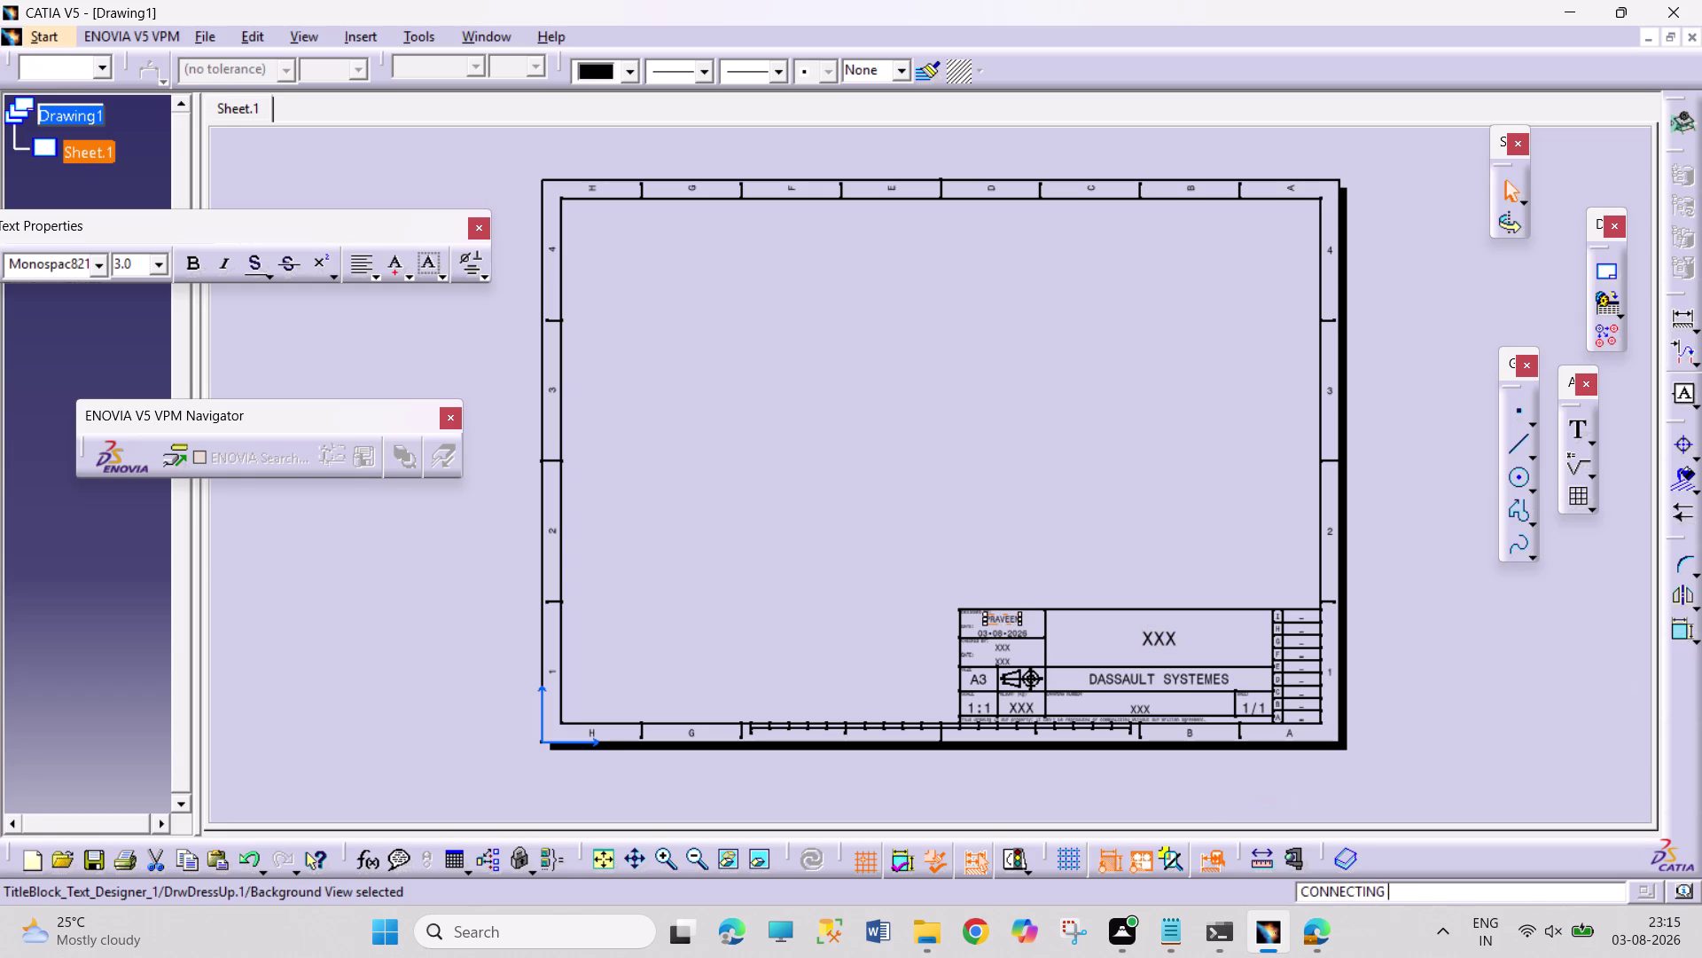
Replace the title block's XXX placeholder with the title 'CONNECTING ROD'.
text(ROD)
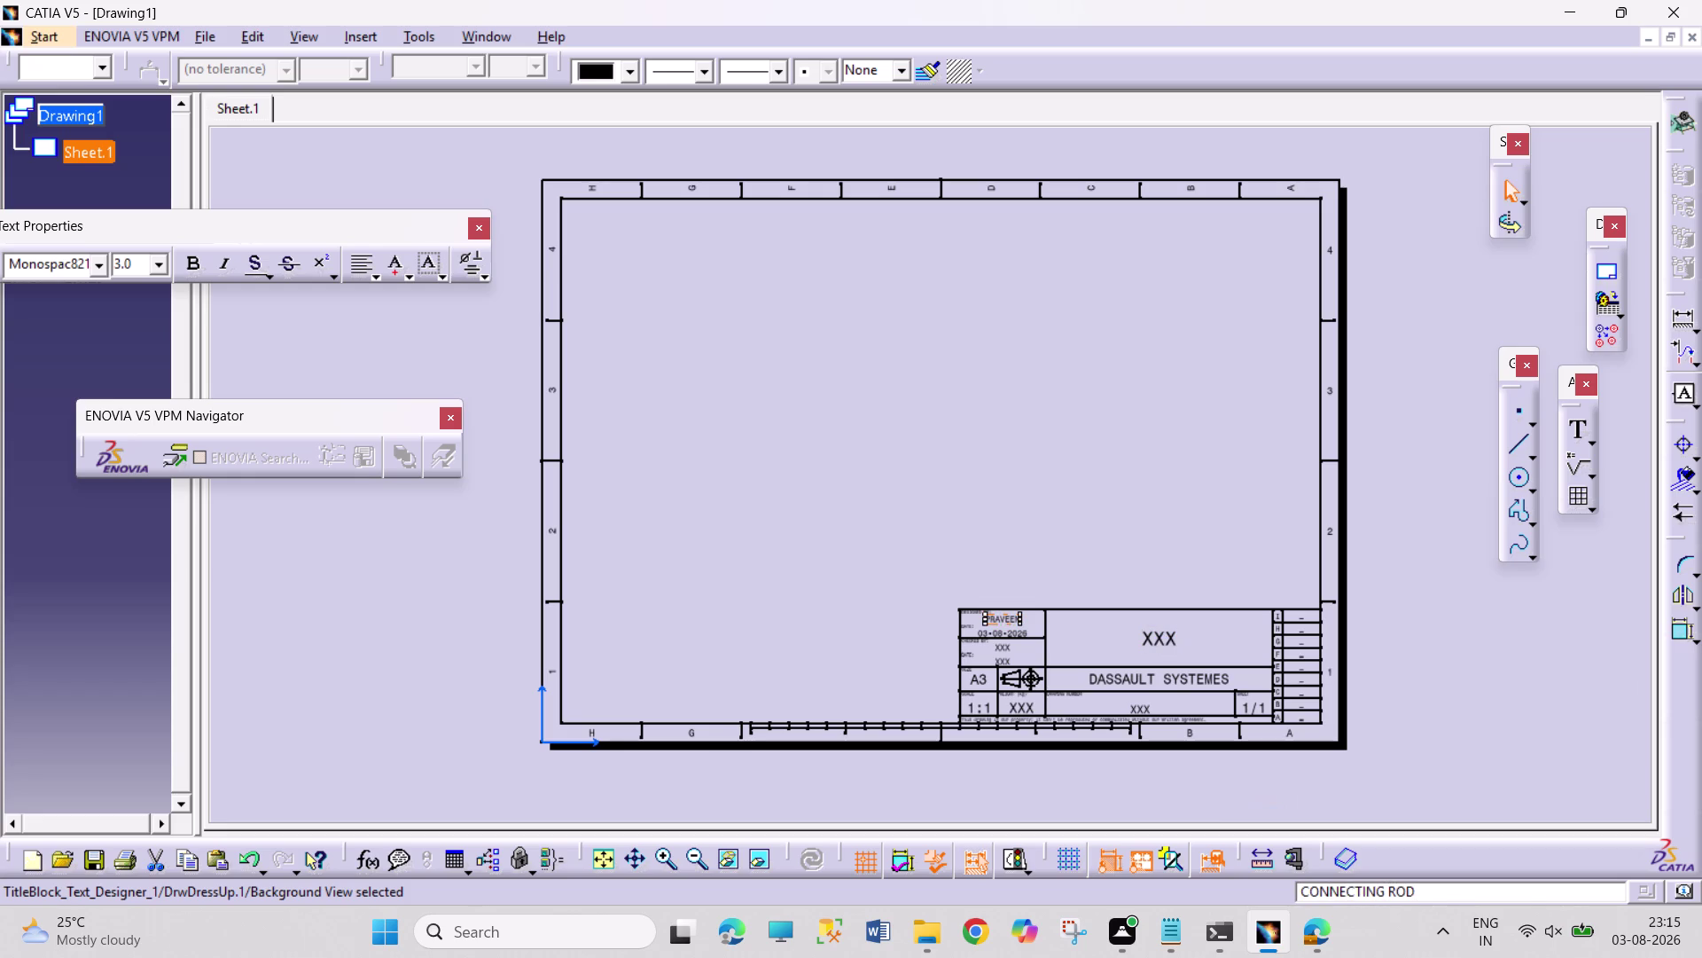
double_click(1159, 636)
key(c)
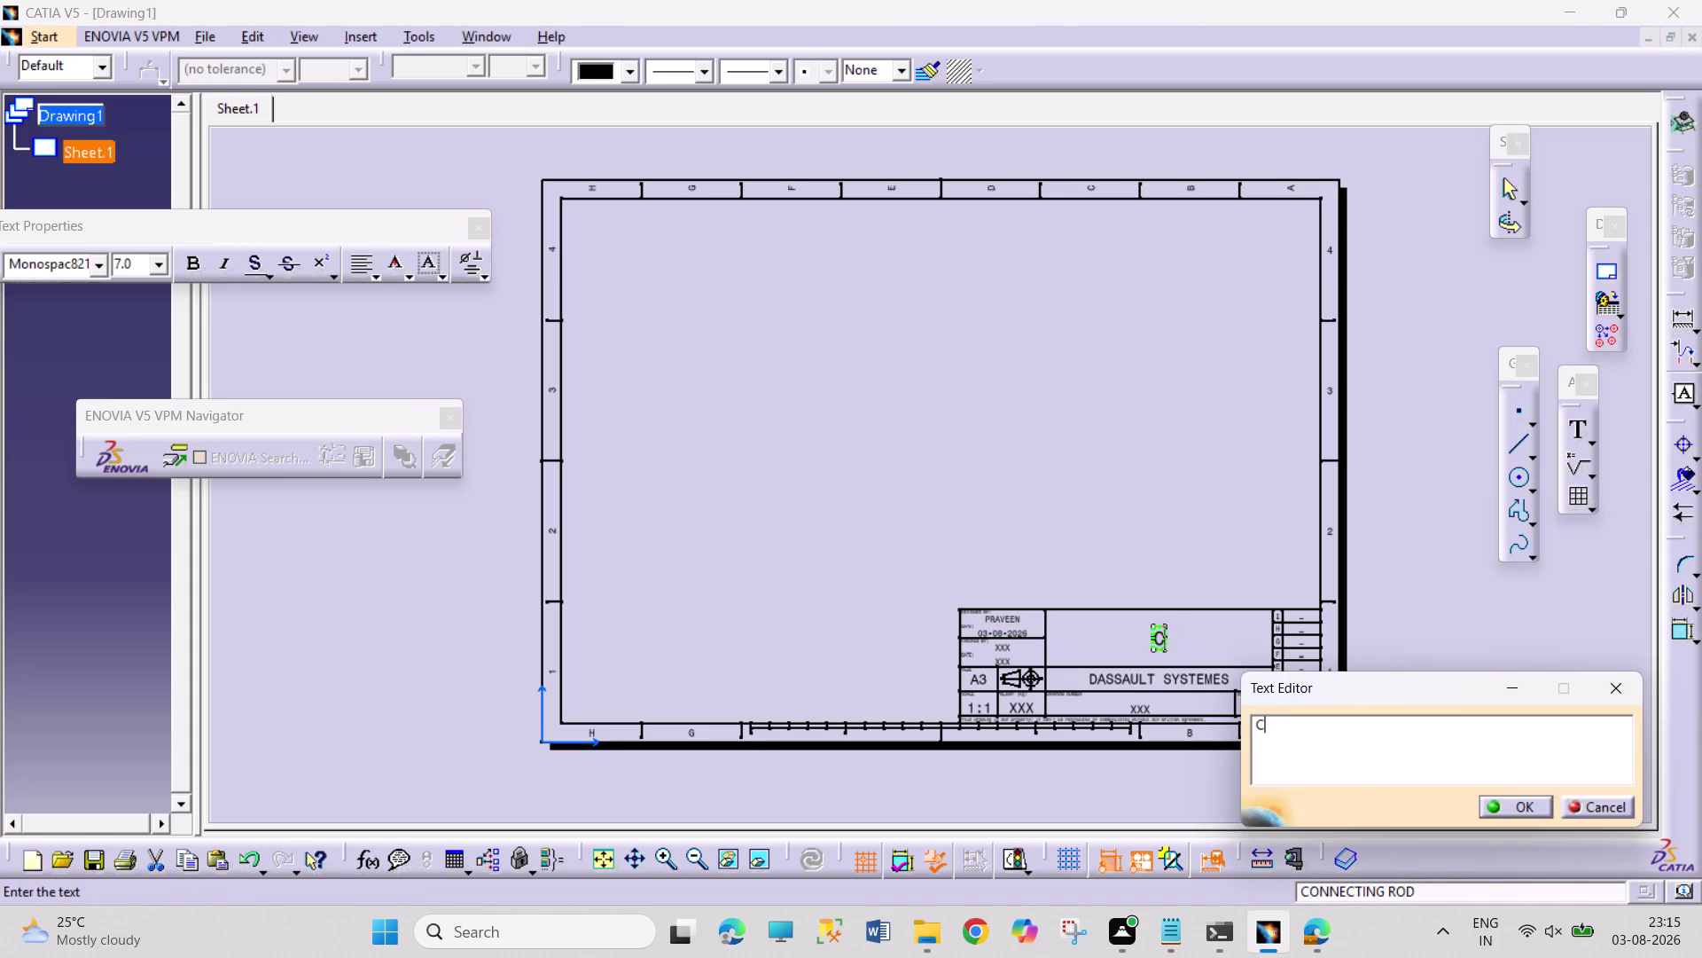
text(ONNECT)
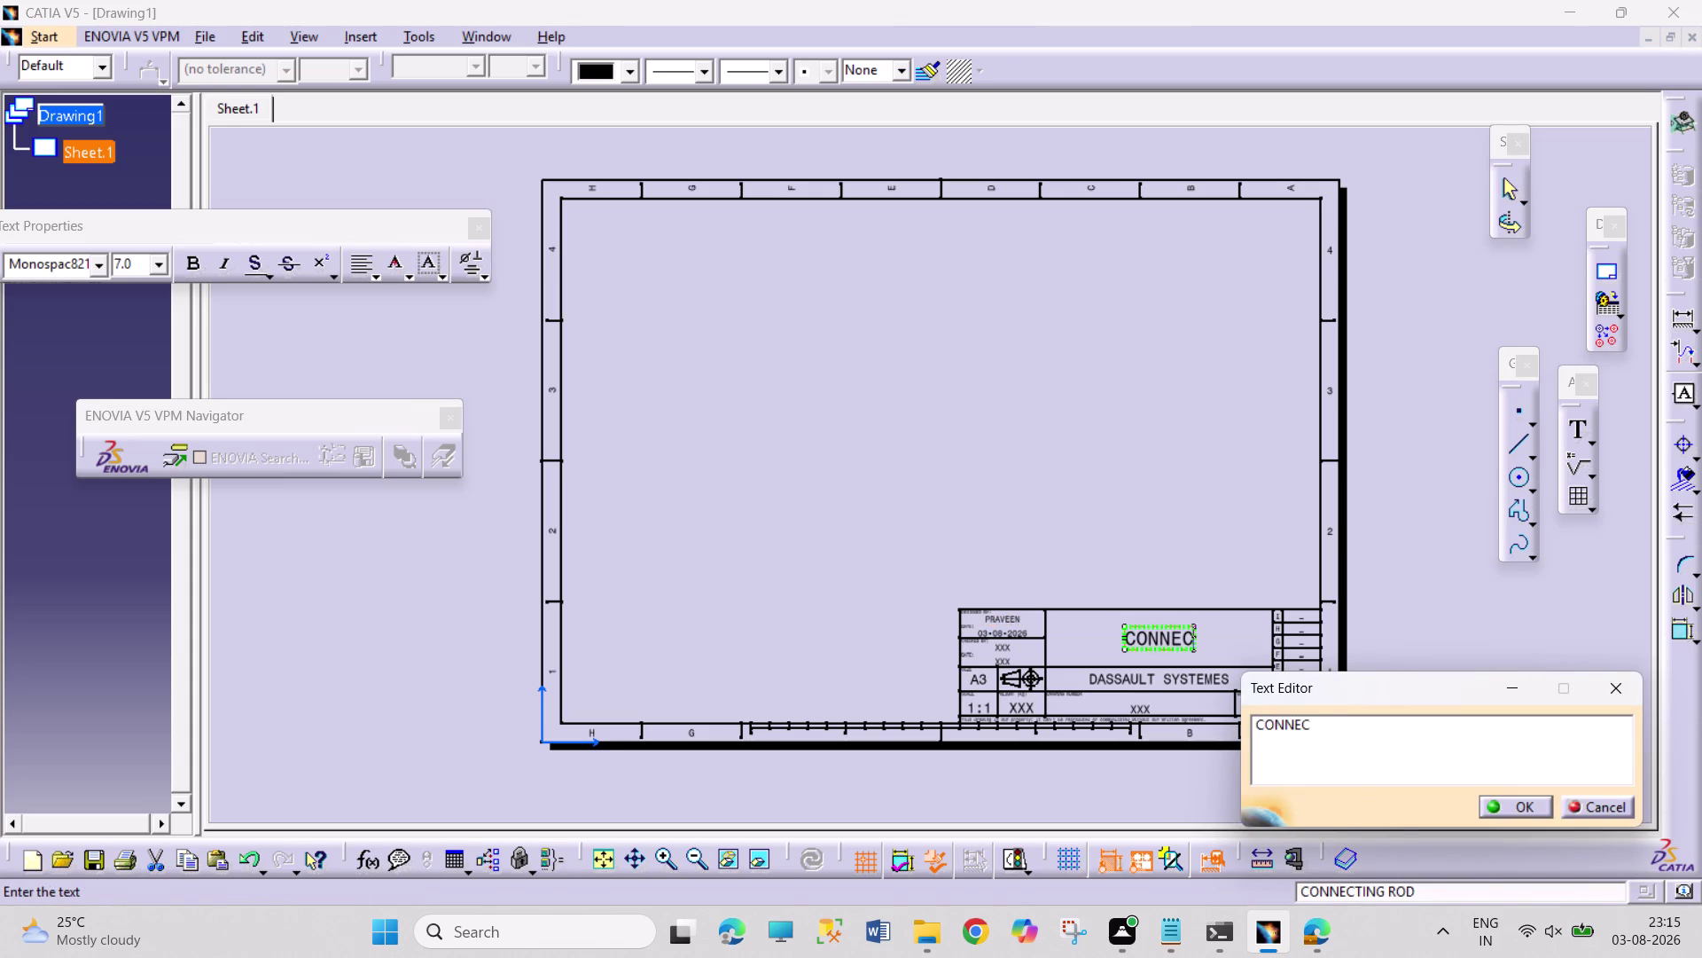
text(ING RO)
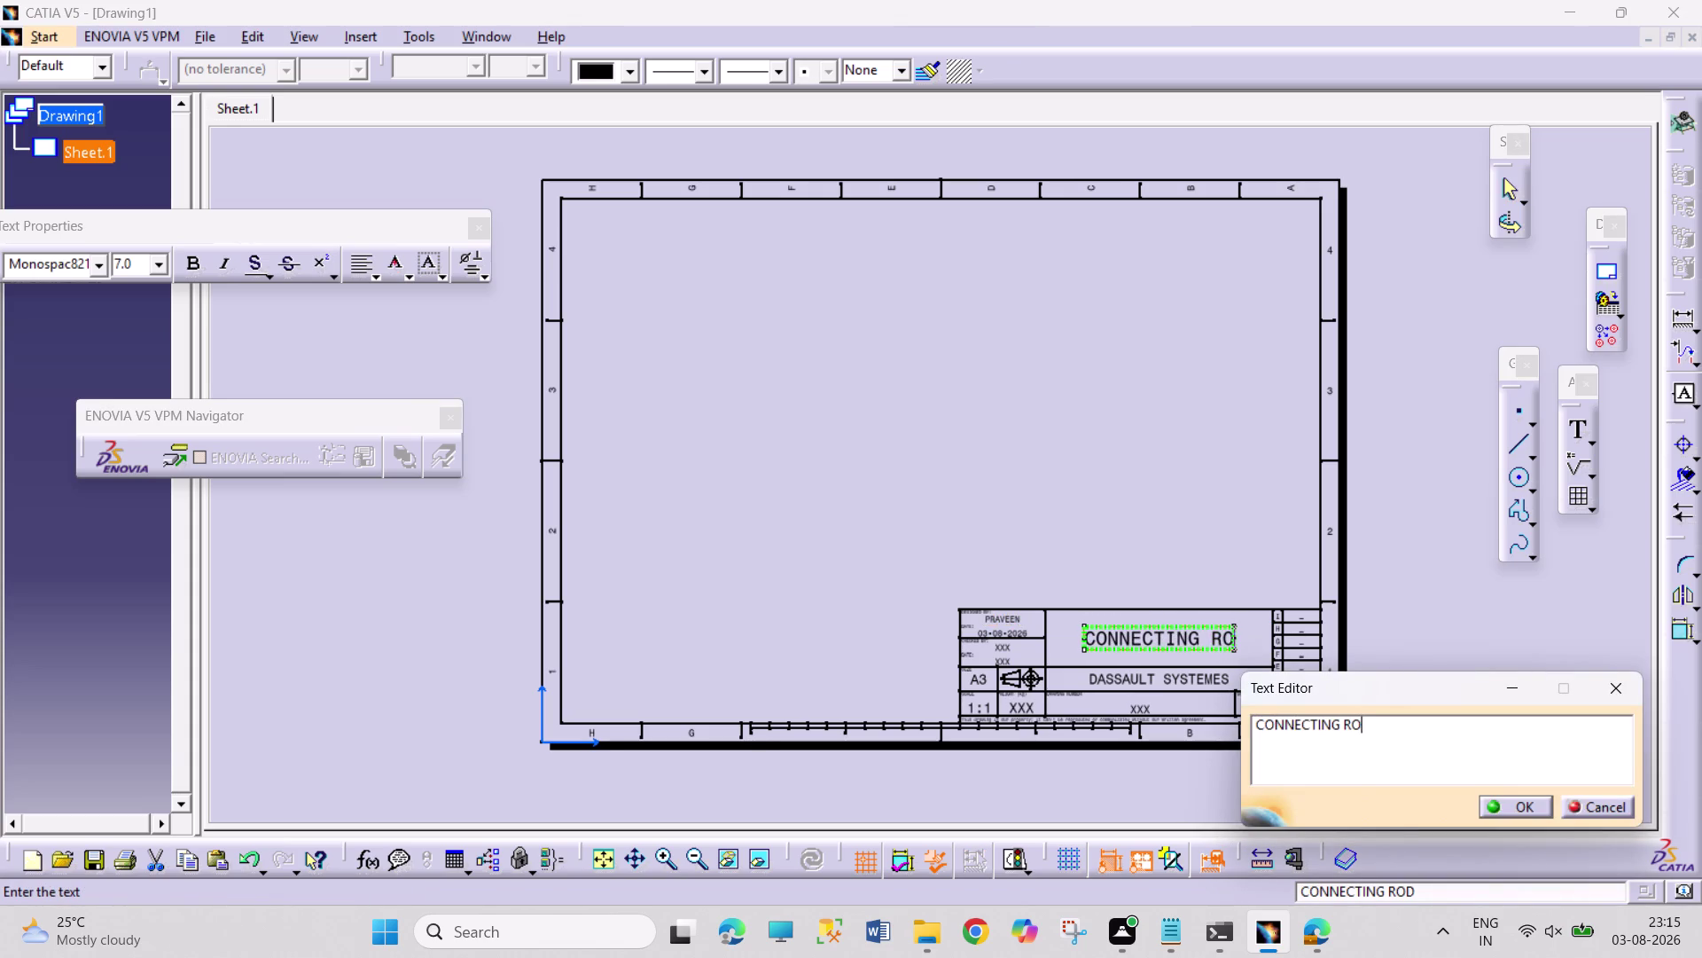
text(D)
key(Return)
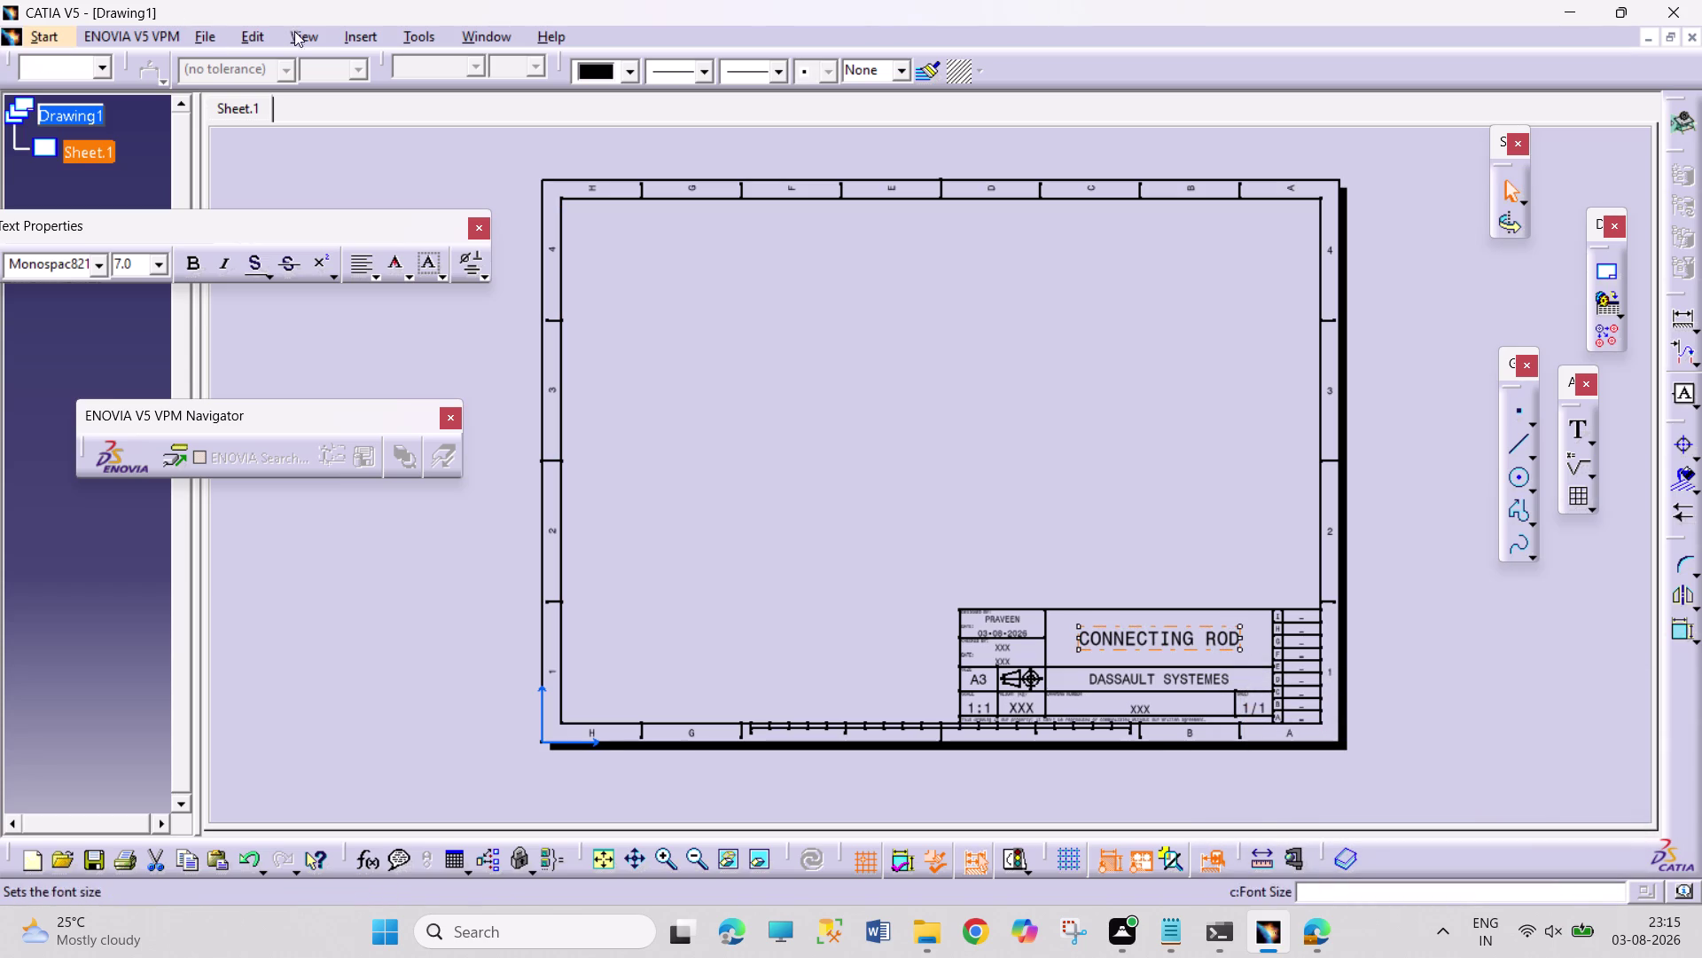
click(338, 38)
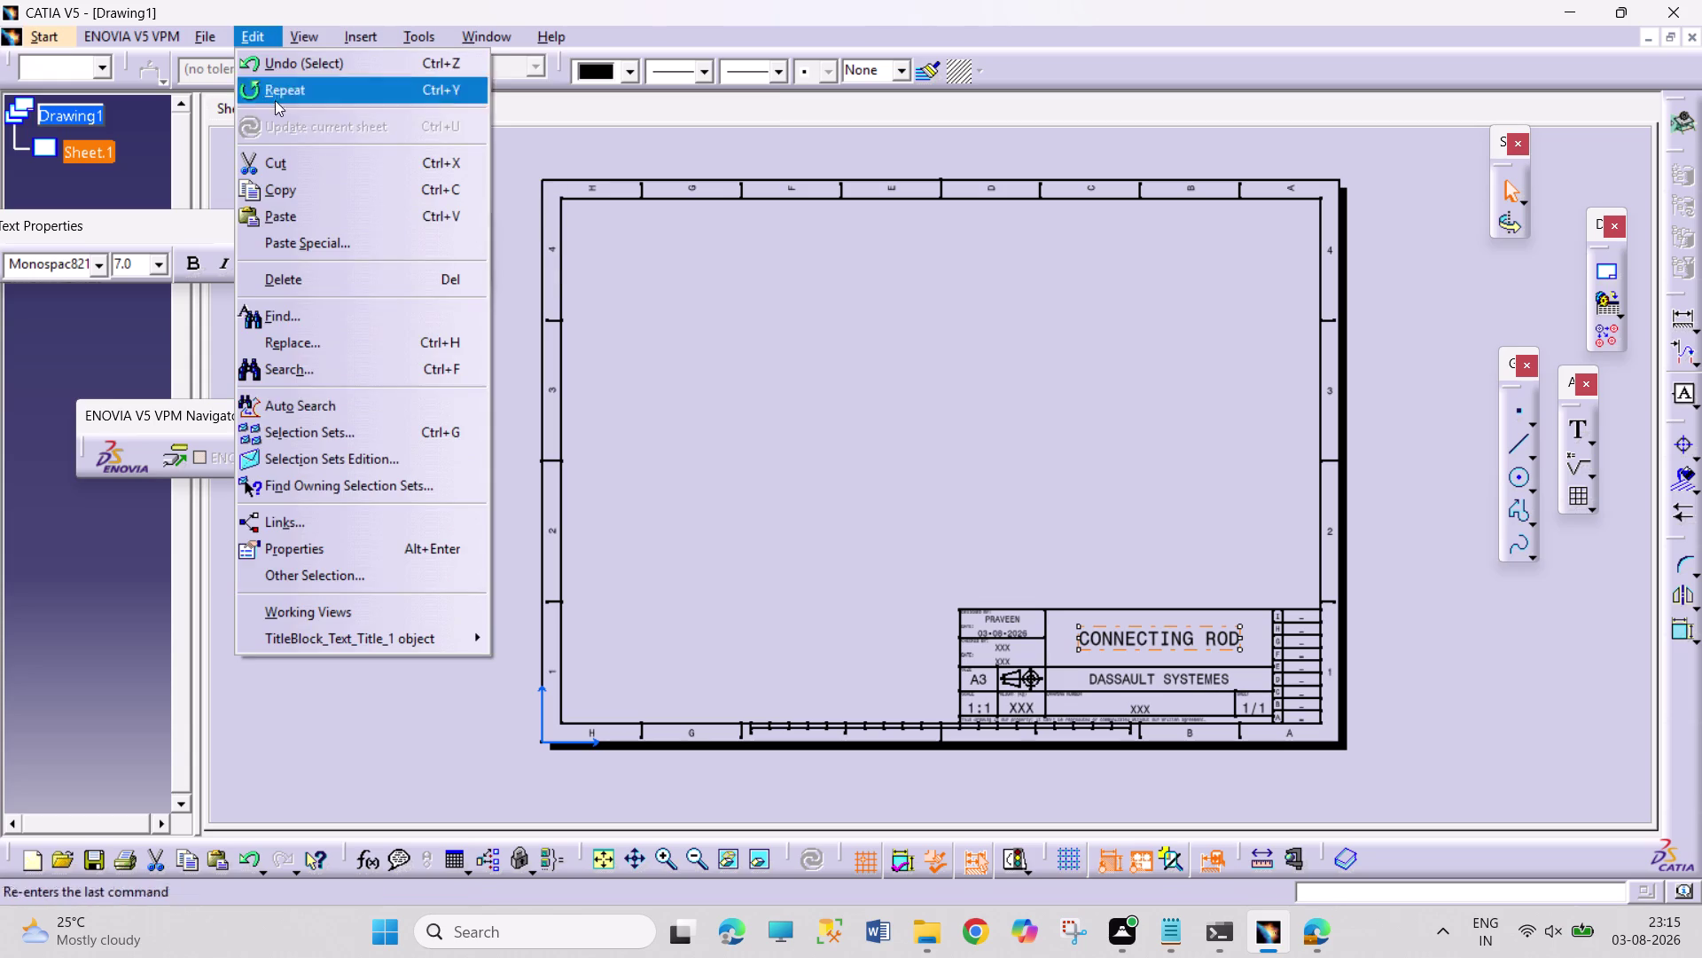
Return to the working views and move the Dimensions and Dress-up toolbars off the sheet.
click(346, 611)
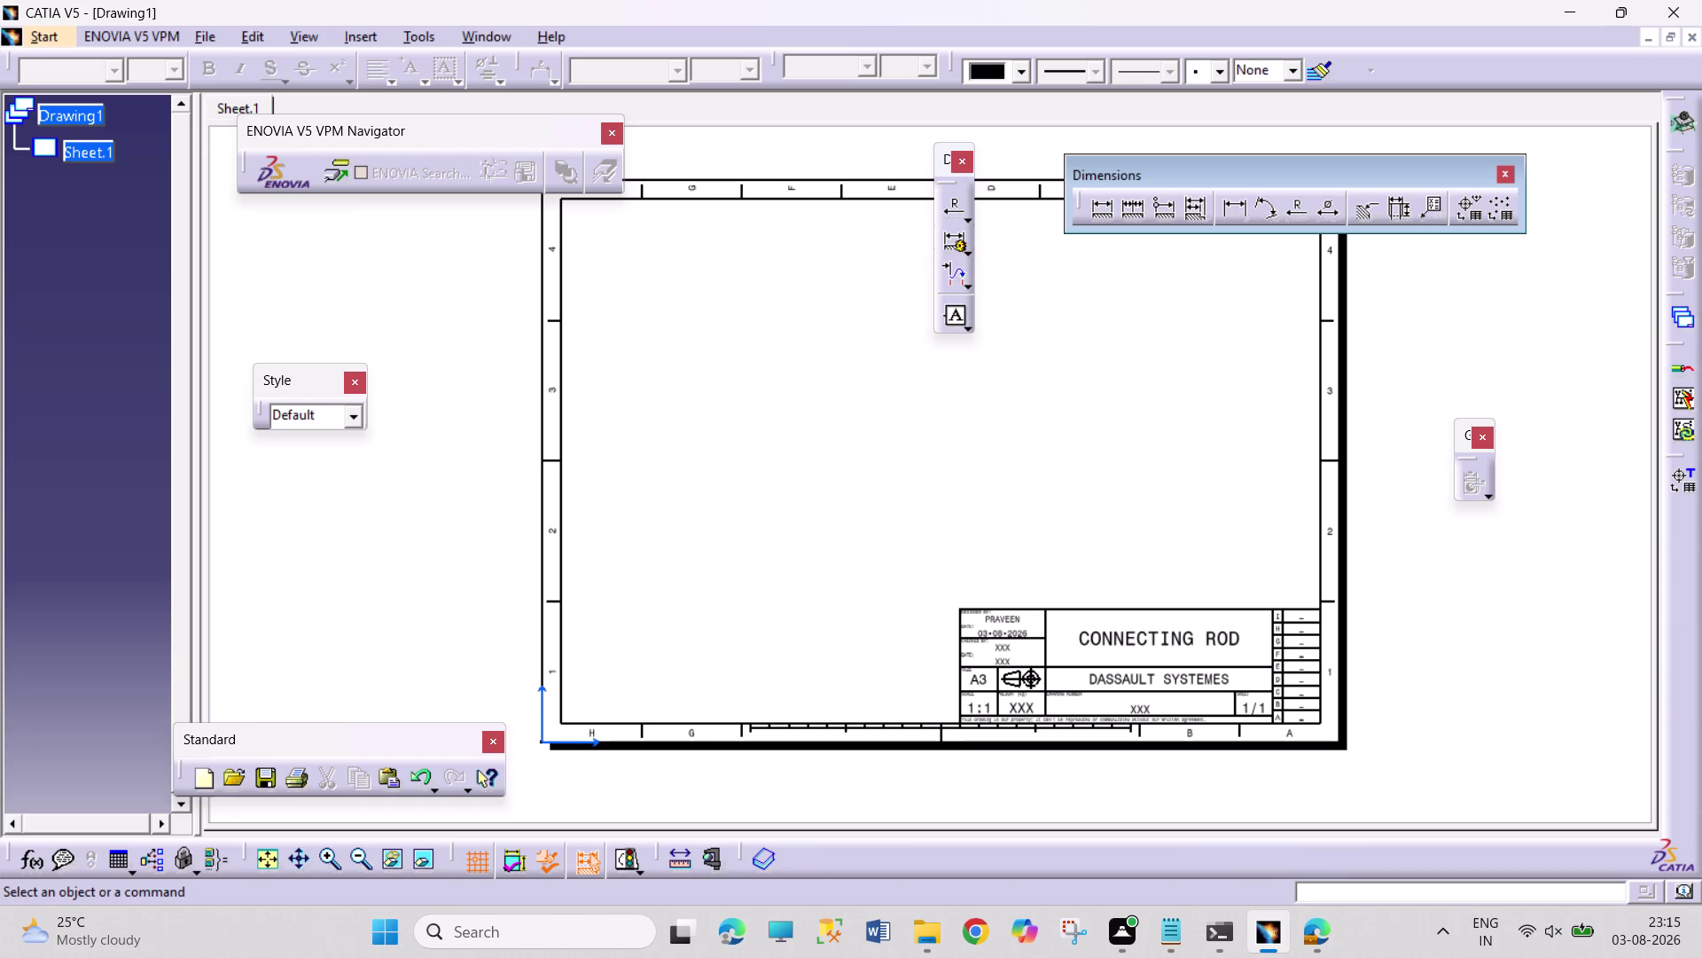
drag(944, 181, 1471, 221)
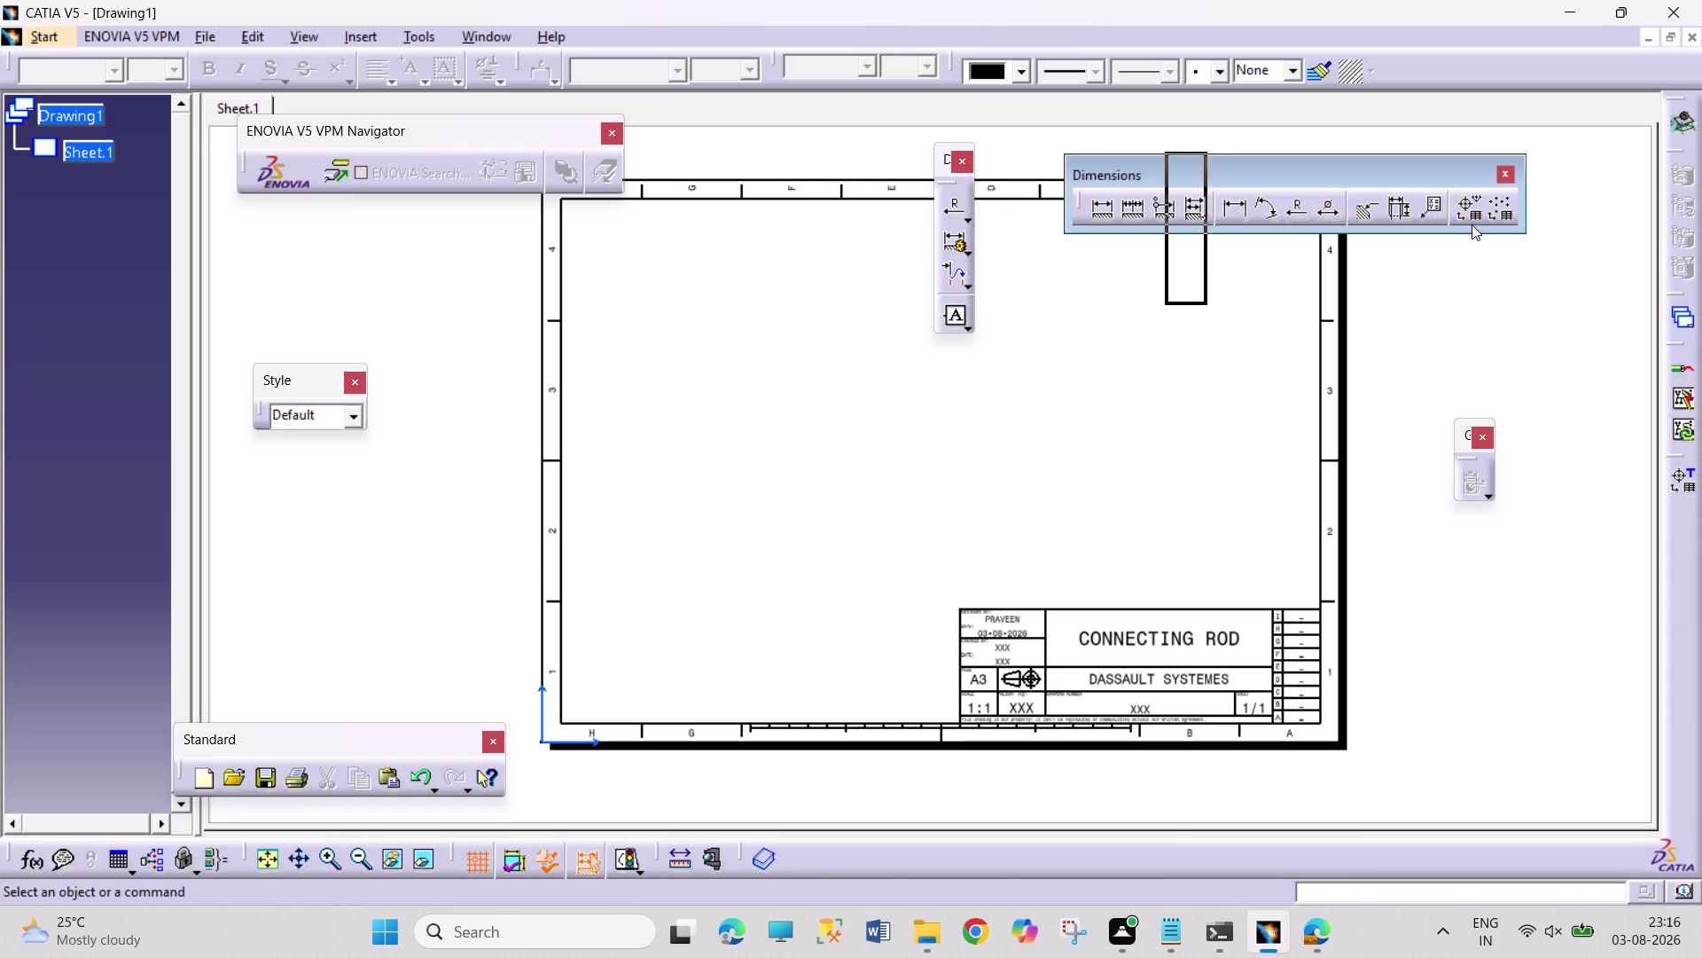
drag(1471, 222, 1417, 333)
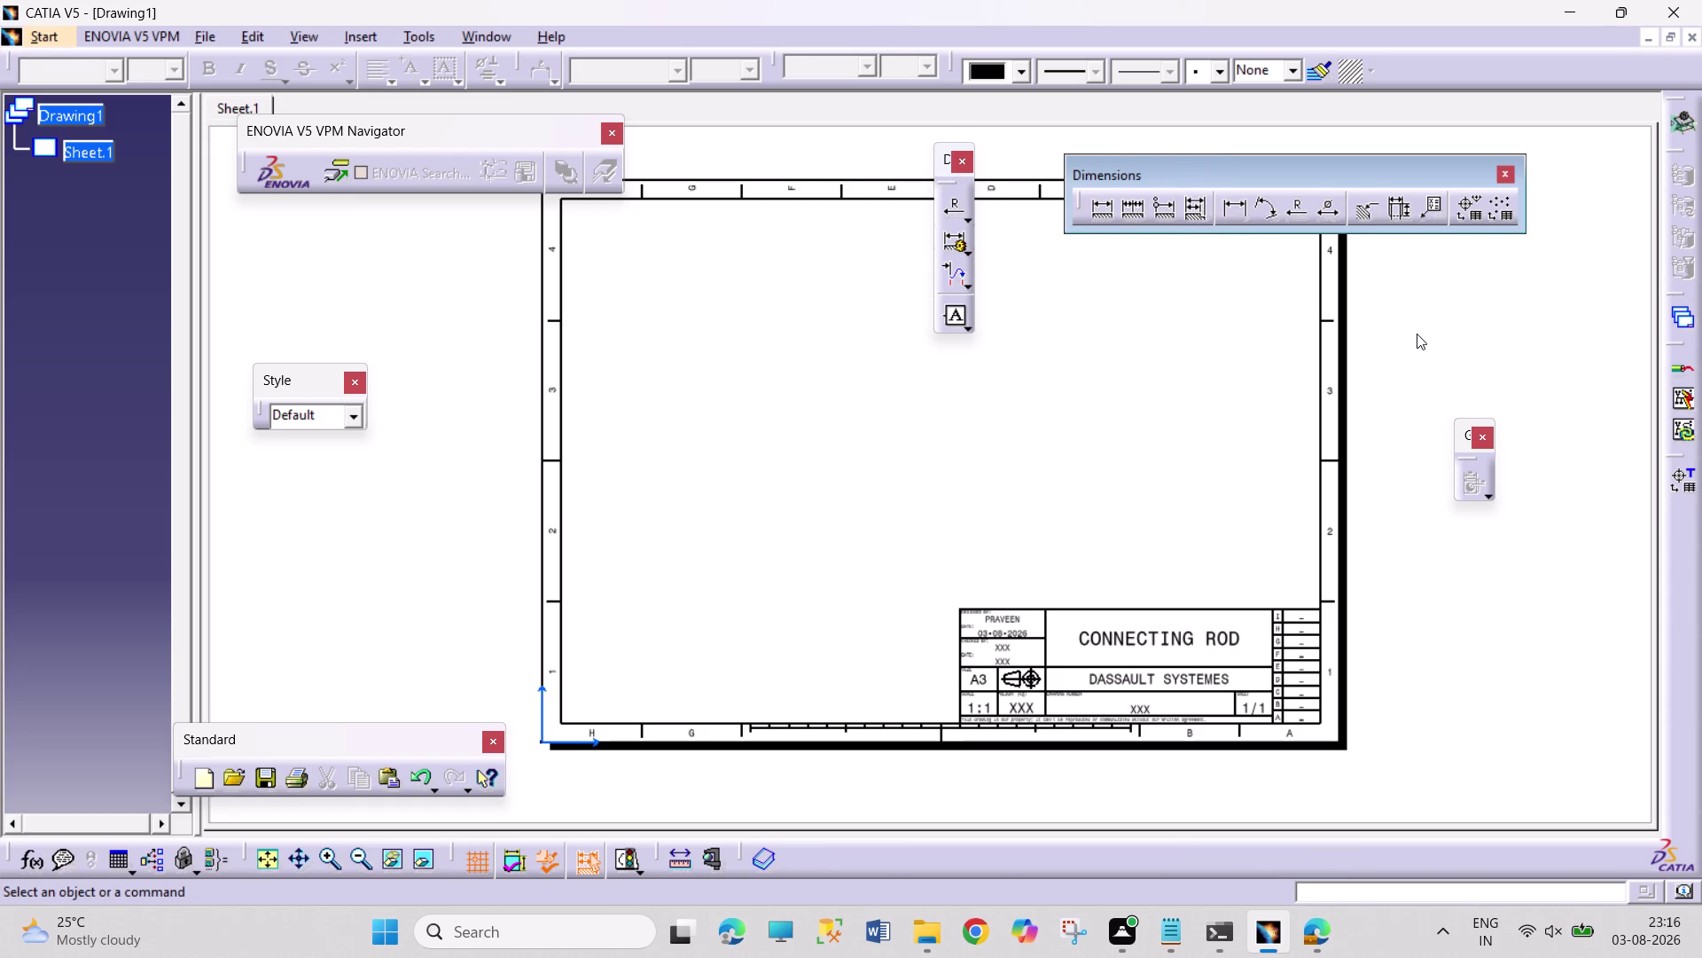
drag(1172, 164, 1172, 135)
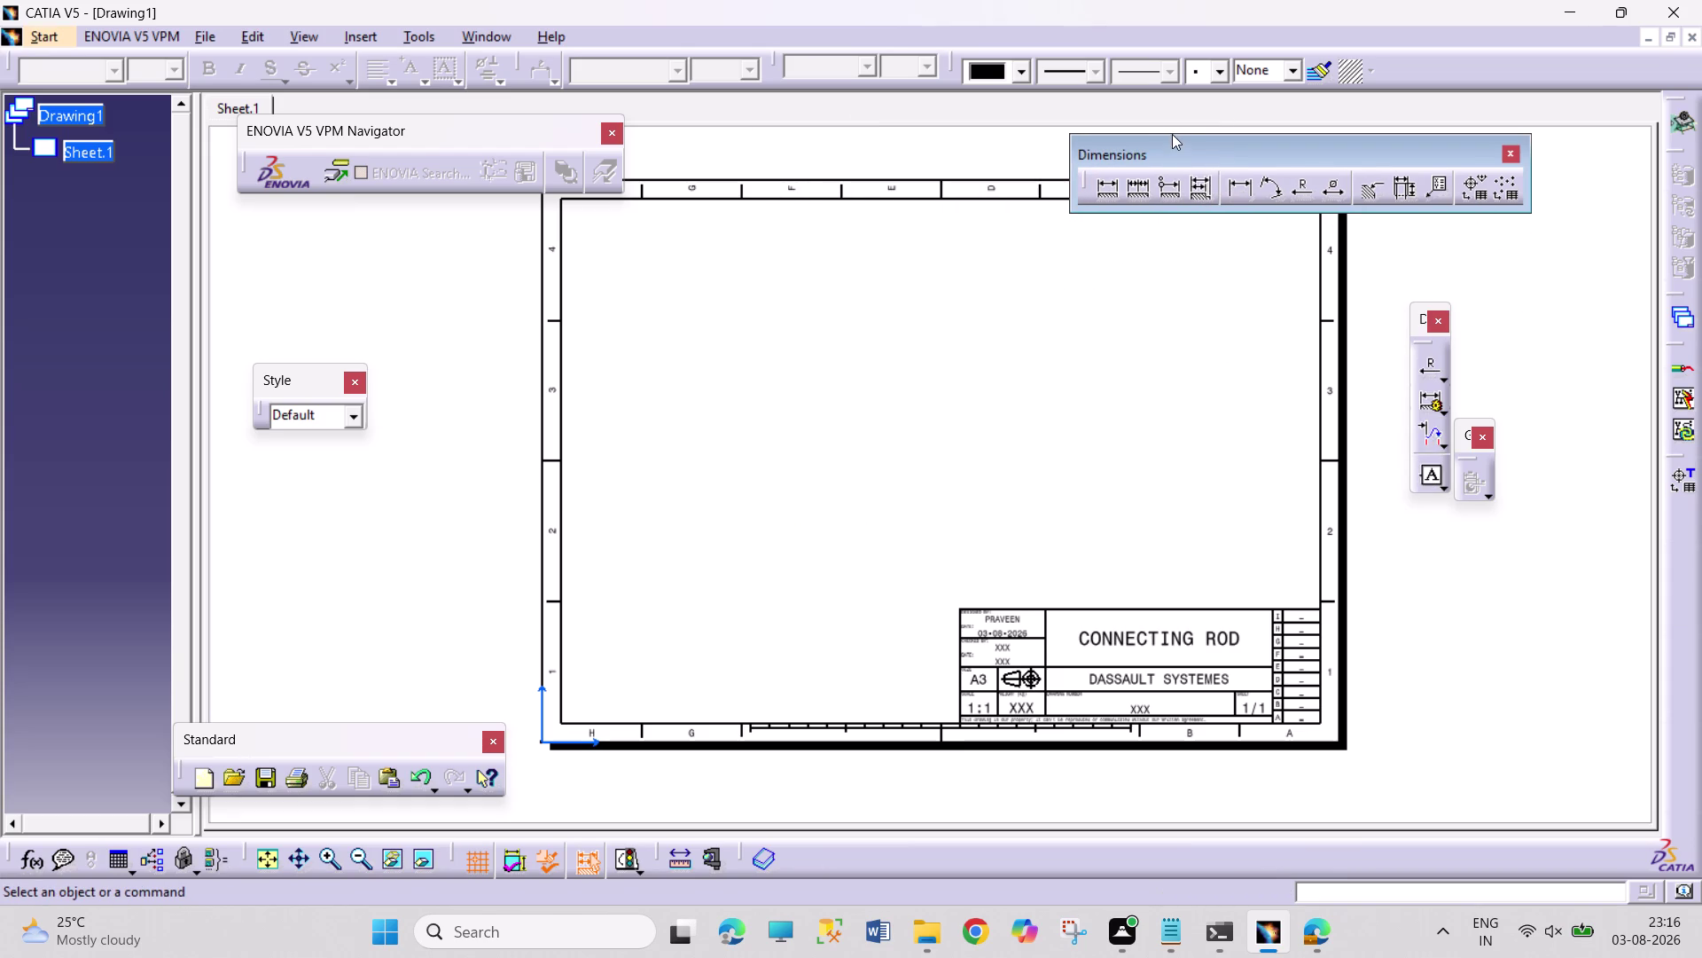
drag(1176, 140, 1175, 108)
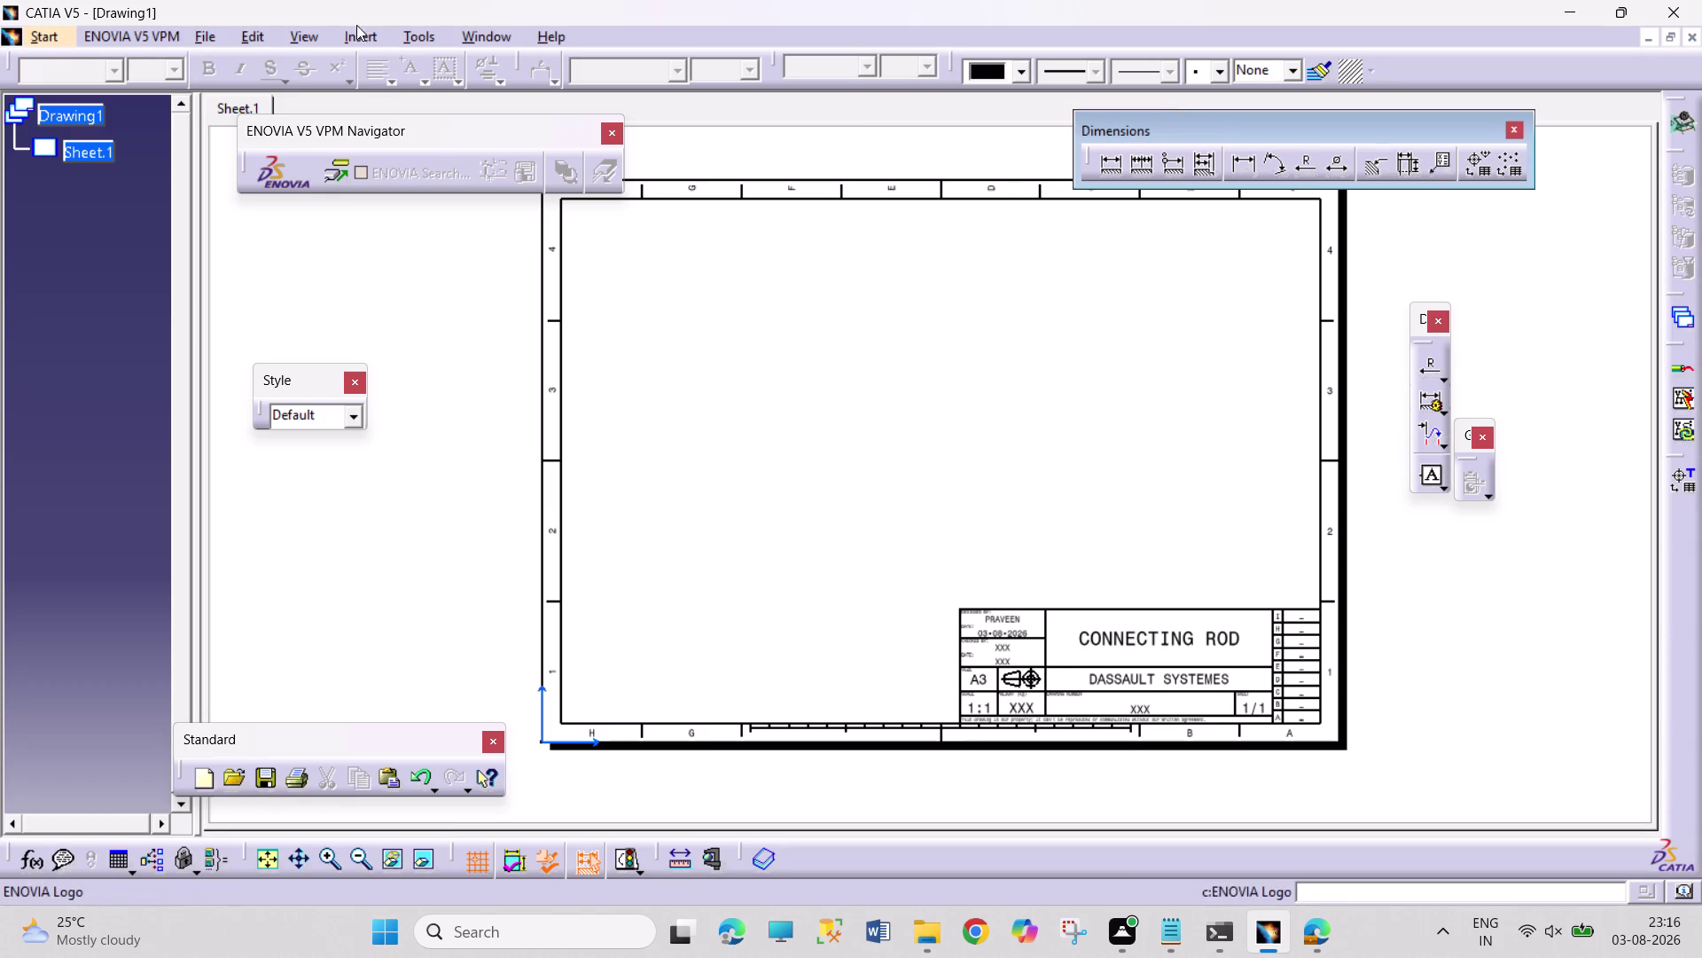
Create a 1:1 front view from the connecting rod part's face and place it on the sheet.
click(373, 27)
click(410, 102)
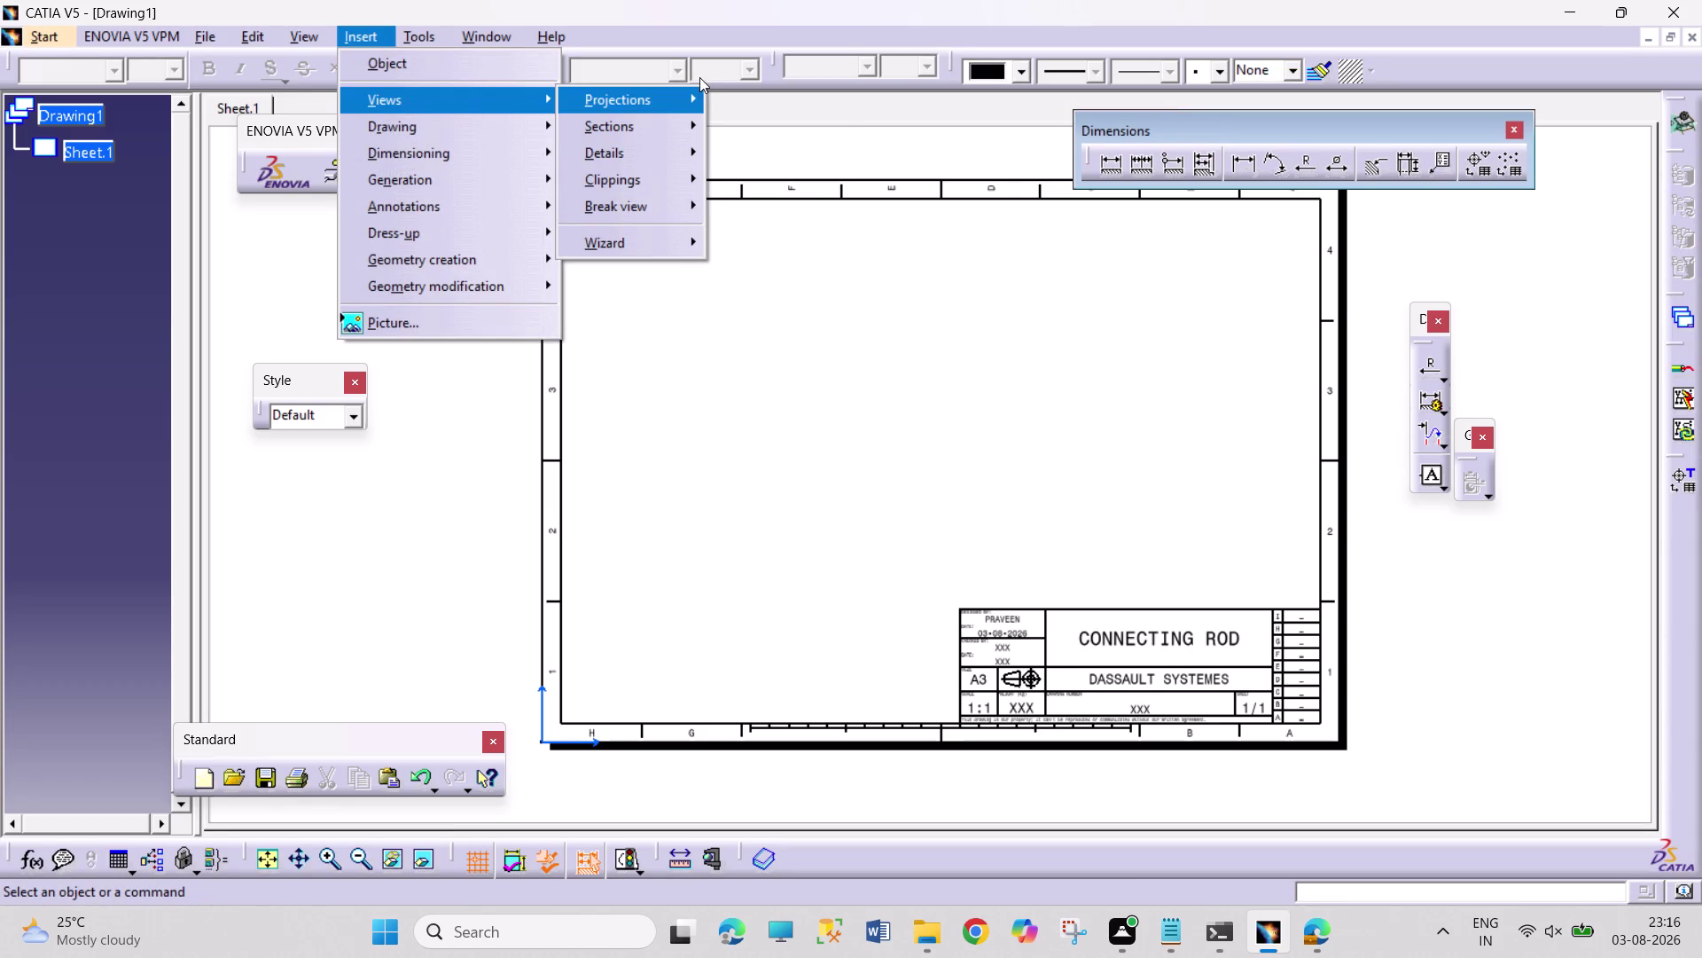
click(641, 101)
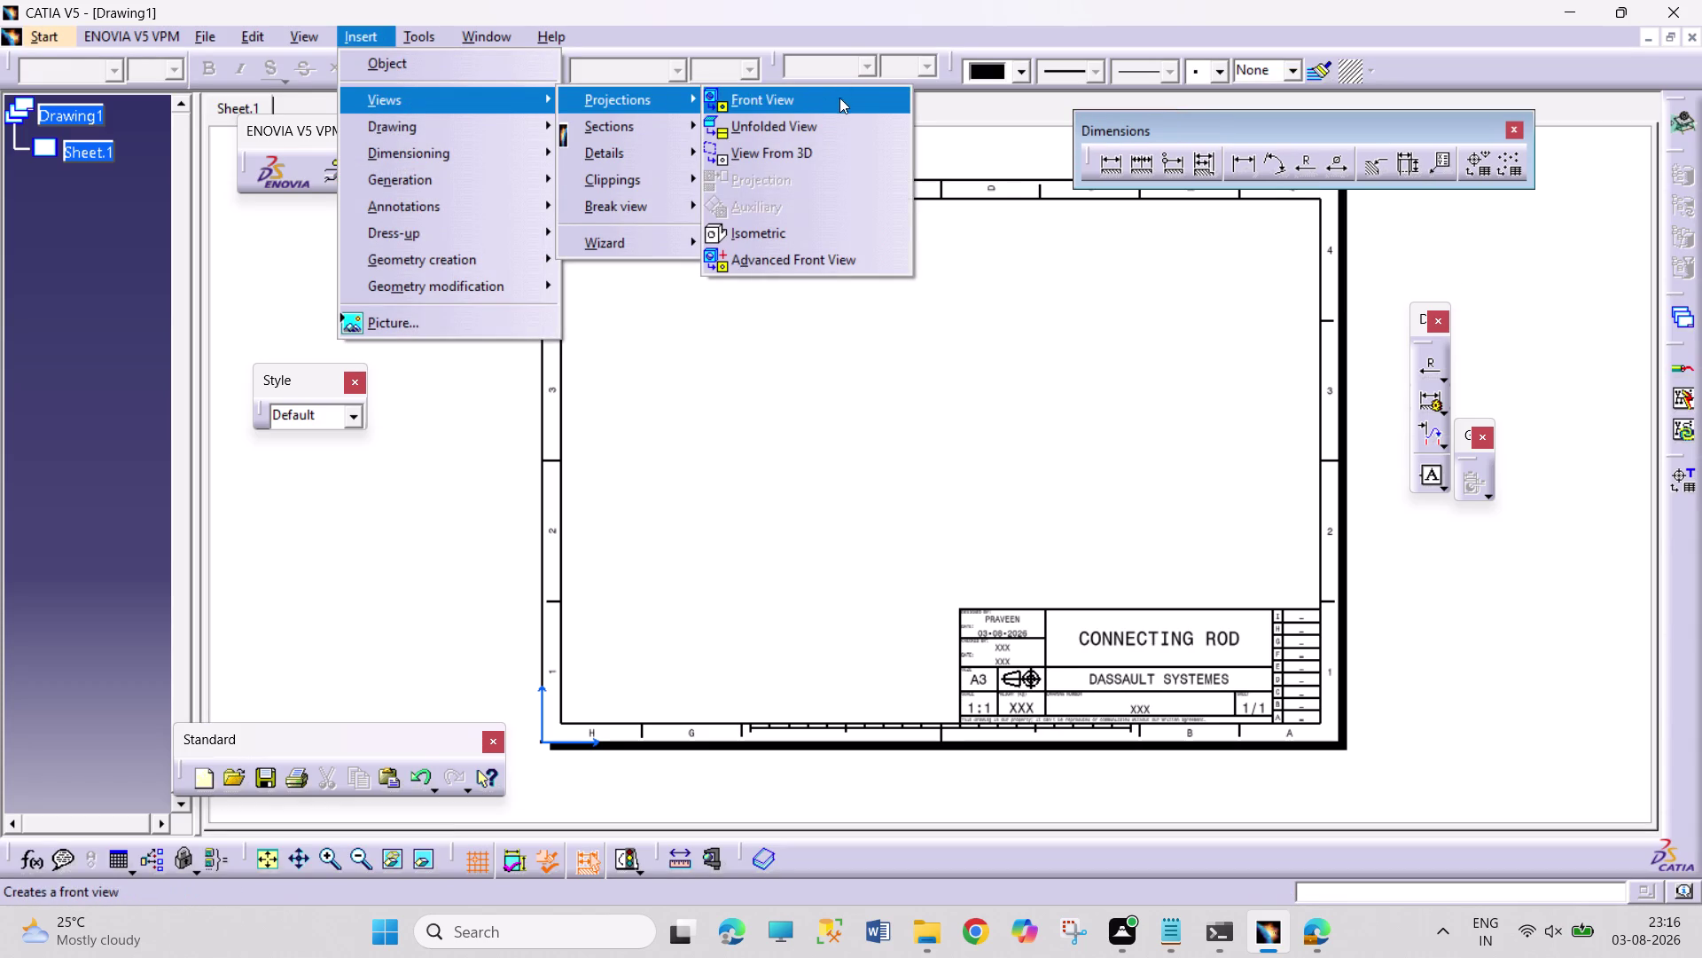
click(834, 99)
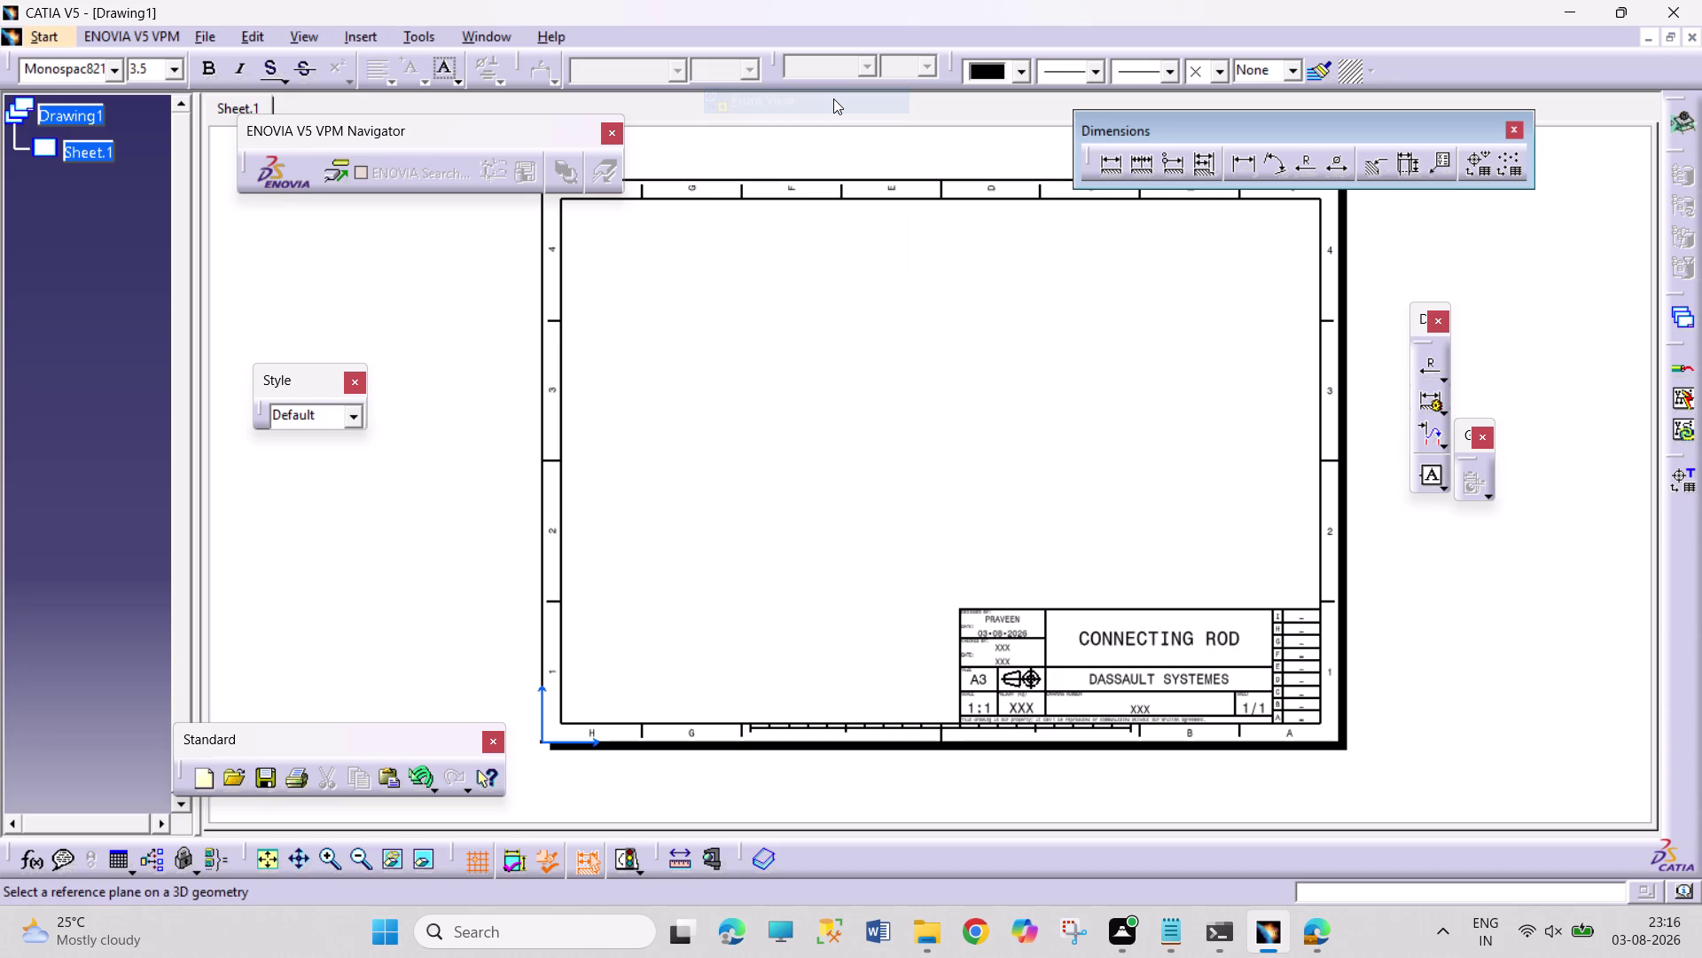
click(487, 28)
click(543, 176)
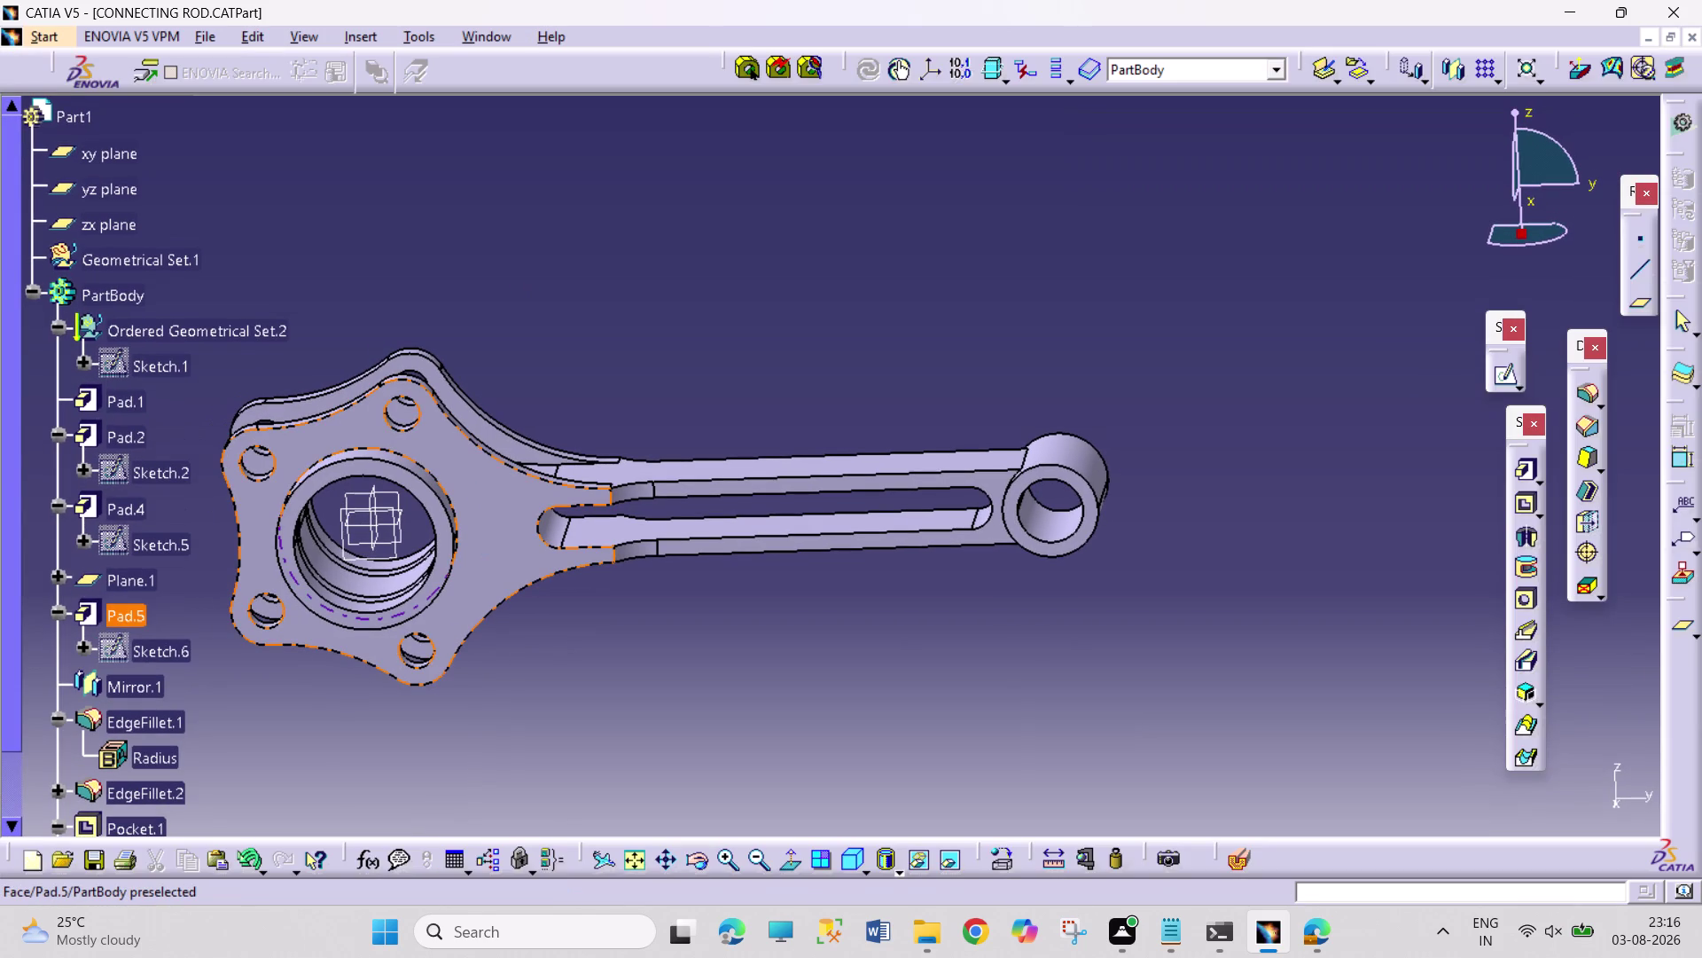
click(492, 535)
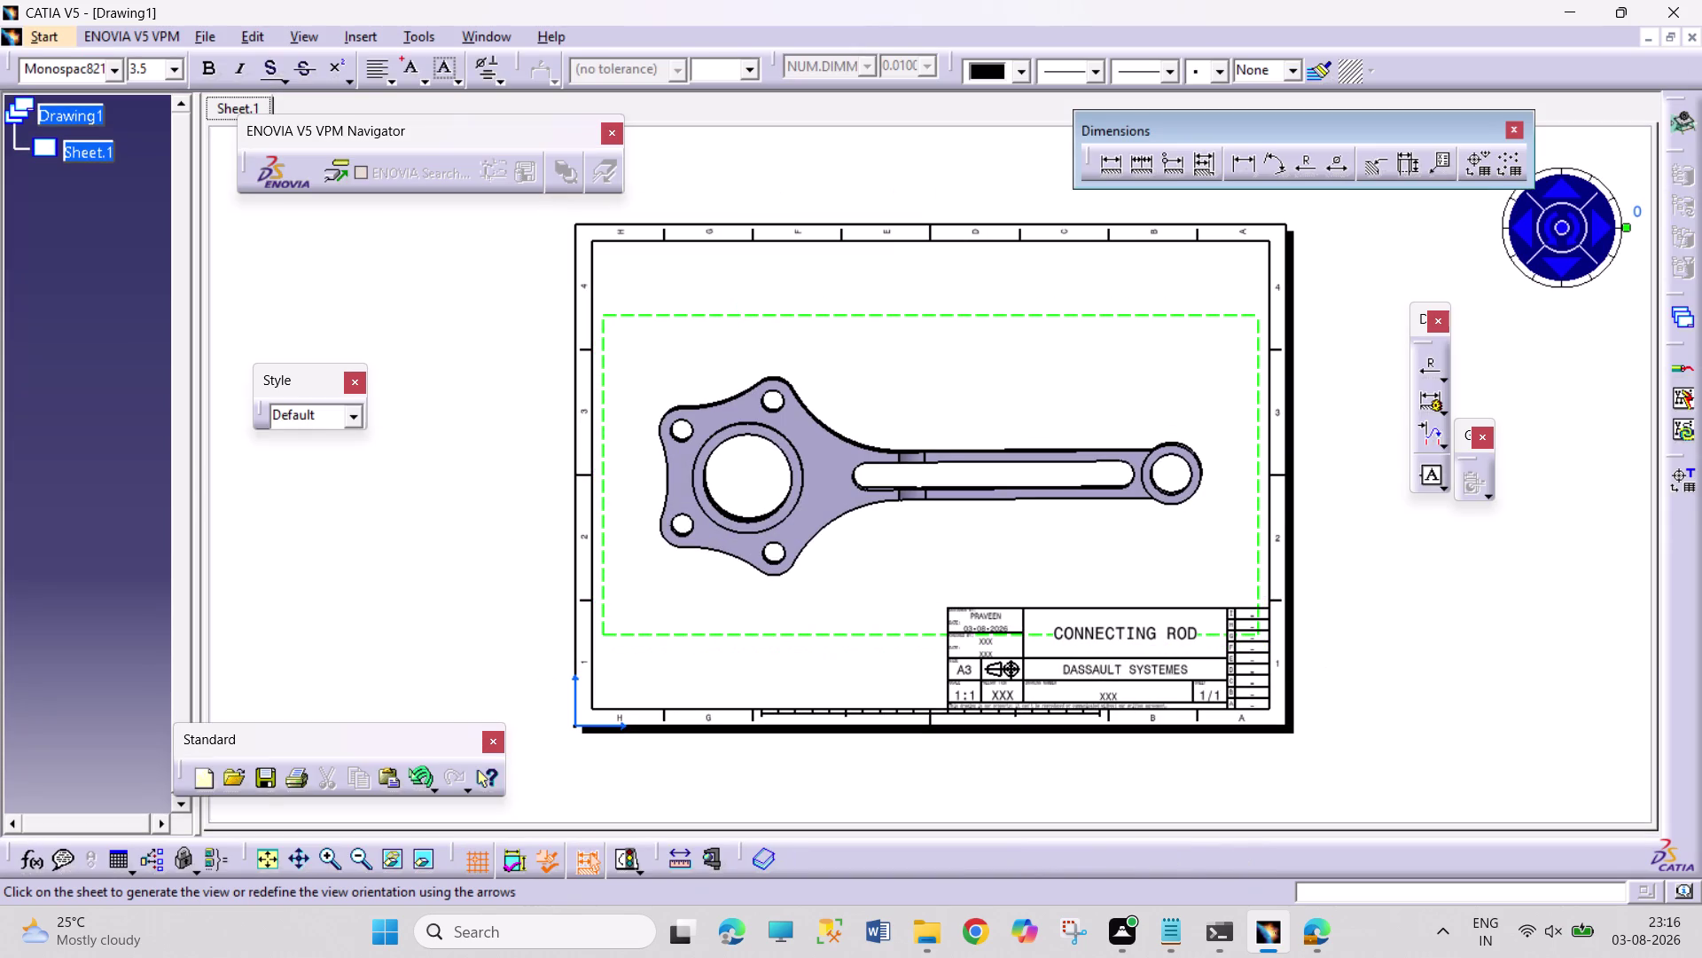
click(738, 318)
double_click(738, 318)
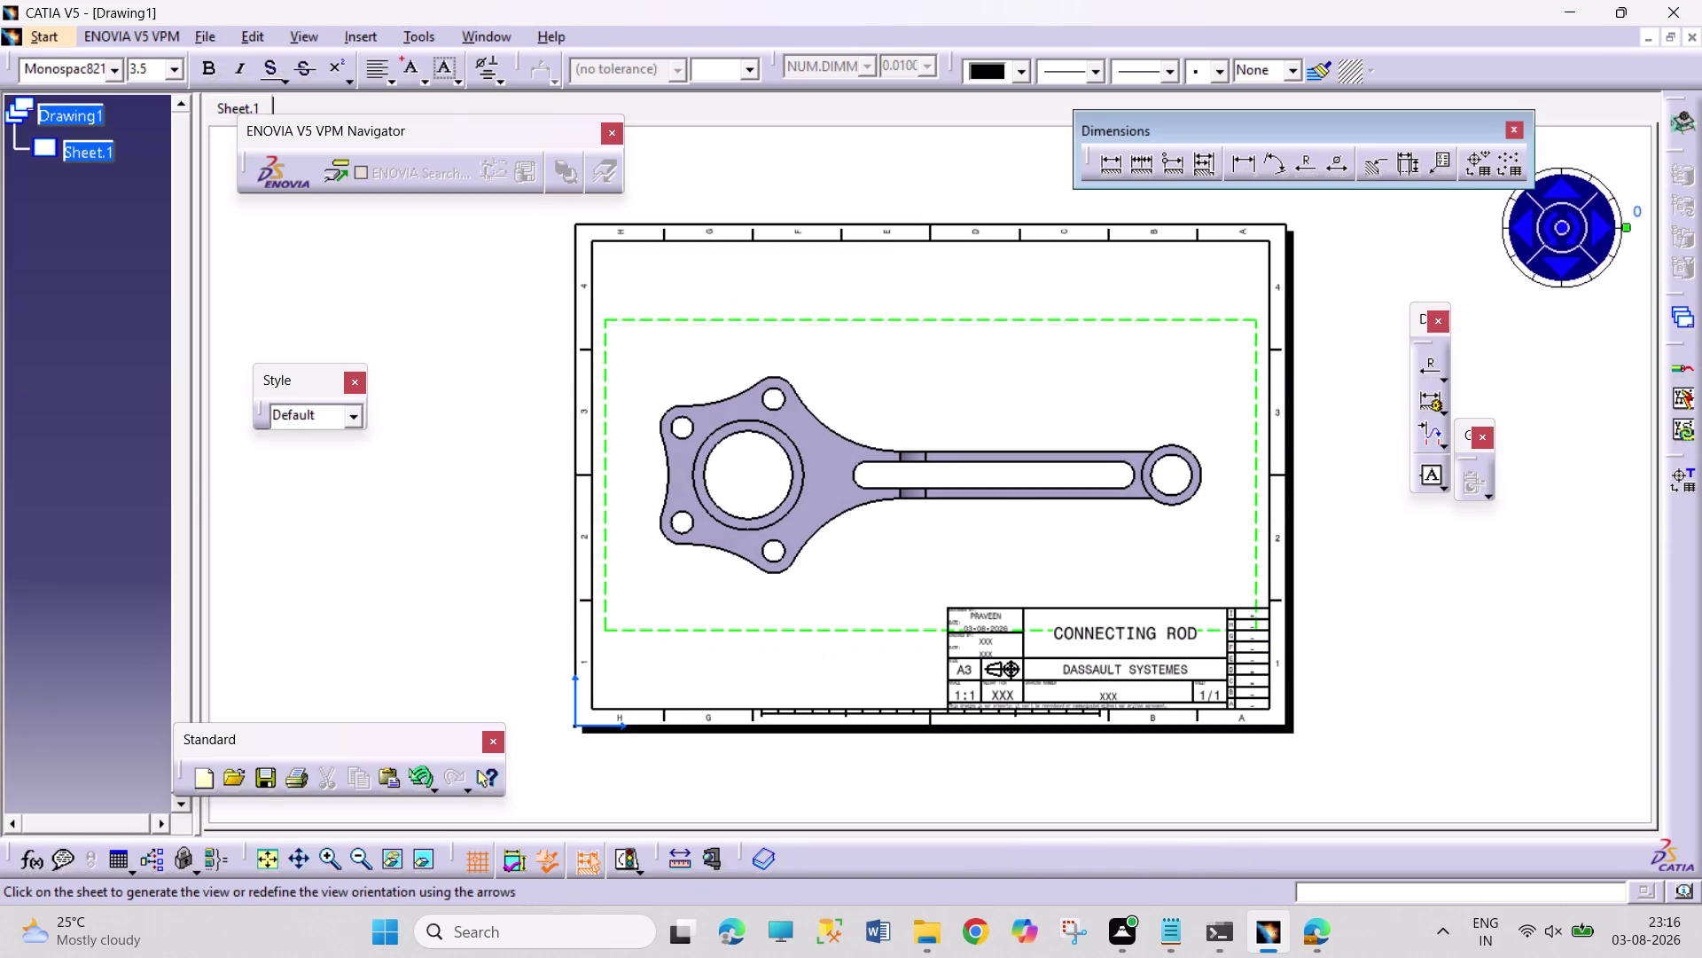
double_click(1381, 503)
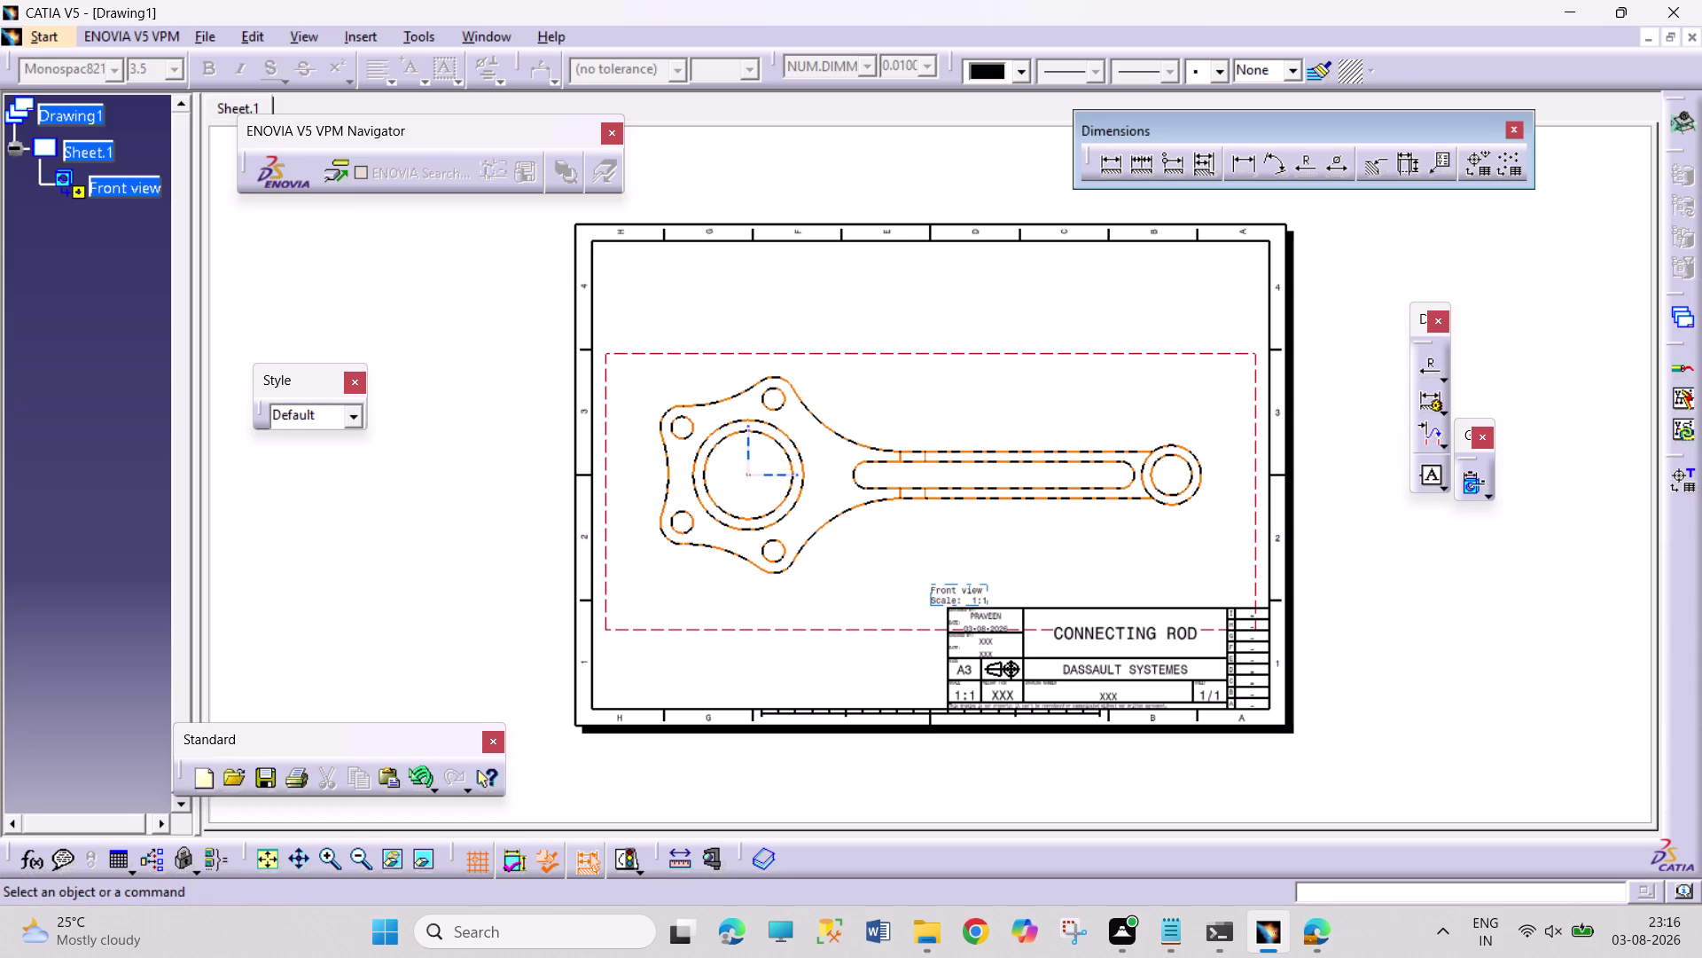
drag(1251, 577, 1223, 446)
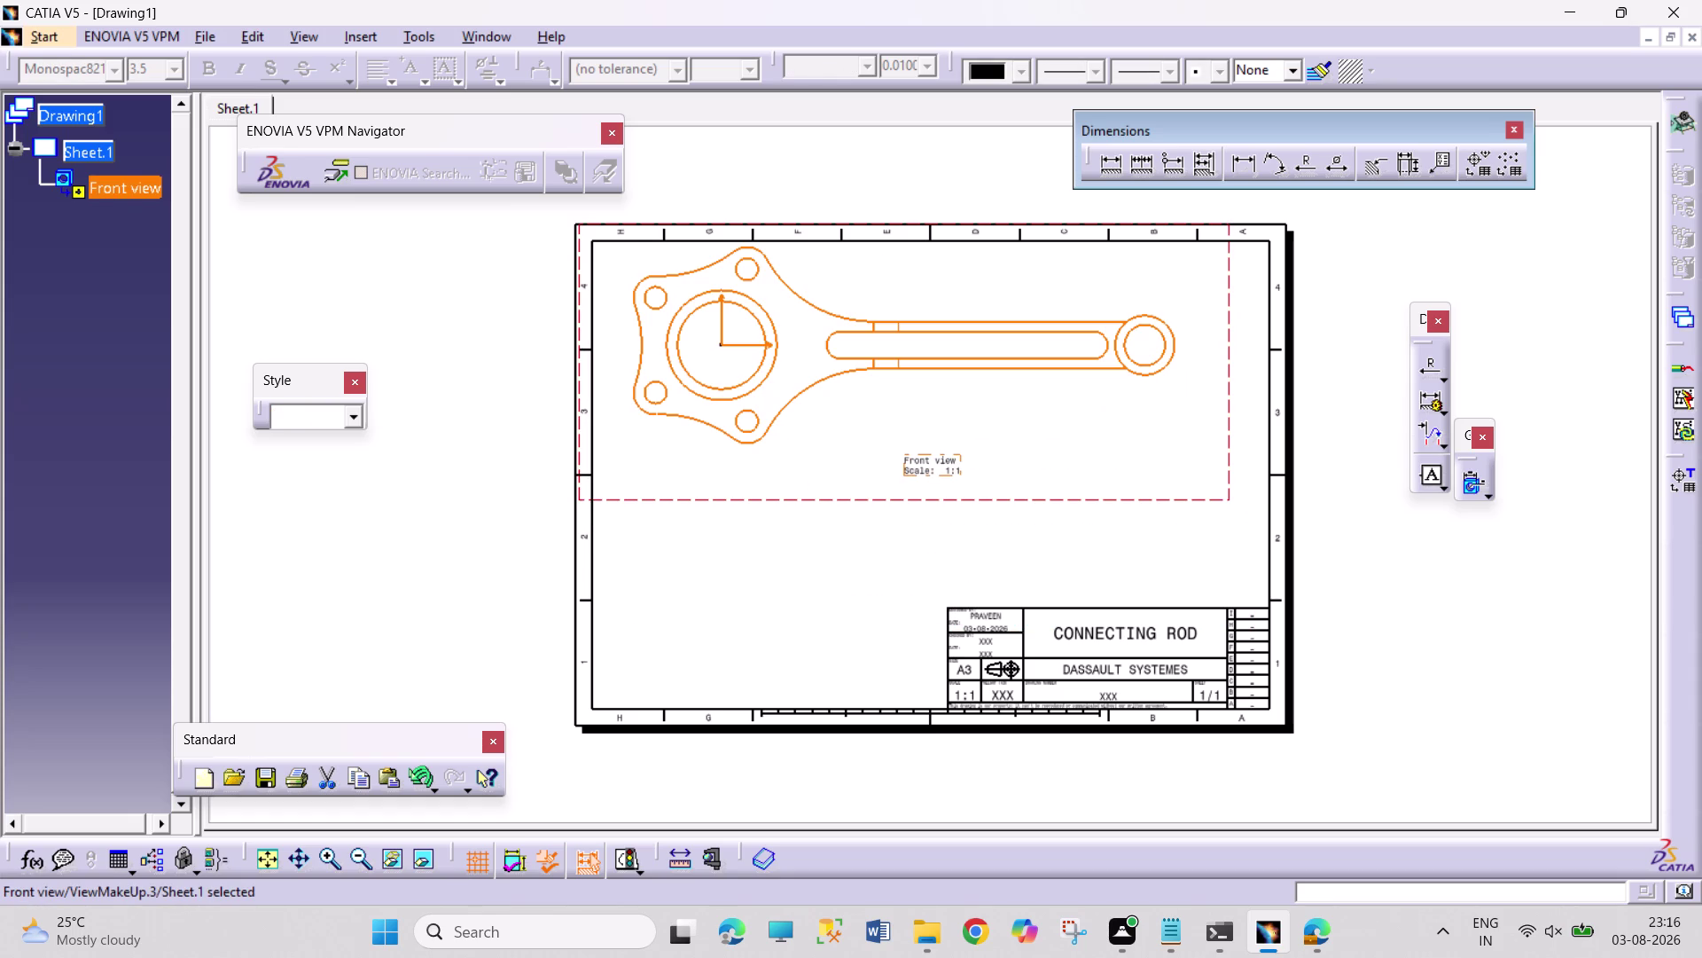
Inspect the rod outline's properties and close them unchanged.
right_click(870, 424)
right_click(846, 364)
right_click(657, 433)
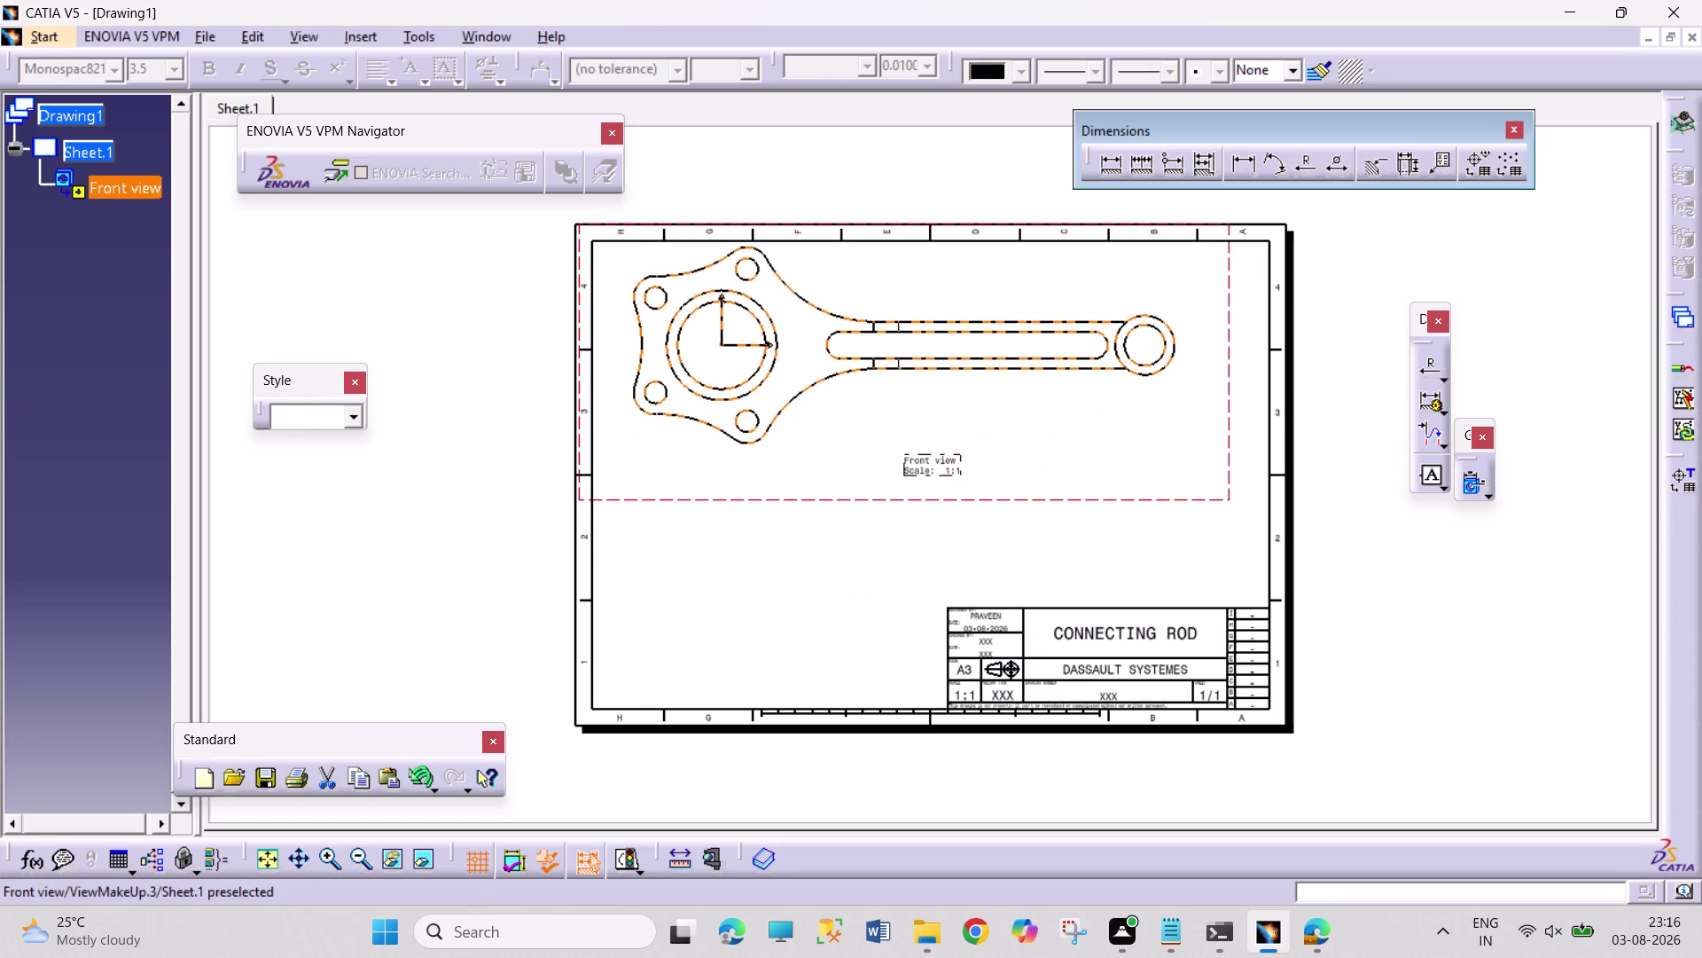
key(Escape)
key(Escape)
key(Escape)
right_click(747, 437)
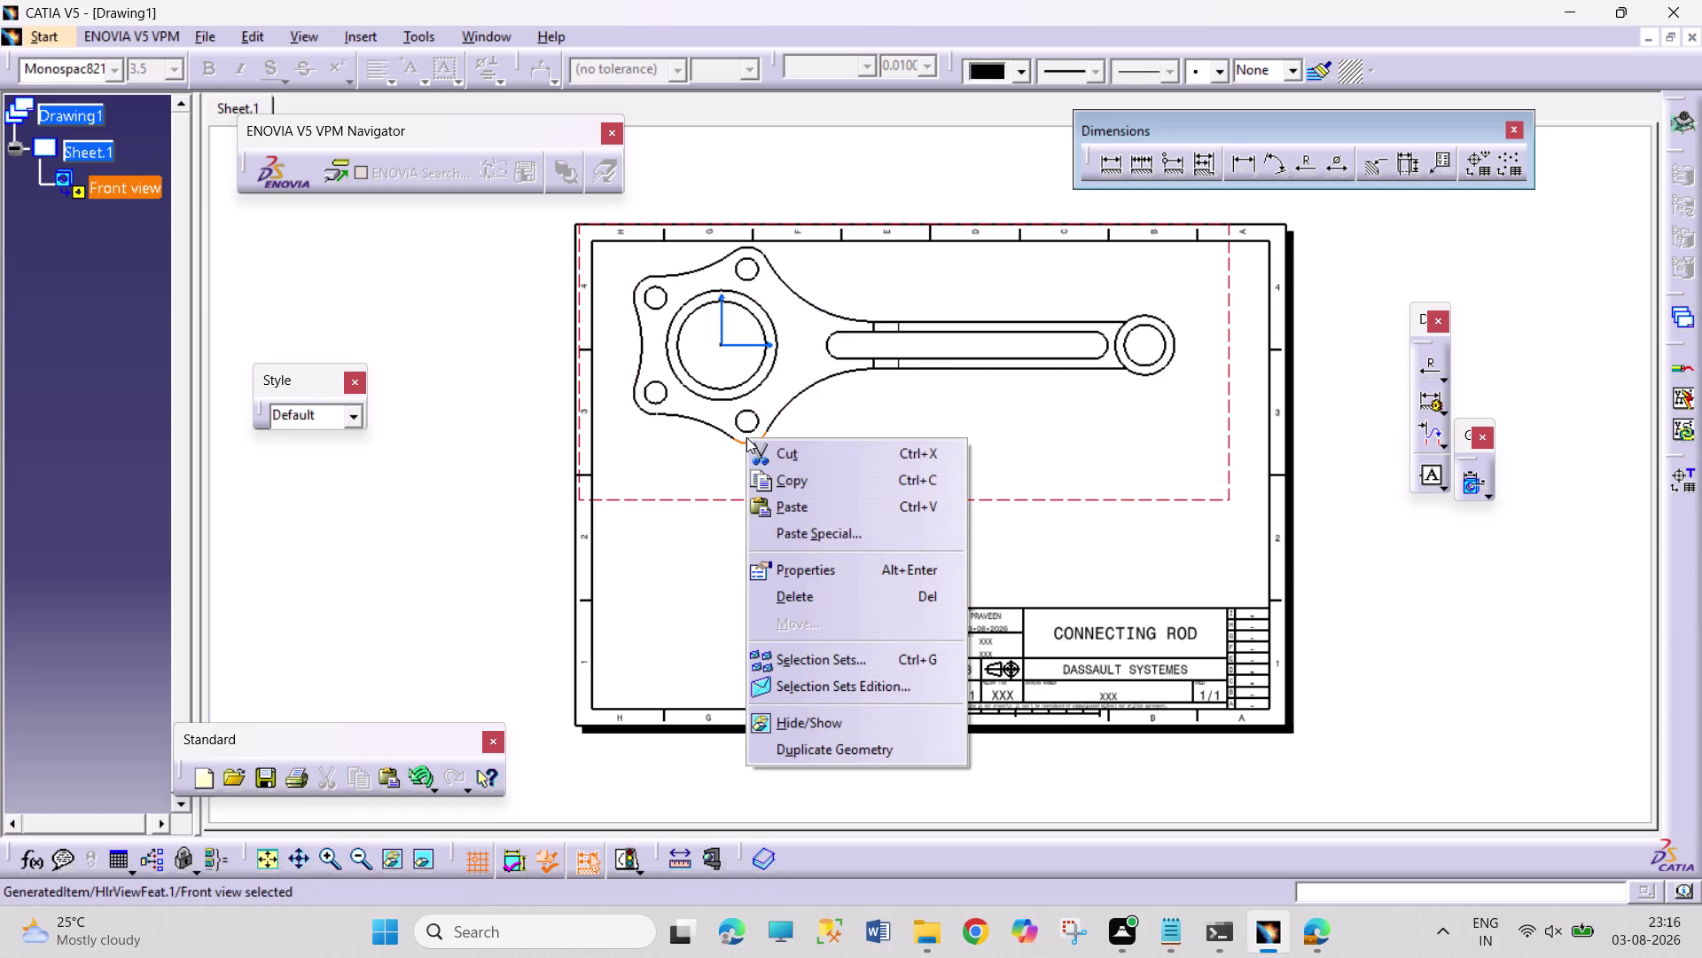
click(823, 572)
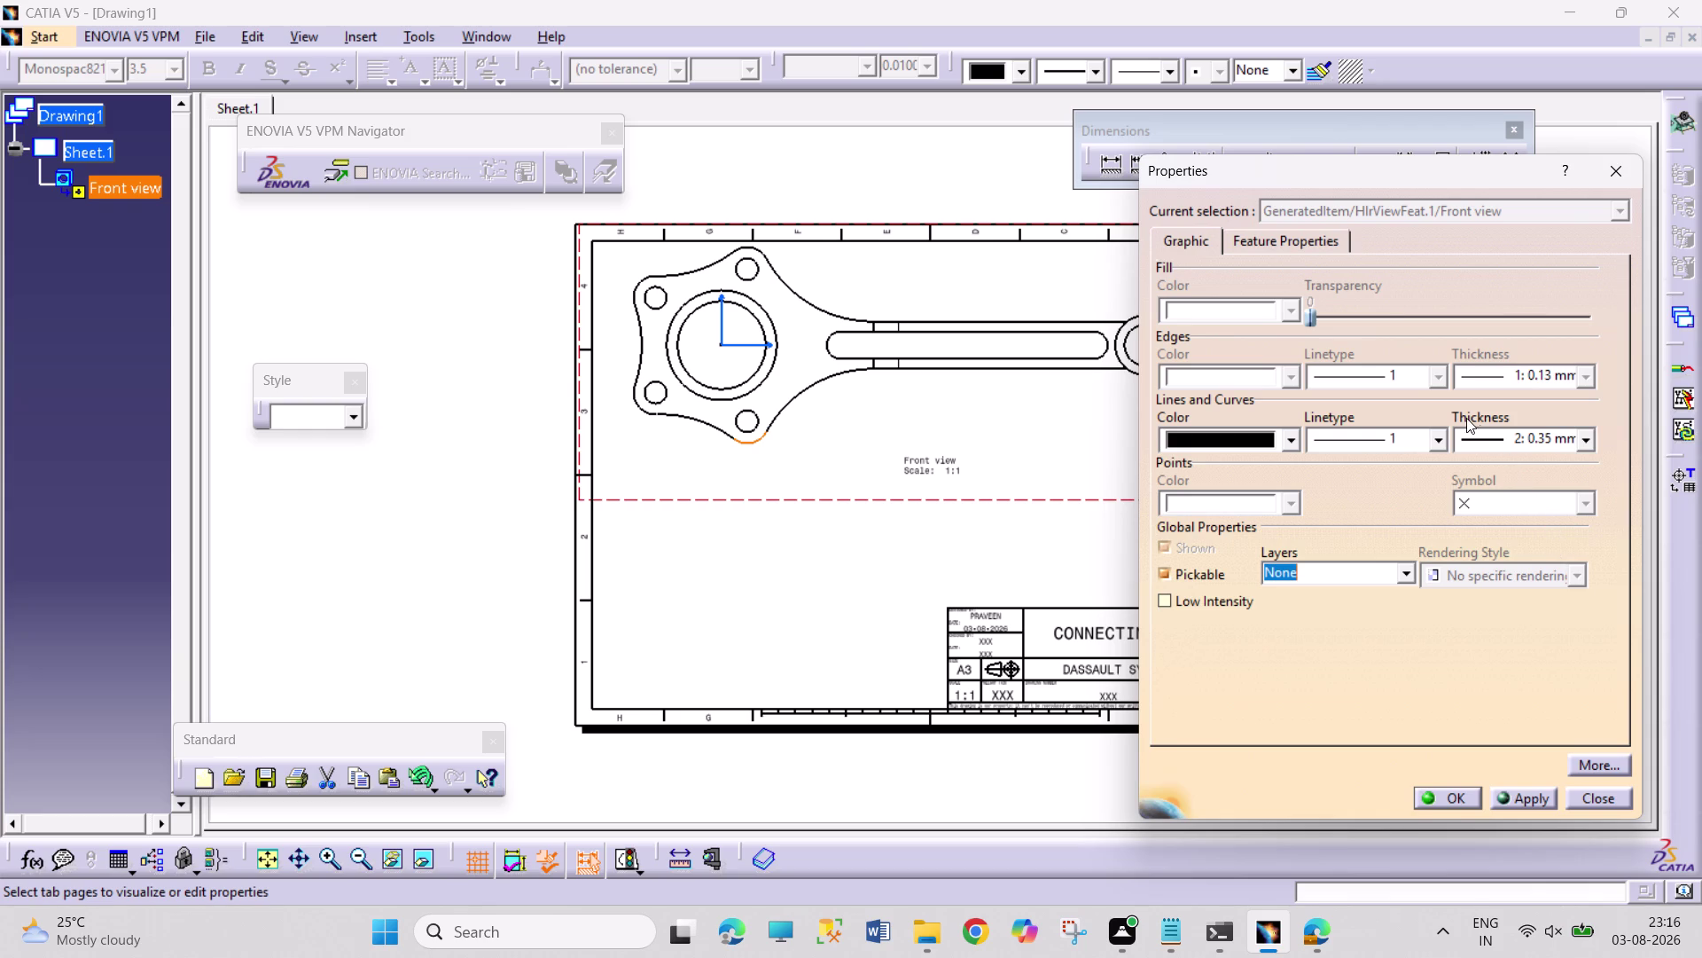
click(1598, 177)
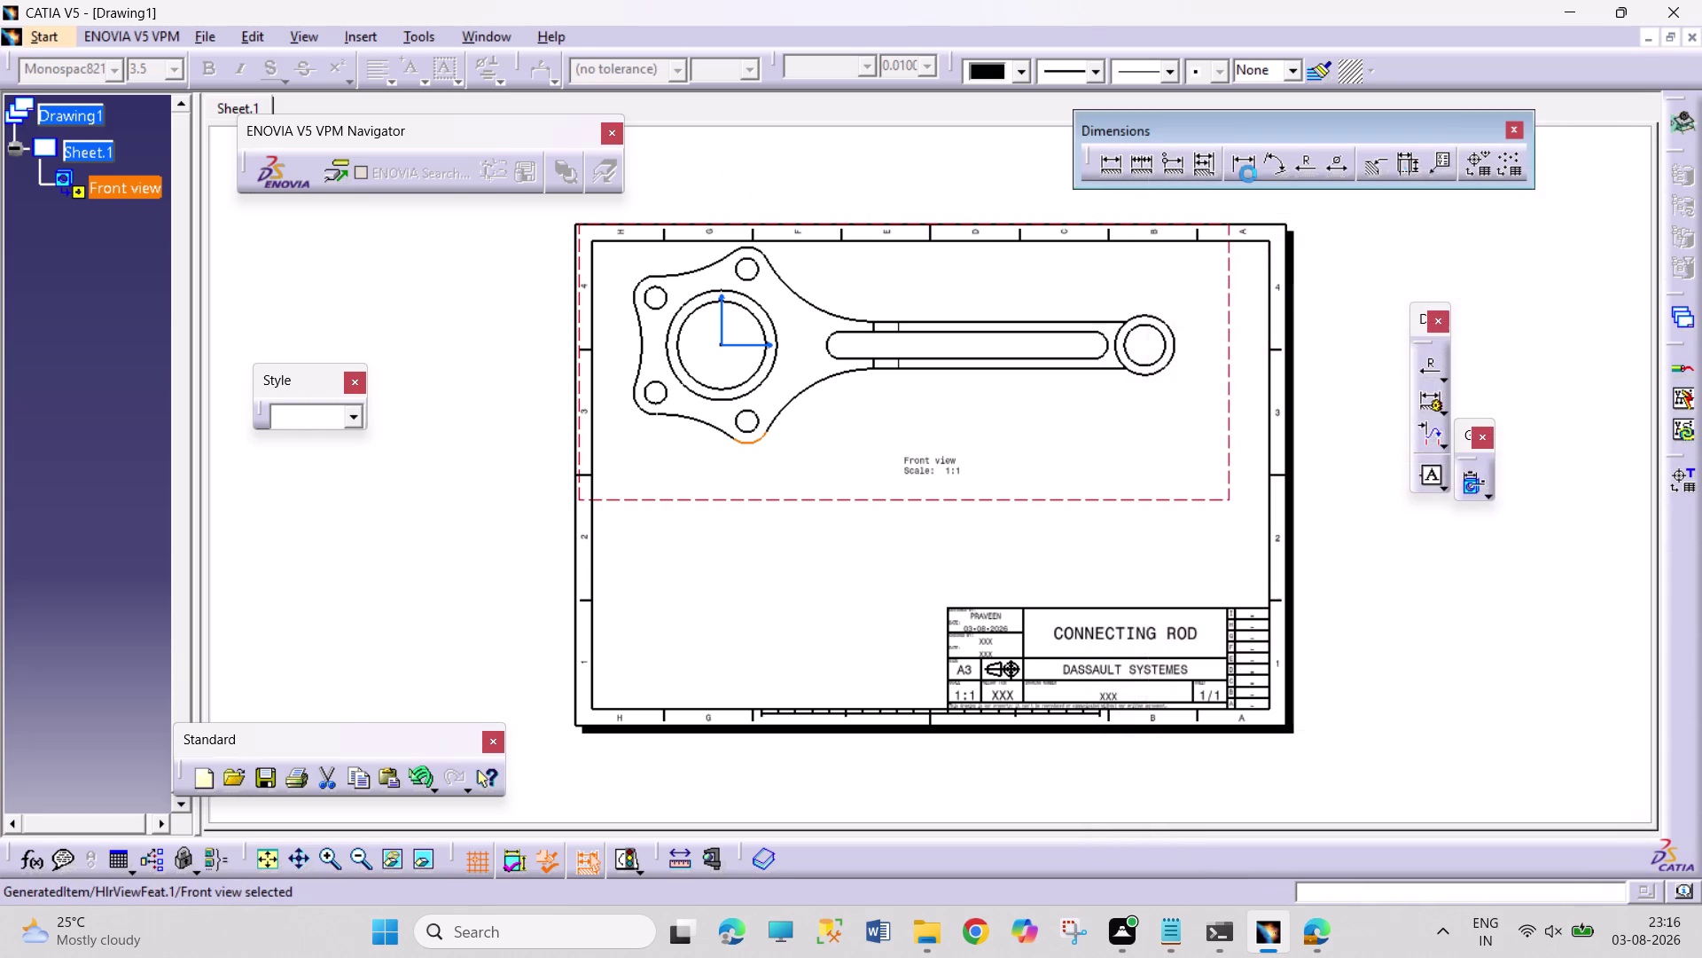
Review the Front view's properties and close them without changes.
right_click(111, 196)
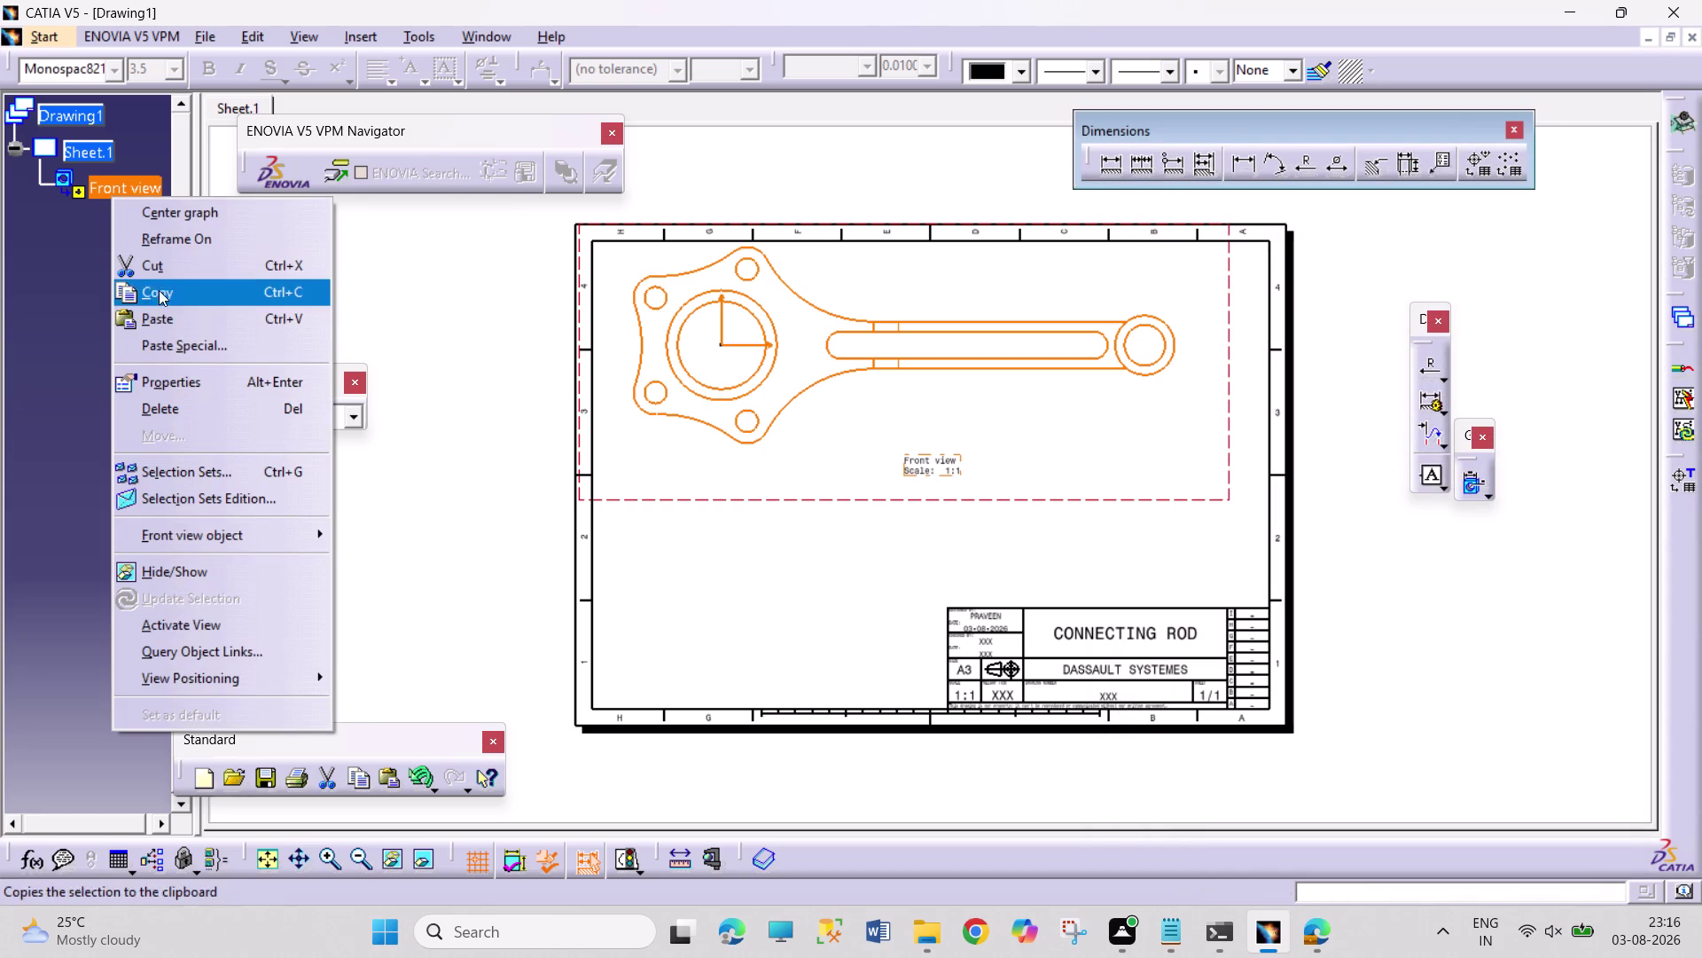
click(190, 381)
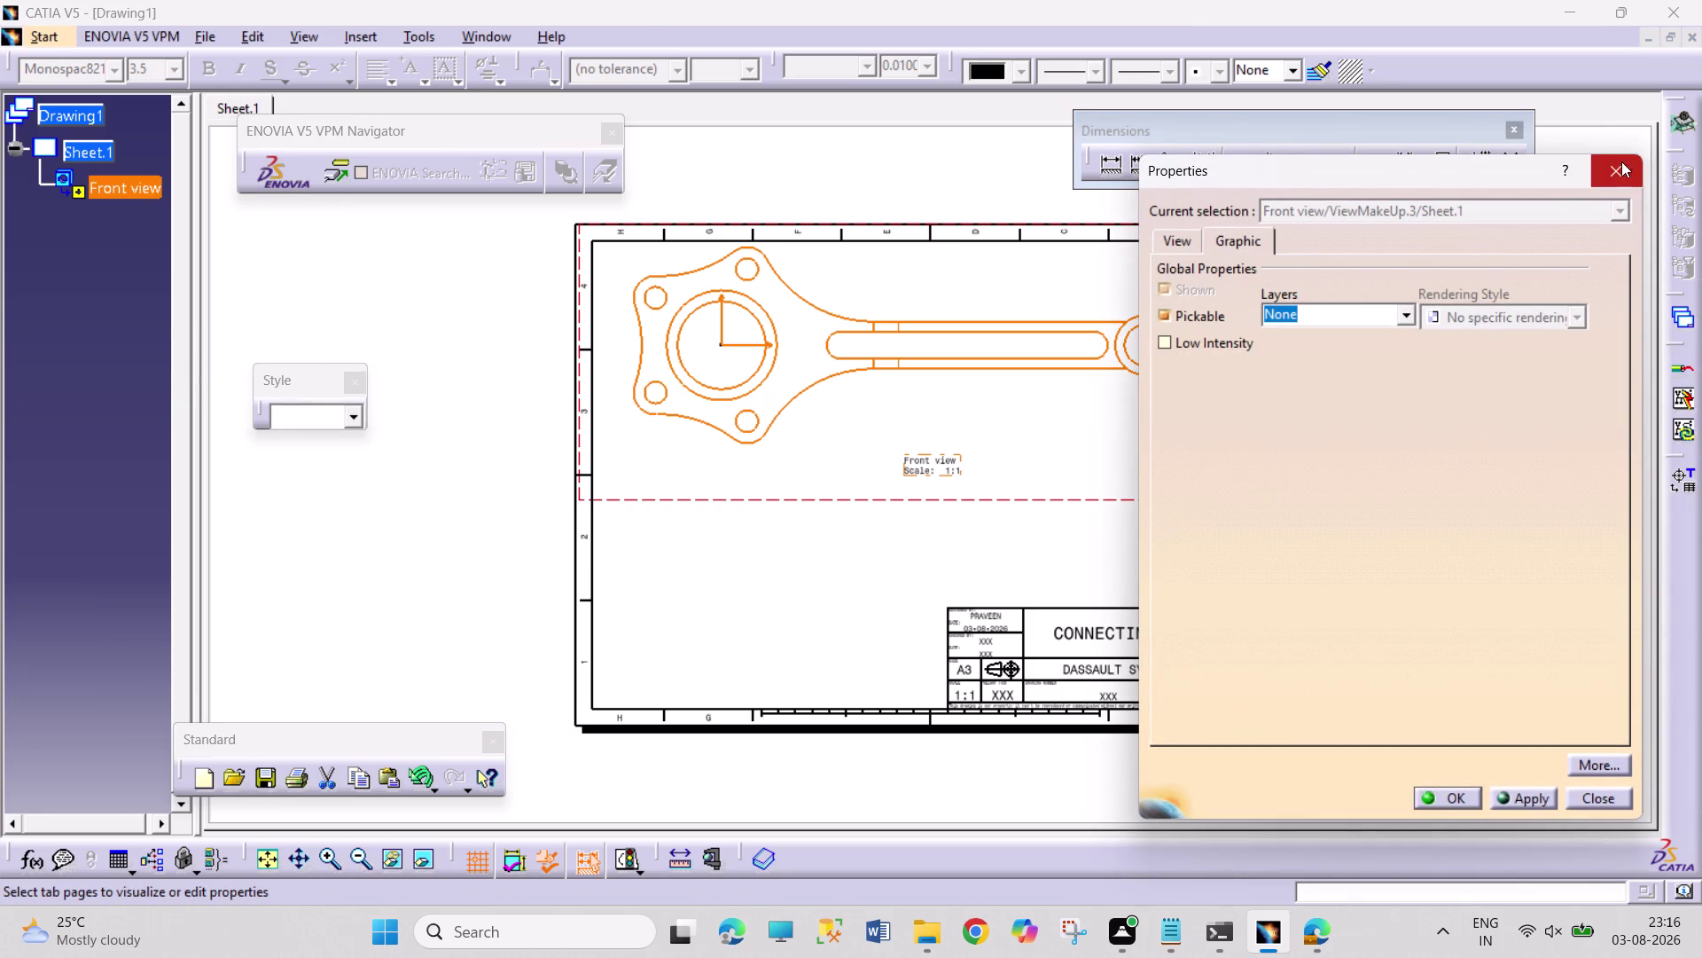
click(1622, 161)
click(87, 314)
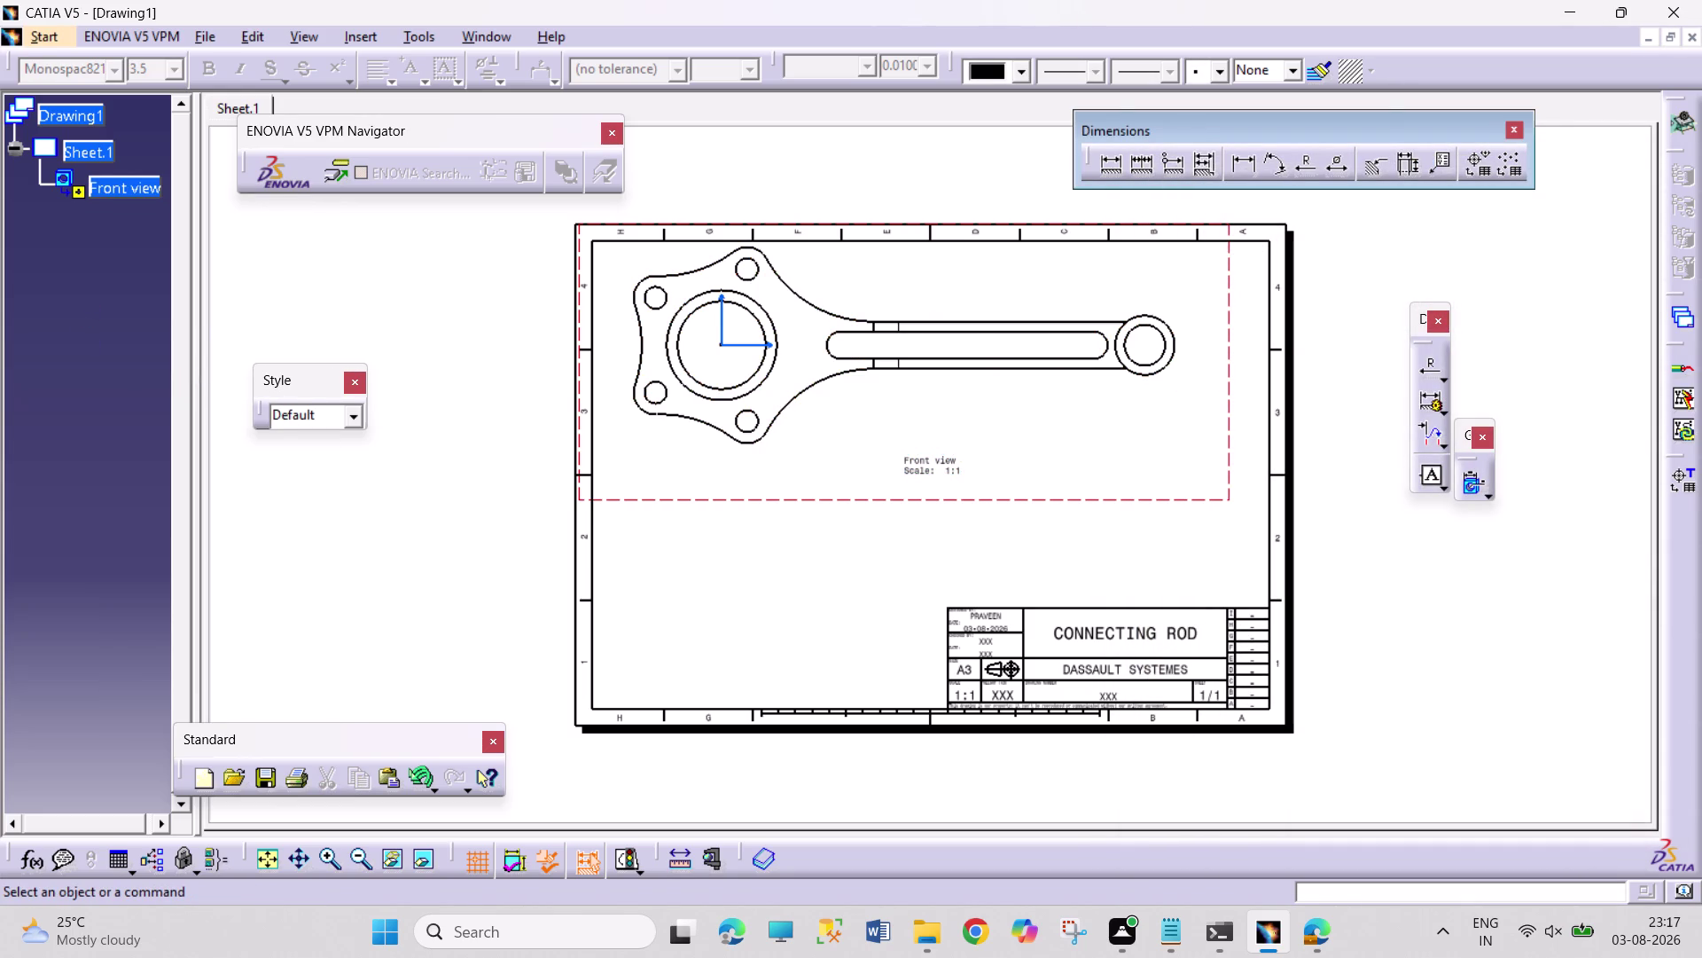
Shift the front view slightly right and select the rod's small end circle.
drag(1230, 500, 1243, 516)
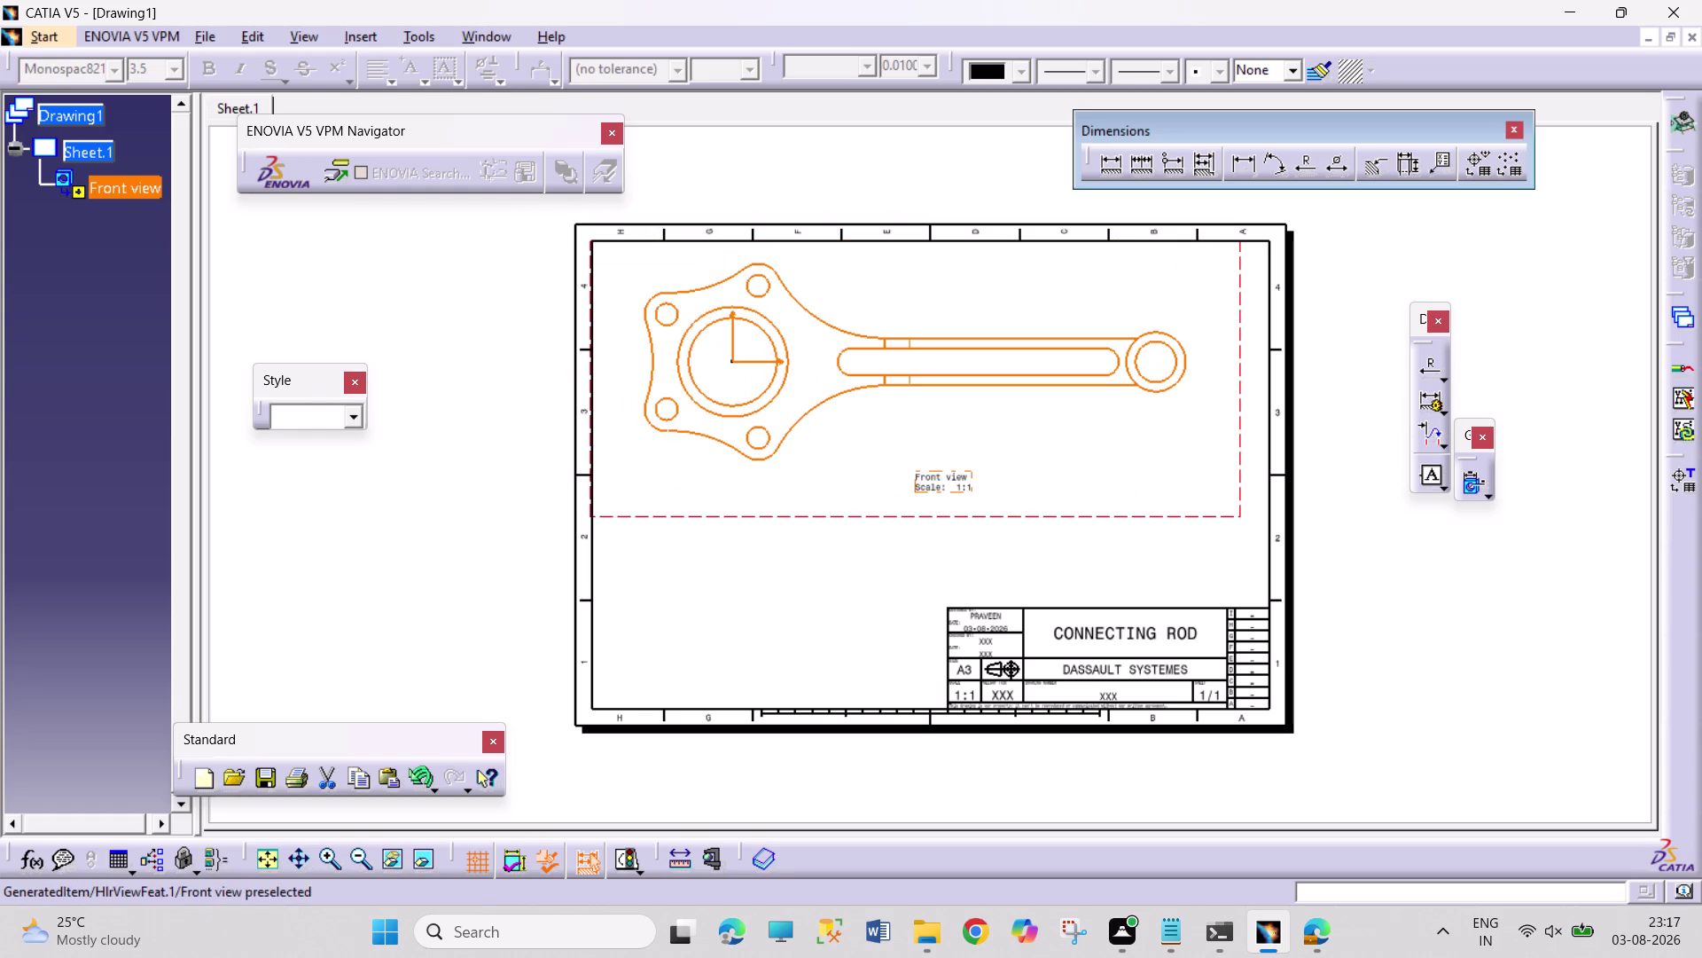
double_click(1144, 365)
double_click(1144, 365)
double_click(1131, 365)
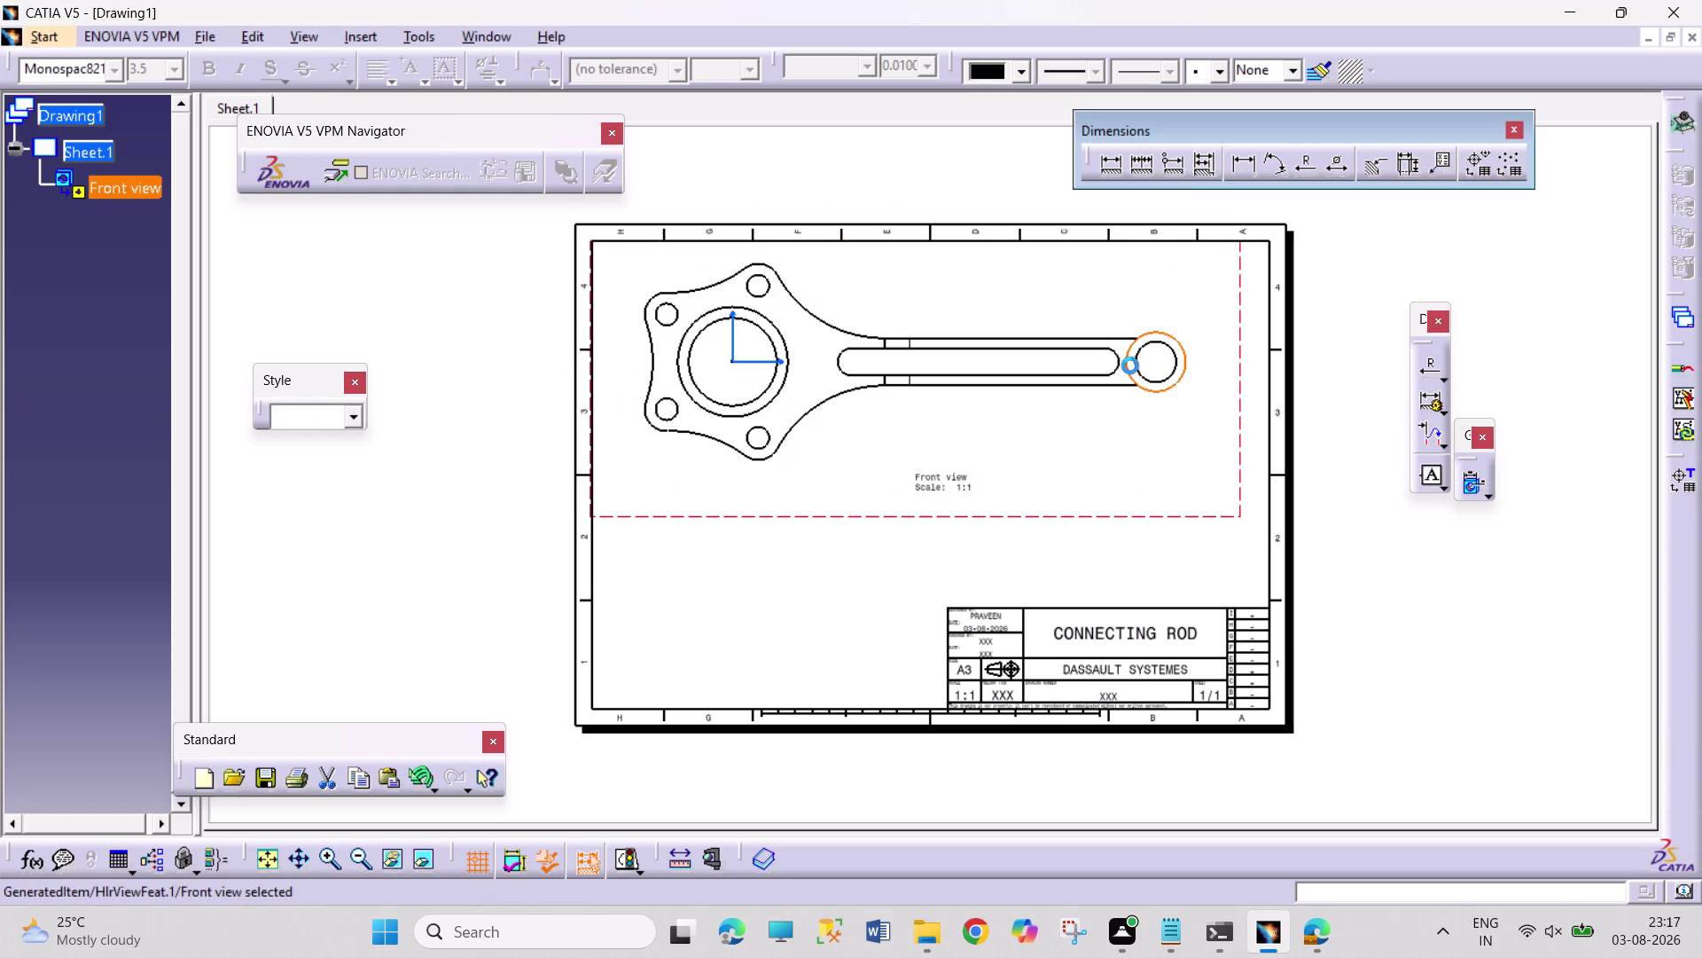
click(1370, 462)
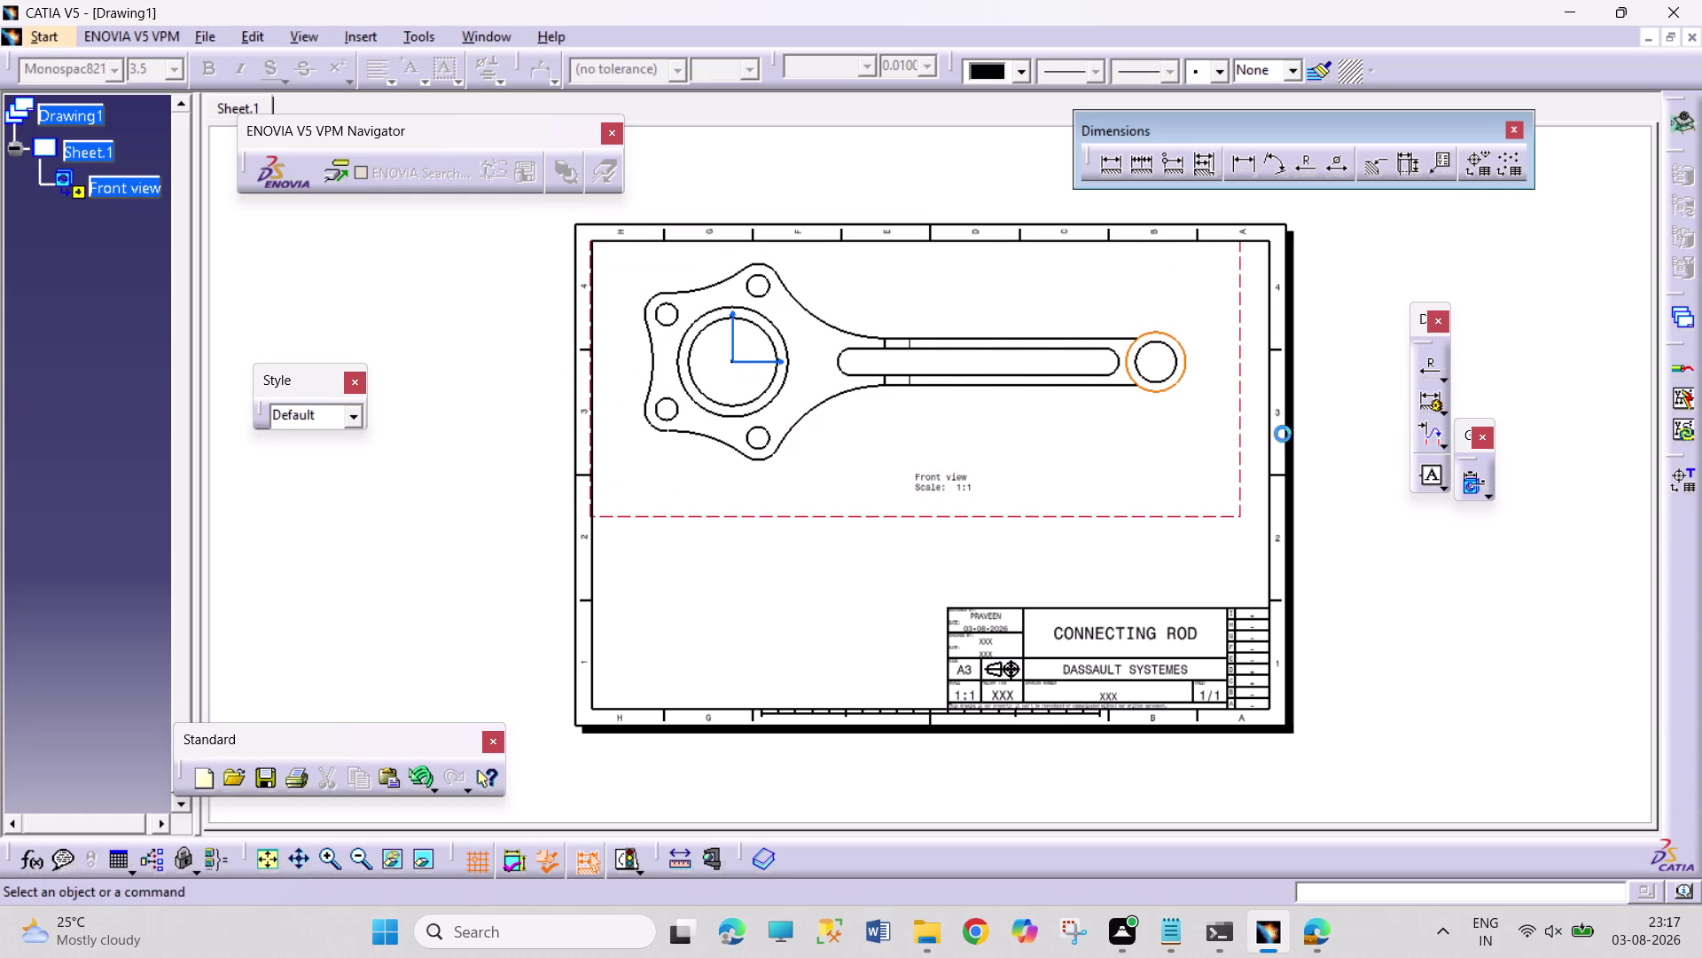
right_click(1238, 425)
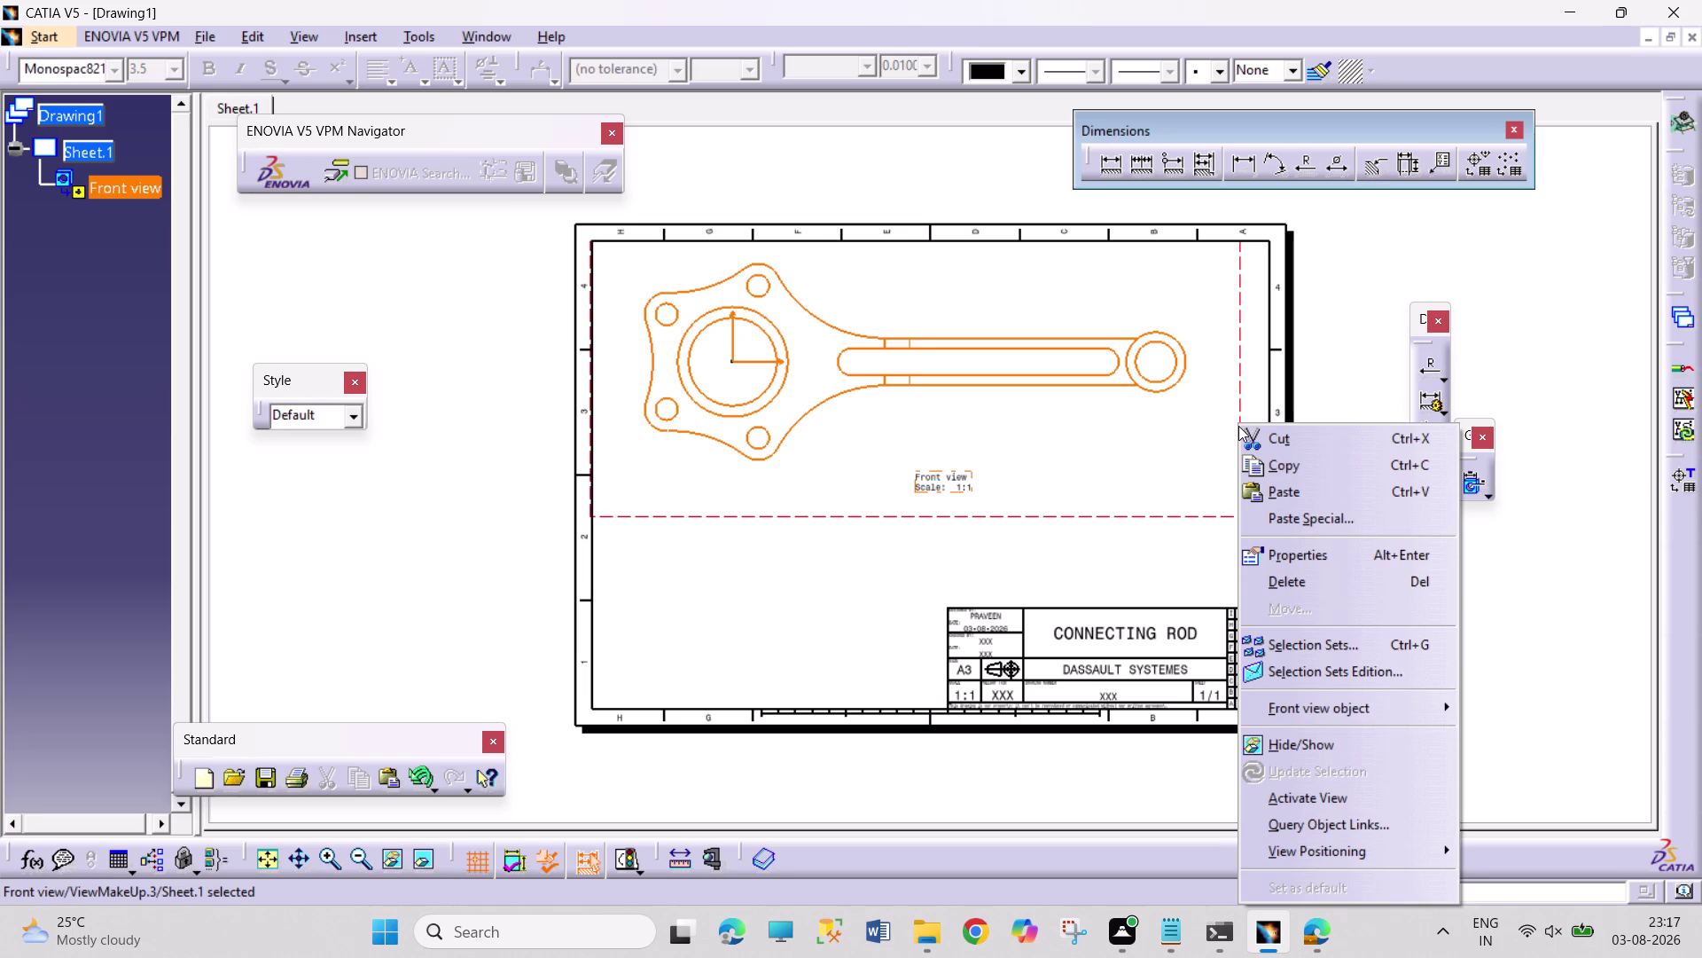
Change the front view's scale from 1:1 to 1:2 in its properties.
click(1306, 542)
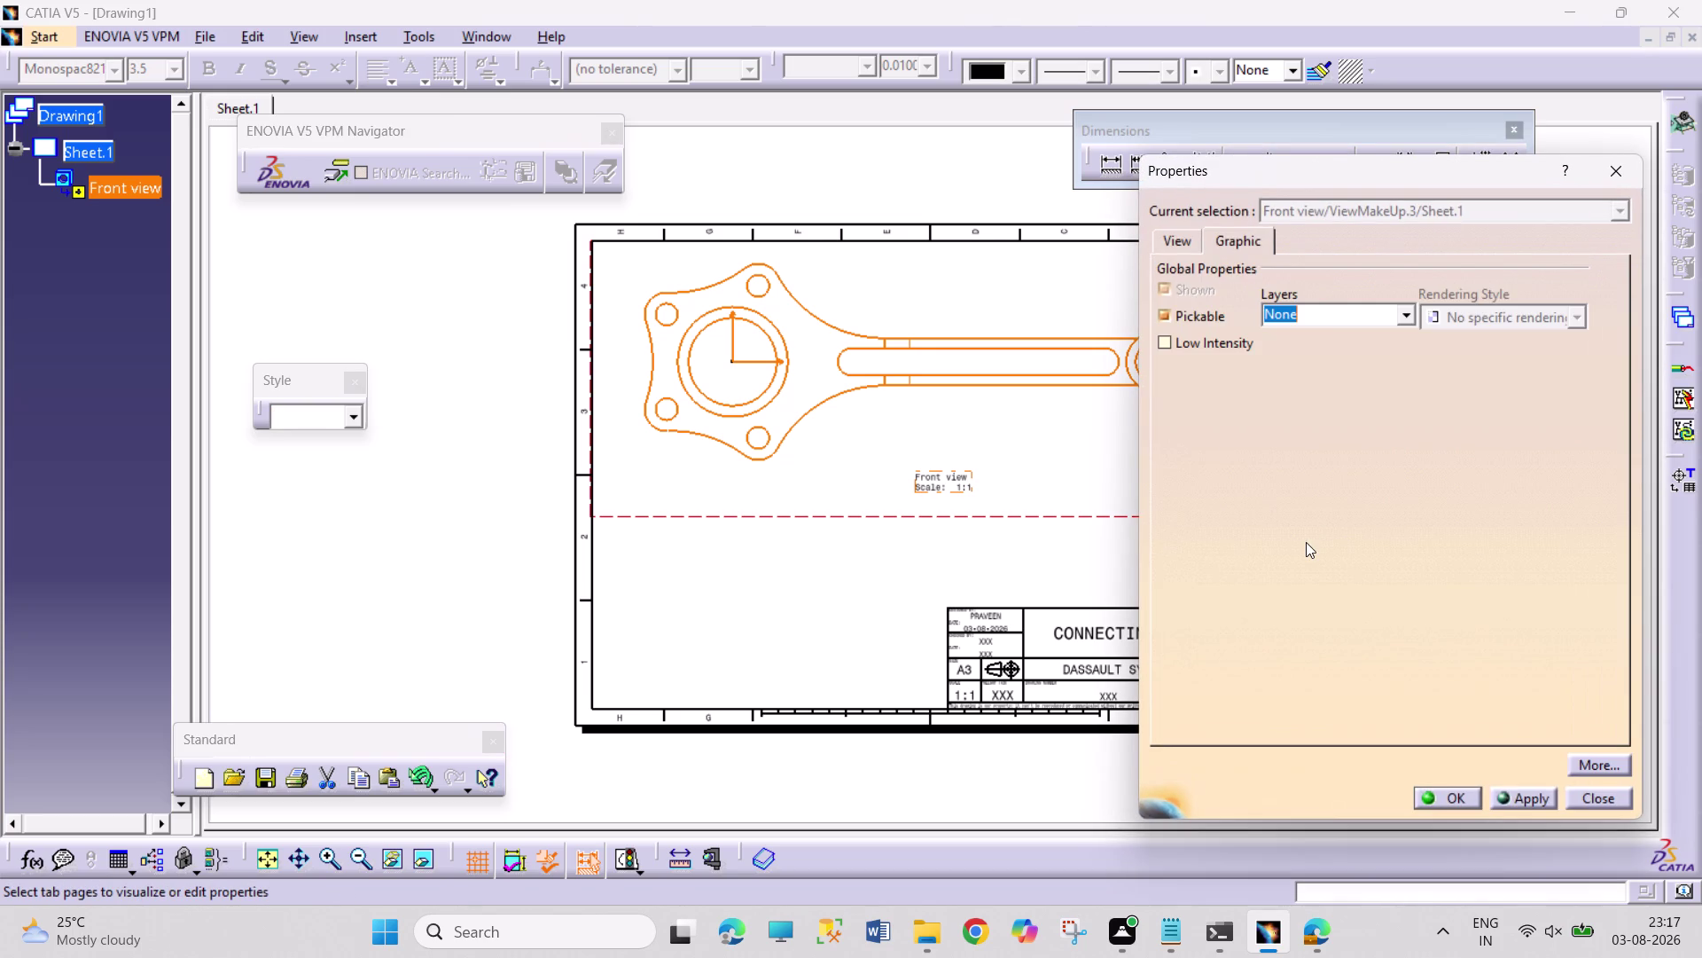
click(1242, 242)
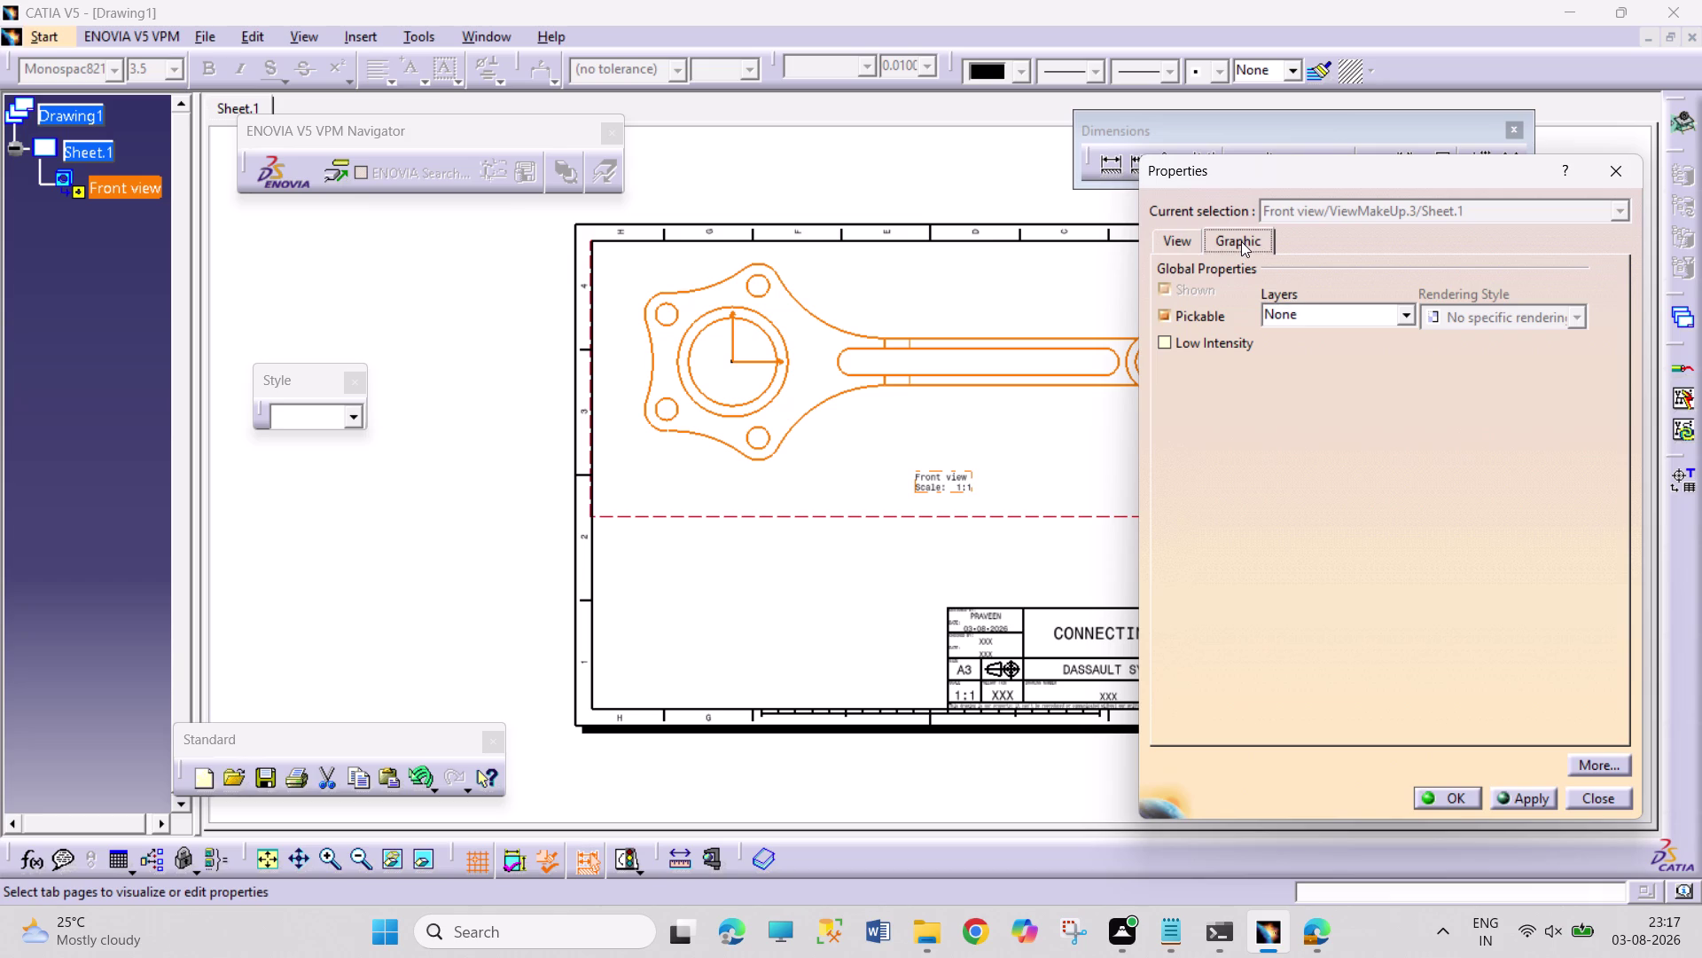
click(1184, 243)
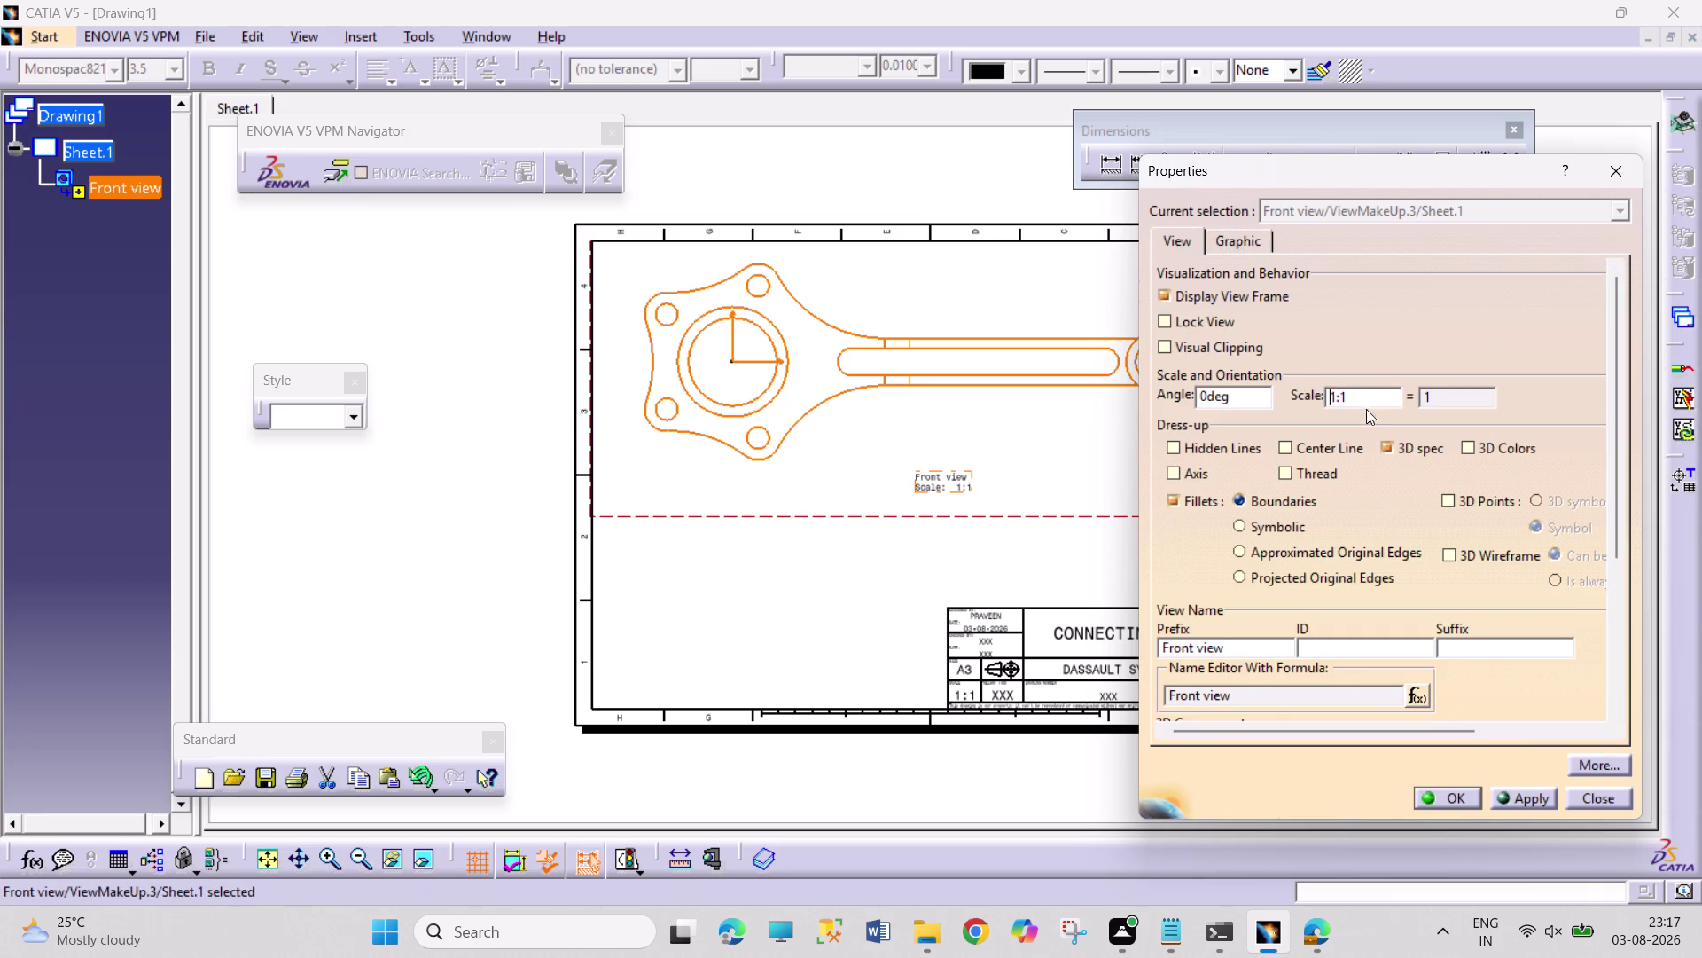
click(1363, 397)
key(BackSpace)
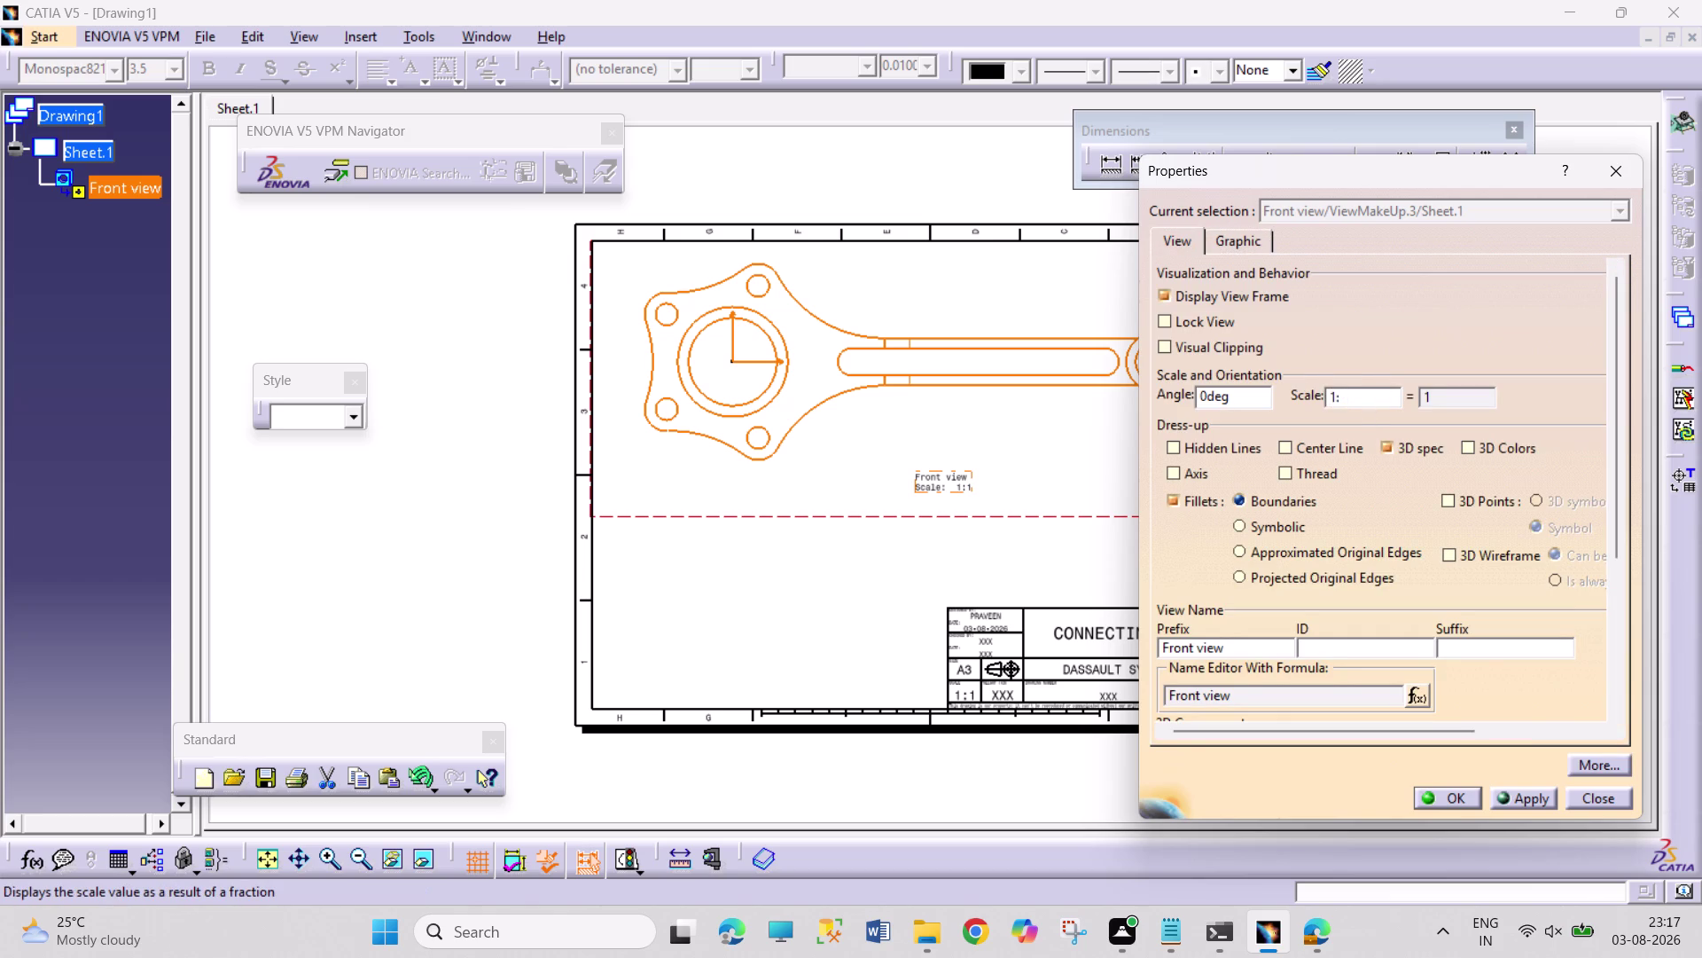
key(2)
key(Return)
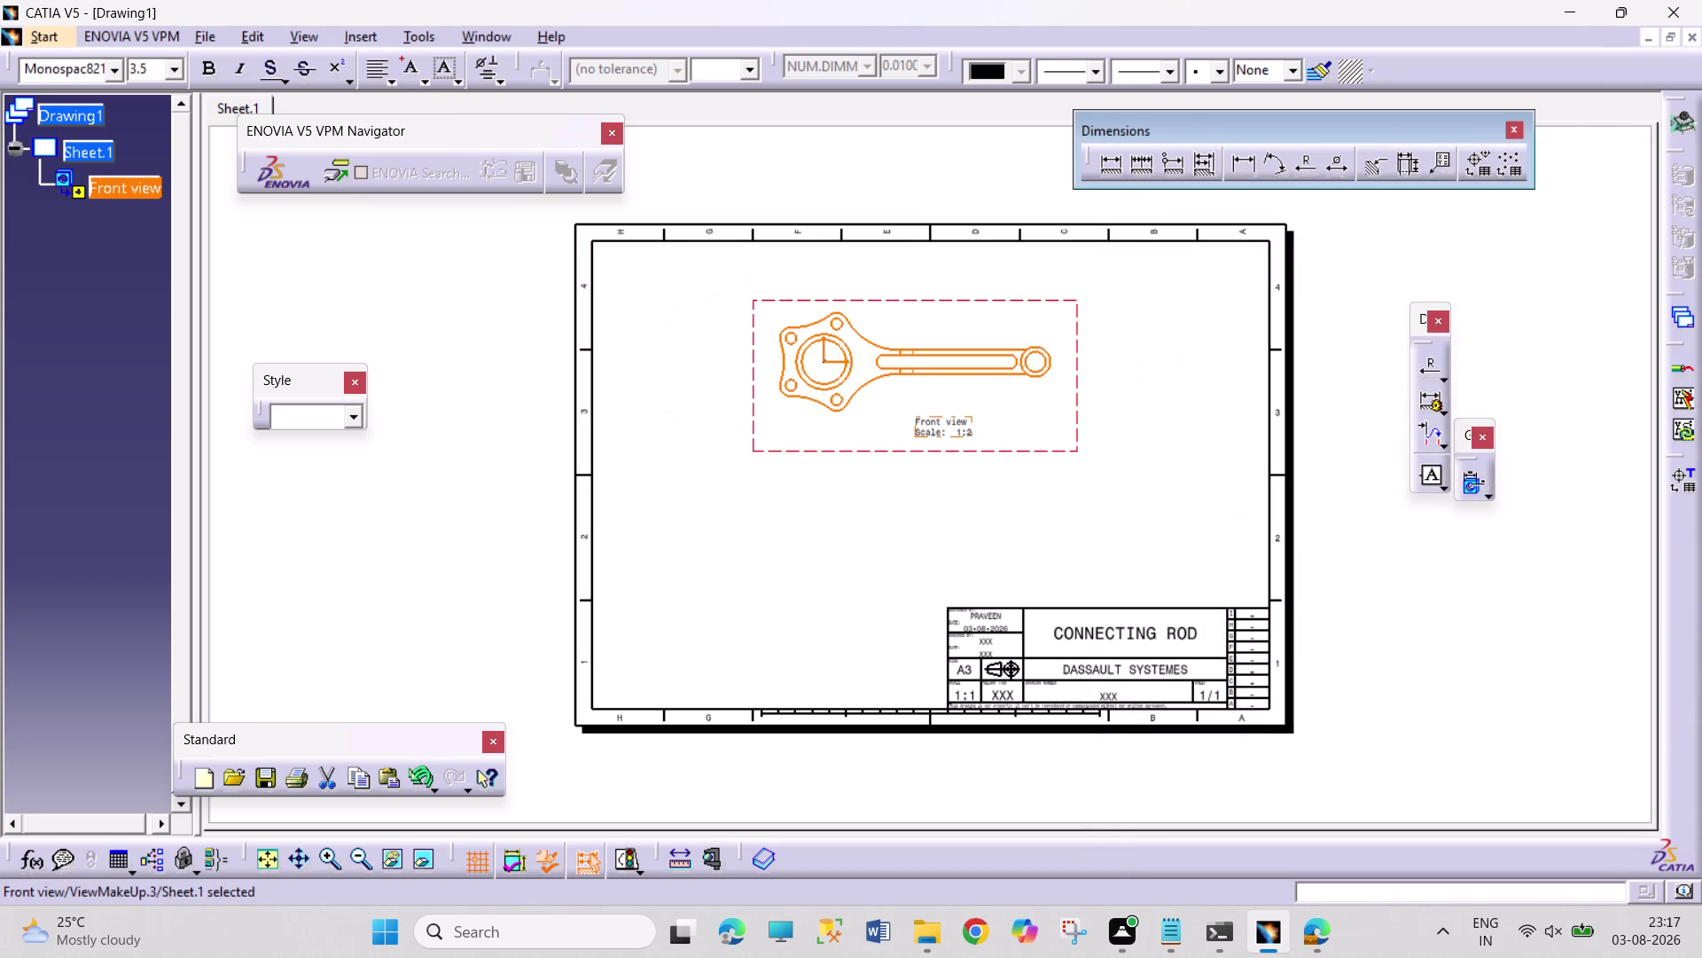
Move the 1:2 front view into the sheet's upper-left area.
drag(1075, 444, 1016, 424)
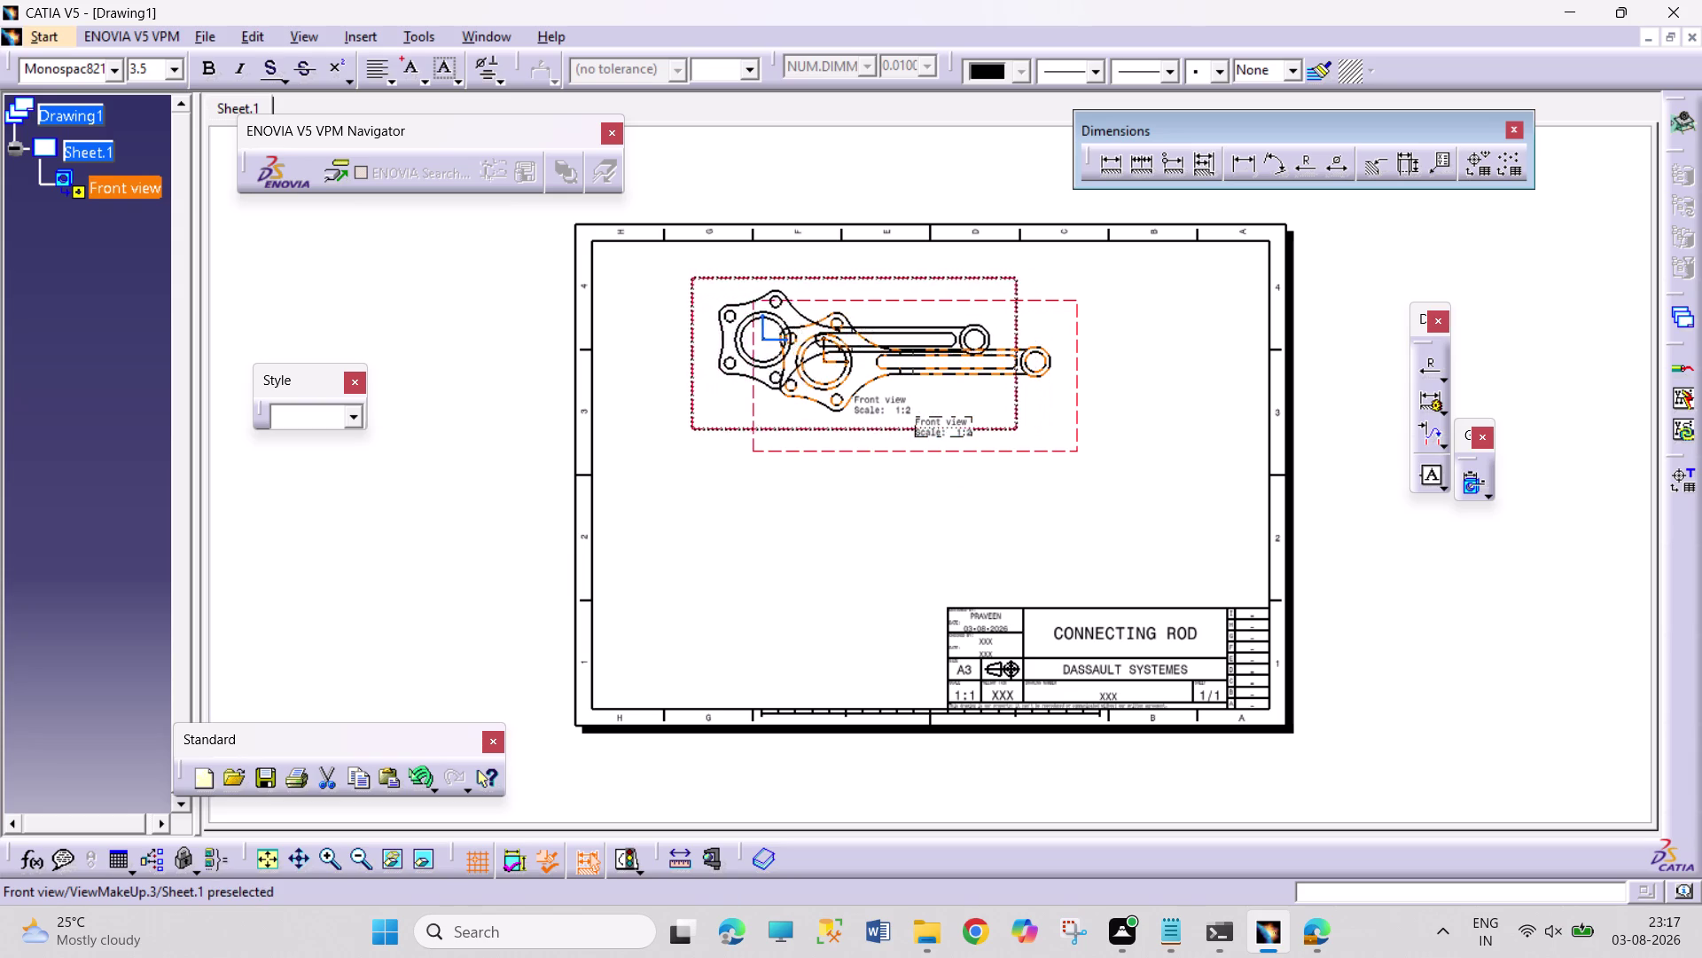
drag(1016, 424, 998, 429)
click(1378, 559)
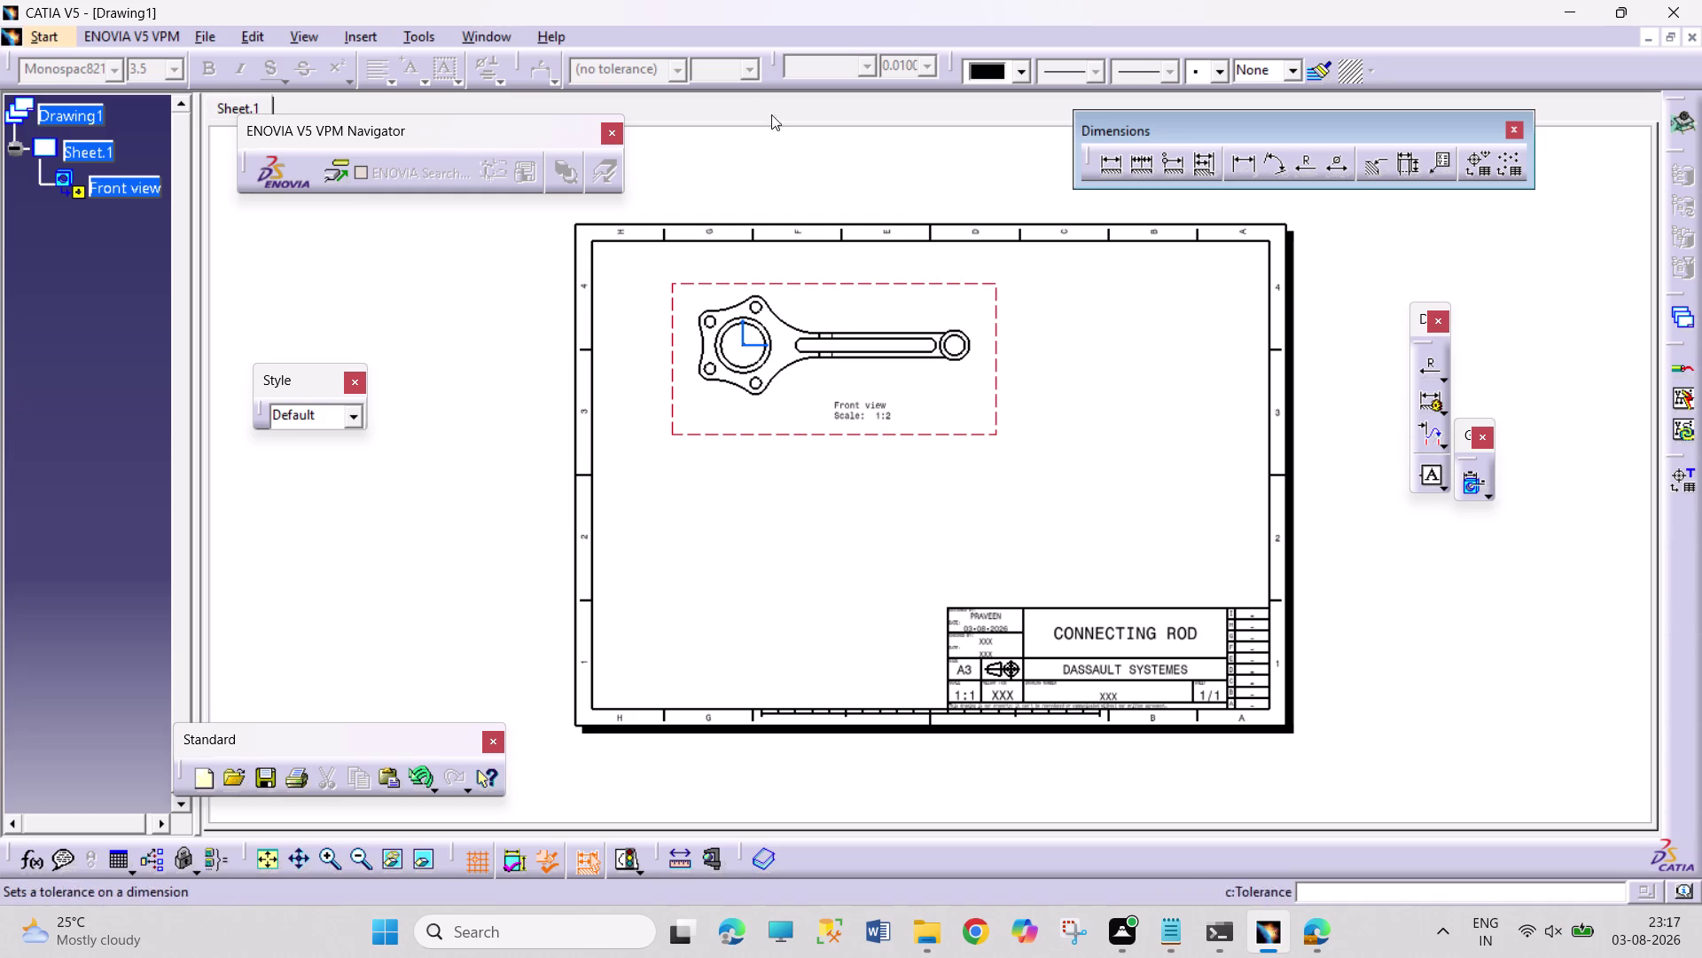
middle_drag(838, 275, 891, 176)
middle_drag(876, 221, 886, 234)
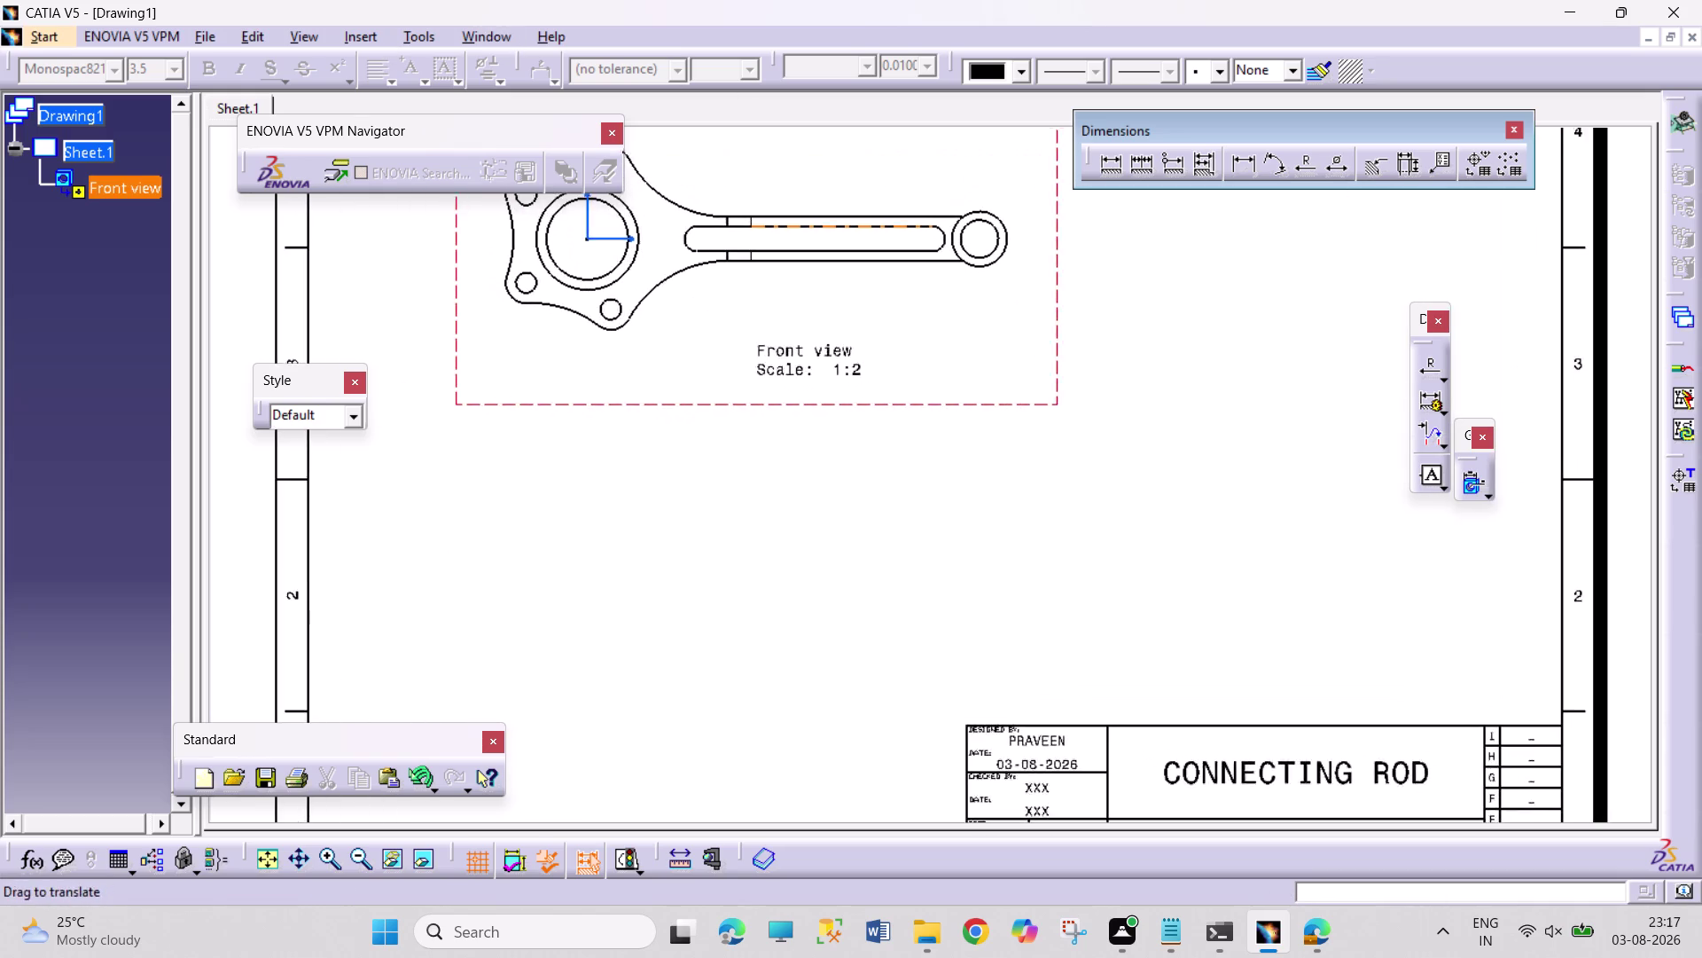
middle_drag(885, 234, 984, 412)
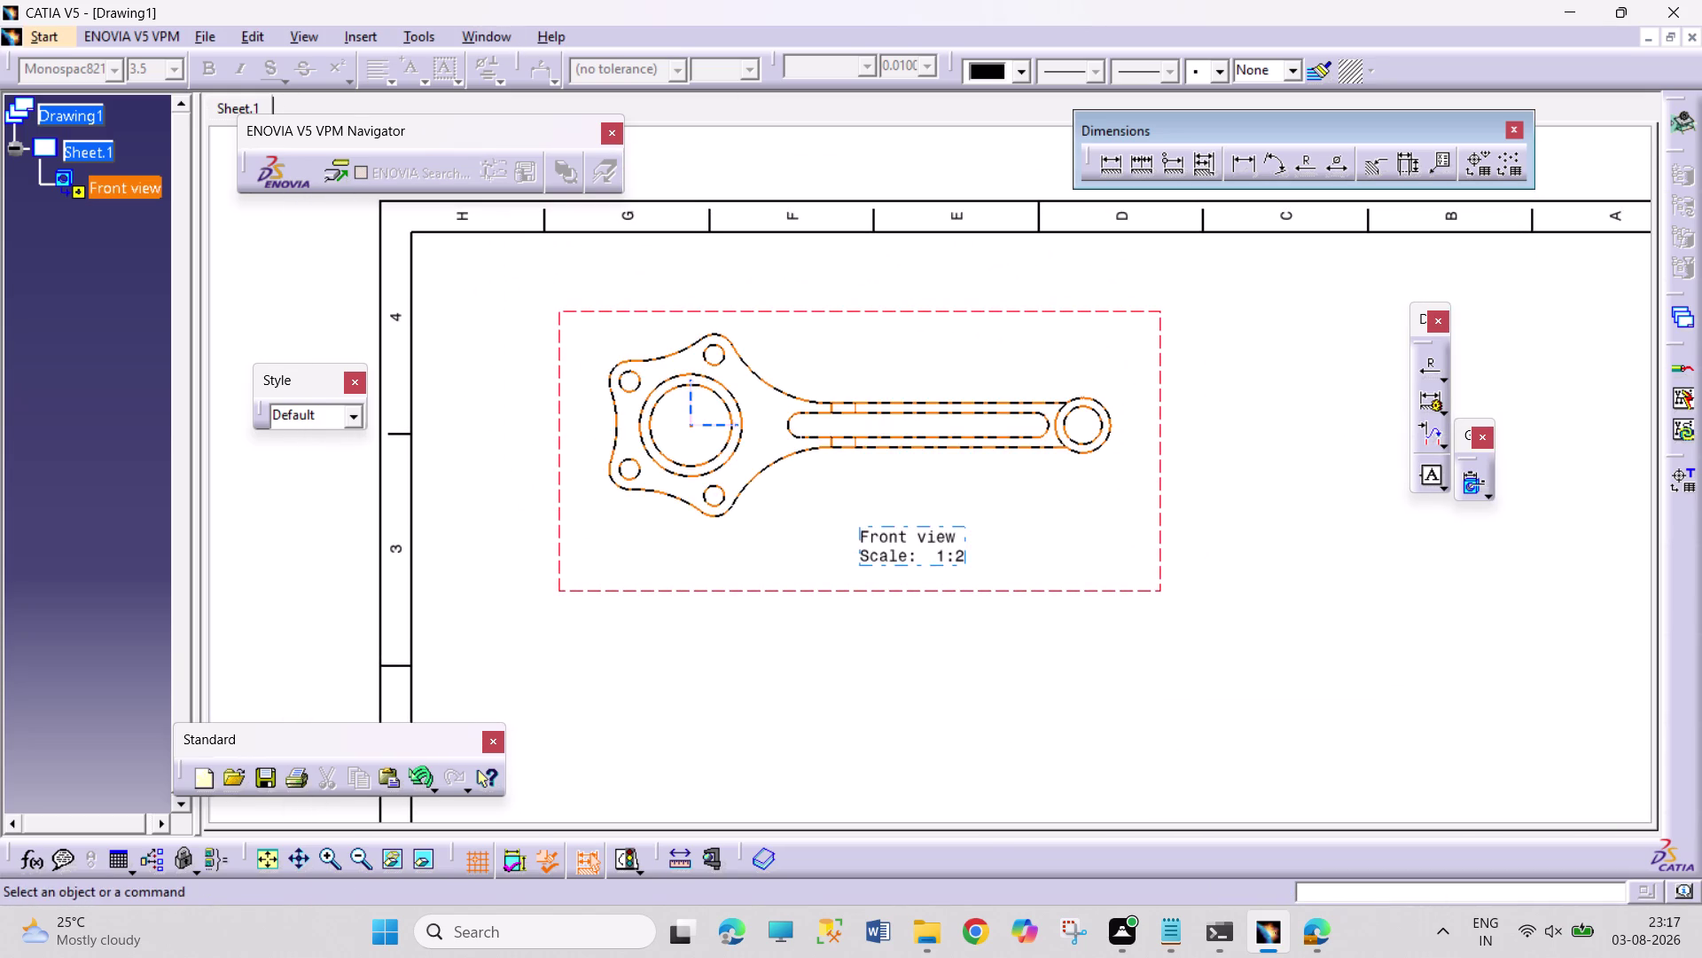
click(1250, 169)
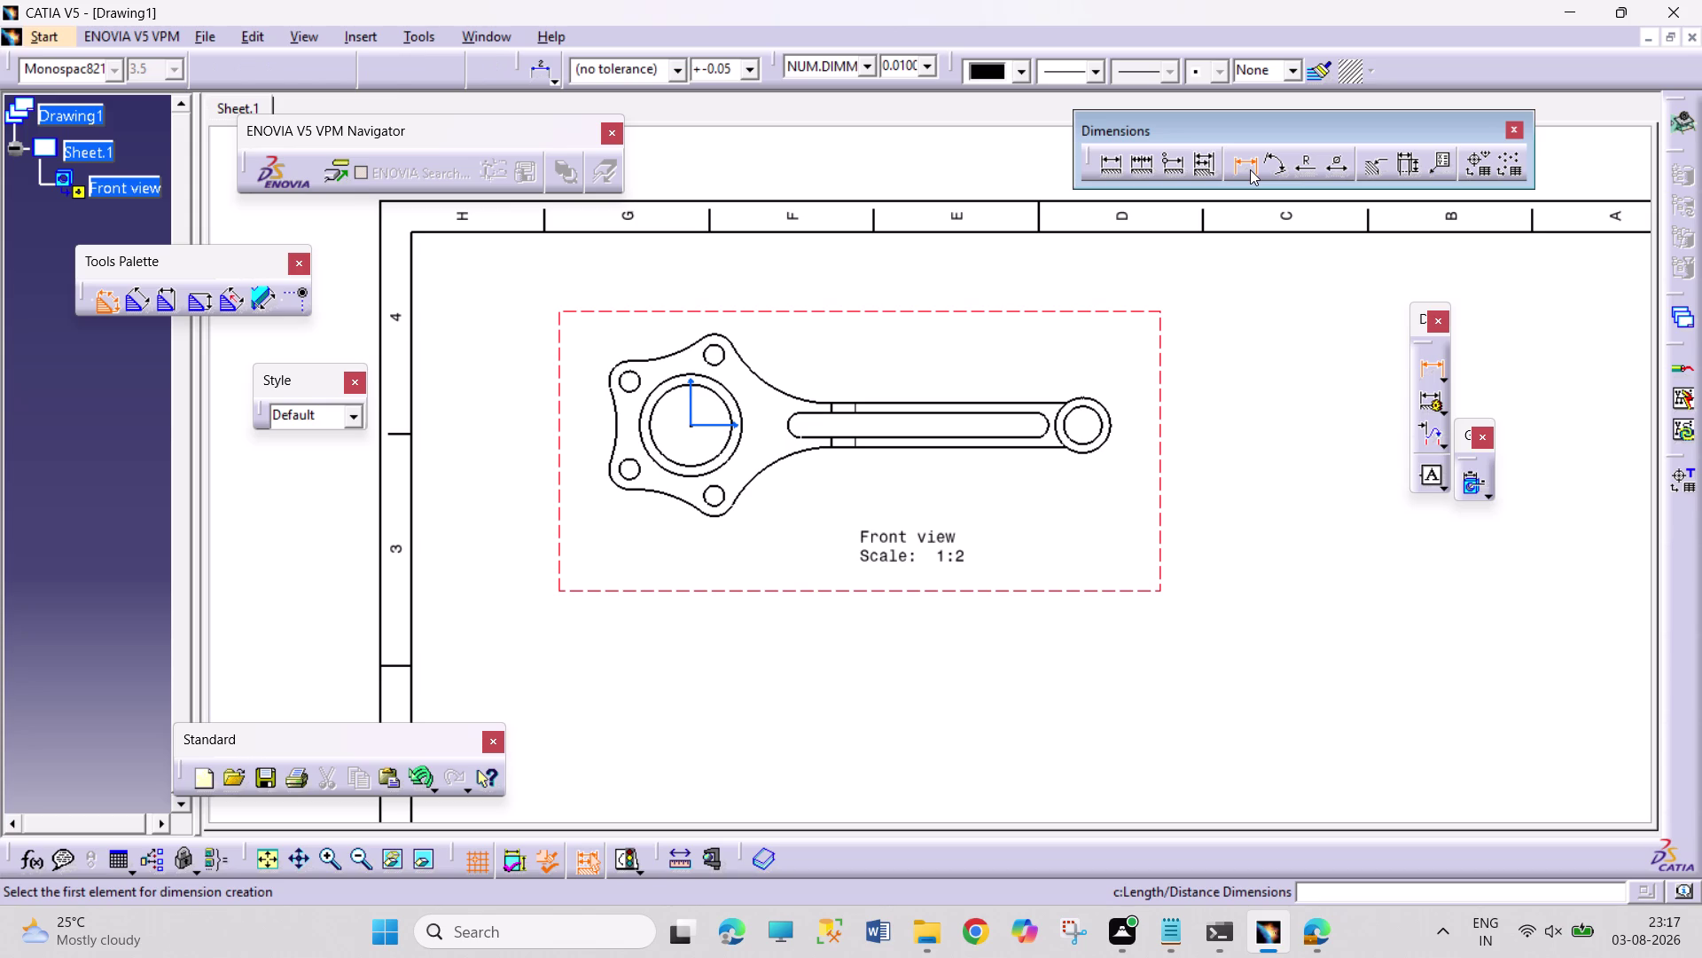
click(787, 426)
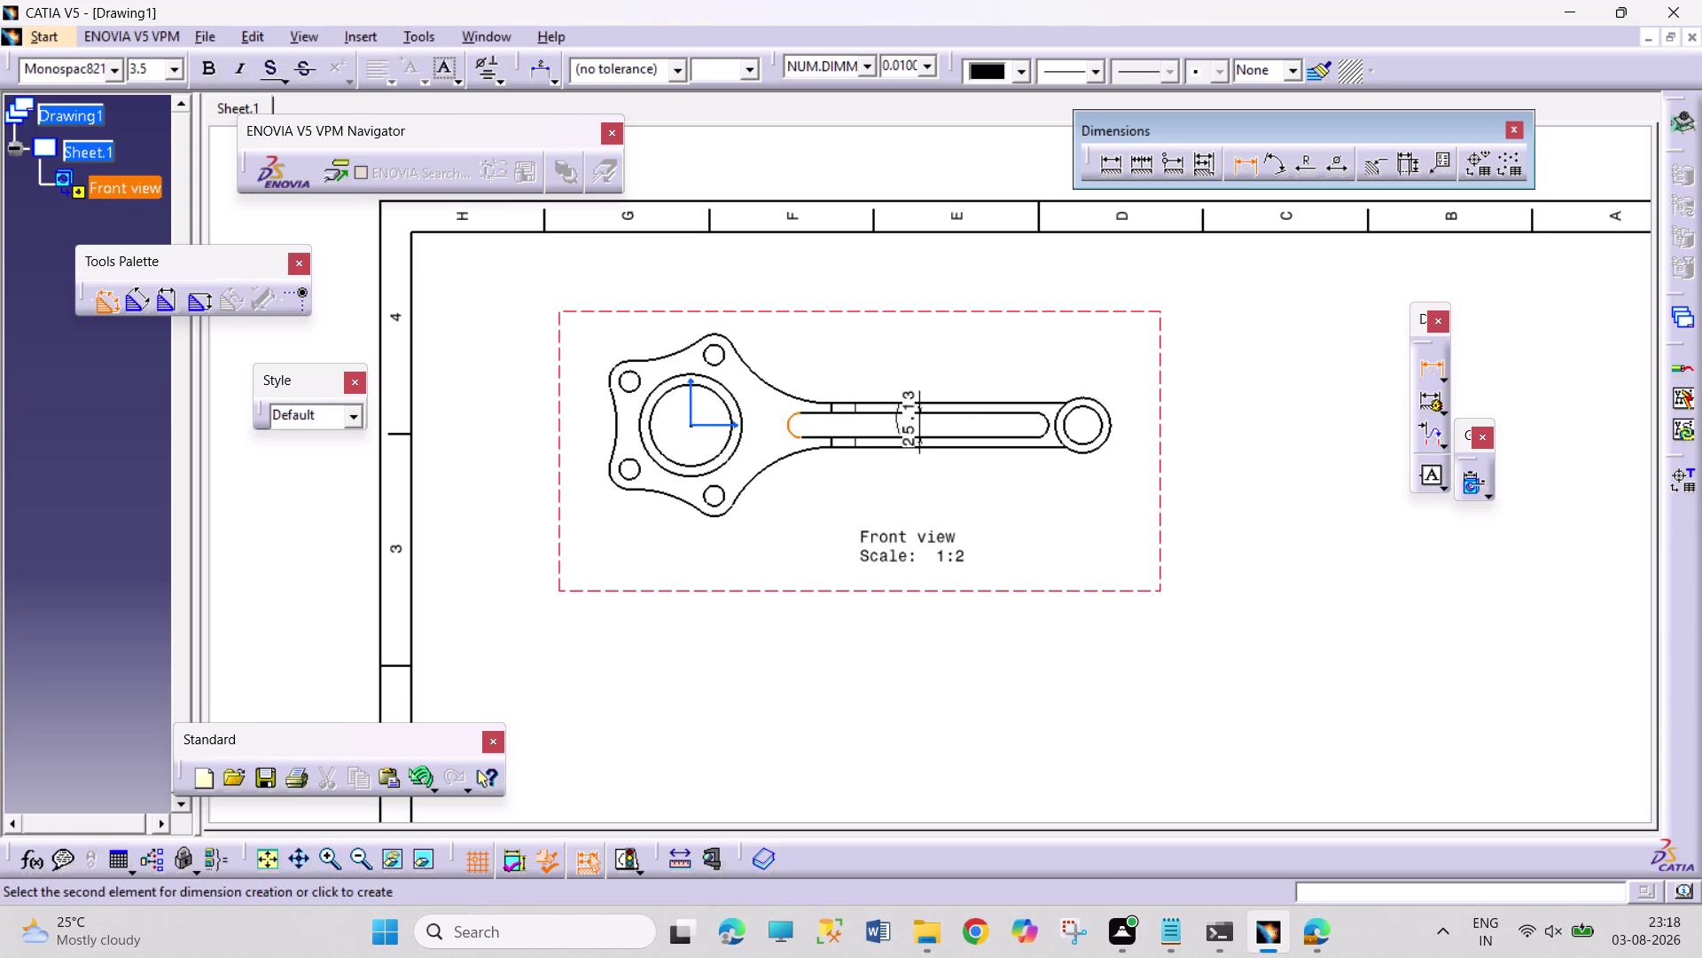
key(Escape)
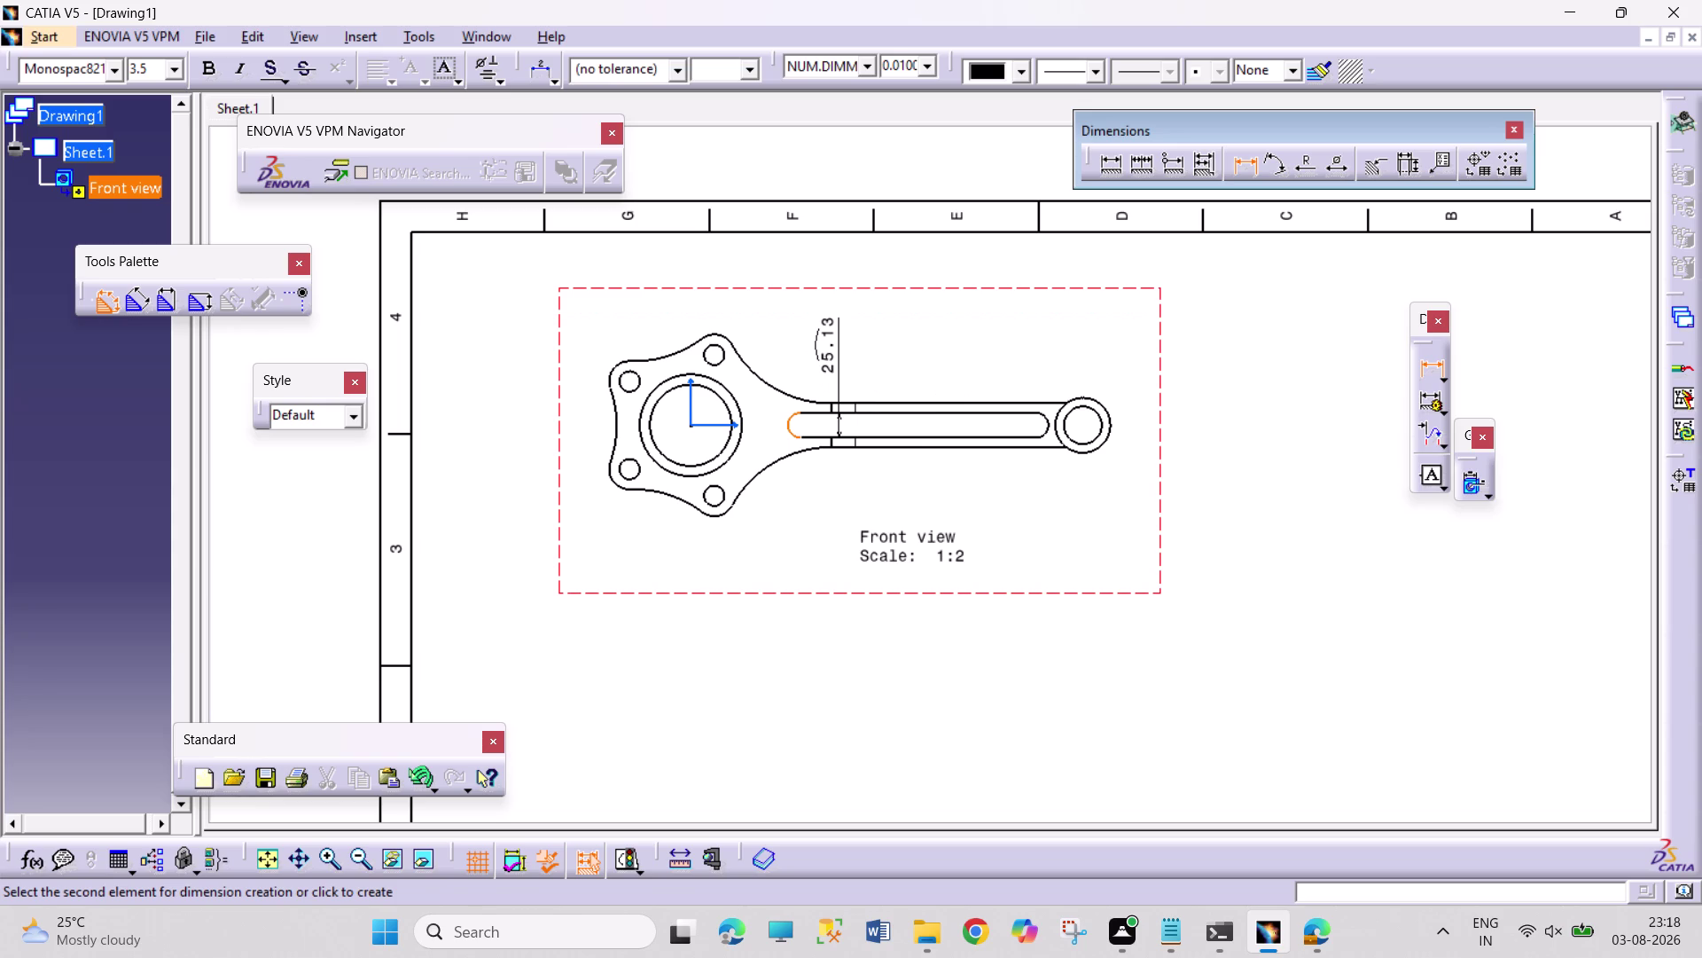
key(Escape)
key(Escape)
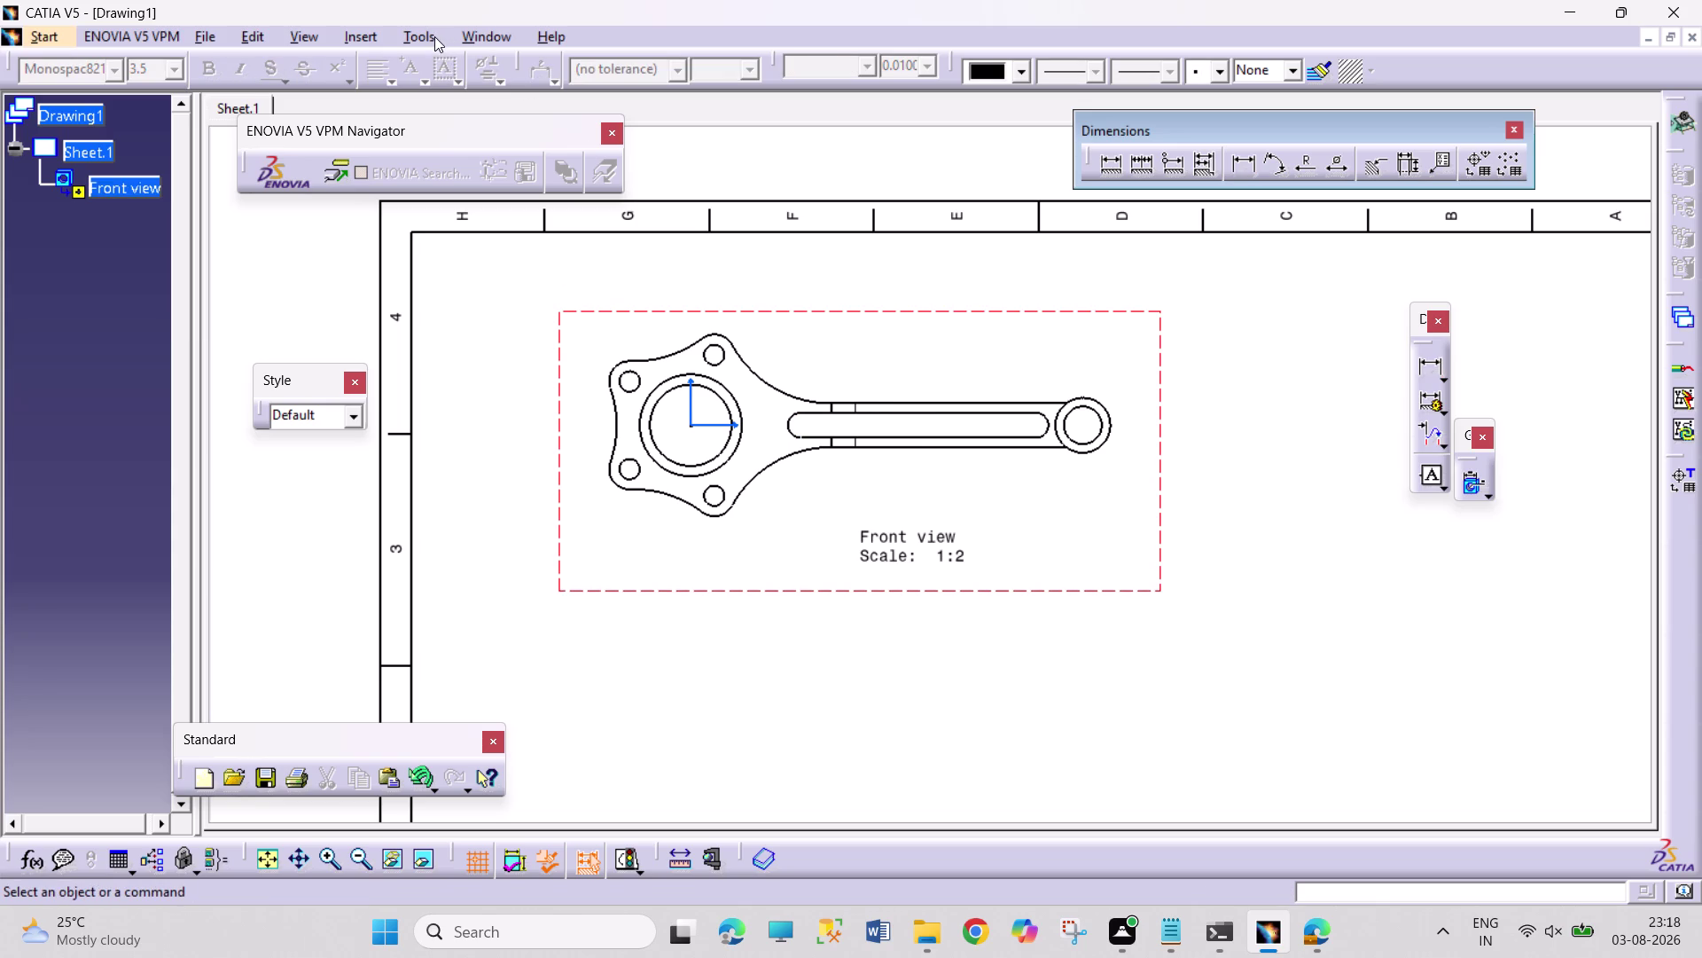
click(434, 36)
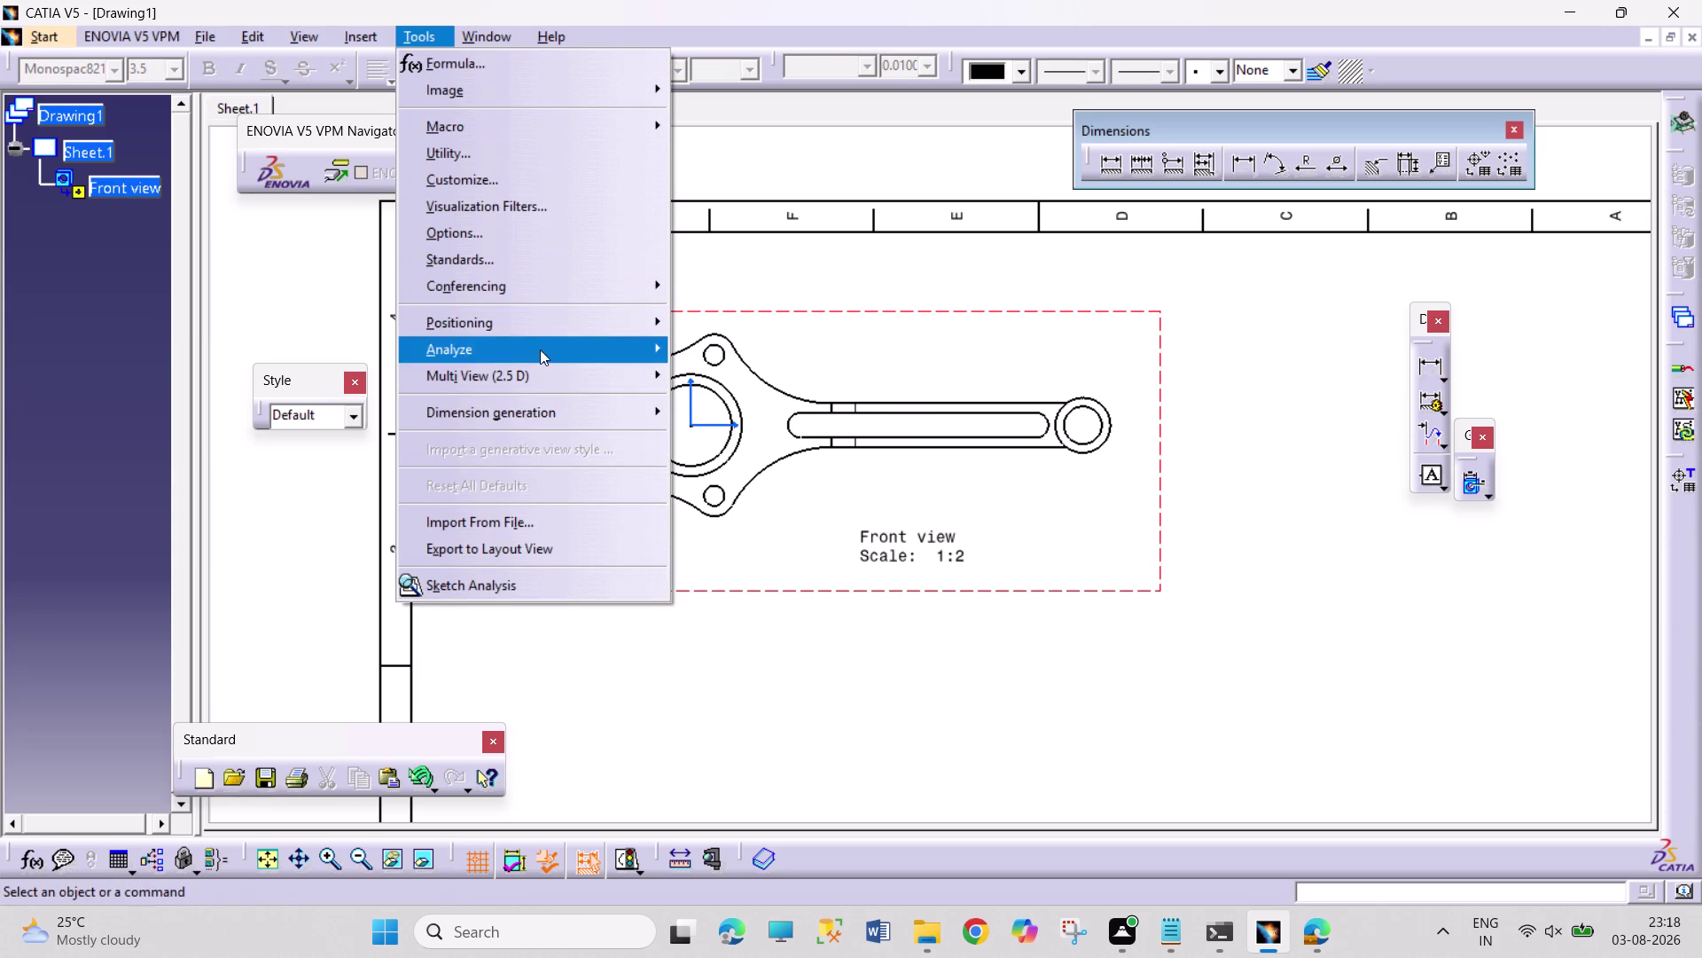
Generate the 3D part's dimensions, including R72, Φ13 and Φ24, and accept the analysis.
click(365, 33)
click(364, 33)
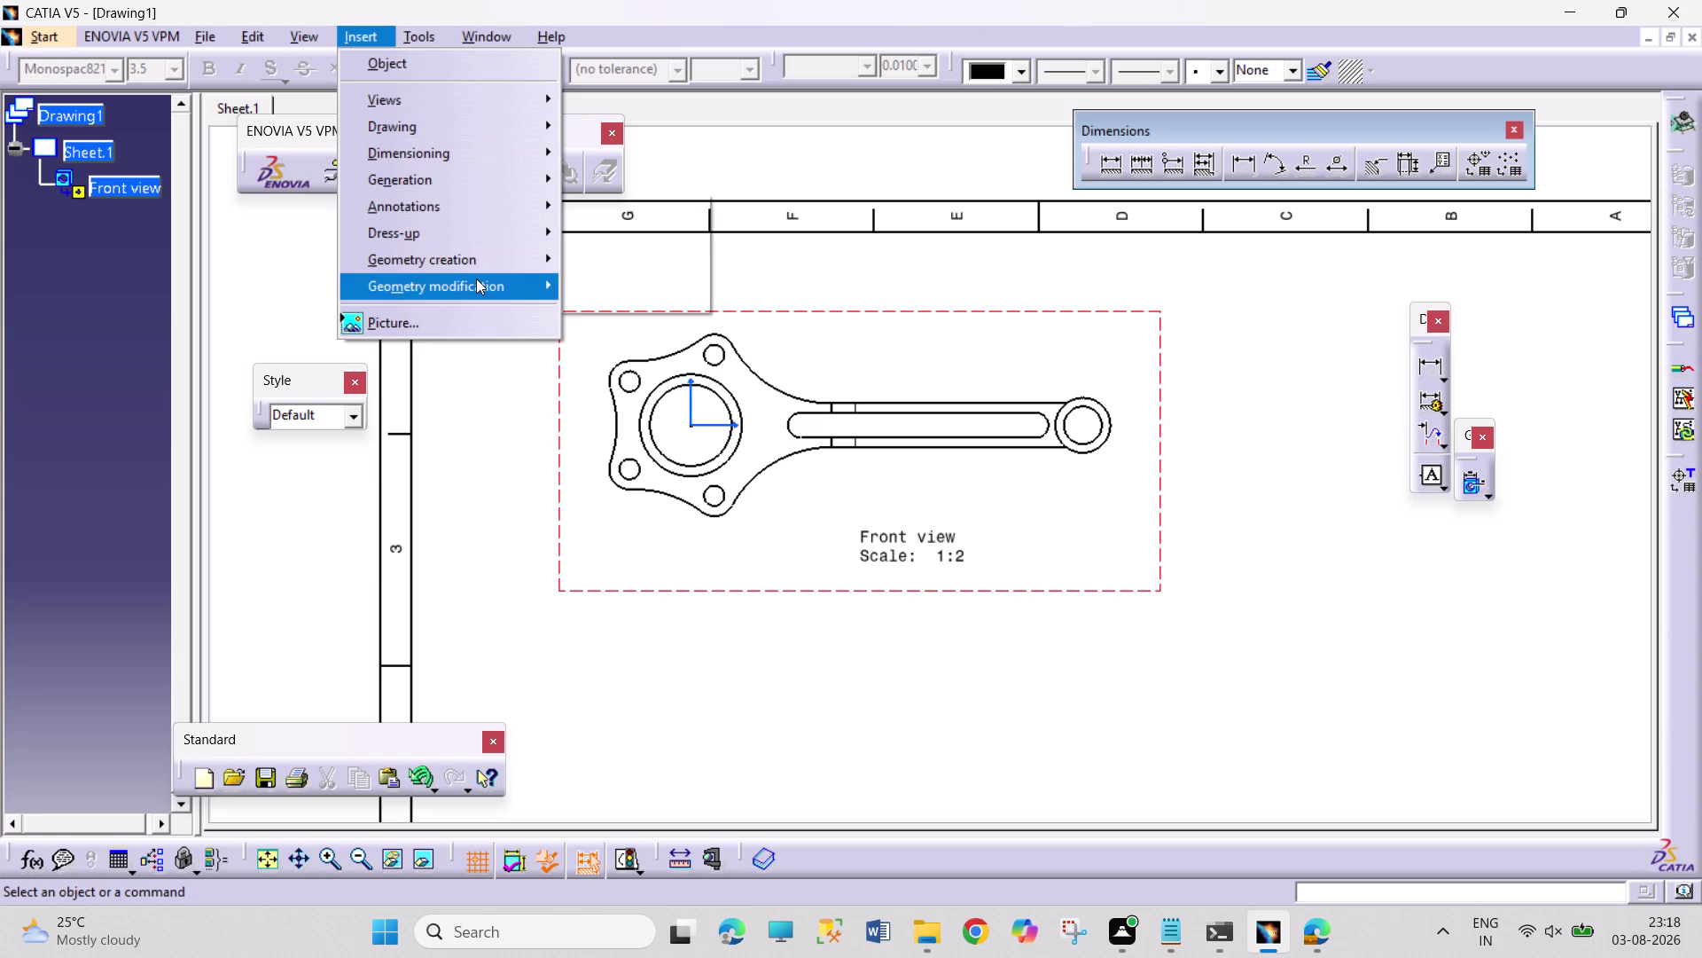
click(476, 183)
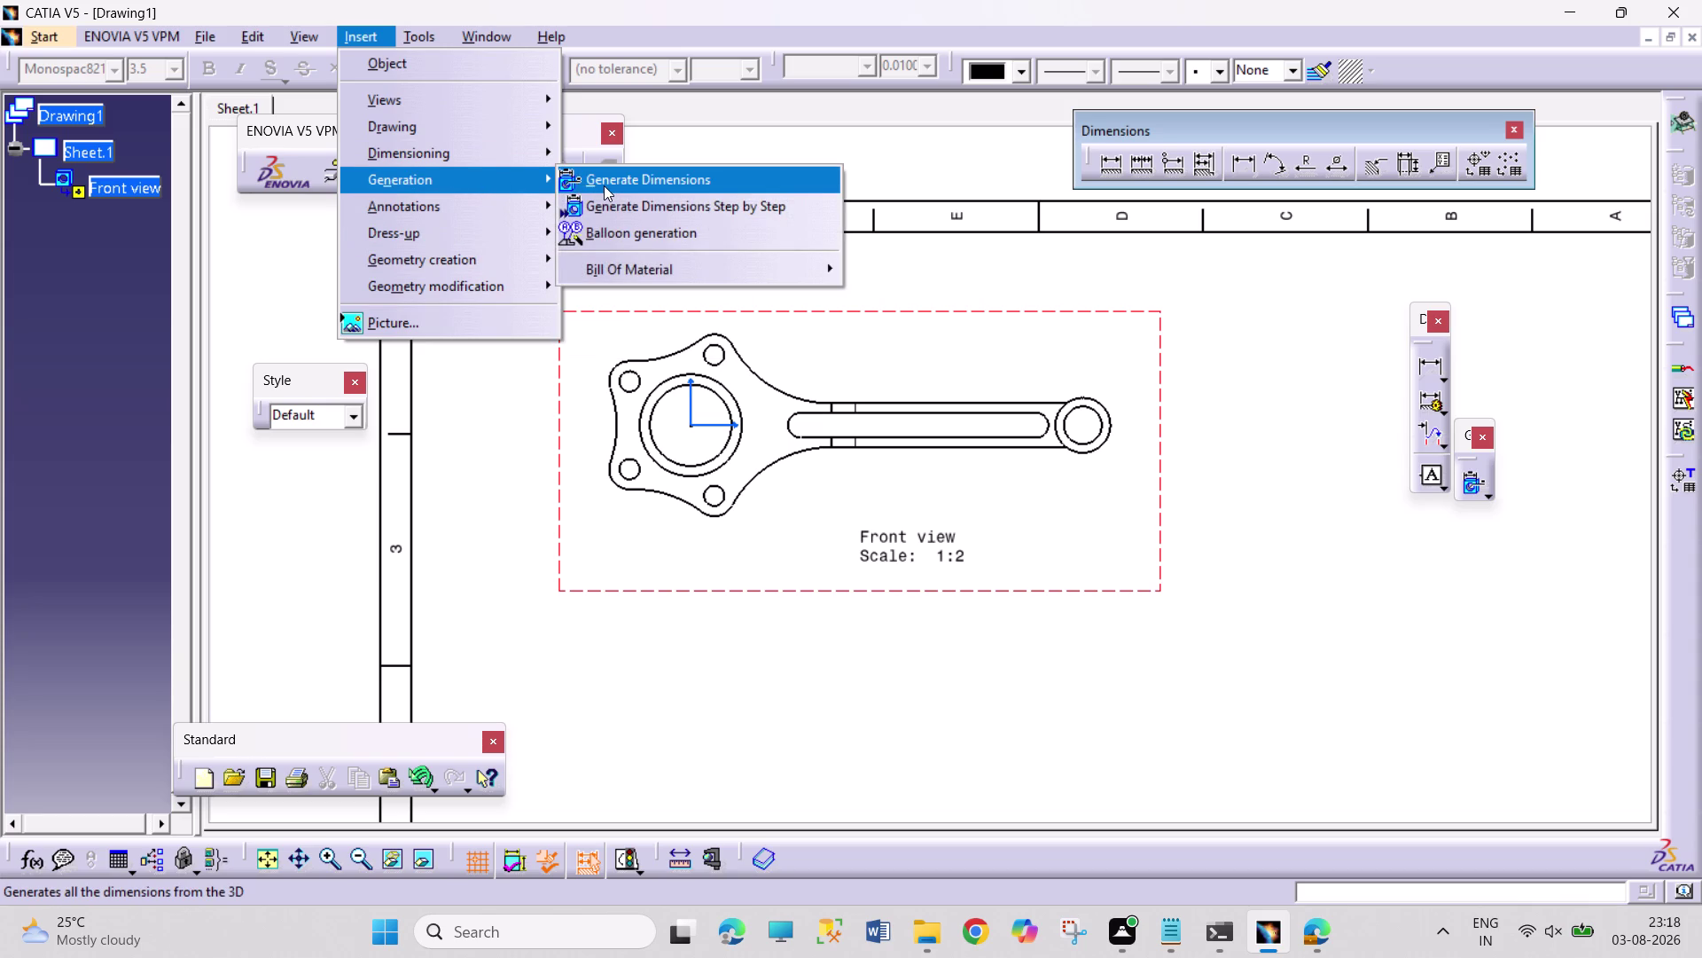
click(604, 185)
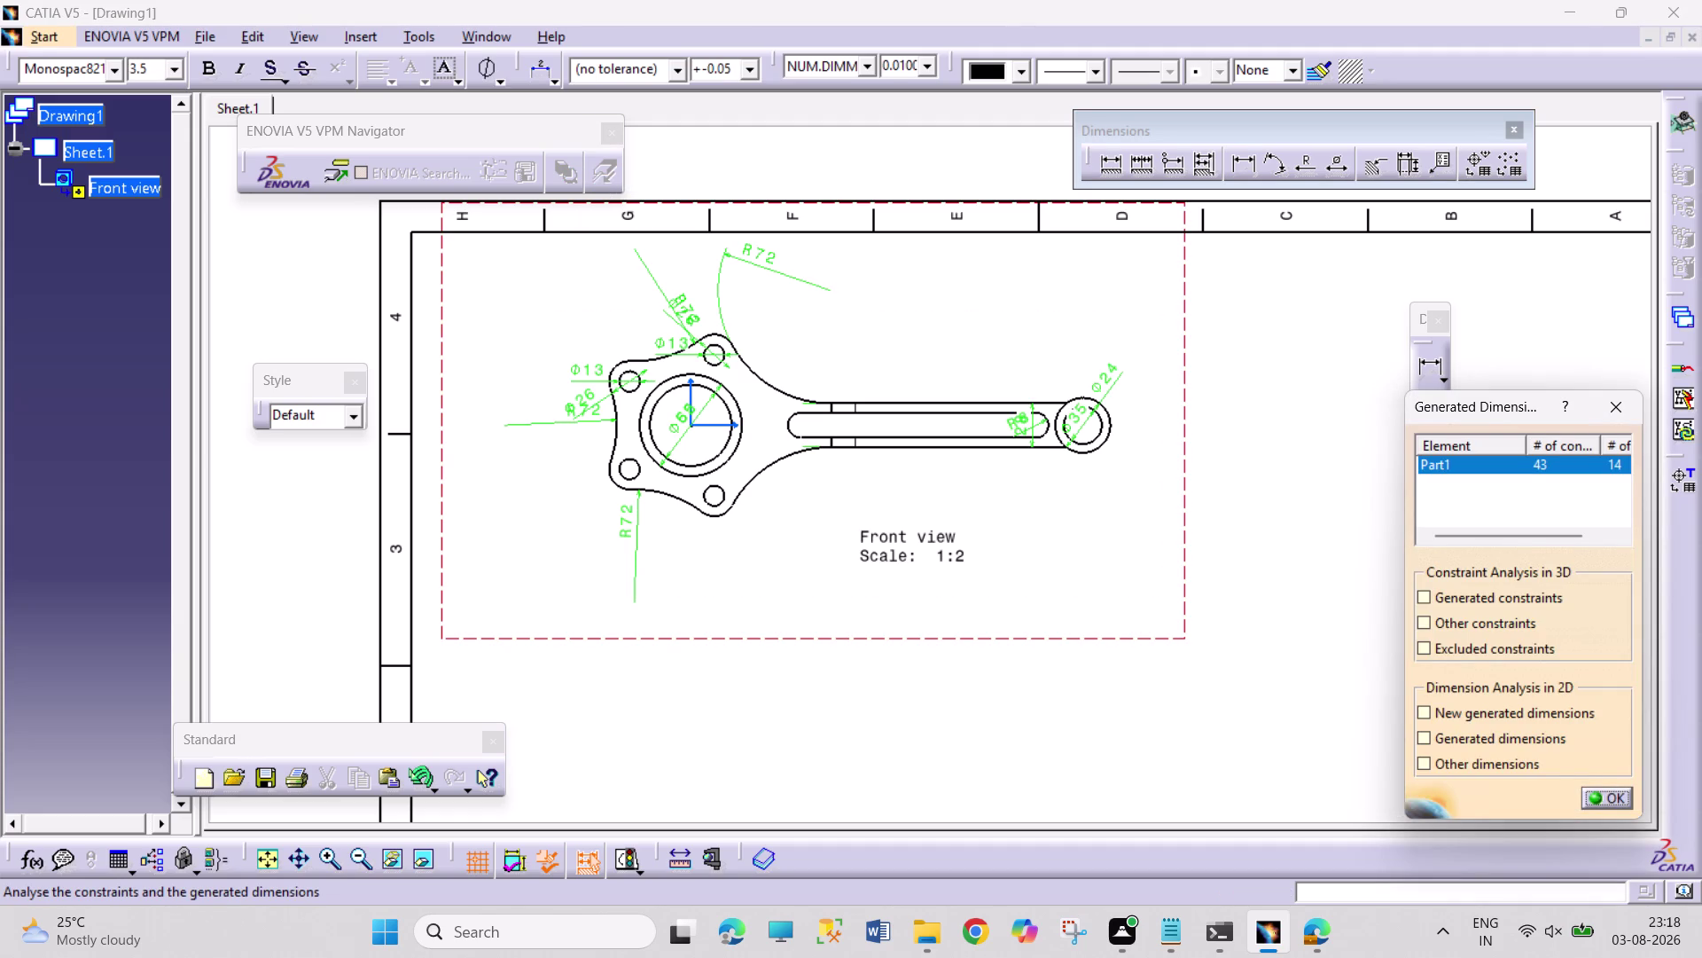
middle_drag(1249, 533, 807, 388)
middle_drag(865, 549, 1145, 470)
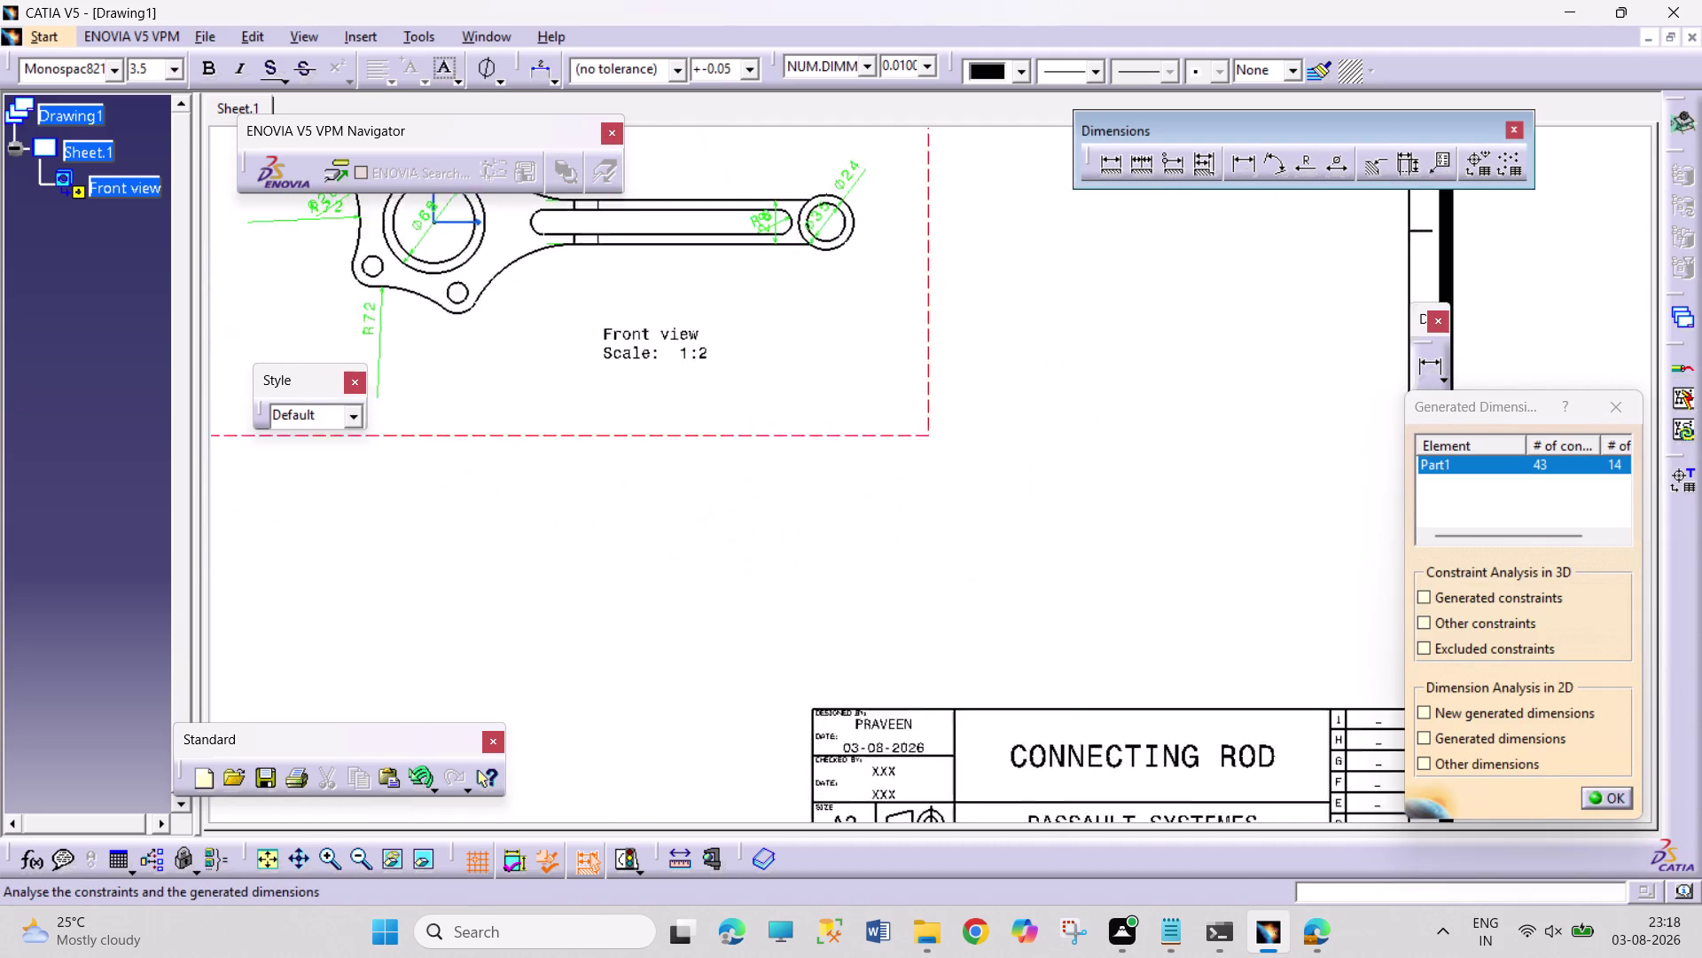
middle_drag(1146, 470, 1171, 467)
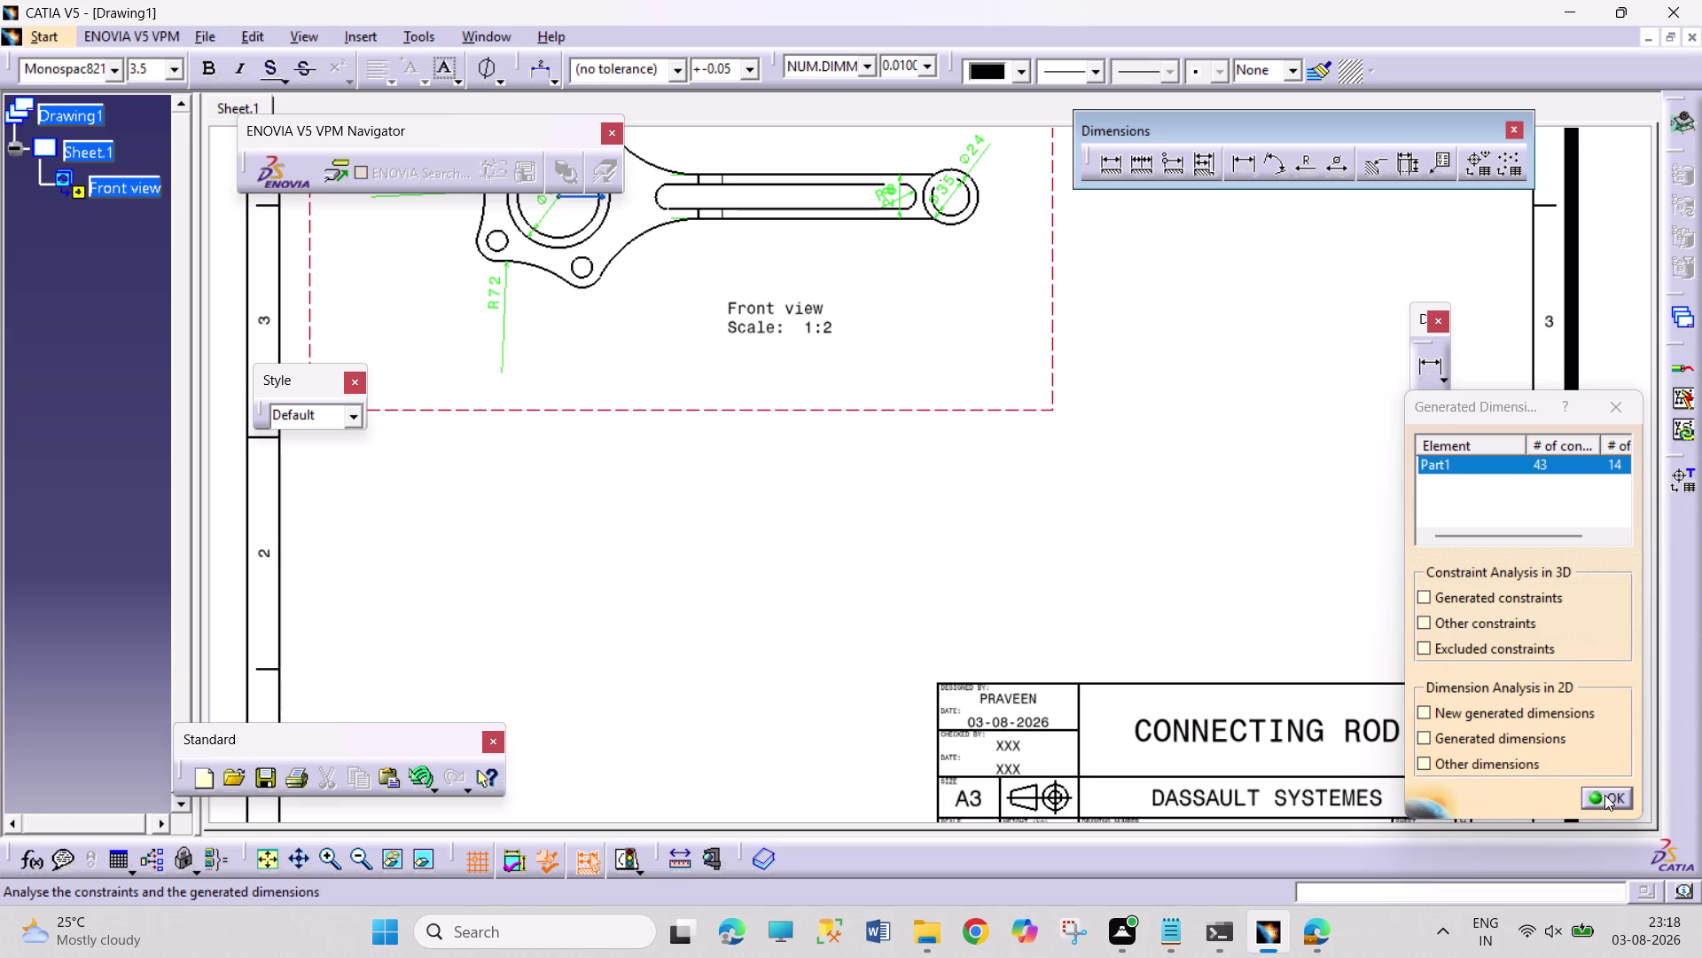
click(1605, 794)
Move the R8 and Ø35 dimensions at the rod's small end clear of the outline.
middle_drag(945, 476, 1116, 712)
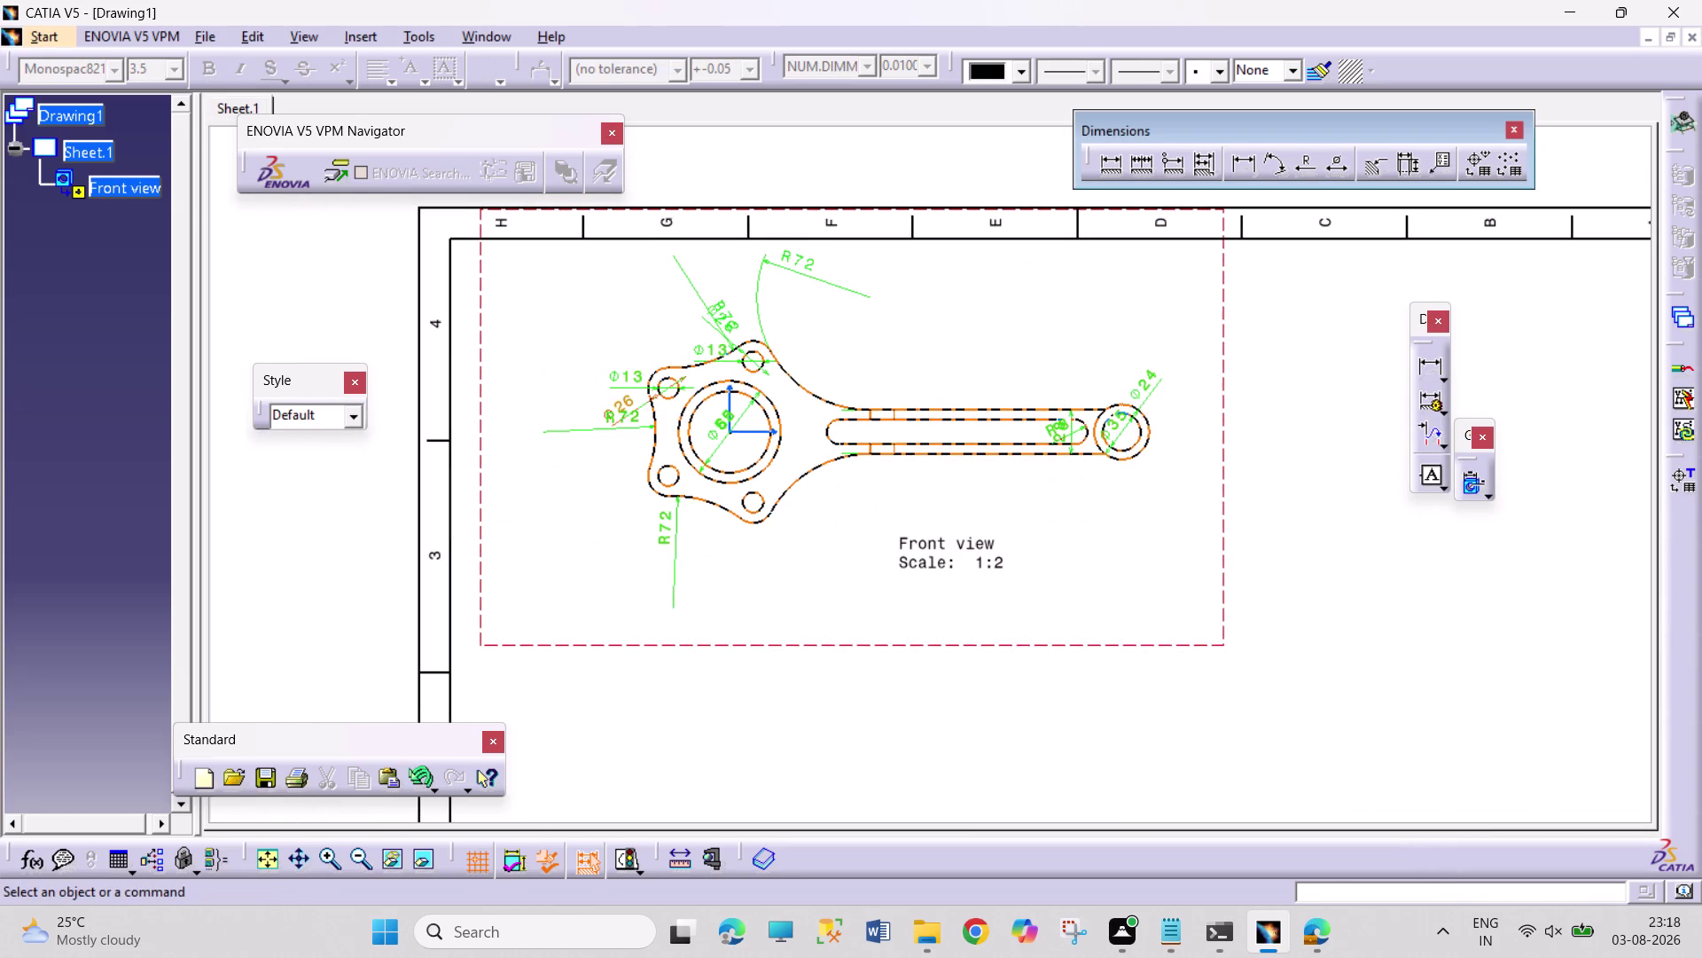
middle_drag(1138, 497, 1171, 313)
middle_drag(1282, 474, 921, 575)
drag(972, 419, 914, 354)
click(1037, 573)
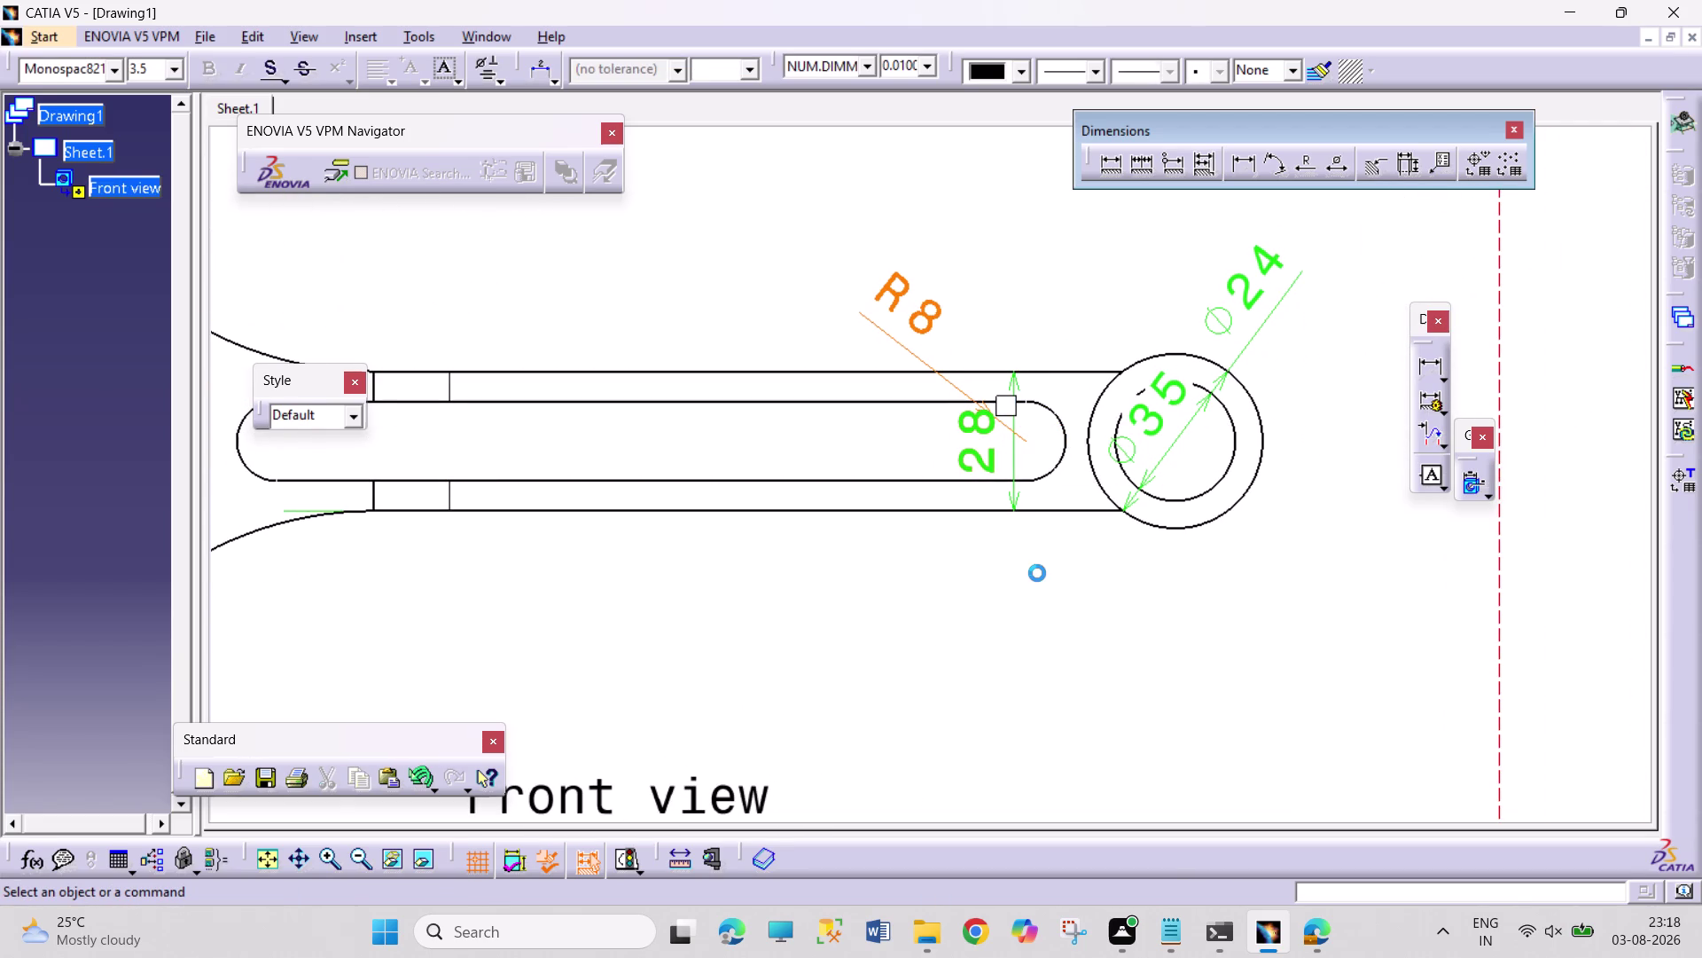
drag(1155, 413, 1230, 396)
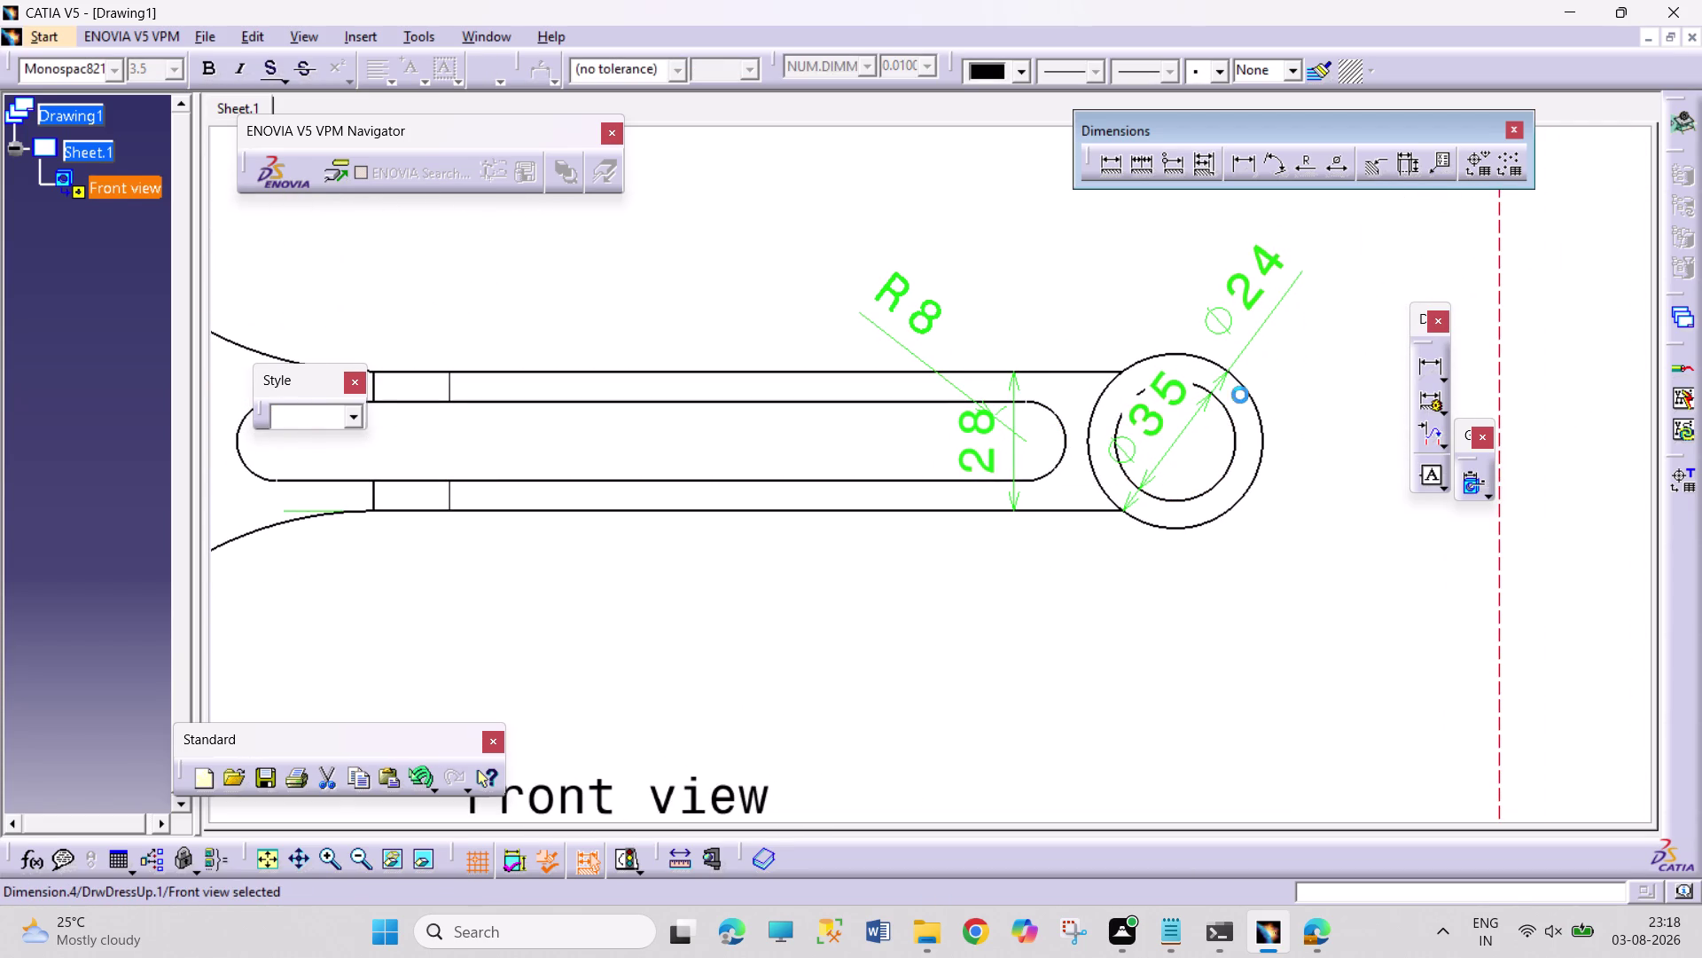
drag(1230, 396, 1336, 381)
click(1233, 614)
Move the Ø65 and Ø52 dimensions outside the large bore ring and check Ø52's value.
middle_drag(980, 633, 1510, 710)
middle_drag(966, 693, 1195, 605)
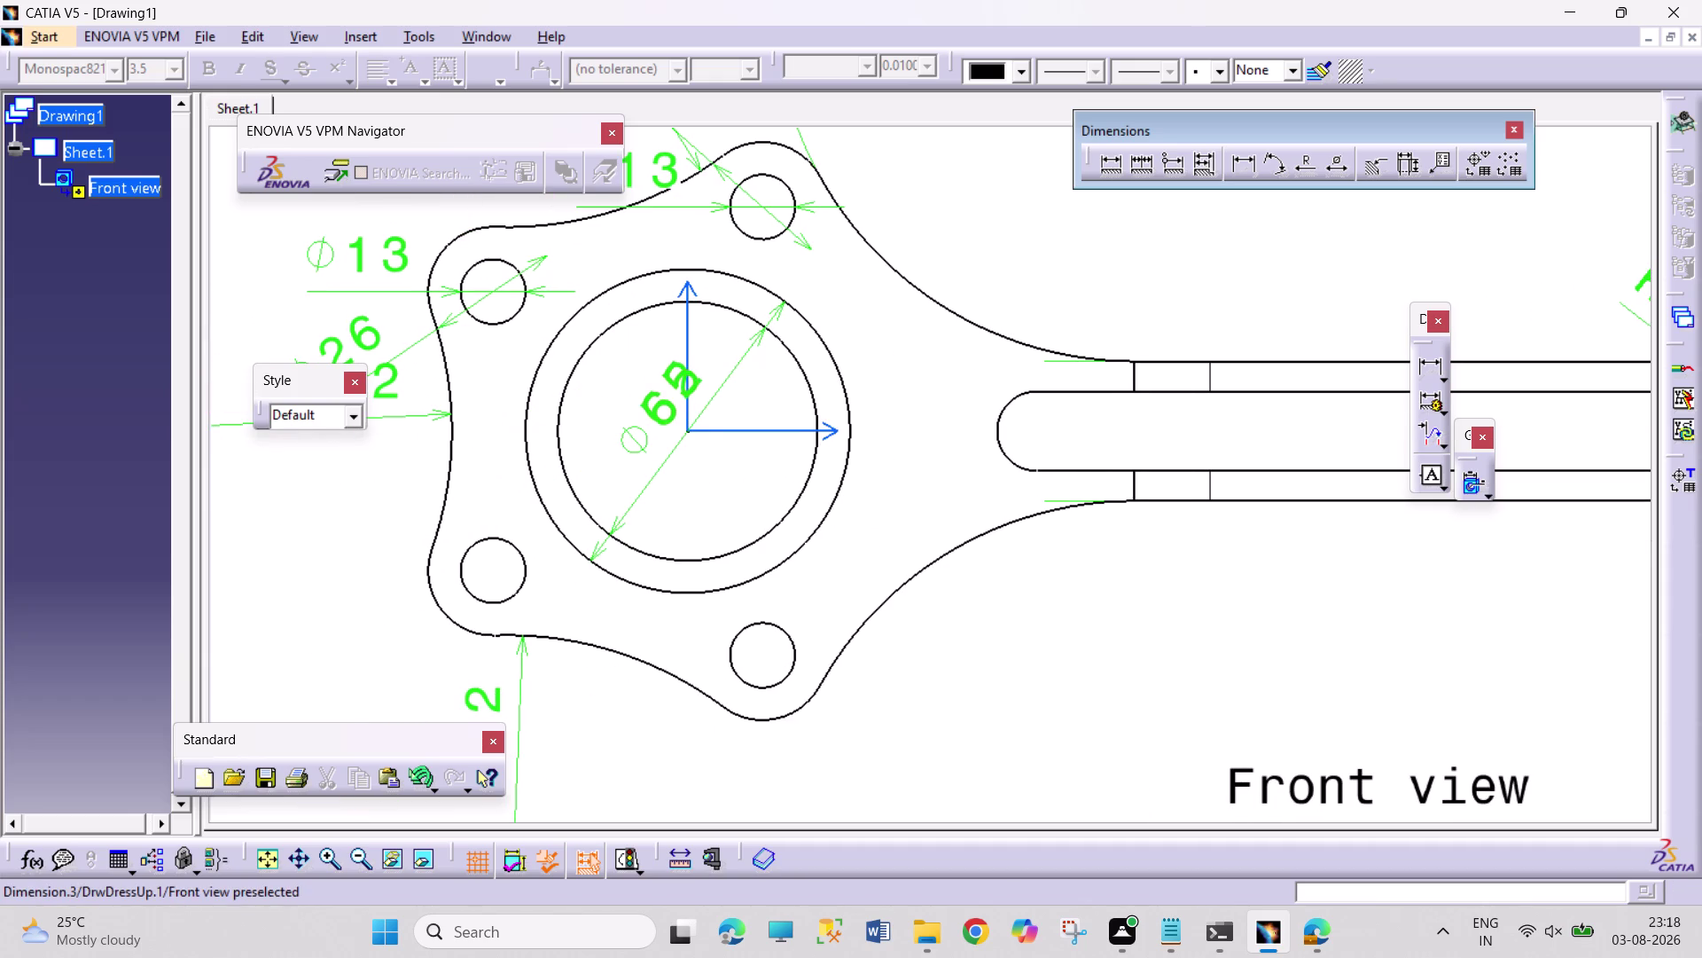
drag(654, 402, 981, 232)
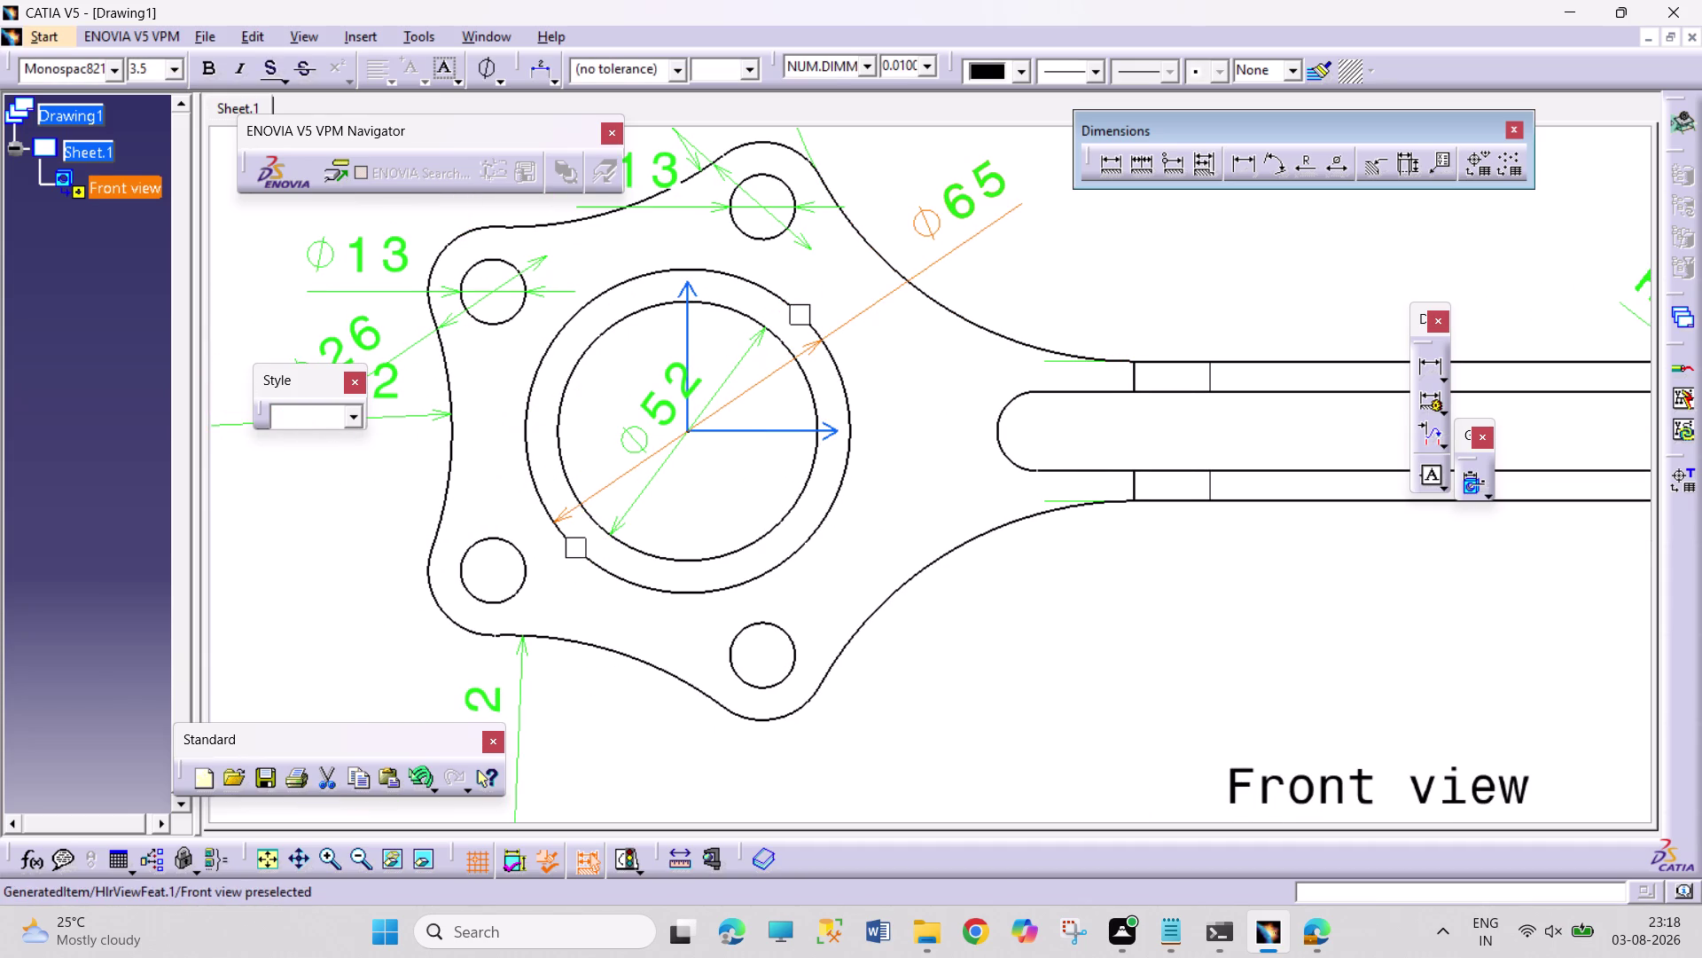
drag(661, 396, 1124, 248)
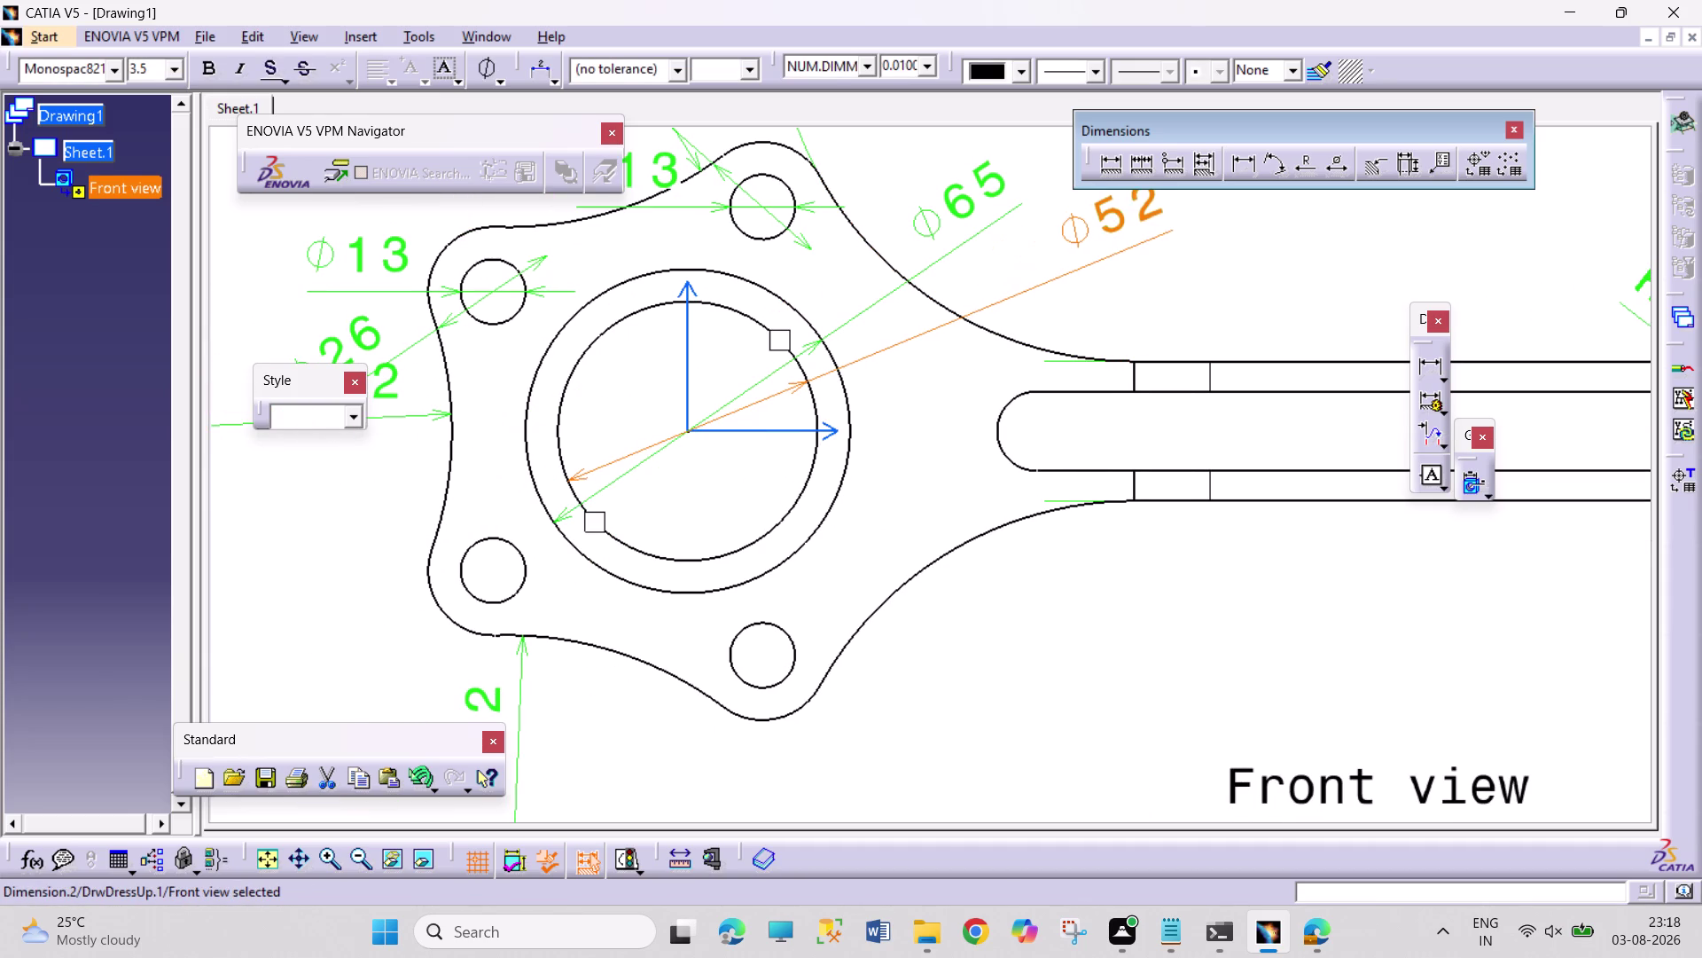
click(1158, 685)
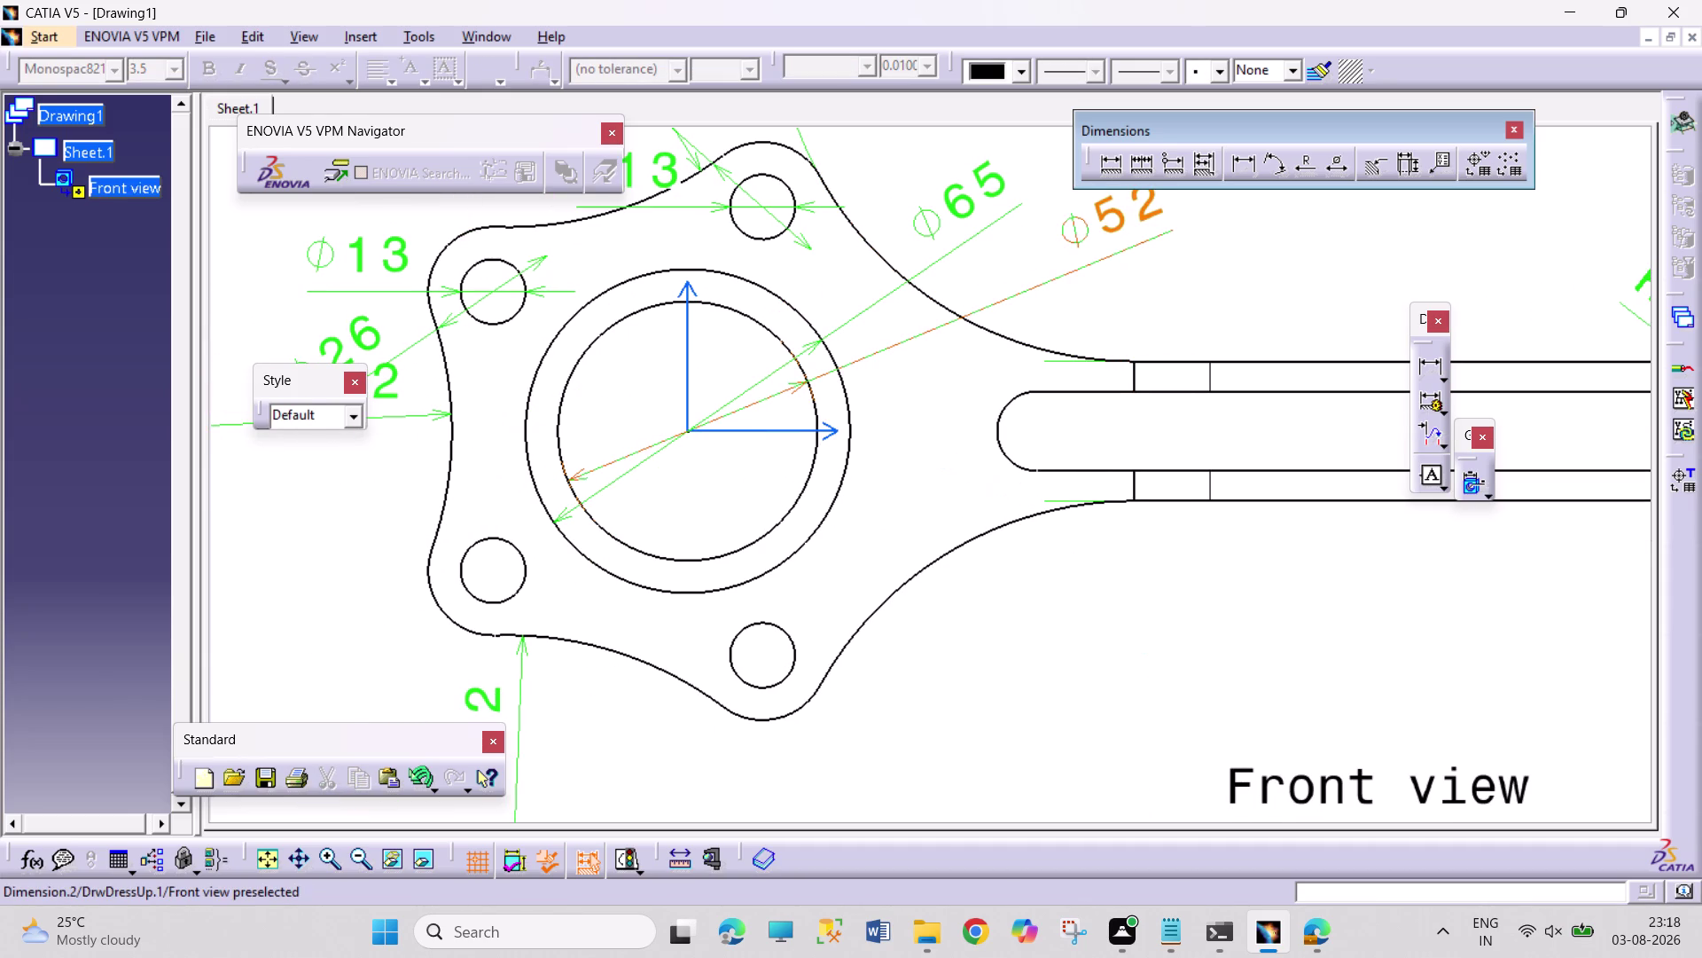
double_click(1127, 230)
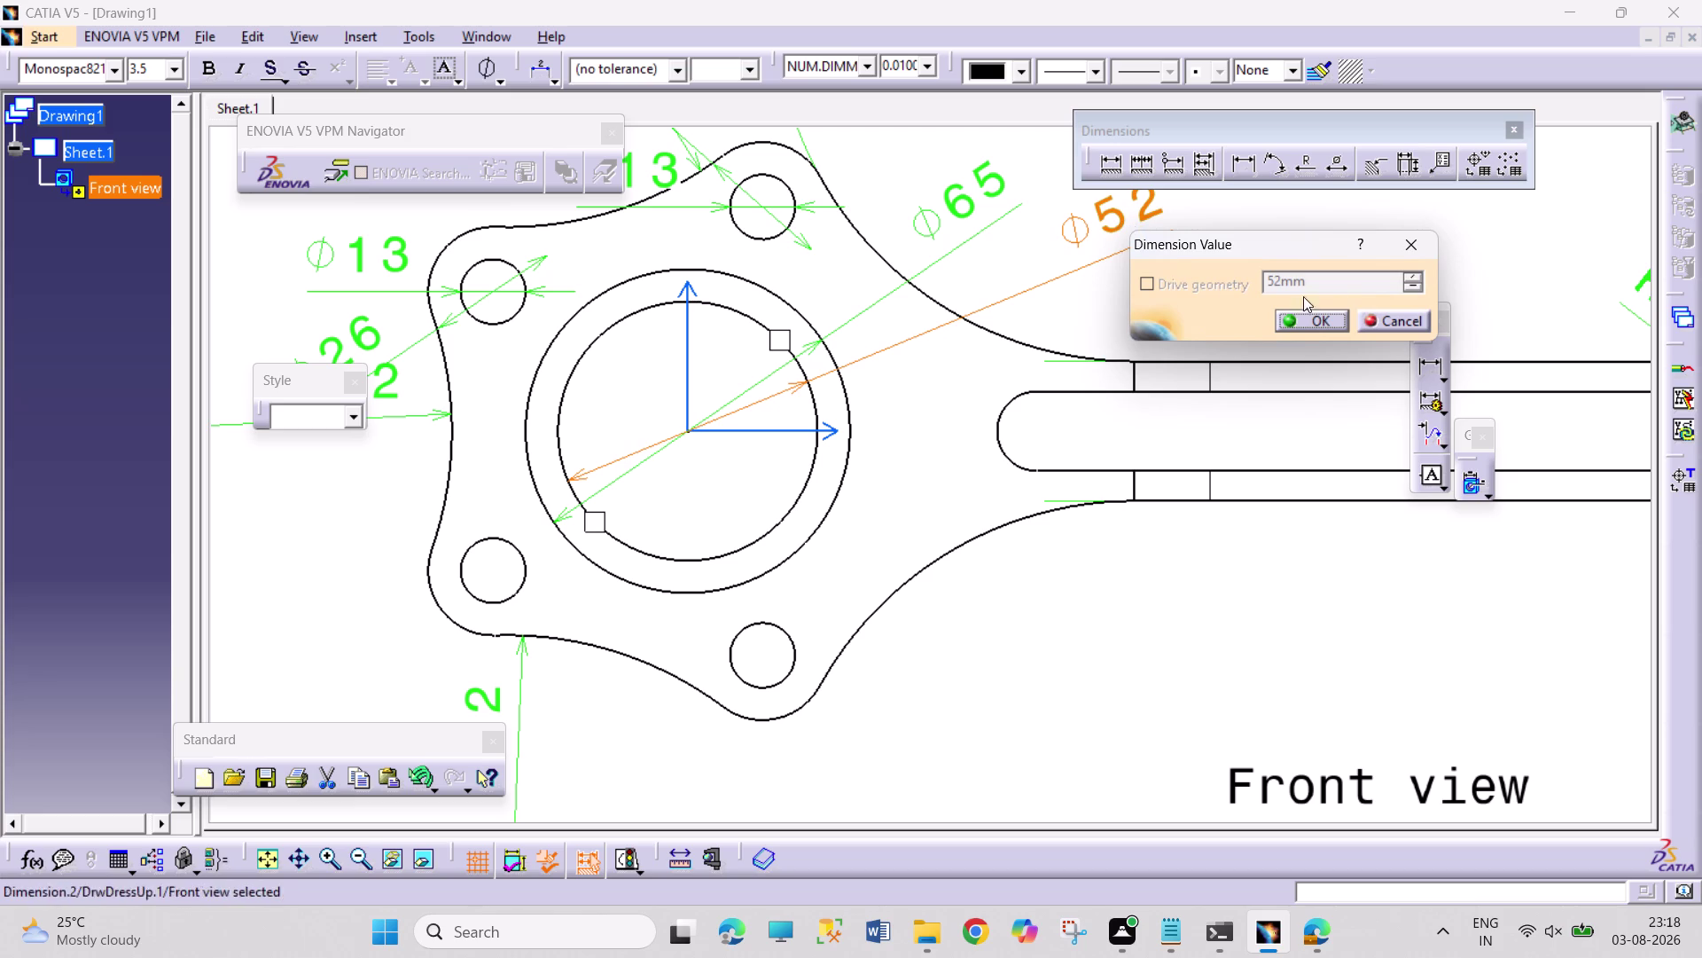
click(1400, 251)
Reposition the two R72 dimensions above the outline near the top boss.
middle_drag(830, 361, 958, 660)
drag(1005, 187, 998, 348)
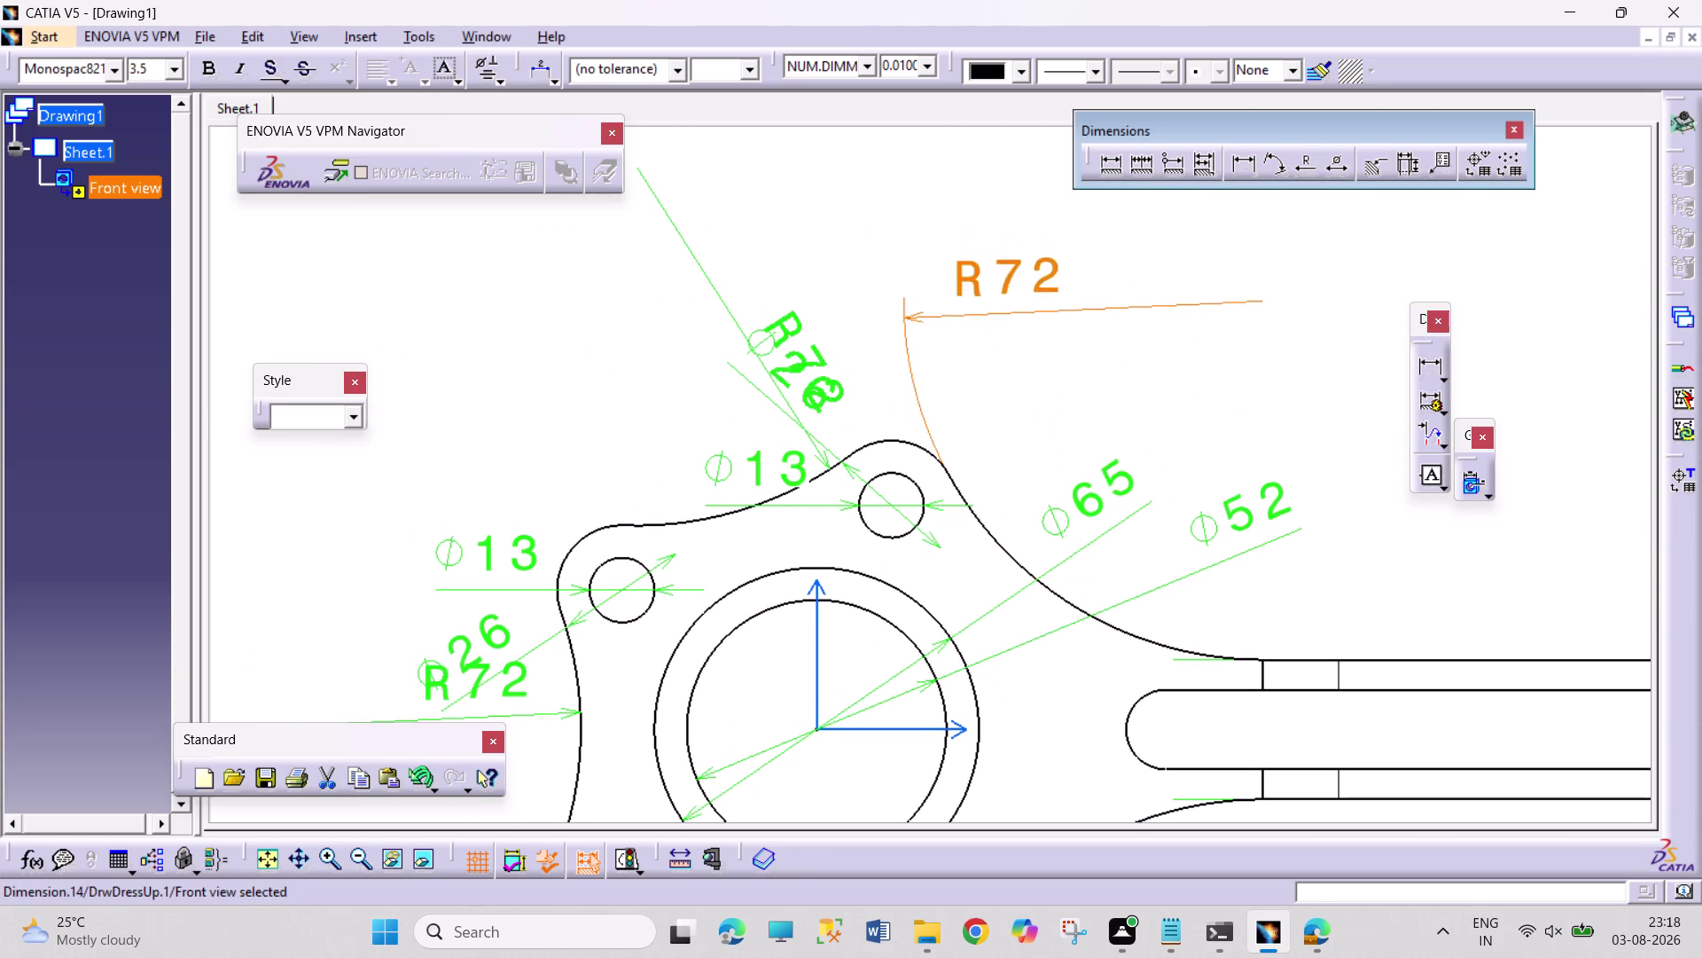
drag(998, 348, 1051, 484)
drag(785, 315, 892, 378)
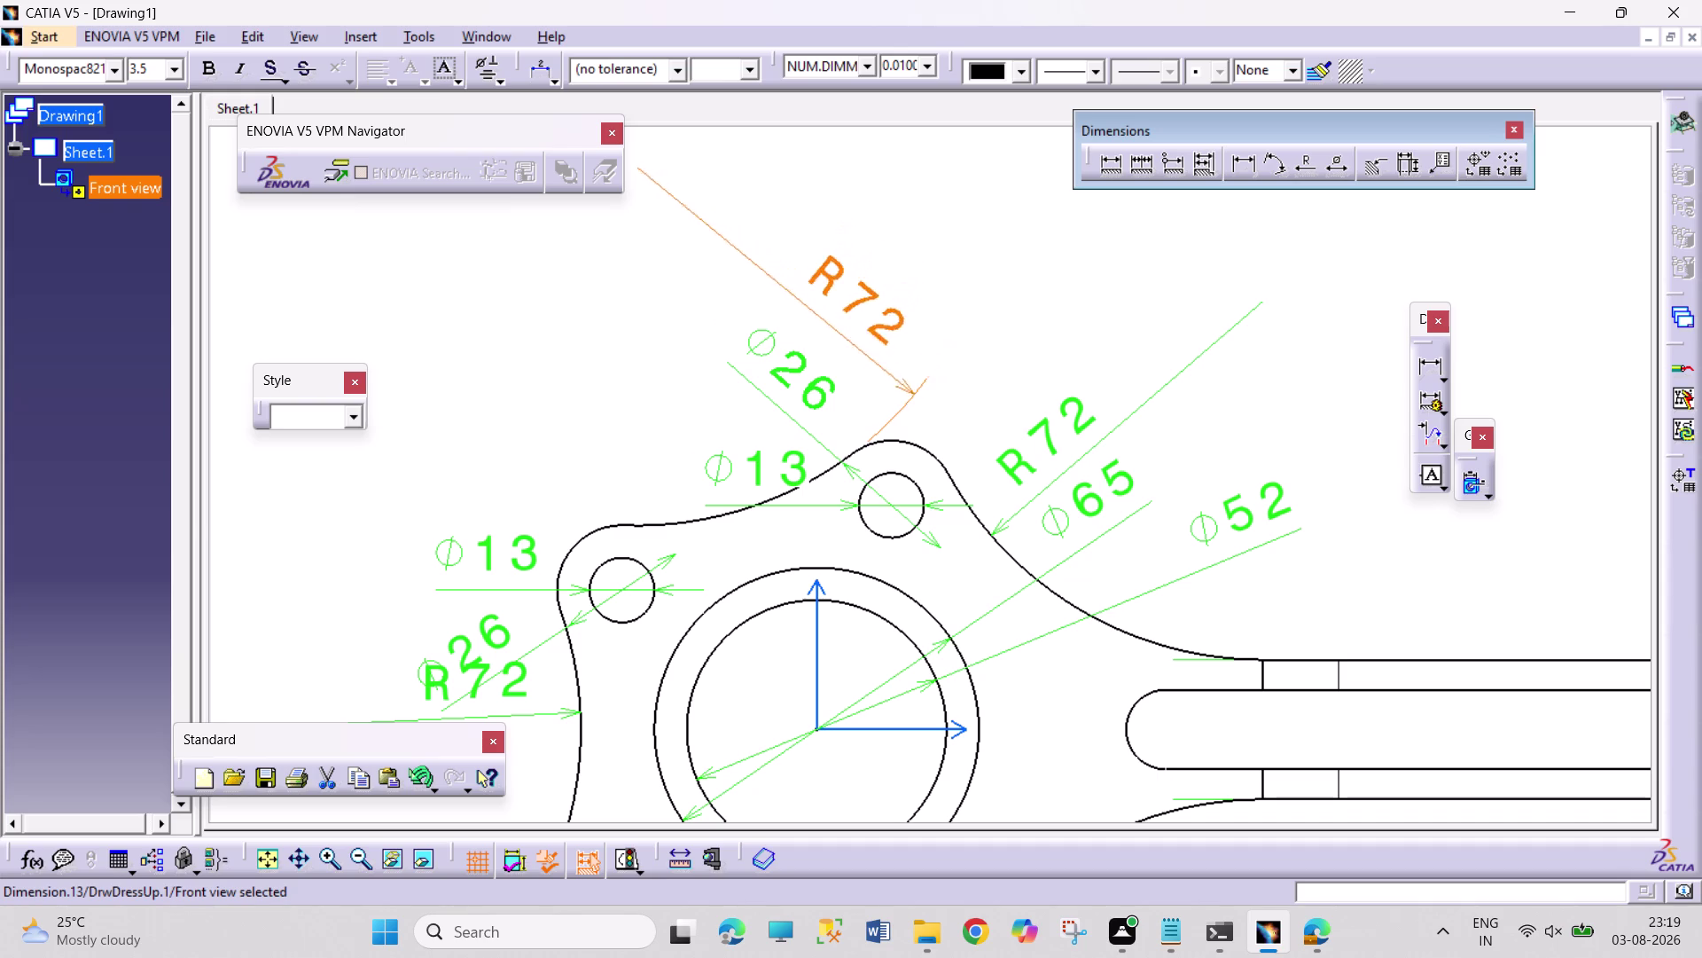
drag(892, 379, 683, 483)
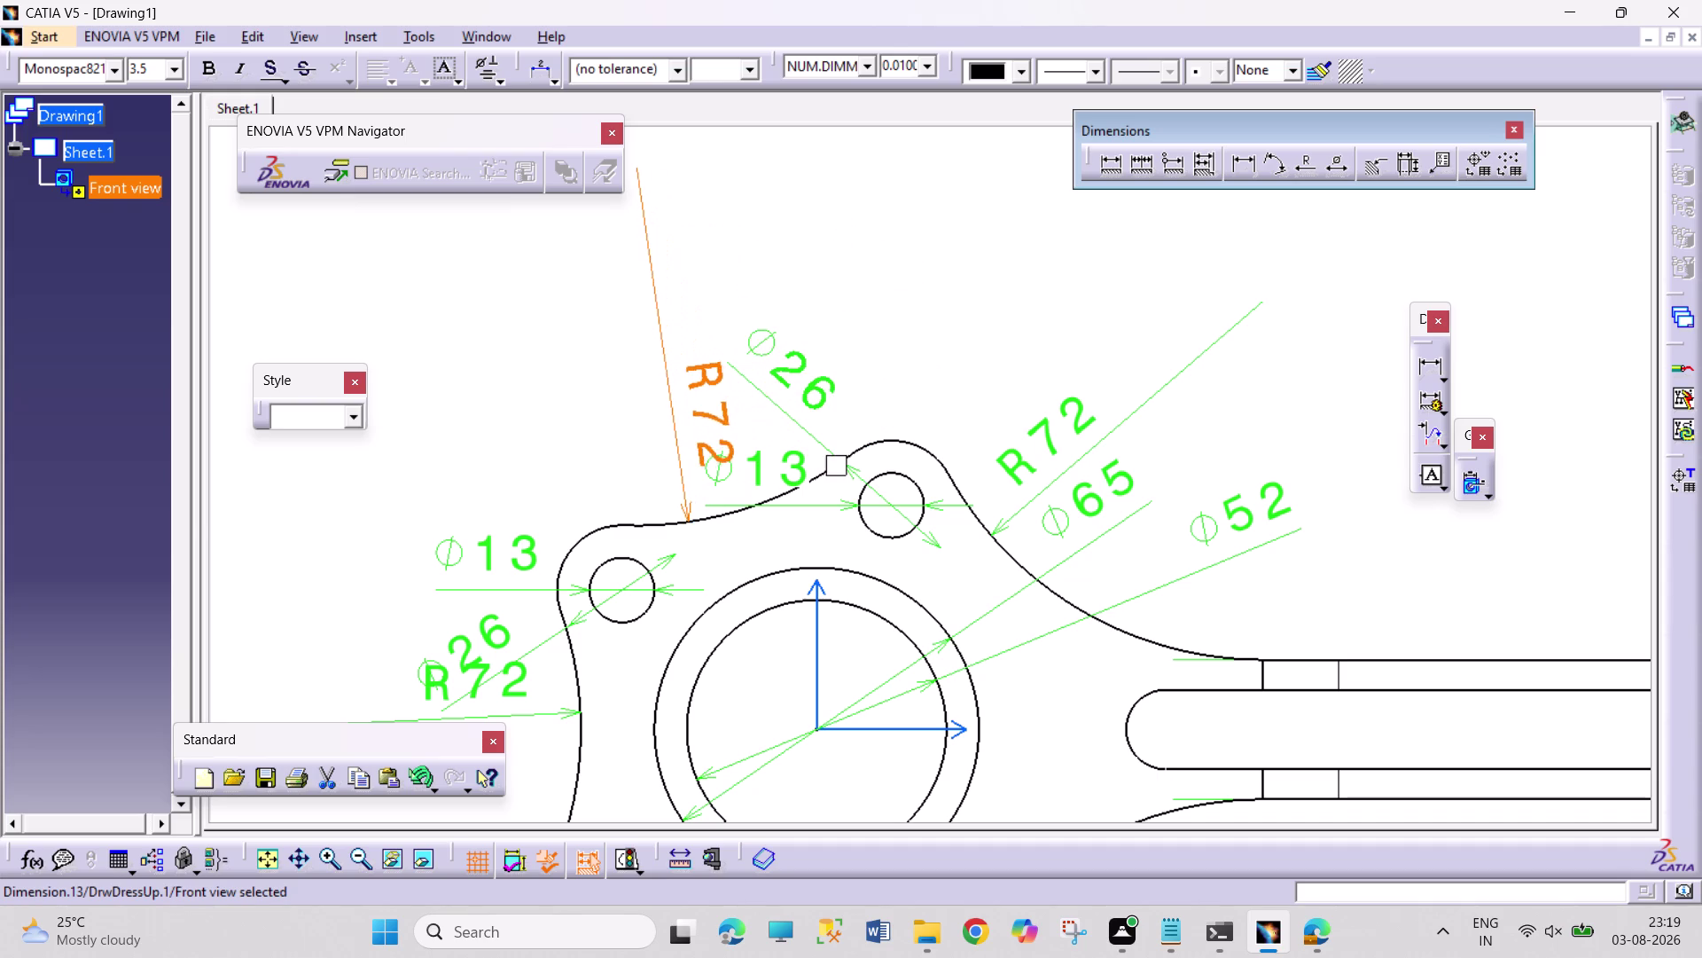
Delete one R72 and the duplicate Ø13, moving the remaining Ø13 above its hole.
right_click(693, 419)
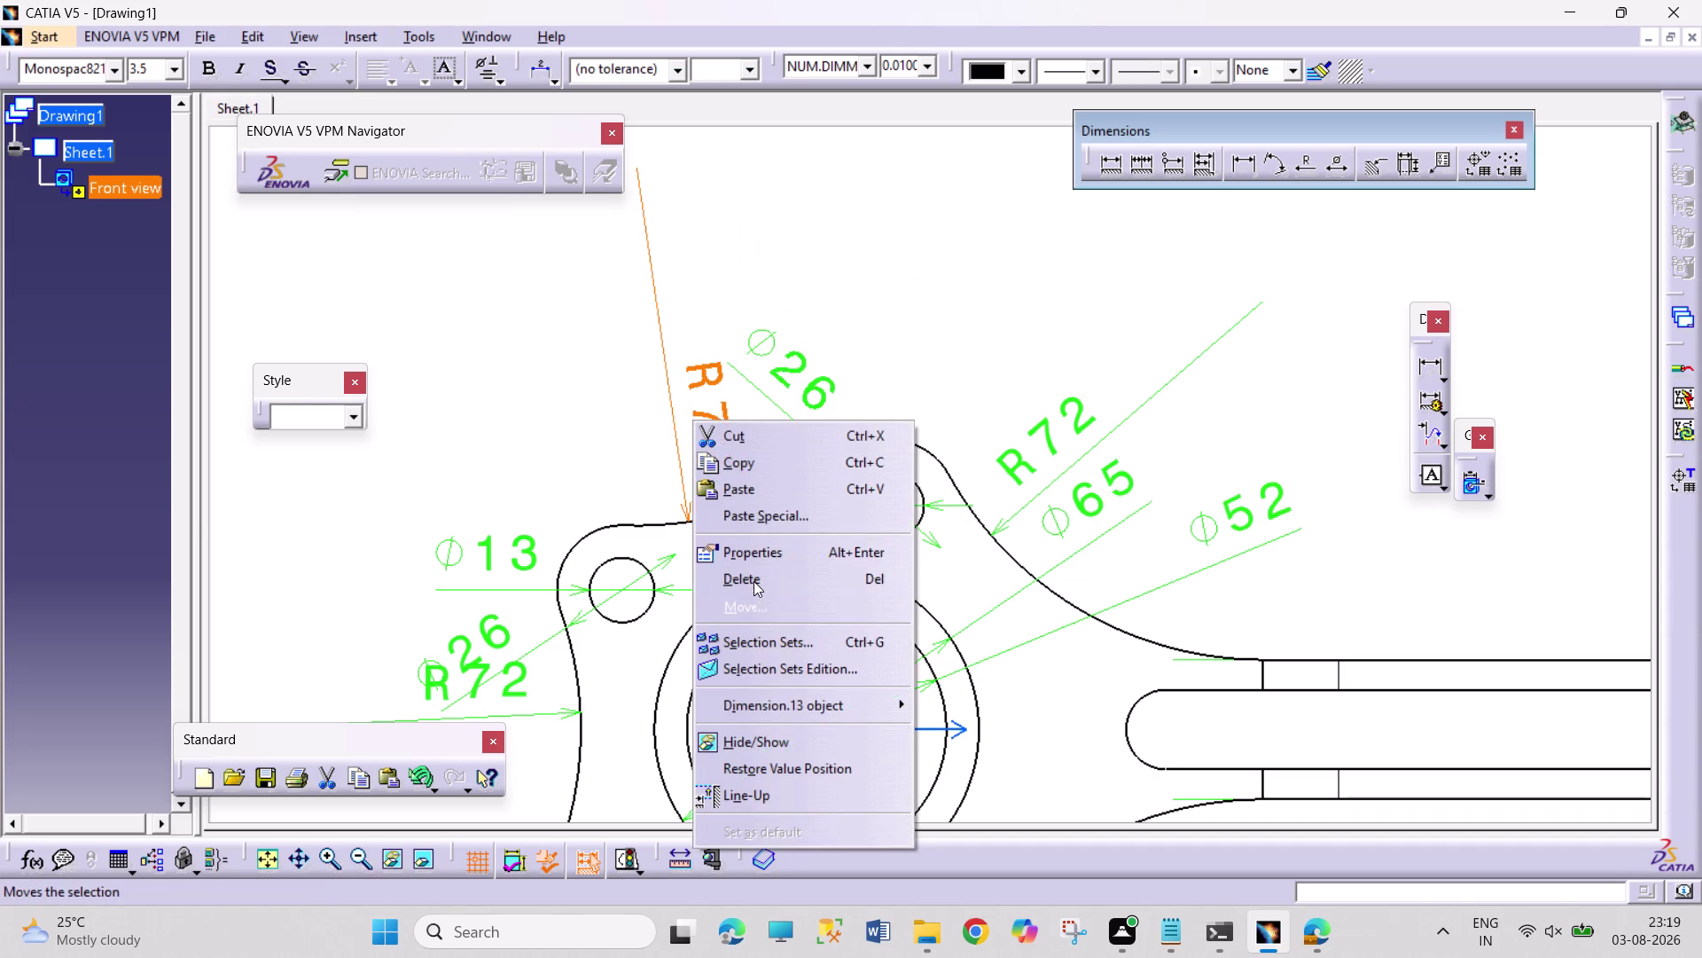
click(753, 580)
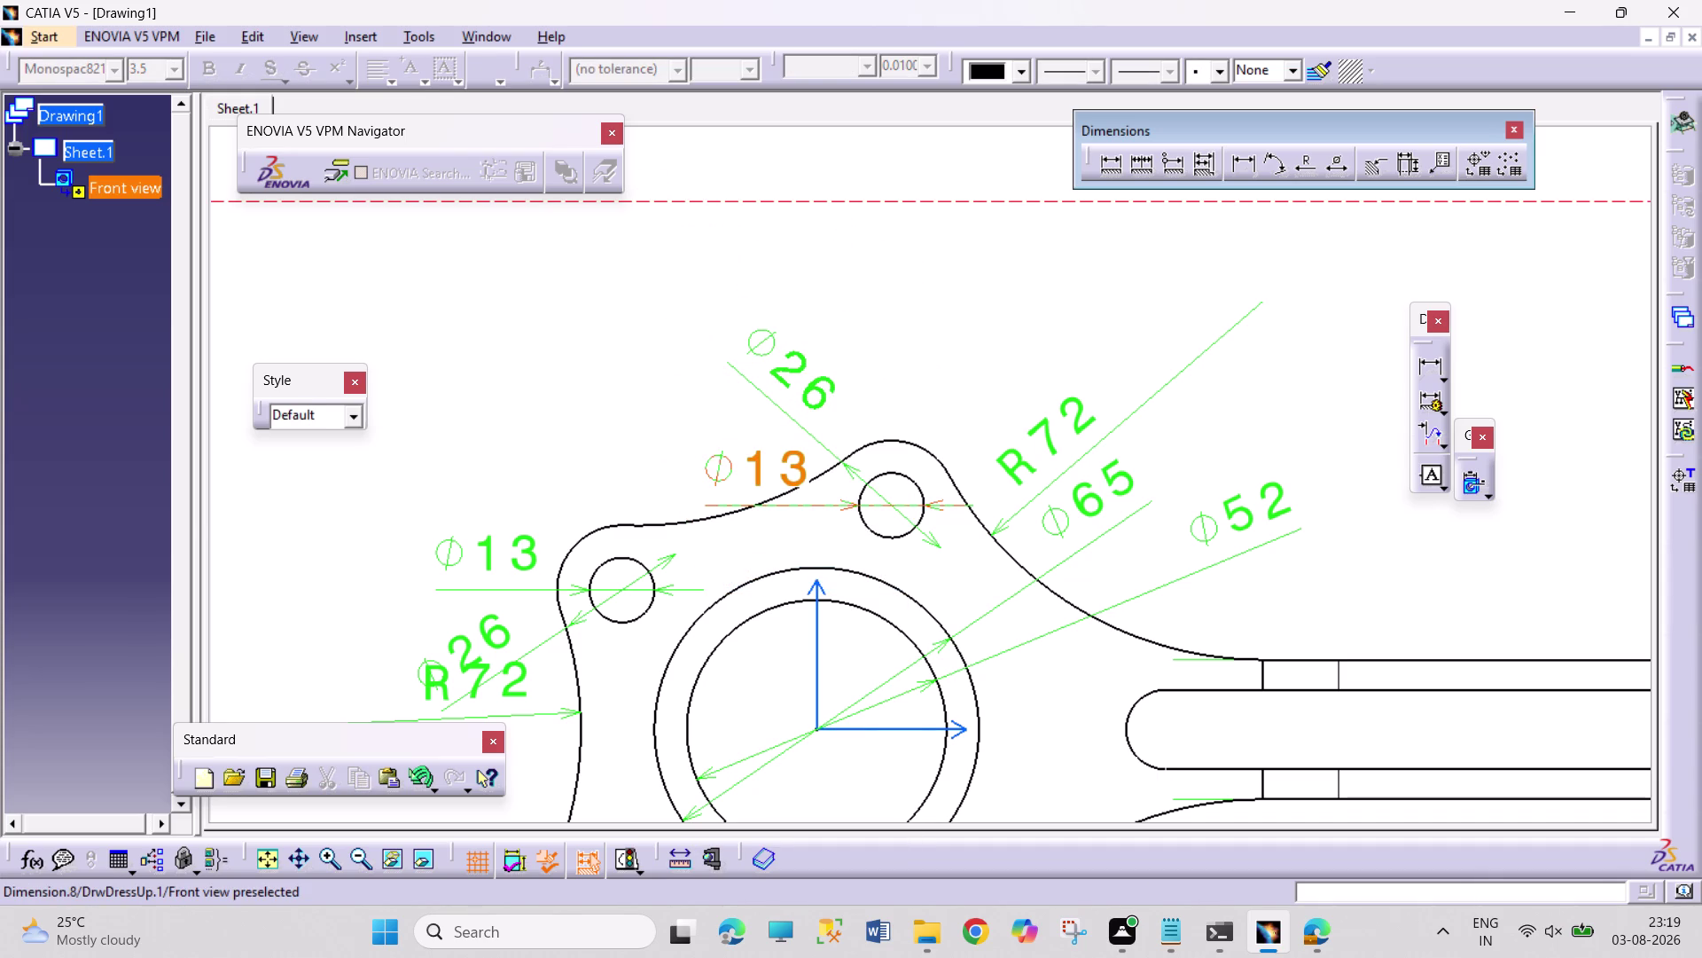
drag(772, 482, 906, 346)
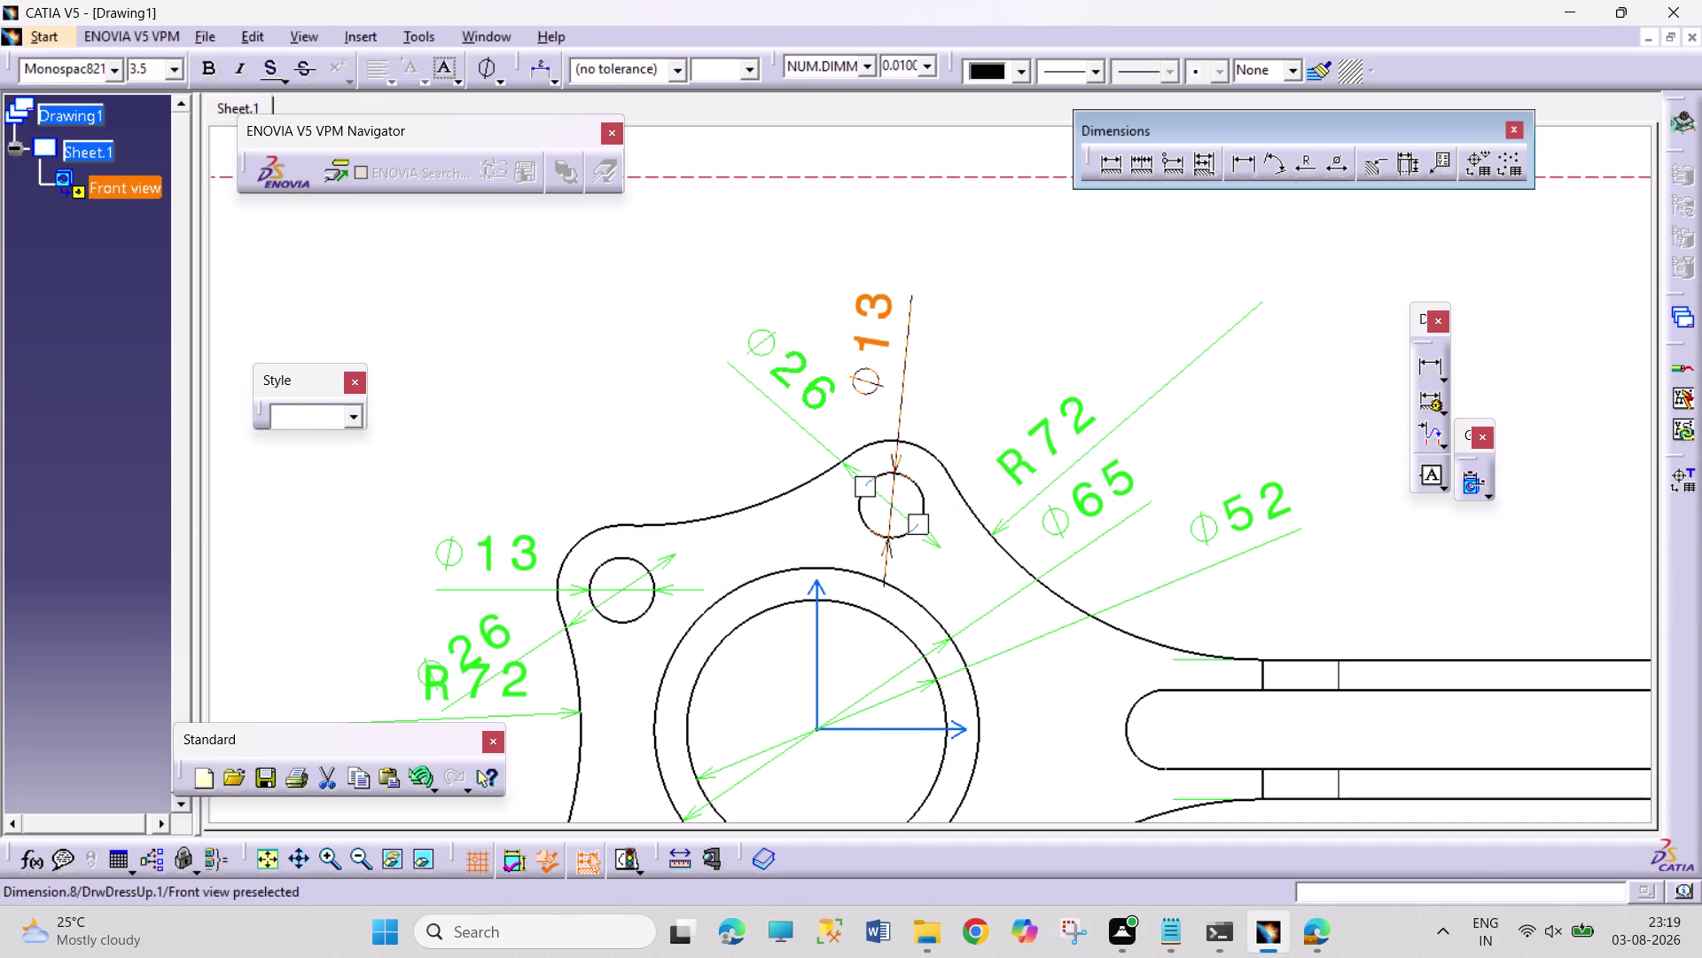
drag(794, 383, 763, 319)
middle_drag(683, 505, 794, 325)
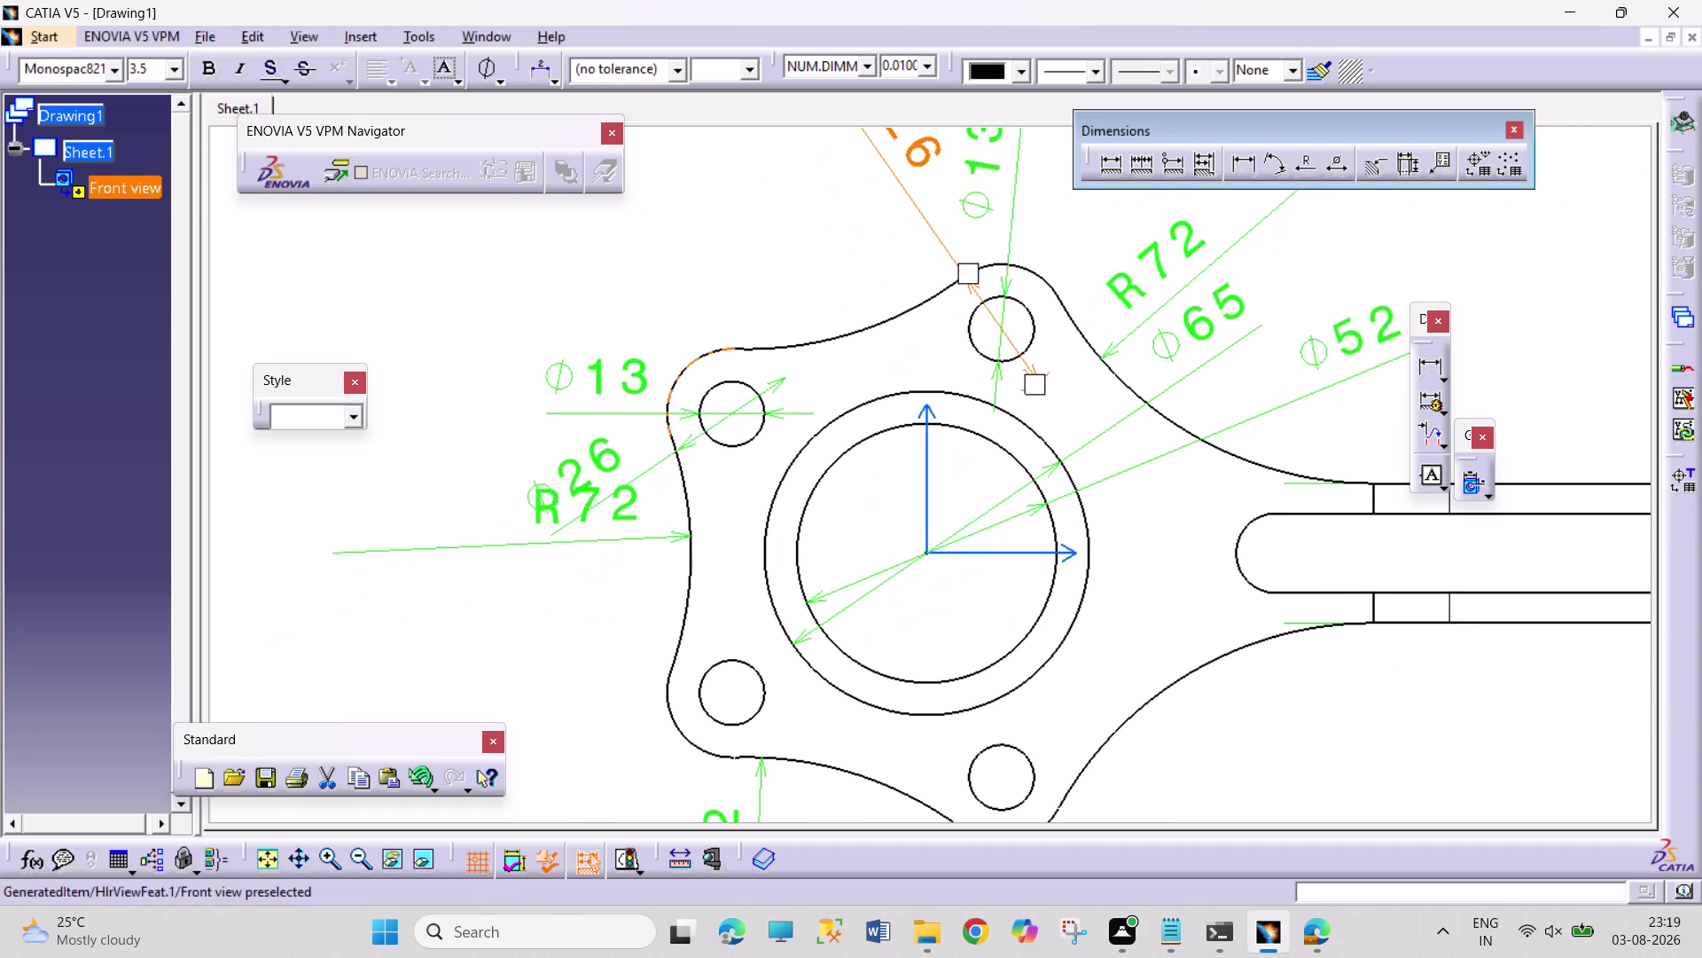
right_click(641, 372)
click(694, 533)
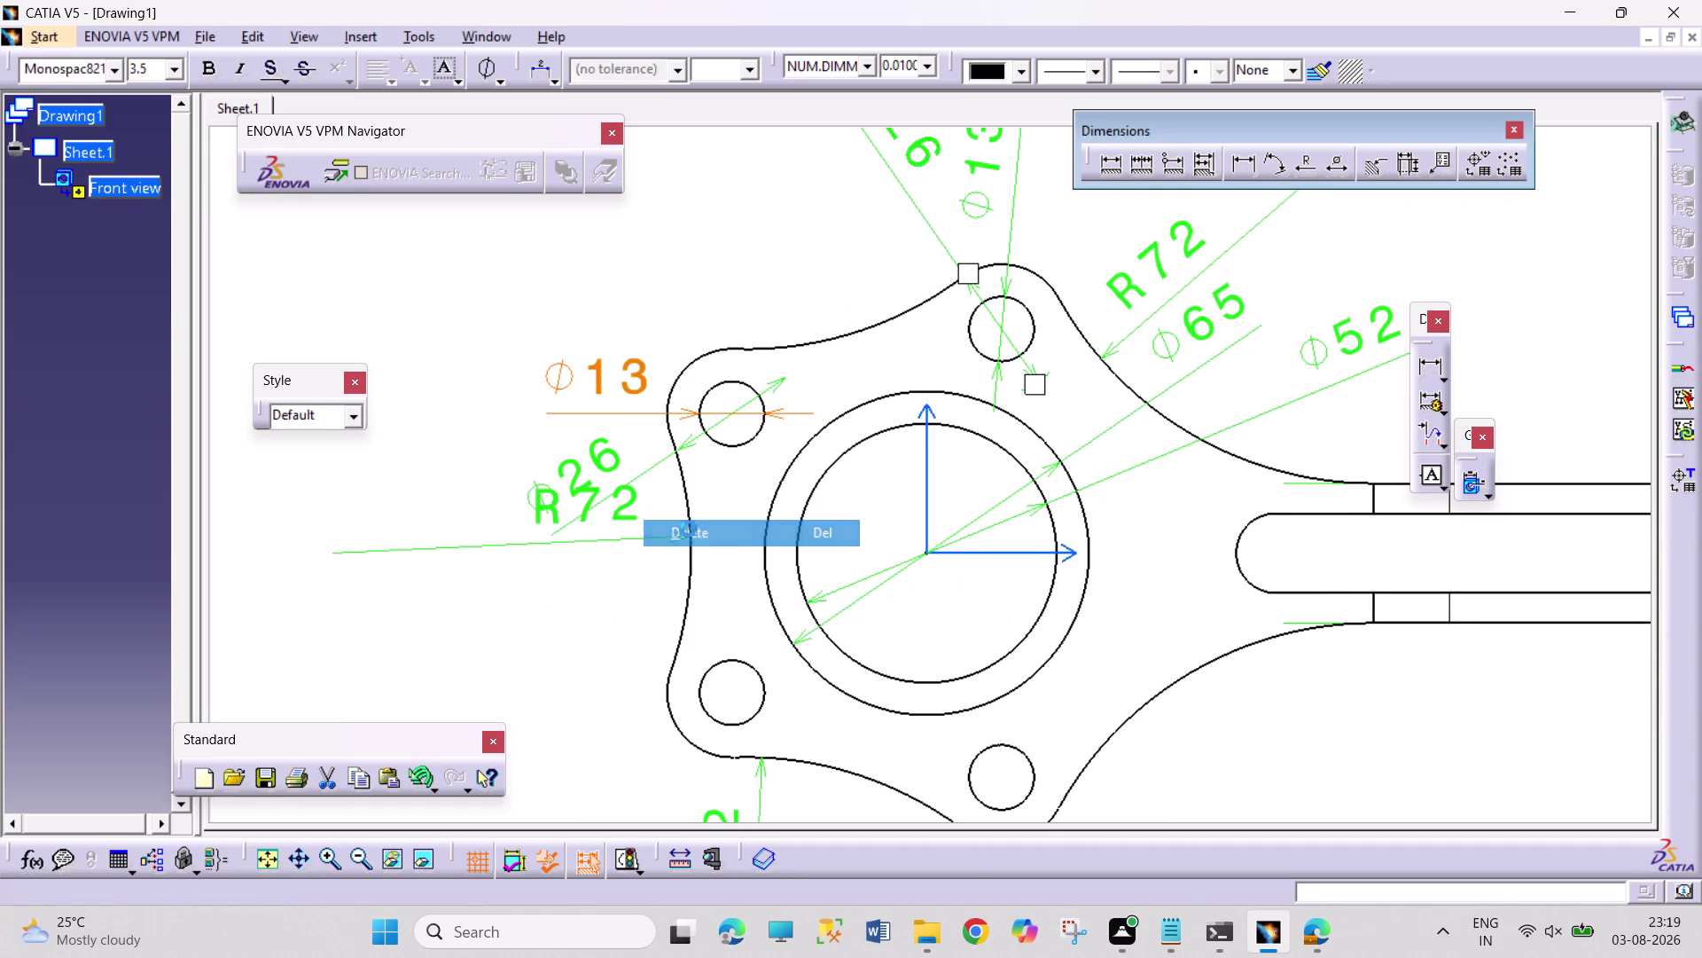
Delete the extra R72, Ø26 and lower R72 dimensions, then reframe the front view.
right_click(612, 522)
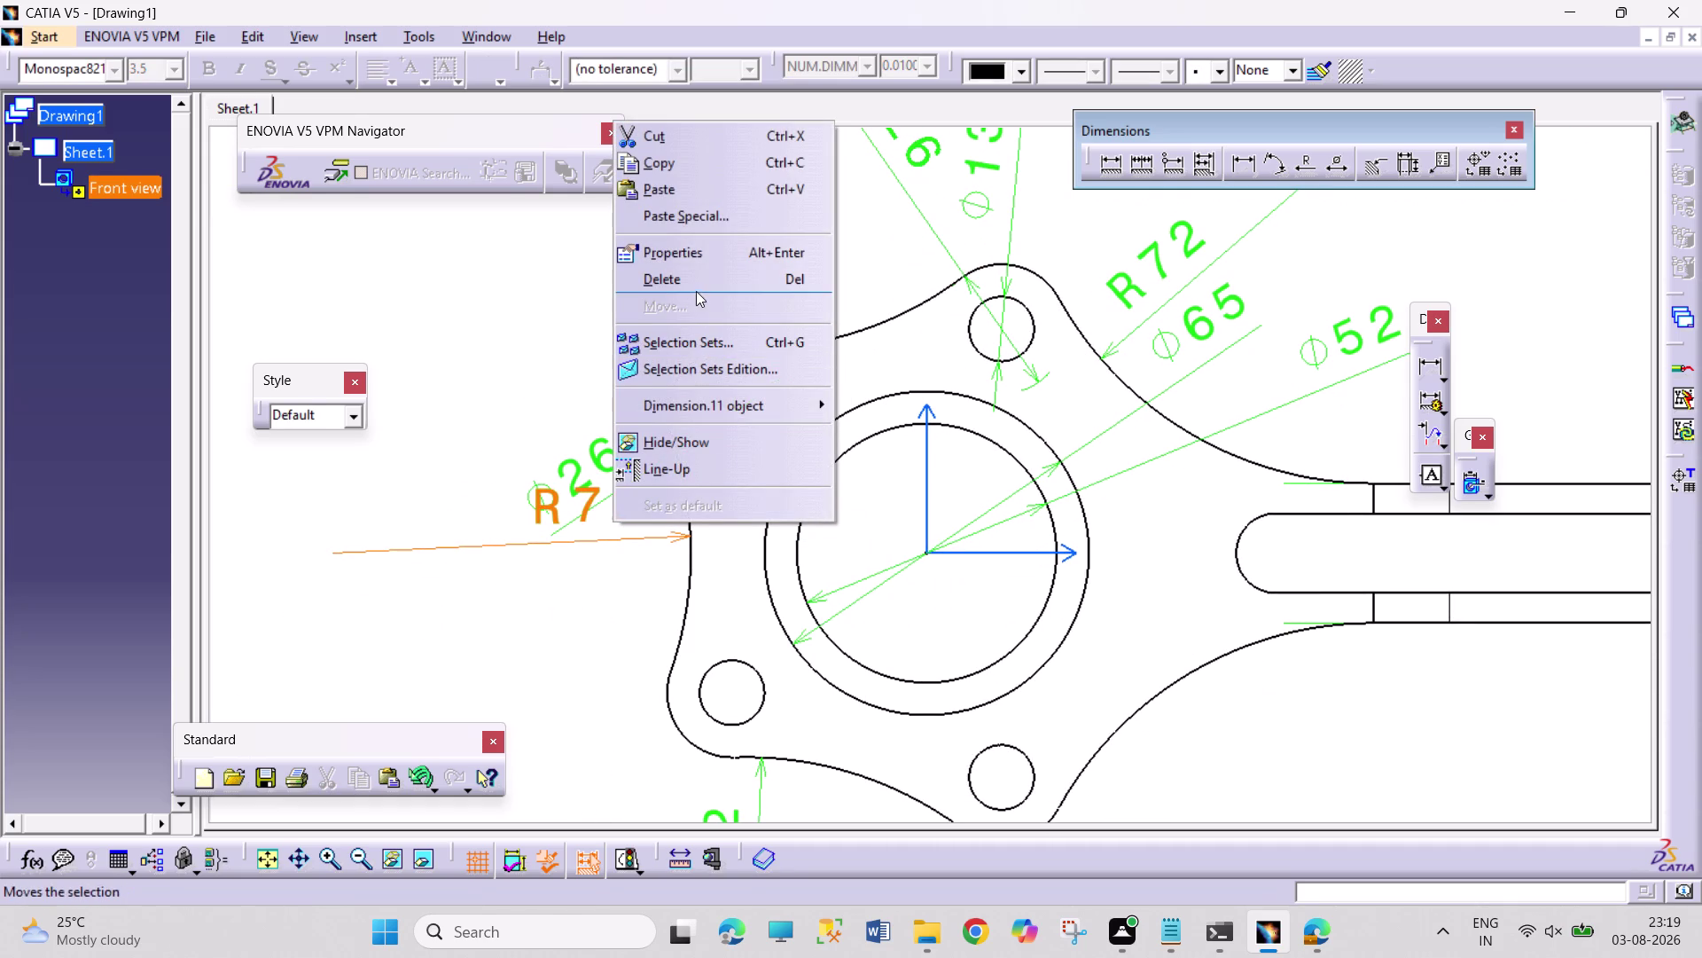
click(695, 290)
right_click(593, 461)
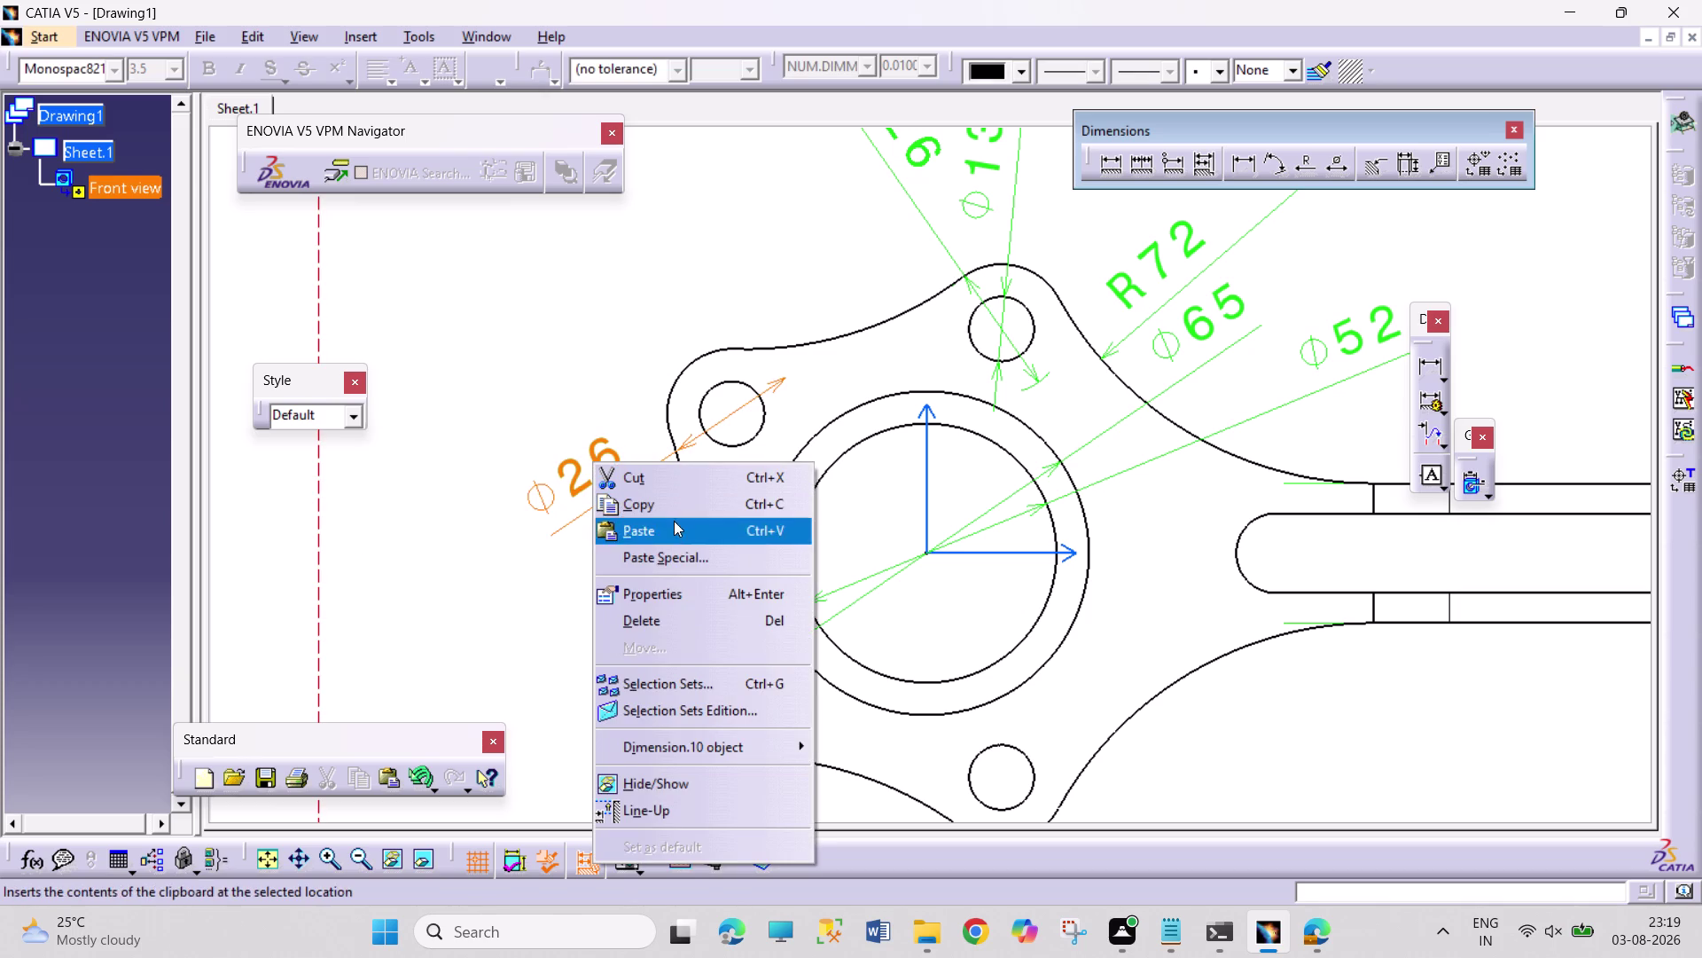
click(678, 609)
middle_drag(710, 688, 693, 585)
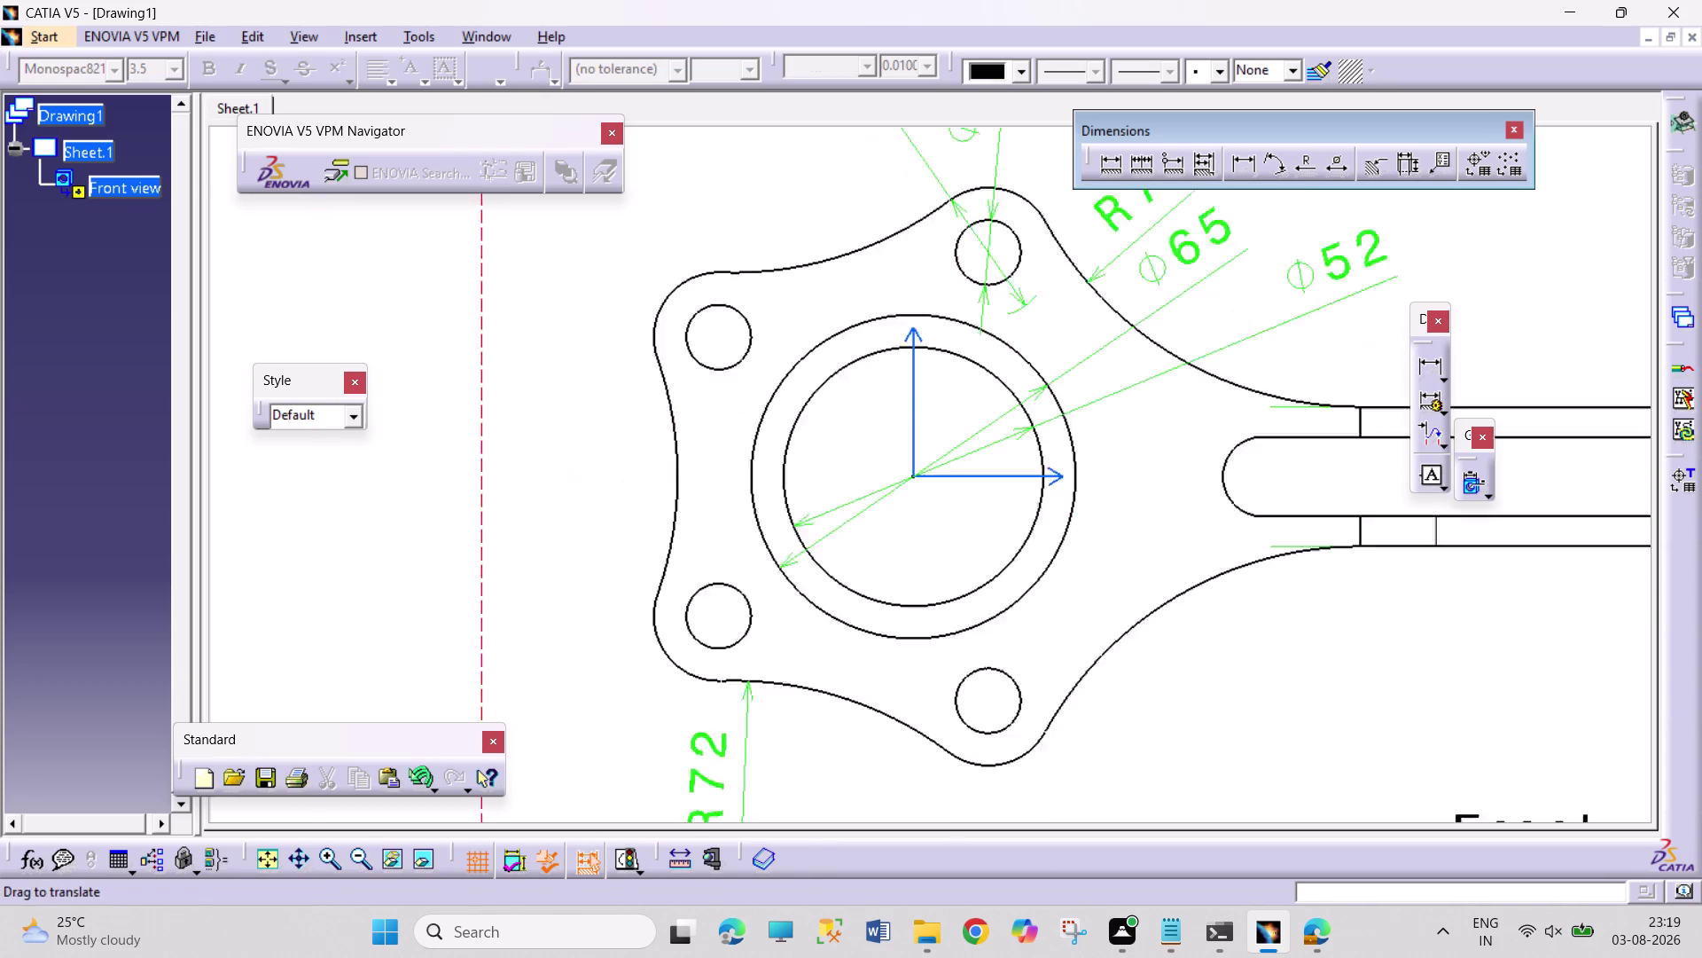
middle_drag(693, 585, 677, 367)
right_click(693, 560)
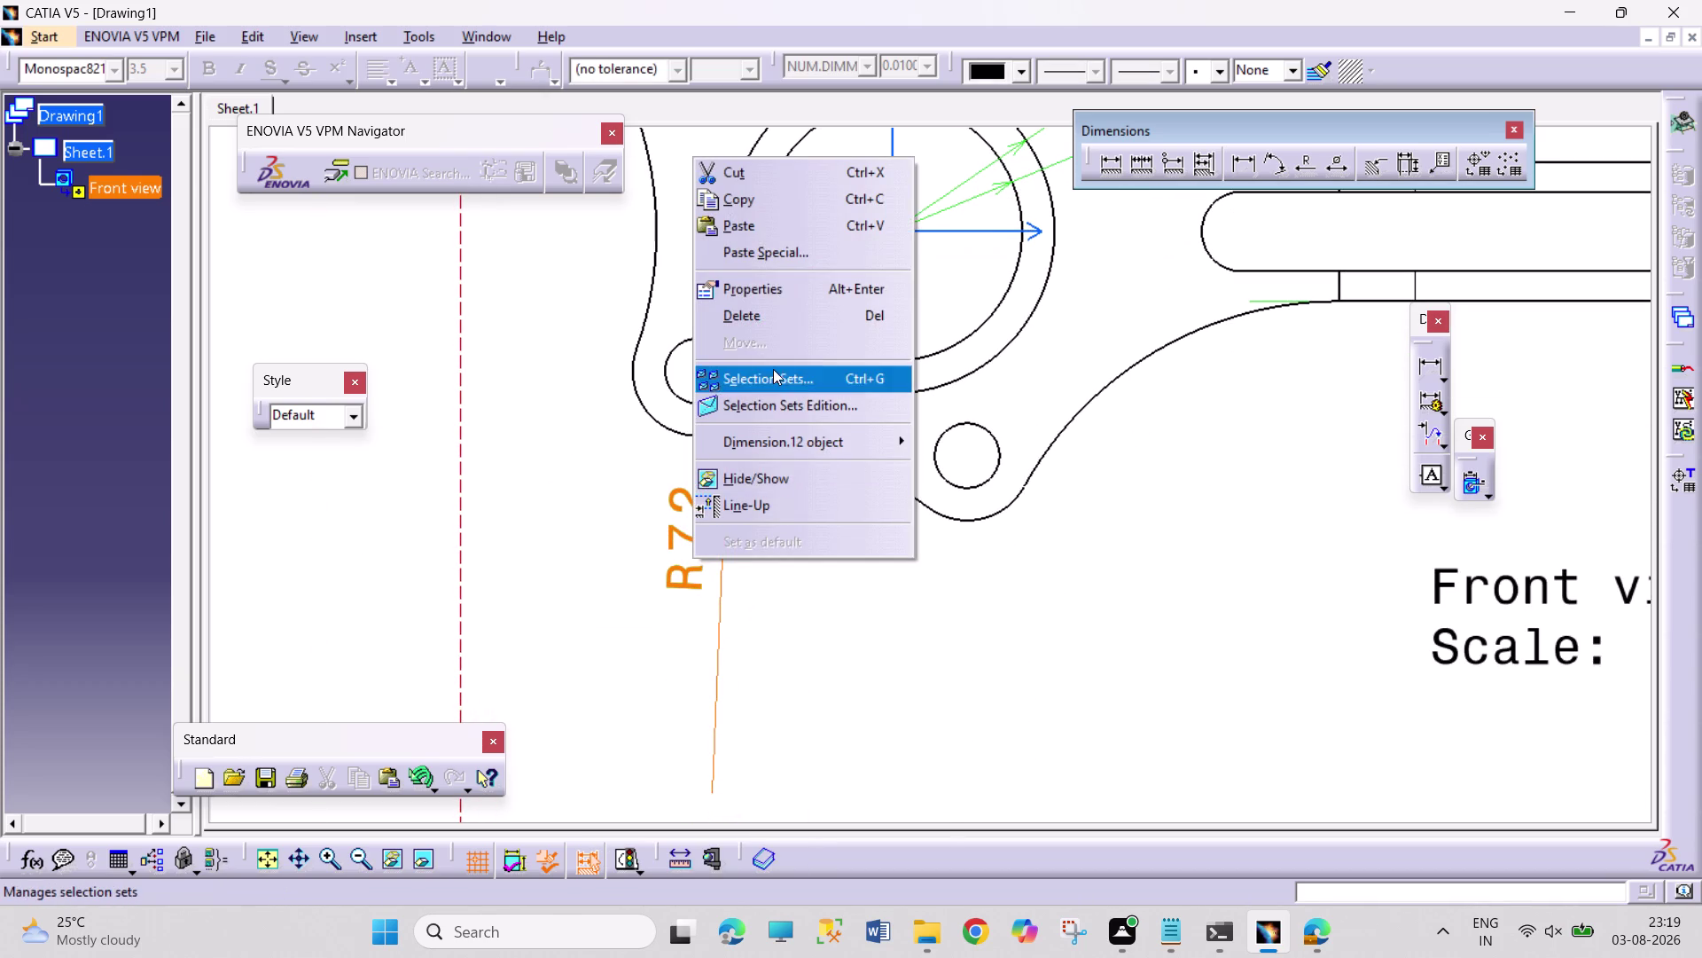
click(780, 310)
middle_drag(943, 377, 822, 573)
middle_drag(1282, 516, 1274, 451)
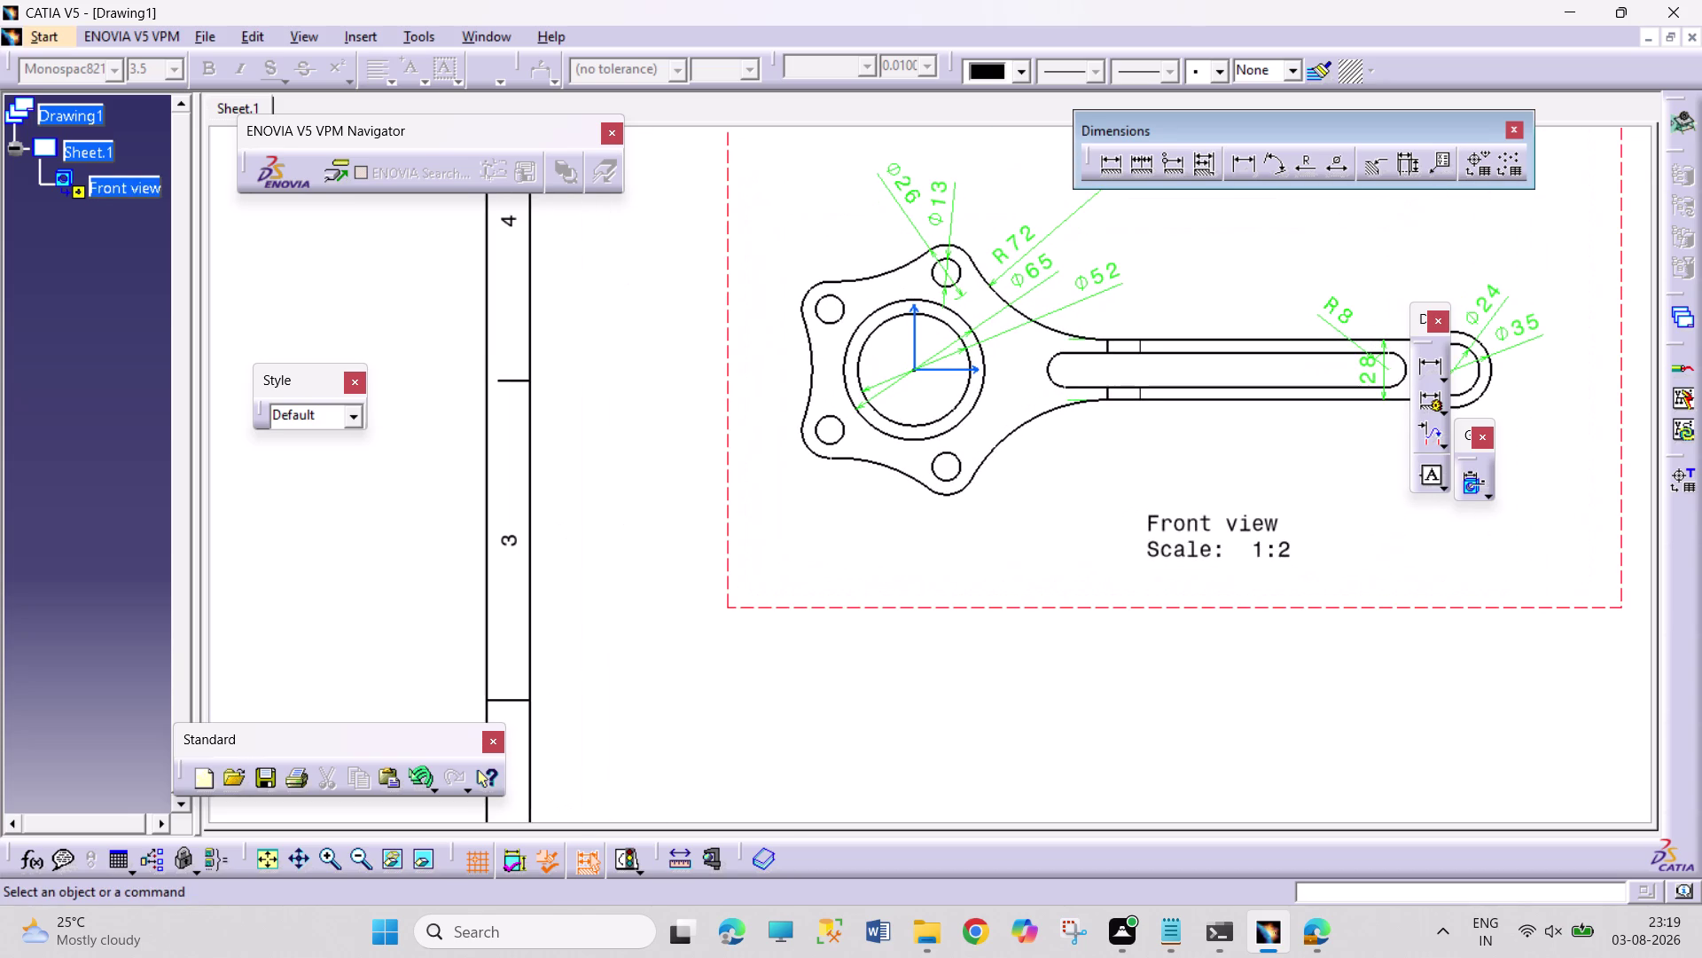
middle_drag(1251, 491, 916, 567)
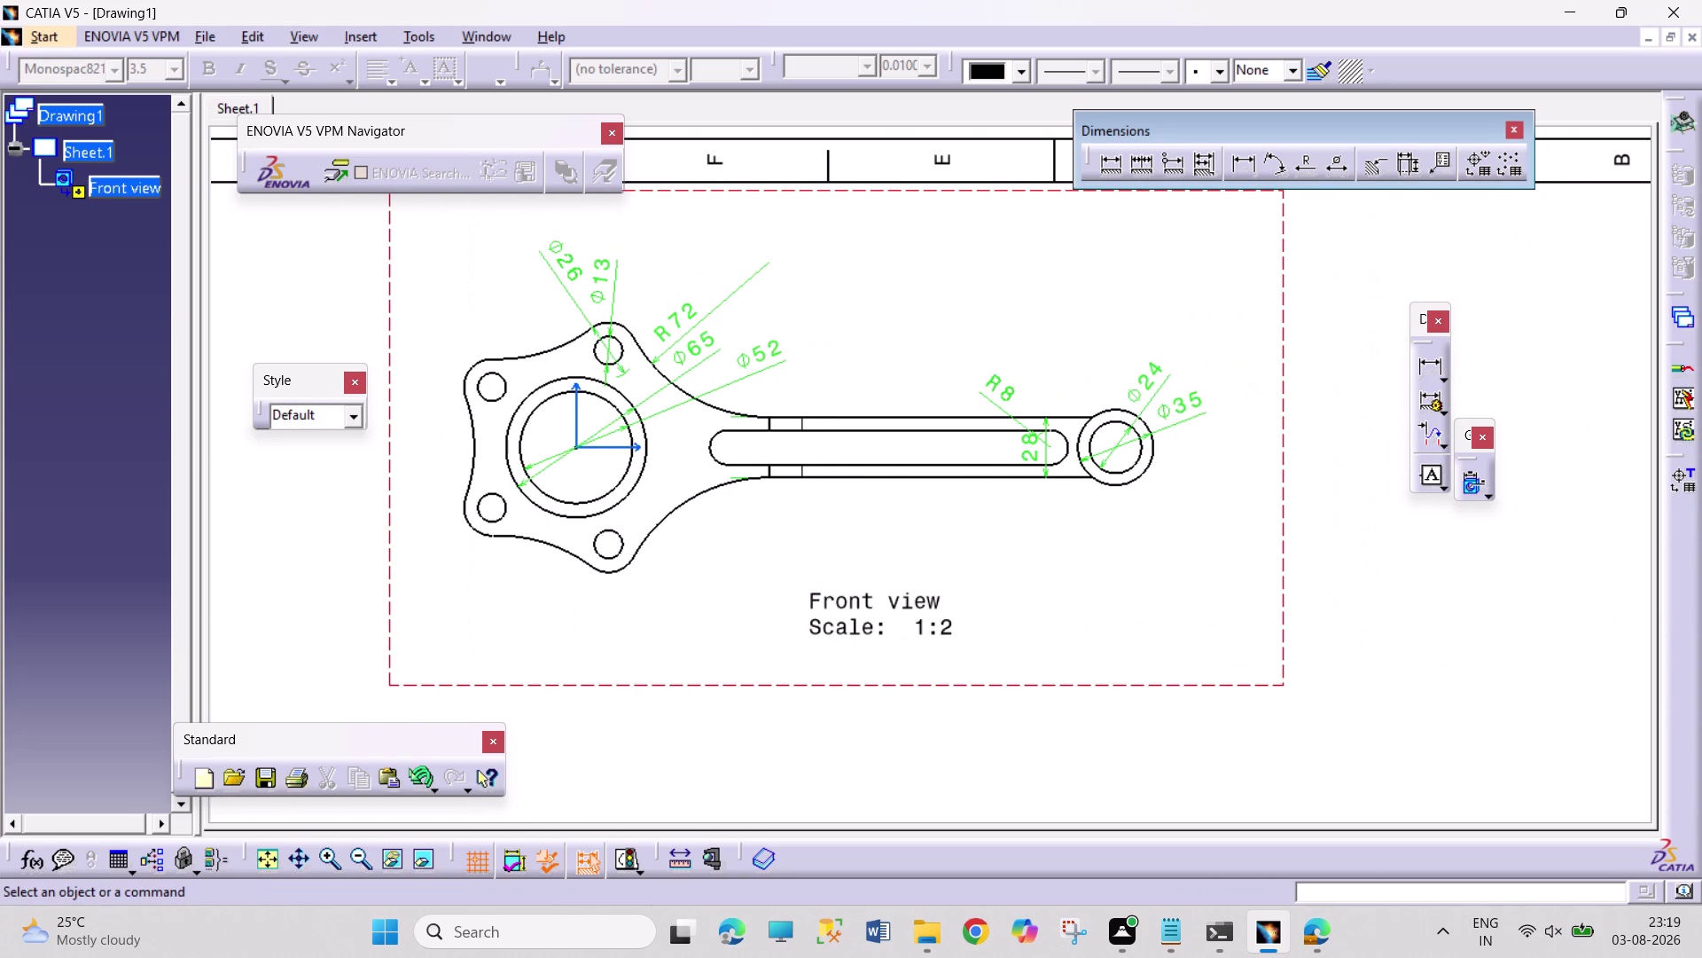
middle_drag(781, 590, 795, 557)
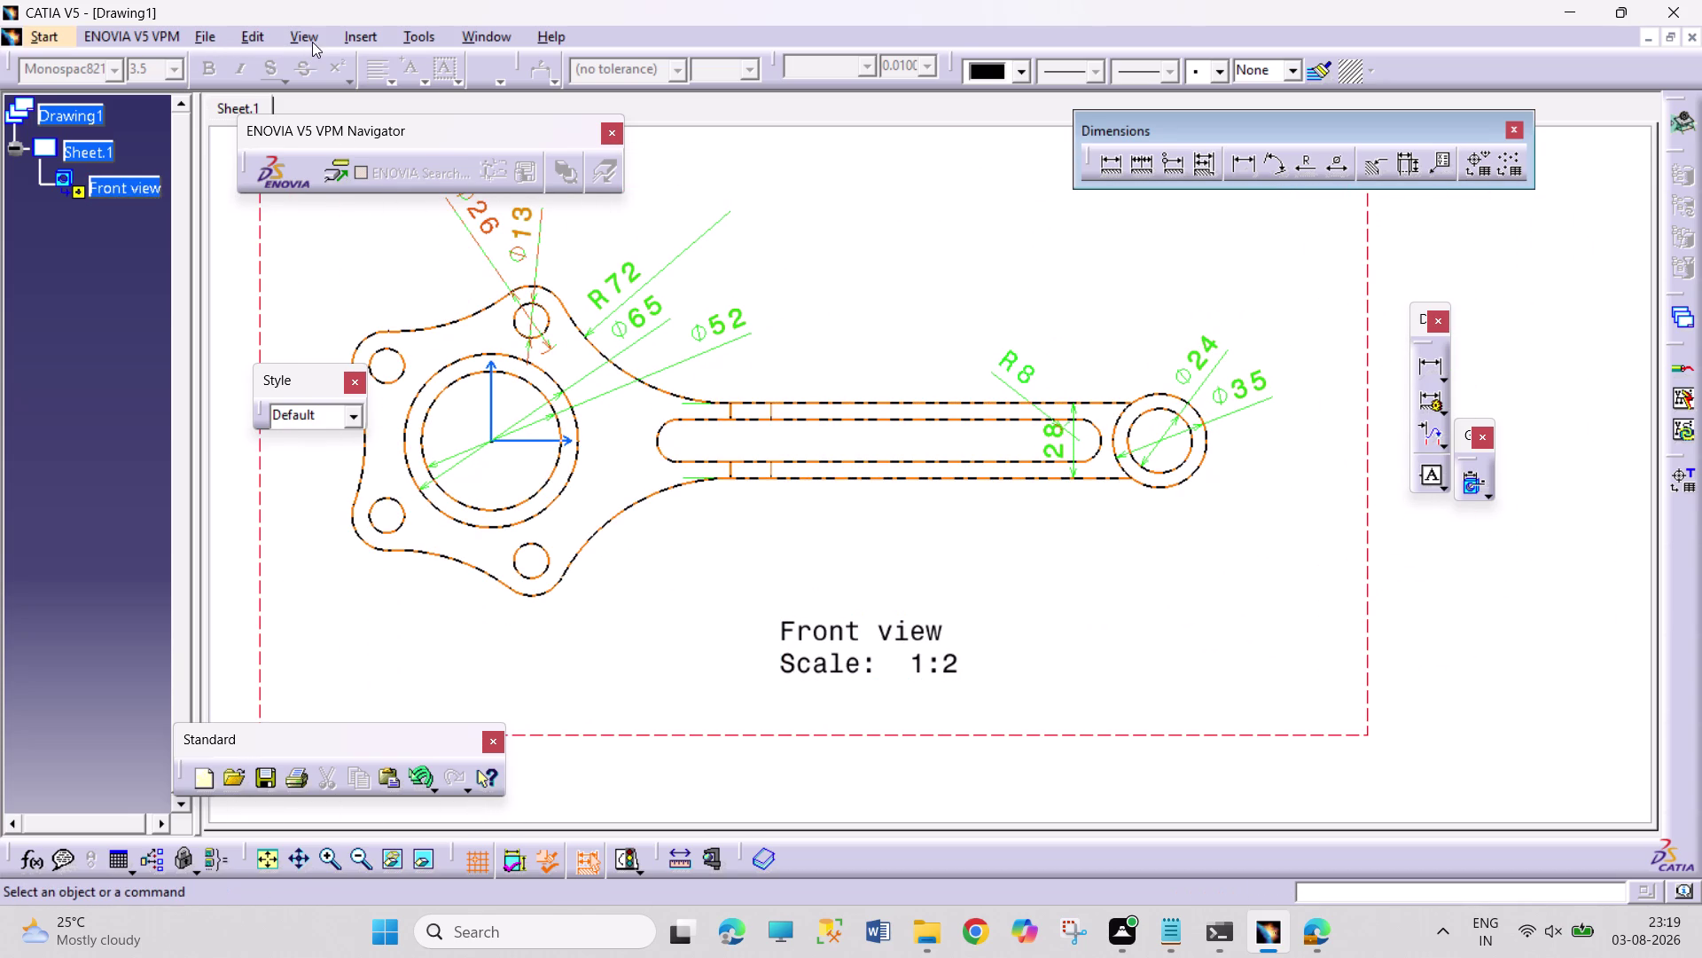
Project a top view and place it below the front view.
click(358, 36)
click(388, 94)
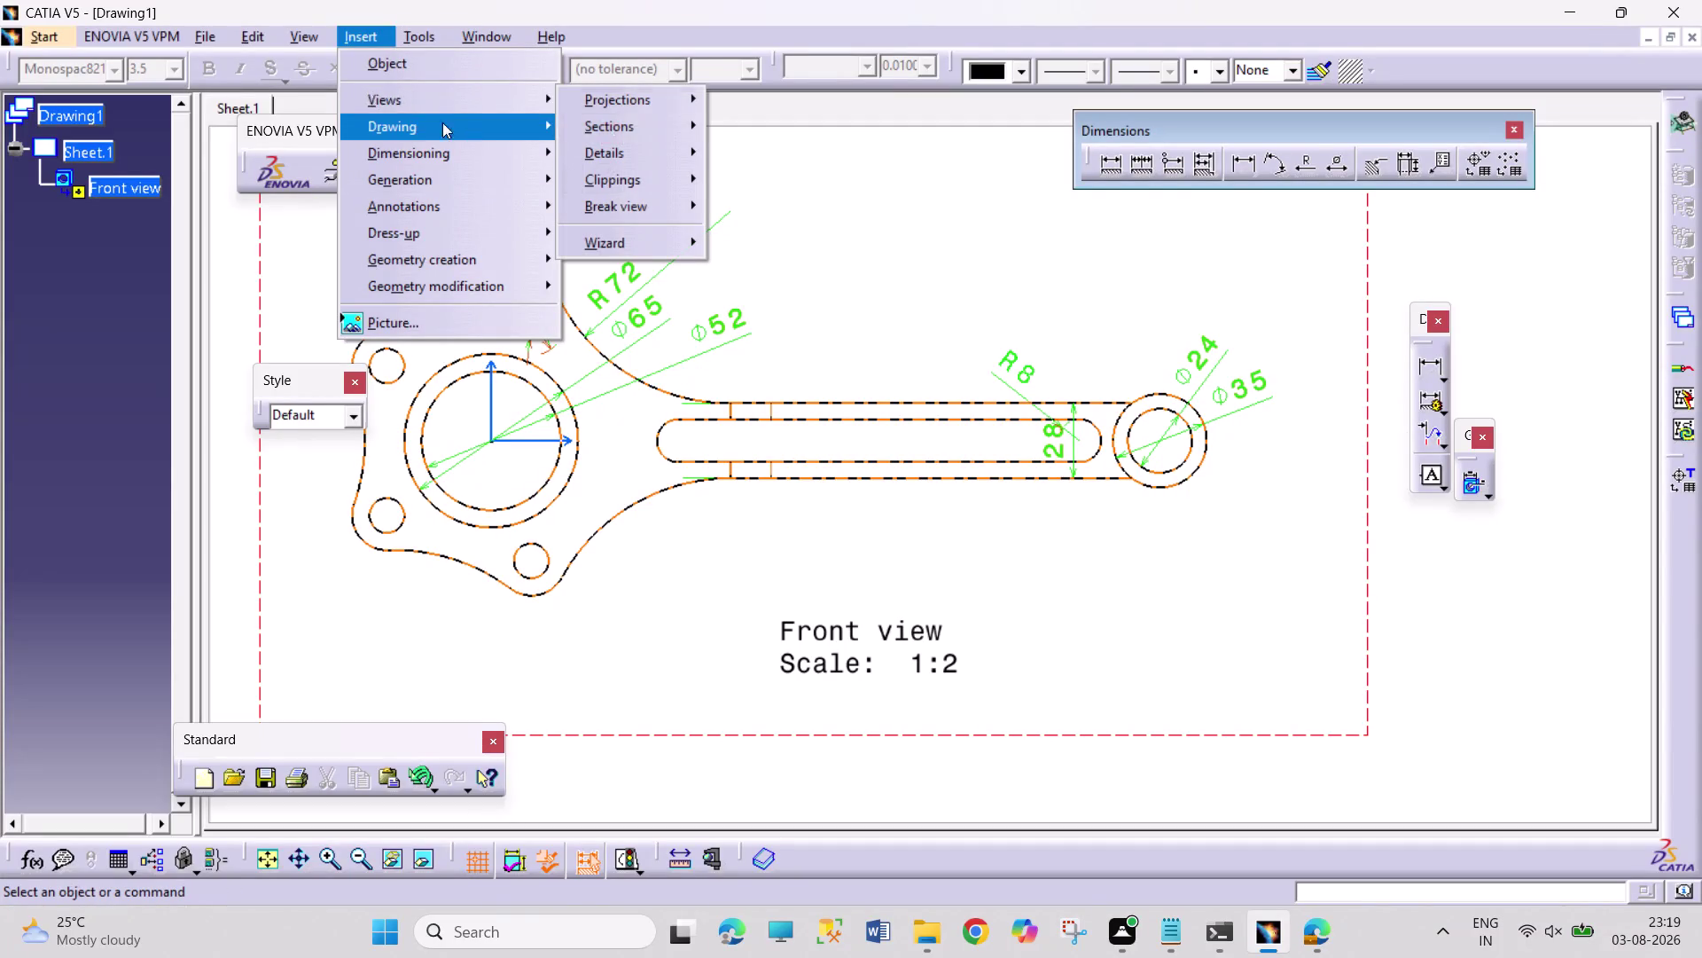
click(633, 100)
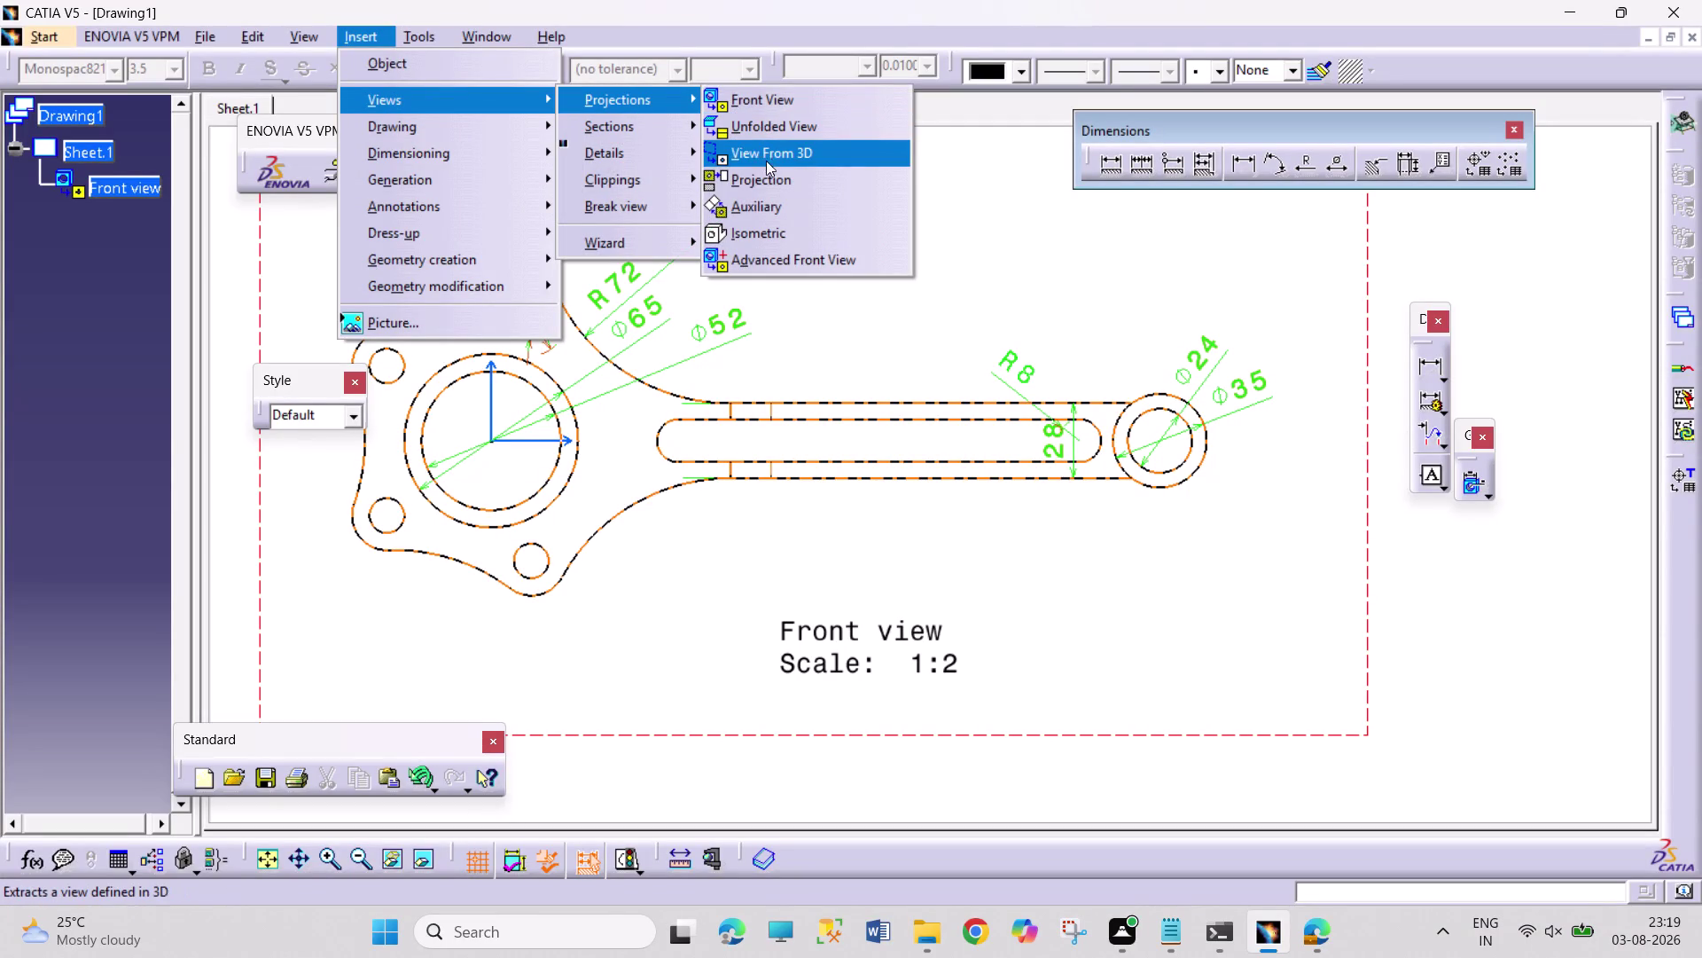
click(769, 175)
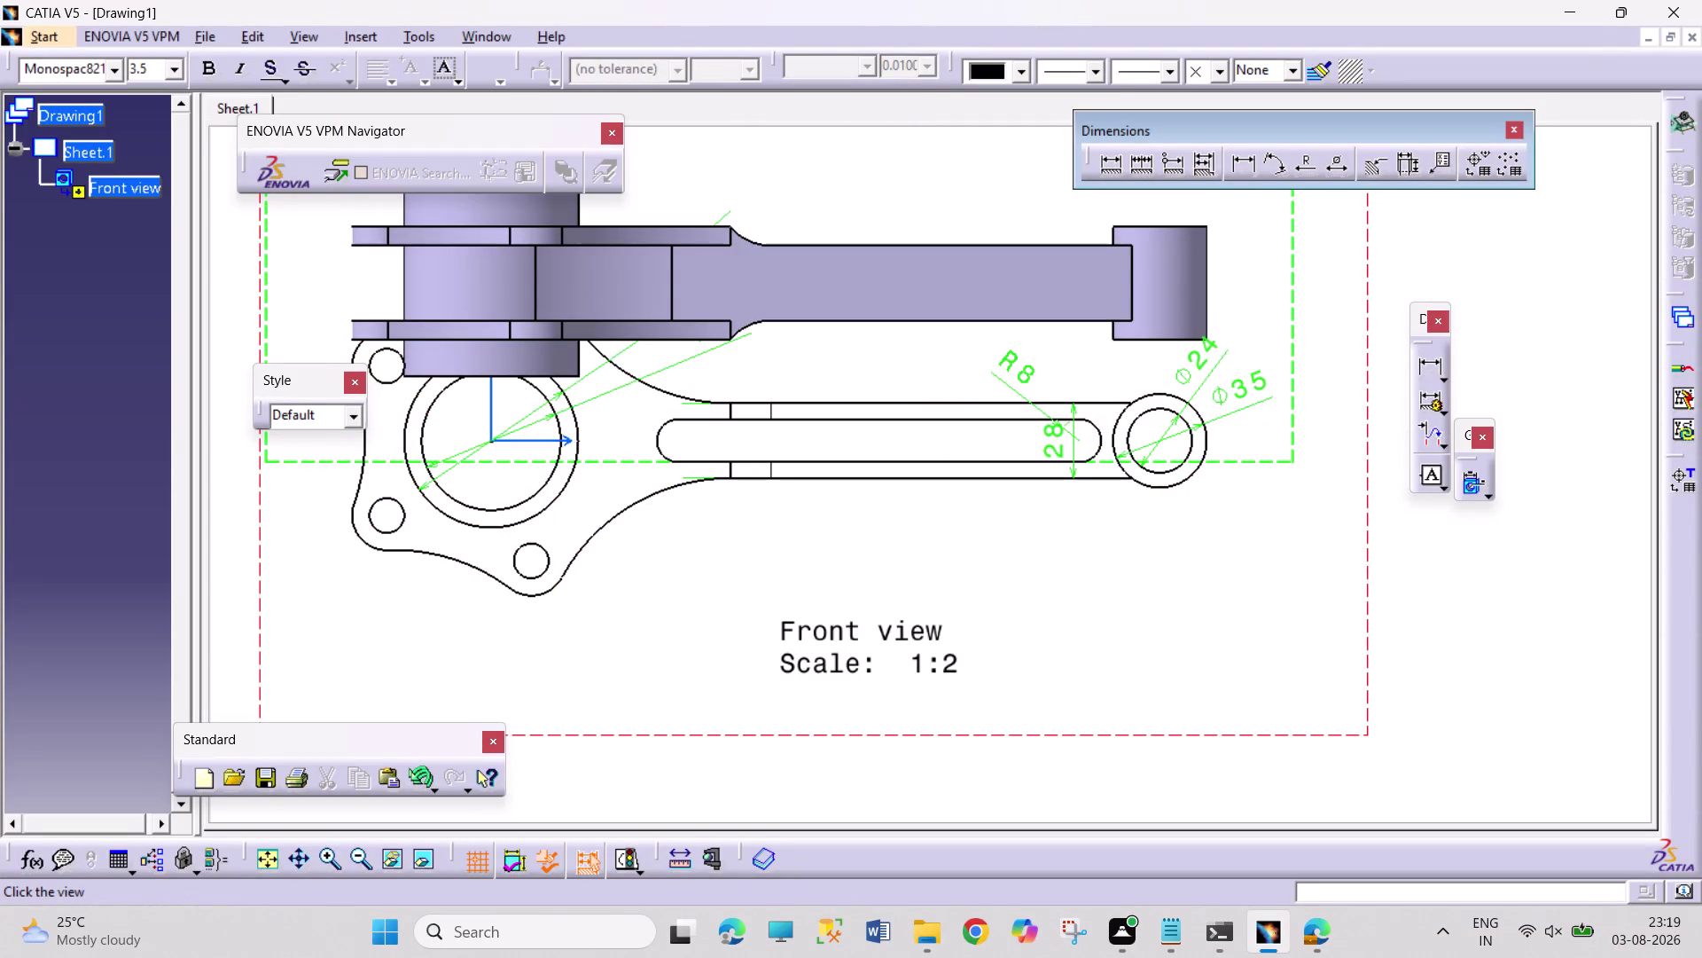
middle_drag(891, 342, 888, 418)
middle_drag(889, 419, 888, 492)
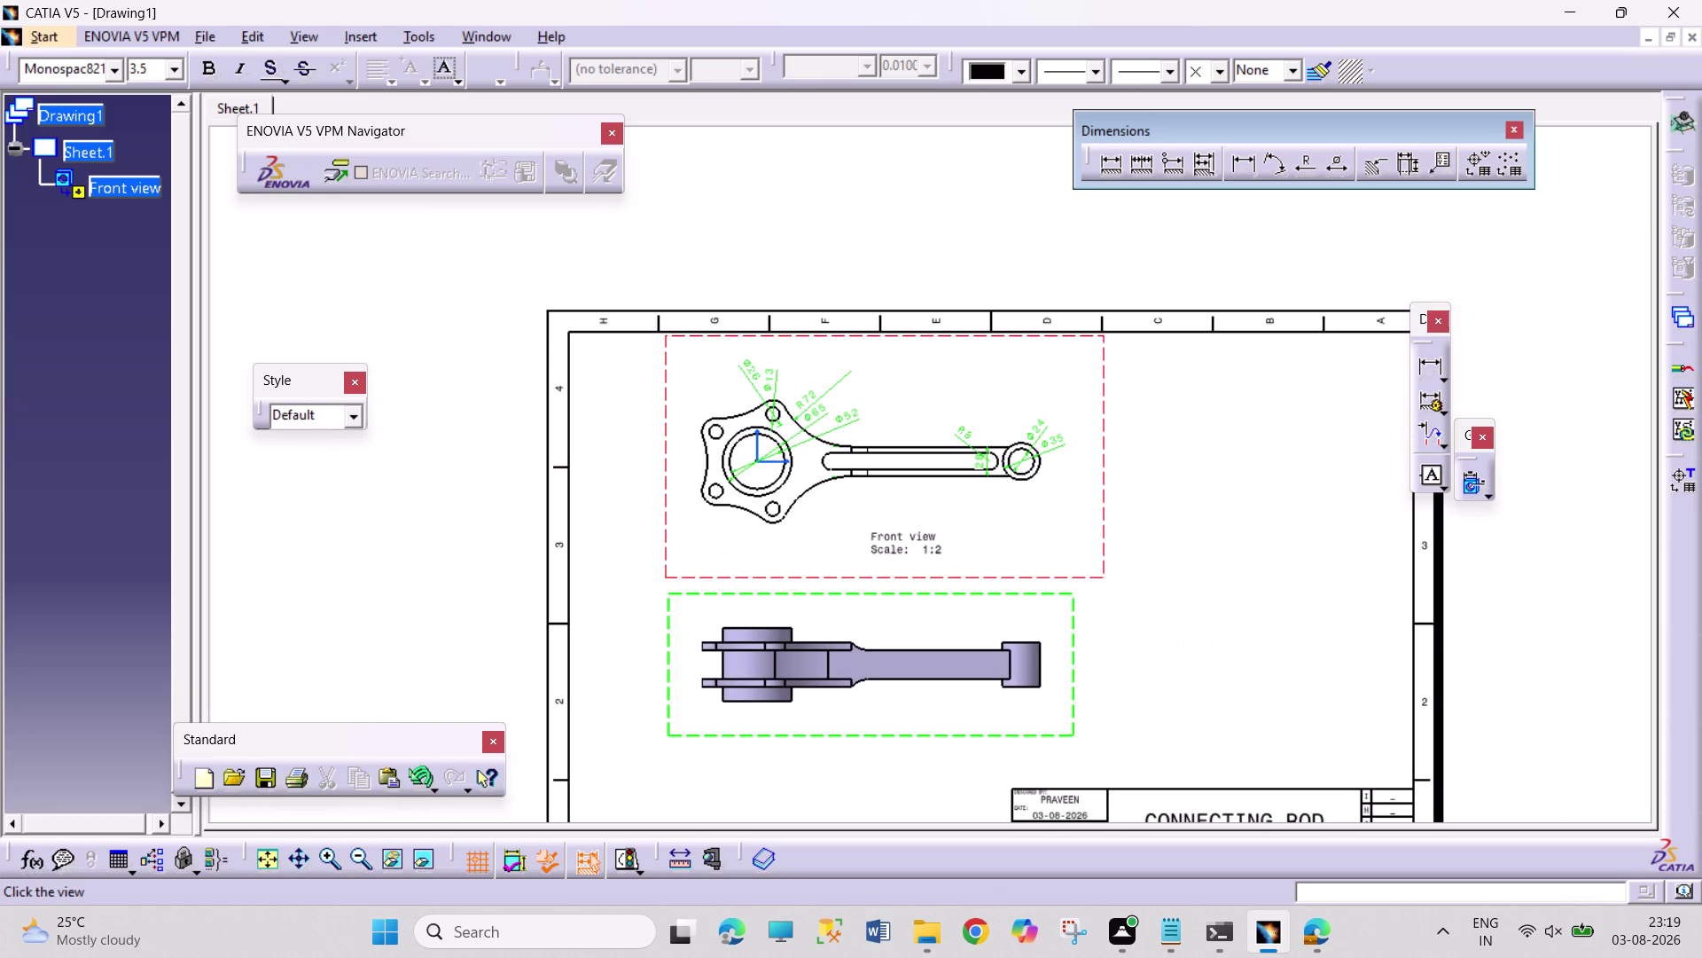
click(890, 678)
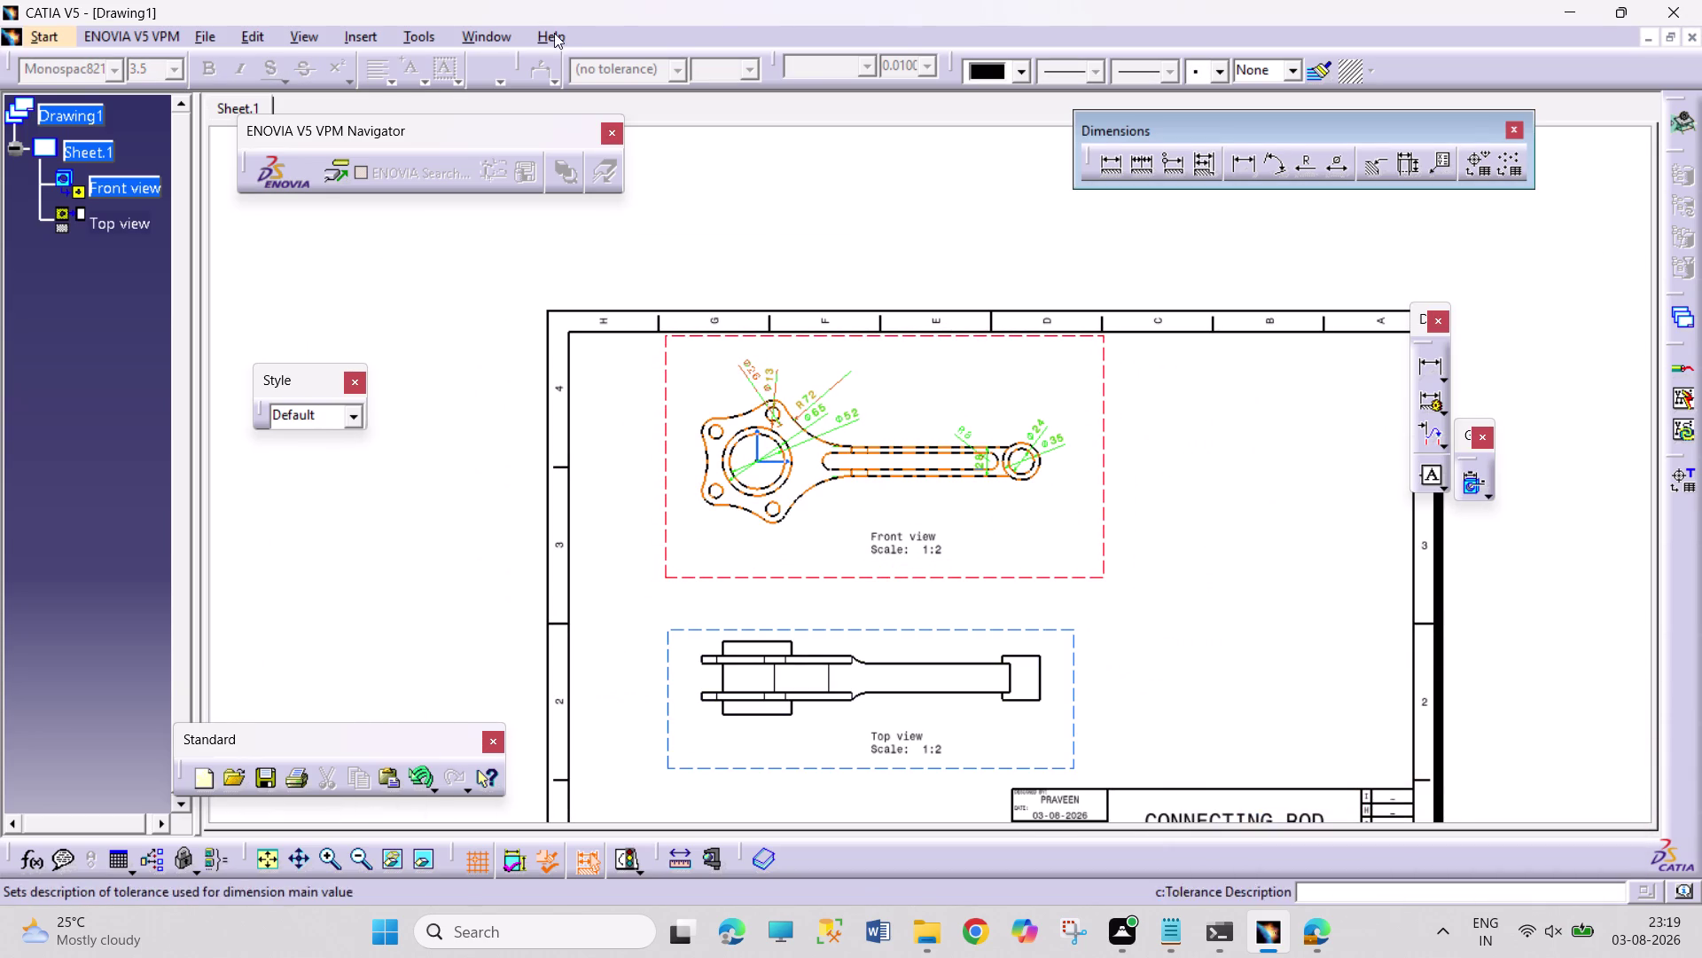
Project a 1:2 left view and place it to the right of the front view.
click(415, 37)
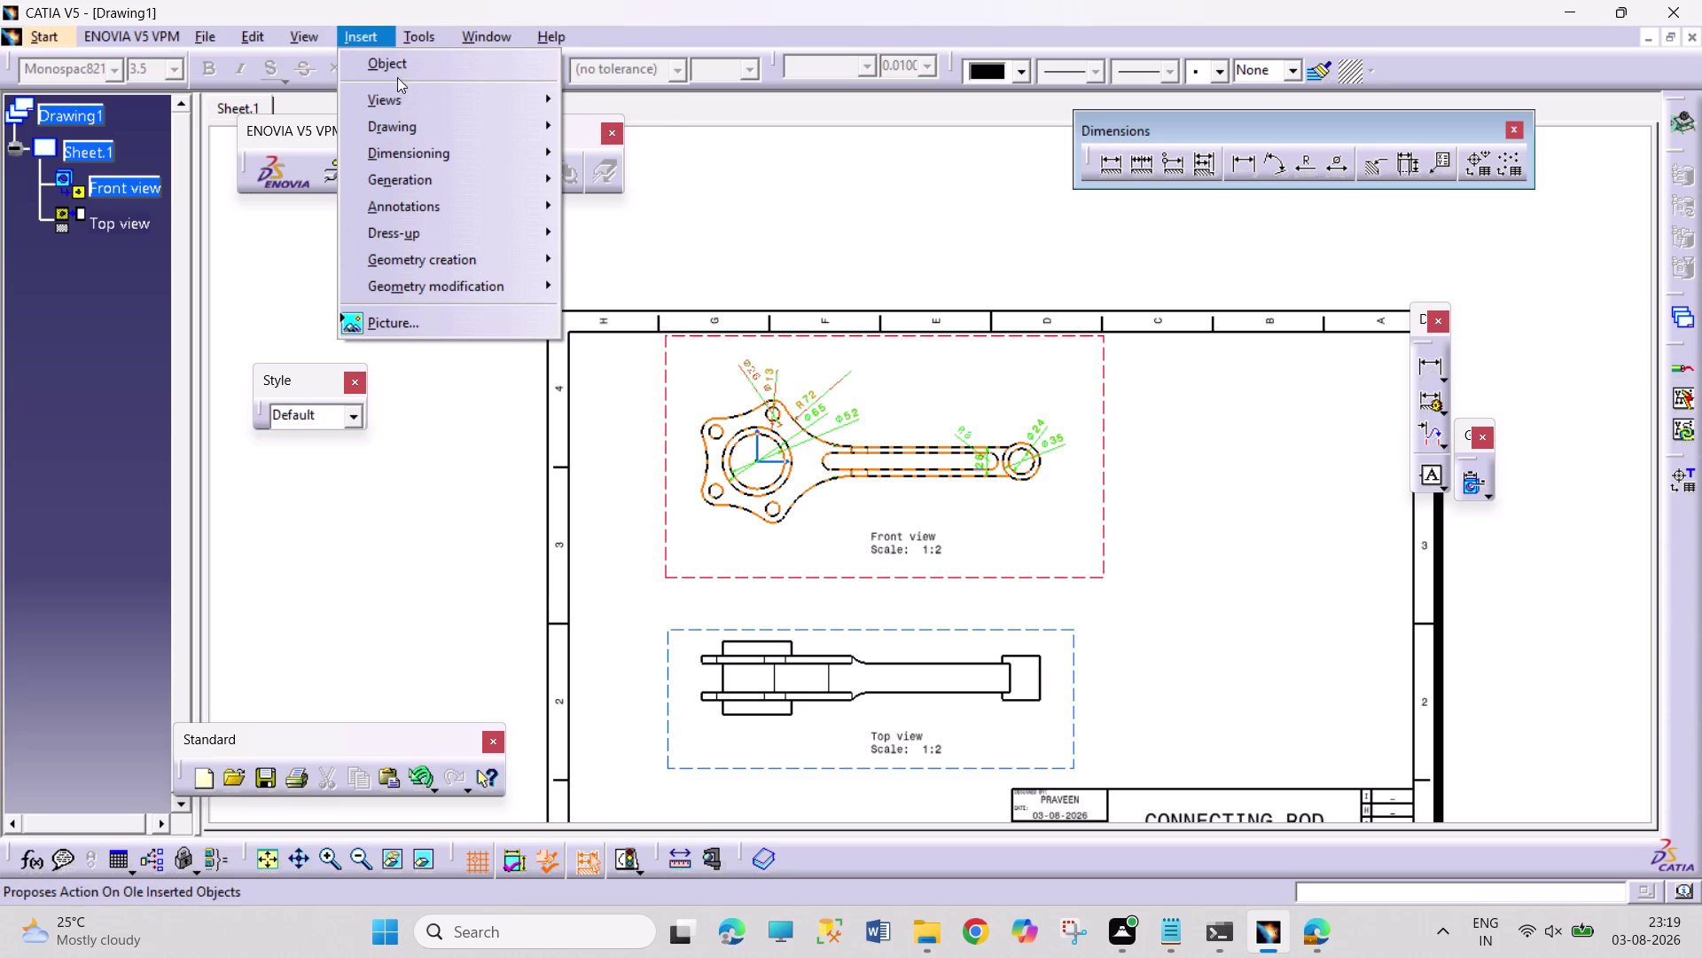
click(415, 121)
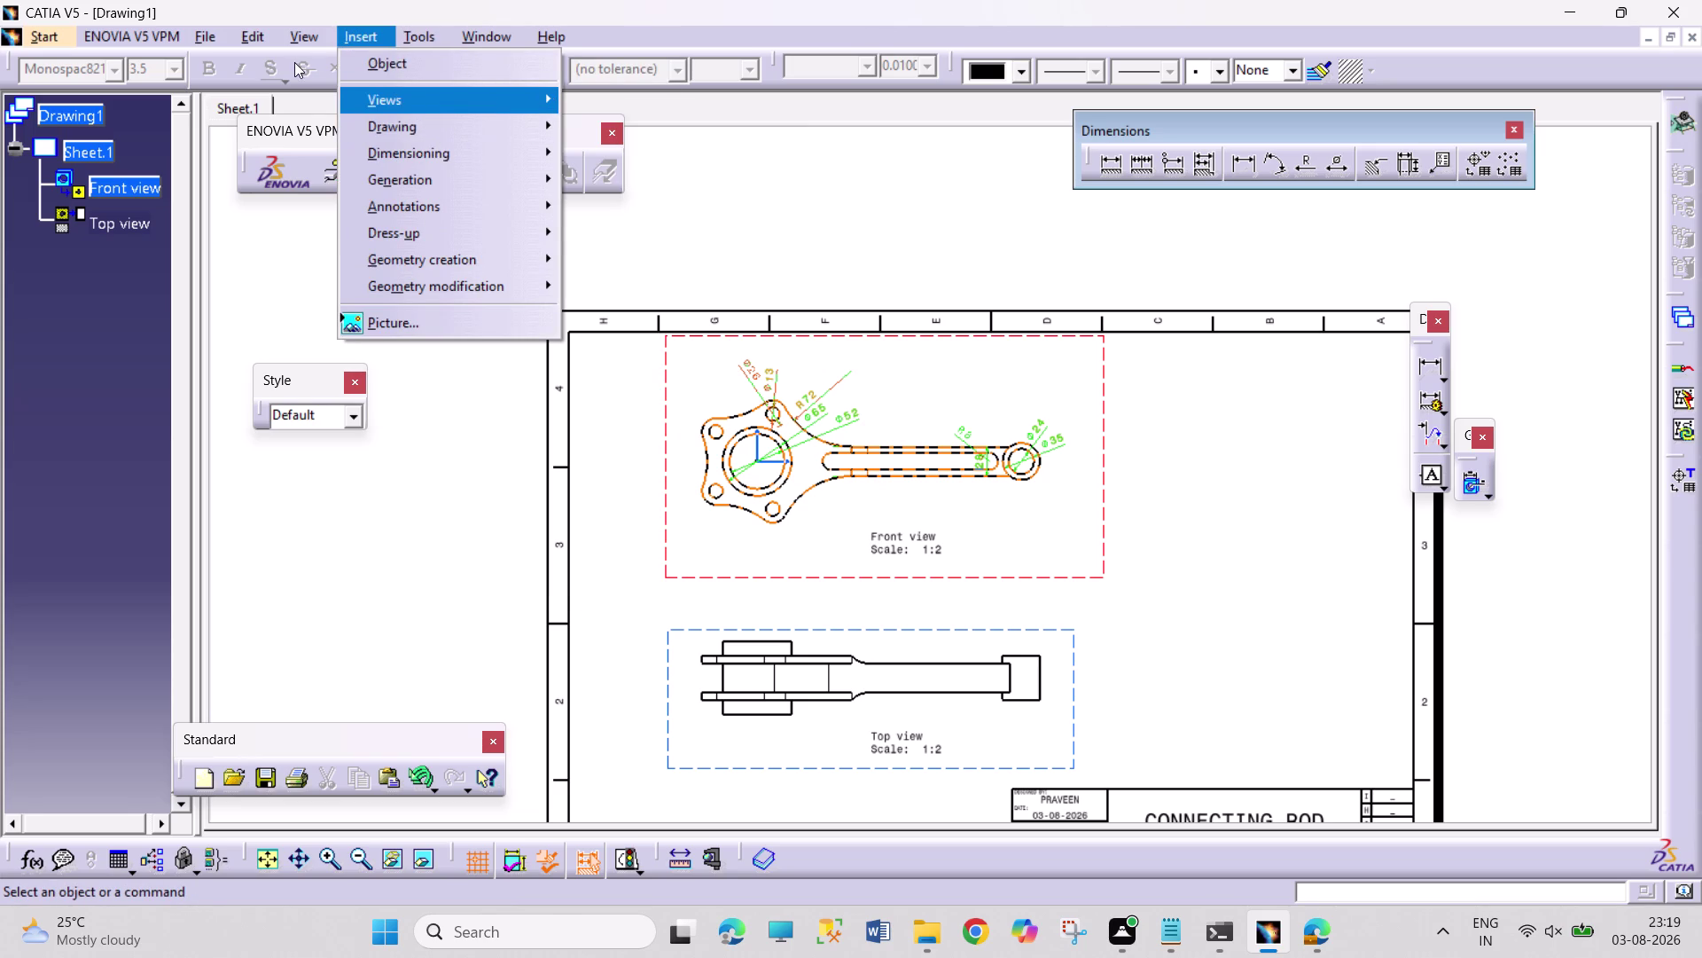
click(398, 91)
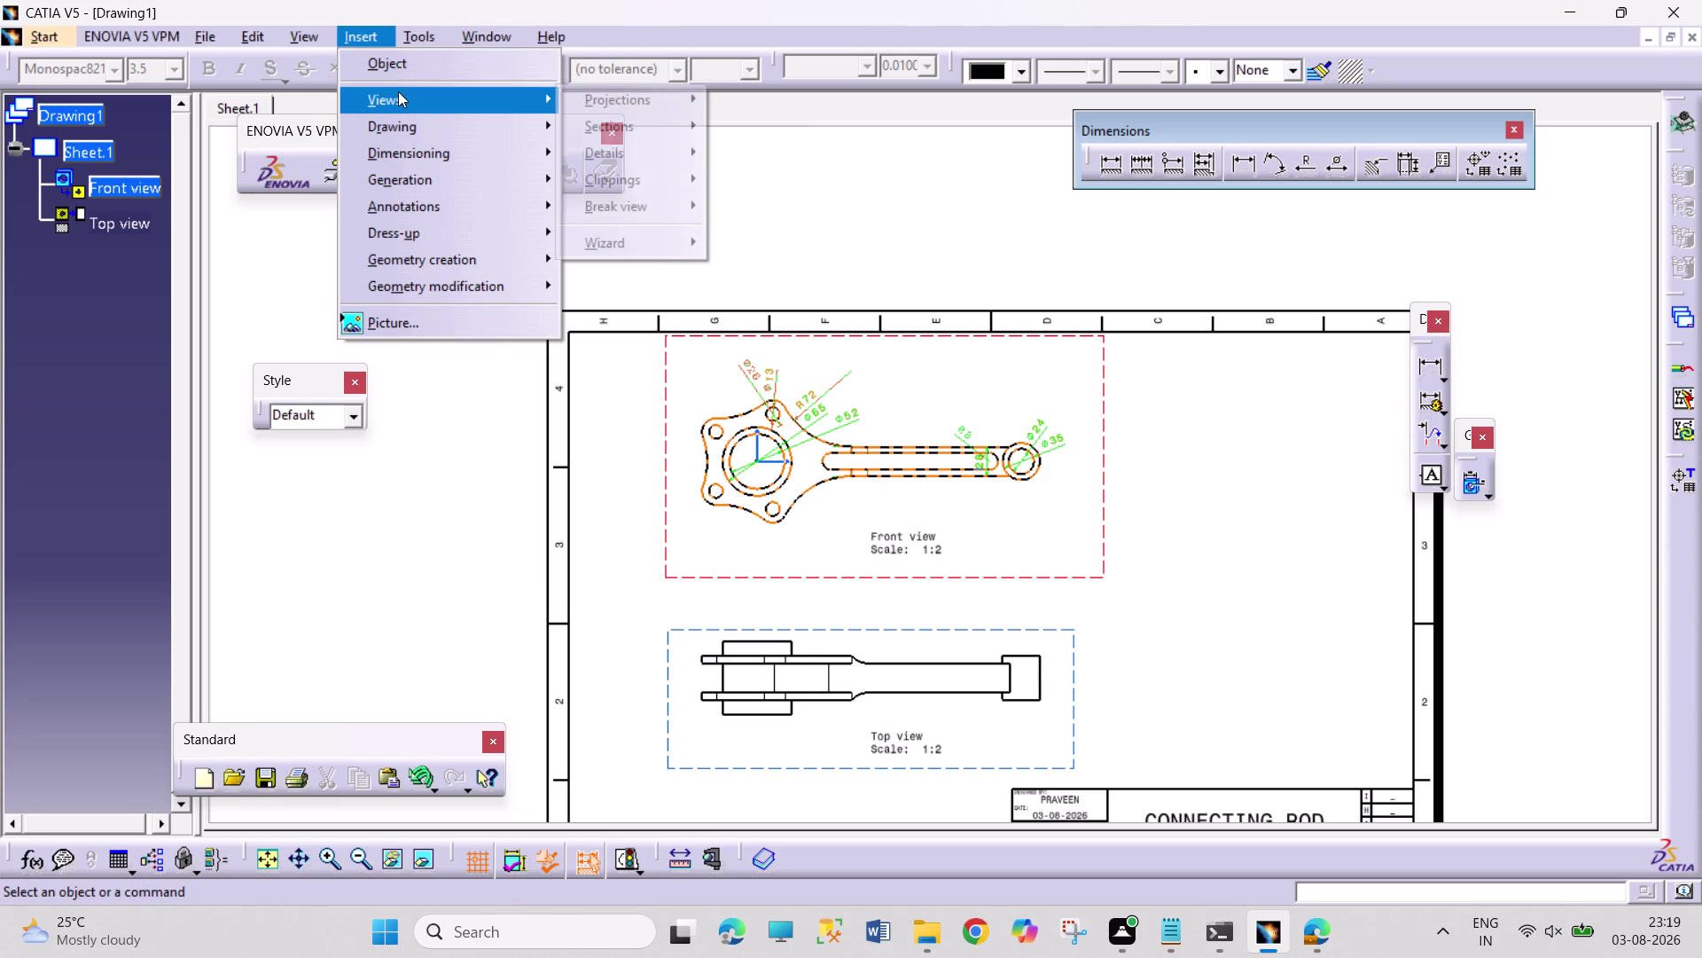
click(585, 92)
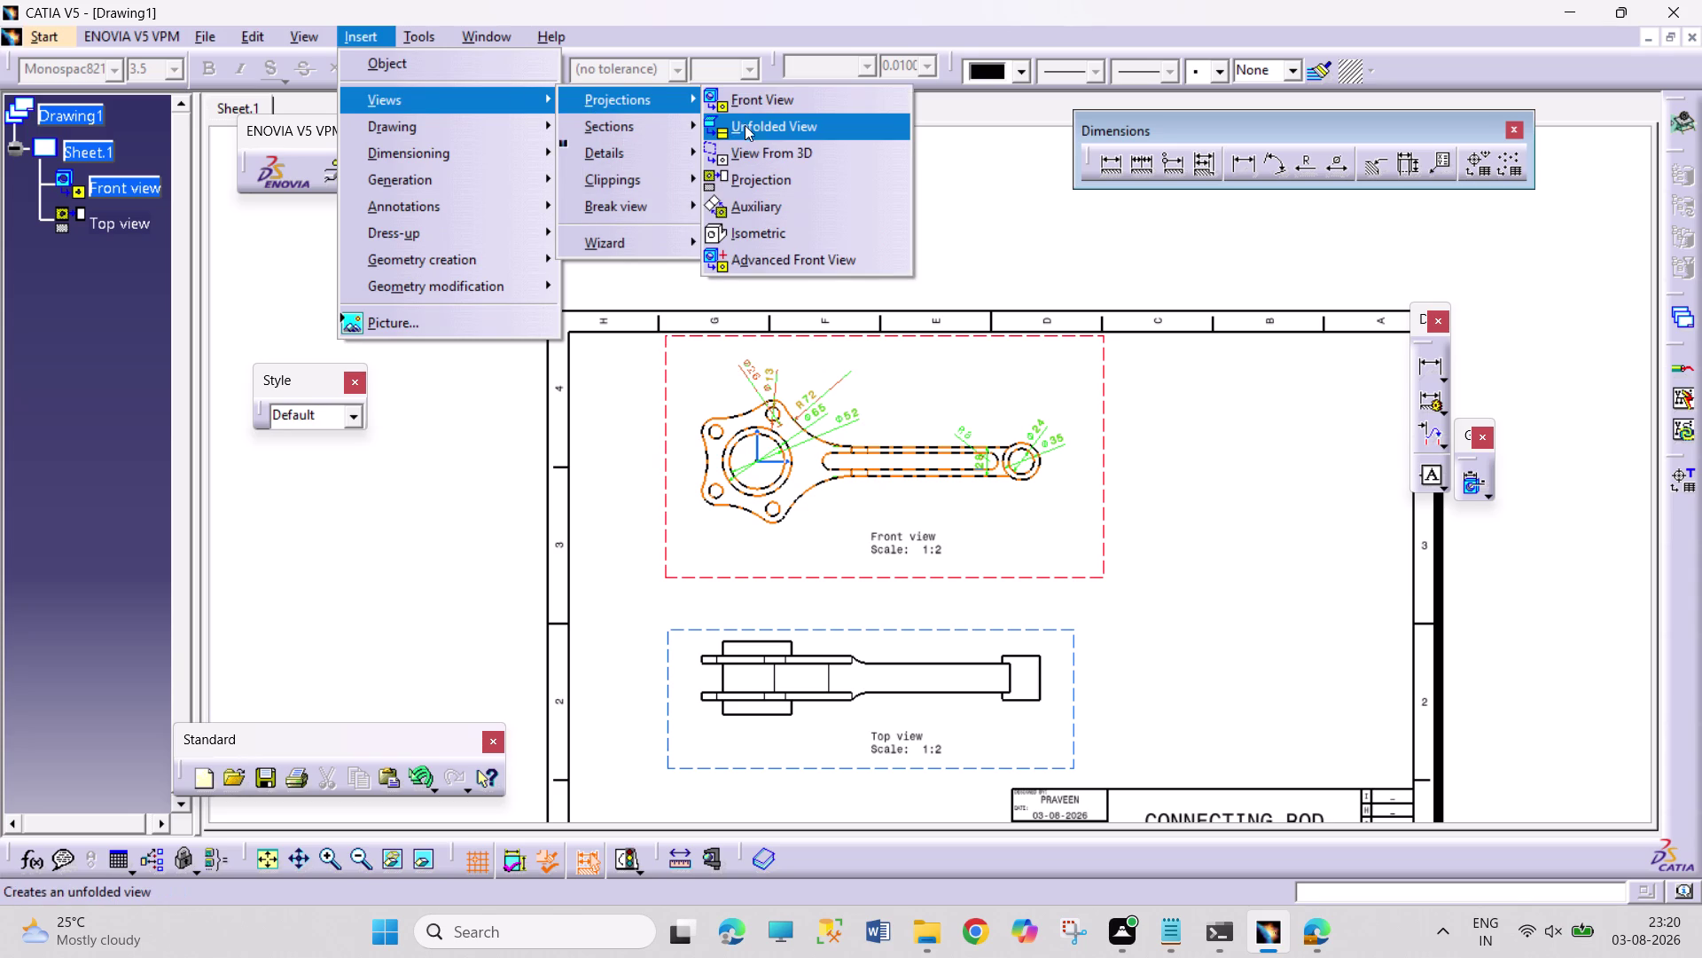
click(770, 177)
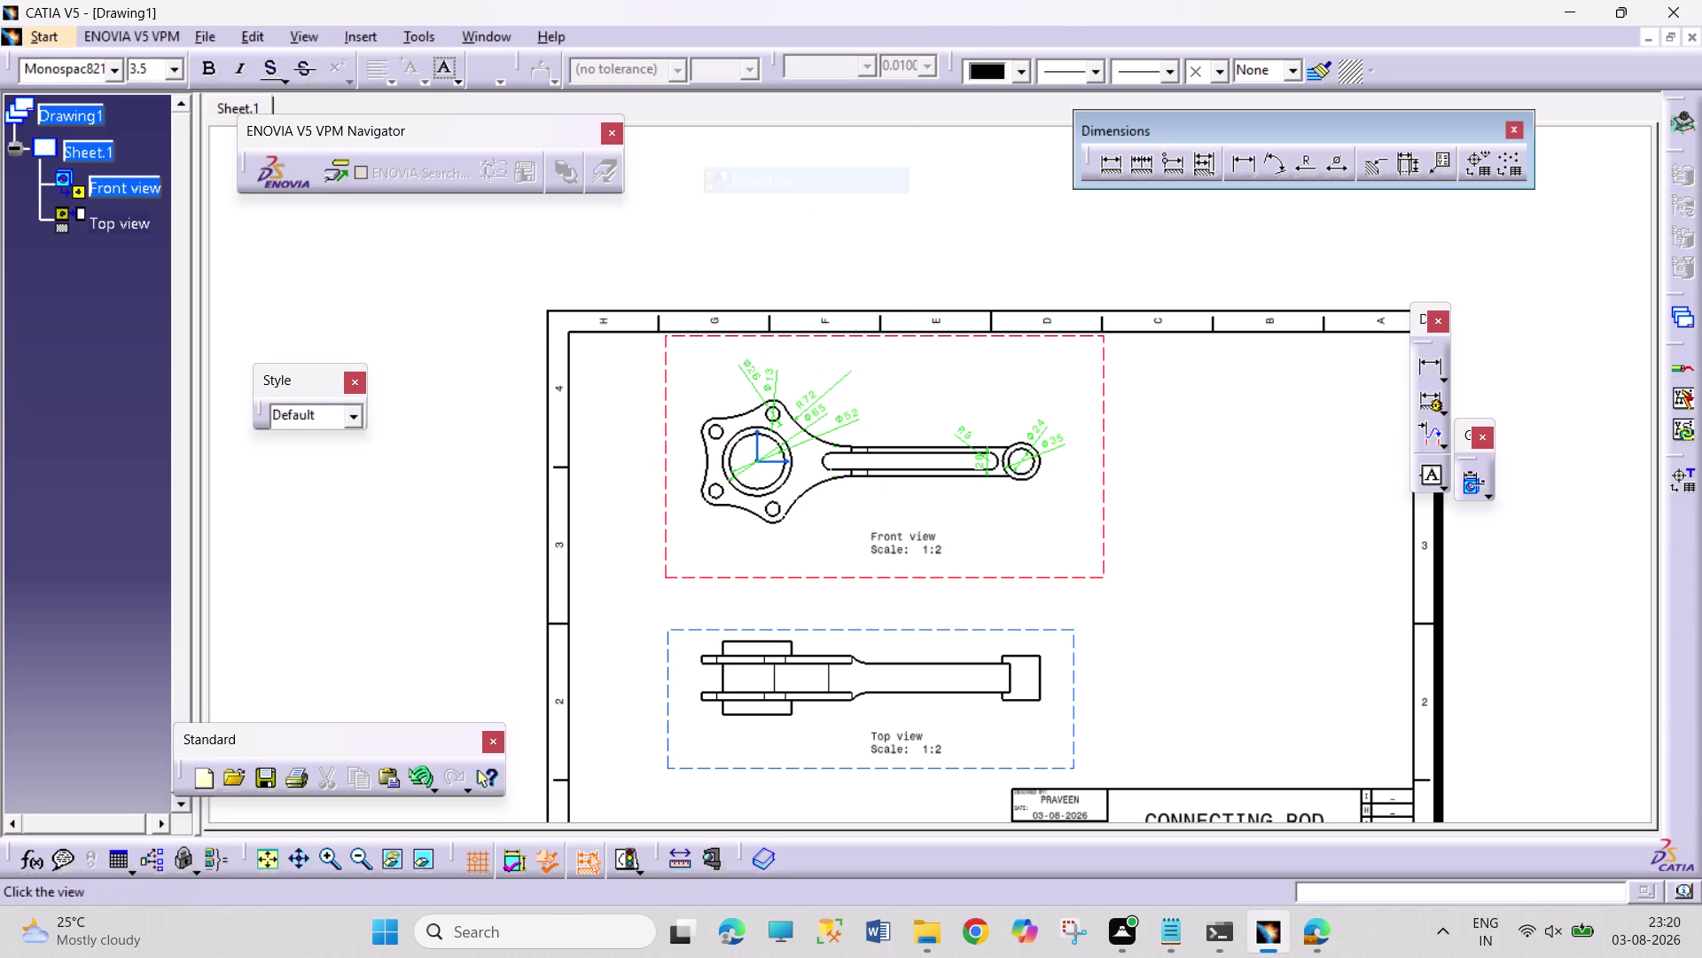
click(1220, 449)
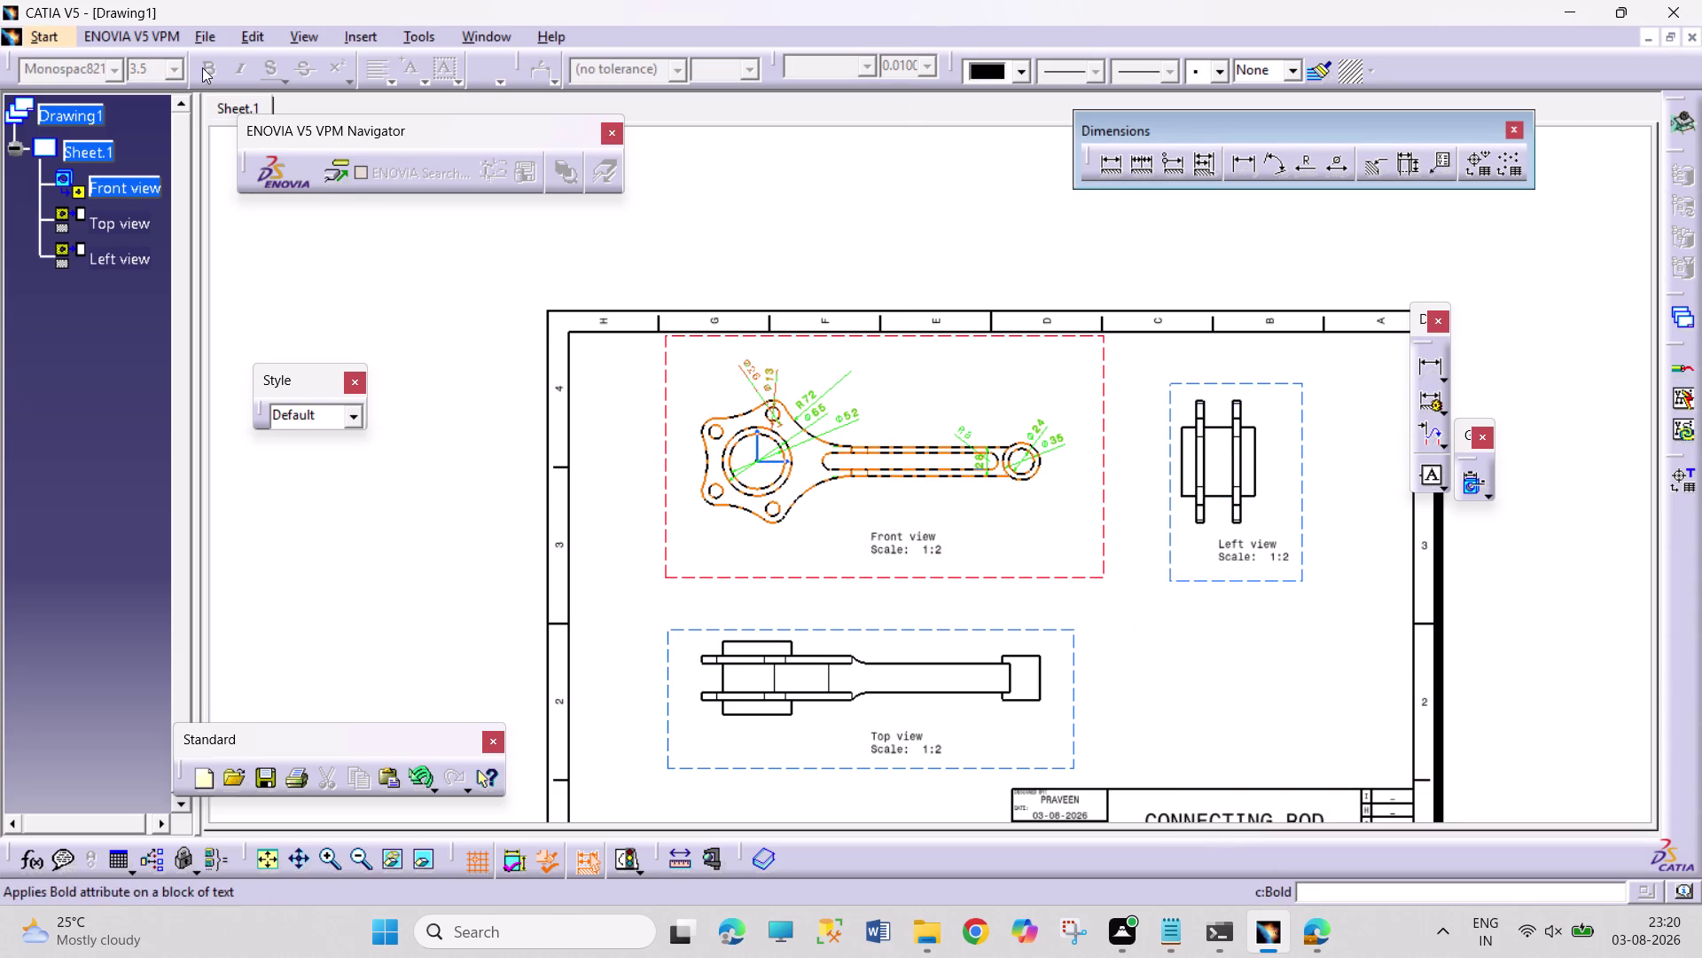
drag(680, 574, 667, 576)
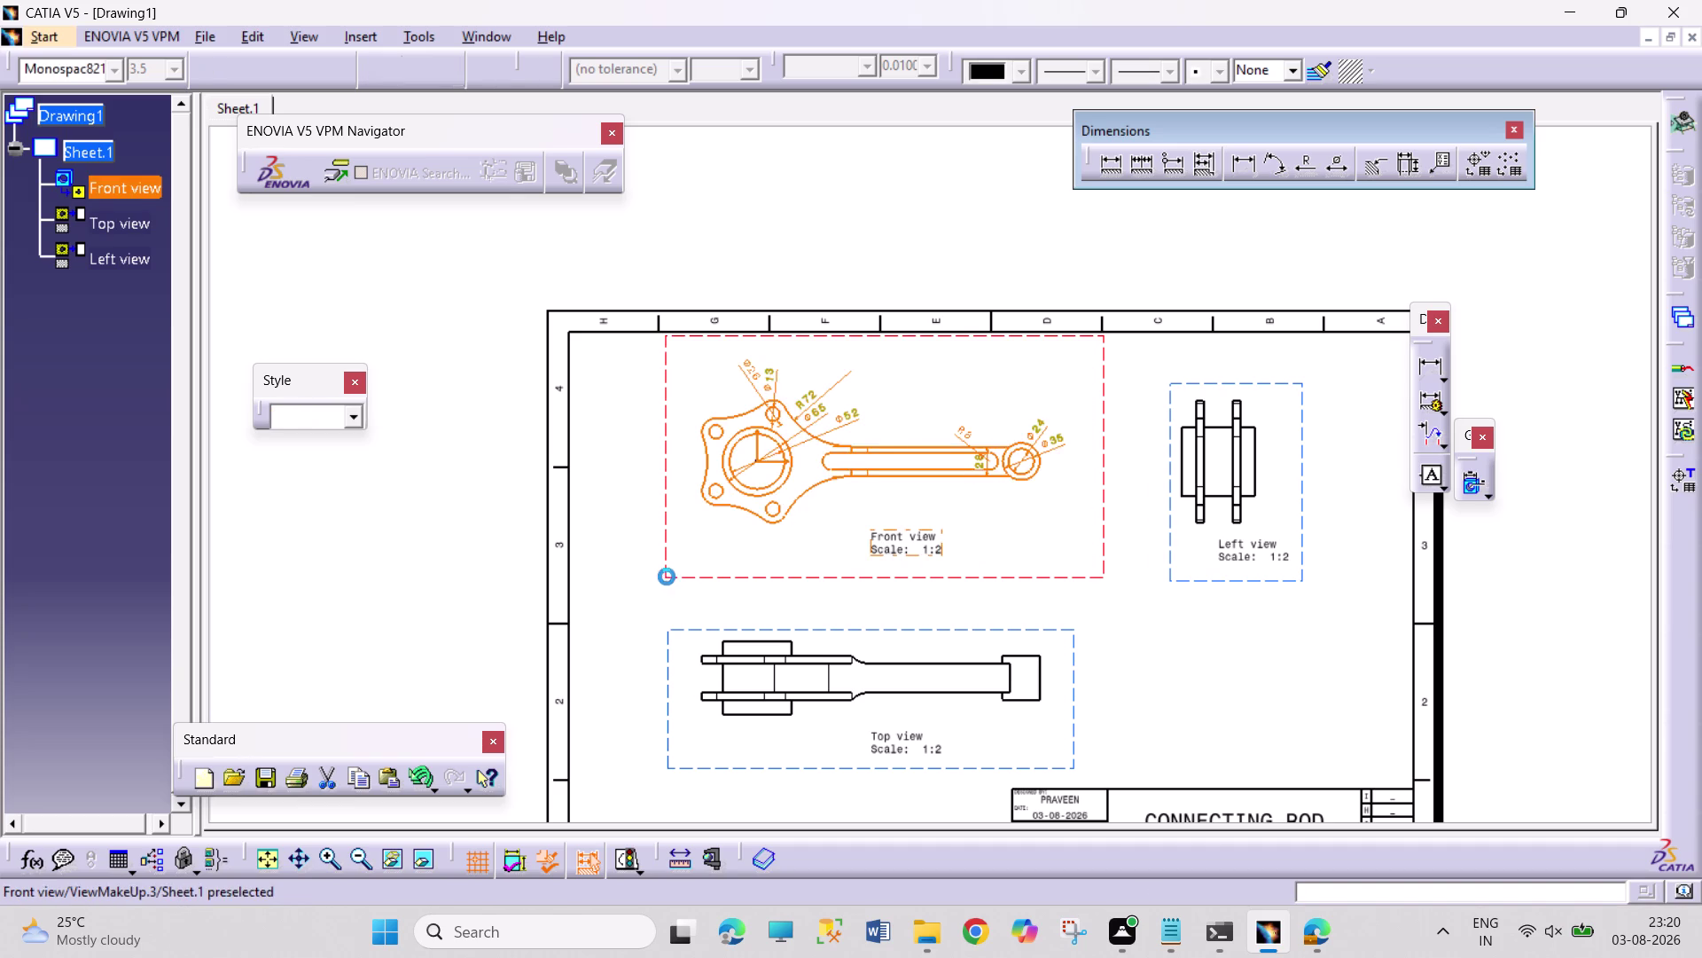
Move the front view leftward so its aligned top and left views follow.
drag(668, 576, 620, 579)
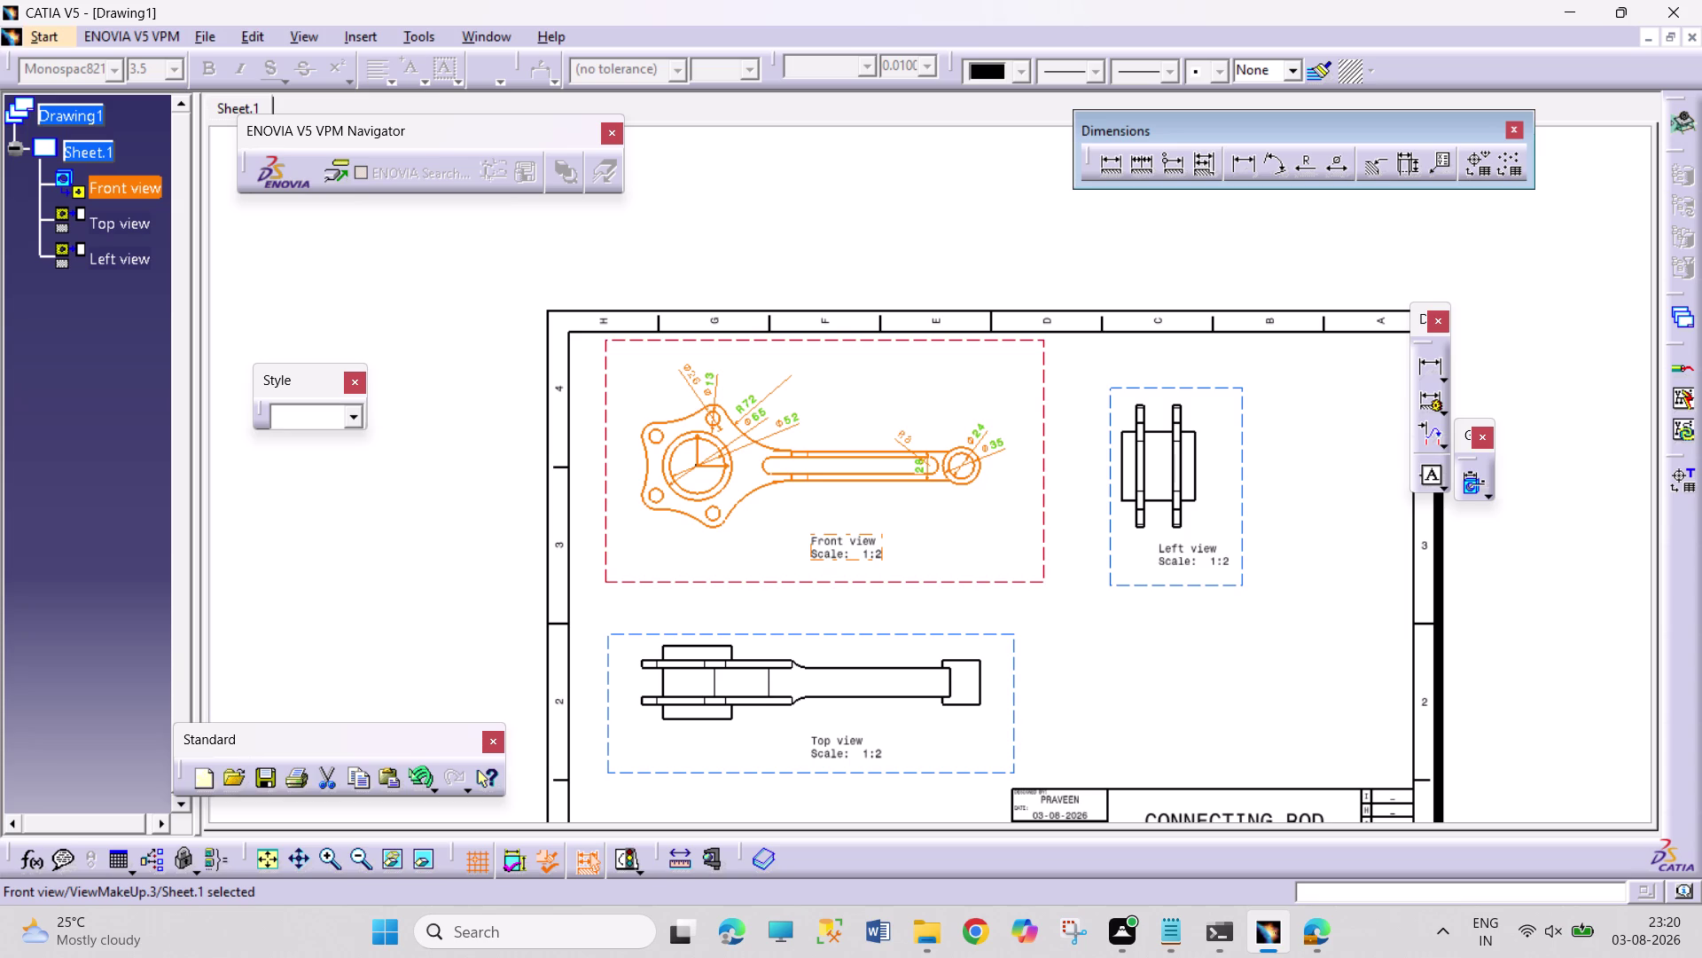
key(Escape)
key(Escape)
key(Escape)
key(Escape)
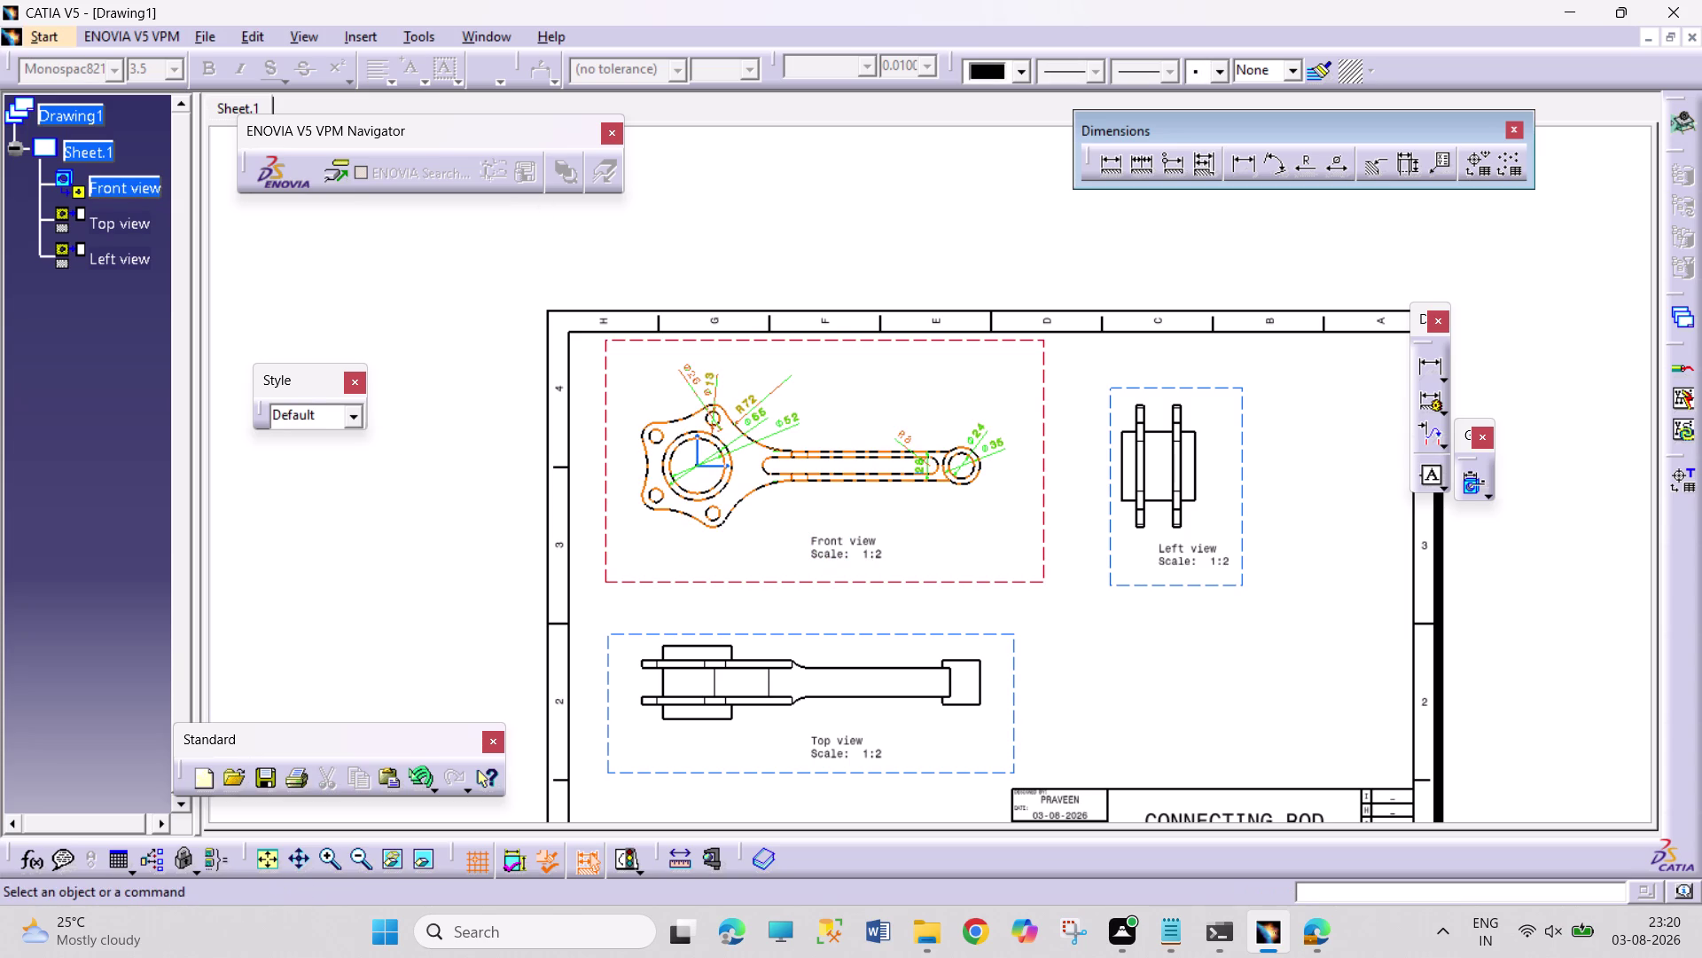
click(1235, 170)
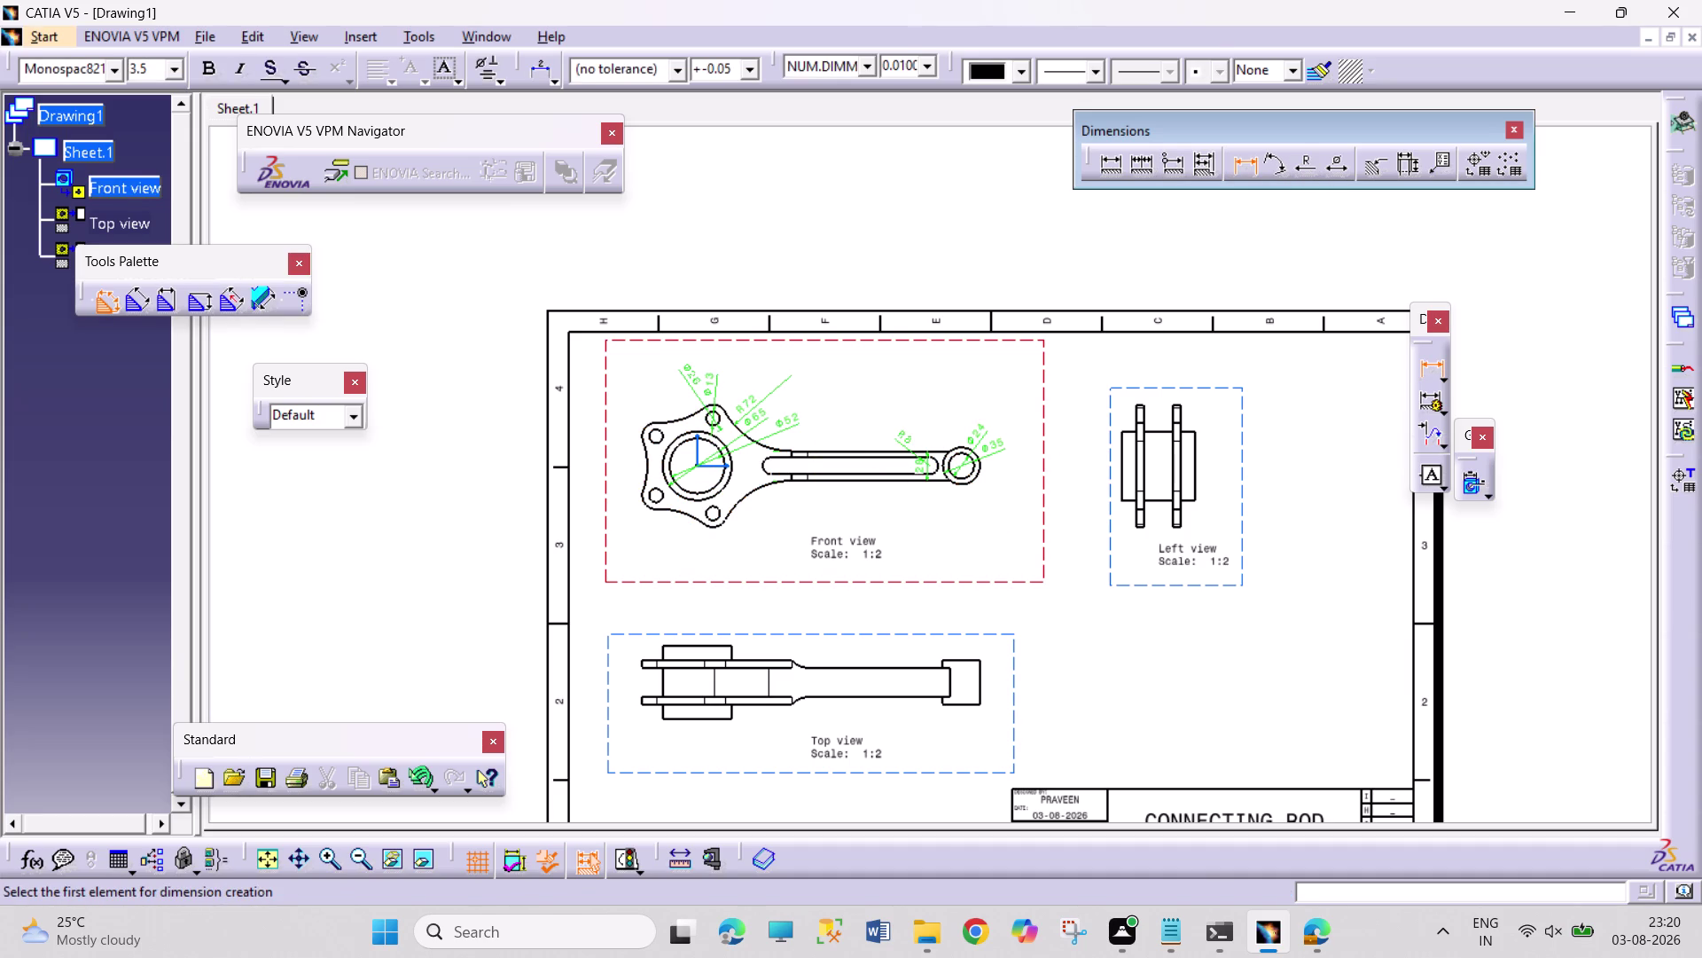
Discard the unwanted 134.84 length dimension and leave dimension creation.
click(866, 451)
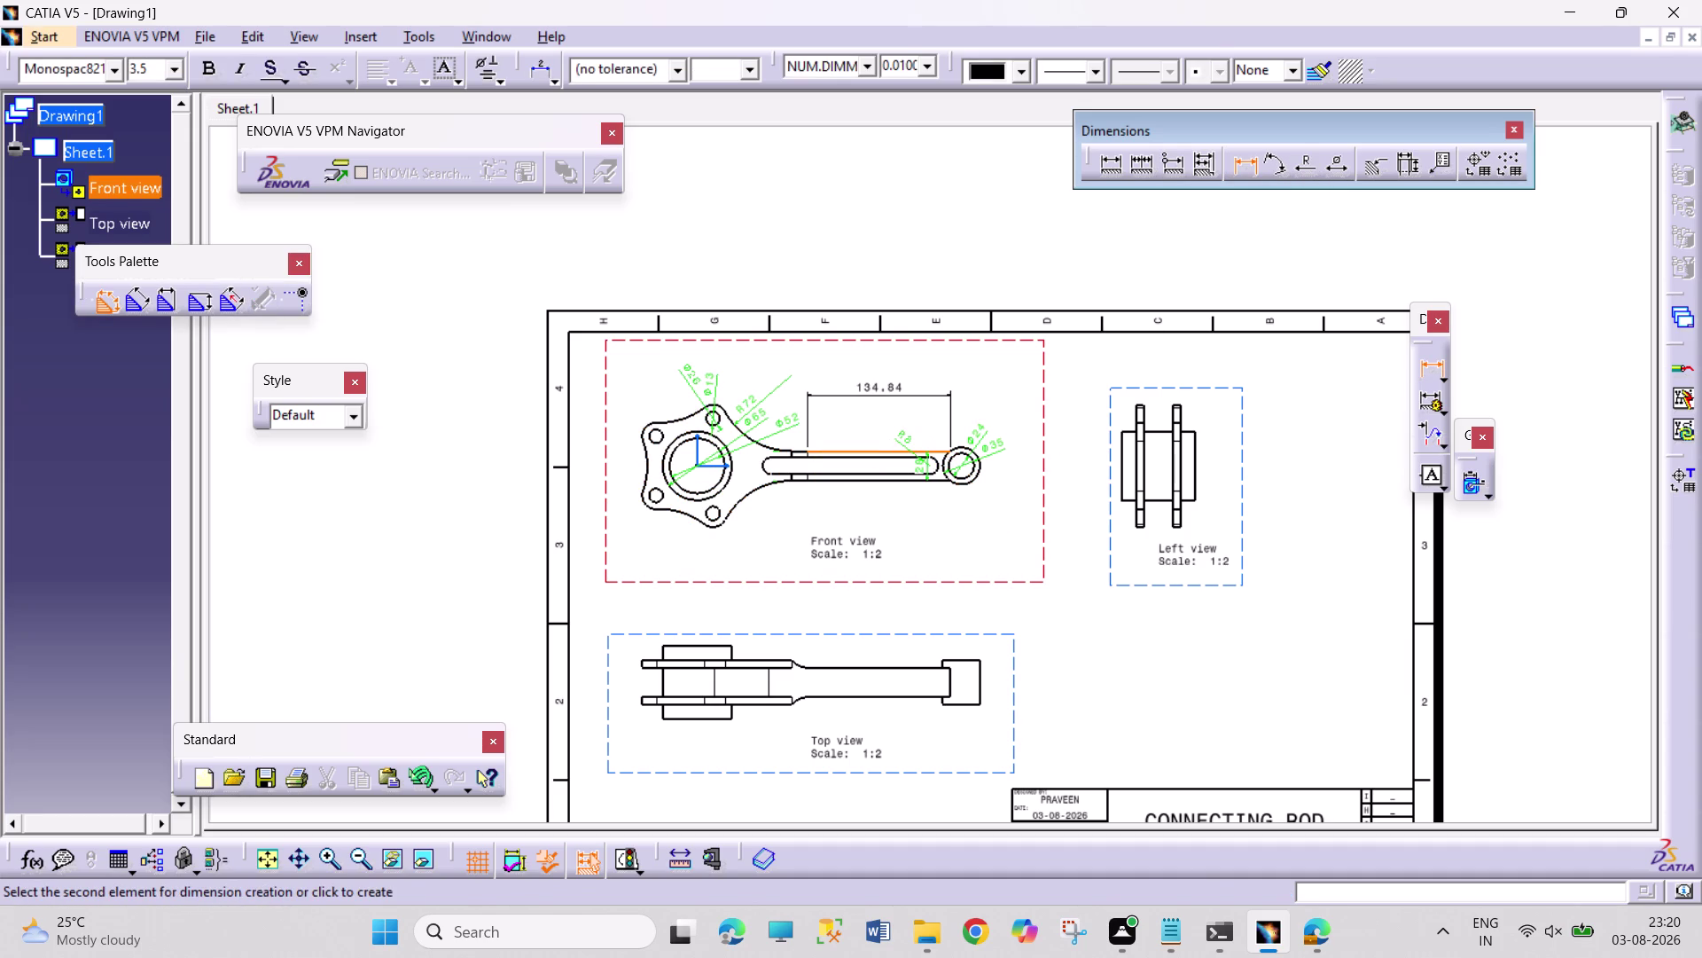
key(Escape)
key(Escape)
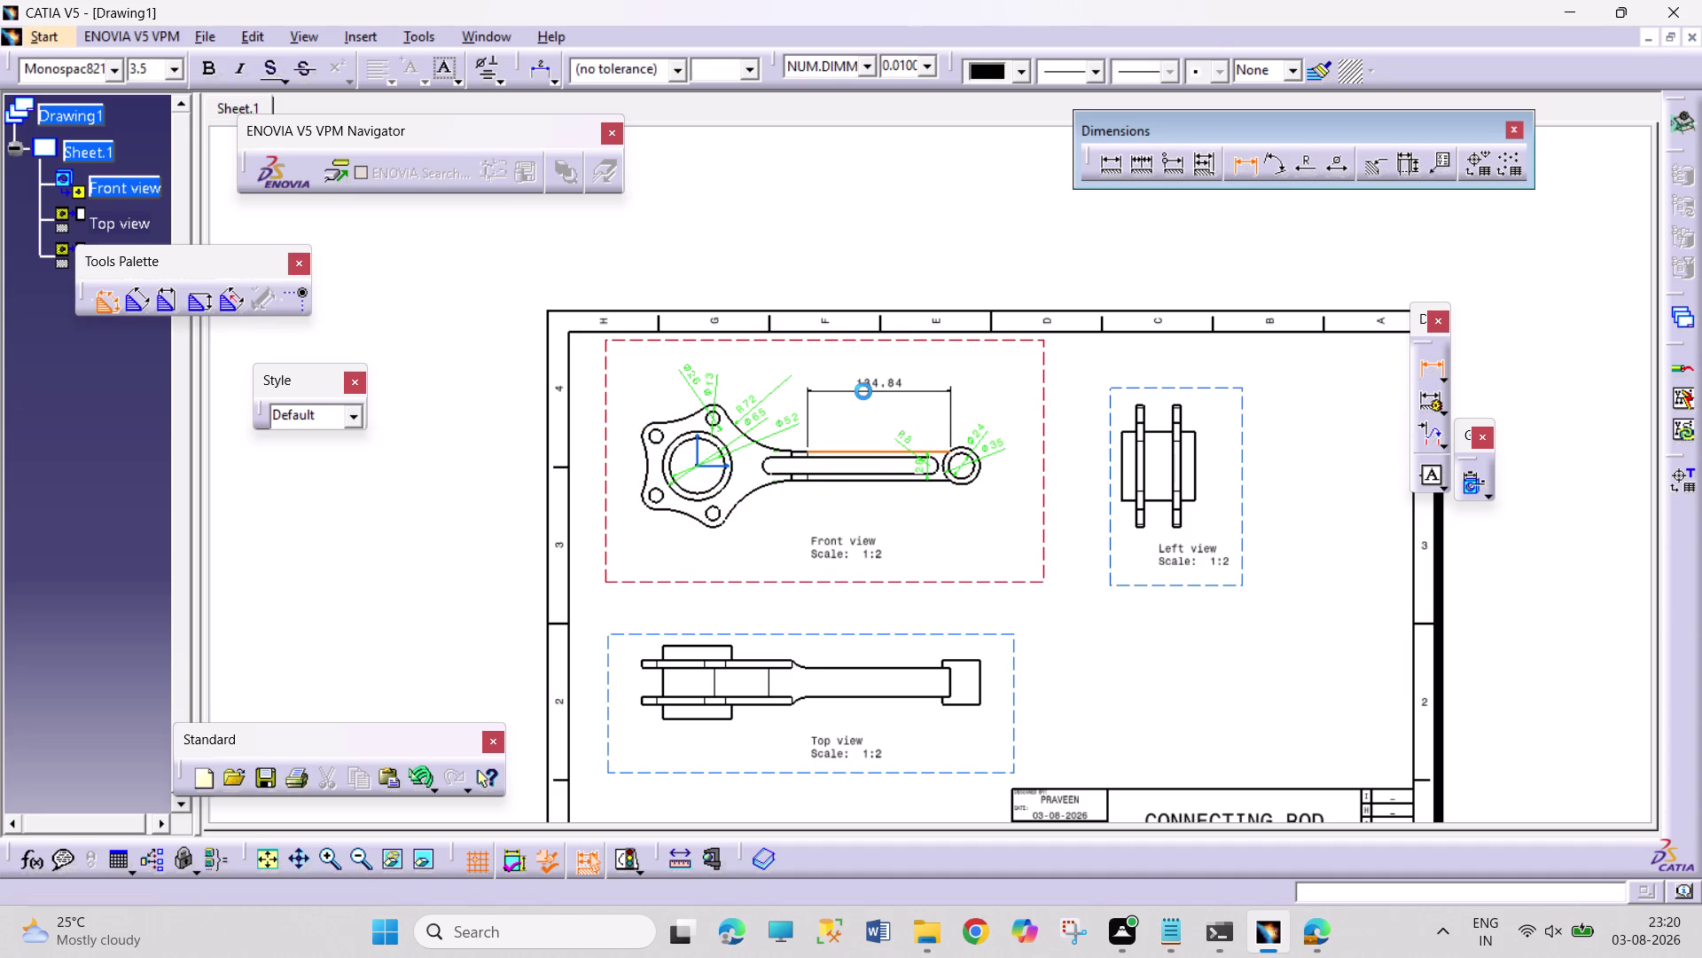
key(Escape)
key(Escape)
Move the 28 dimension up above the rod near its right end and deselect it.
drag(924, 470, 928, 454)
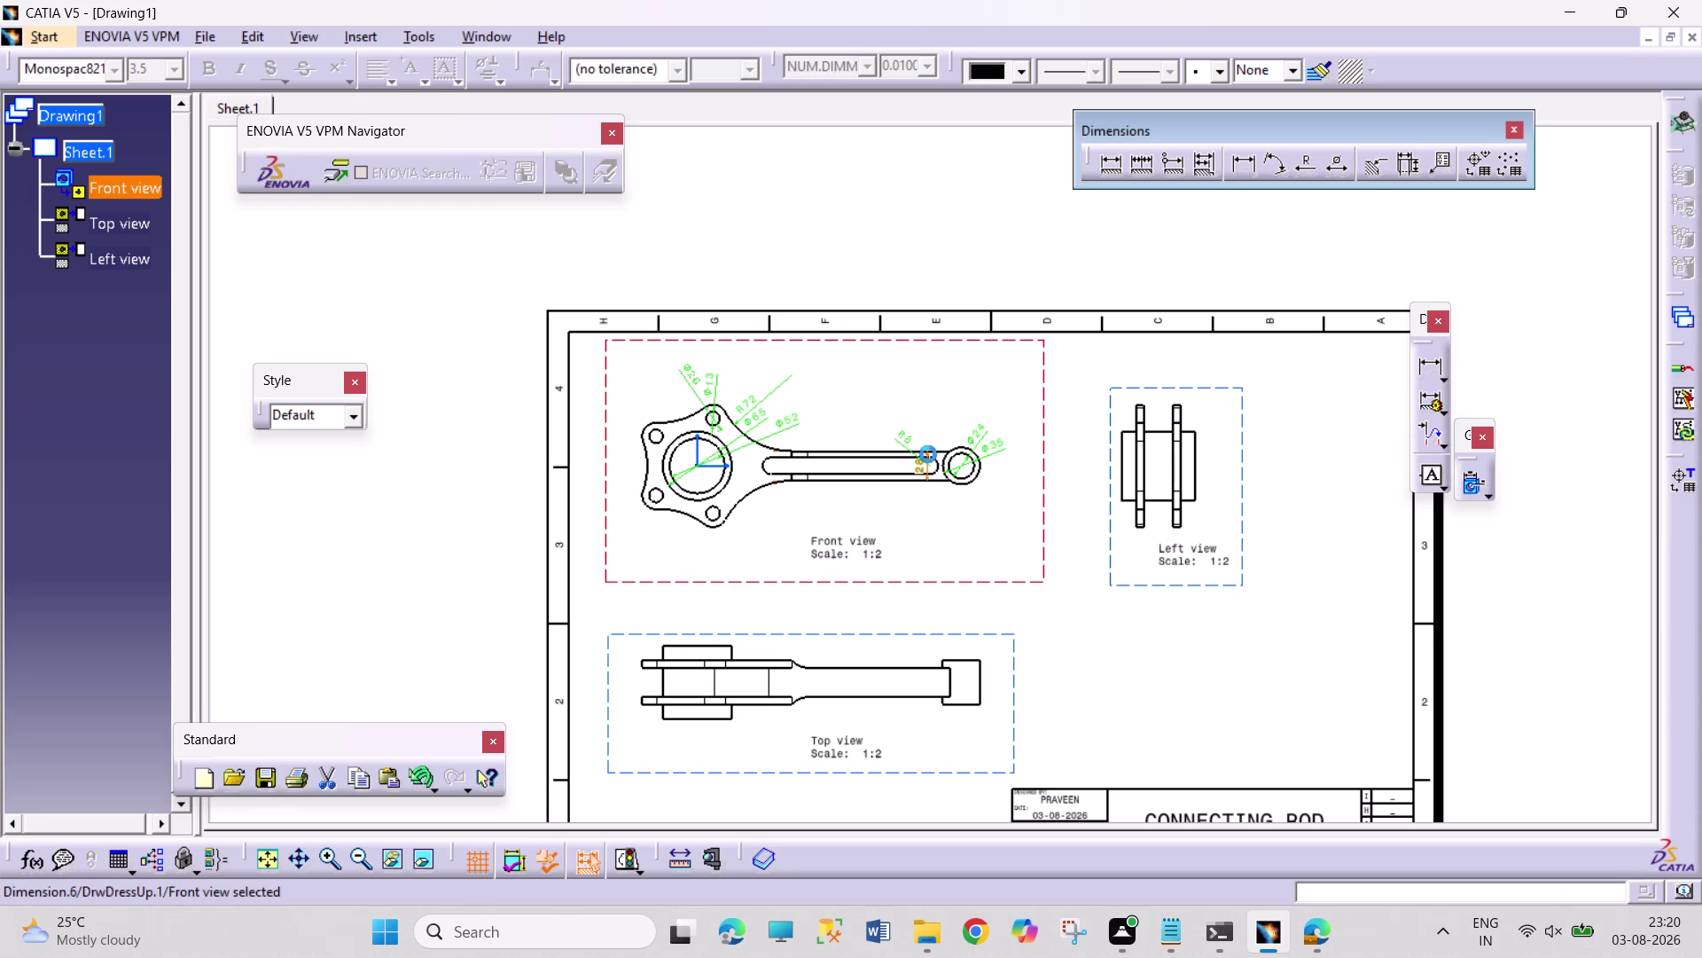
drag(928, 454, 938, 389)
click(1007, 565)
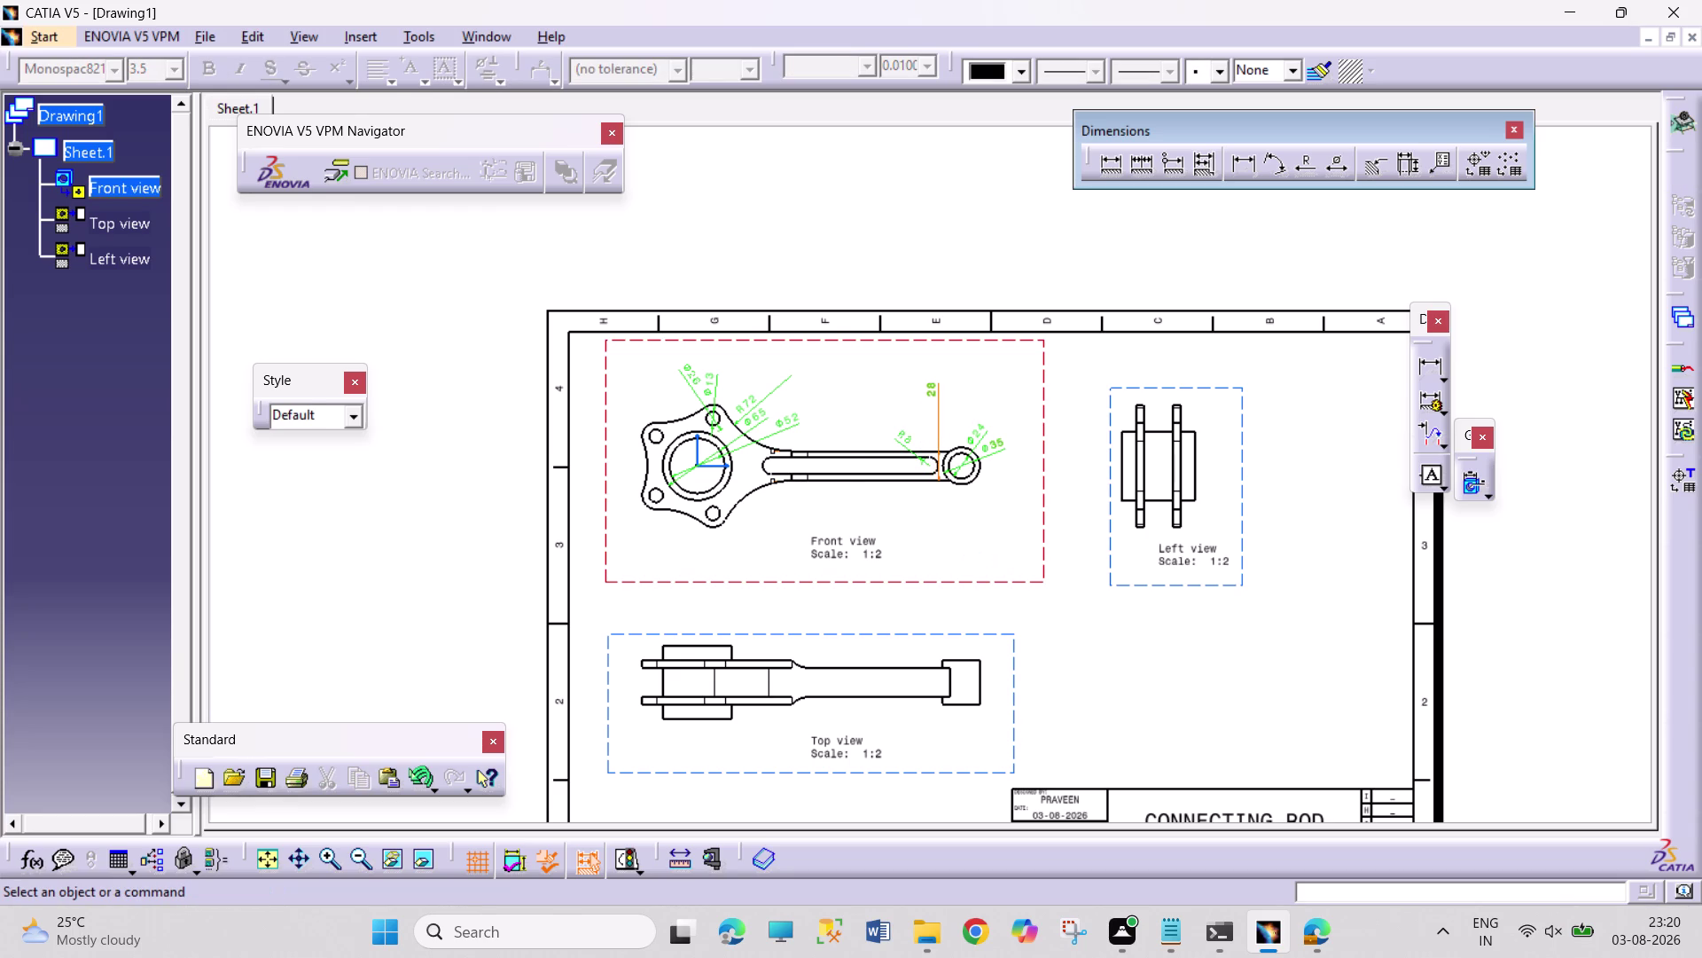
click(1102, 634)
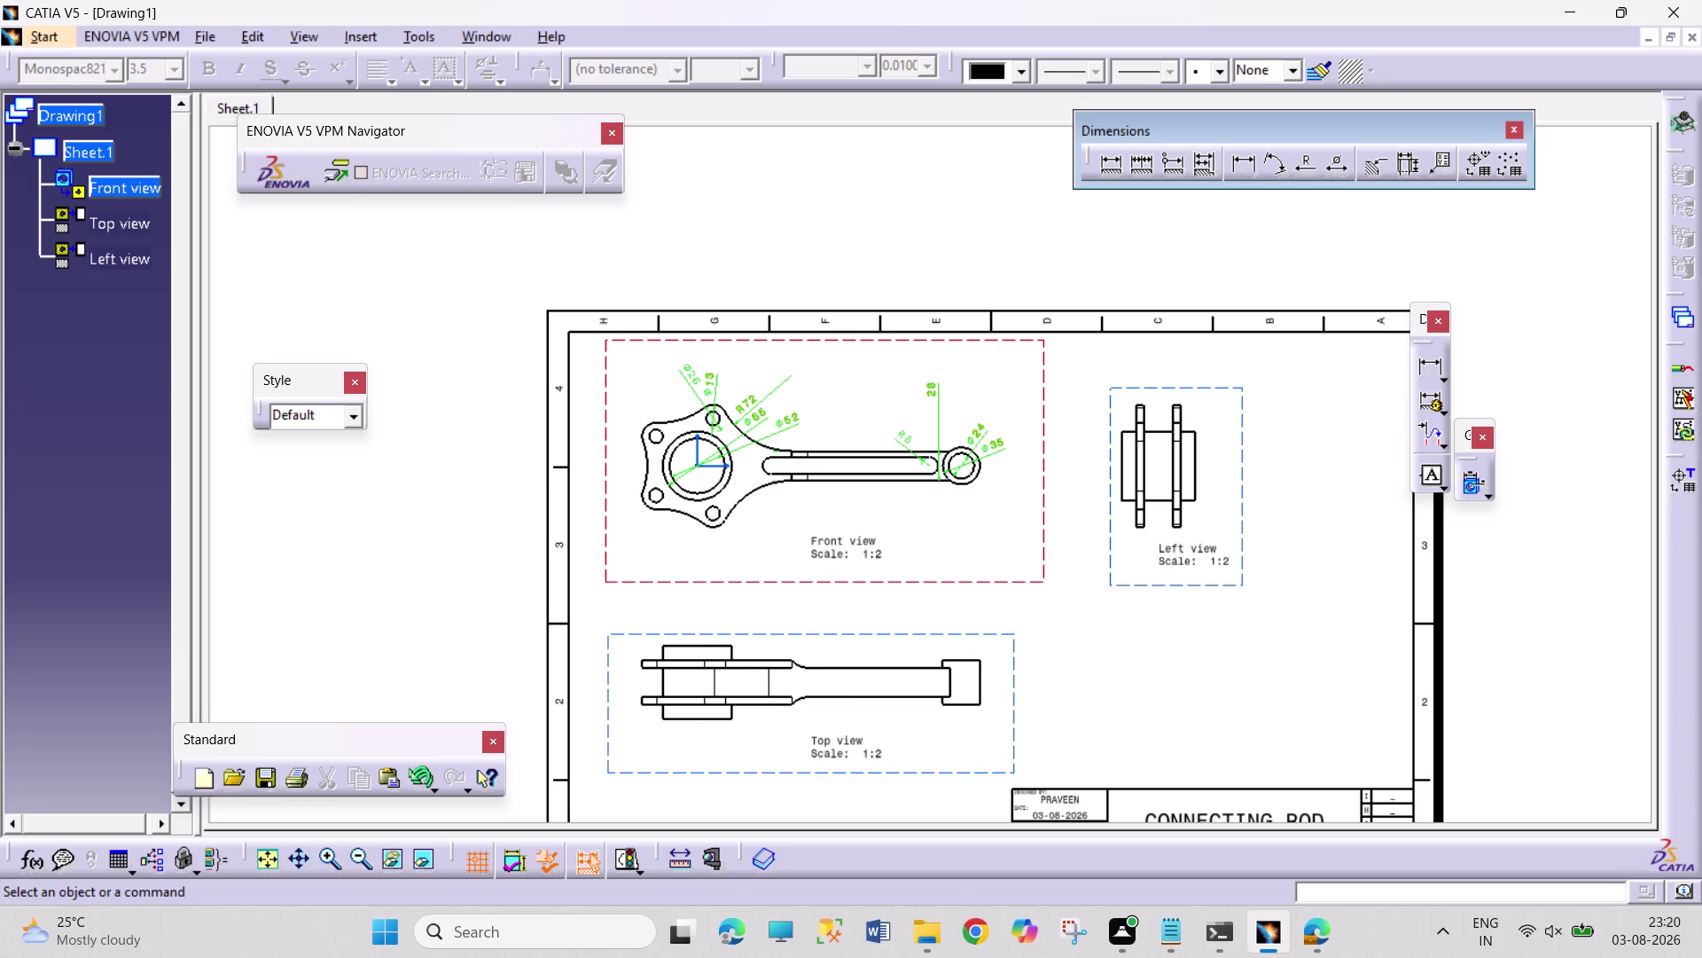
click(357, 42)
click(403, 94)
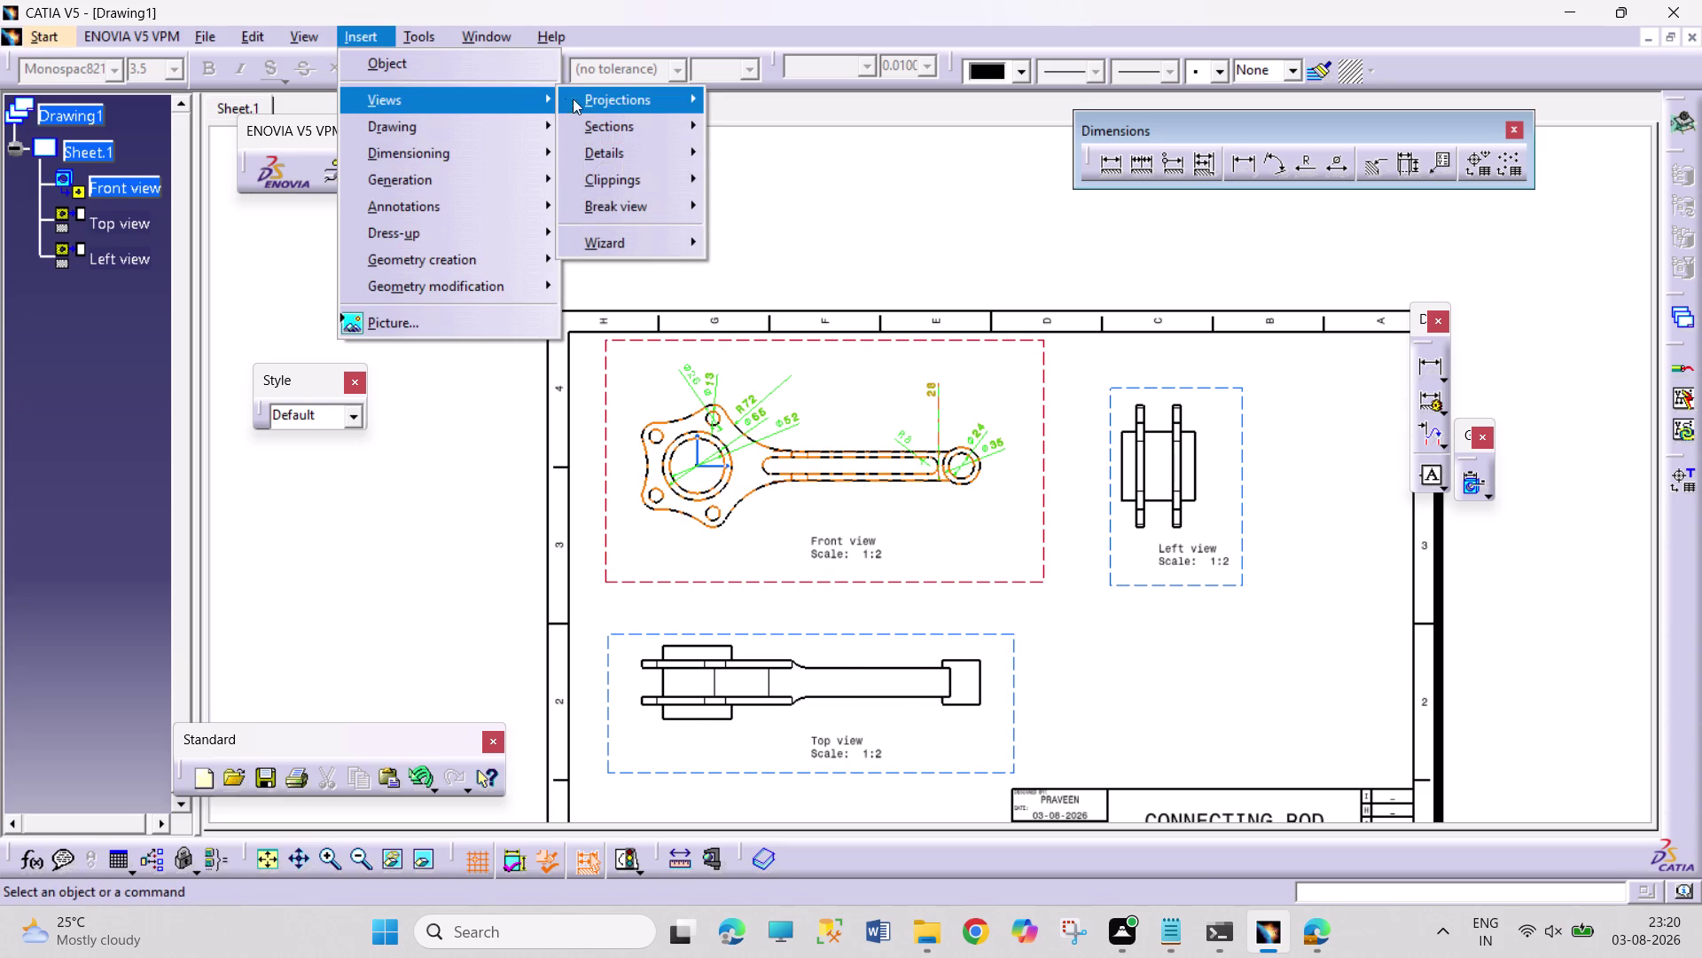
Start an Offset Section View and draw a stepped profile bending down across the top view.
click(629, 135)
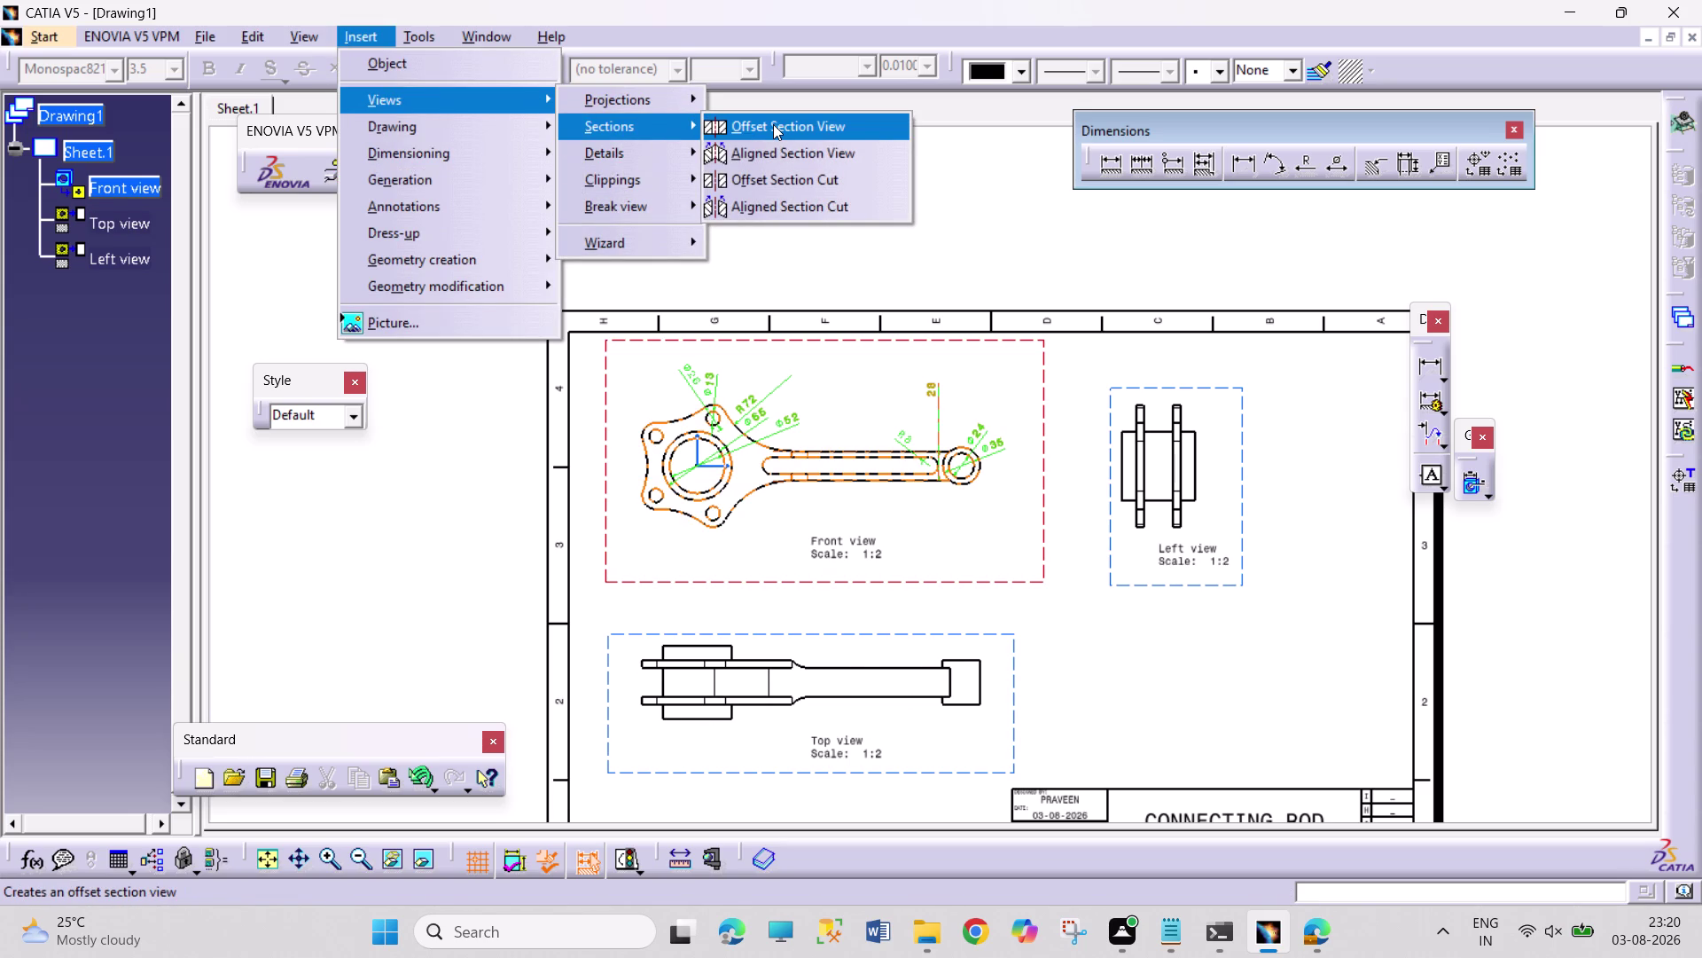
click(773, 124)
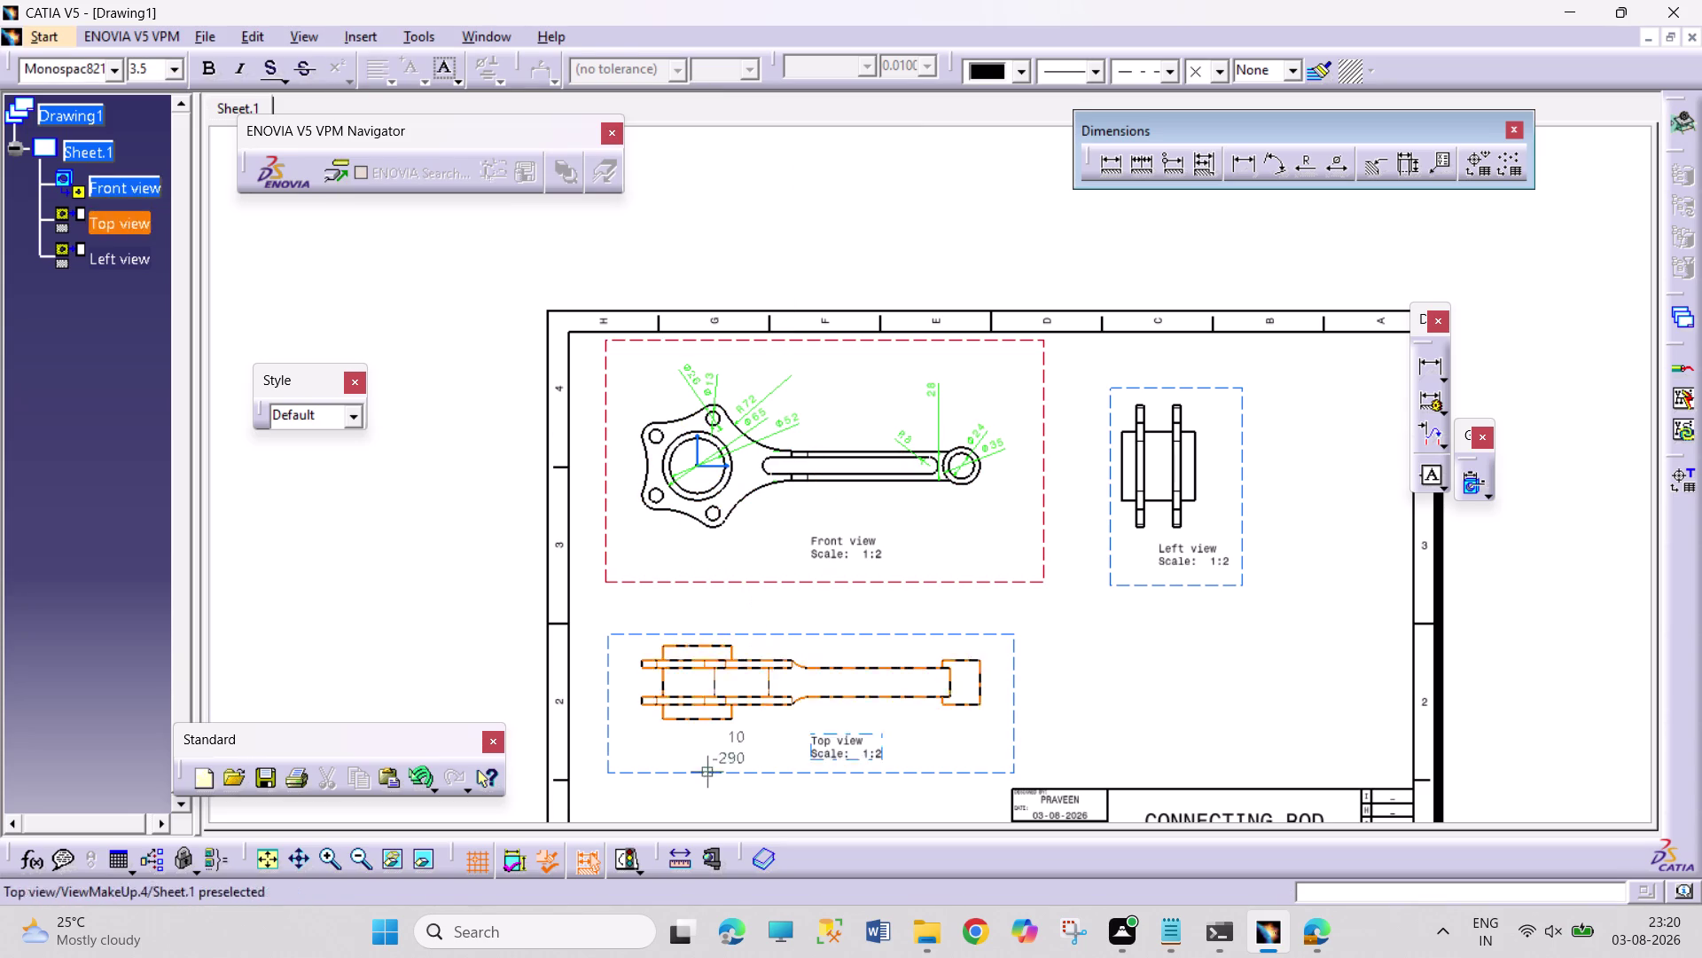
middle_drag(709, 778, 732, 585)
middle_drag(729, 664, 834, 153)
middle_drag(765, 401, 1007, 251)
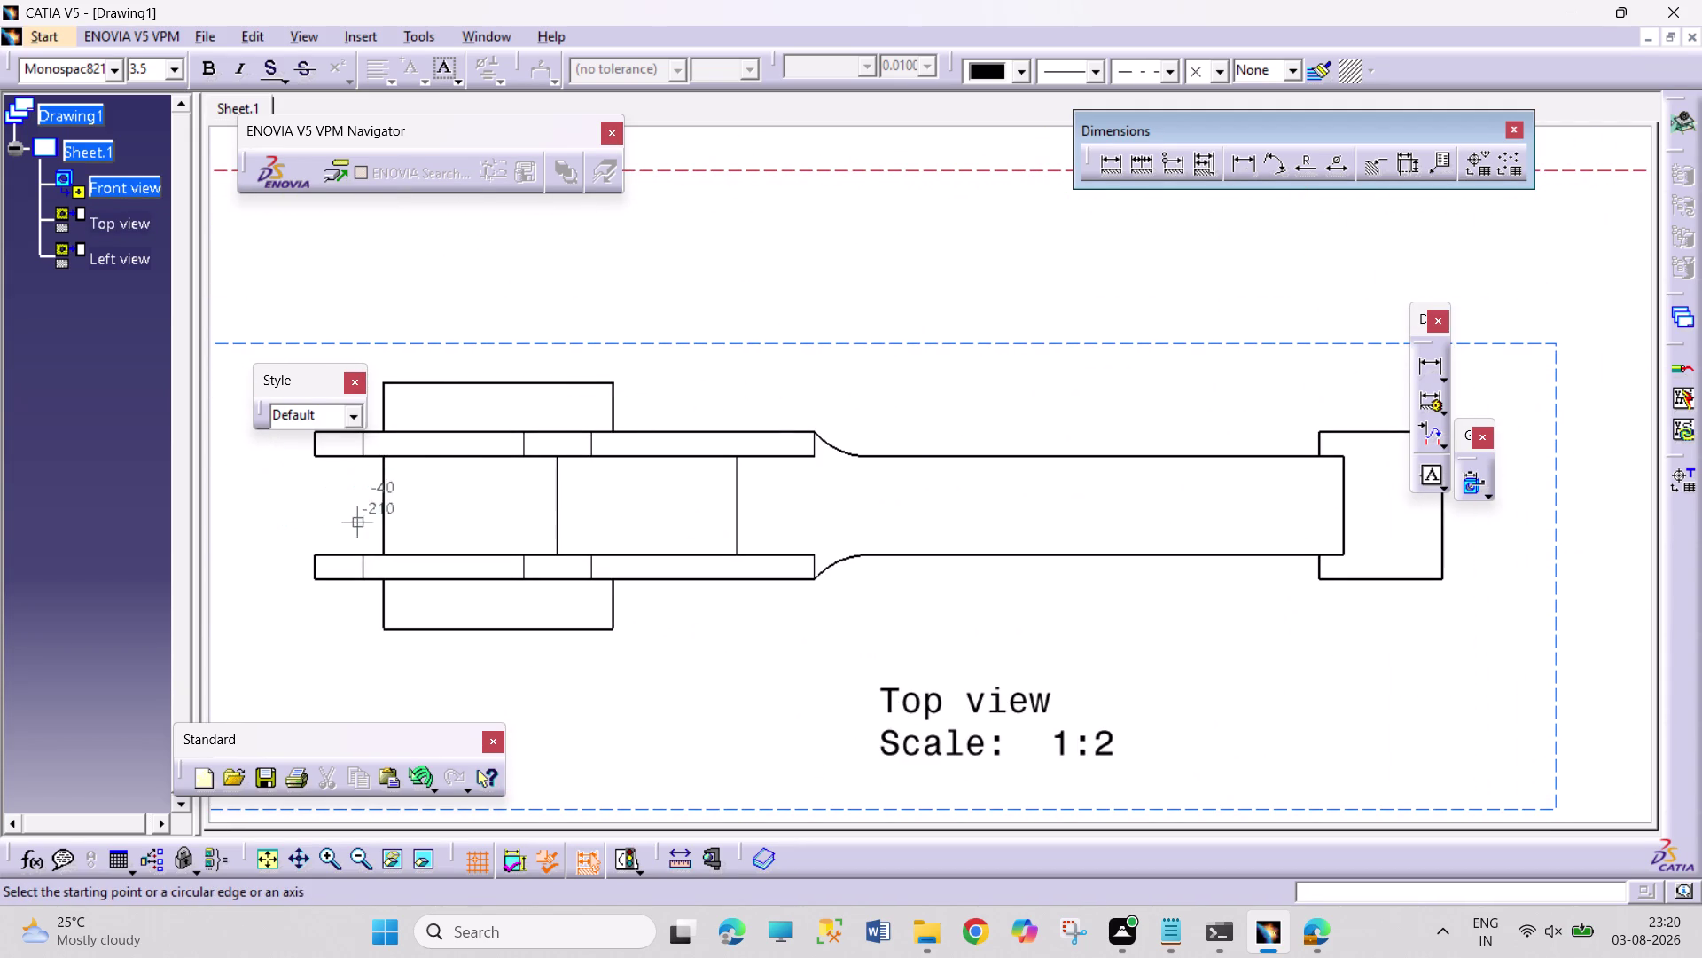
click(244, 504)
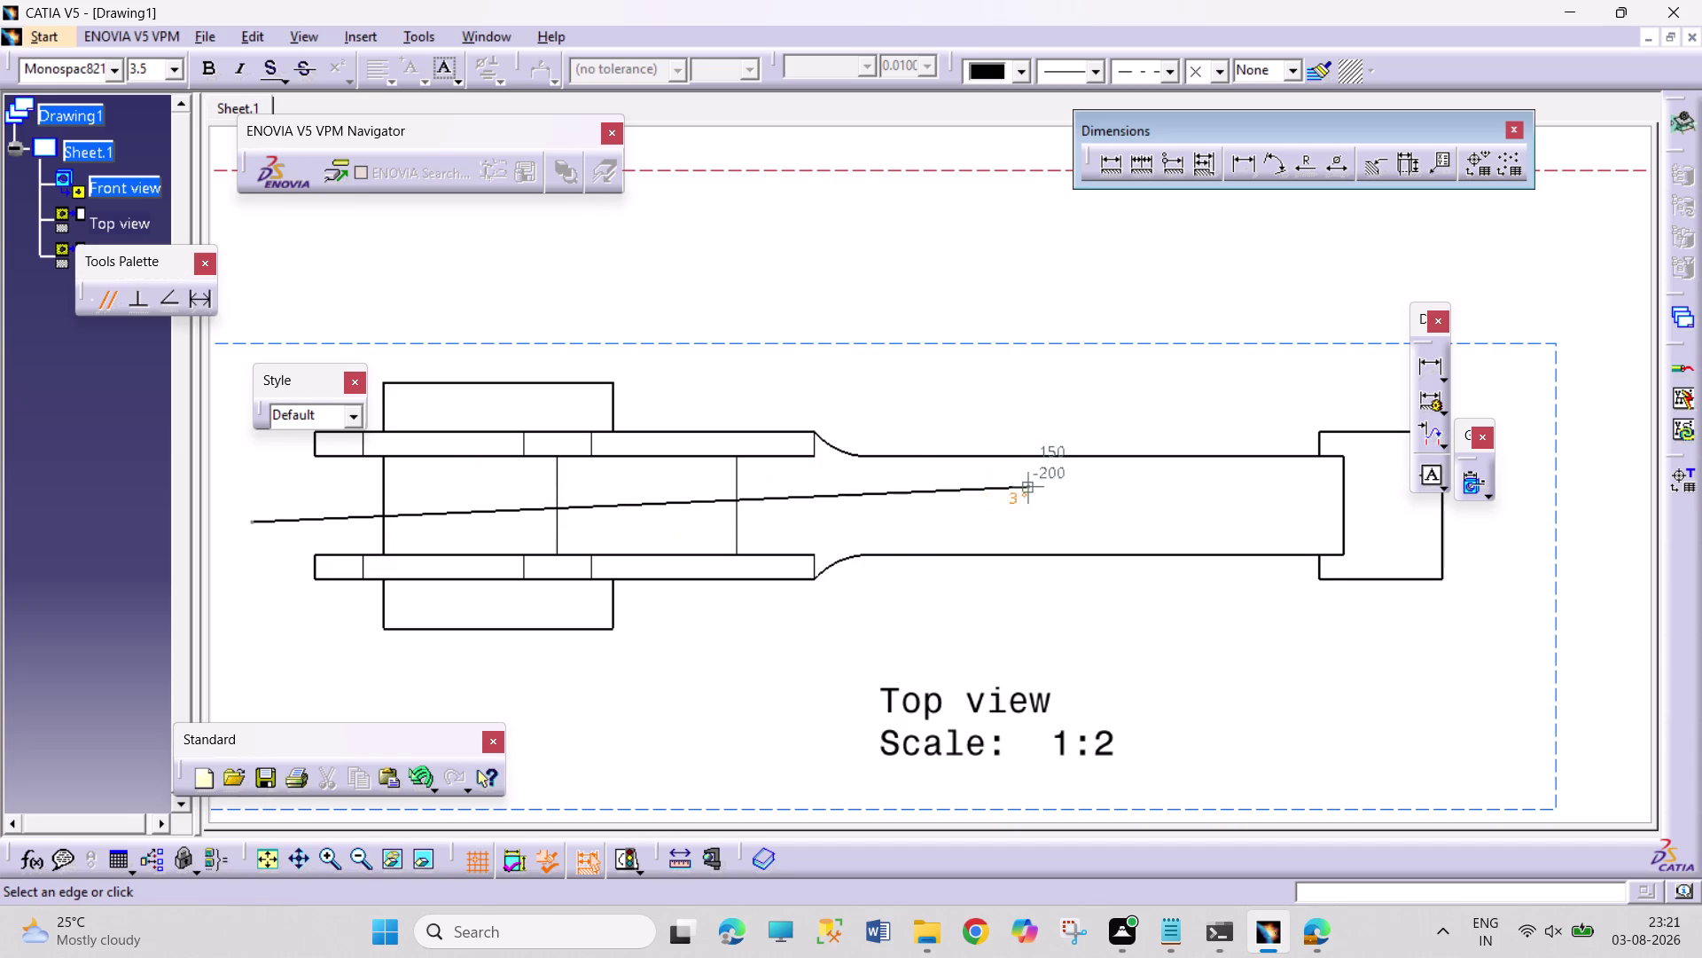
click(1039, 513)
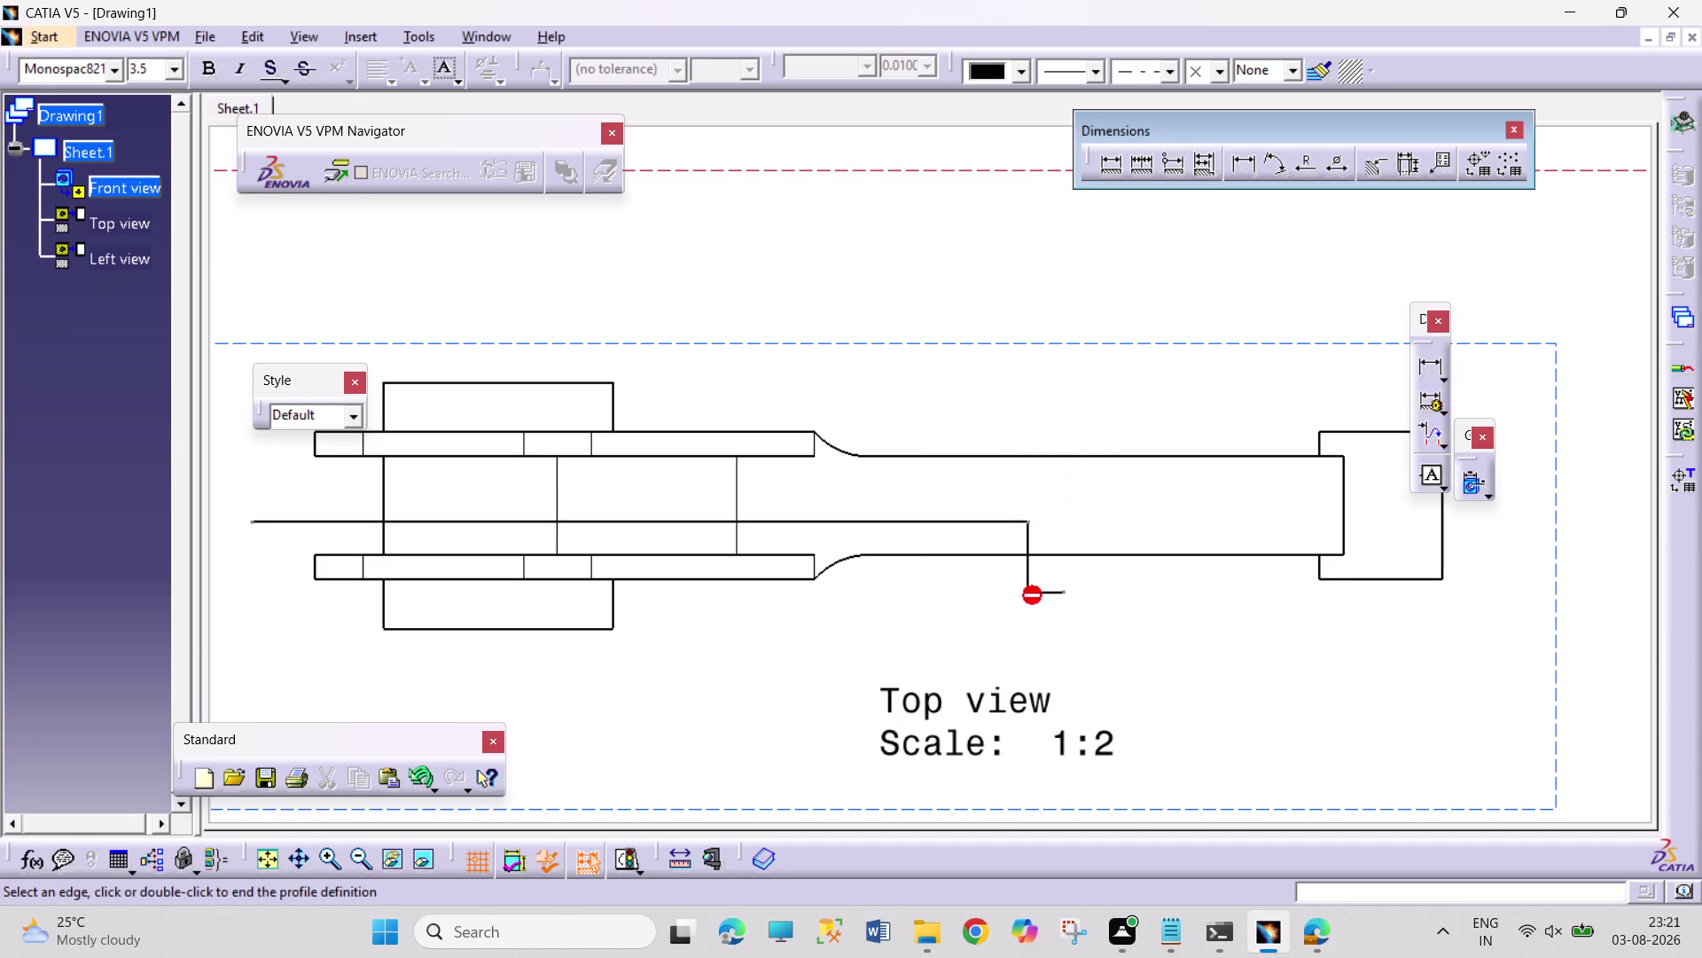
click(1043, 607)
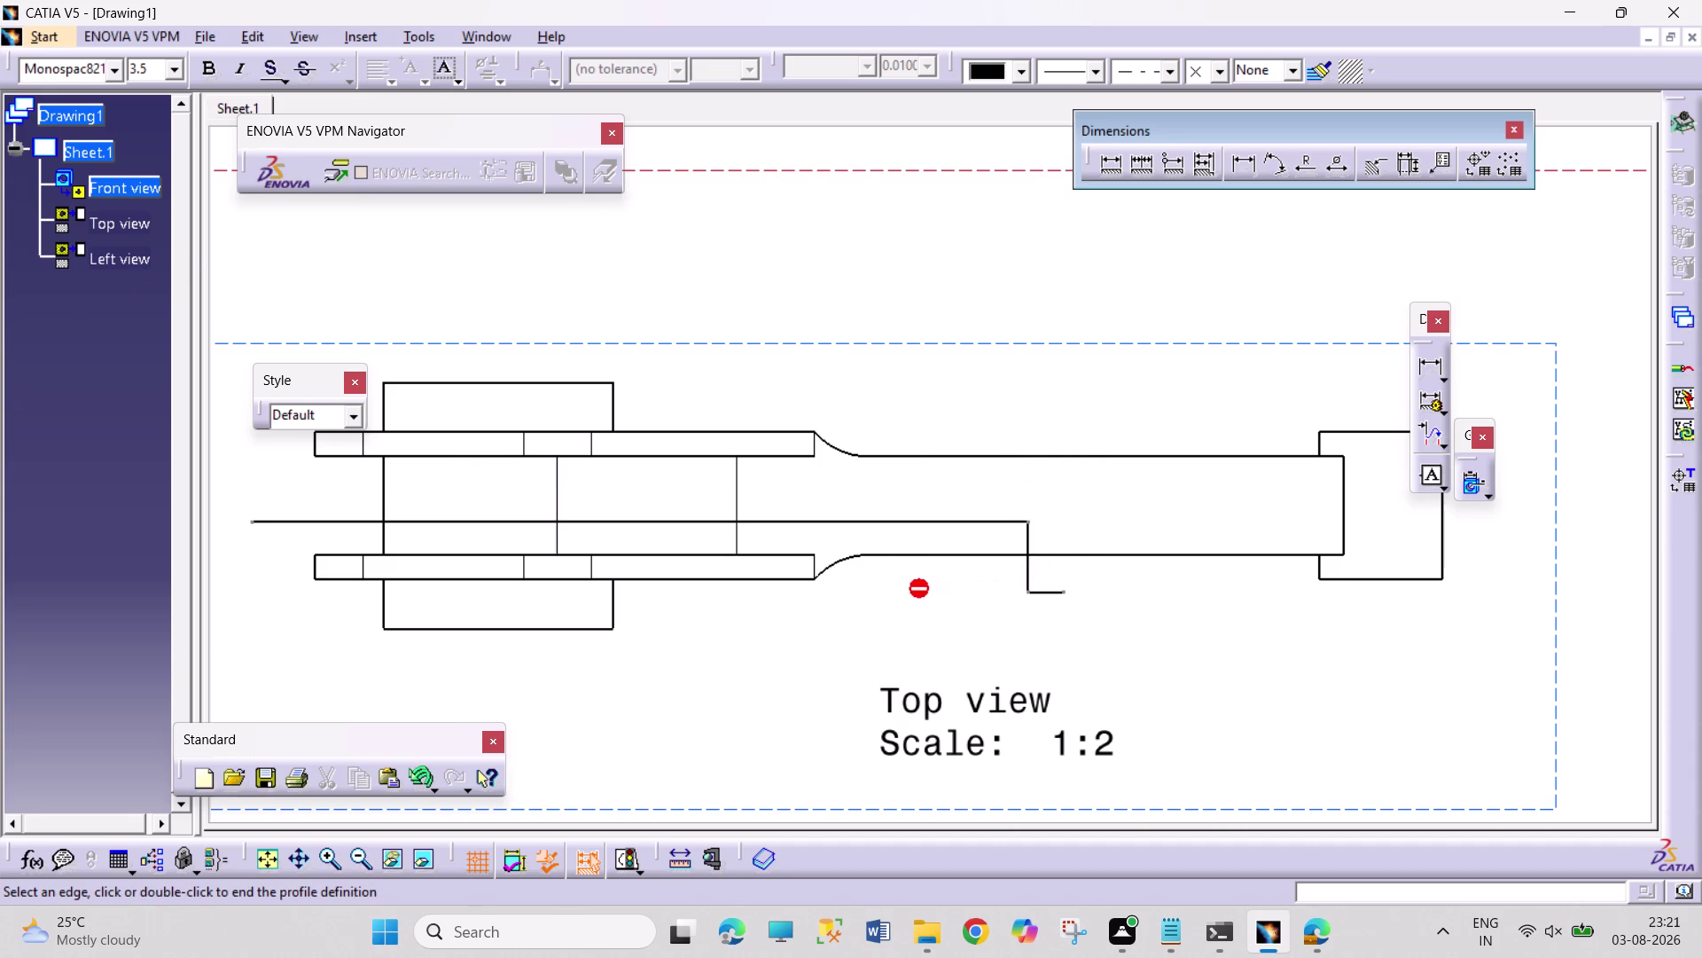
double_click(935, 598)
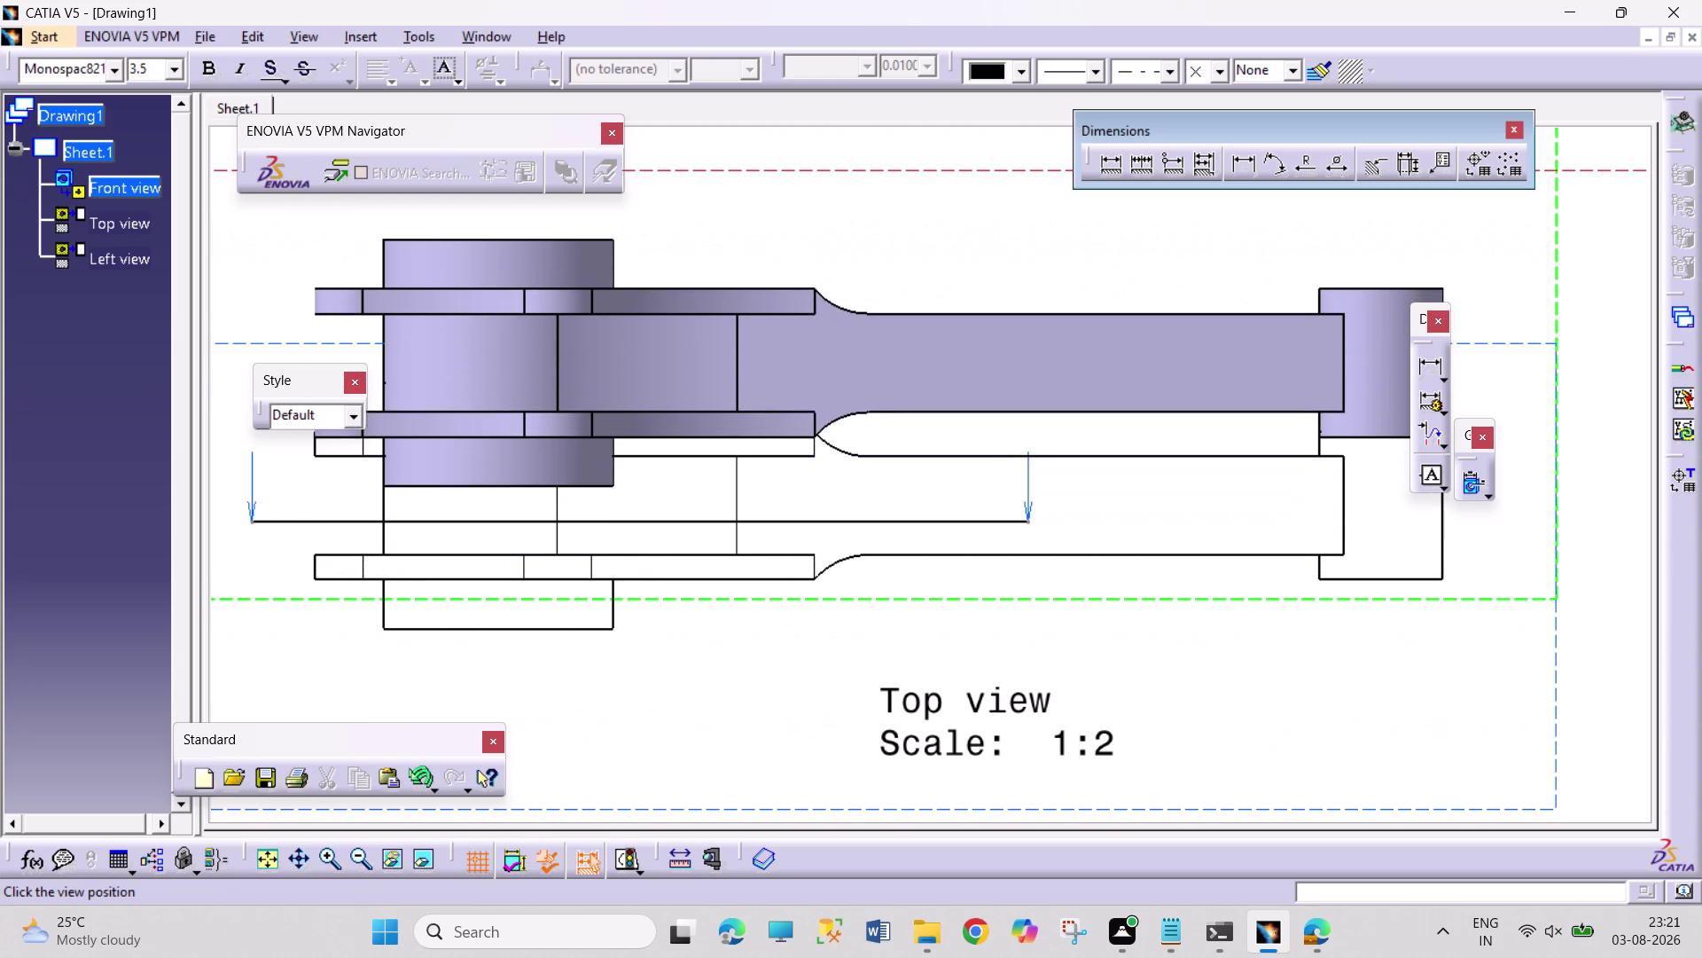
Try placing the section below, then above, the top view, dismissing each empty-section warning.
middle_drag(1027, 366, 968, 500)
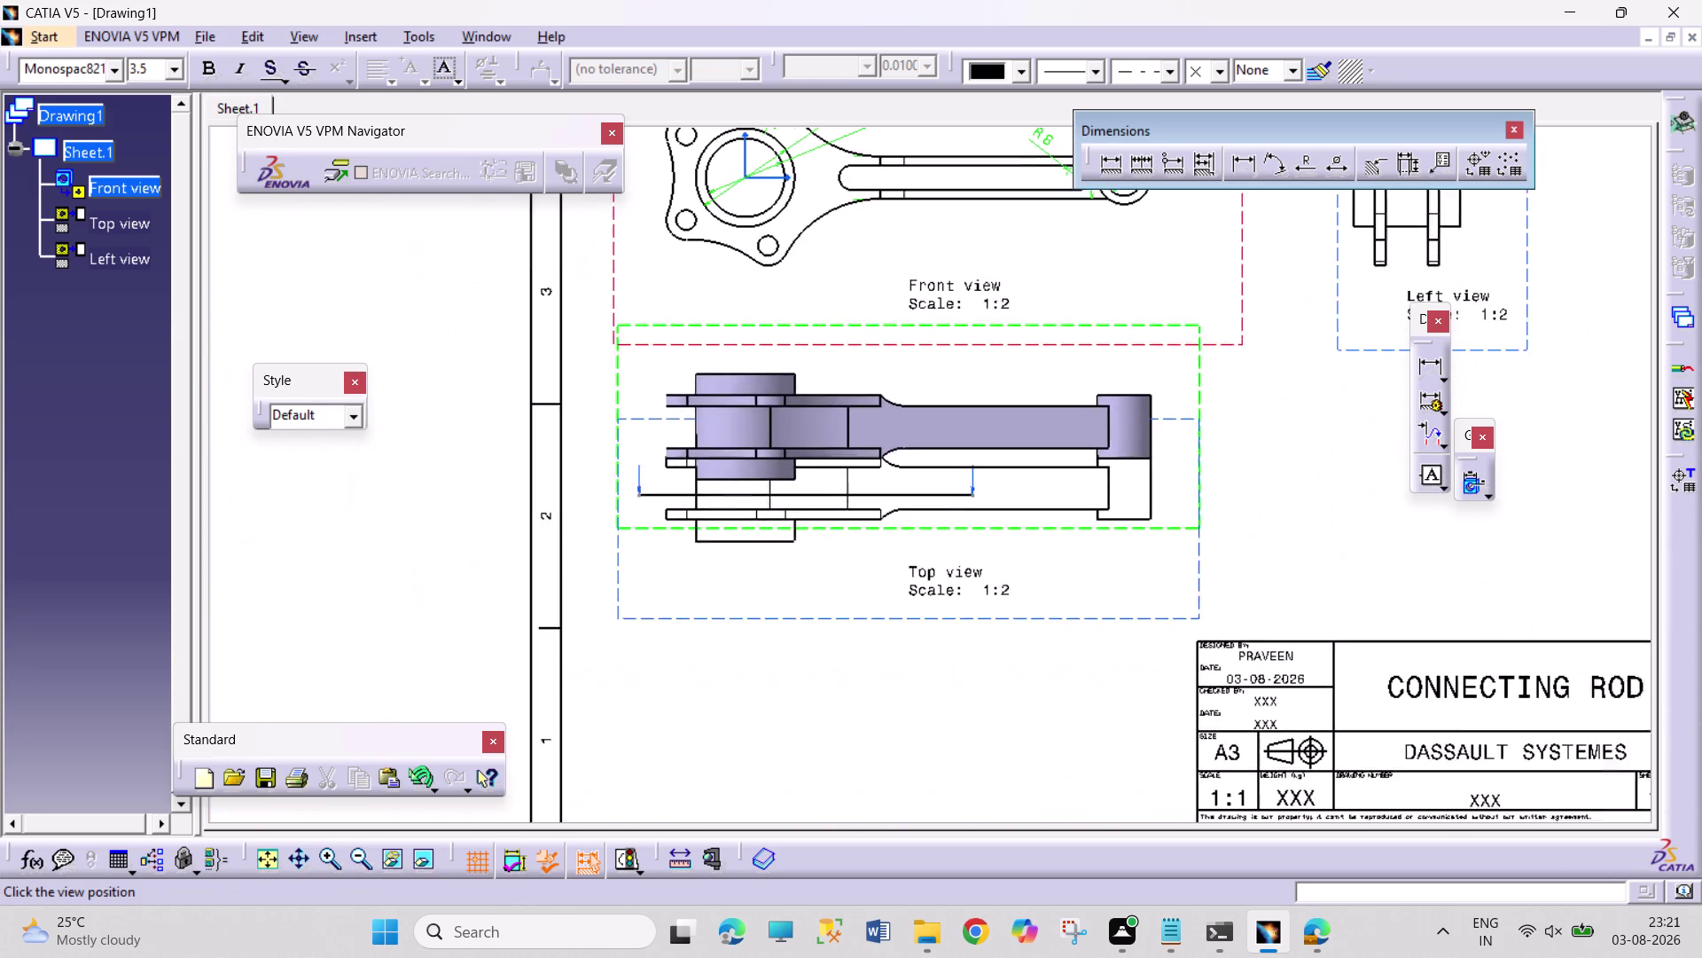
middle_drag(967, 500, 966, 502)
click(1009, 708)
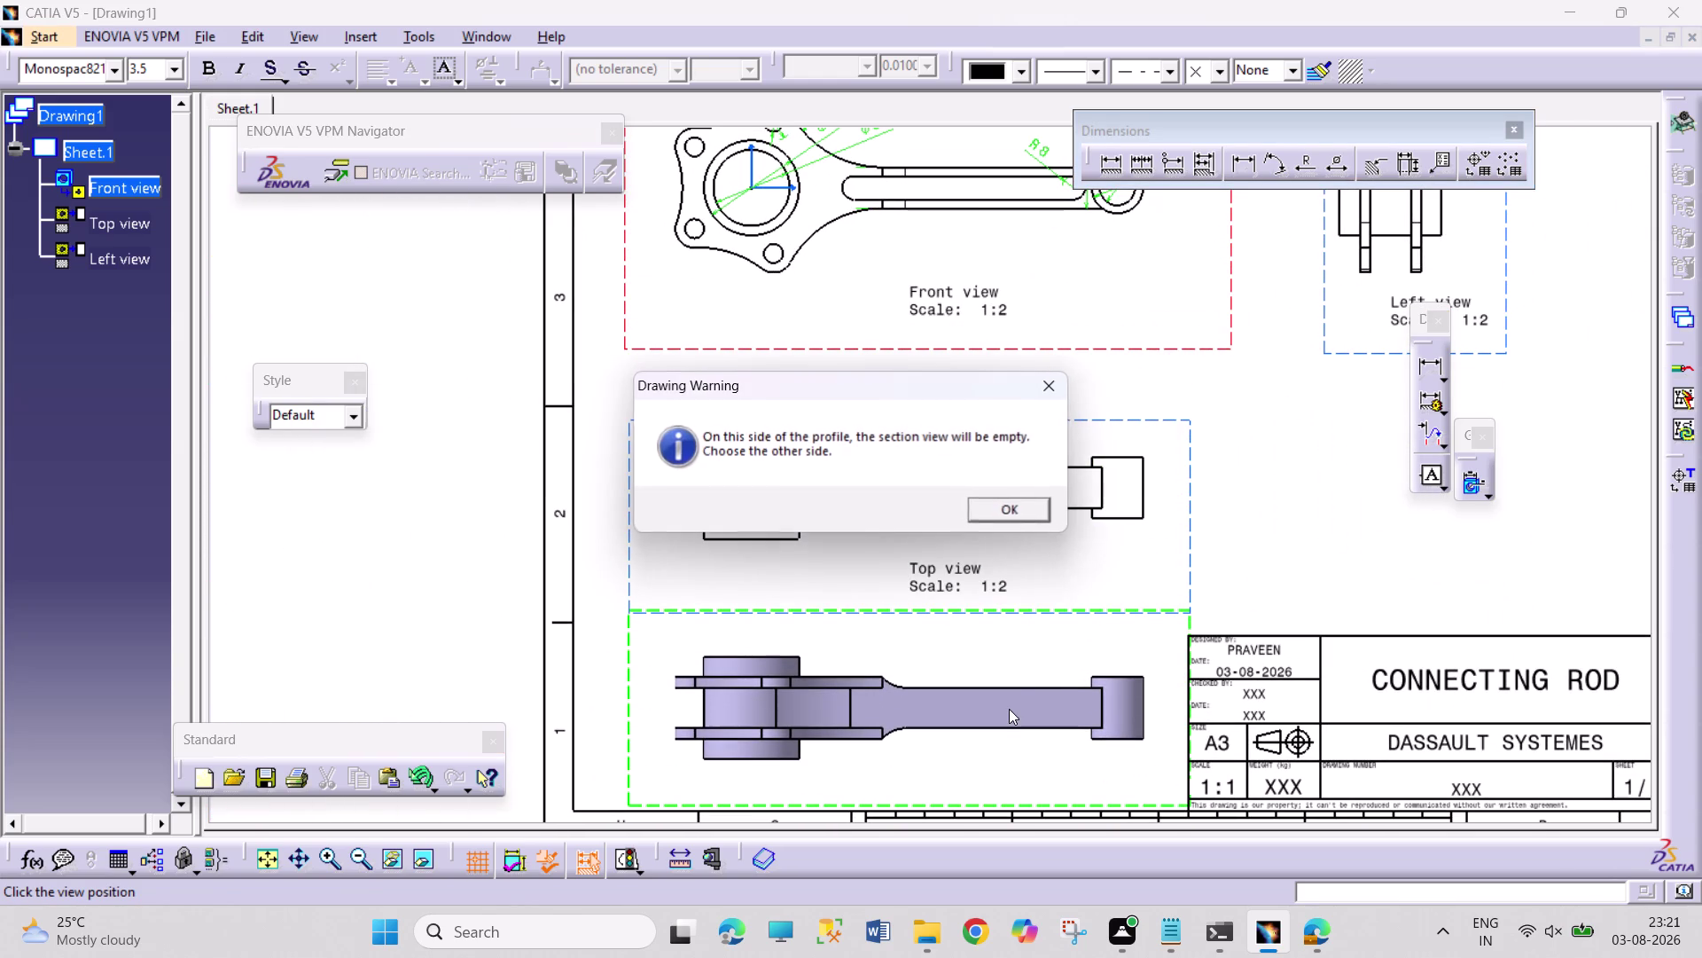
click(1037, 381)
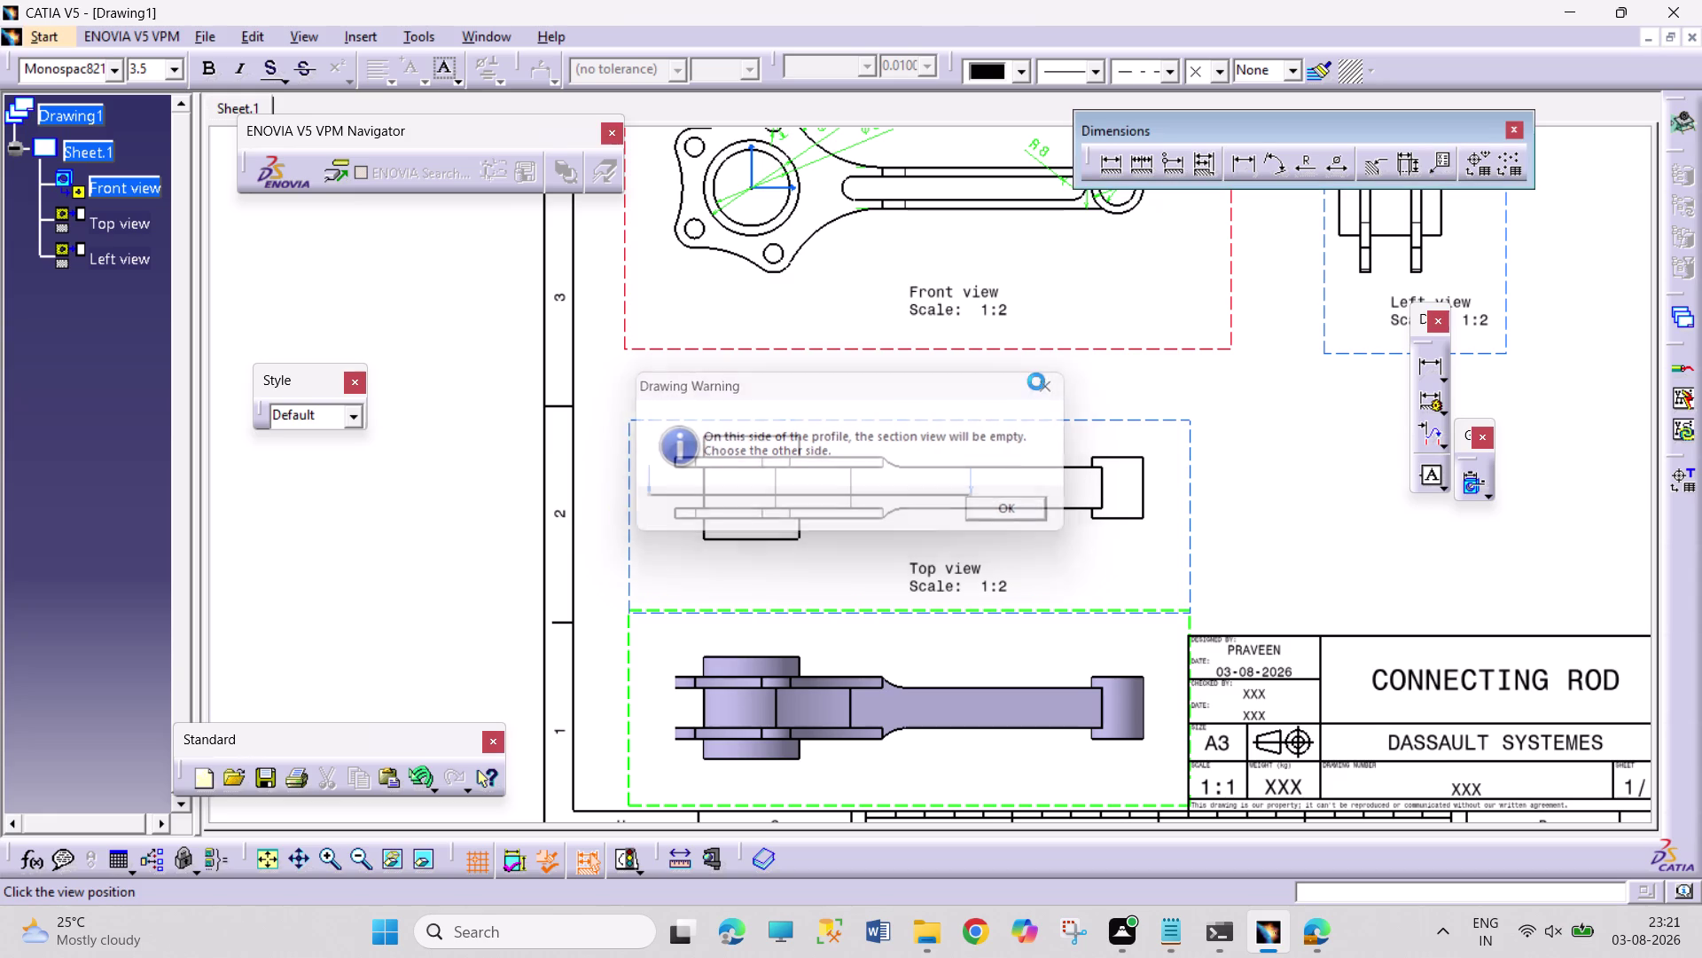
click(1034, 262)
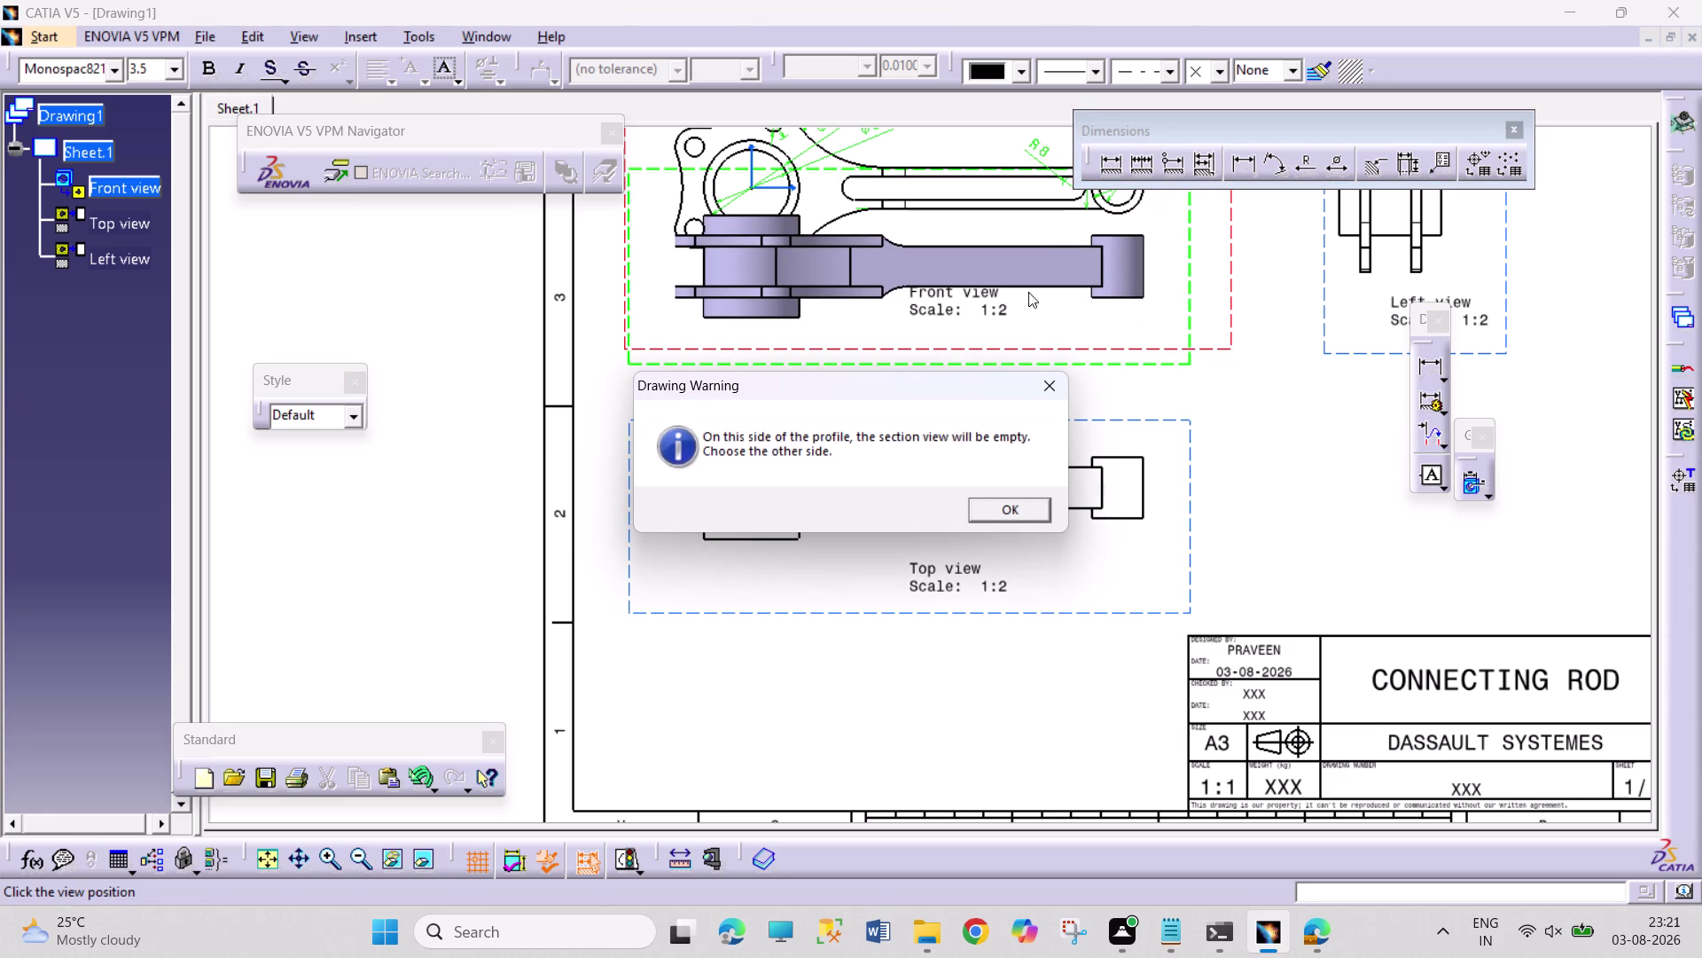
click(1050, 375)
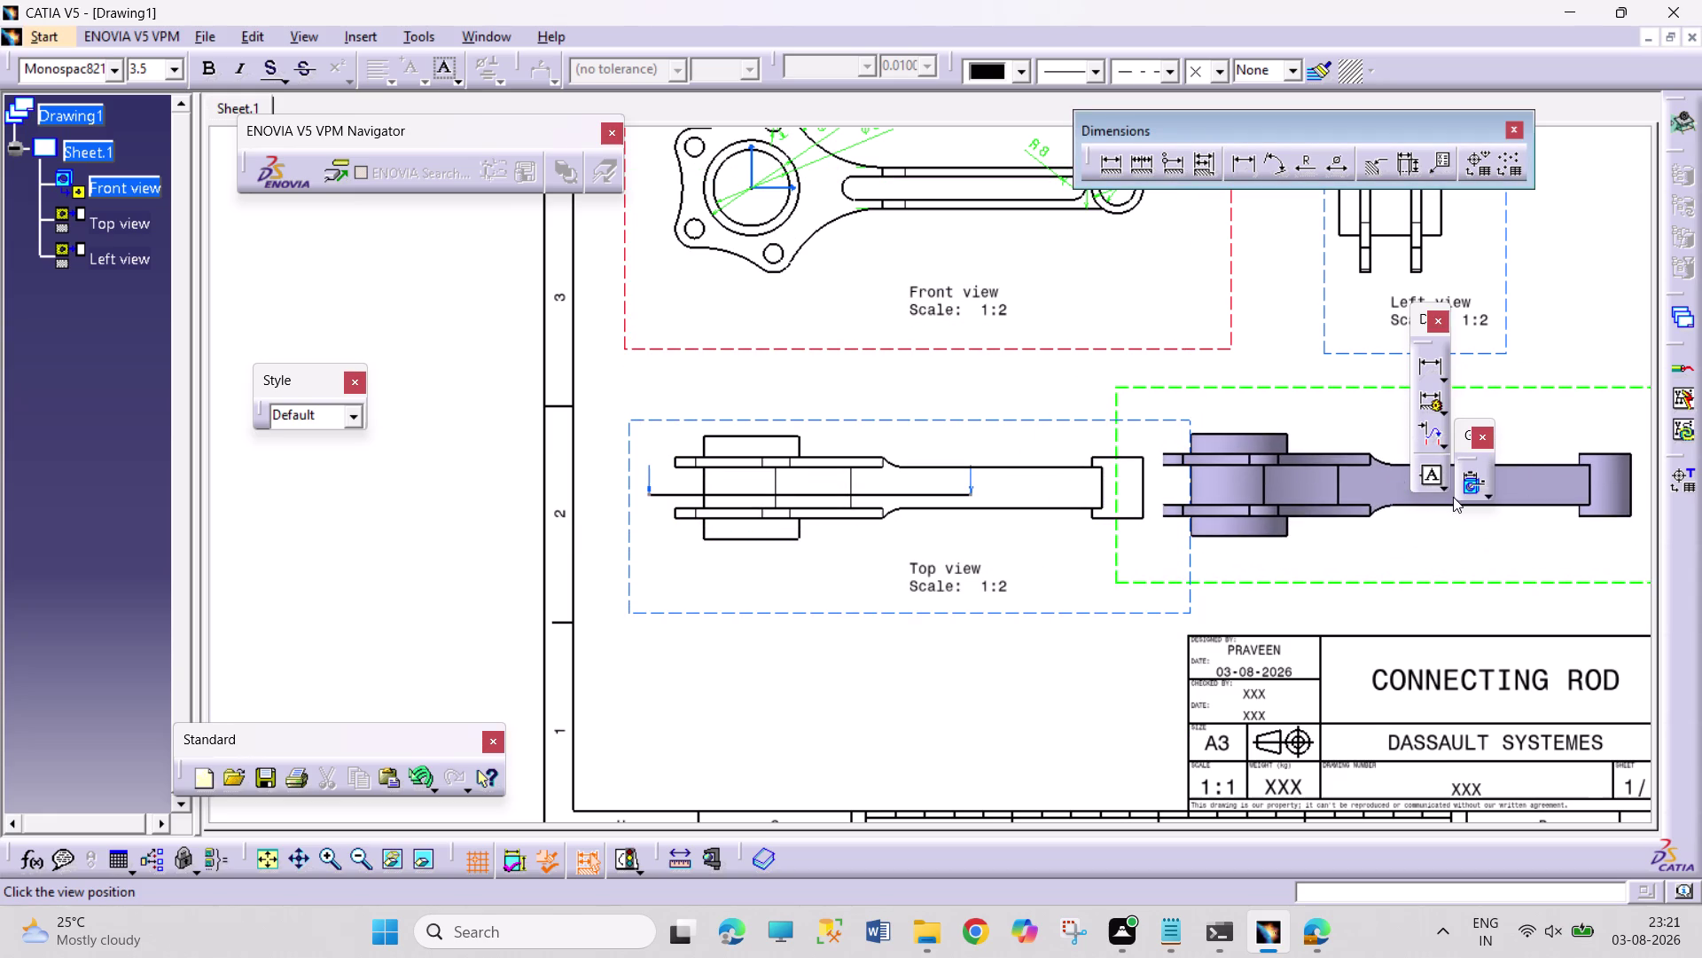
Try placements right and left of the top view, then cancel the section view.
click(1583, 513)
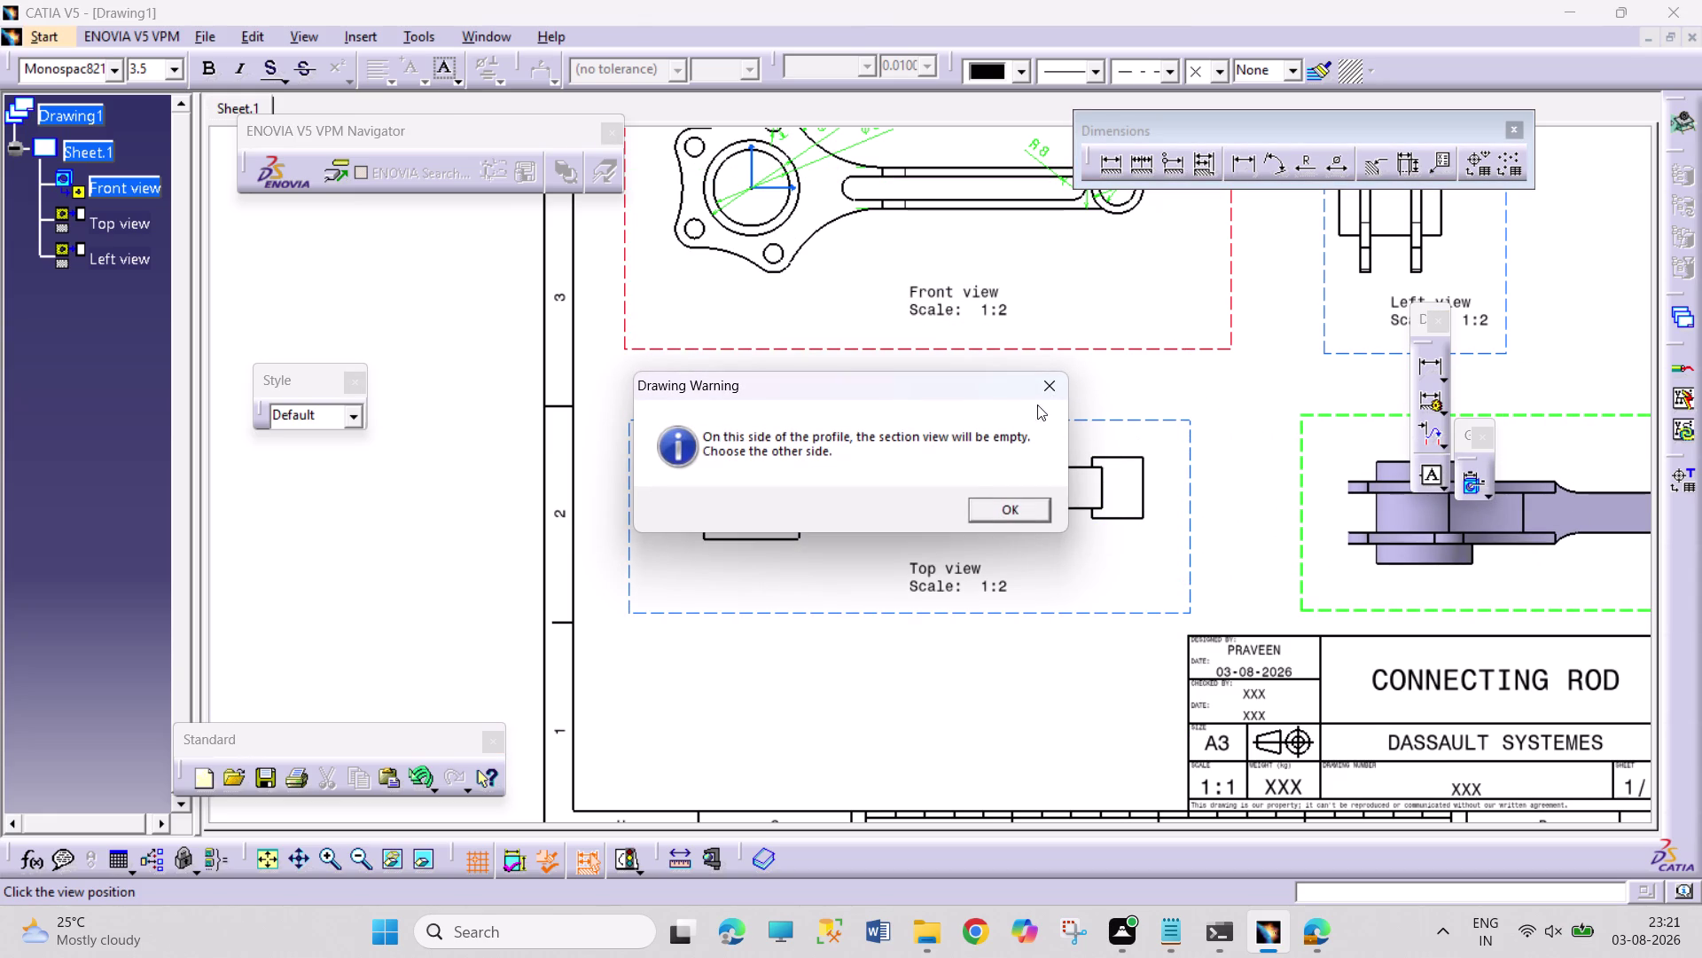
click(1044, 387)
click(407, 470)
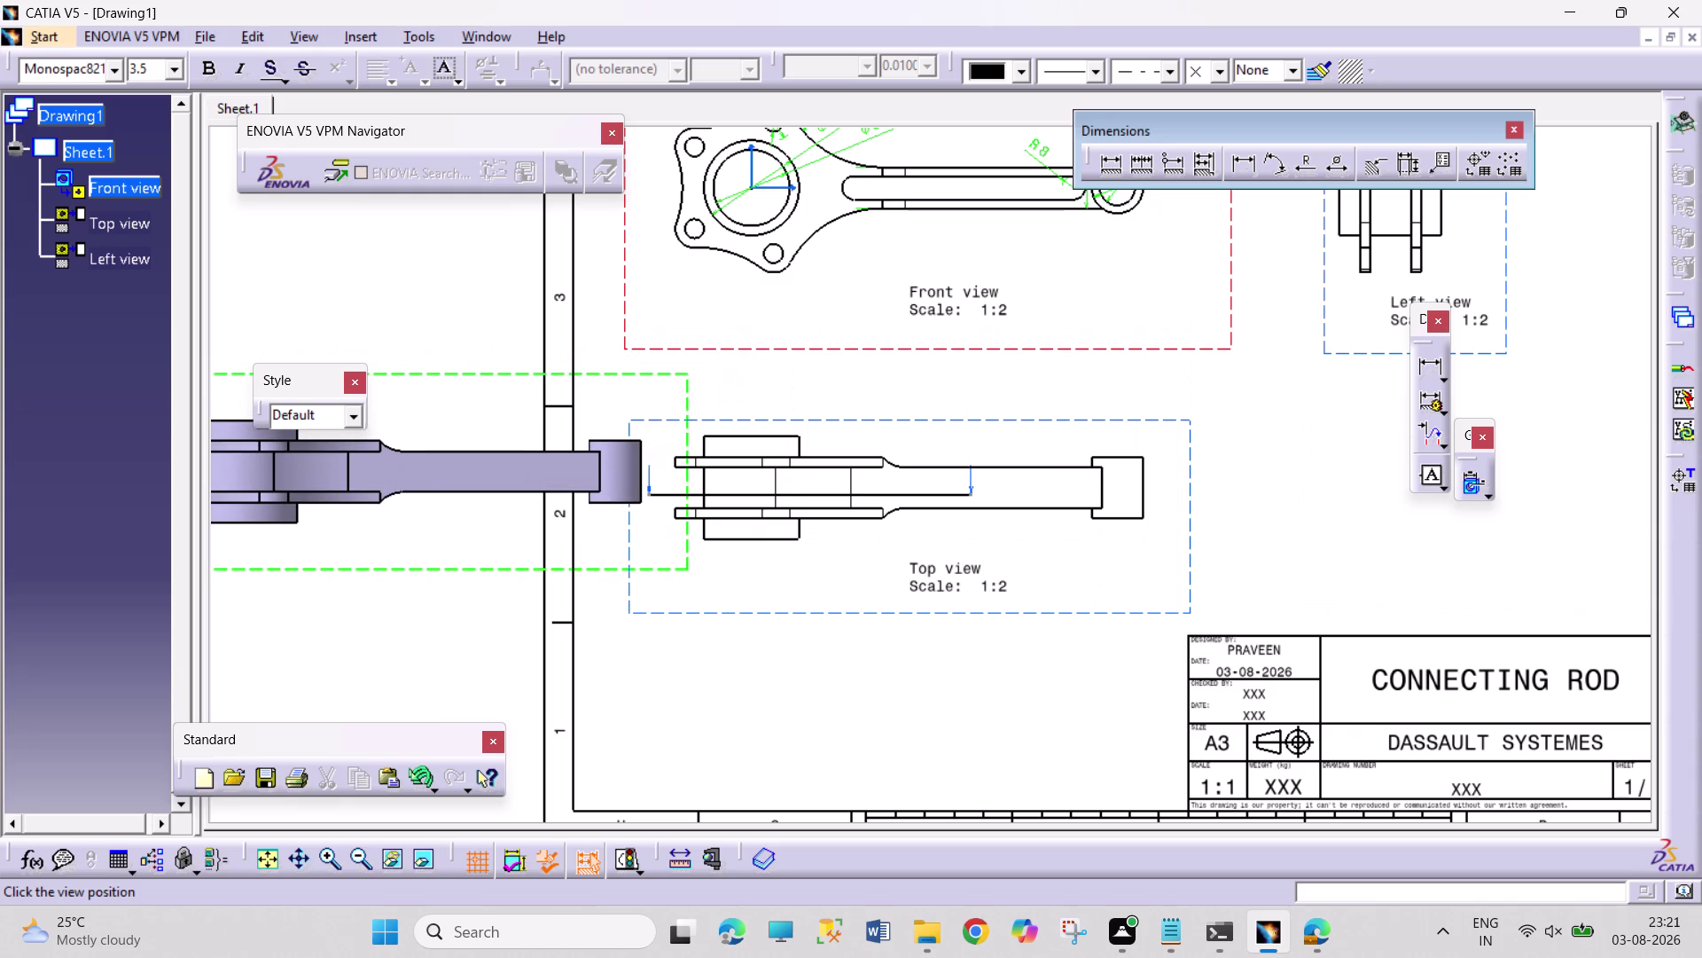
click(1043, 378)
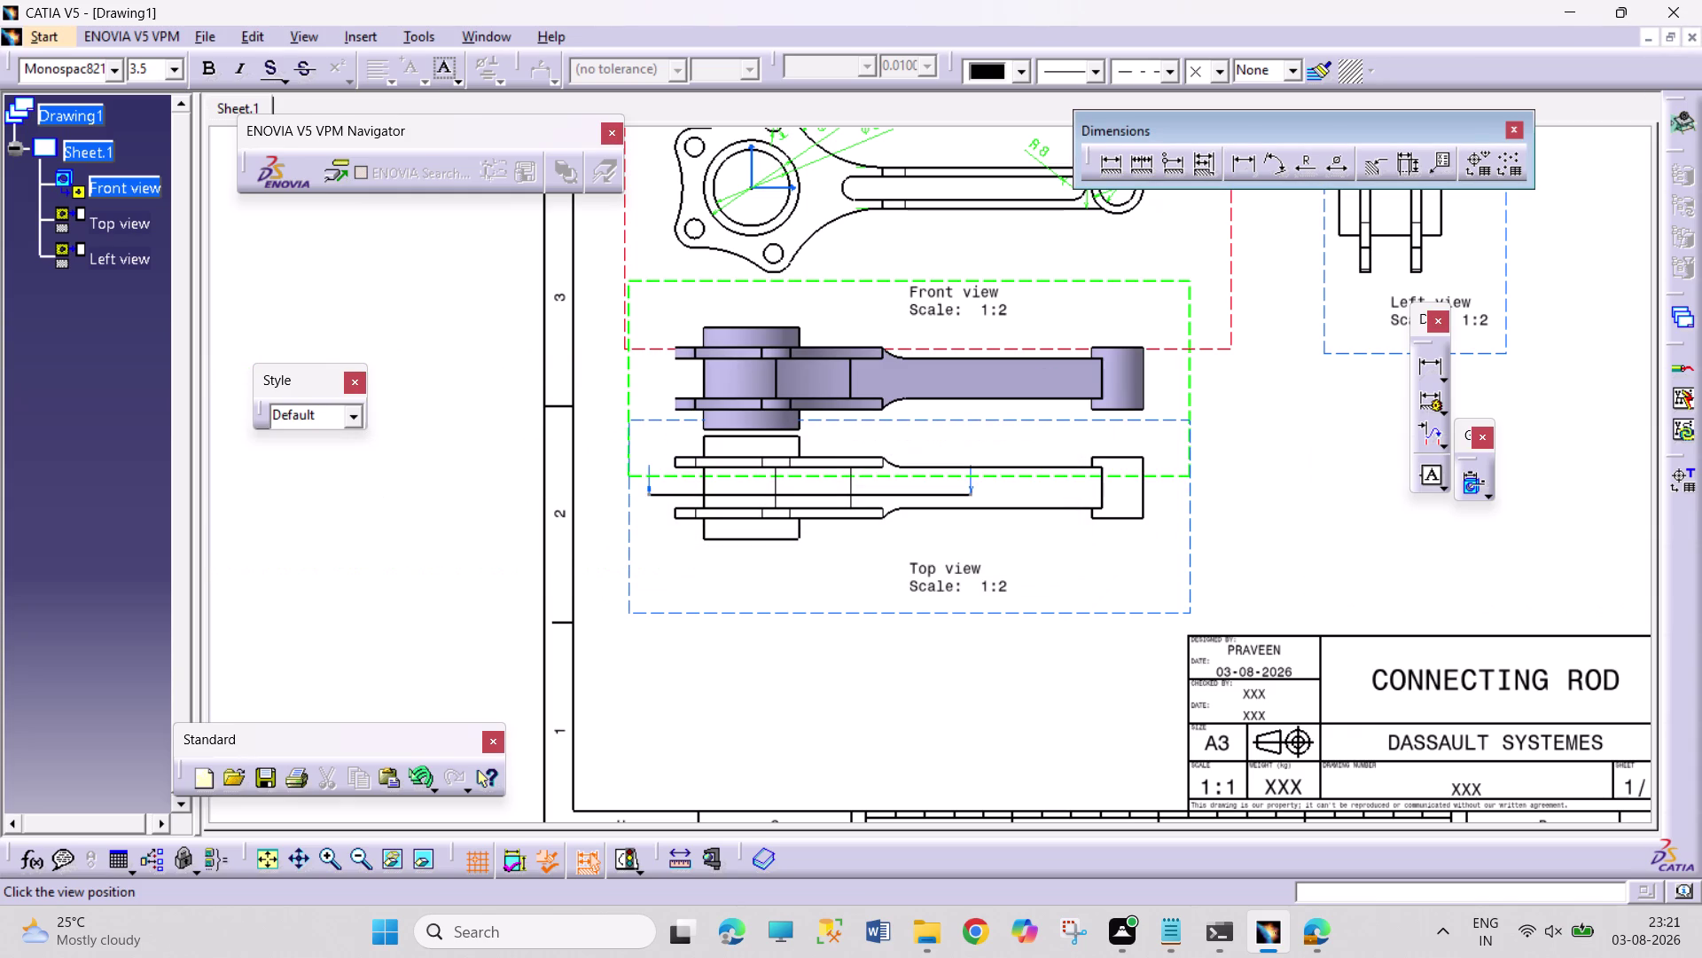
key(Escape)
key(Escape)
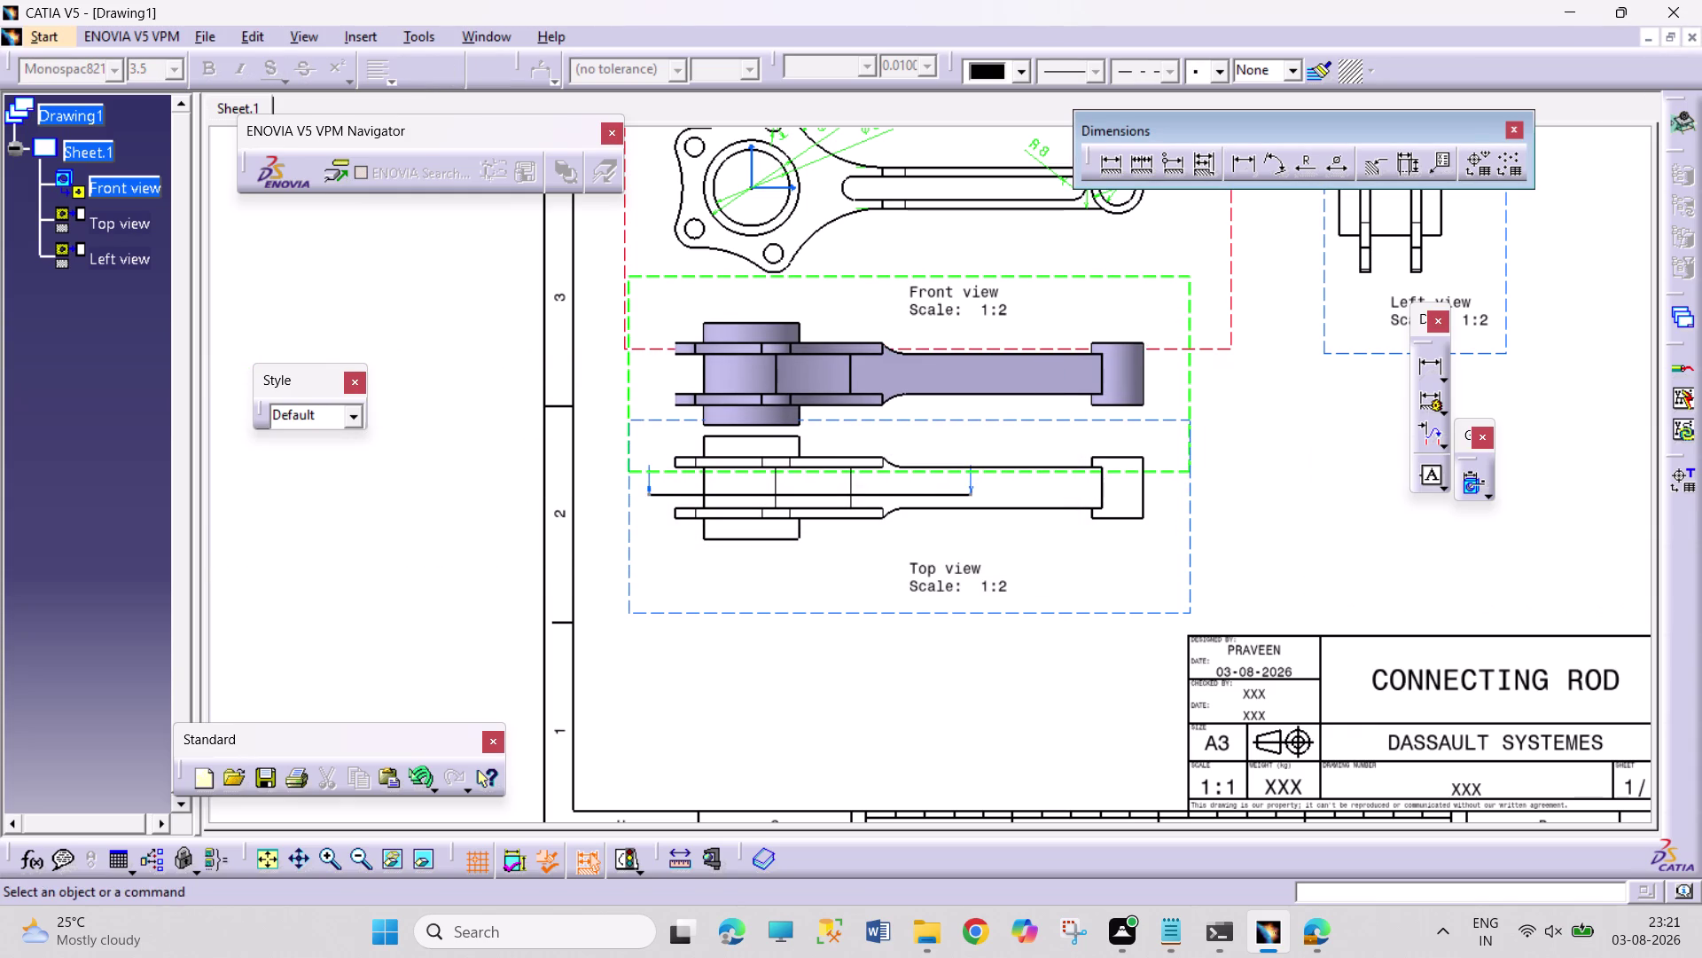
key(Escape)
click(428, 43)
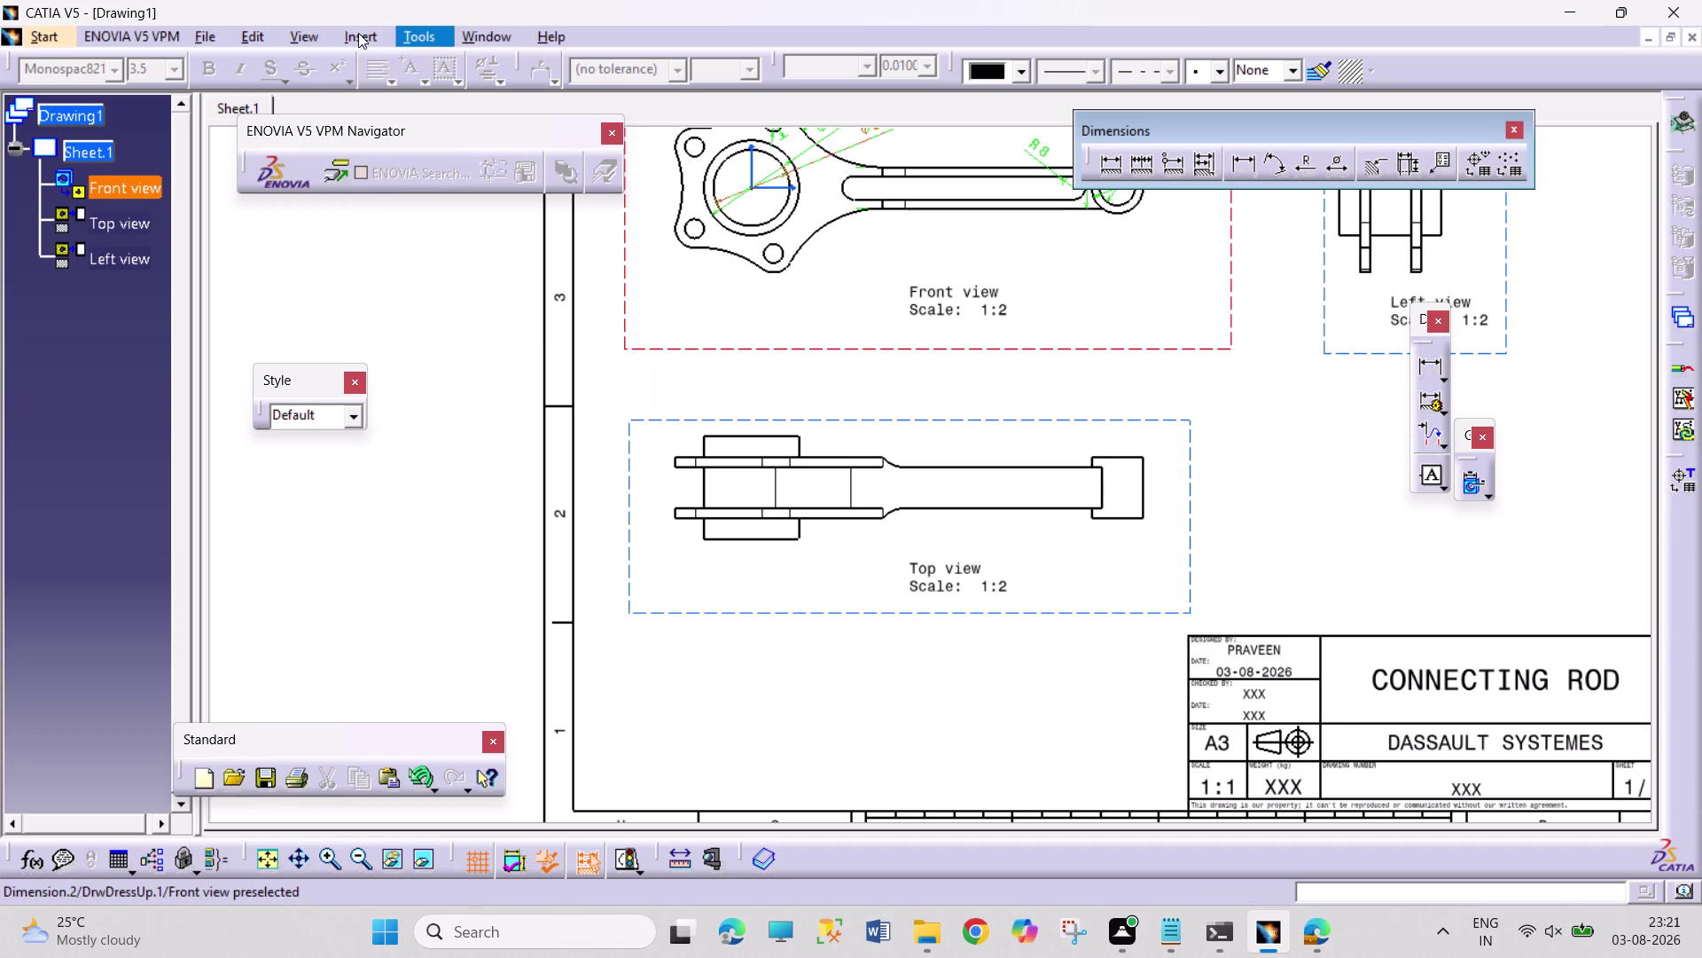
click(389, 96)
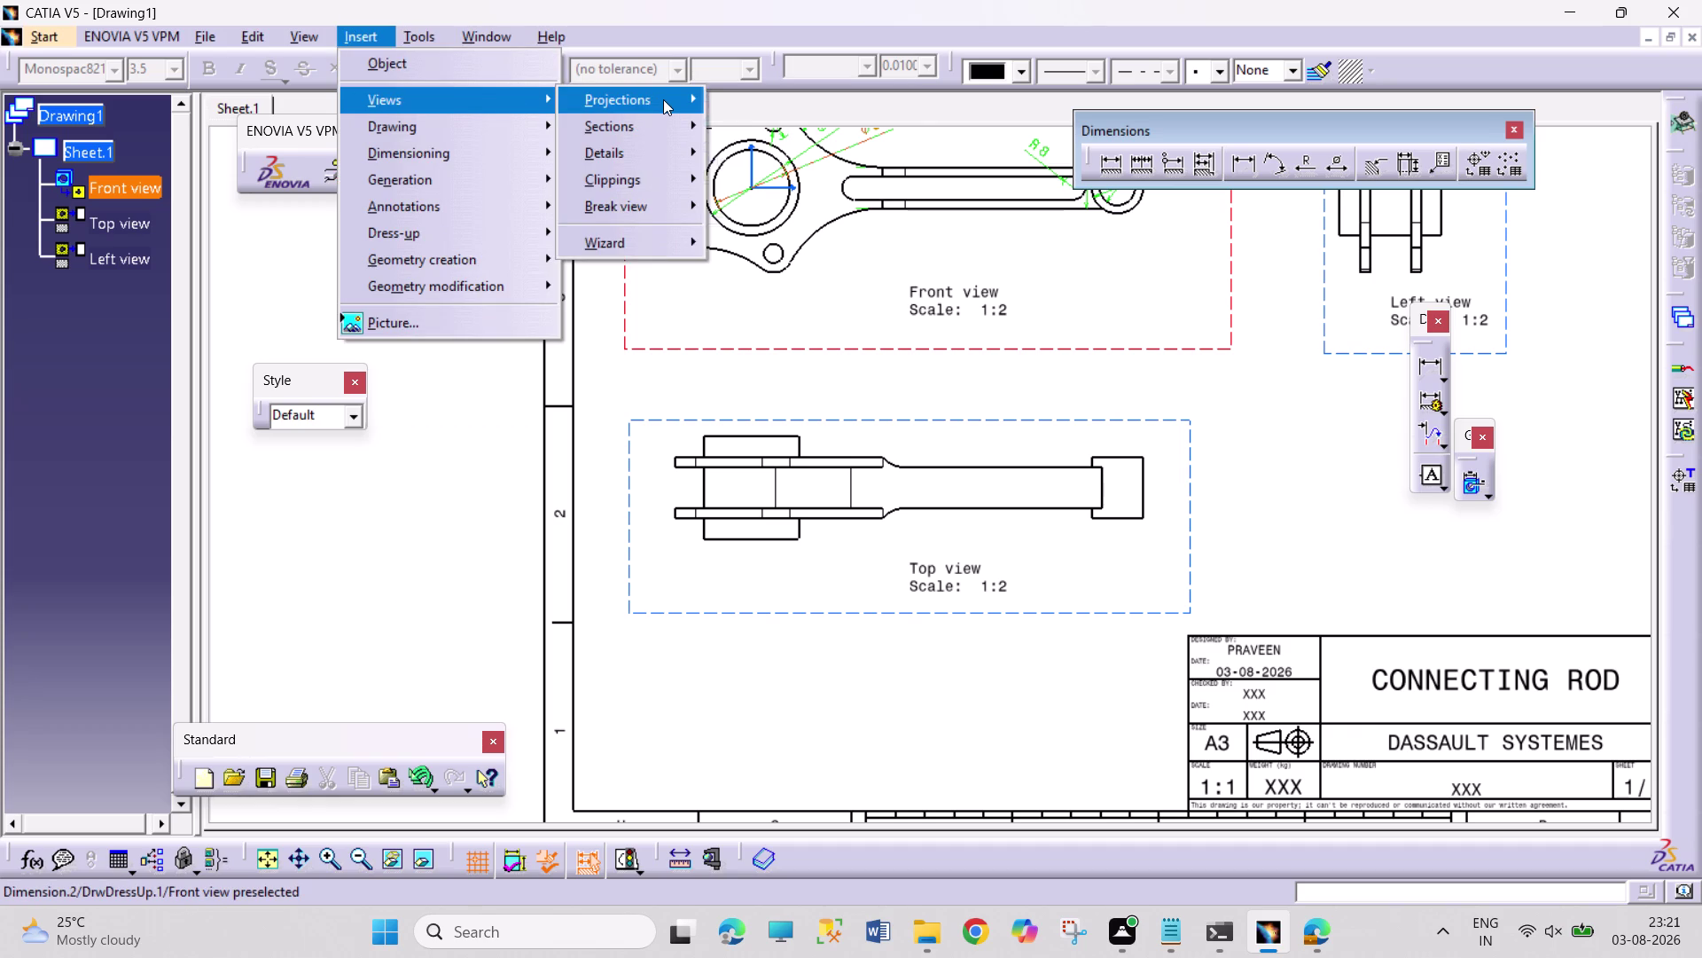
click(651, 126)
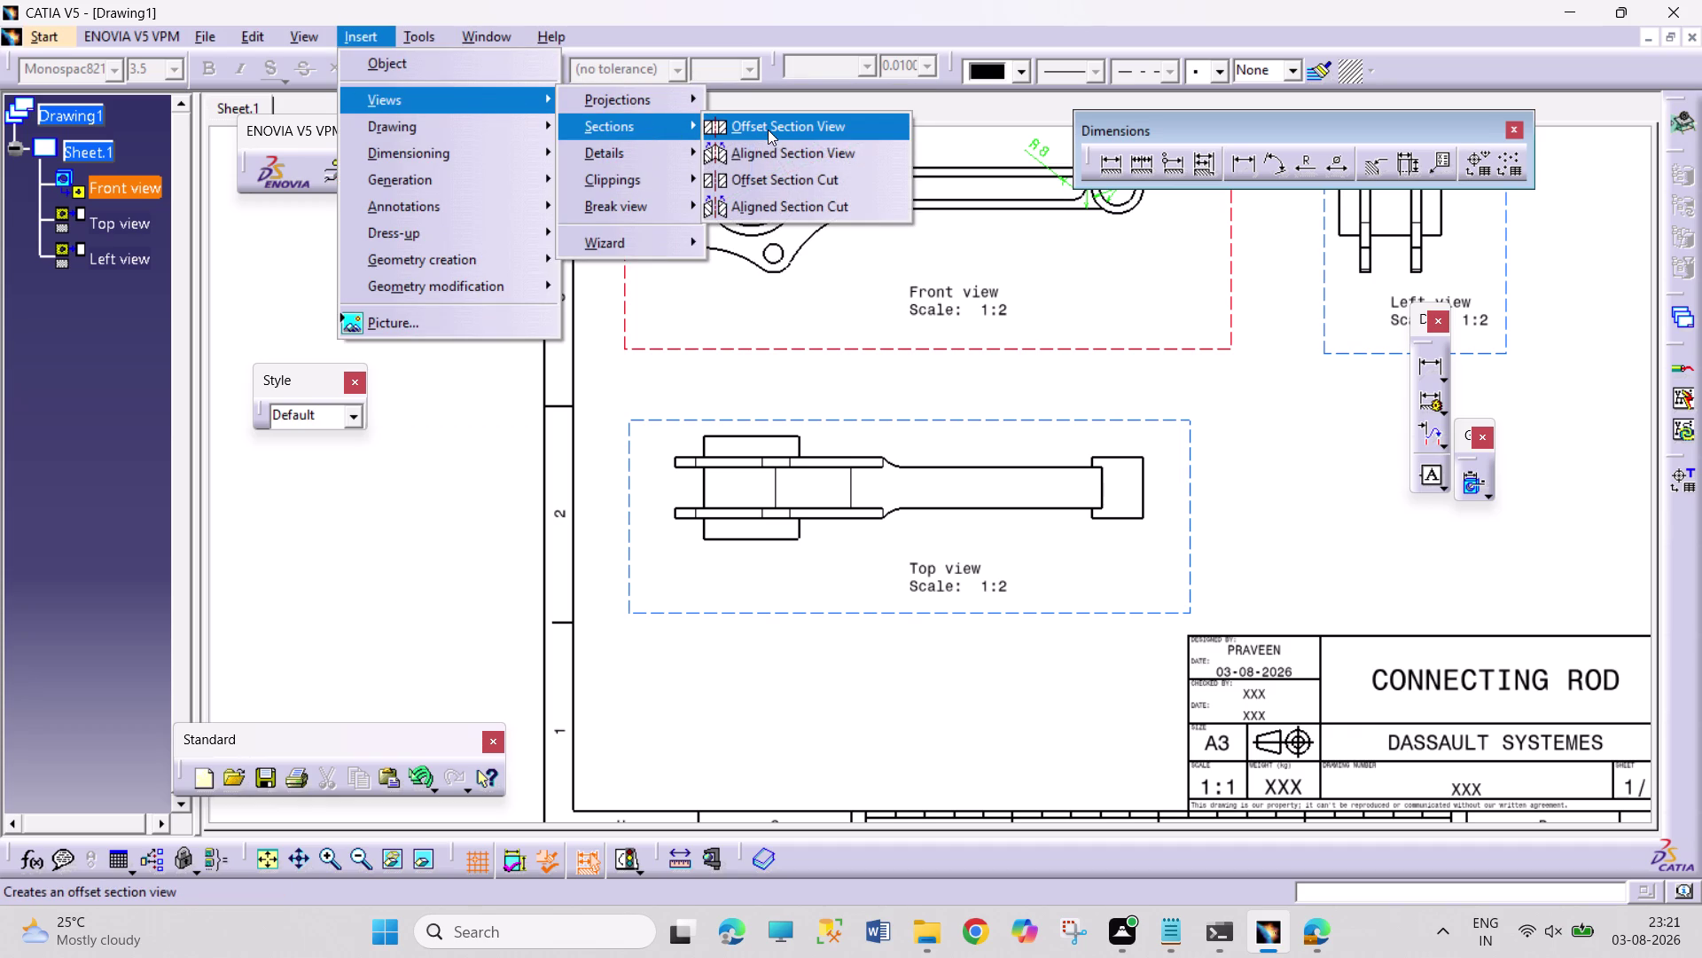
click(768, 129)
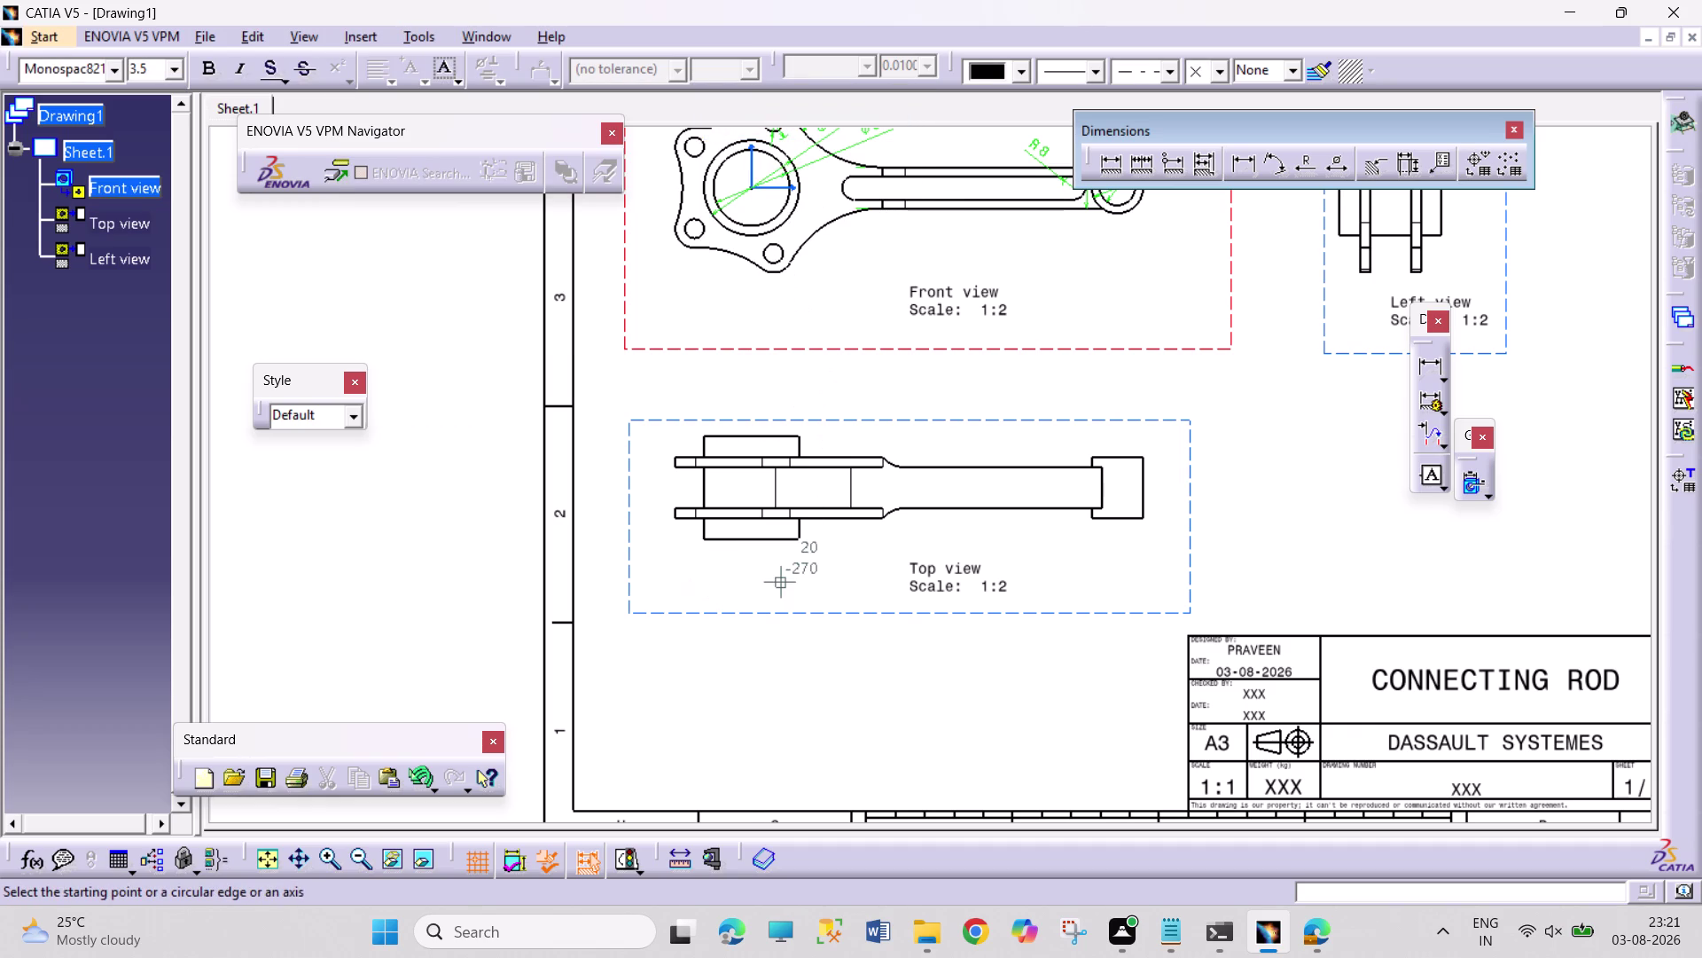
middle_drag(795, 585, 782, 506)
click(484, 498)
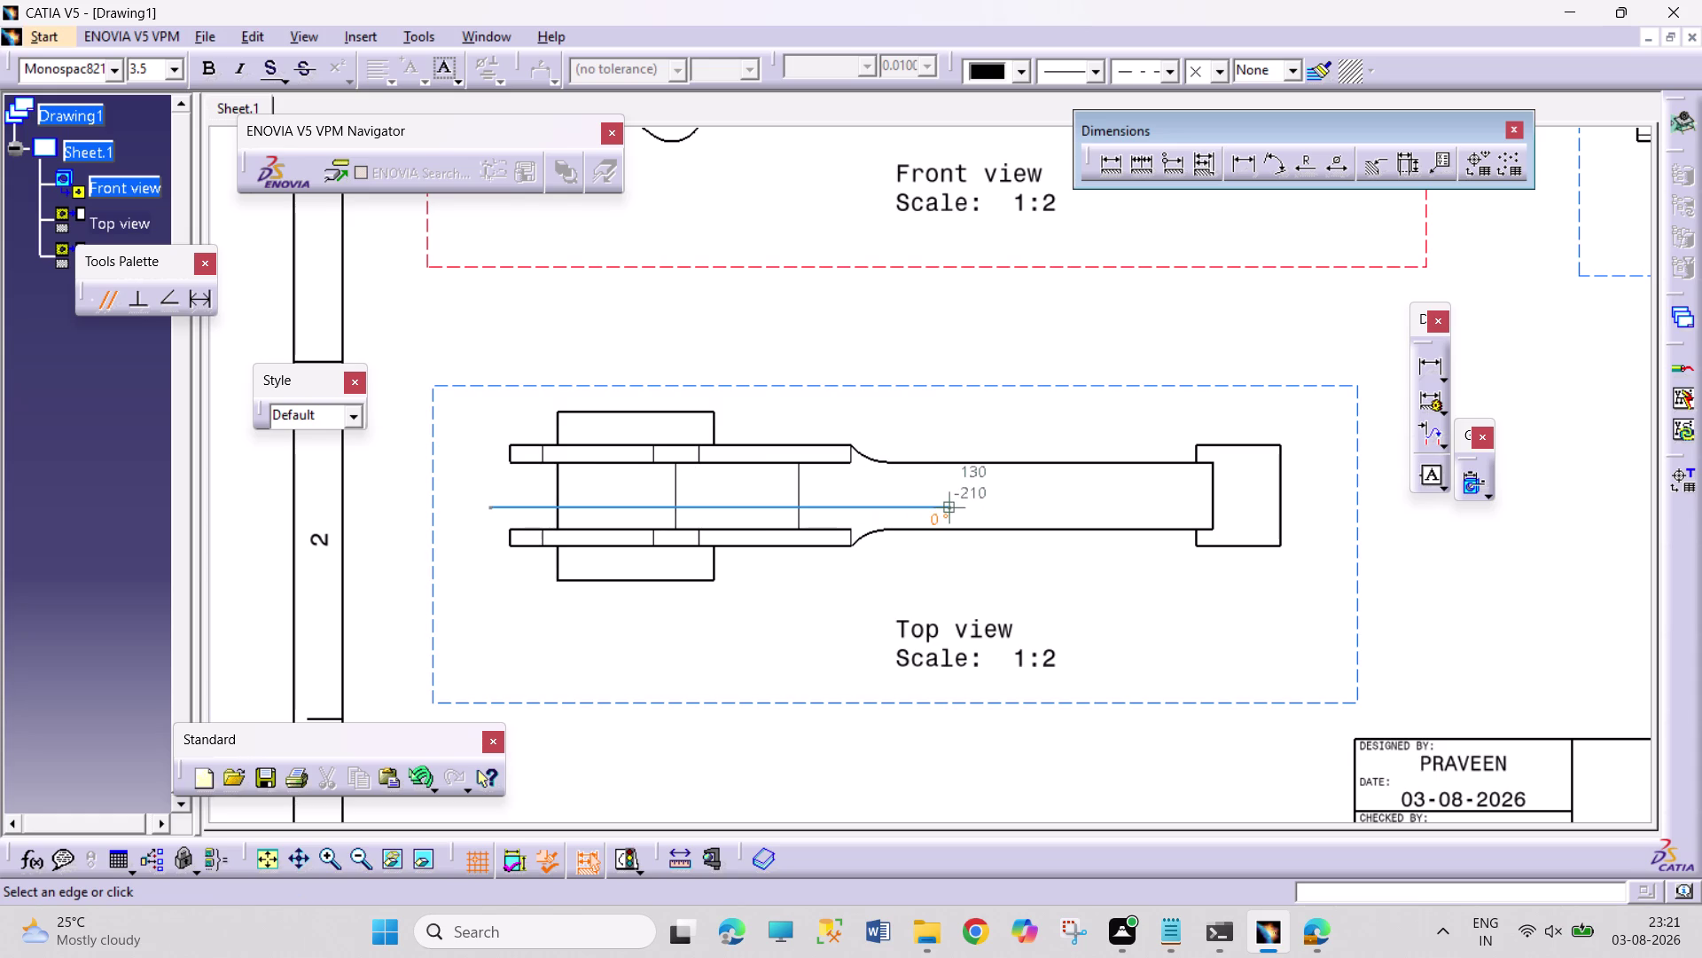
click(958, 512)
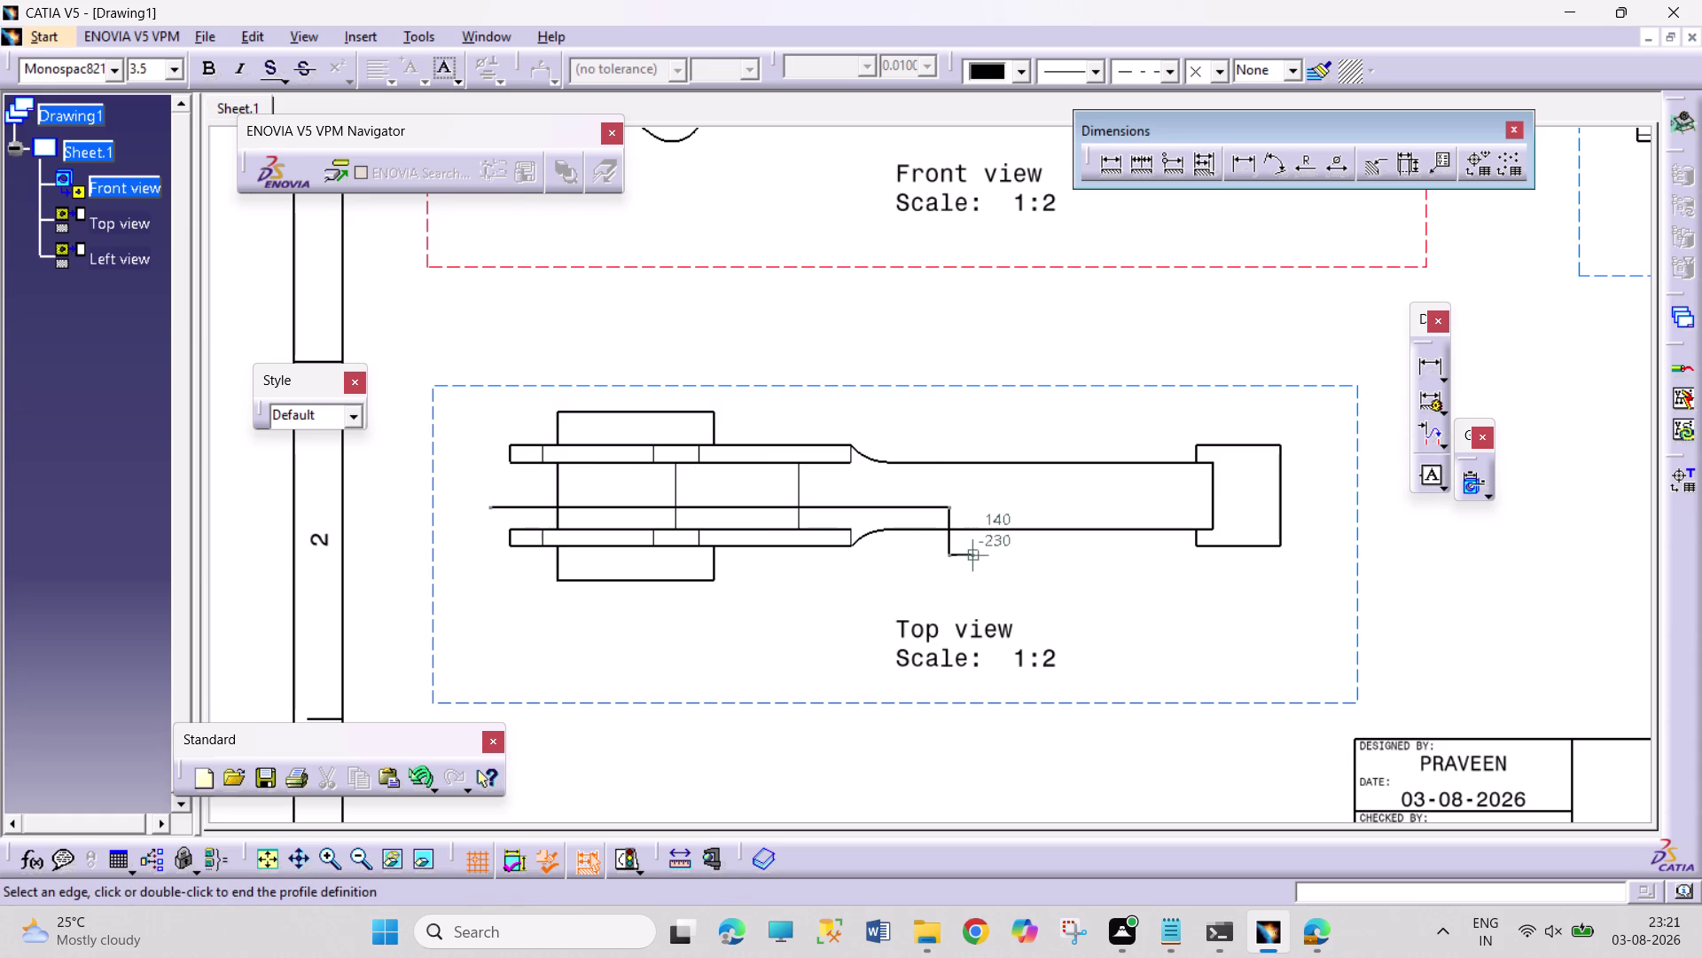
click(963, 569)
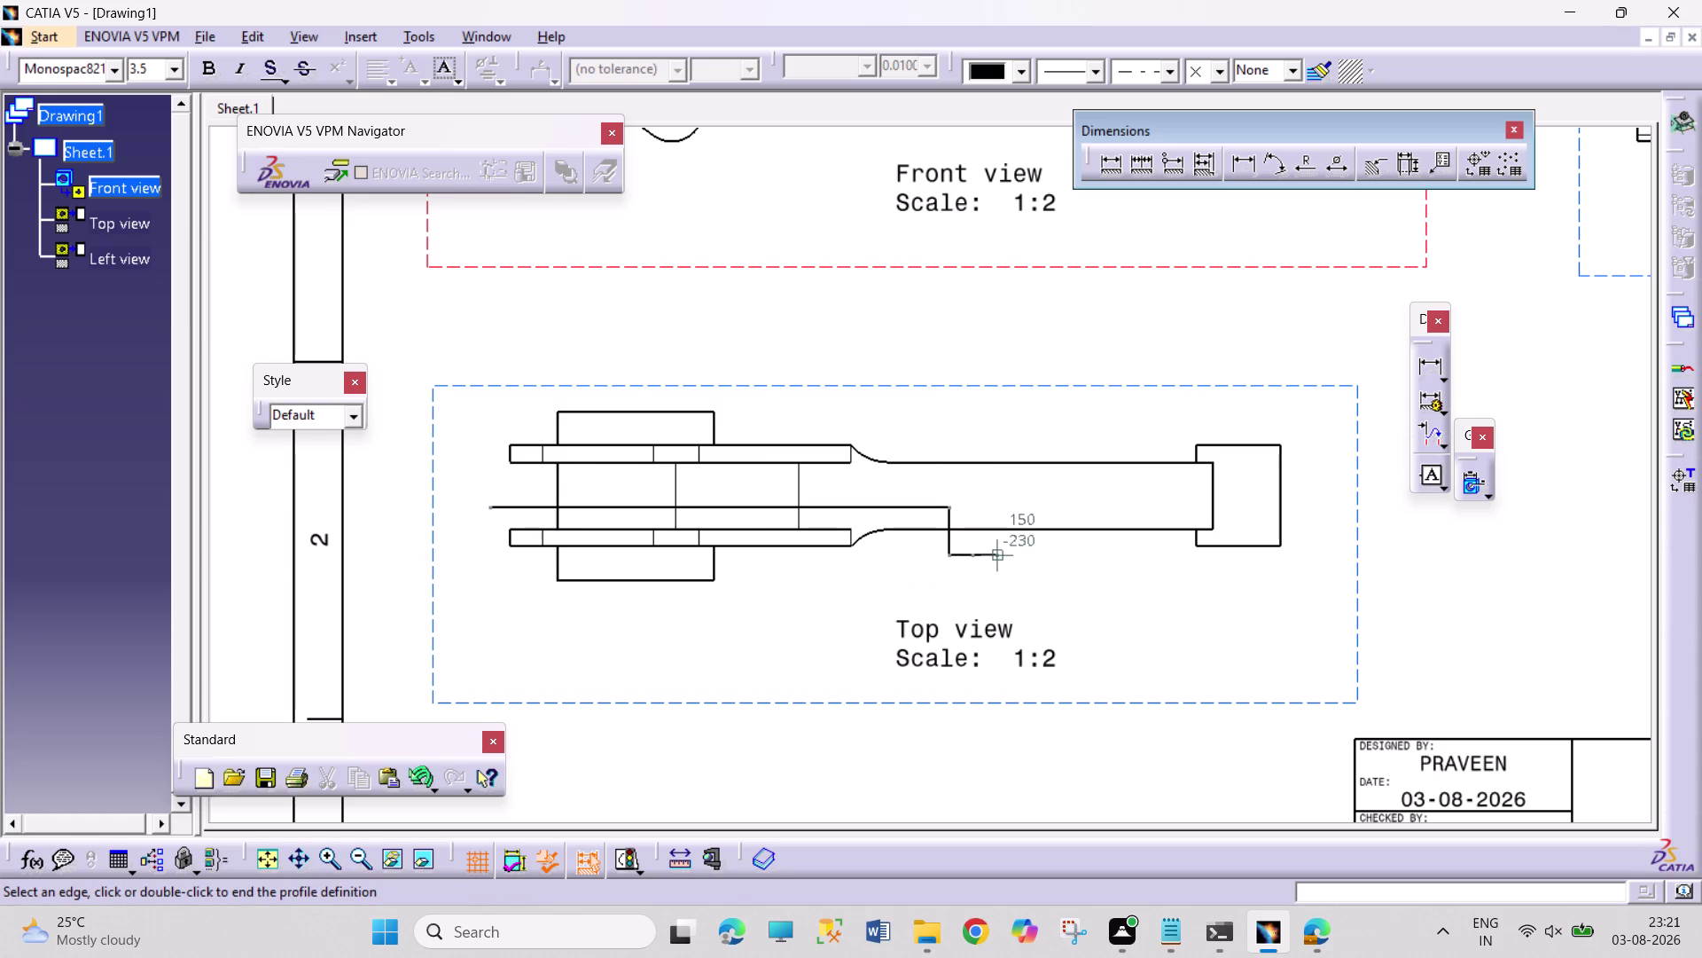
click(997, 551)
double_click(998, 552)
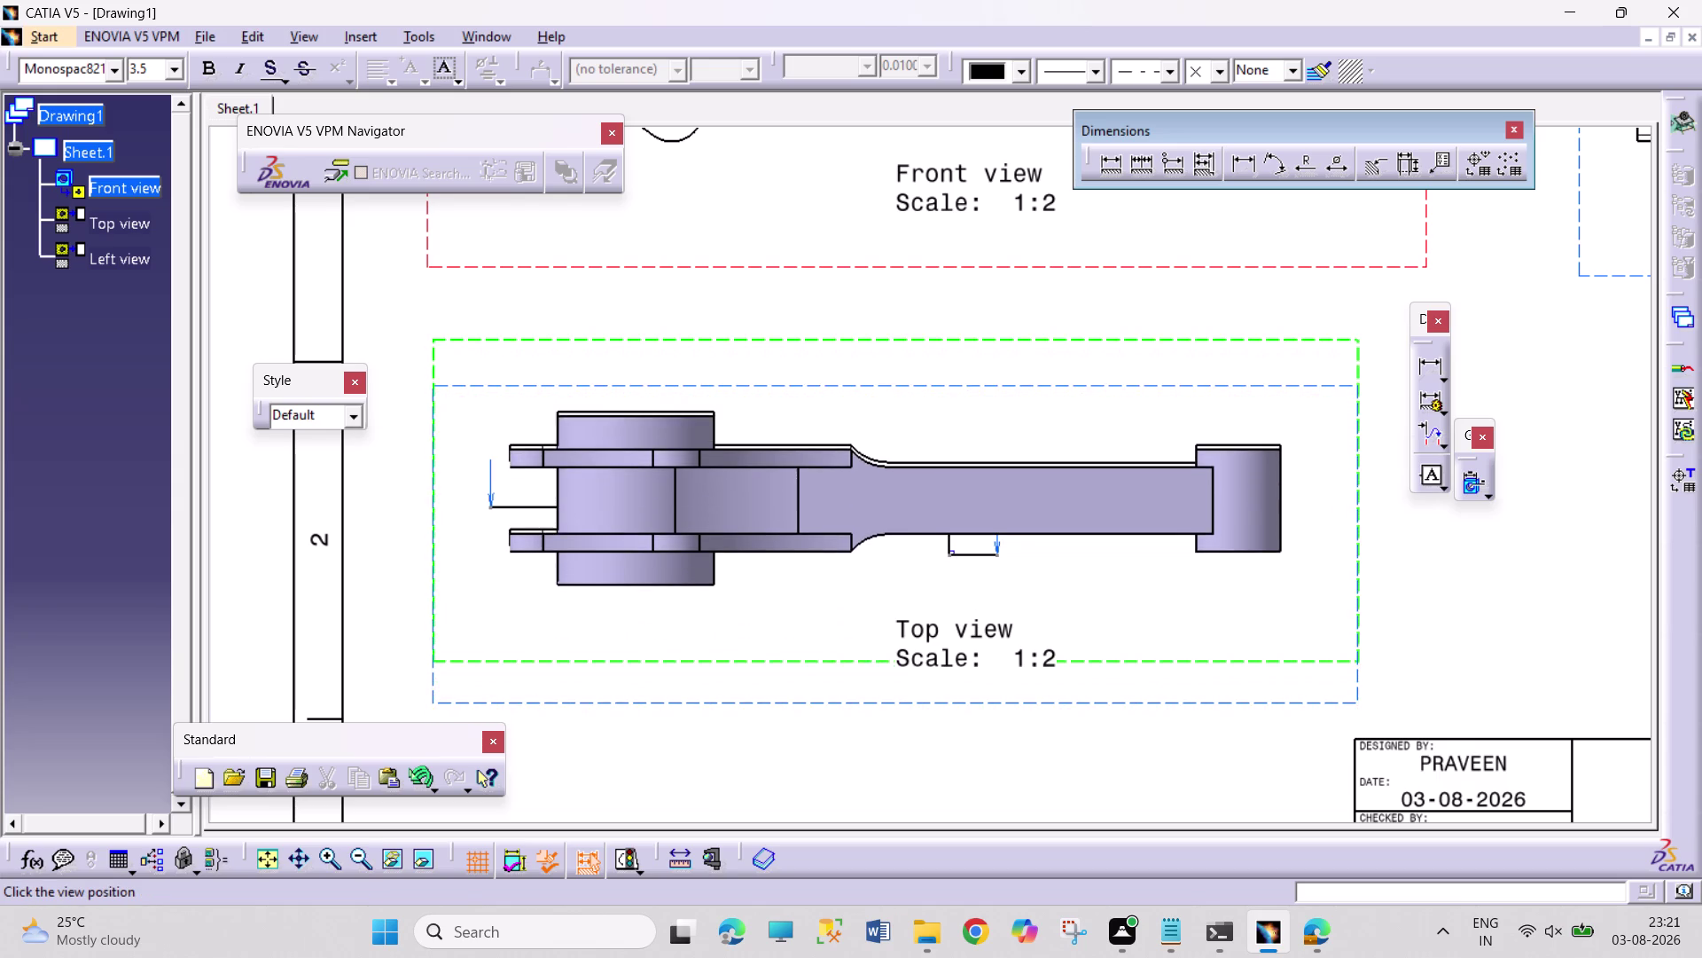
middle_drag(899, 498, 854, 630)
click(834, 637)
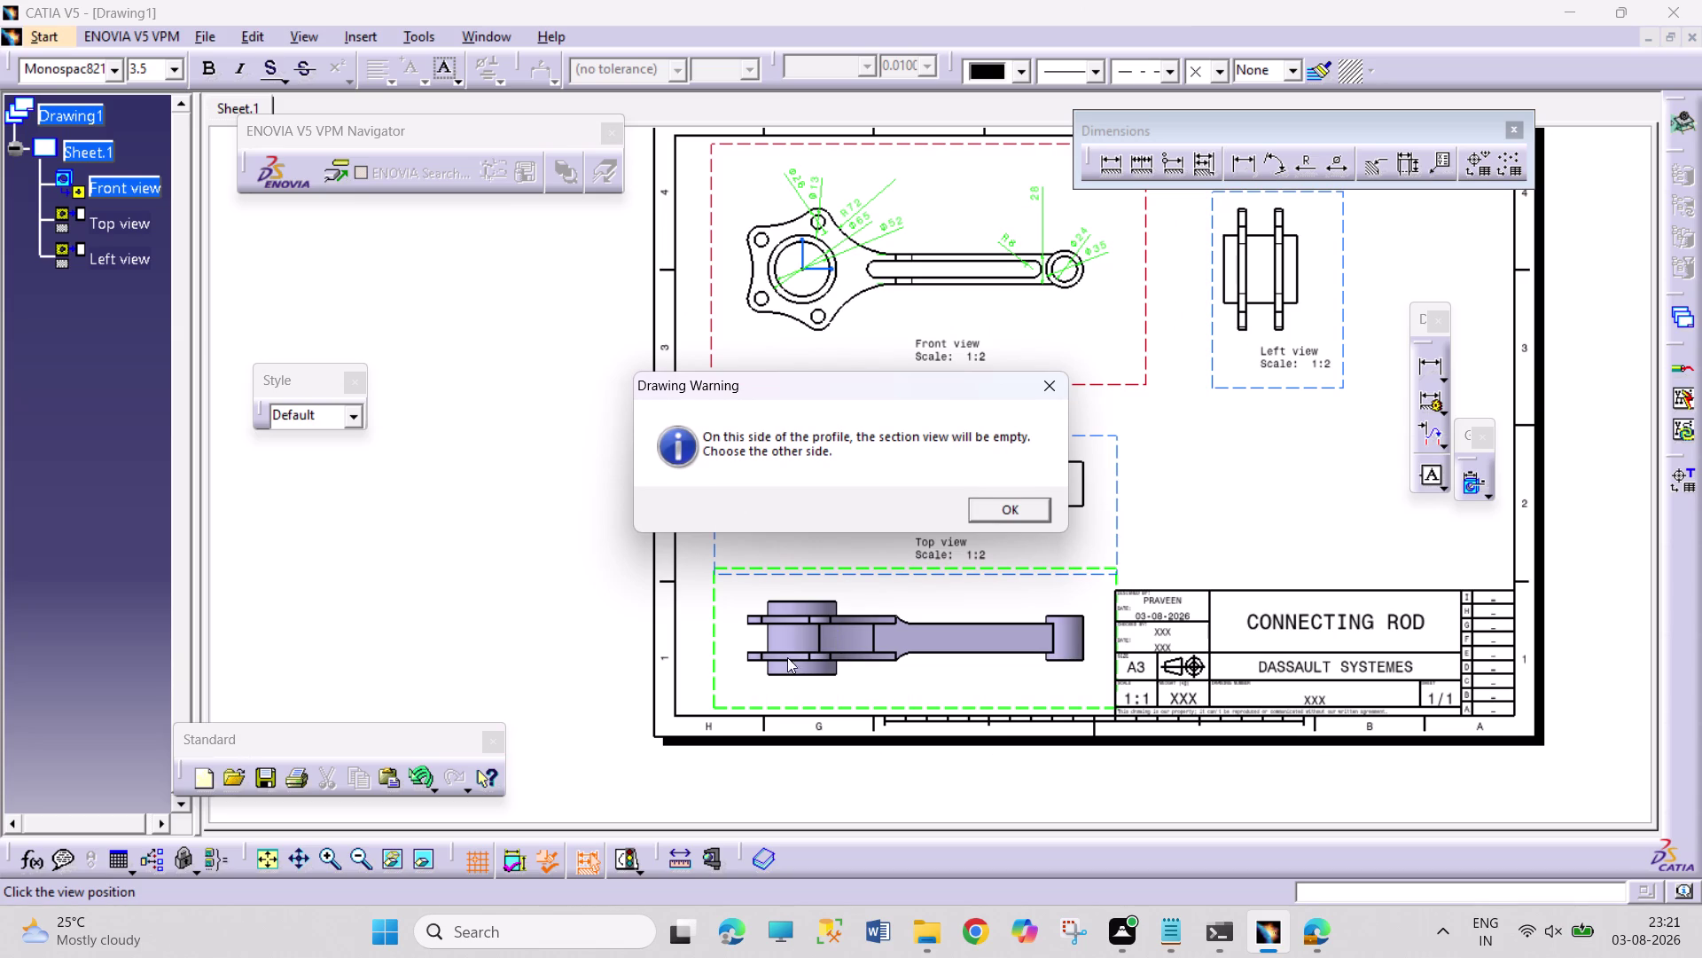
click(994, 509)
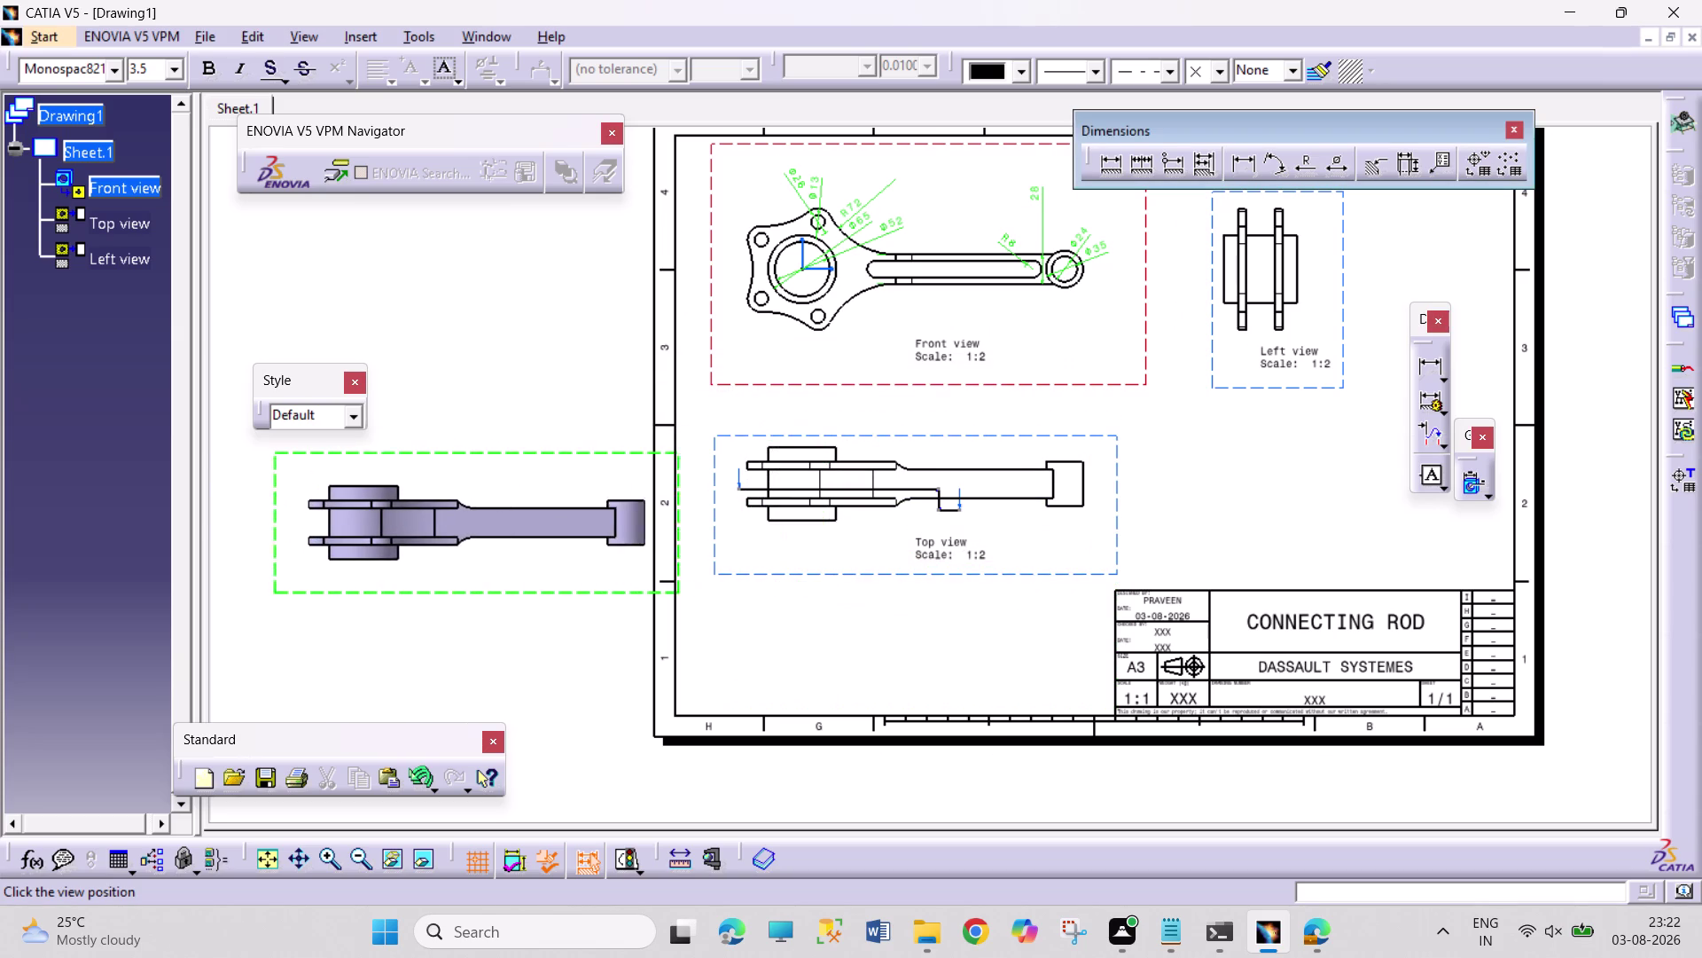
click(411, 521)
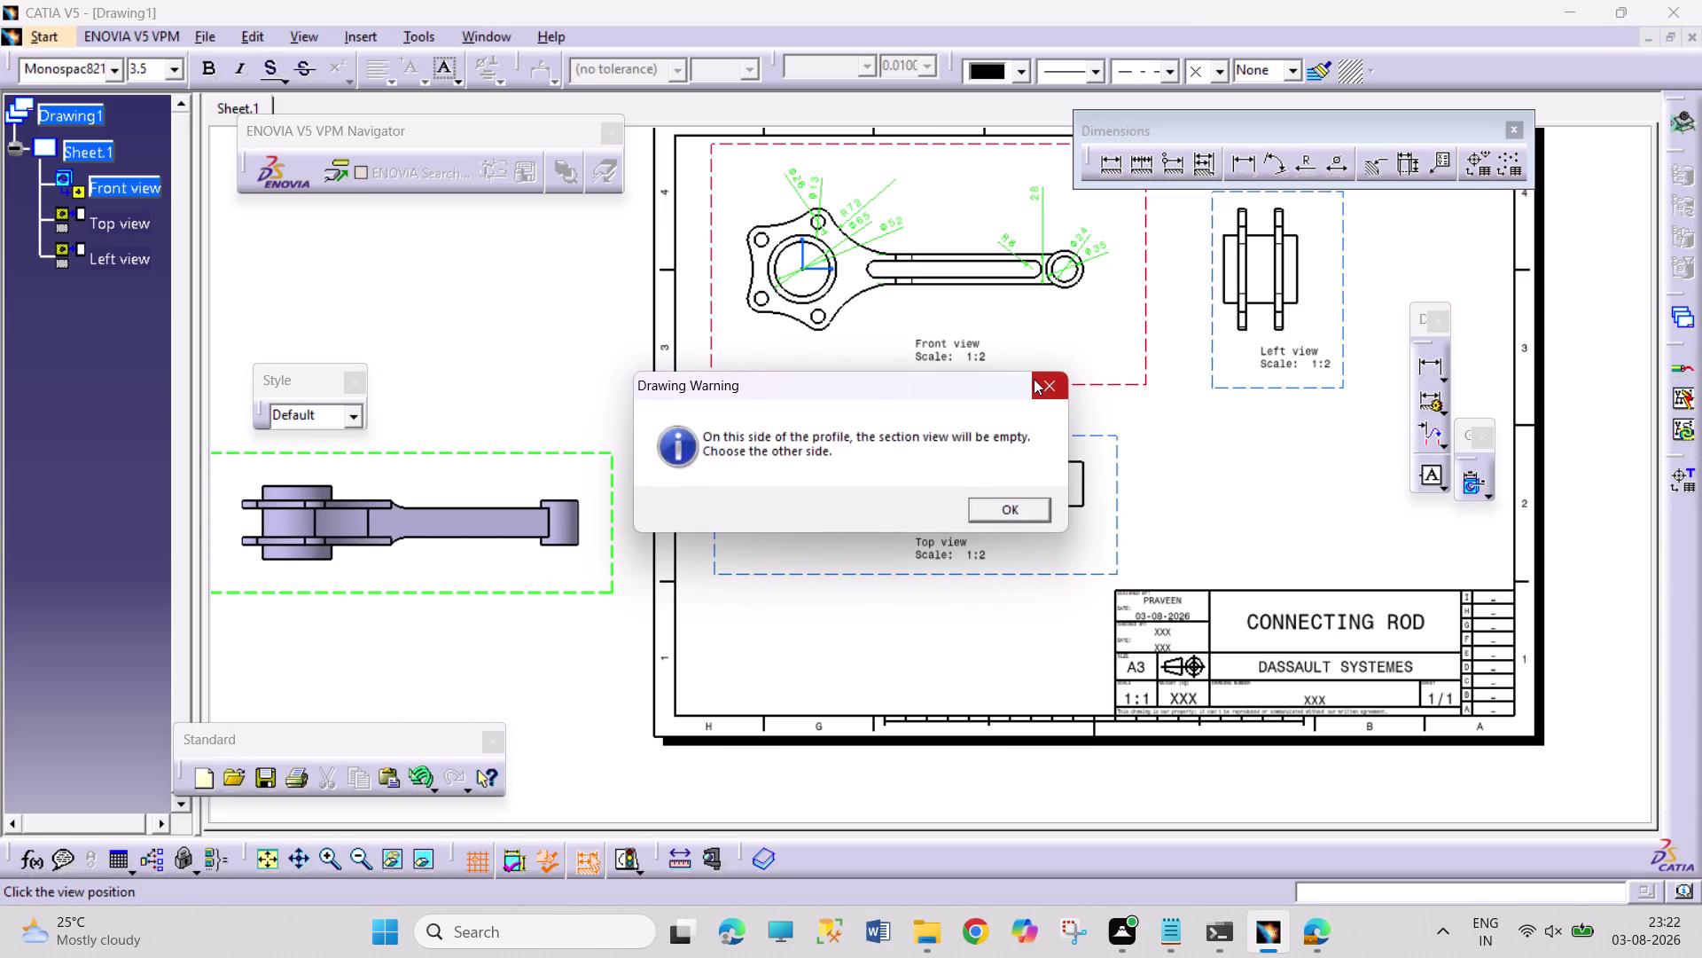
click(1039, 386)
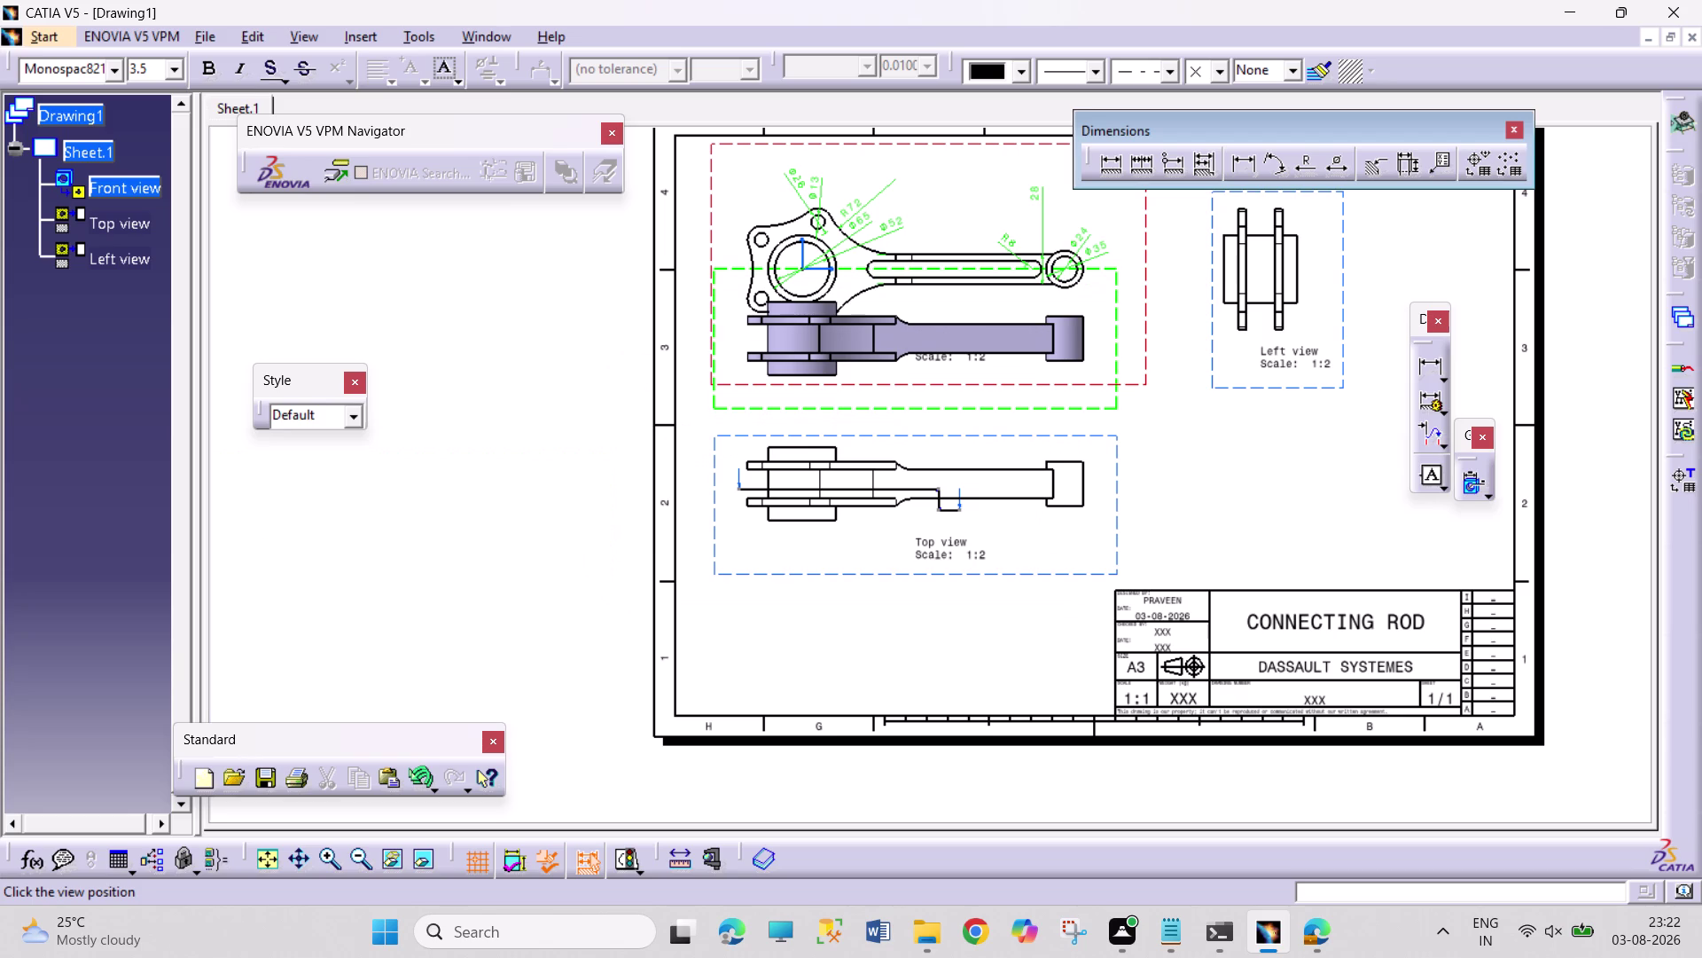
click(961, 328)
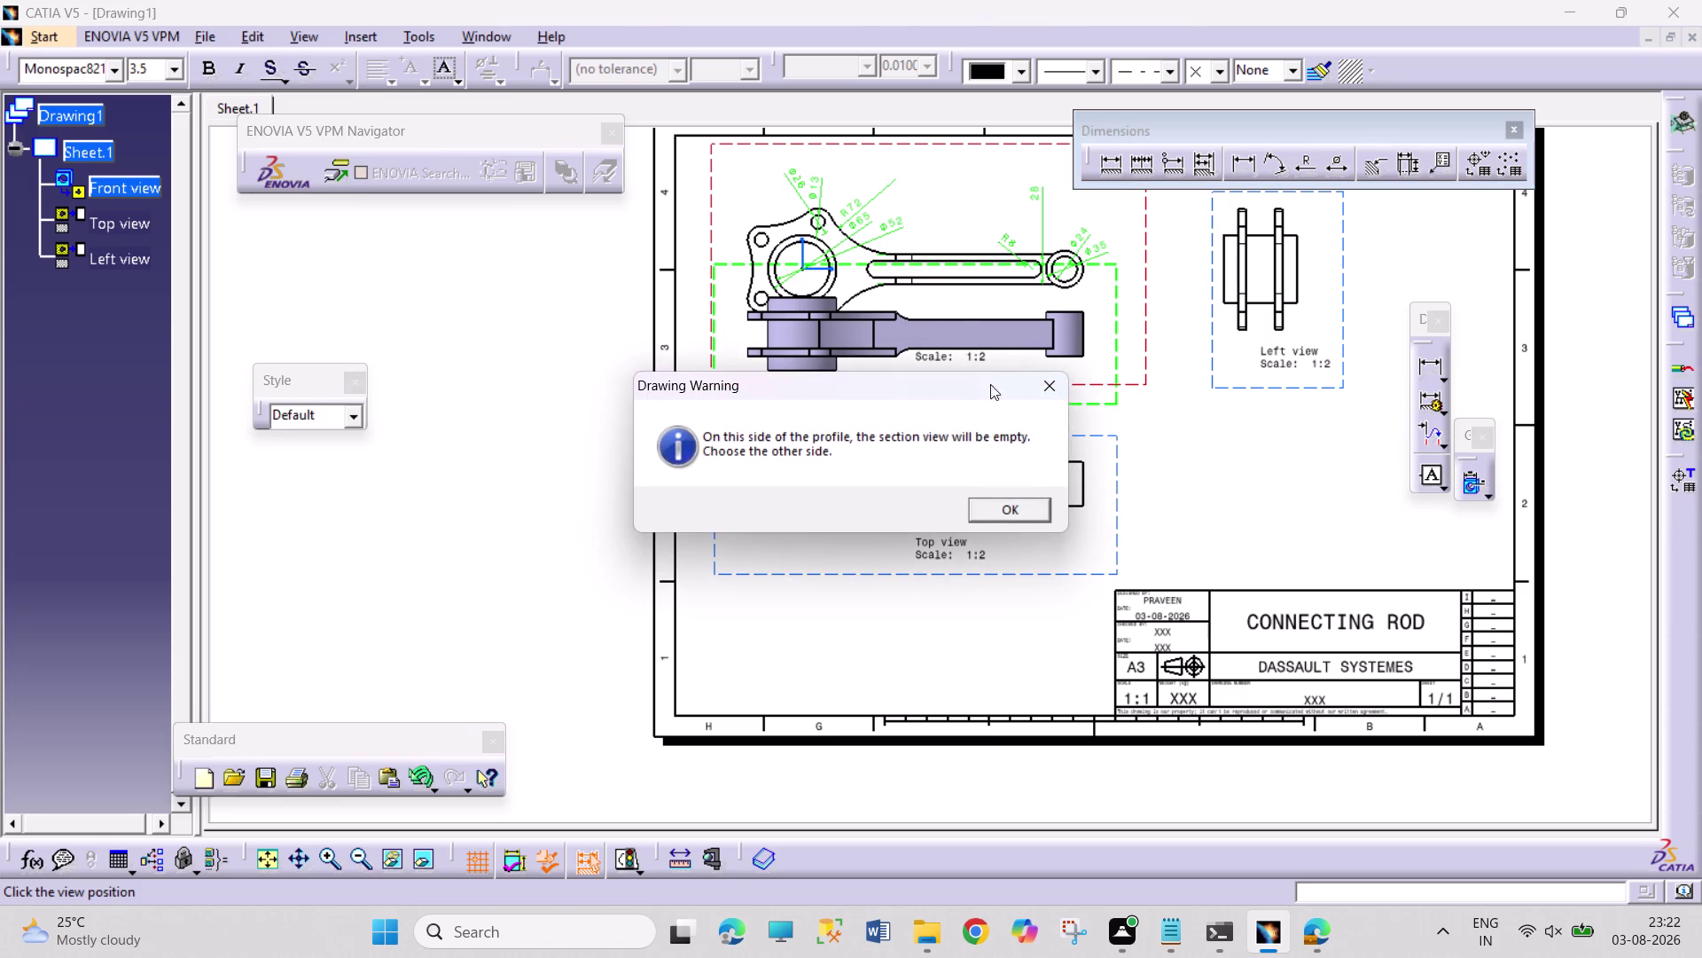
click(1039, 387)
click(1315, 480)
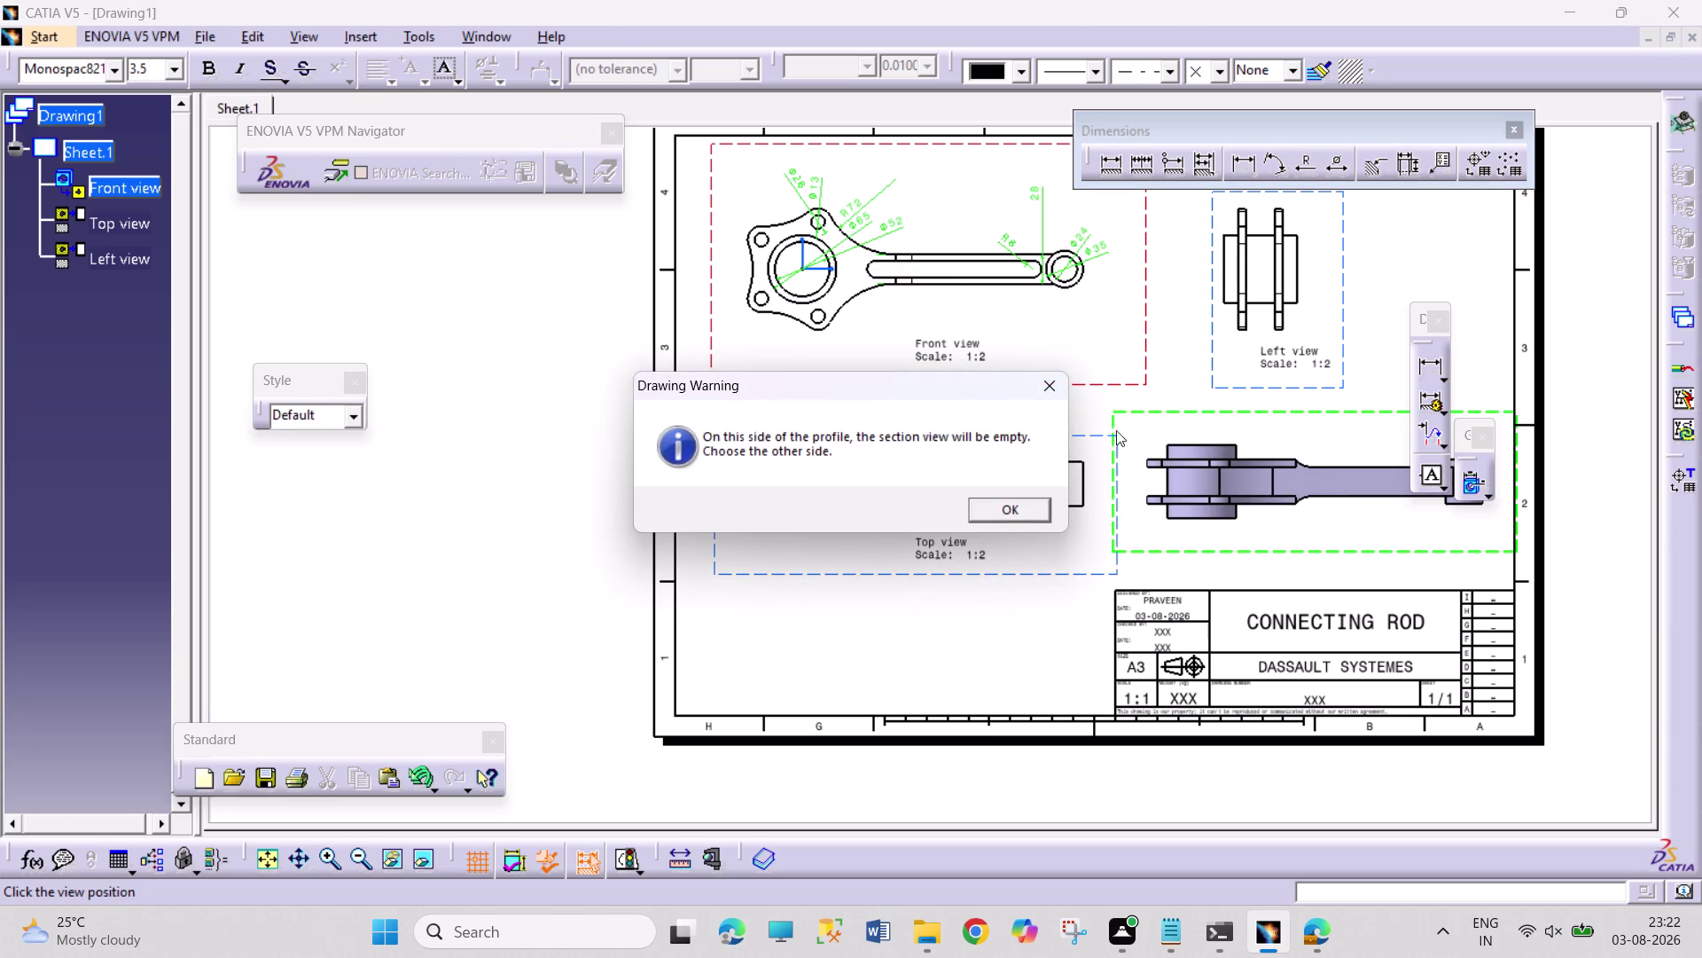
click(1051, 394)
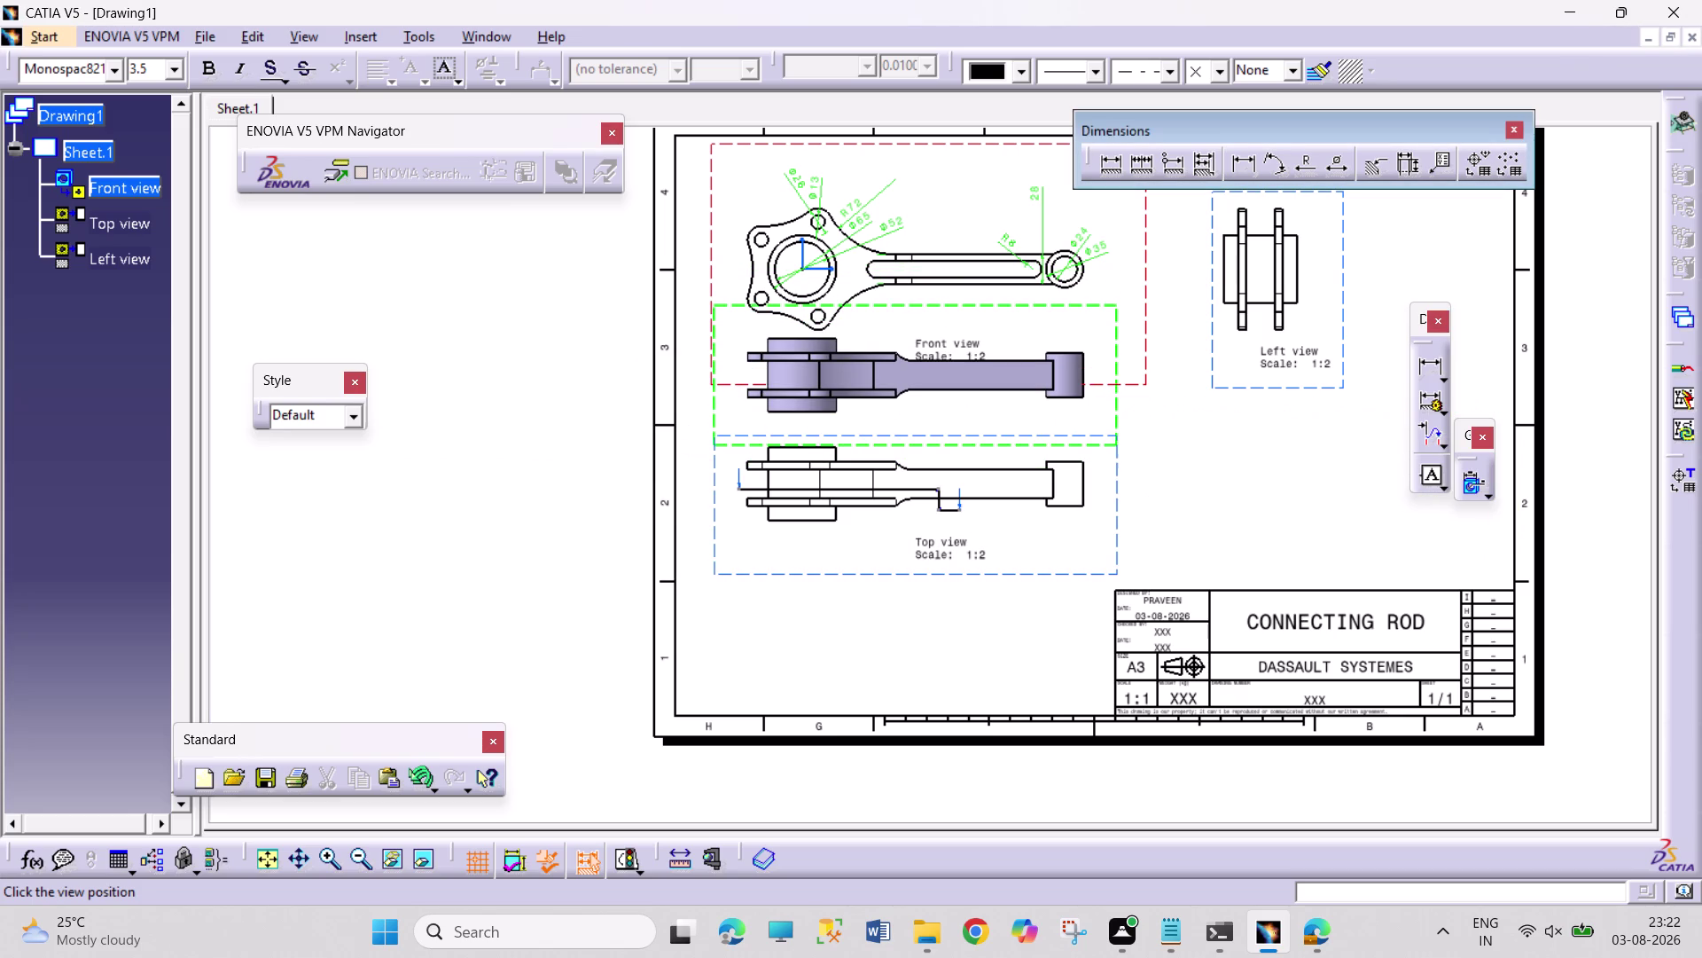
key(Escape)
key(Escape)
key(Escape)
key(Escape)
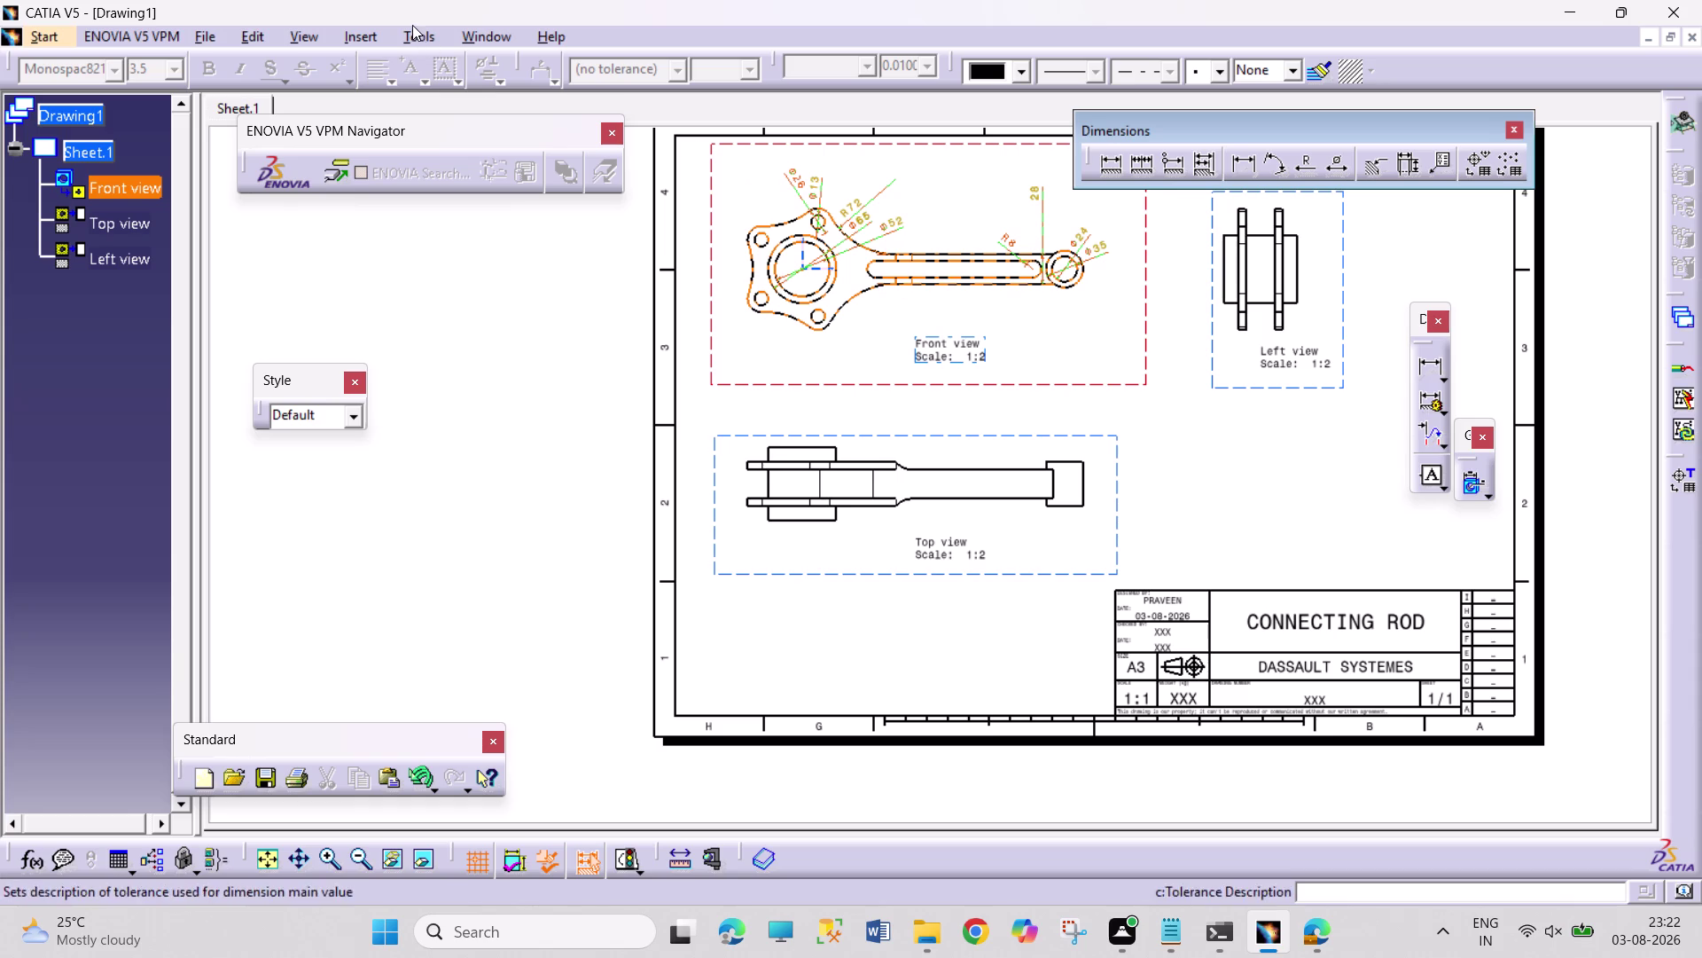
click(359, 37)
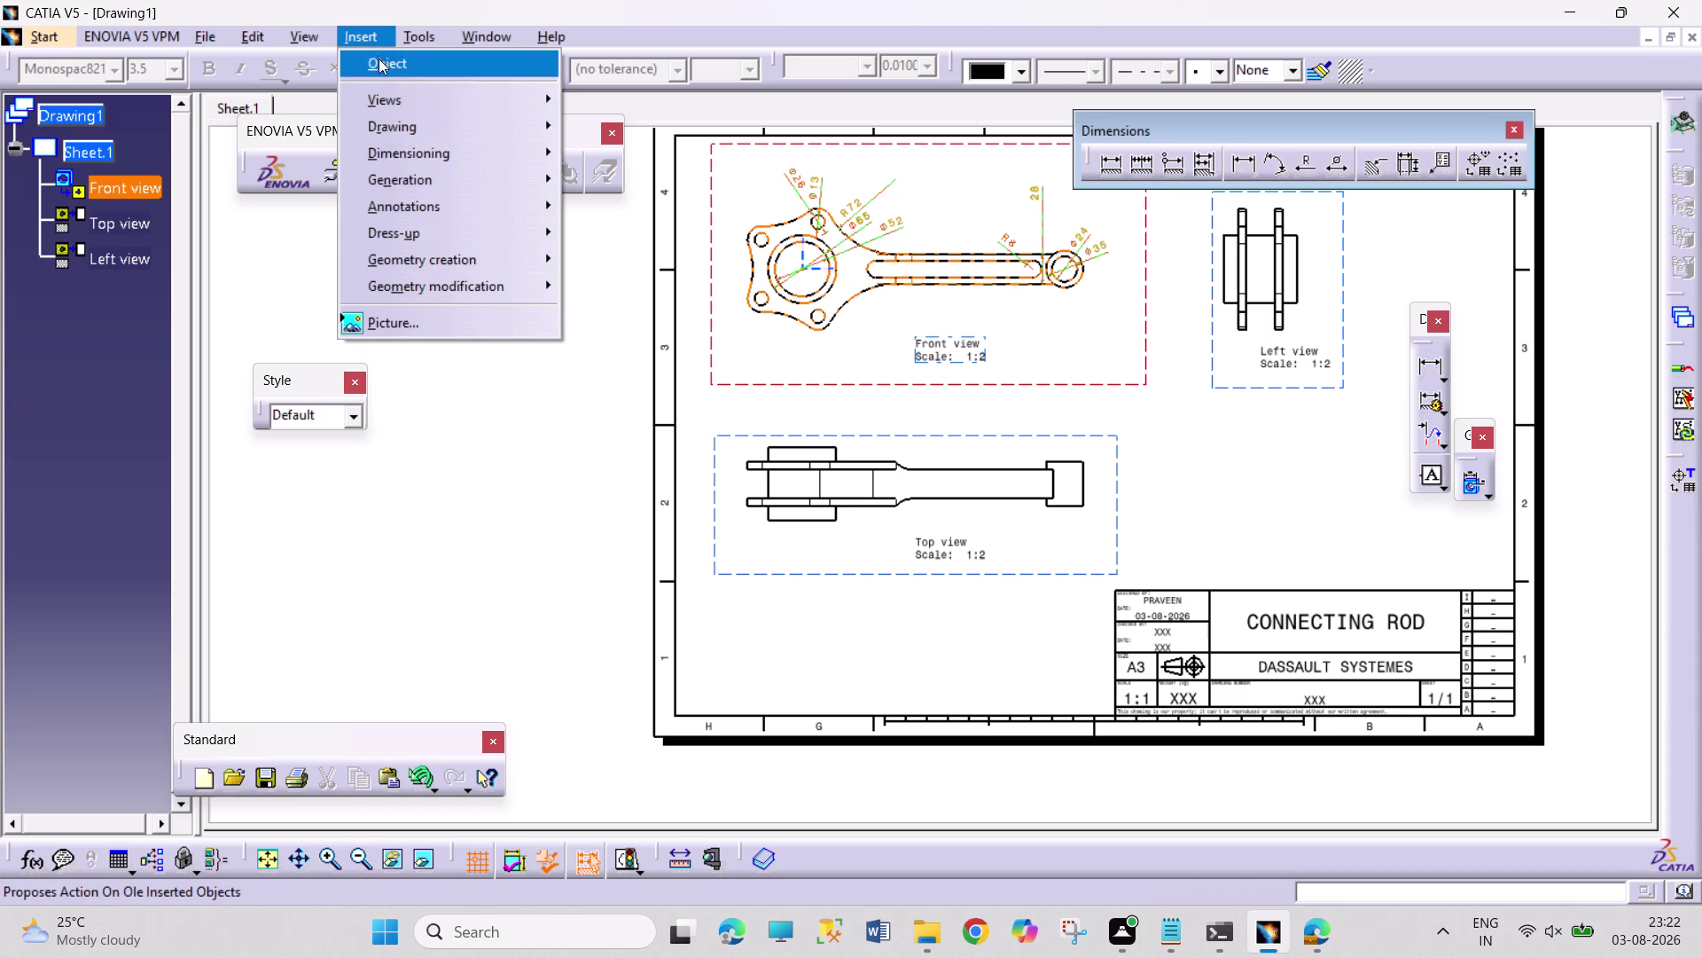
click(412, 104)
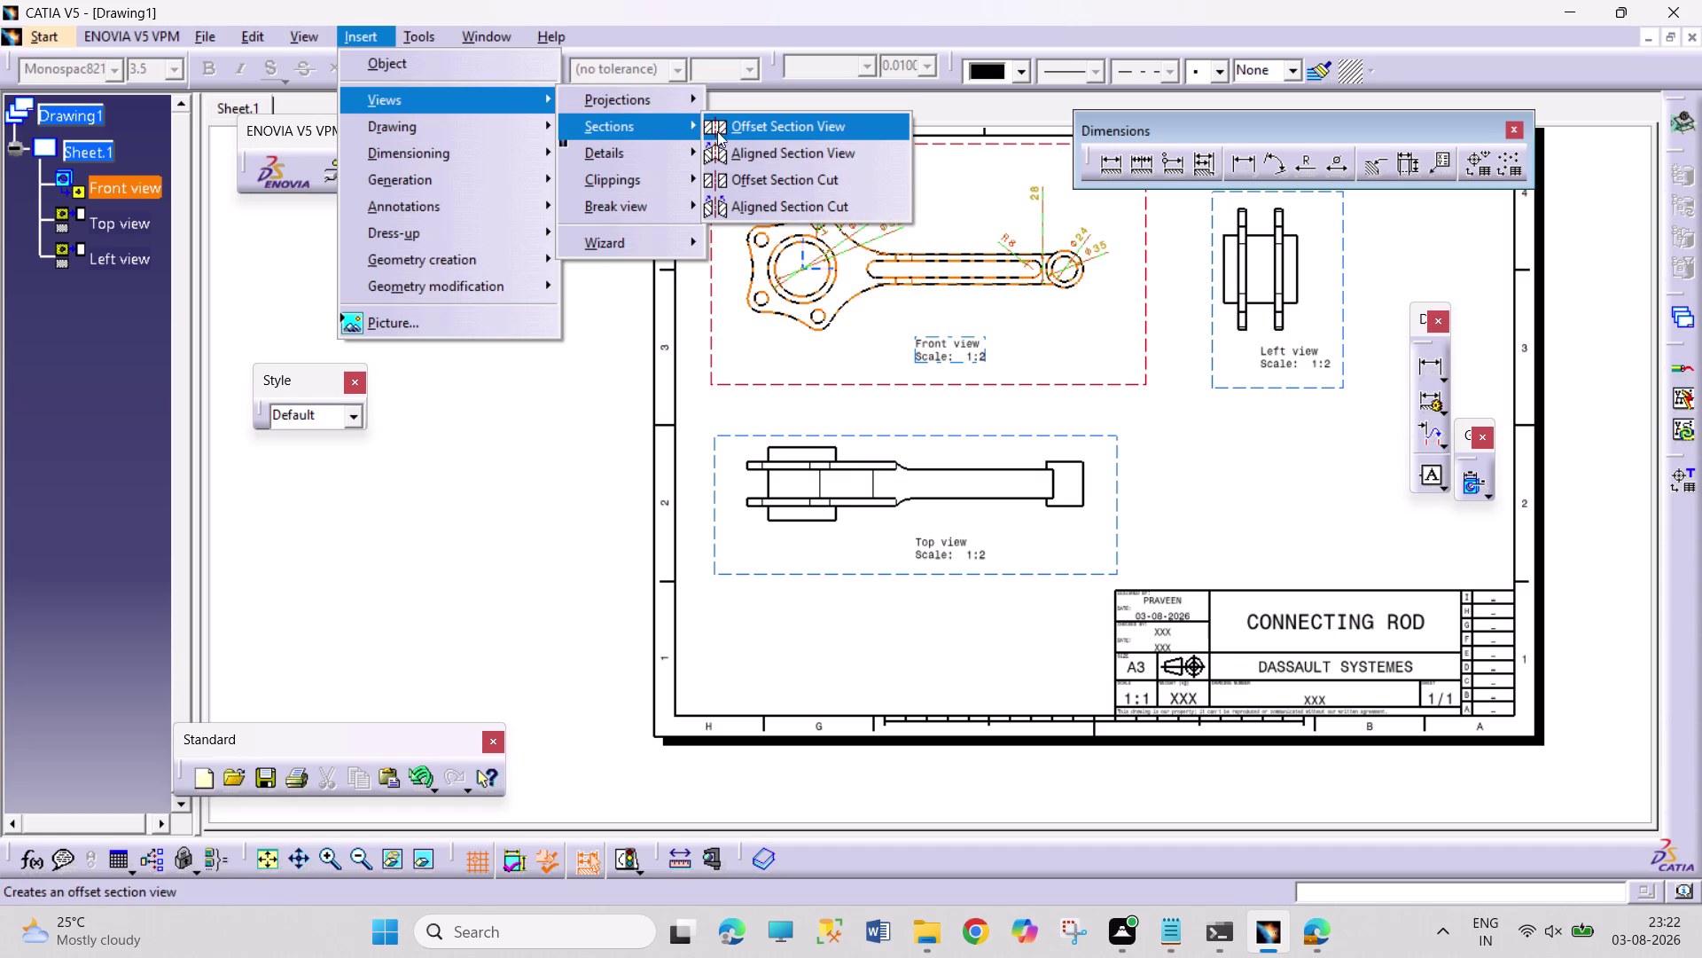
click(725, 131)
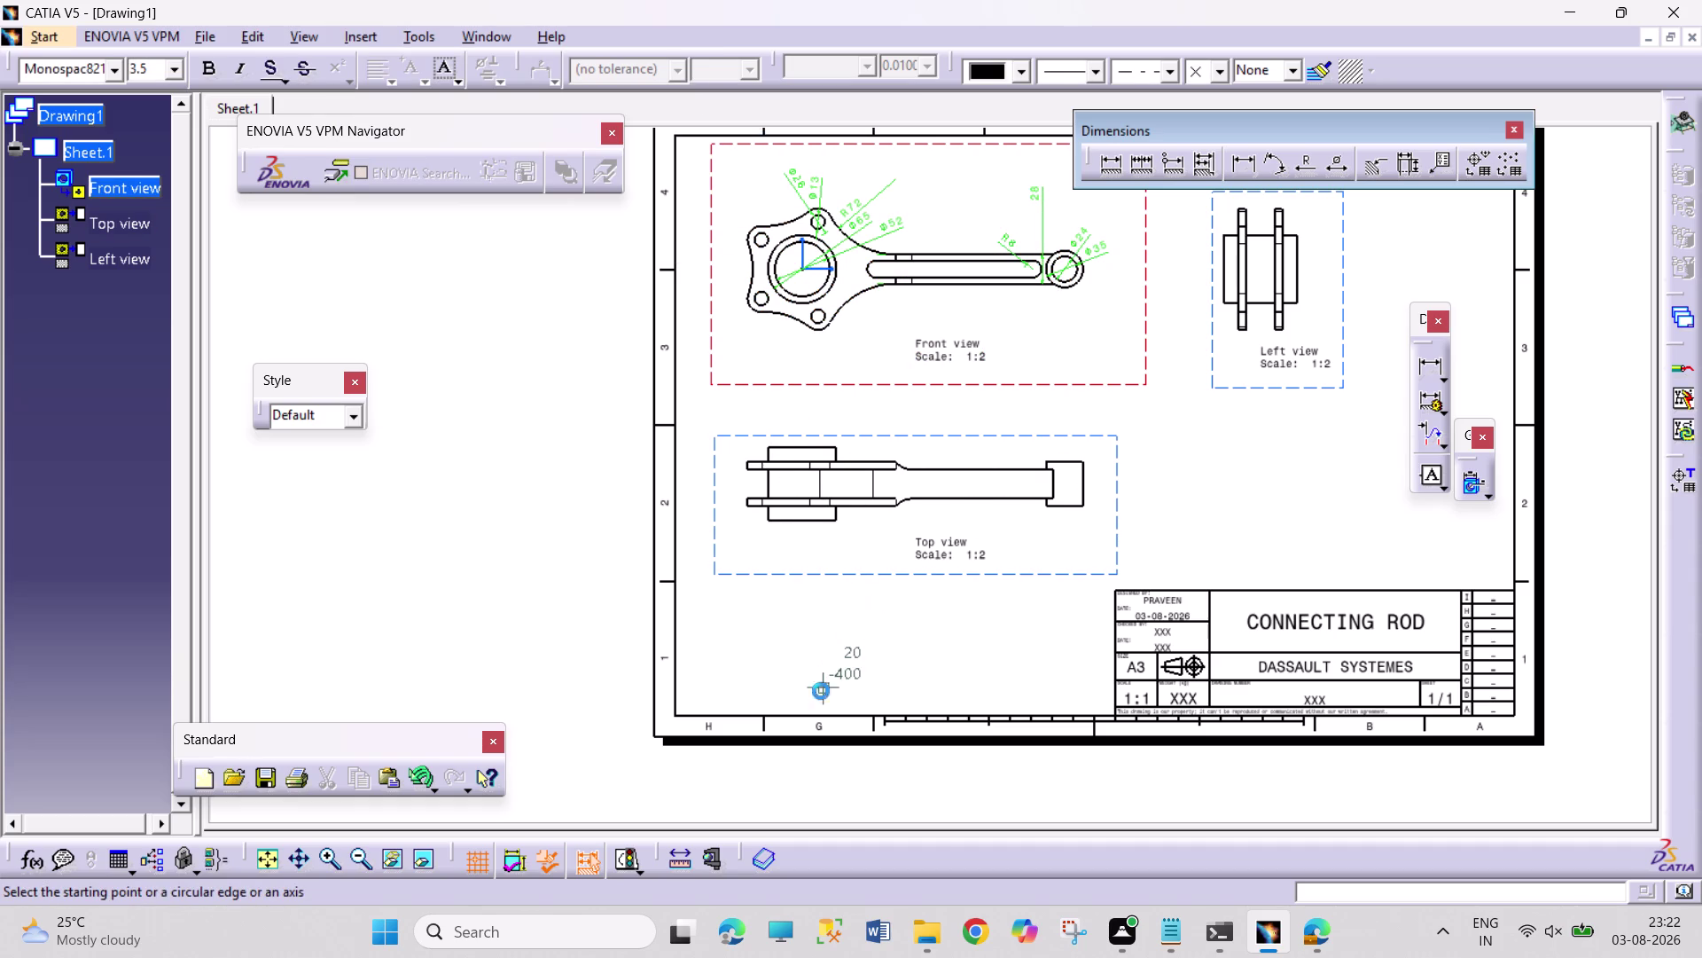
middle_drag(793, 665, 791, 598)
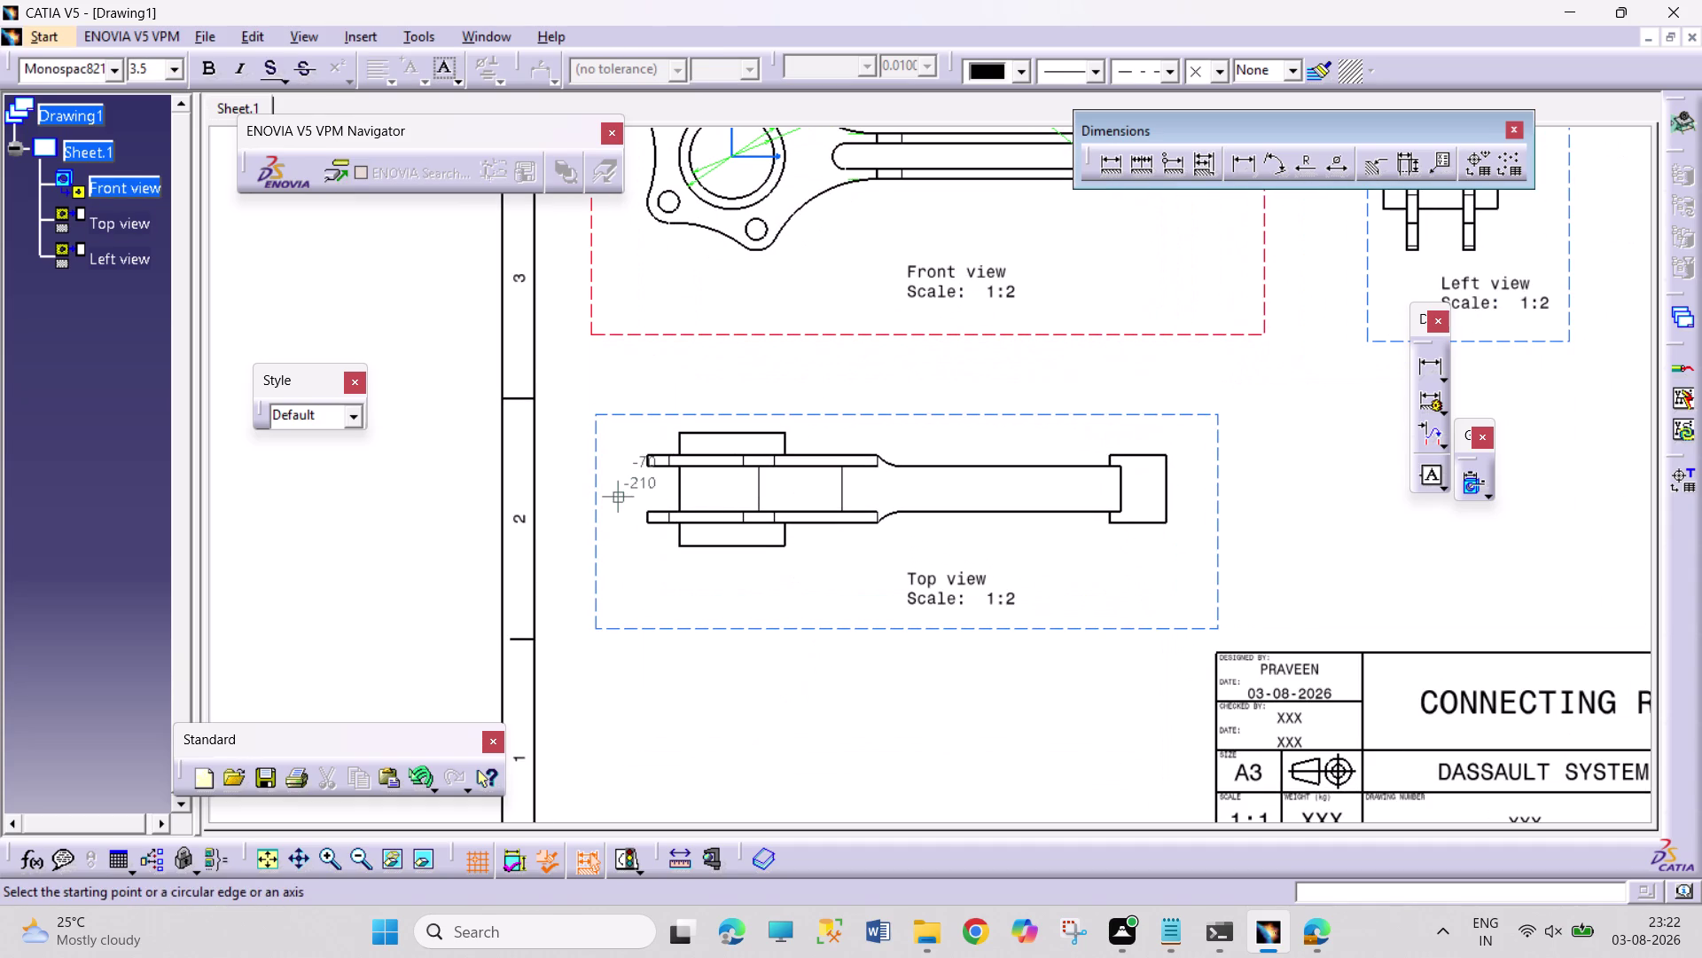
click(613, 491)
click(1219, 497)
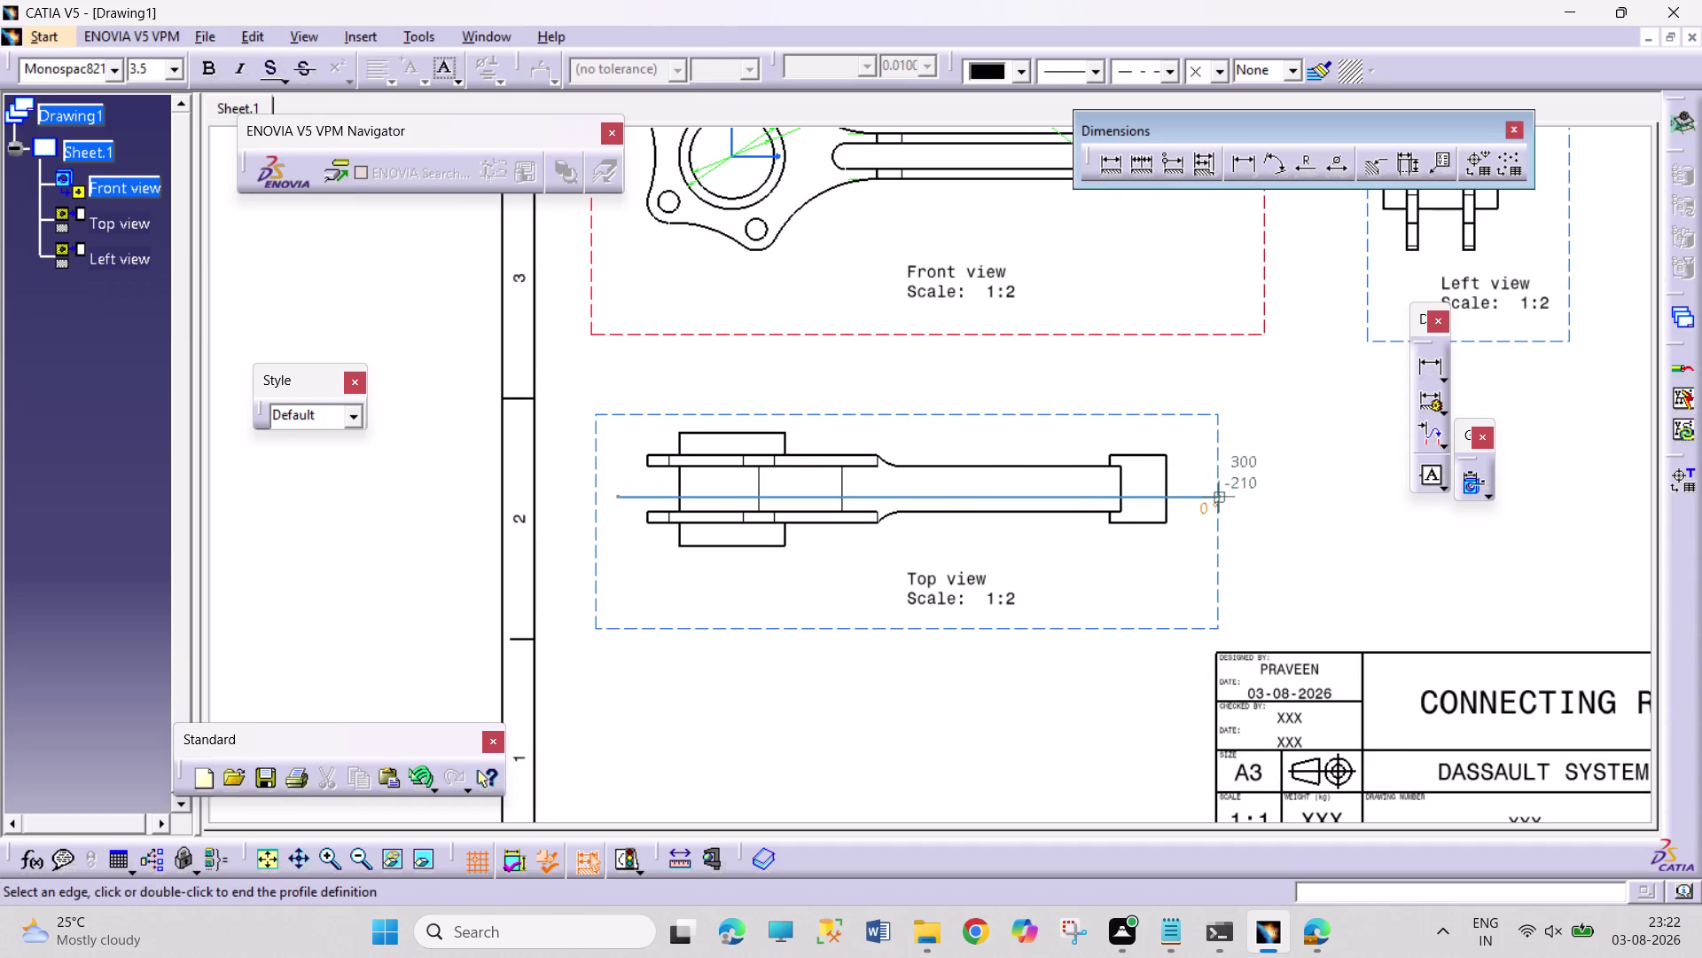
click(1227, 561)
double_click(1109, 565)
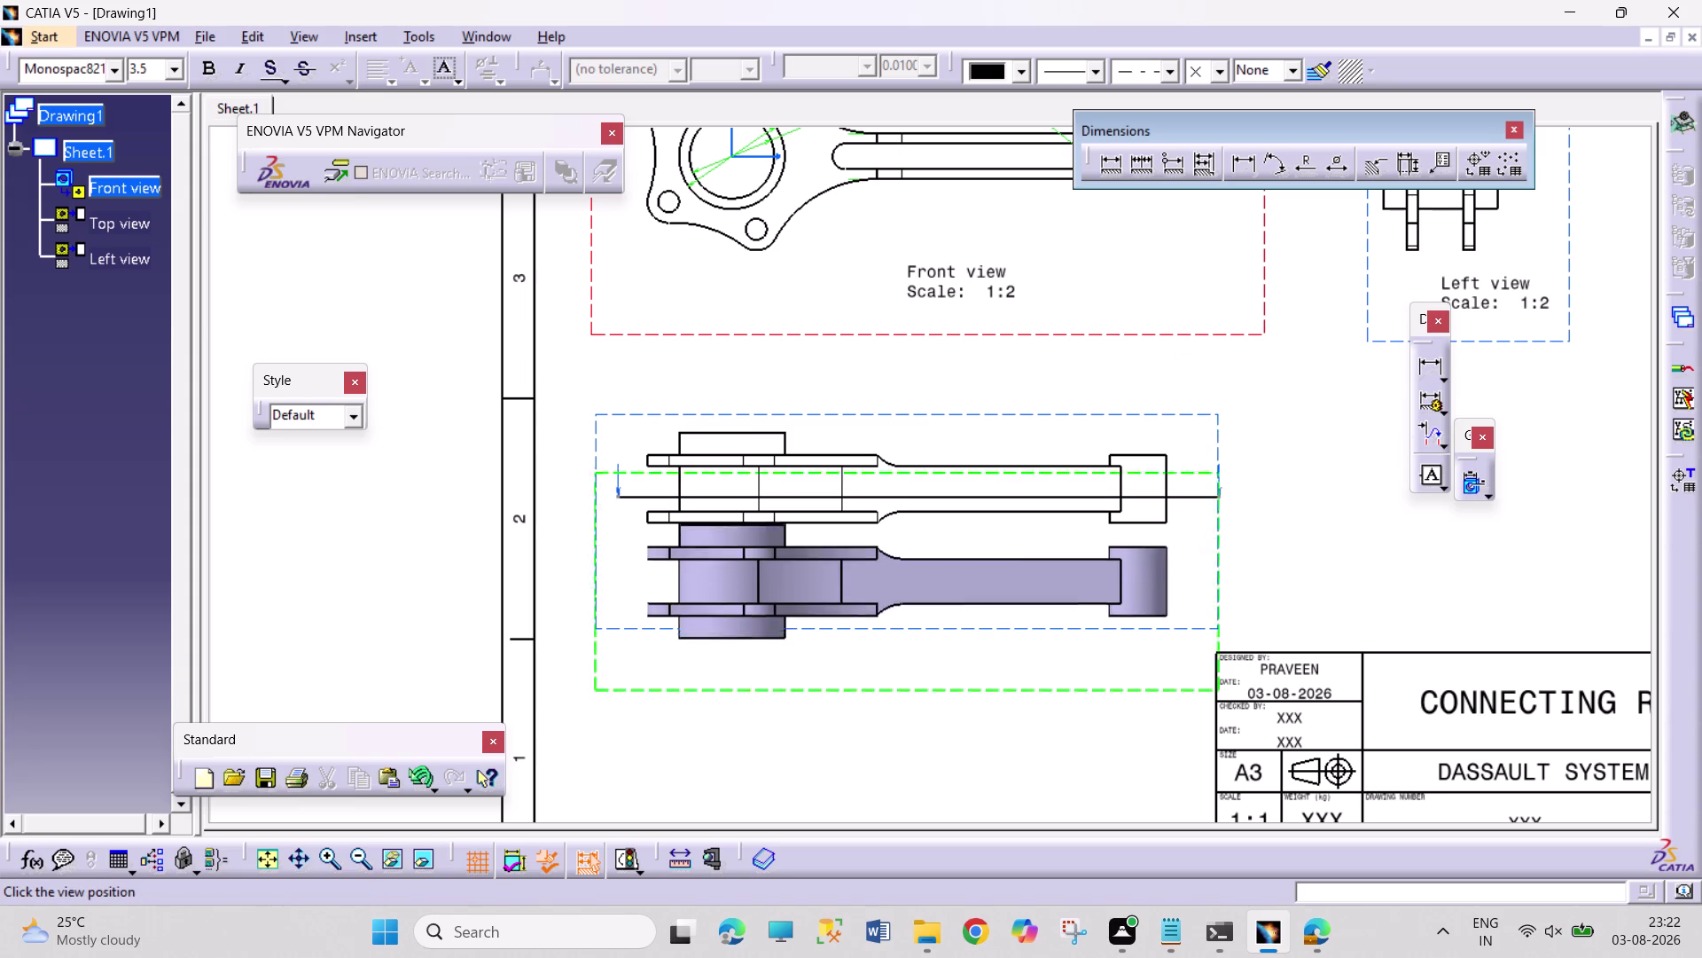
click(1096, 722)
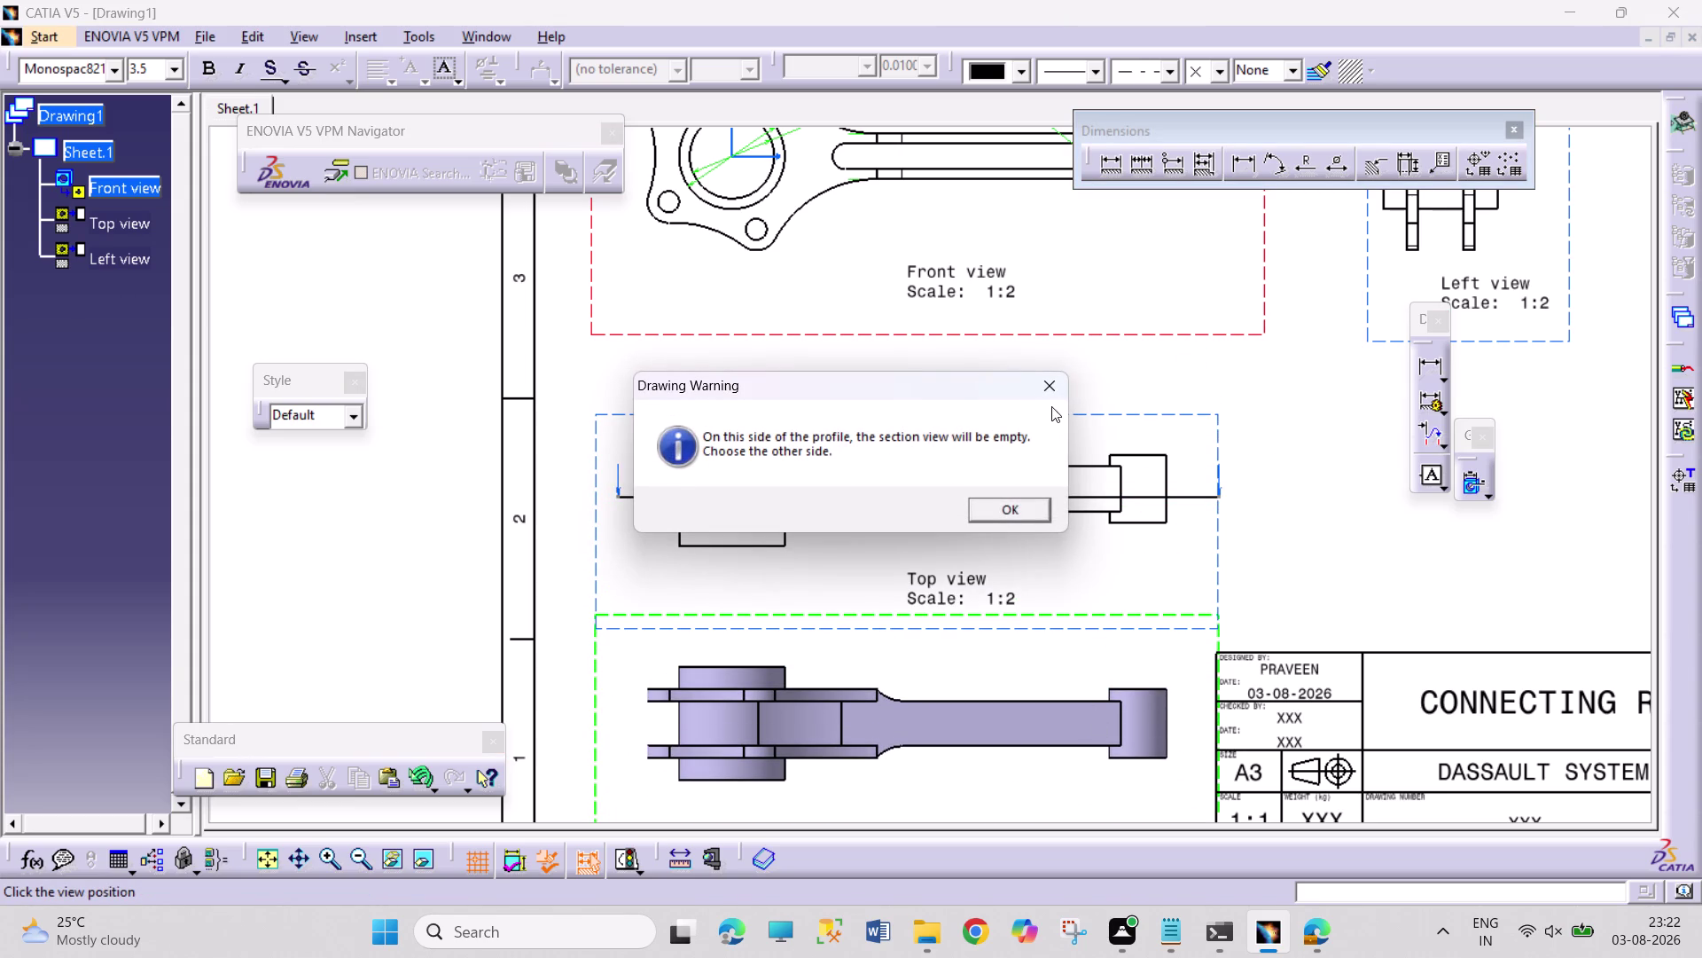
click(1052, 395)
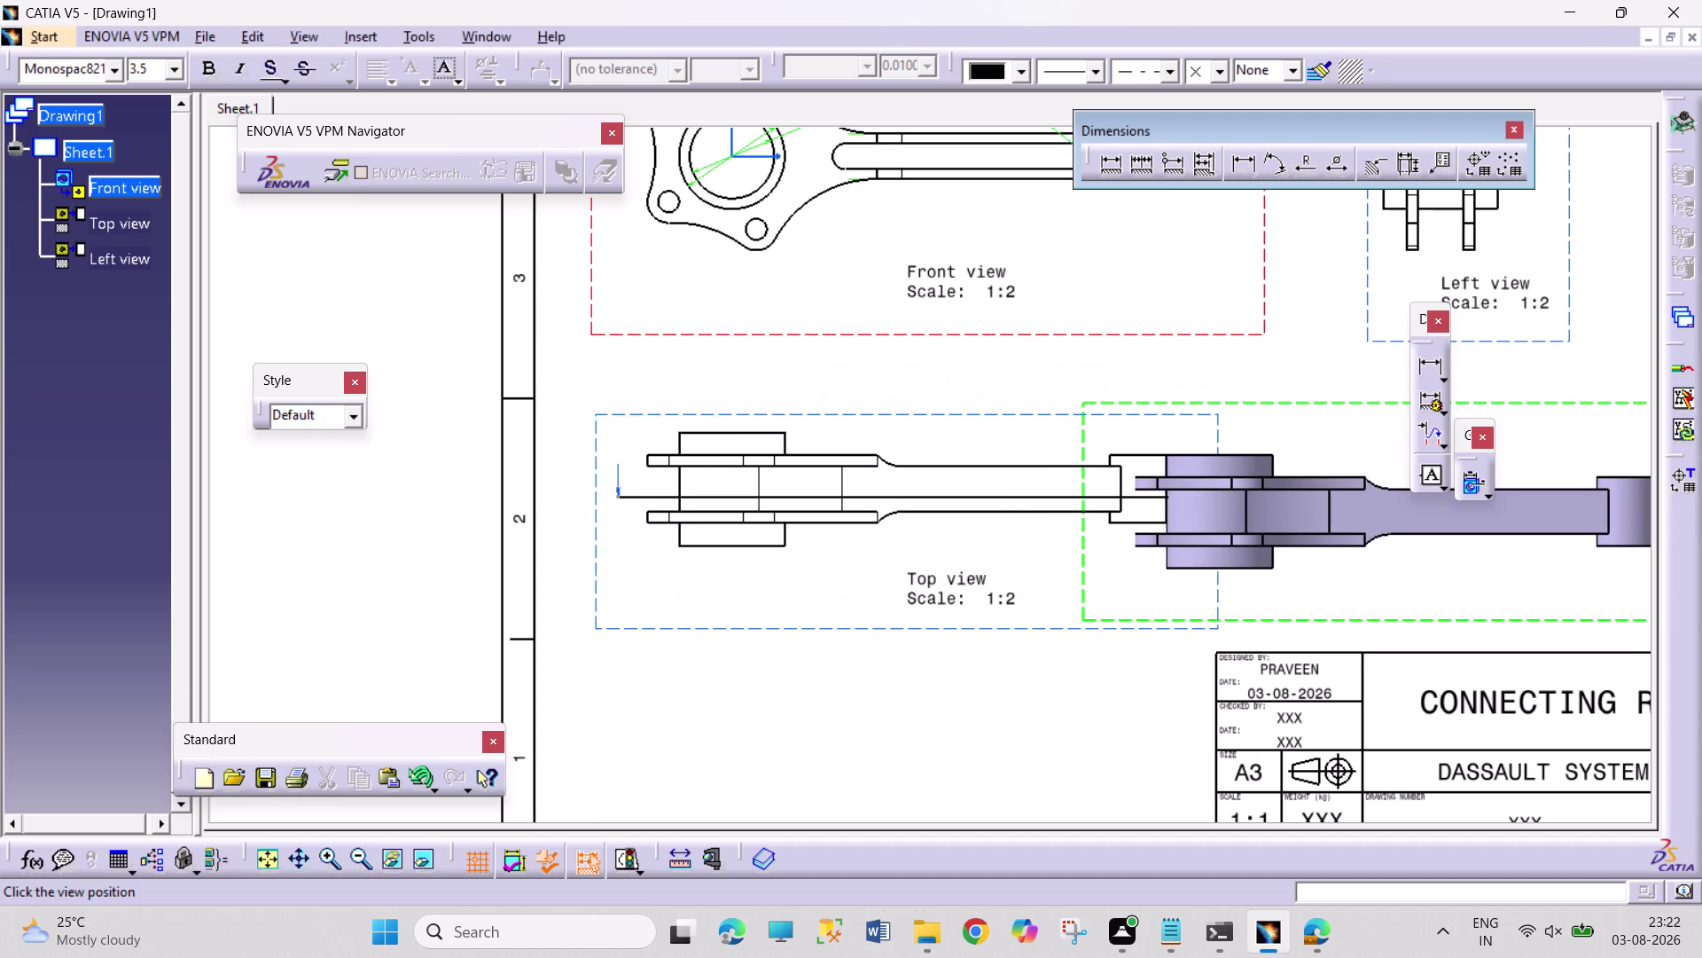
click(1397, 510)
click(1057, 393)
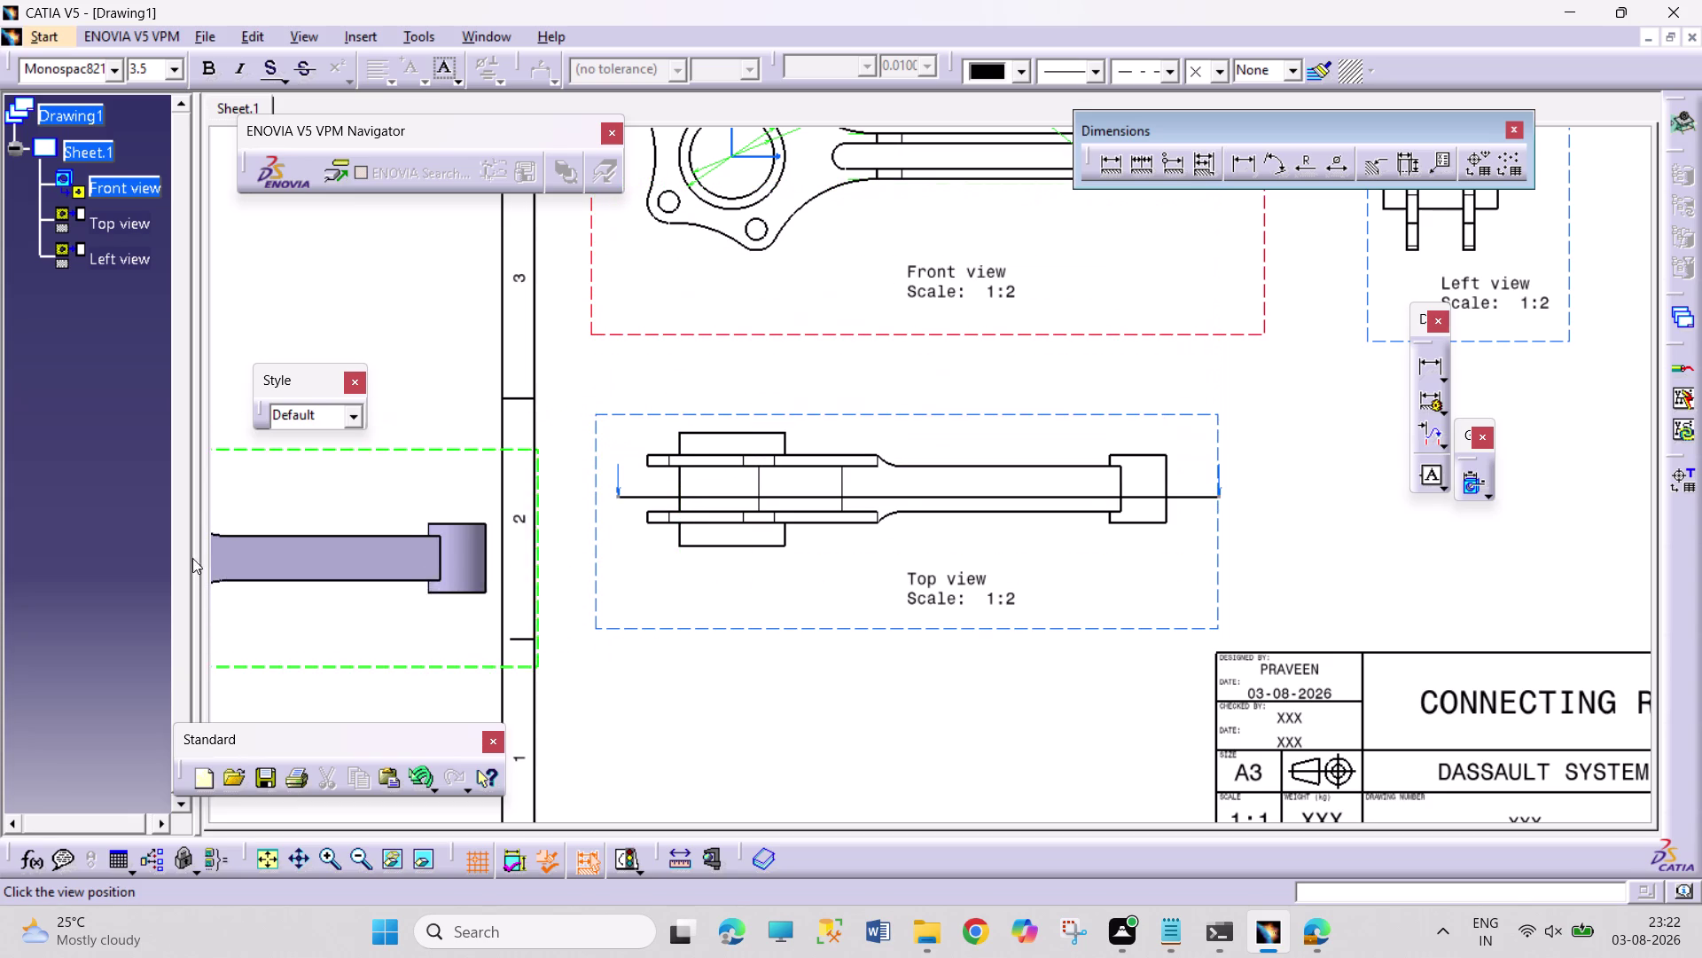
key(Escape)
key(Escape)
key(Escape)
key(Escape)
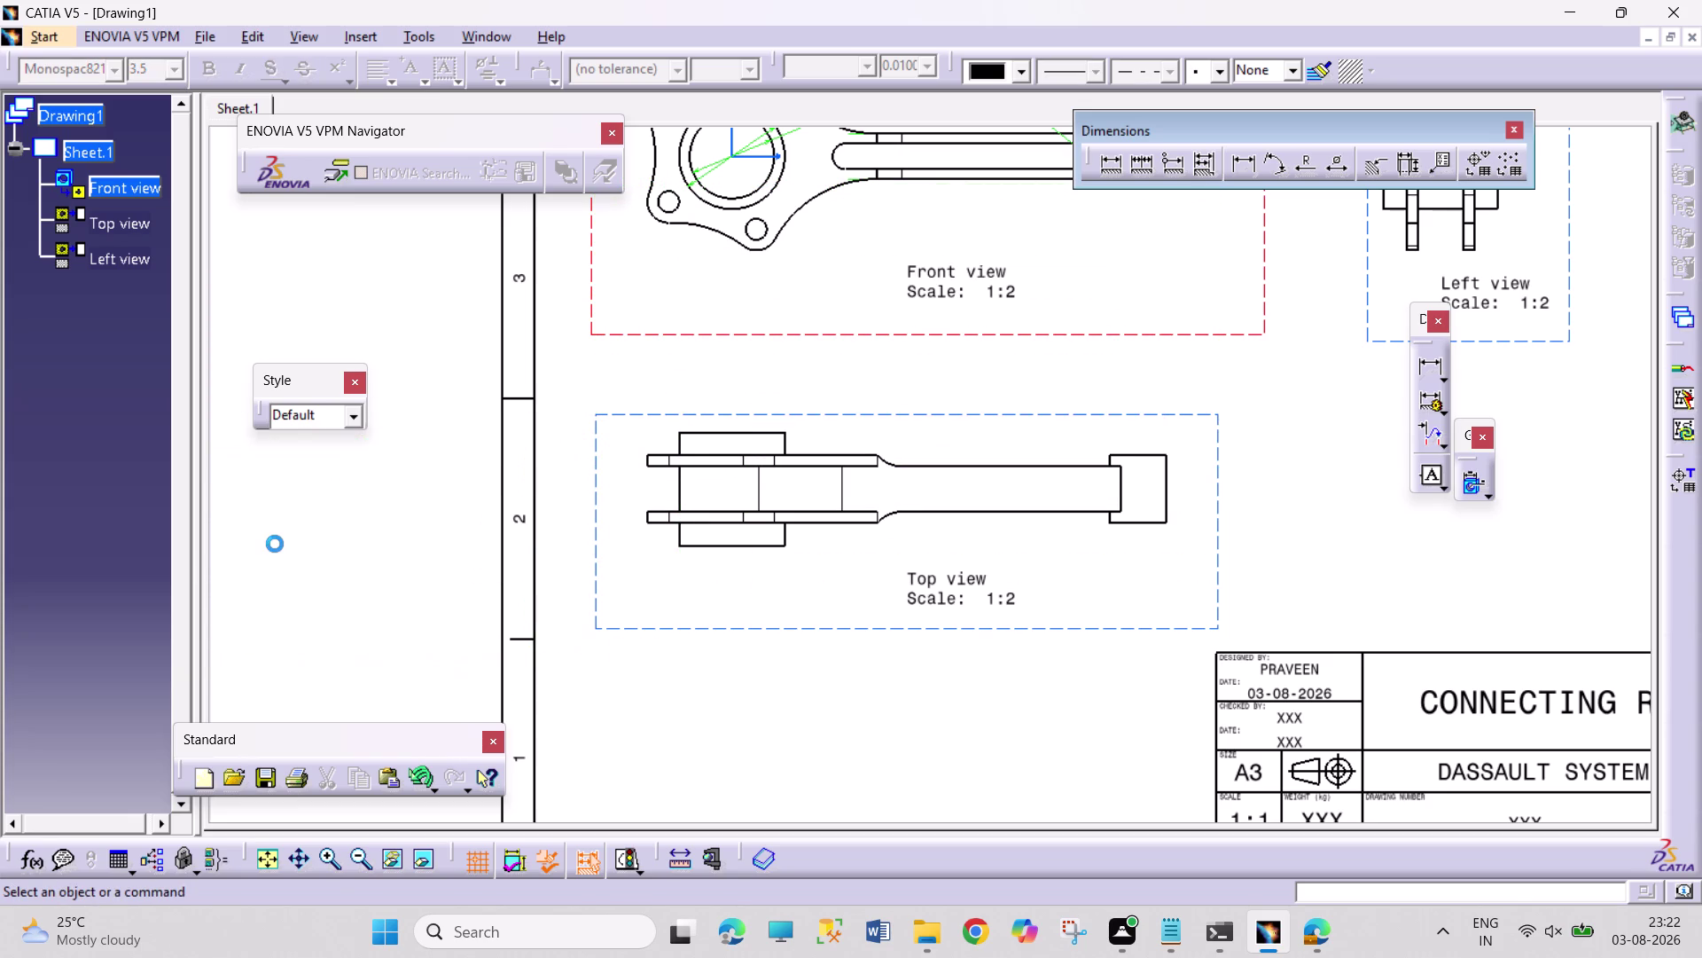
key(Escape)
click(411, 36)
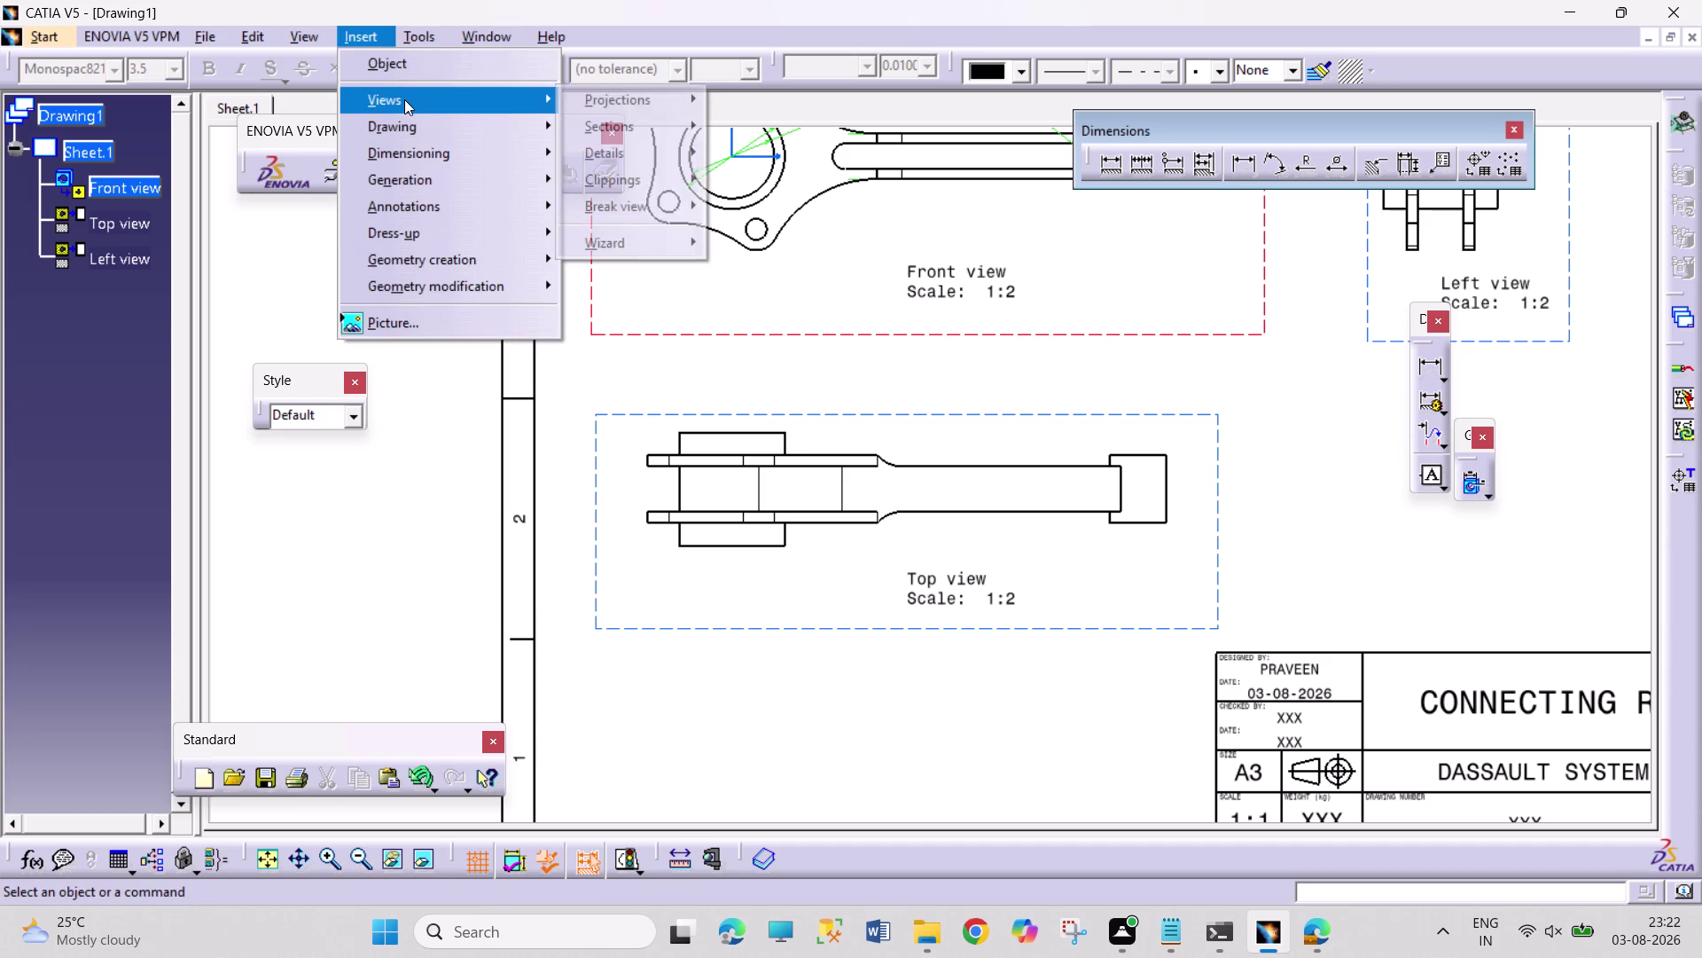
click(418, 103)
click(648, 125)
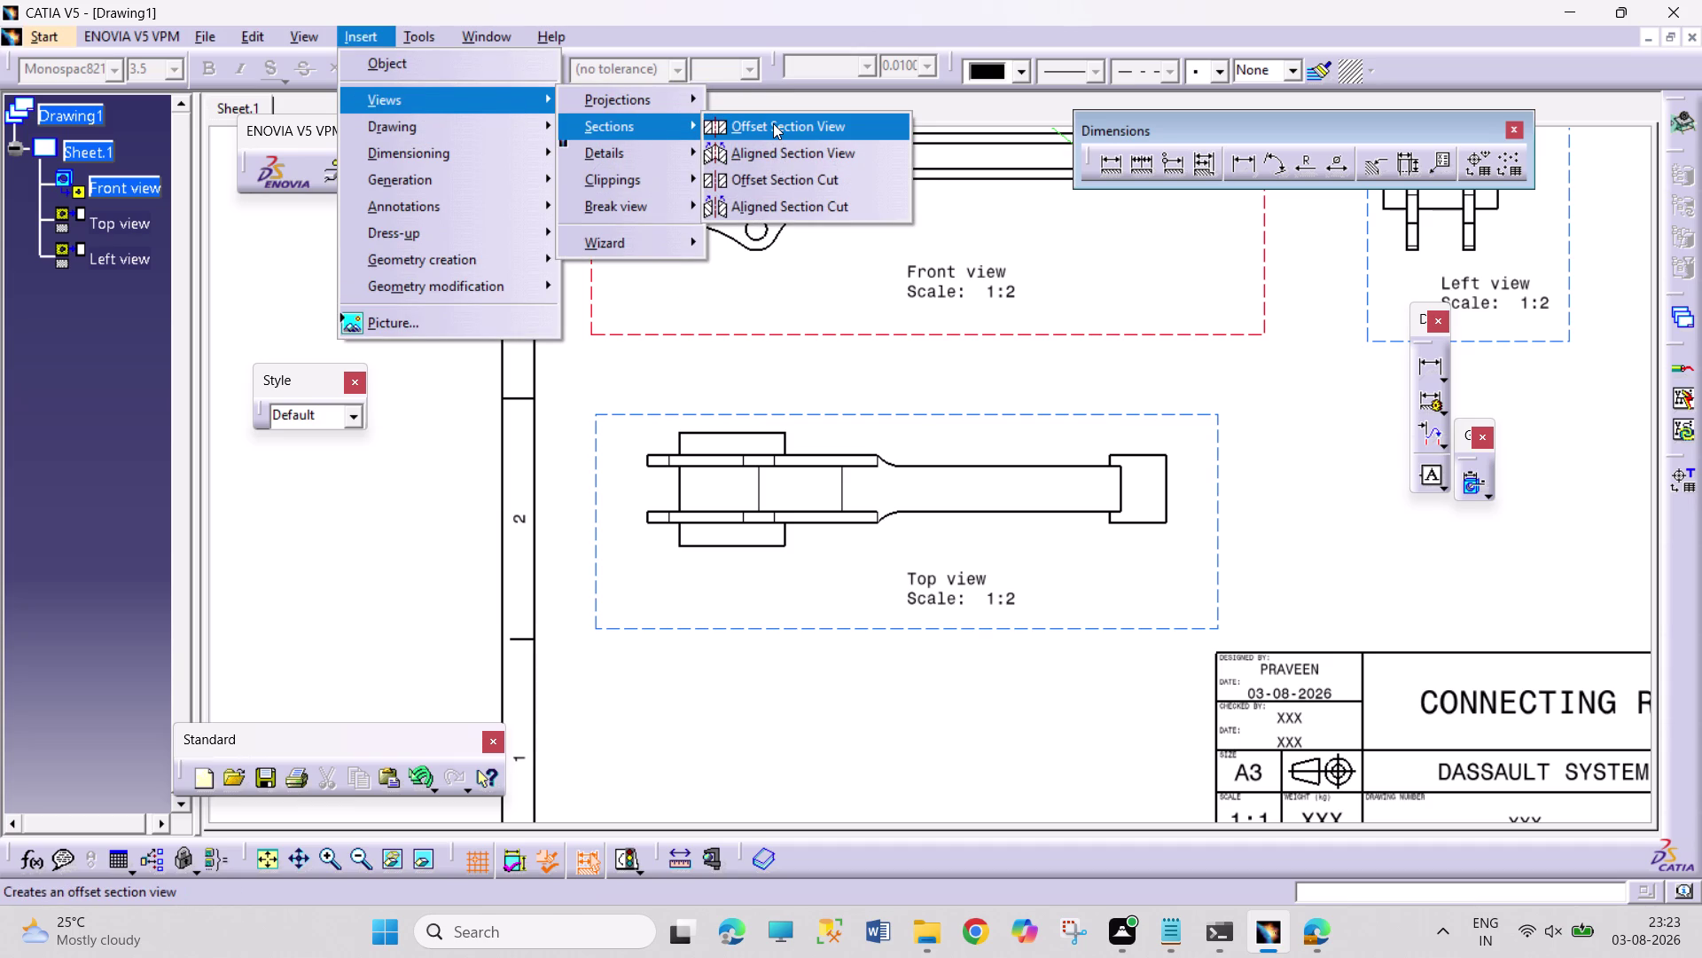
click(774, 124)
middle_drag(811, 581, 819, 488)
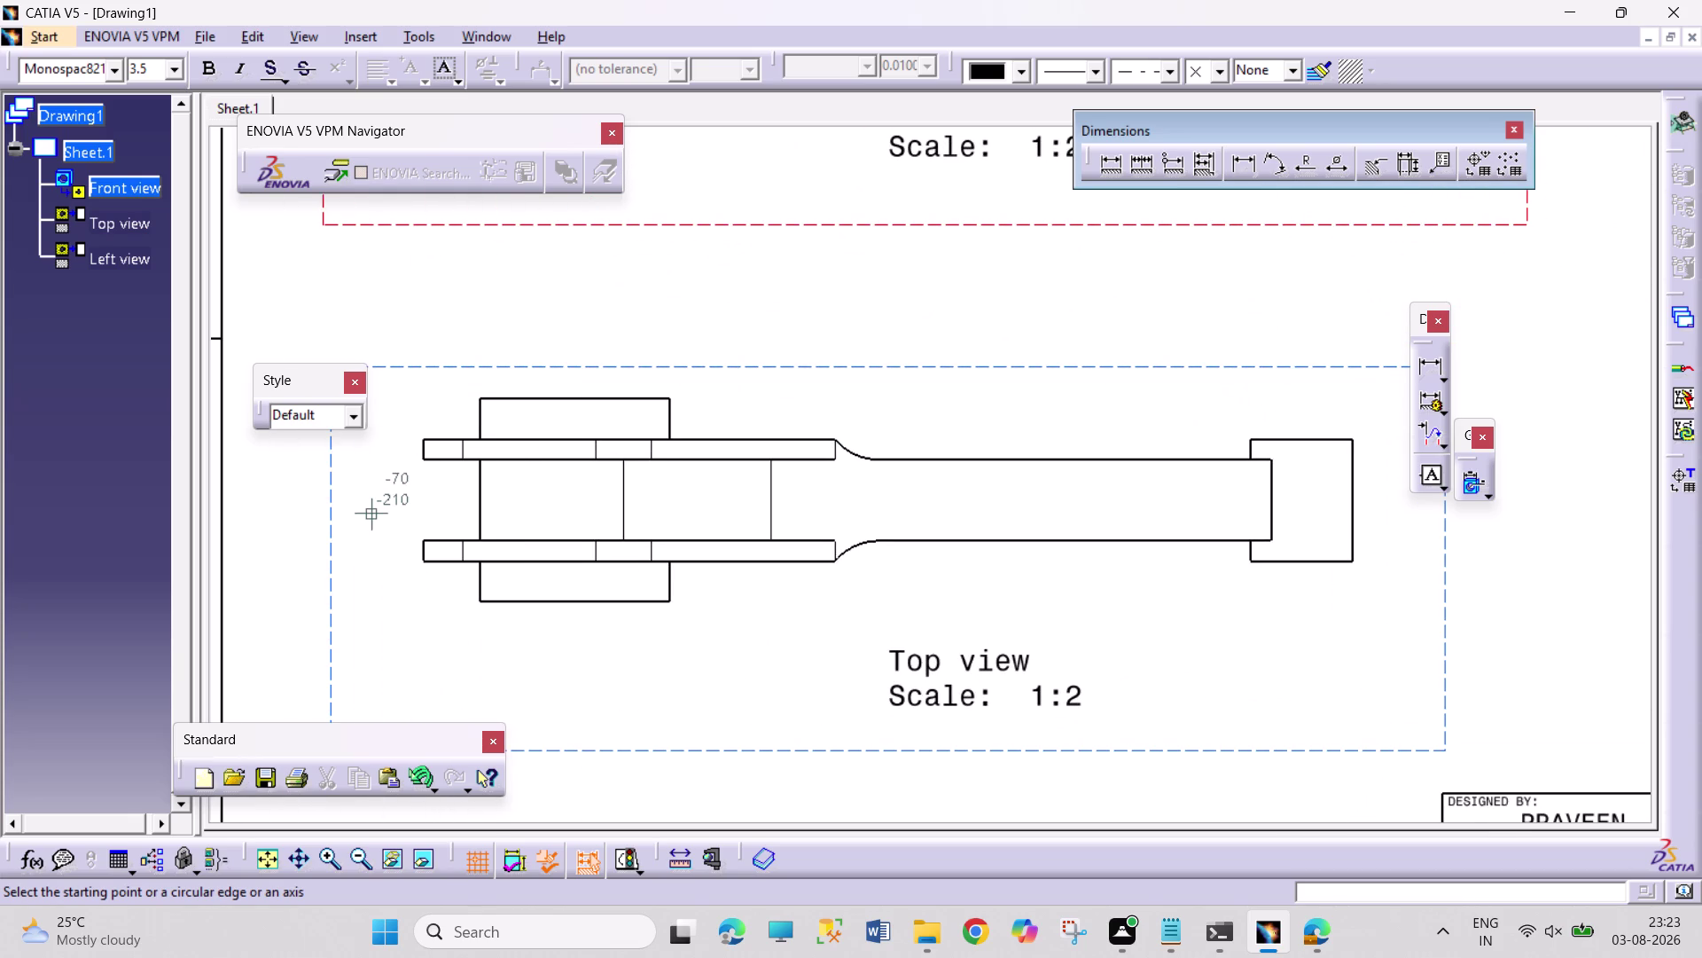
click(278, 505)
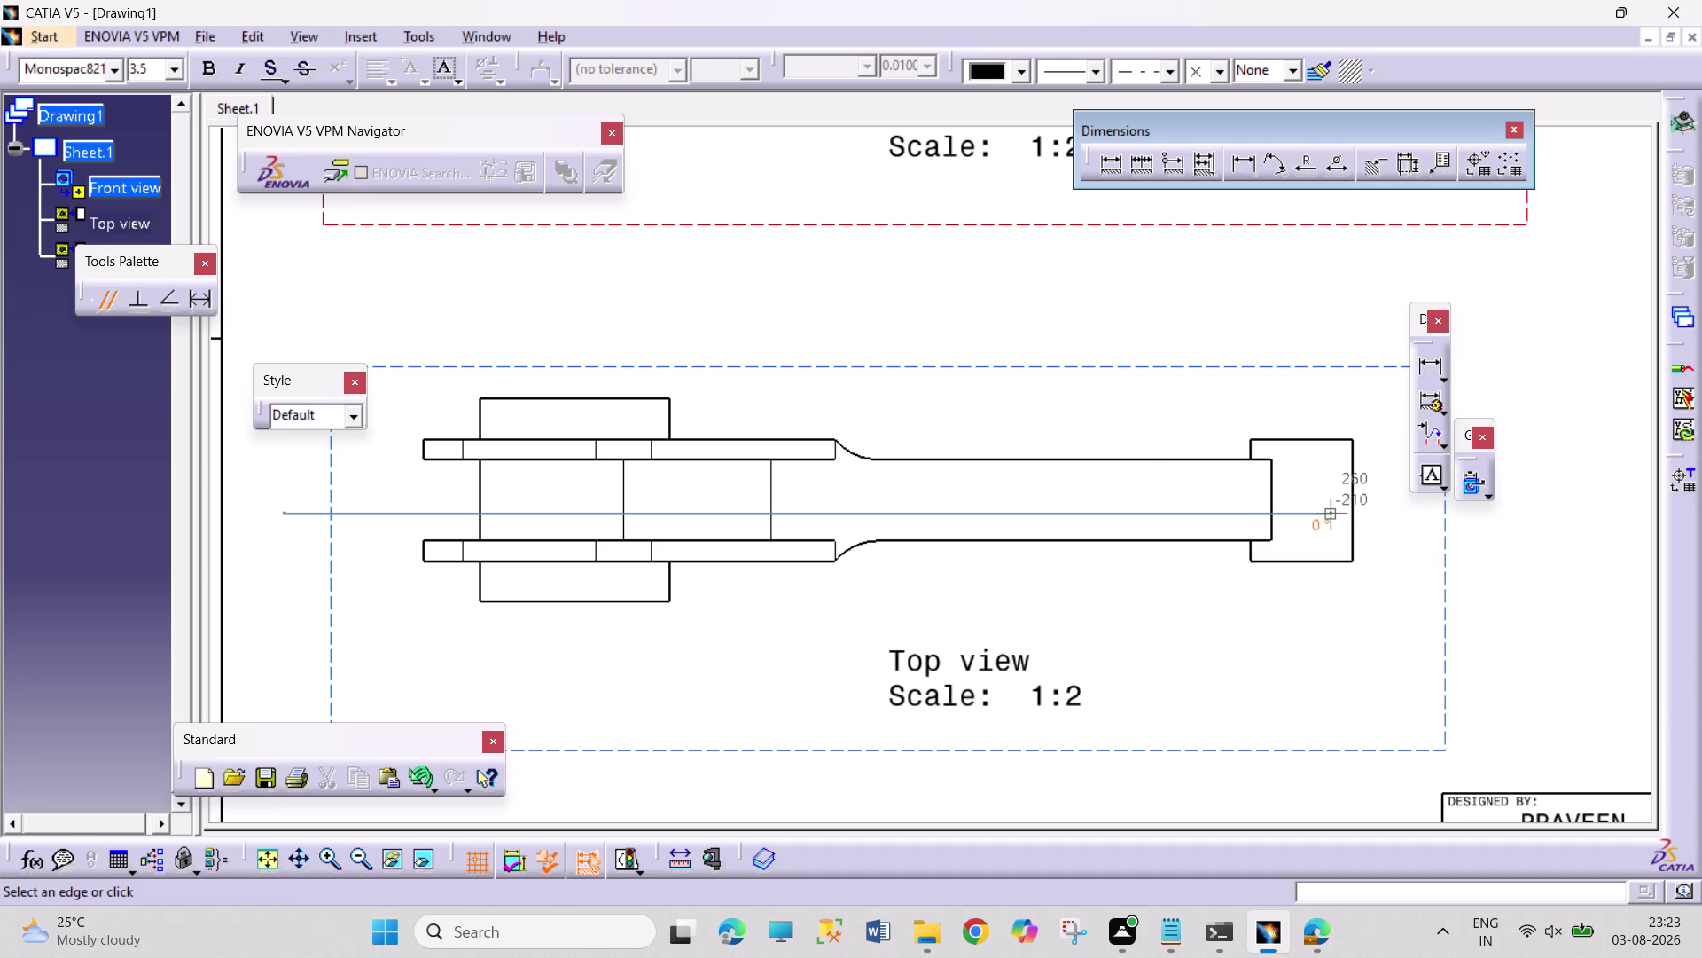
click(916, 506)
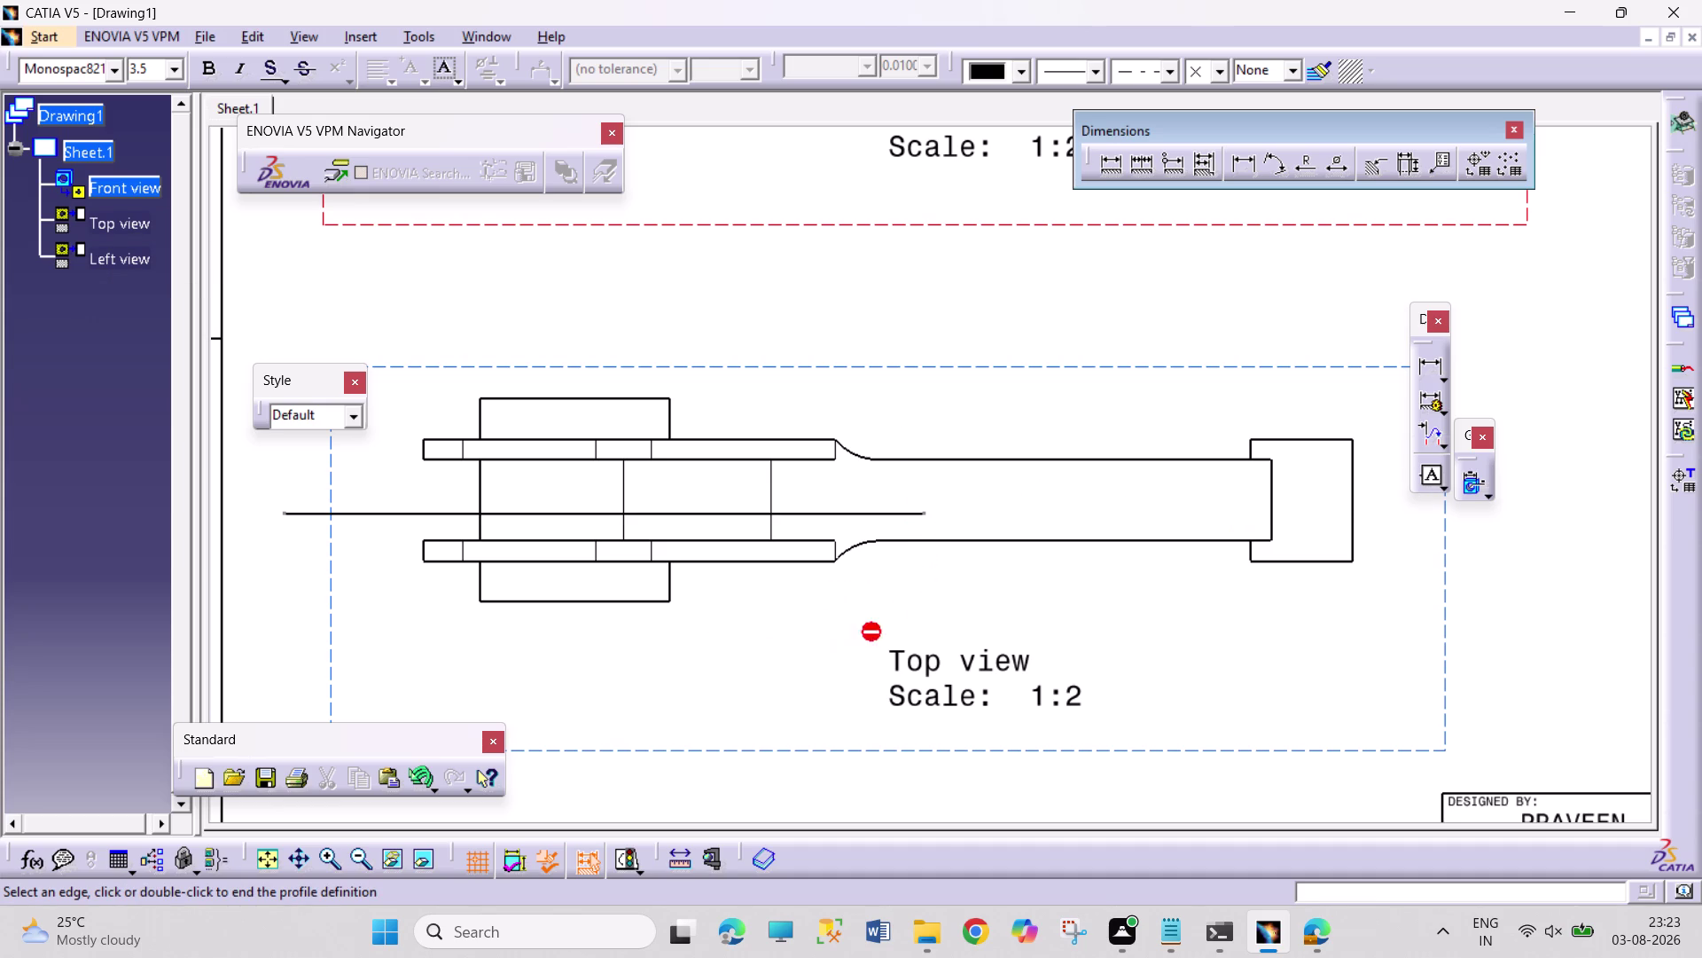
click(939, 585)
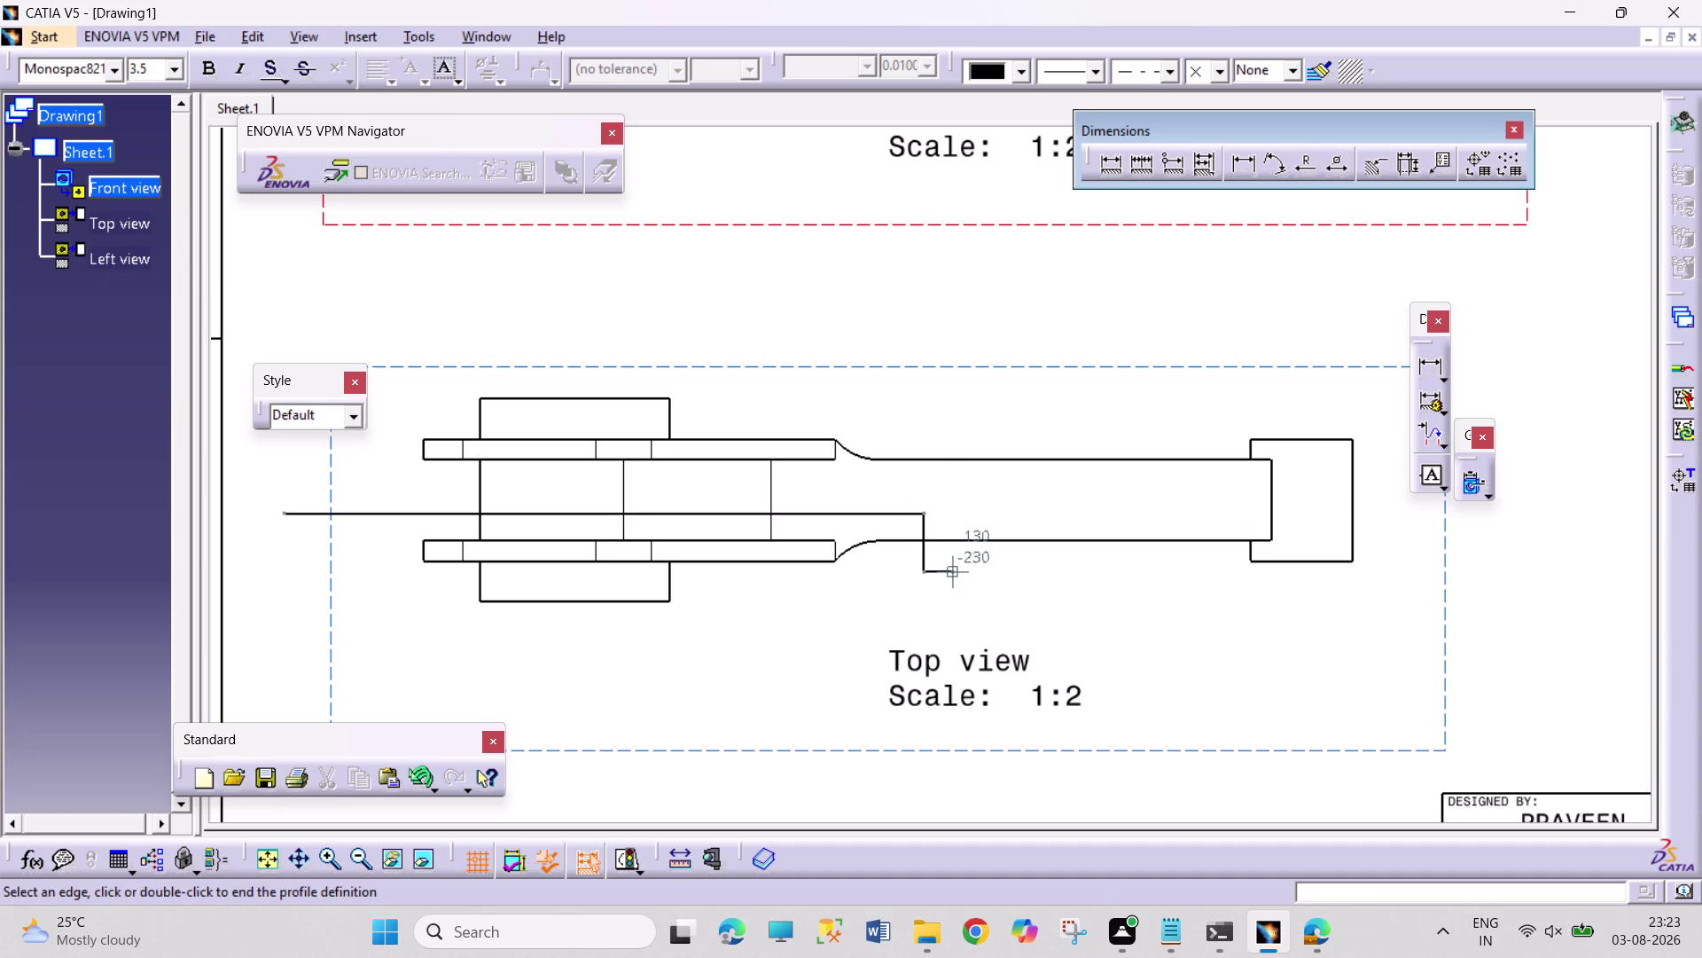
click(1032, 587)
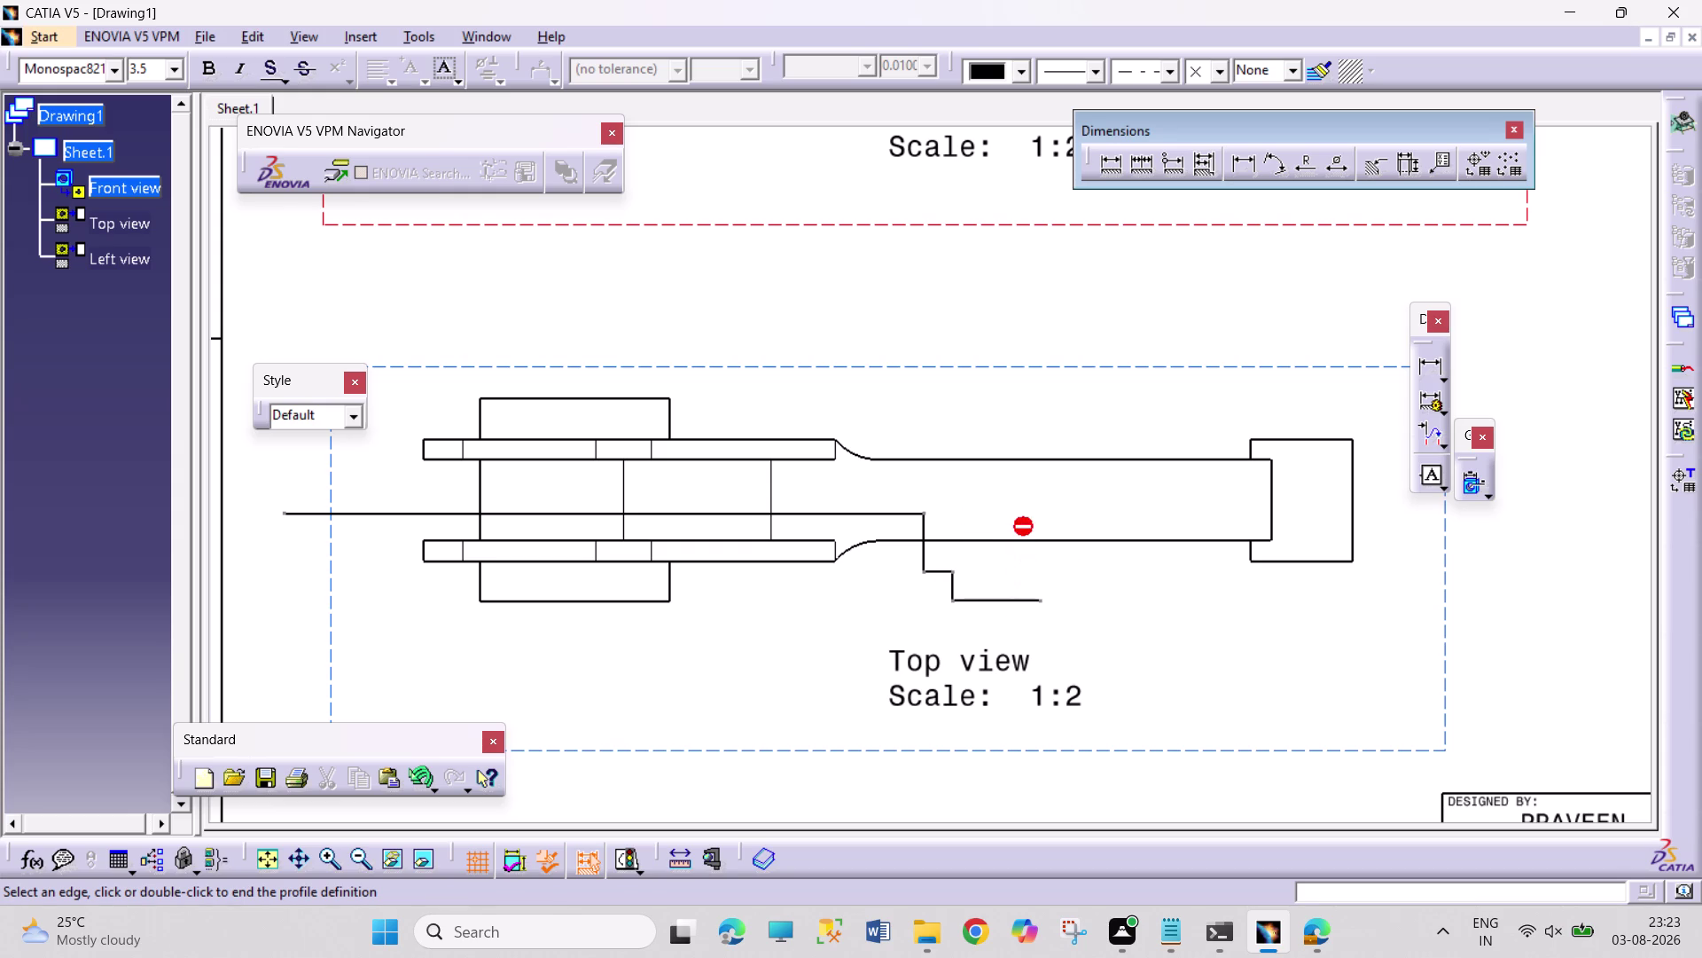
double_click(1033, 528)
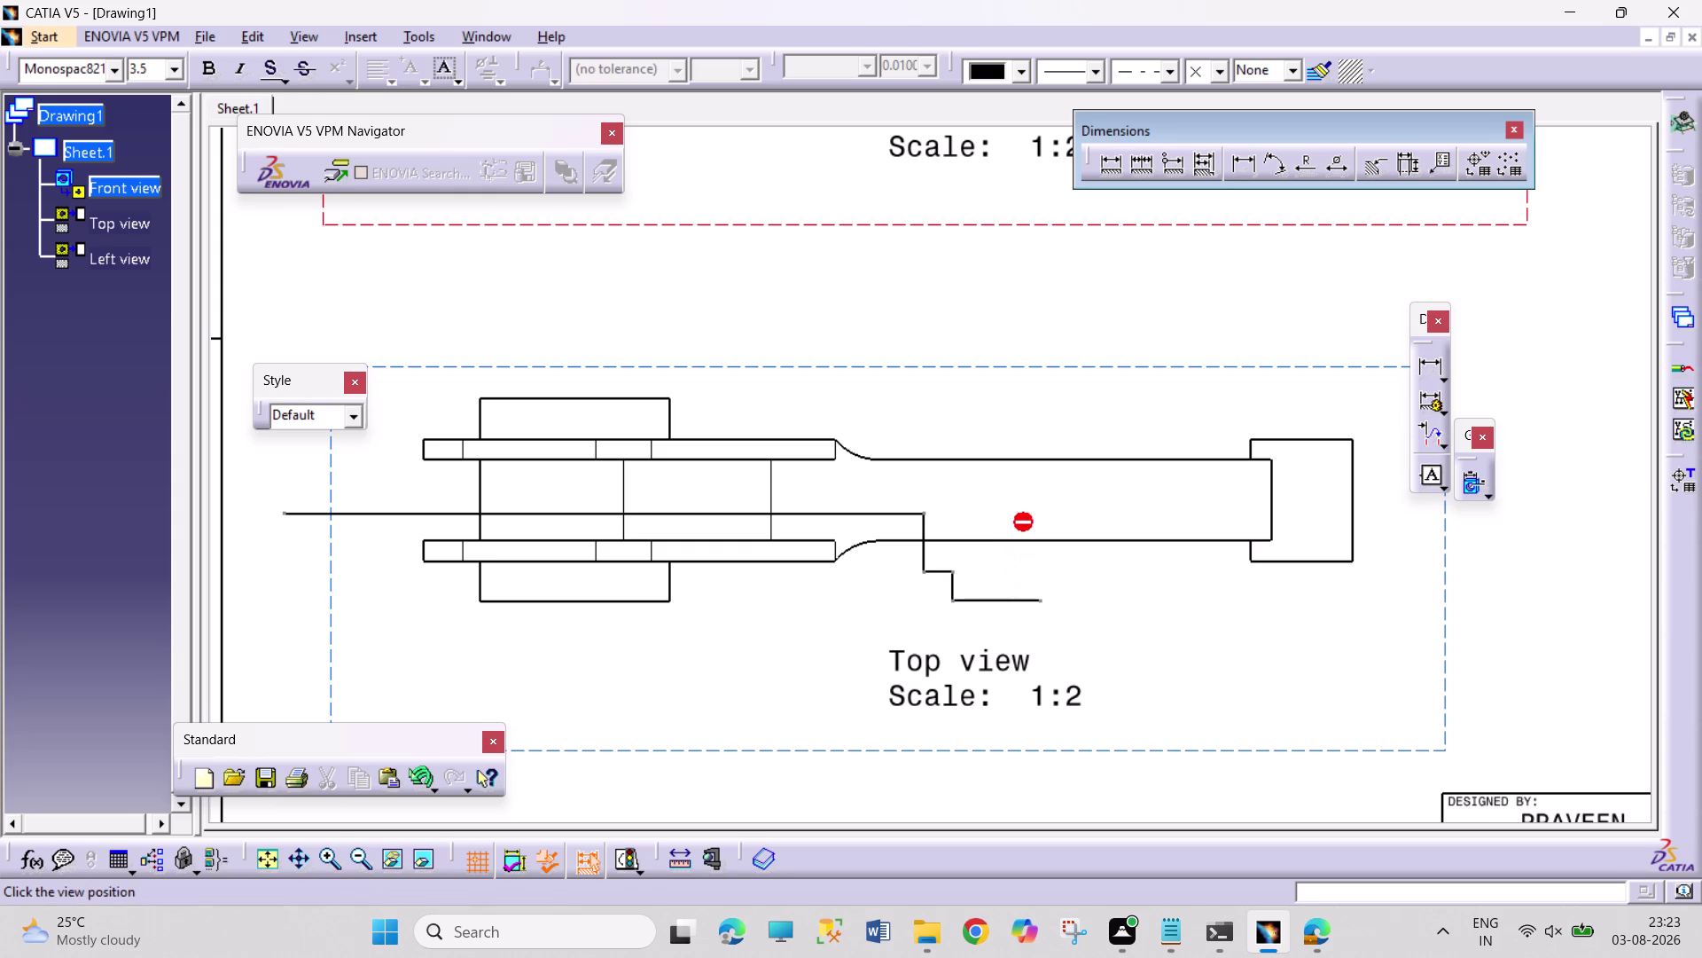
click(959, 324)
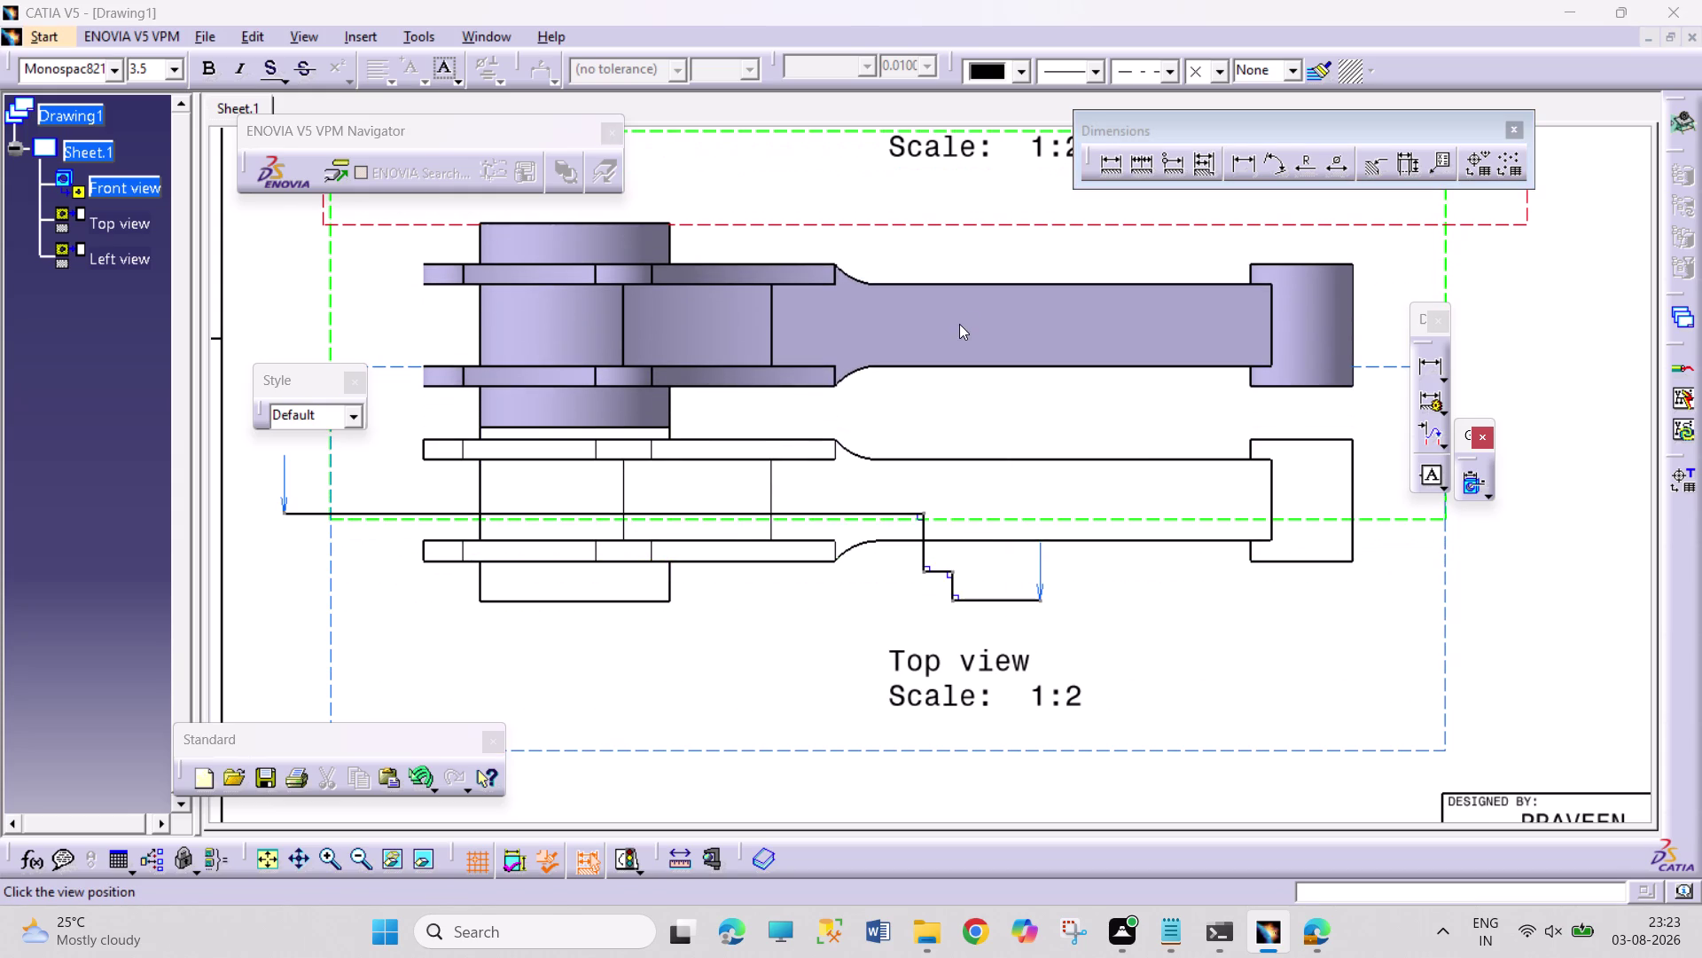
click(1060, 397)
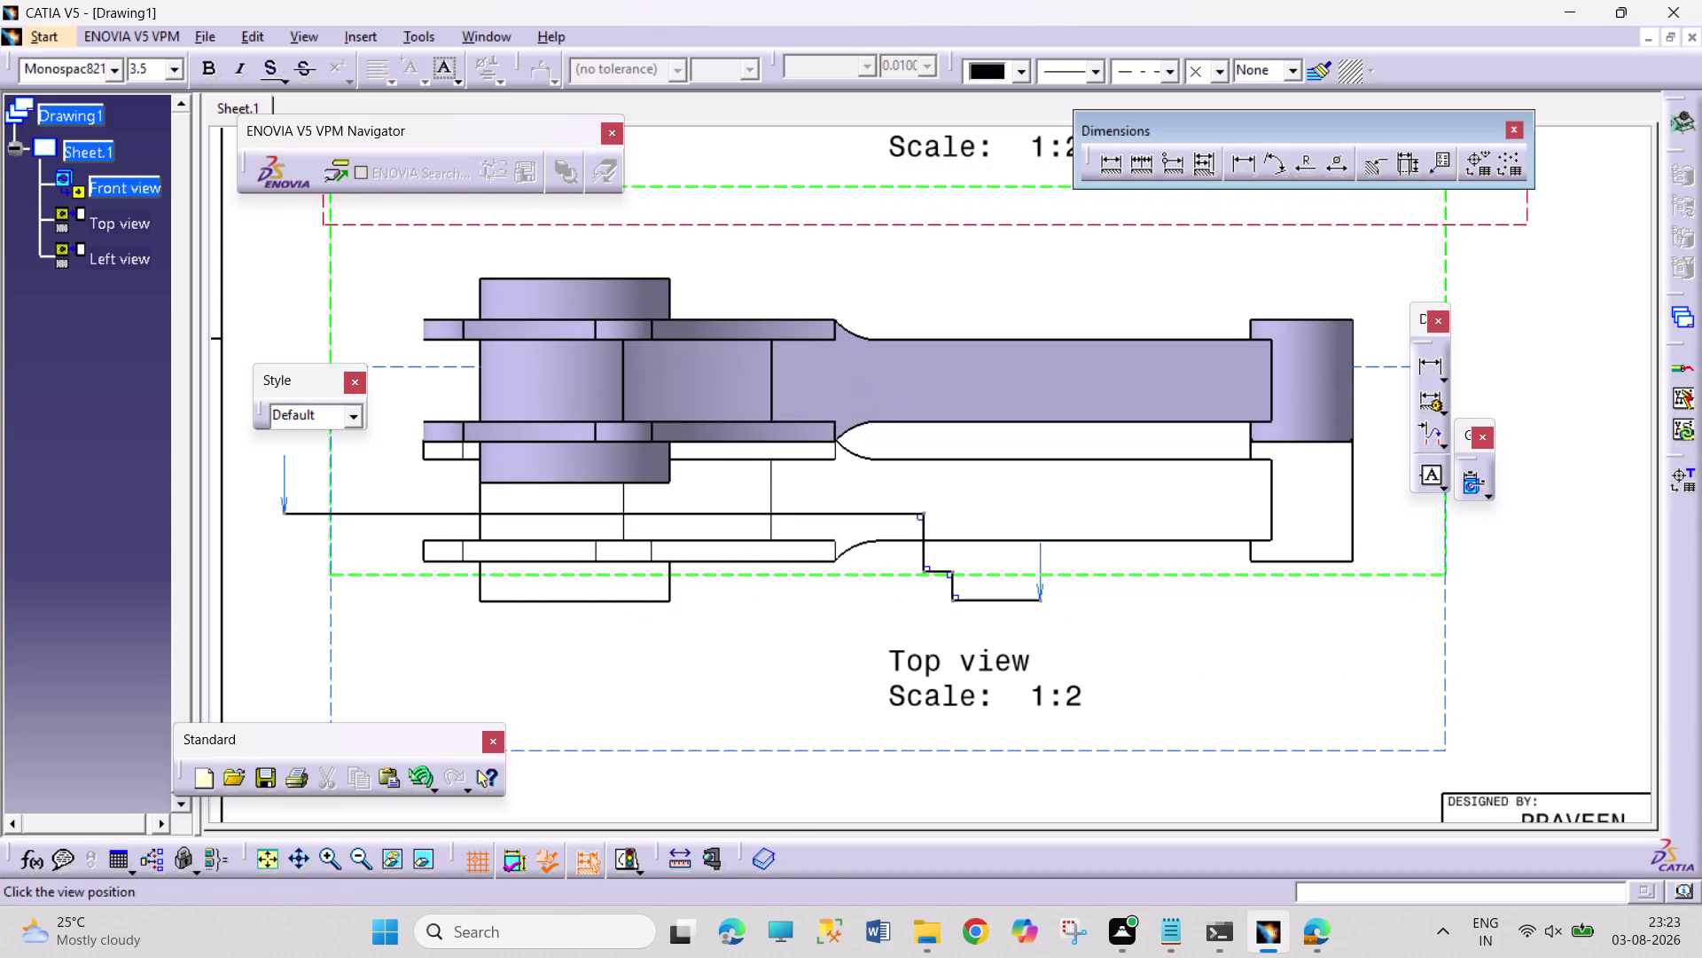
key(Escape)
key(Escape)
key(Escape)
key(Escape)
key(Escape)
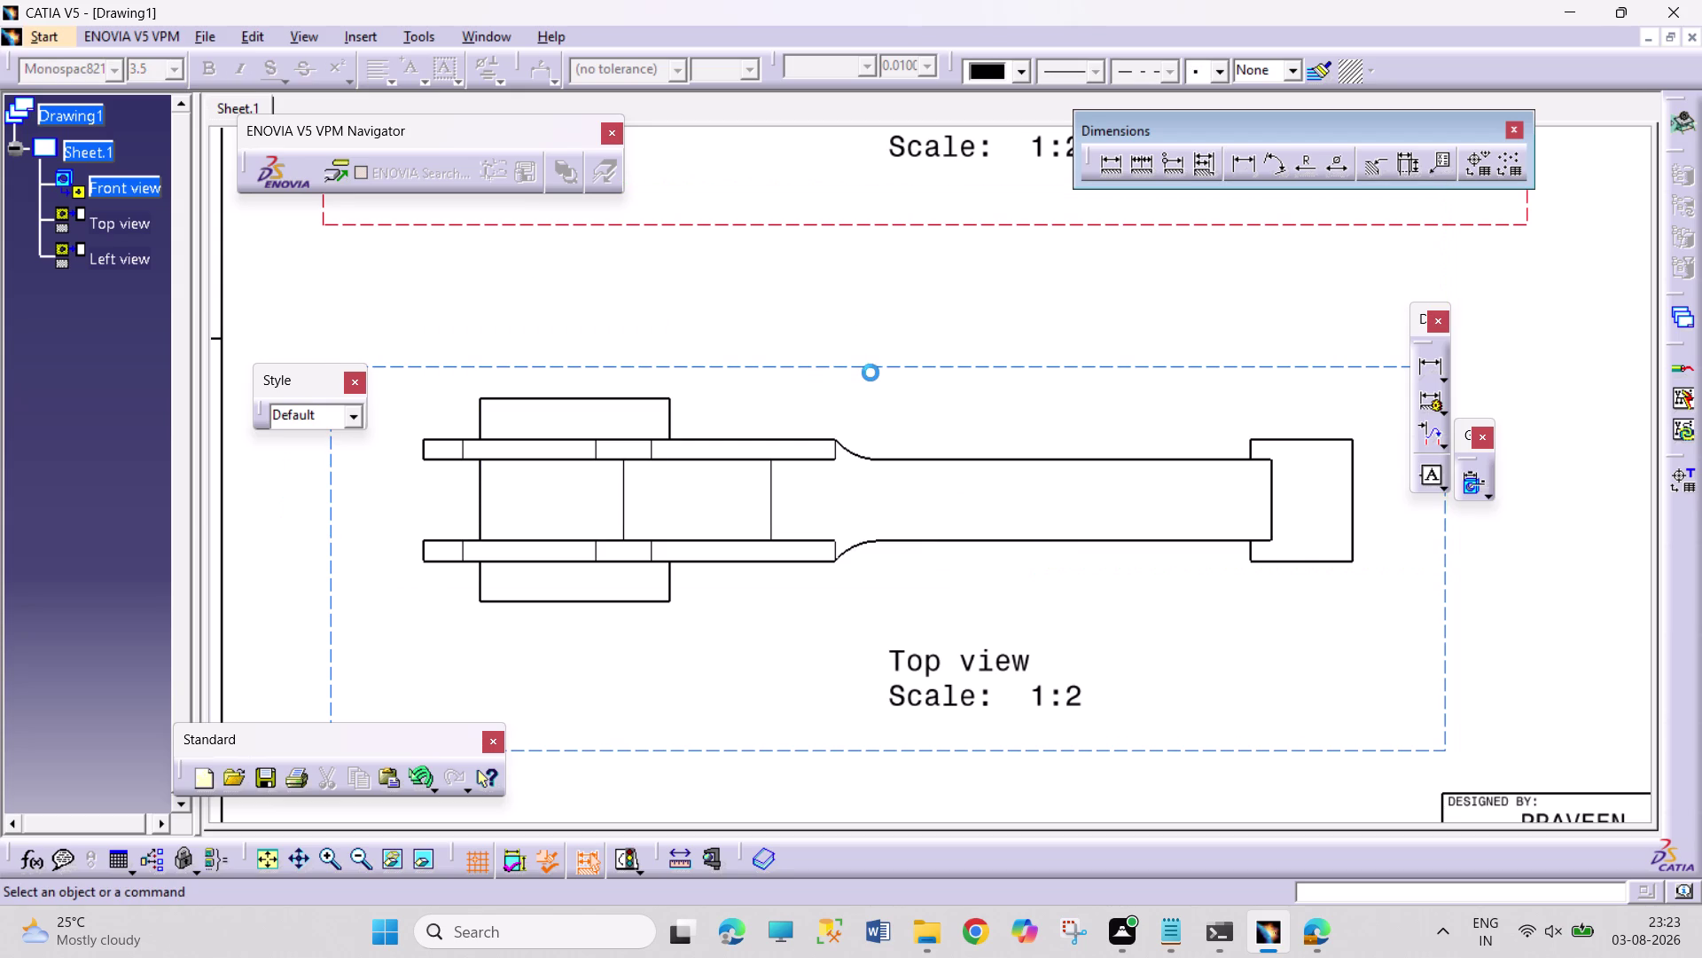
key(Escape)
key(Escape)
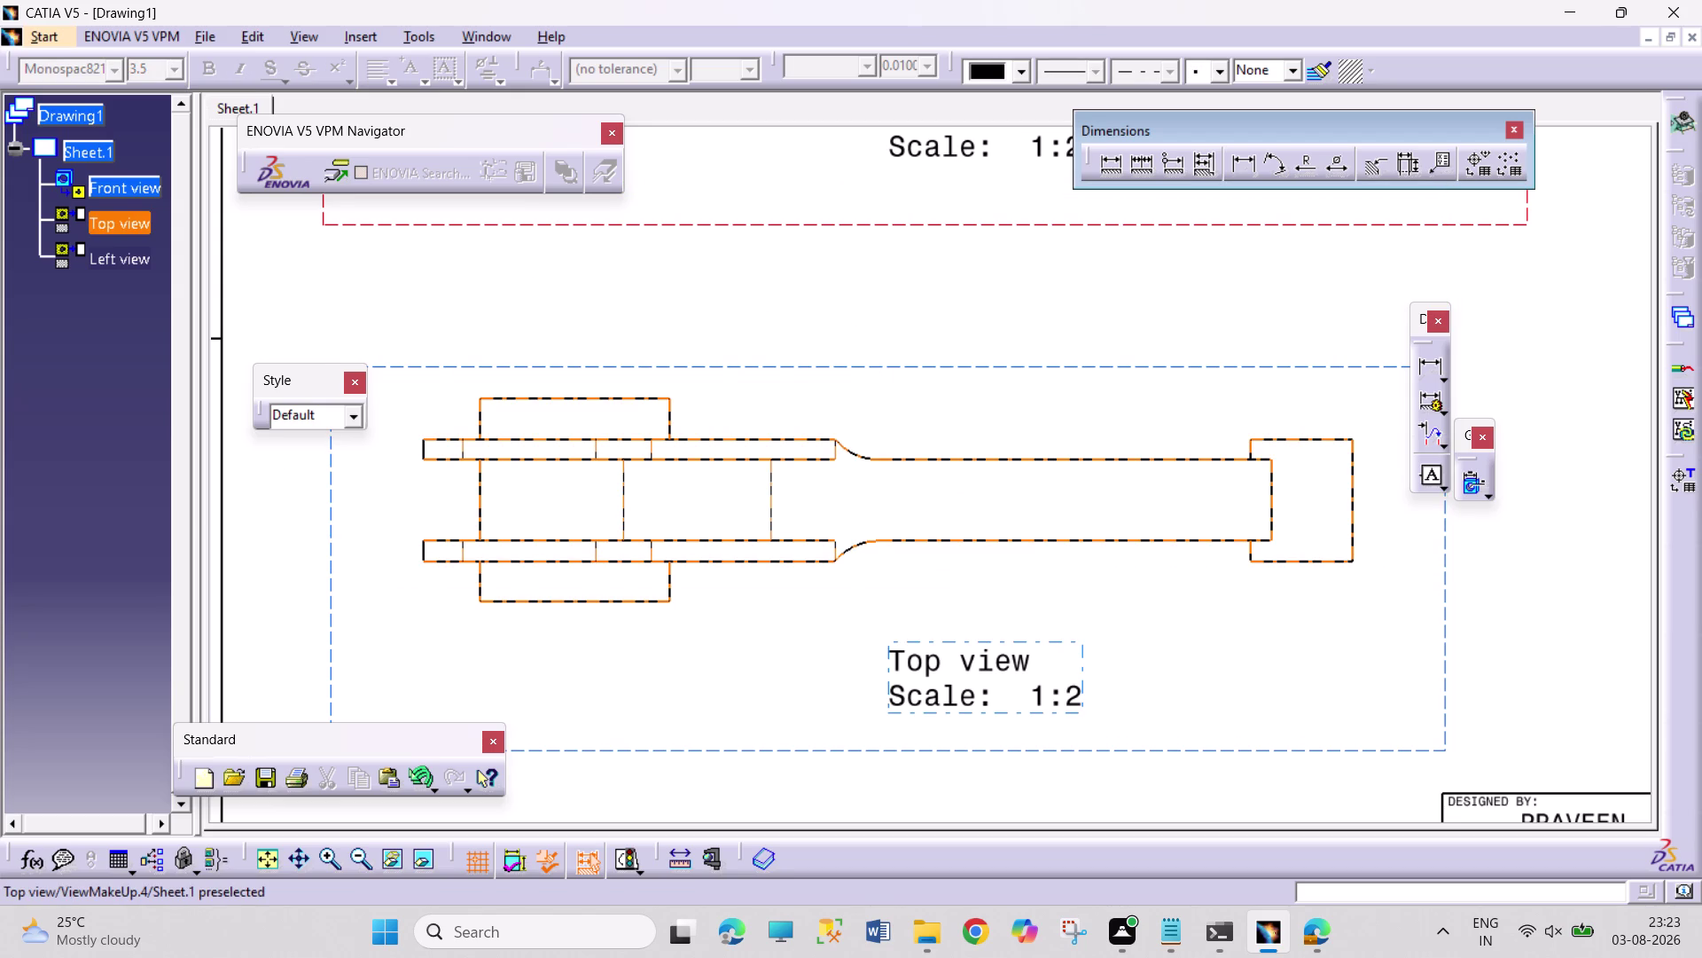
middle_drag(859, 294, 859, 342)
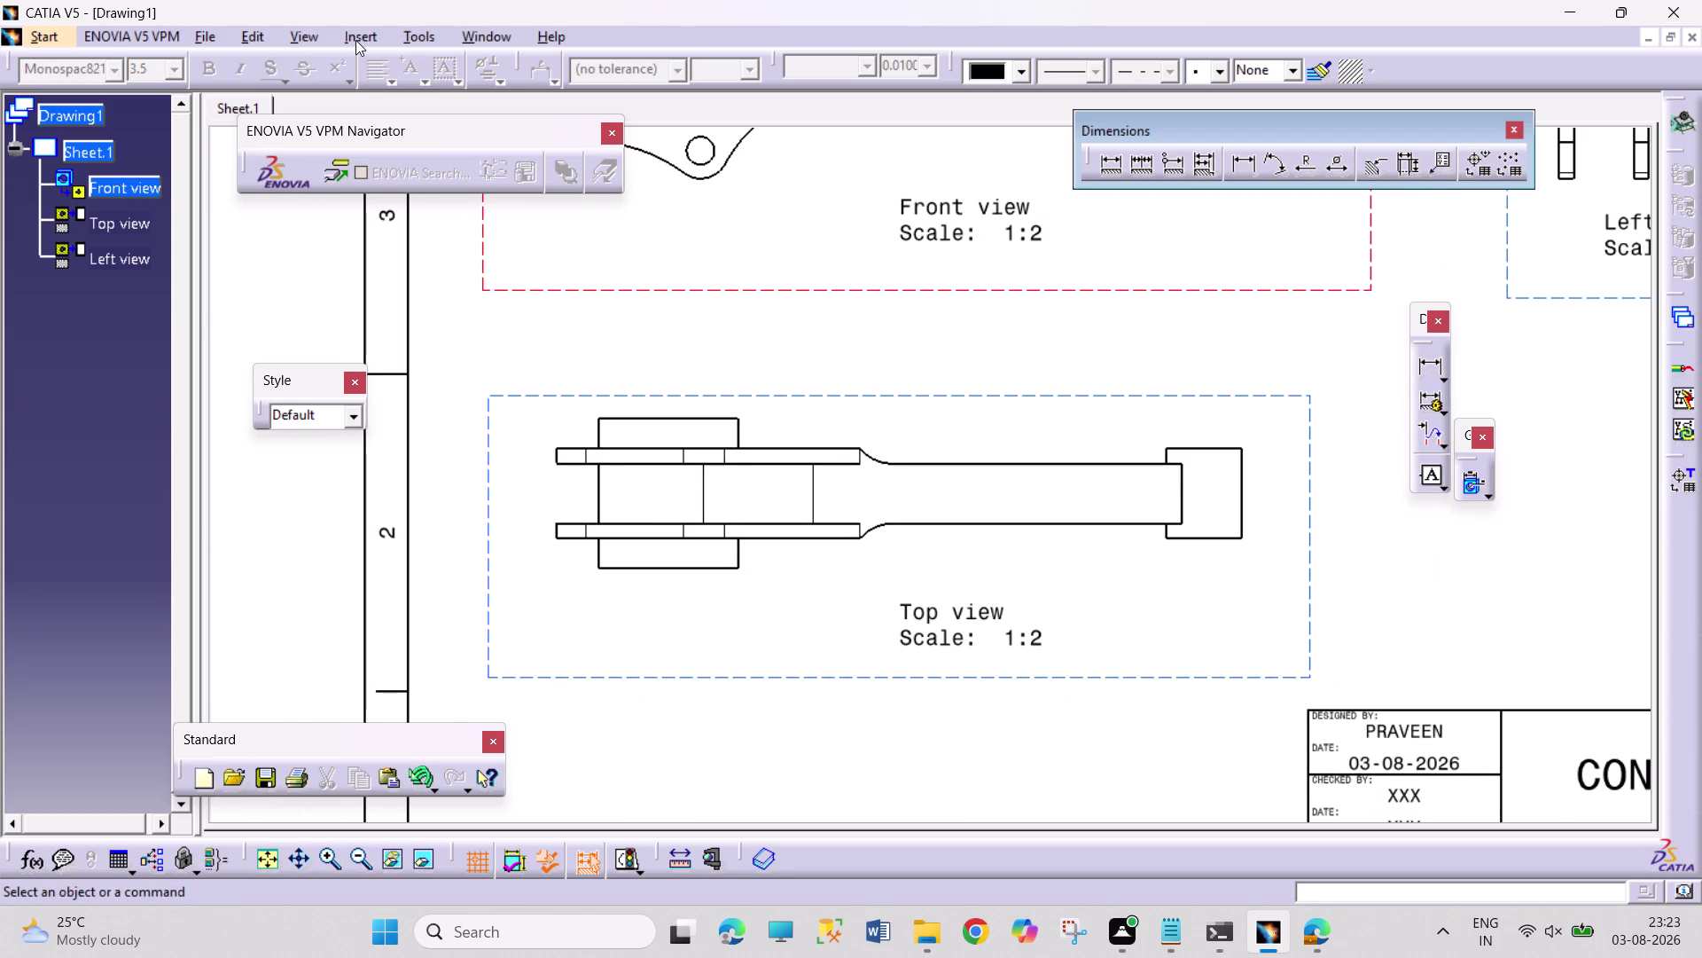
click(354, 34)
click(375, 101)
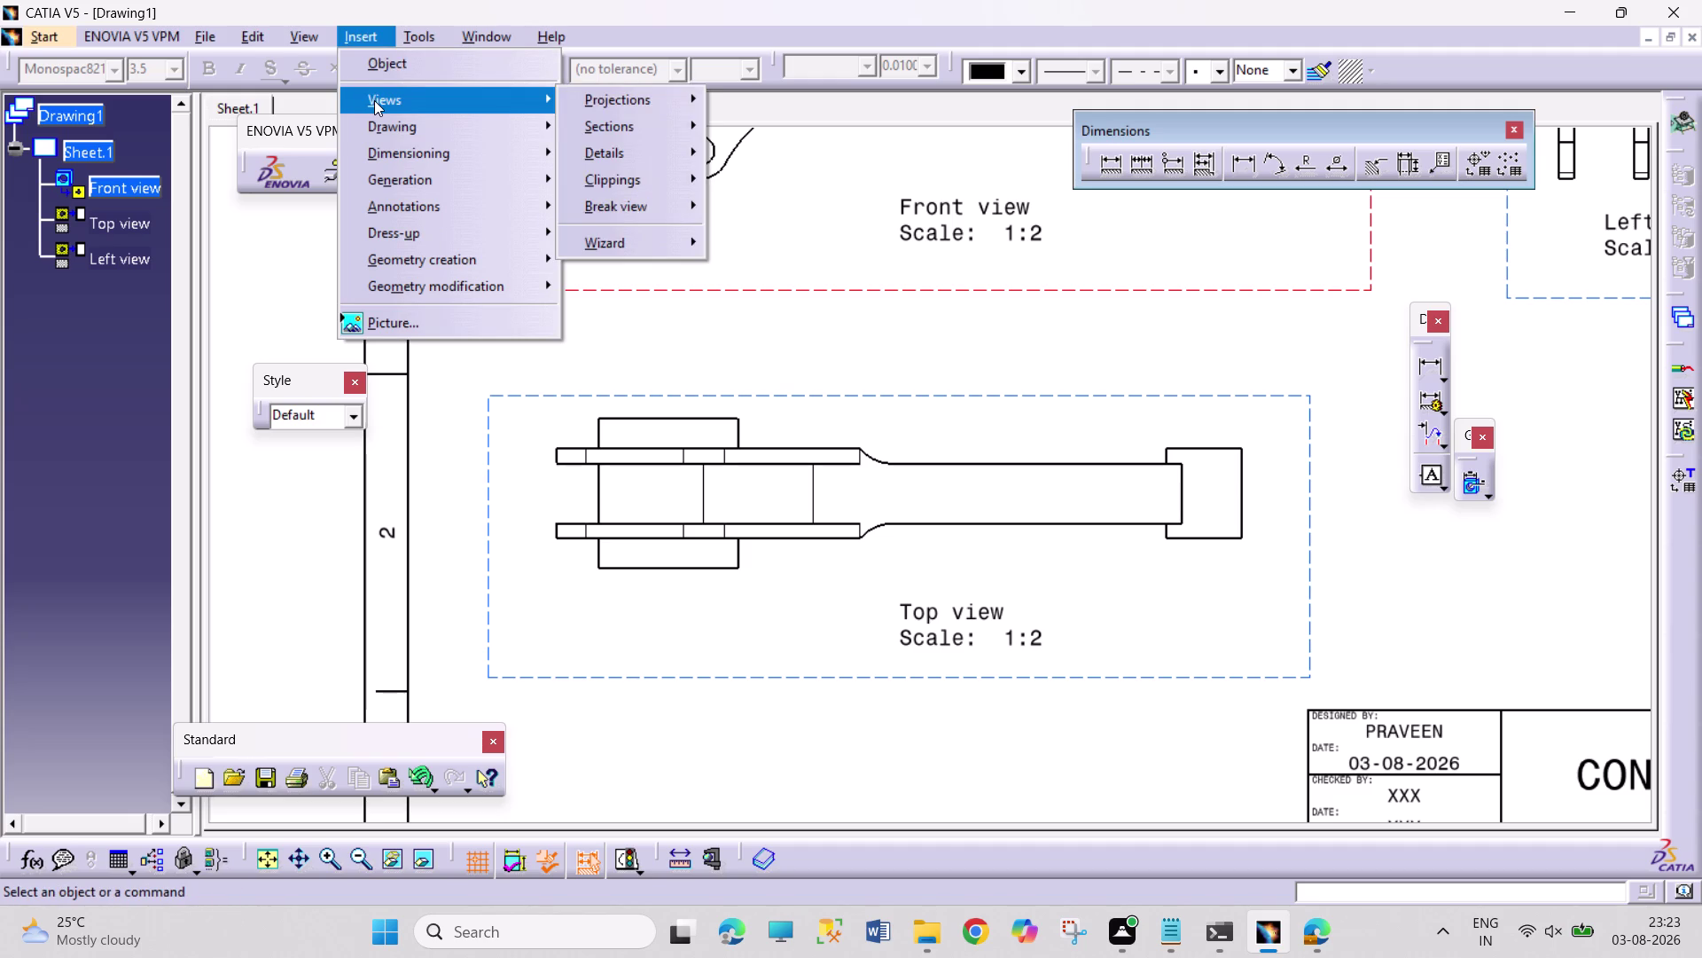
click(387, 116)
click(477, 105)
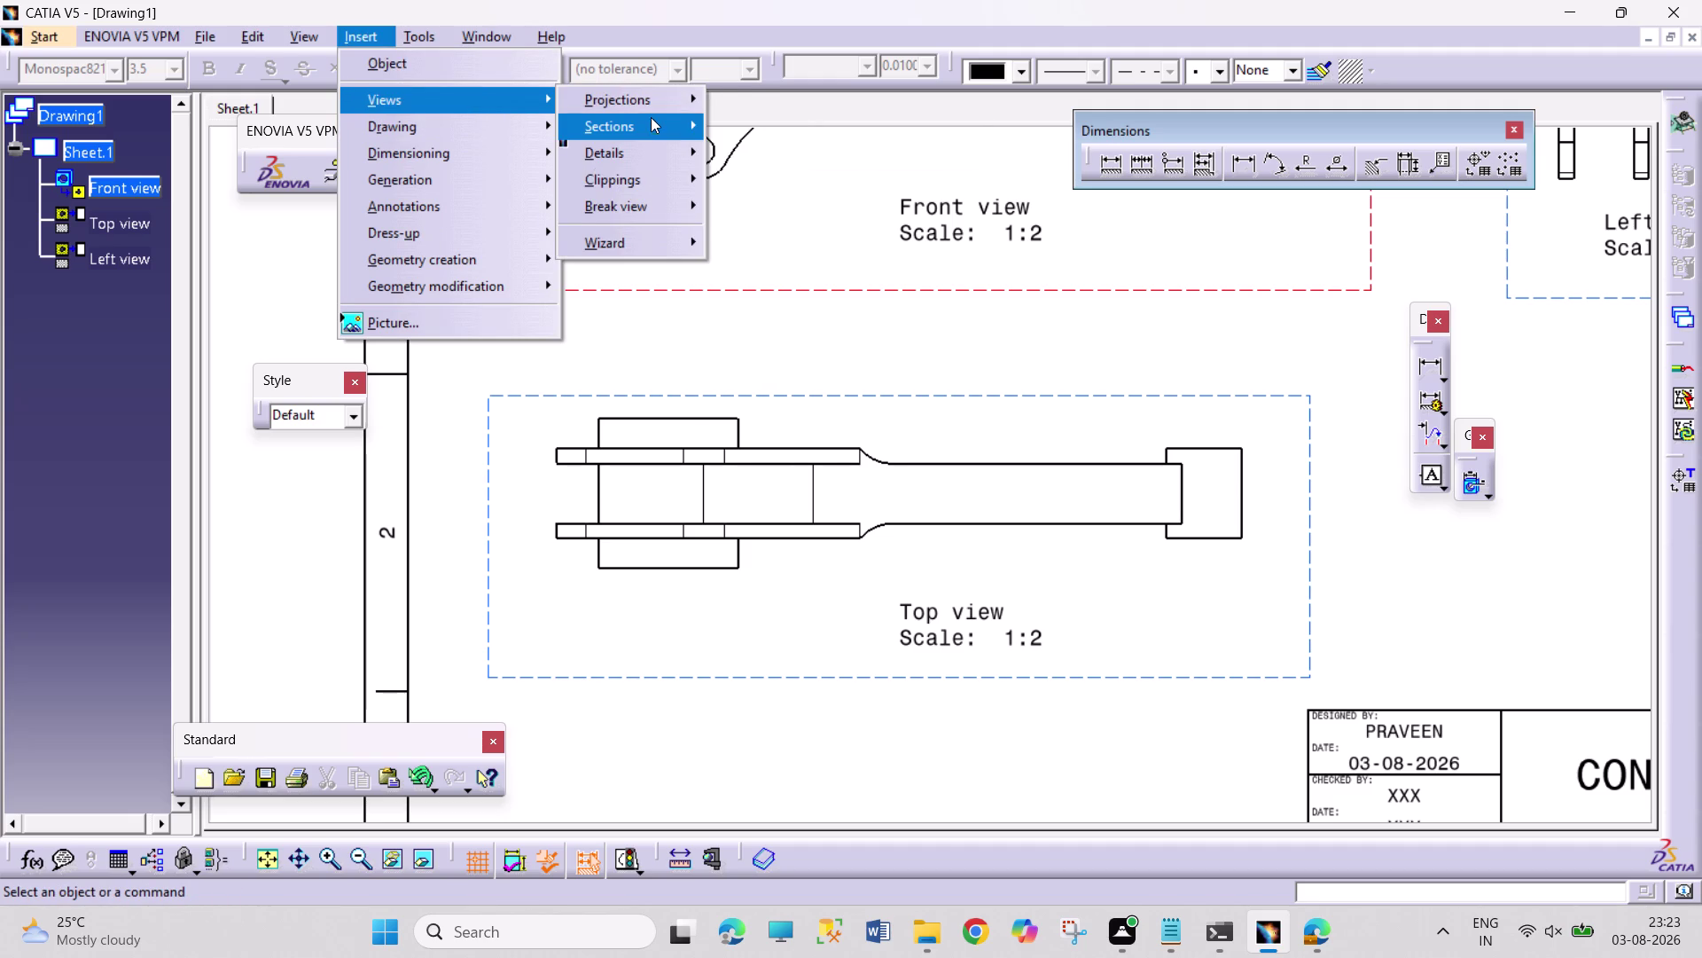
click(659, 124)
click(769, 135)
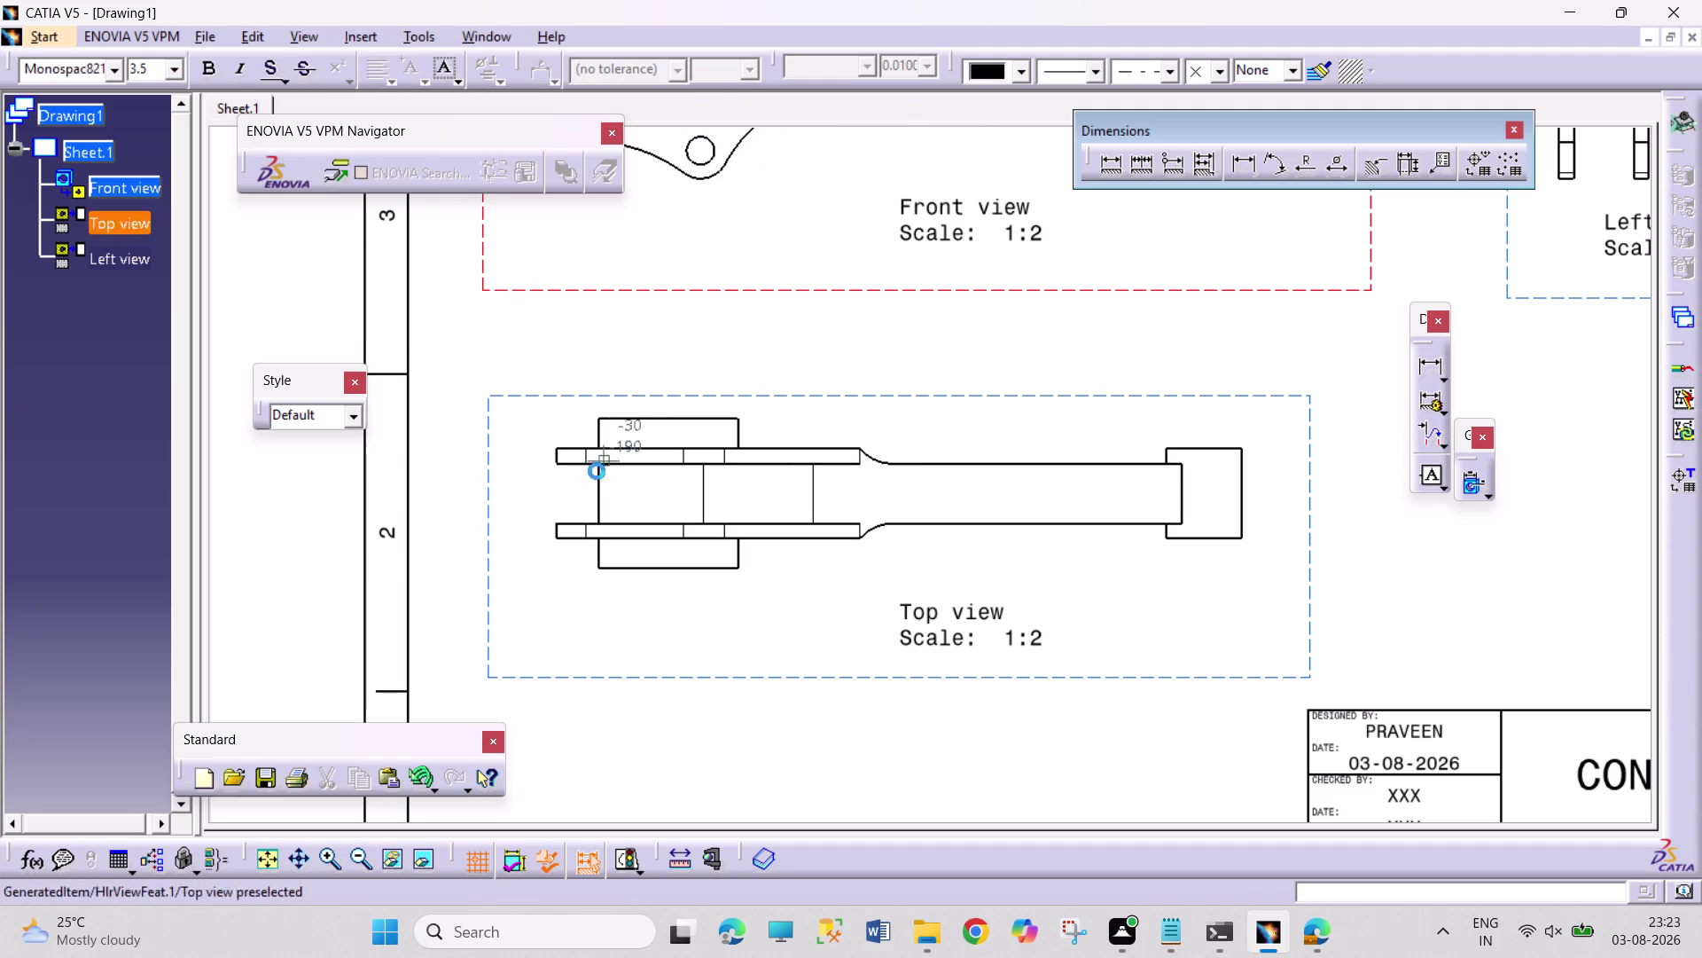
click(516, 495)
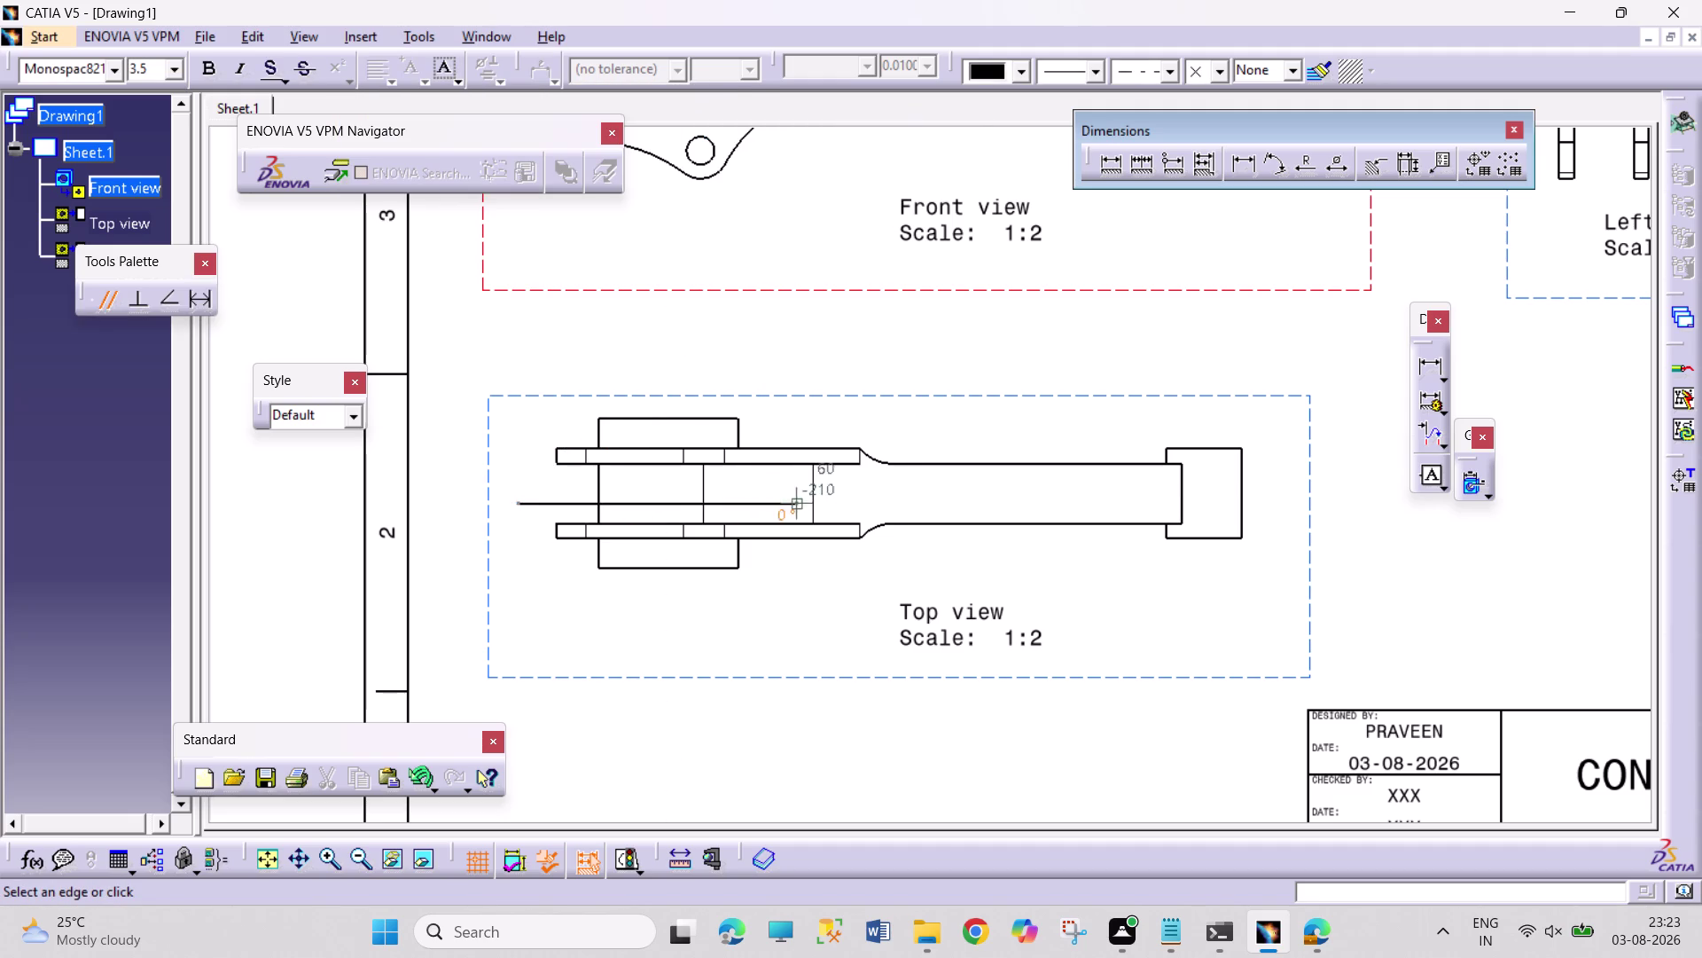
click(927, 507)
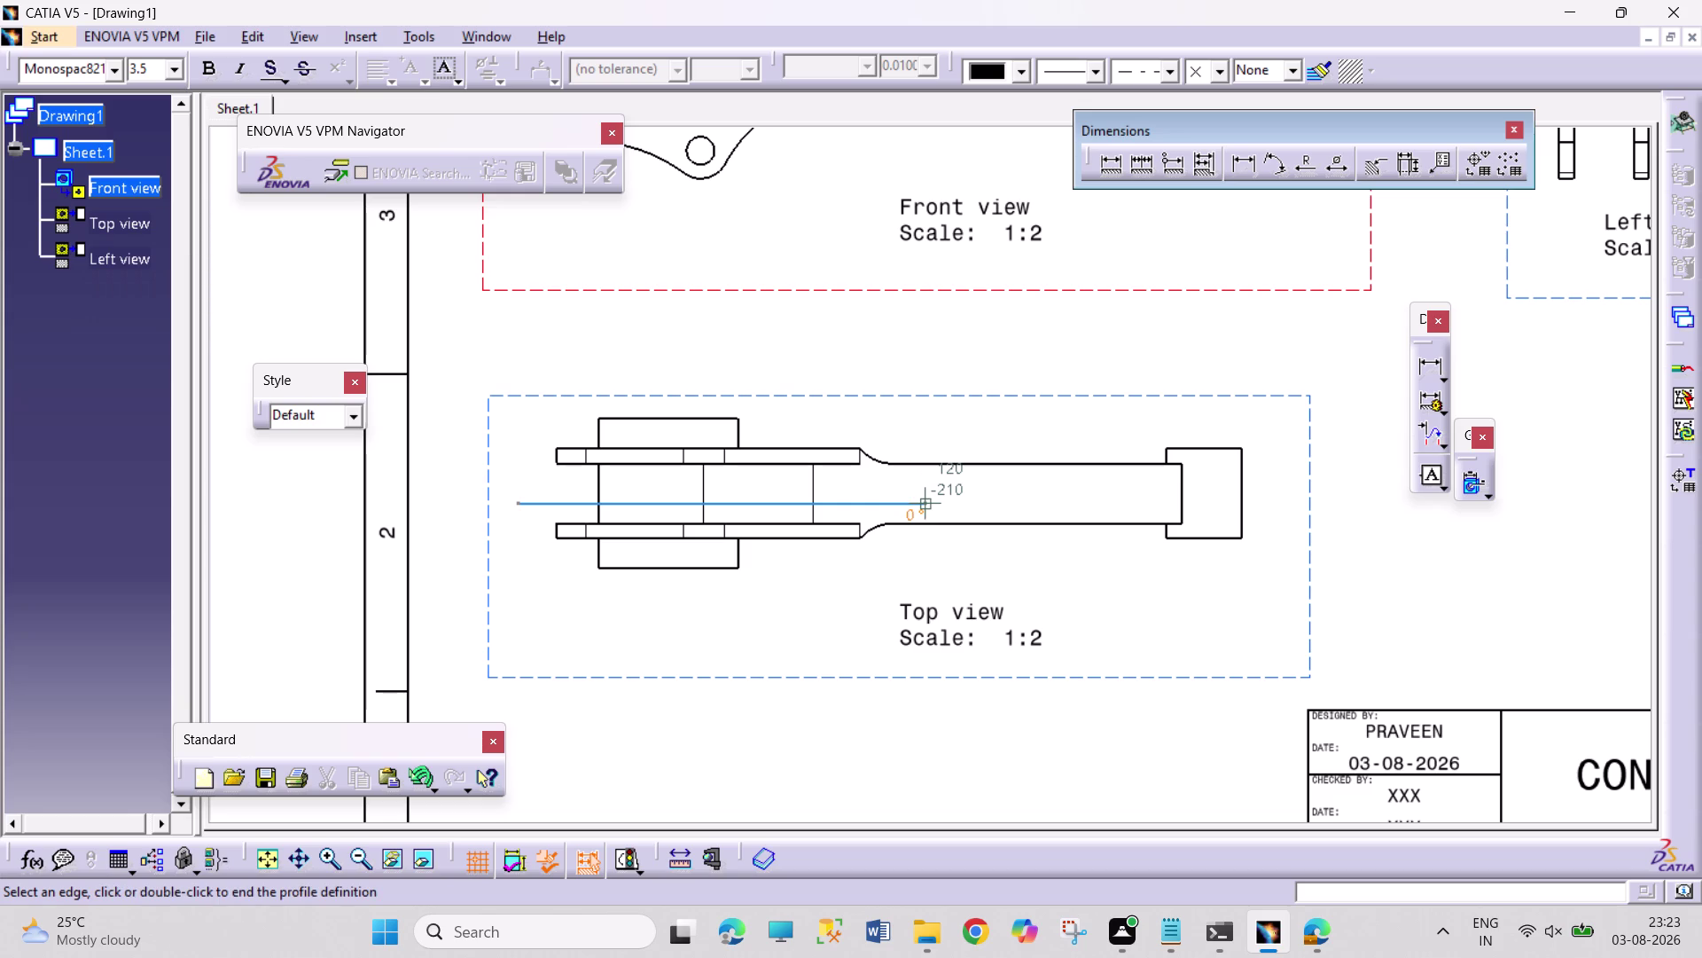
double_click(927, 508)
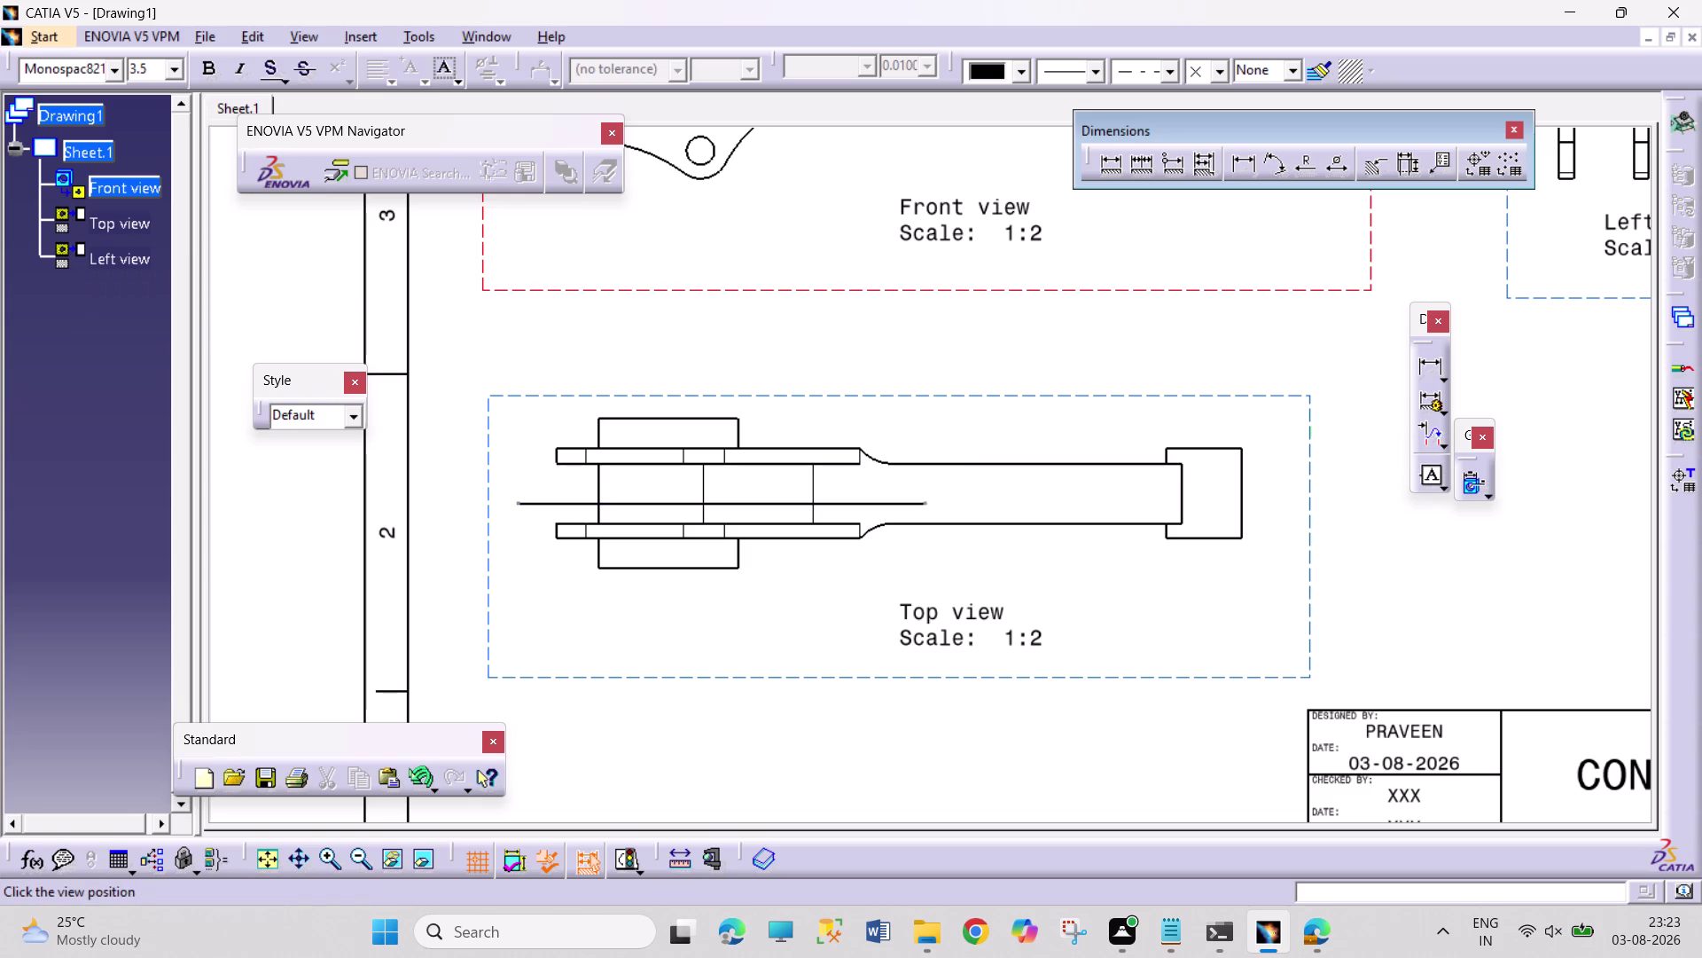
click(884, 363)
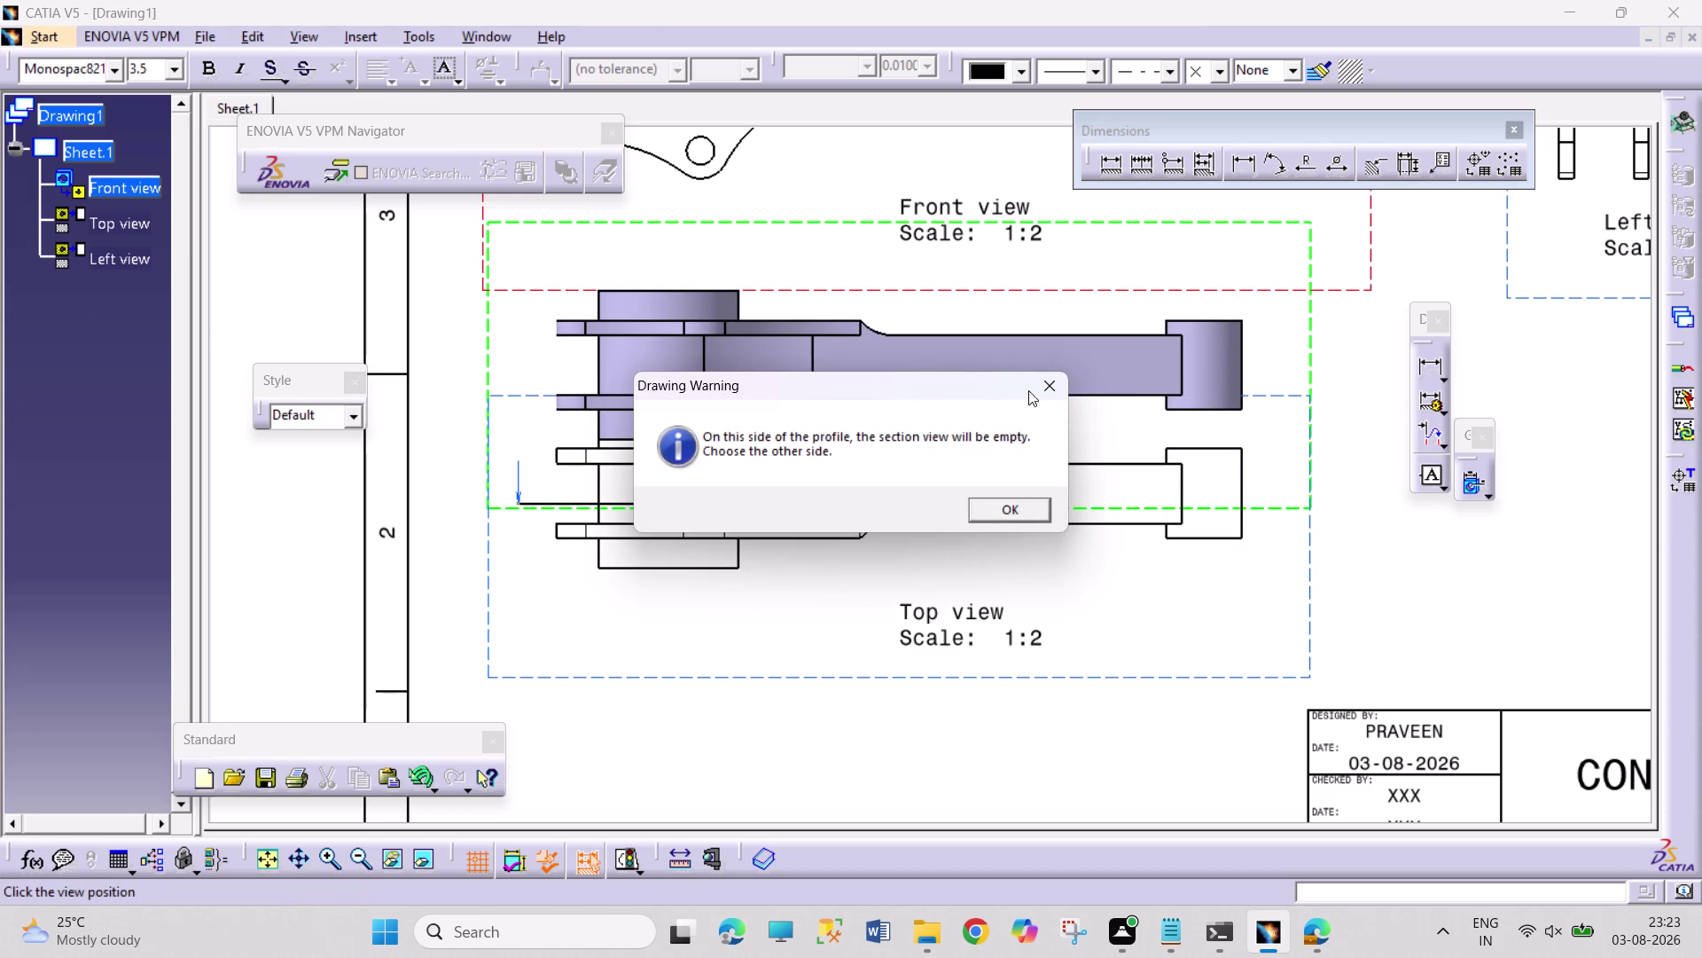
click(1035, 388)
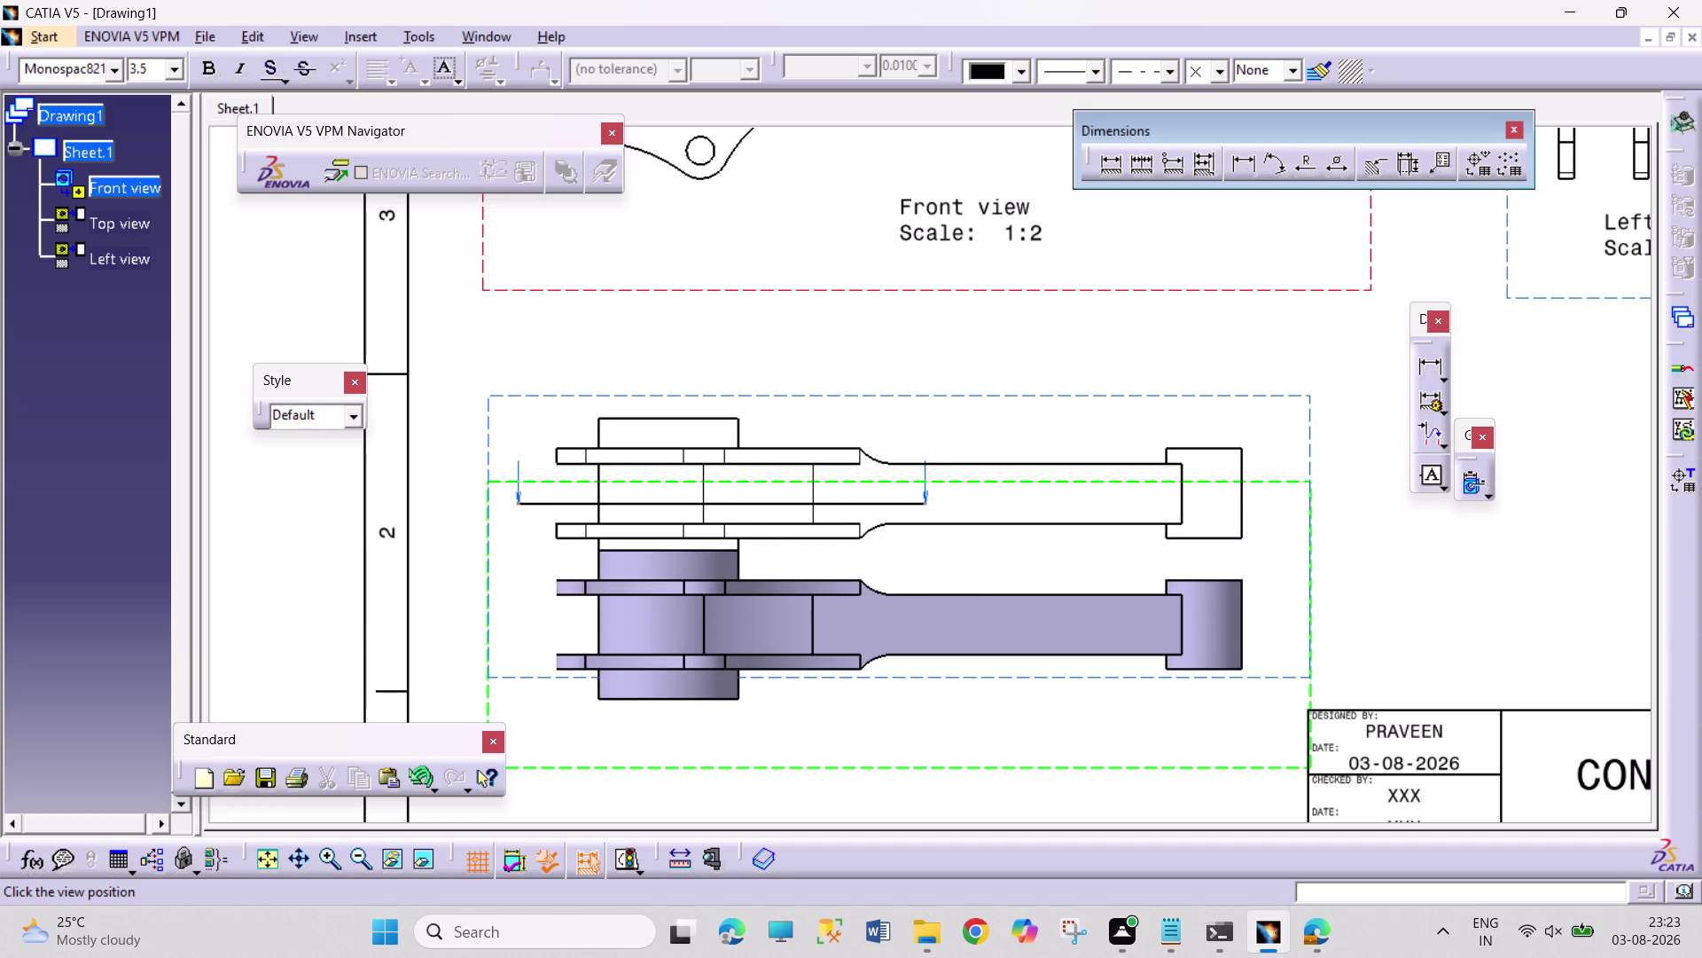
click(709, 747)
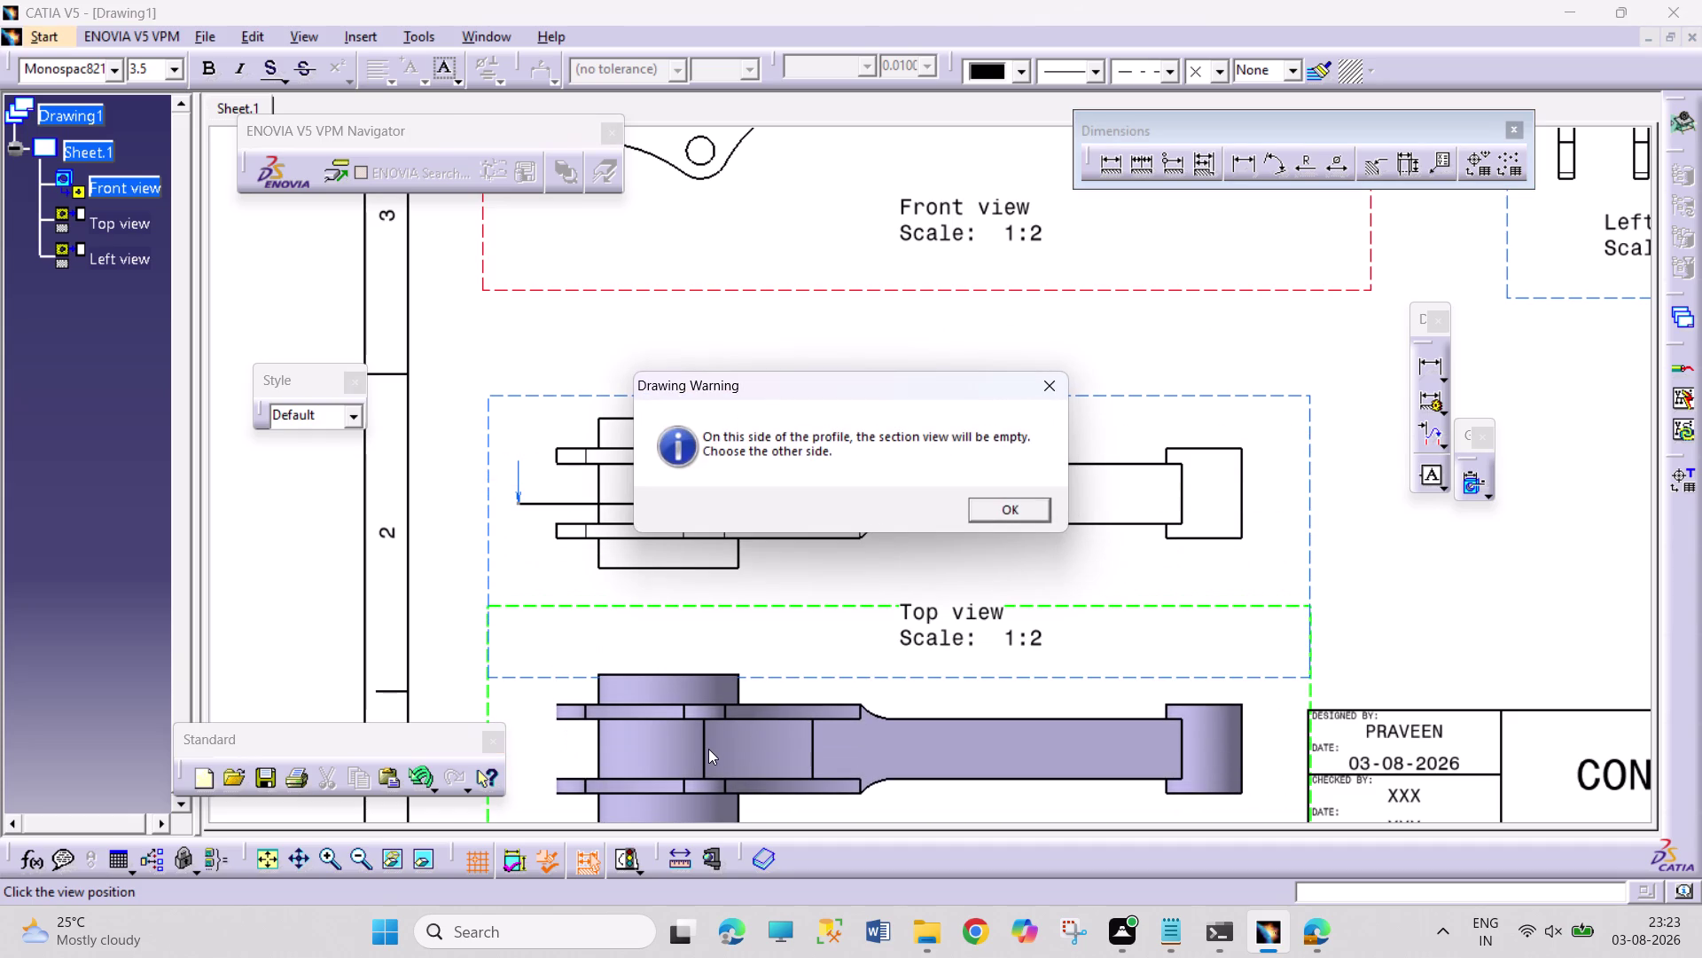
key(Return)
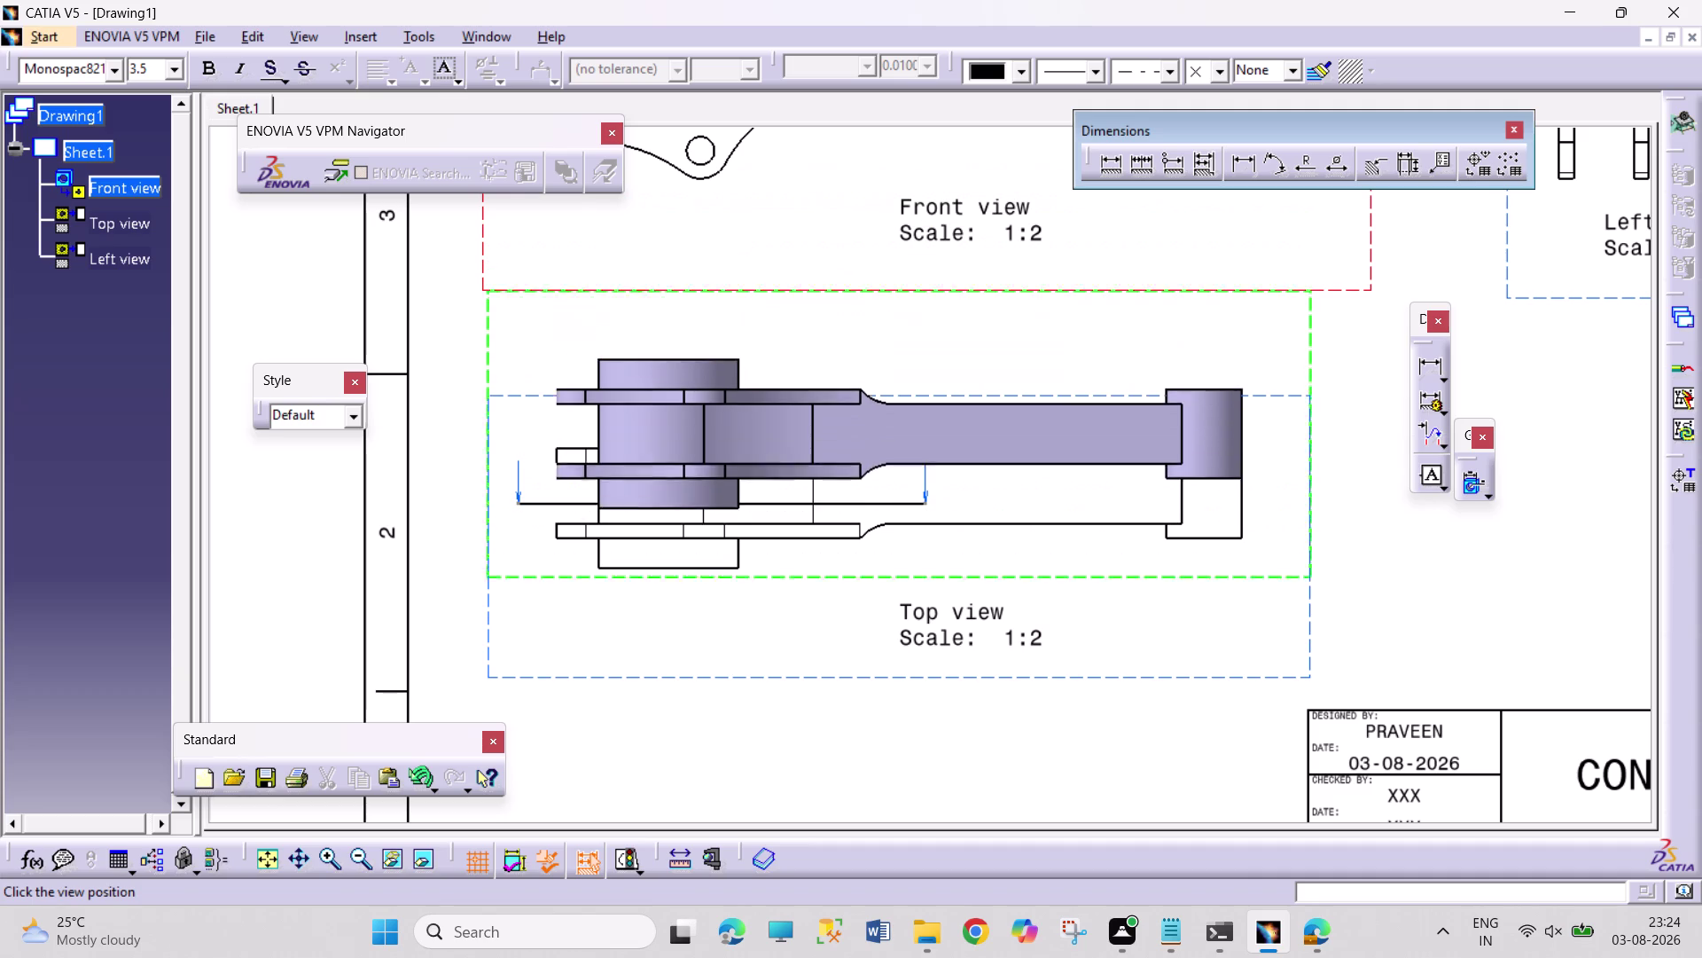
click(1630, 540)
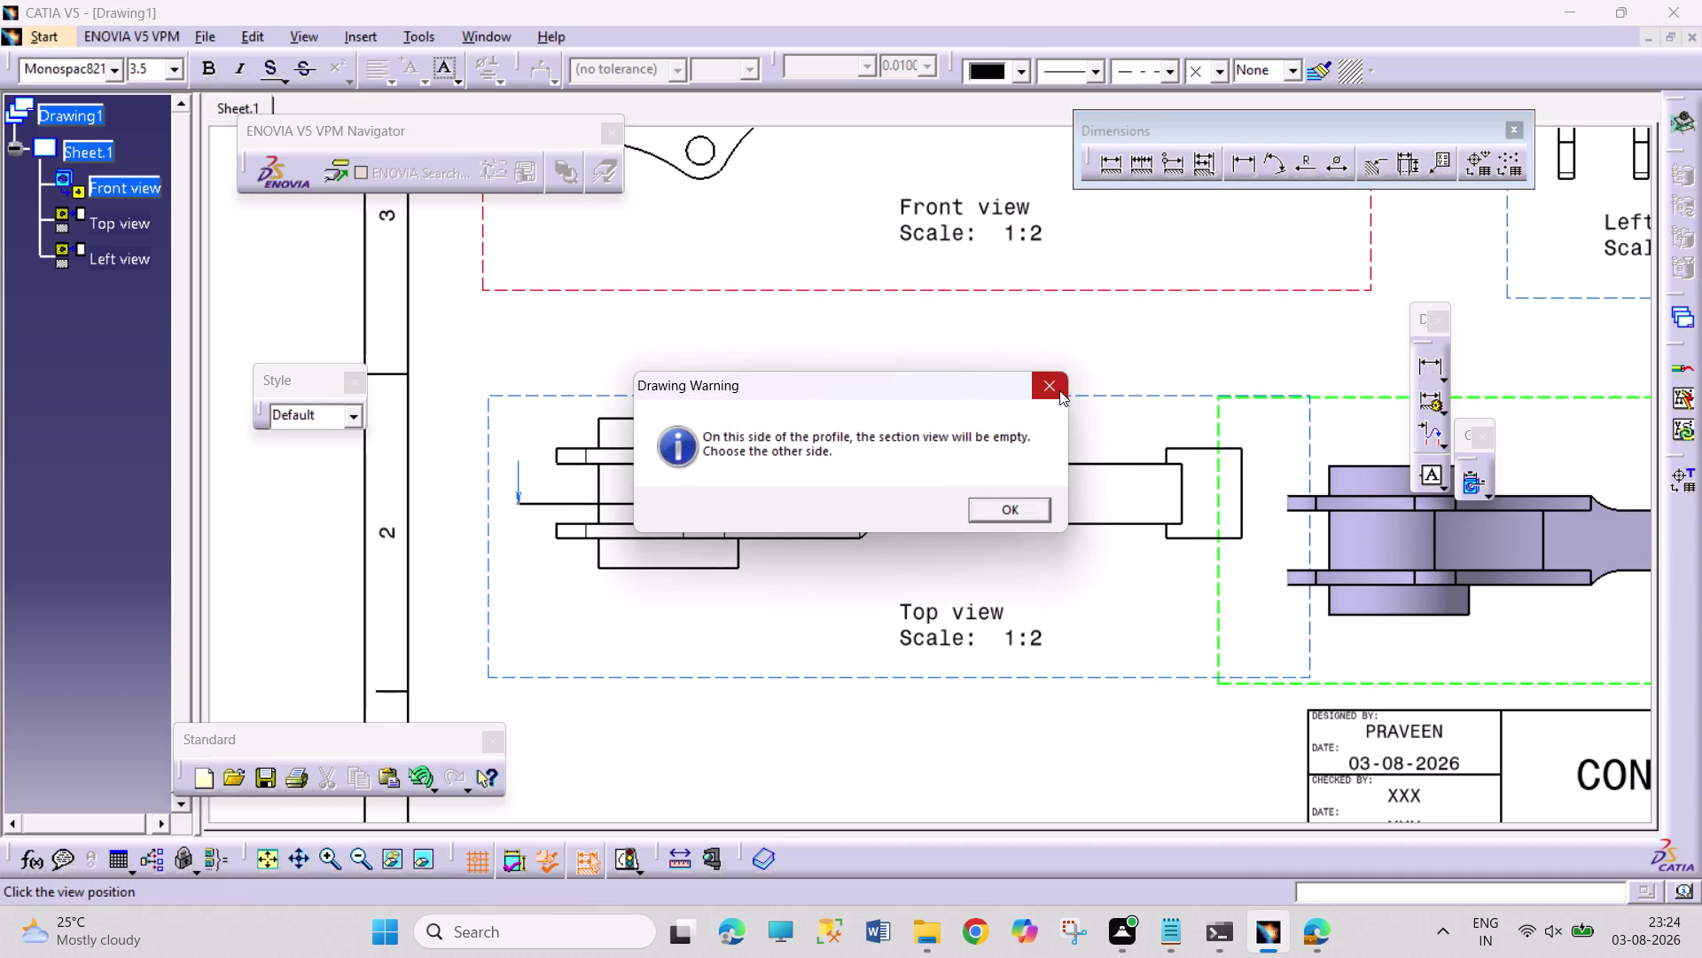
click(1059, 390)
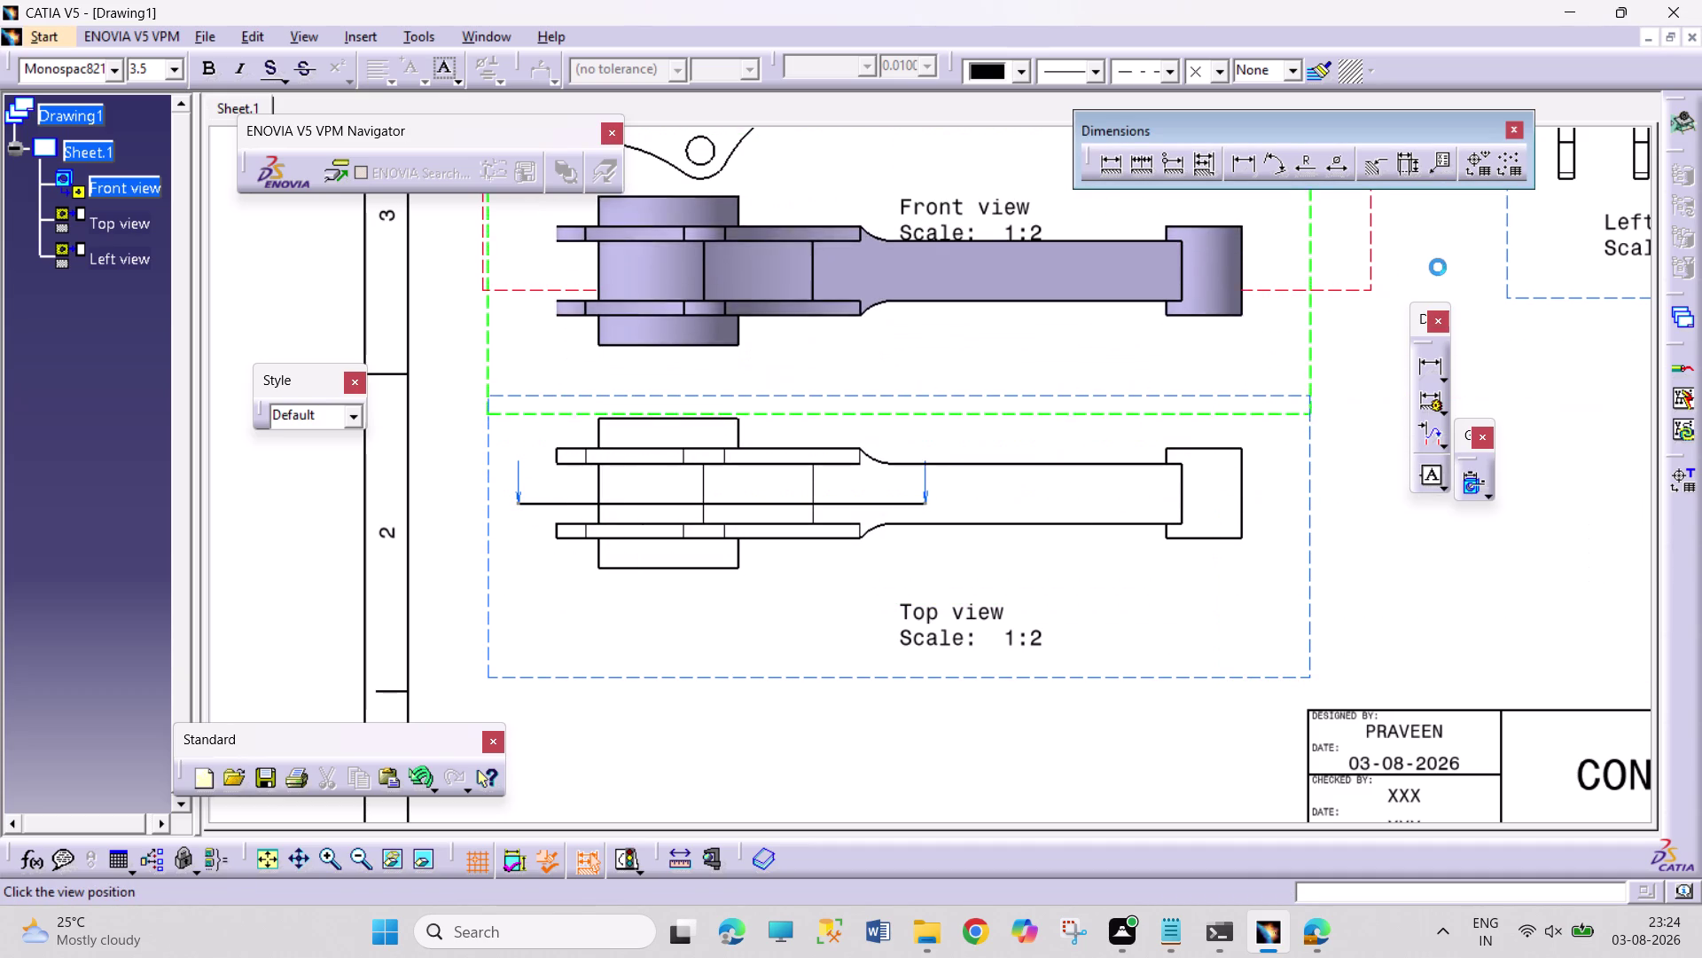
click(1548, 257)
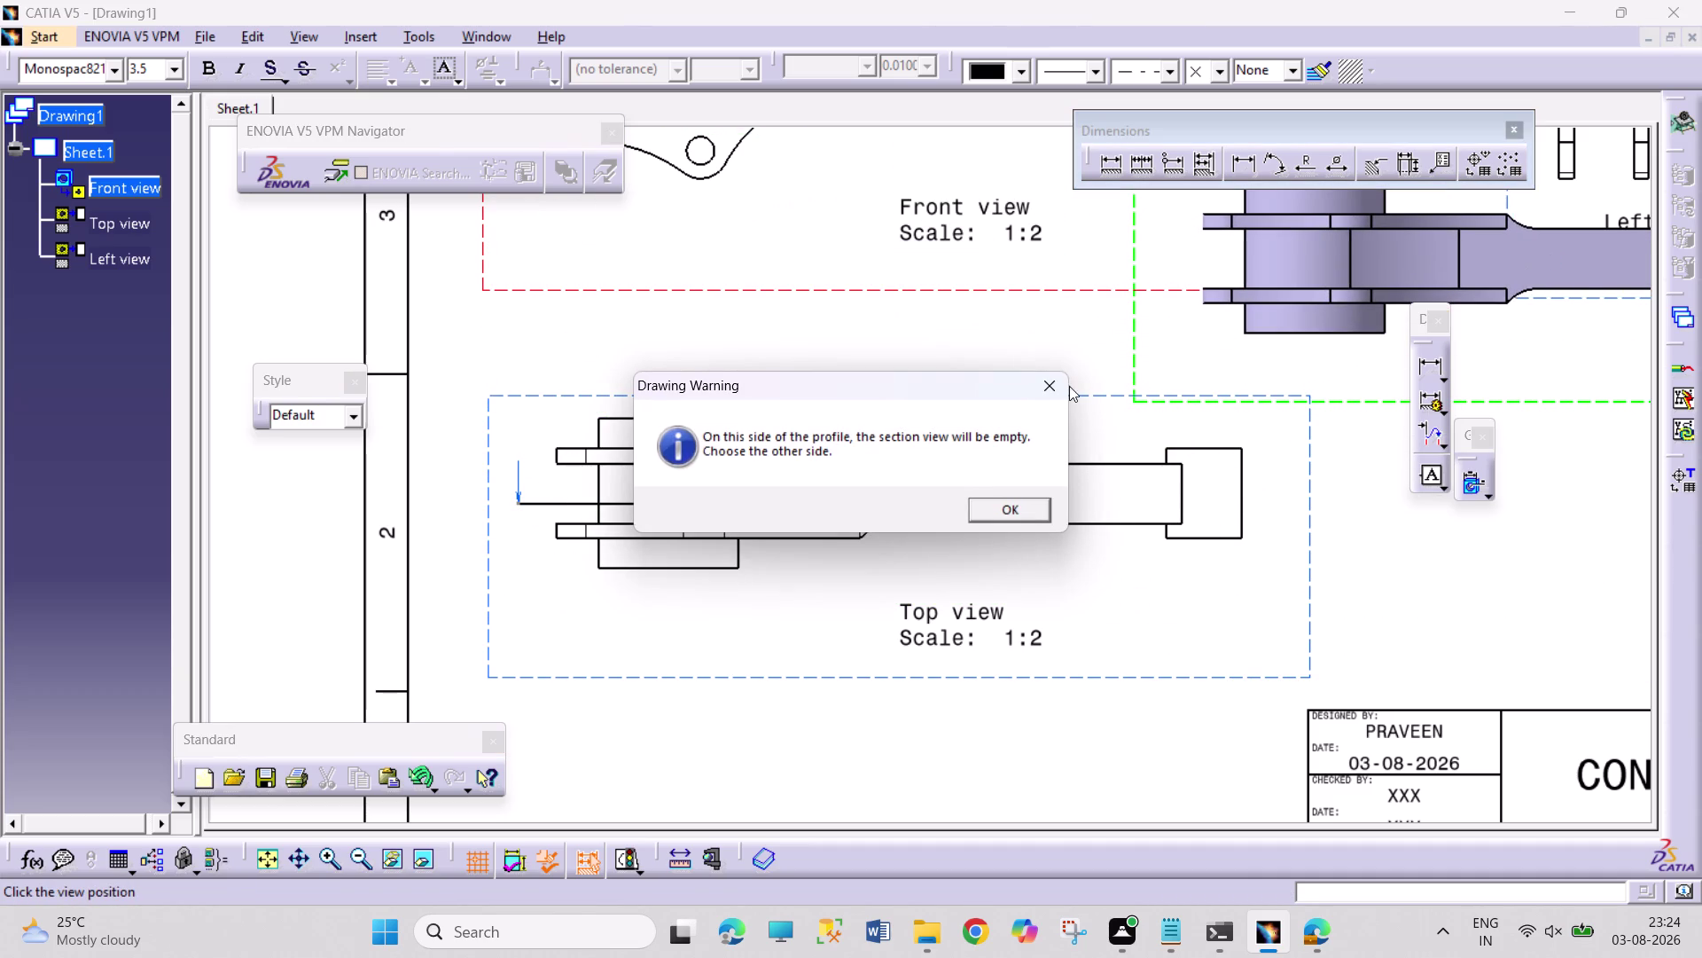
click(1066, 386)
click(927, 278)
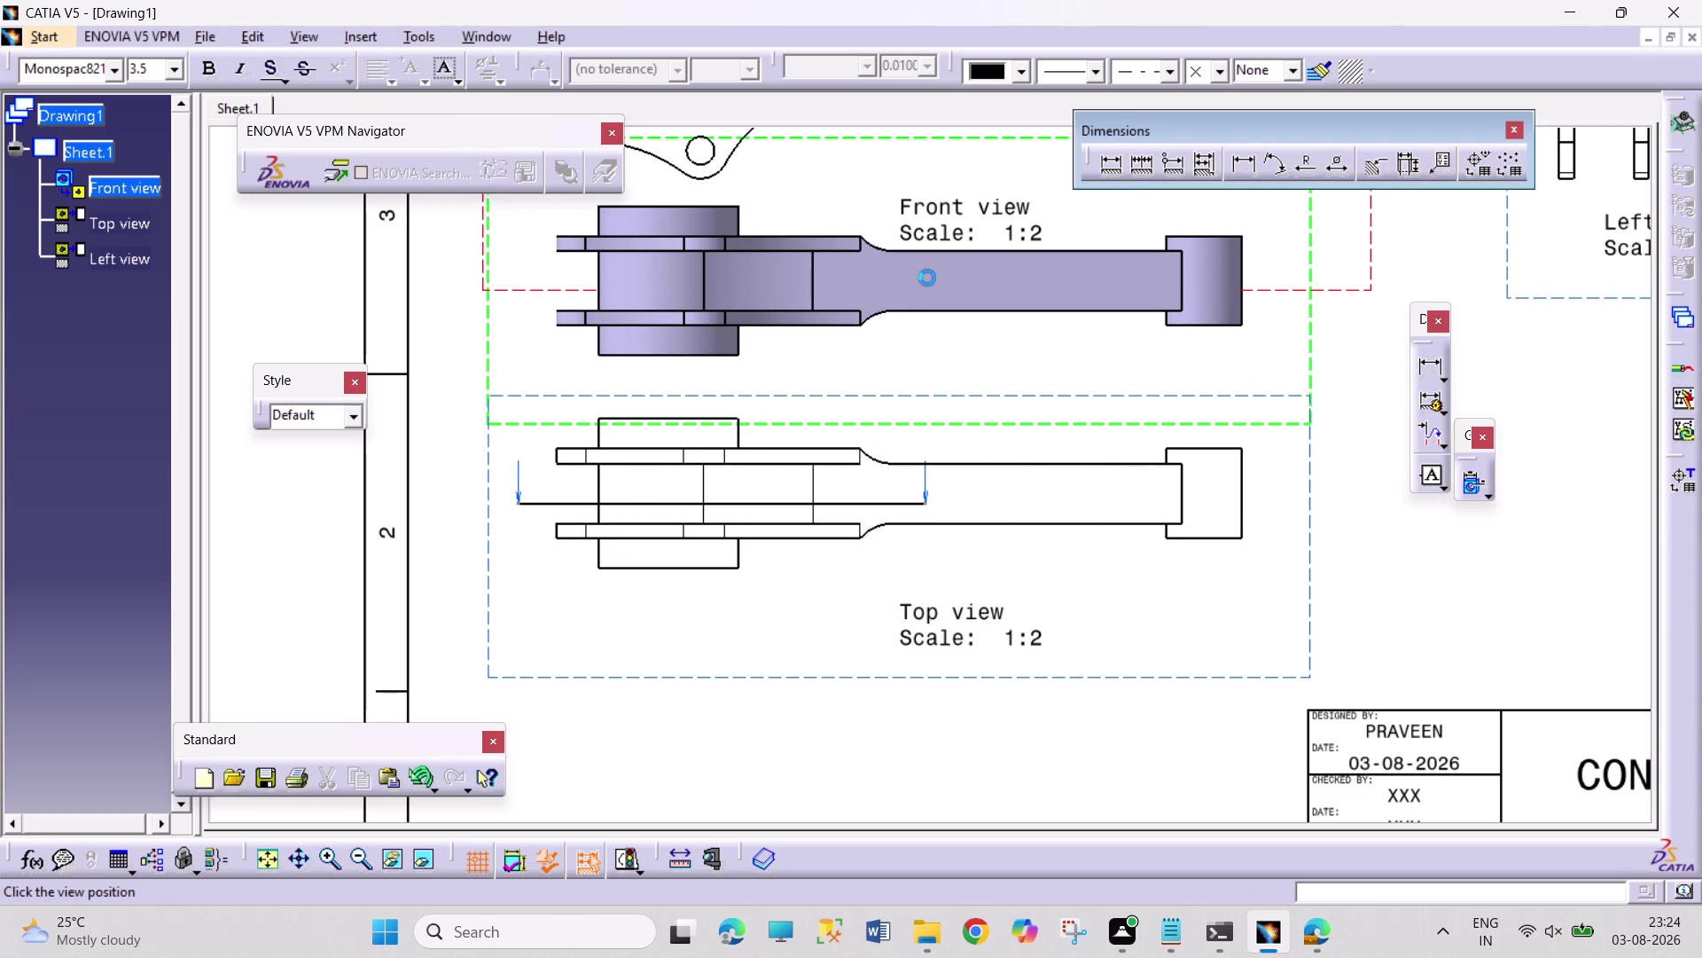
click(1042, 376)
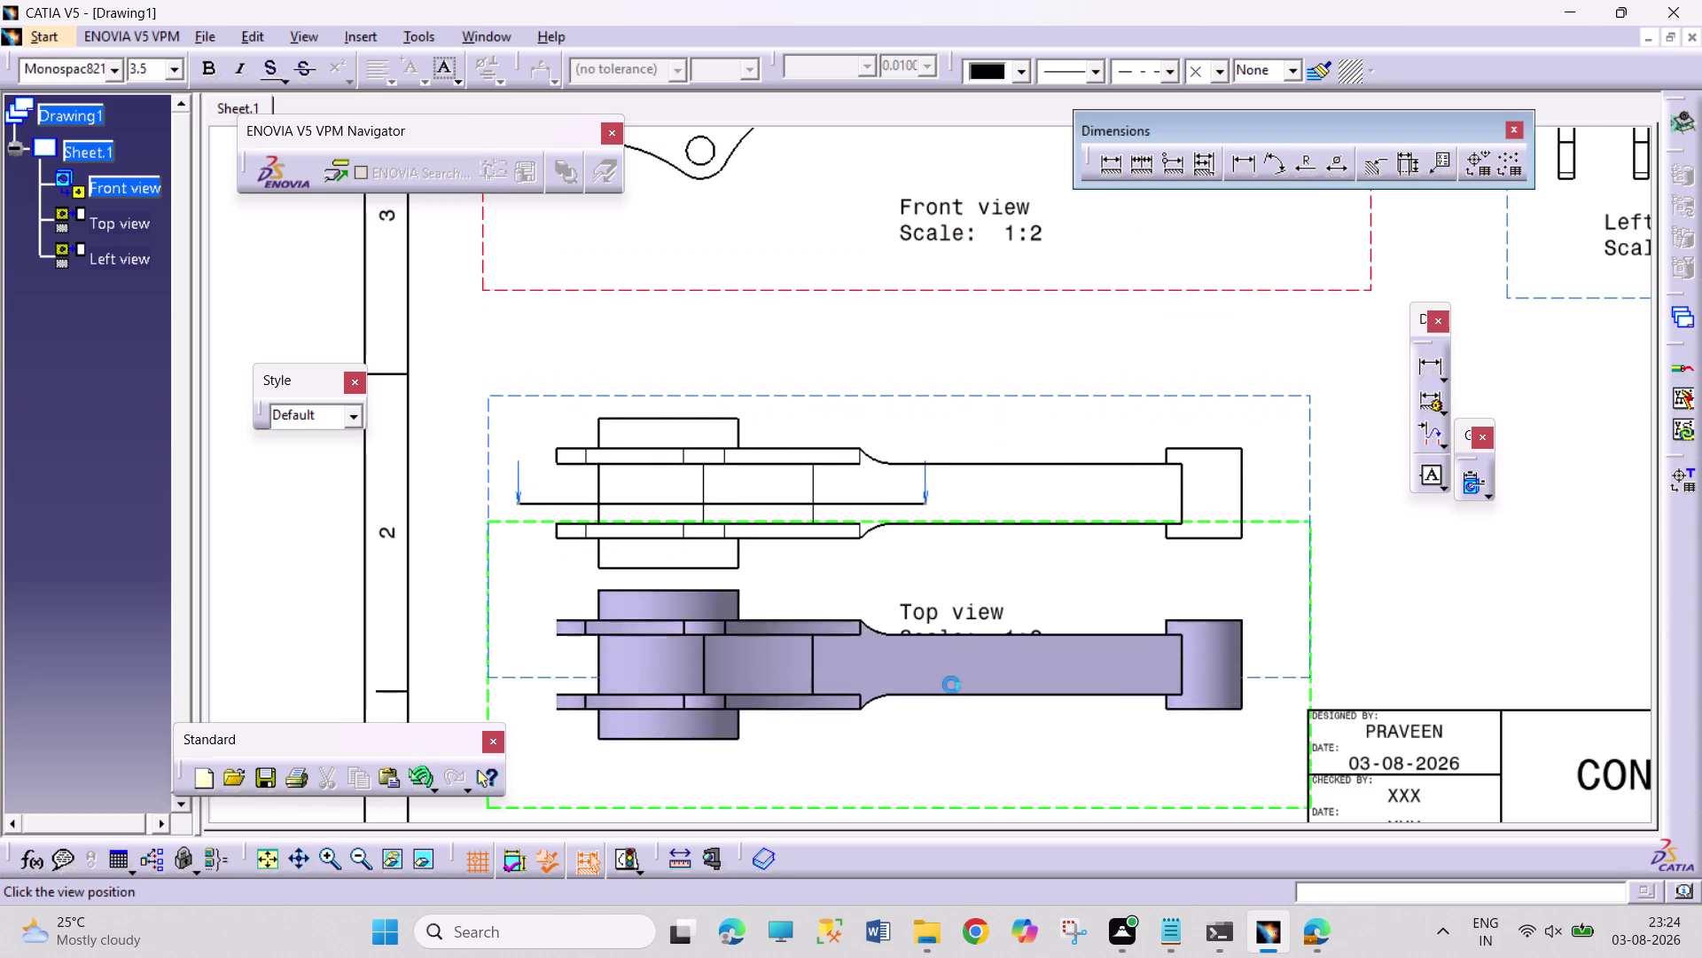
click(910, 789)
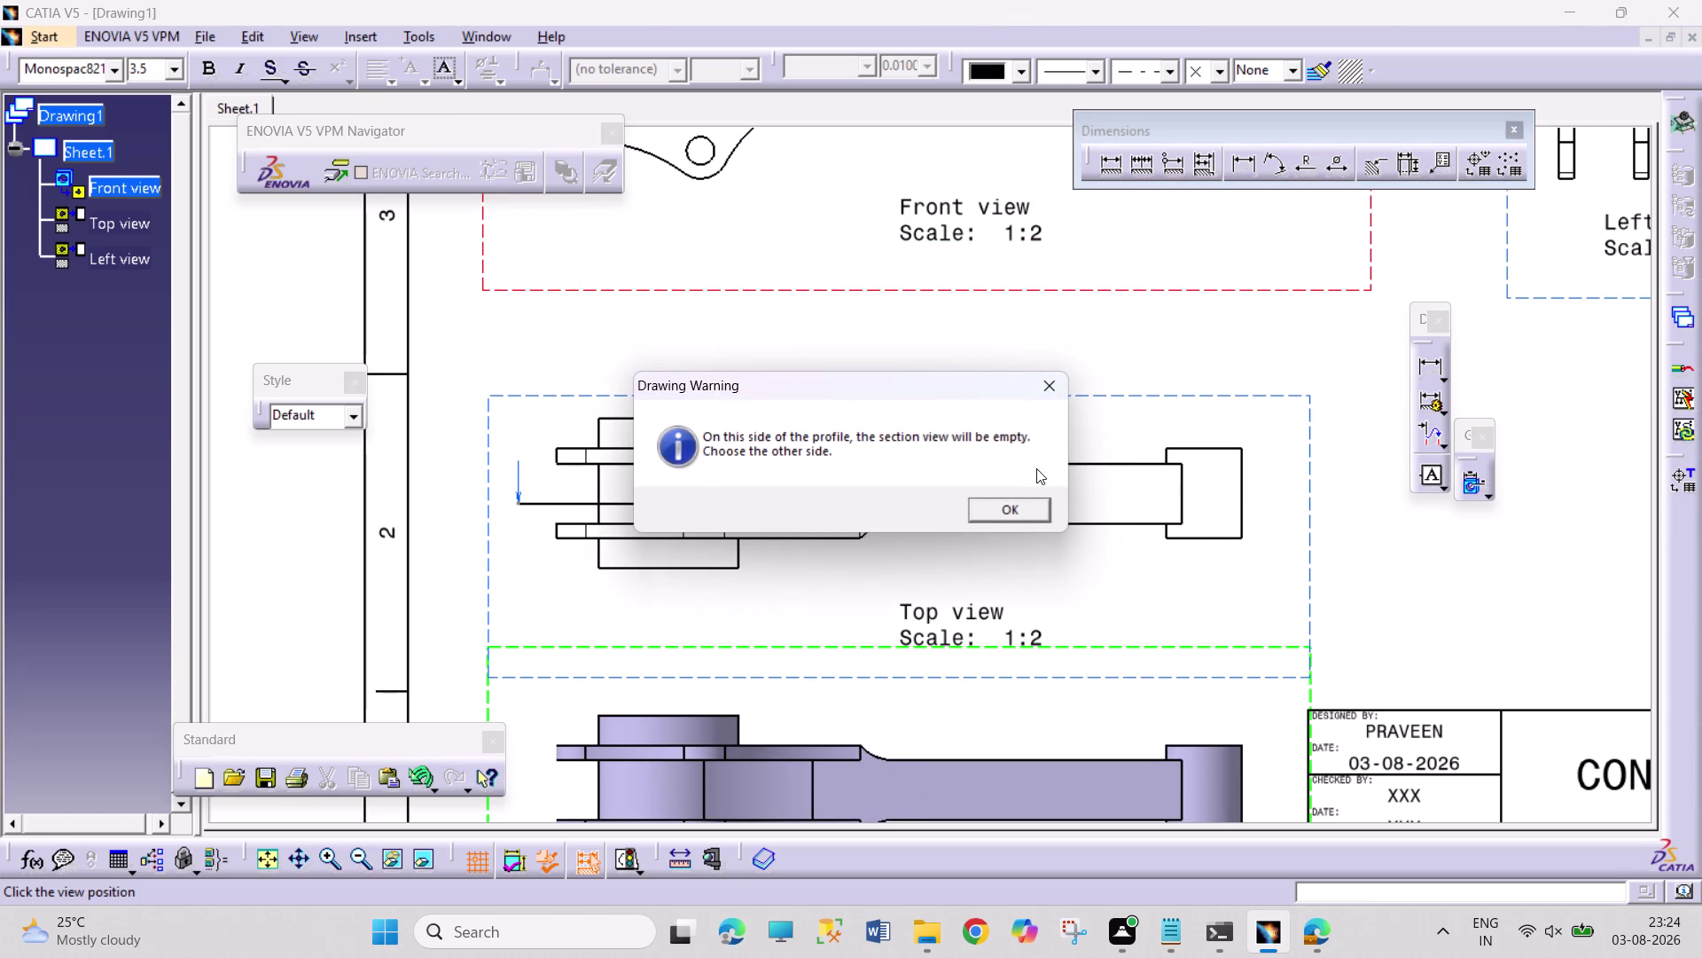
click(1047, 393)
key(Escape)
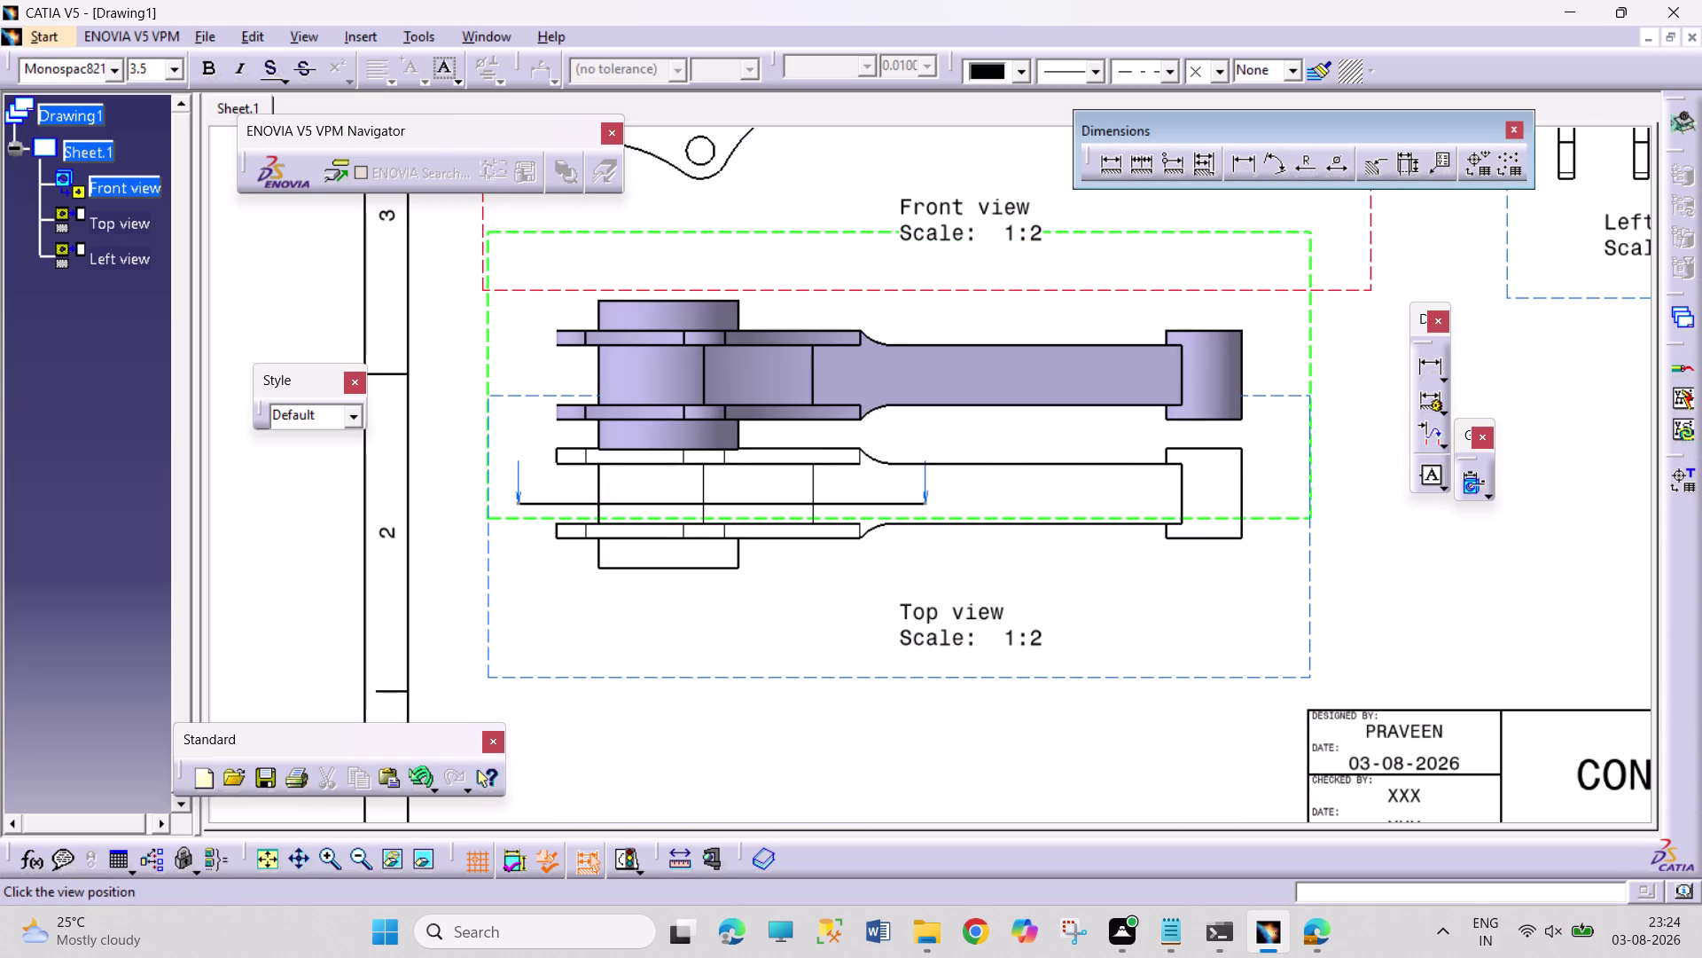
key(Escape)
key(Escape)
key(Escape)
key(Escape)
key(Escape)
key(Escape)
key(Escape)
key(Escape)
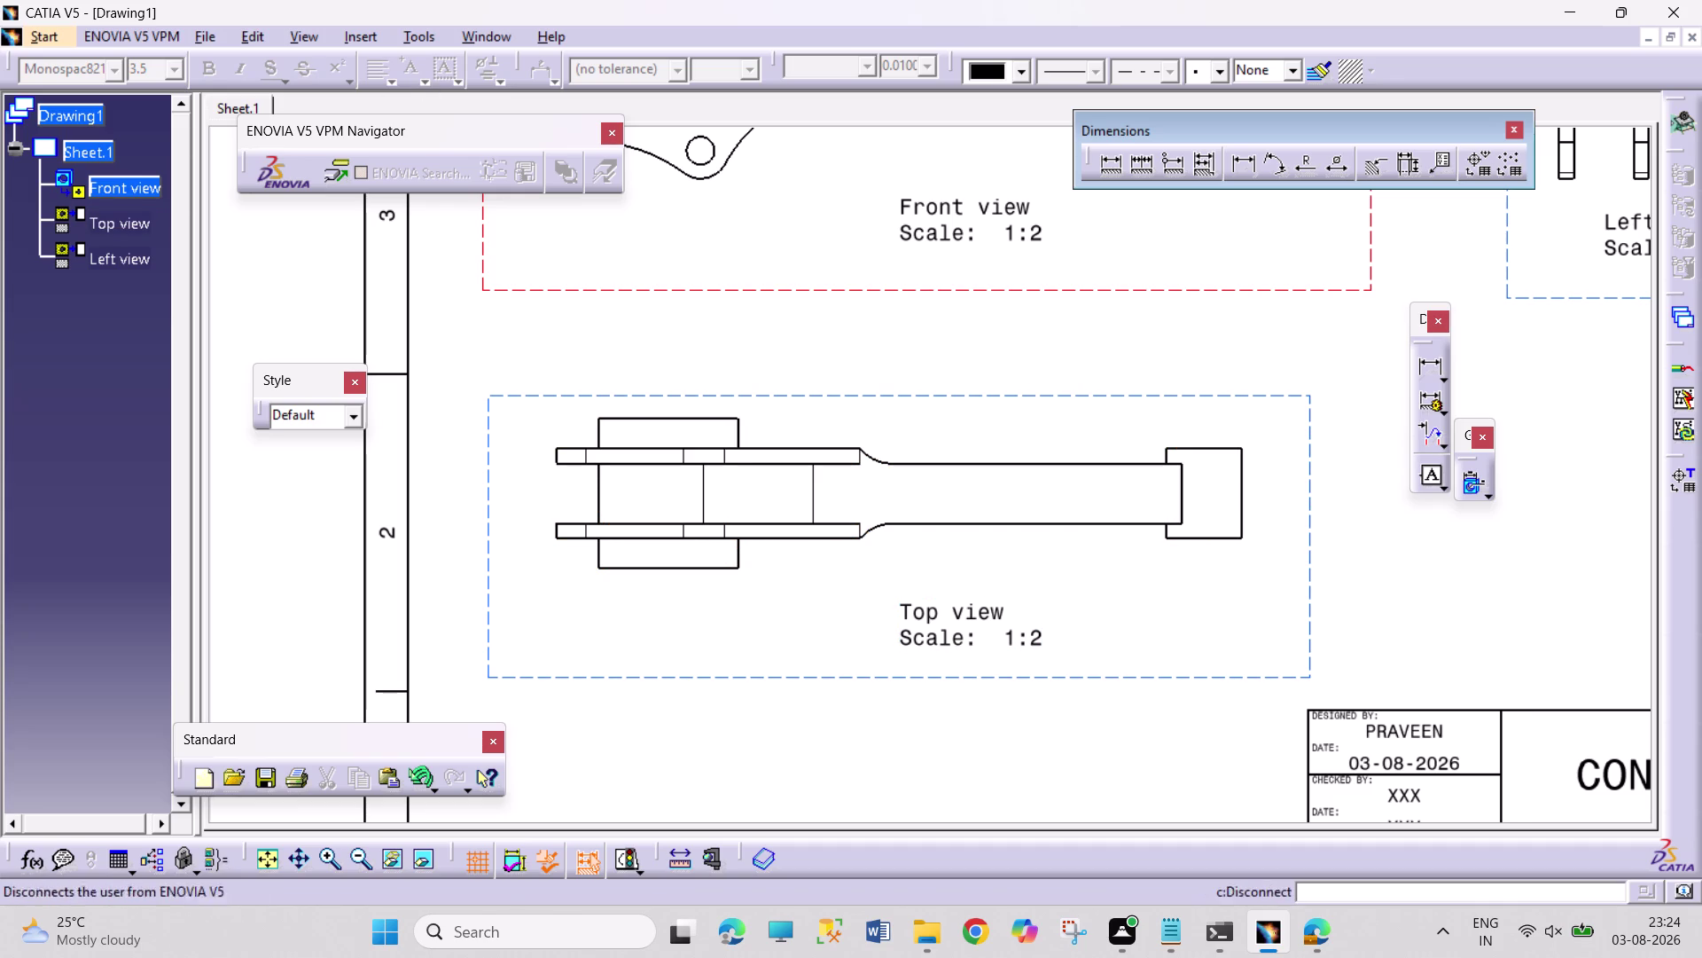
click(374, 34)
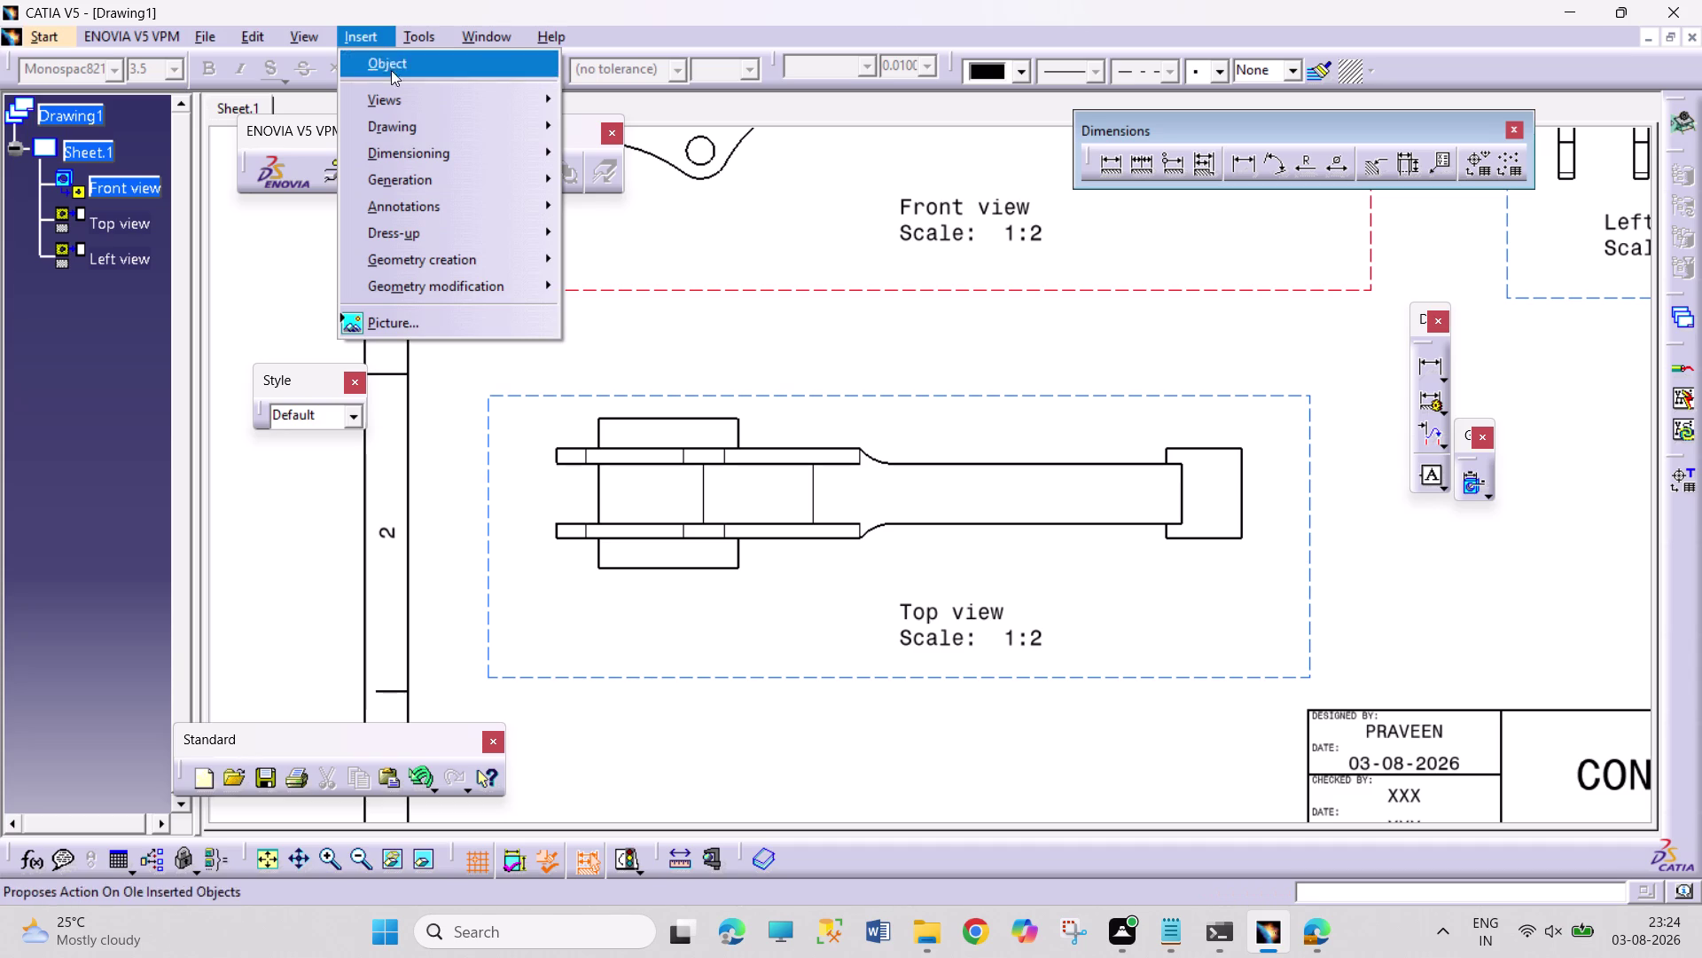
click(424, 127)
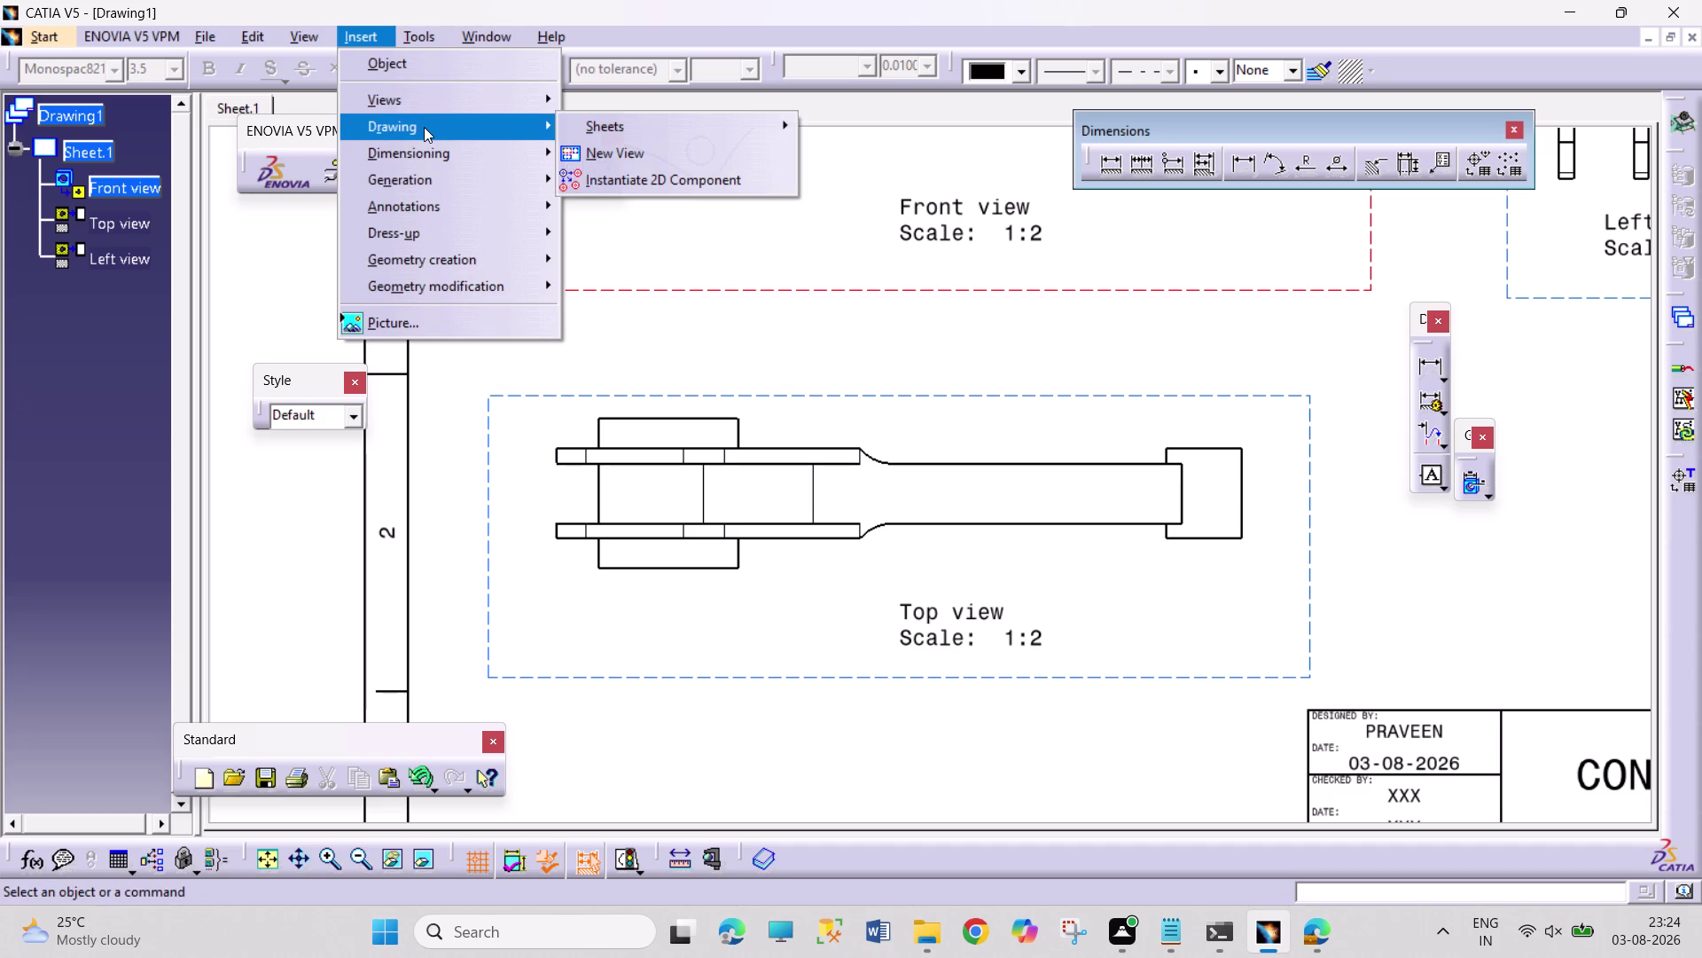
click(430, 121)
click(430, 105)
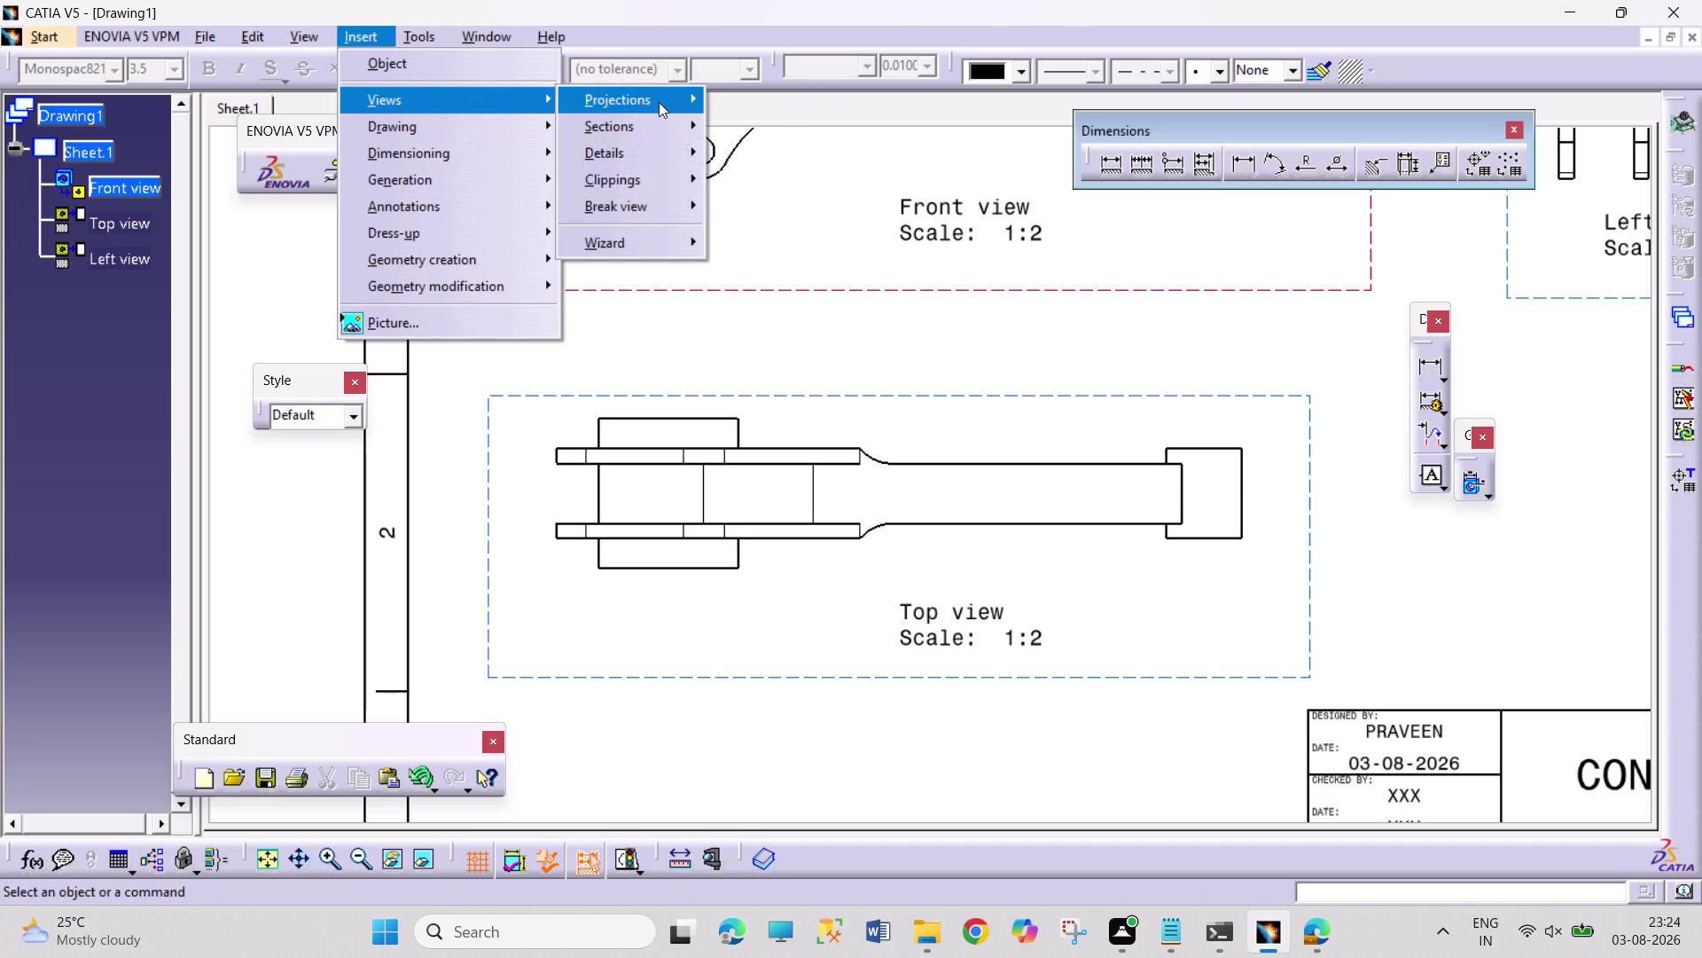
click(661, 122)
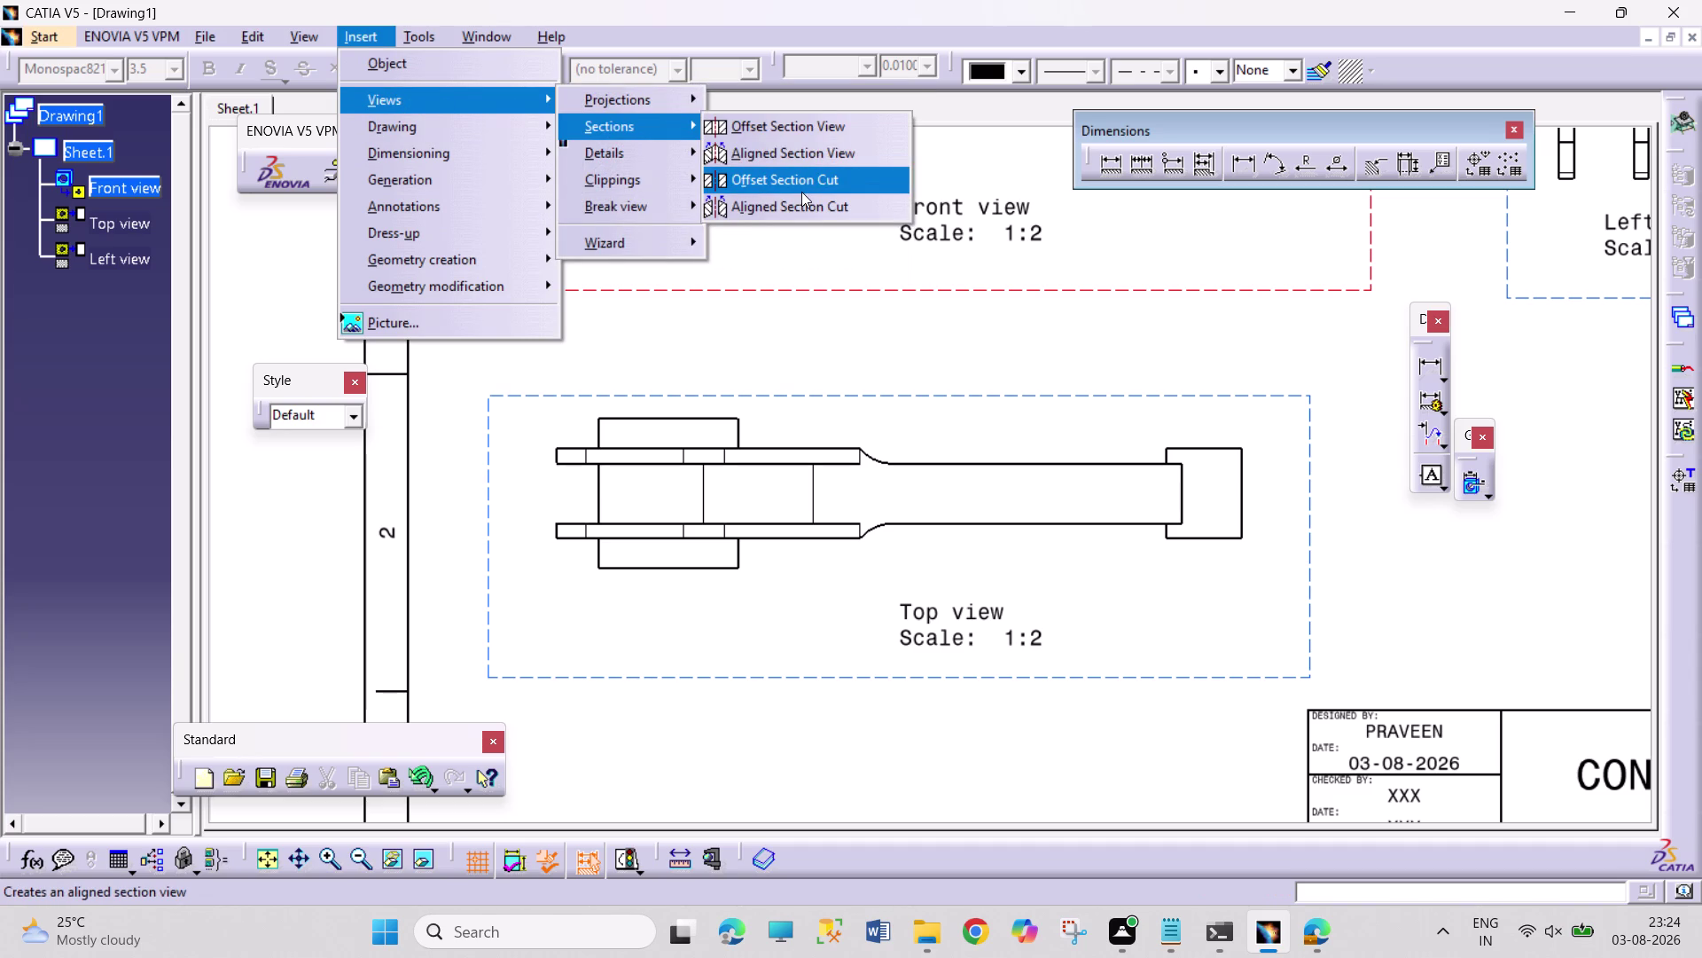
click(801, 192)
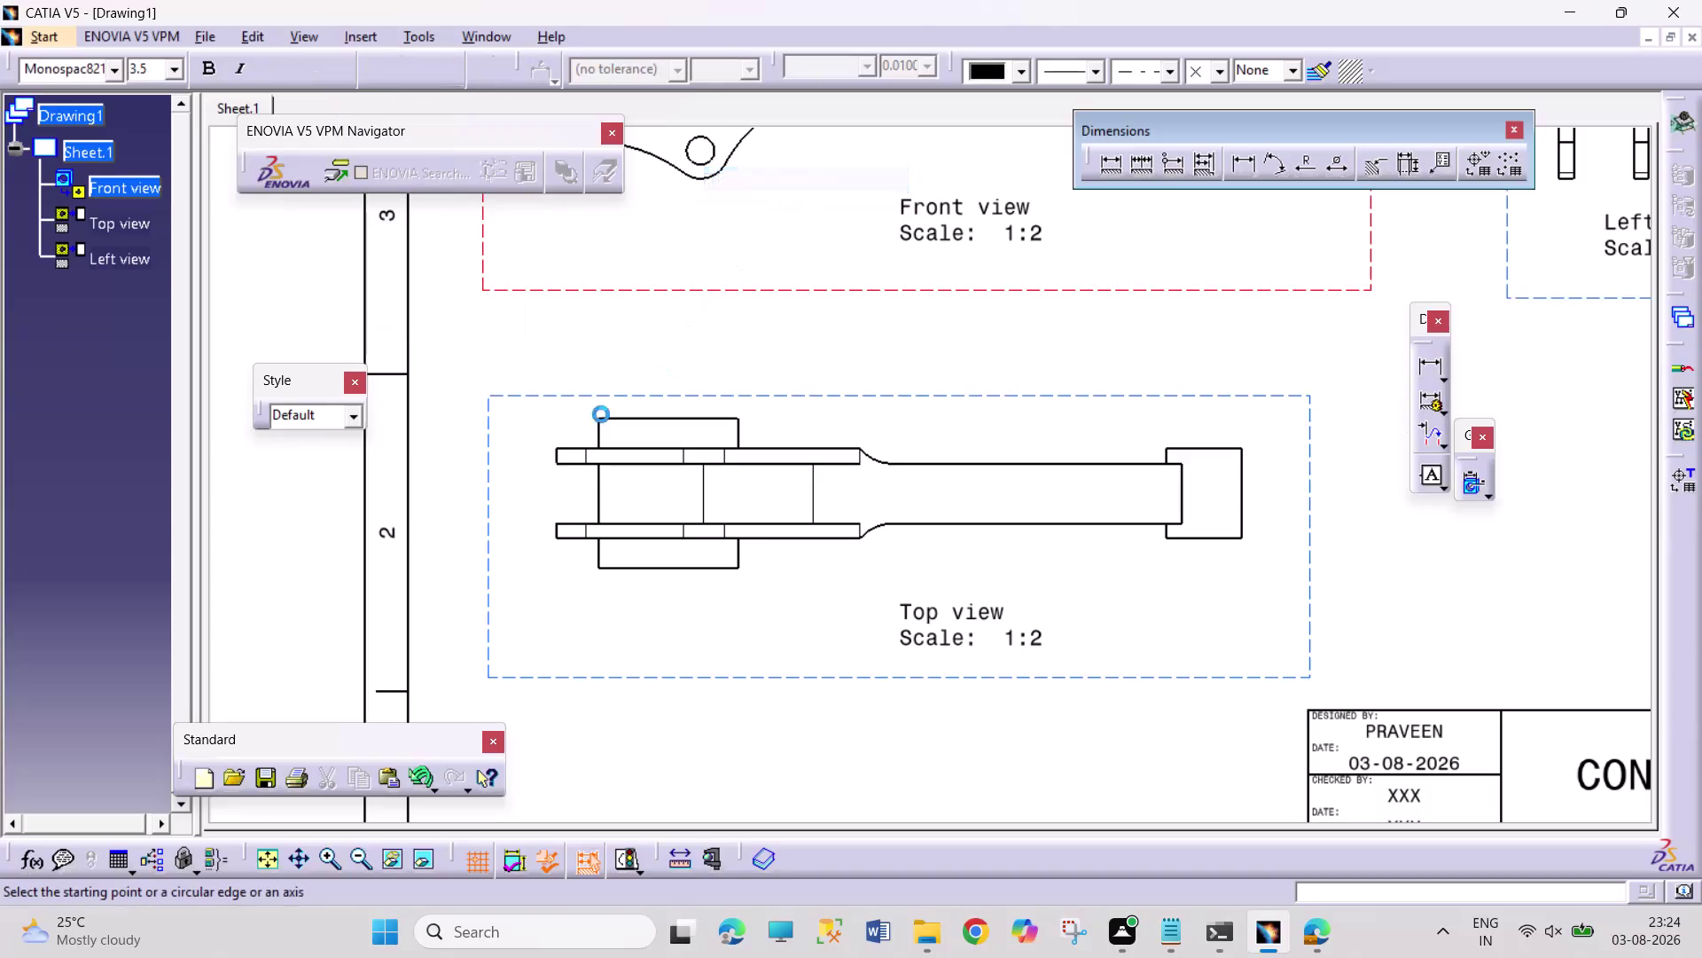
click(523, 492)
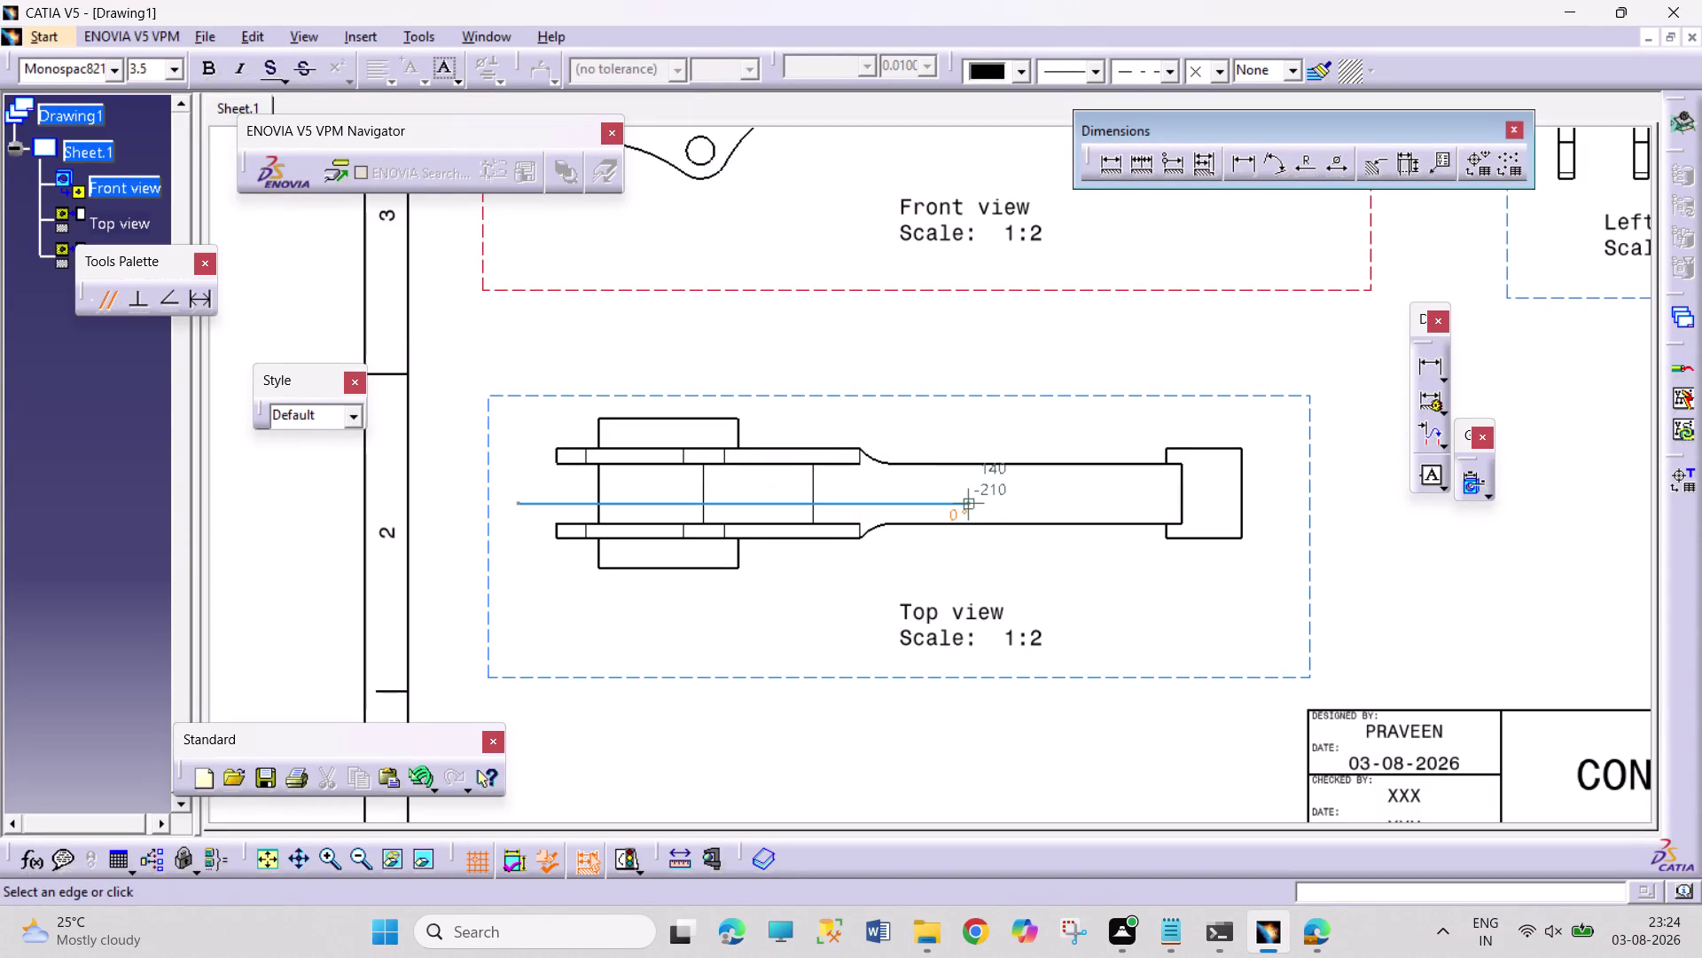
click(985, 505)
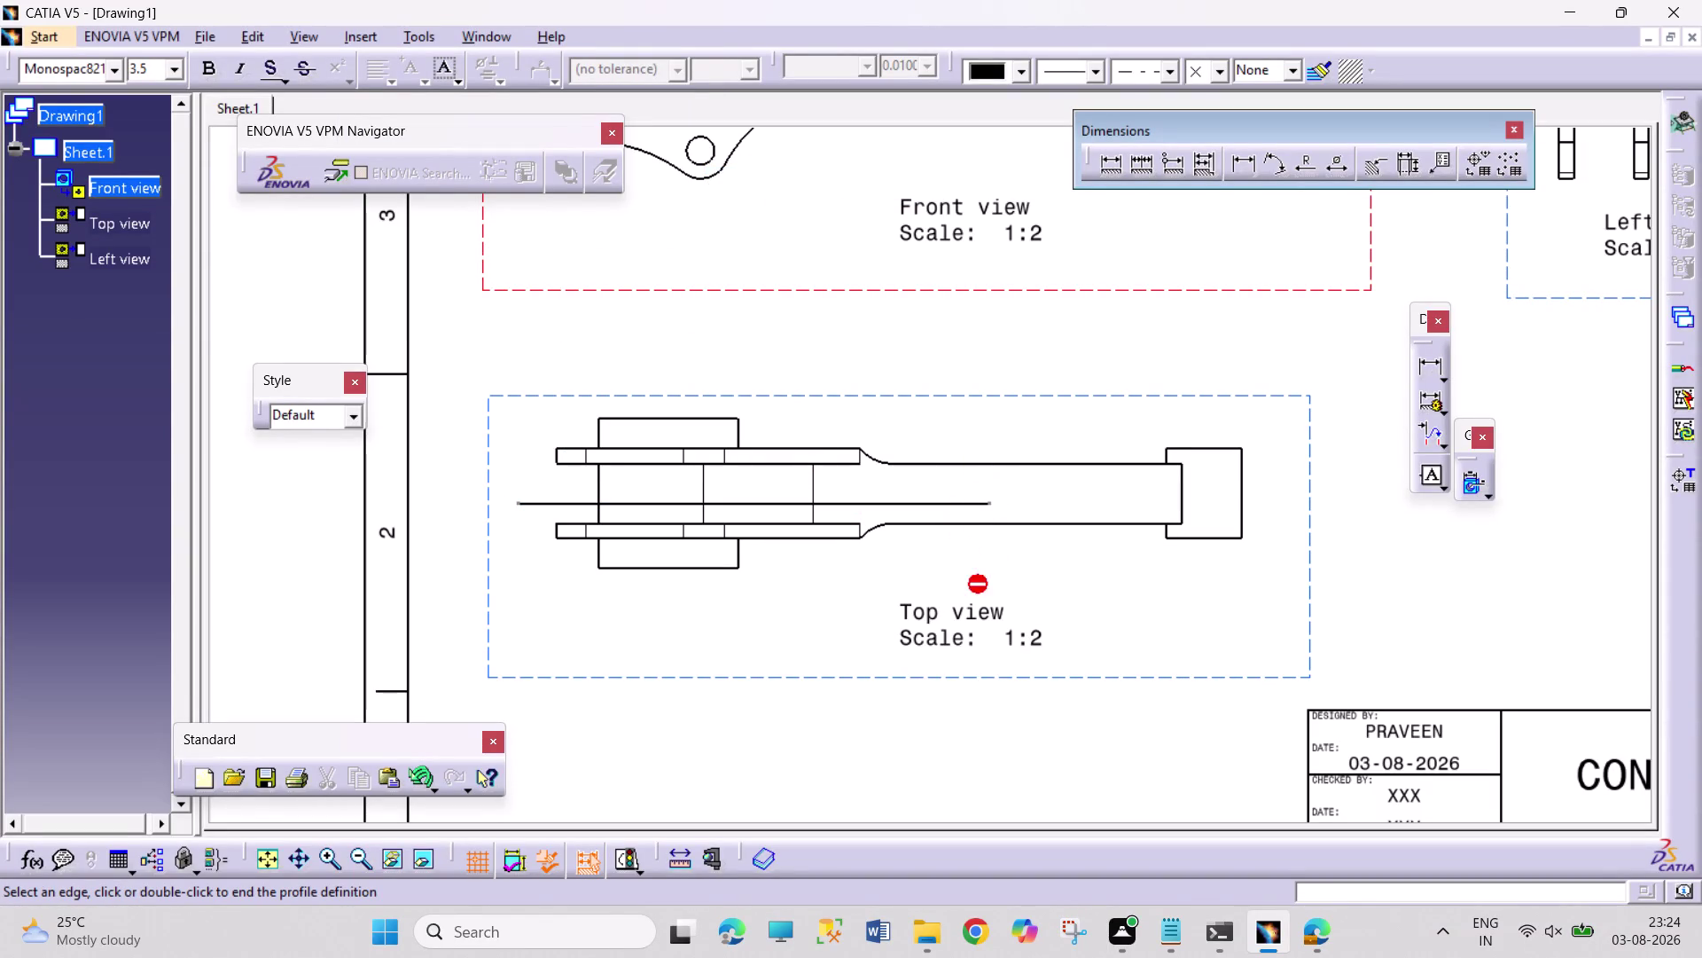
click(1011, 586)
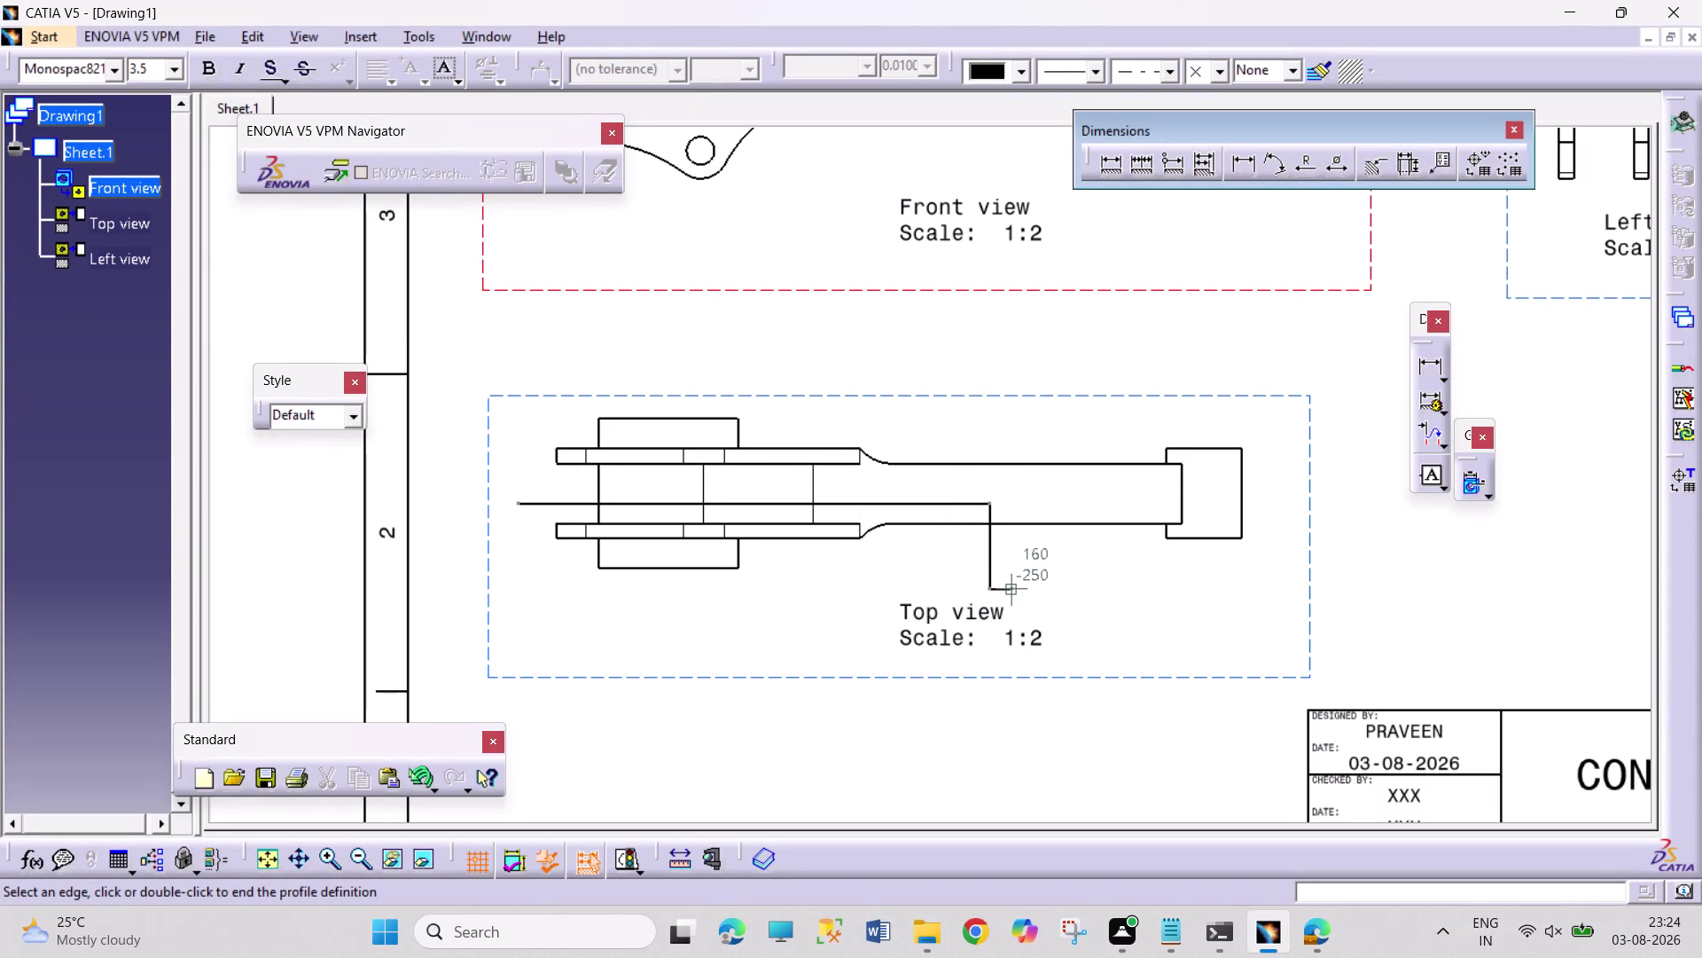
double_click(1011, 586)
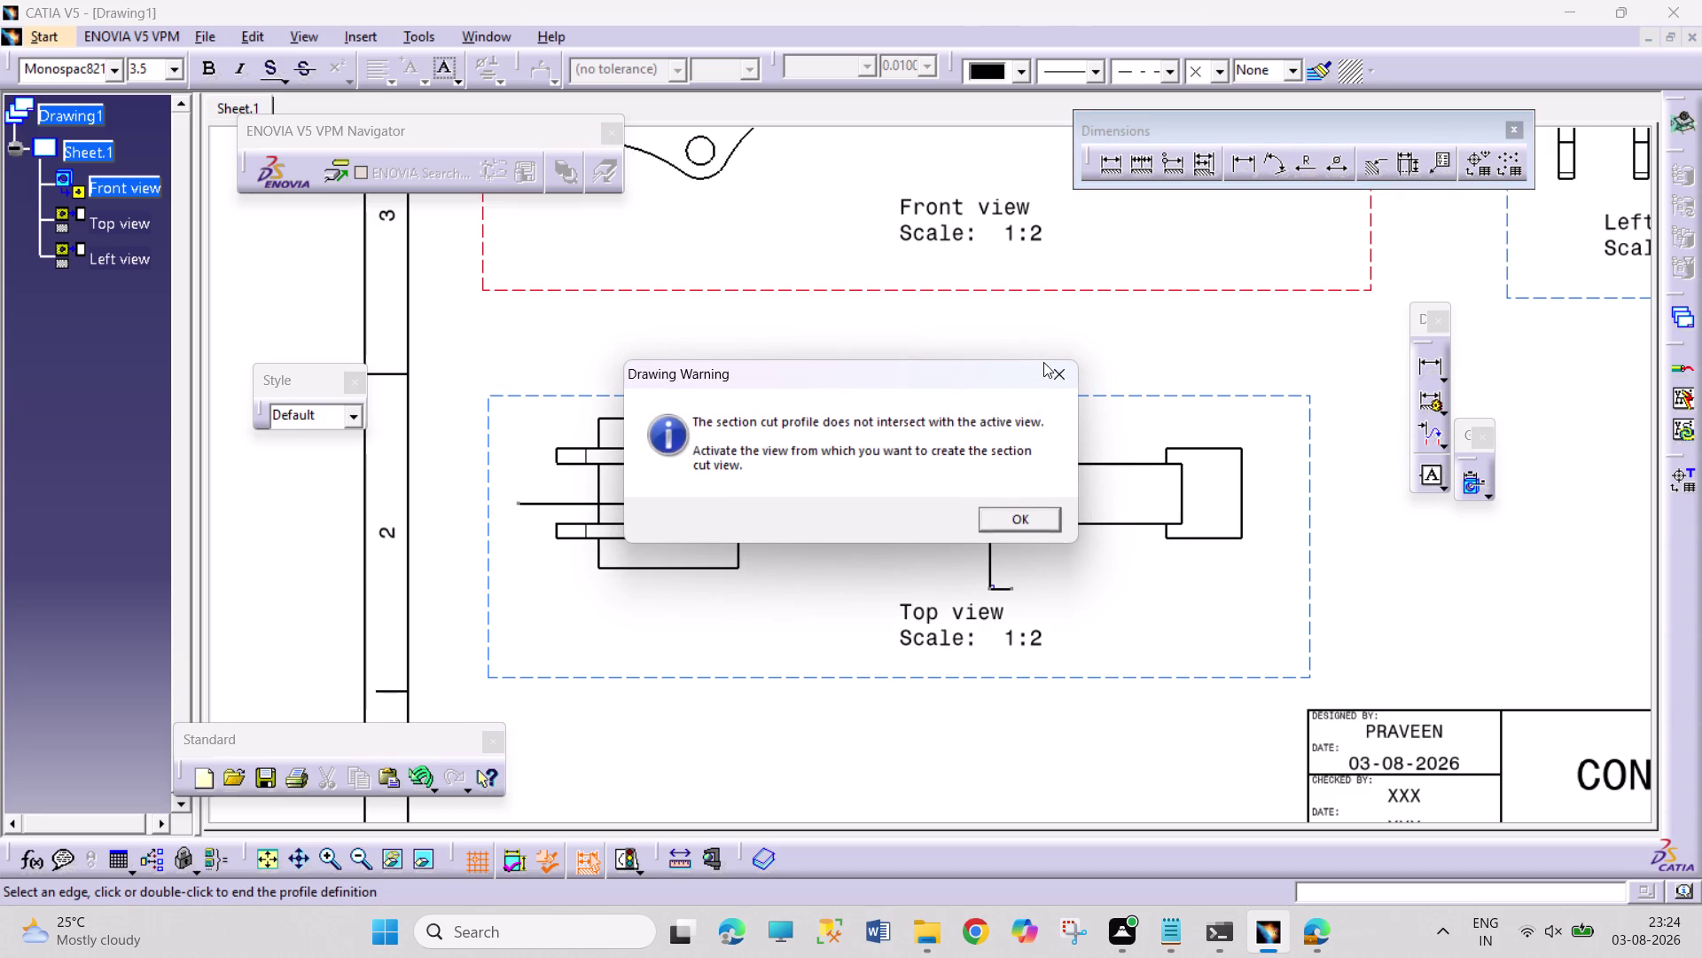
click(1054, 361)
key(Escape)
key(Escape)
key(Escape)
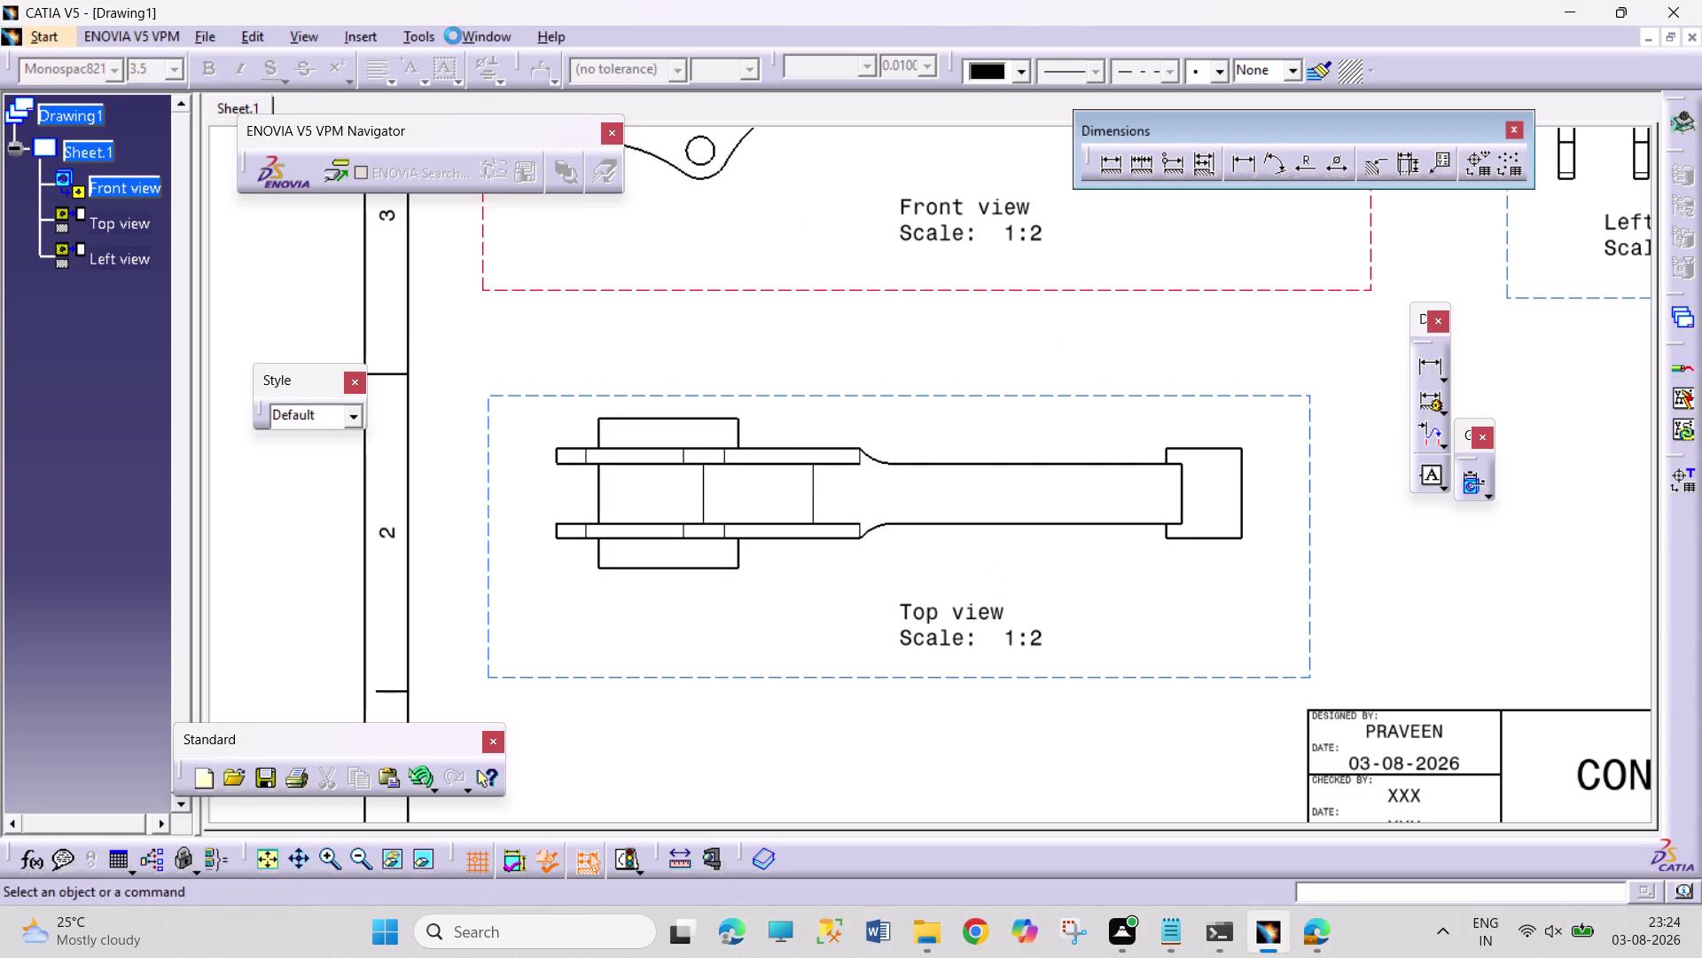
click(361, 33)
click(445, 102)
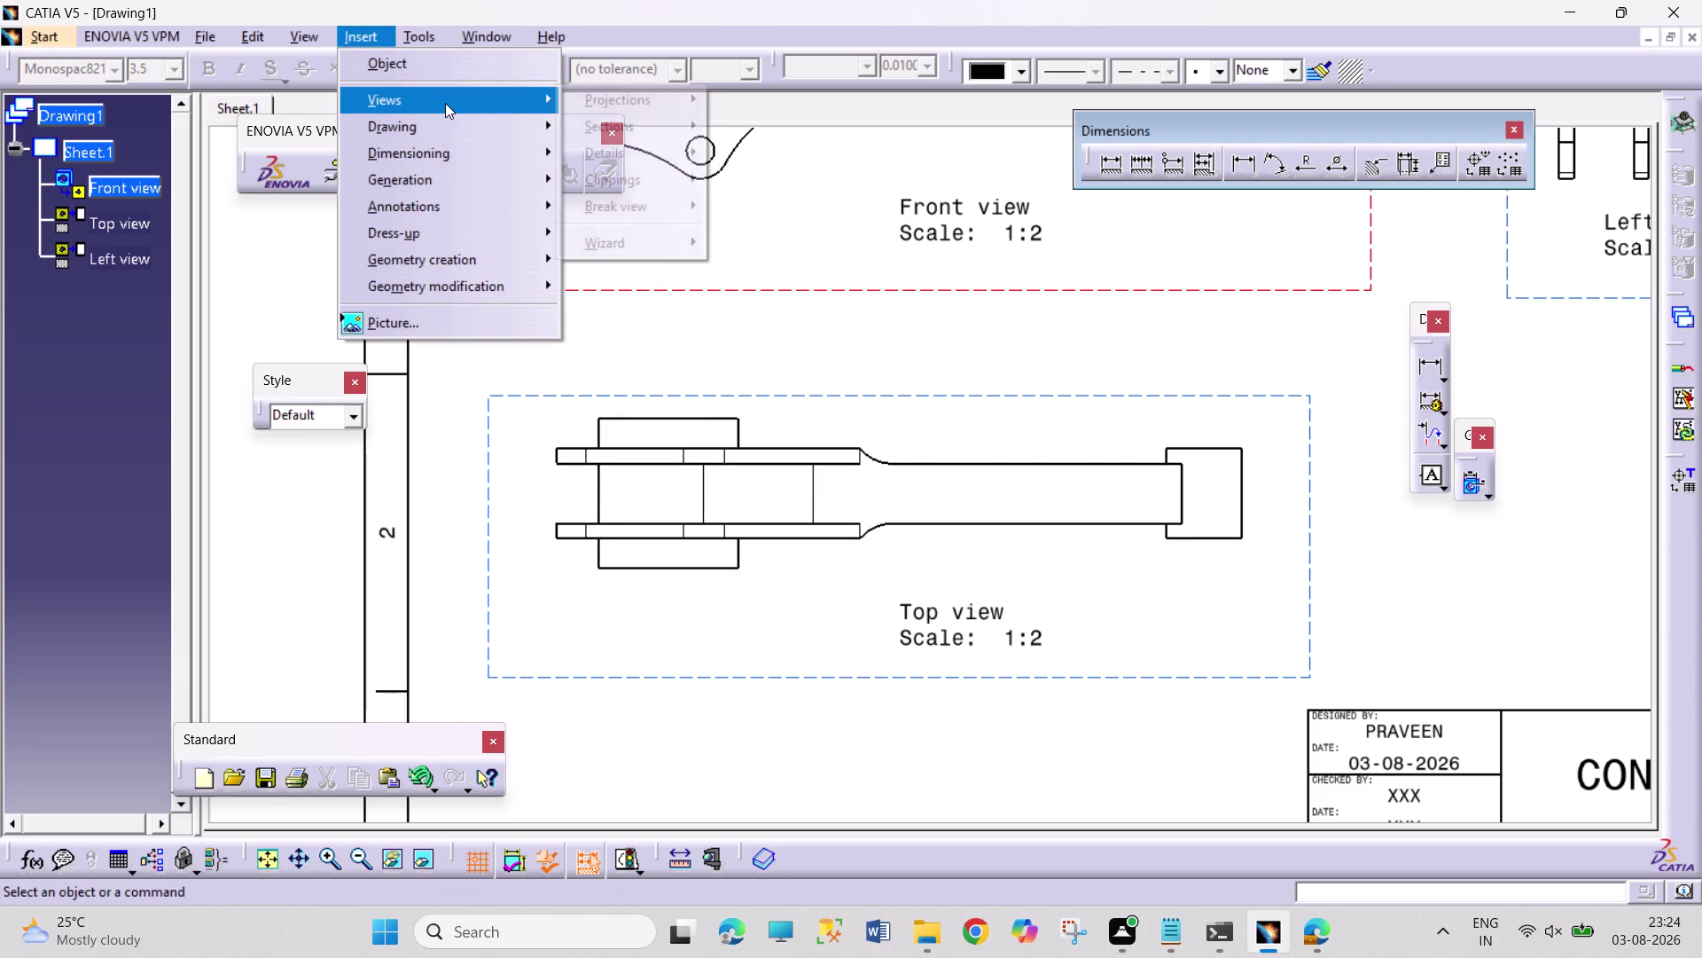
click(680, 116)
click(757, 125)
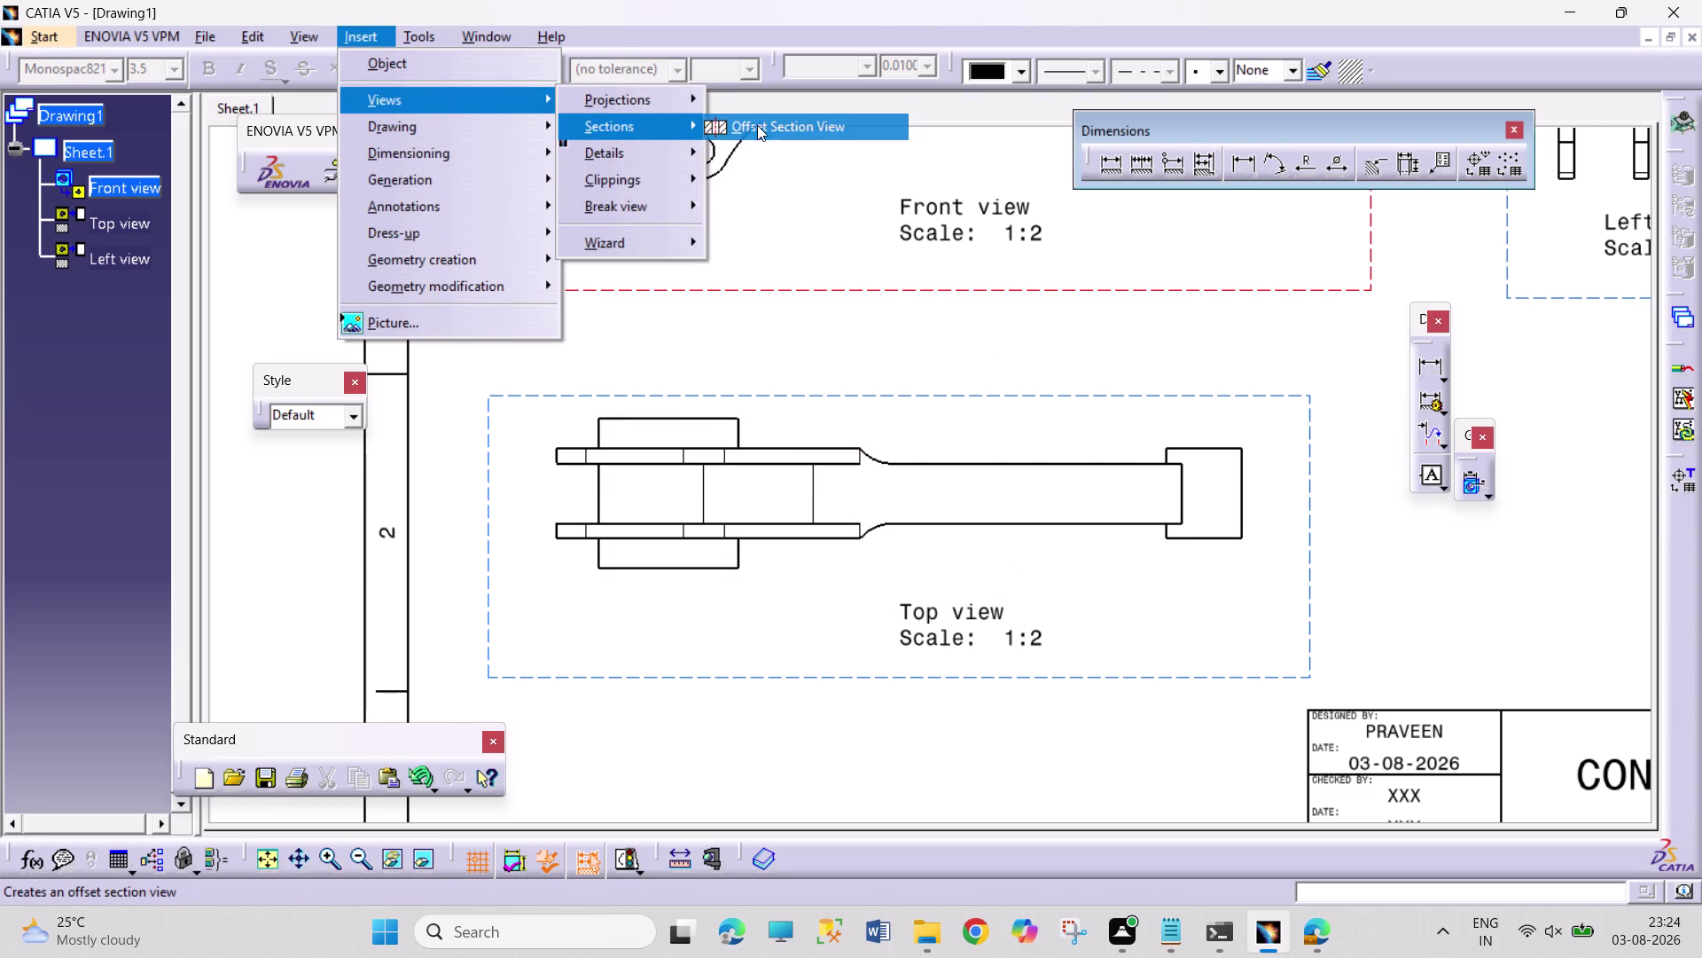
click(496, 487)
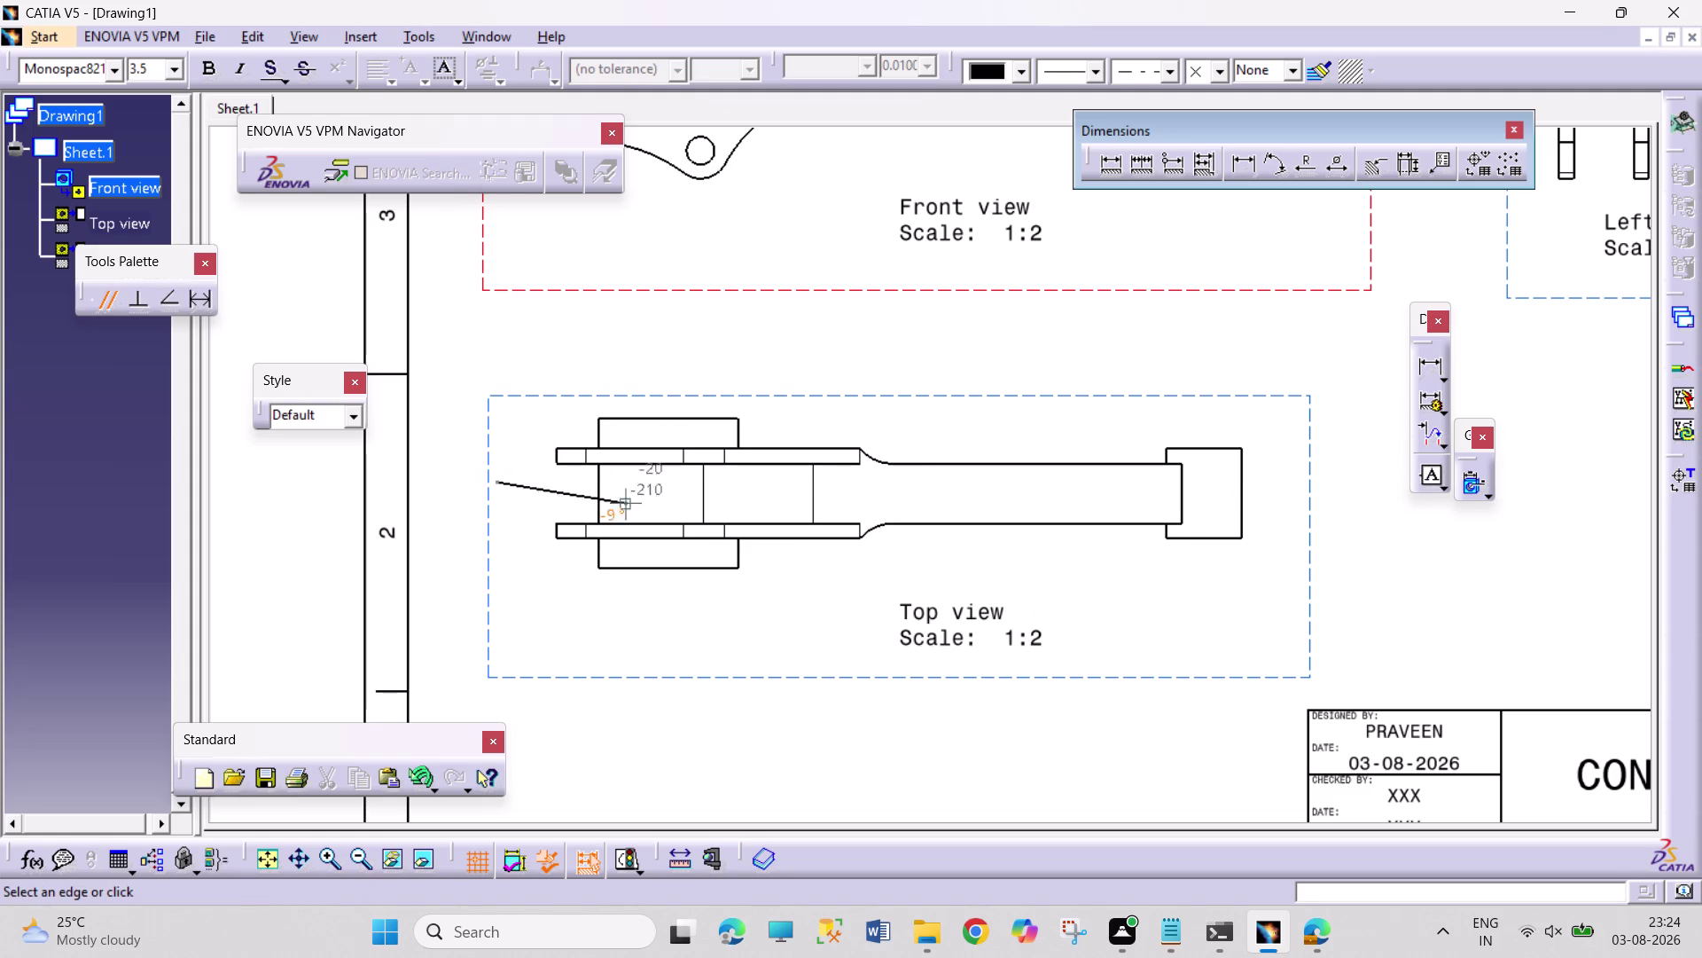
click(983, 481)
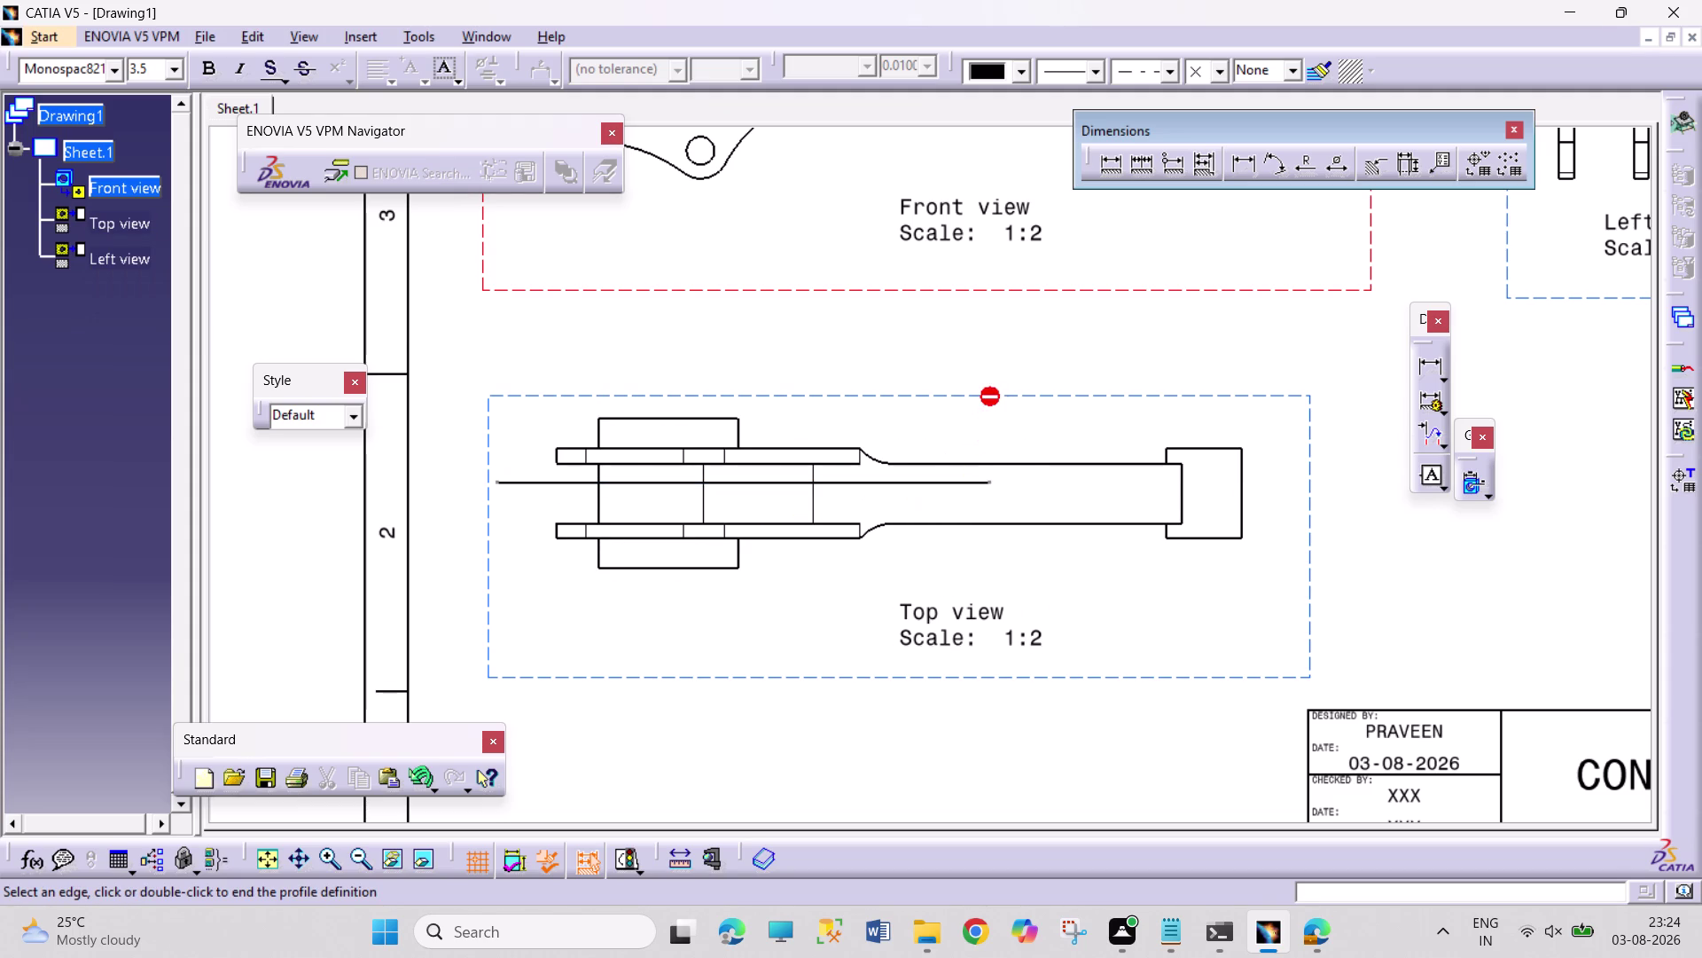
triple_click(1000, 399)
click(1000, 399)
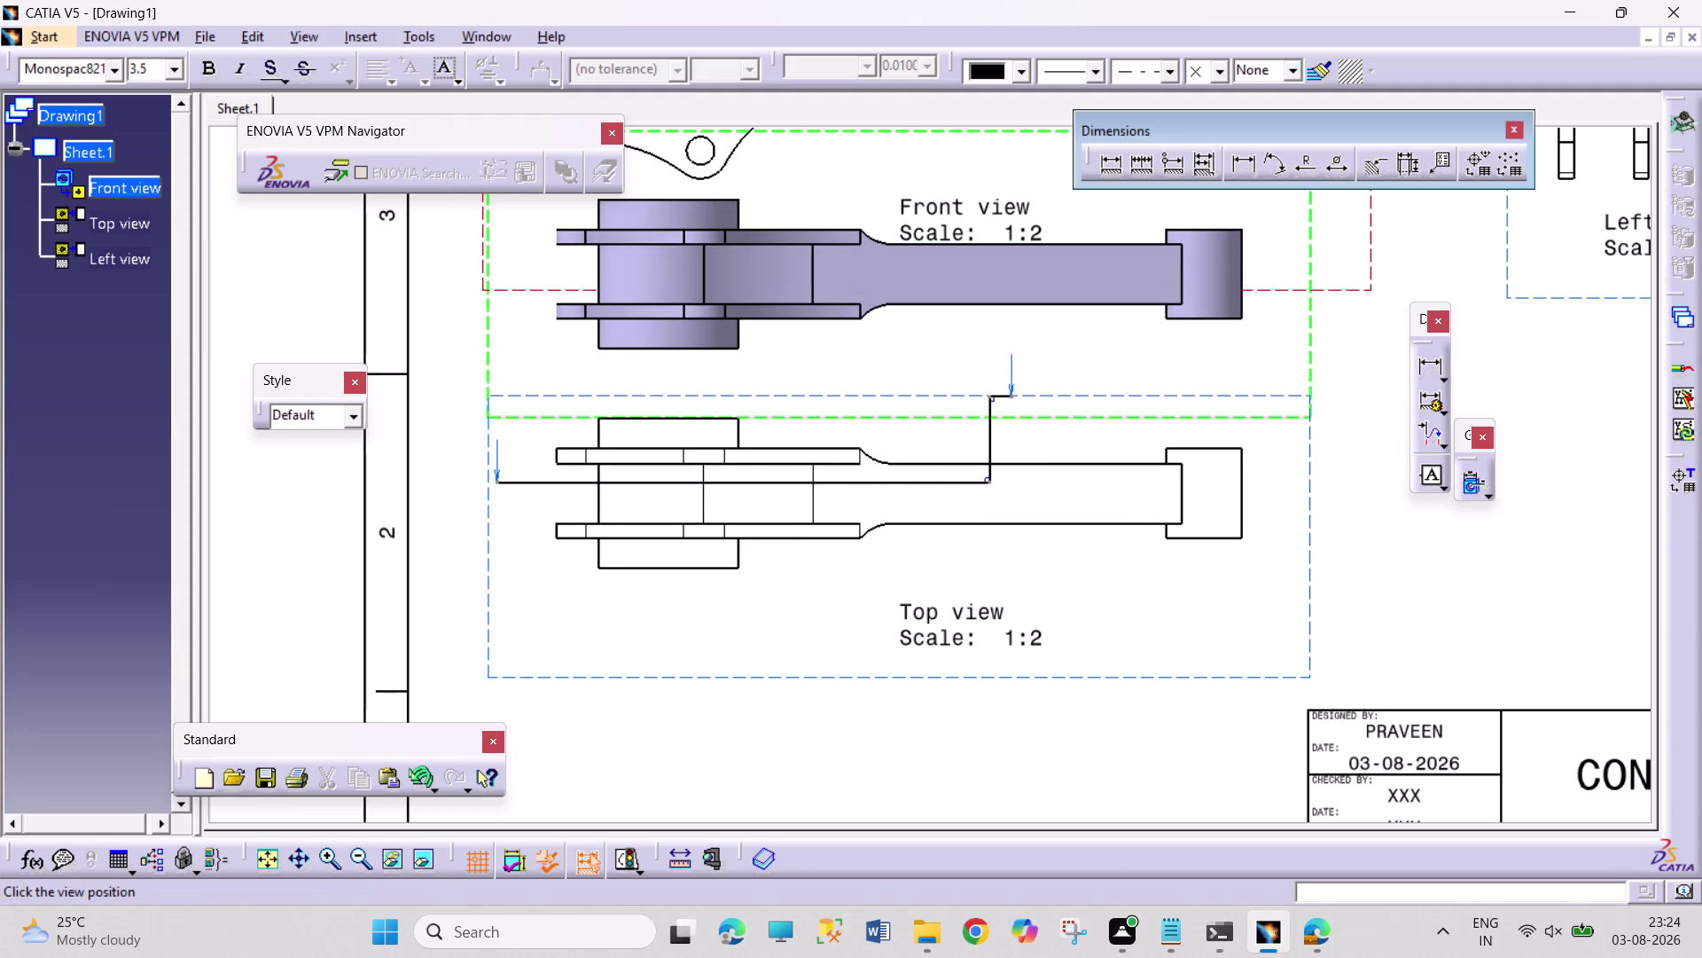
click(966, 273)
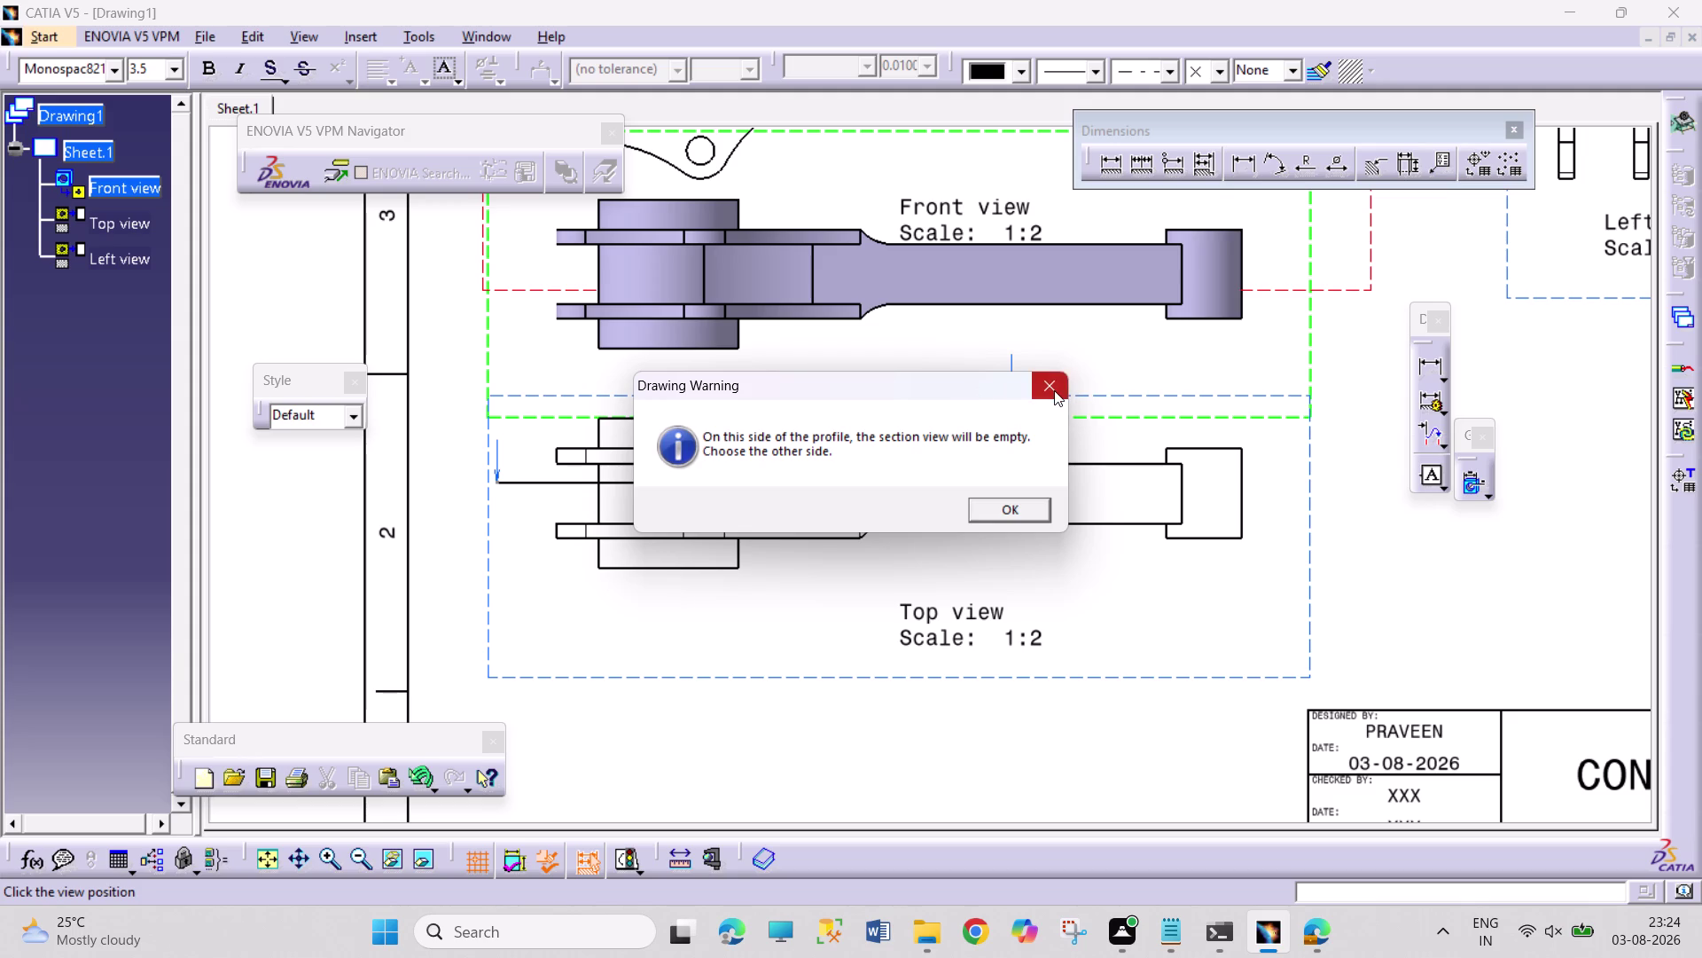
click(1054, 390)
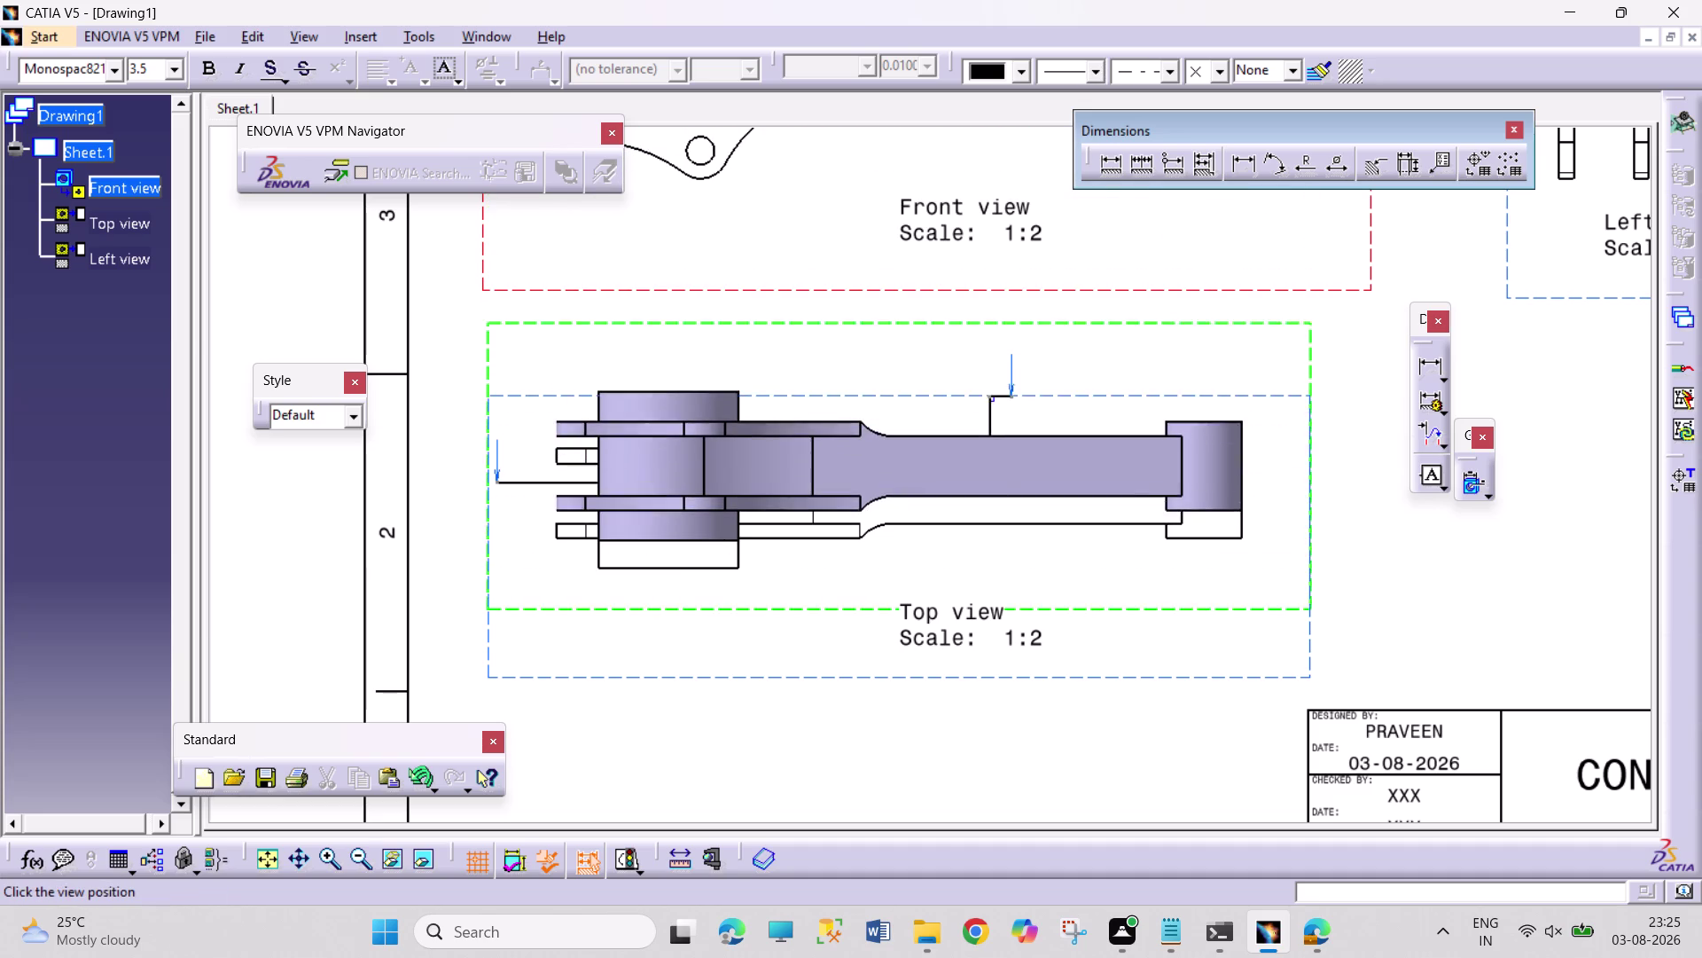
right_click(1179, 352)
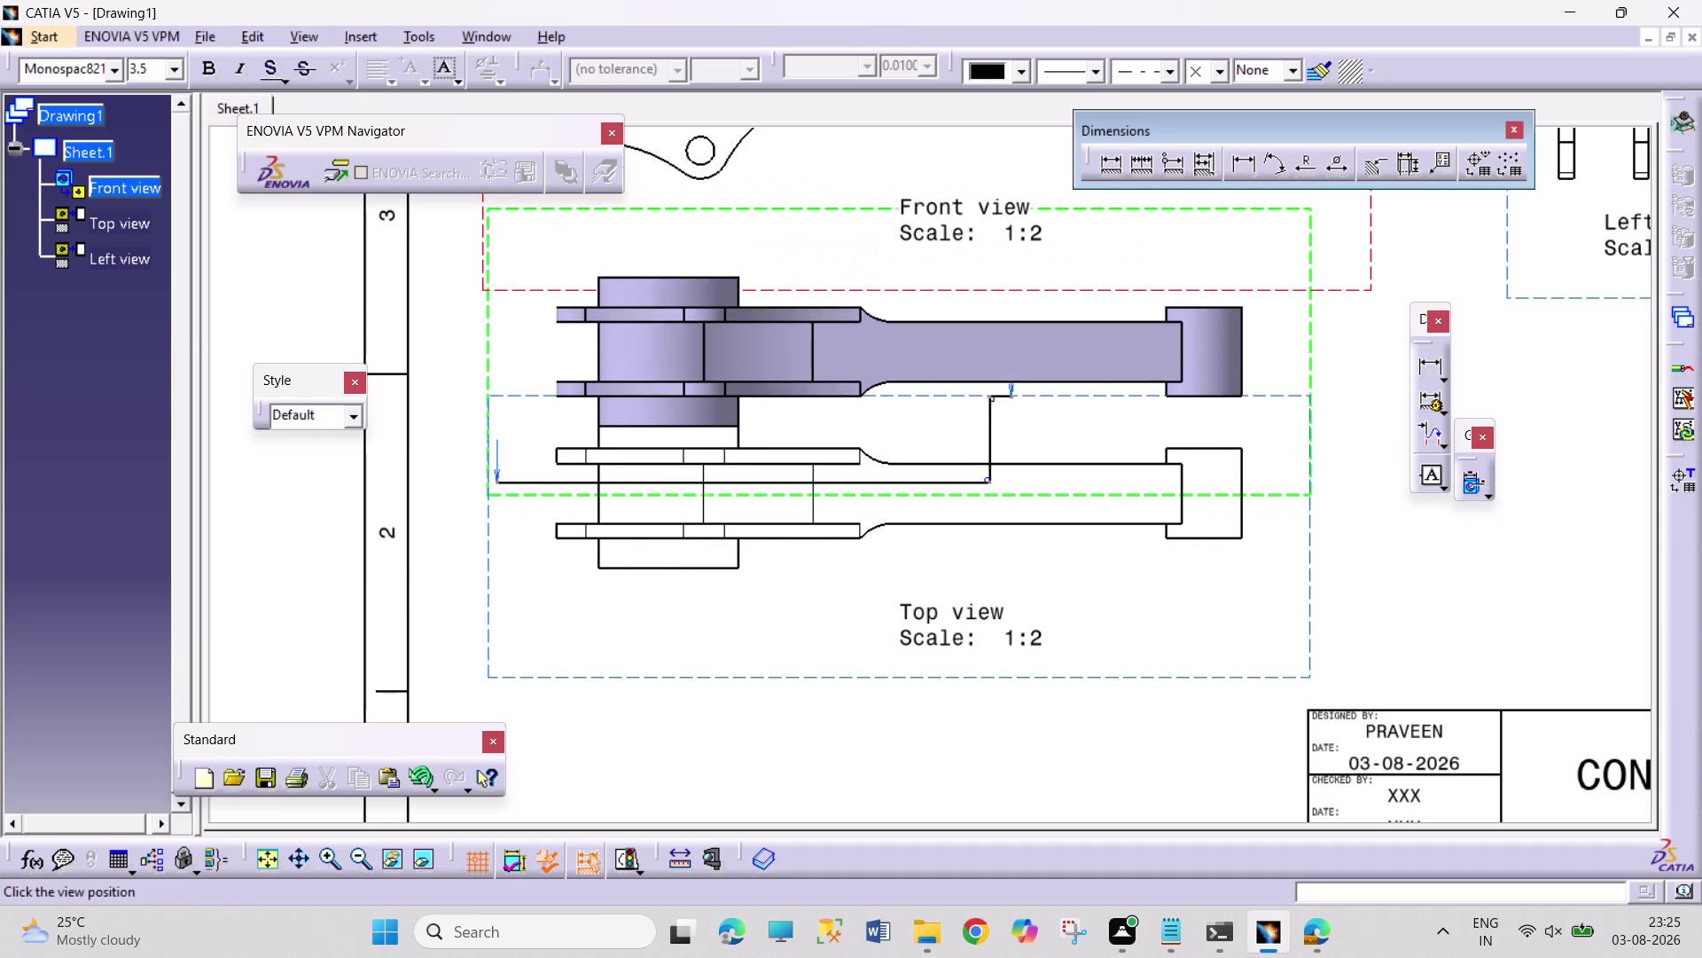
right_click(1245, 341)
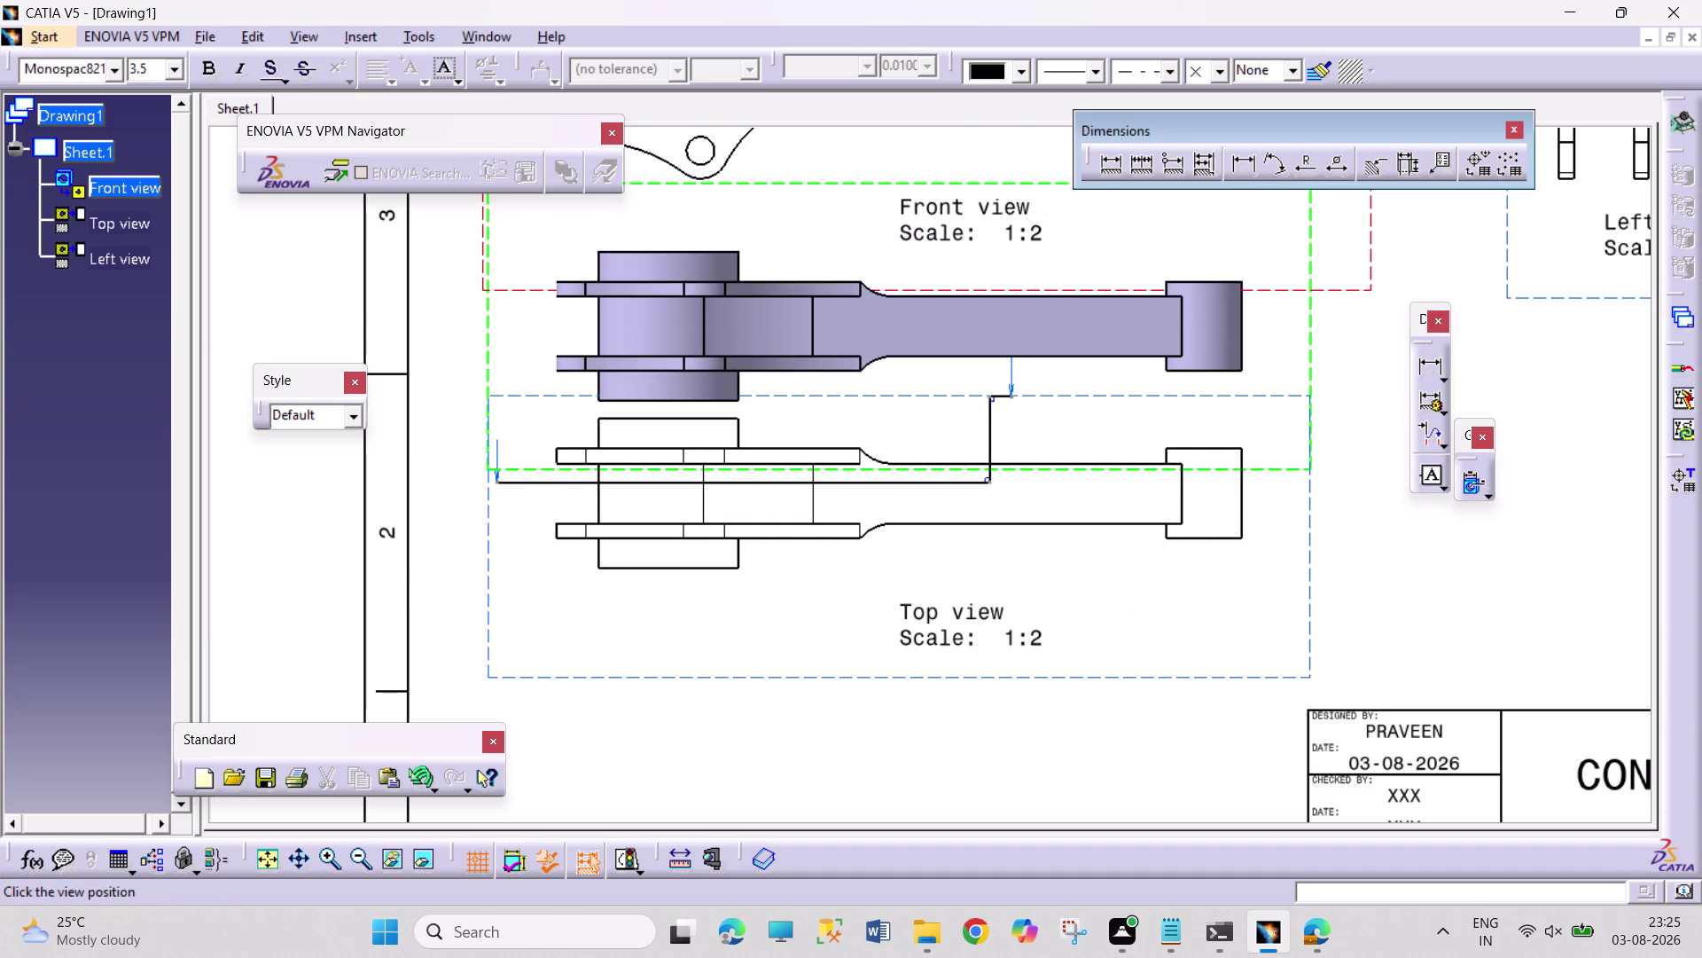
click(351, 384)
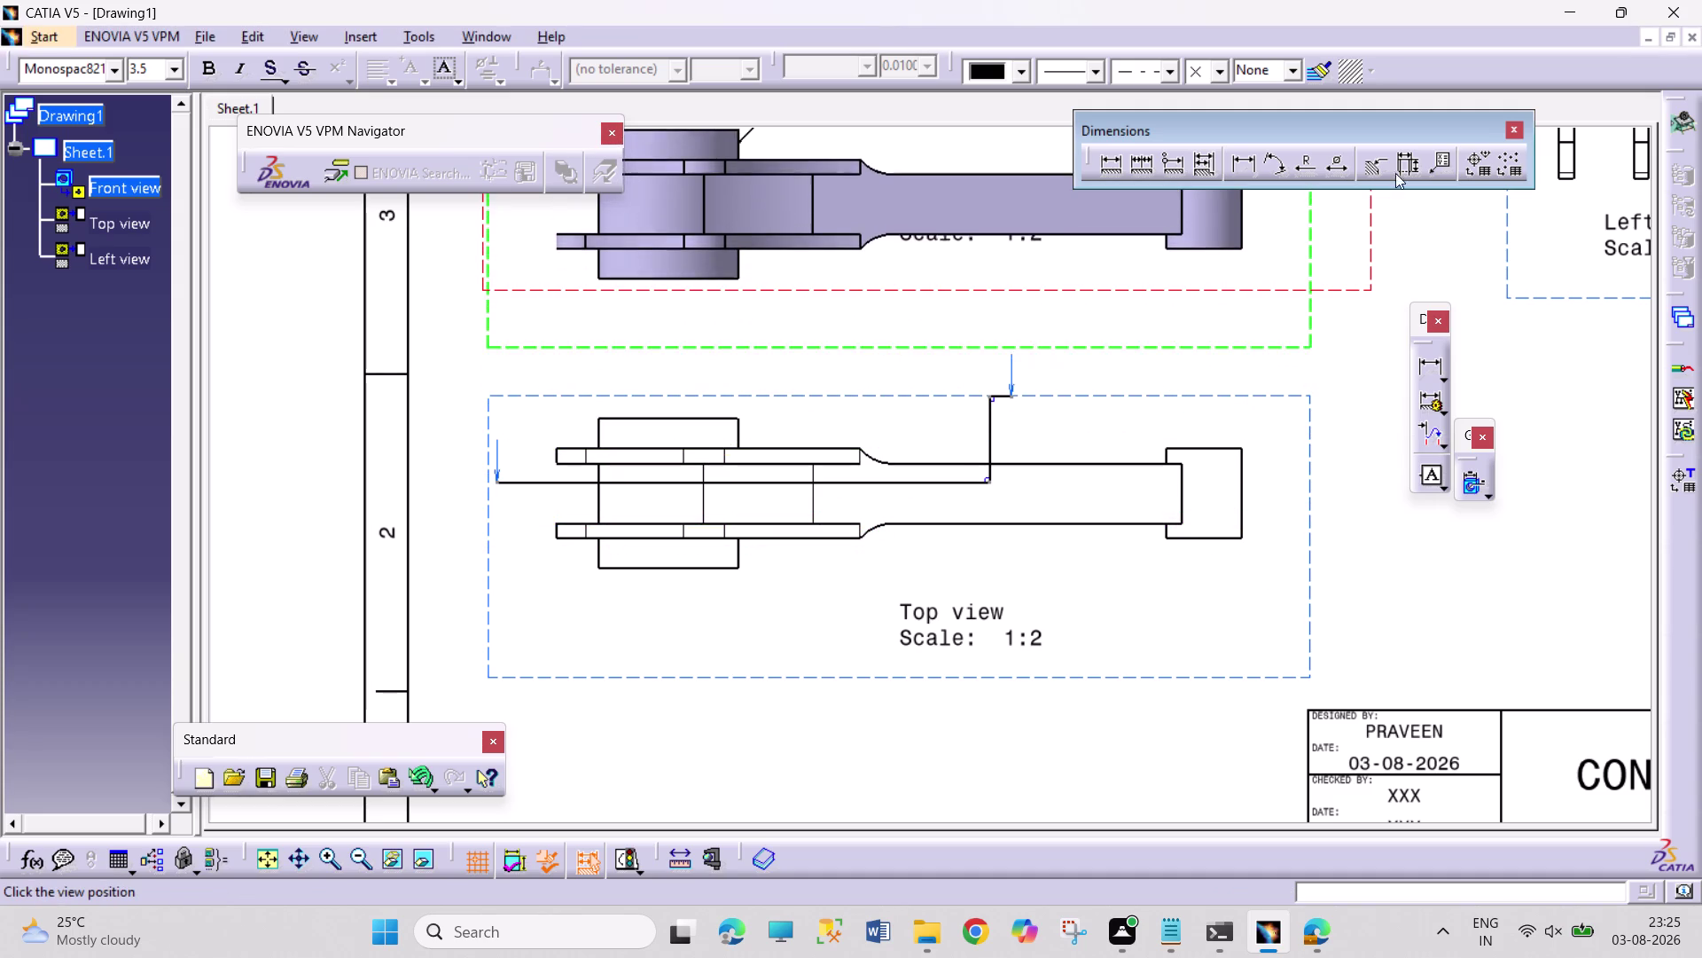
right_click(1509, 509)
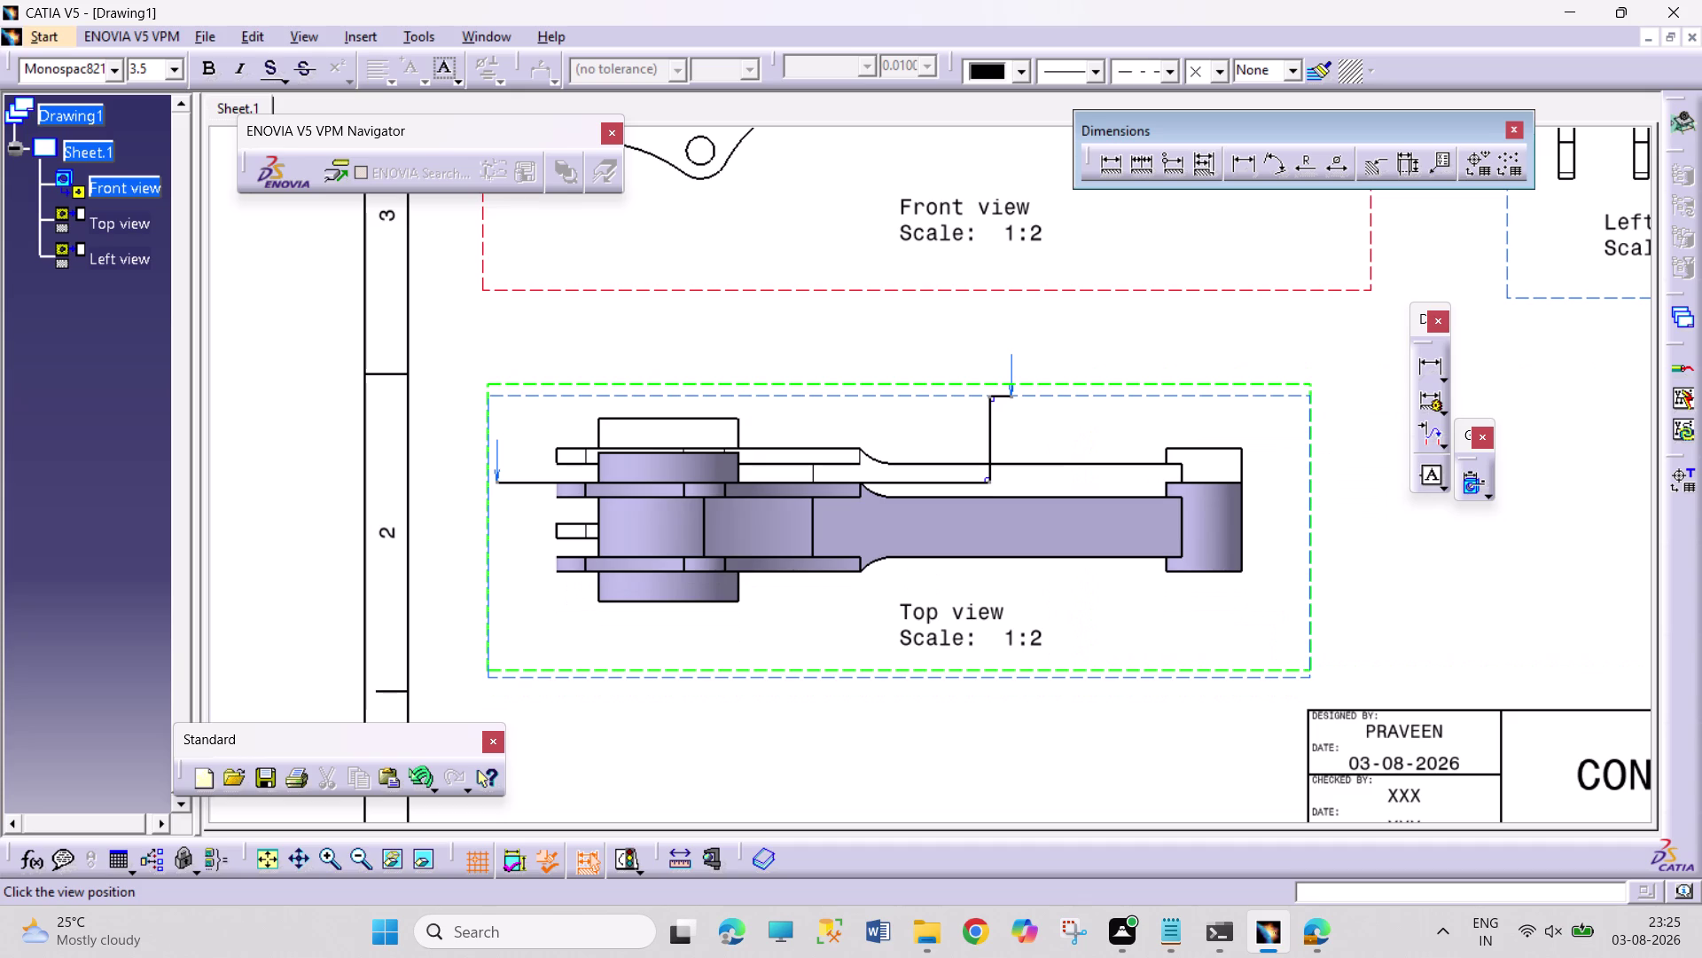
double_click(1213, 357)
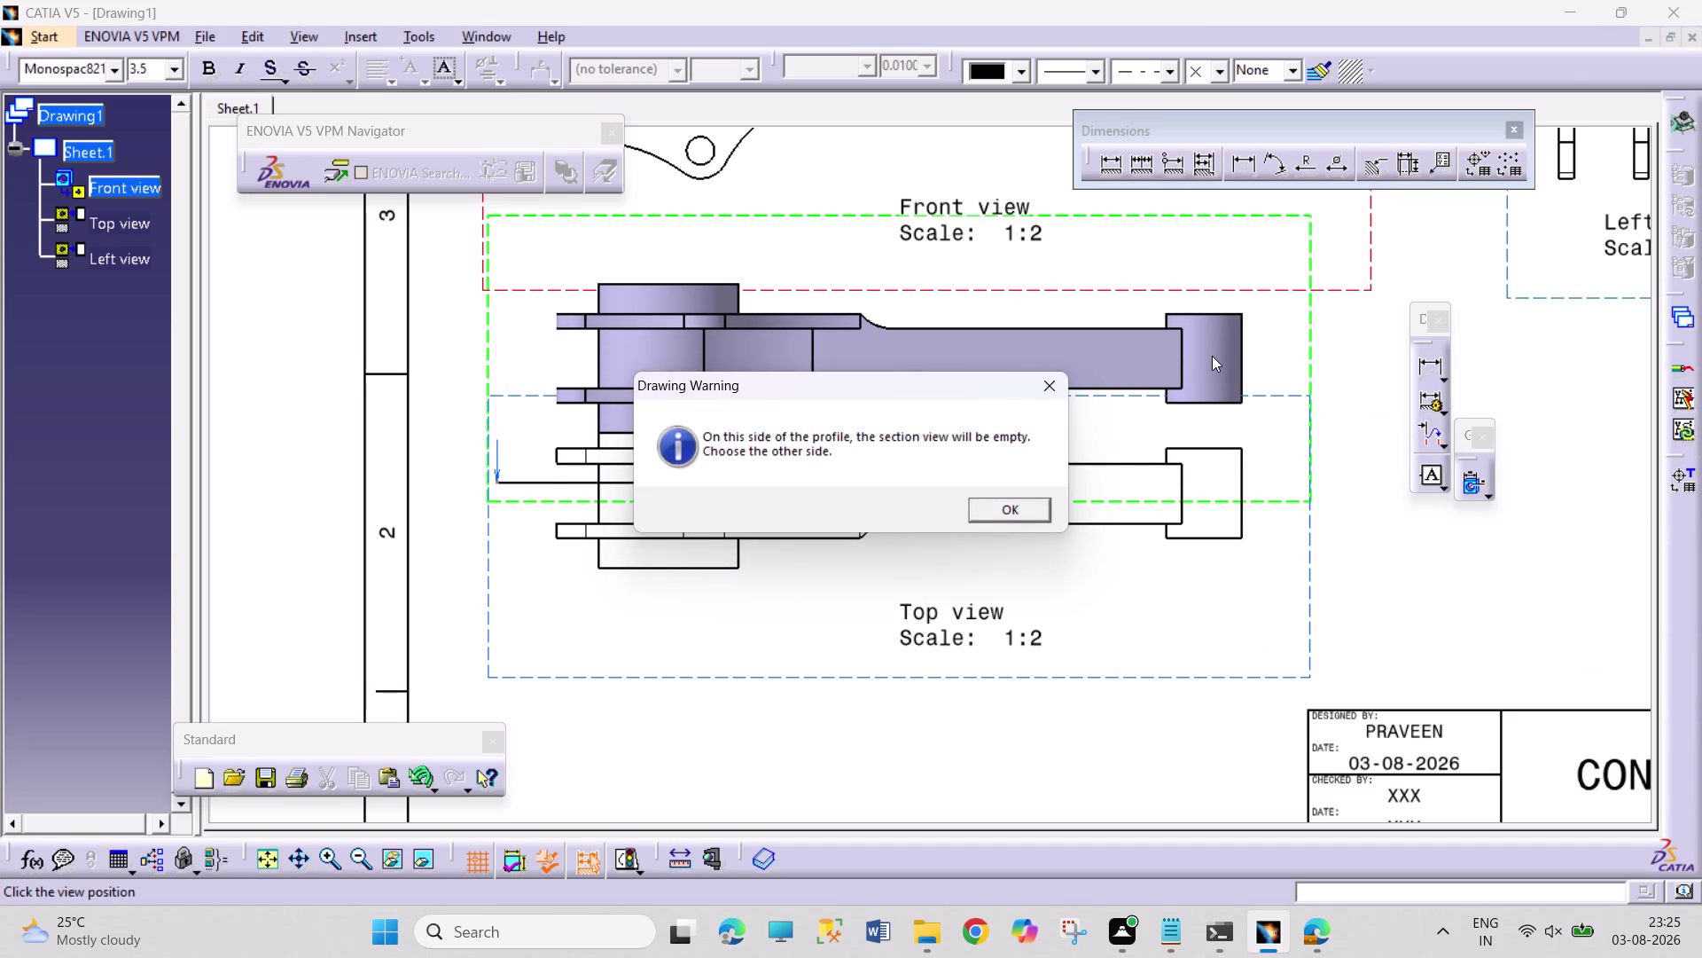
click(1026, 507)
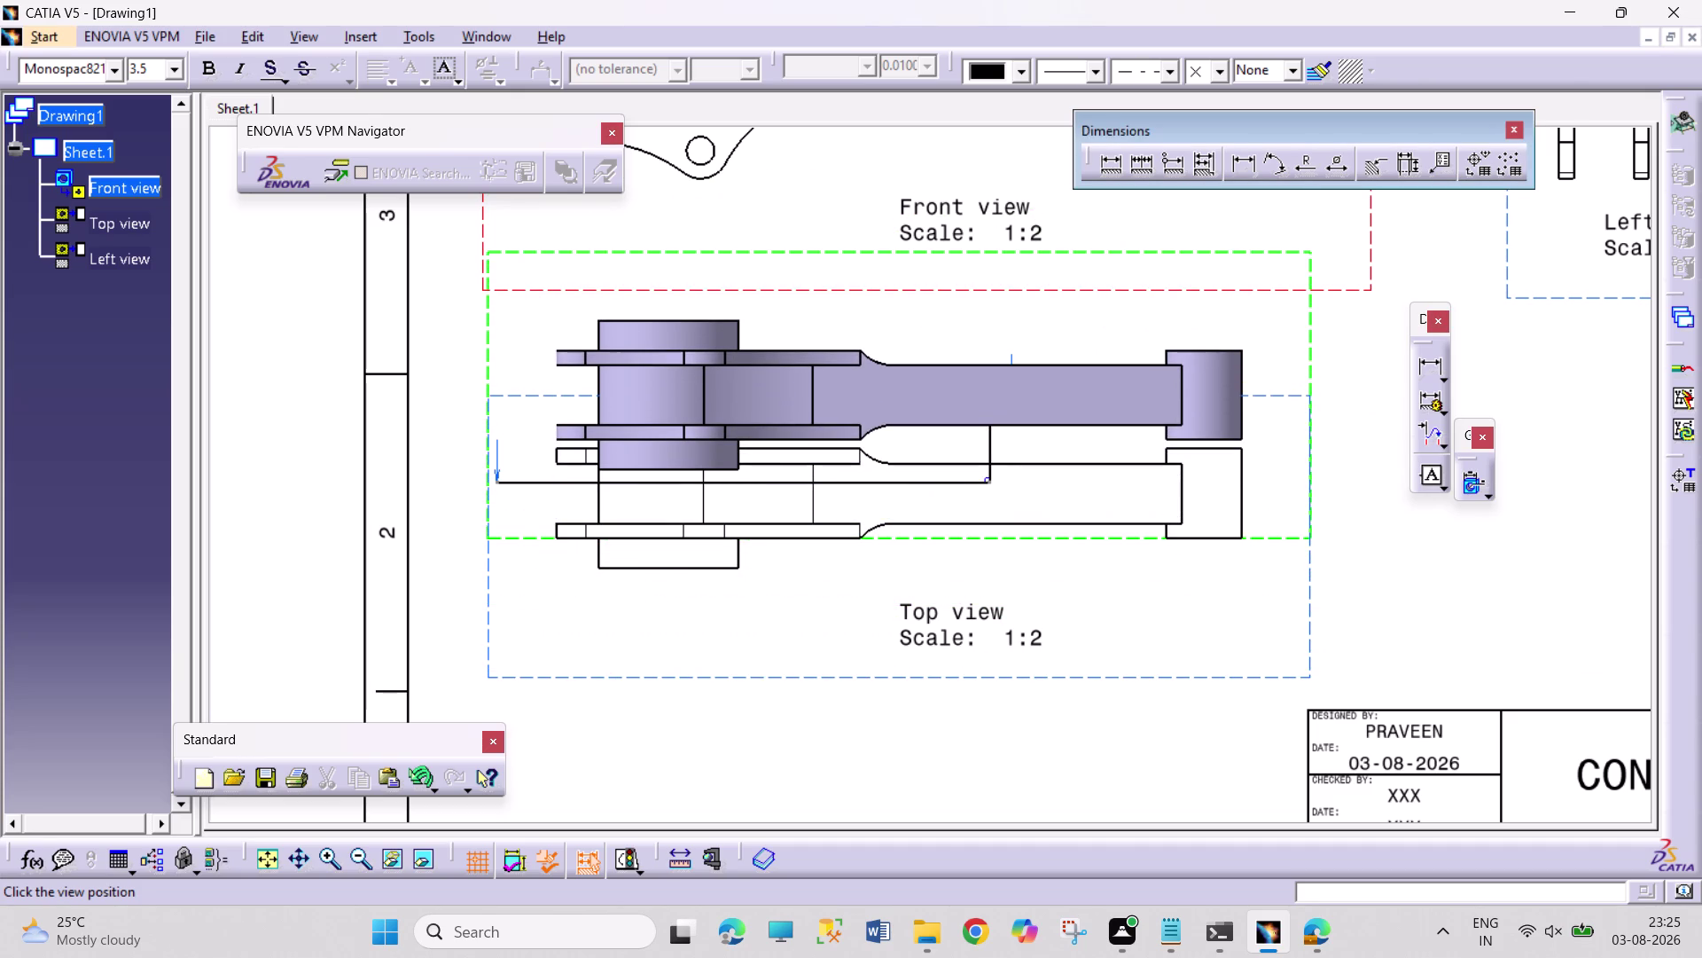
key(Escape)
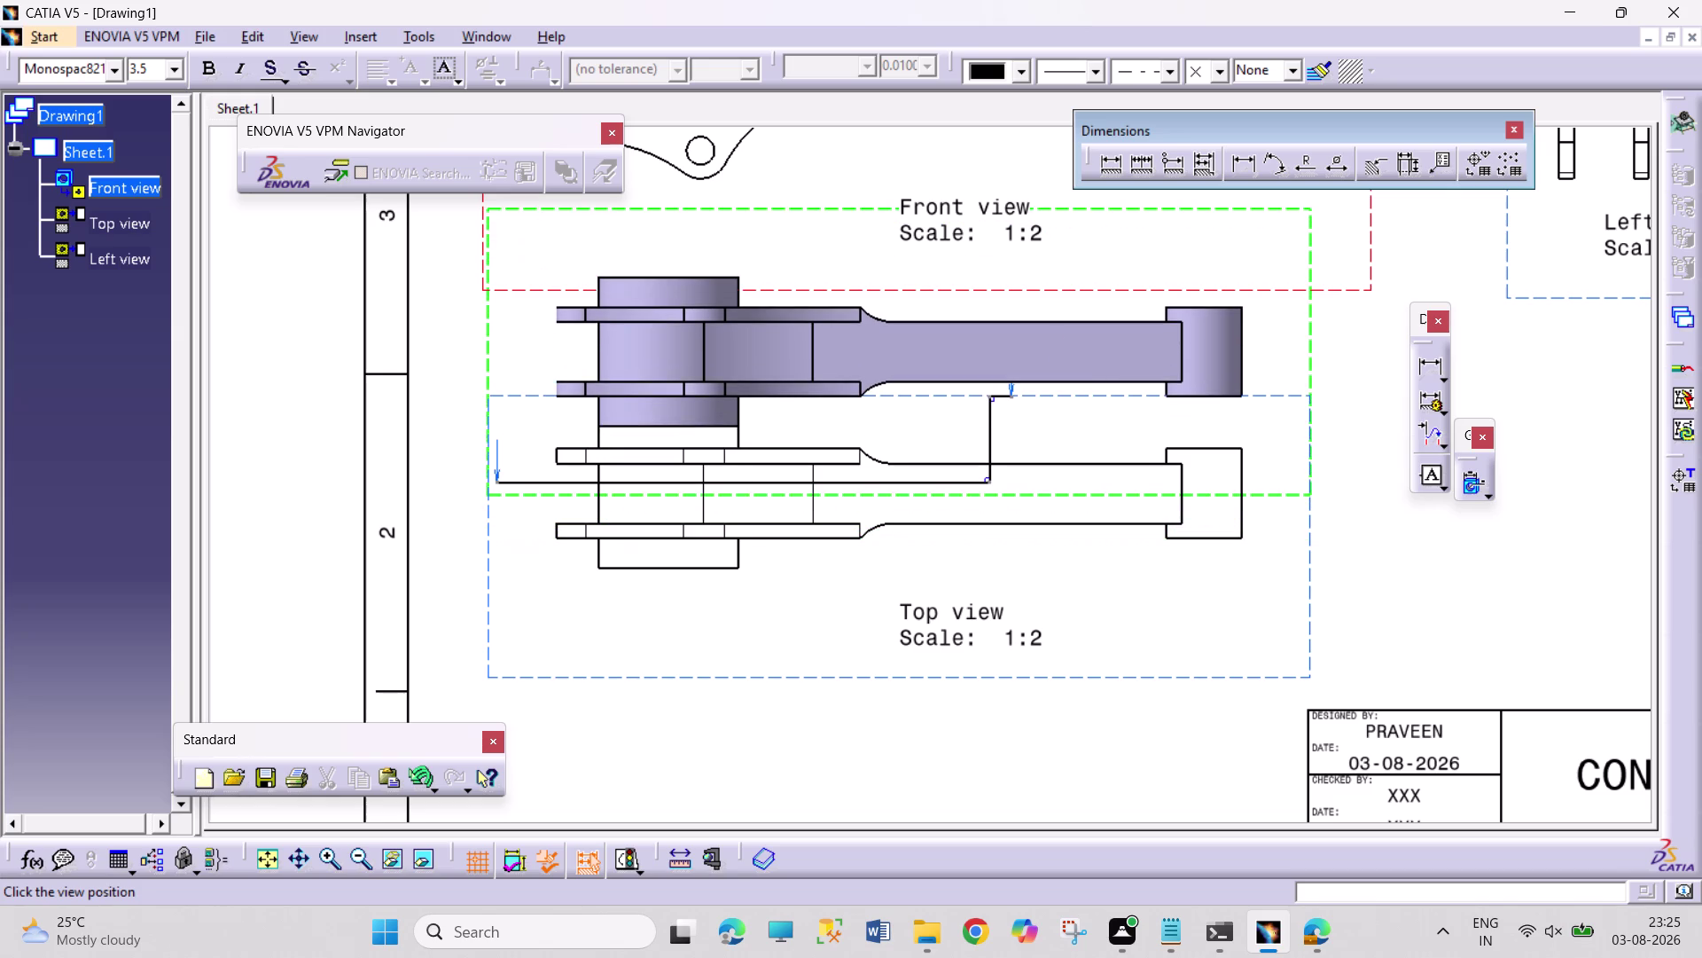
key(Escape)
key(Escape)
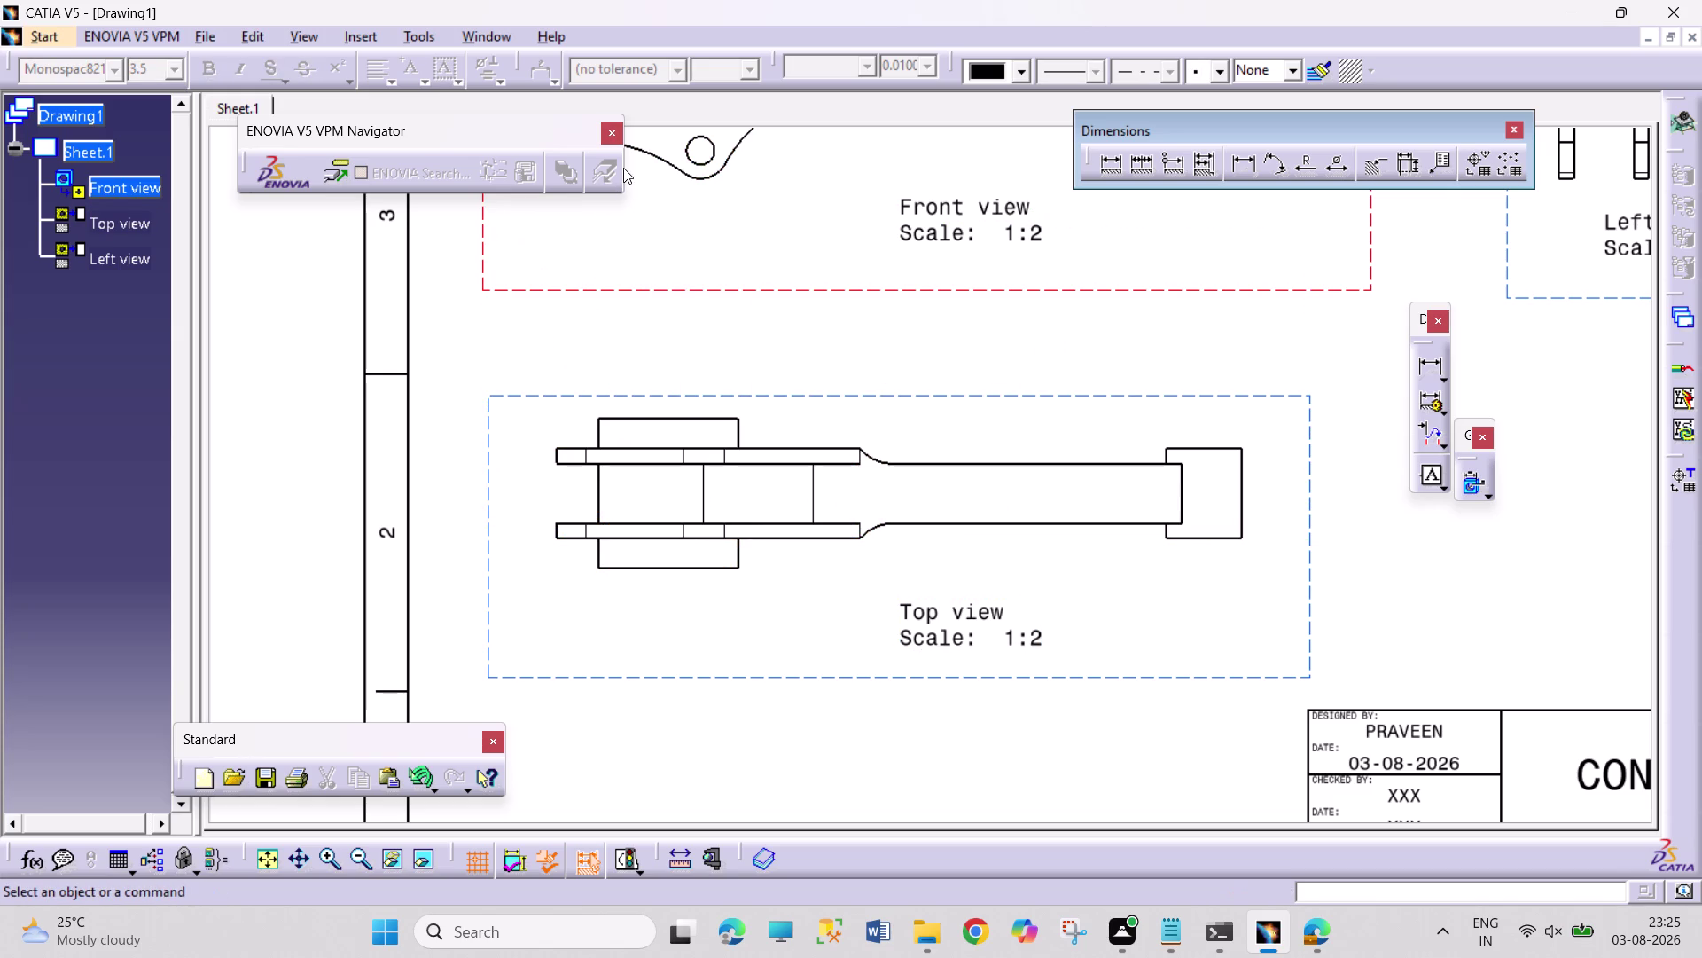
click(374, 41)
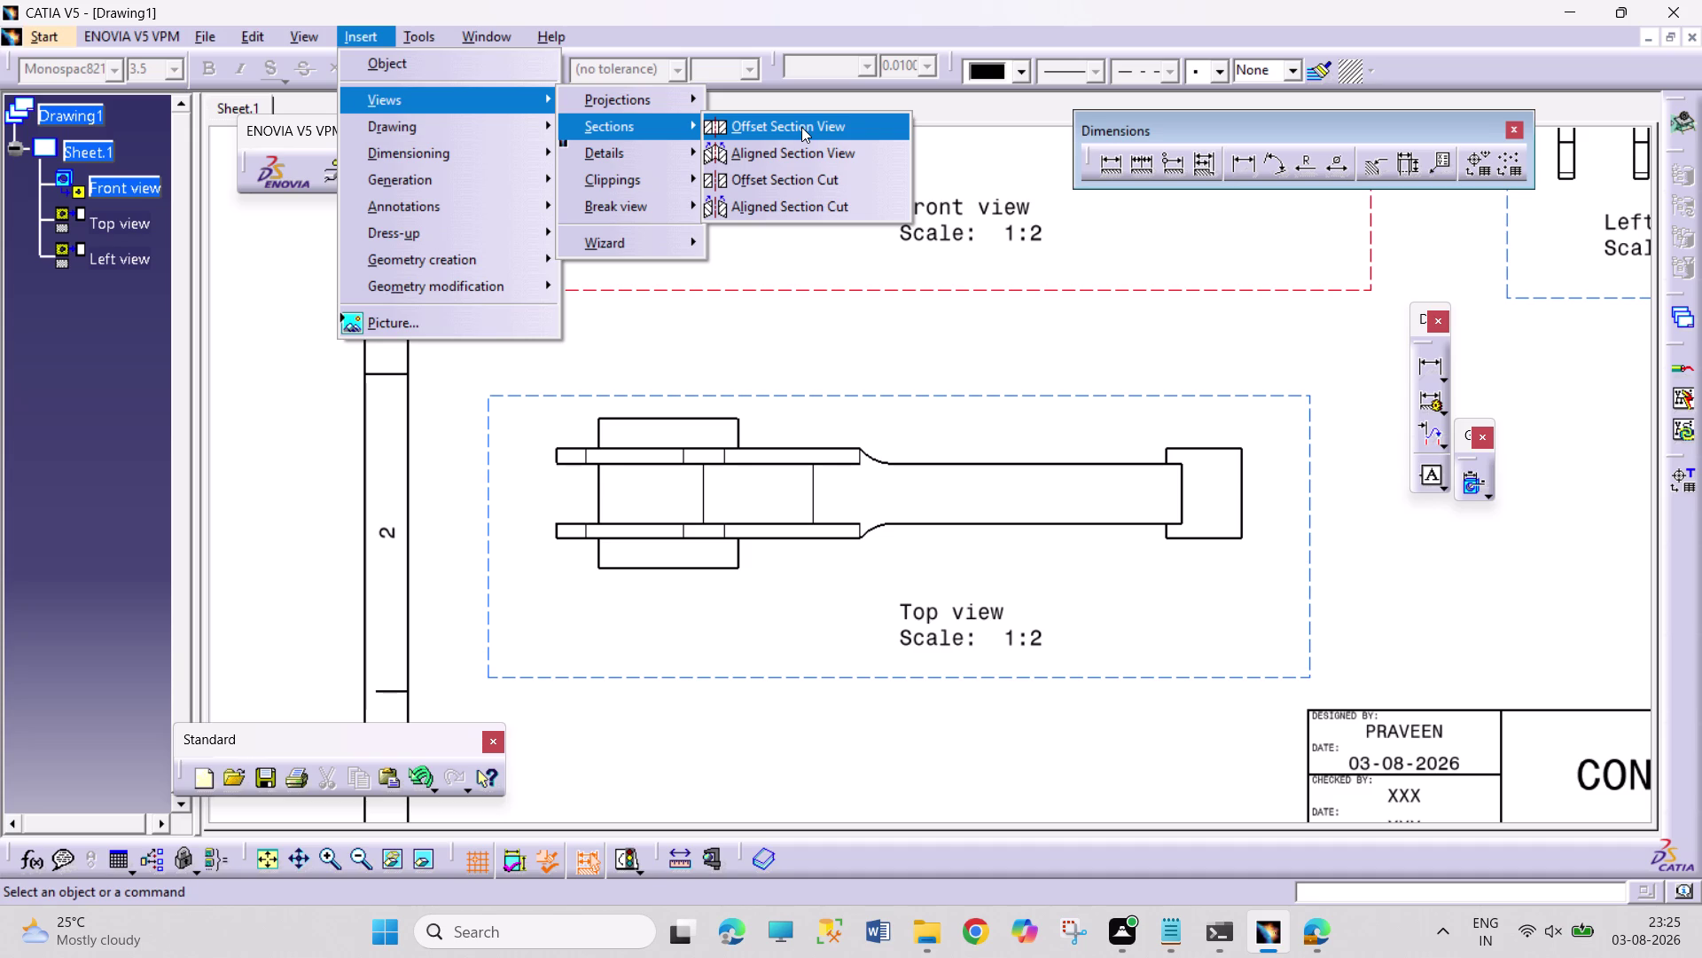
click(802, 127)
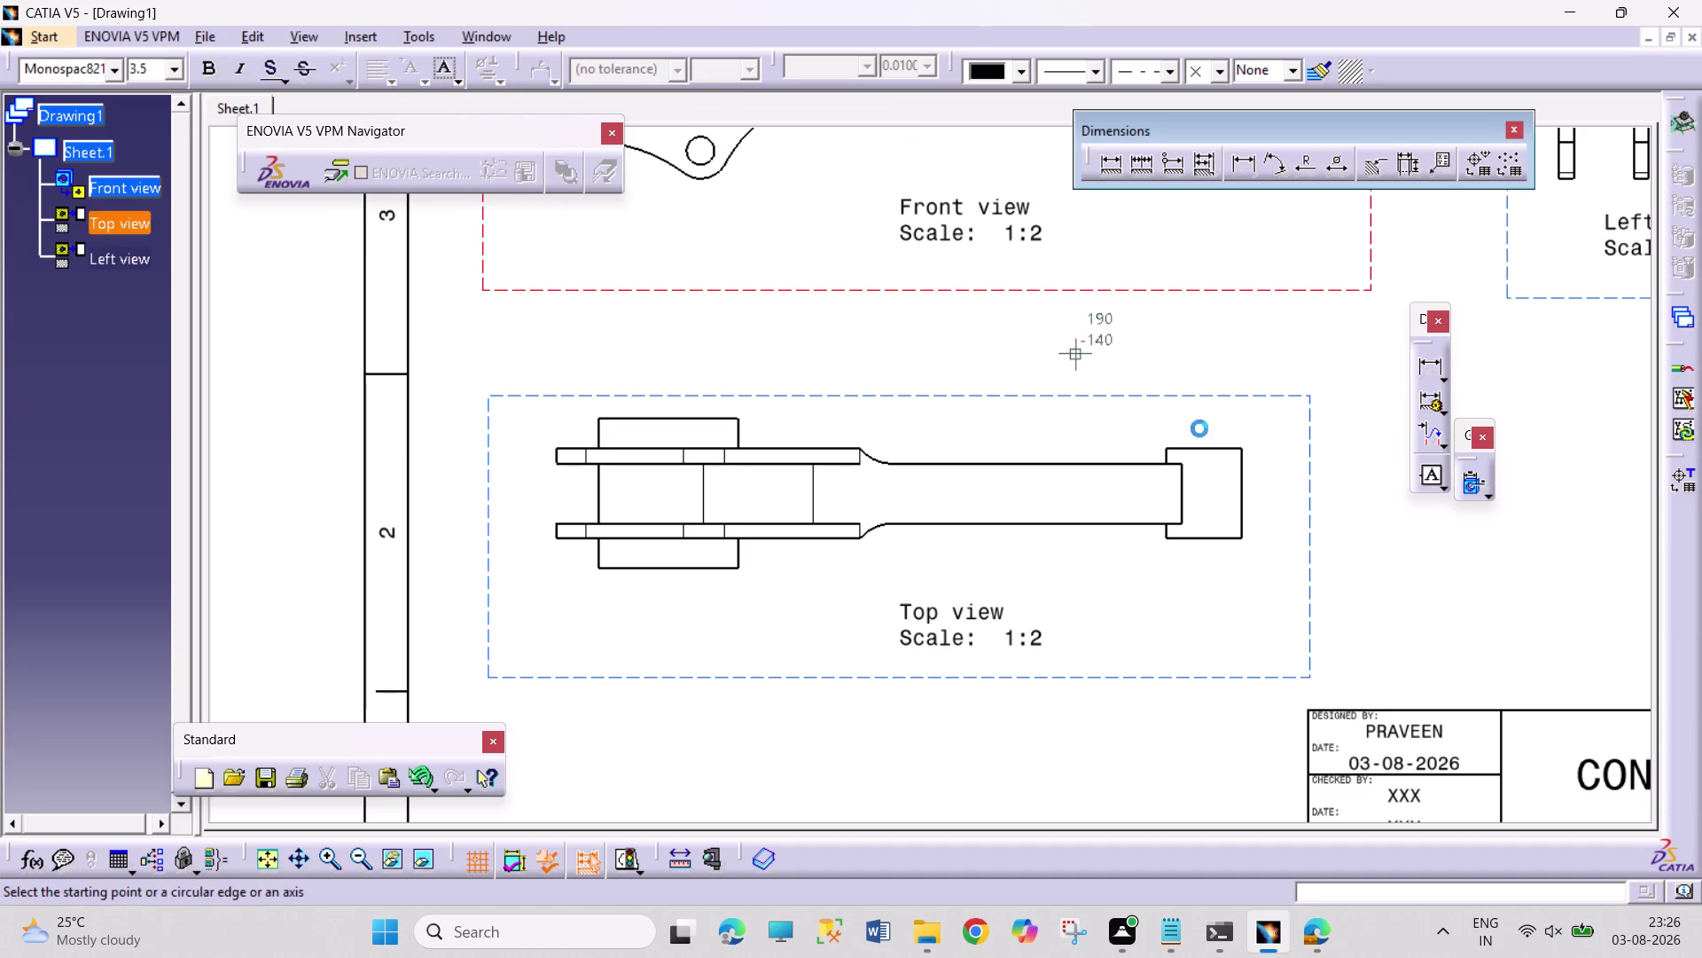
scroll(up, 3)
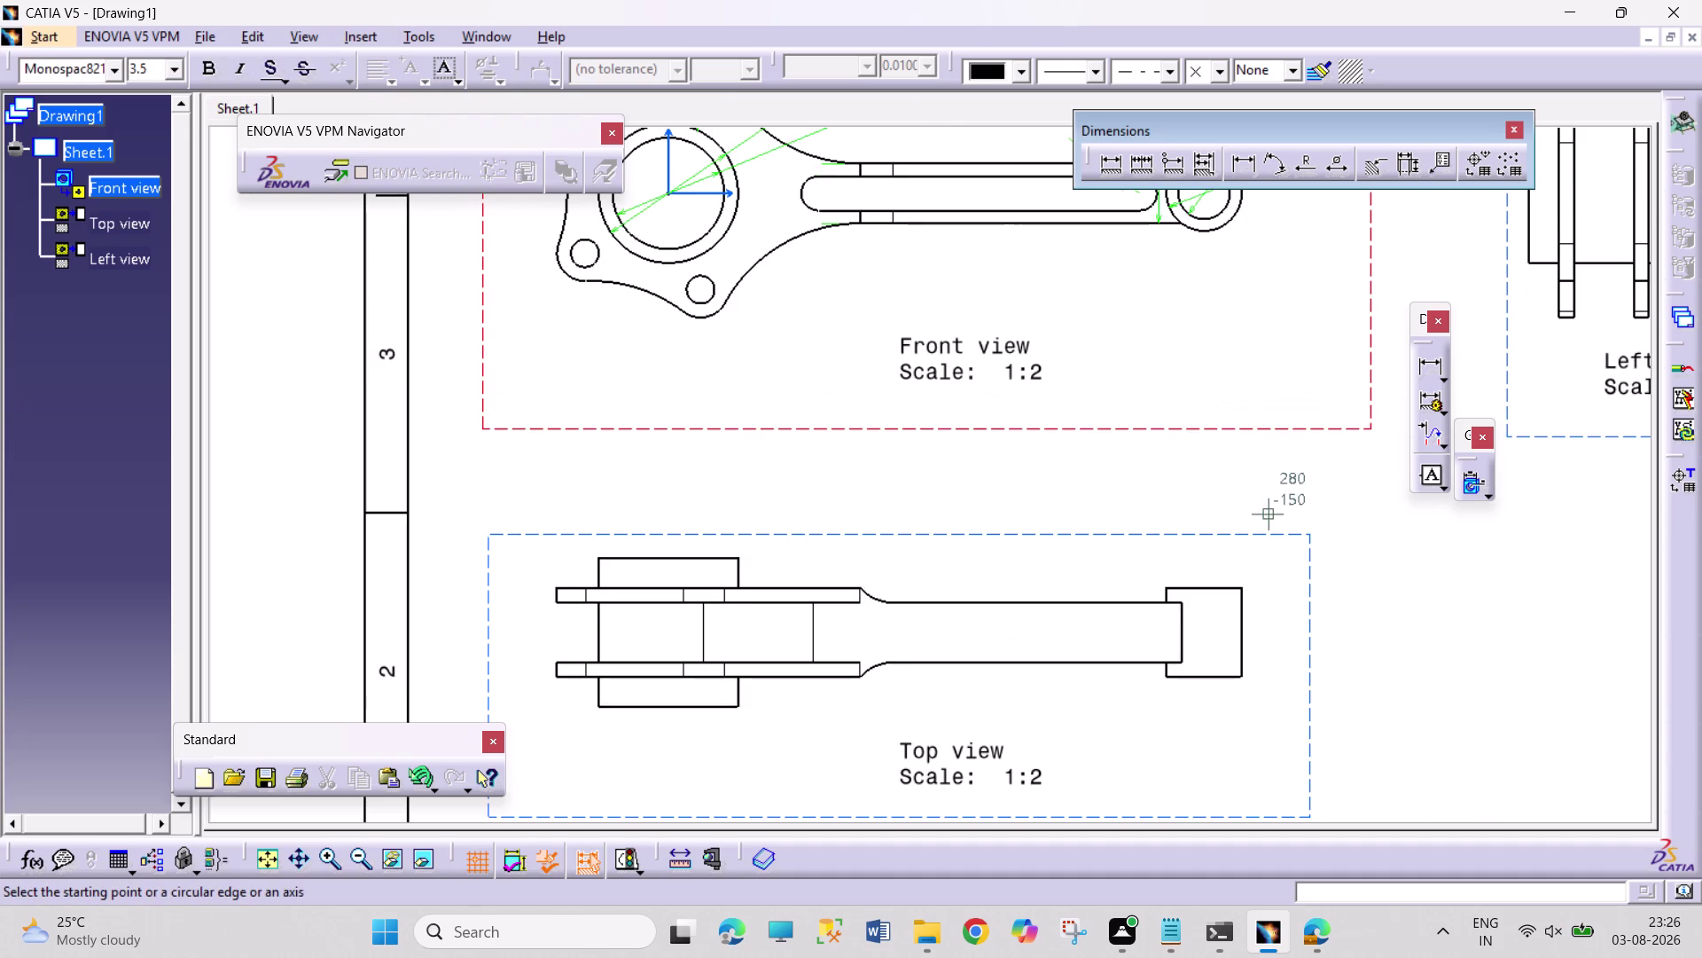
scroll(down, 3)
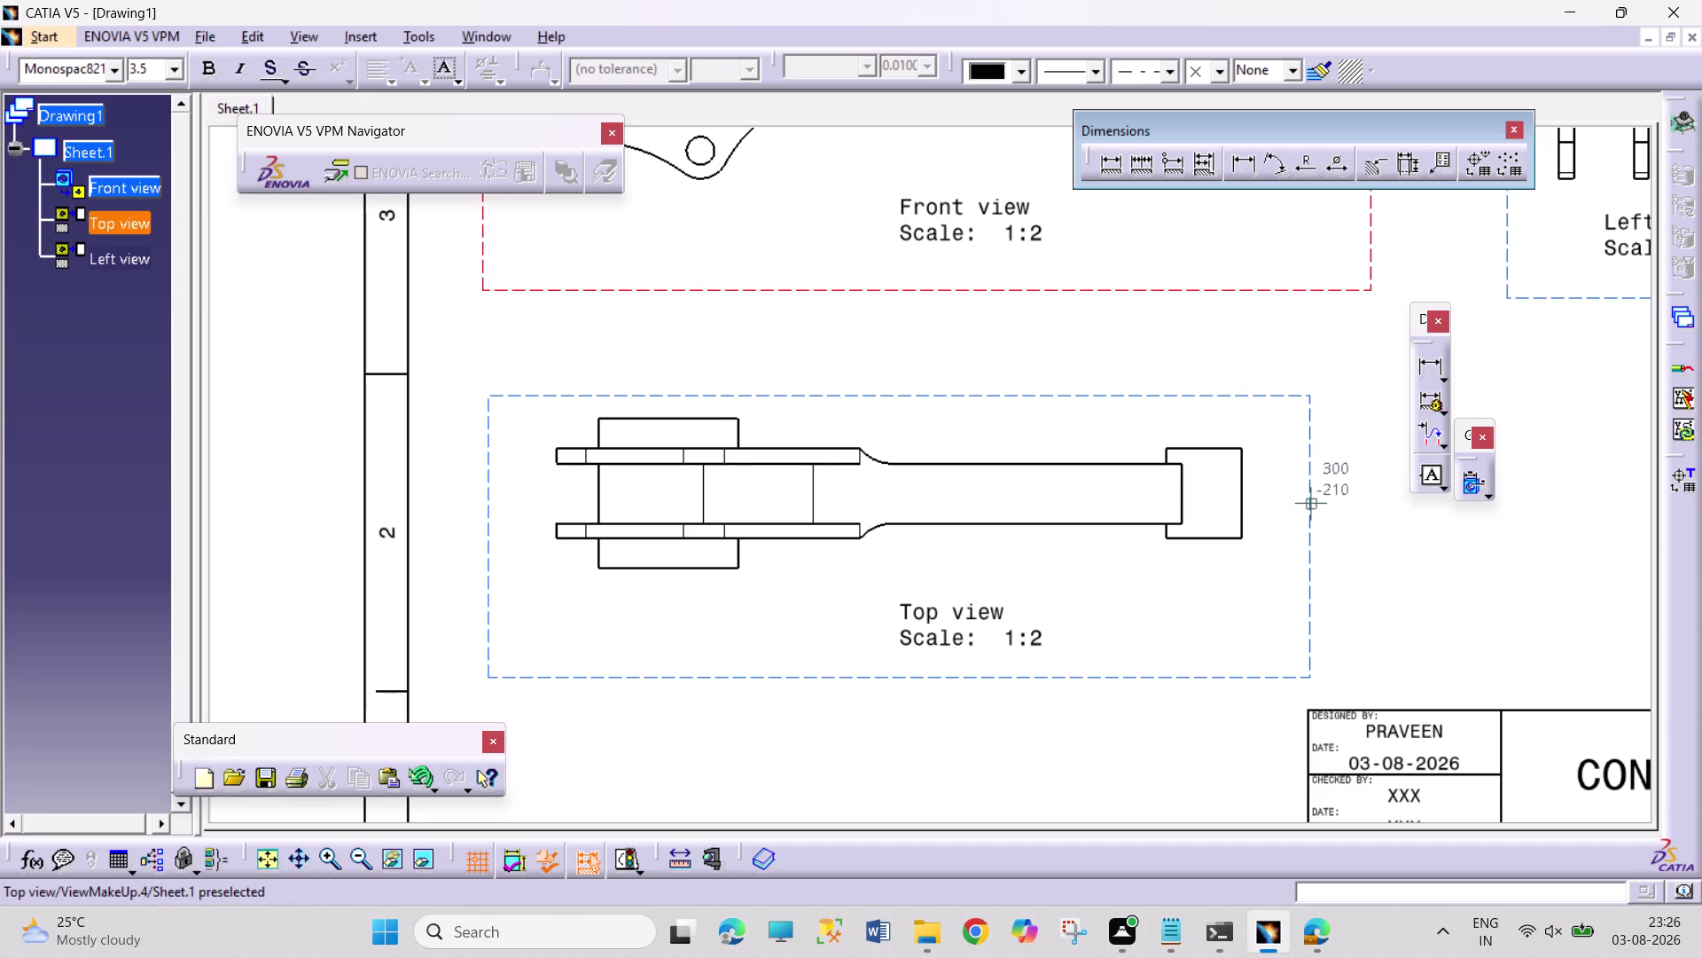
click(1306, 495)
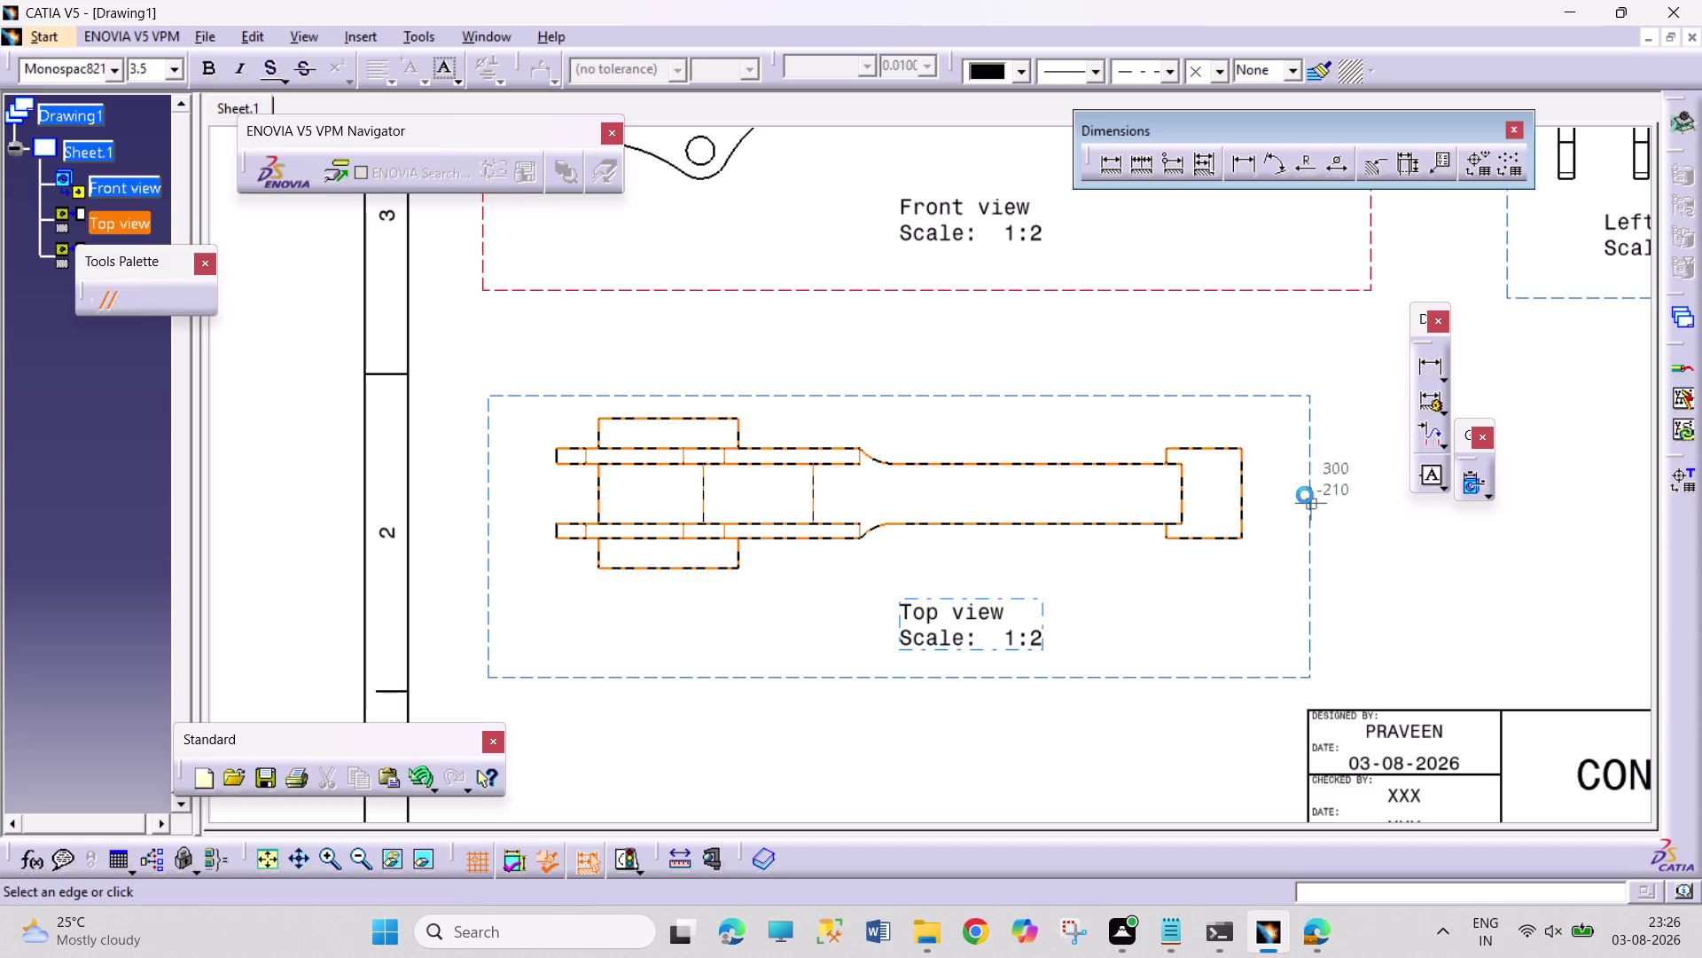
click(485, 503)
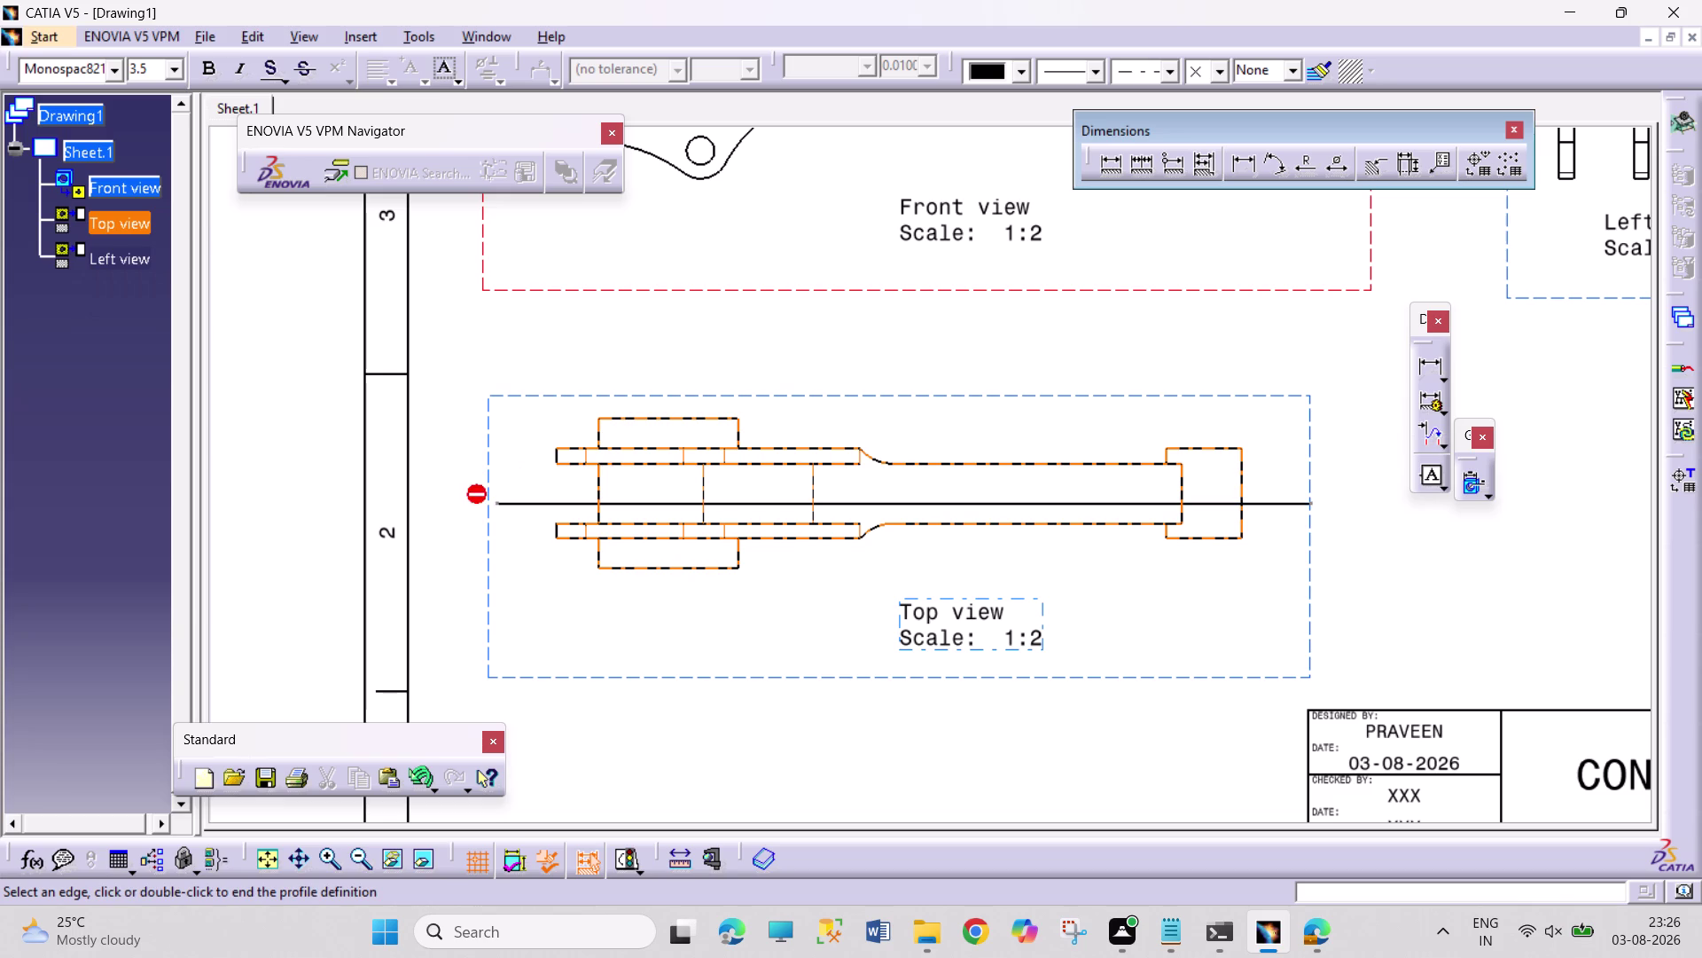
click(494, 396)
click(1311, 398)
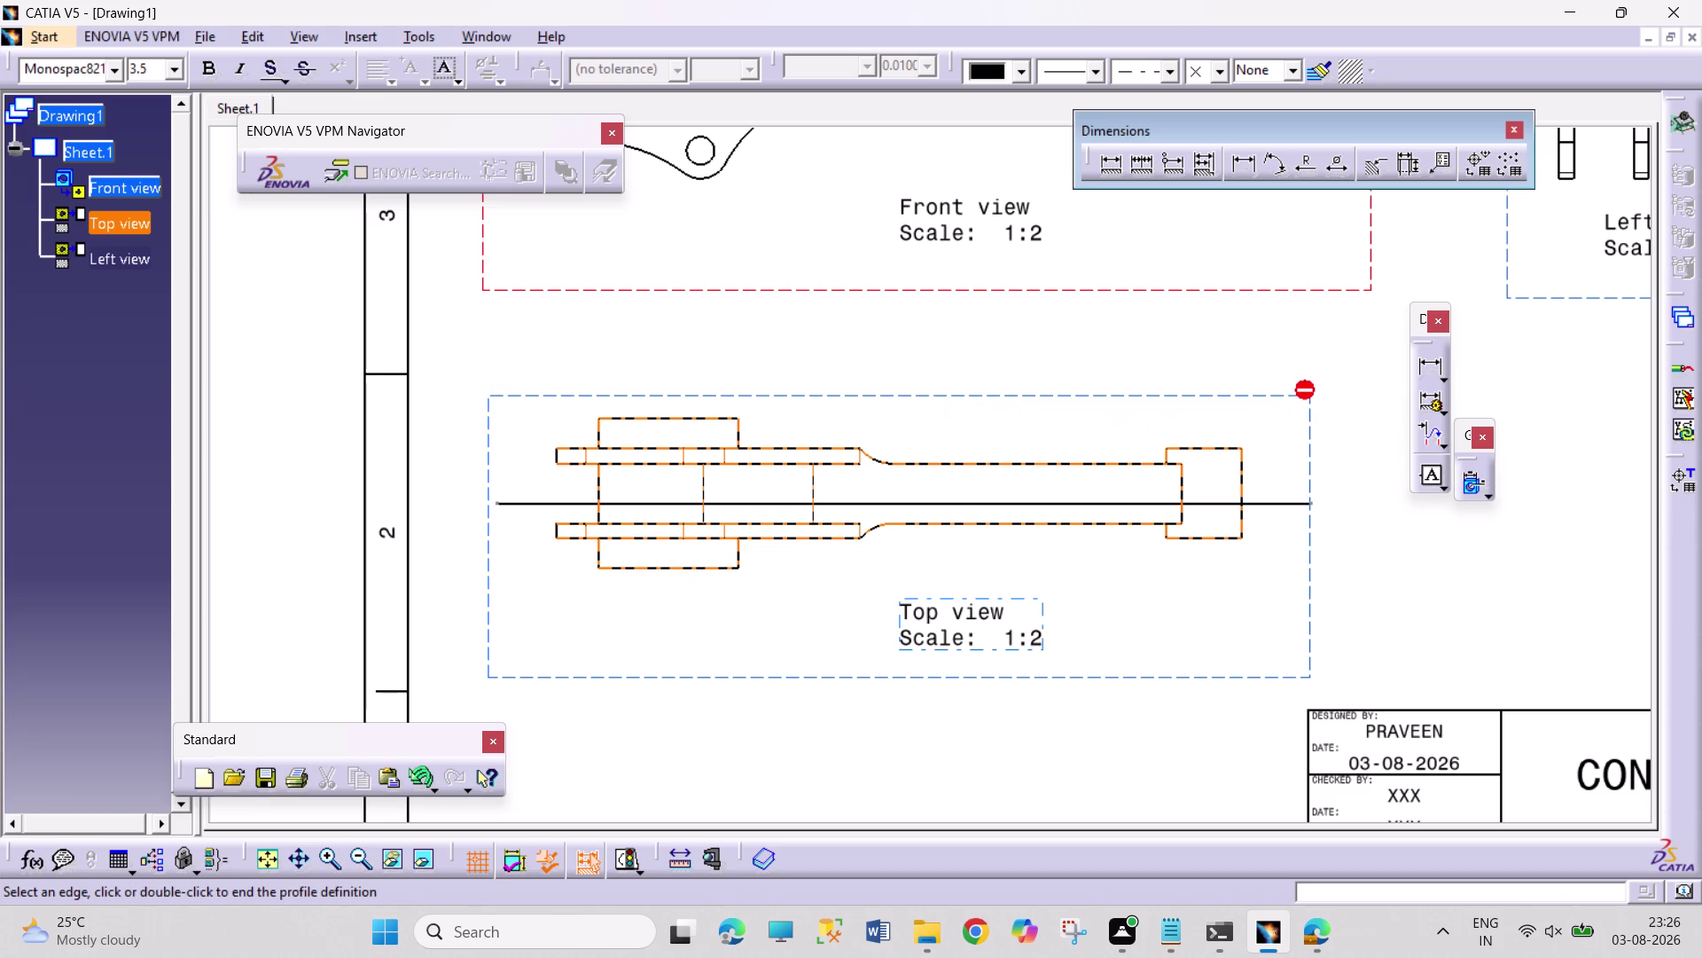
double_click(1312, 398)
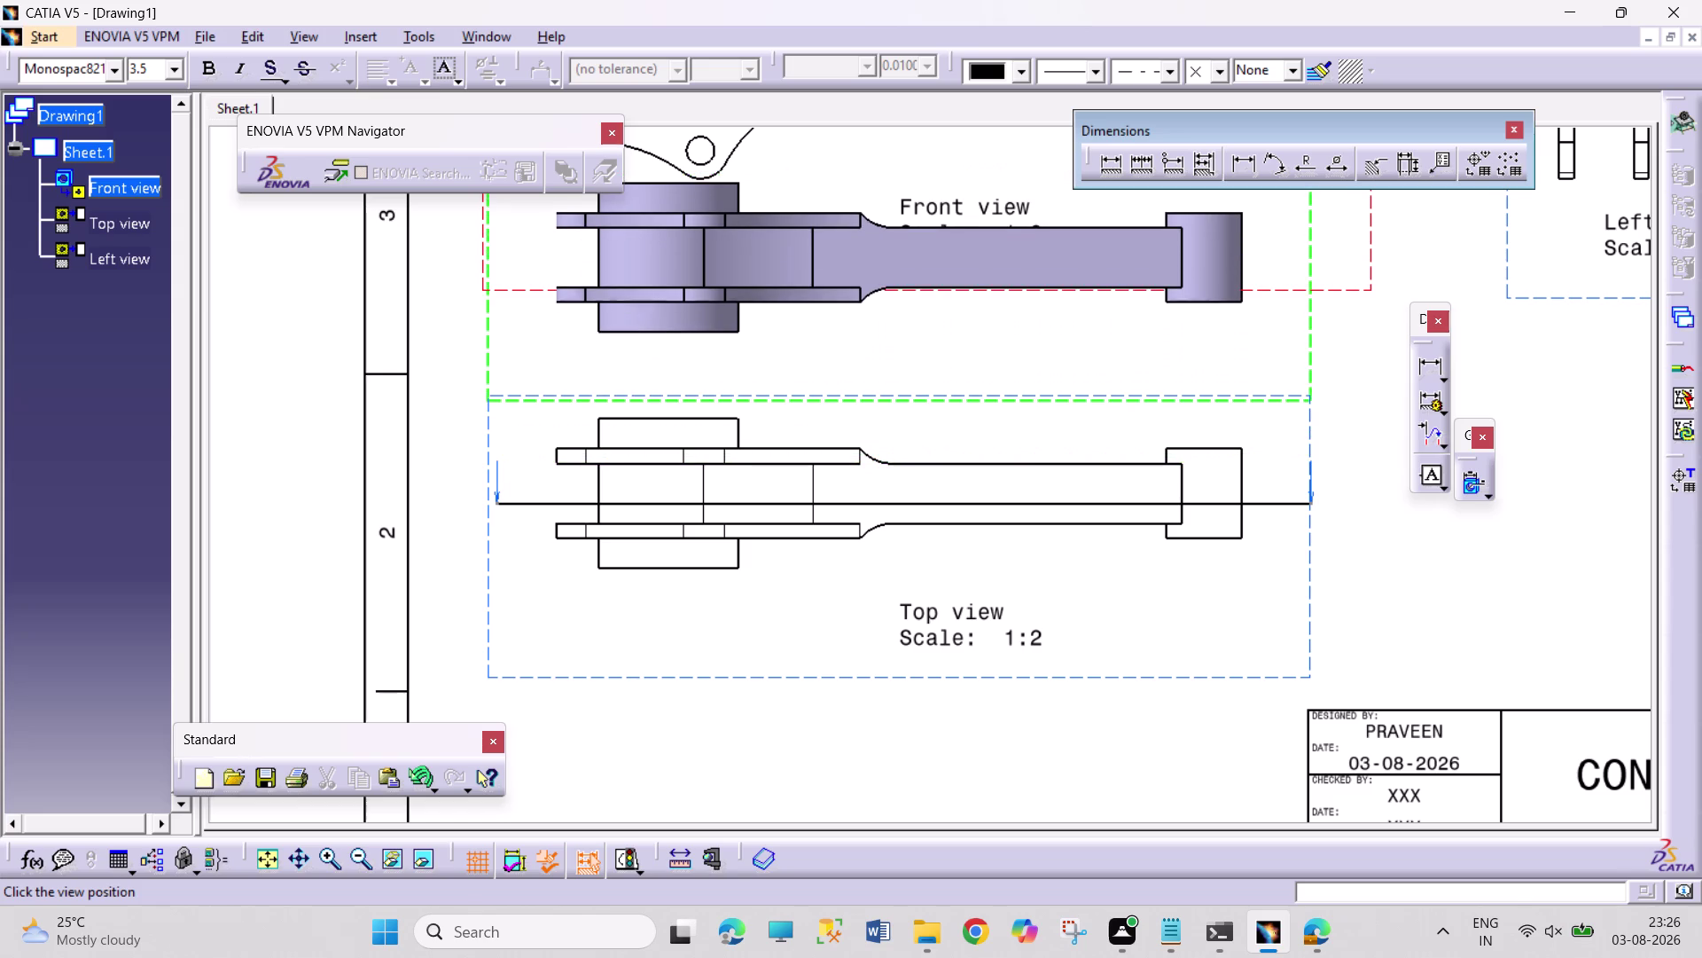
click(889, 247)
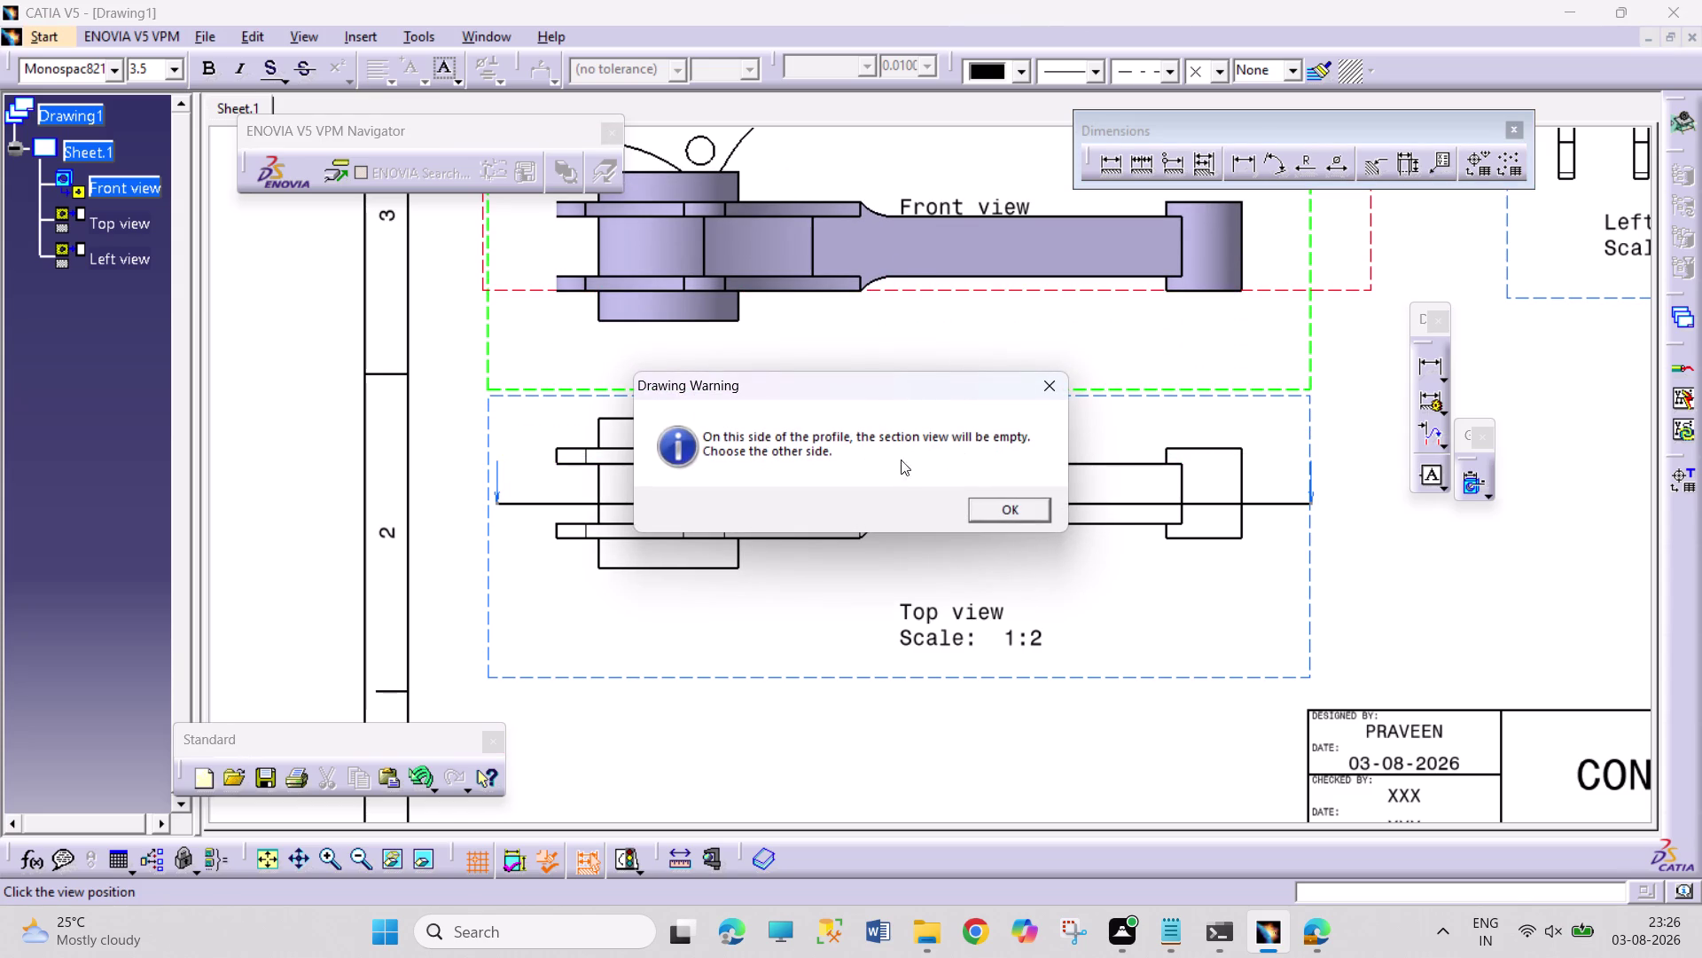
click(1050, 387)
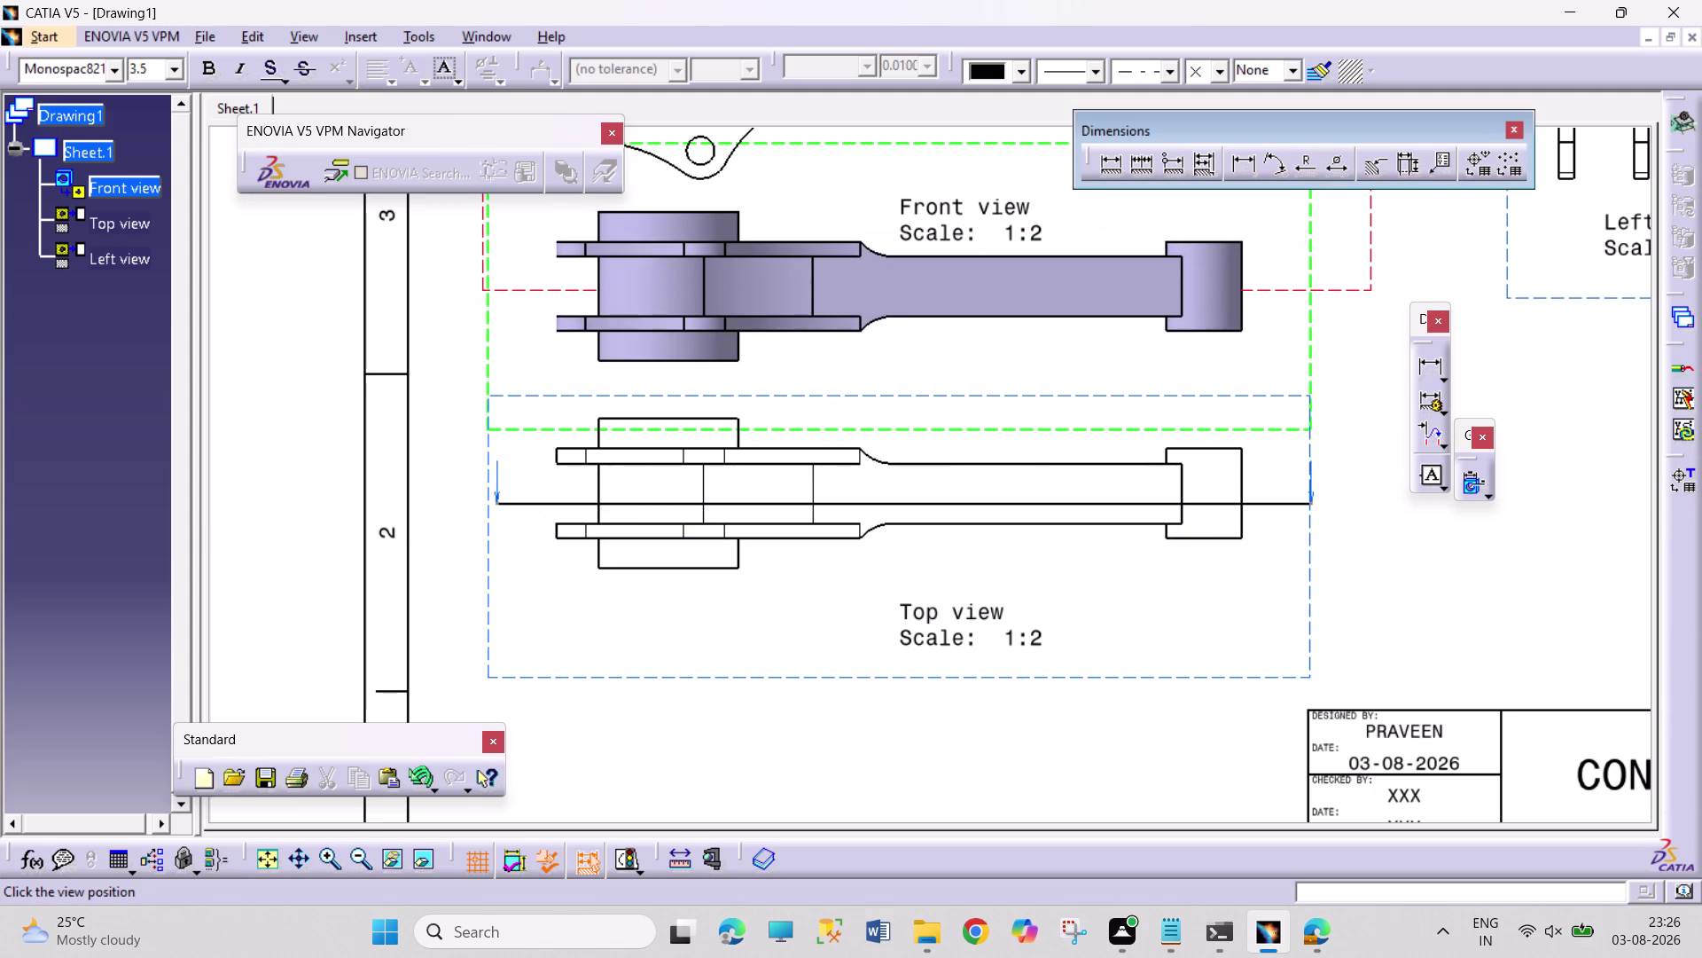
key(Escape)
key(Escape)
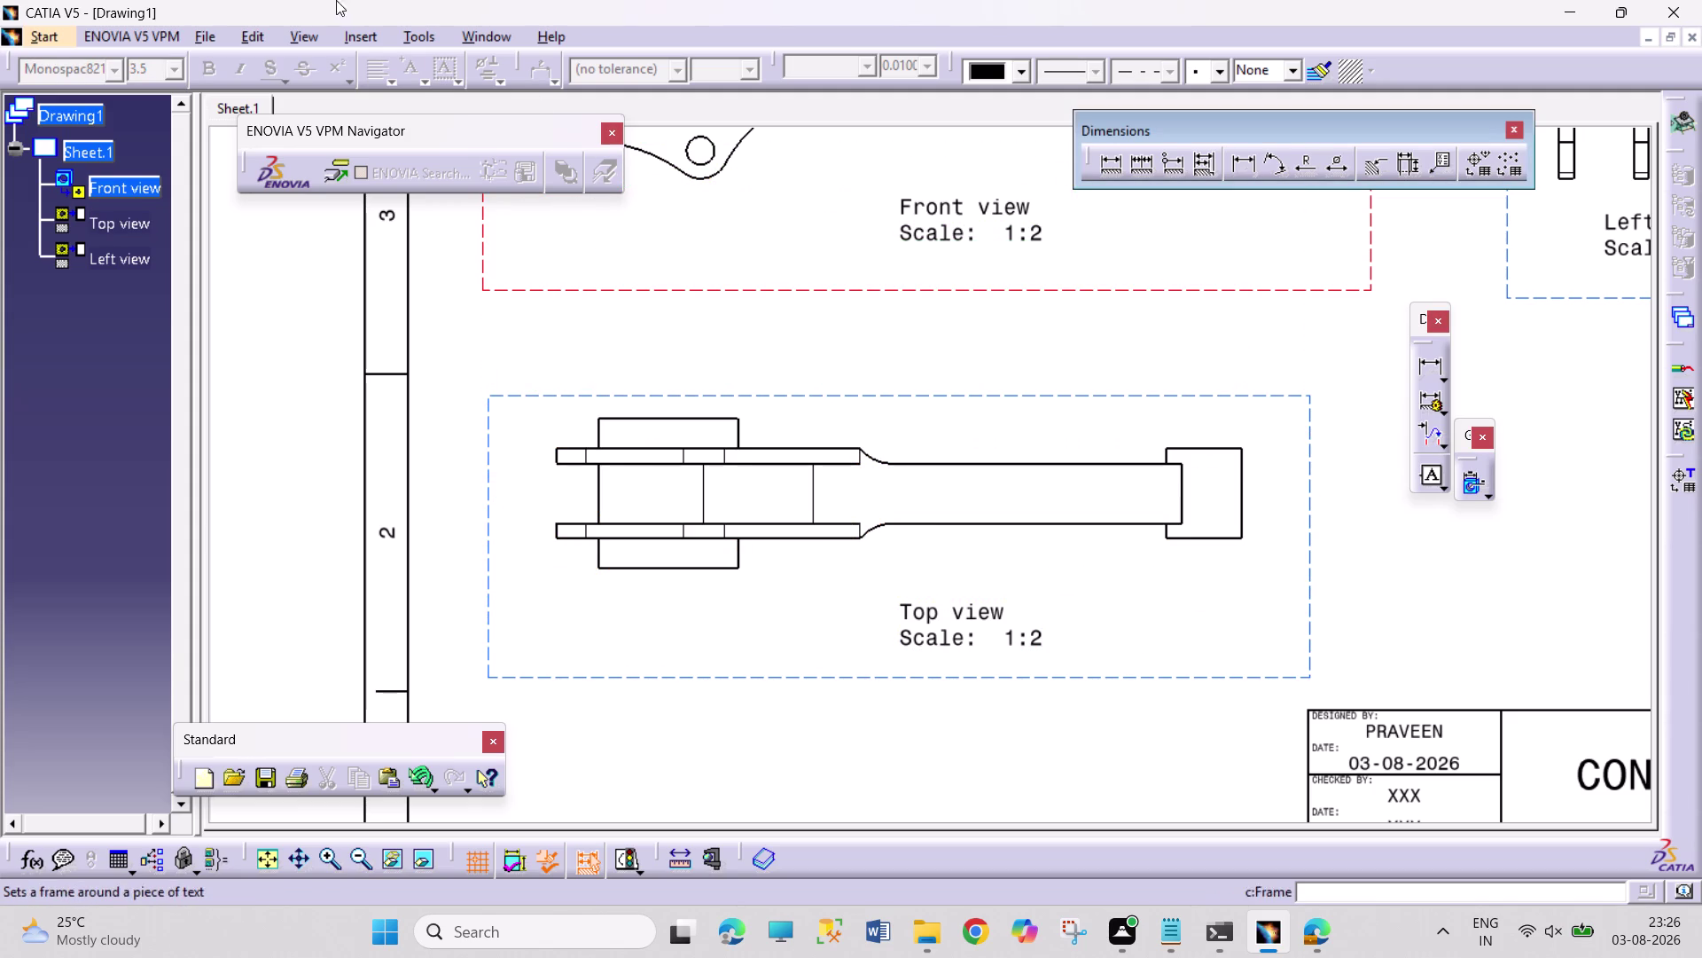
click(357, 38)
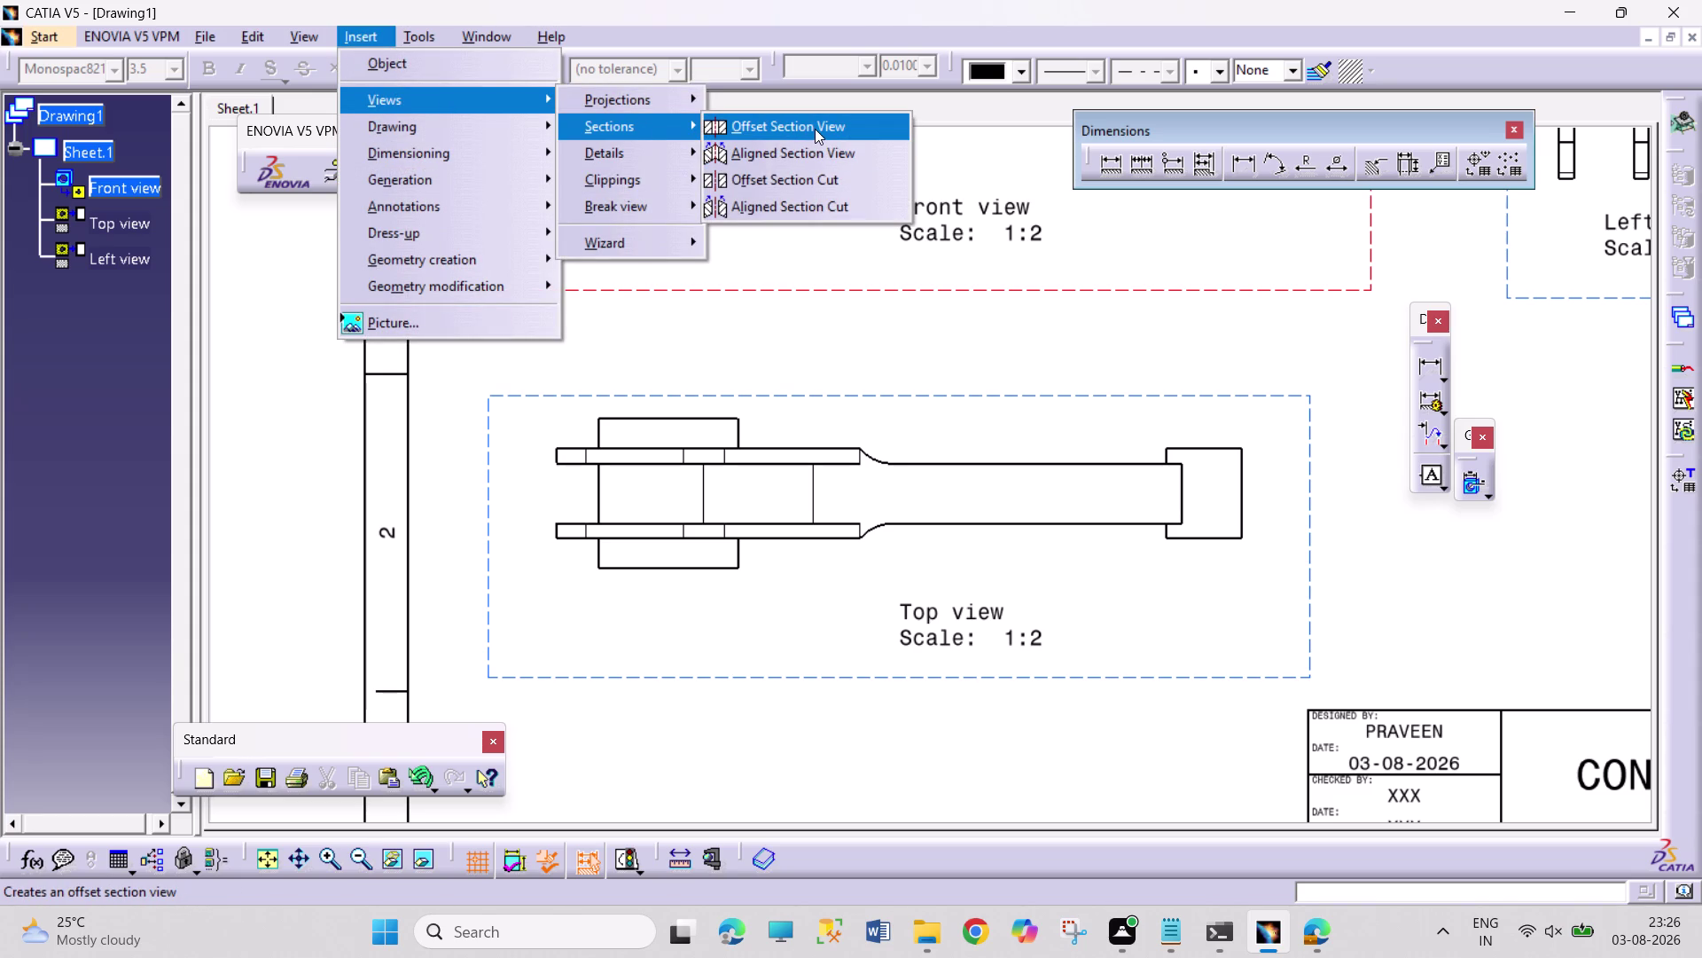
Draw a stepped cutting profile leftward from the rod's neck and dismiss the non-intersection warning.
click(819, 183)
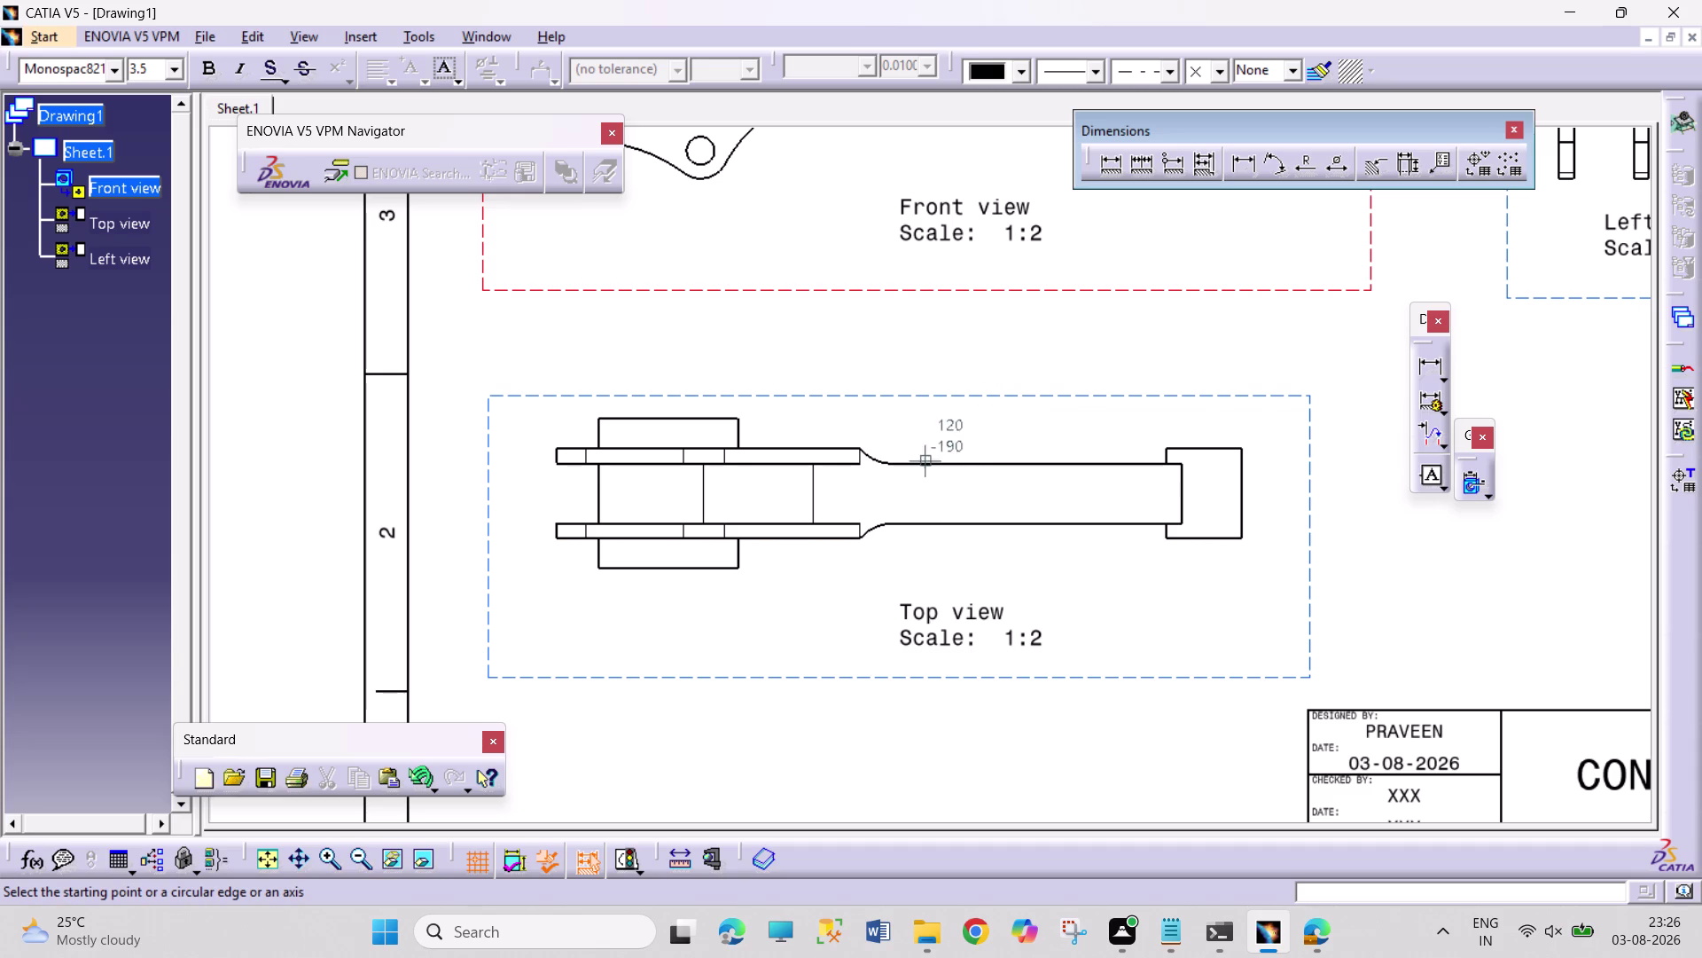
click(902, 494)
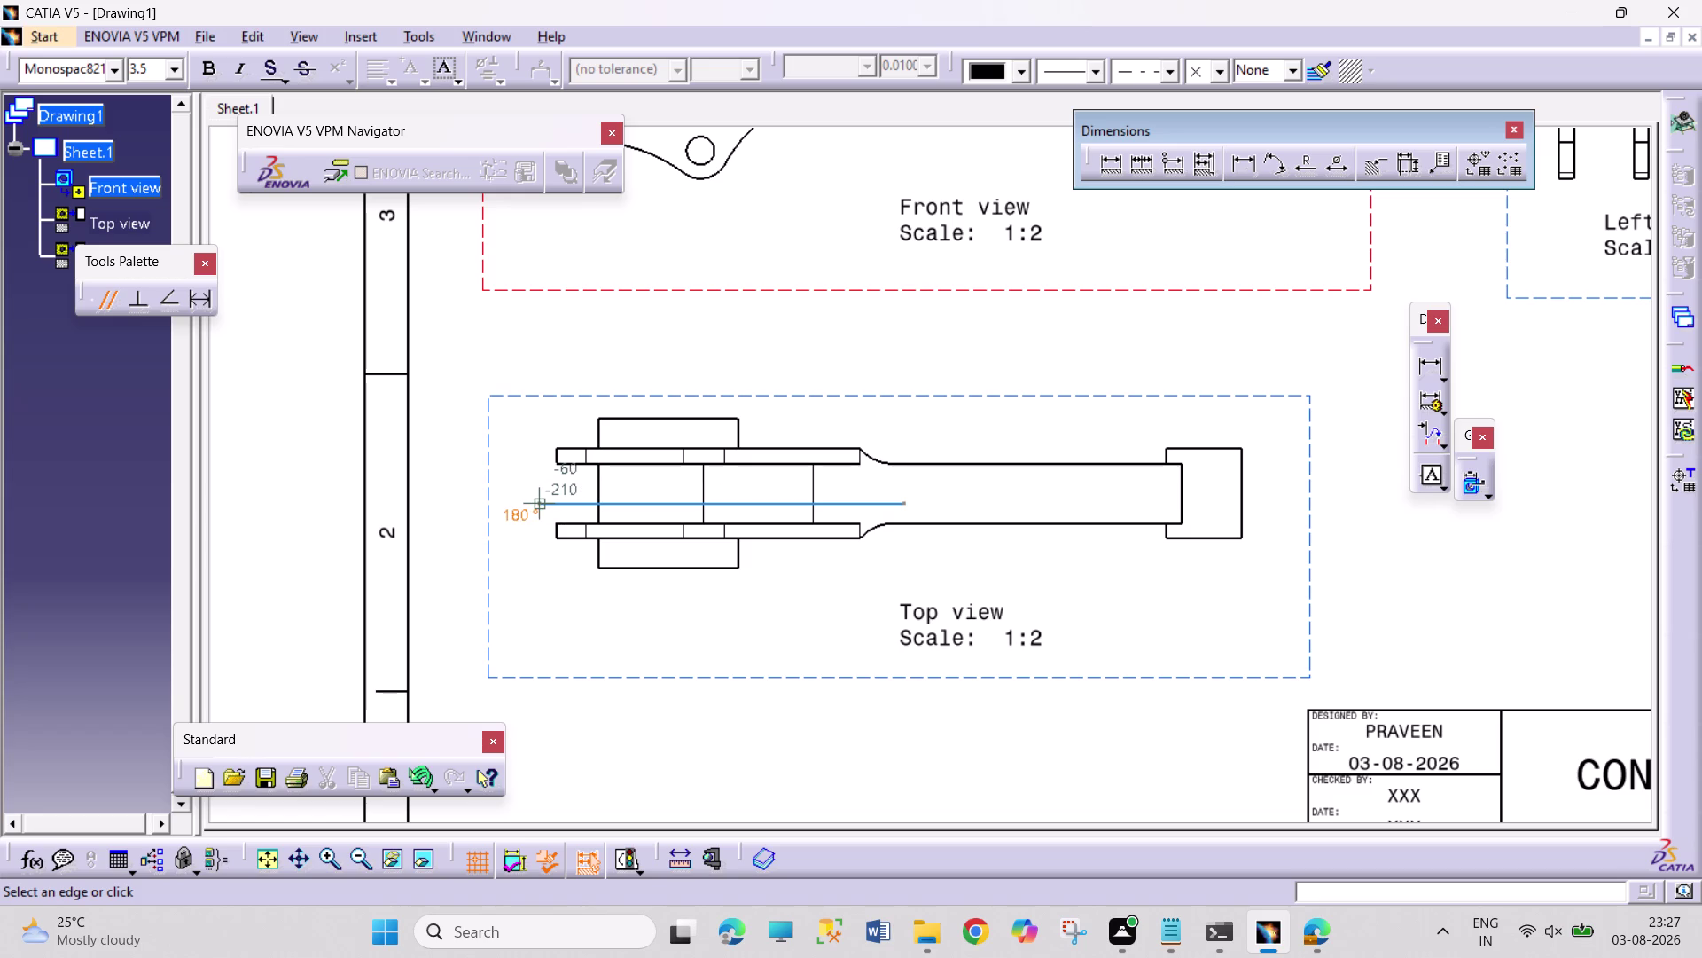
click(531, 499)
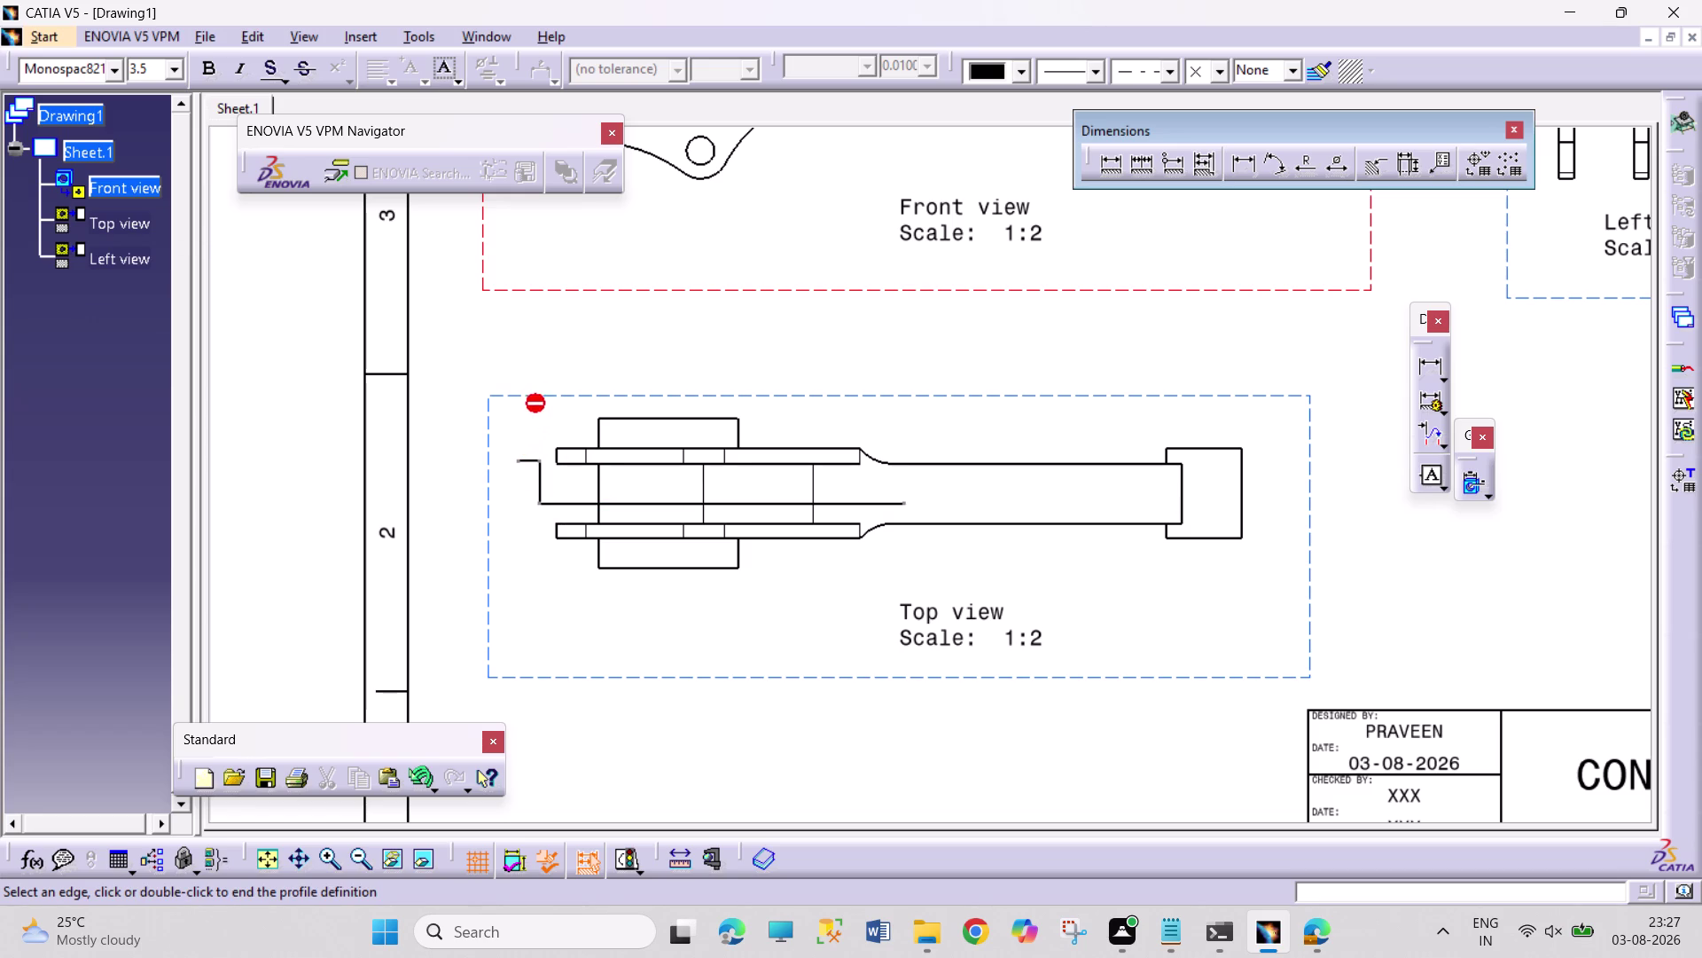
click(544, 461)
double_click(517, 459)
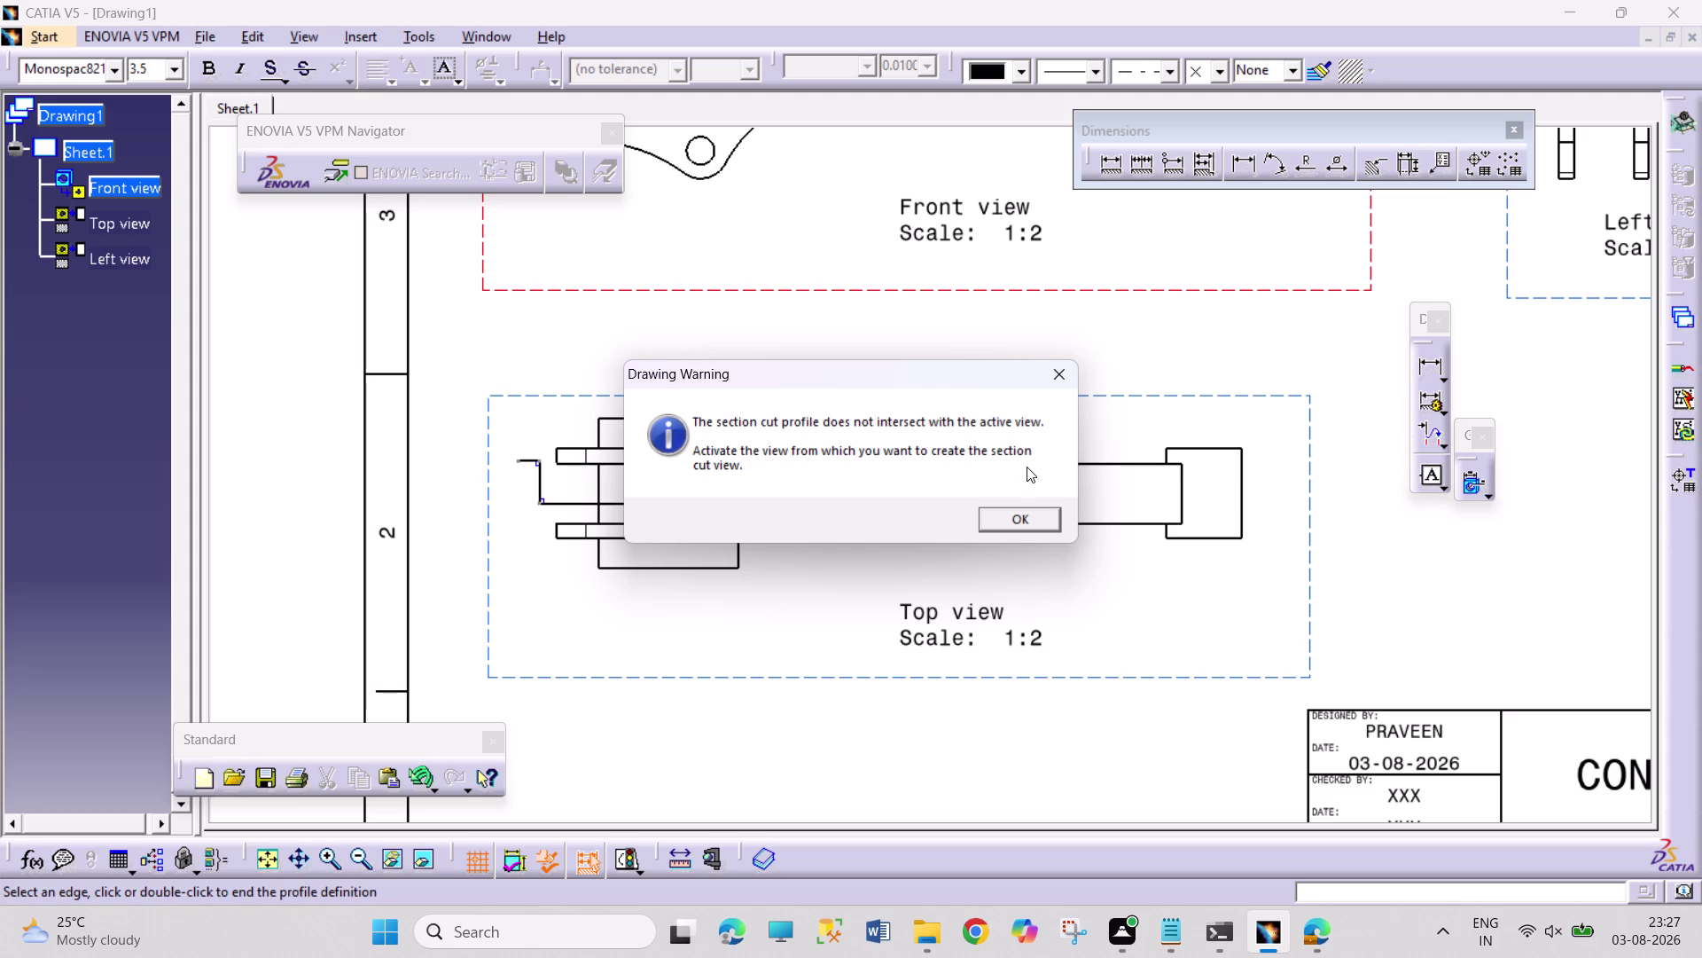
click(1029, 514)
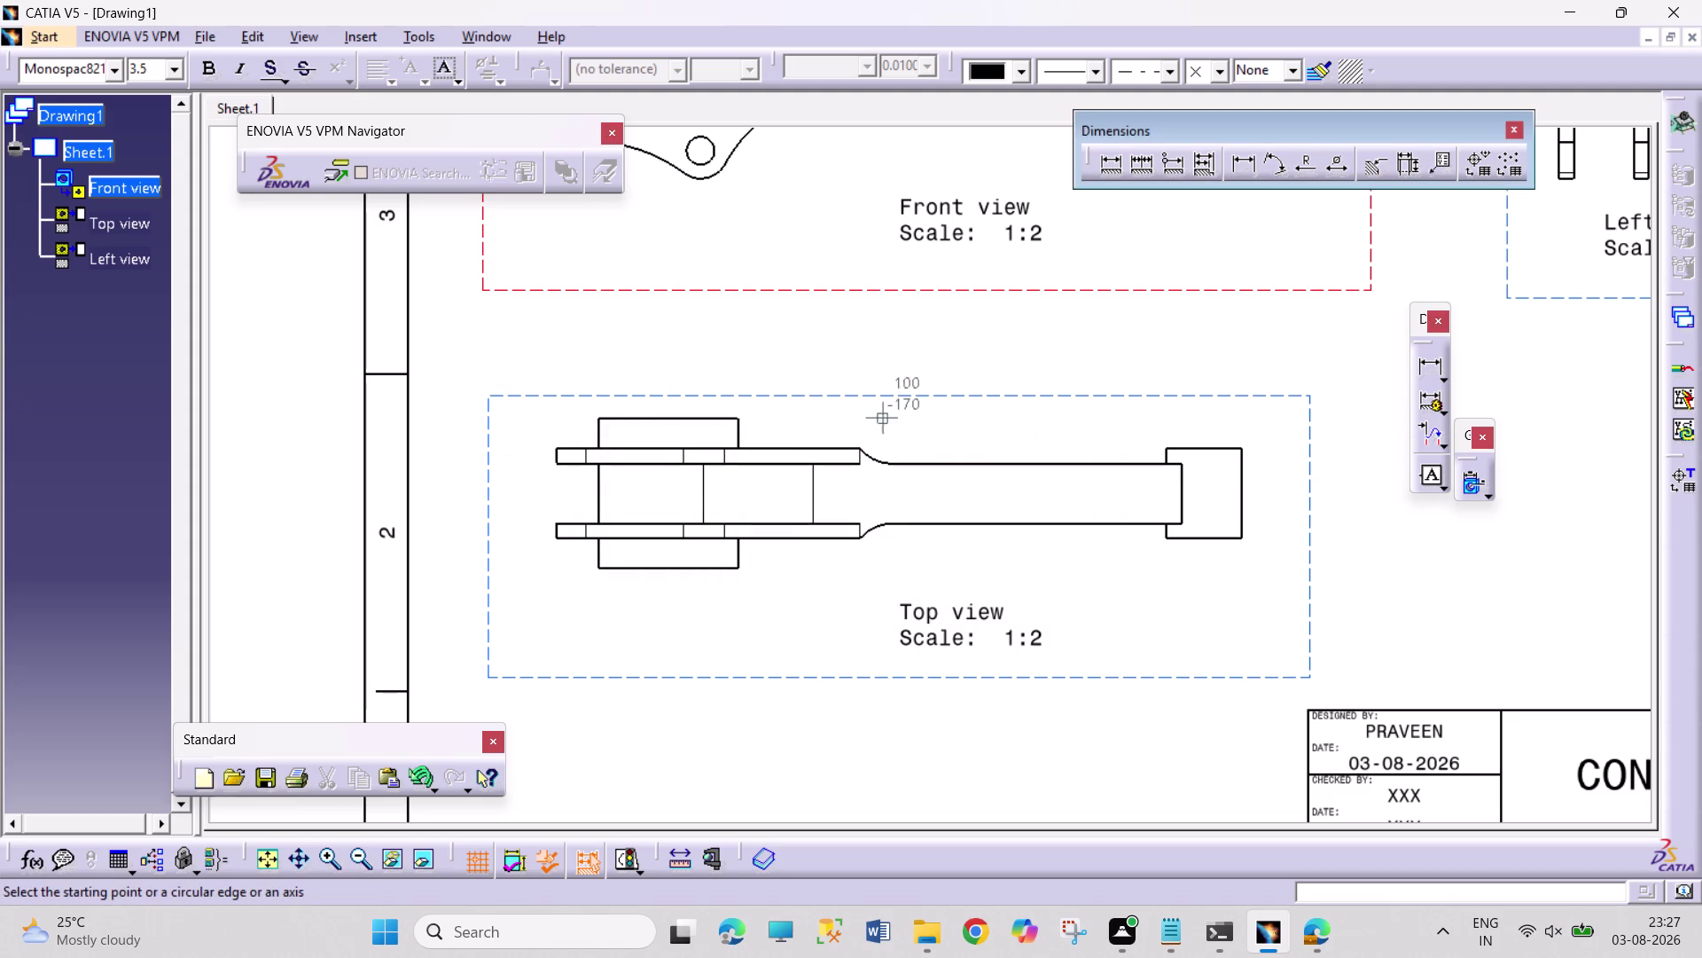
Draw a second stepped cutting line down through the neck and dismiss its warning.
click(901, 420)
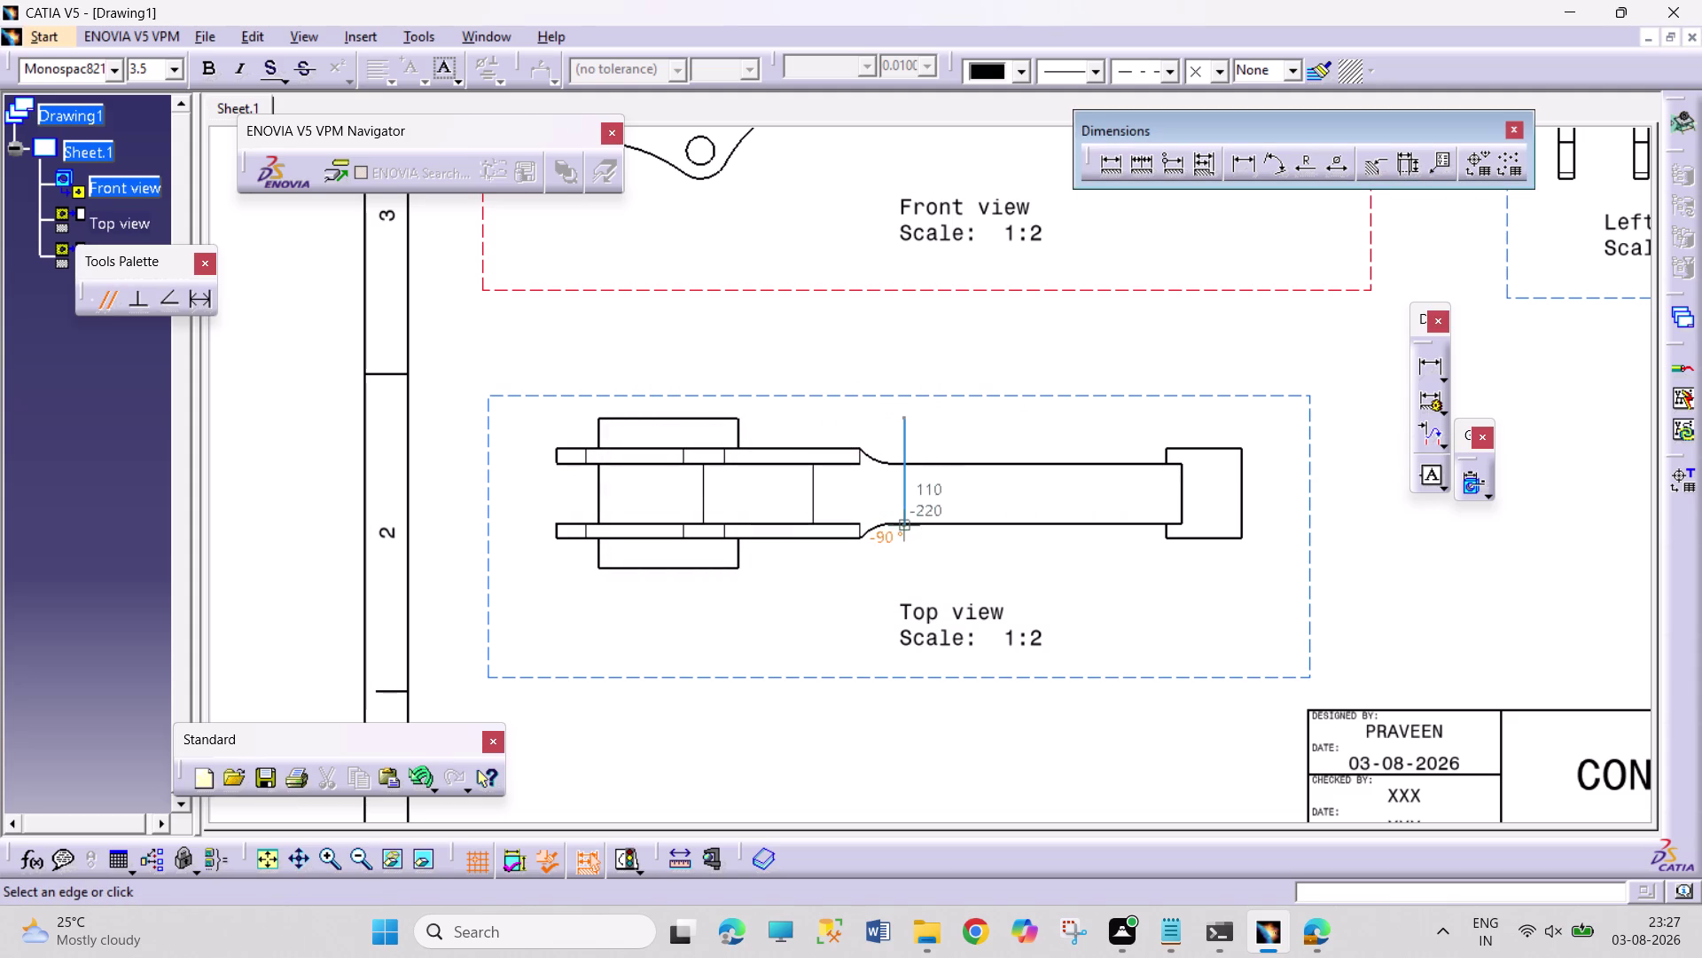
click(908, 543)
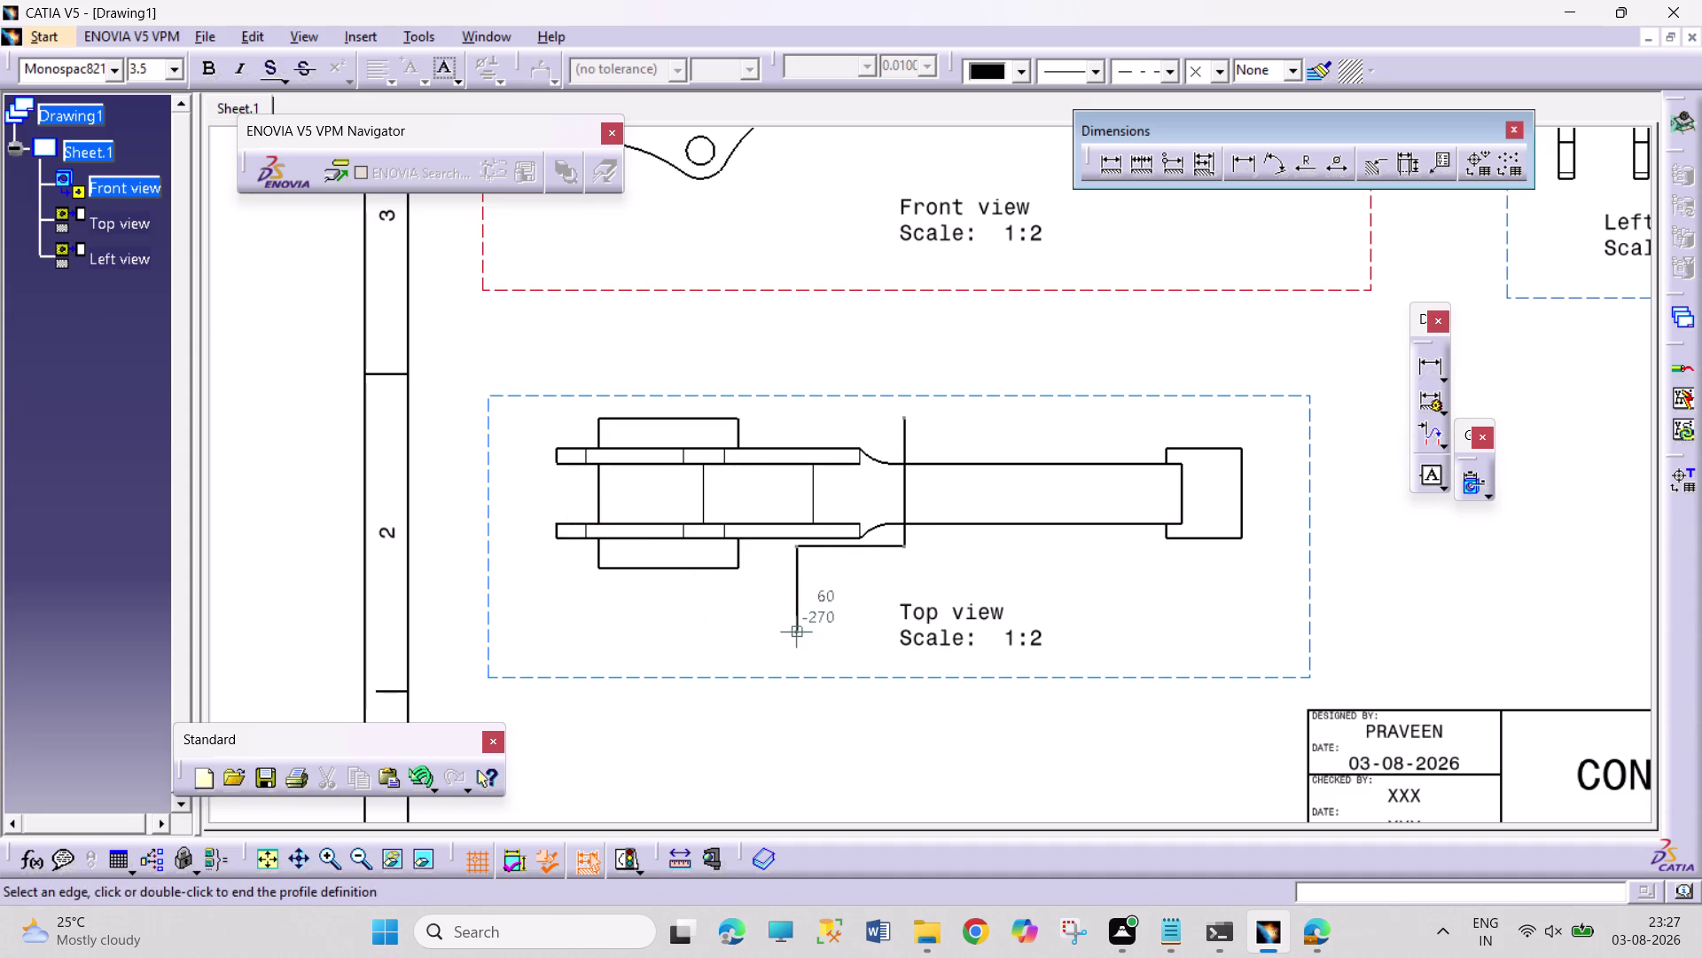
double_click(548, 580)
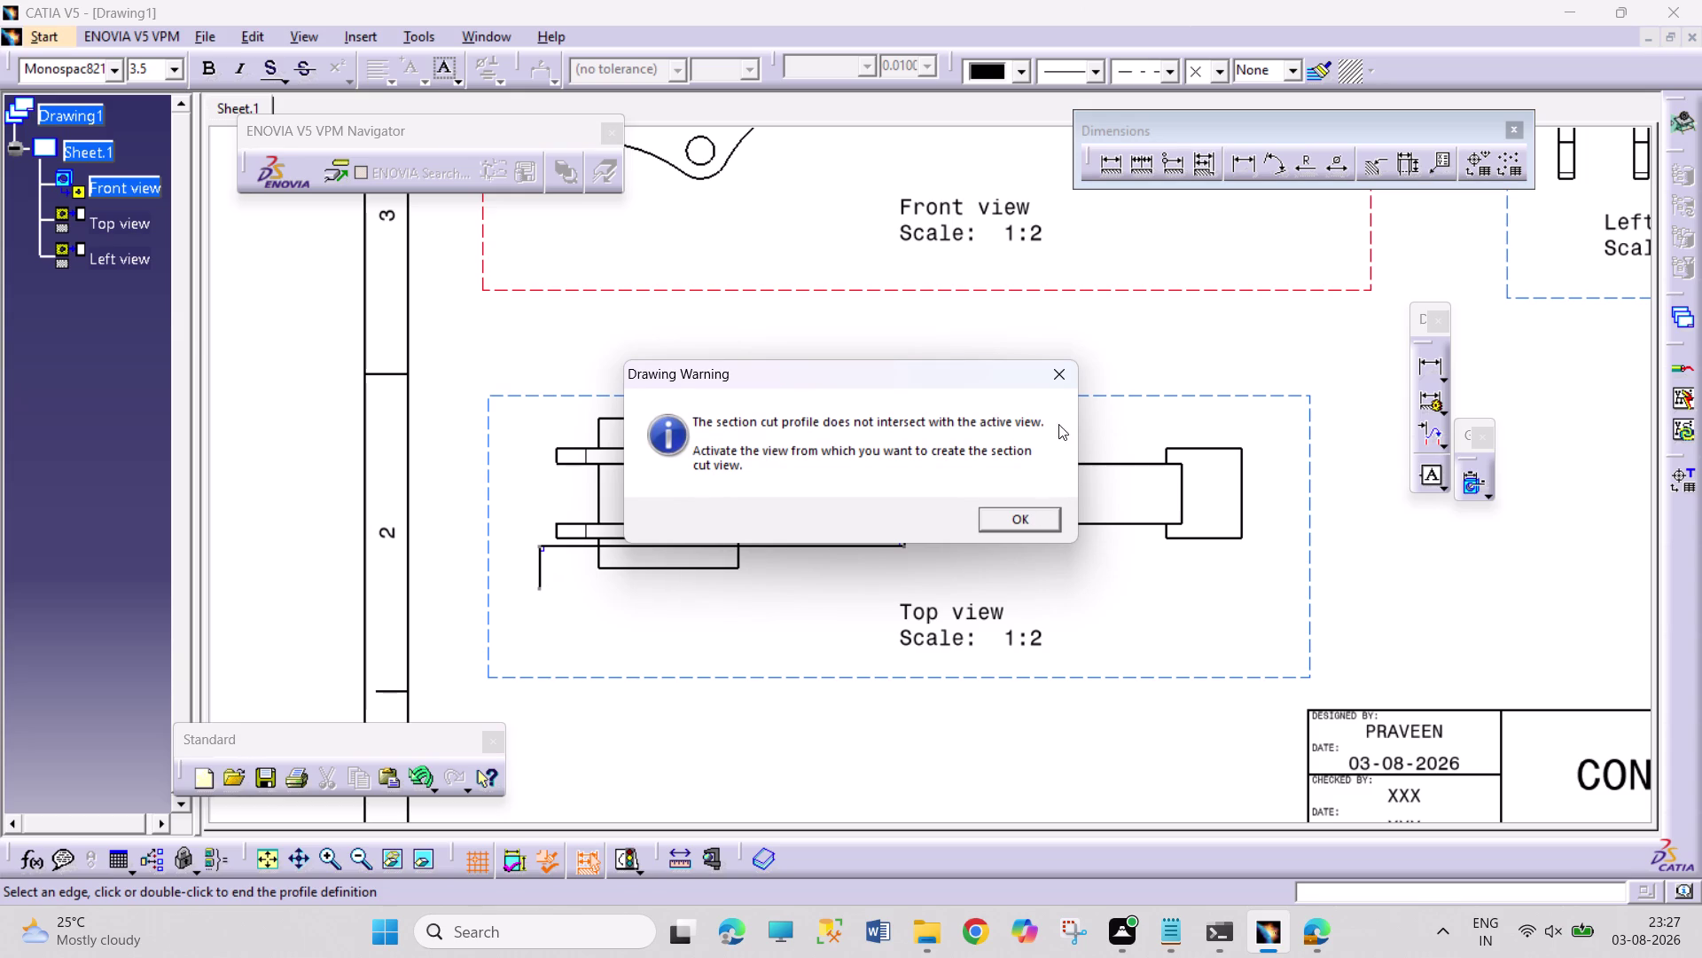
click(1063, 383)
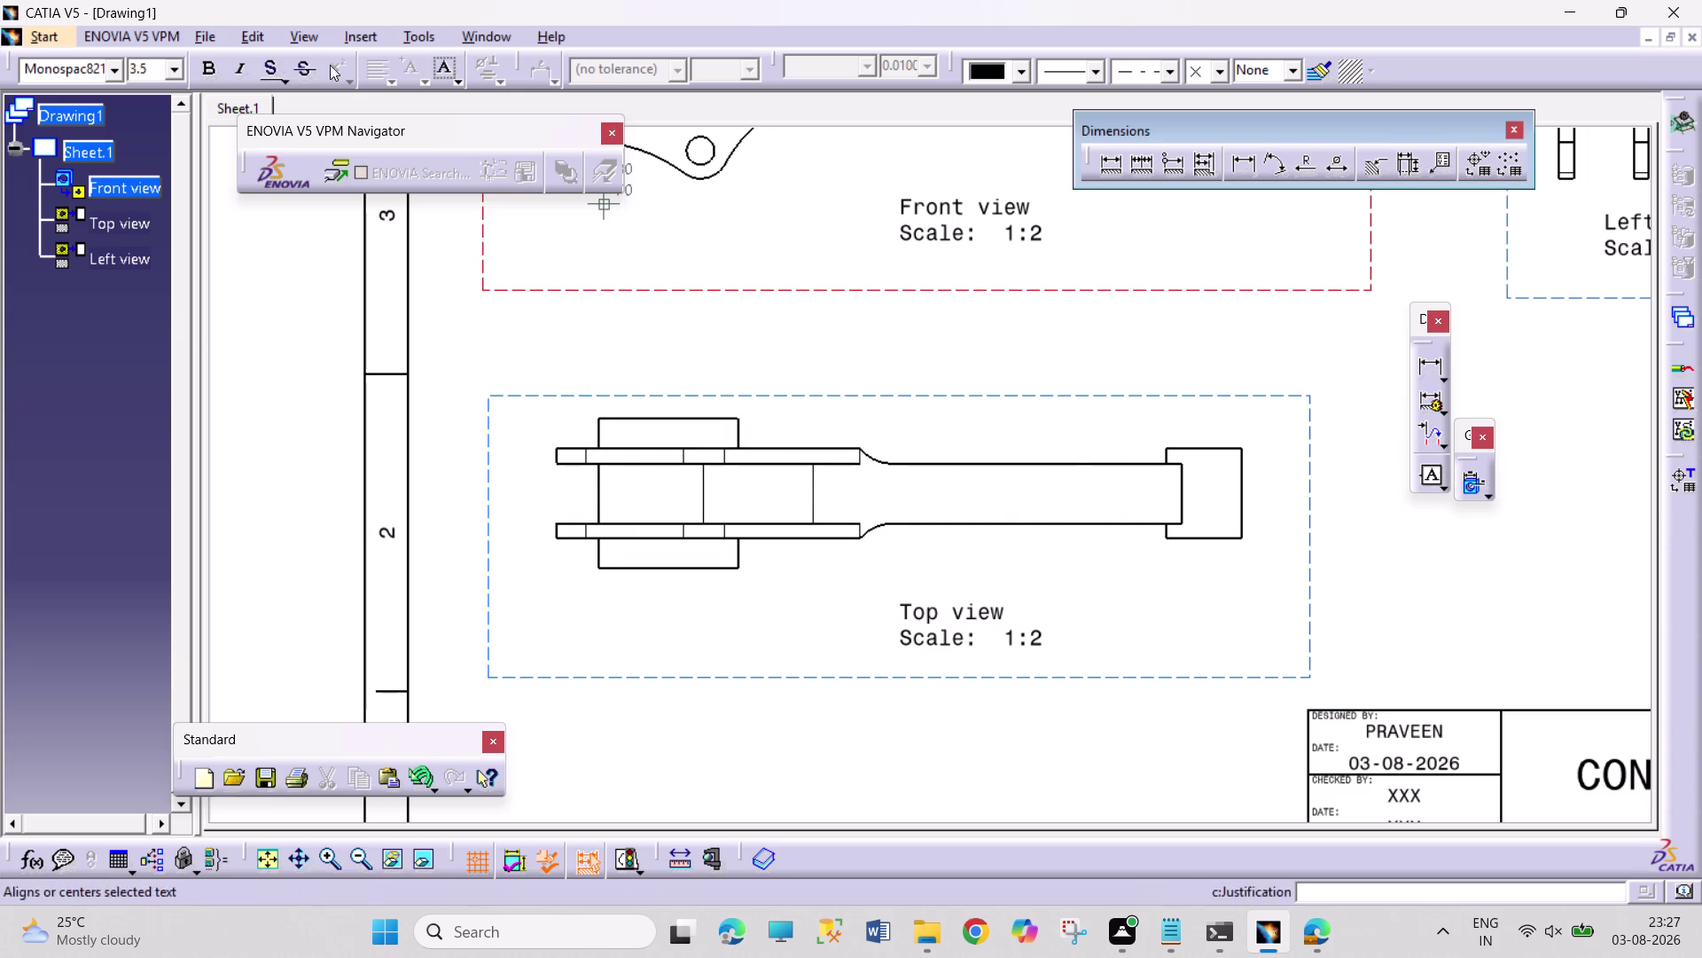
click(372, 32)
click(416, 96)
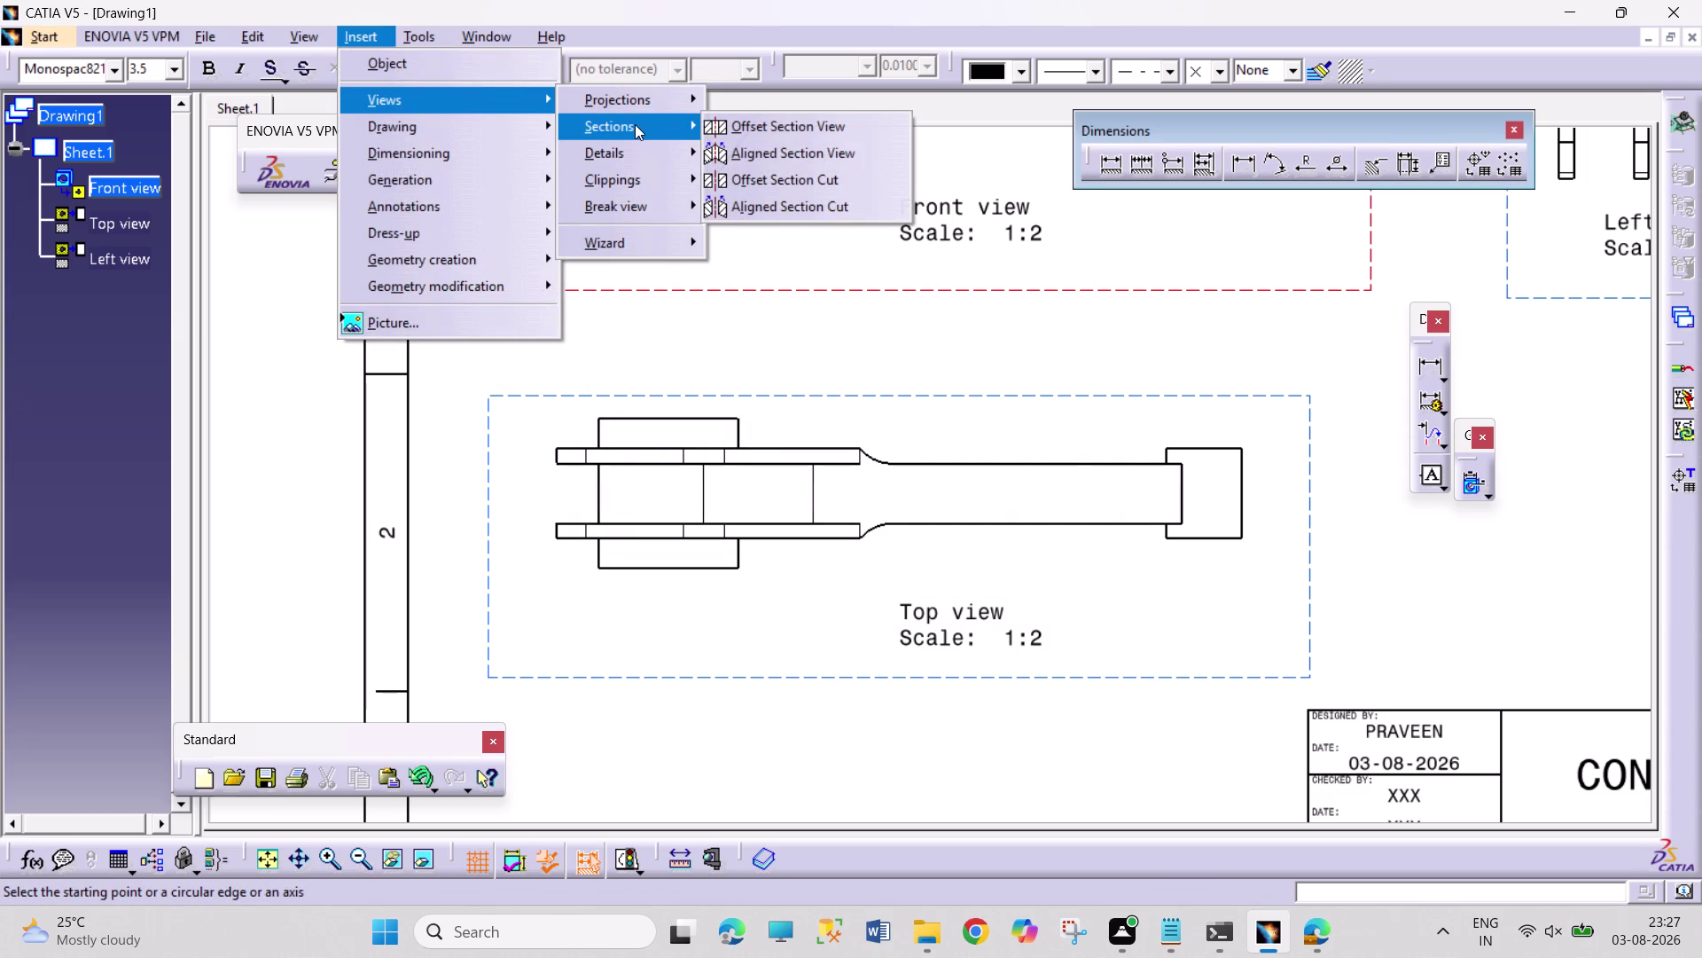
click(810, 129)
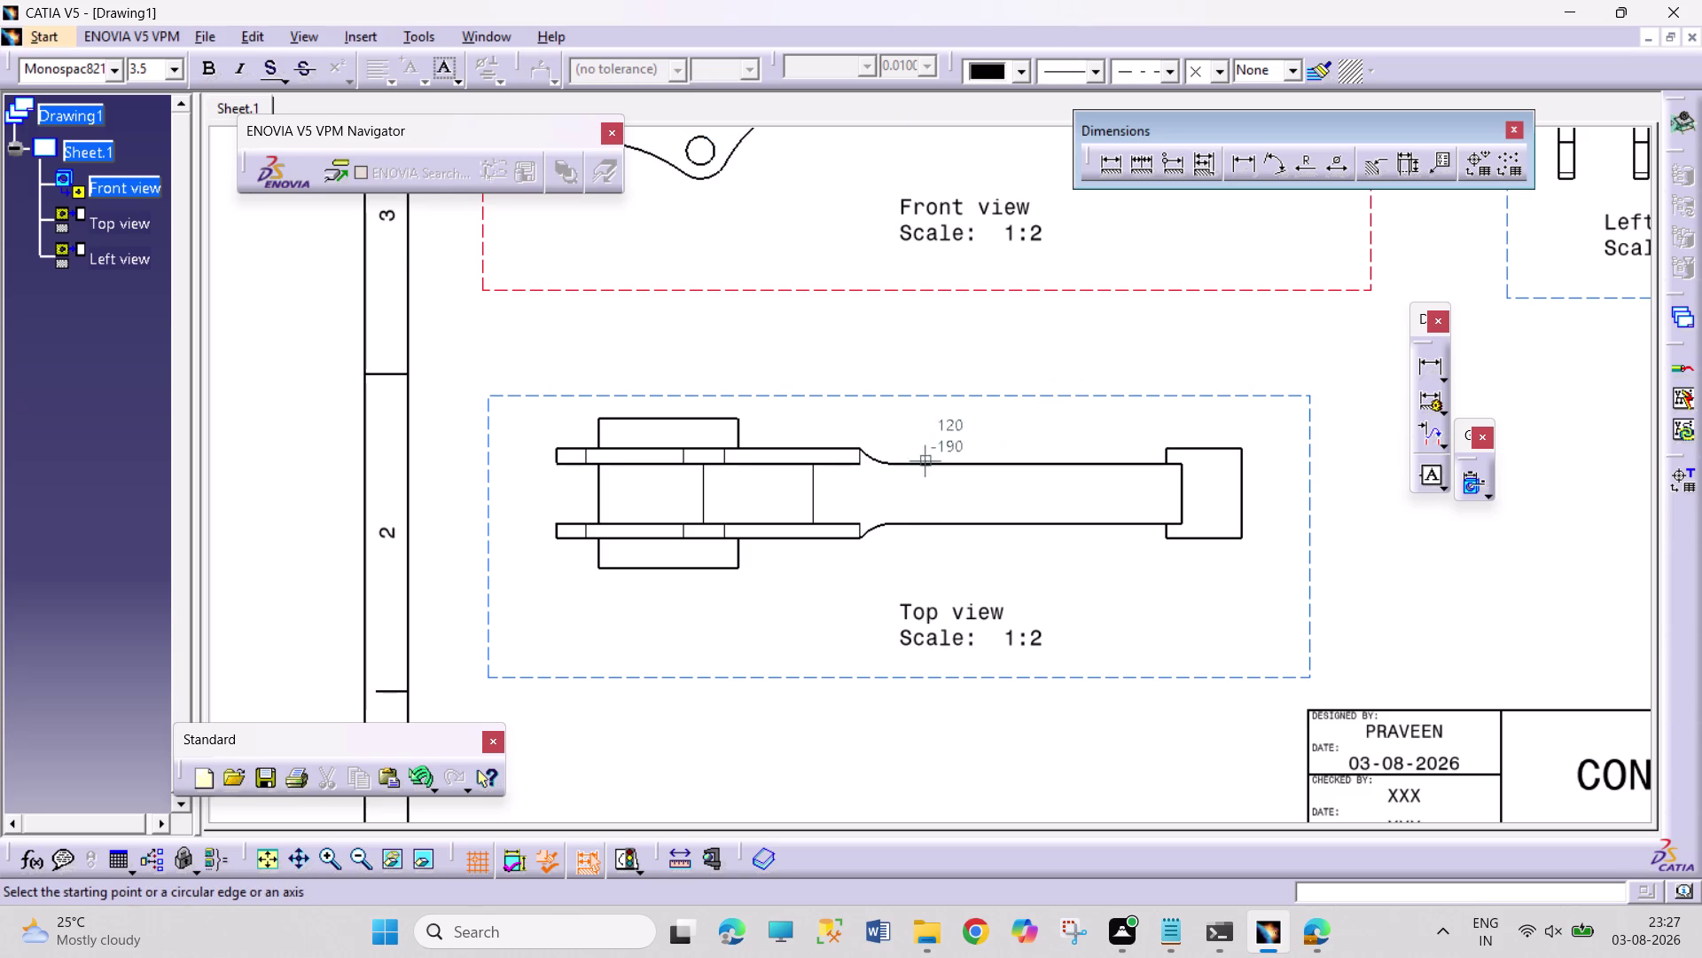
scroll(up, 3)
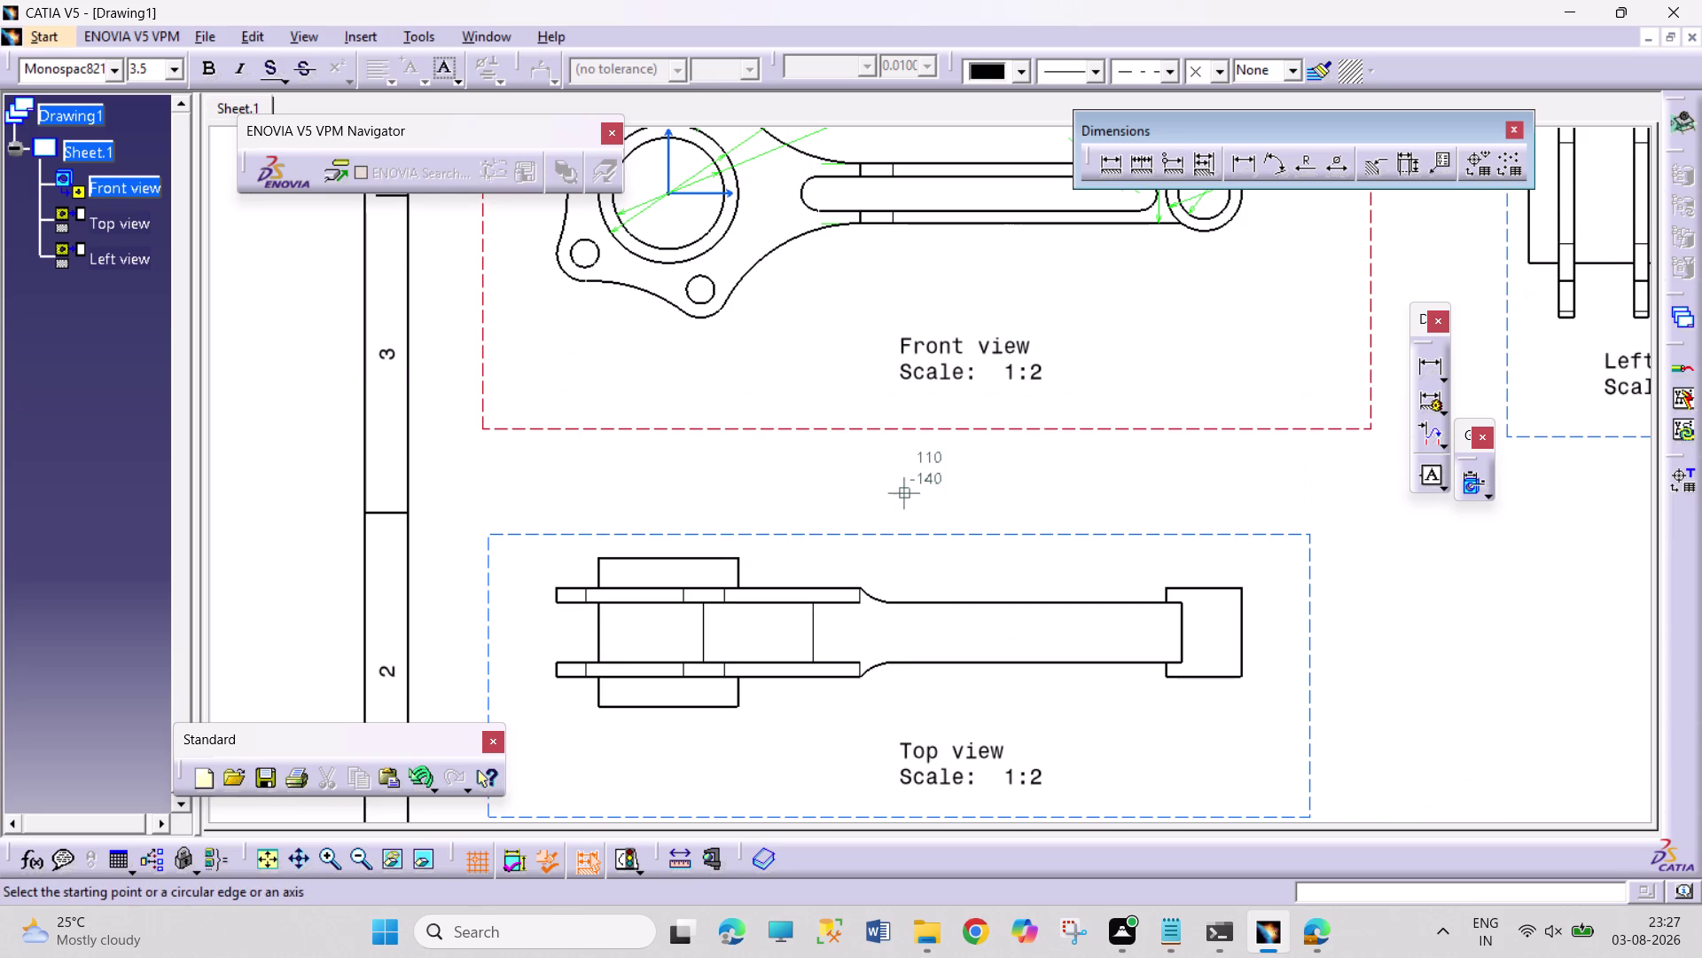
scroll(up, 3)
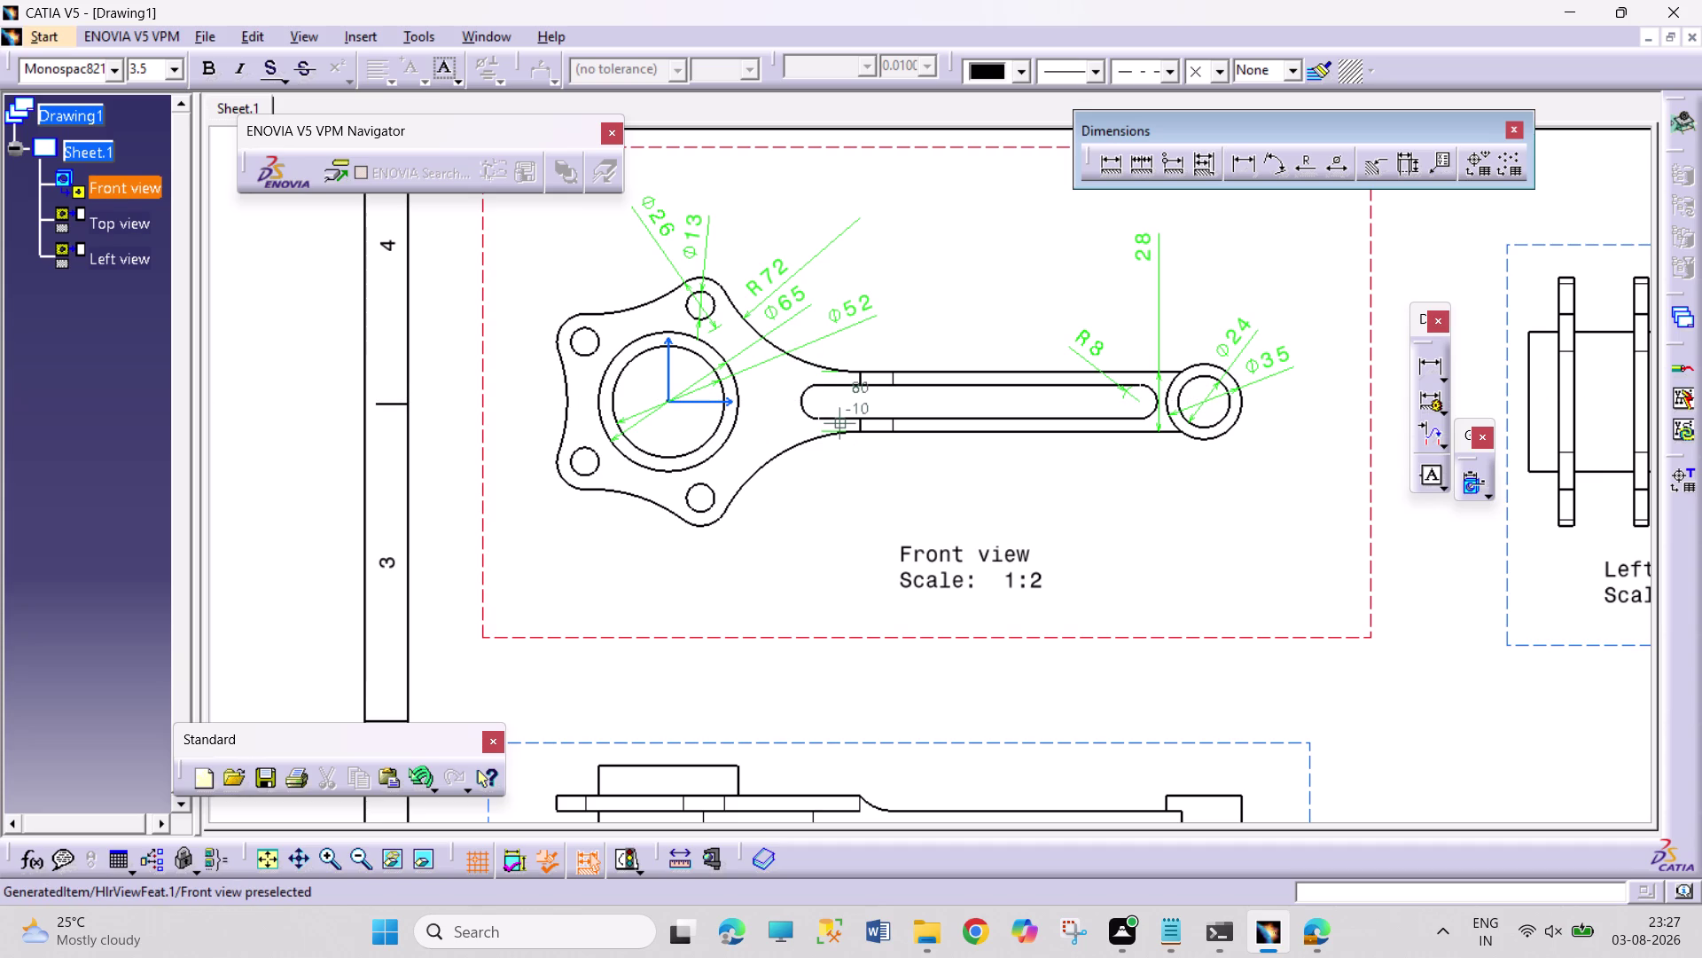
scroll(down, 3)
scroll(up, 3)
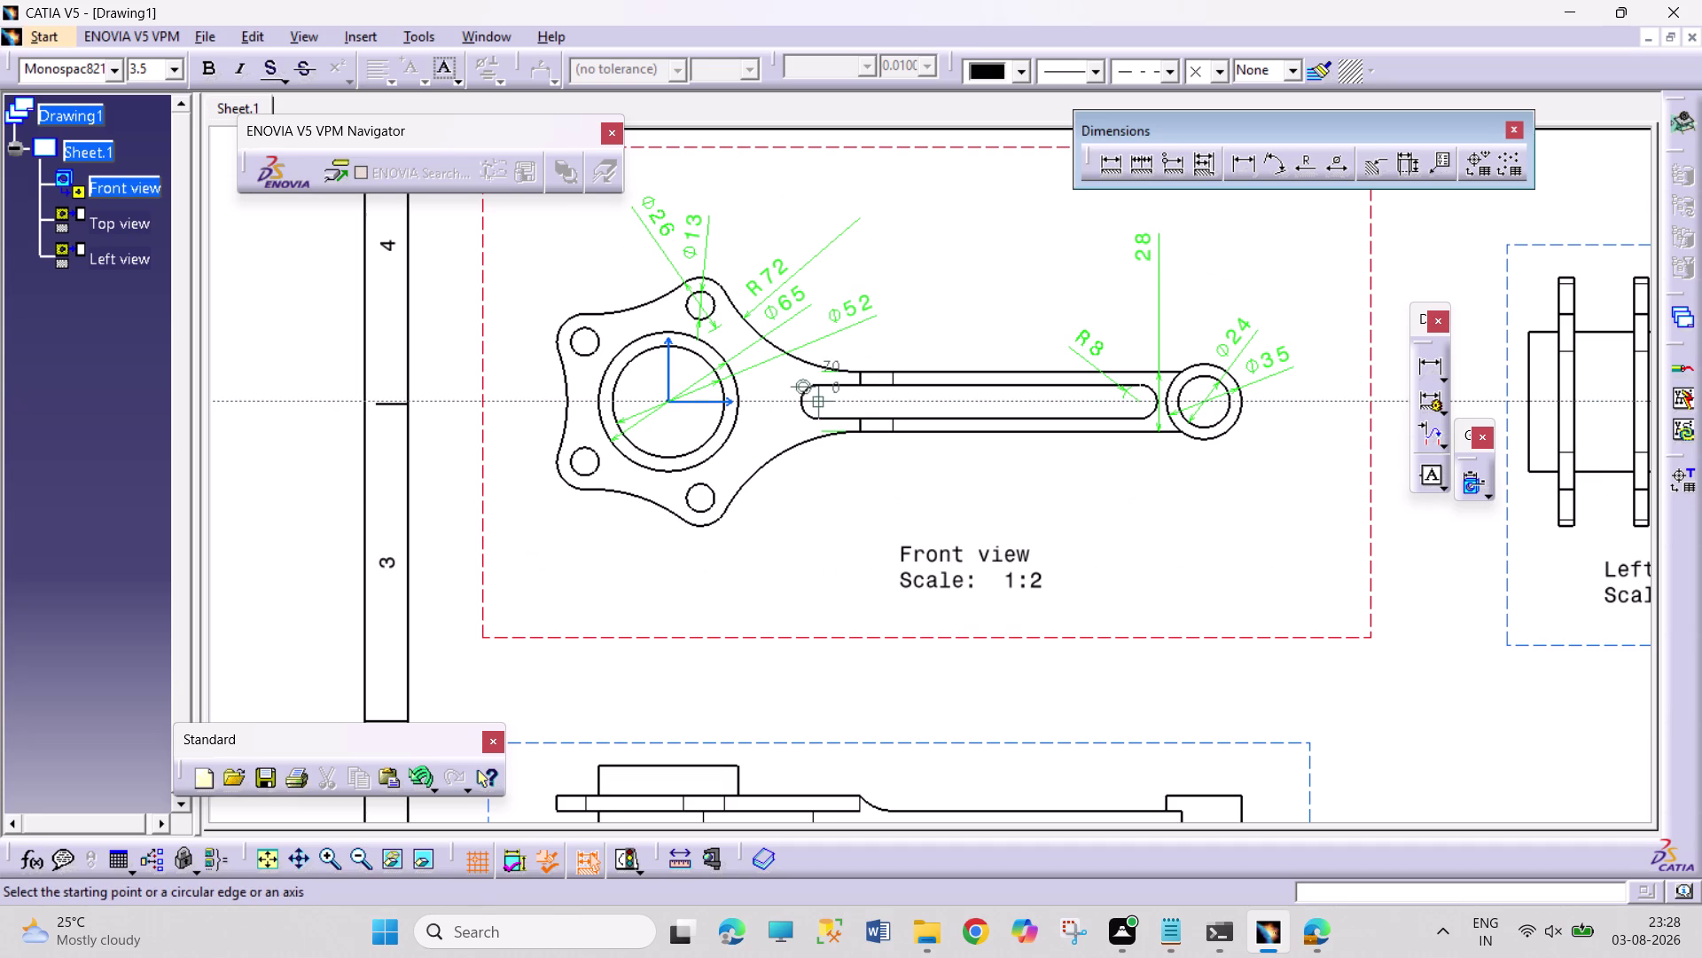
click(1273, 399)
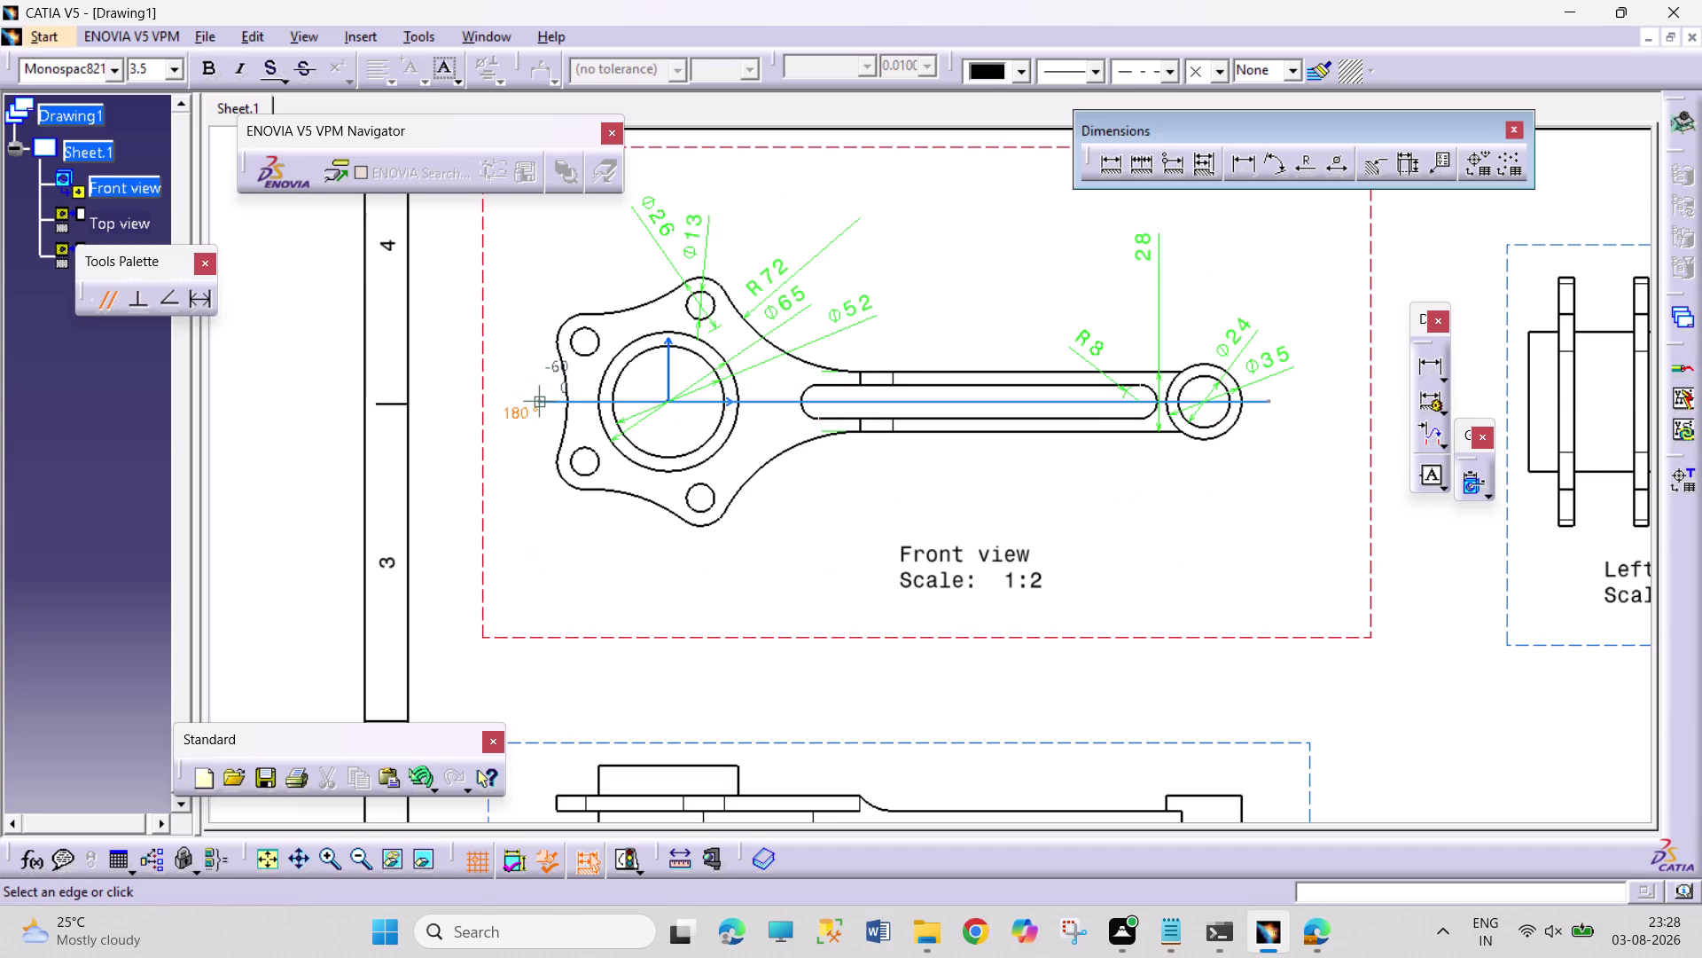
double_click(536, 401)
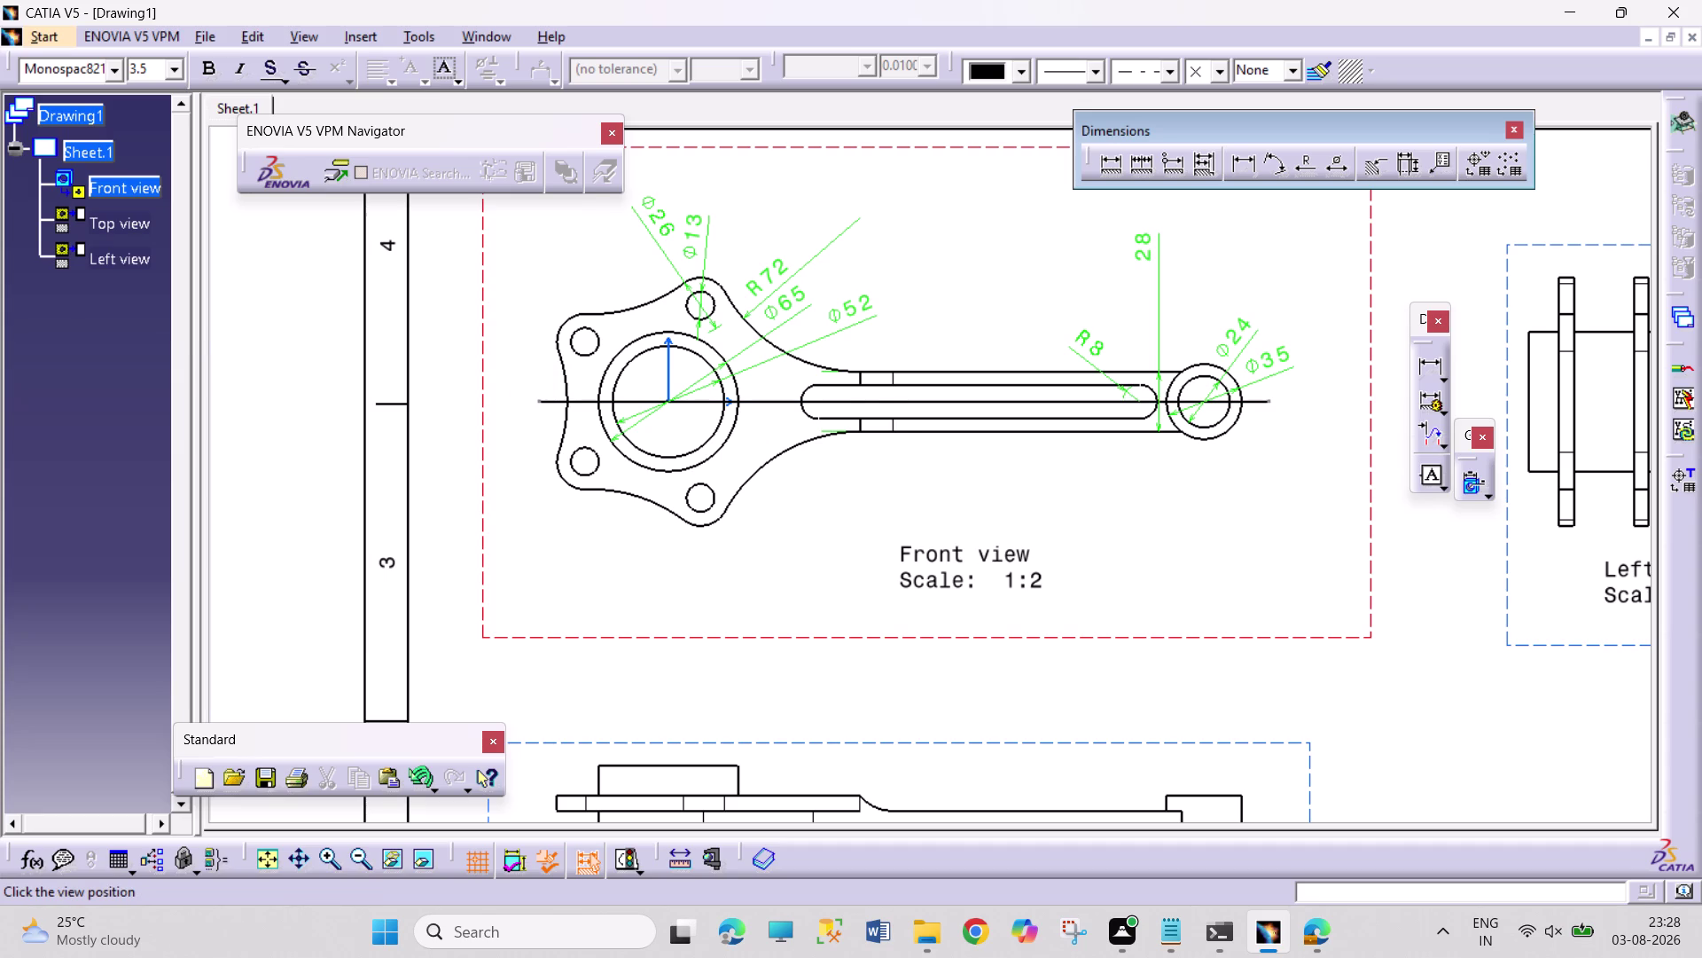
scroll(down, 3)
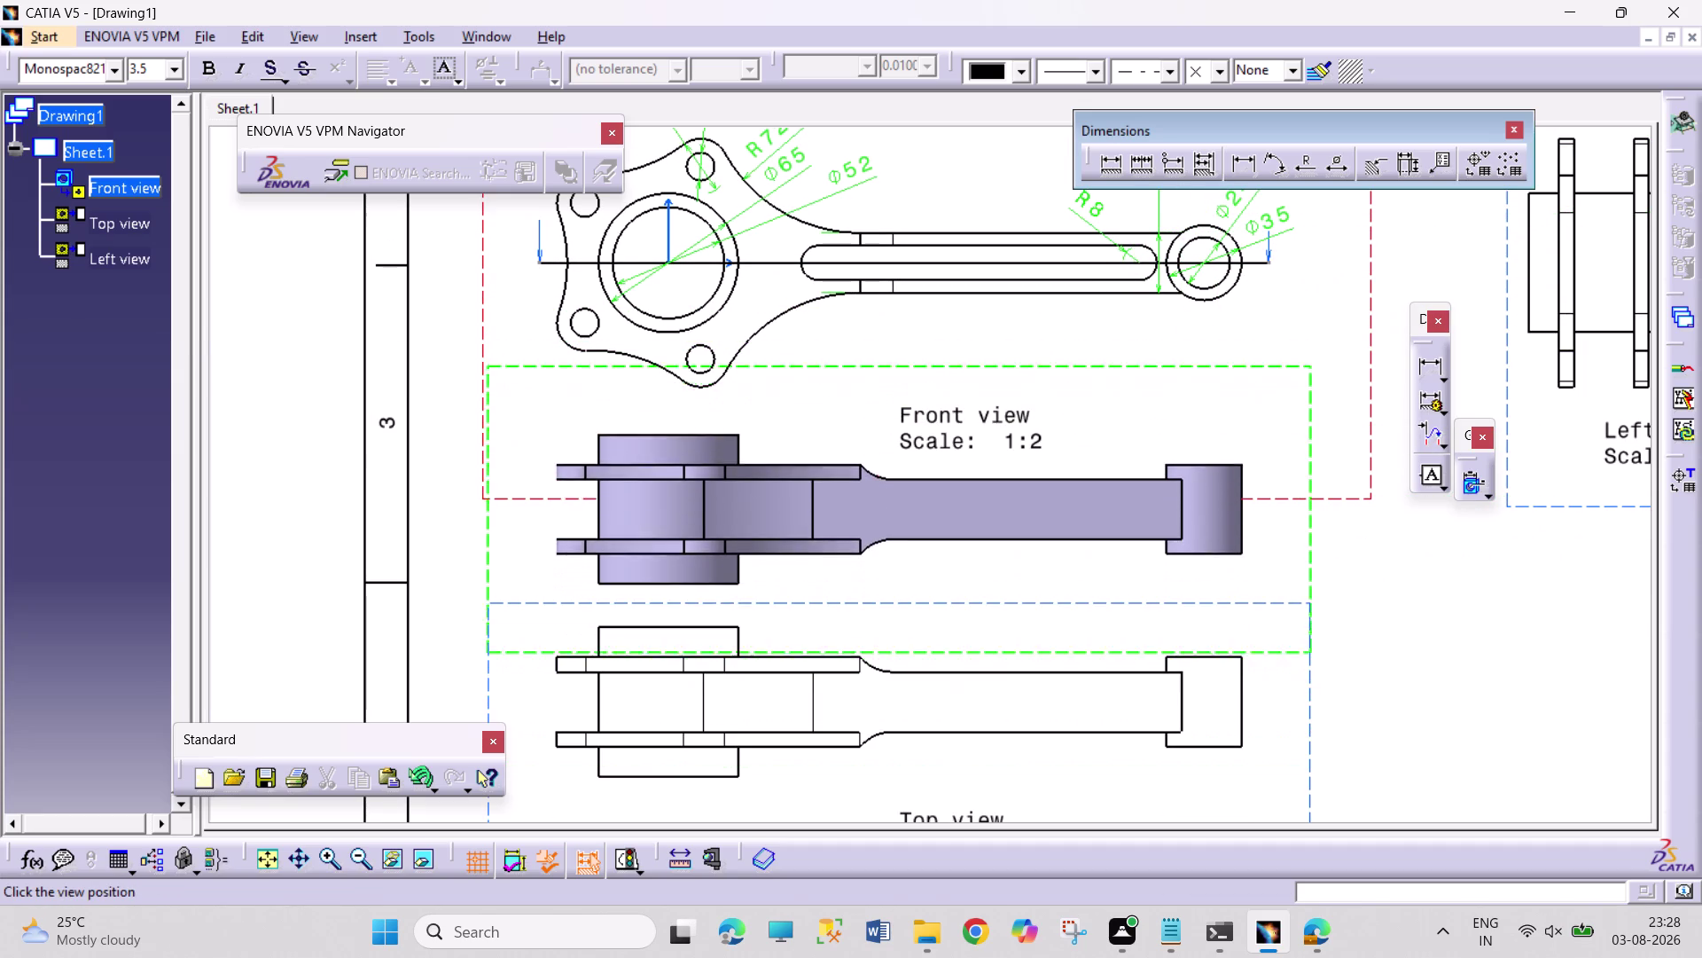
key(Escape)
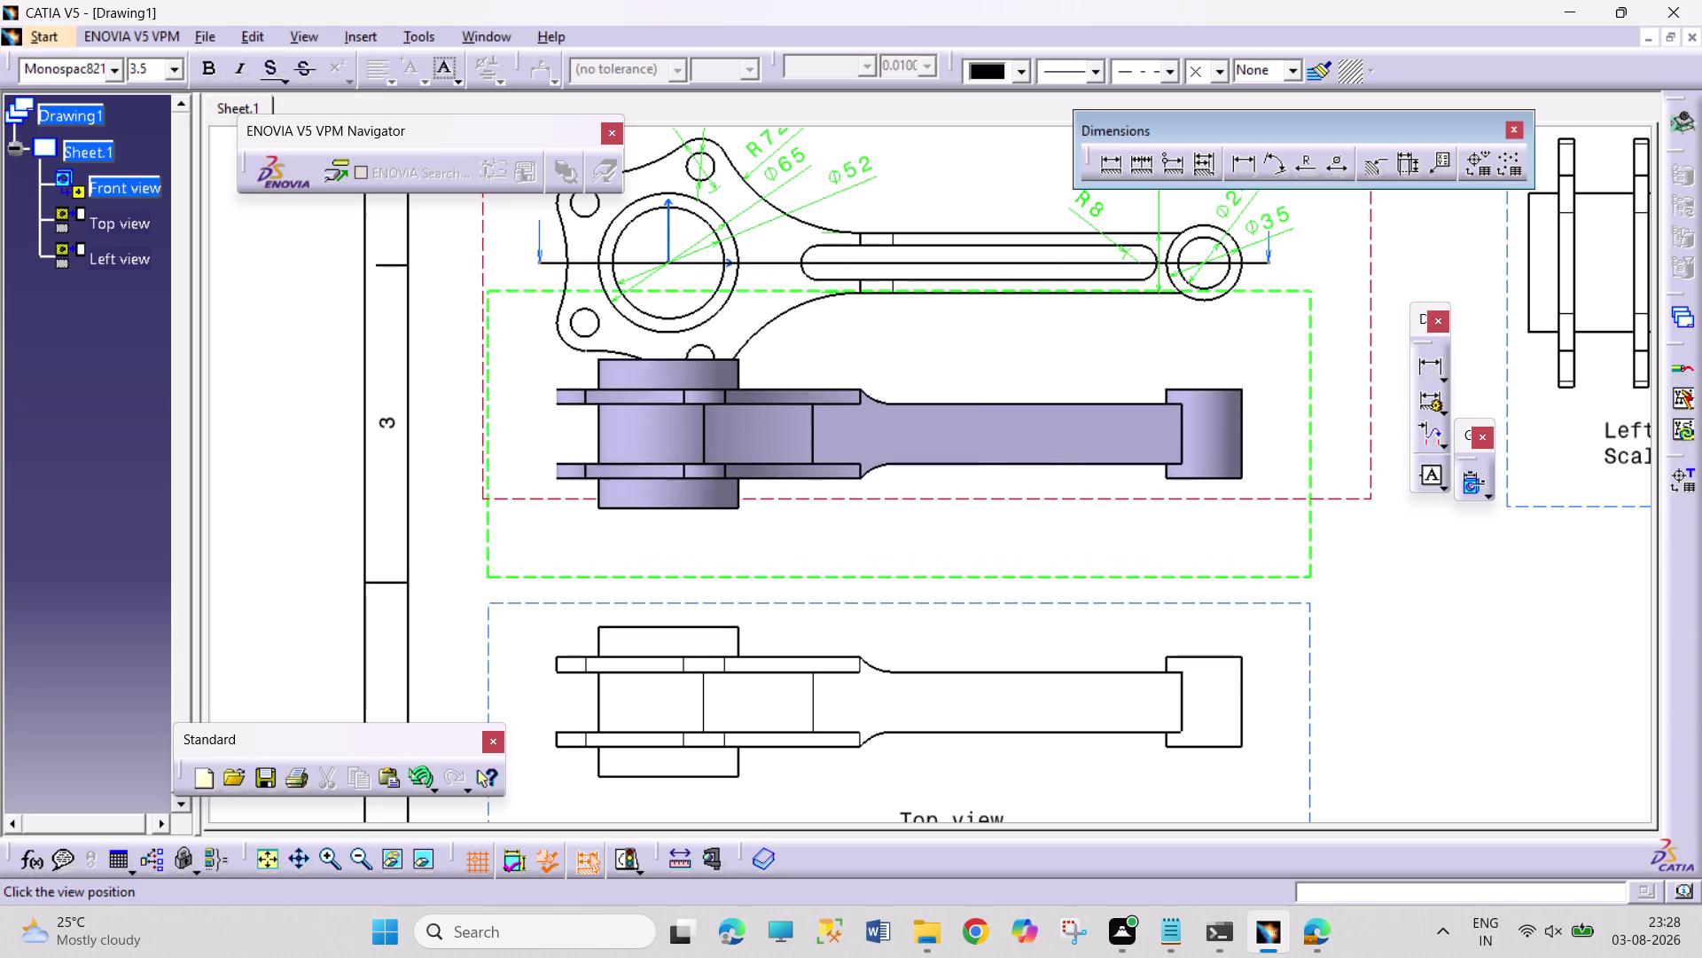
key(Escape)
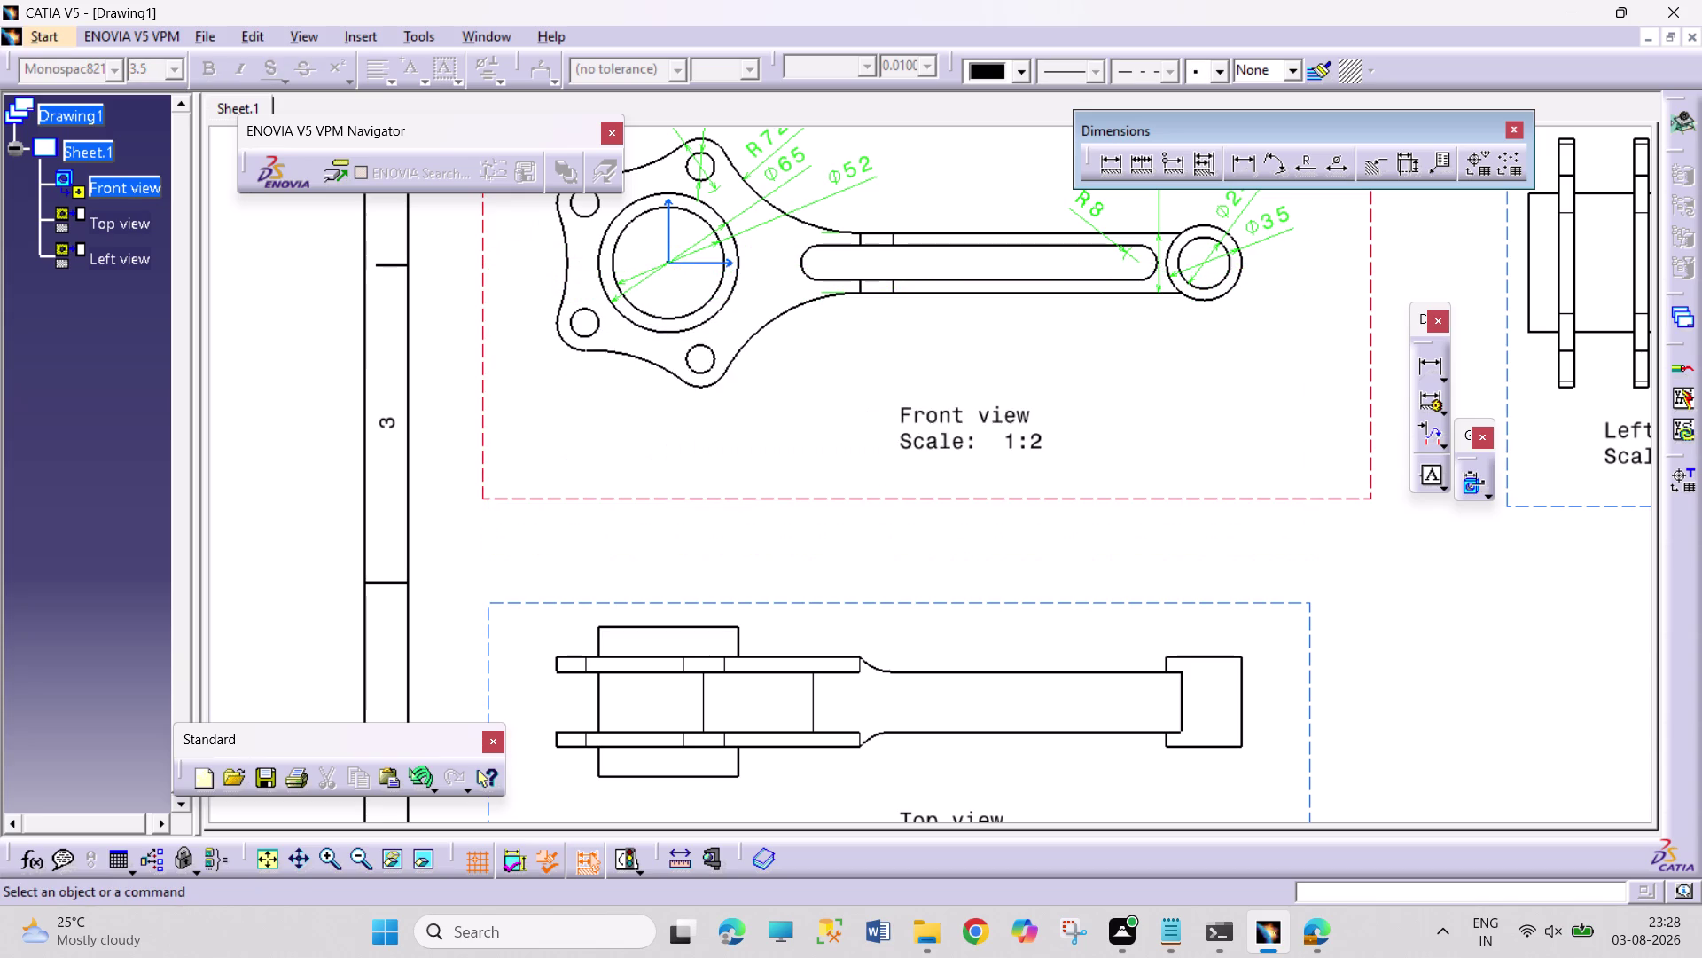
scroll(down, 3)
scroll(up, 3)
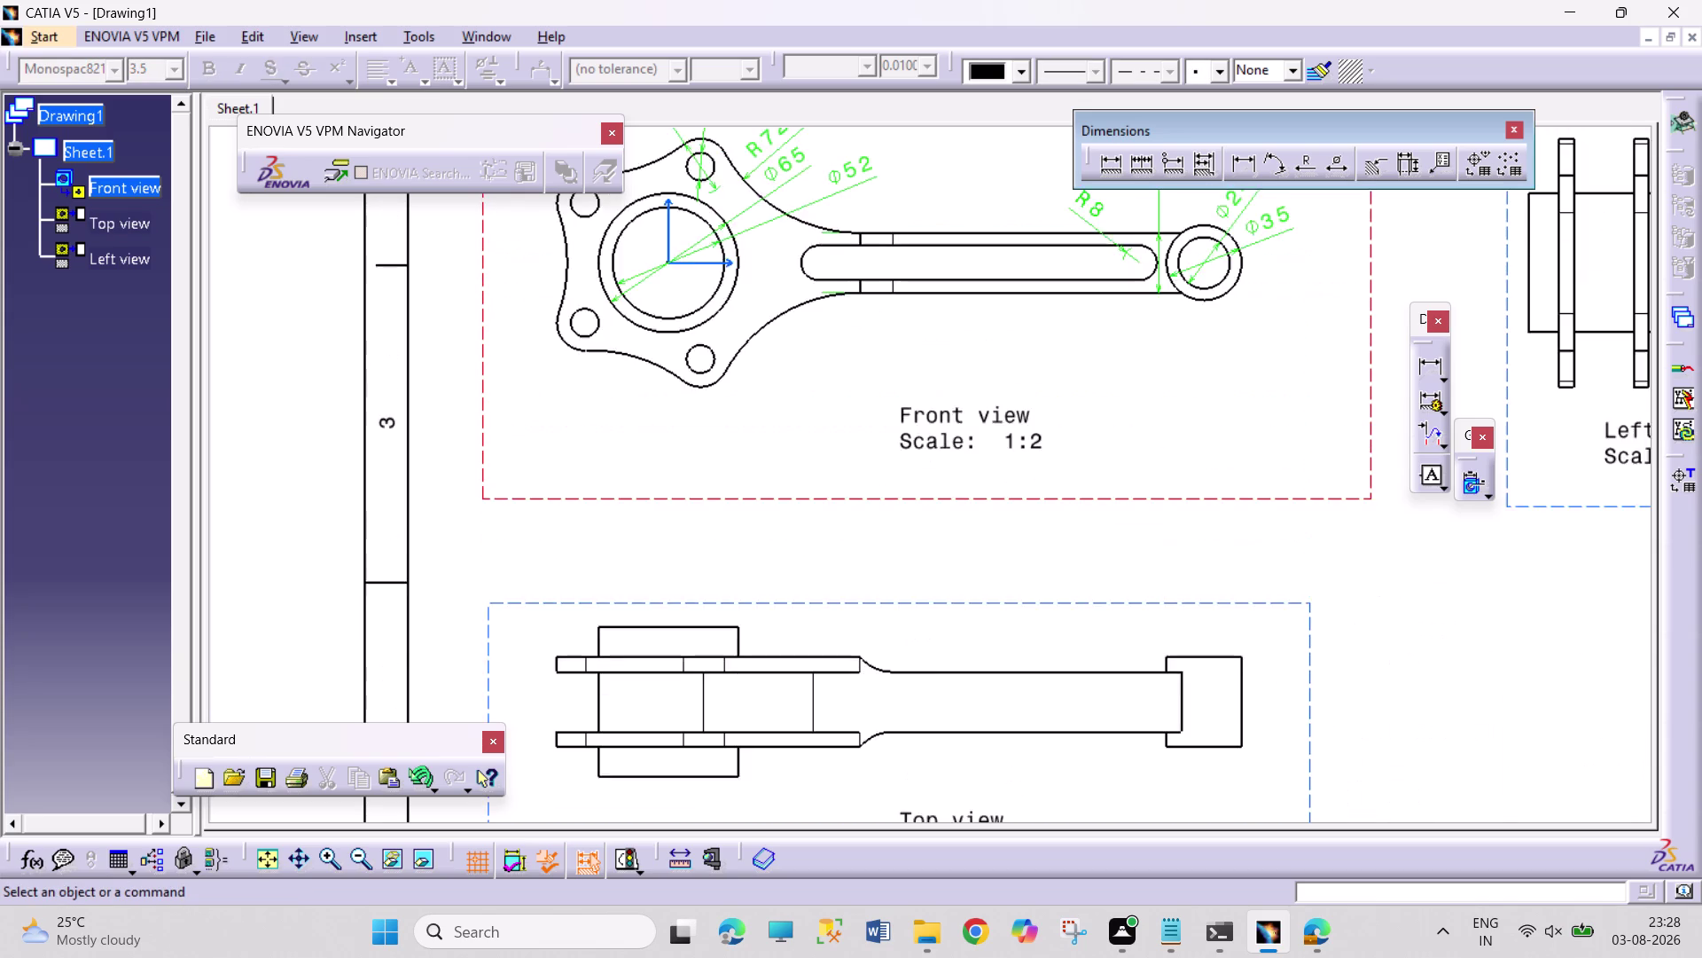
scroll(up, 3)
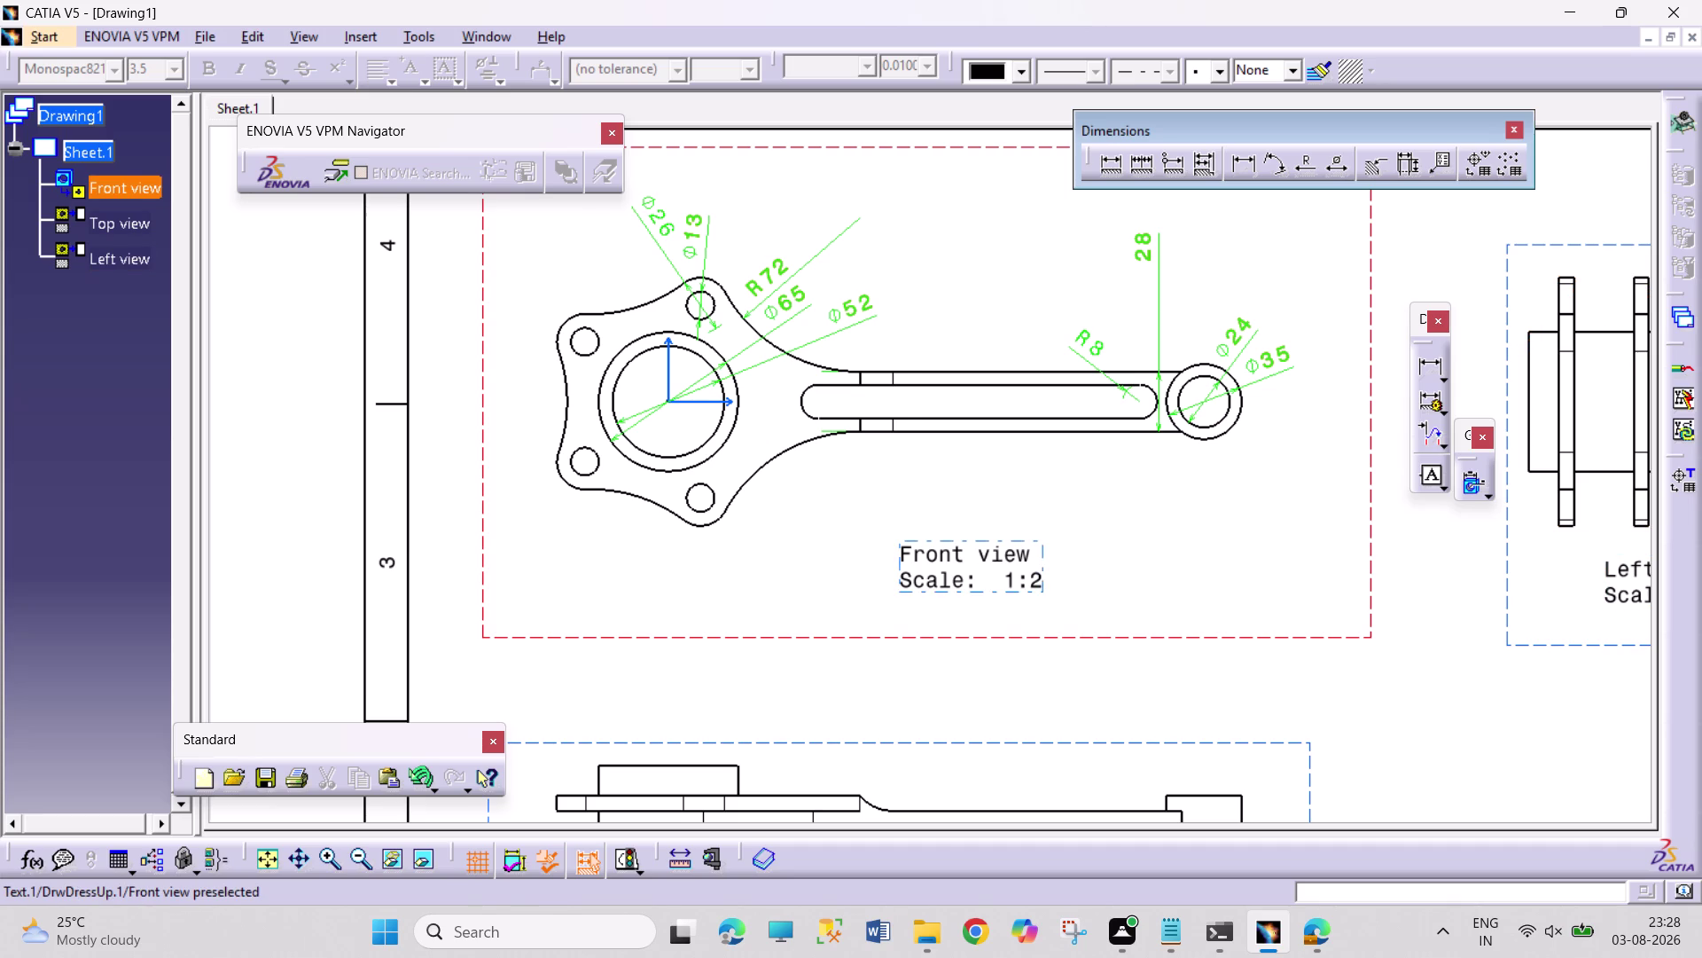
scroll(down, 3)
scroll(down, 3)
scroll(down, 3)
scroll(up, 3)
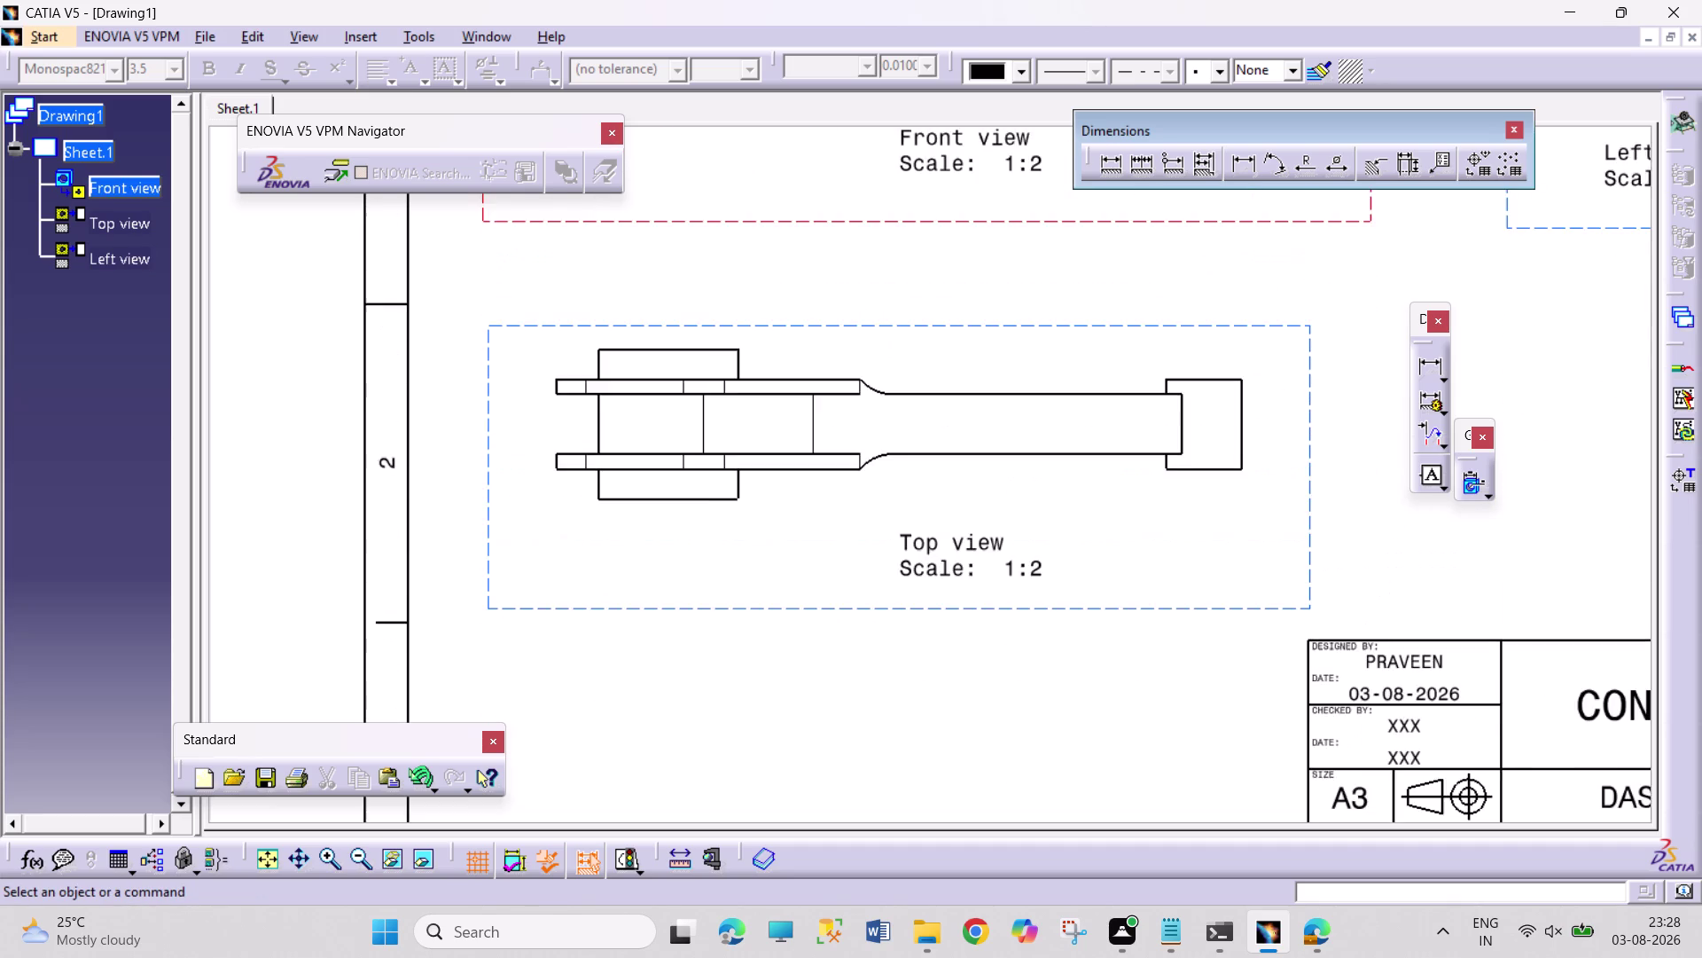
scroll(up, 3)
scroll(down, 3)
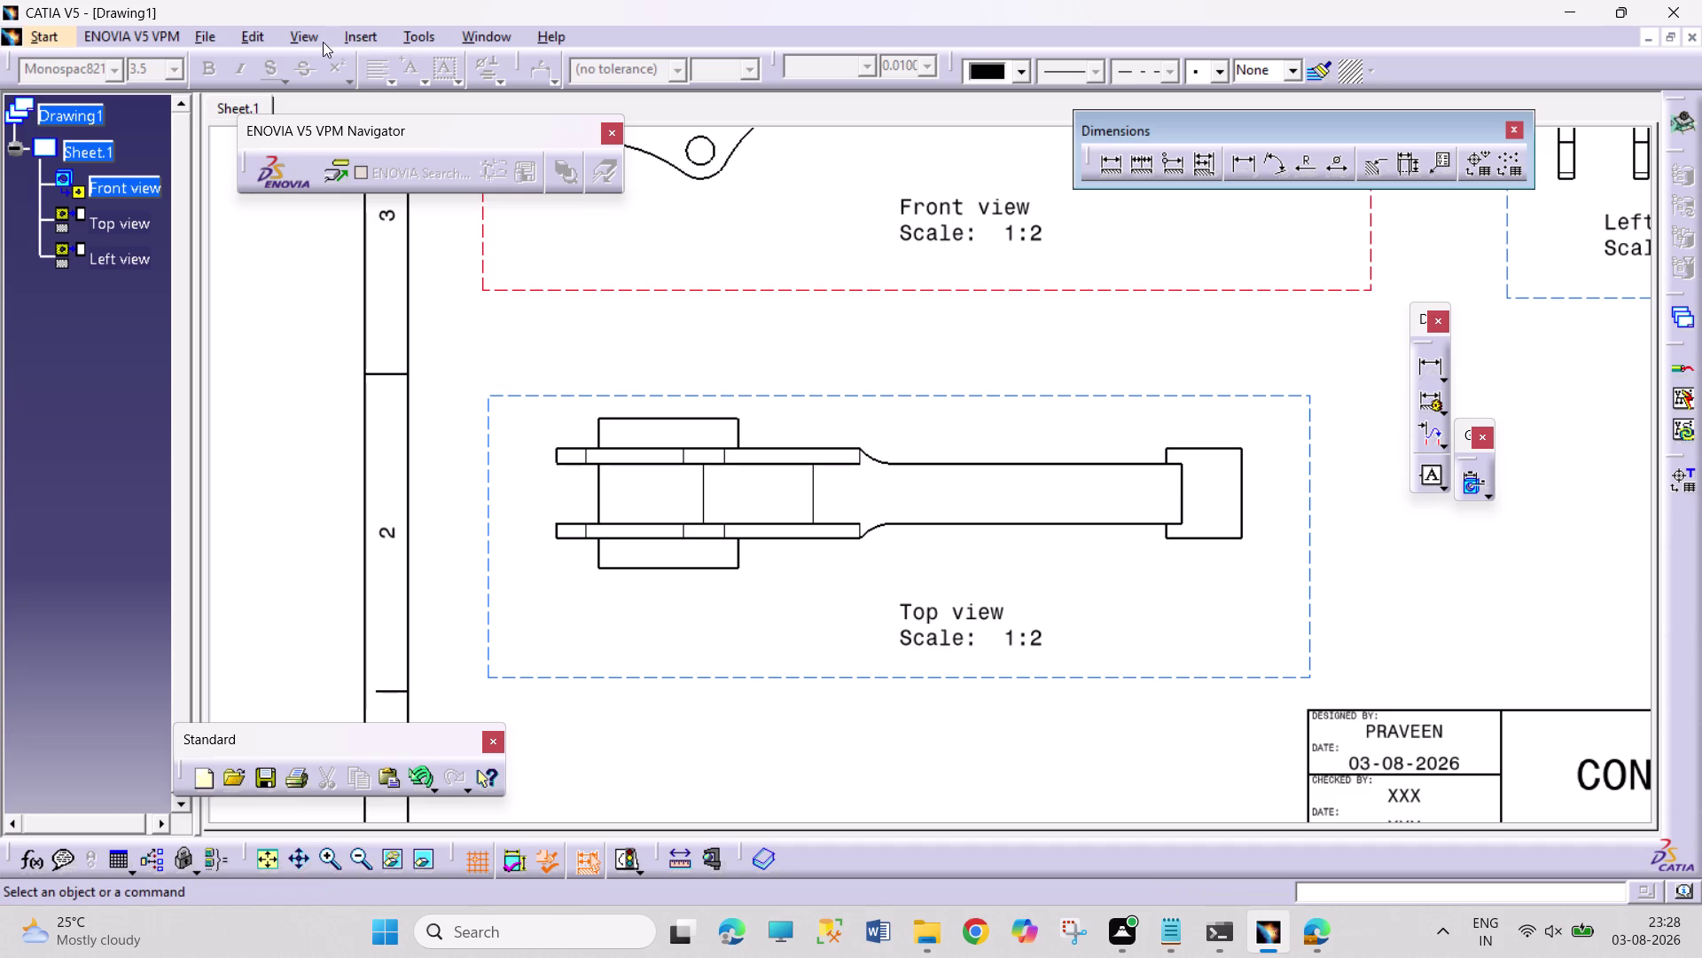
click(366, 40)
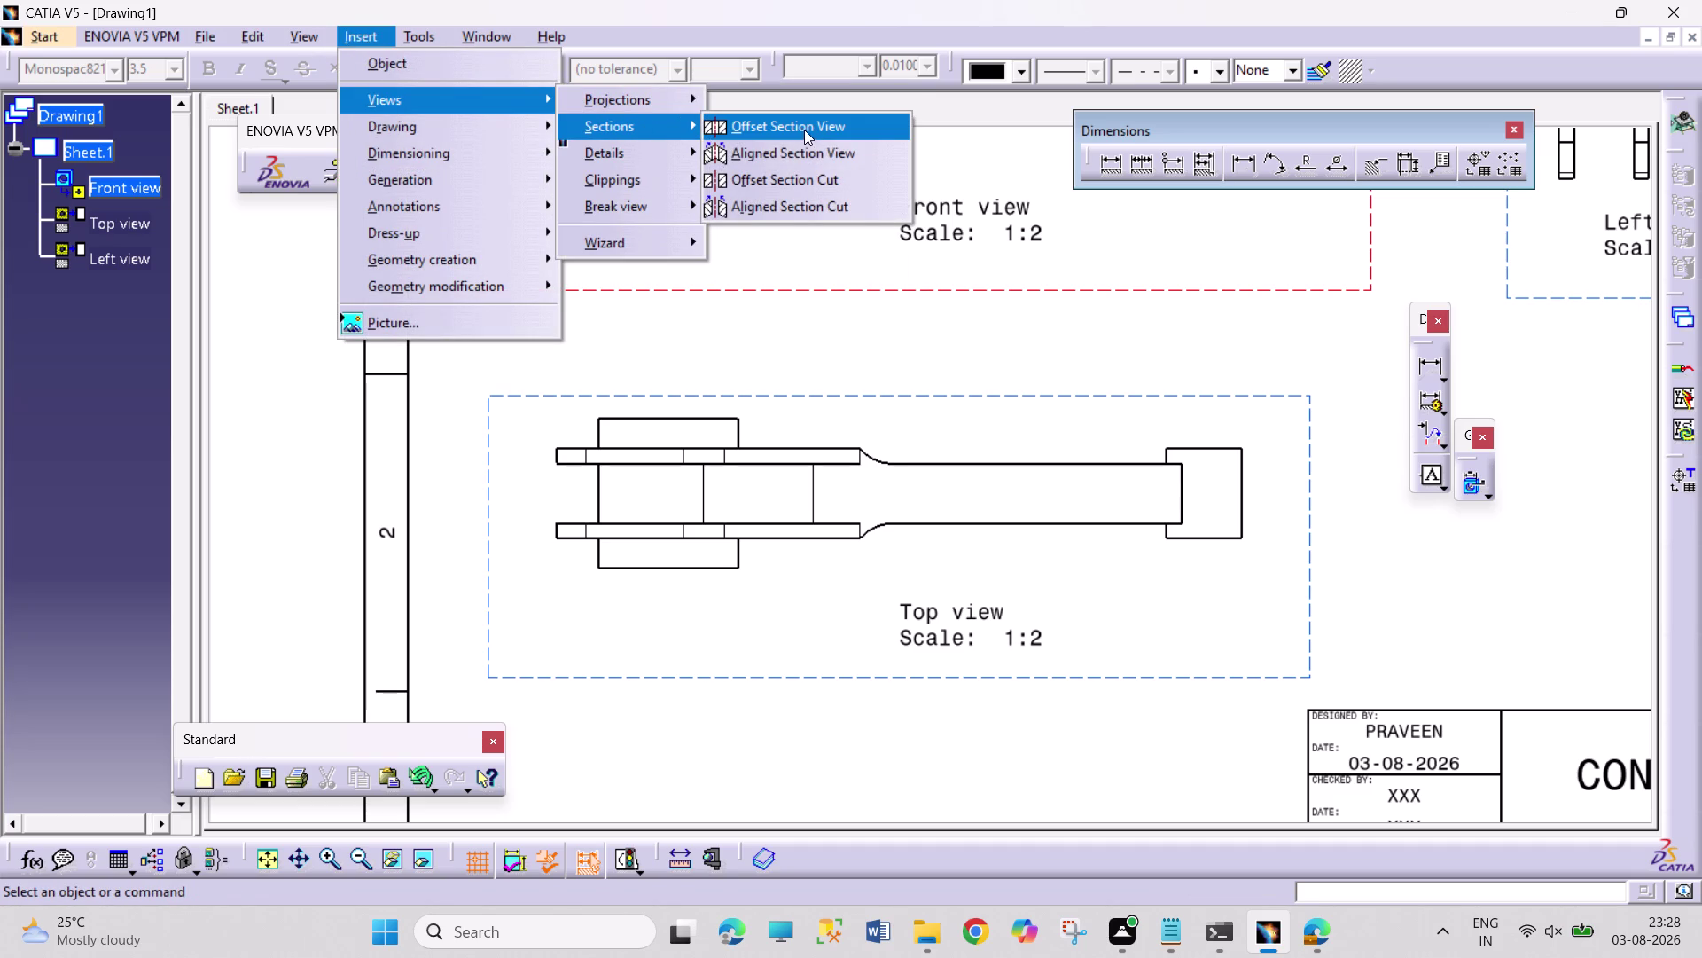
click(799, 130)
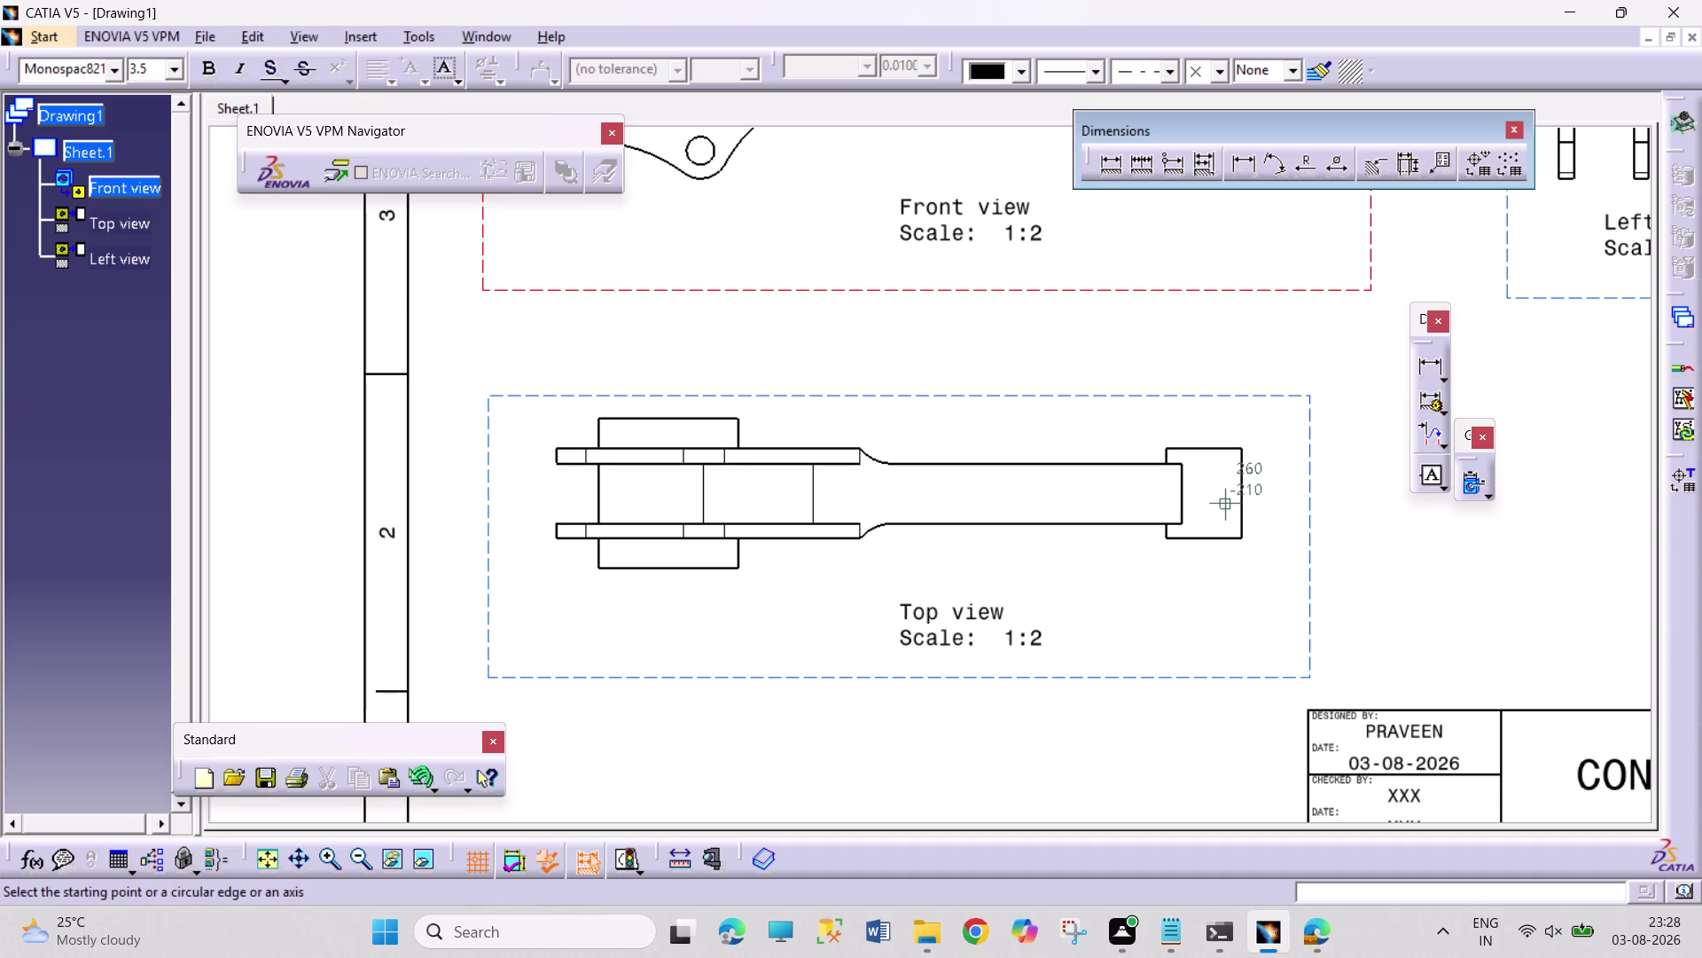
scroll(up, 3)
scroll(down, 3)
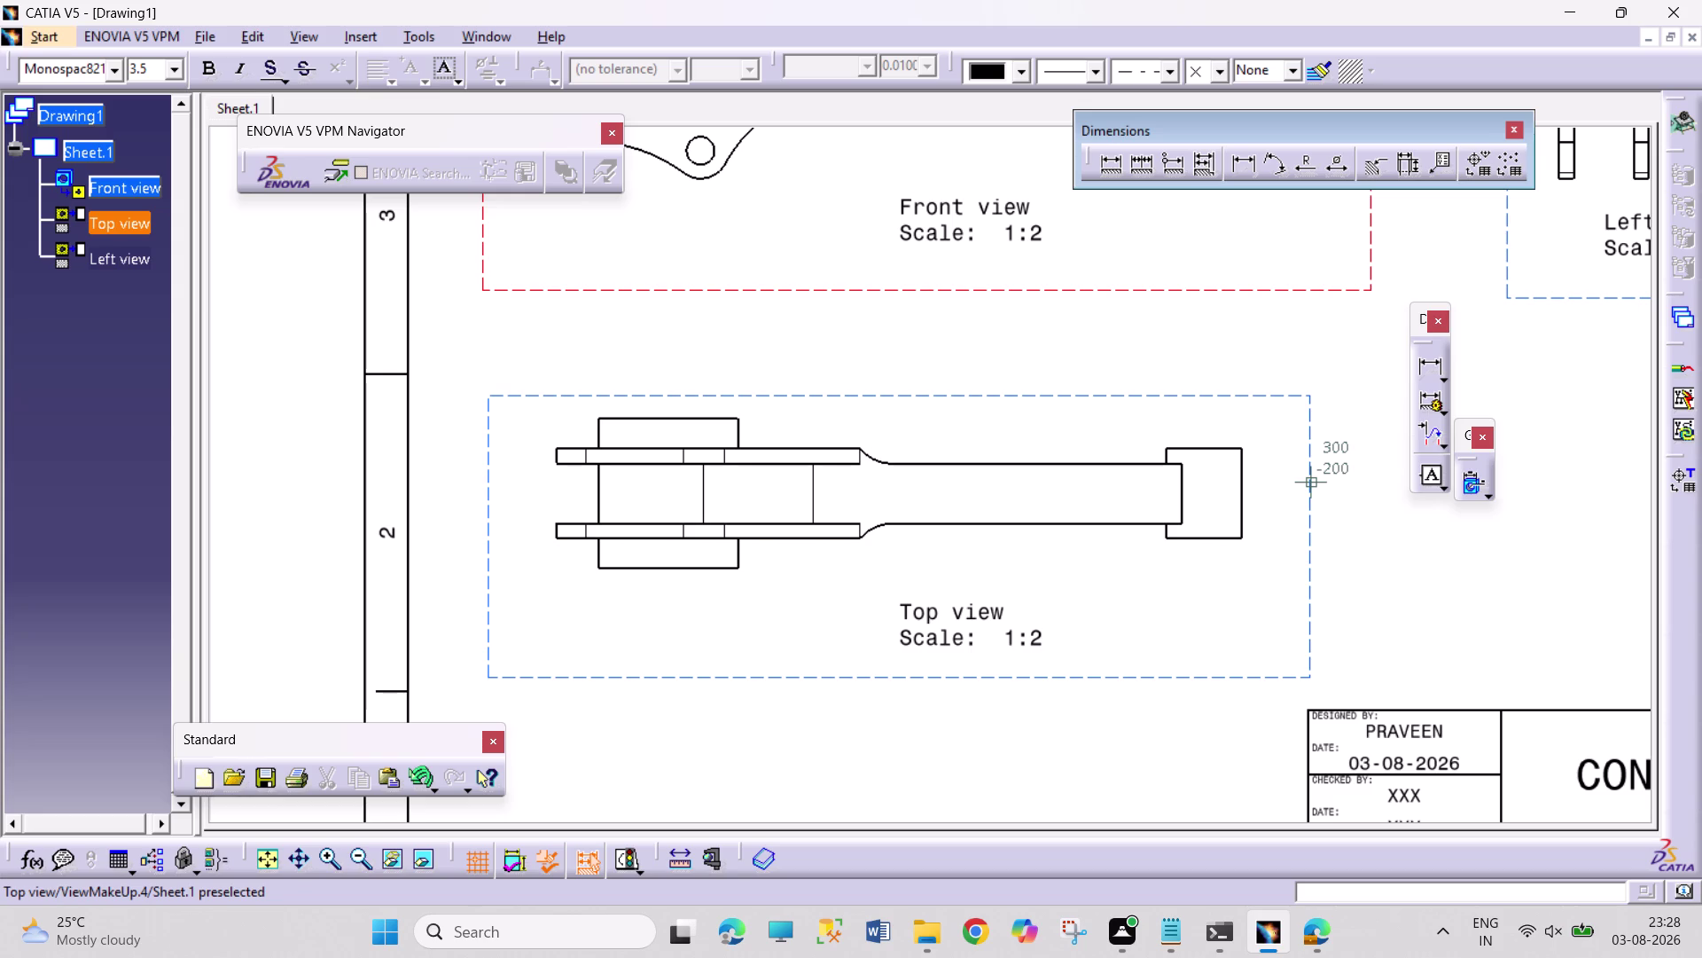
click(1182, 497)
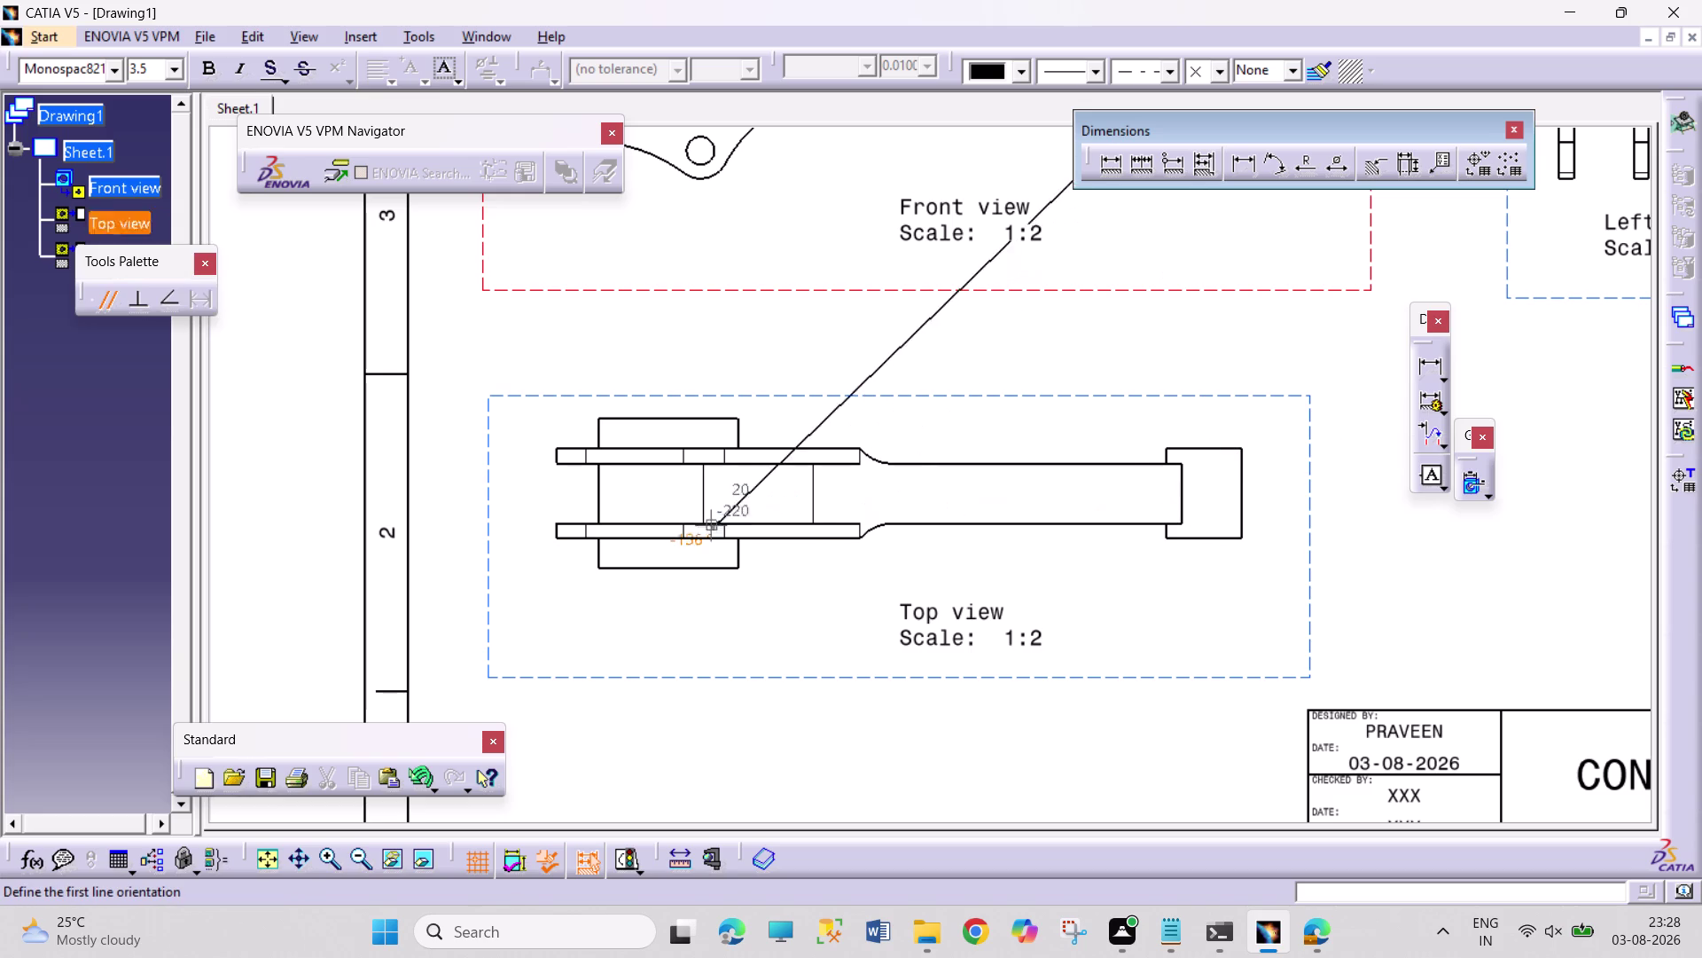
key(Escape)
key(Escape)
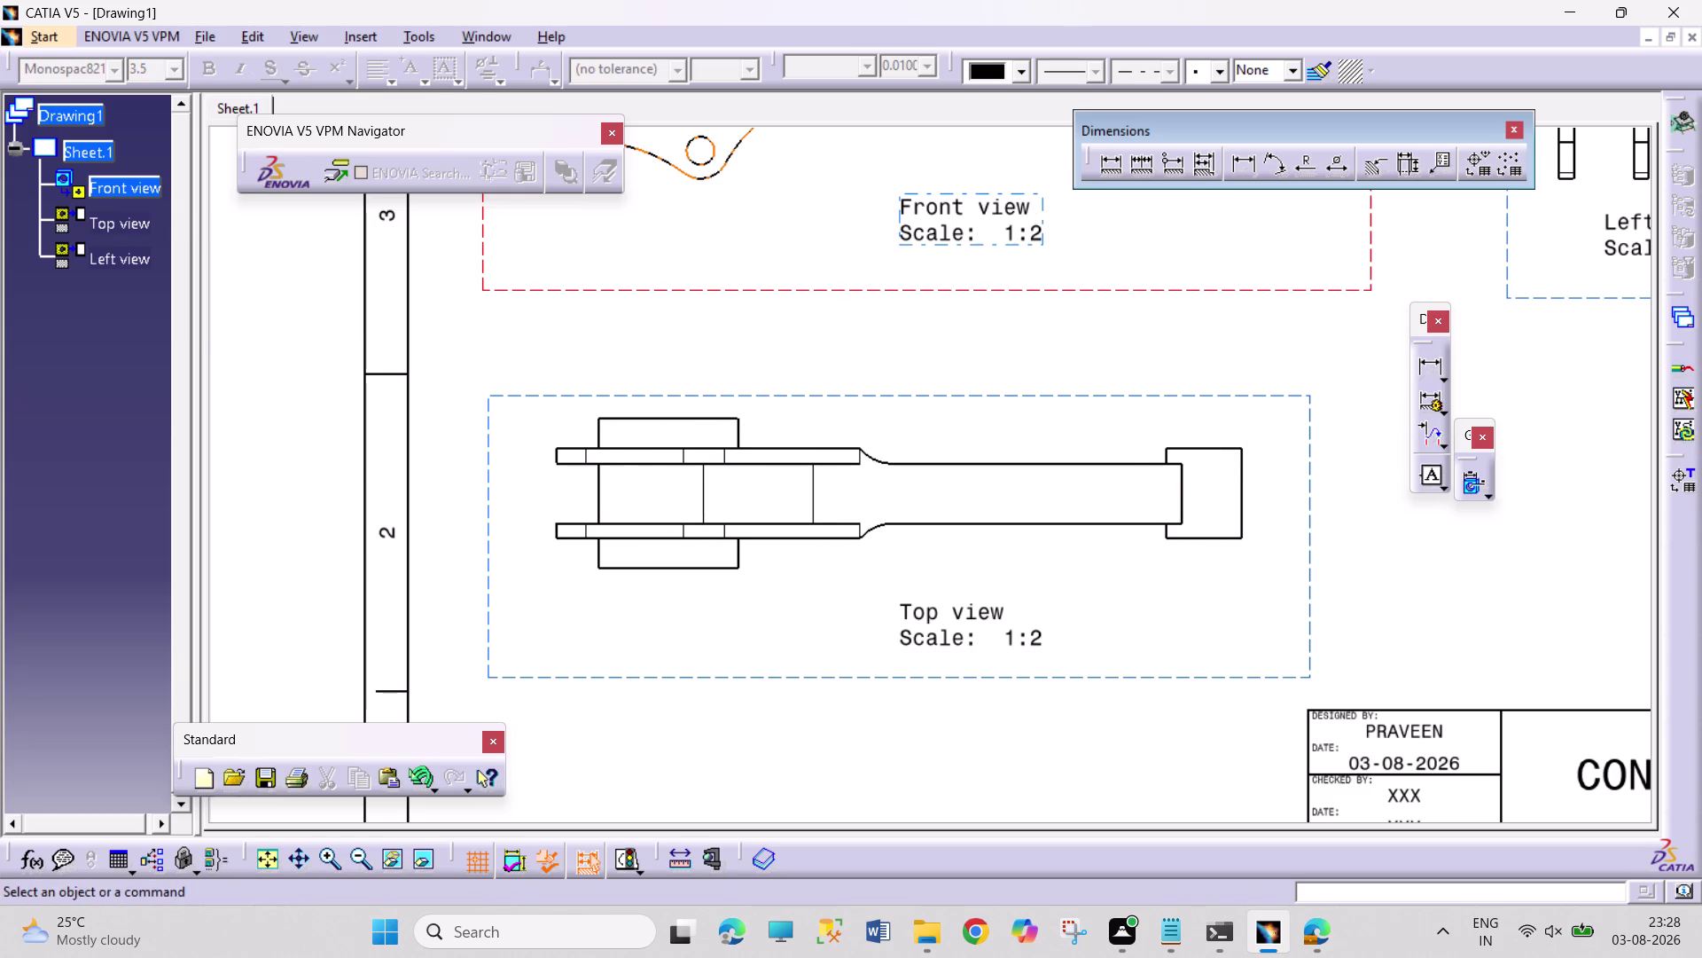
click(355, 34)
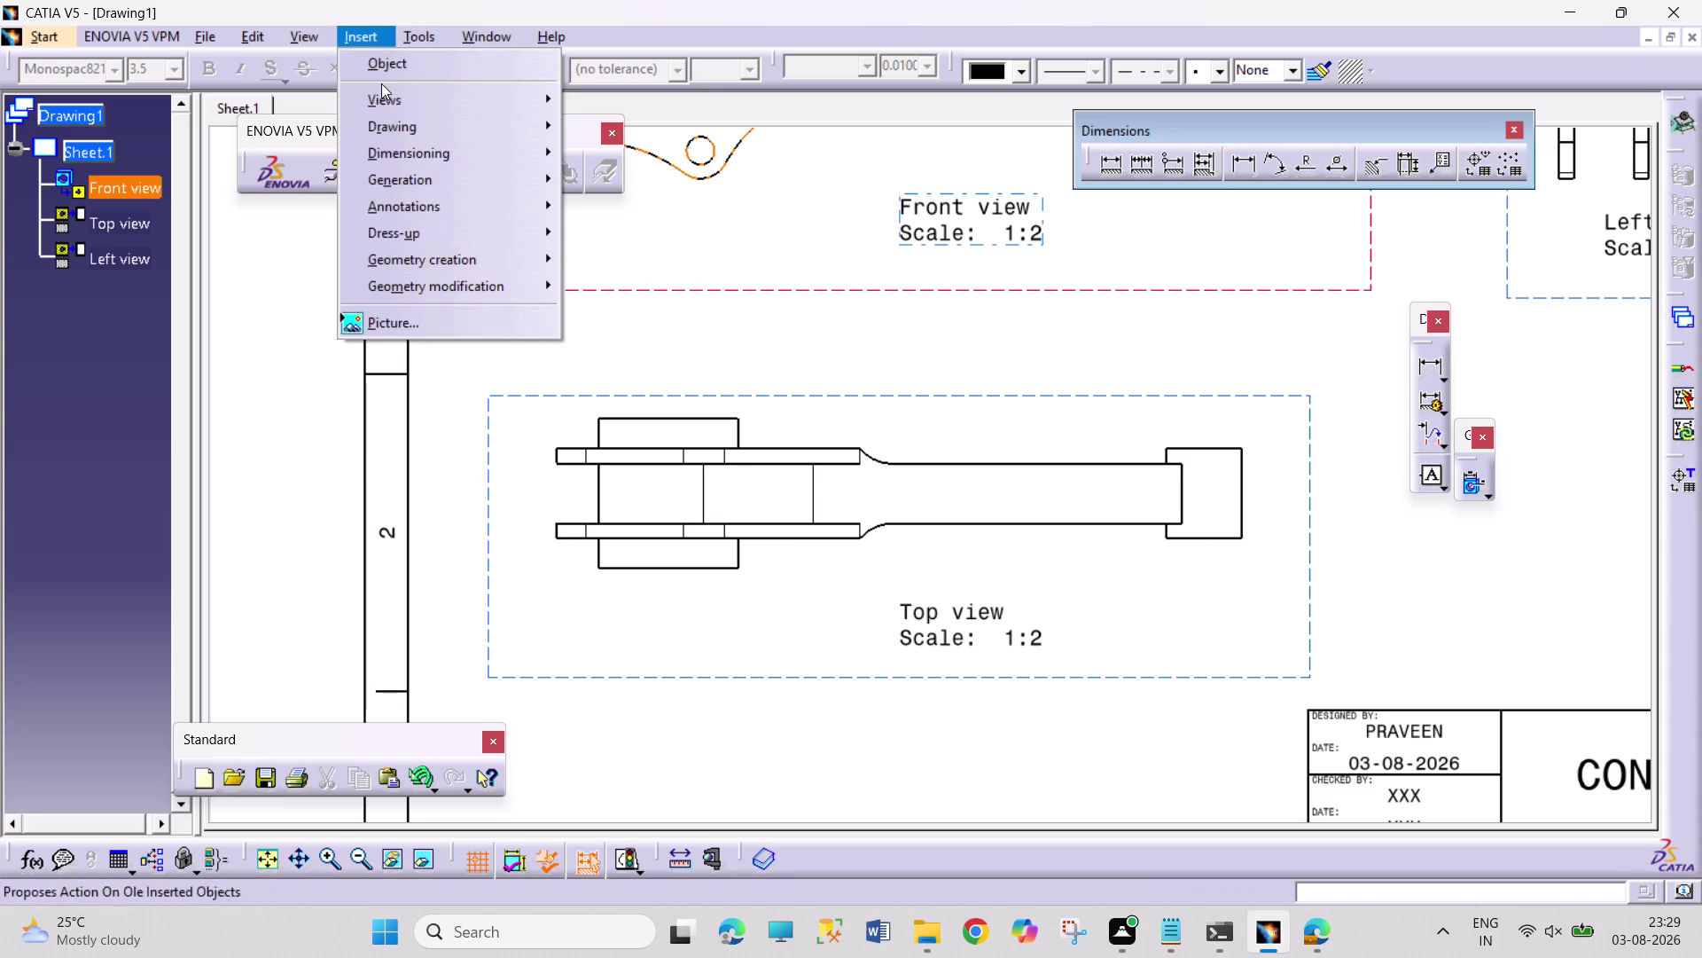
Start an Offset Section View and draw a horizontal cut line through the top view's middle.
click(382, 88)
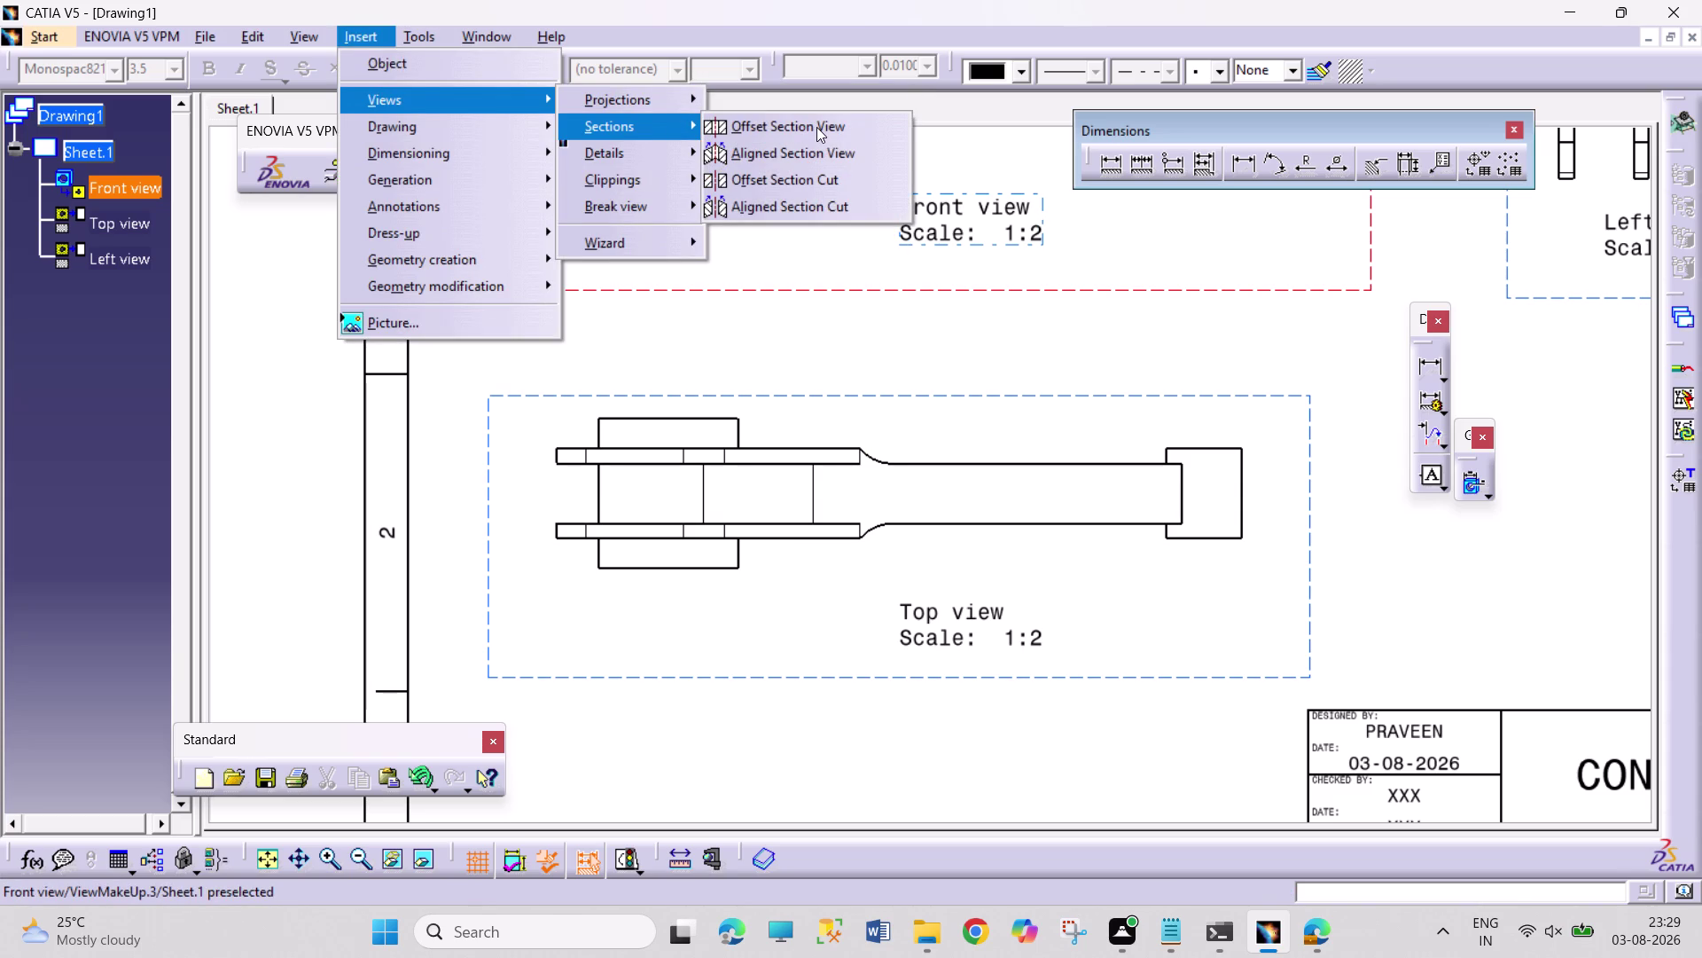
click(817, 127)
scroll(up, 3)
scroll(down, 3)
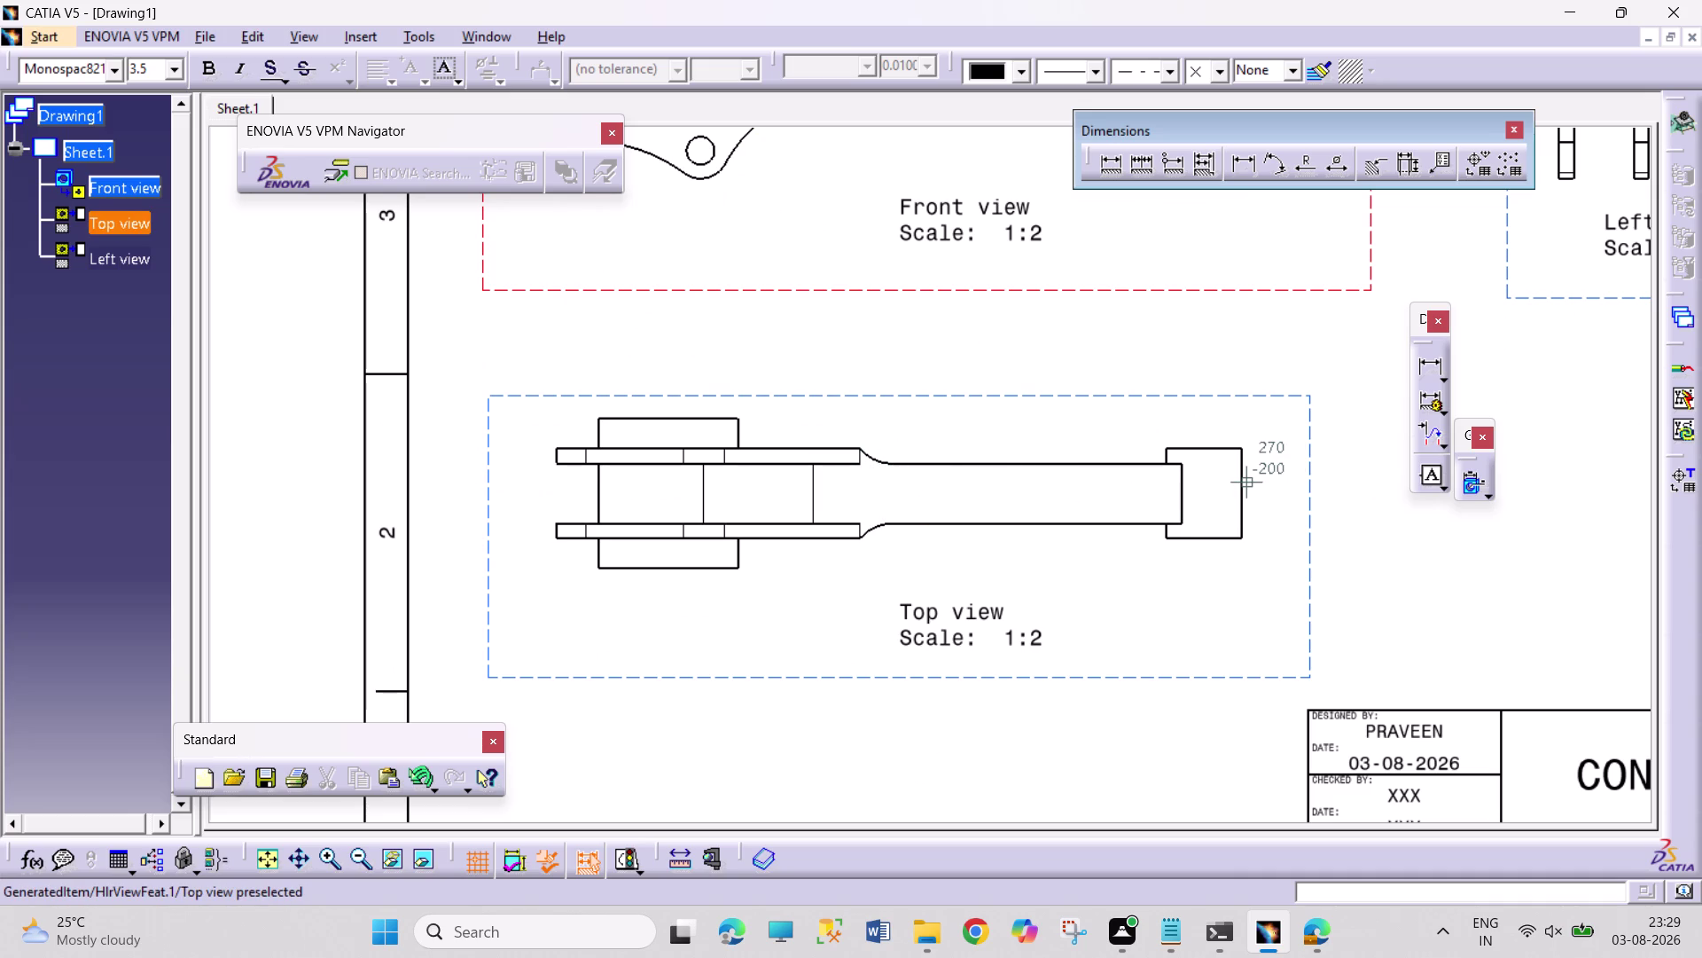
drag(1308, 494, 1300, 496)
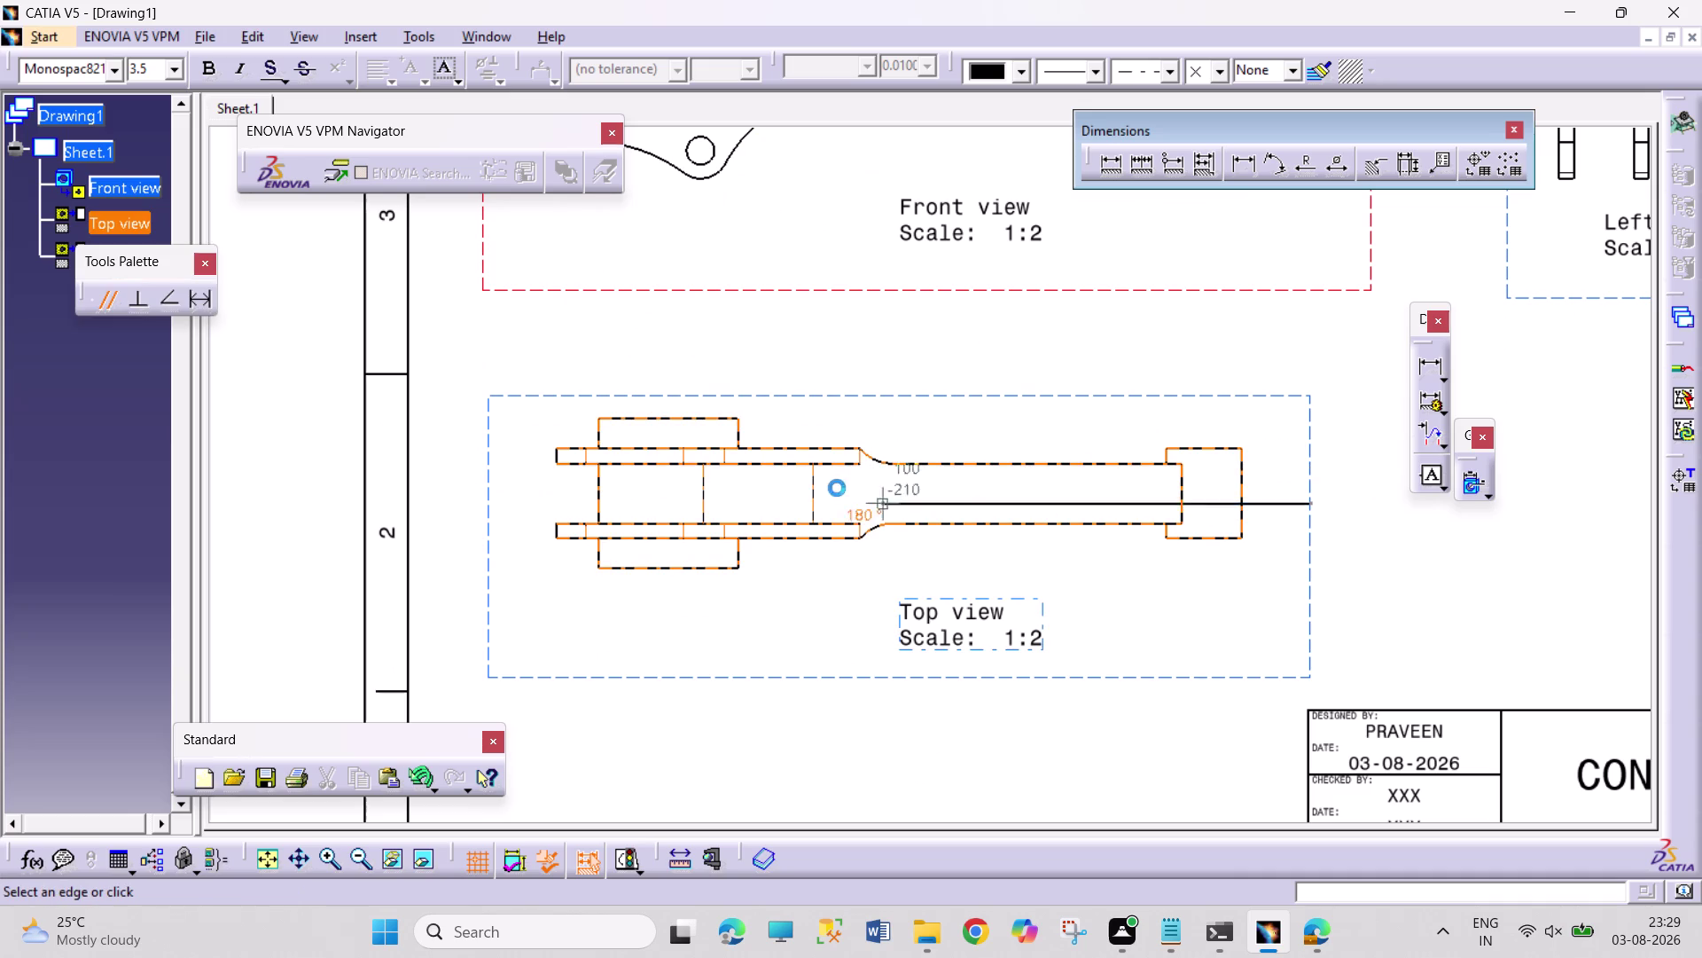
double_click(499, 505)
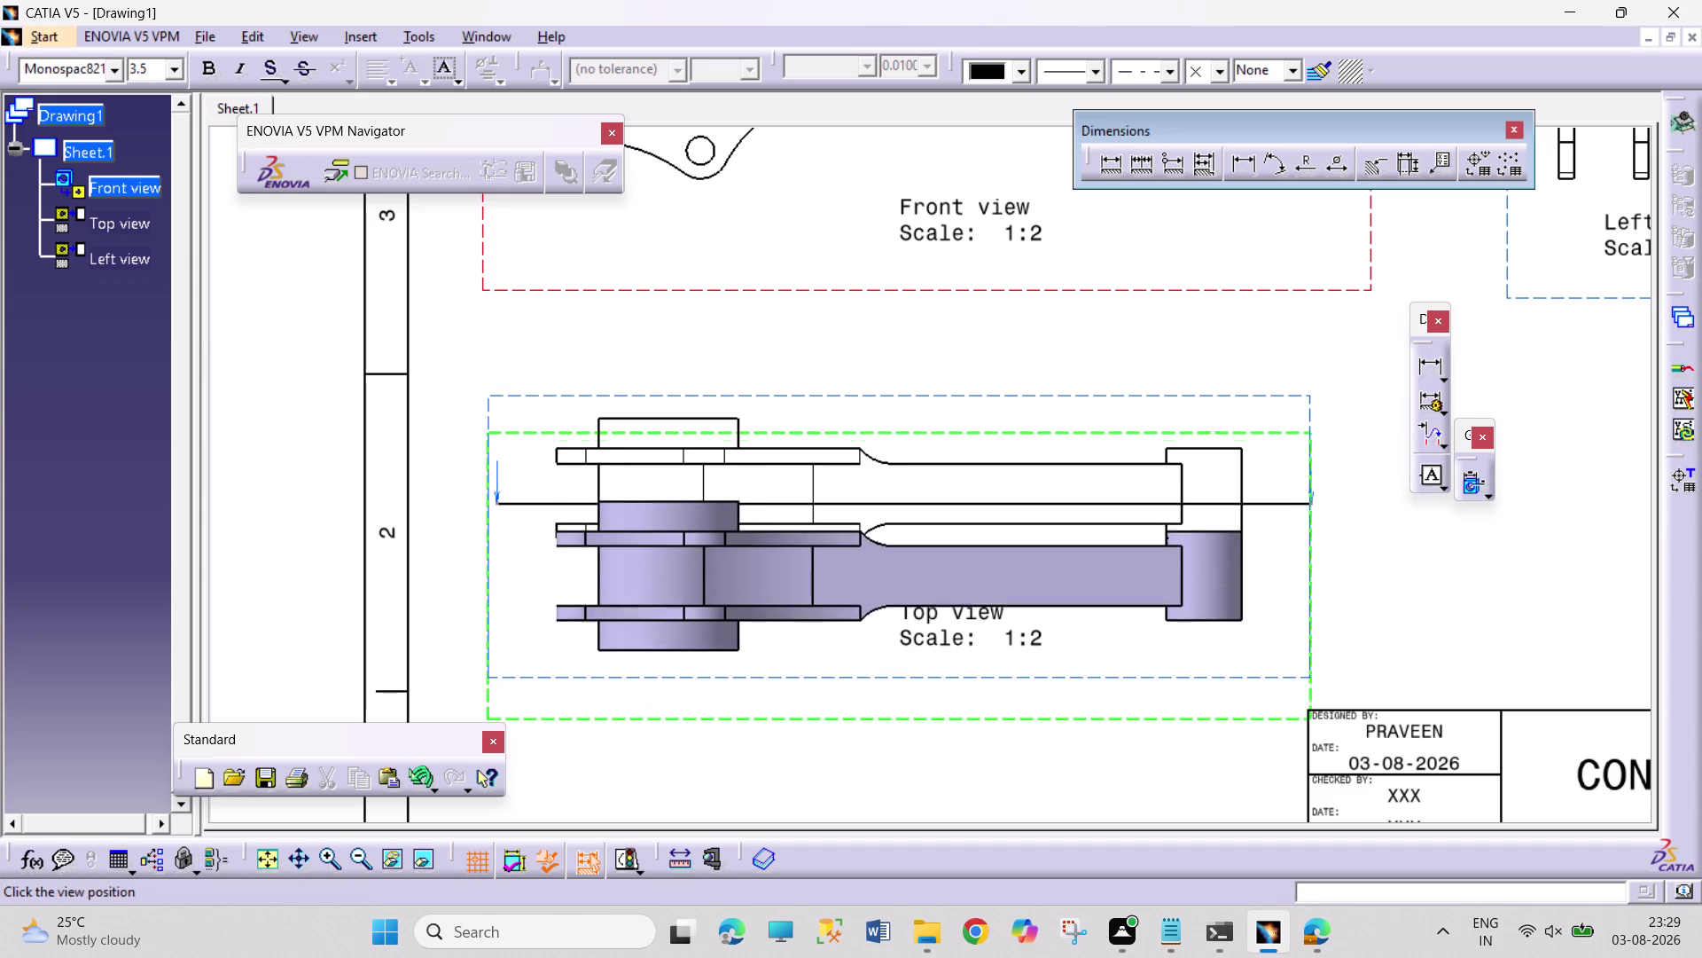
Place the section below the top view, dismiss the empty-section warning, and abandon placement.
scroll(down, 3)
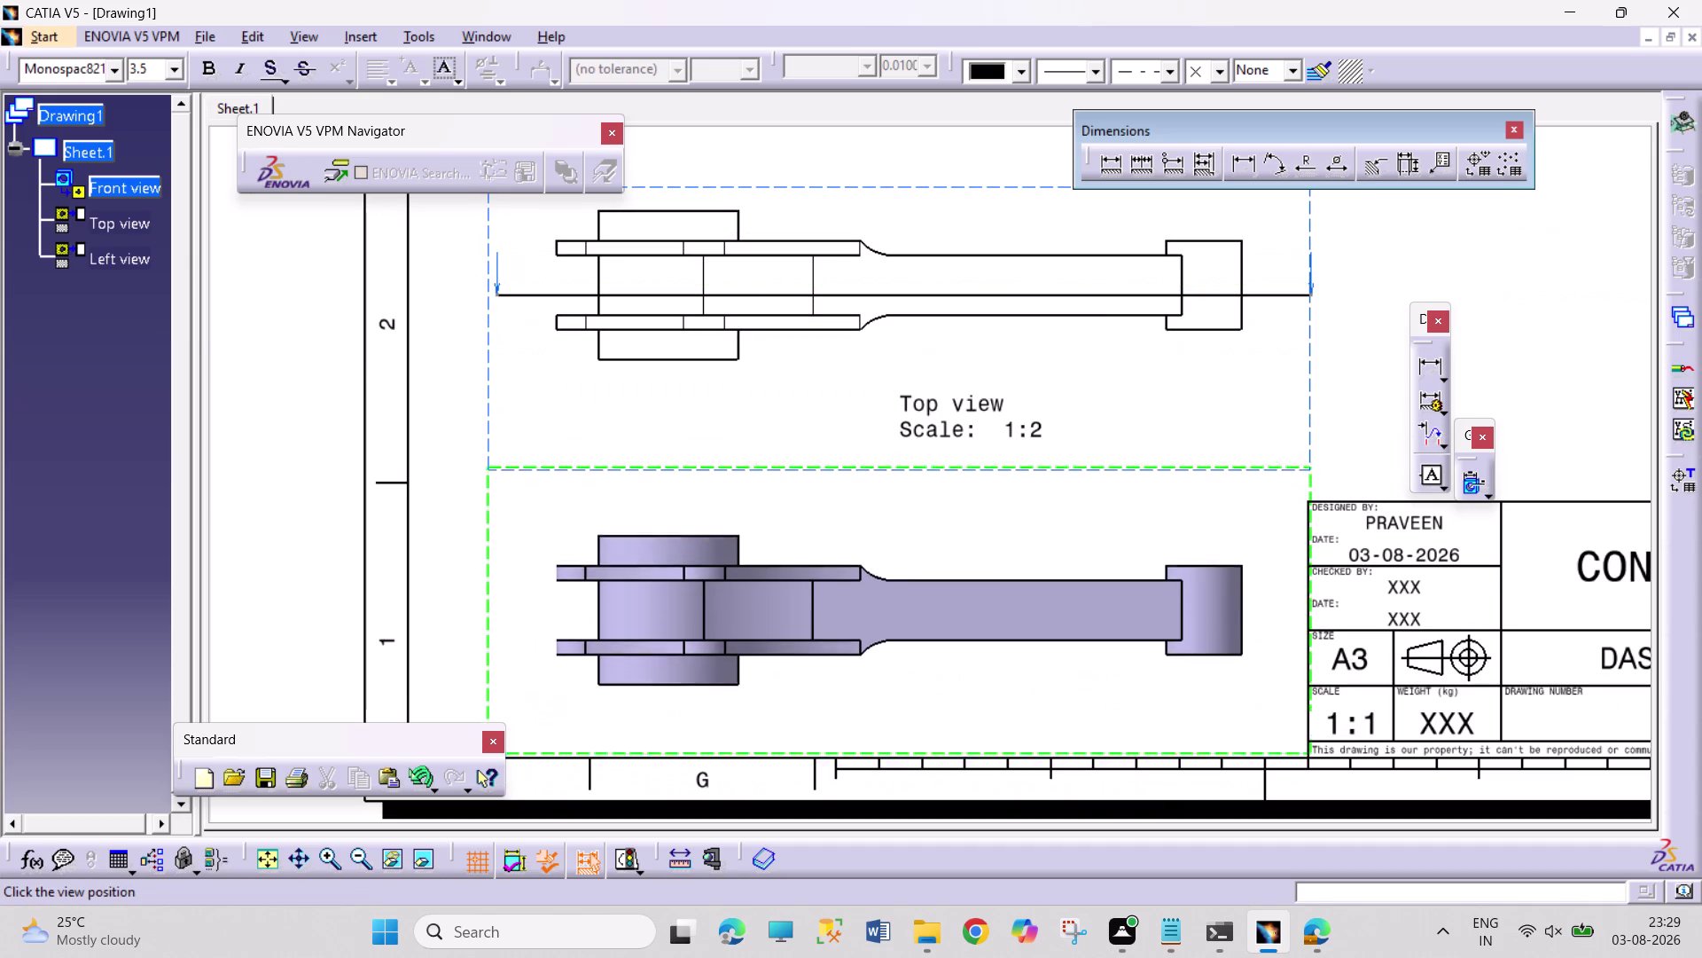
click(980, 614)
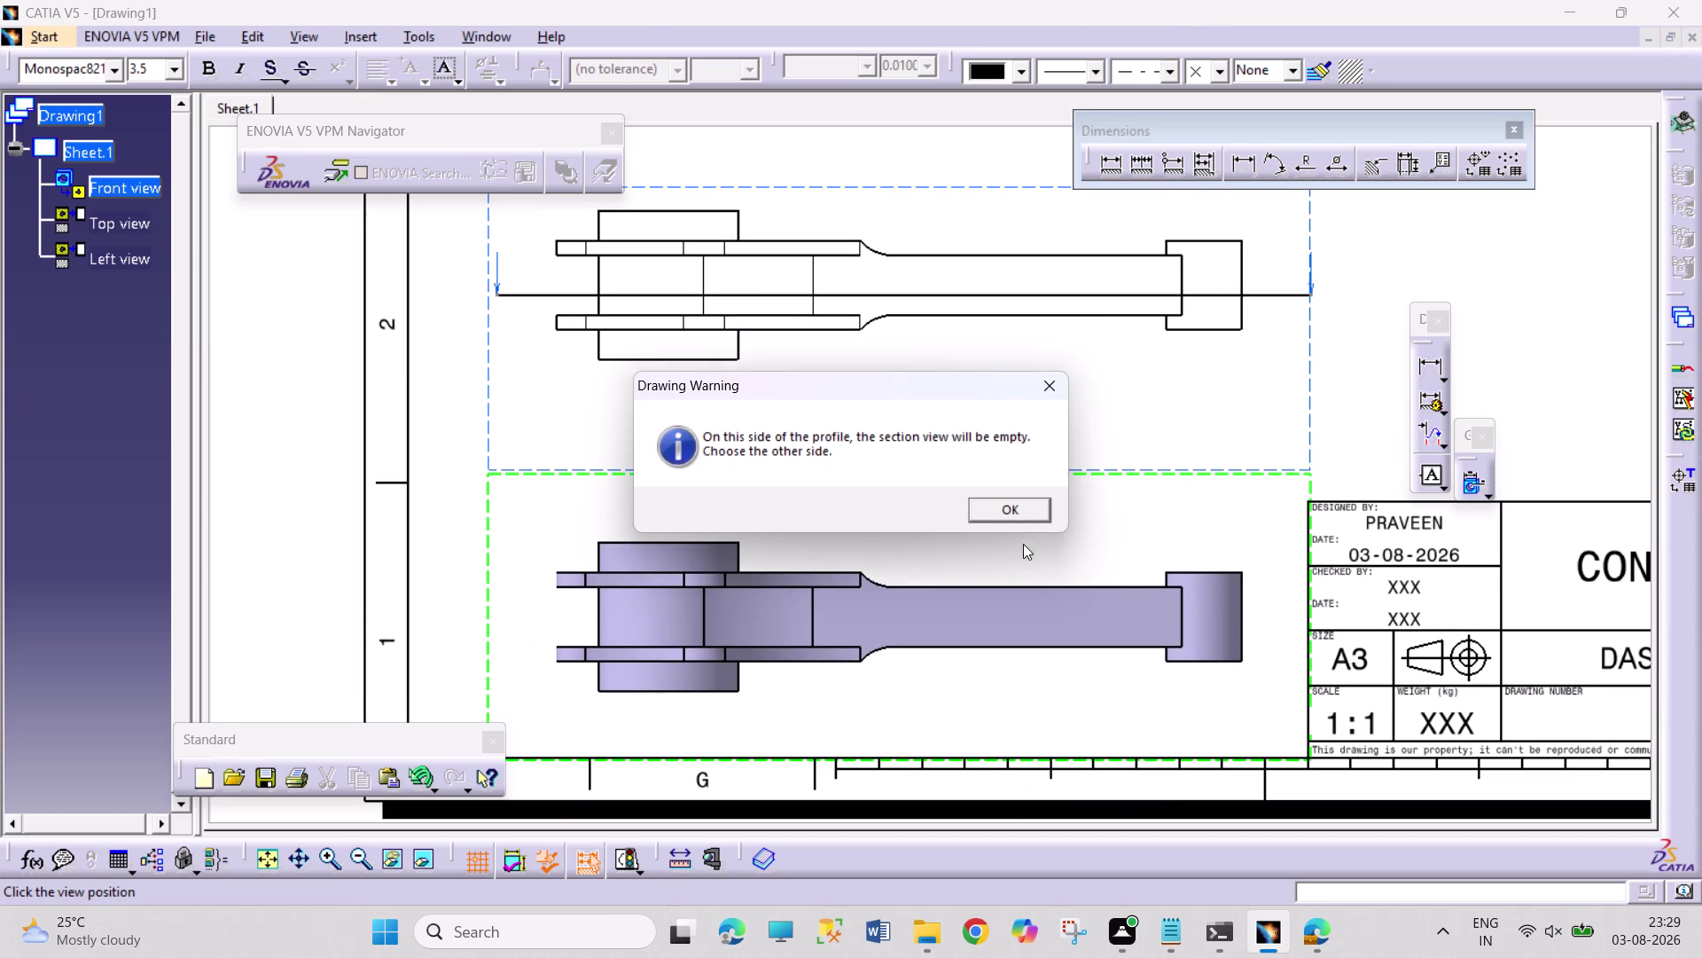
click(1017, 516)
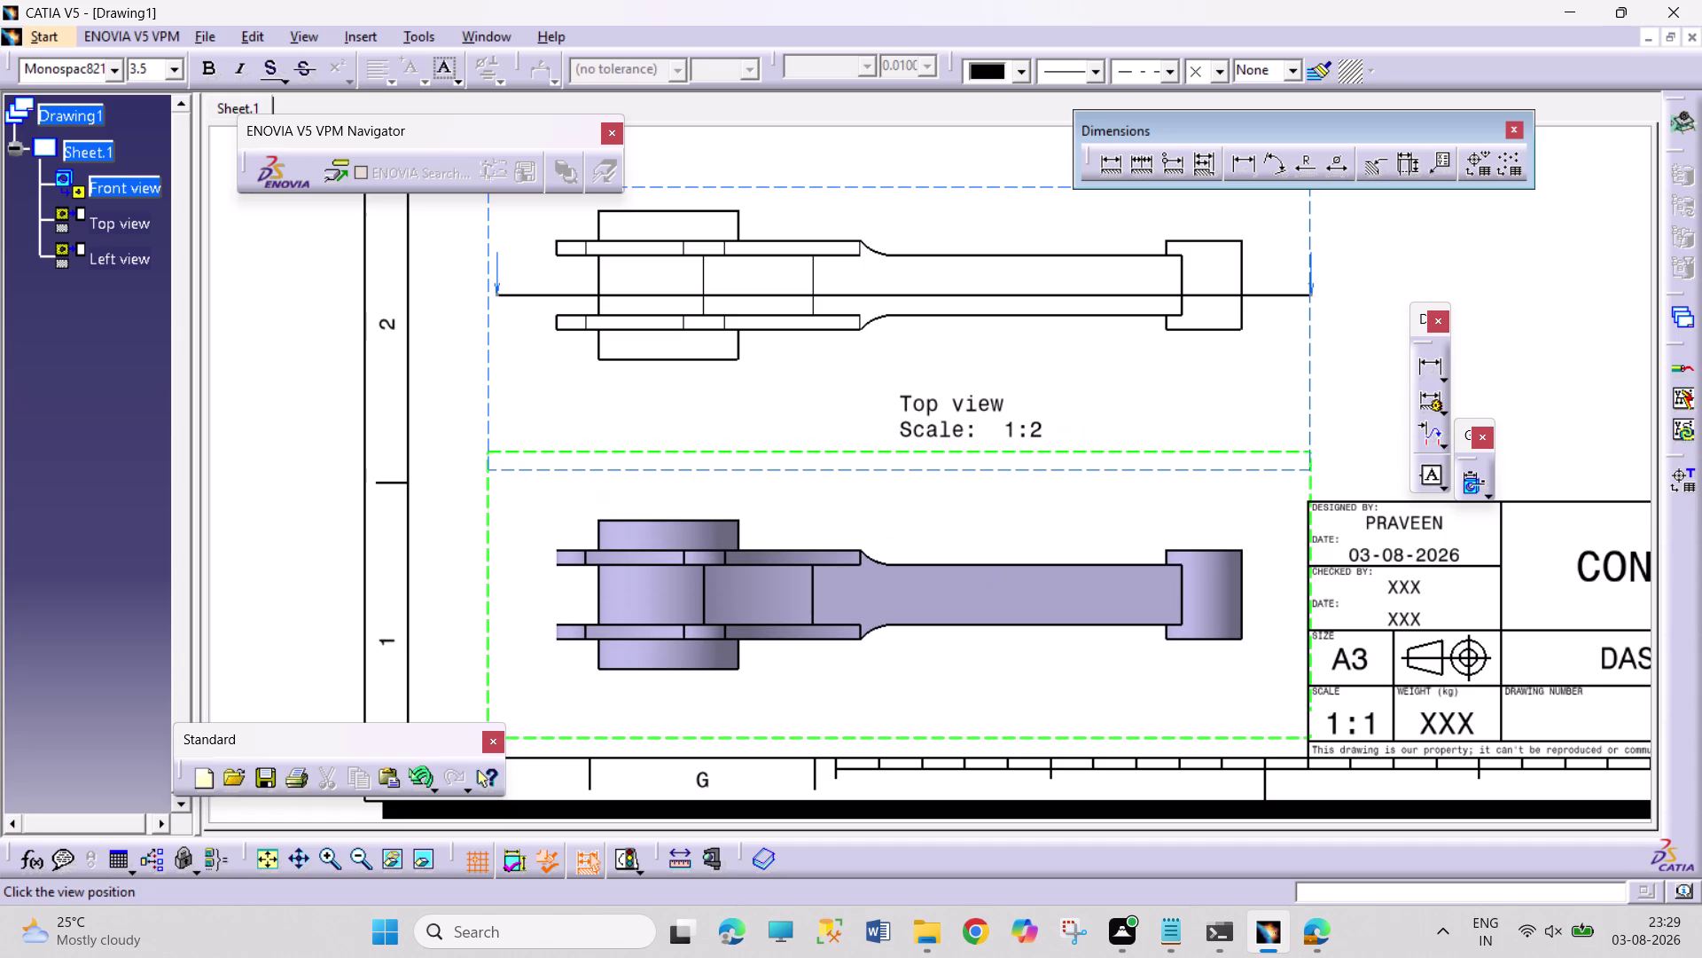
key(Escape)
Exit the pending section view command beneath the top view.
scroll(up, 3)
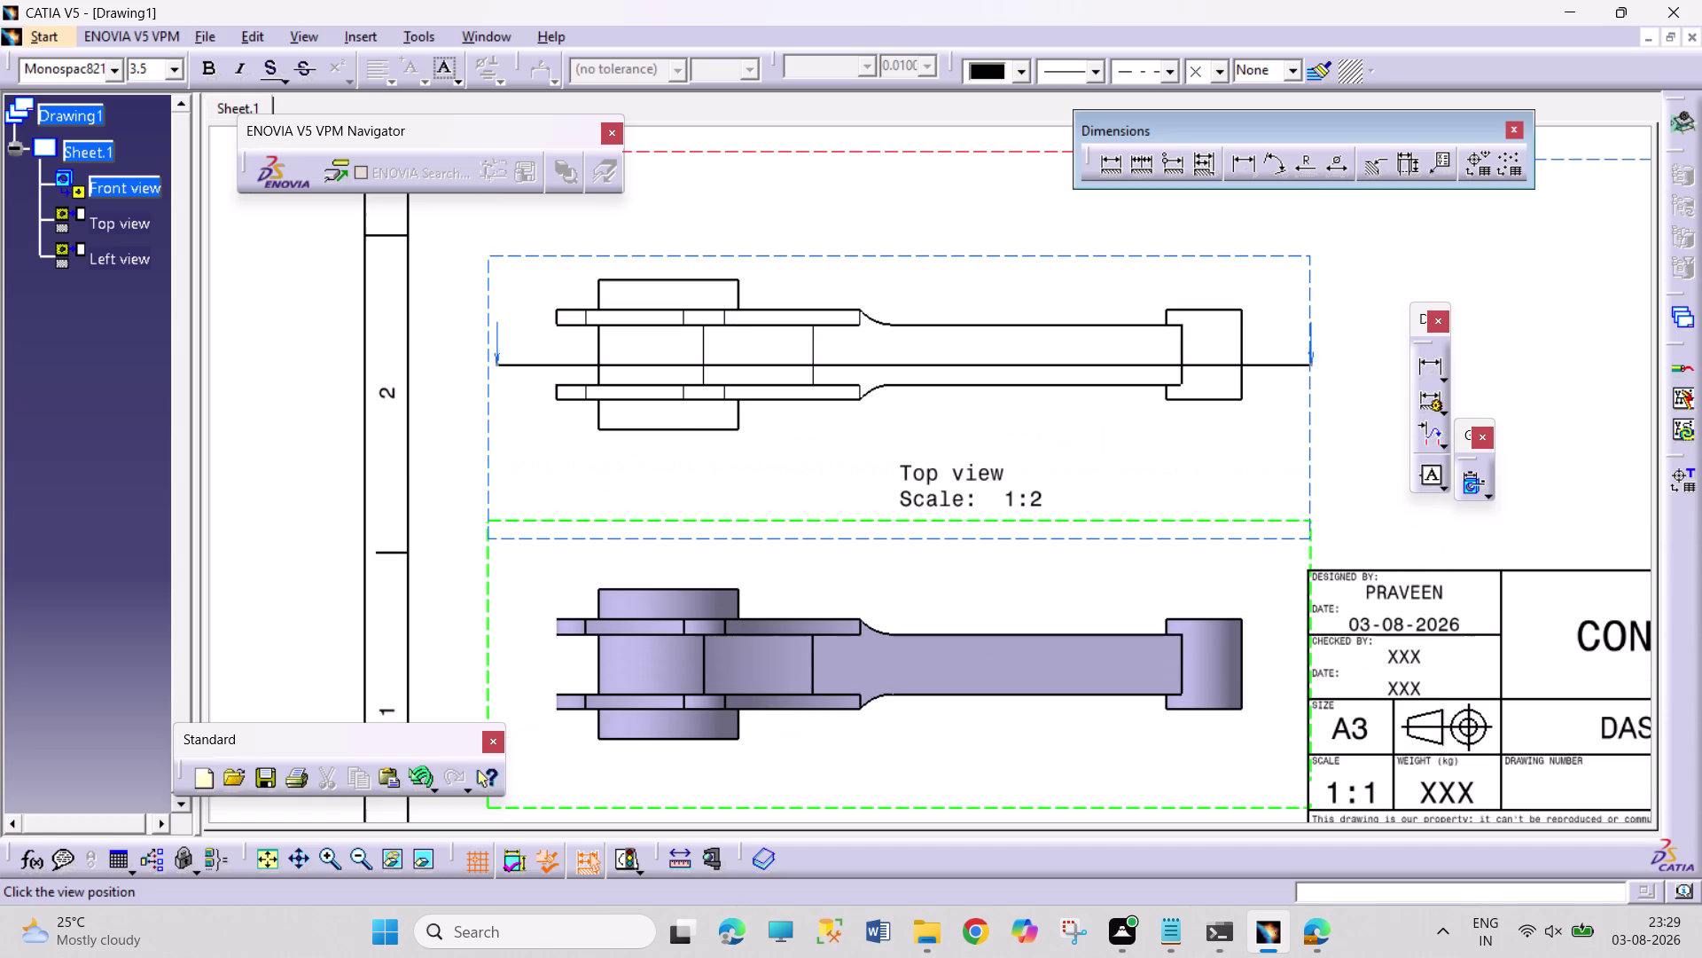
key(Escape)
right_click(984, 594)
scroll(down, 3)
scroll(up, 3)
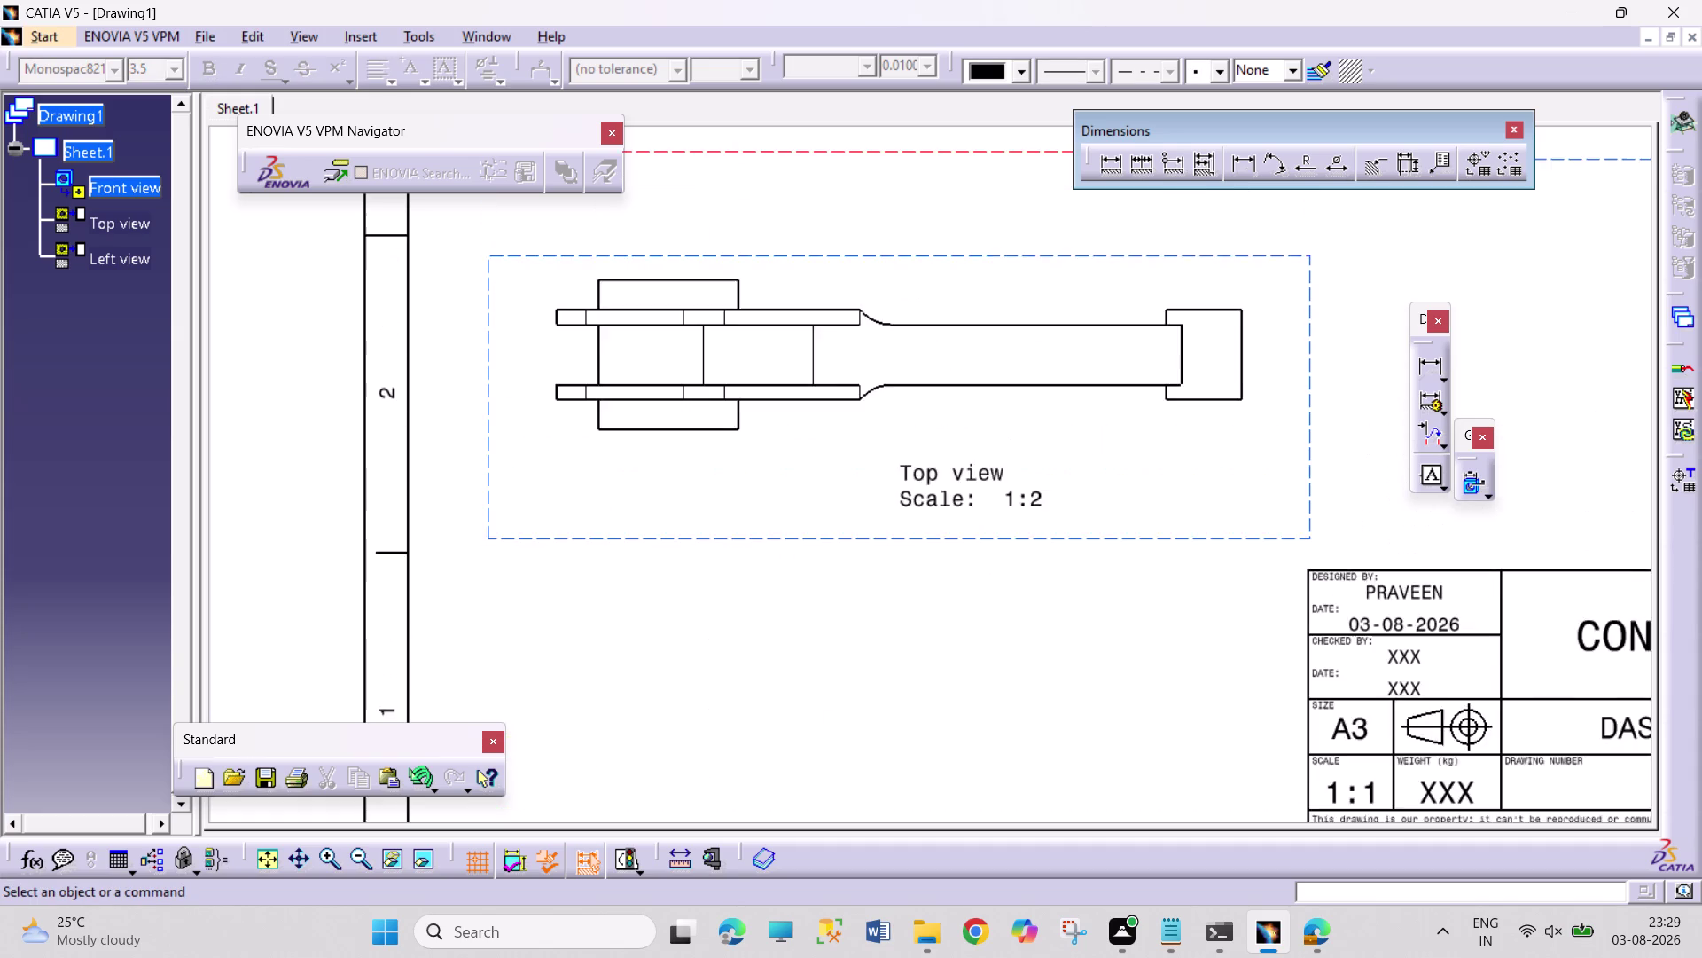
scroll(up, 3)
scroll(down, 3)
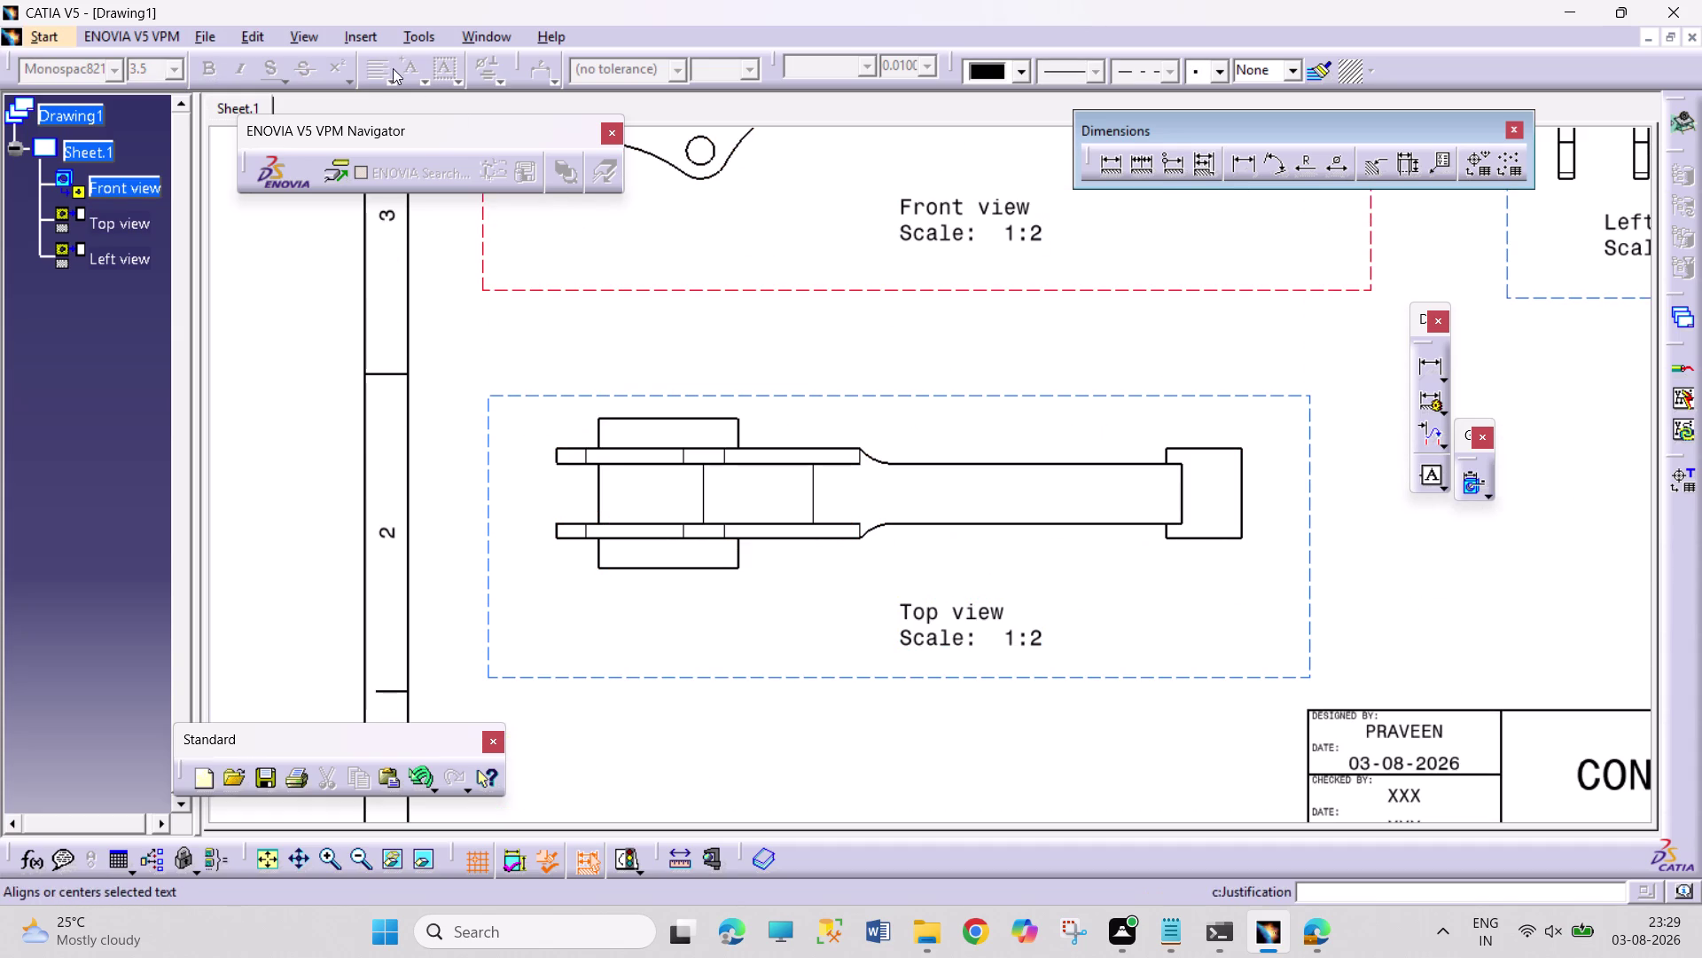
Begin an Offset Section Cut line at the top view's right end, then cancel it.
click(377, 40)
click(395, 102)
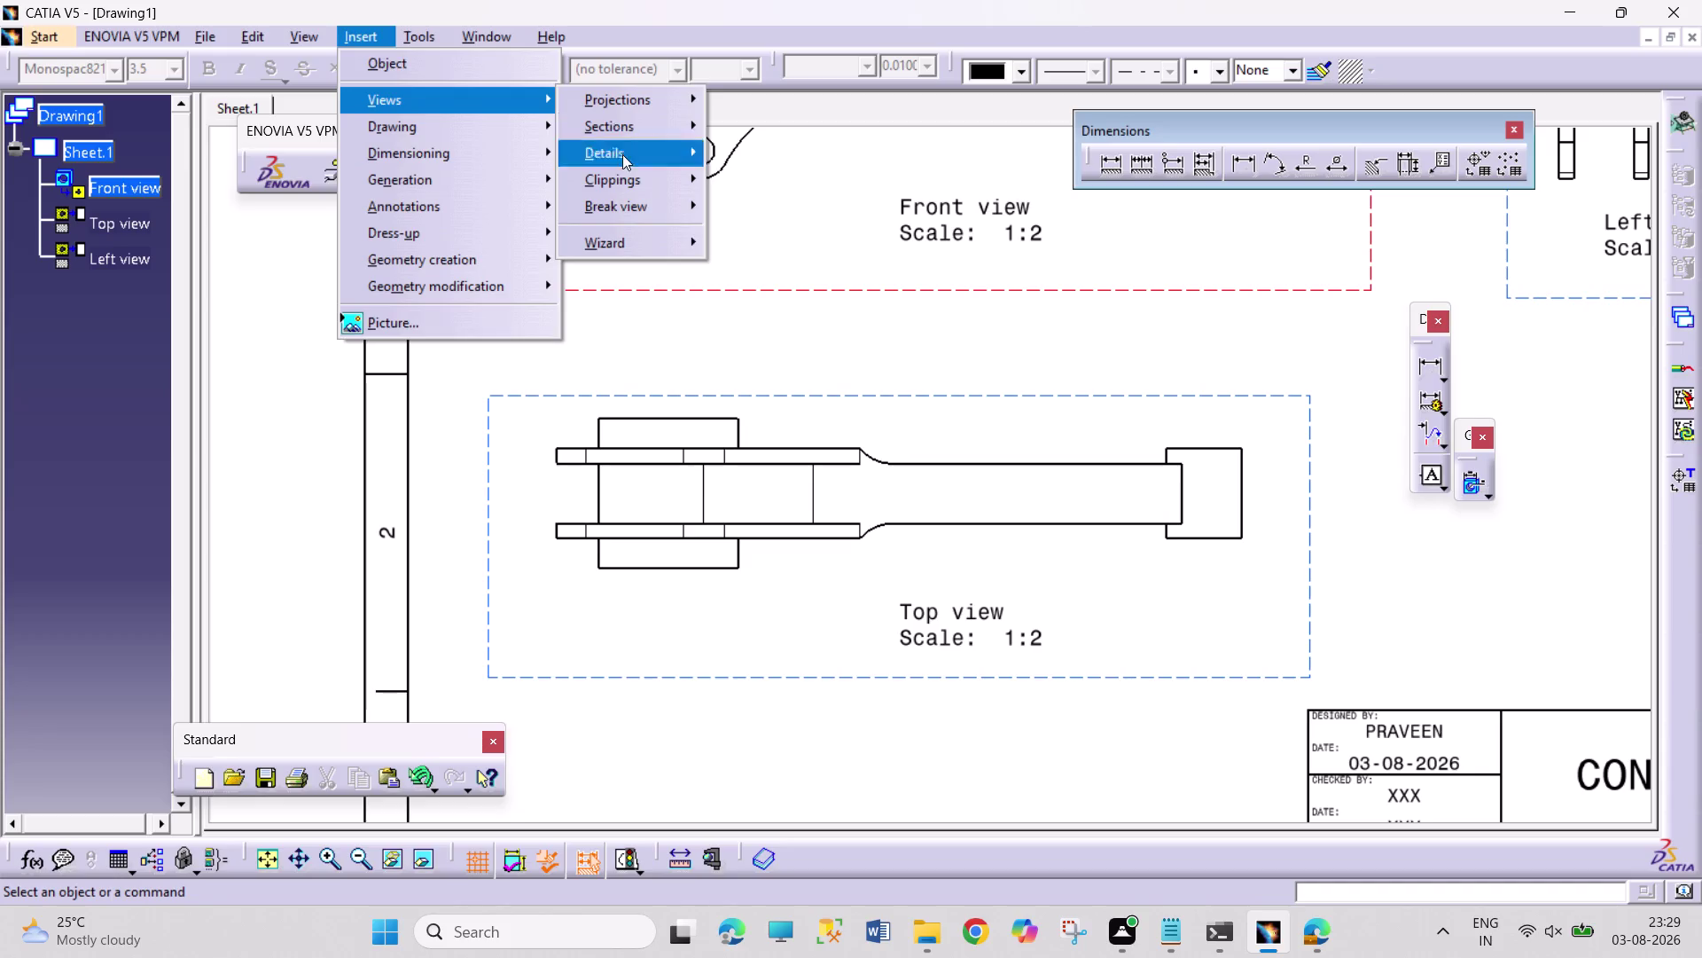
click(622, 134)
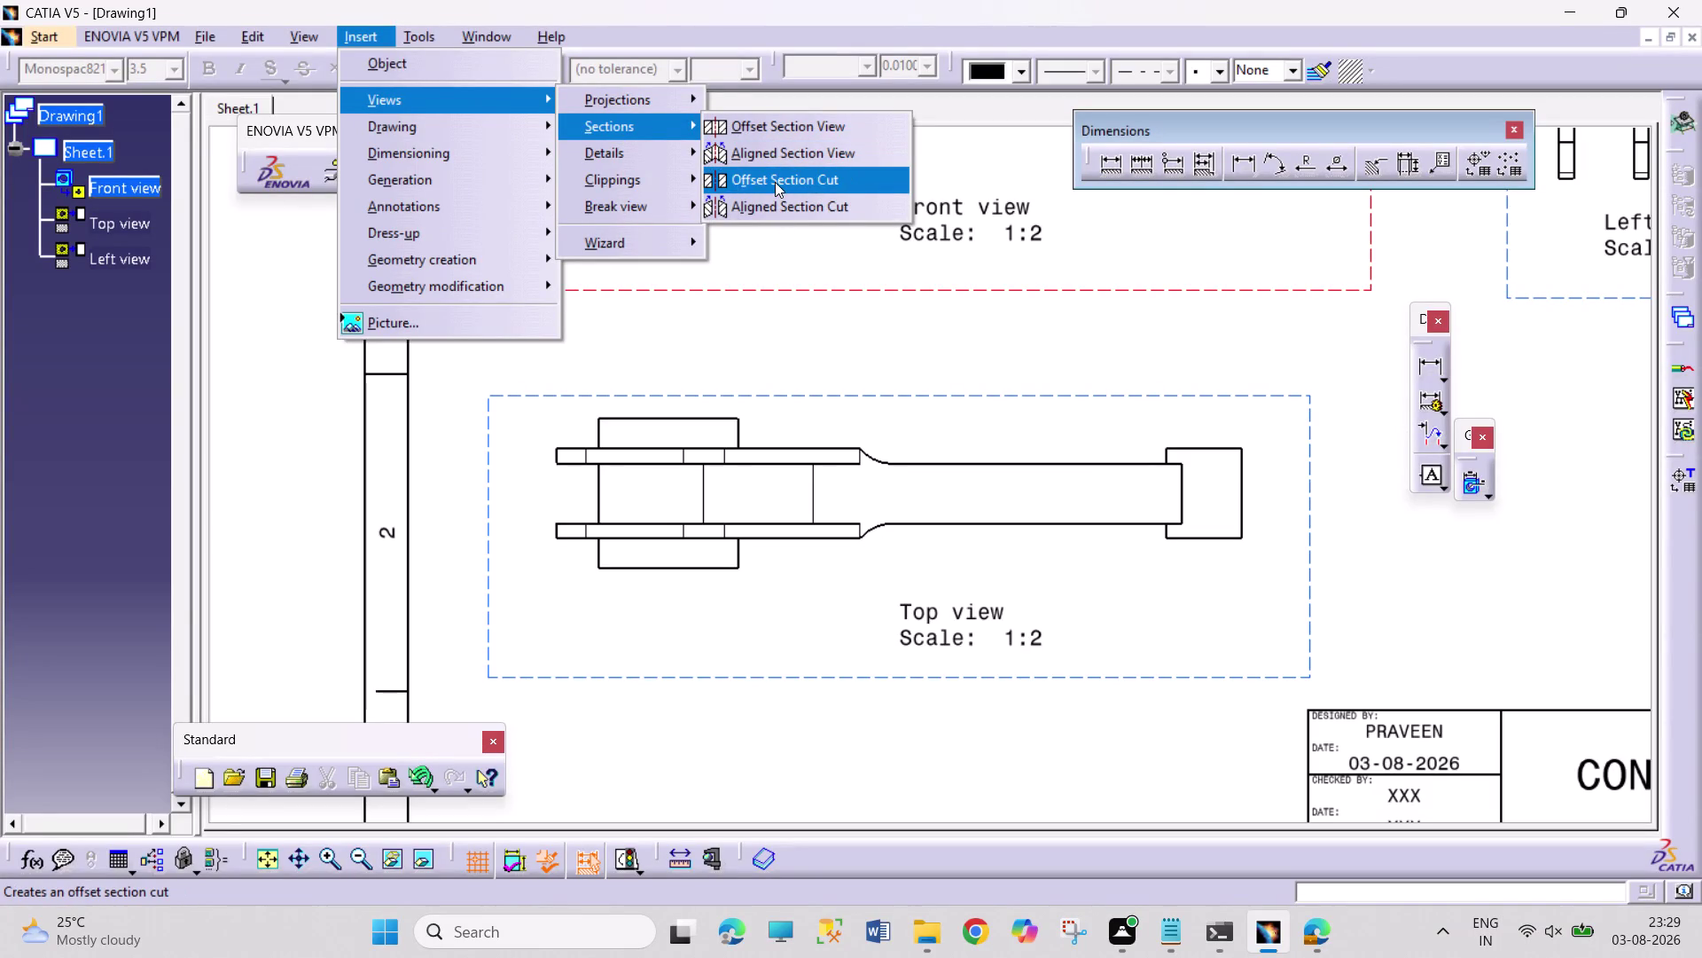
click(773, 206)
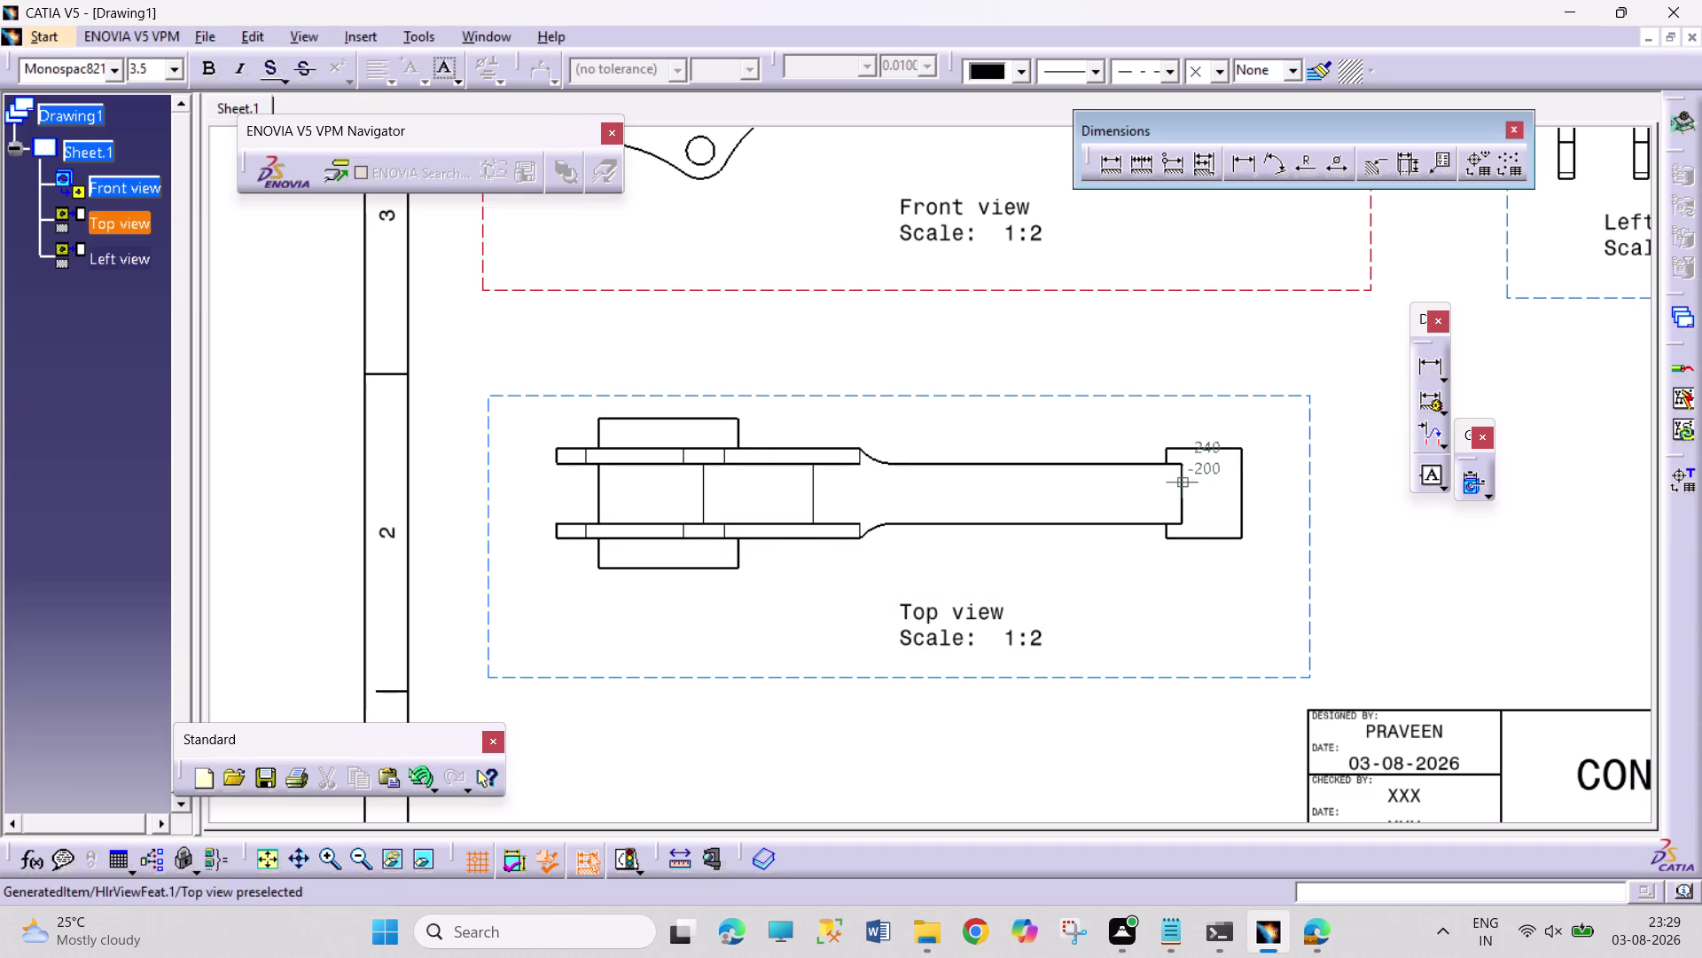
drag(1178, 489, 1160, 488)
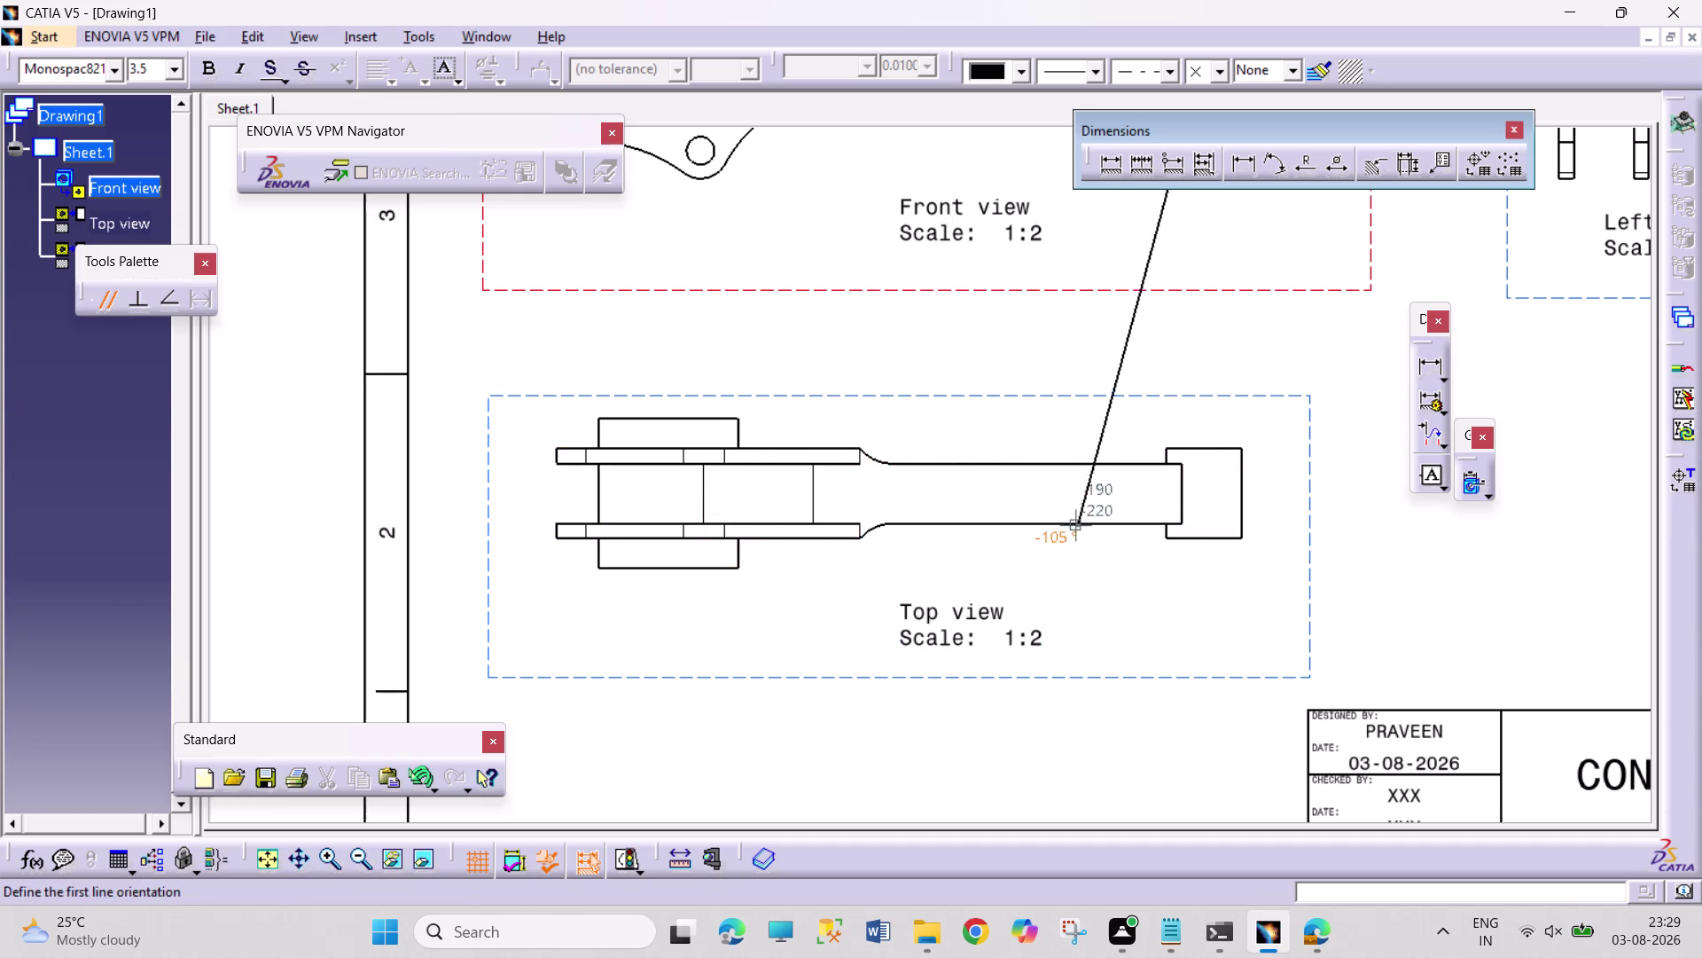
key(Escape)
click(364, 44)
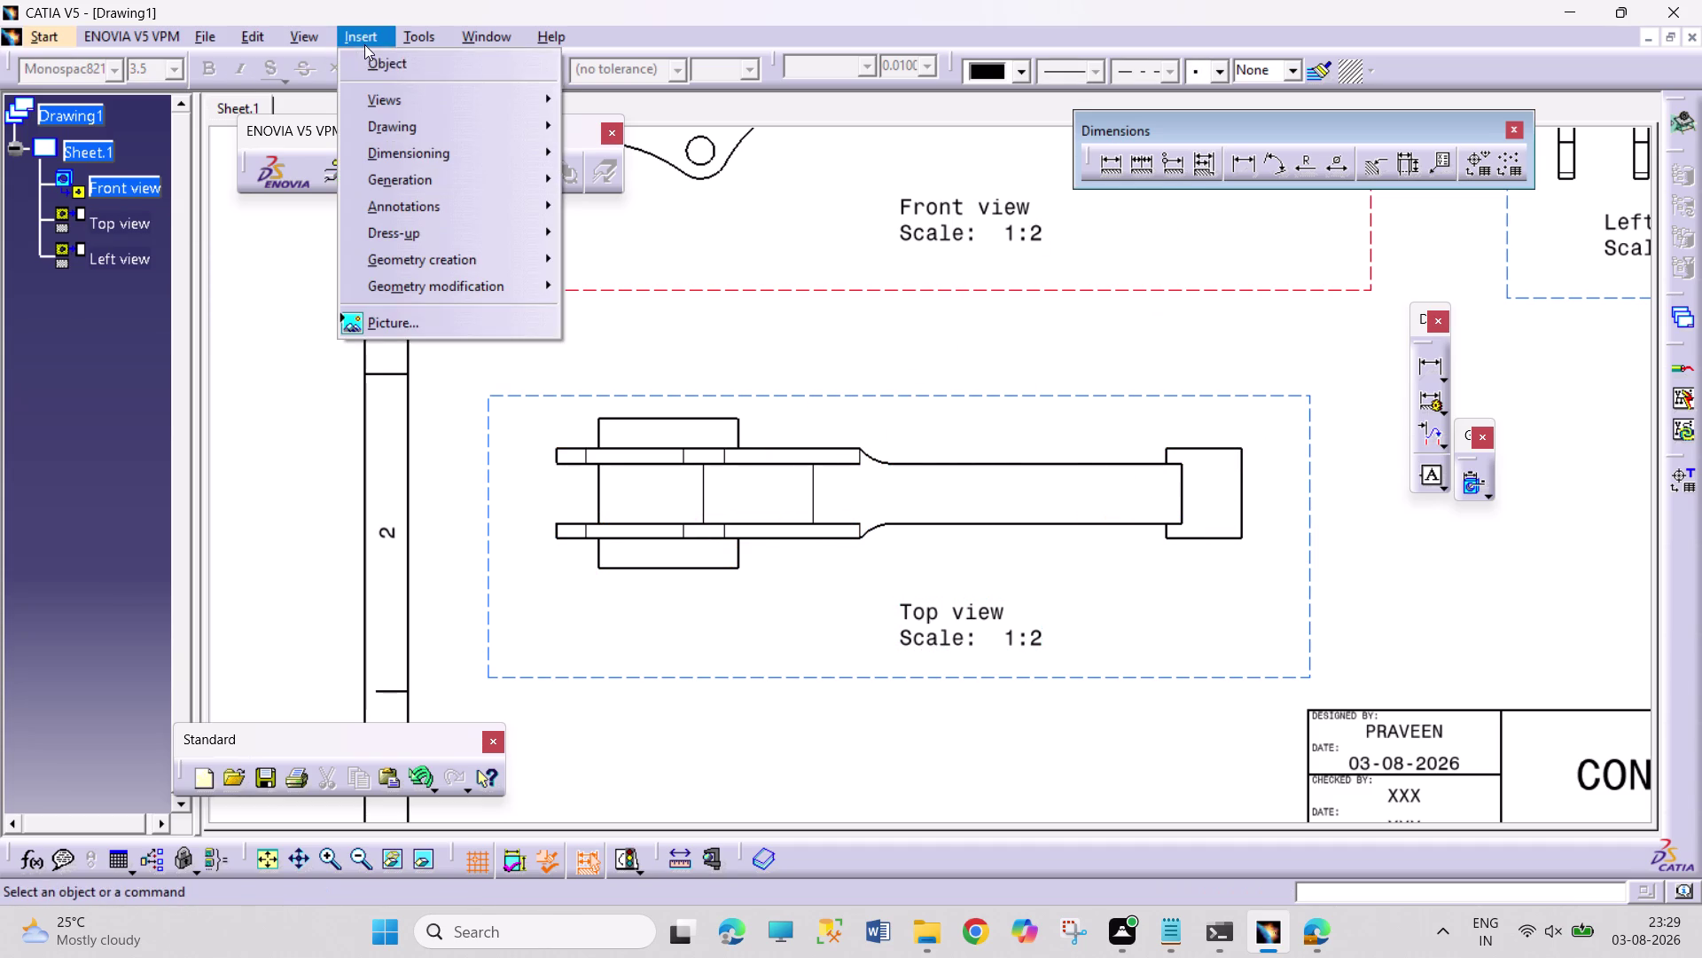
Start an Offset Section View and draw a stepped cutting profile through the top view.
click(385, 94)
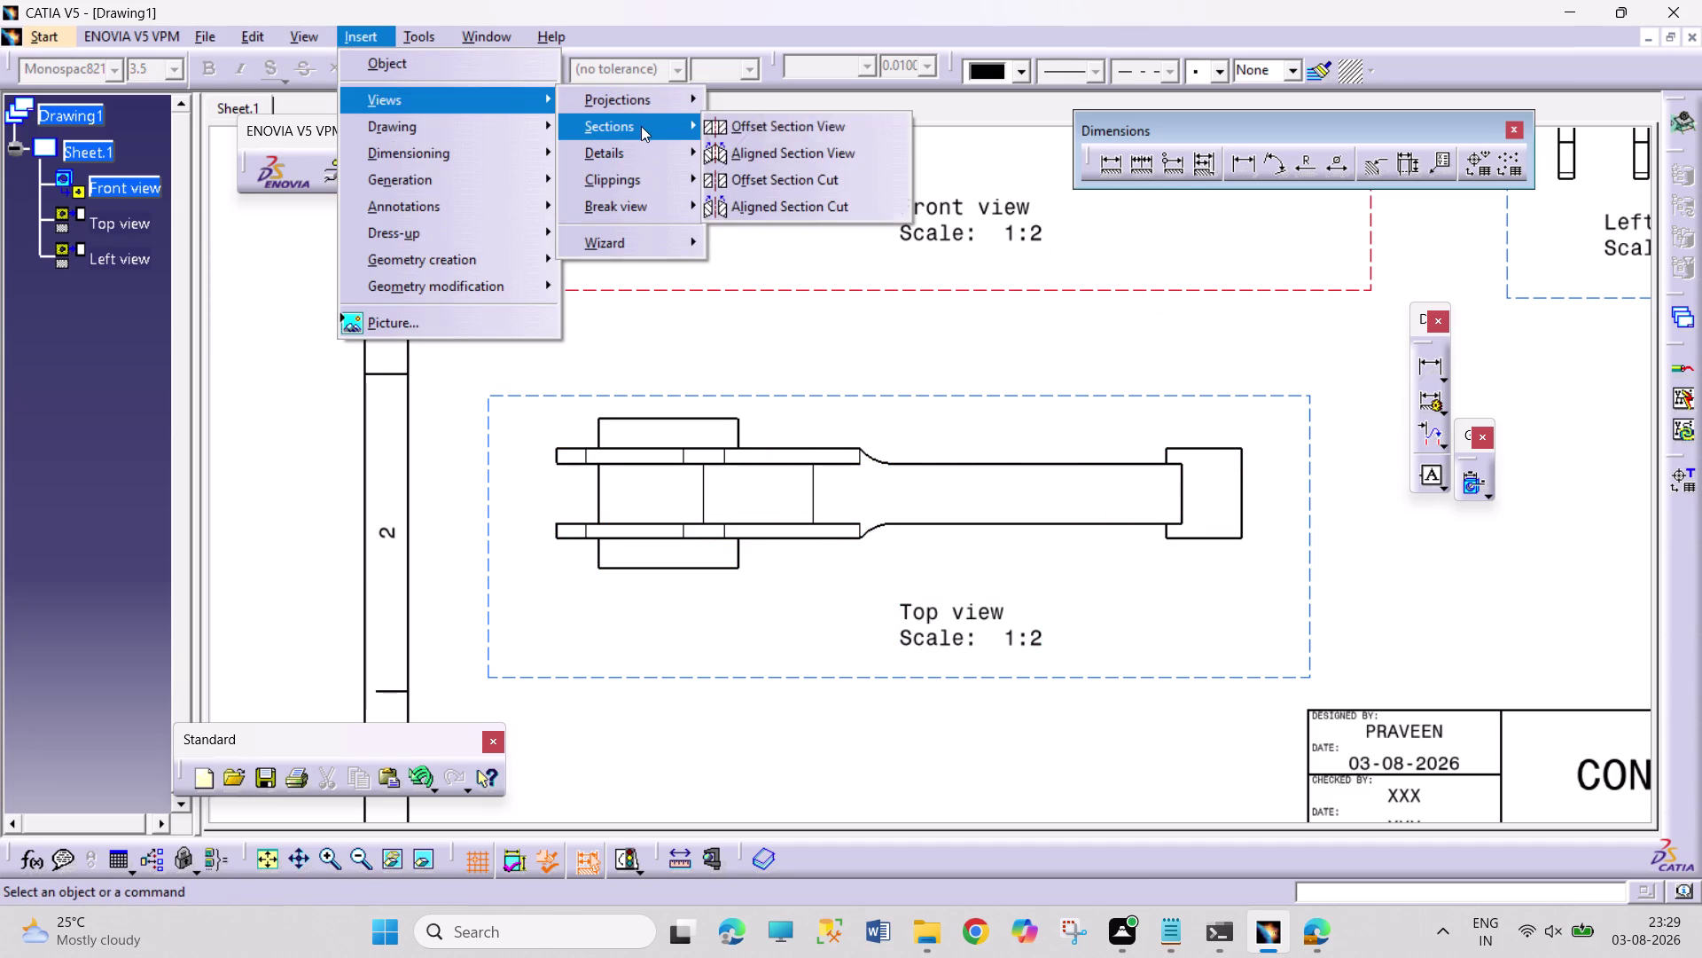
click(779, 130)
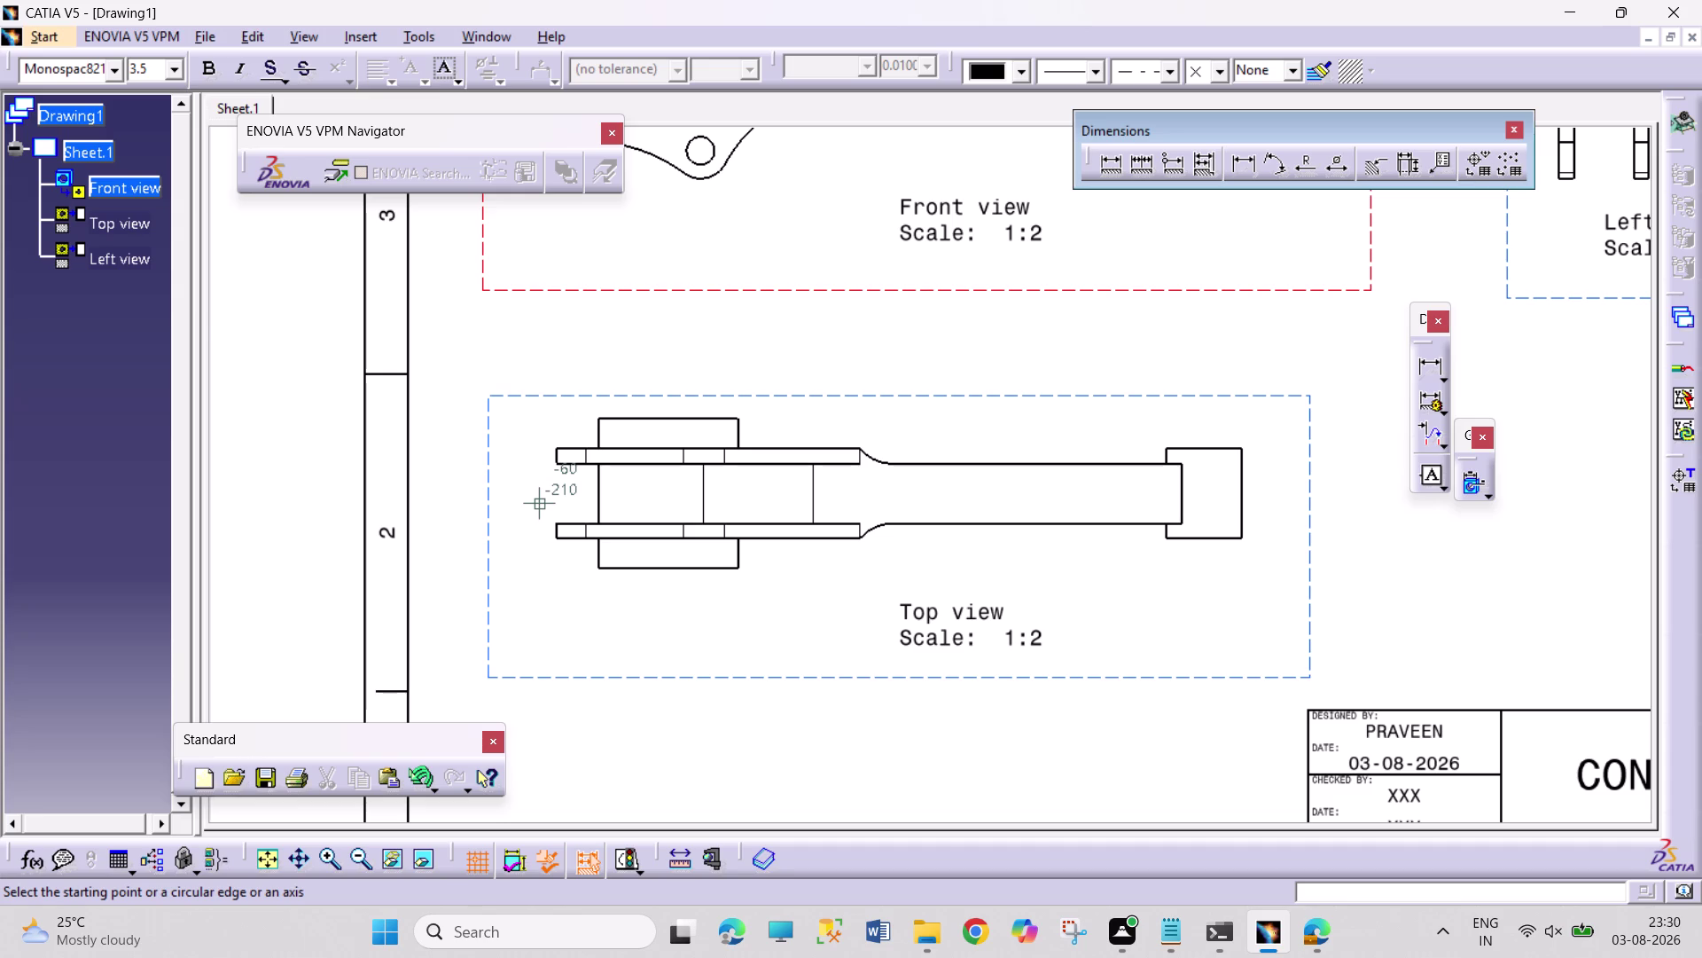
click(544, 495)
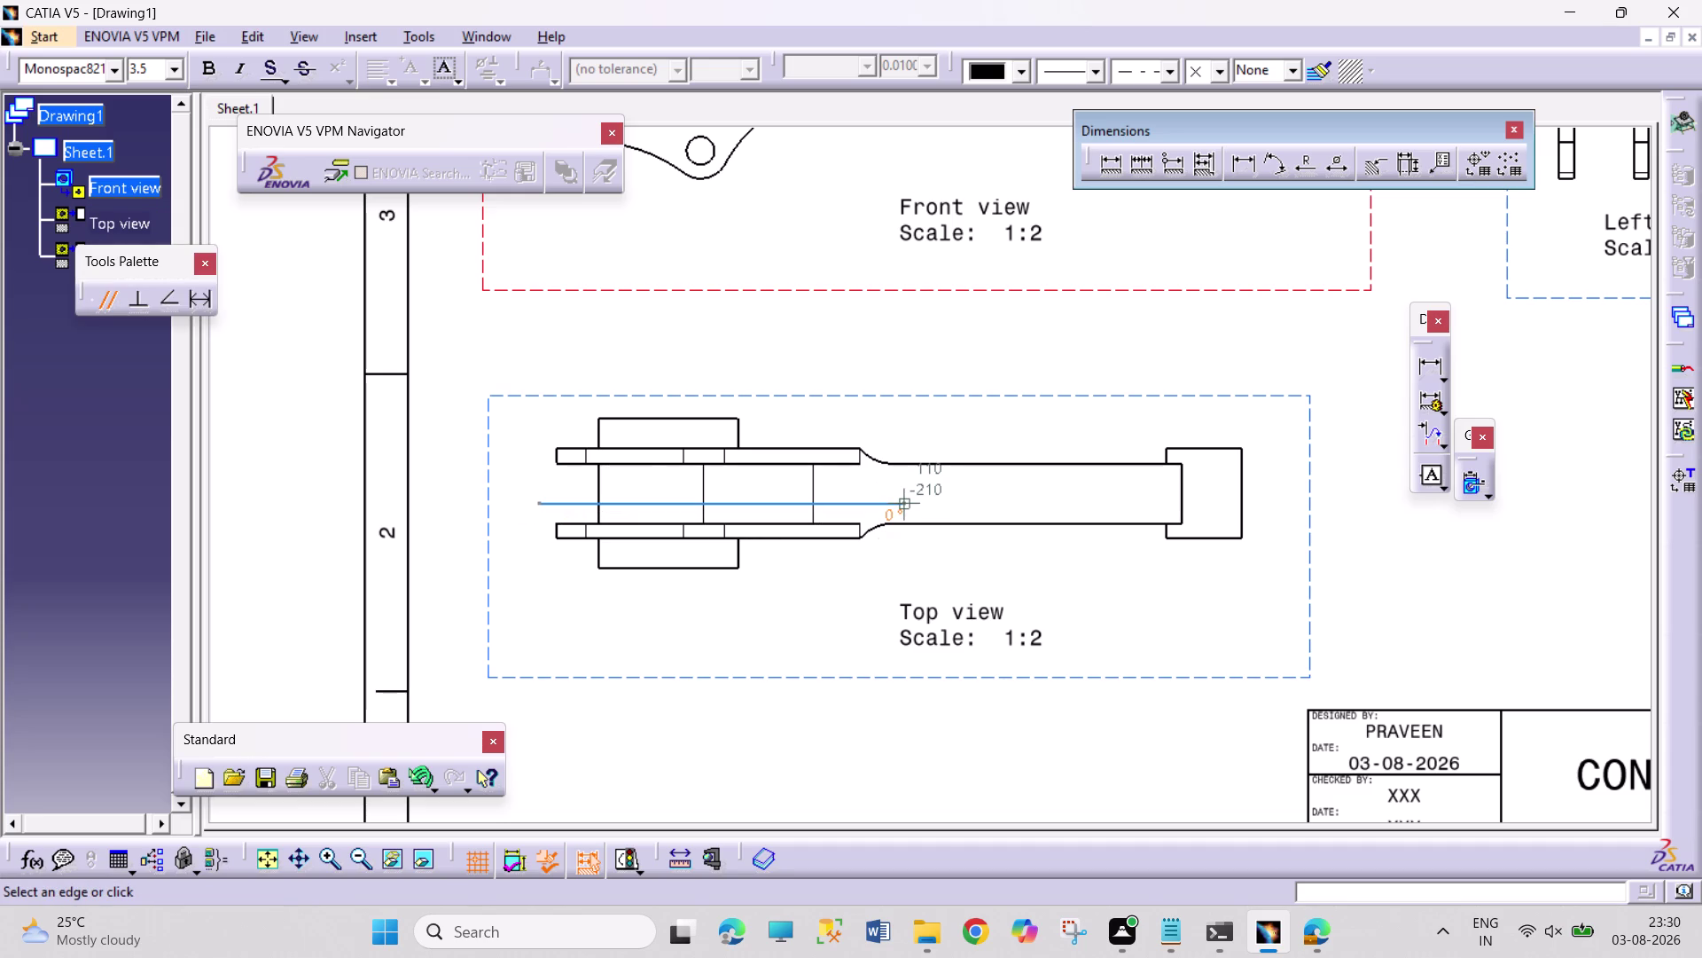
click(903, 492)
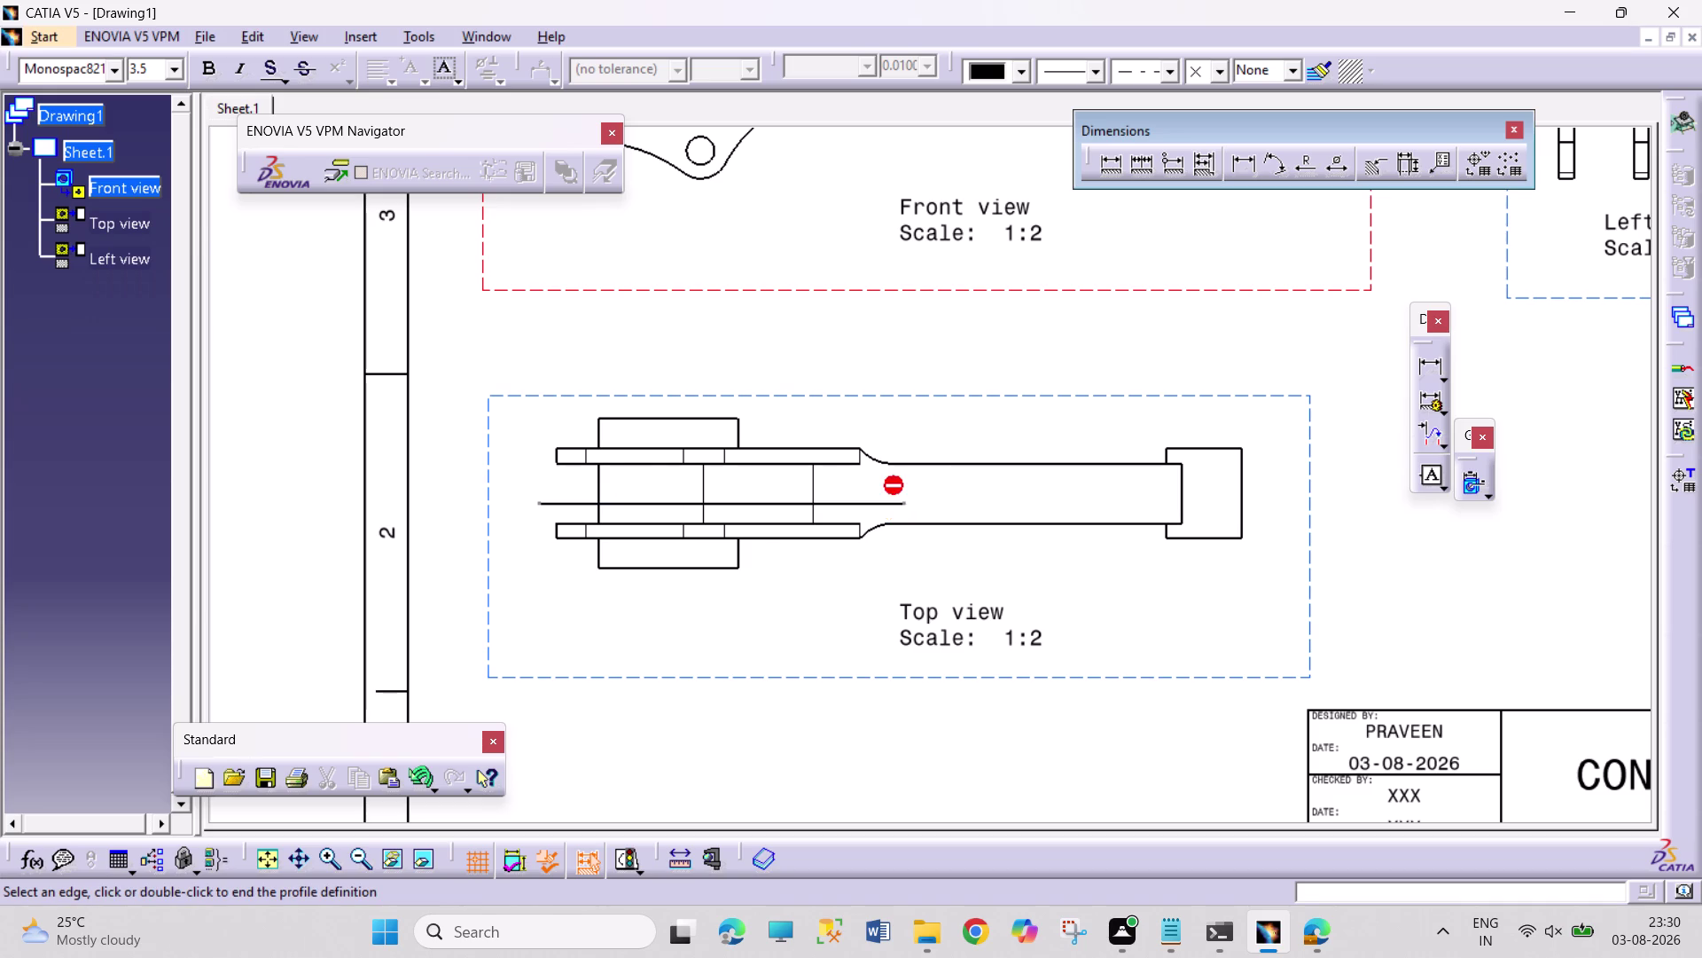
double_click(931, 569)
scroll(up, 3)
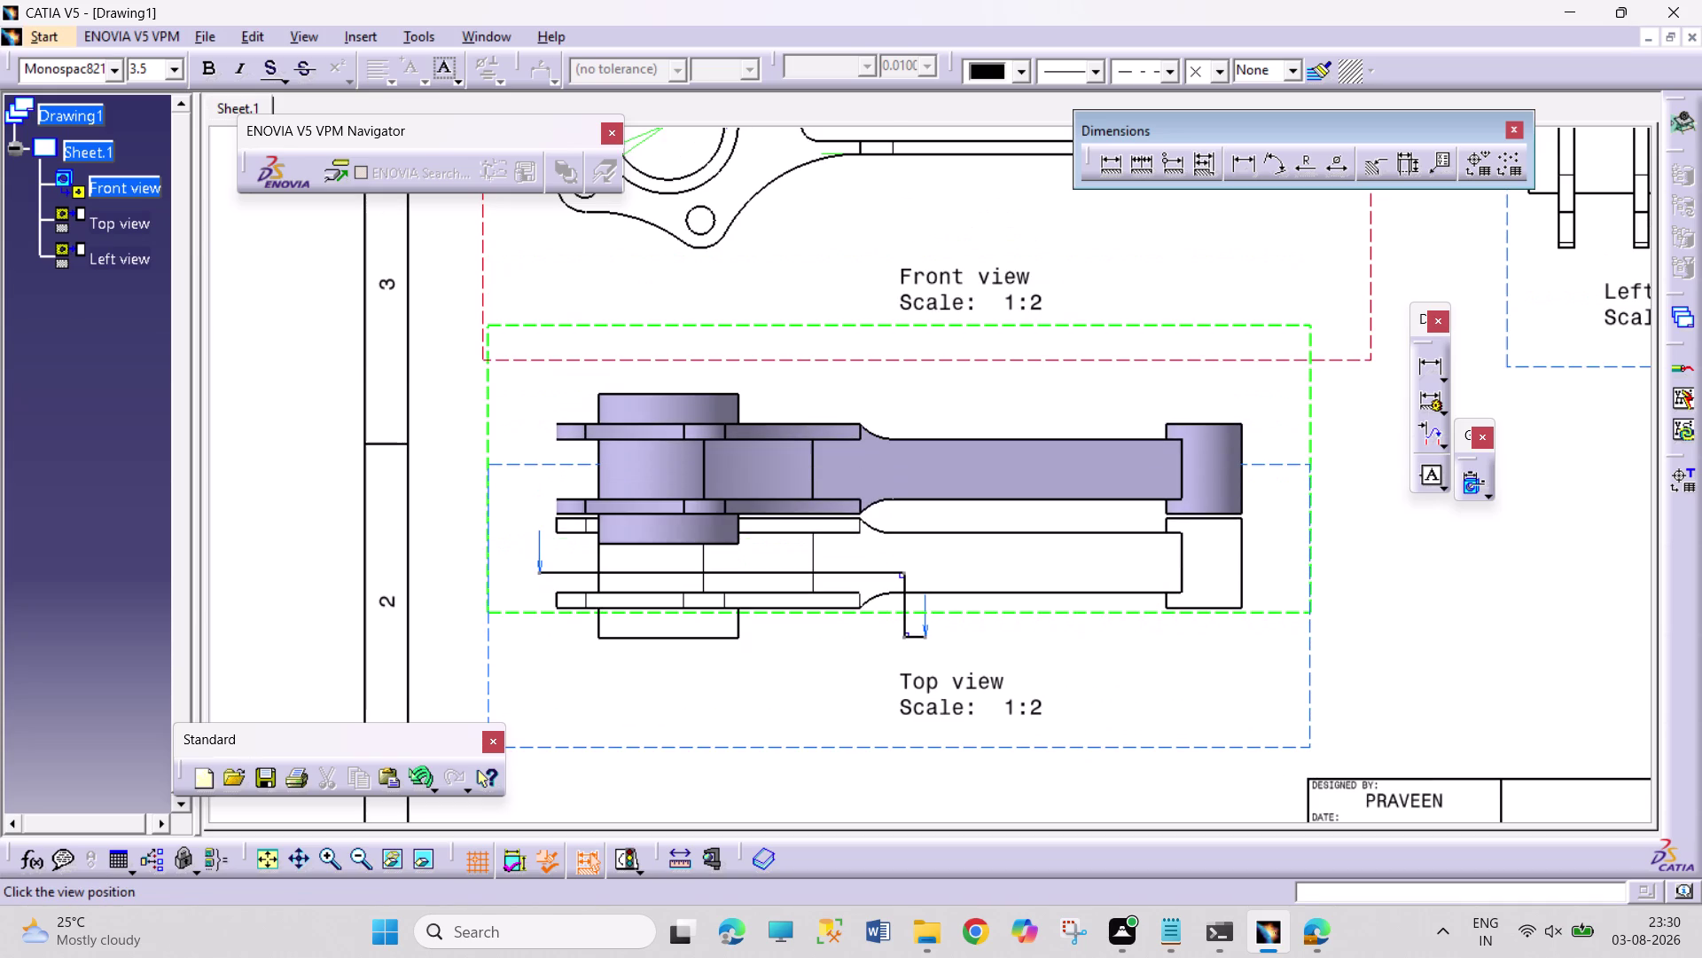
scroll(down, 3)
scroll(down, 3)
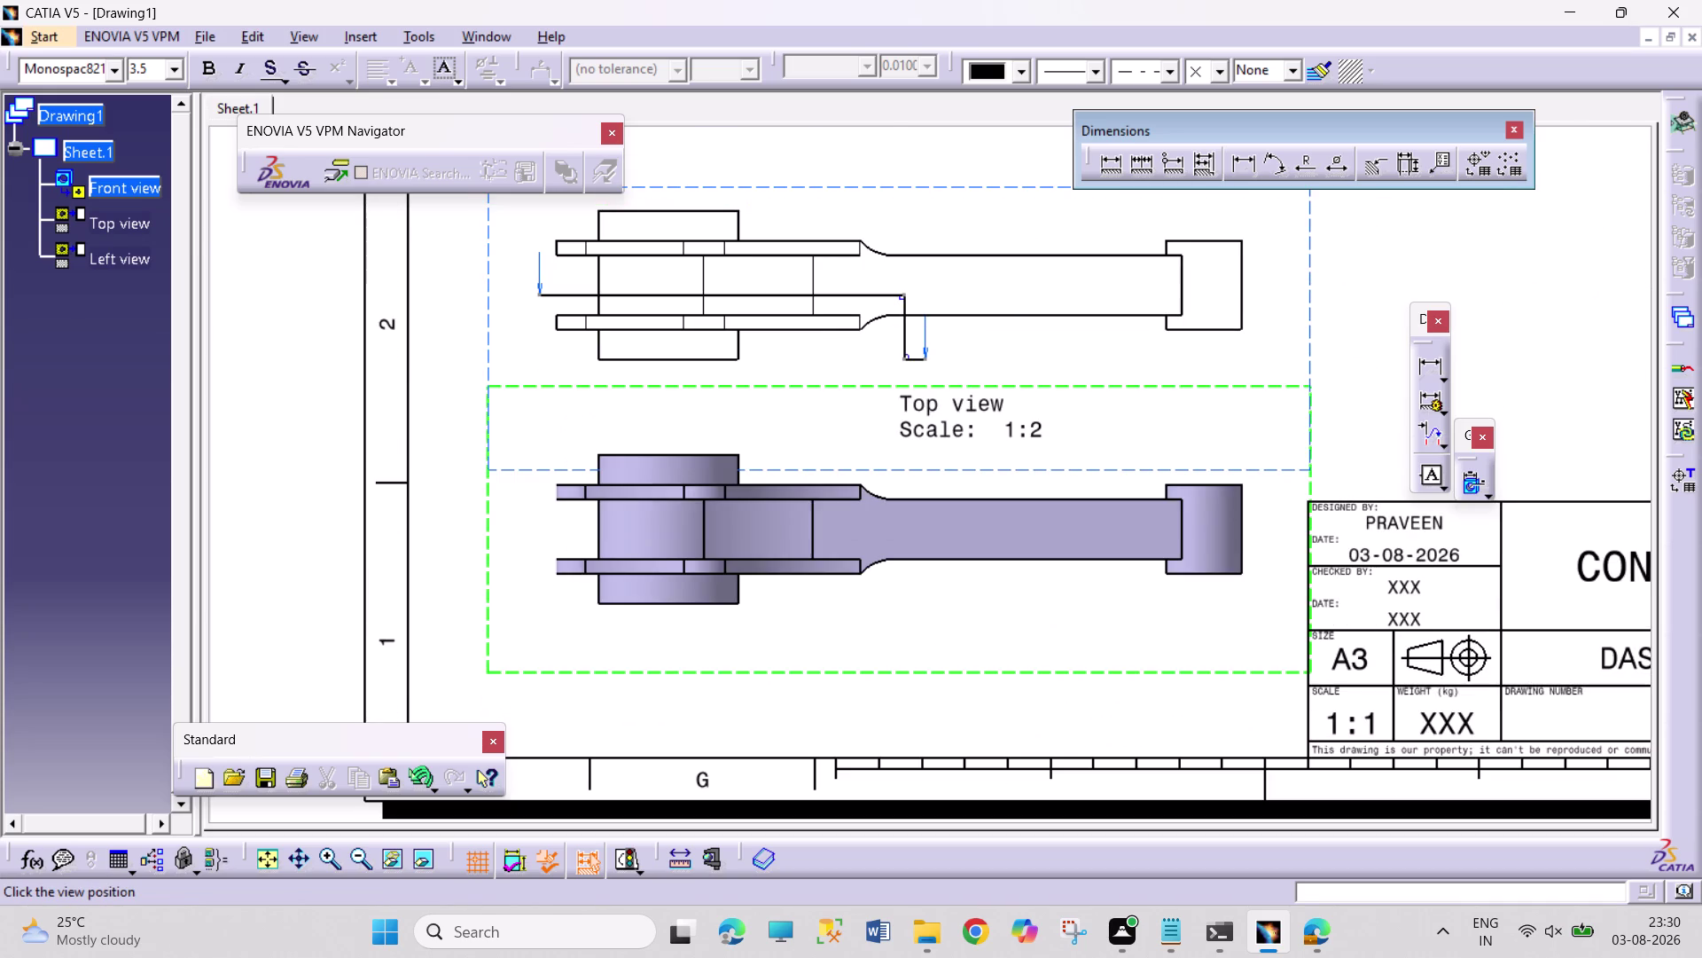
scroll(up, 3)
scroll(down, 3)
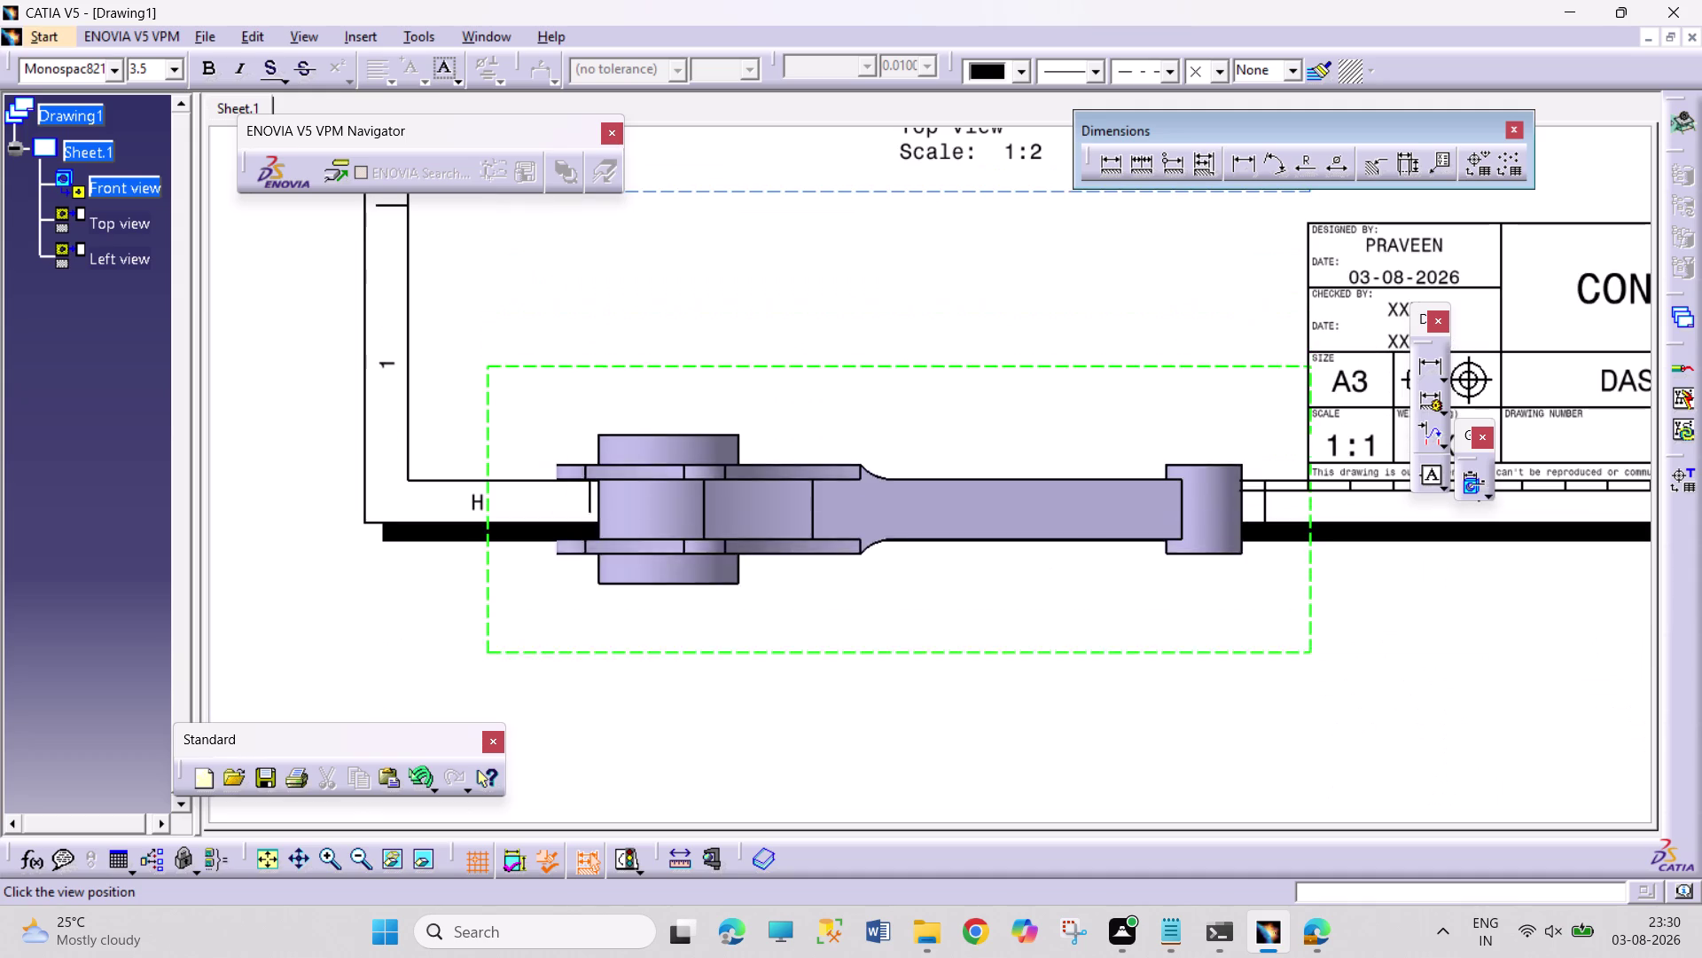
scroll(up, 3)
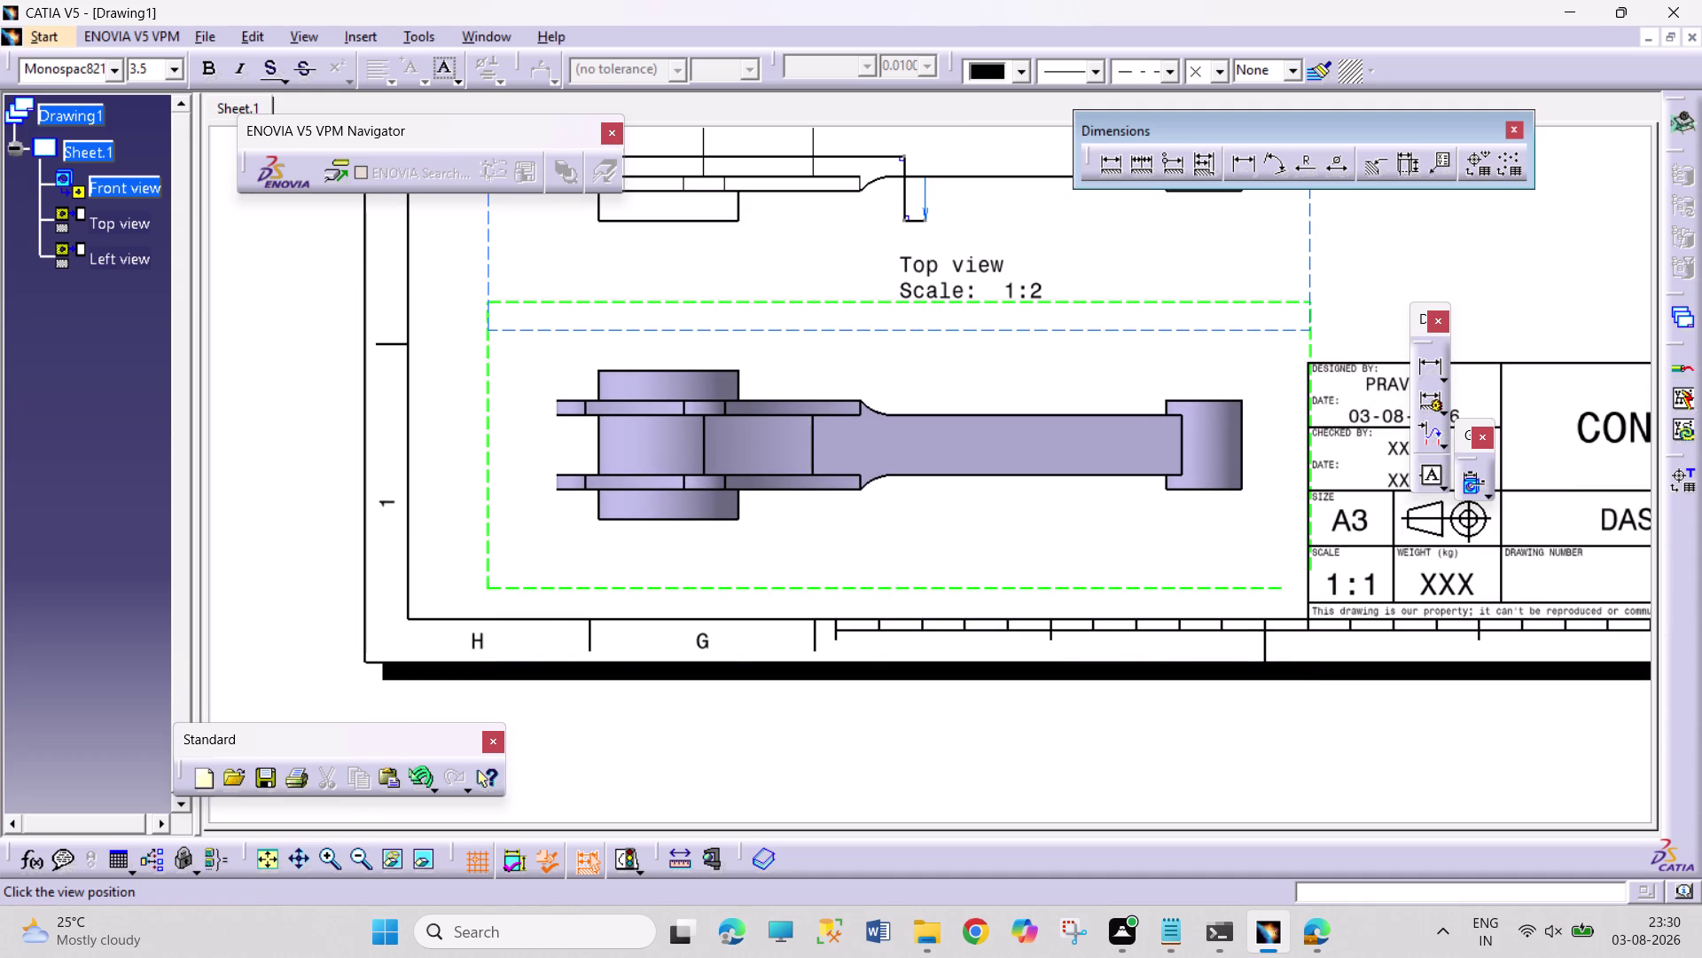
Try placing the section twice, dismissing both empty-section warnings, then cancel the command.
click(849, 442)
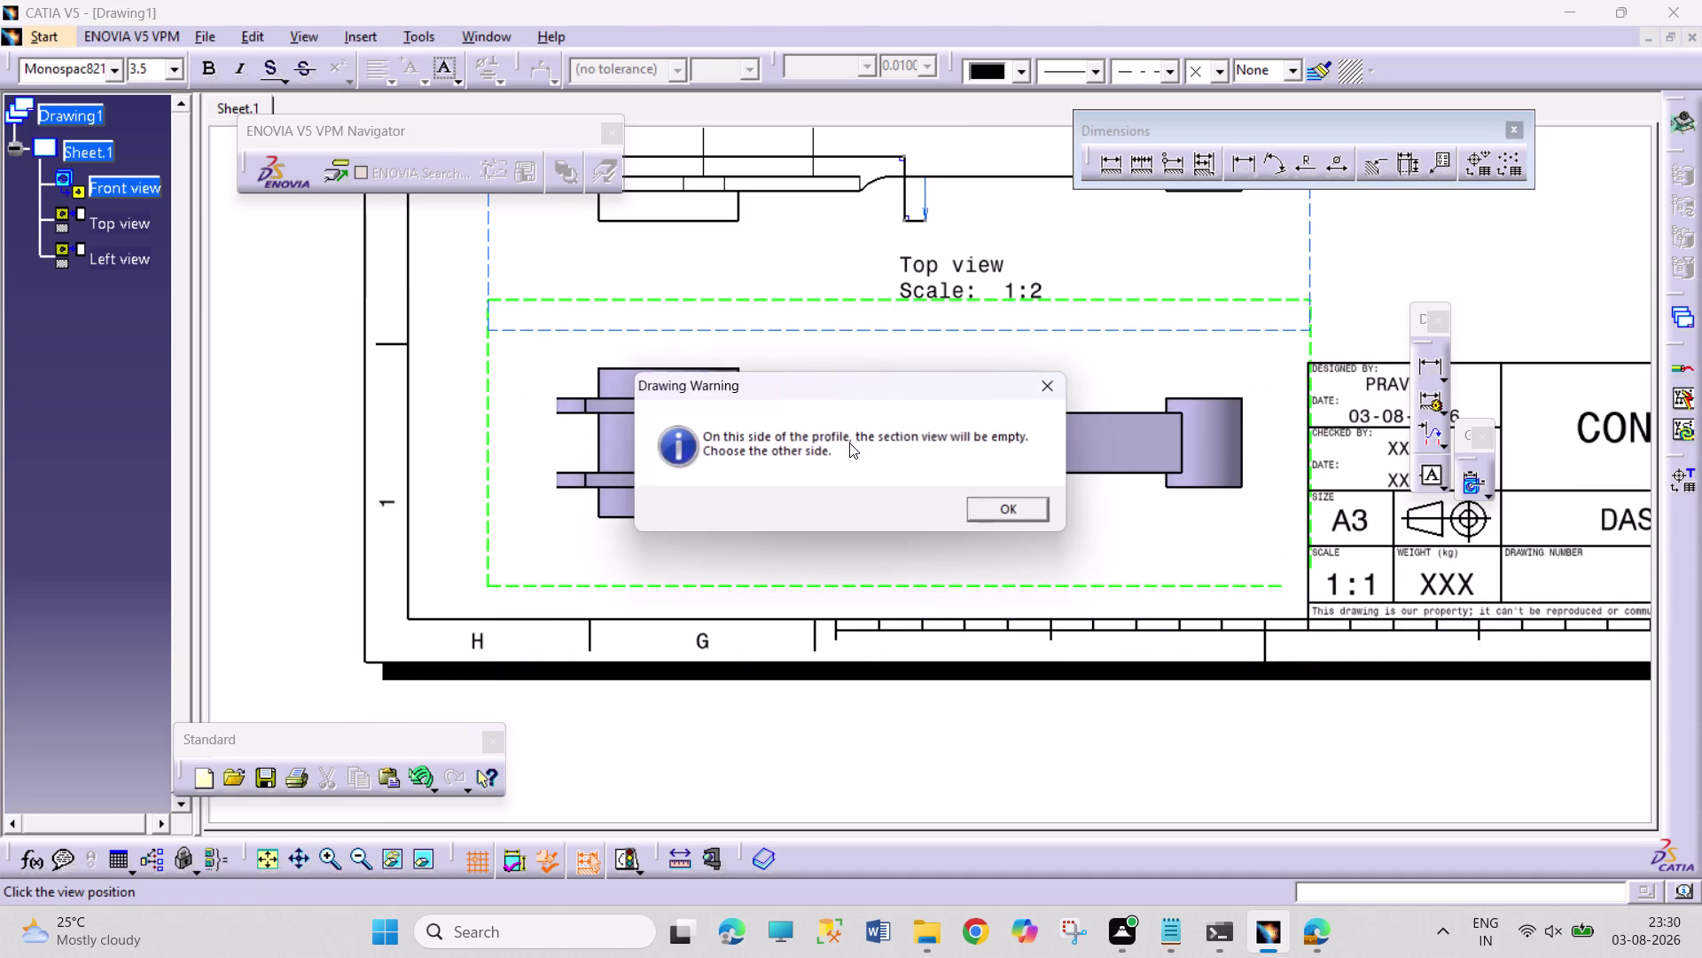
click(999, 513)
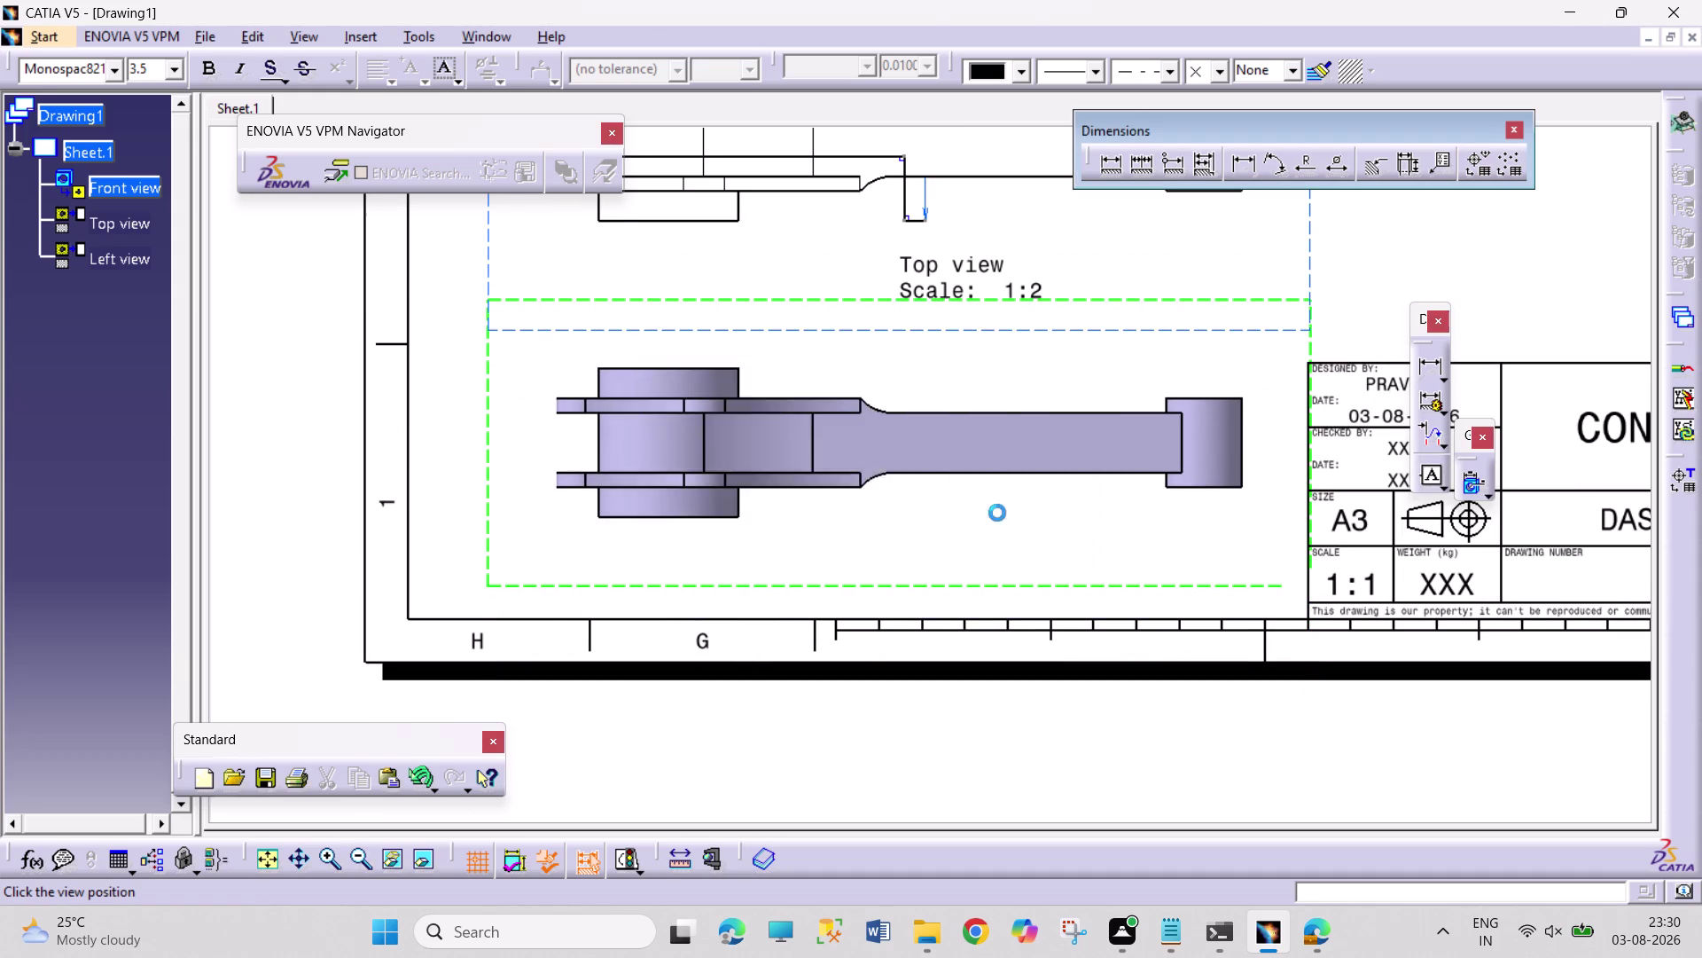
scroll(down, 3)
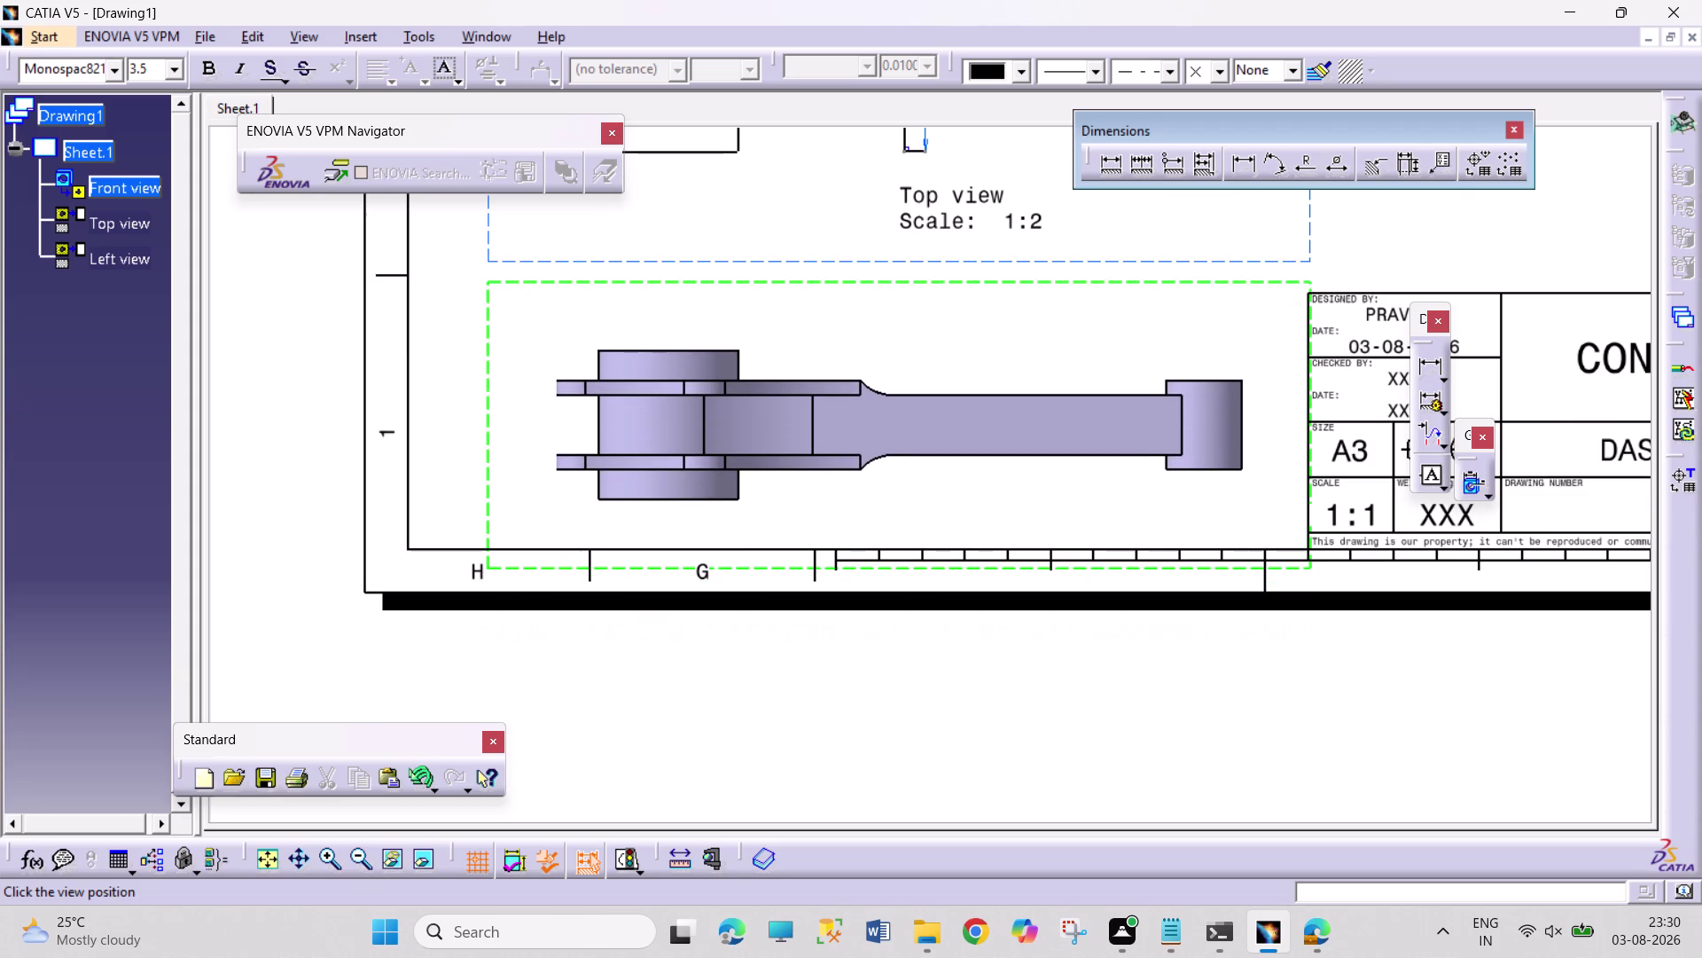
middle_click(936, 422)
middle_click(866, 429)
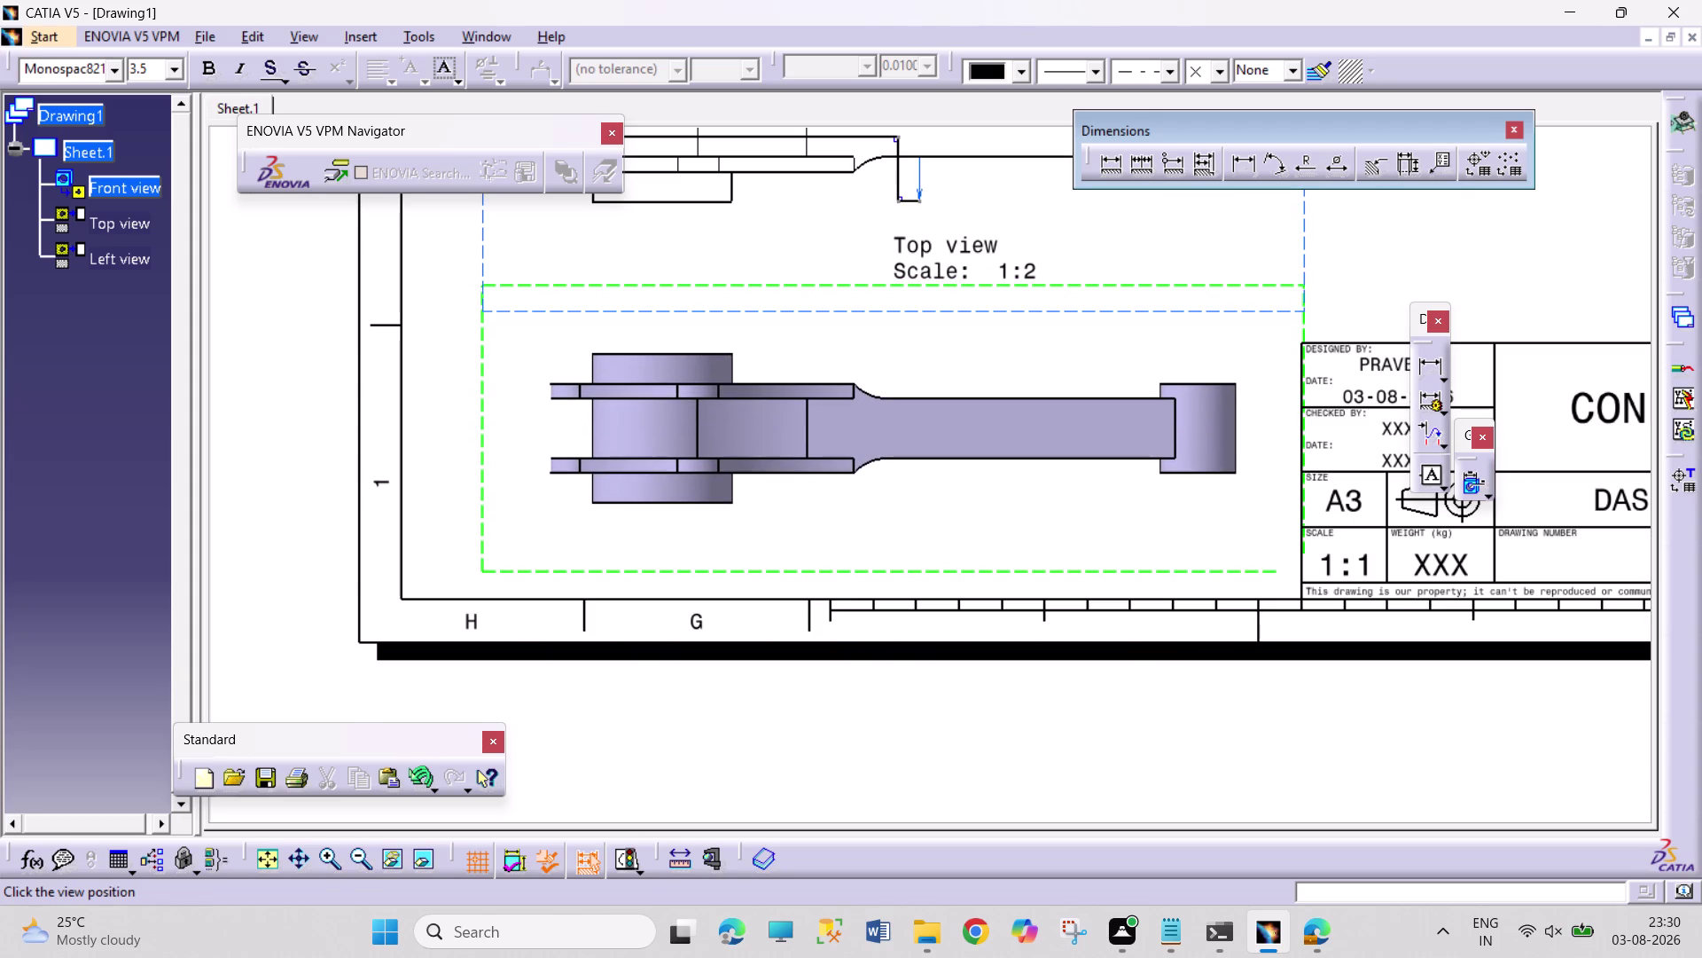
click(866, 429)
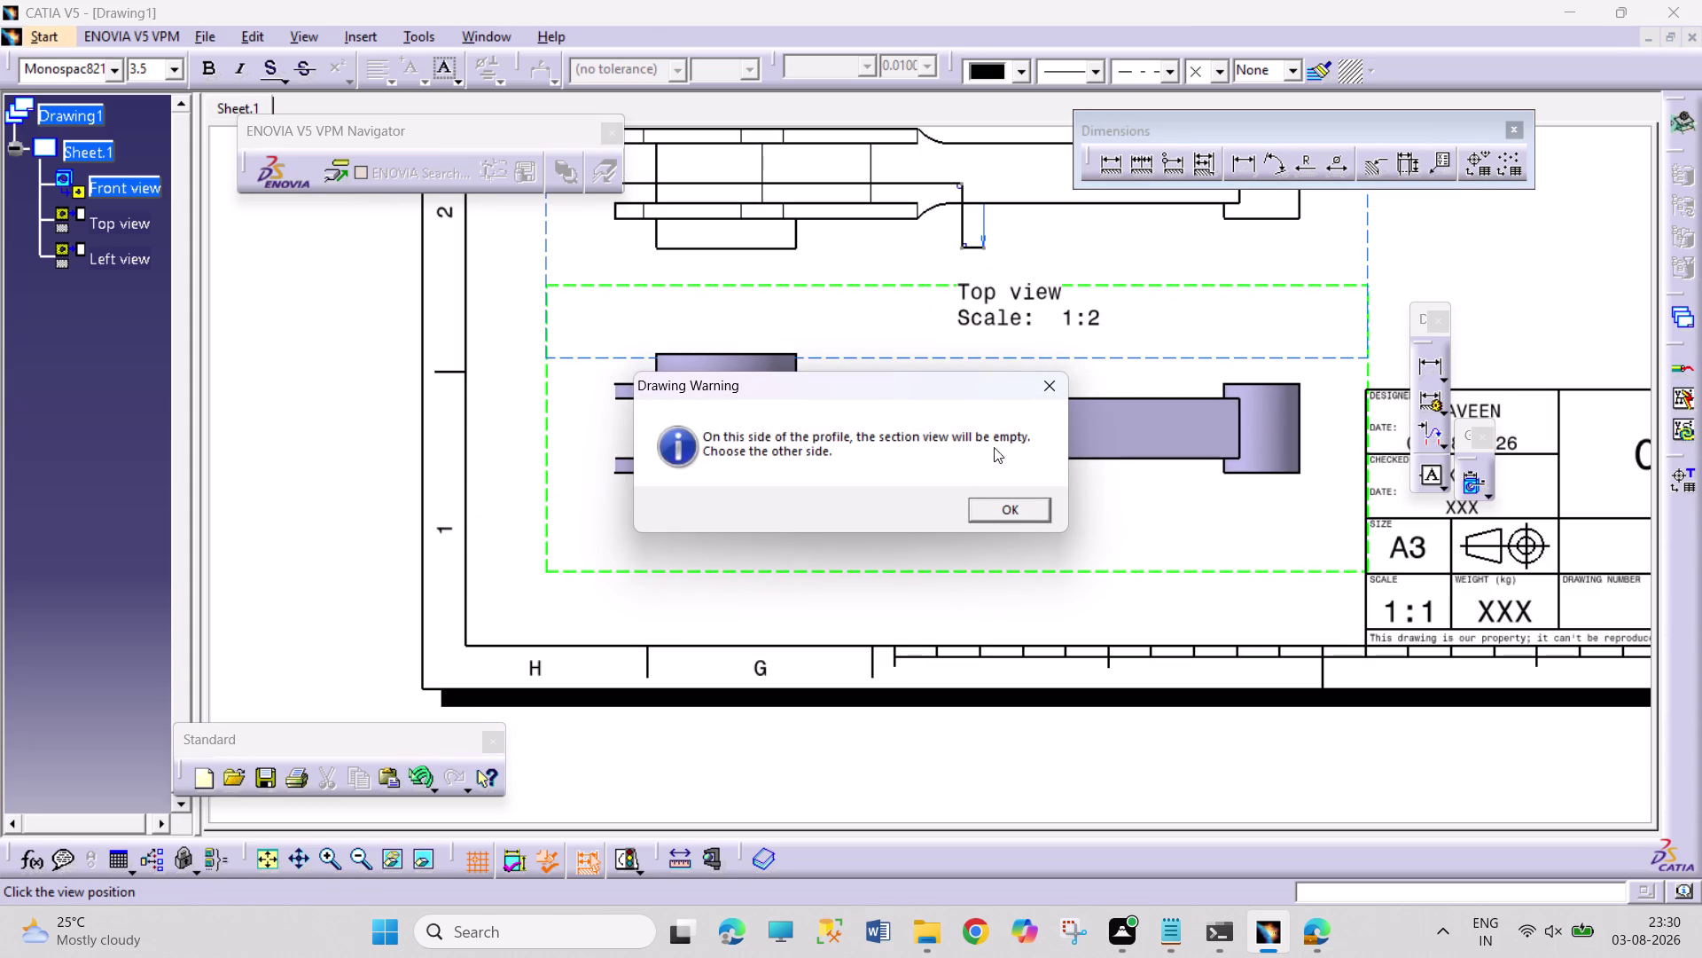
click(1048, 389)
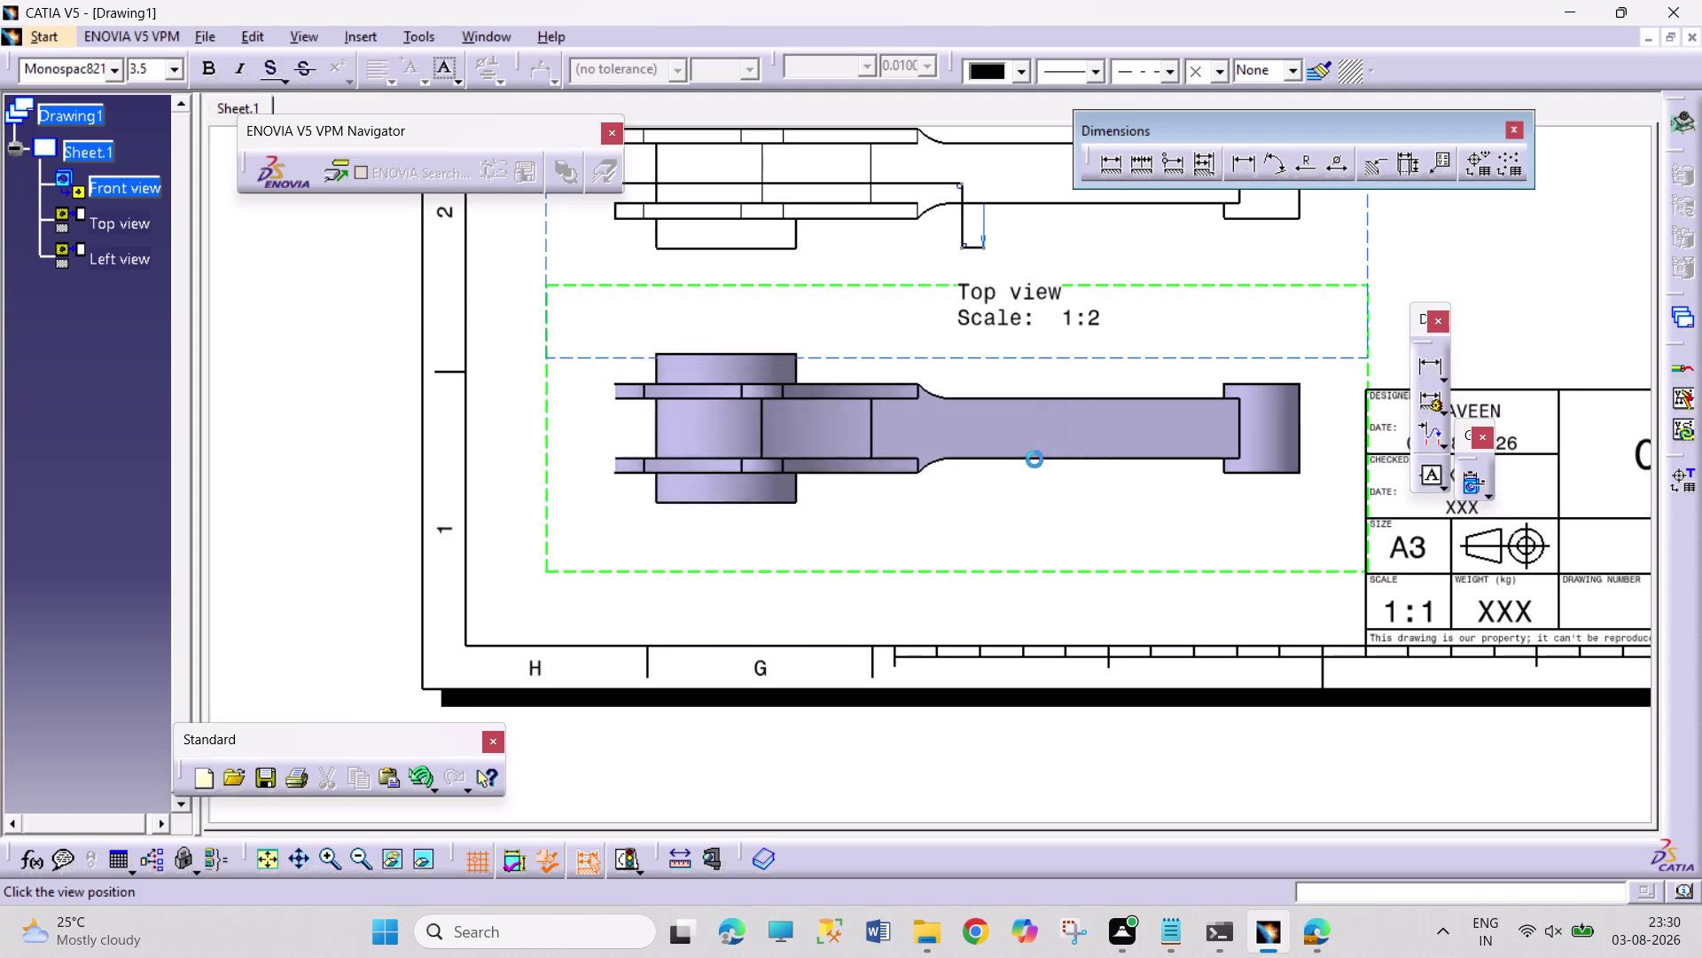
scroll(up, 3)
key(Escape)
key(Escape)
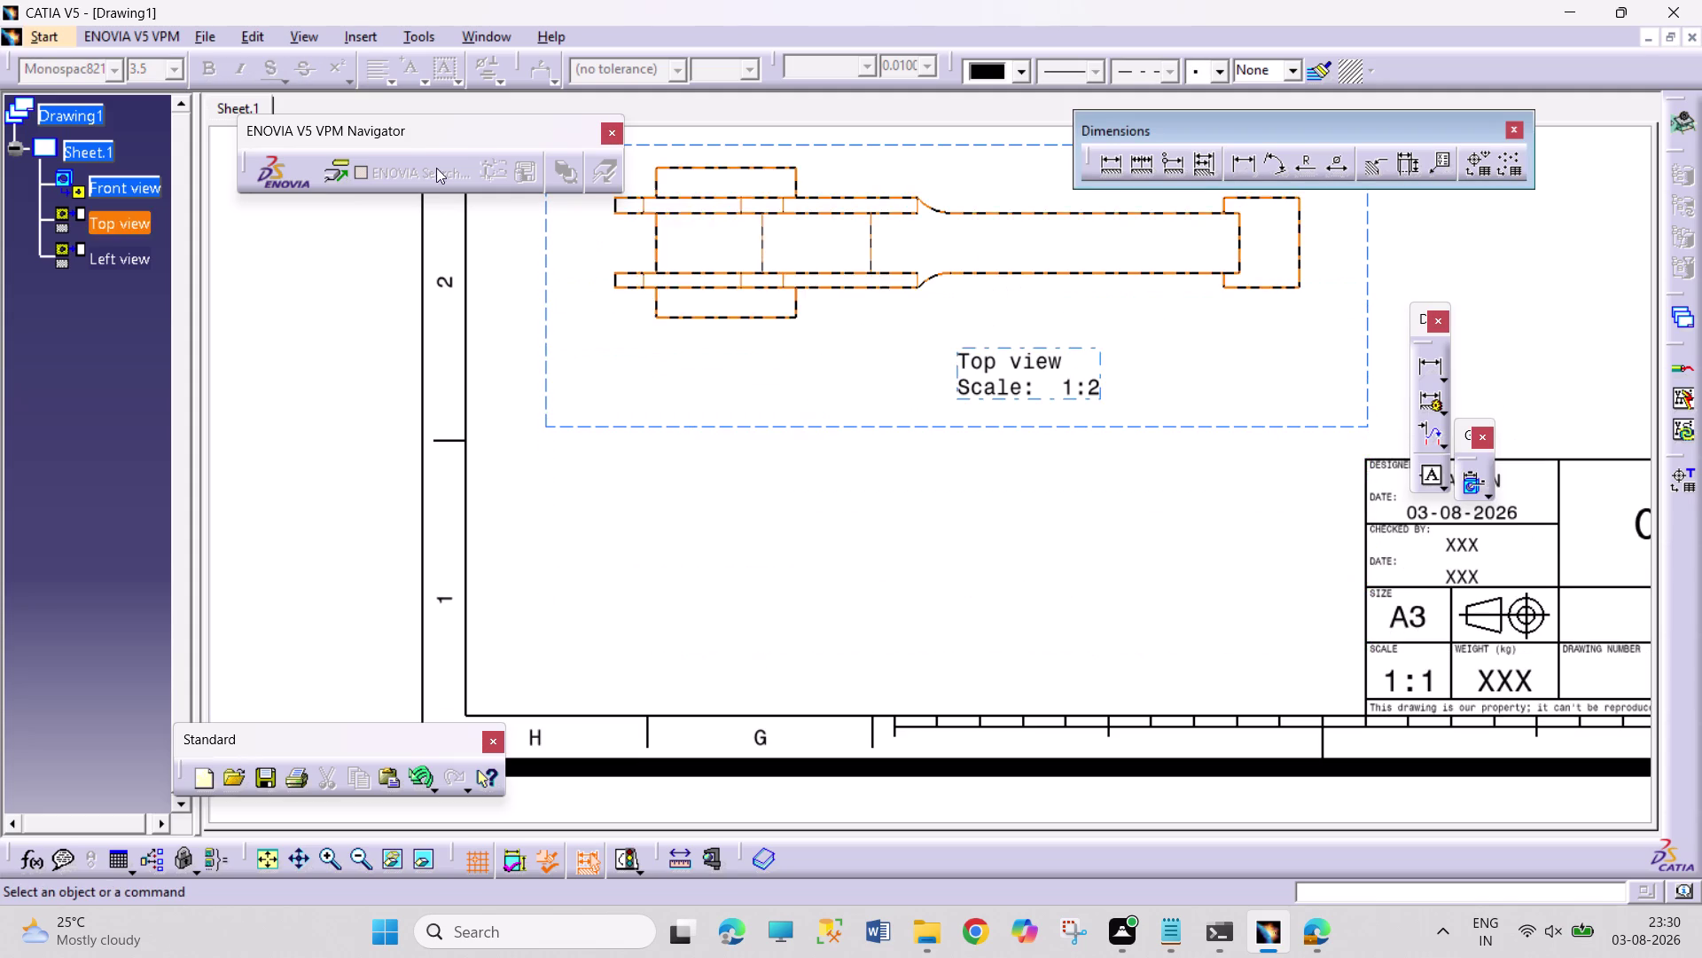
click(362, 36)
click(403, 104)
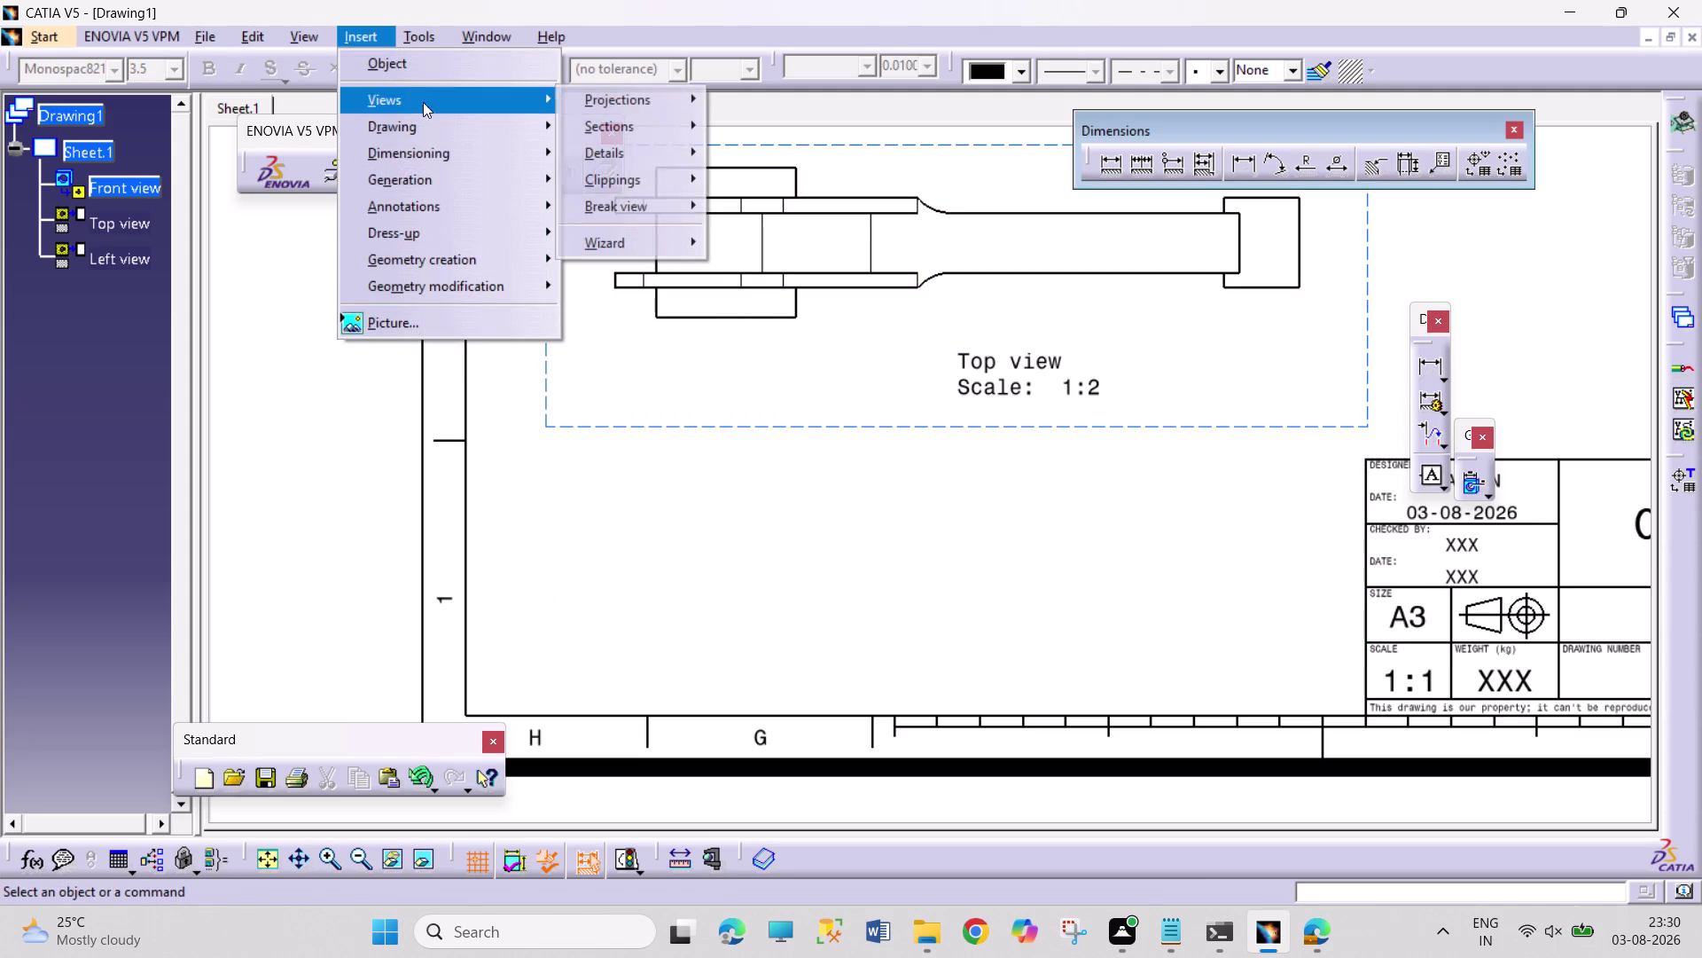
click(747, 127)
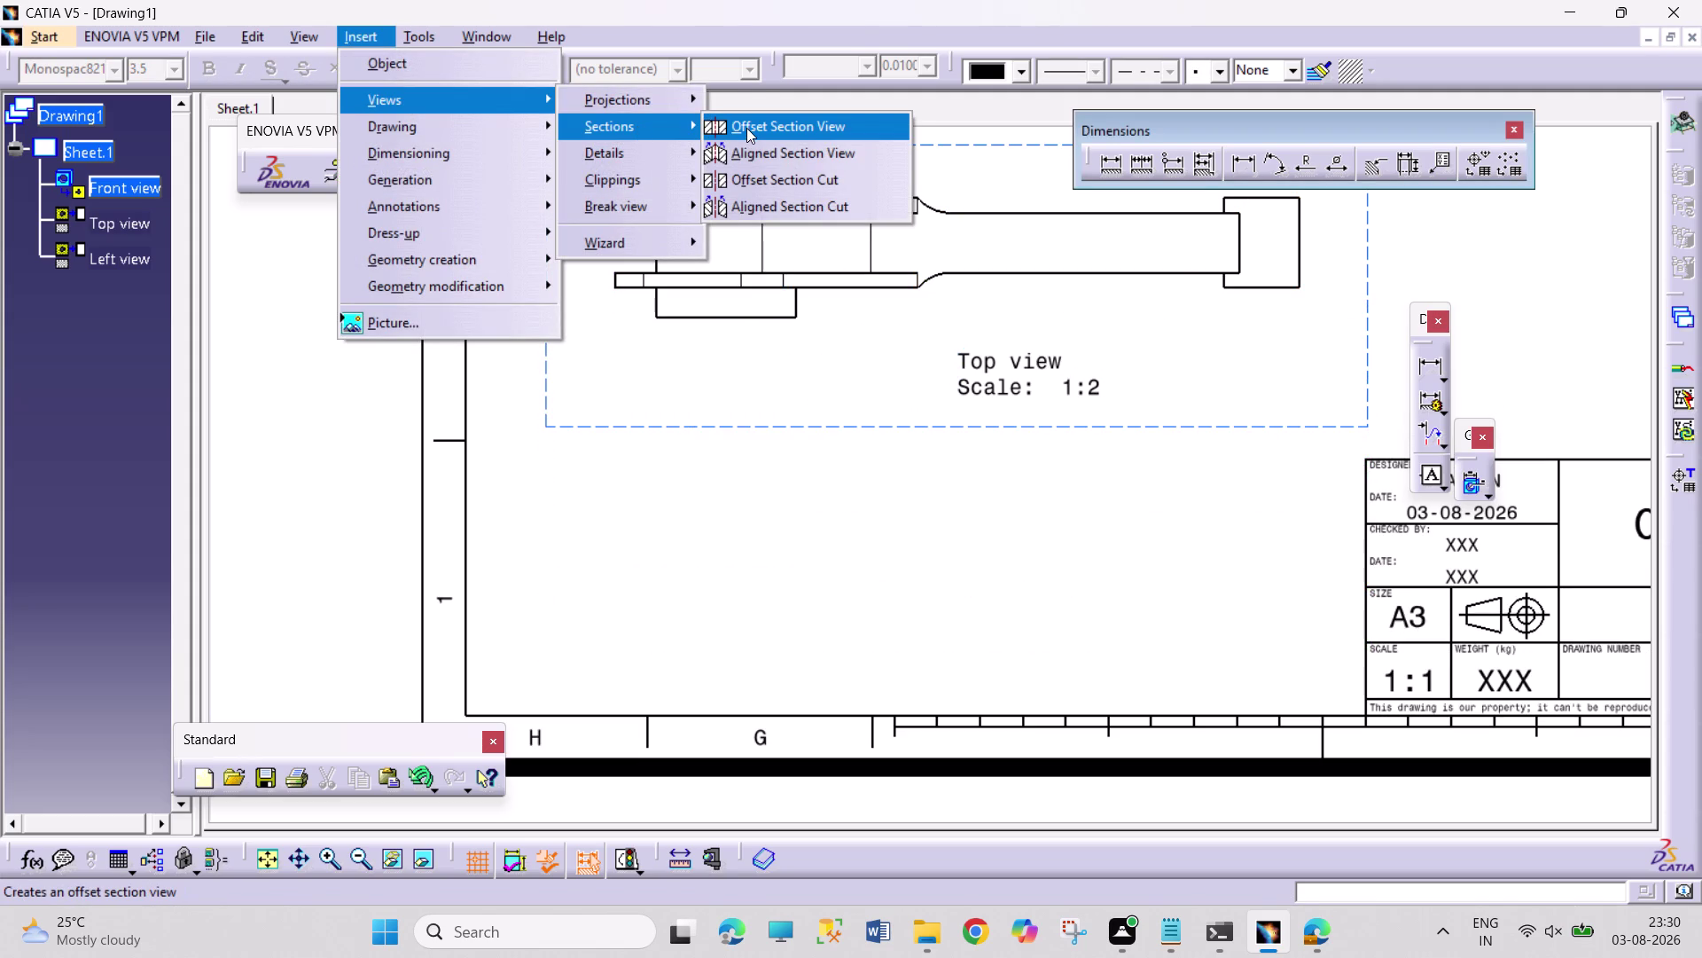
scroll(up, 3)
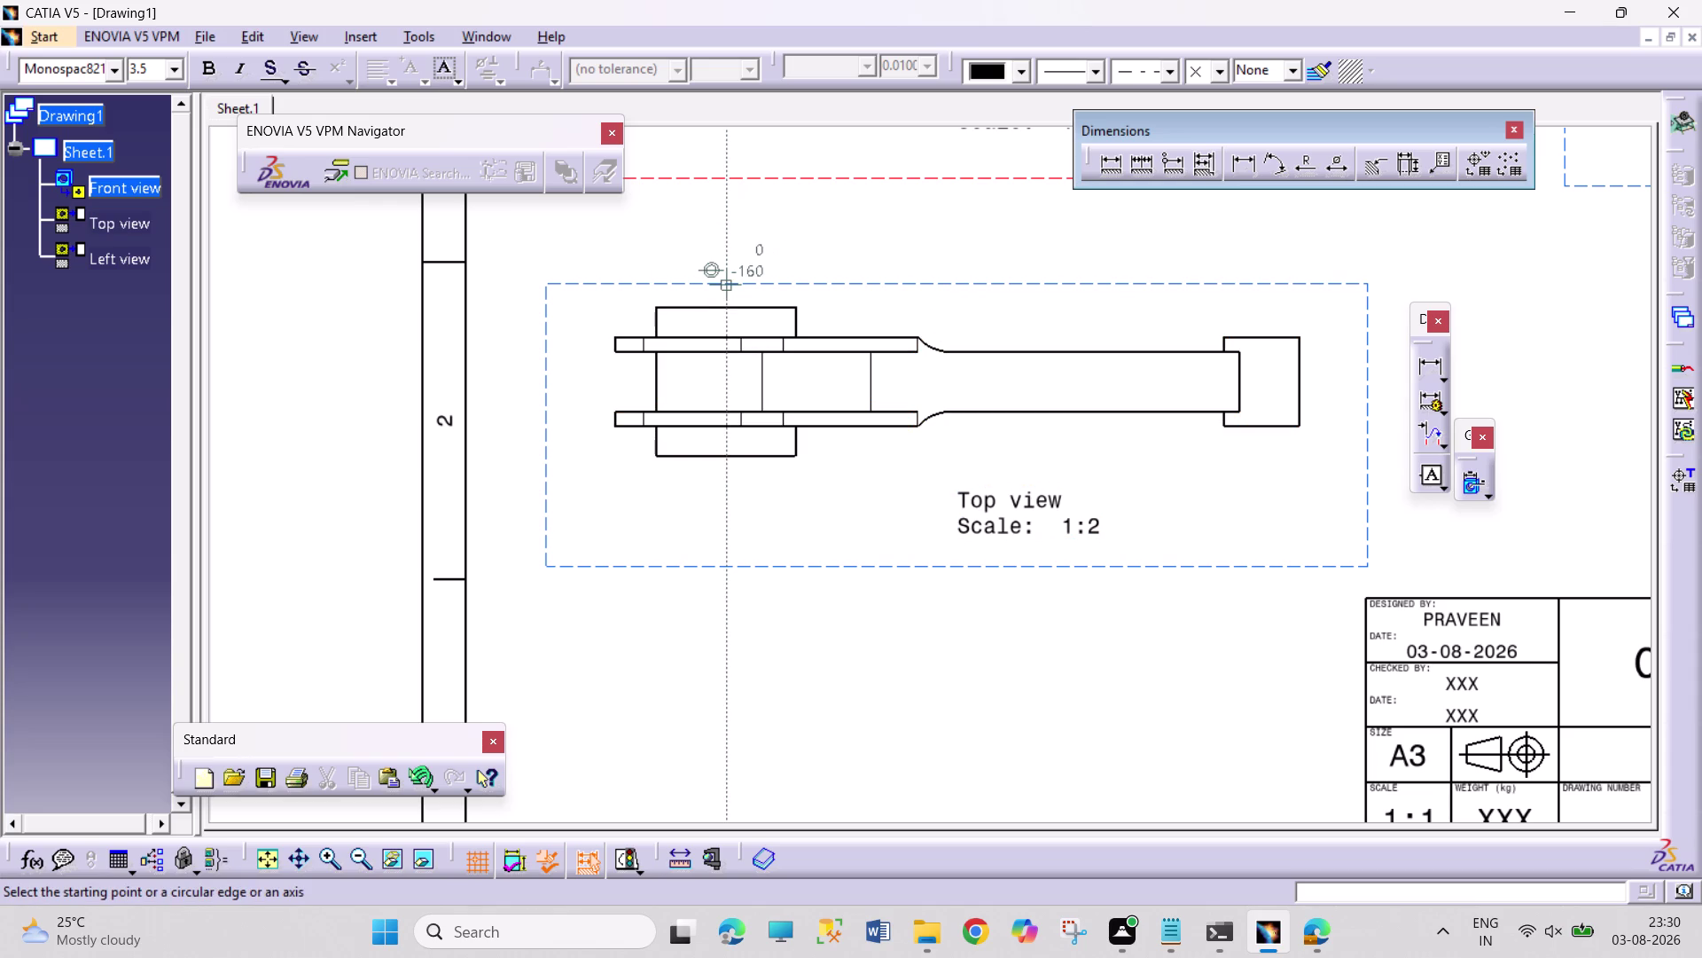
click(725, 288)
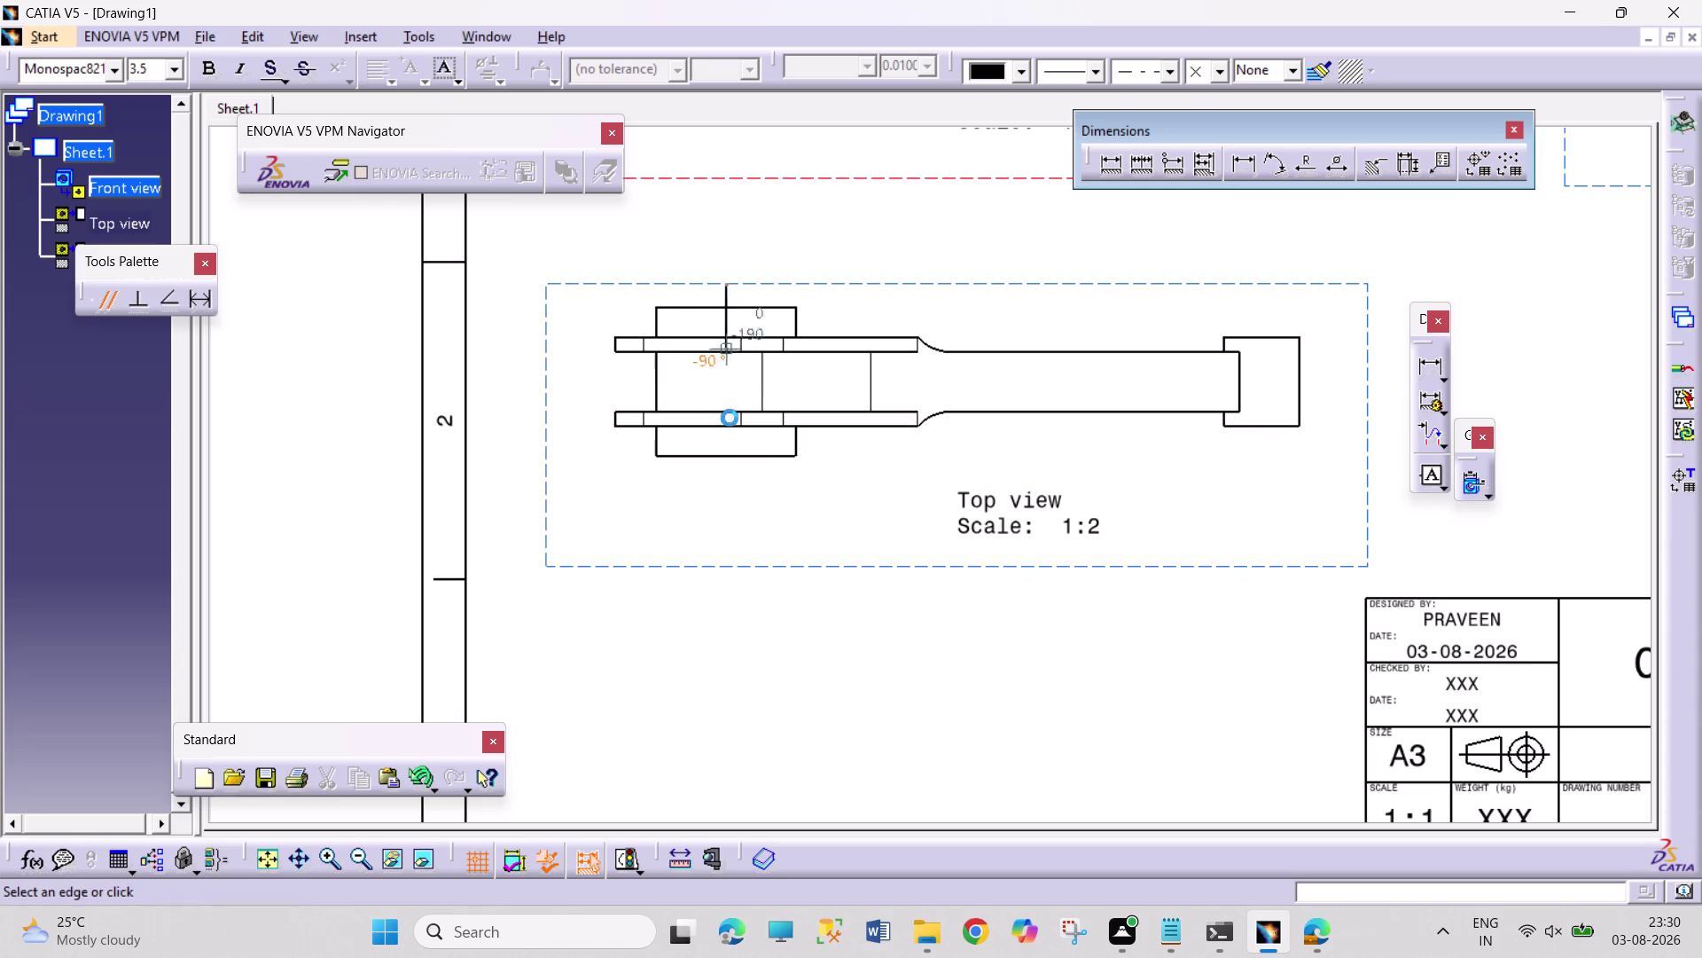
click(721, 560)
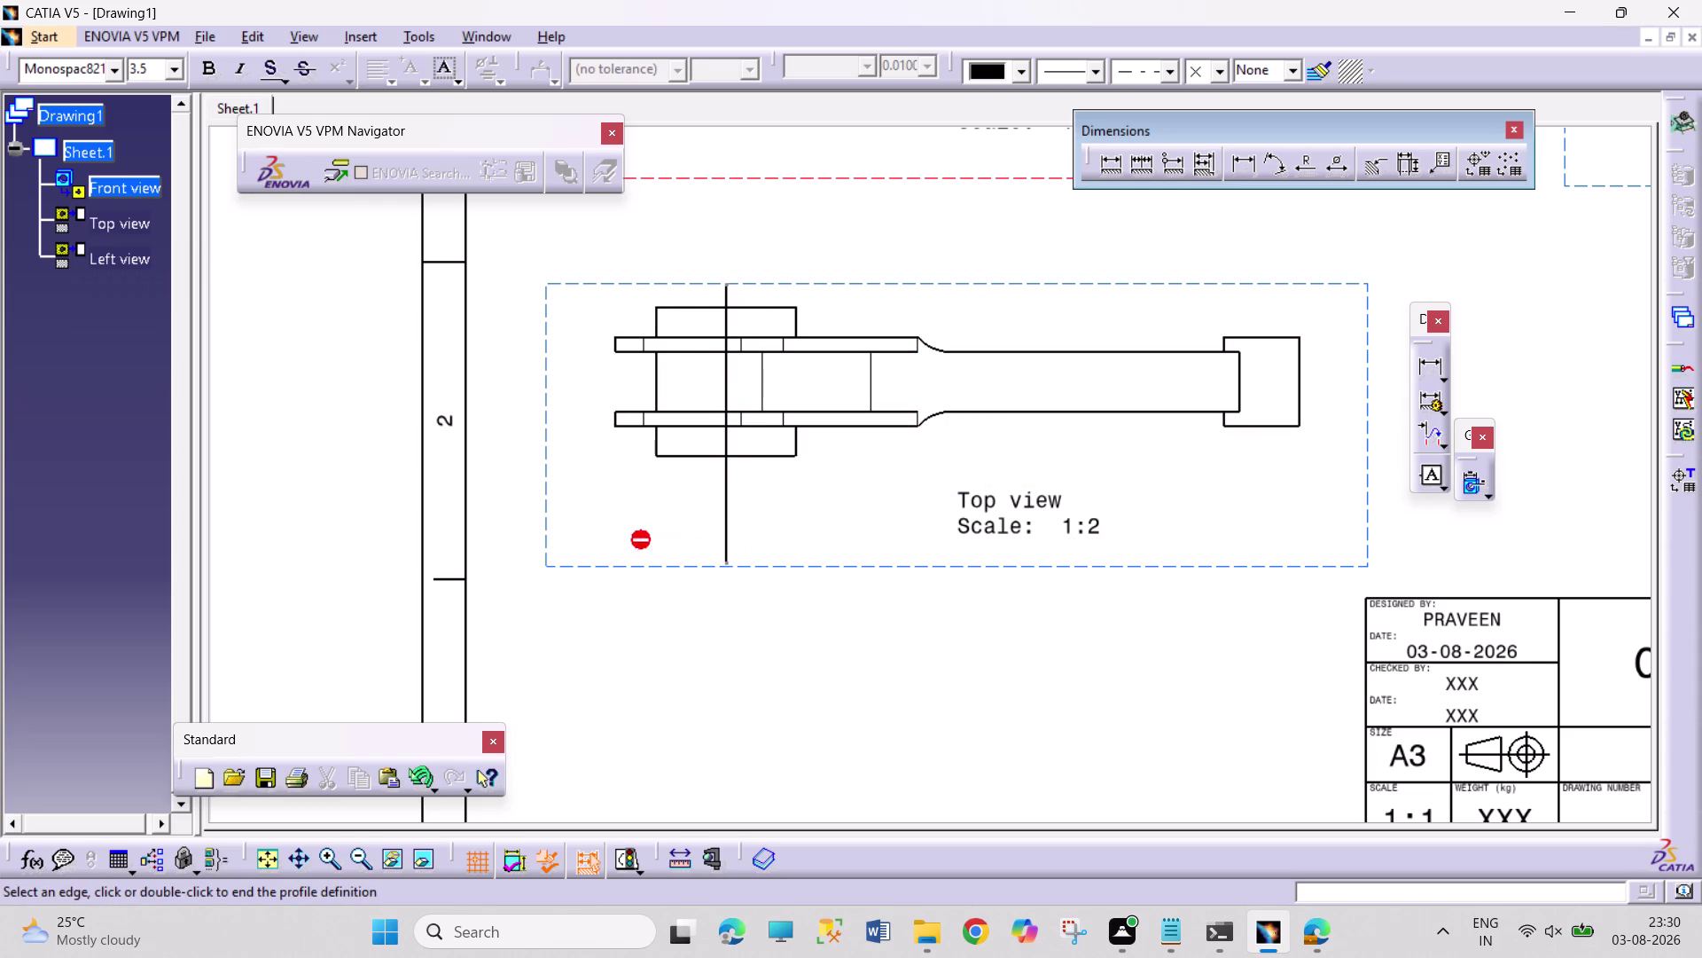
click(681, 583)
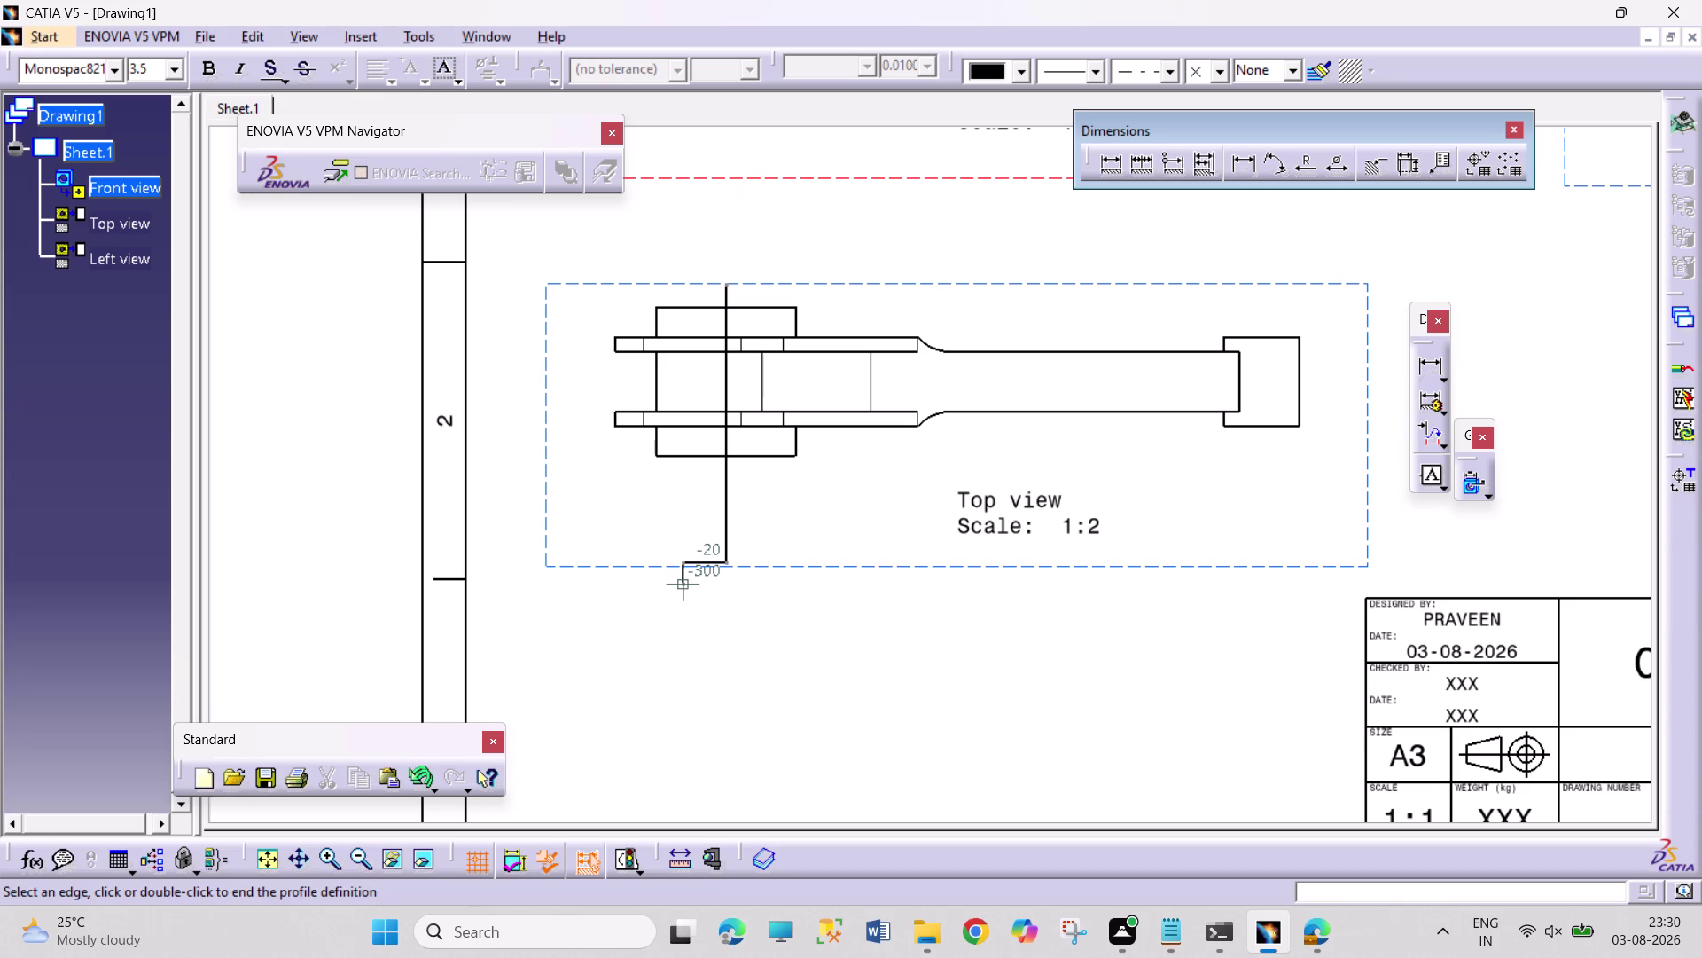
double_click(681, 584)
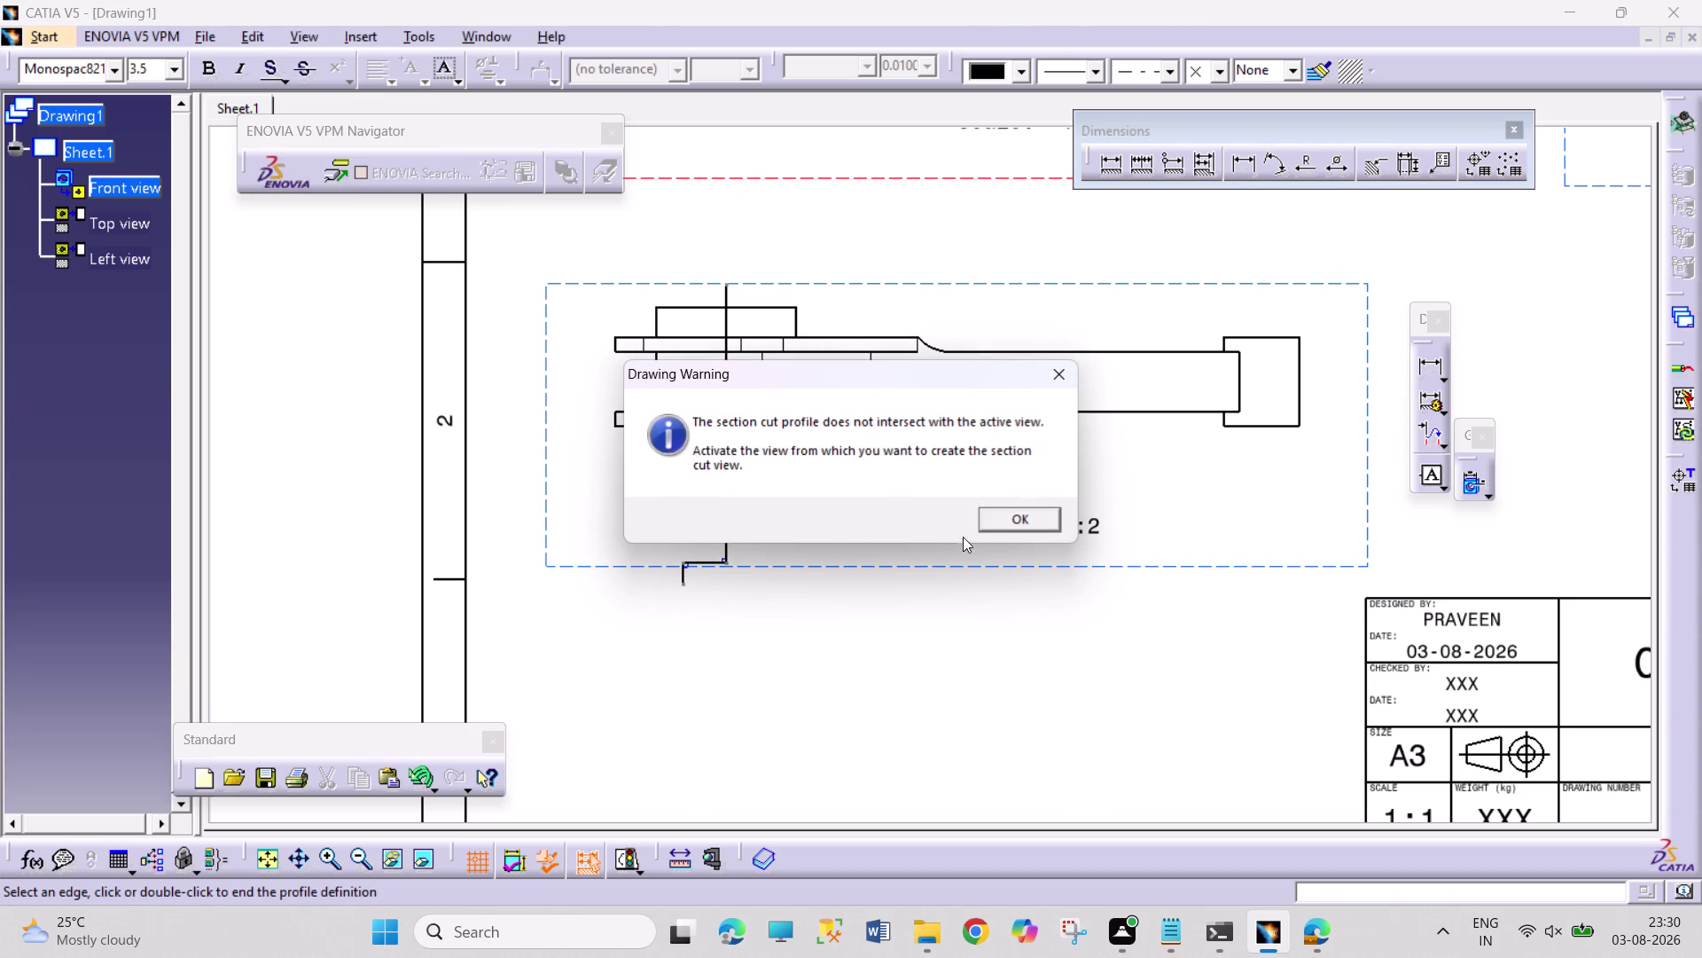
click(993, 525)
key(Escape)
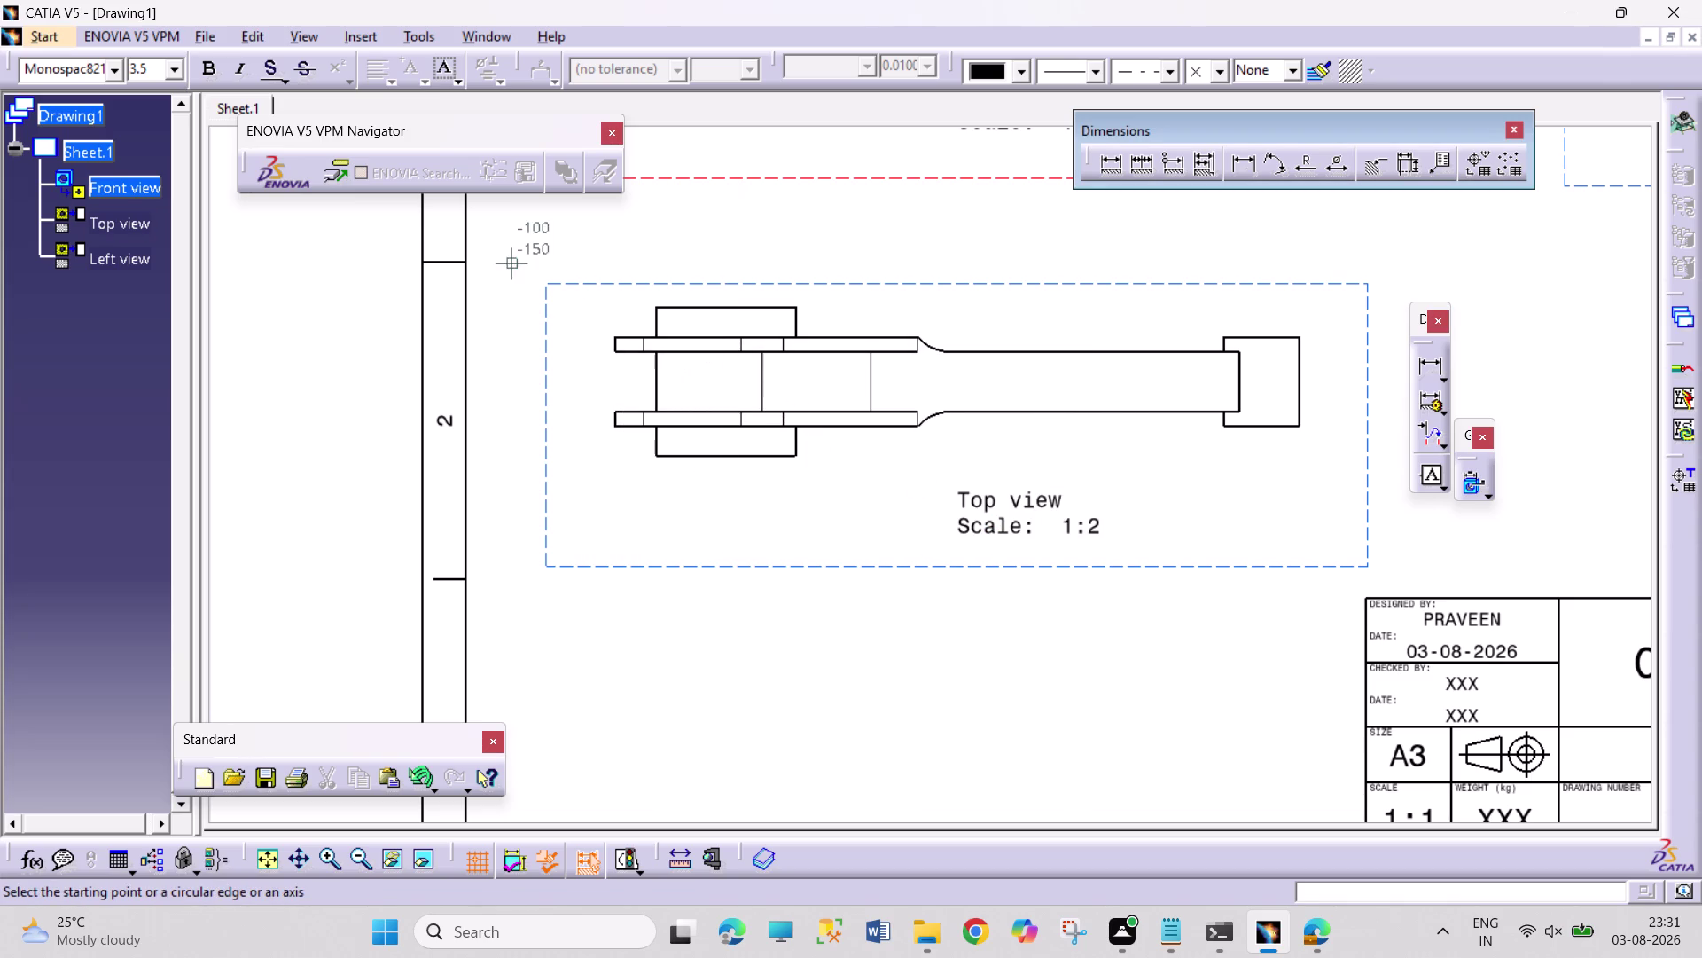
click(365, 41)
click(402, 98)
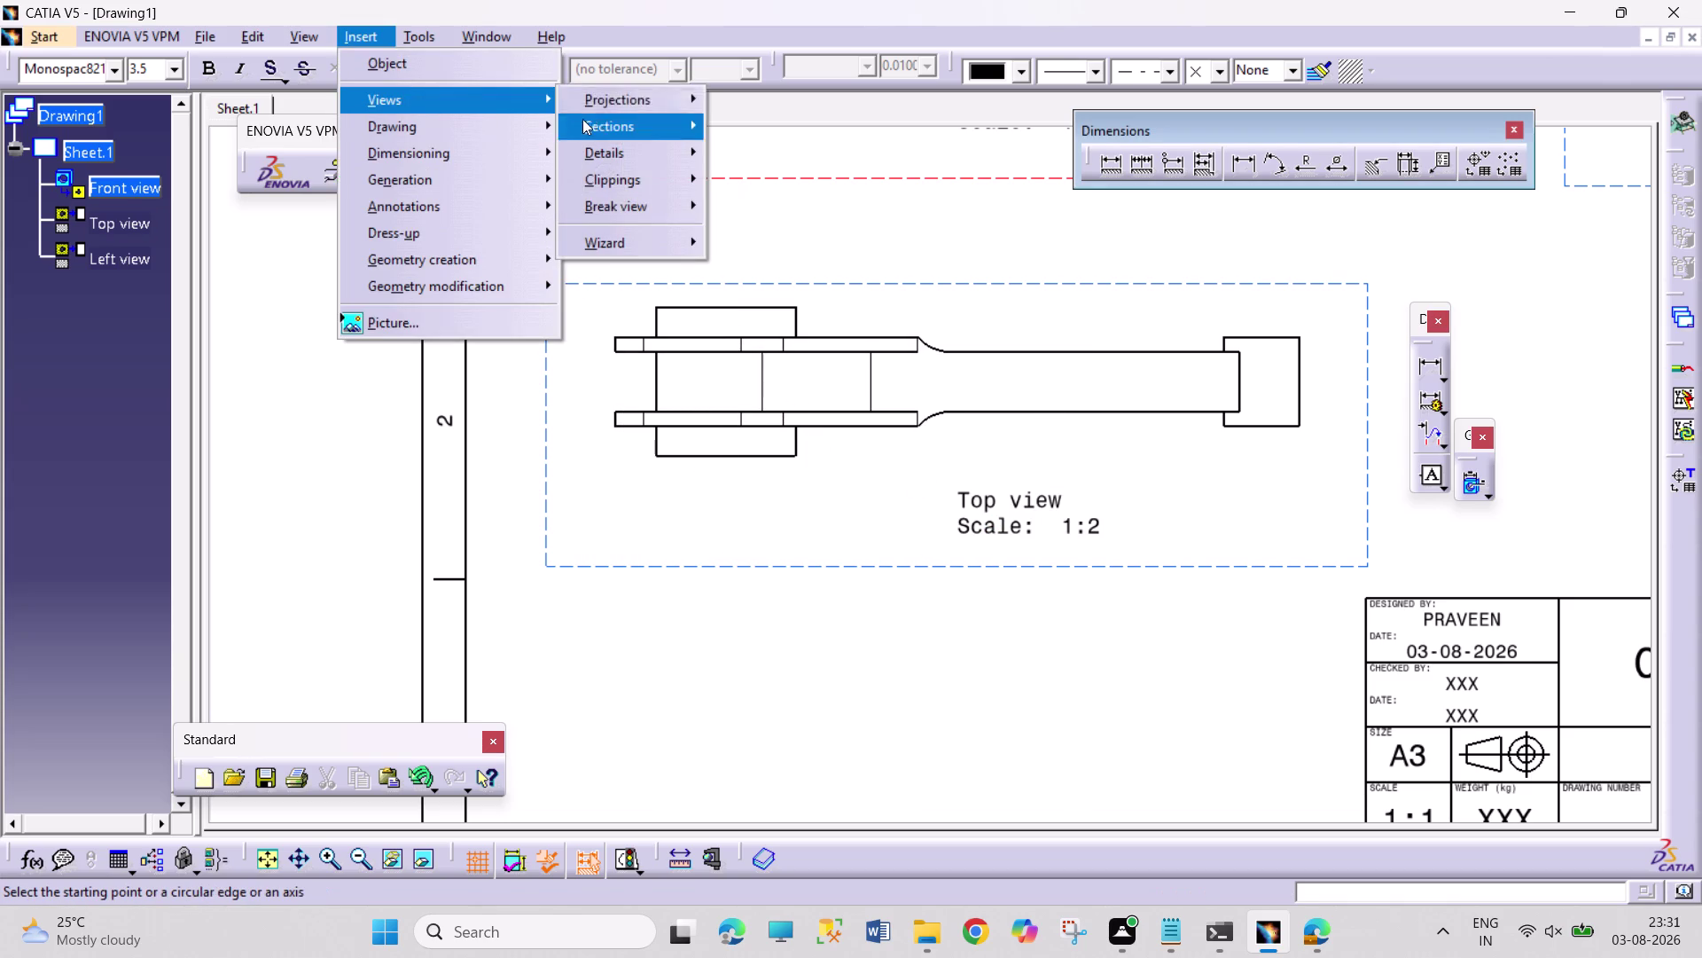
click(610, 127)
click(773, 129)
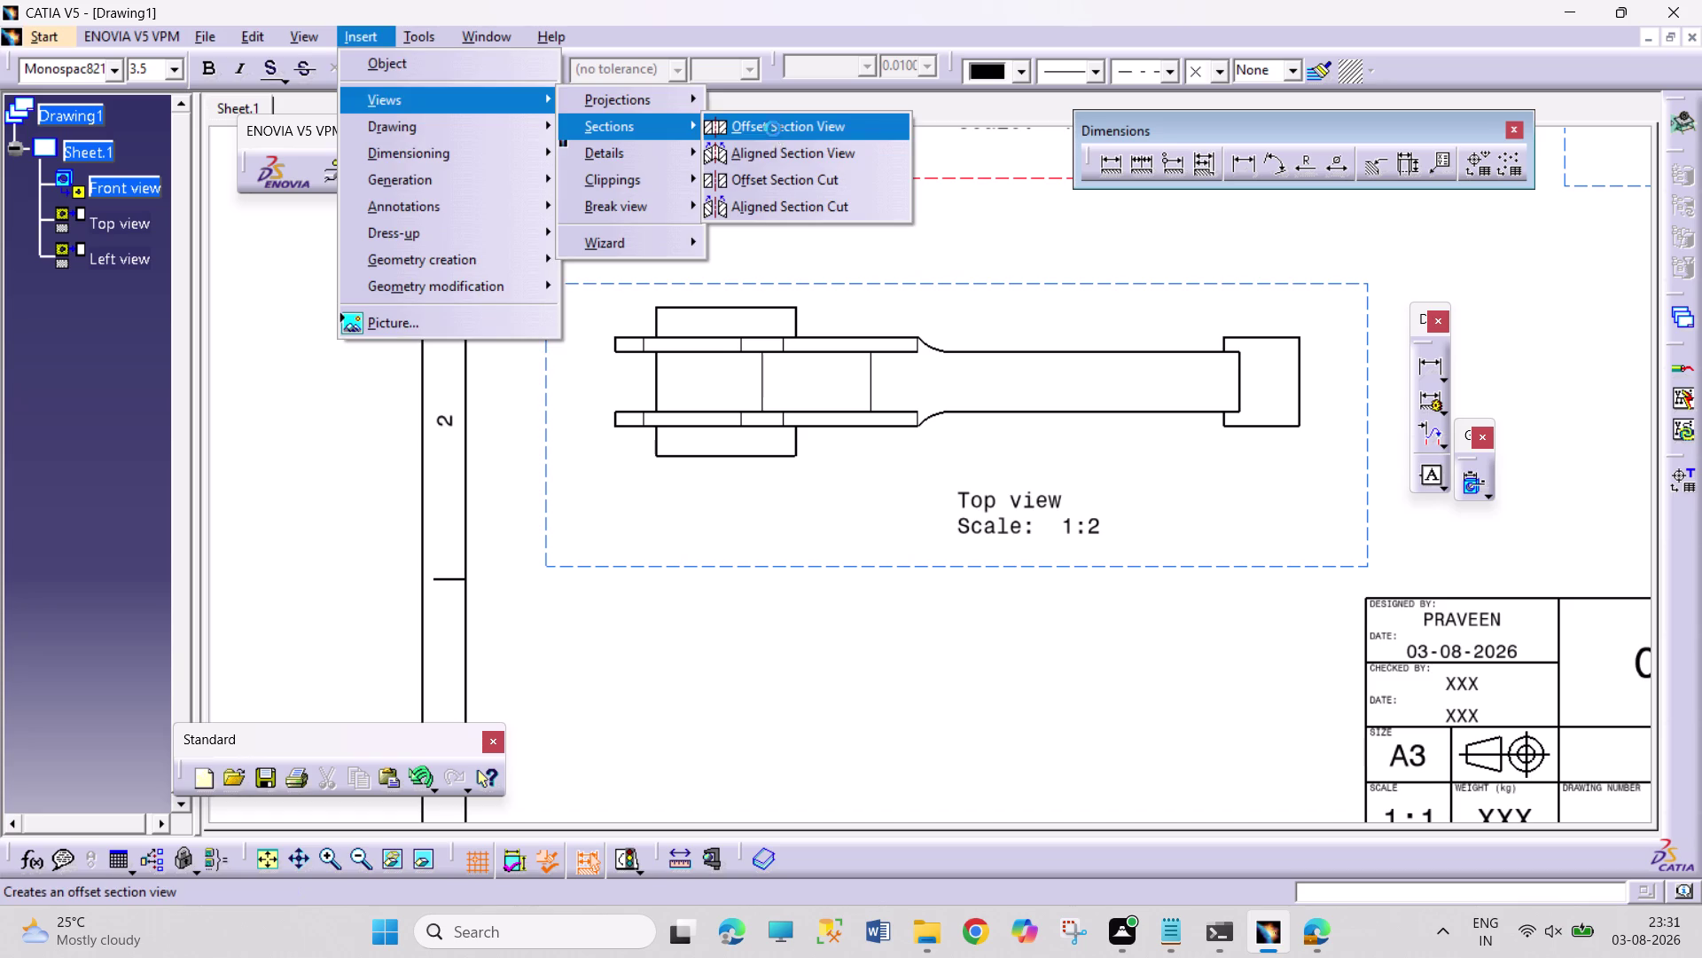
scroll(up, 3)
scroll(down, 3)
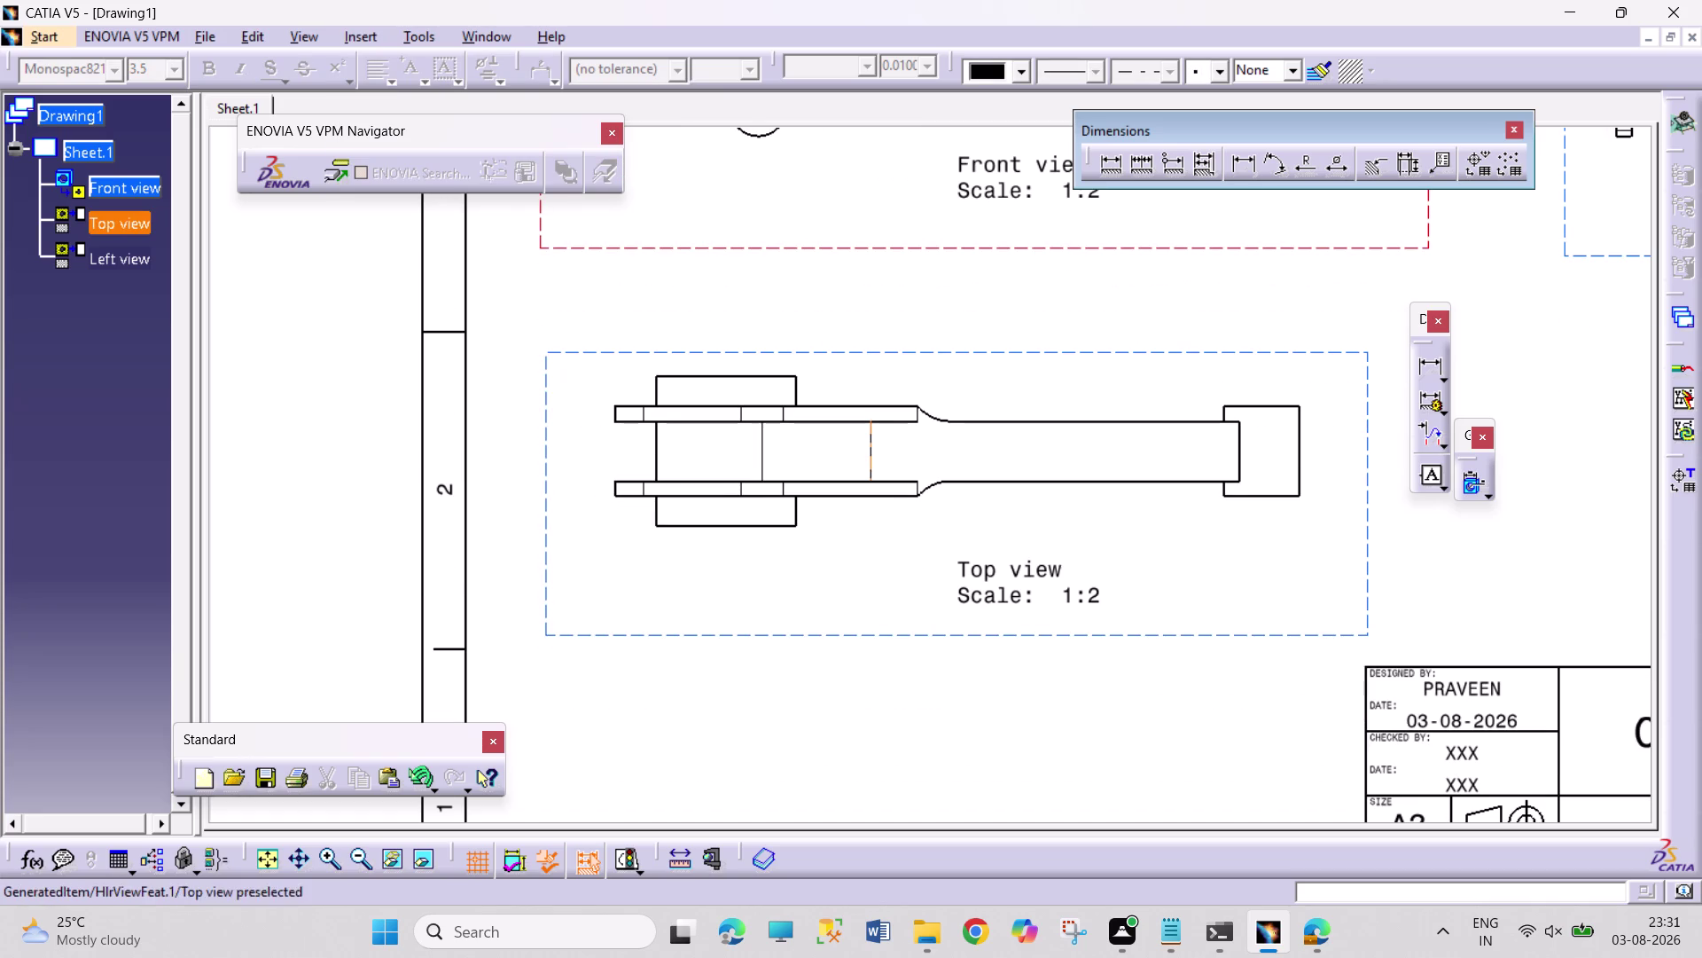
click(871, 454)
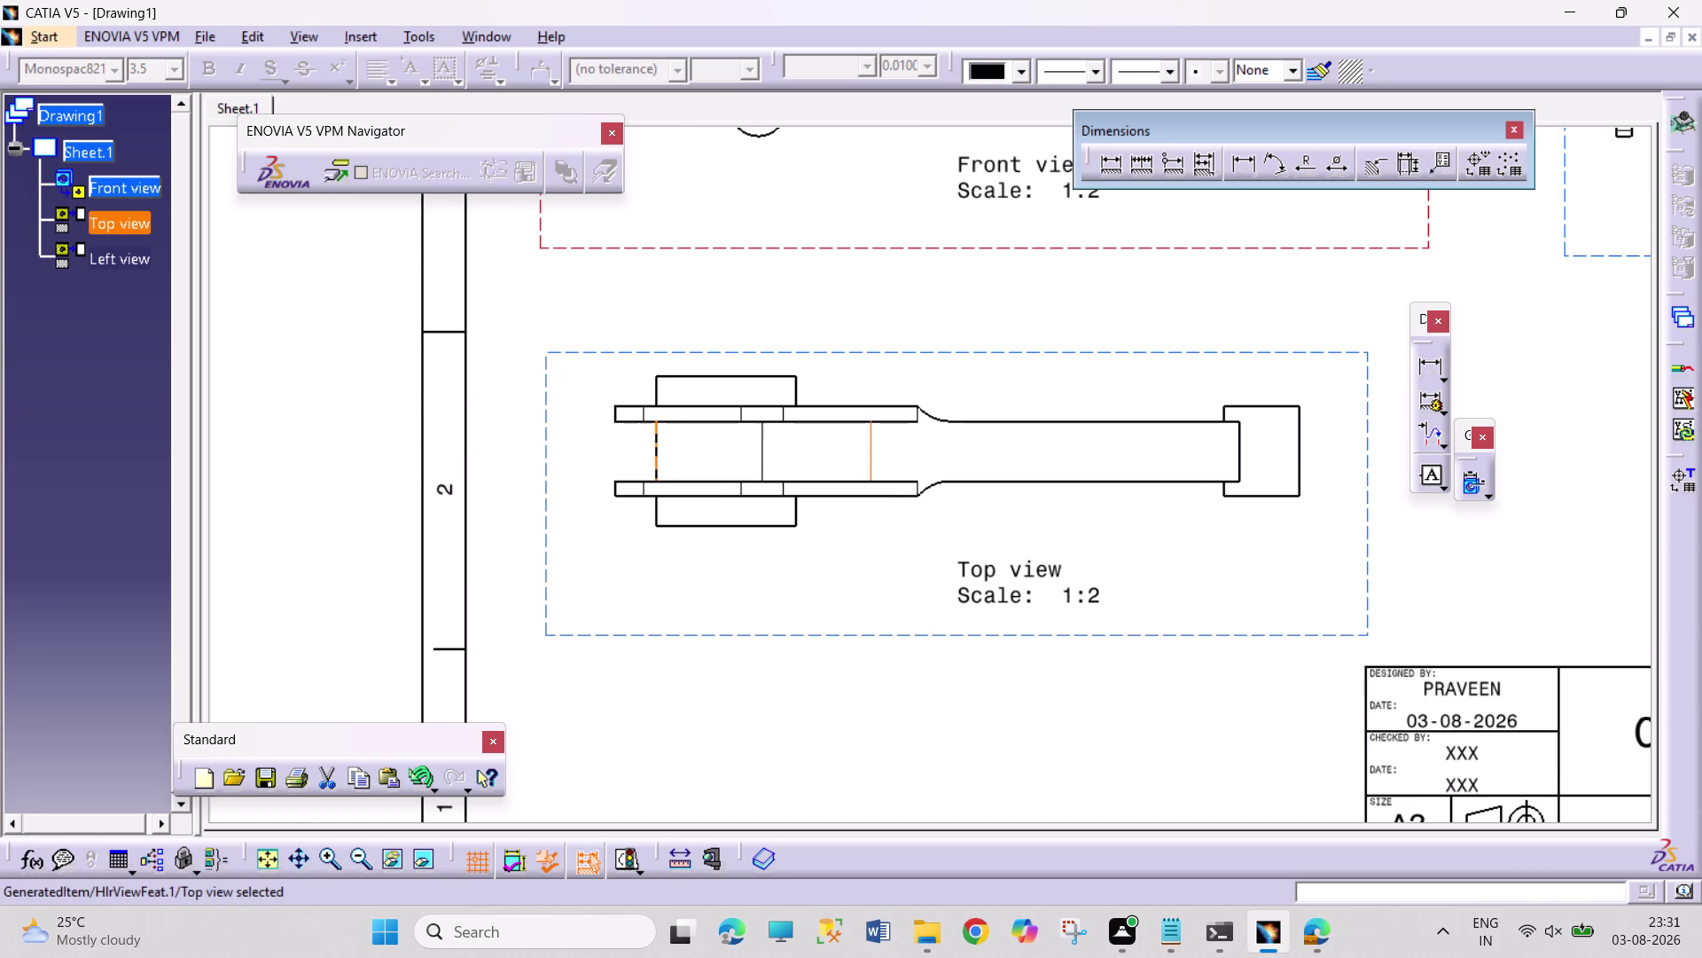
key(Escape)
key(Escape)
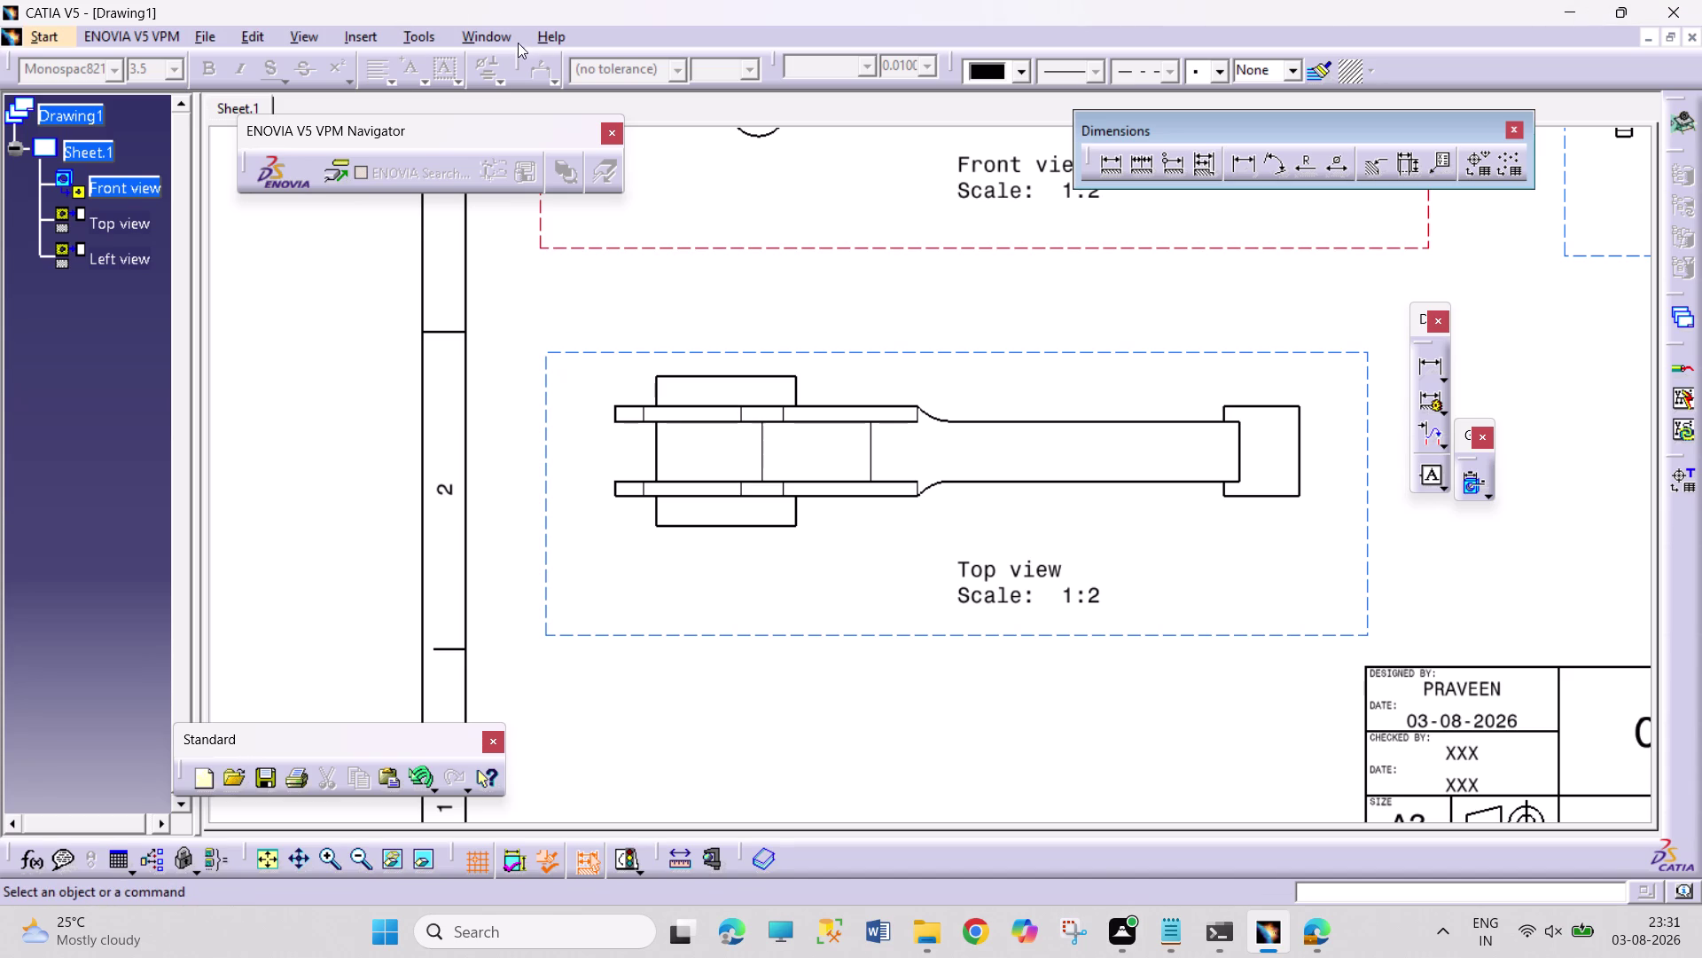
click(353, 34)
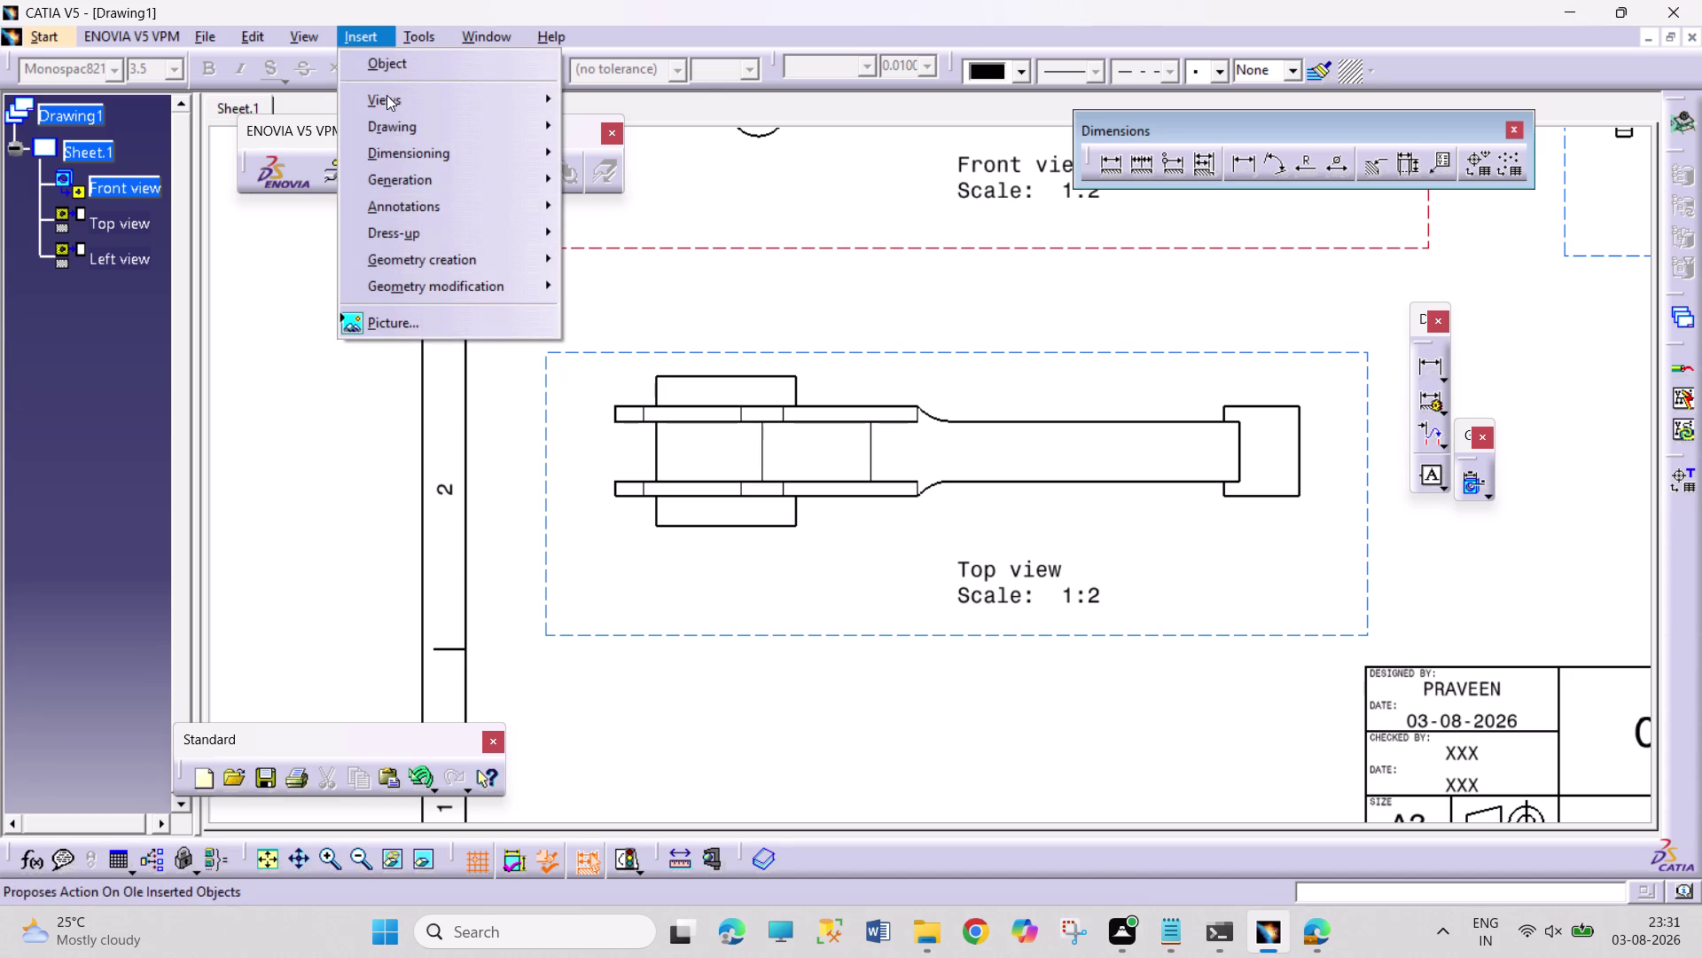
click(386, 95)
click(607, 133)
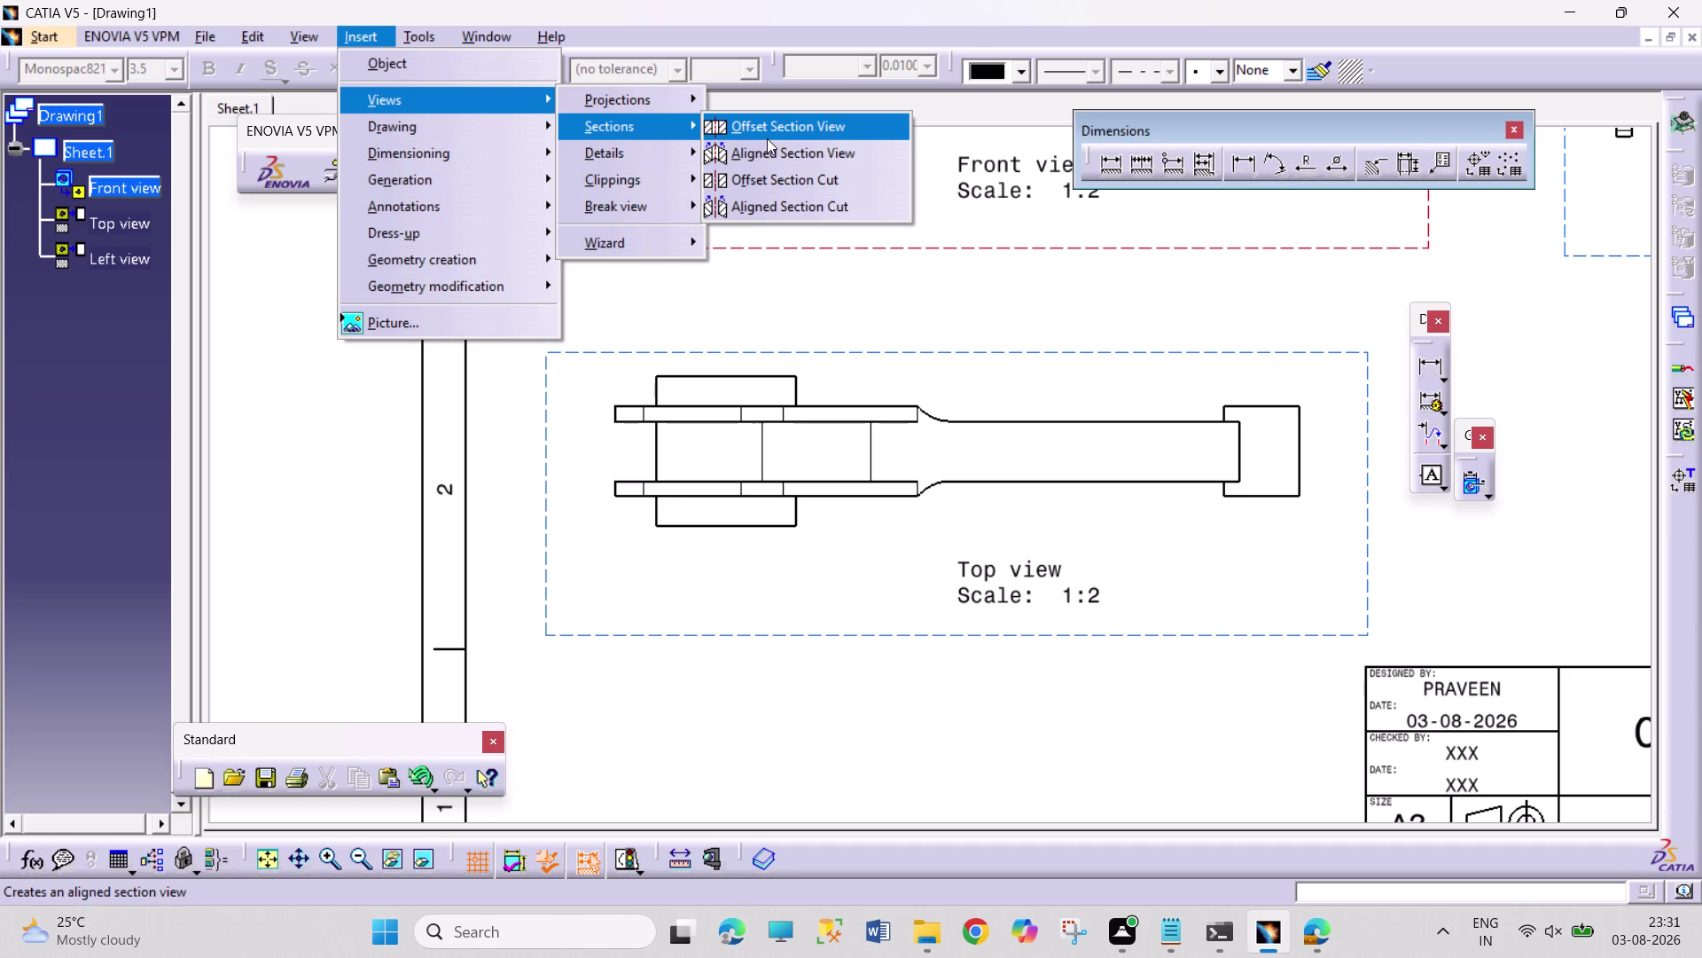
click(769, 137)
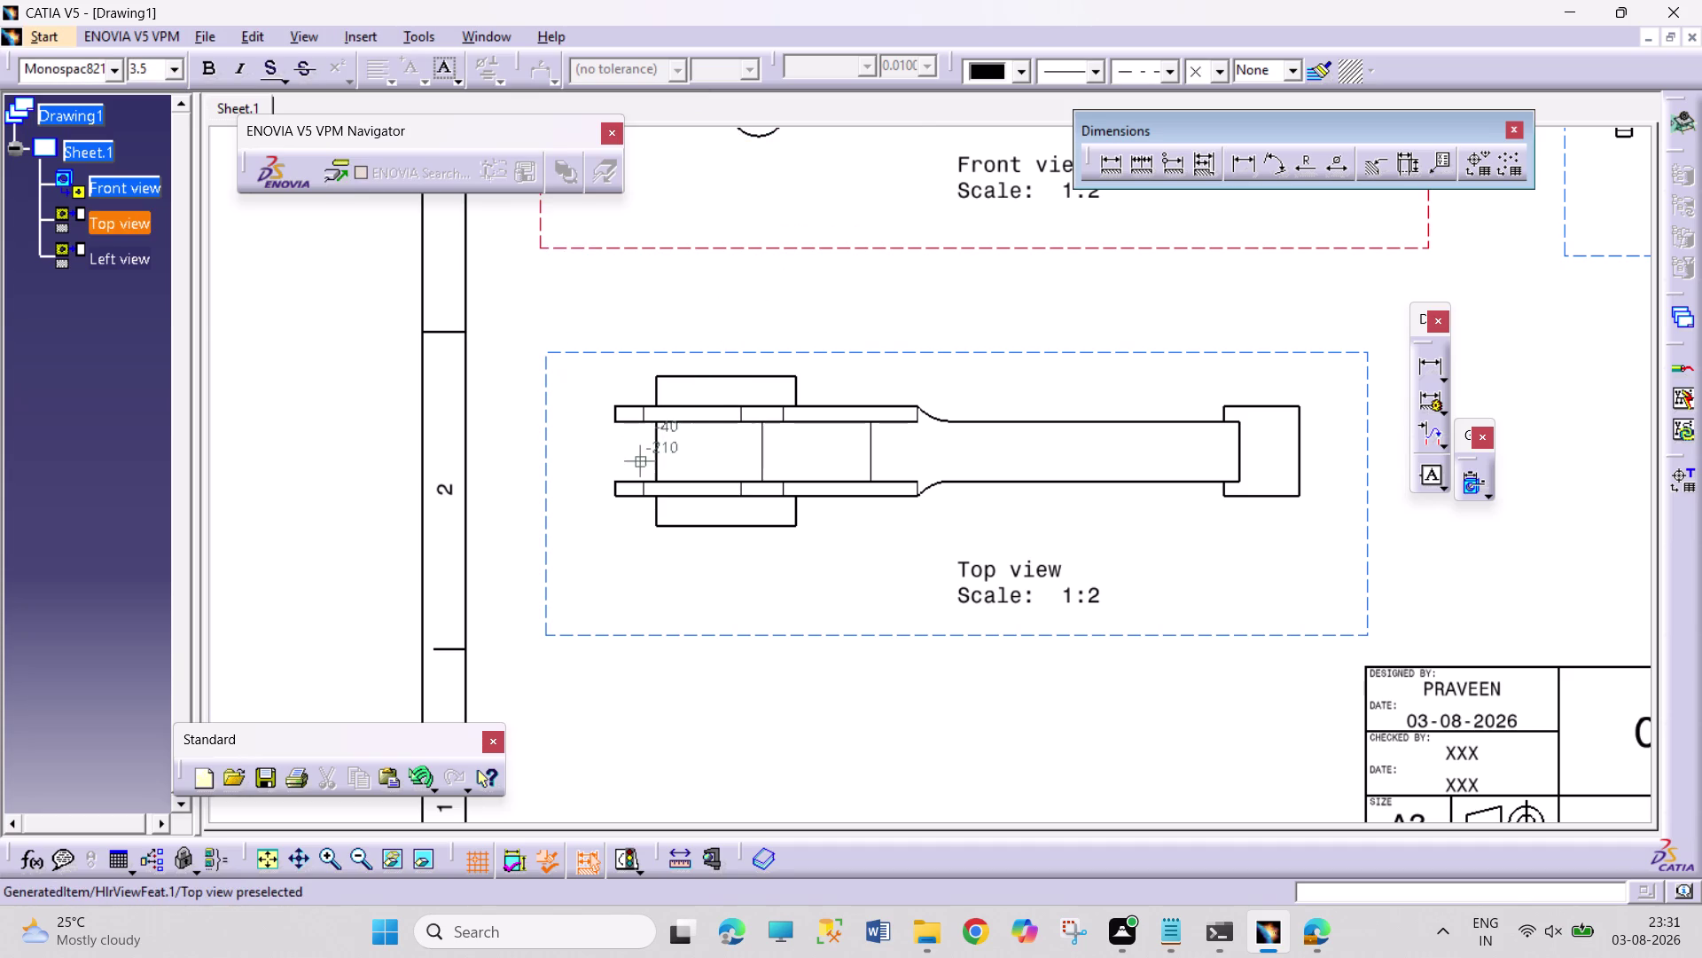
click(657, 449)
scroll(down, 3)
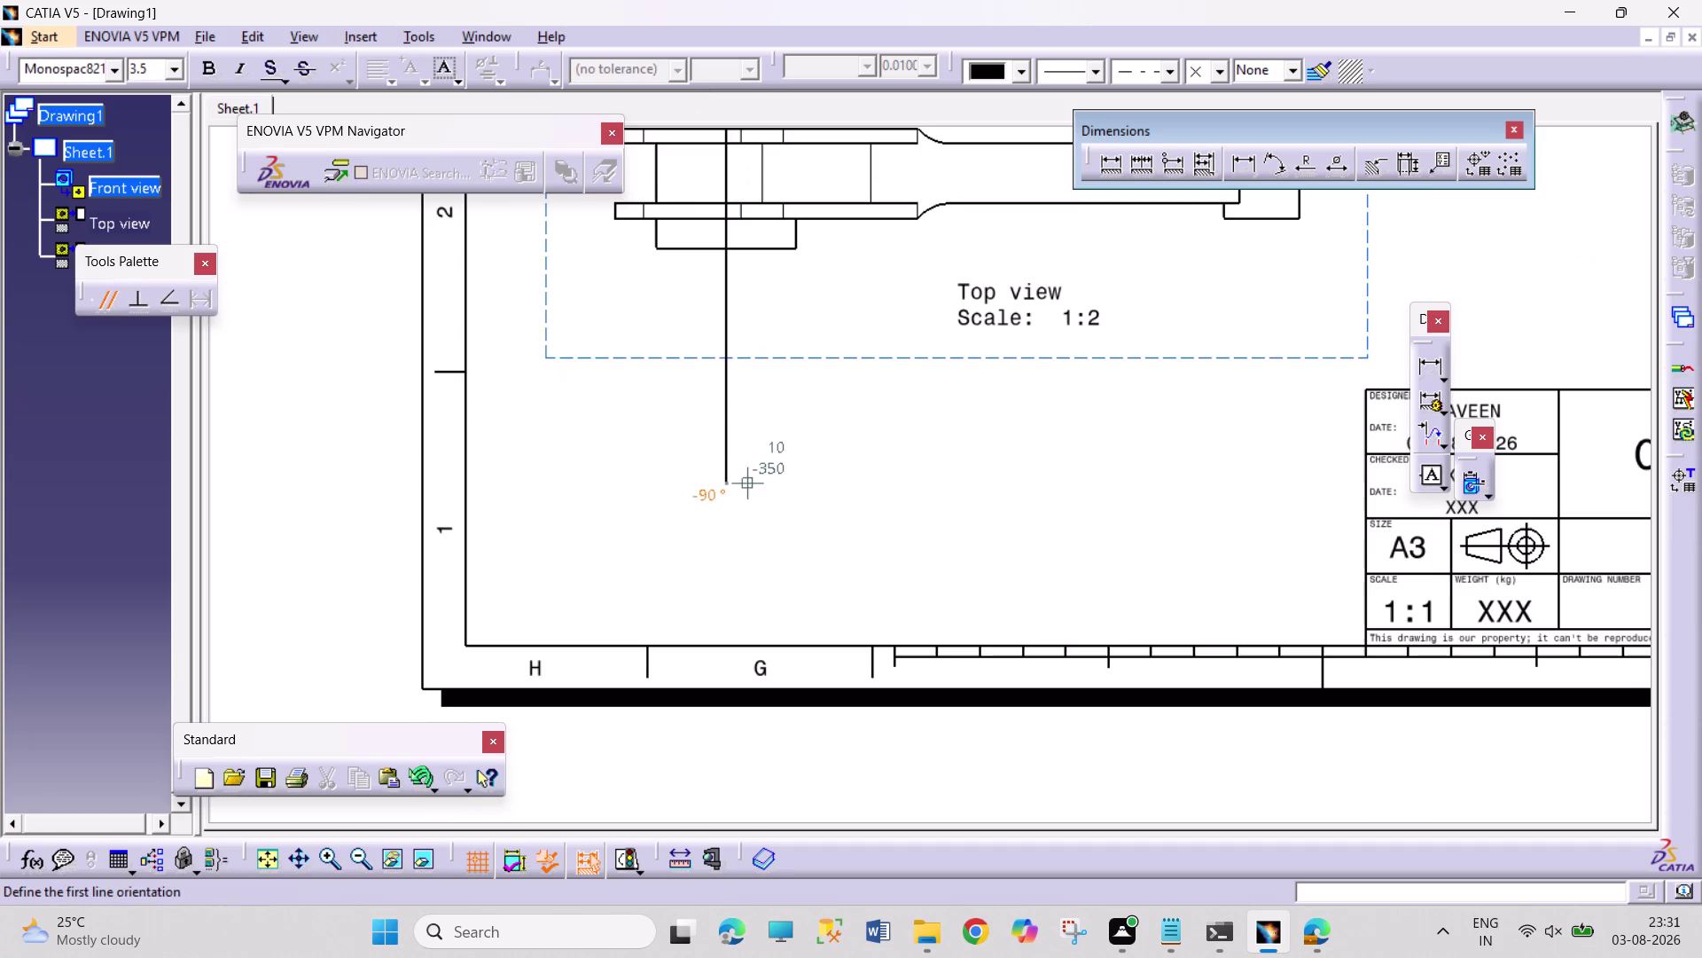
scroll(up, 3)
scroll(up, 3)
key(Escape)
key(Escape)
key(Escape)
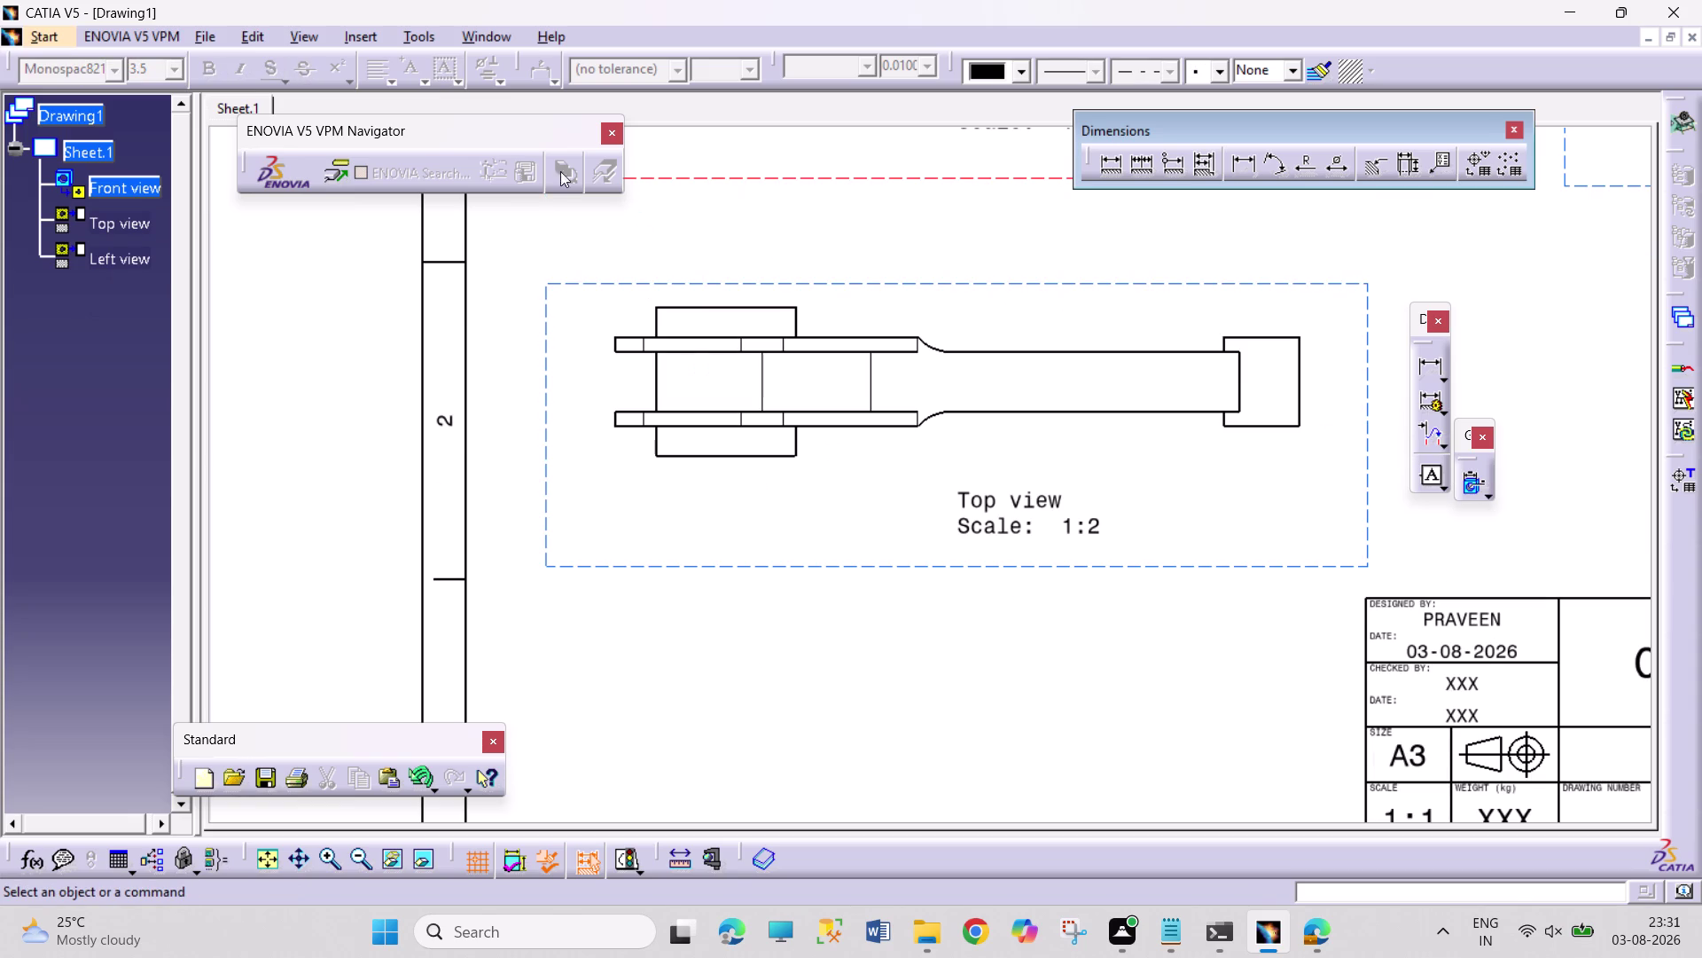
Start an Offset Section View with a cut line along the rod's centre, turning down past its right end.
click(370, 42)
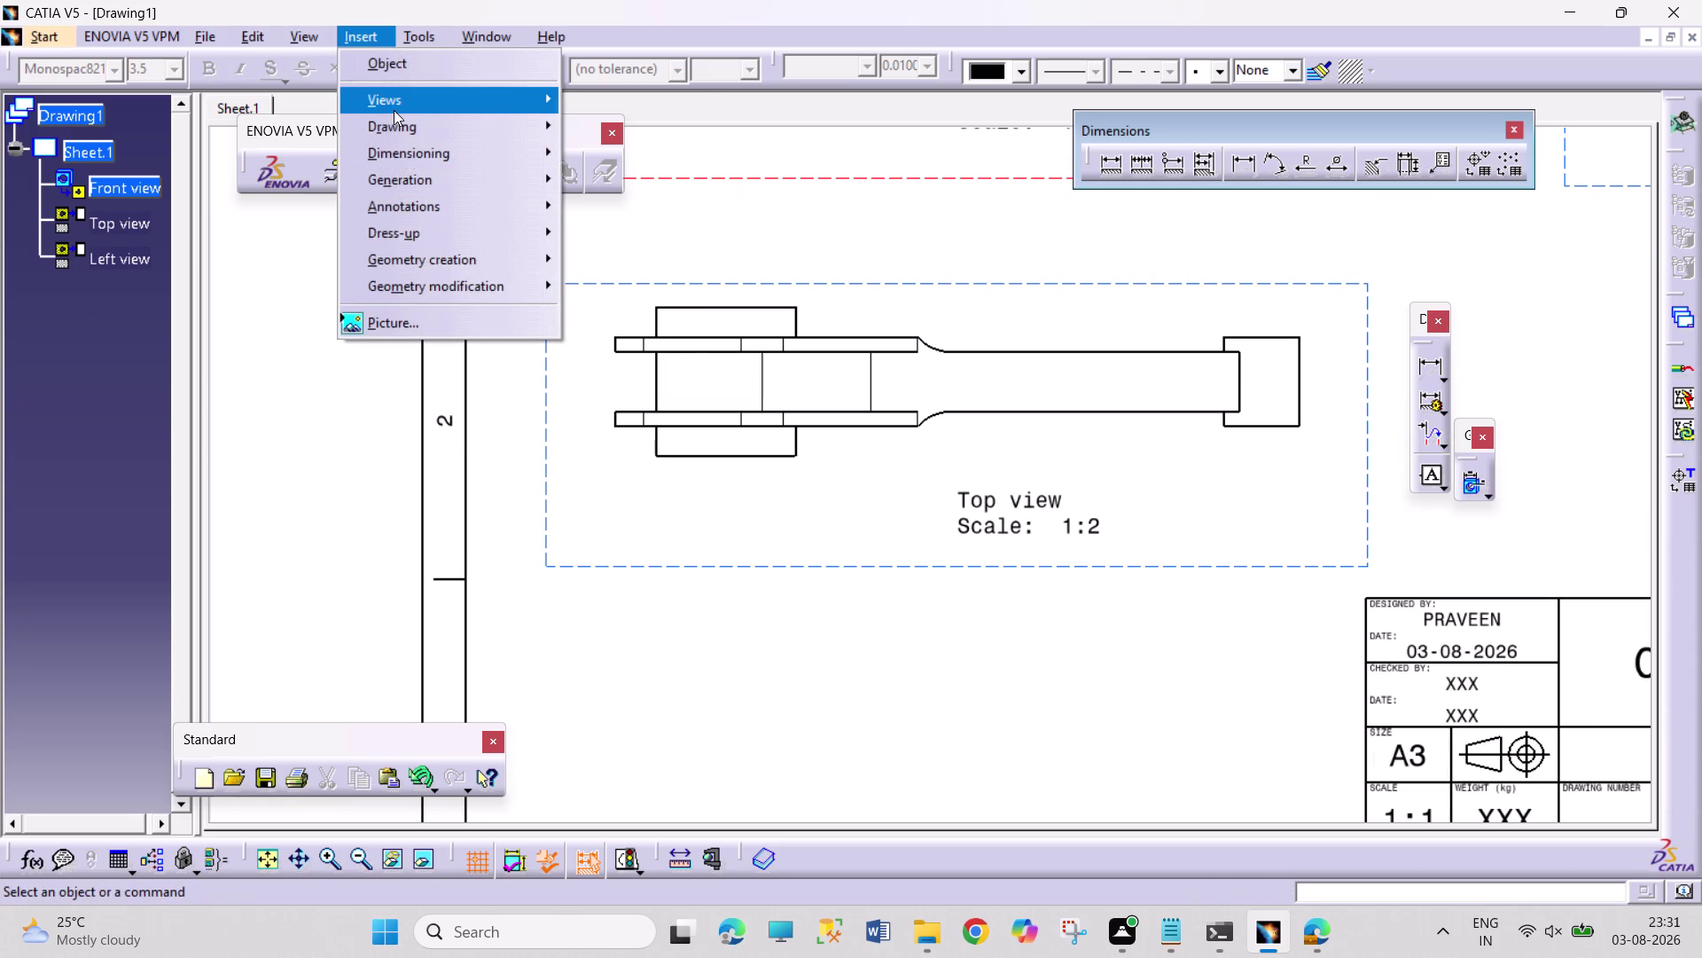
click(584, 123)
click(722, 119)
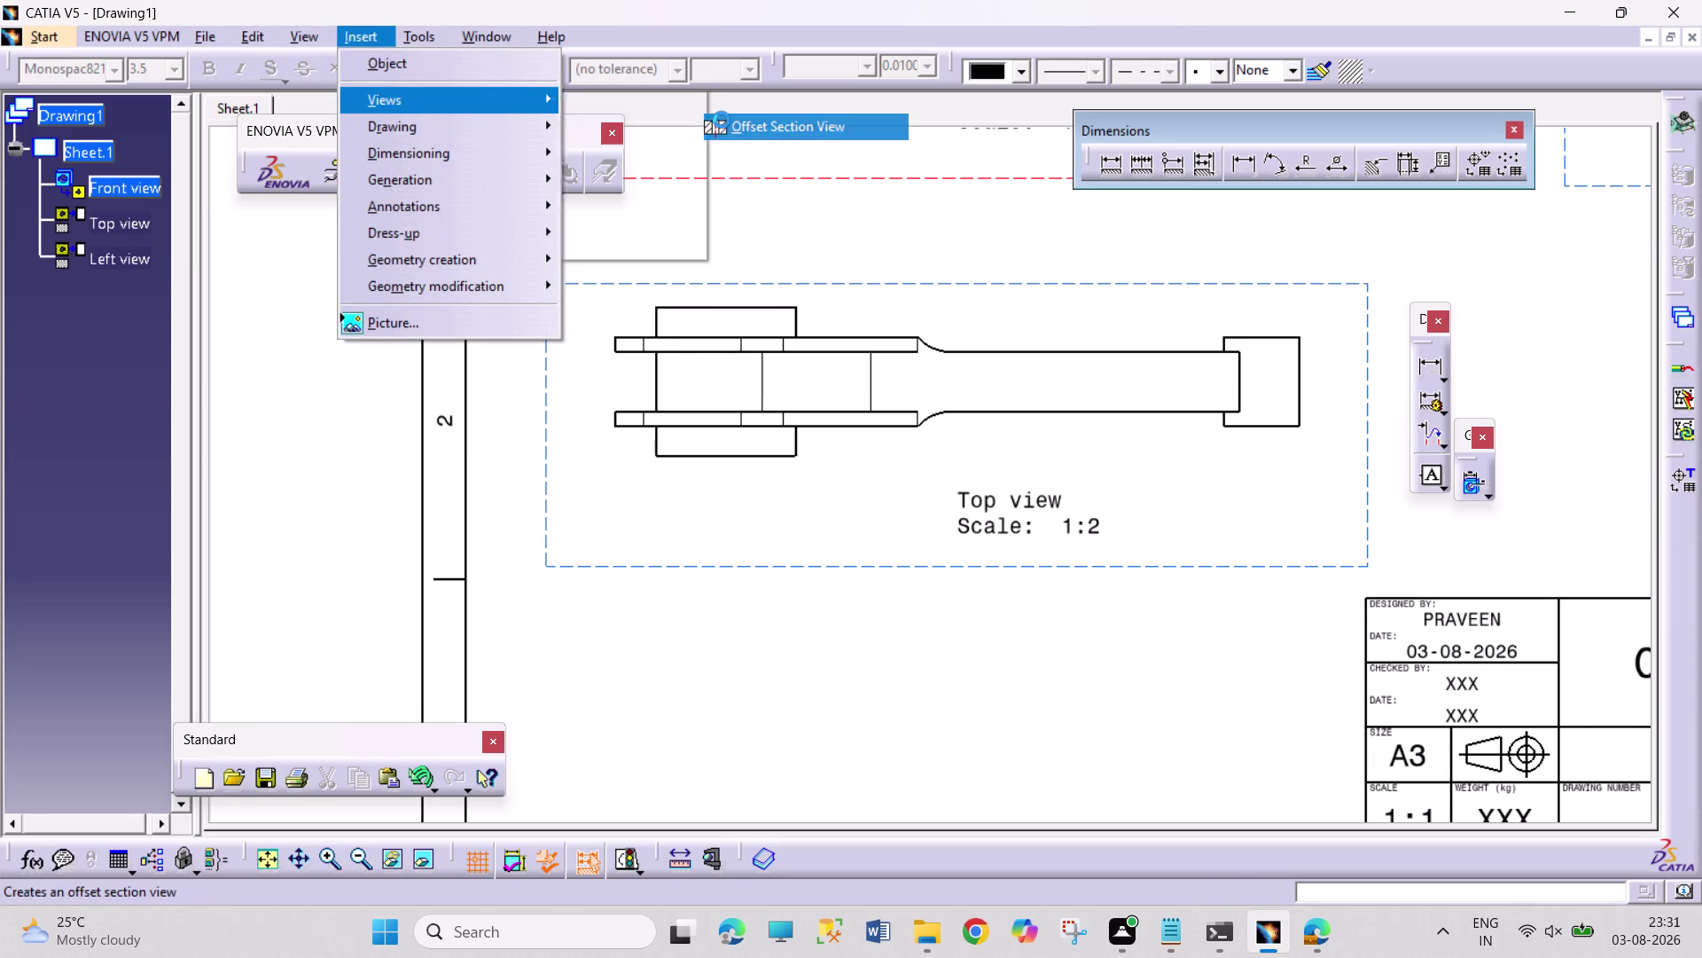
click(611, 382)
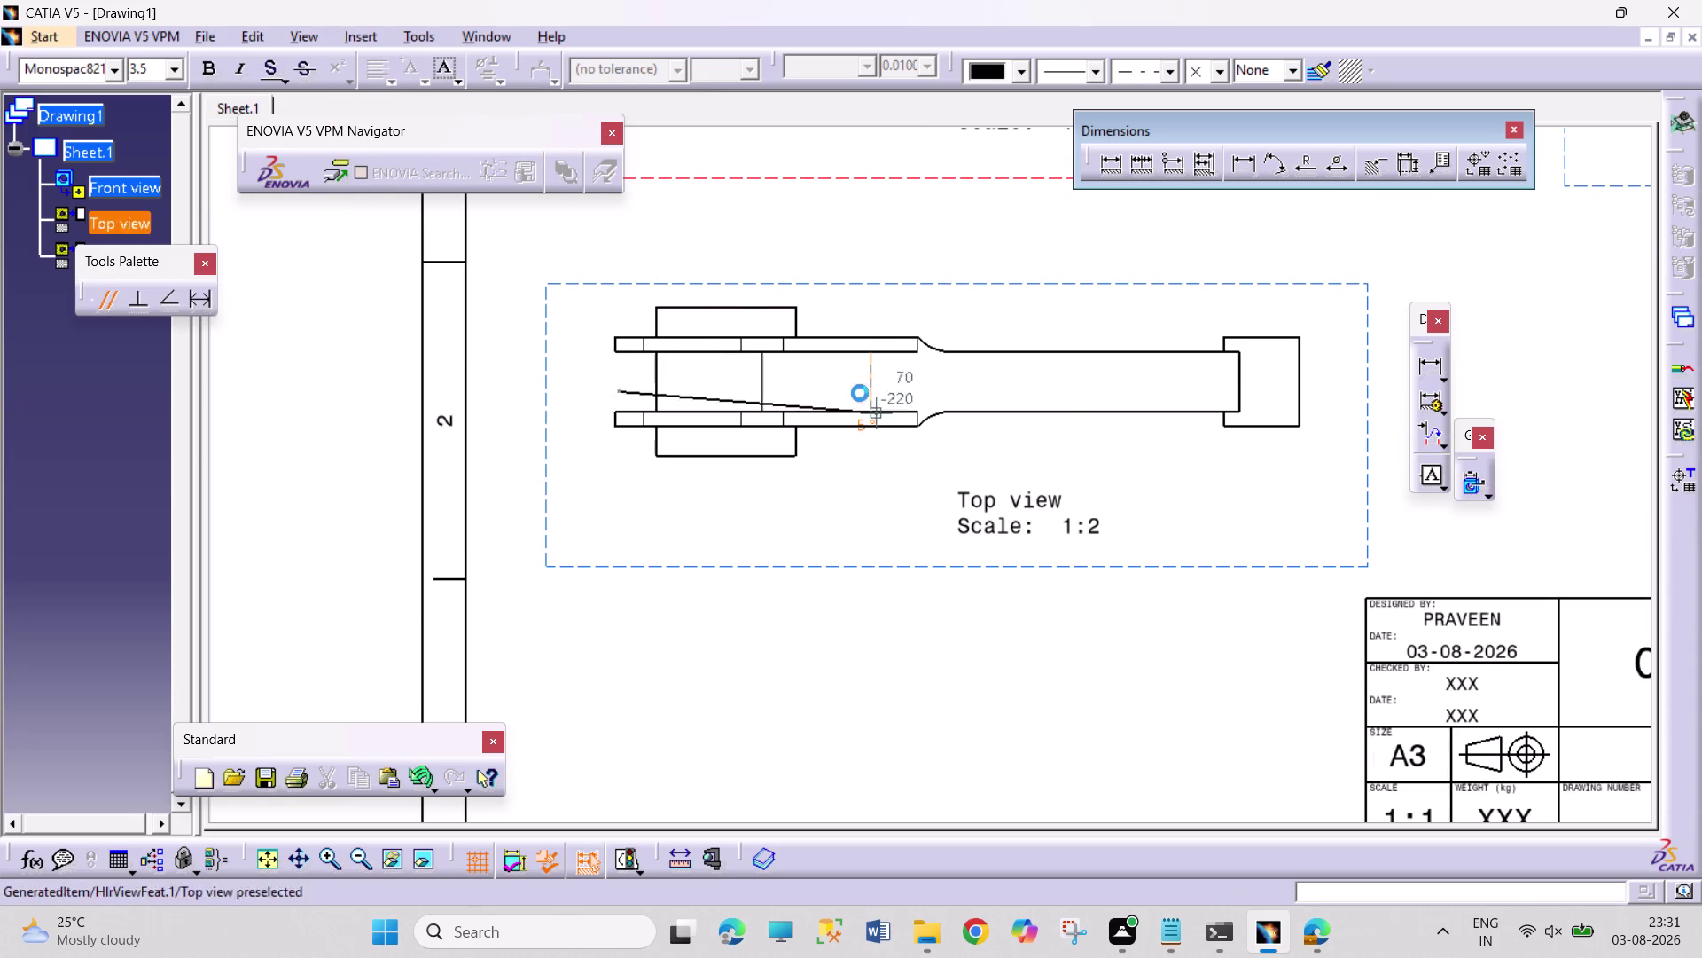
click(1308, 389)
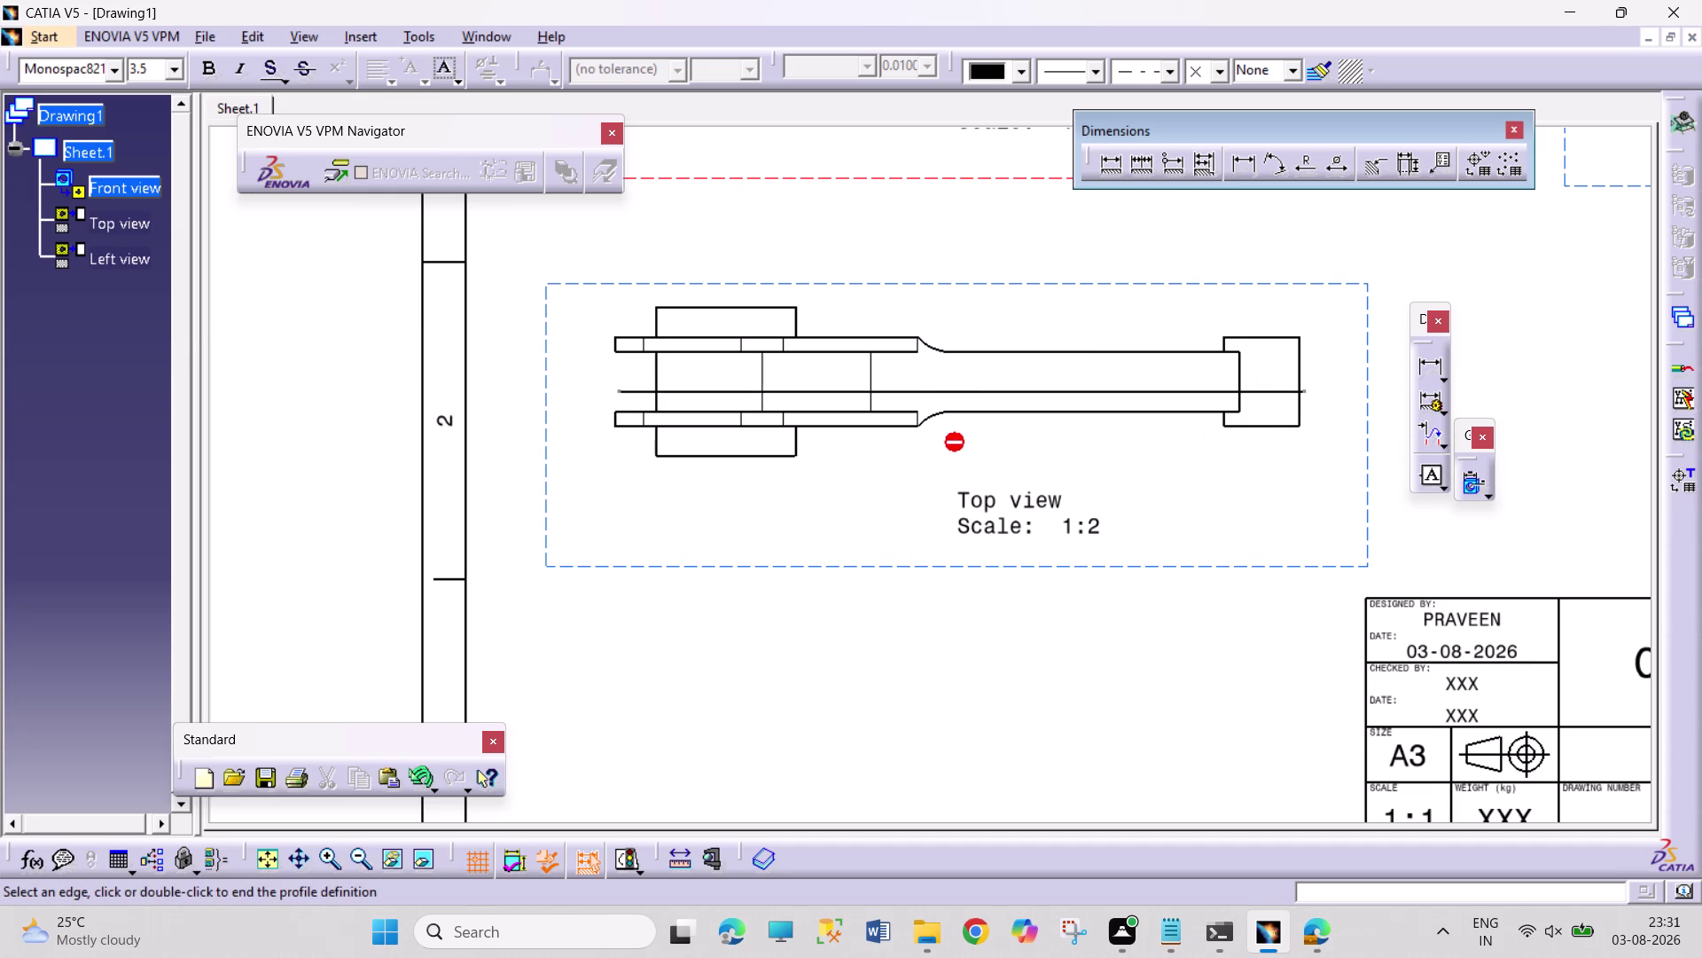
click(963, 442)
click(1321, 485)
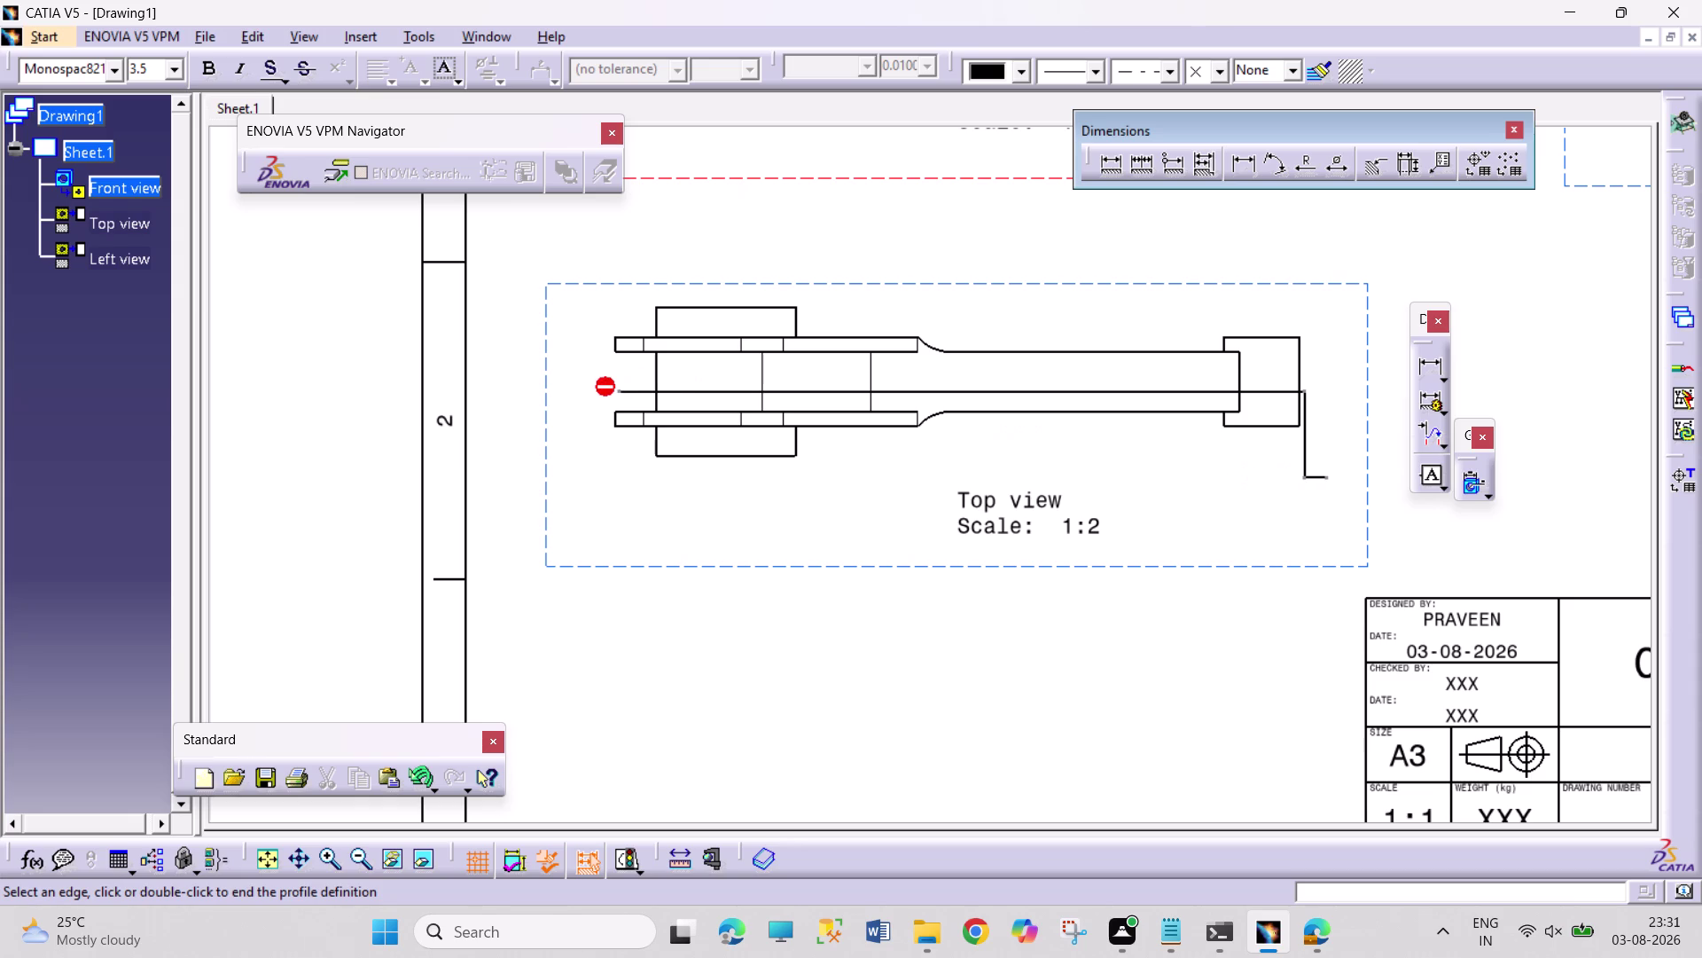
Add the final corner, finish the cut profile, and cancel placing the section view.
drag(616, 389, 611, 448)
click(850, 451)
double_click(1282, 410)
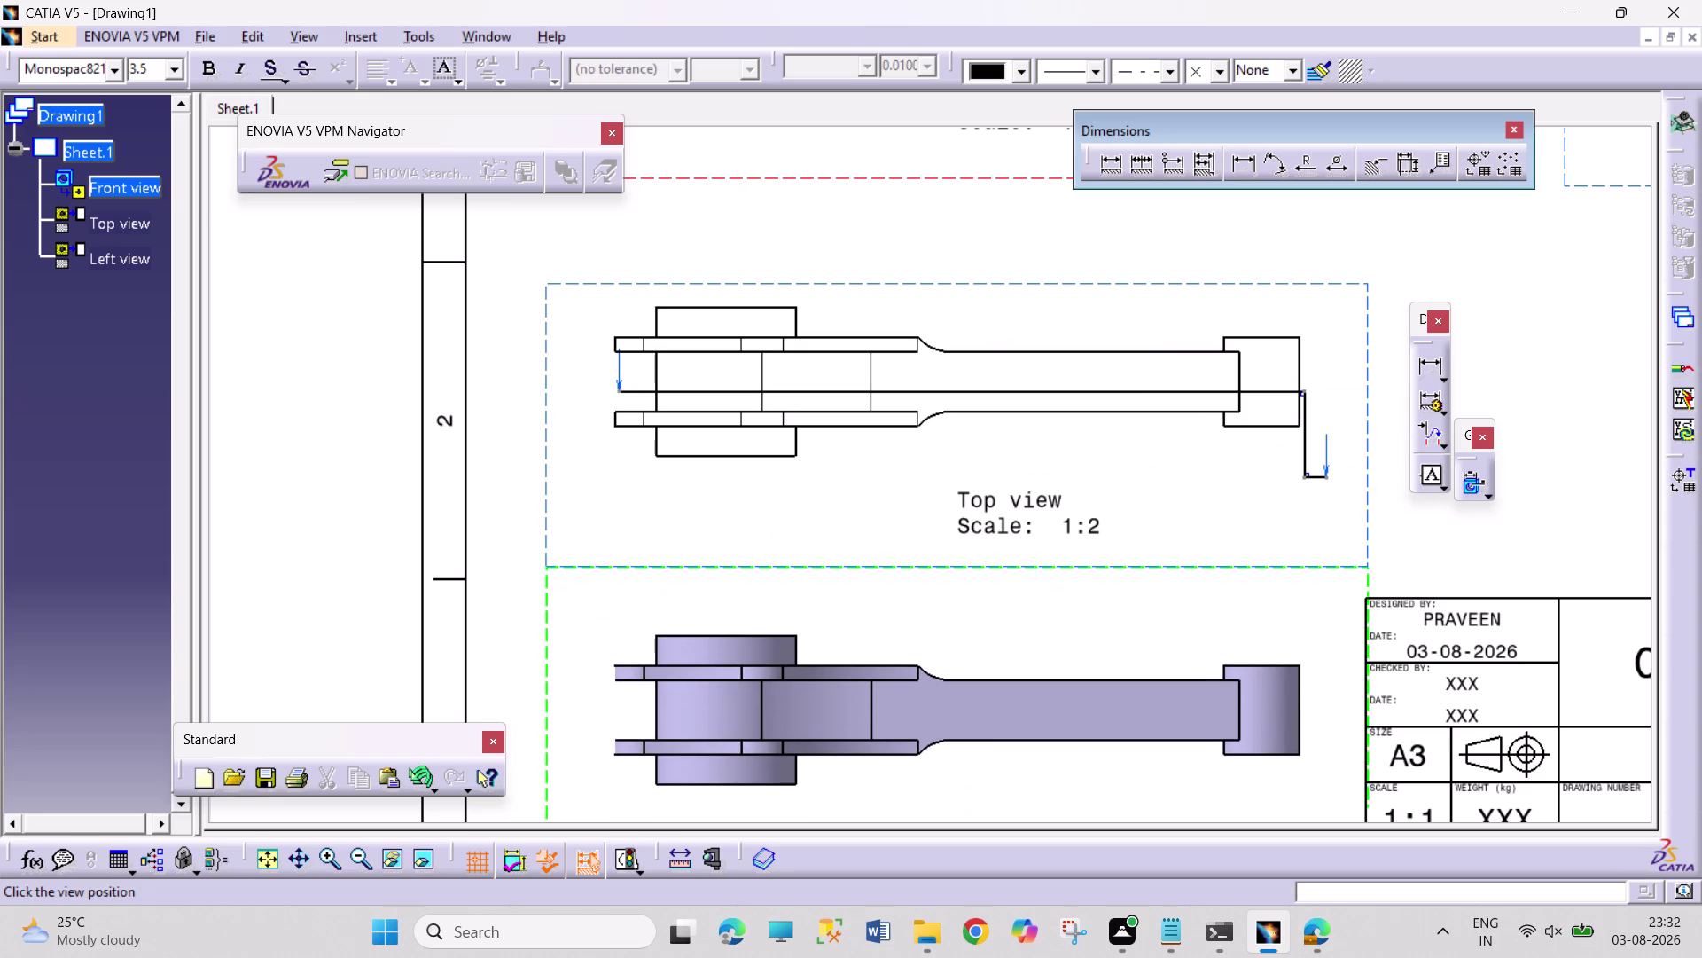
key(Escape)
scroll(up, 3)
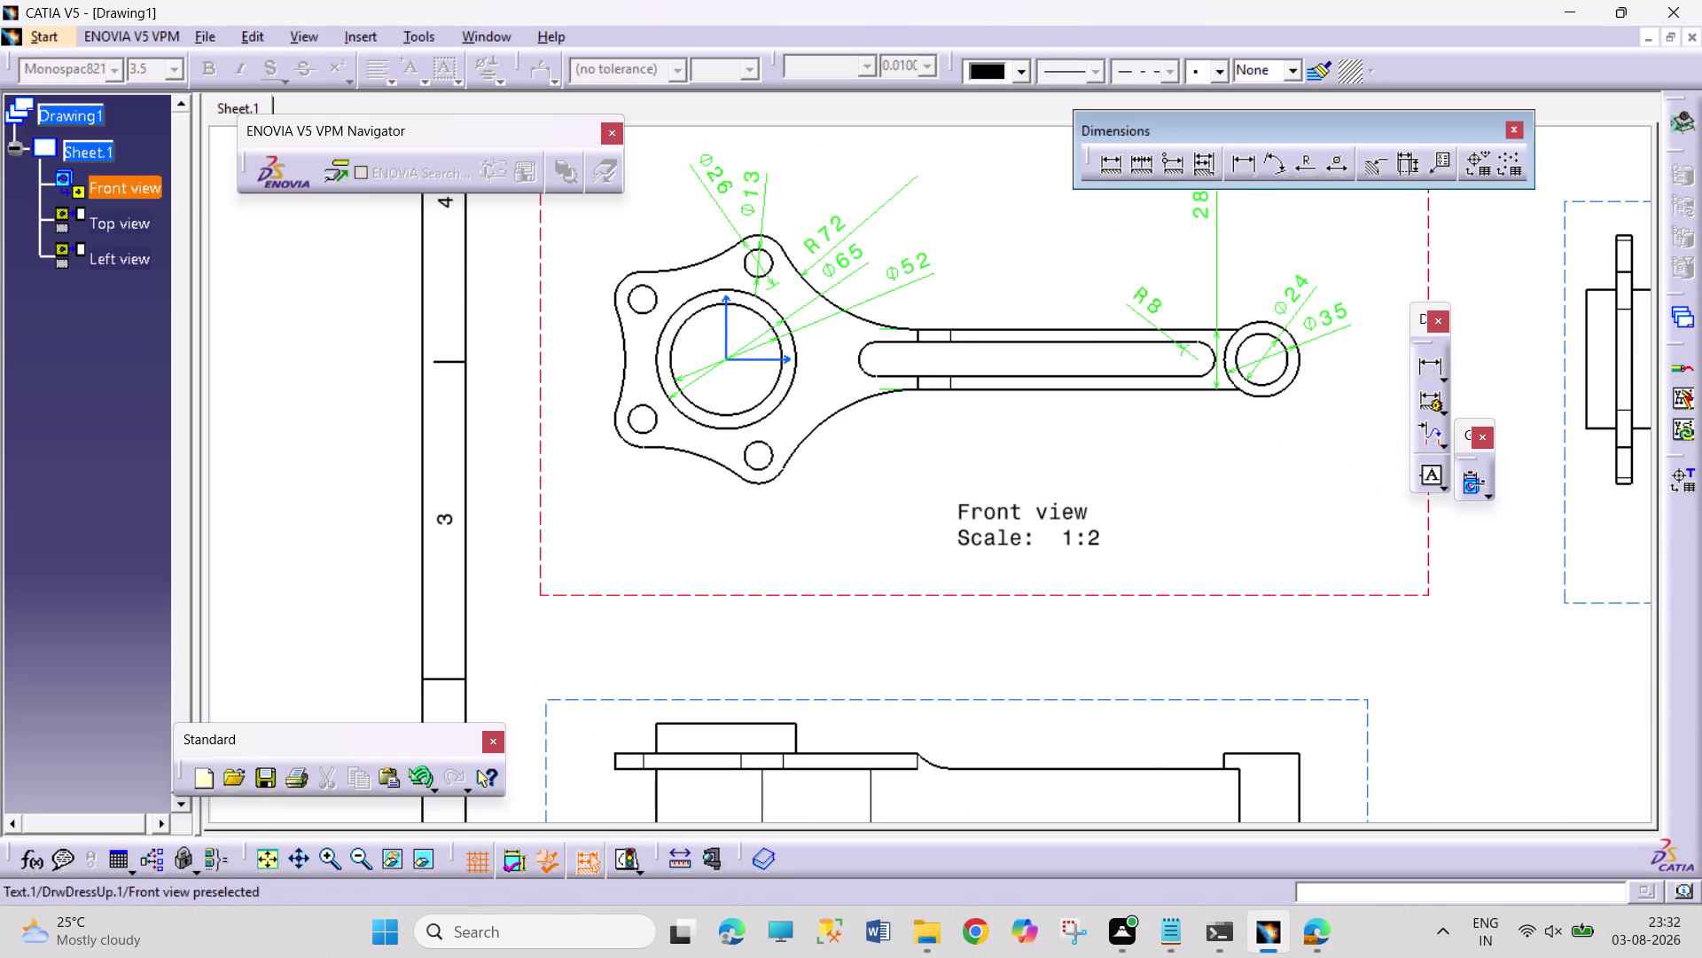
scroll(down, 3)
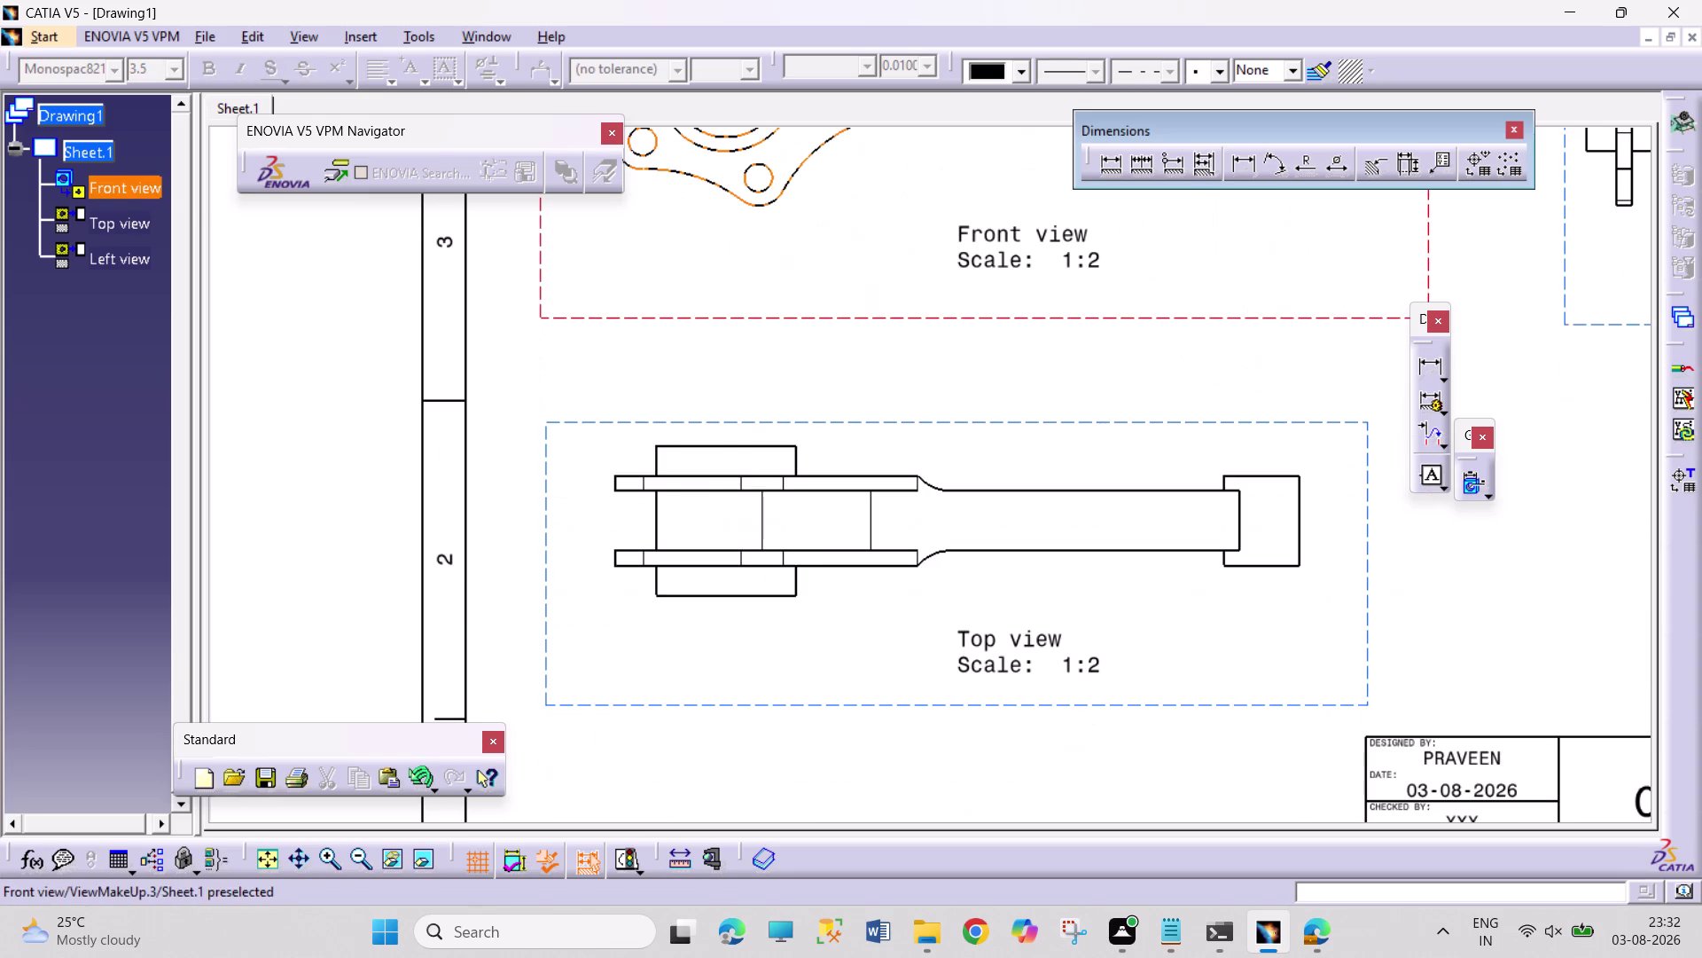
scroll(up, 3)
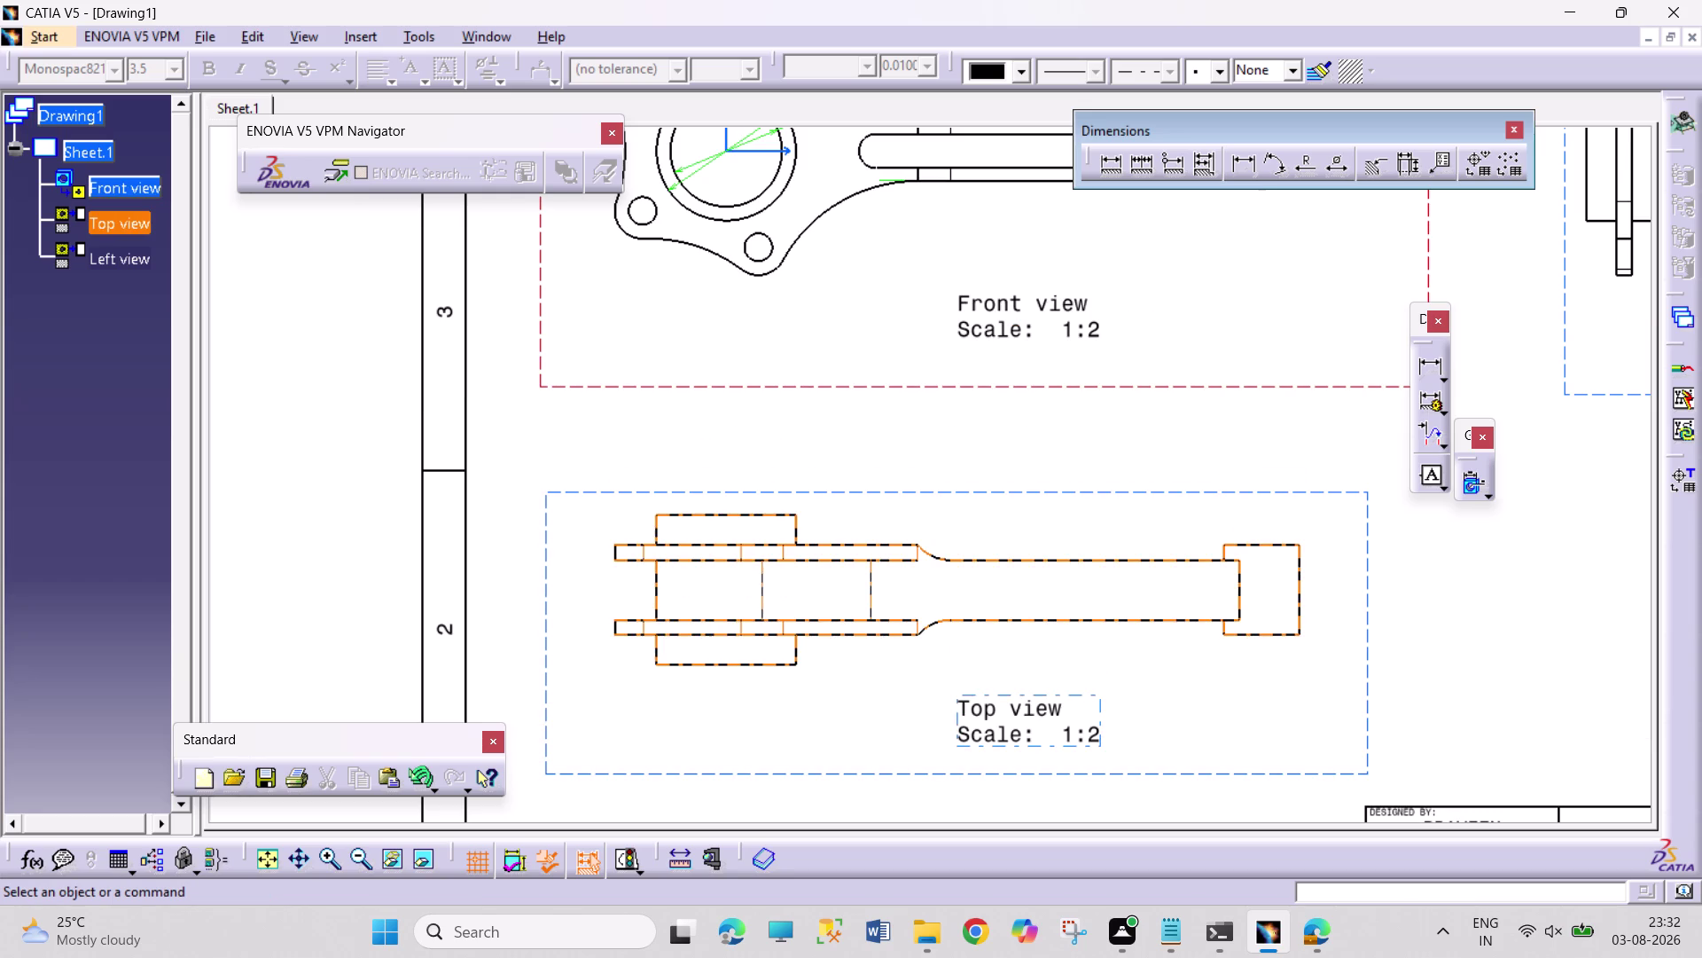
click(1216, 491)
click(368, 42)
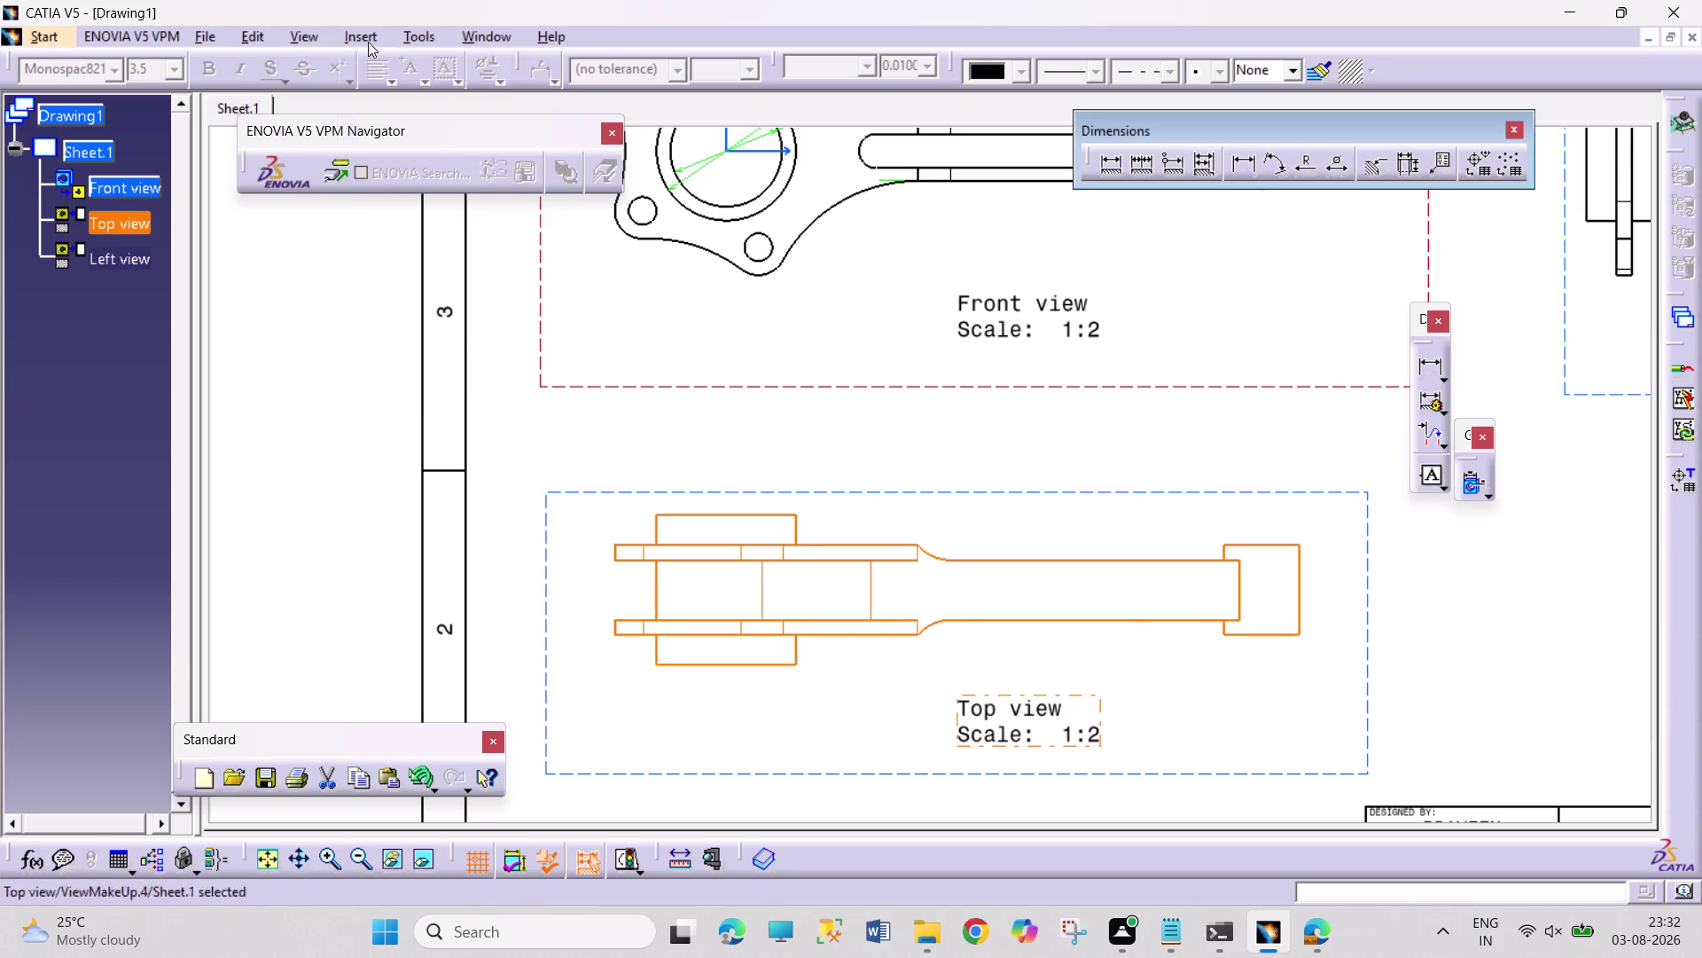
click(385, 95)
click(620, 123)
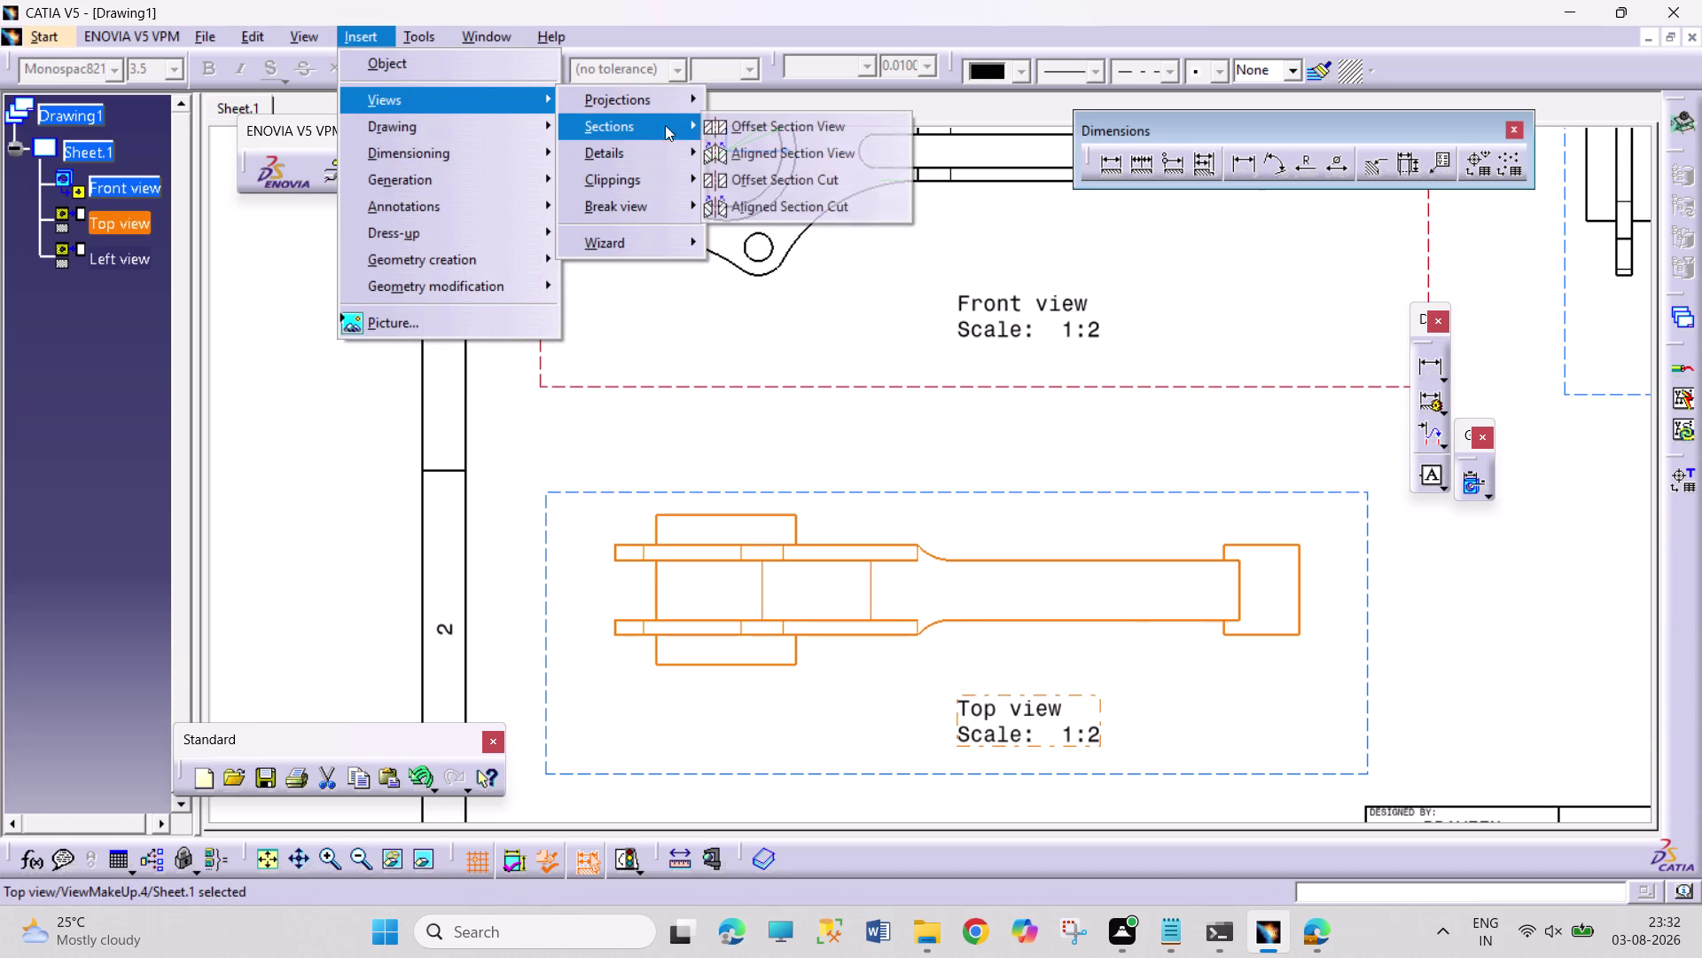
click(743, 128)
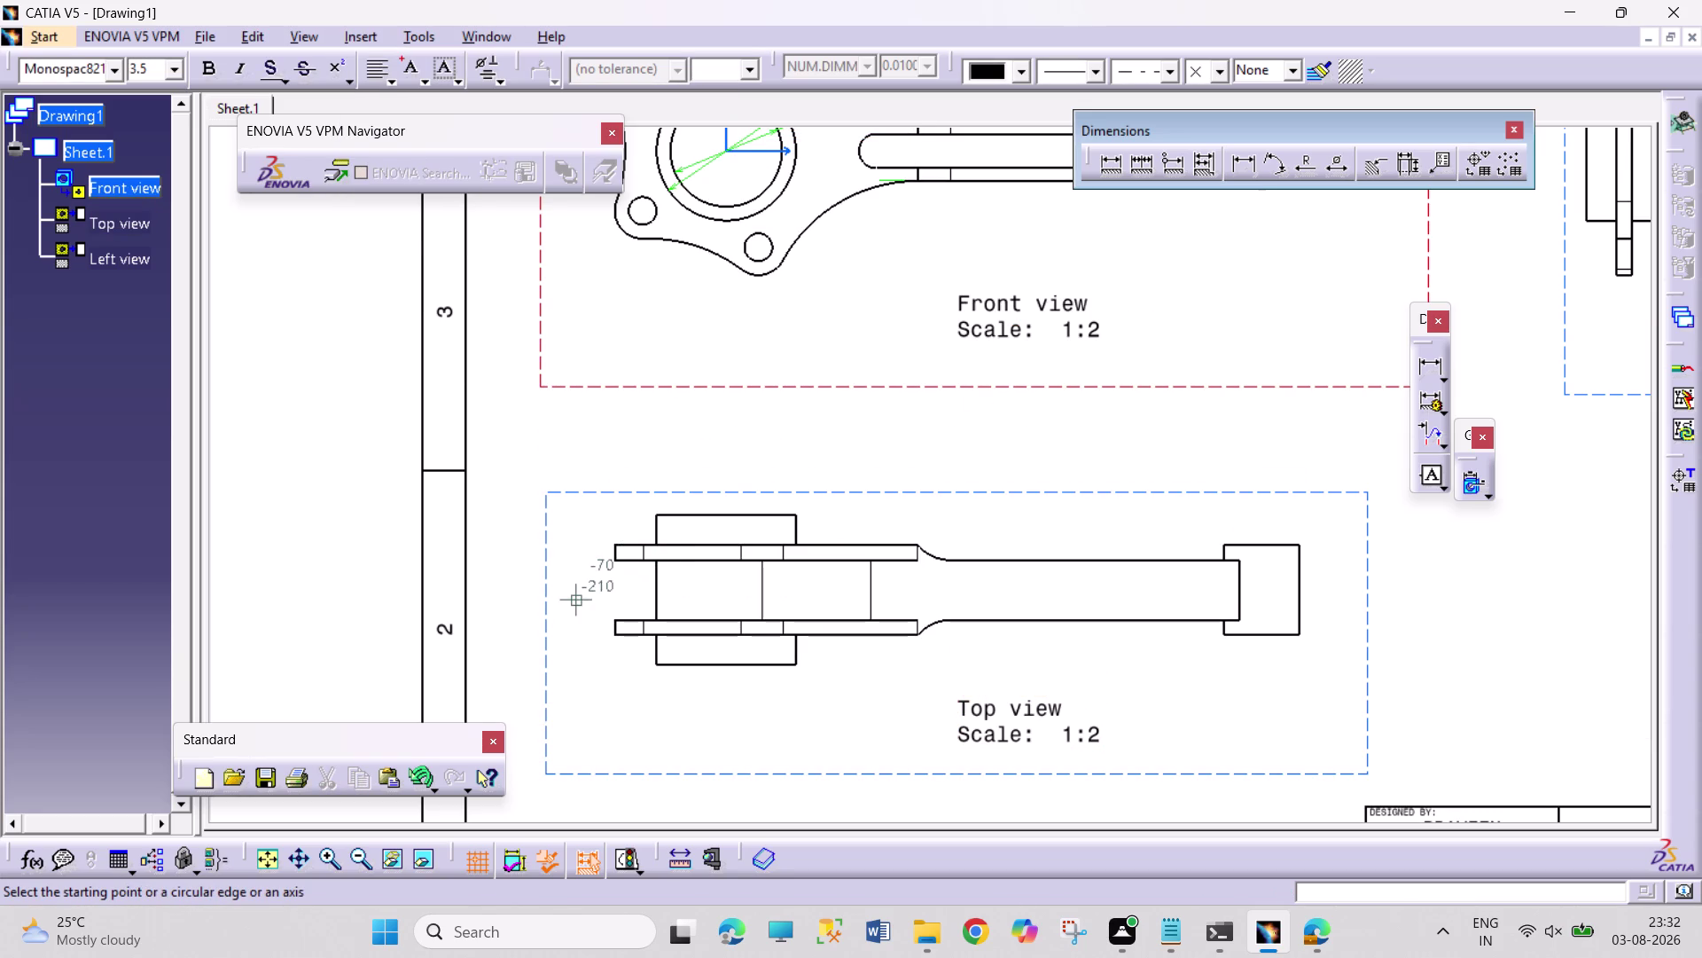
click(593, 546)
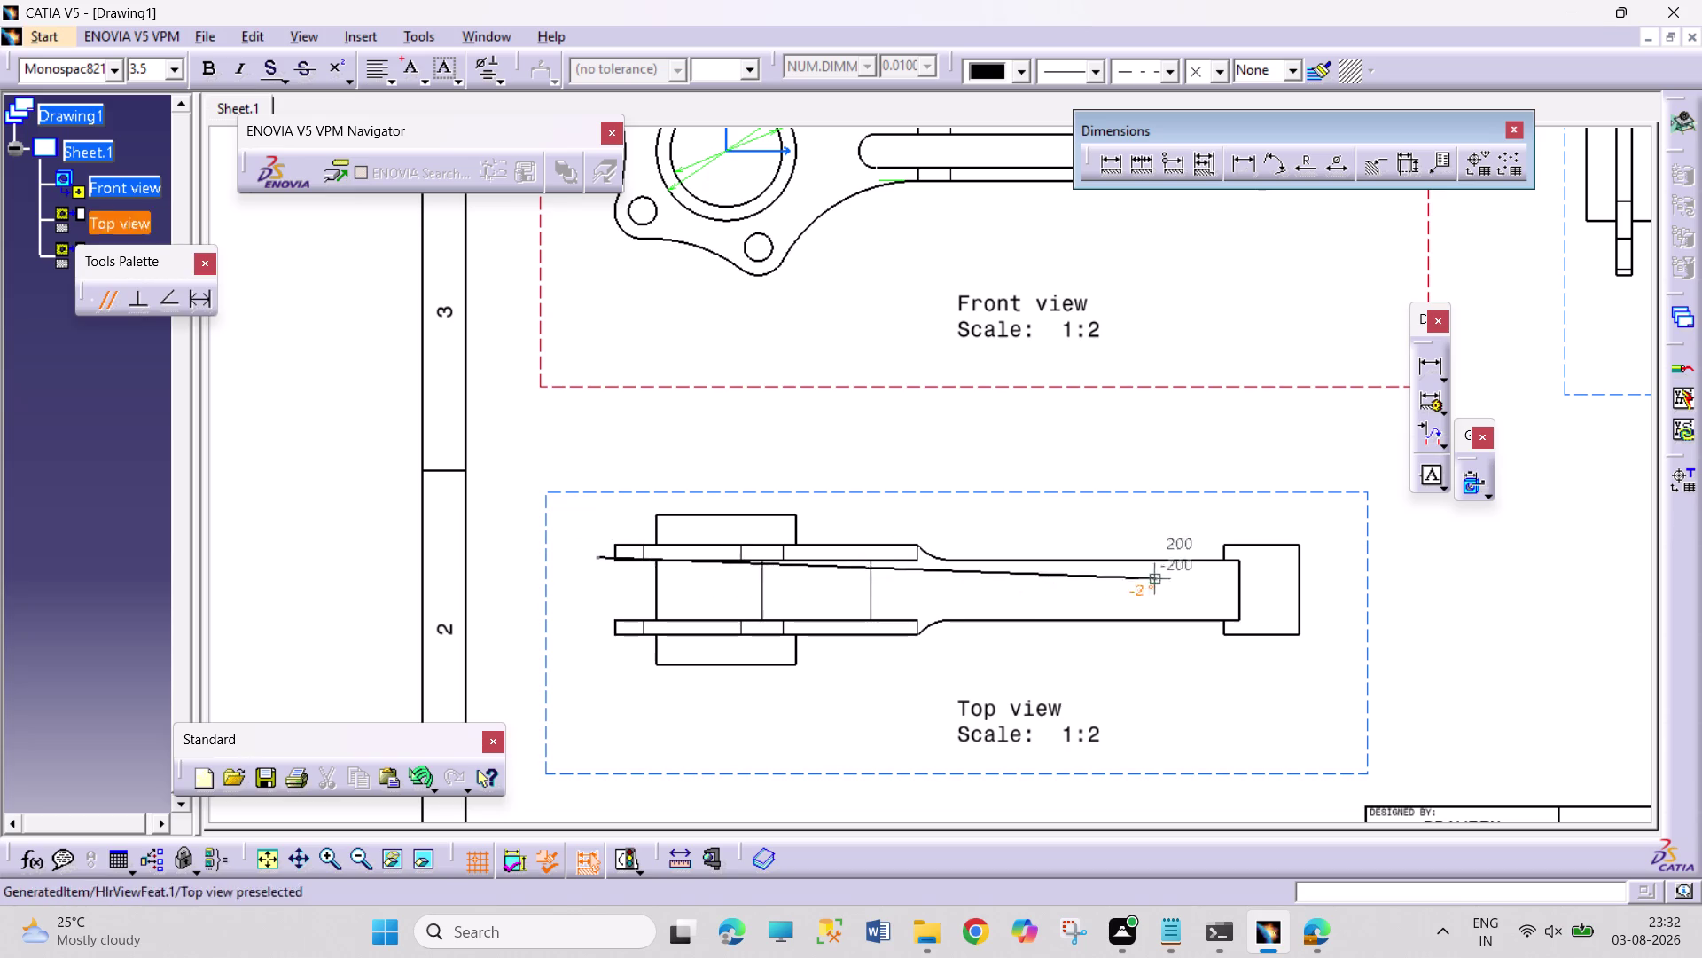
click(1315, 556)
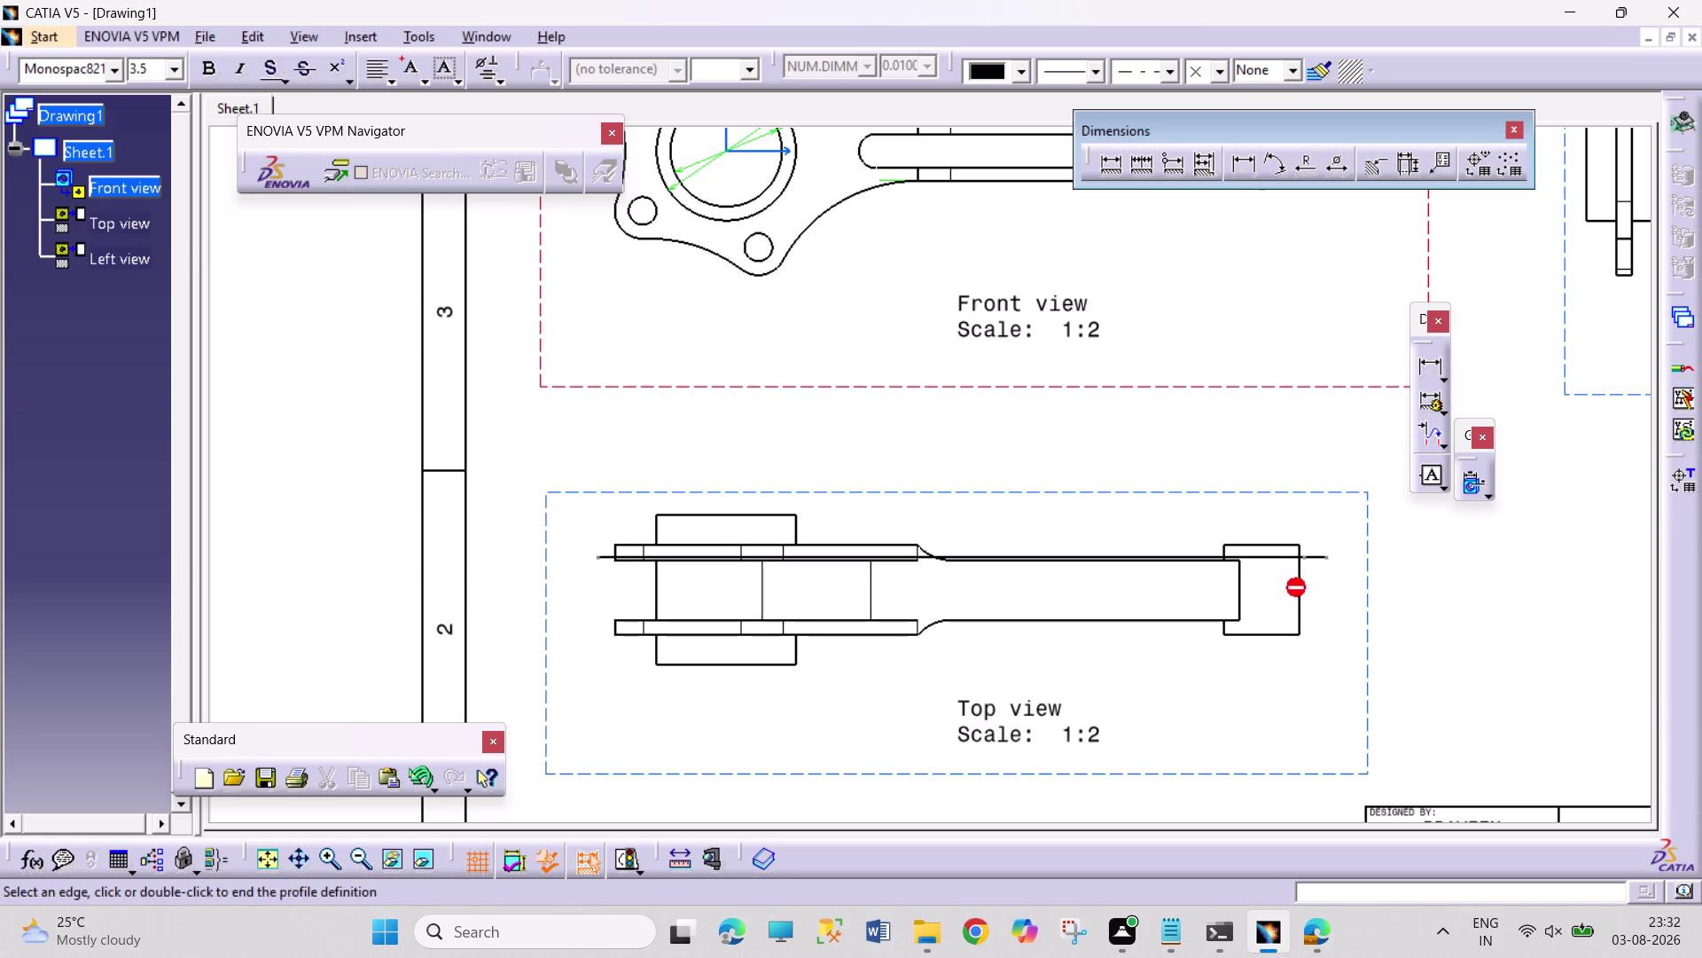
click(1318, 596)
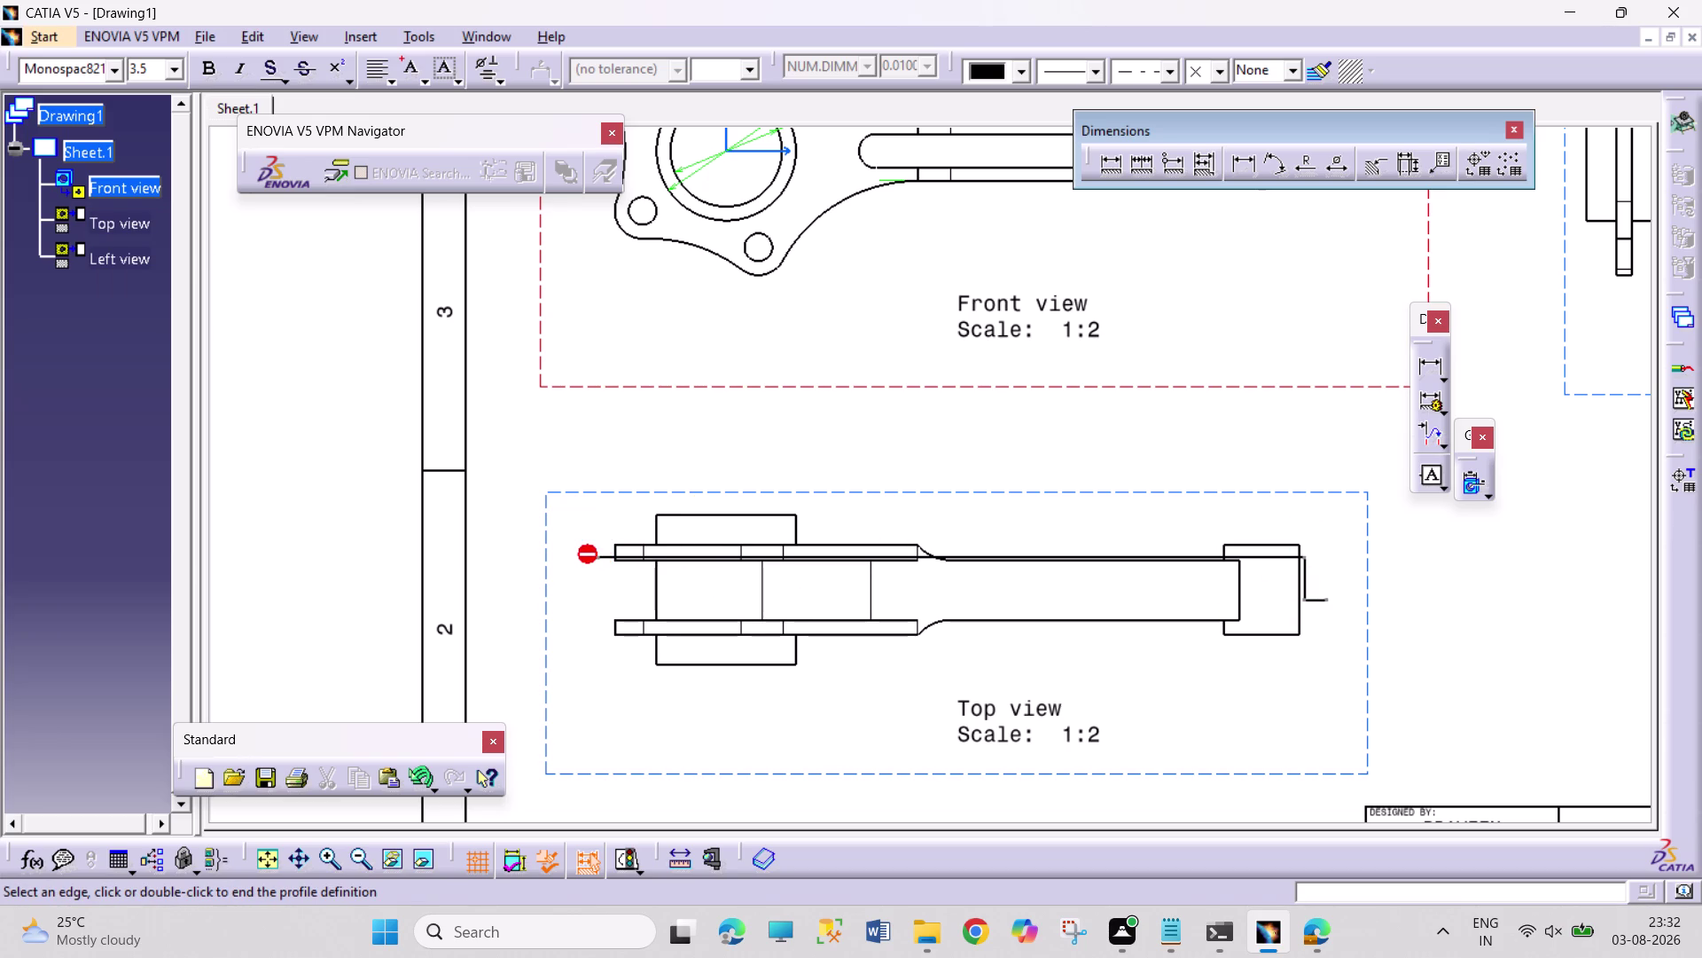
drag(598, 558, 598, 587)
click(598, 604)
key(Escape)
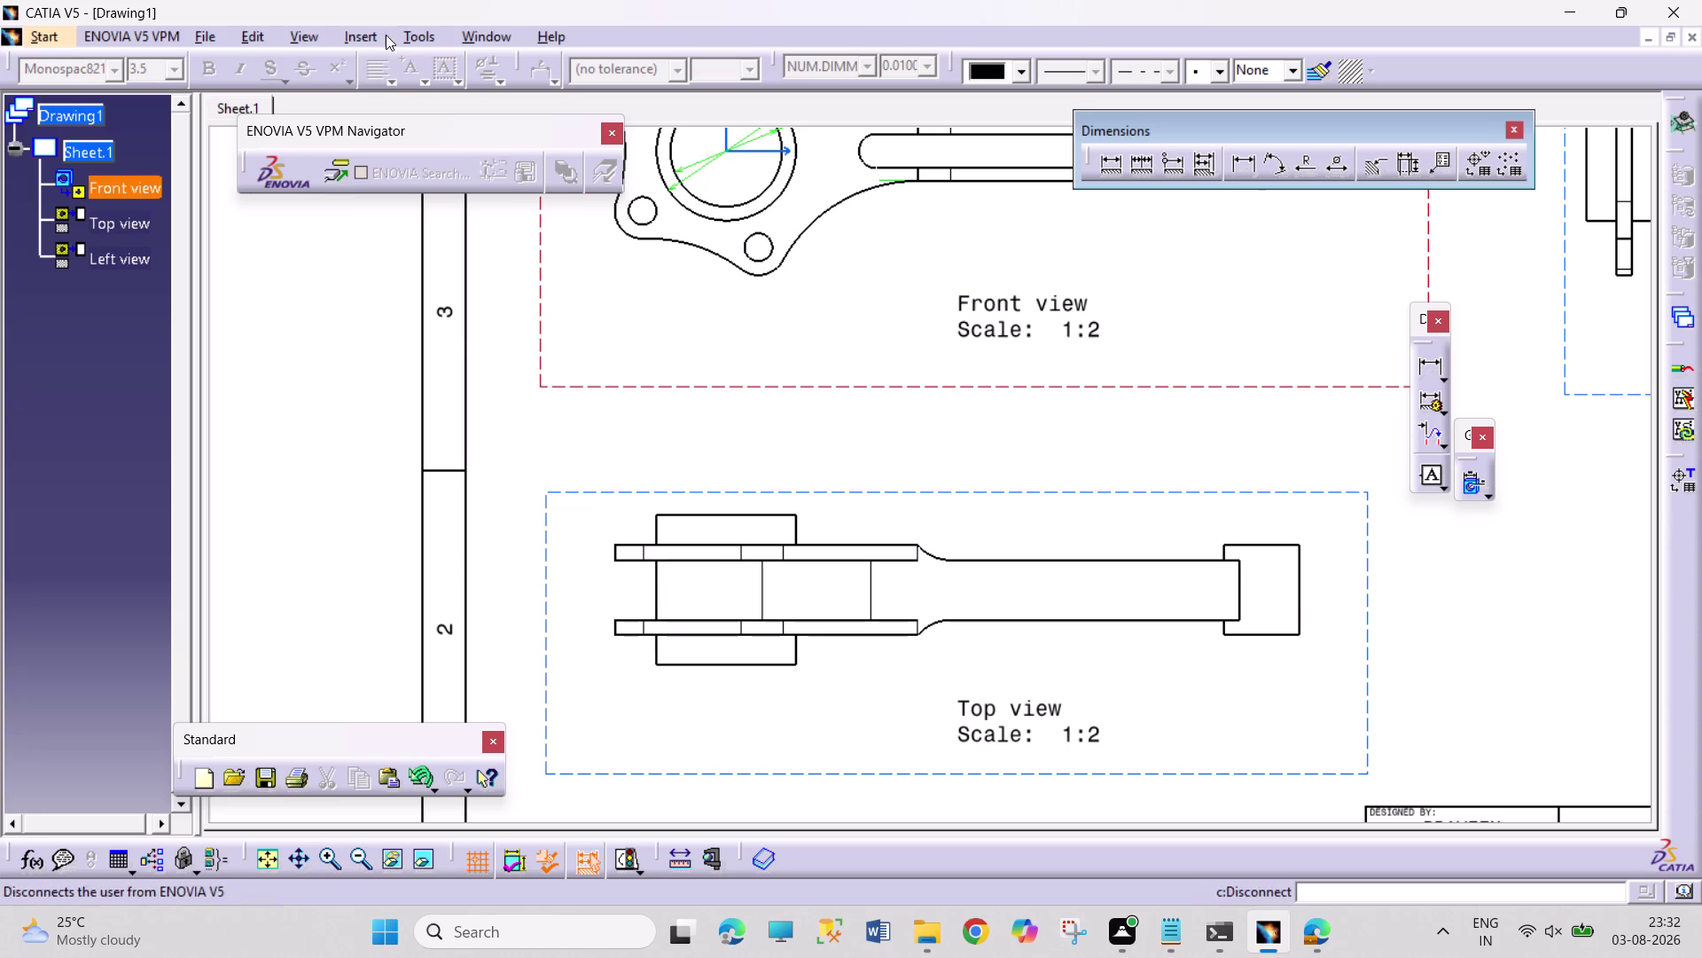
Launch Offset Section View from Insert > Views > Sections.
click(360, 37)
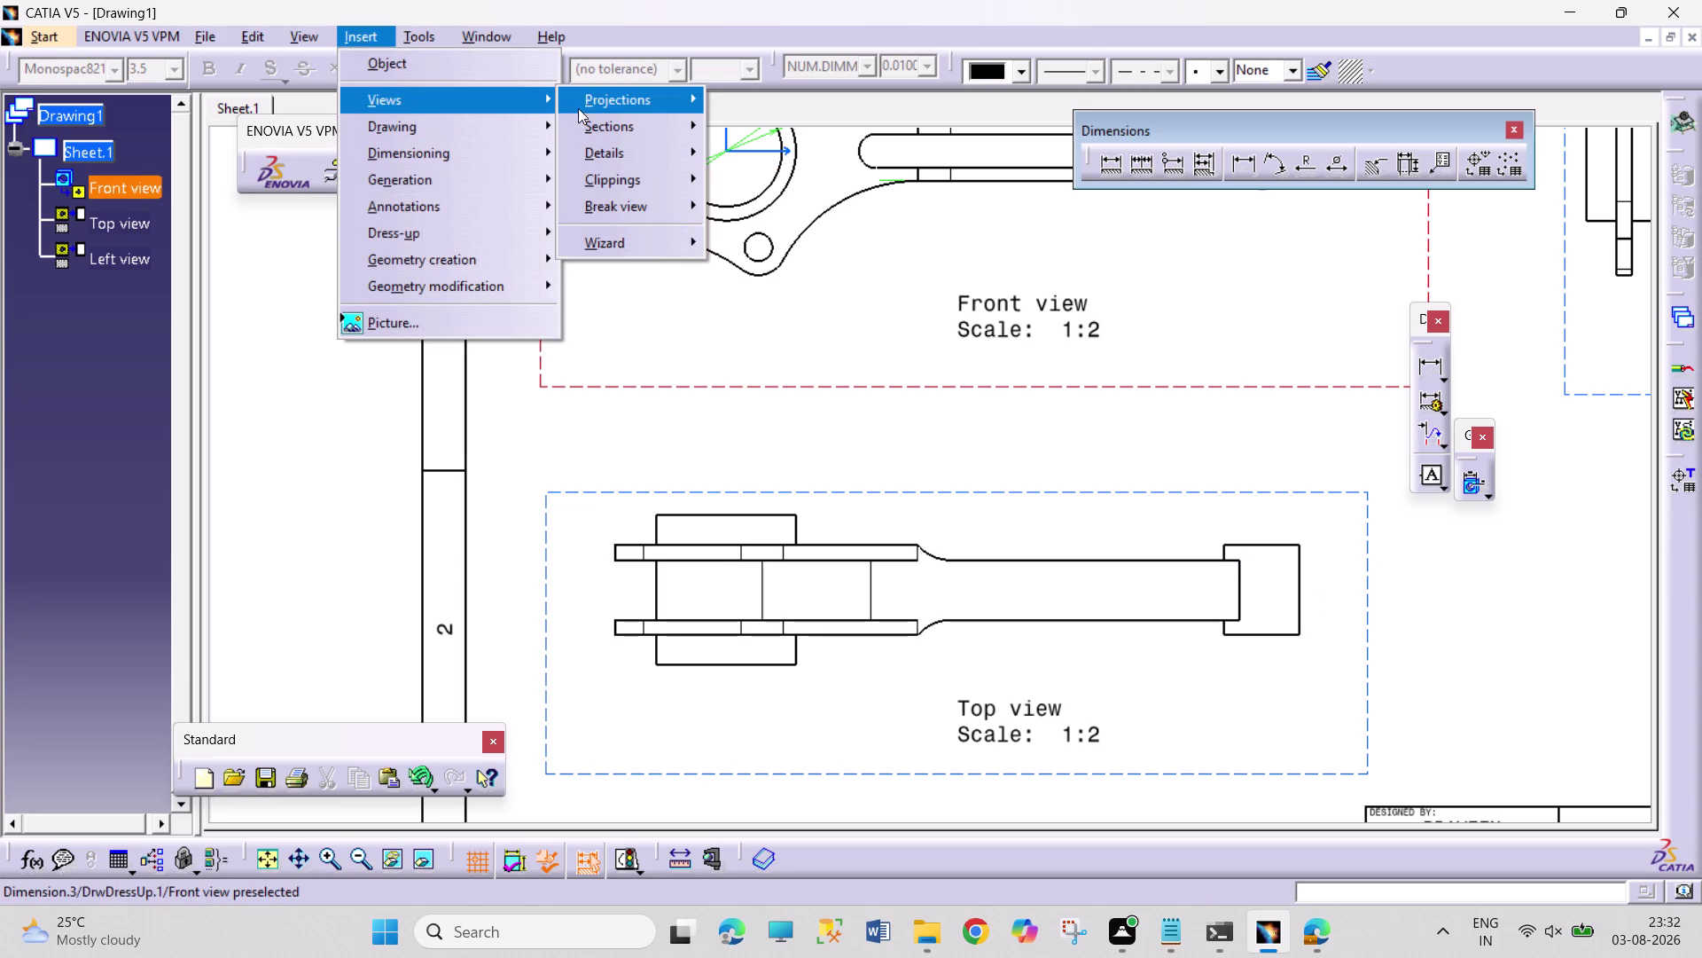
click(615, 121)
click(710, 127)
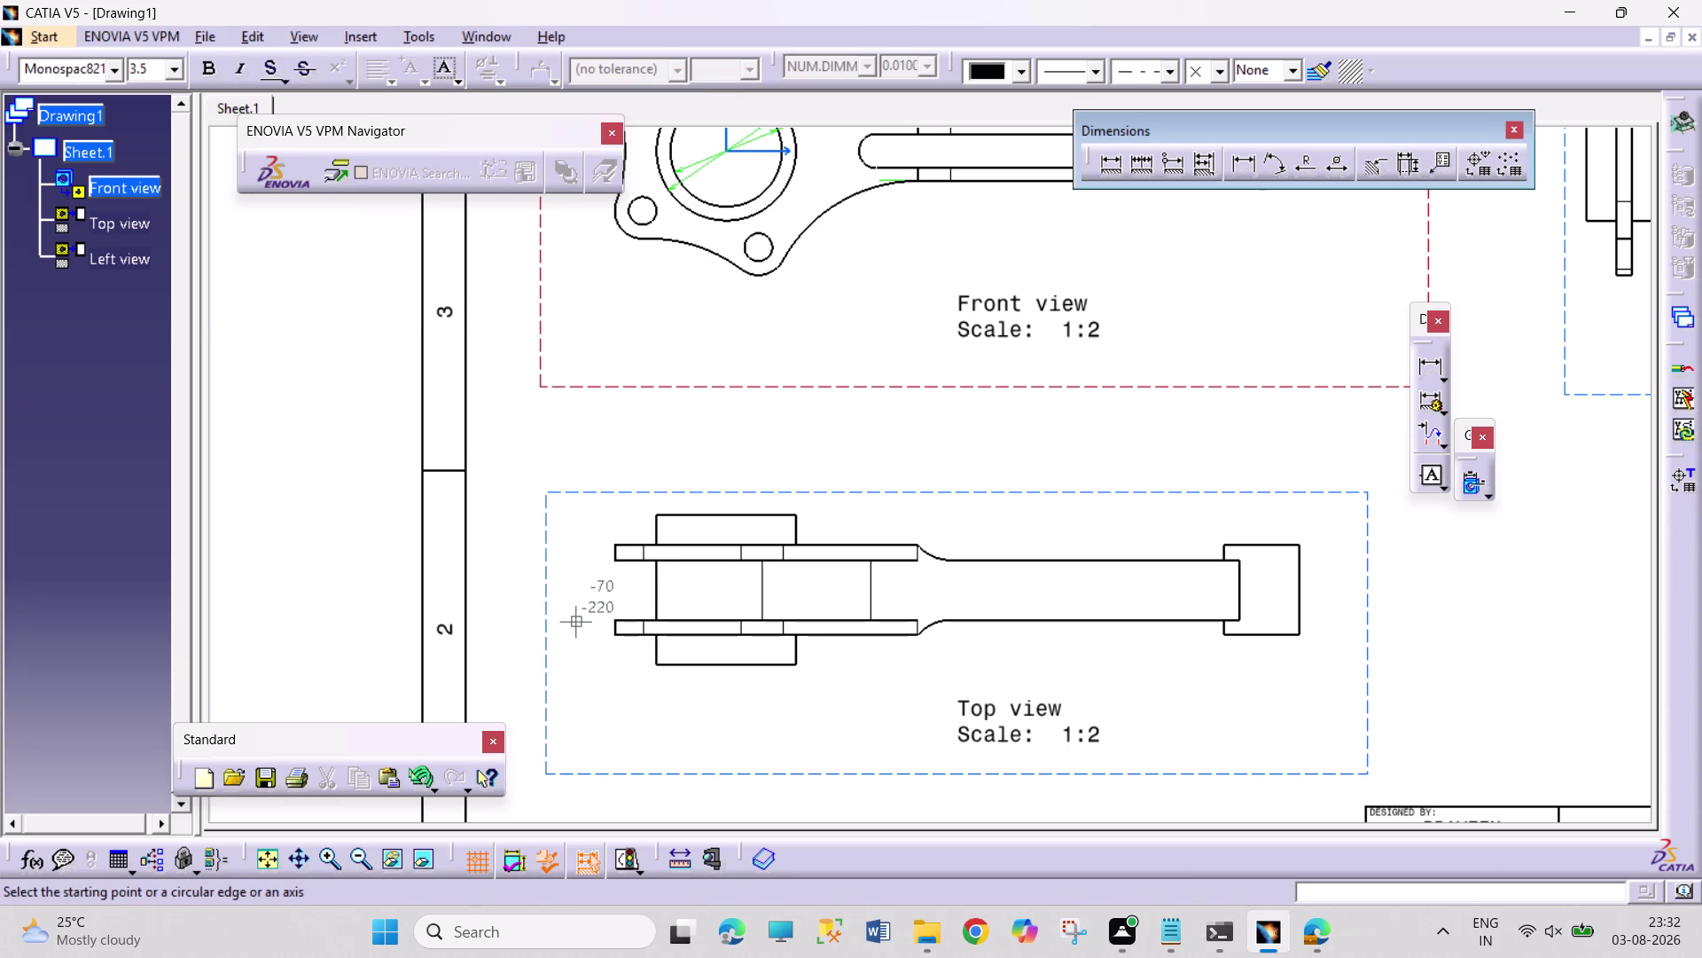
click(582, 637)
Click stepped cut-line corners across the top view from left of the rod past its right end.
click(572, 580)
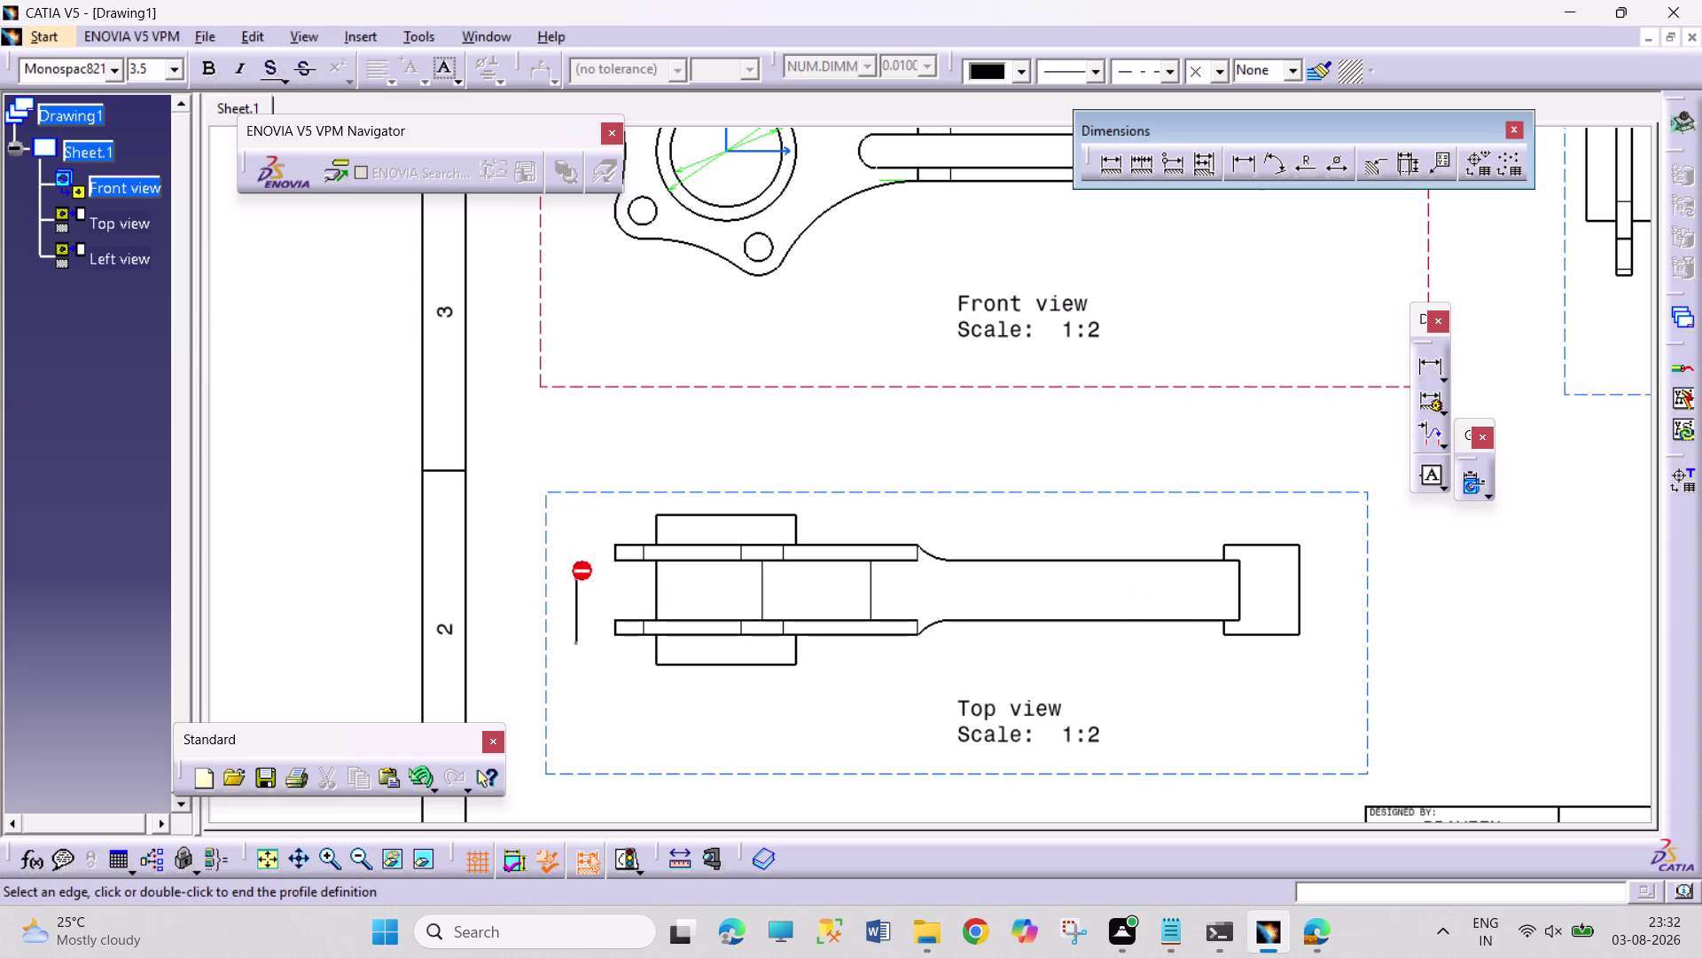
drag(579, 576, 588, 576)
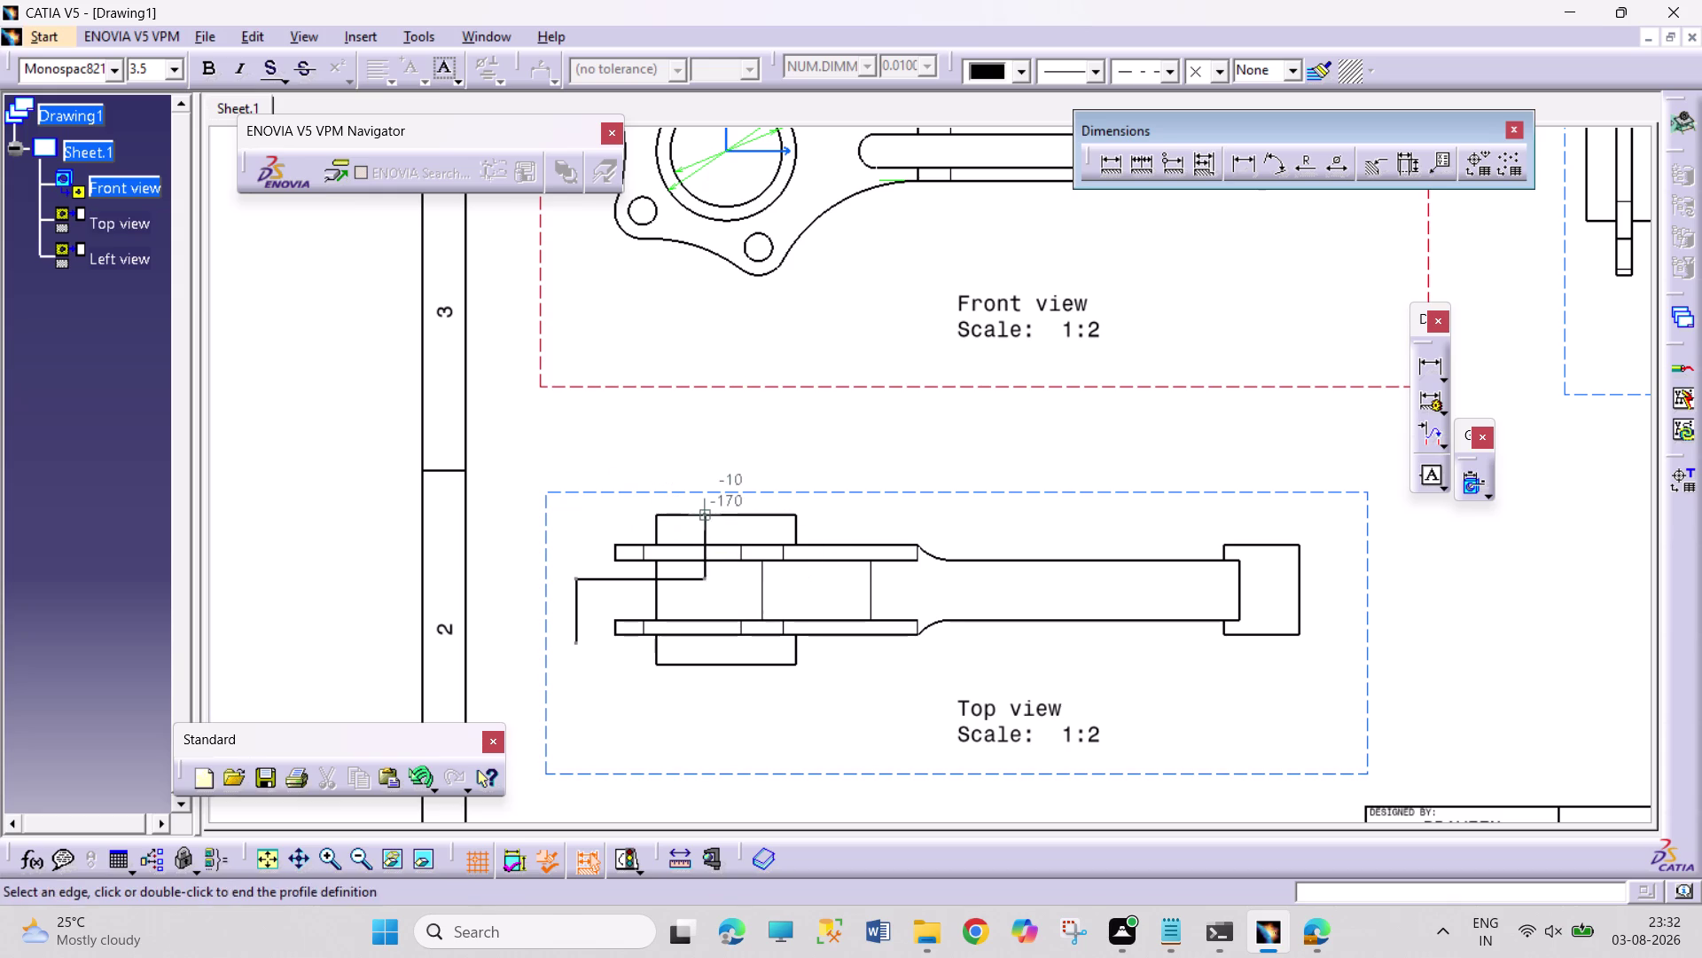
click(1330, 561)
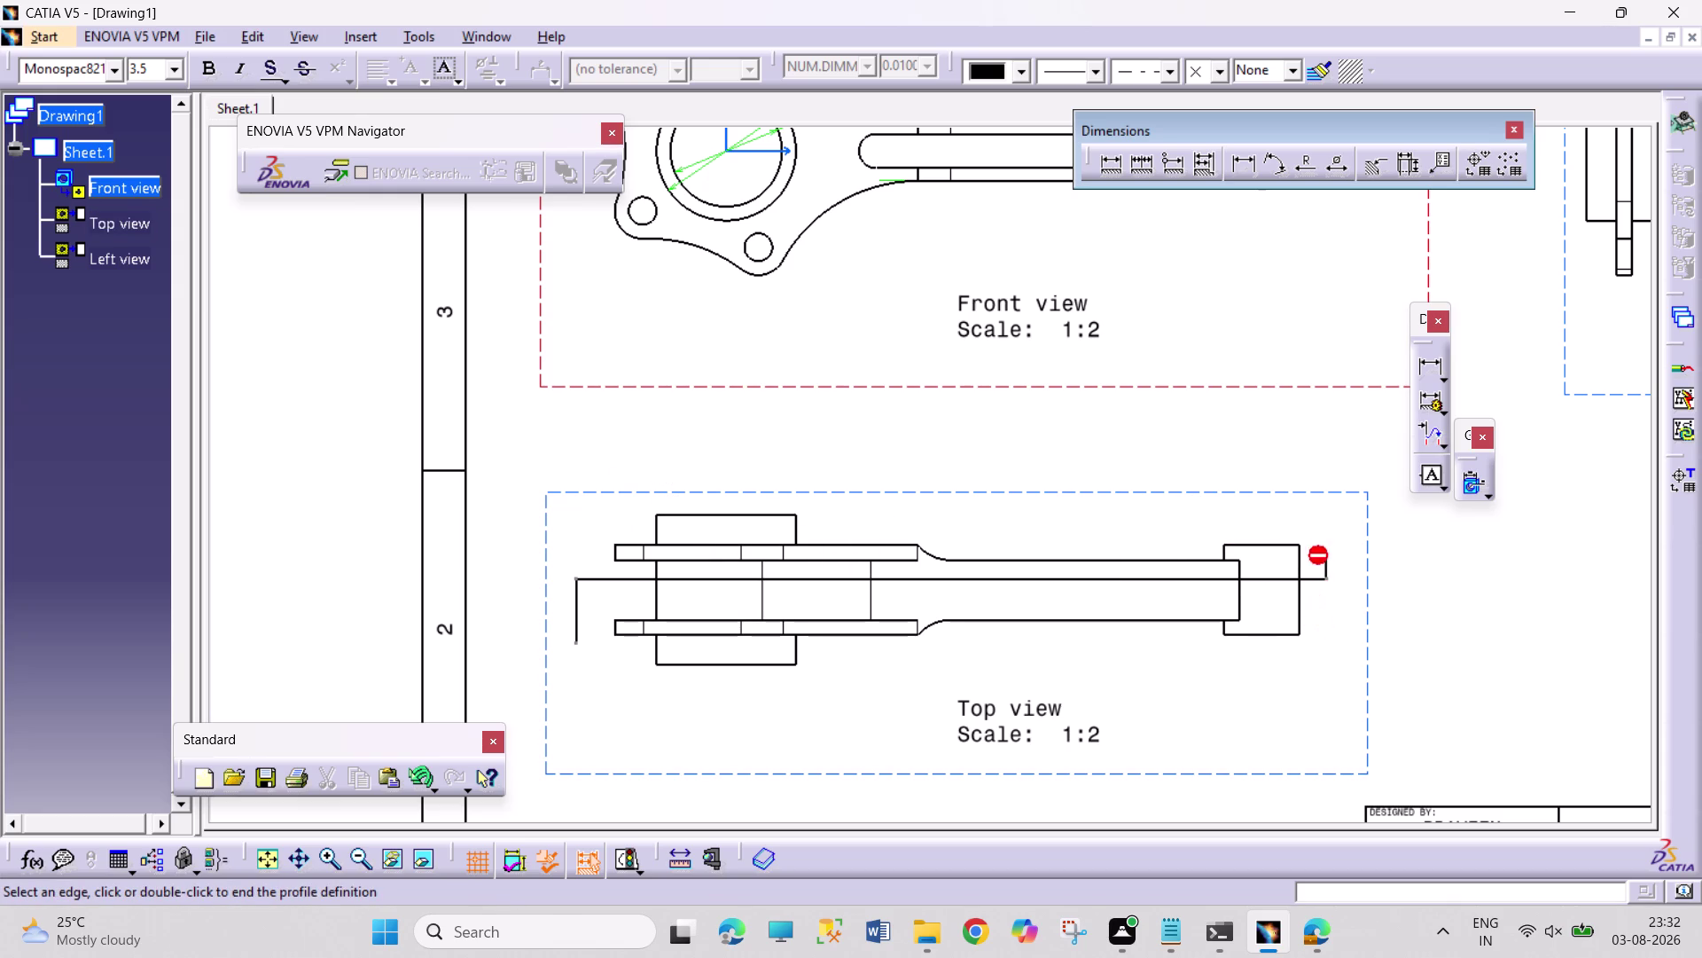
click(1327, 519)
double_click(594, 513)
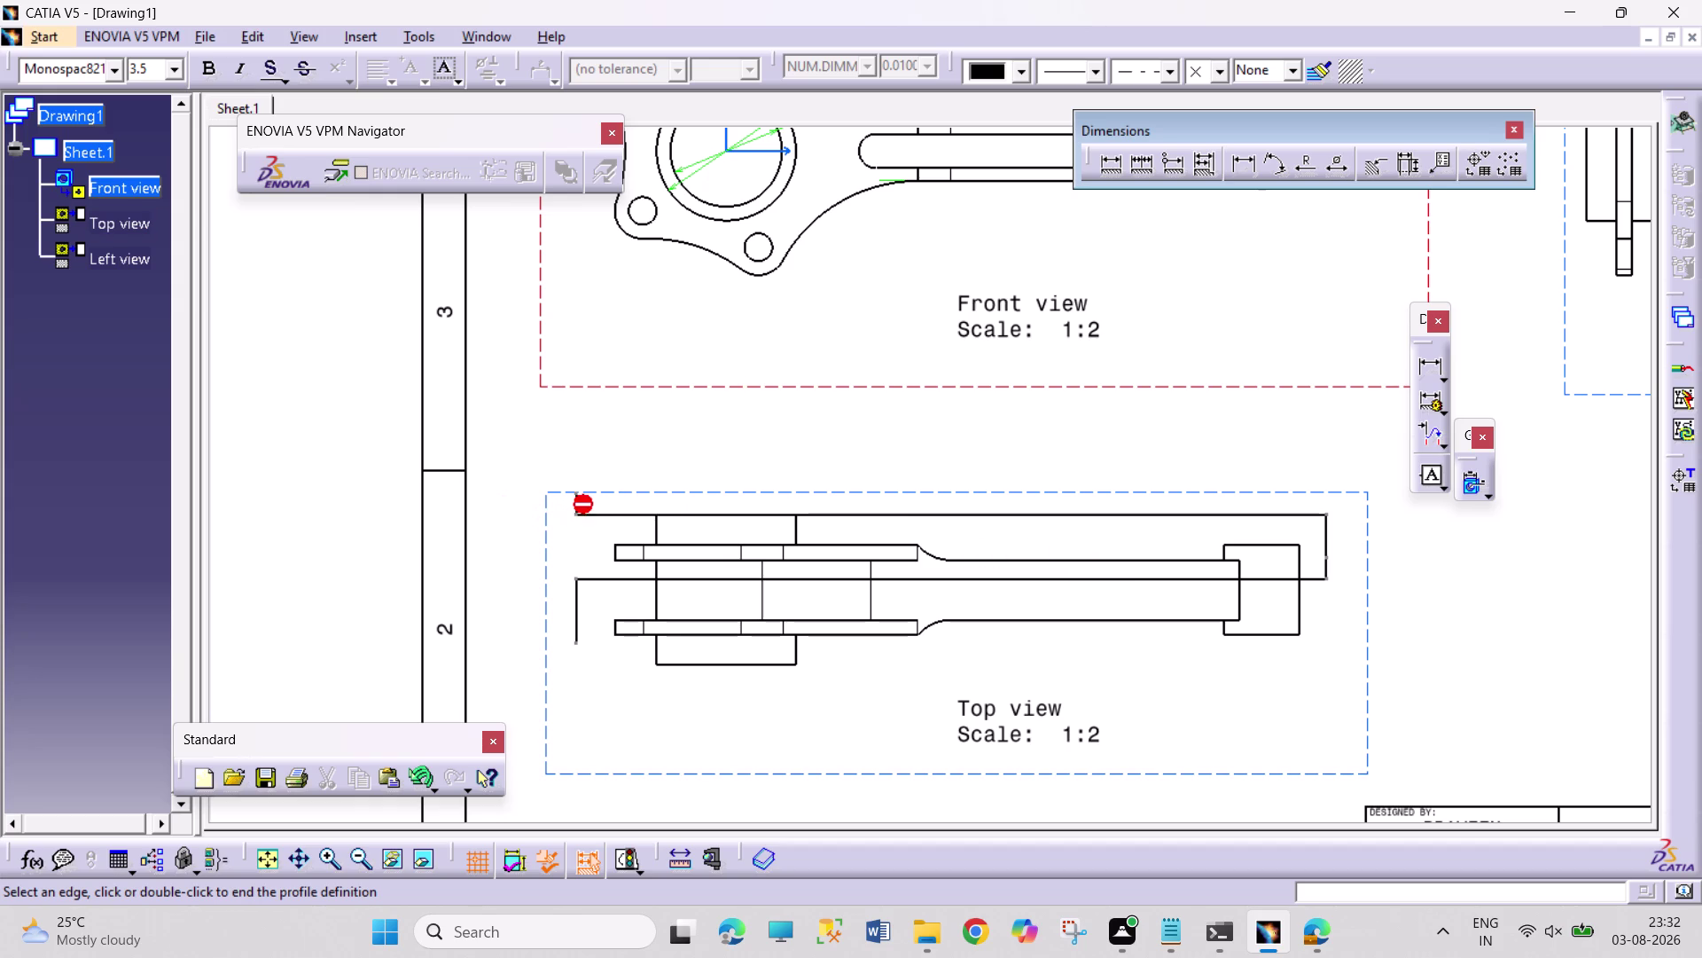
click(1020, 526)
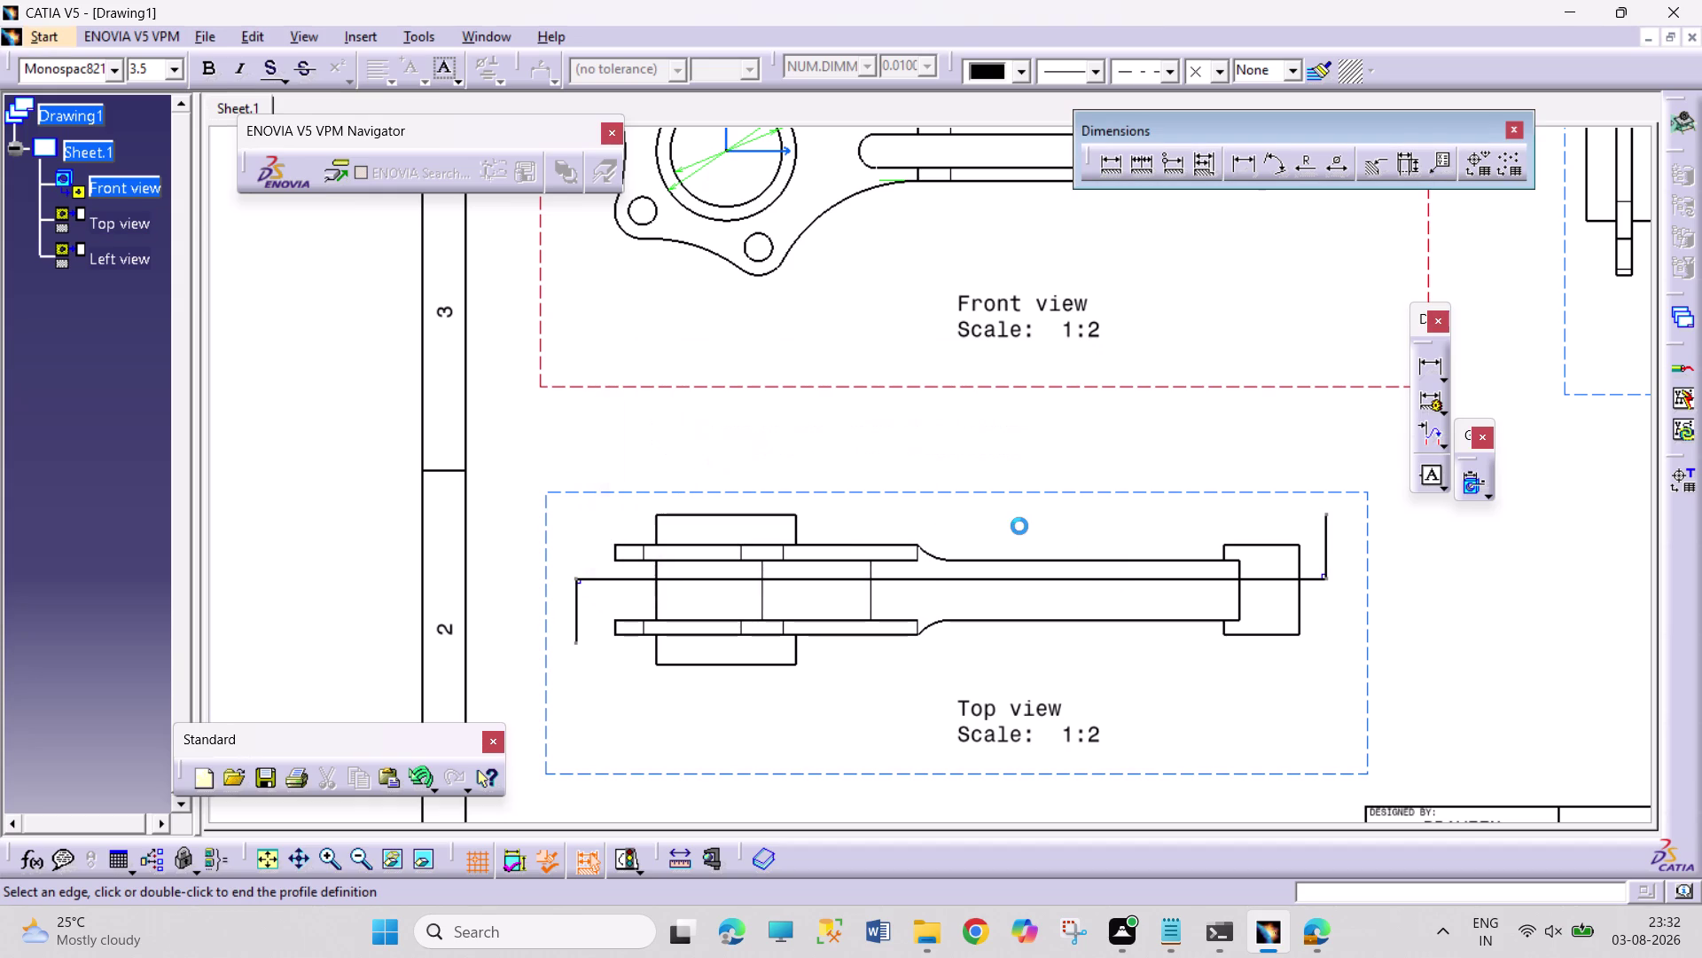
Draw a new cut line across the top view ending right of the rod, then dismiss the missed-view warning.
scroll(down, 3)
scroll(down, 3)
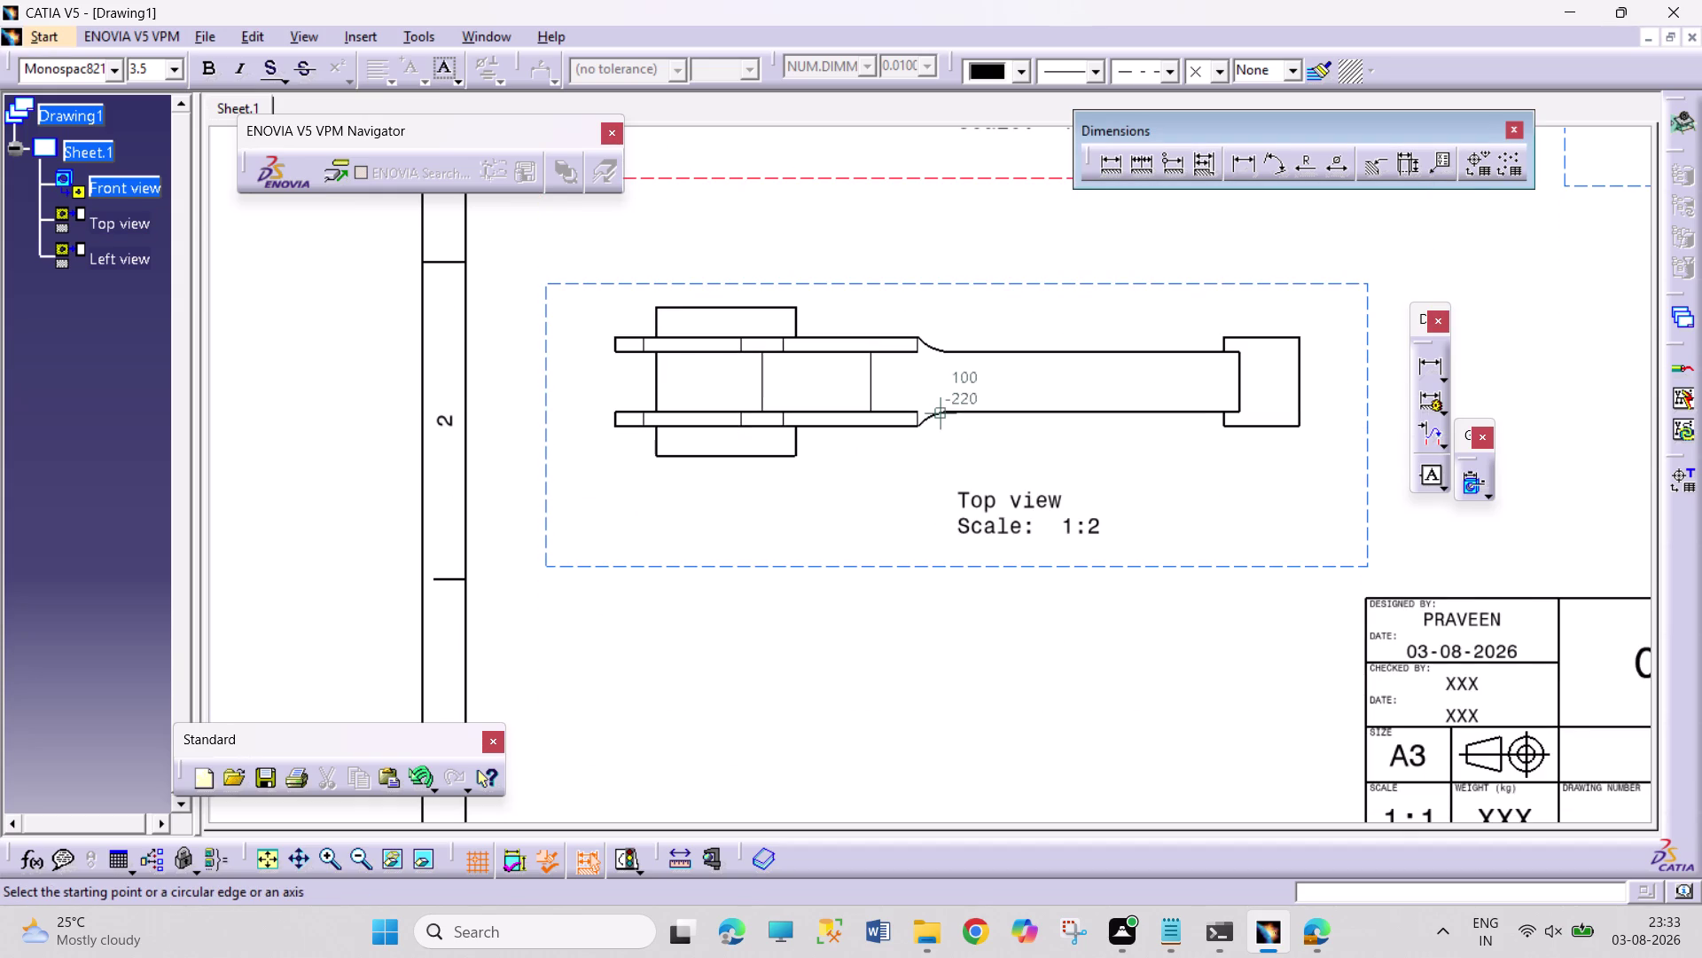
scroll(down, 3)
scroll(down, 3)
scroll(up, 3)
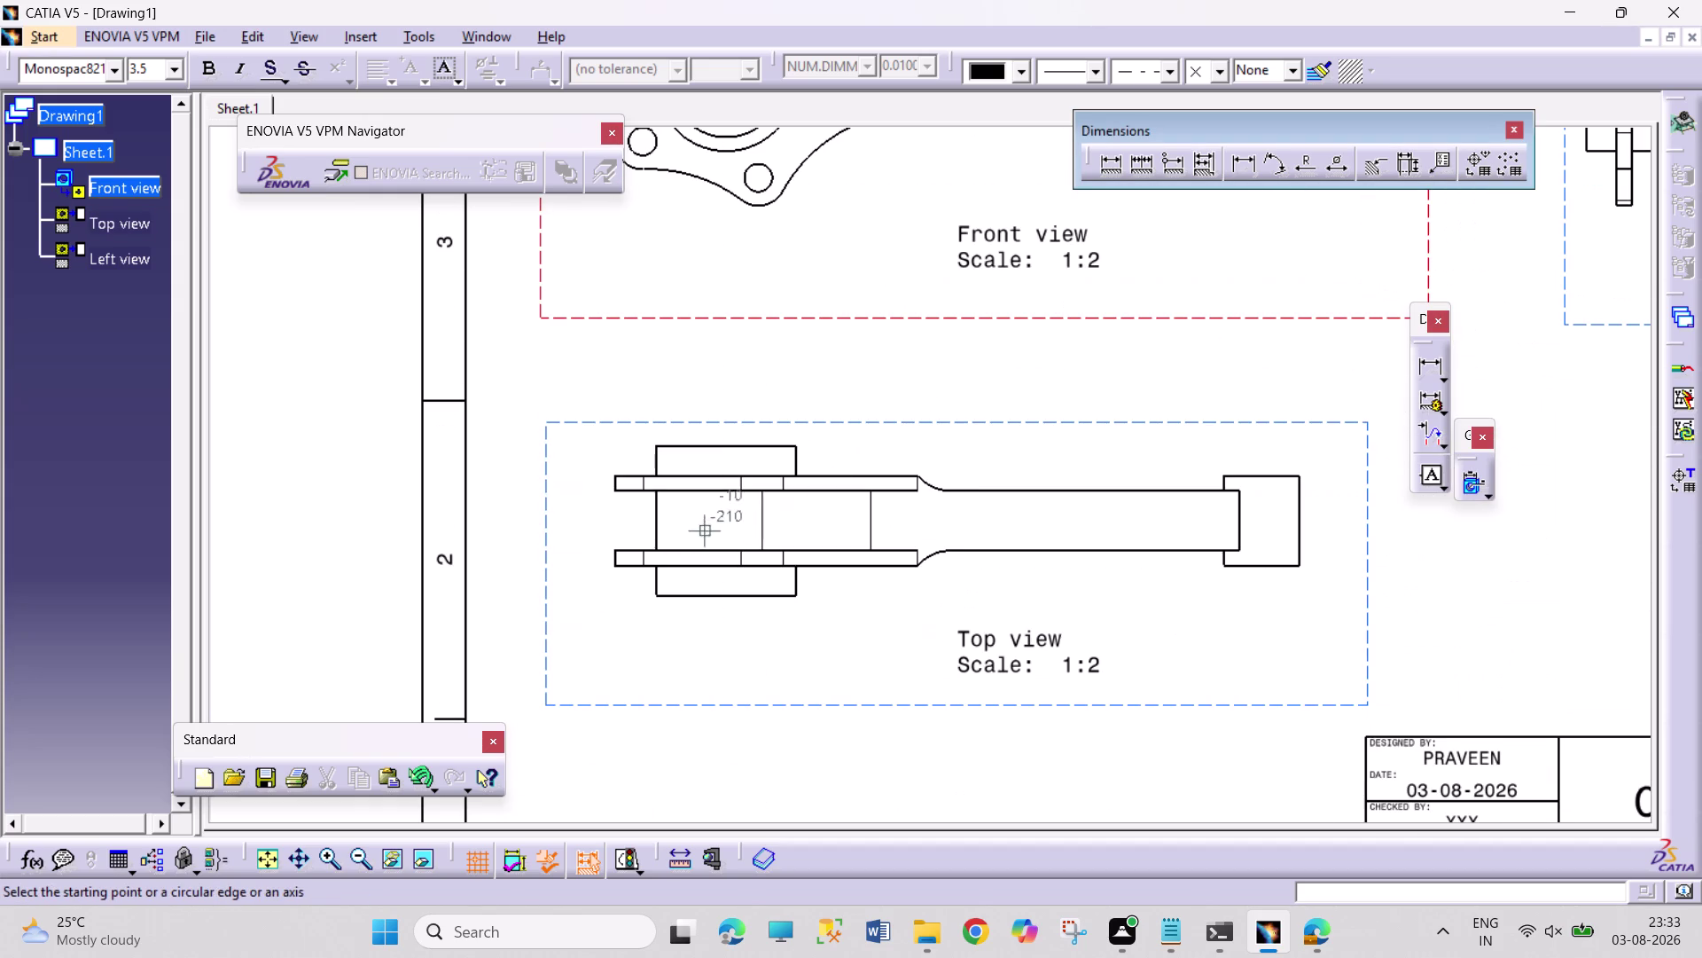
click(586, 562)
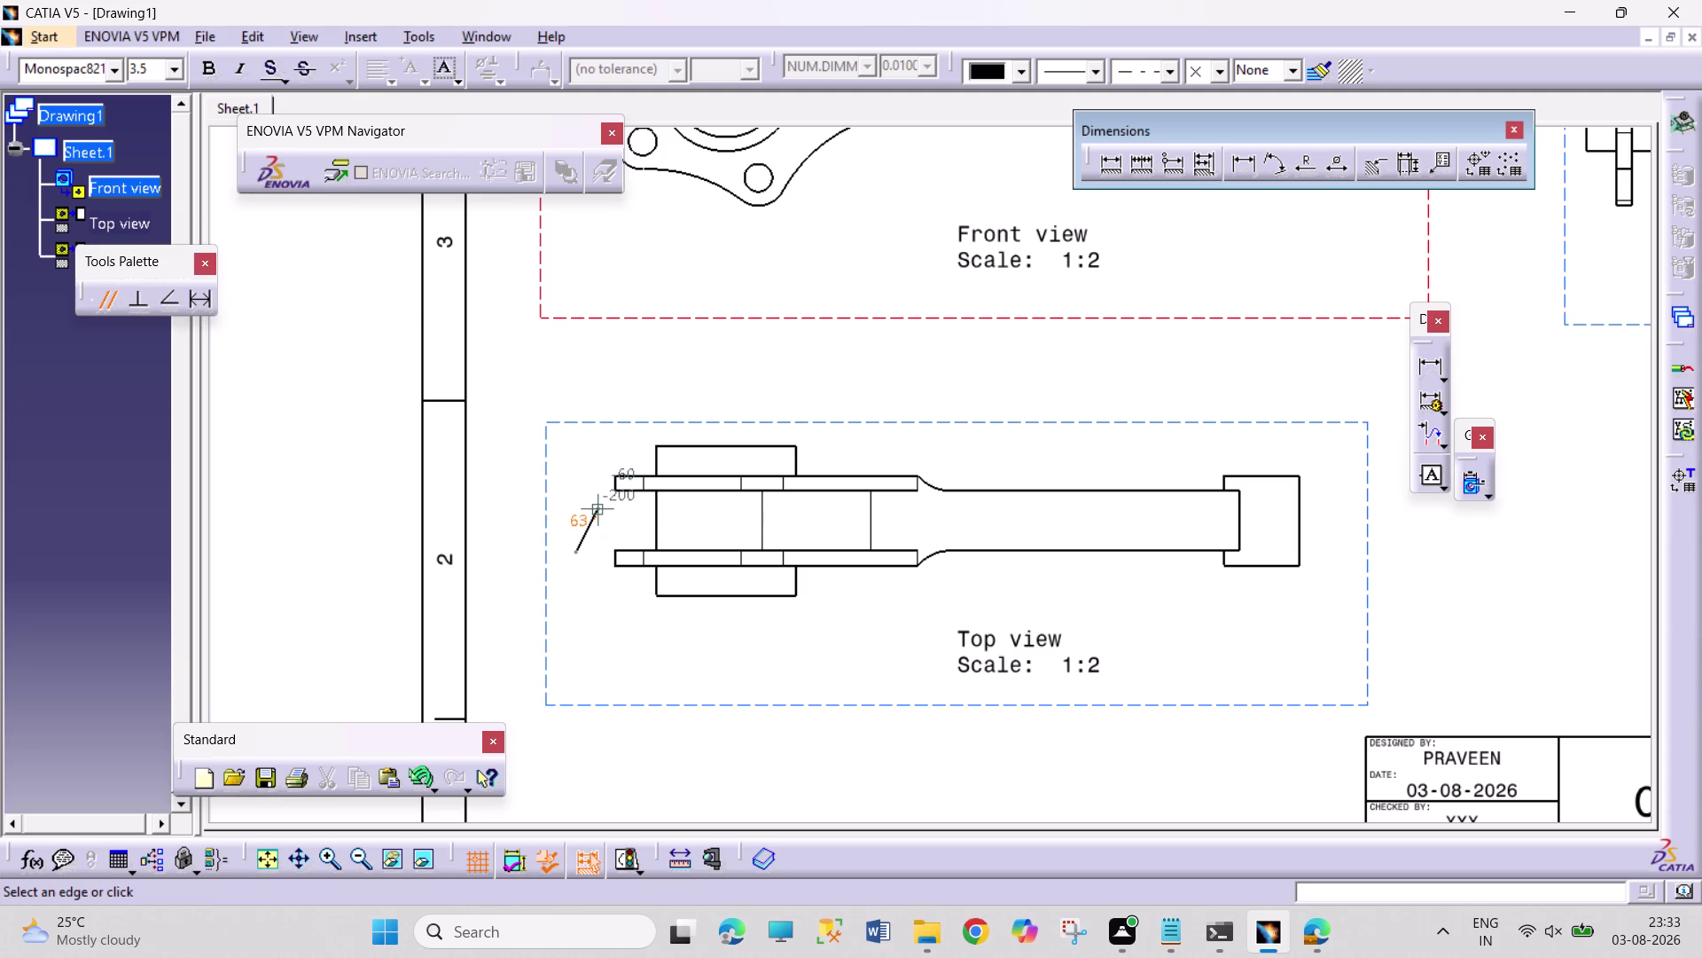
click(574, 507)
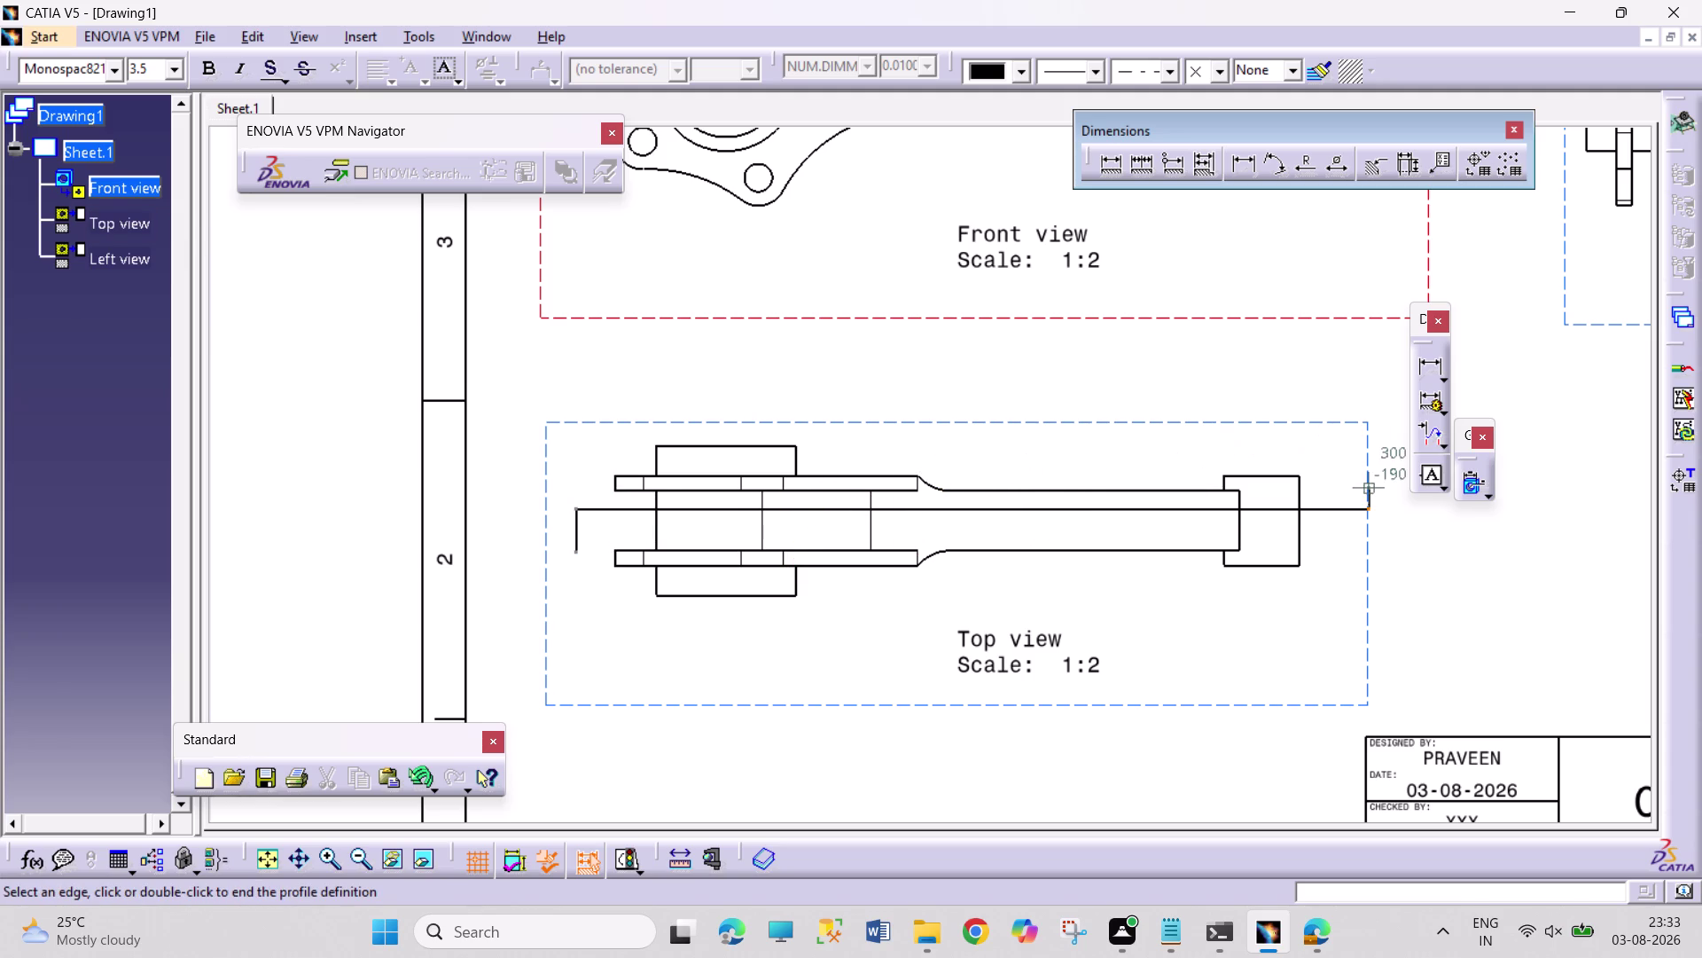
double_click(1329, 489)
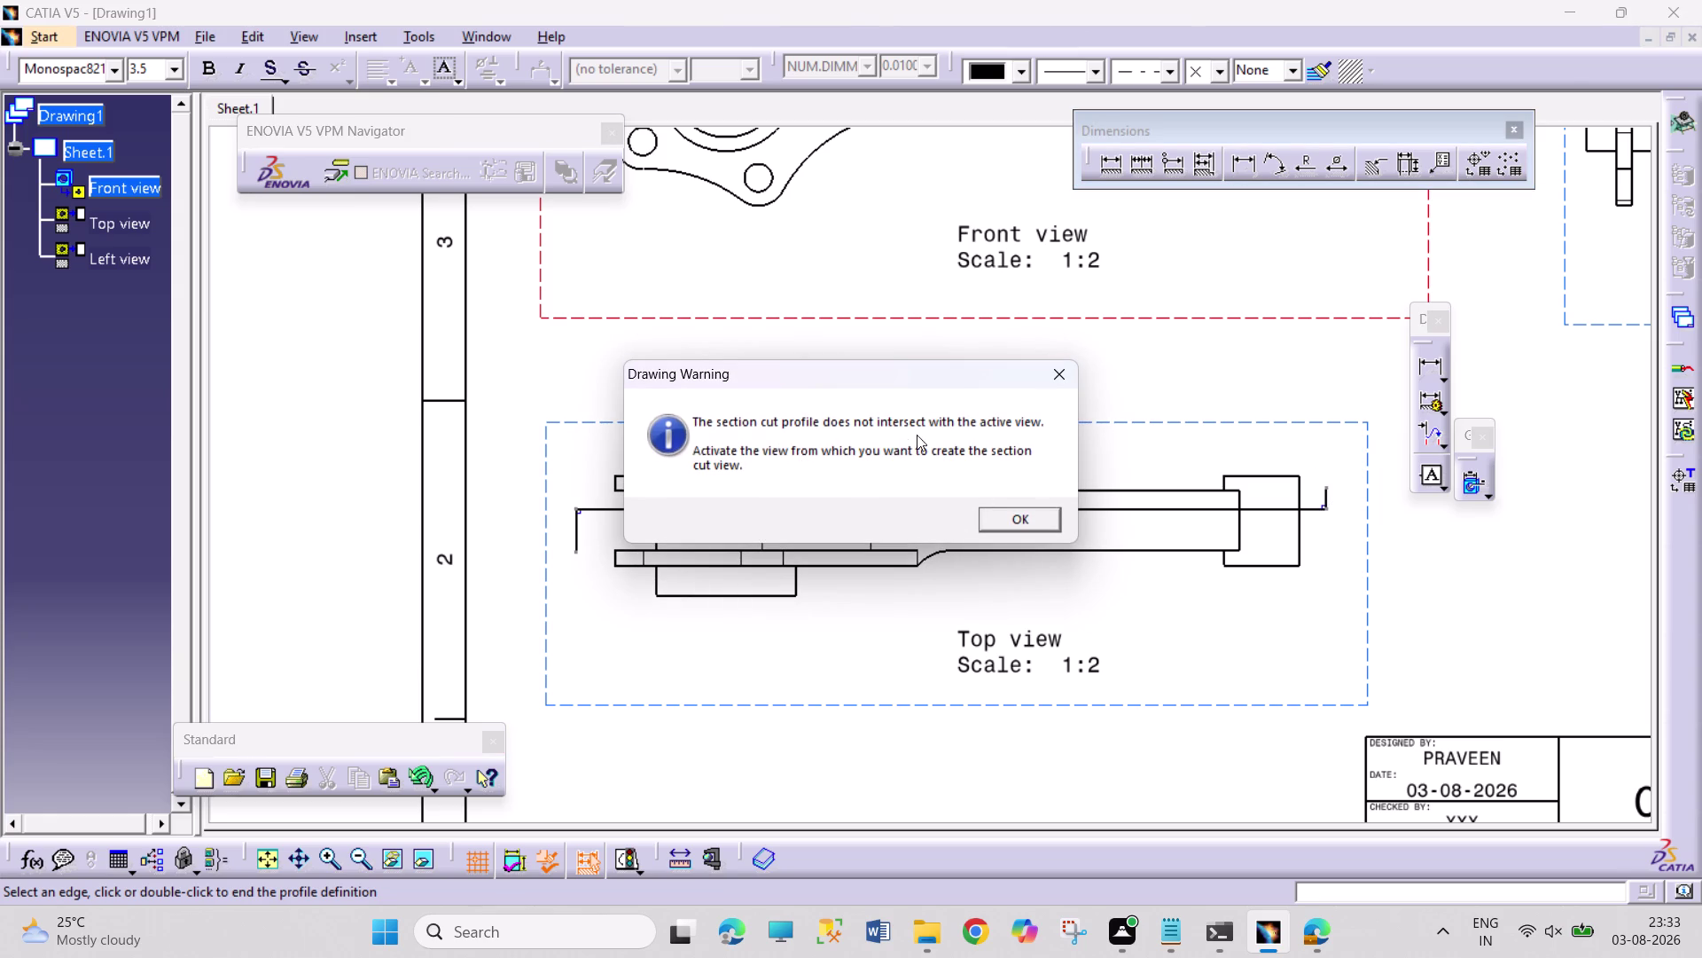
click(1017, 516)
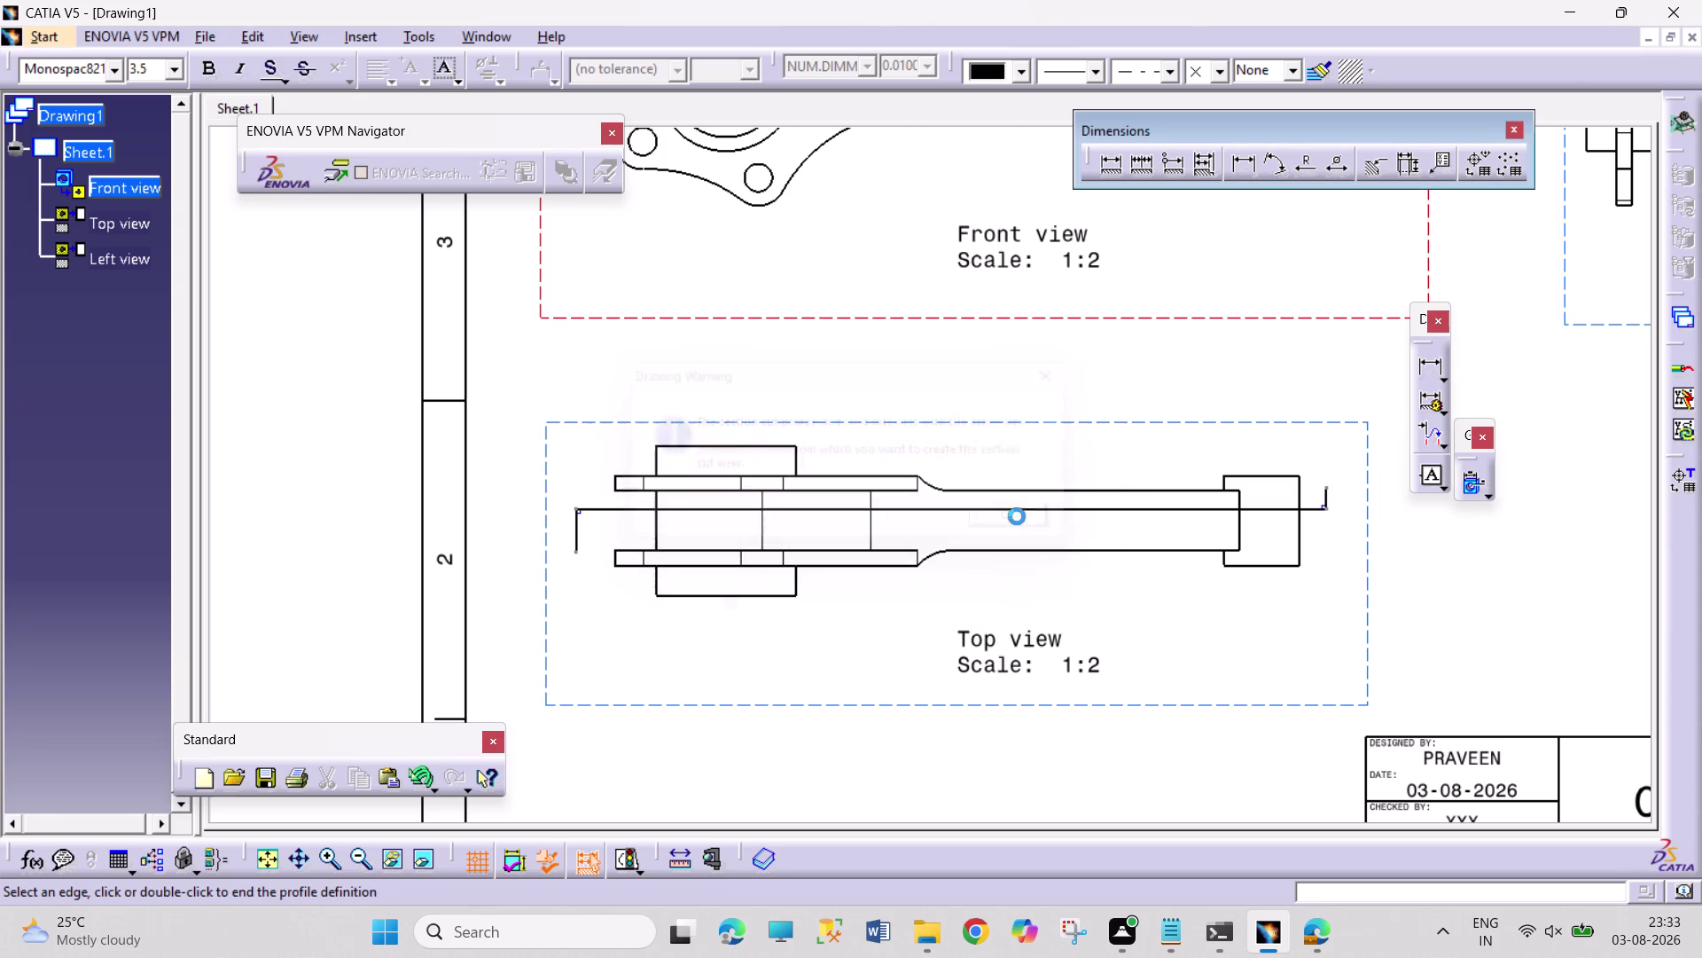
scroll(up, 3)
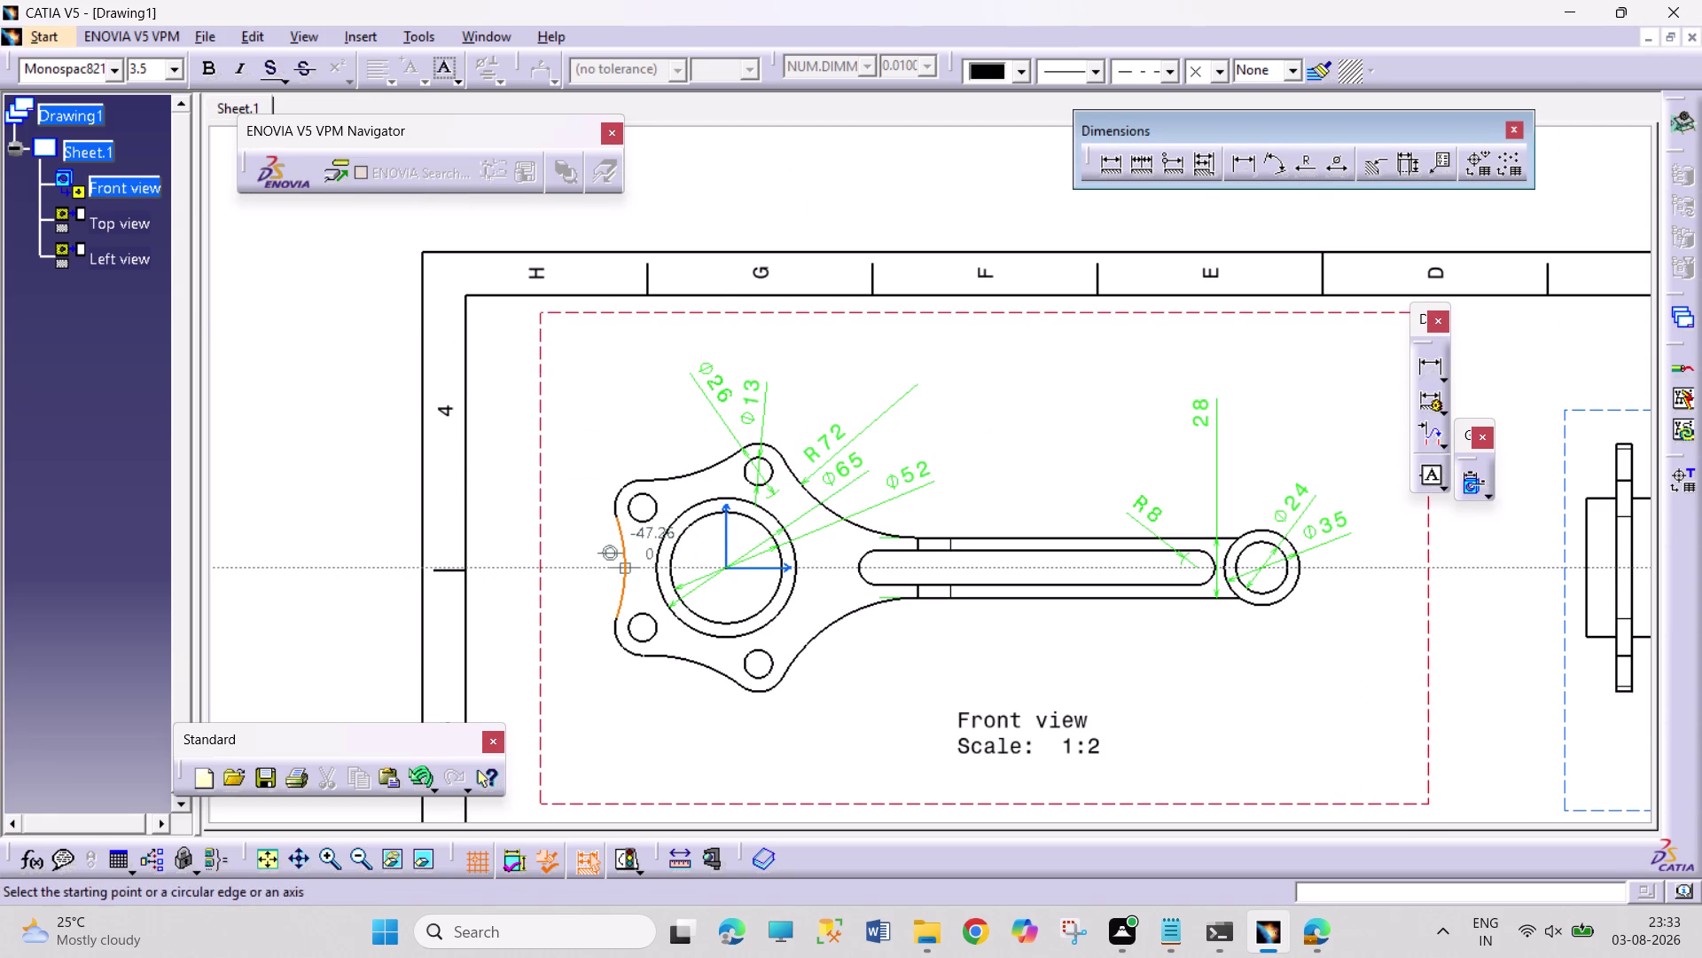
Draw an offset section profile through both bore centres of the front view.
click(611, 567)
click(1298, 566)
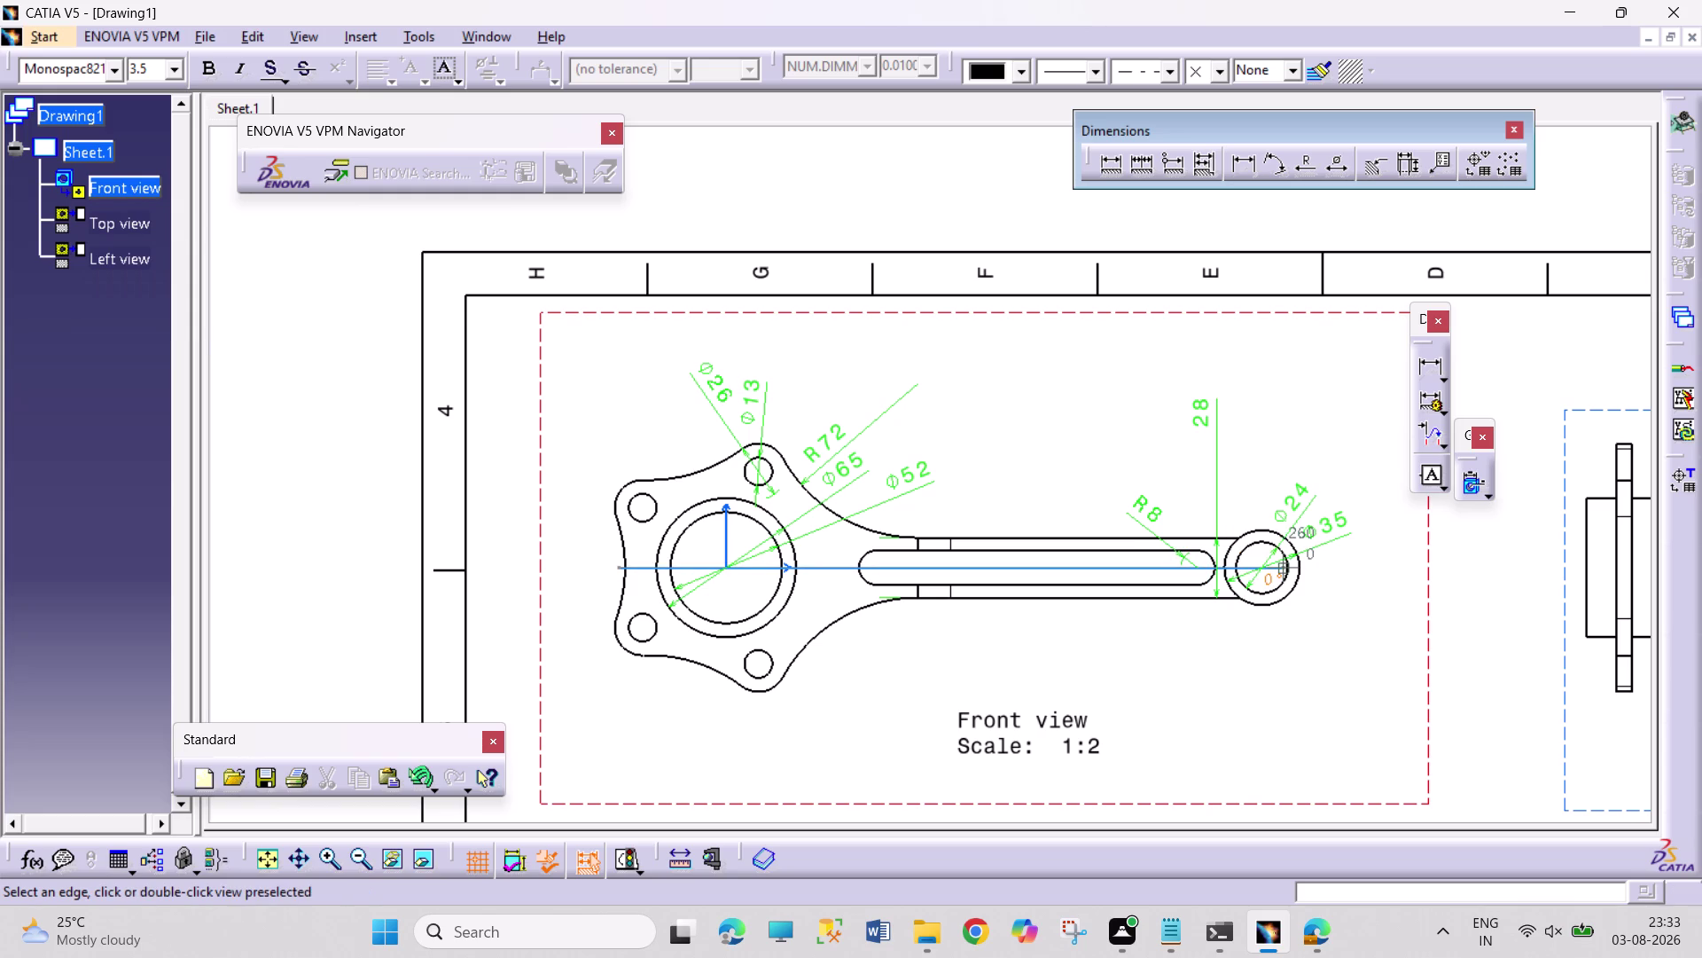
click(1293, 477)
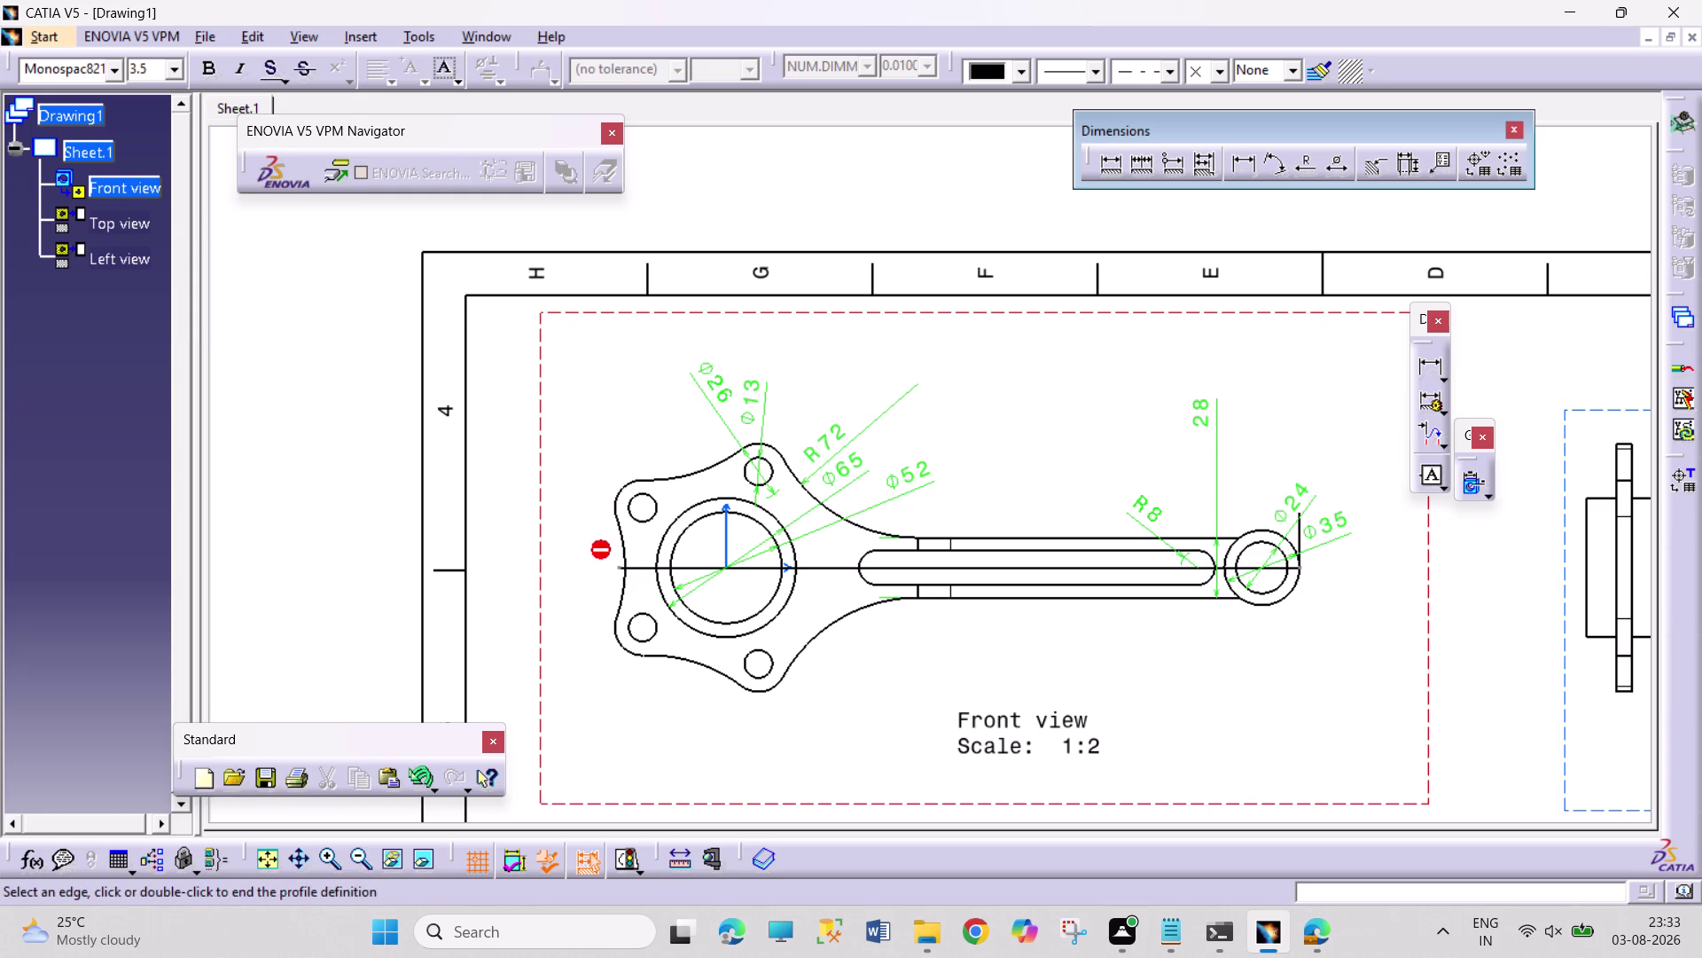
double_click(1323, 528)
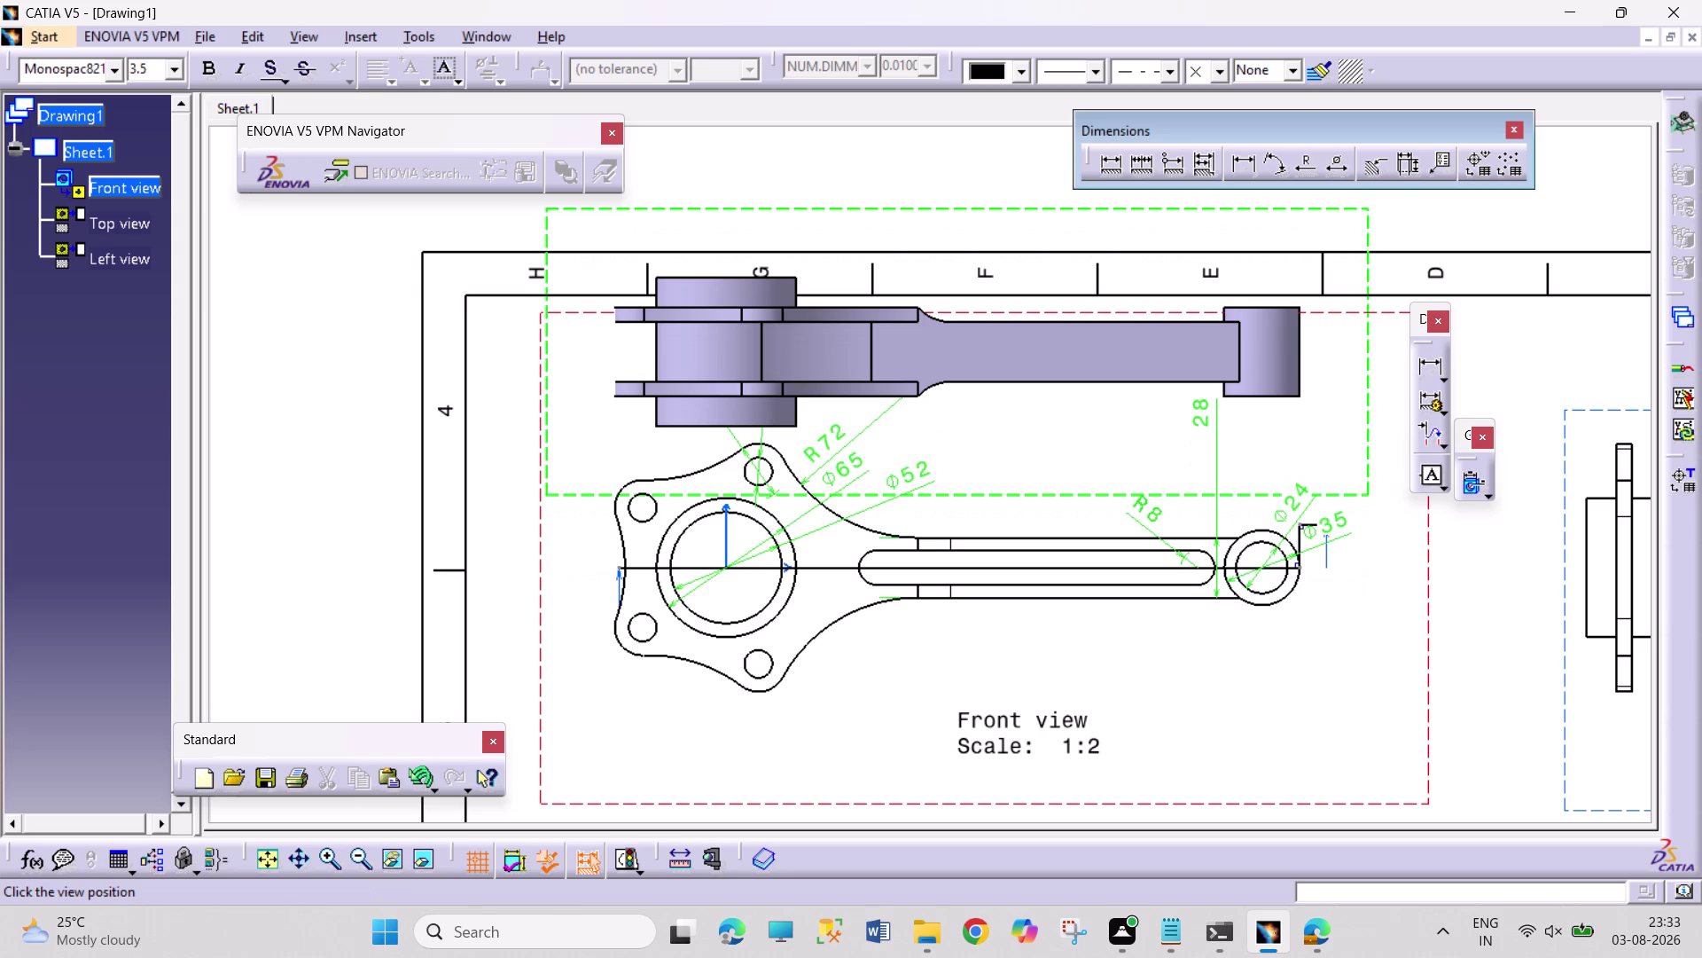
Cancel placement of the previewed section view.
key(Escape)
scroll(down, 3)
key(Escape)
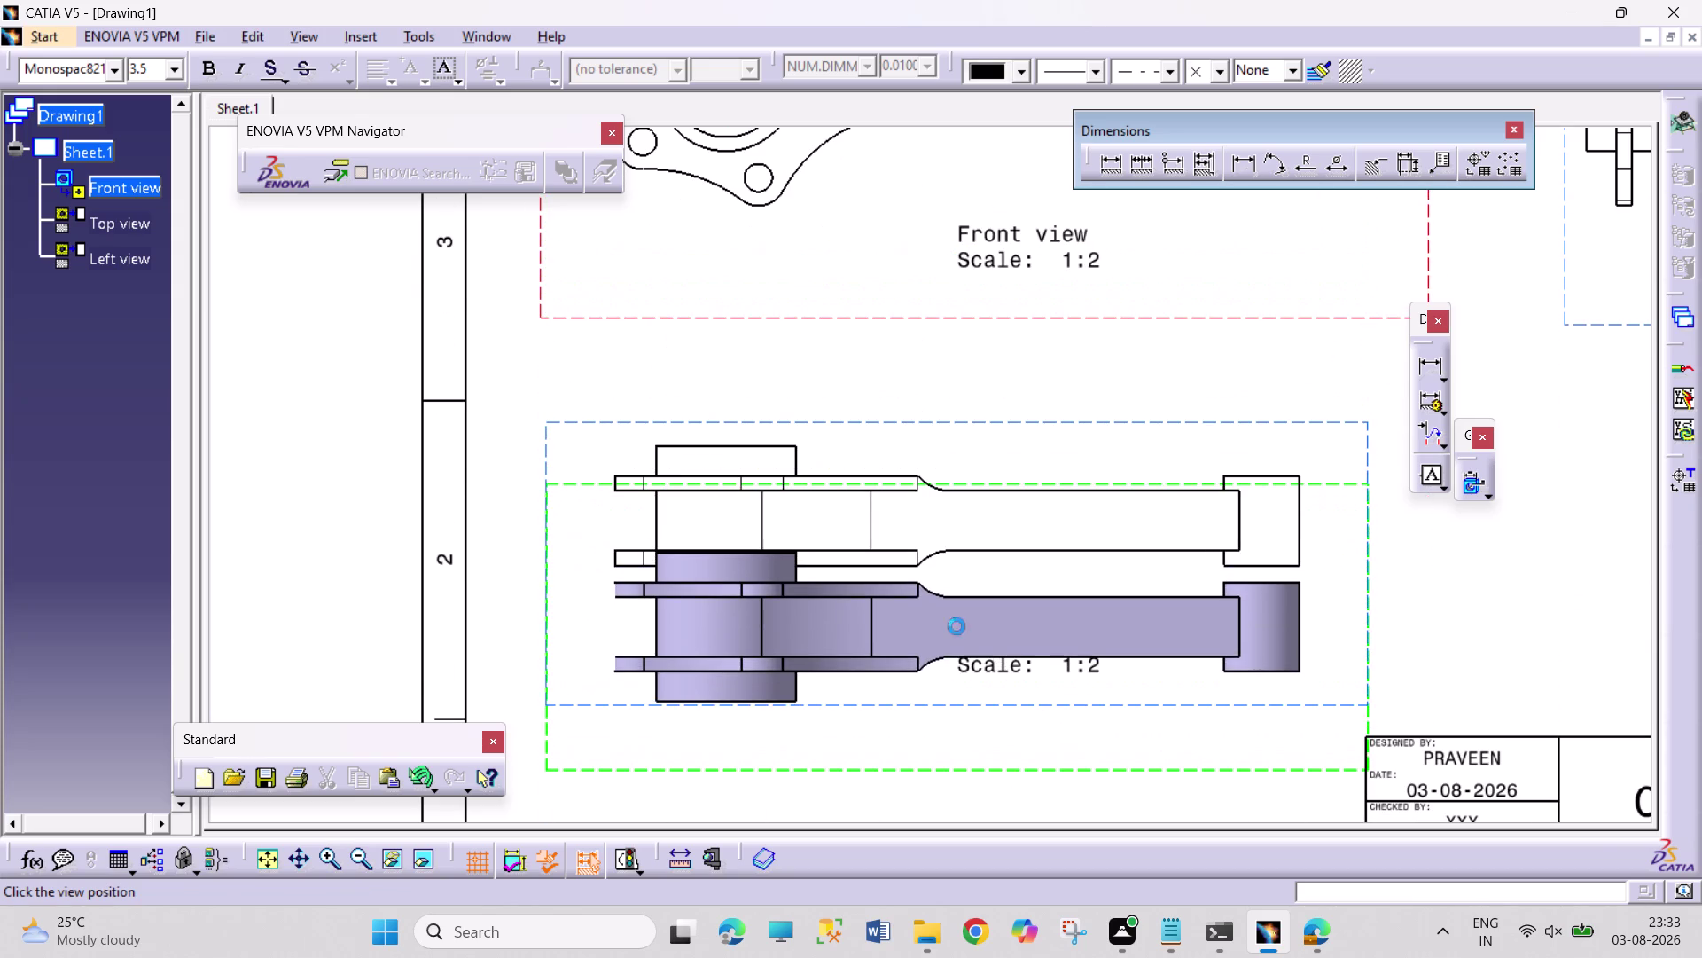
click(362, 38)
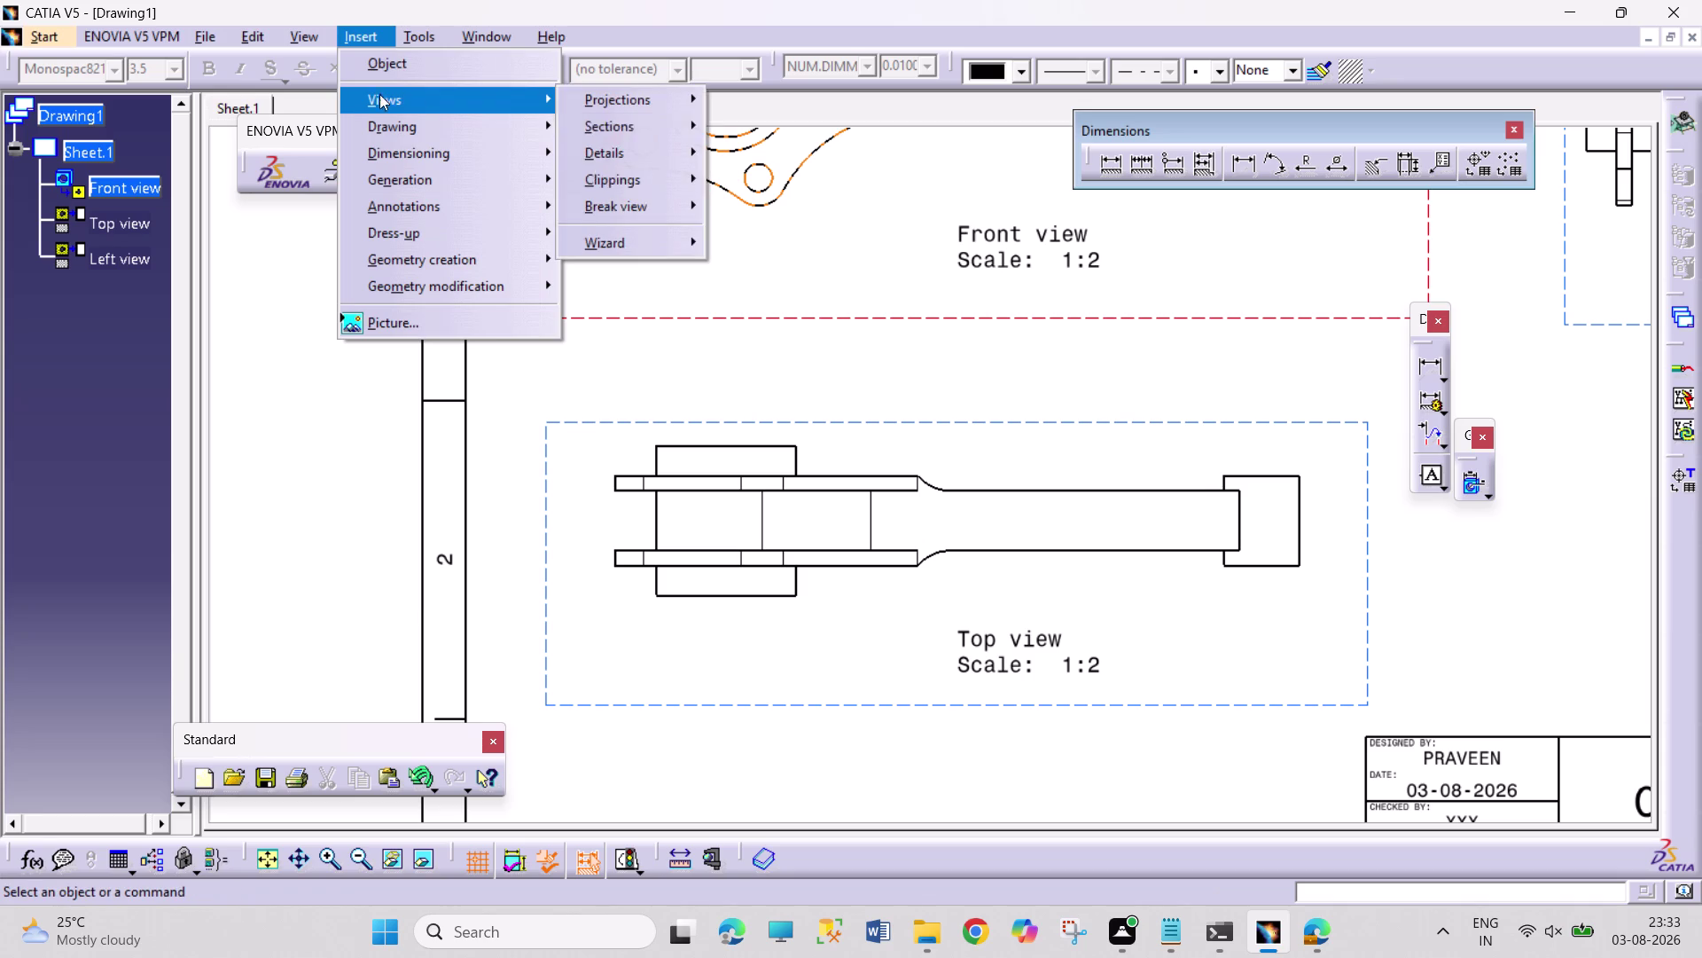
Start an offset section cut with profile points left and right of the rod.
click(641, 132)
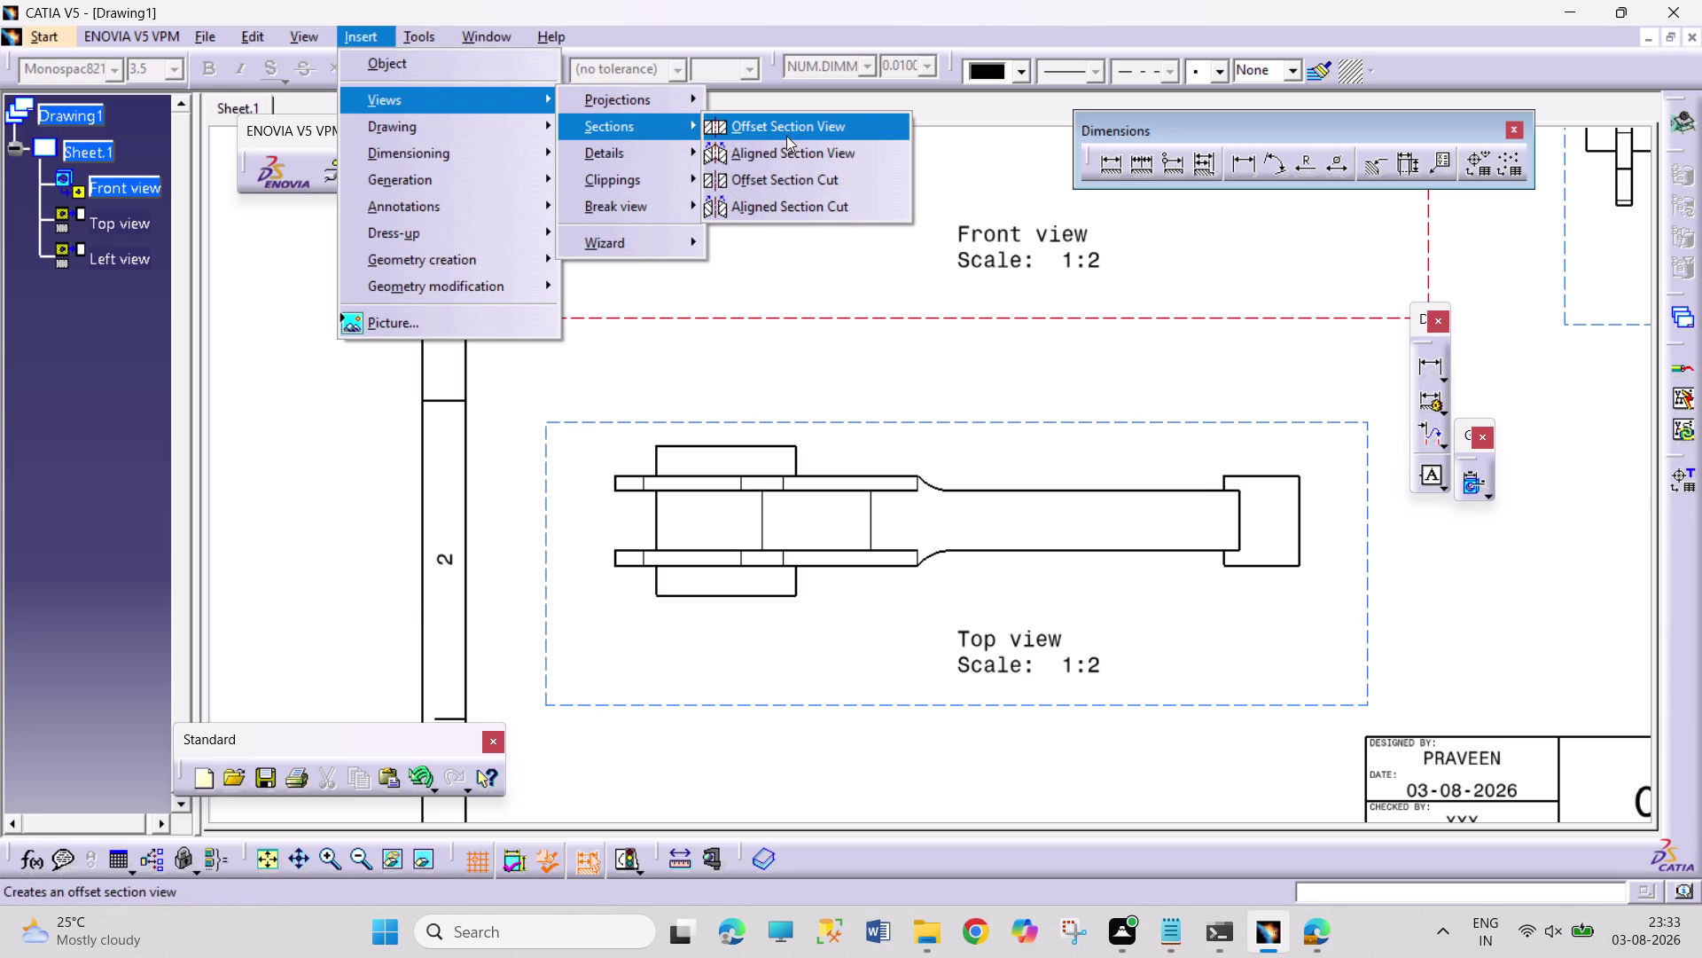
click(782, 186)
click(581, 513)
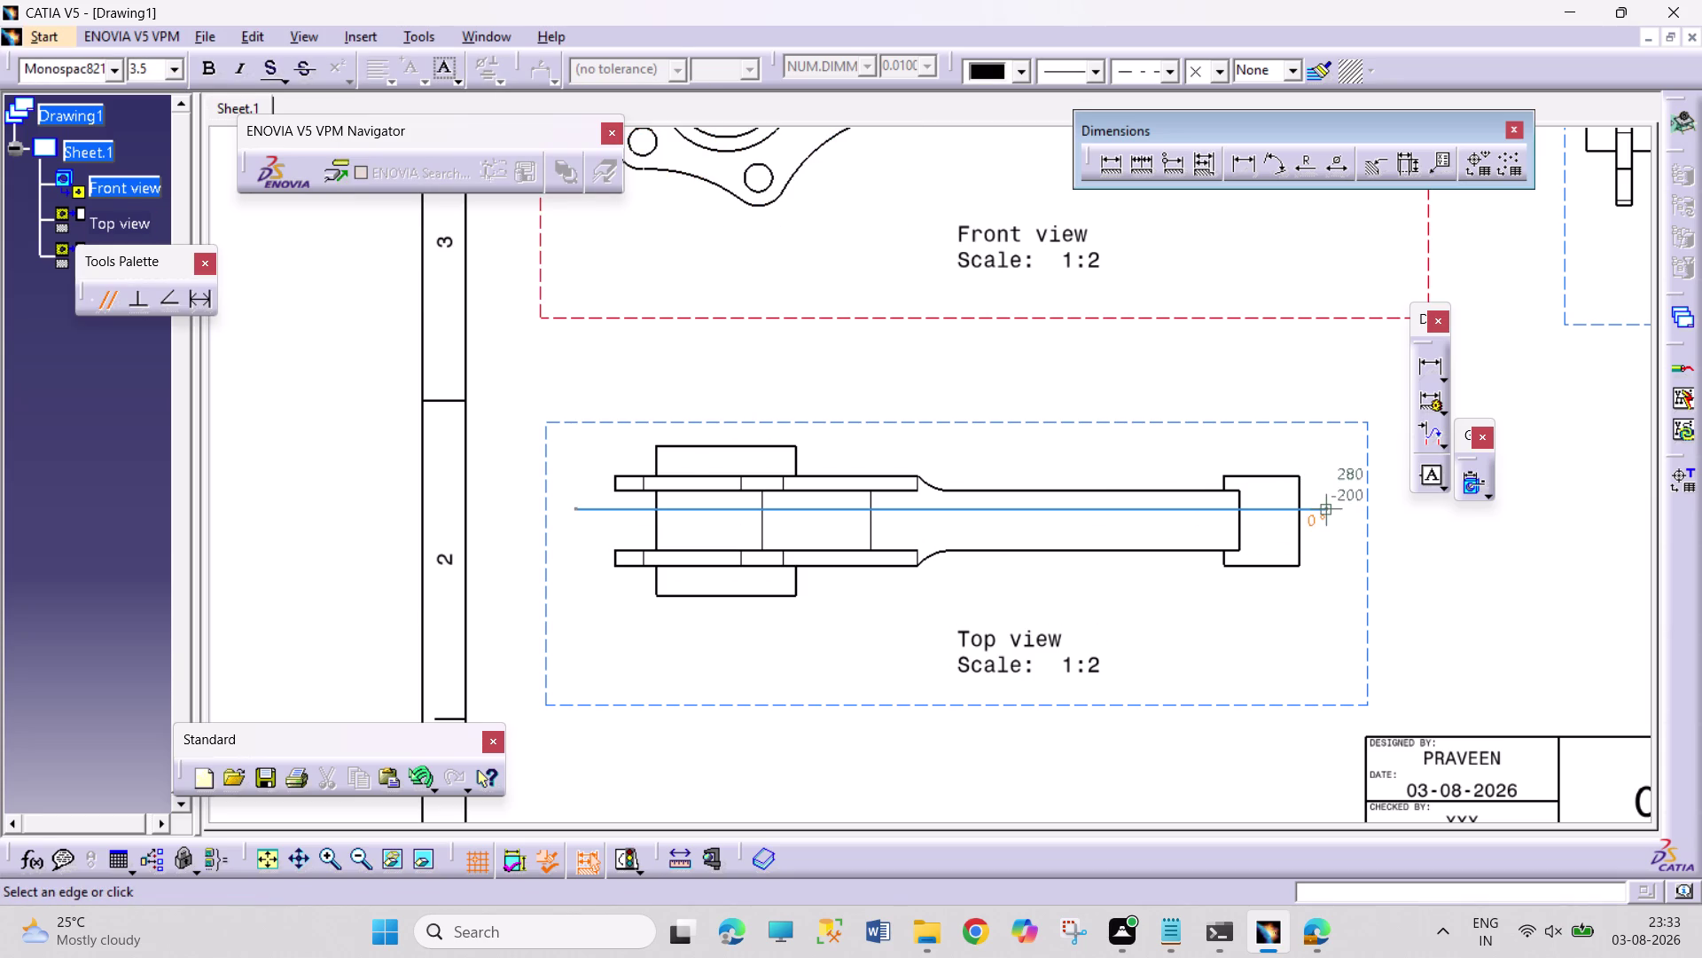
click(1338, 507)
click(1300, 525)
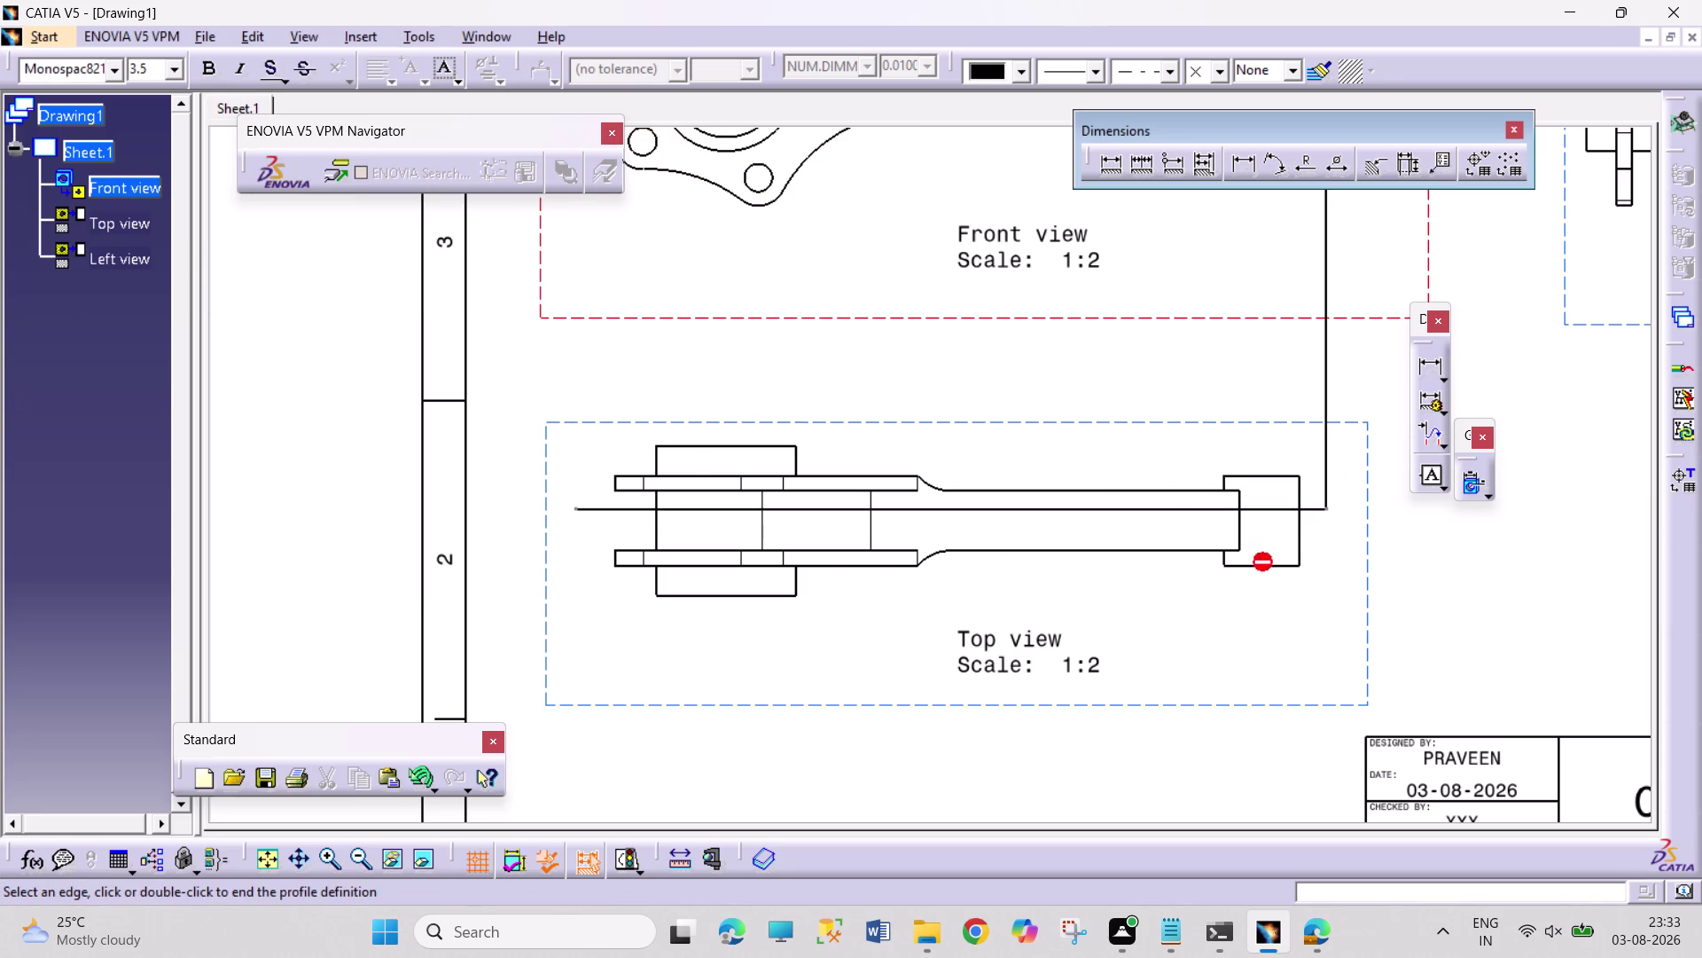
Add a bend point, finish the profile, dismiss its rejection, and open the Insert menu.
scroll(up, 3)
scroll(down, 3)
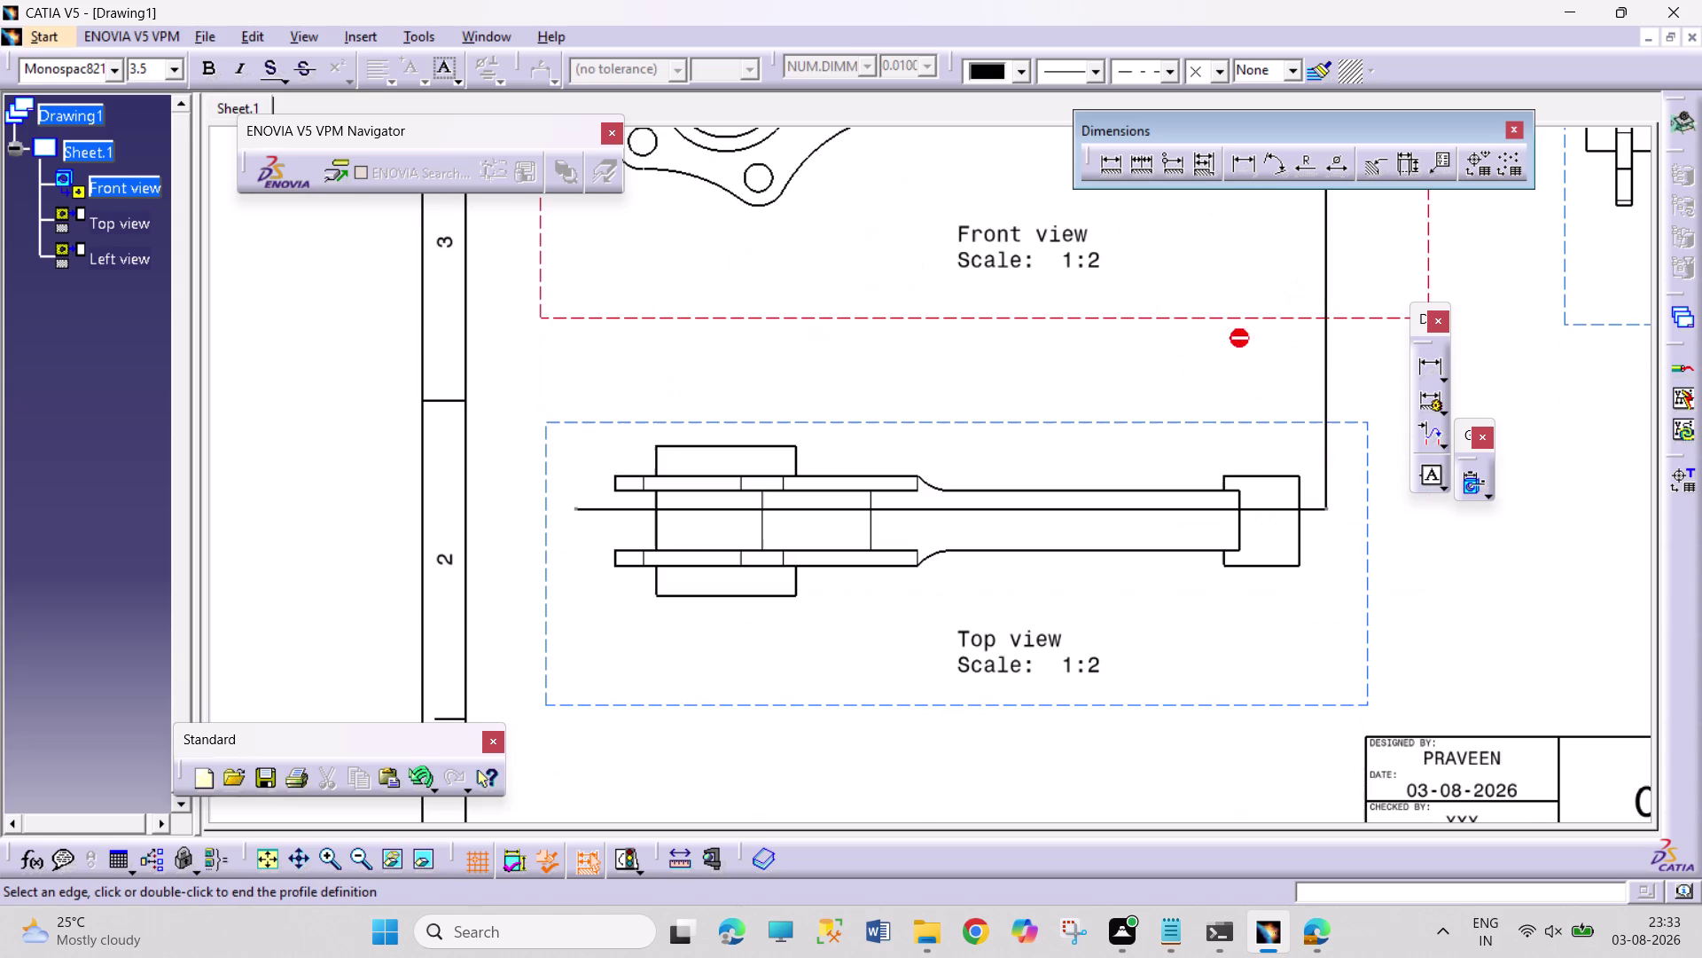
click(1447, 605)
double_click(1134, 666)
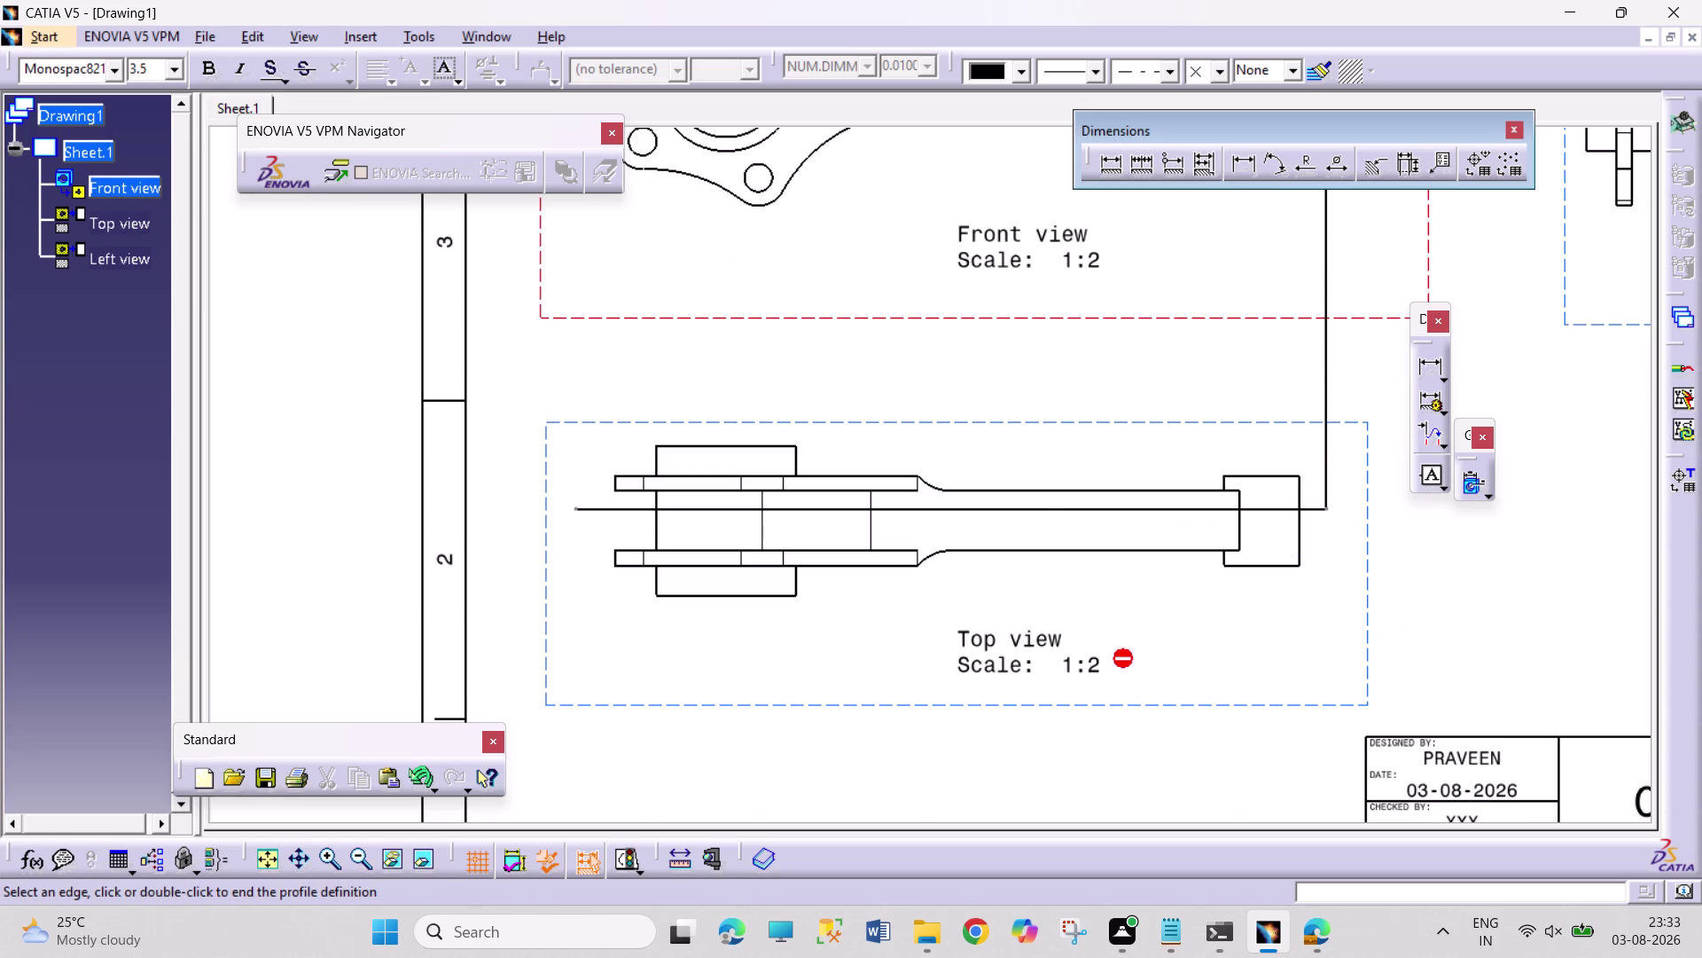
click(1038, 519)
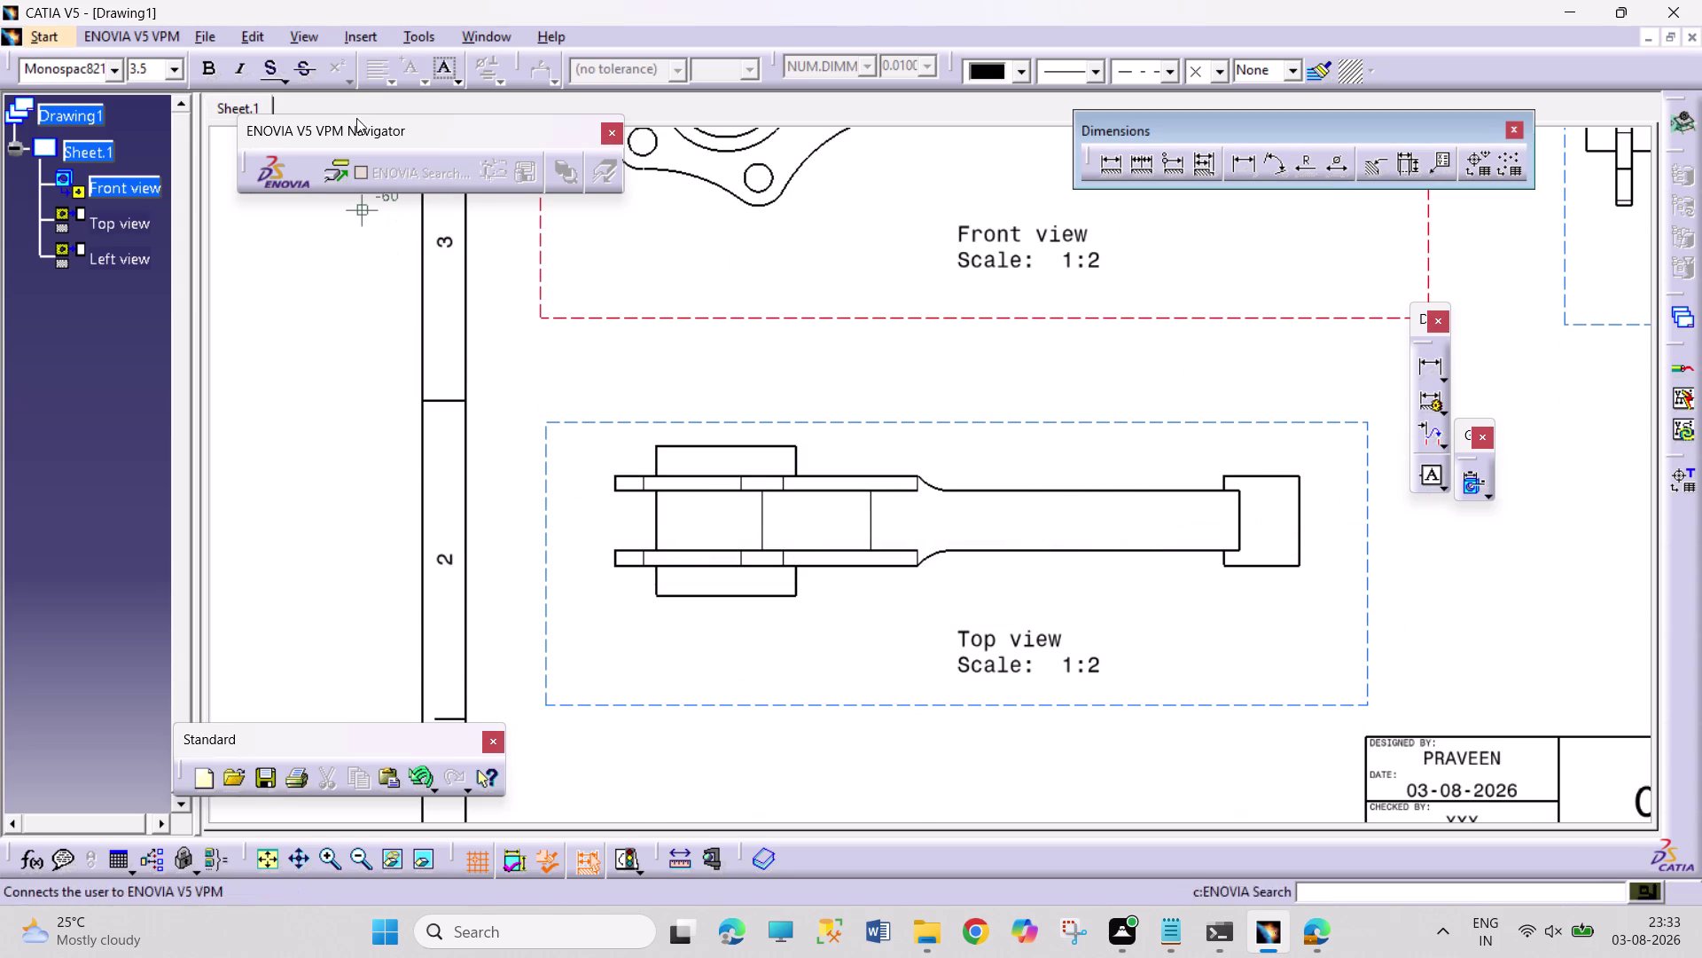
click(370, 39)
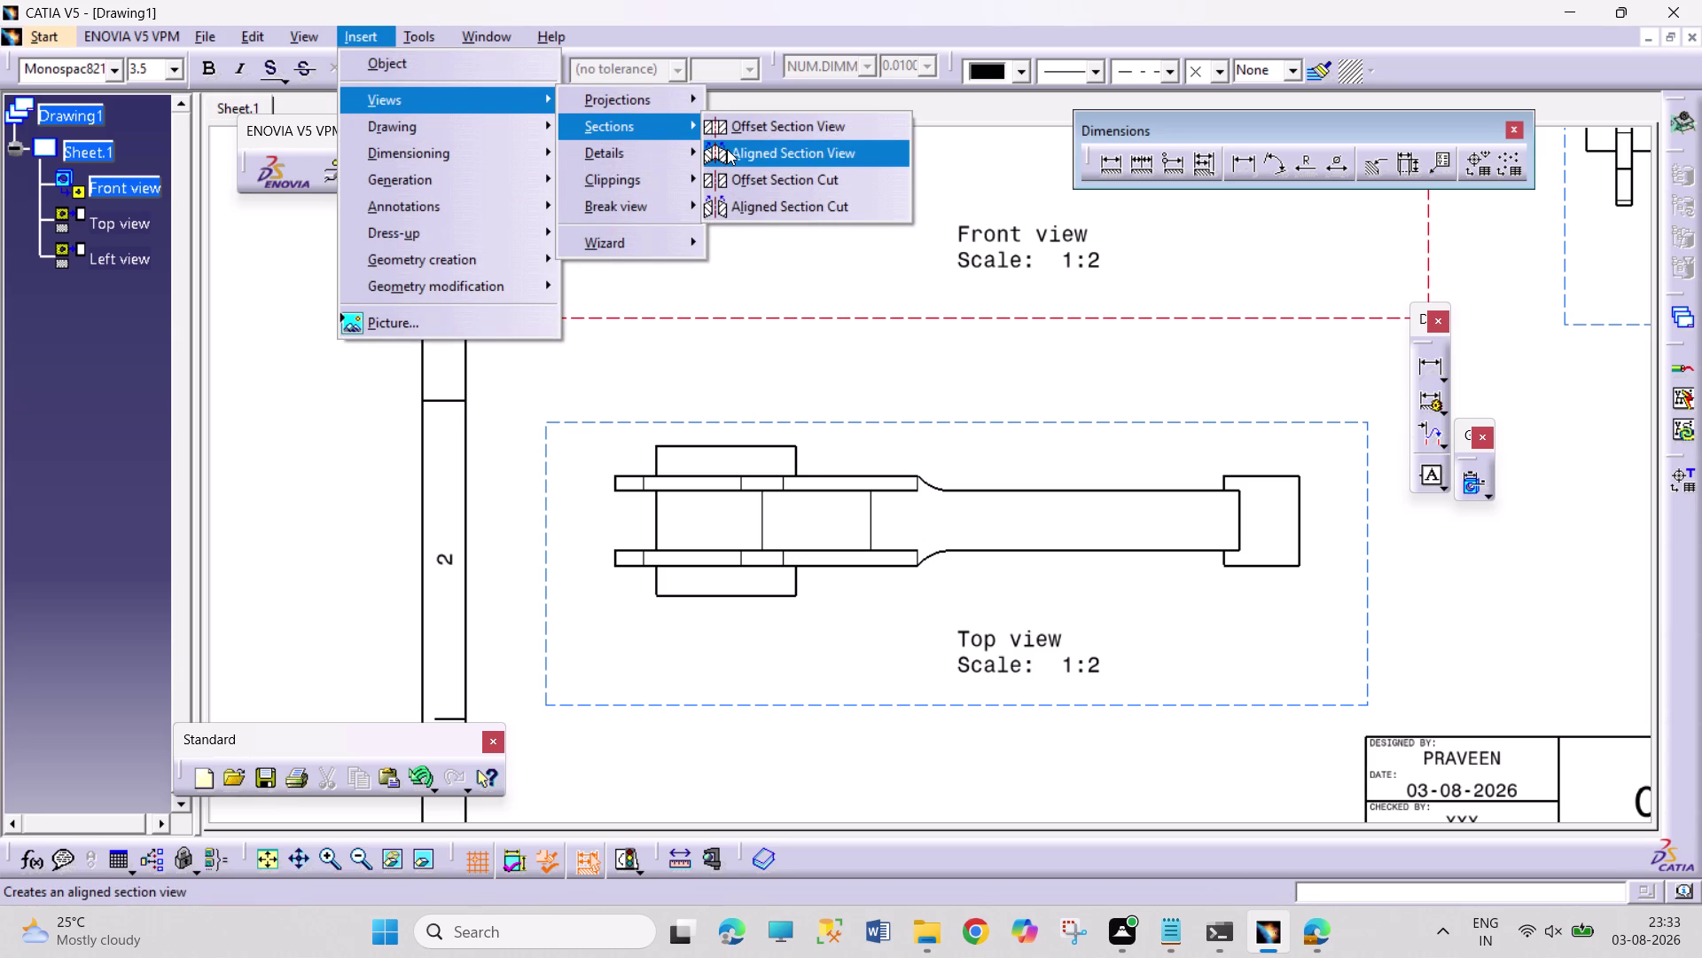
Choose Aligned Section Cut and sketch a first profile around the top view.
click(759, 197)
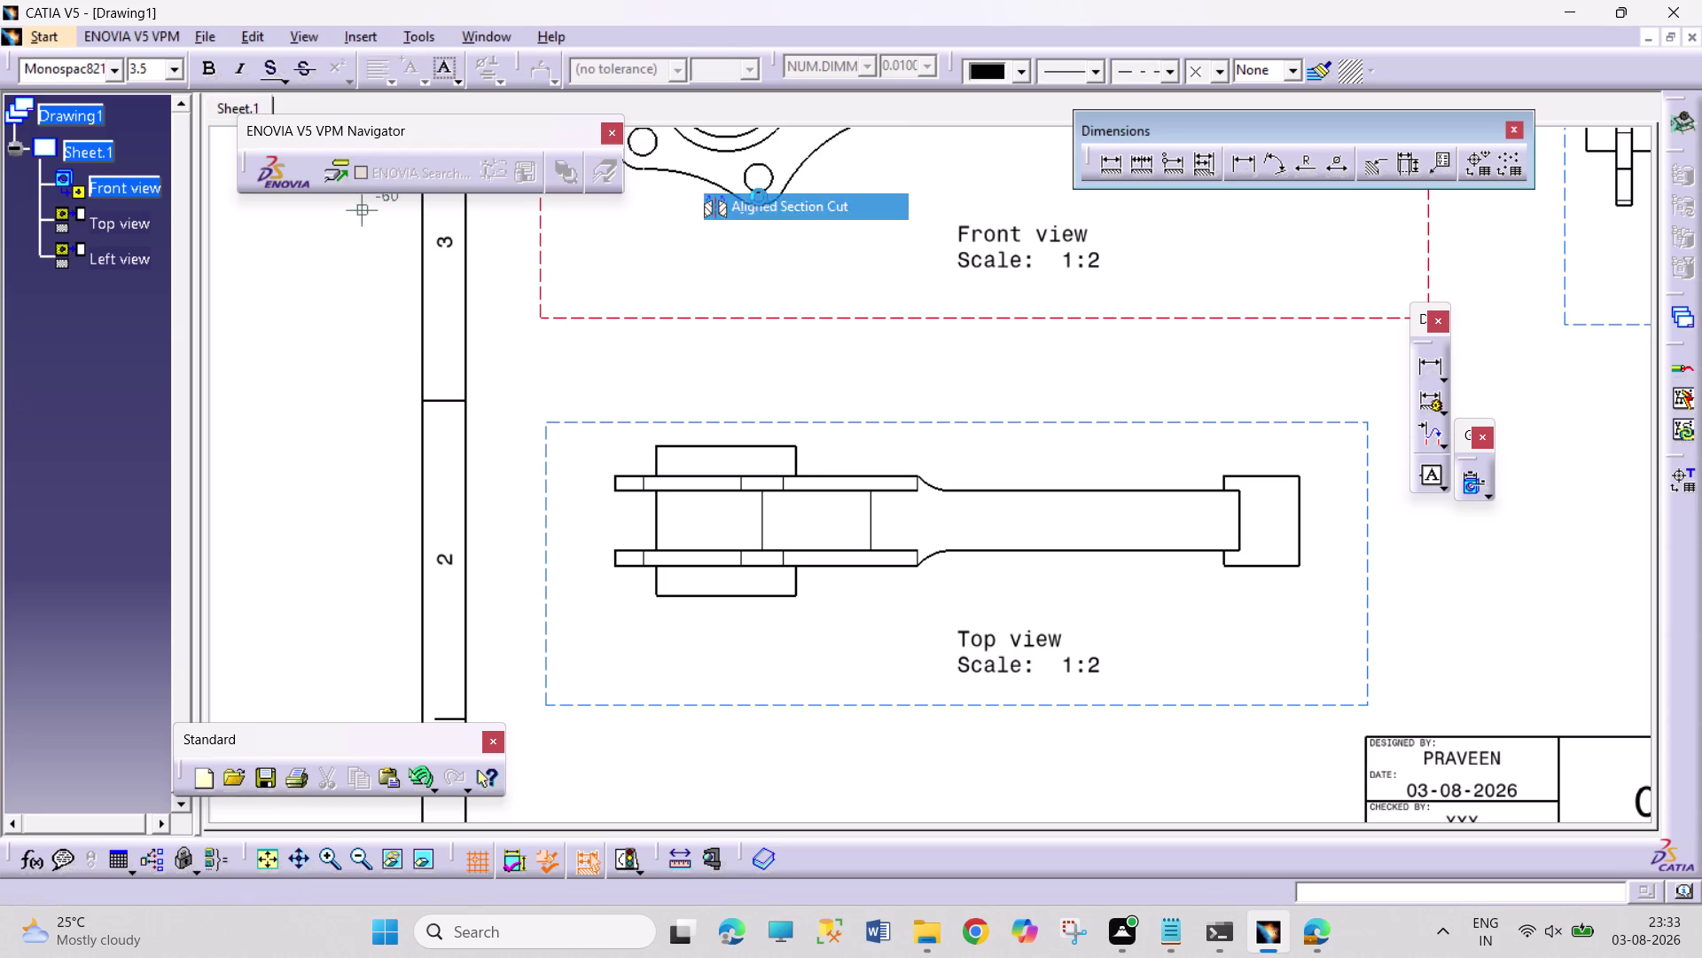
click(586, 416)
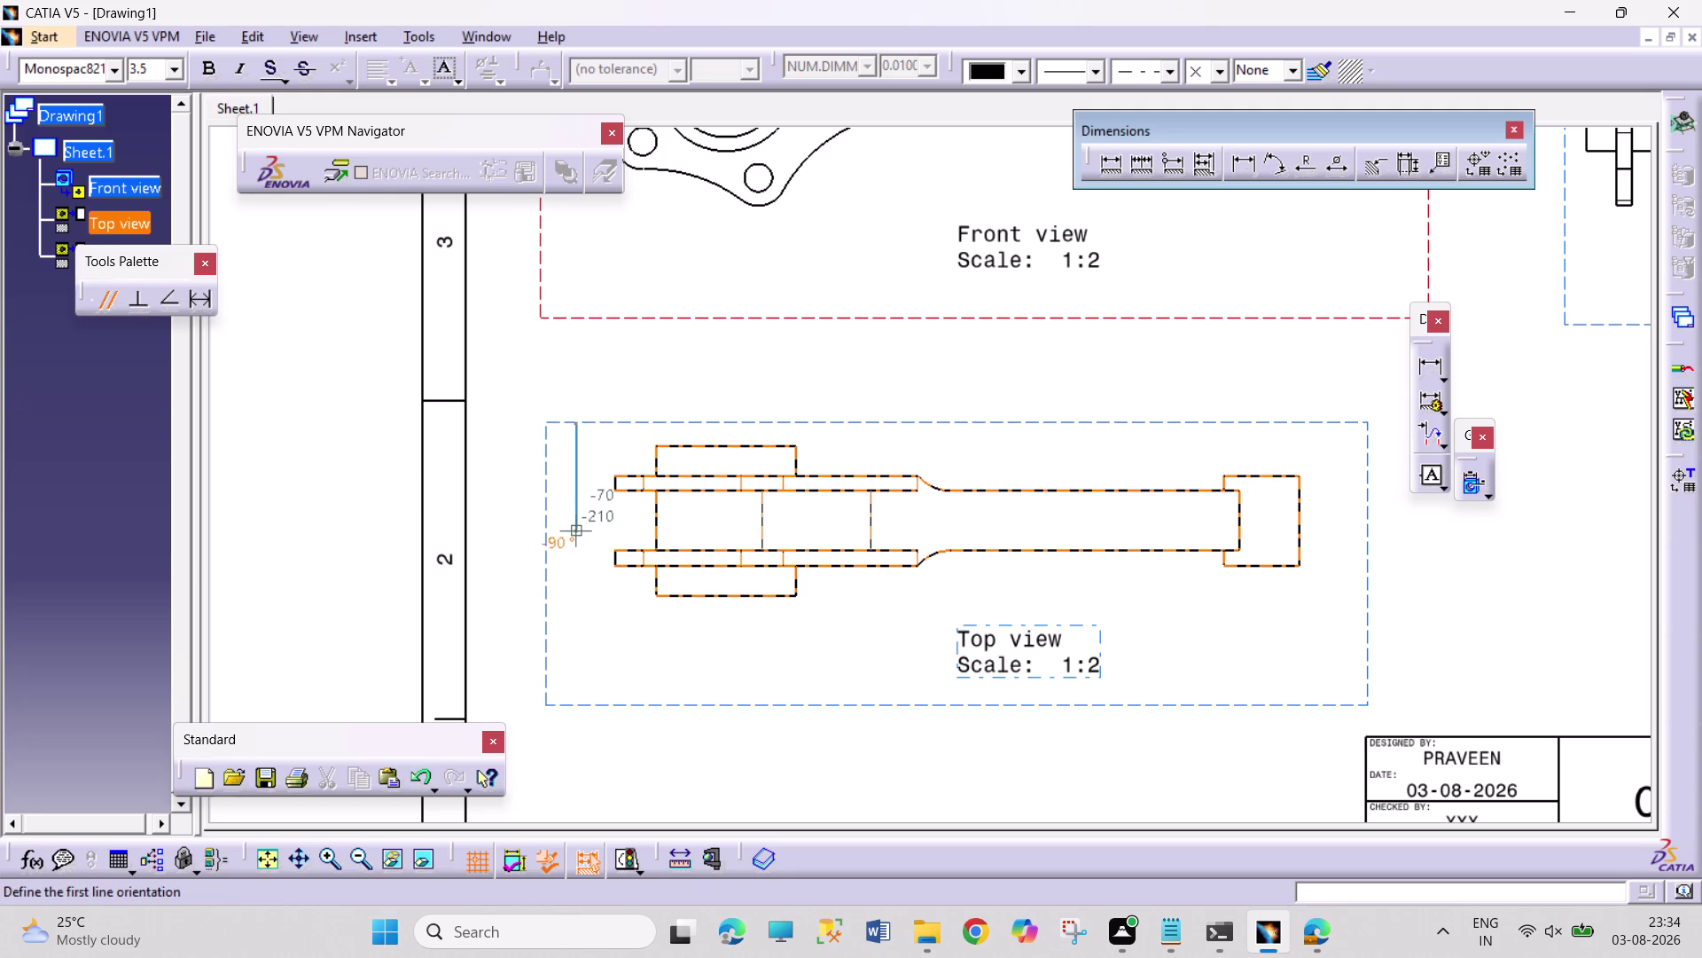
click(573, 588)
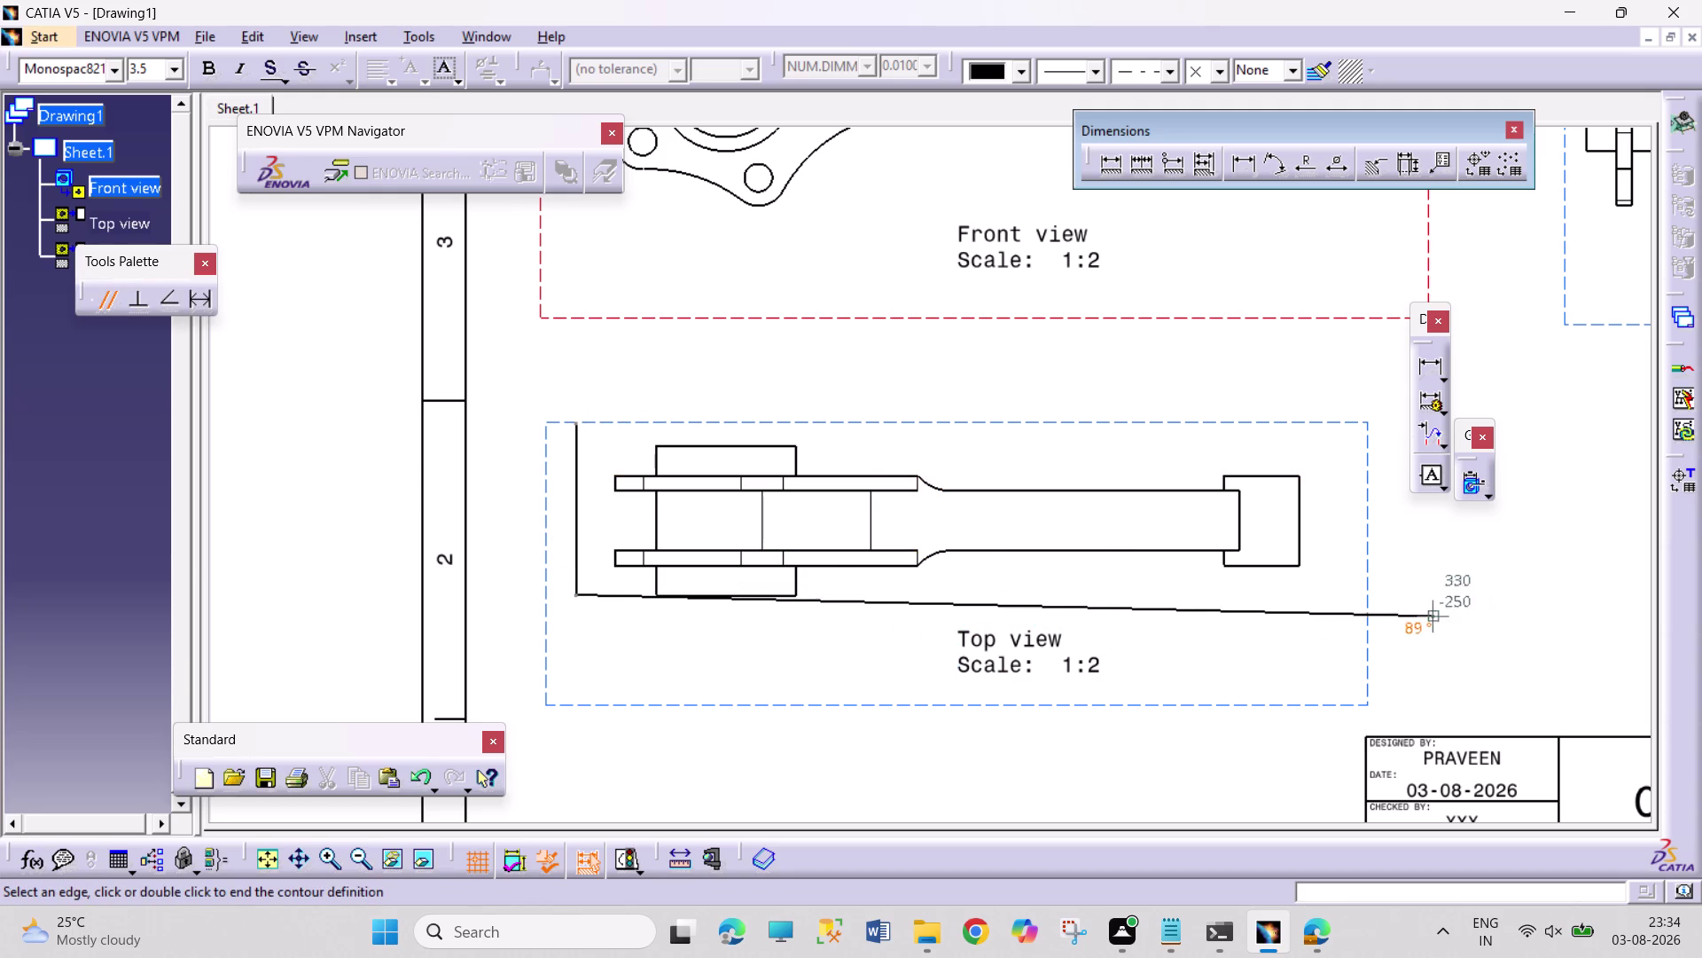
click(1345, 592)
click(1342, 432)
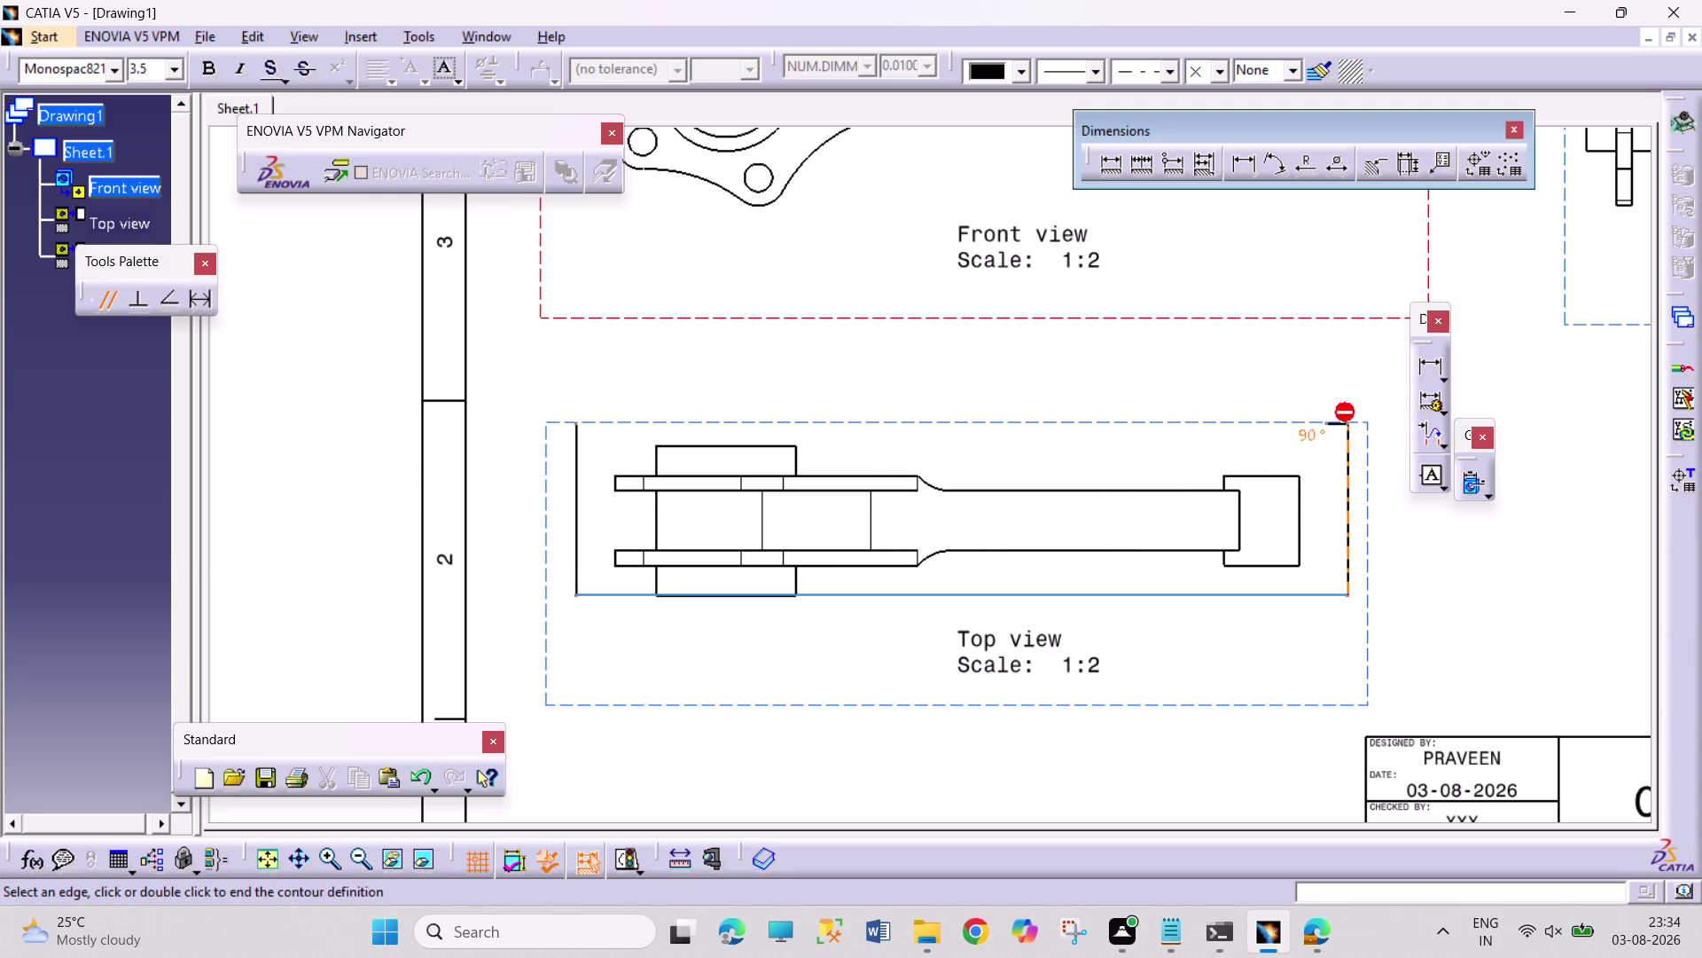
double_click(1347, 427)
Redraw the aligned cut profile across the top view and accept the non-intersection warning.
click(1051, 509)
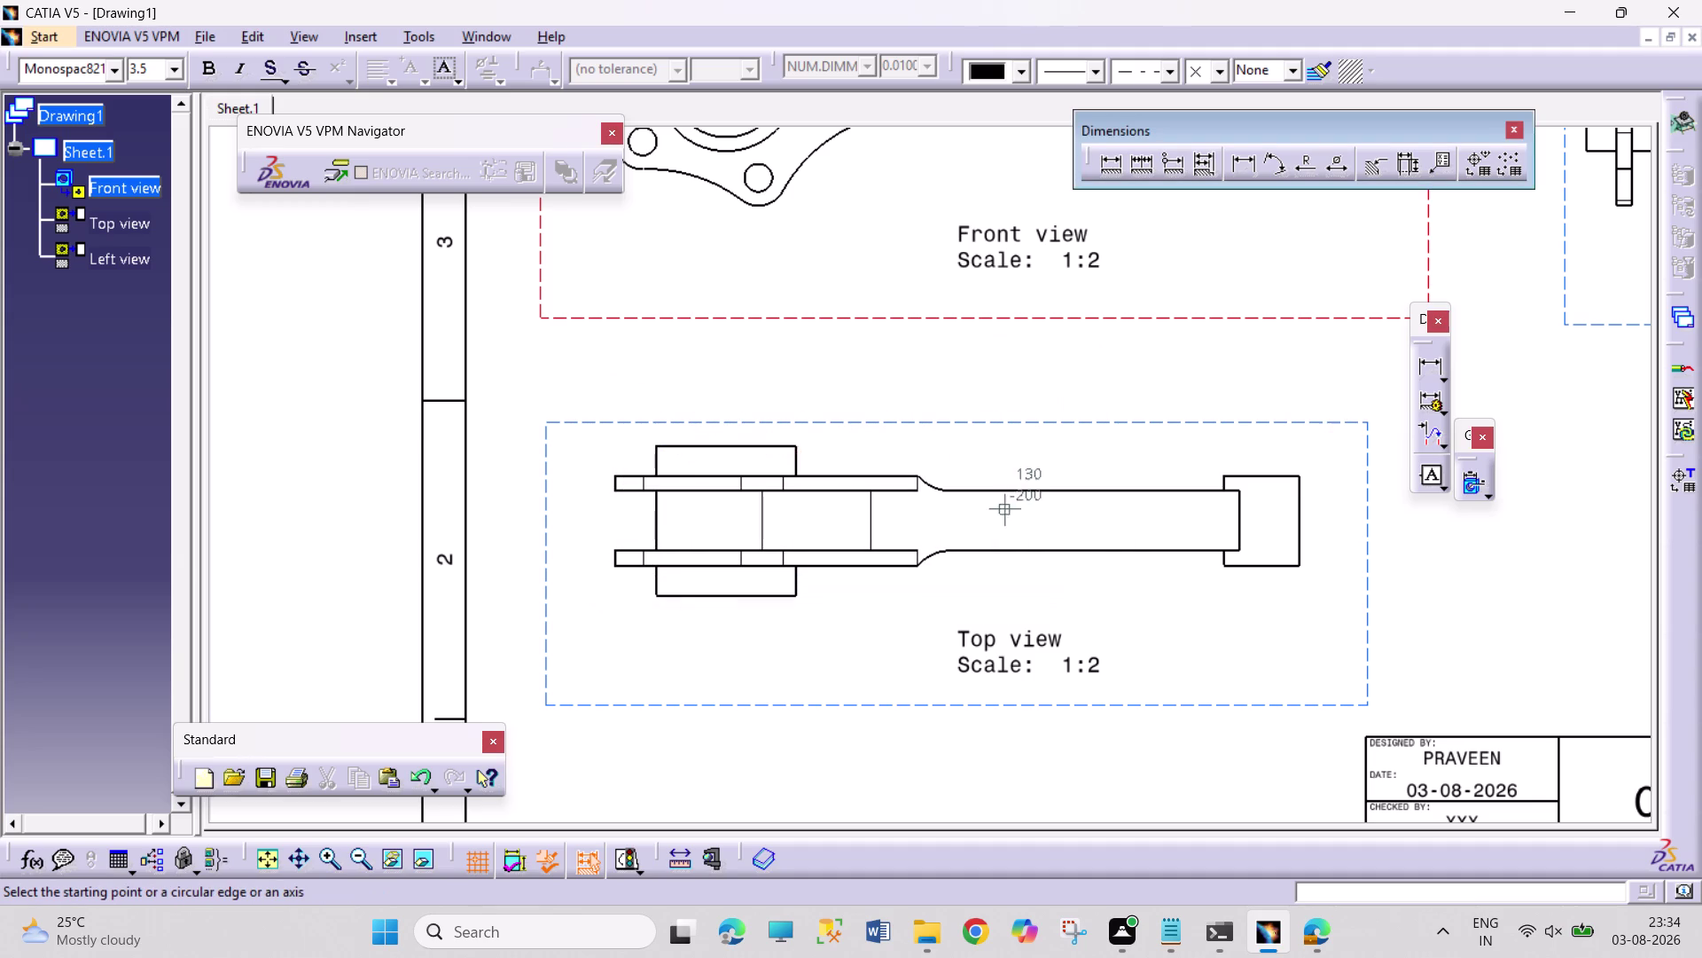
click(573, 557)
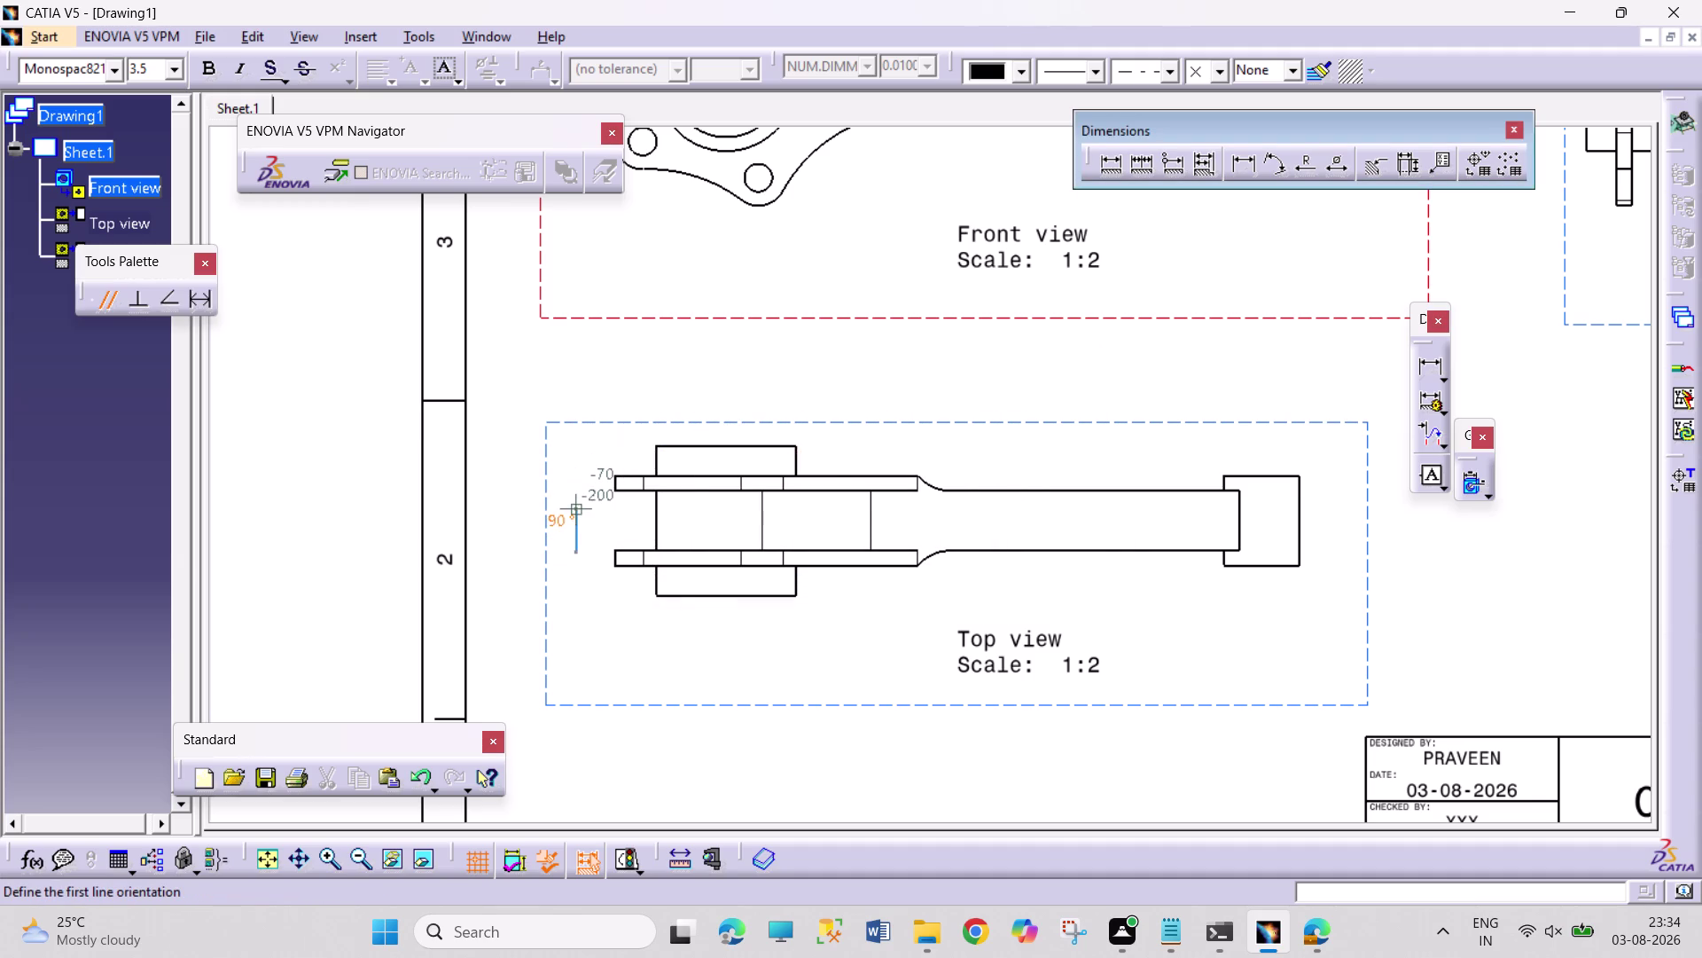
drag(579, 509, 593, 507)
click(1330, 517)
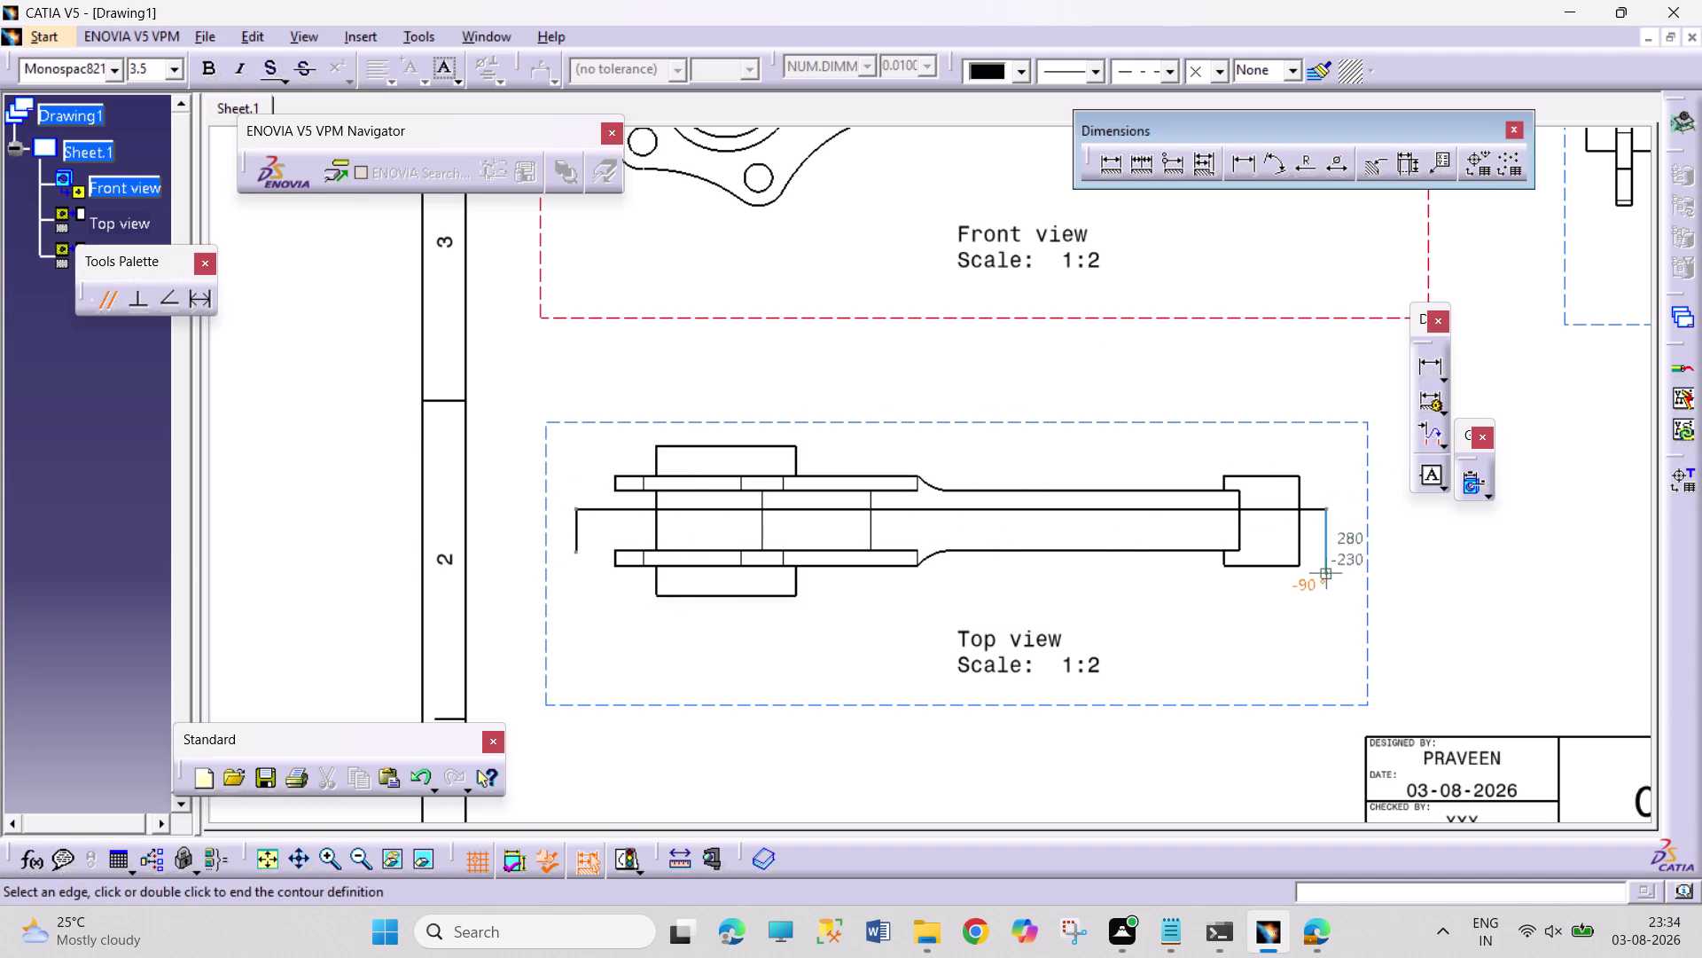
double_click(1325, 569)
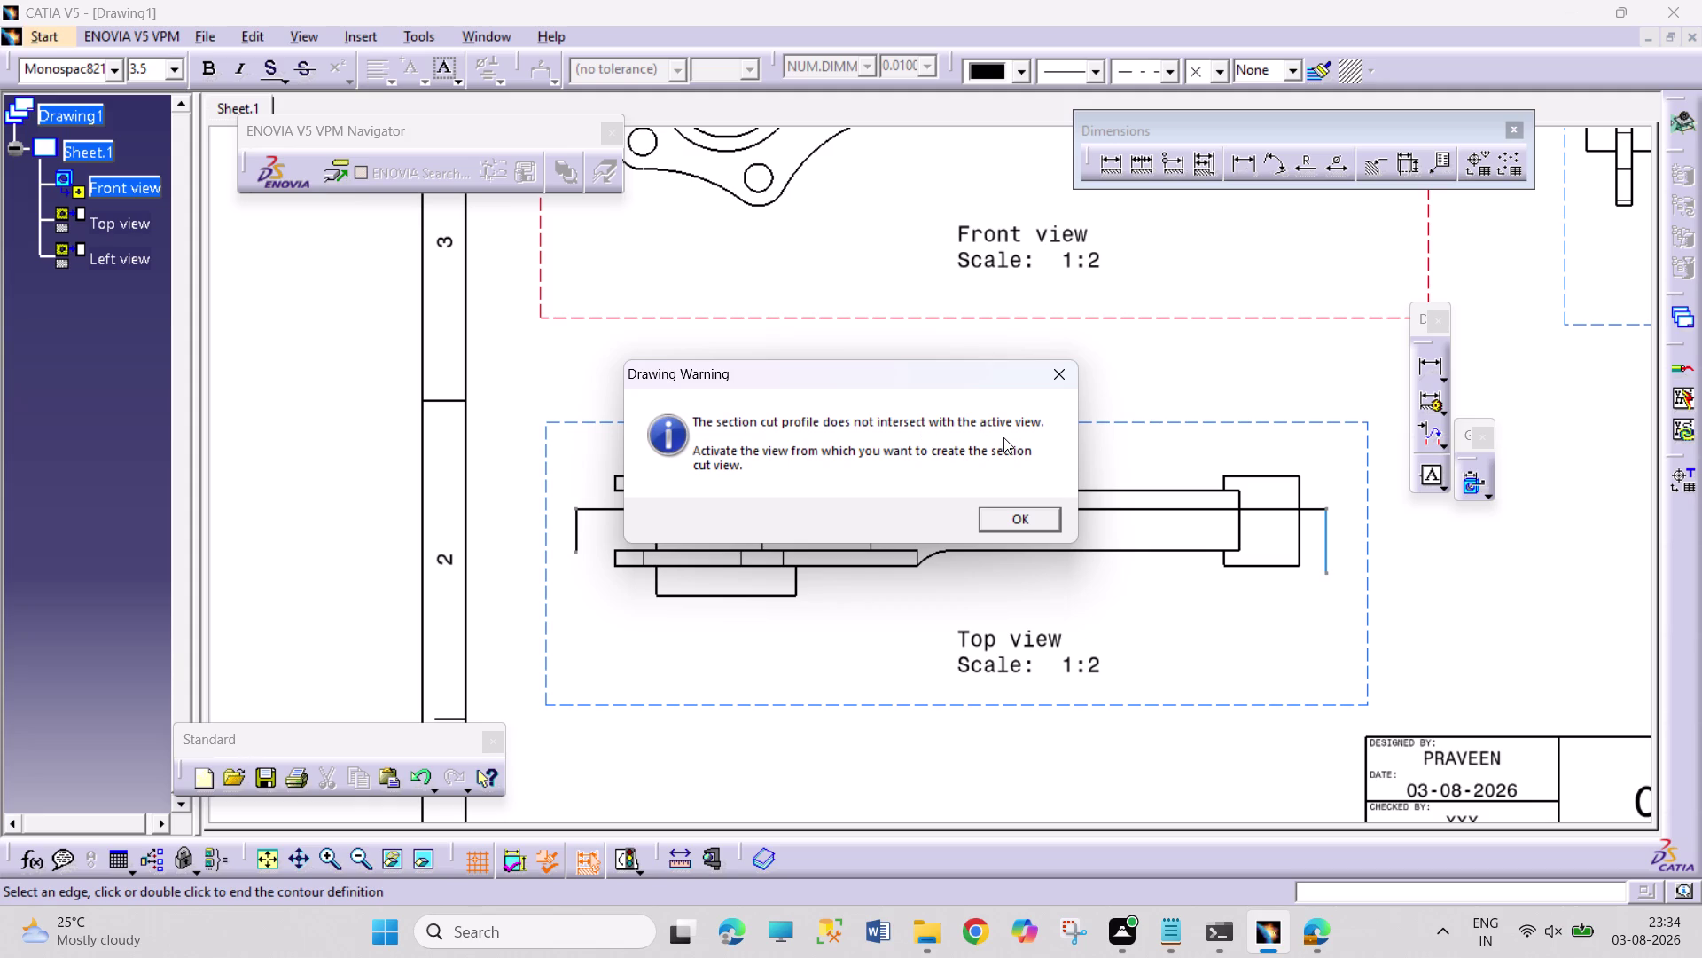
click(1011, 512)
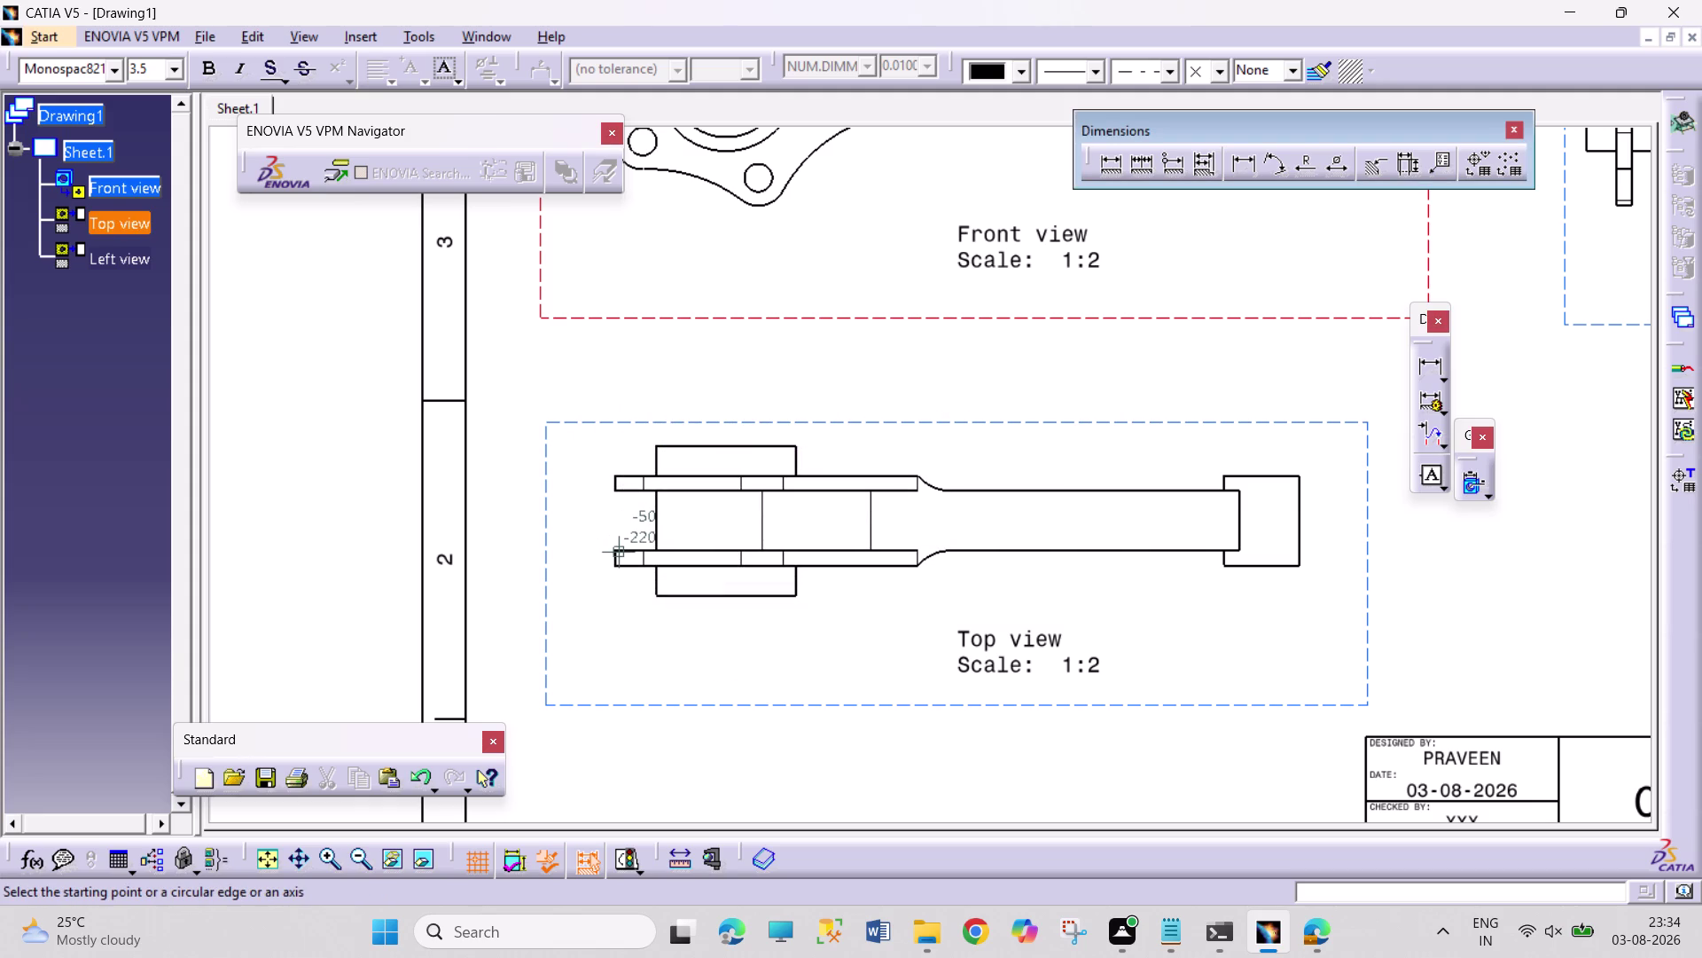
Pick a front-view hole centre and browse to the section view types.
click(614, 547)
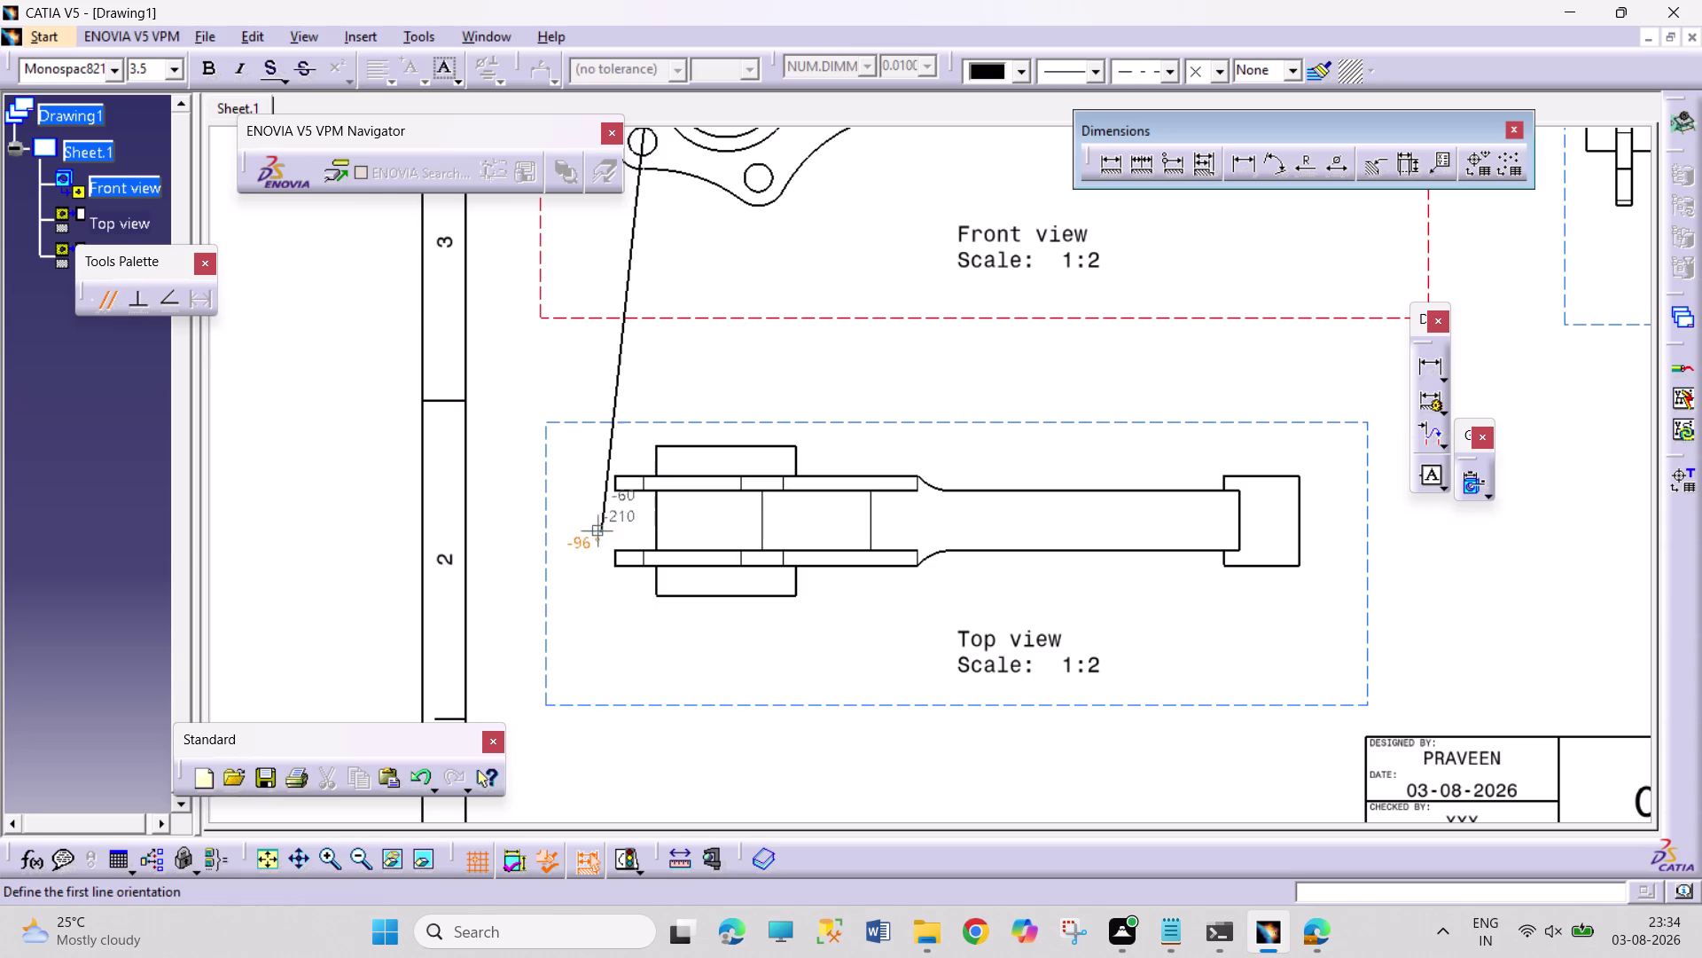
click(363, 38)
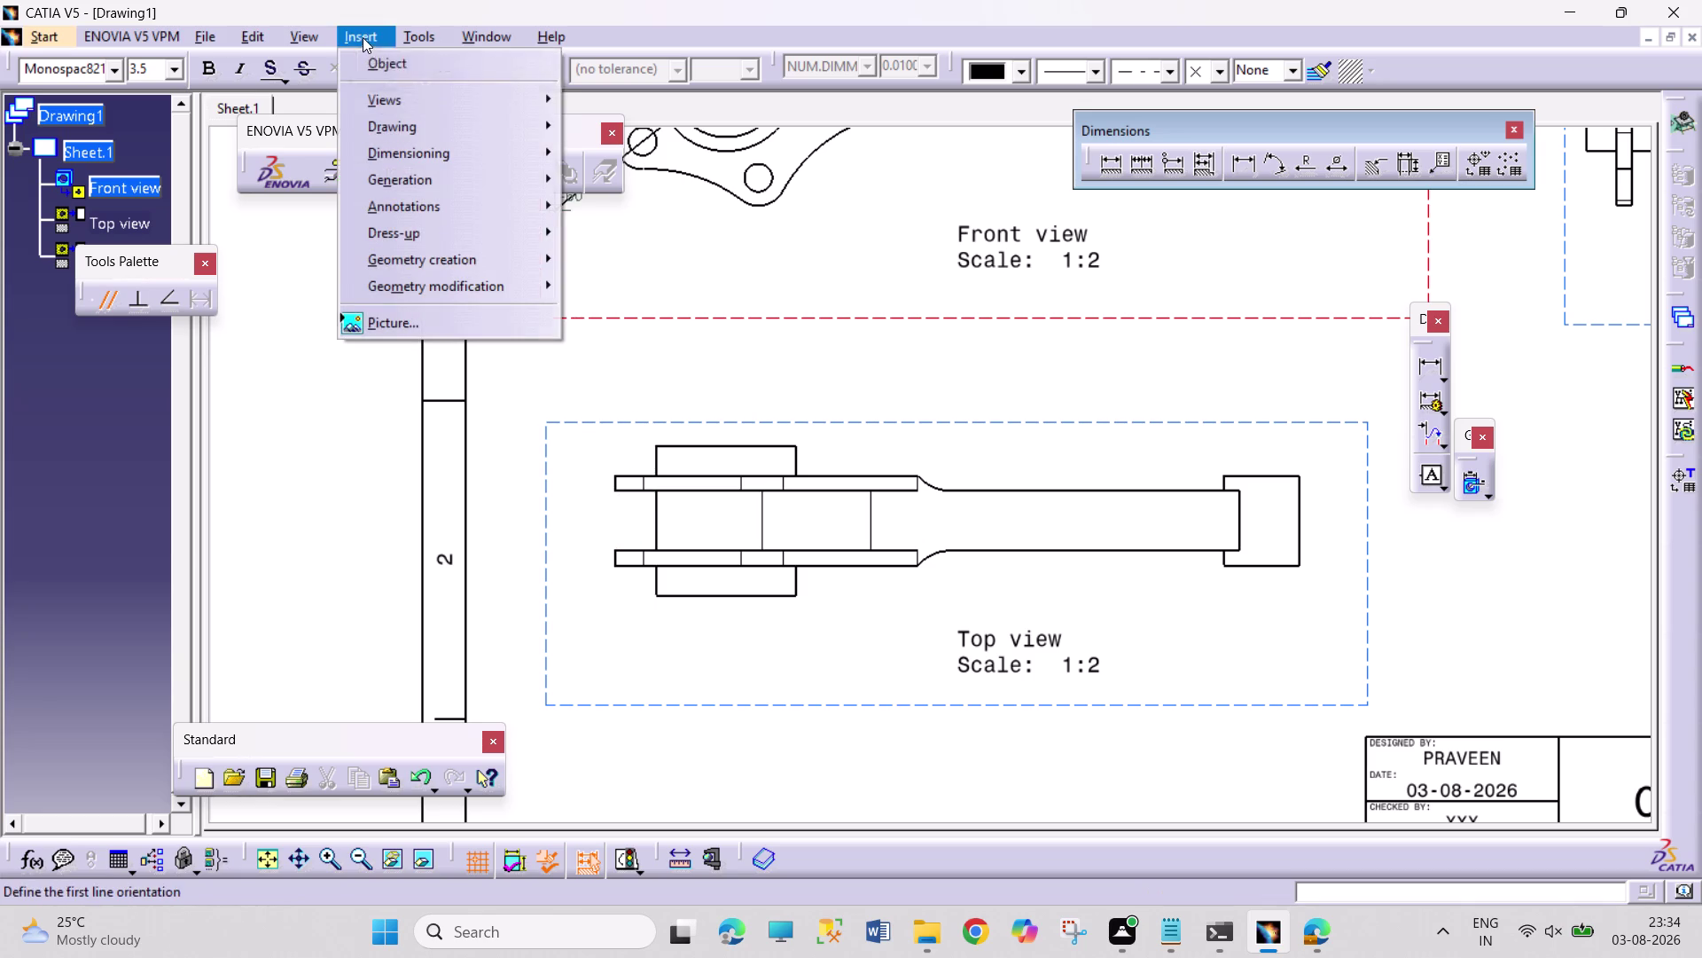
click(384, 99)
click(607, 129)
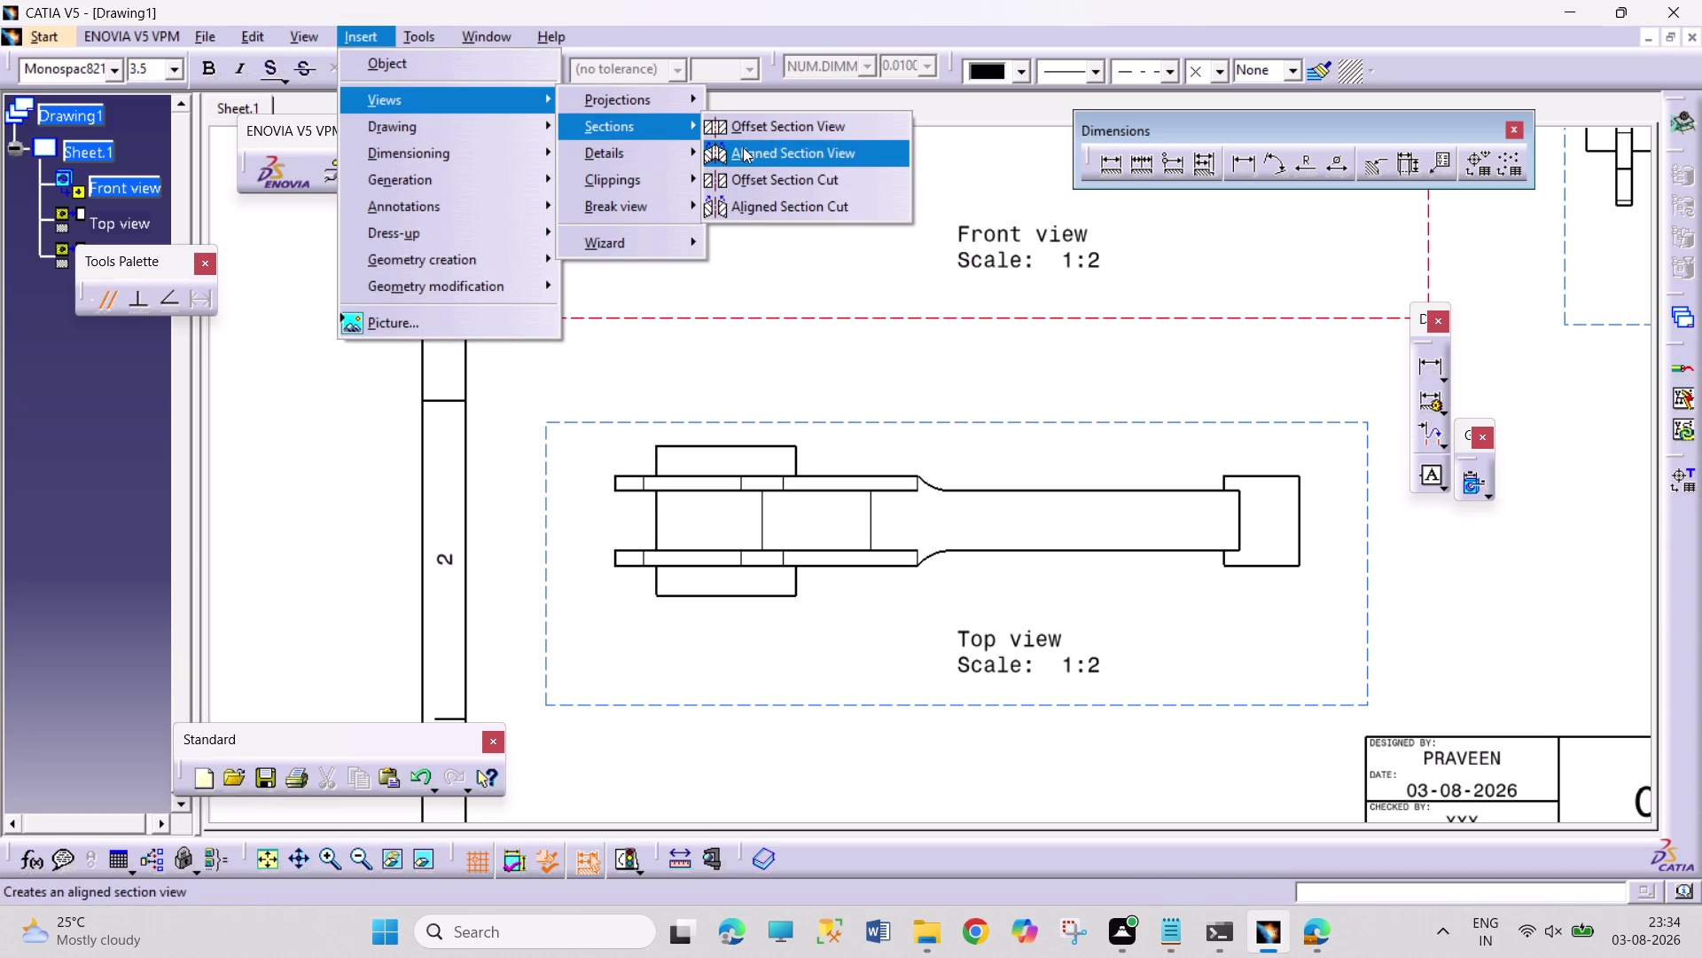
click(749, 204)
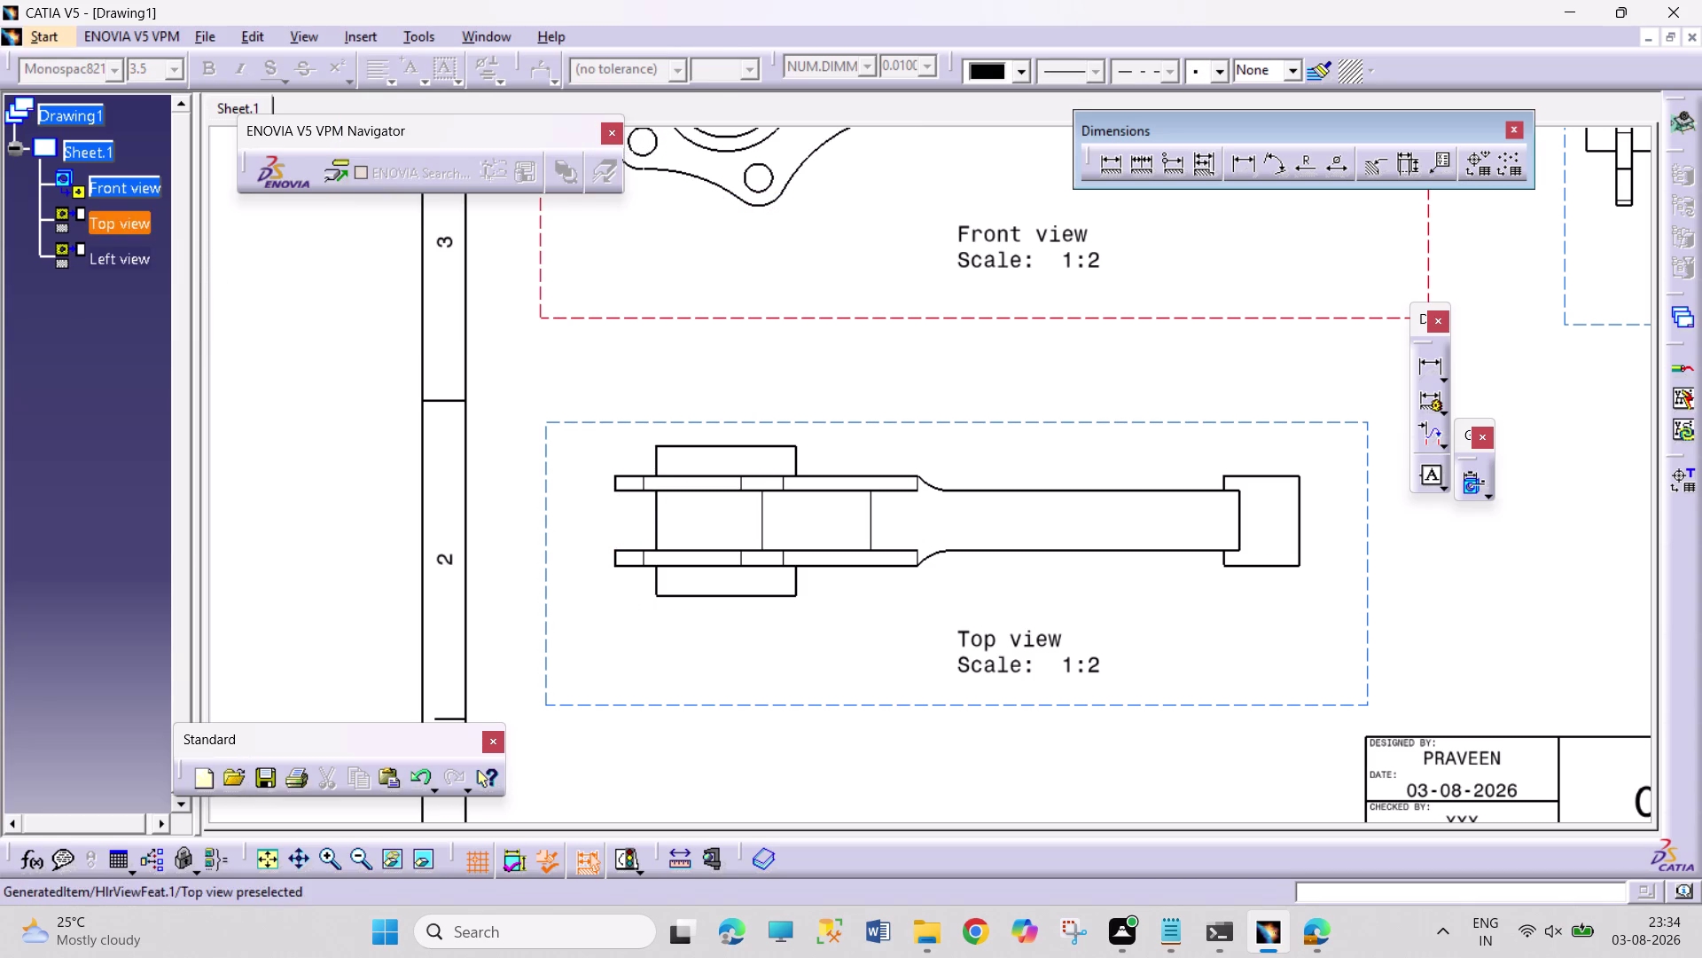
Restart the aligned section cut from the front-view hole, then cancel it with Esc.
click(369, 40)
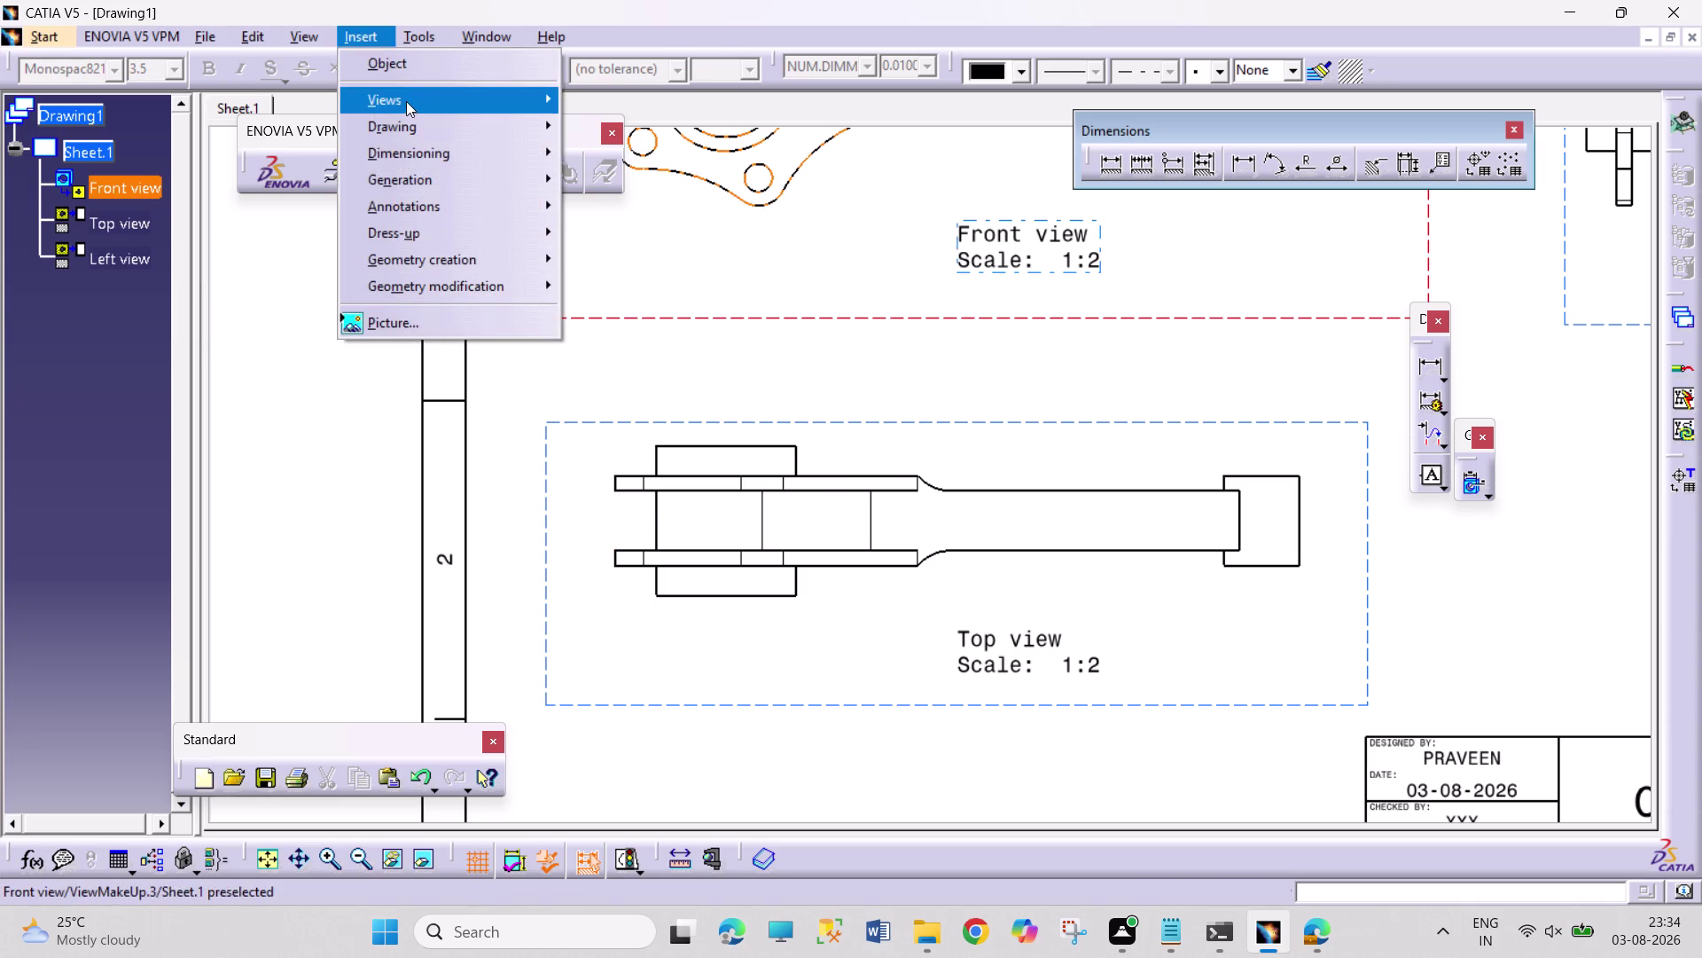
click(404, 100)
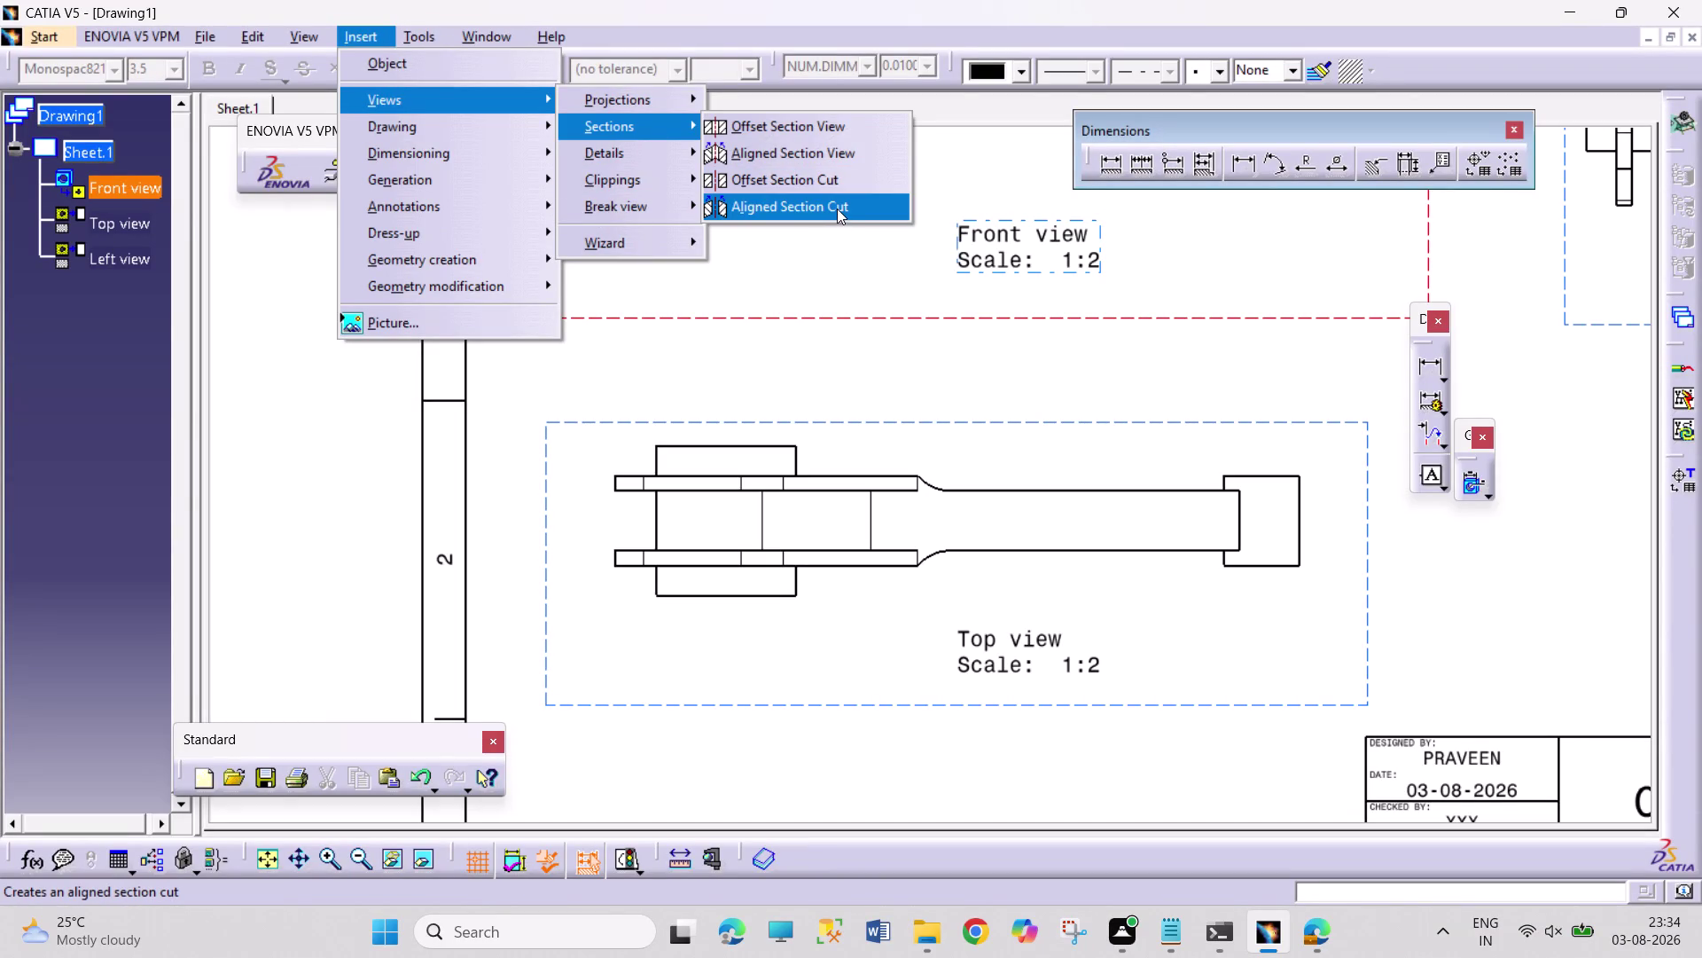
click(836, 209)
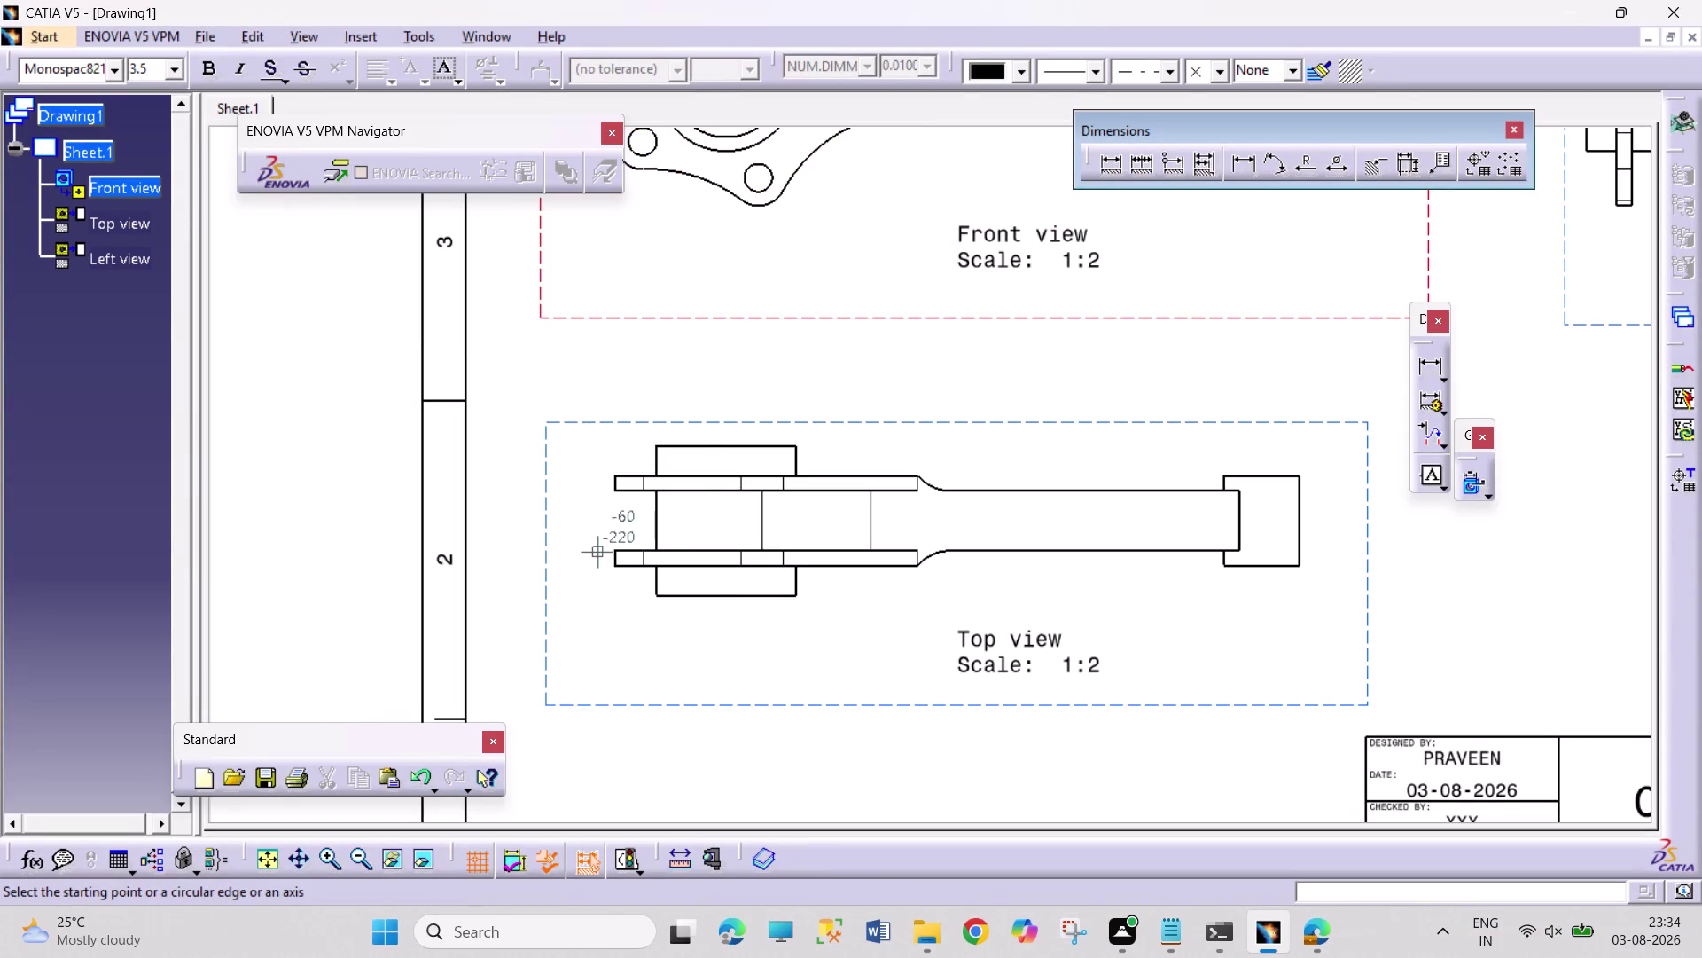
click(624, 548)
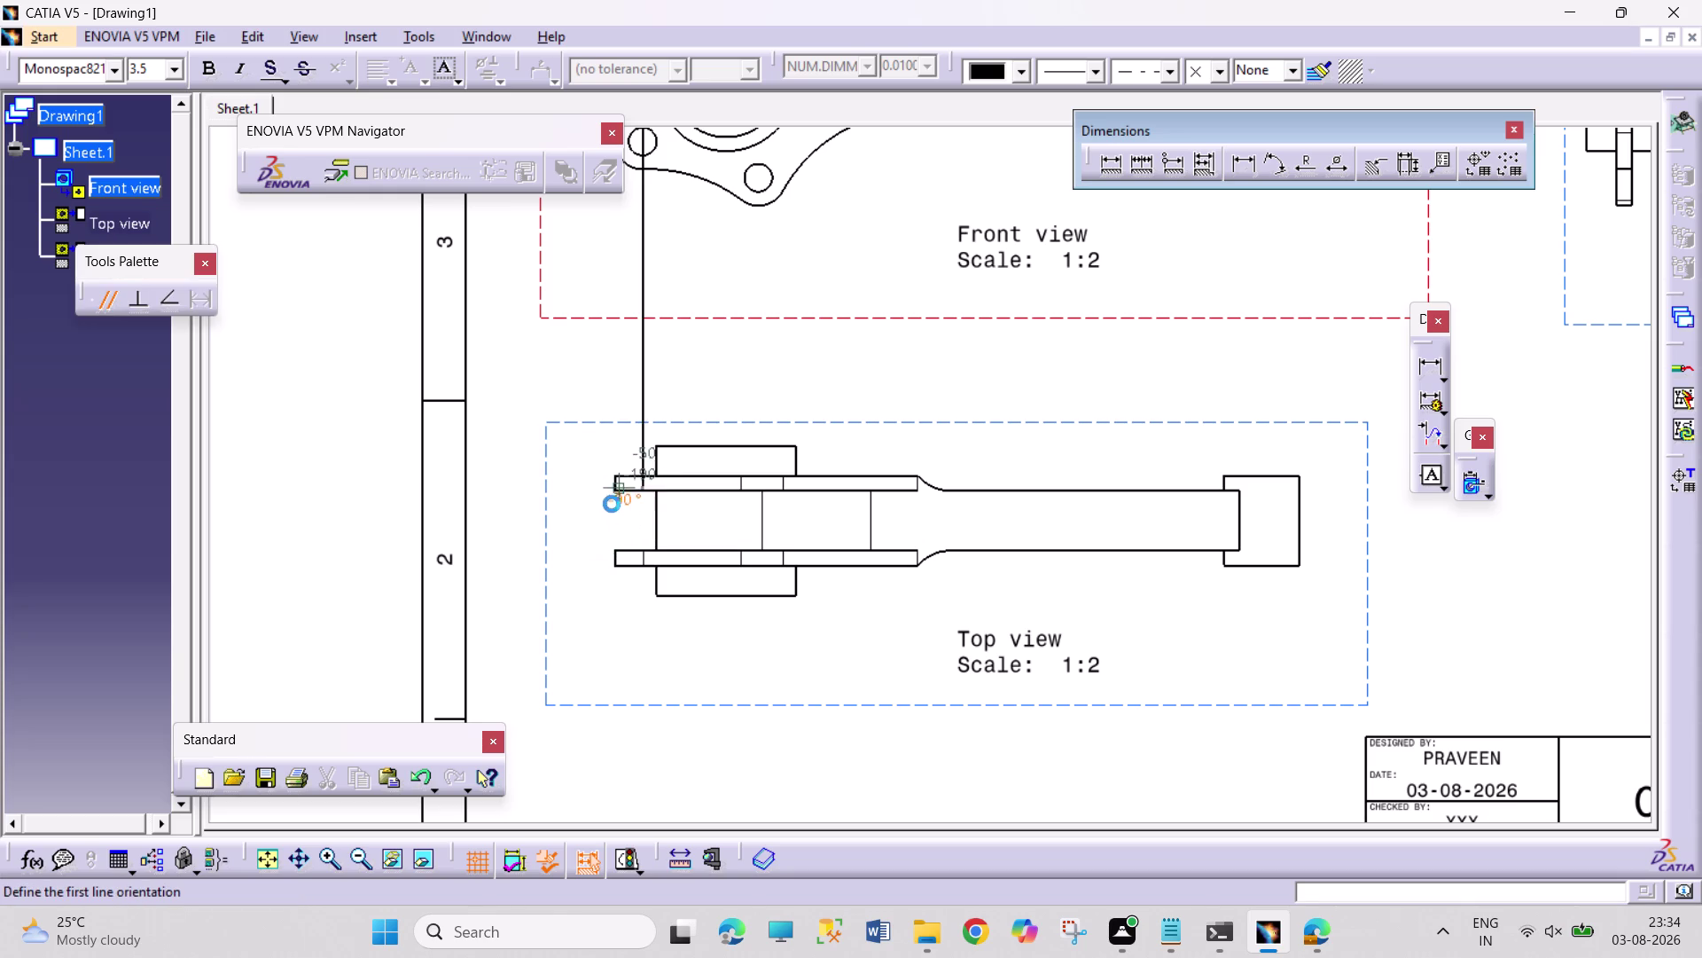
scroll(down, 3)
scroll(up, 3)
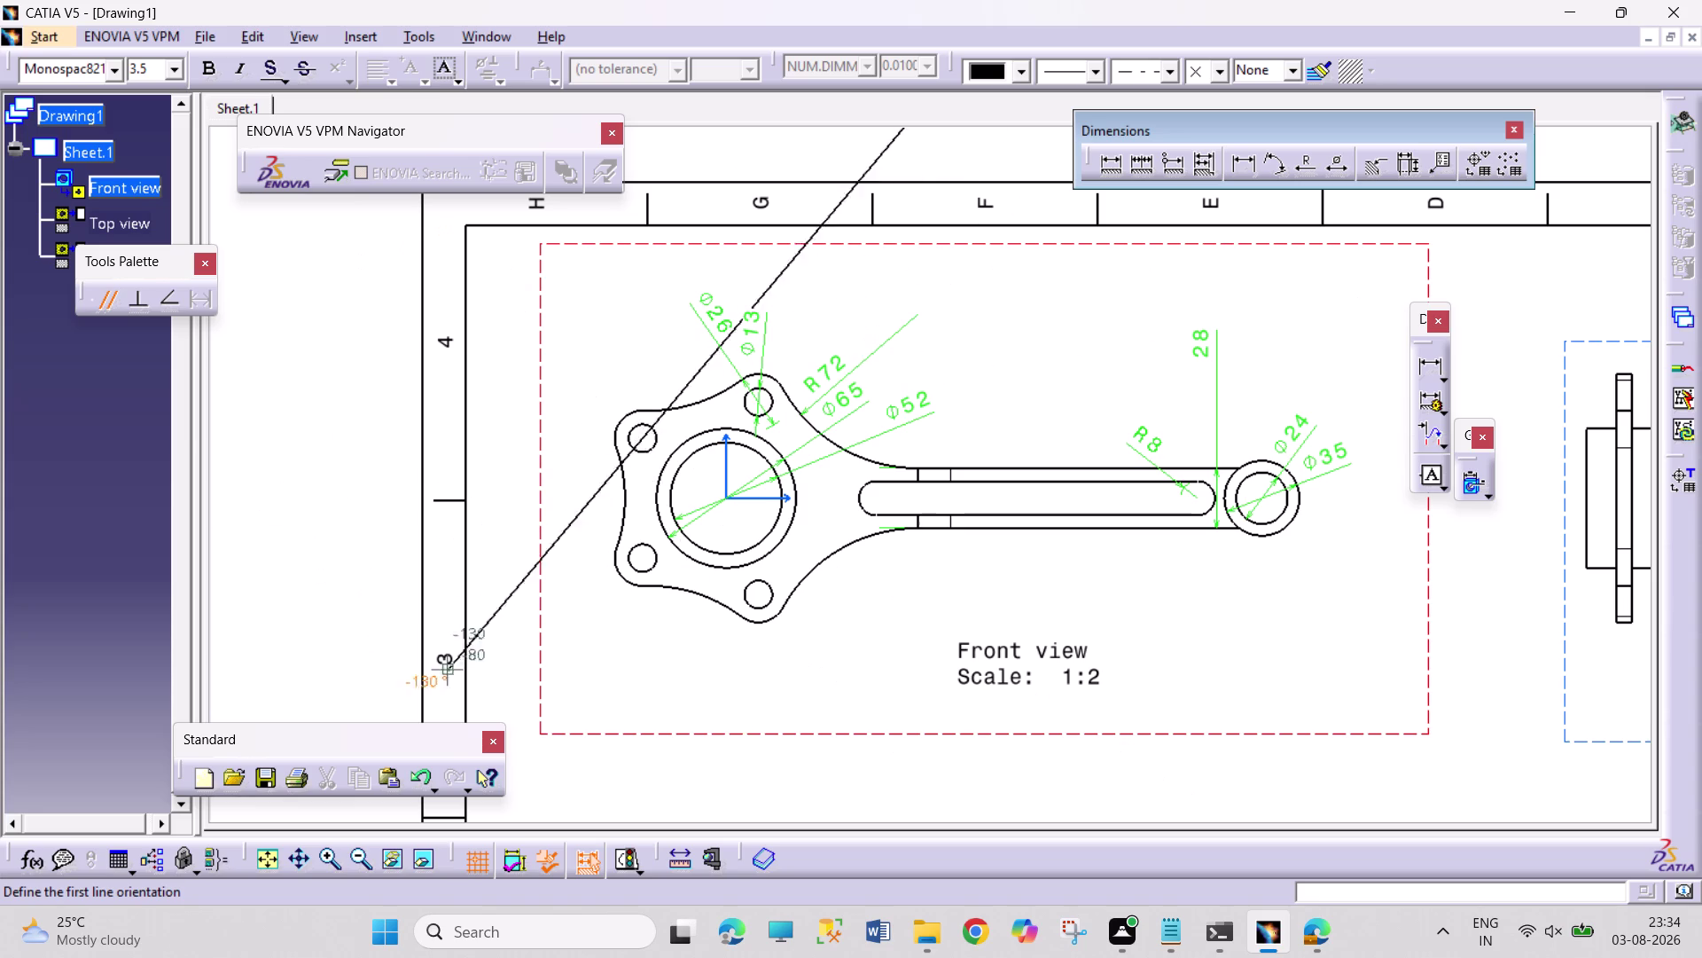
scroll(down, 3)
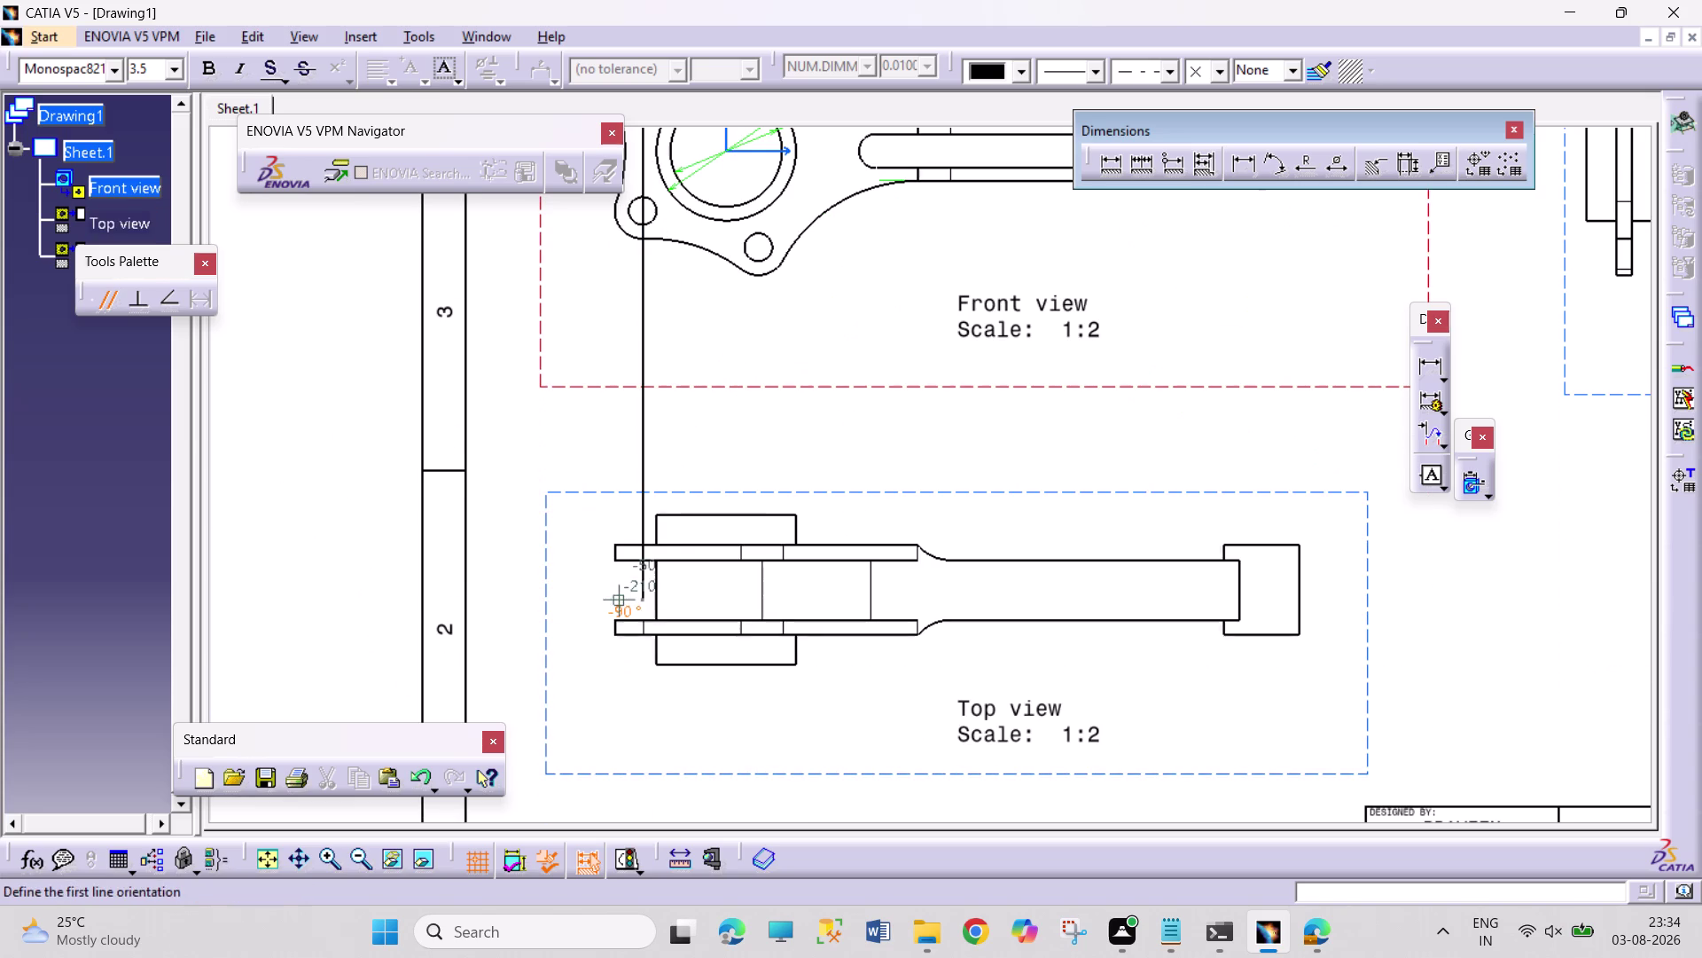
key(Escape)
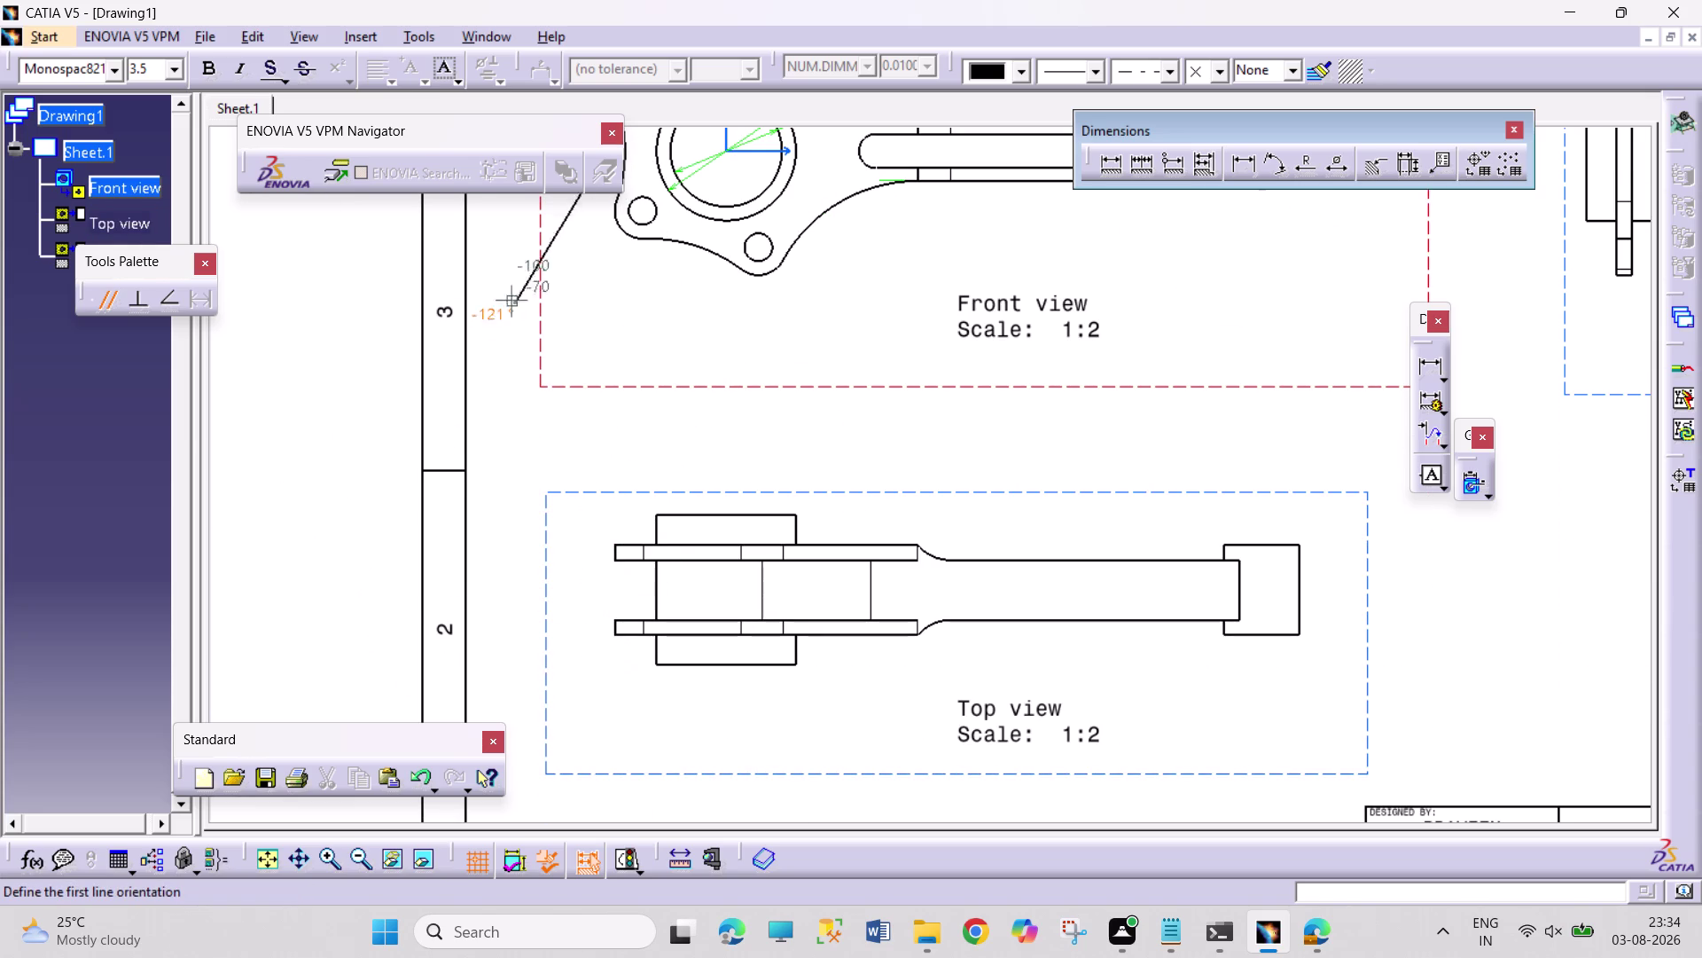
key(Escape)
click(377, 39)
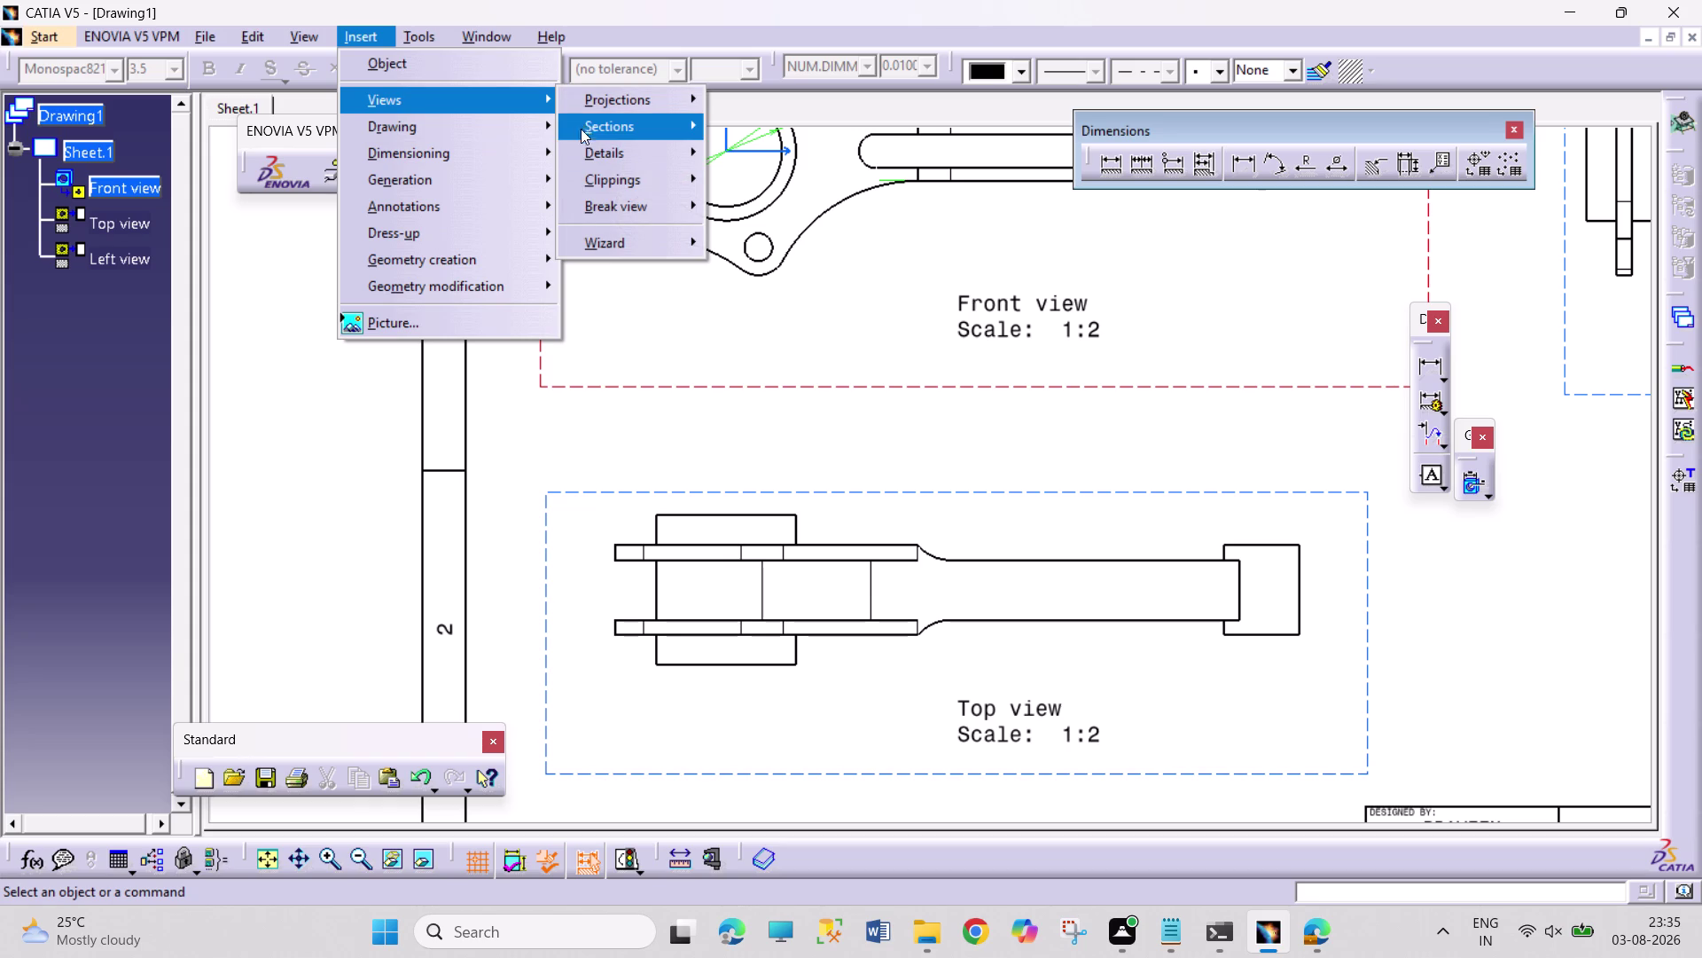
Start an offset section view from a top-view point, then cancel it with Esc.
click(584, 125)
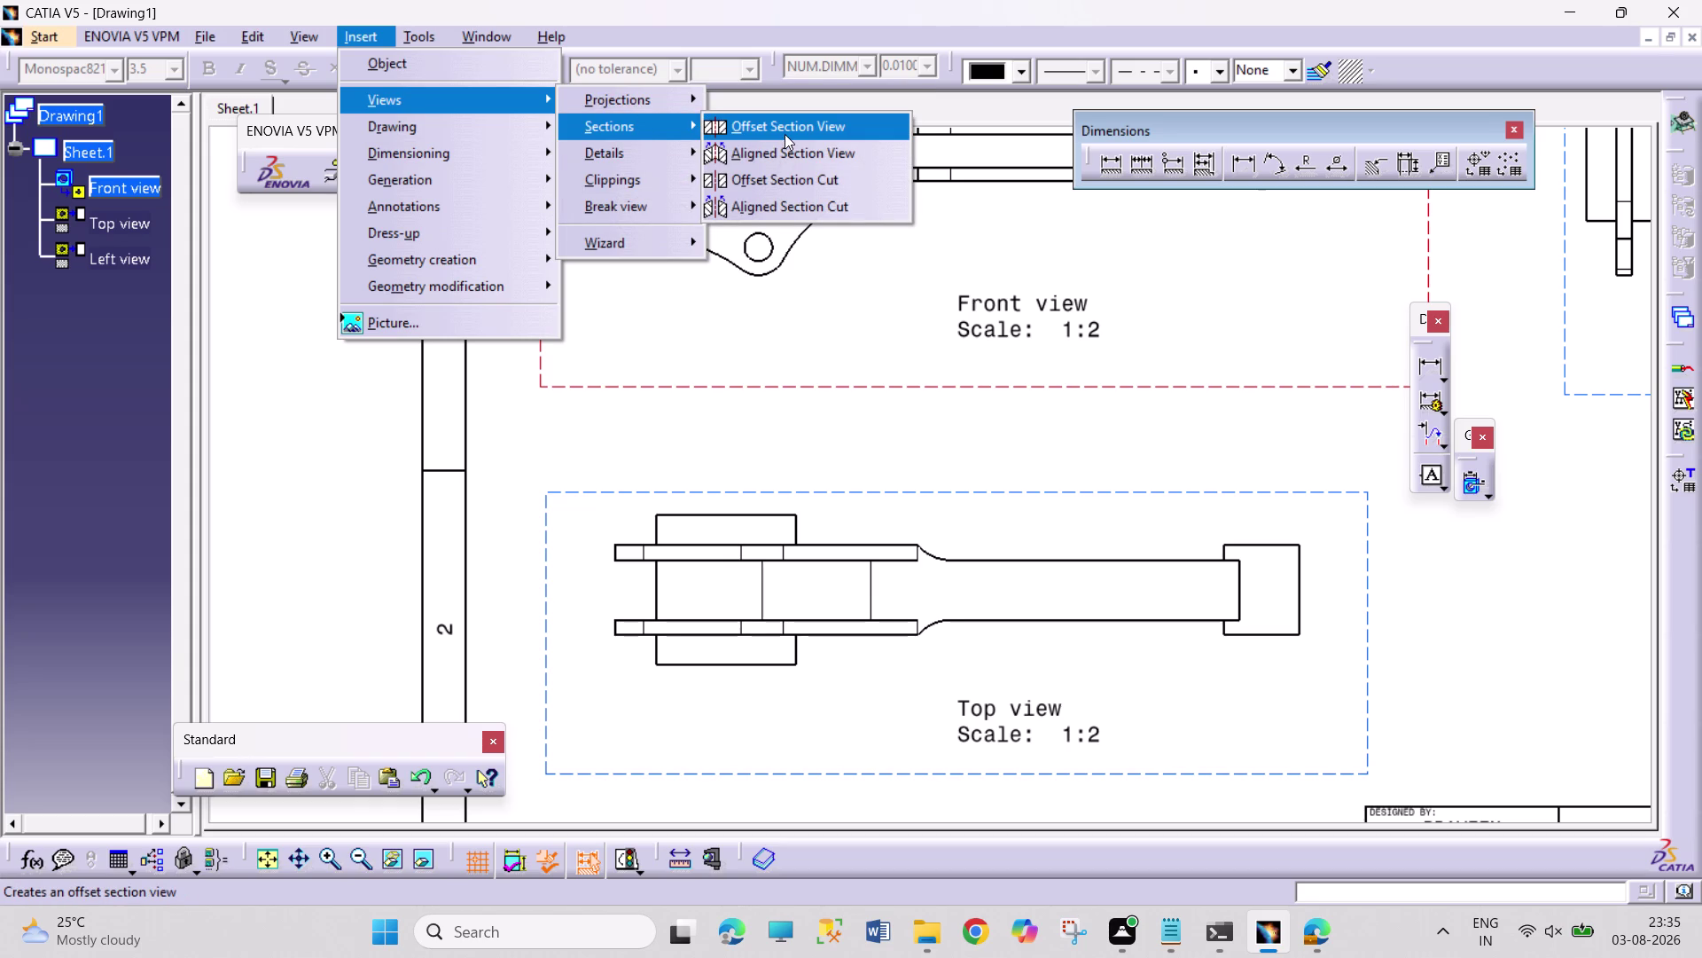
click(797, 202)
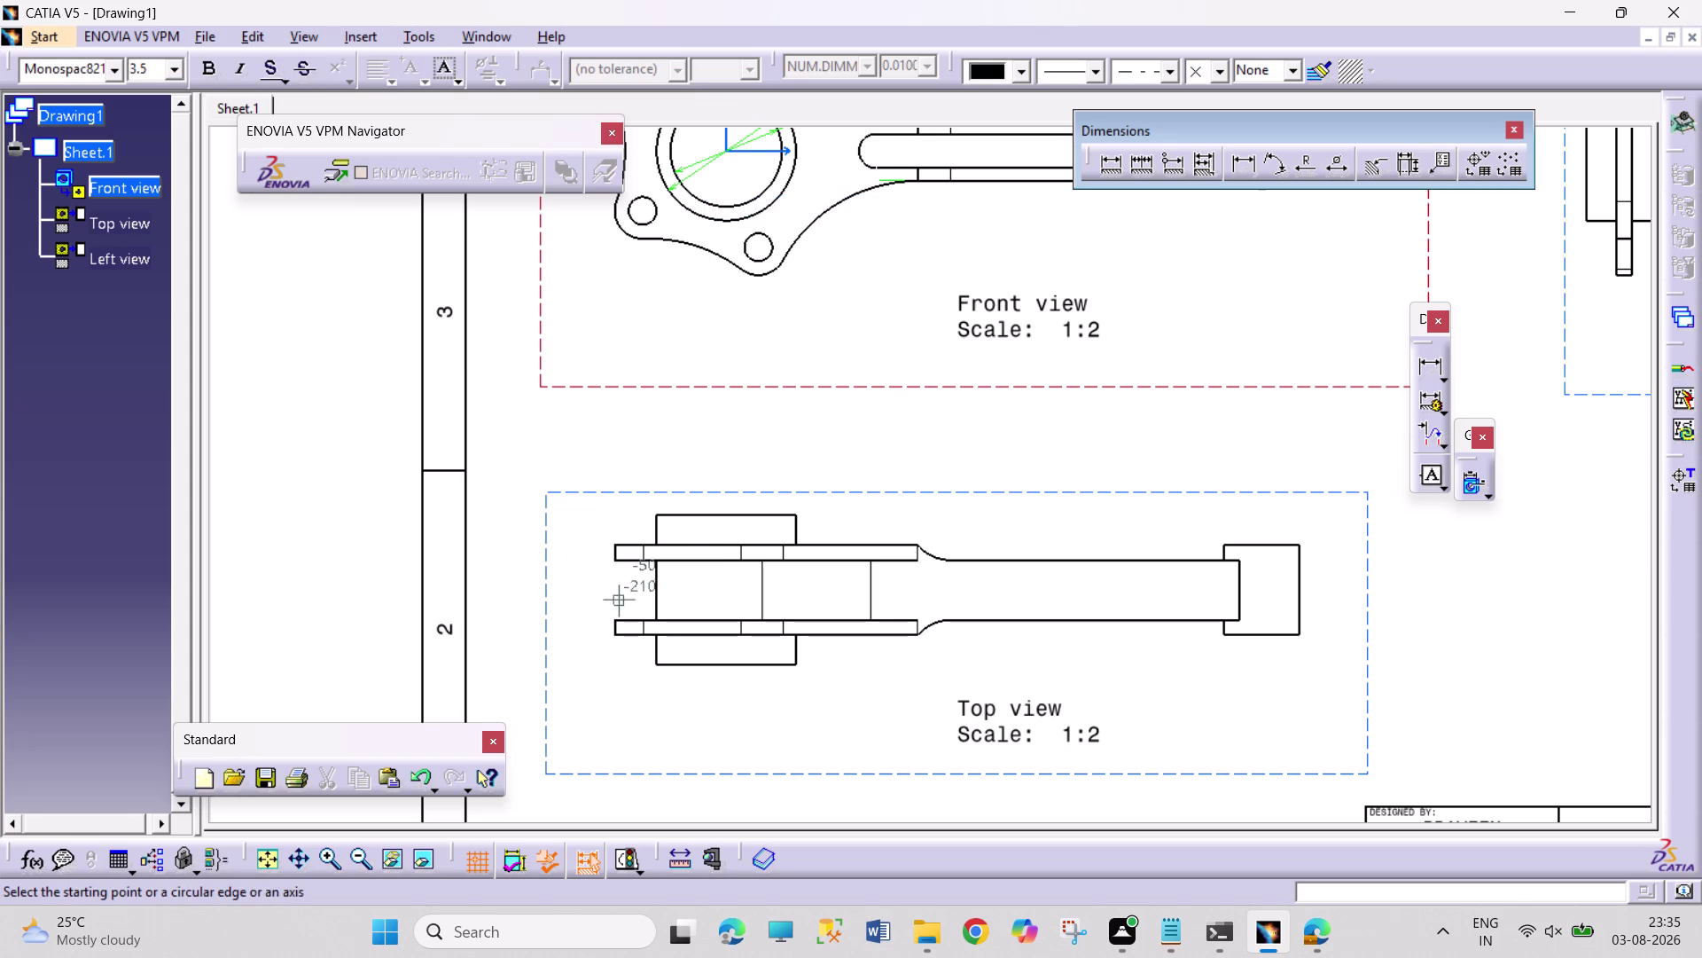
click(671, 621)
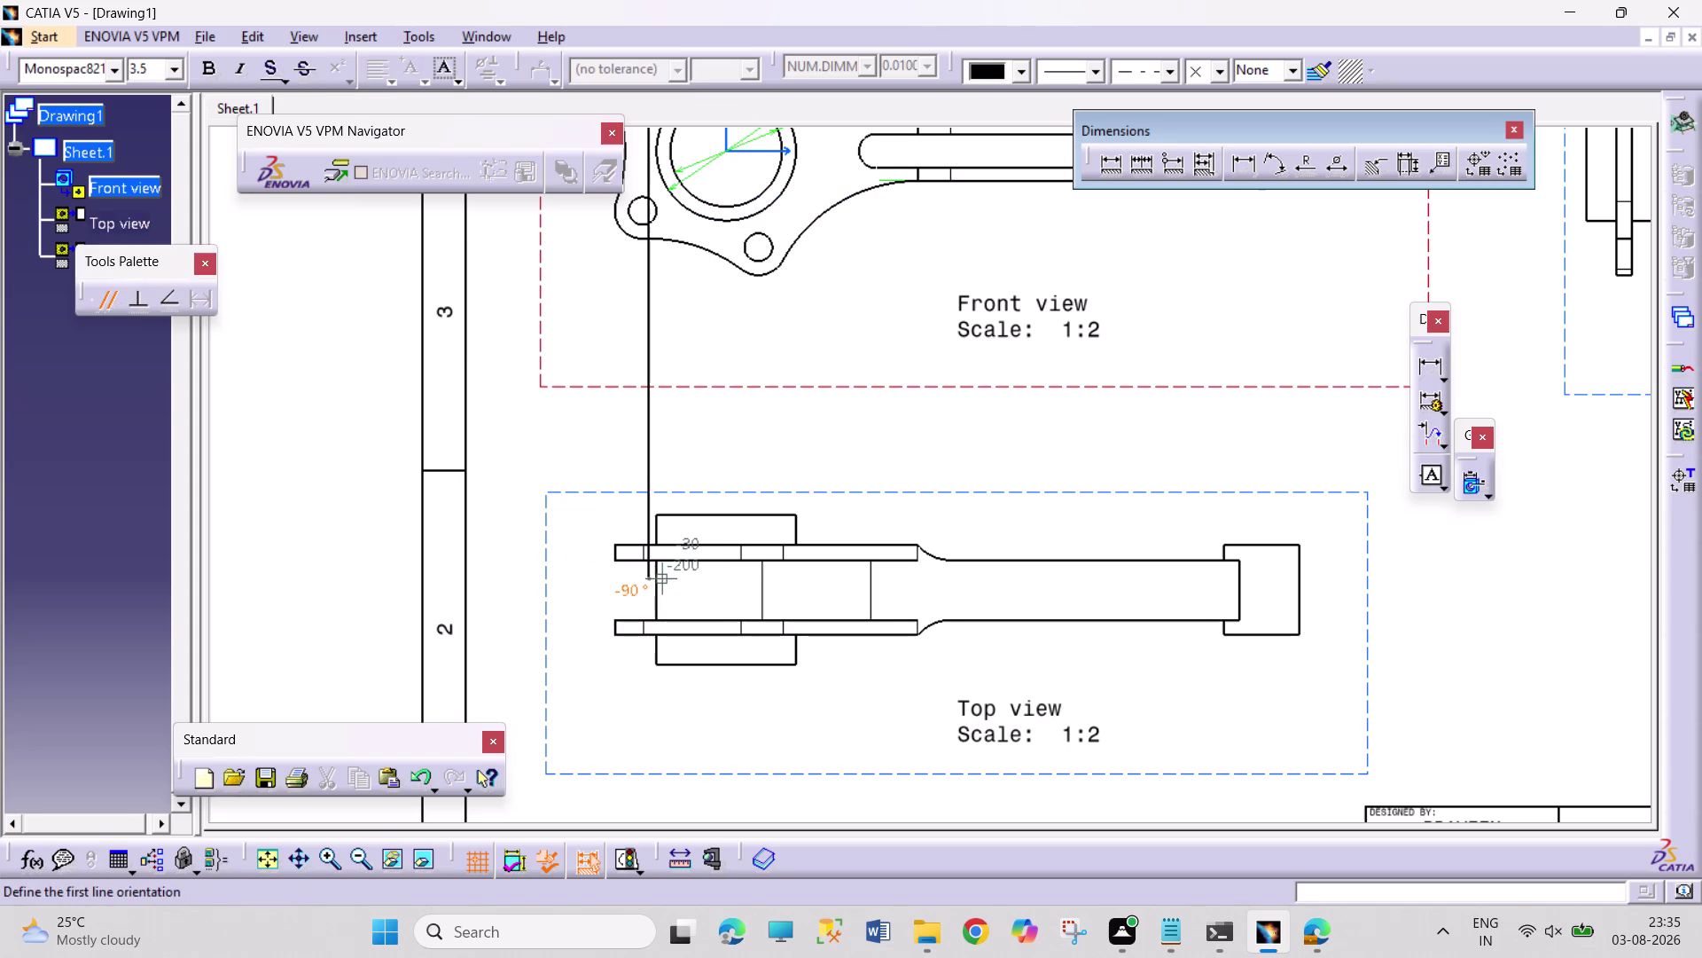
scroll(down, 3)
scroll(up, 3)
click(577, 631)
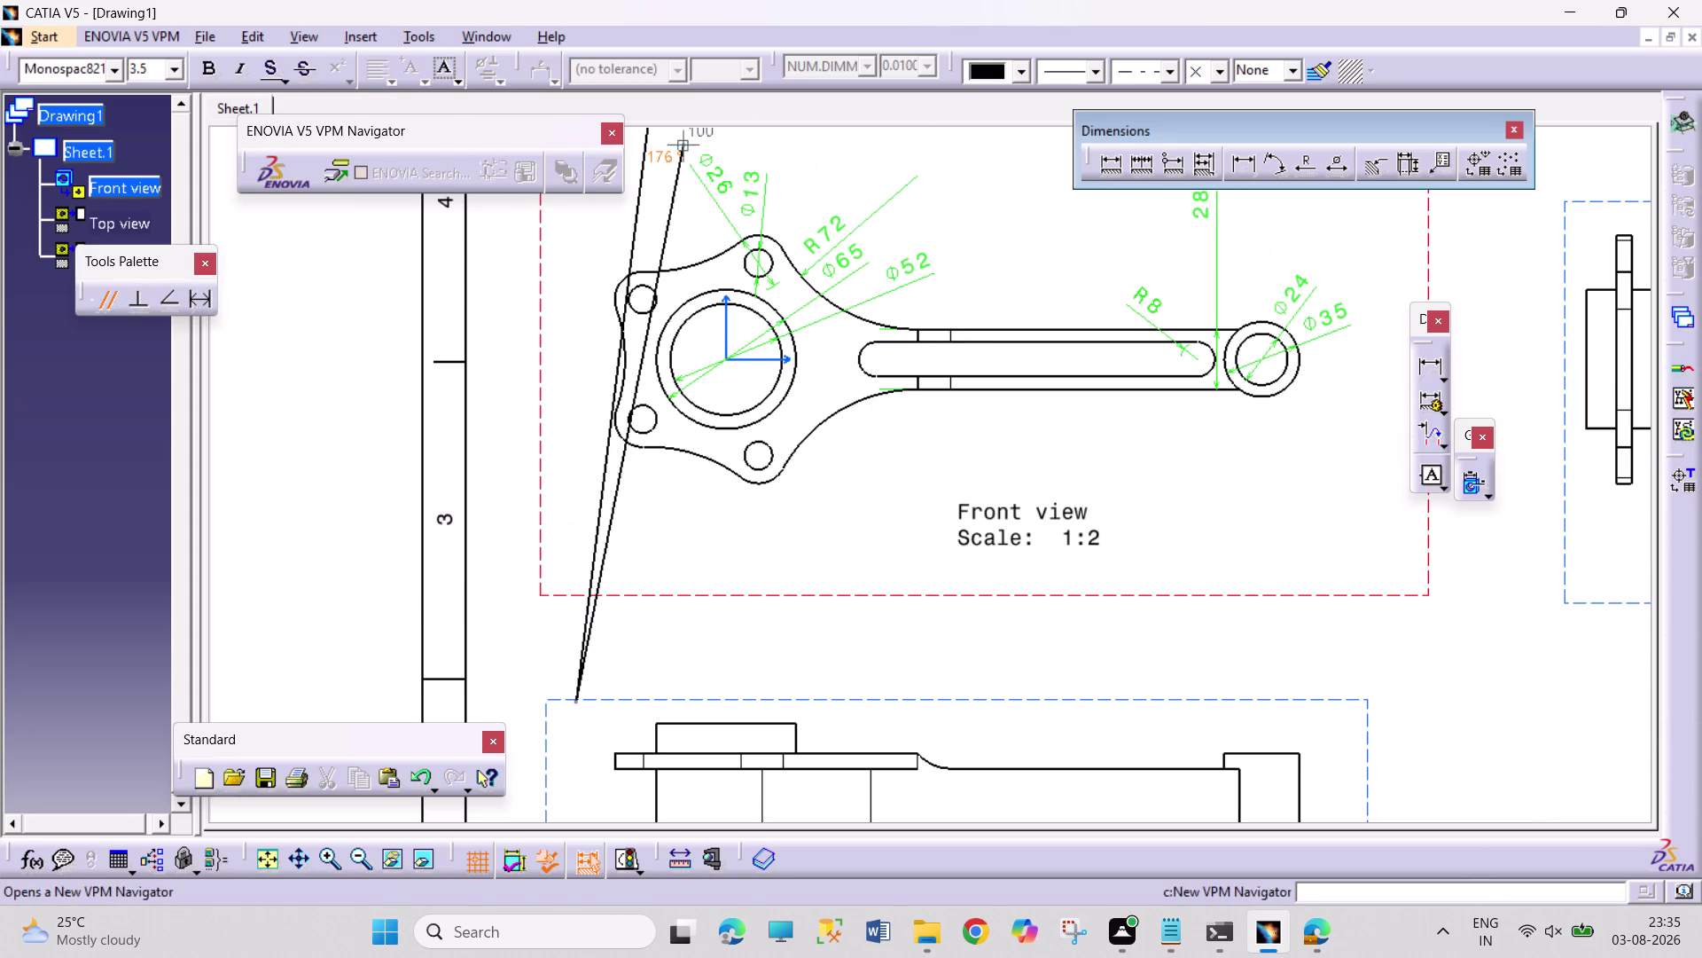
key(Escape)
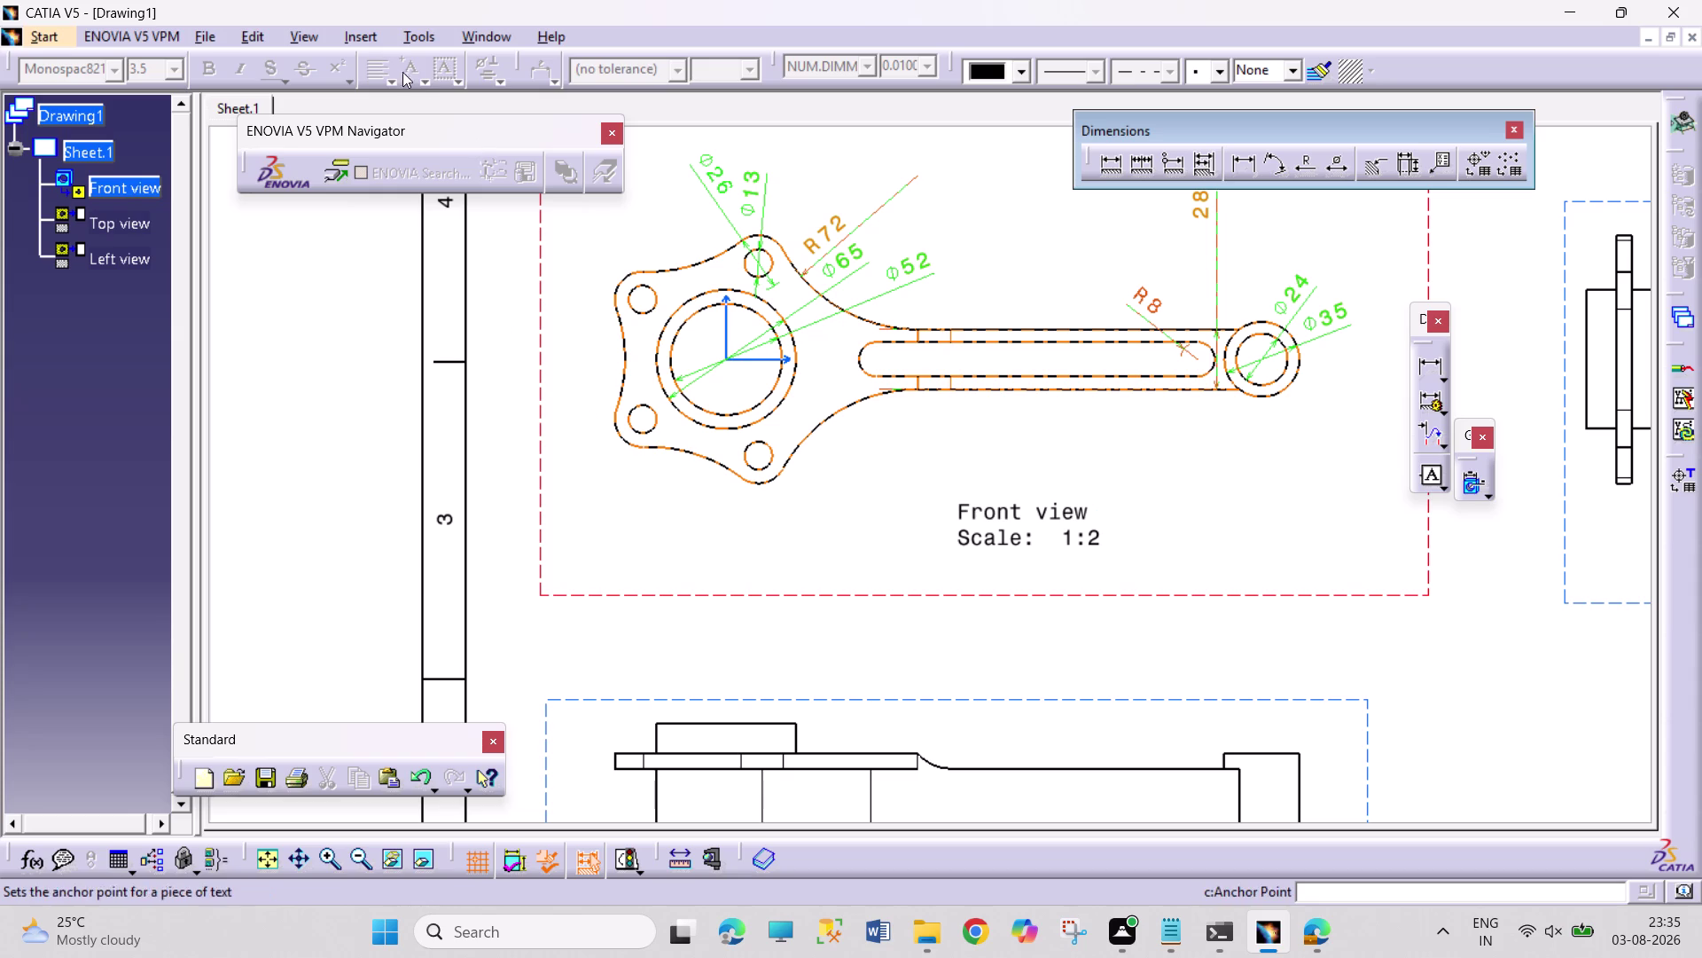
click(424, 33)
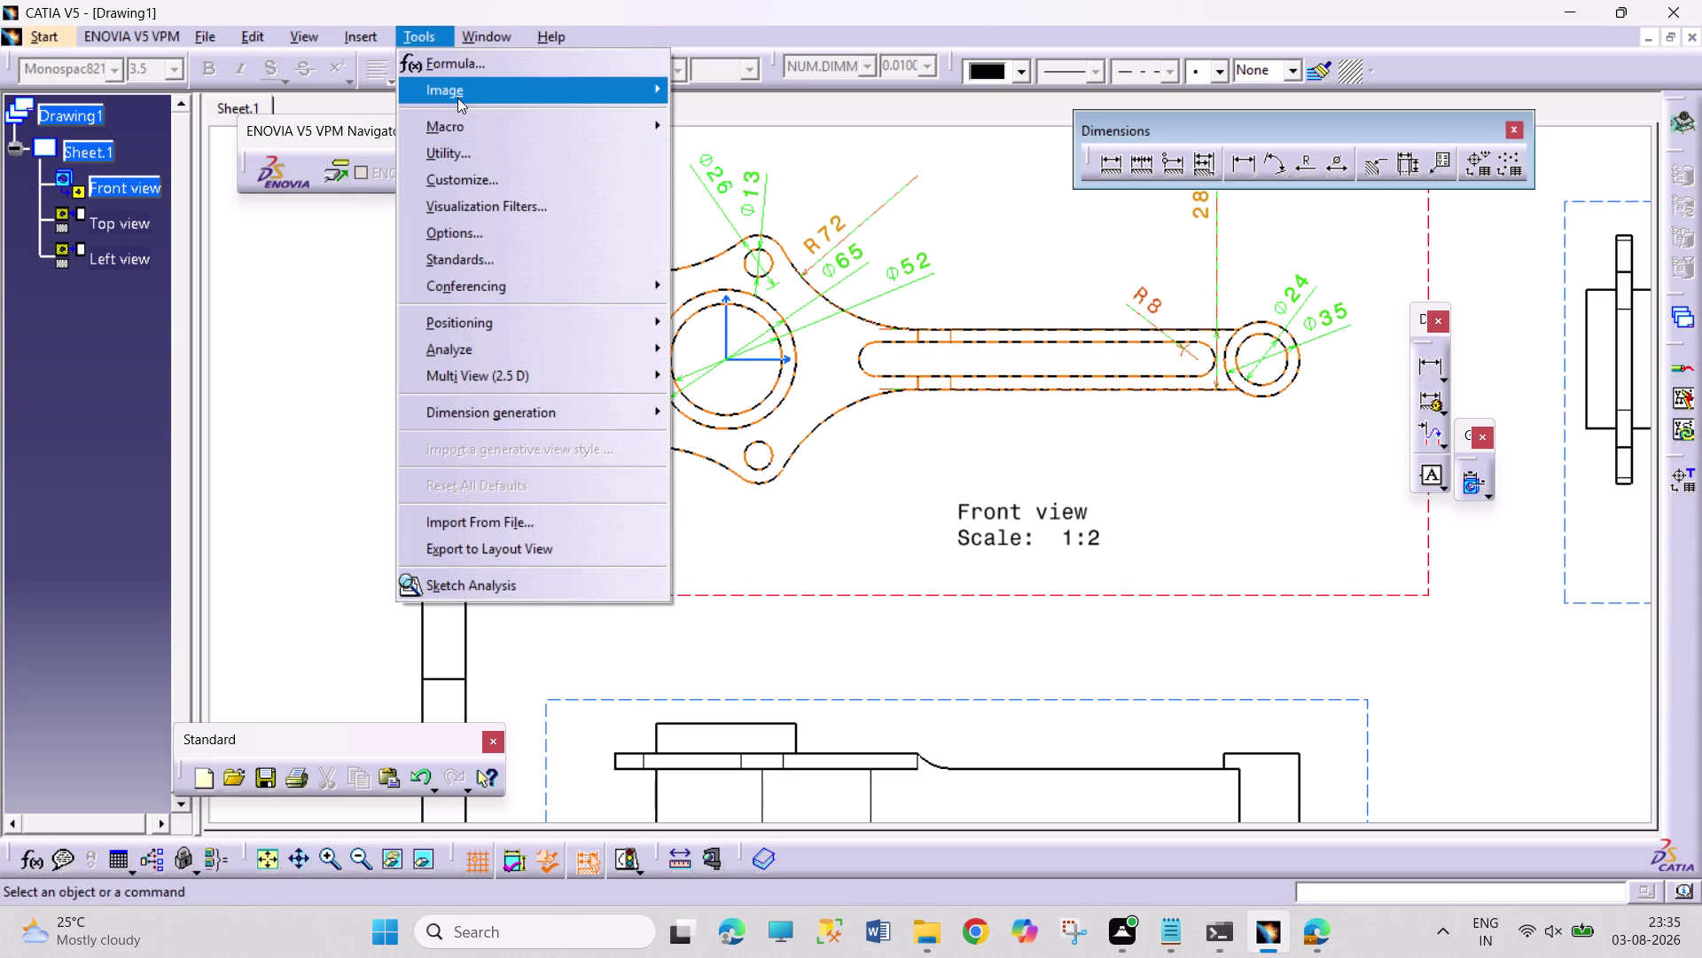
Start a dimension at the top view's left end, then cancel it.
click(394, 103)
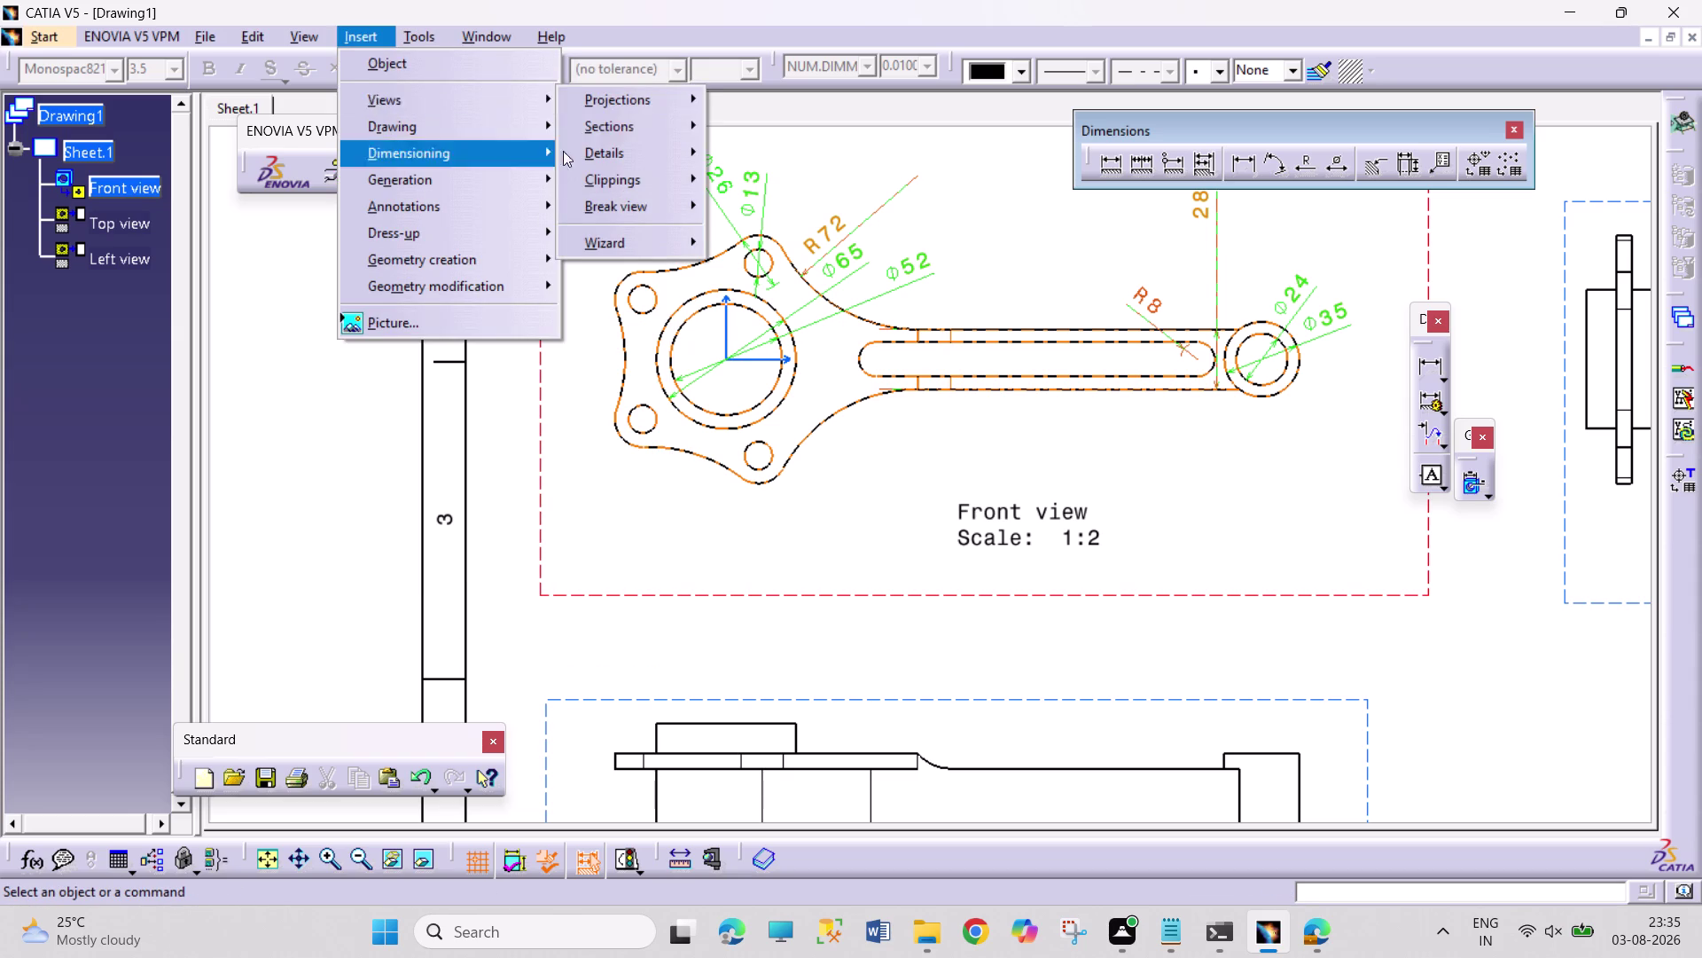
click(577, 121)
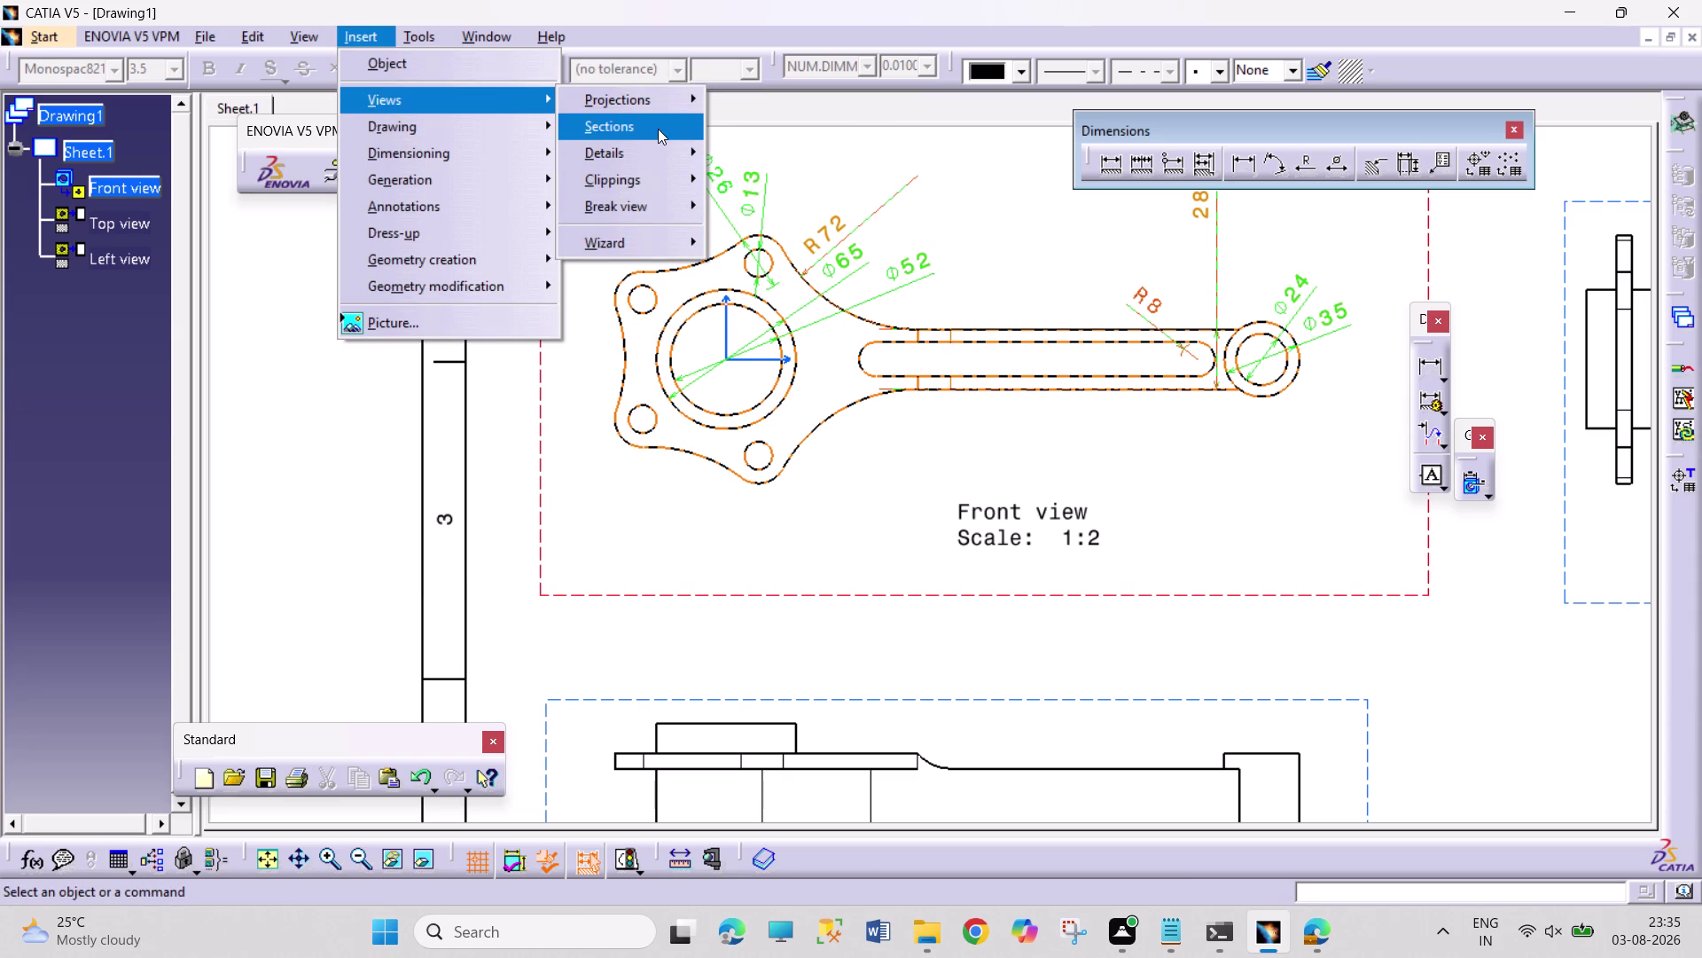
click(759, 198)
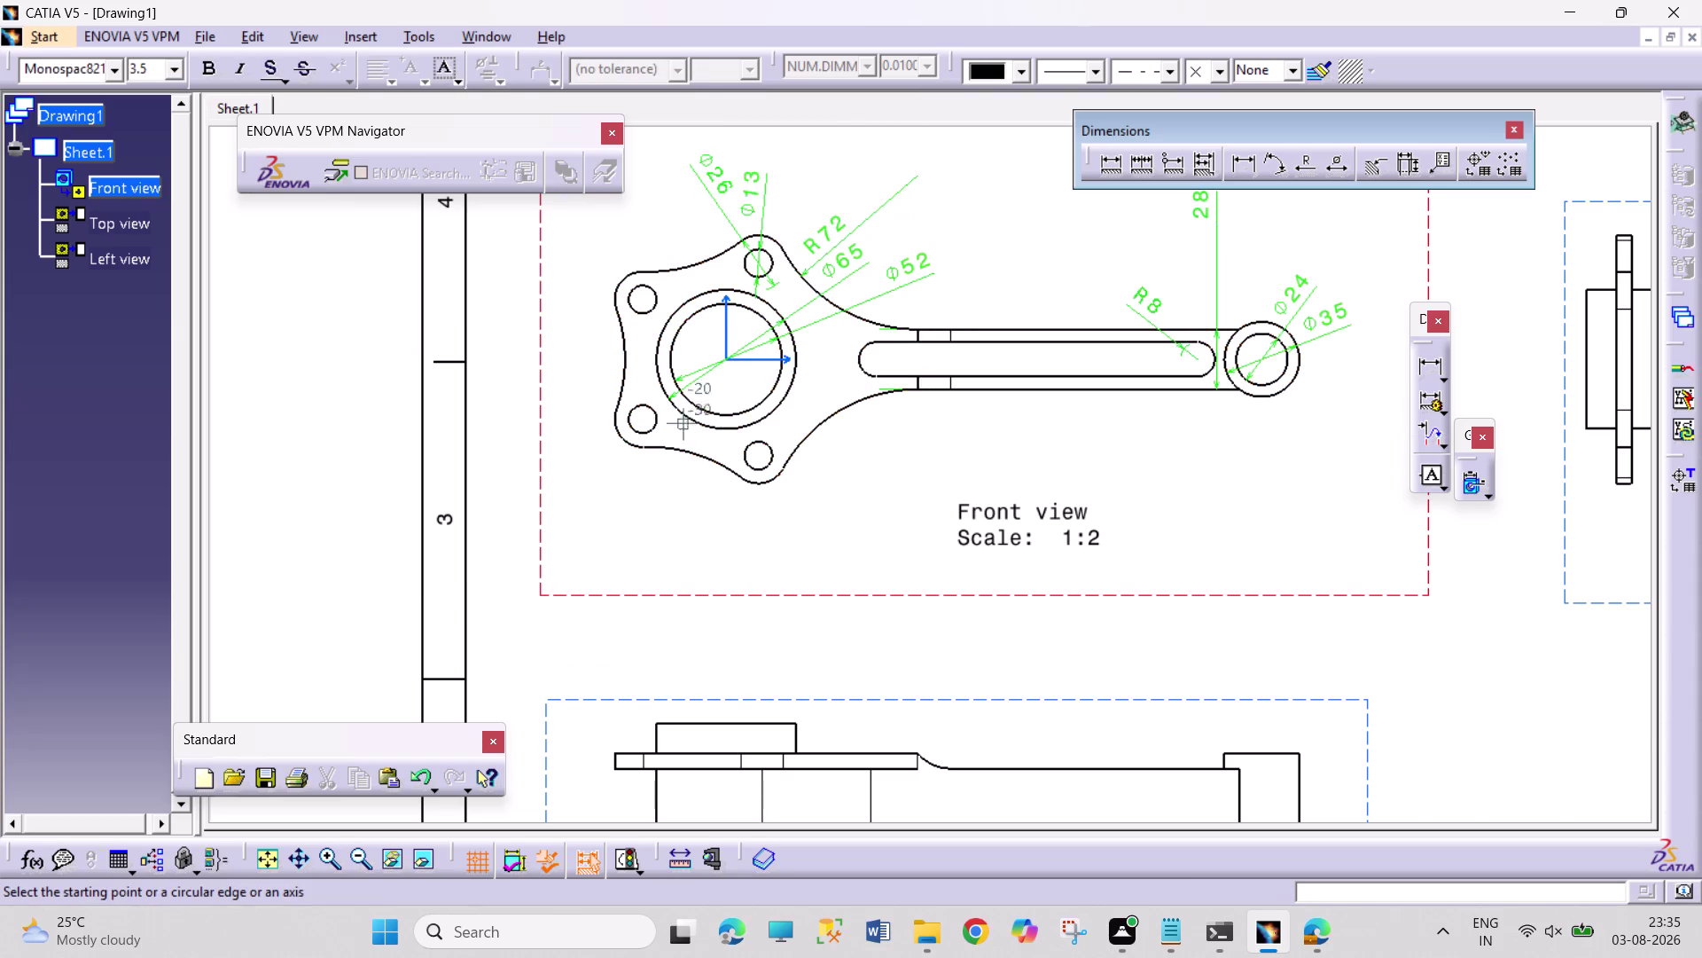
scroll(down, 3)
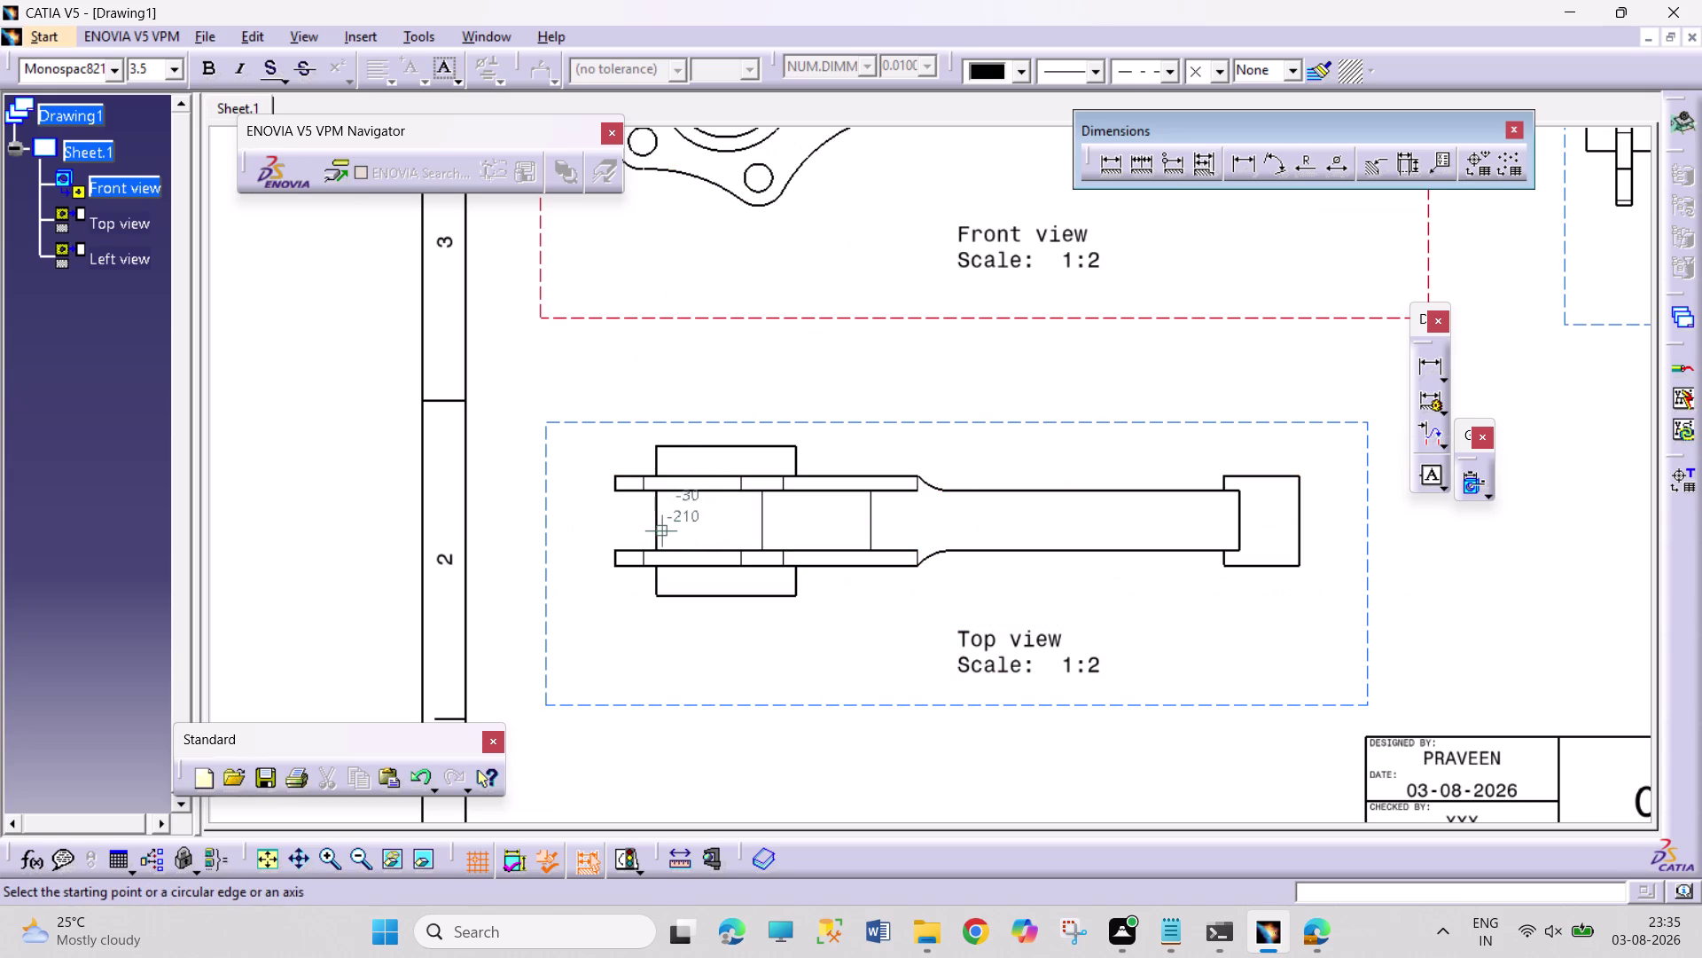
scroll(up, 3)
scroll(down, 3)
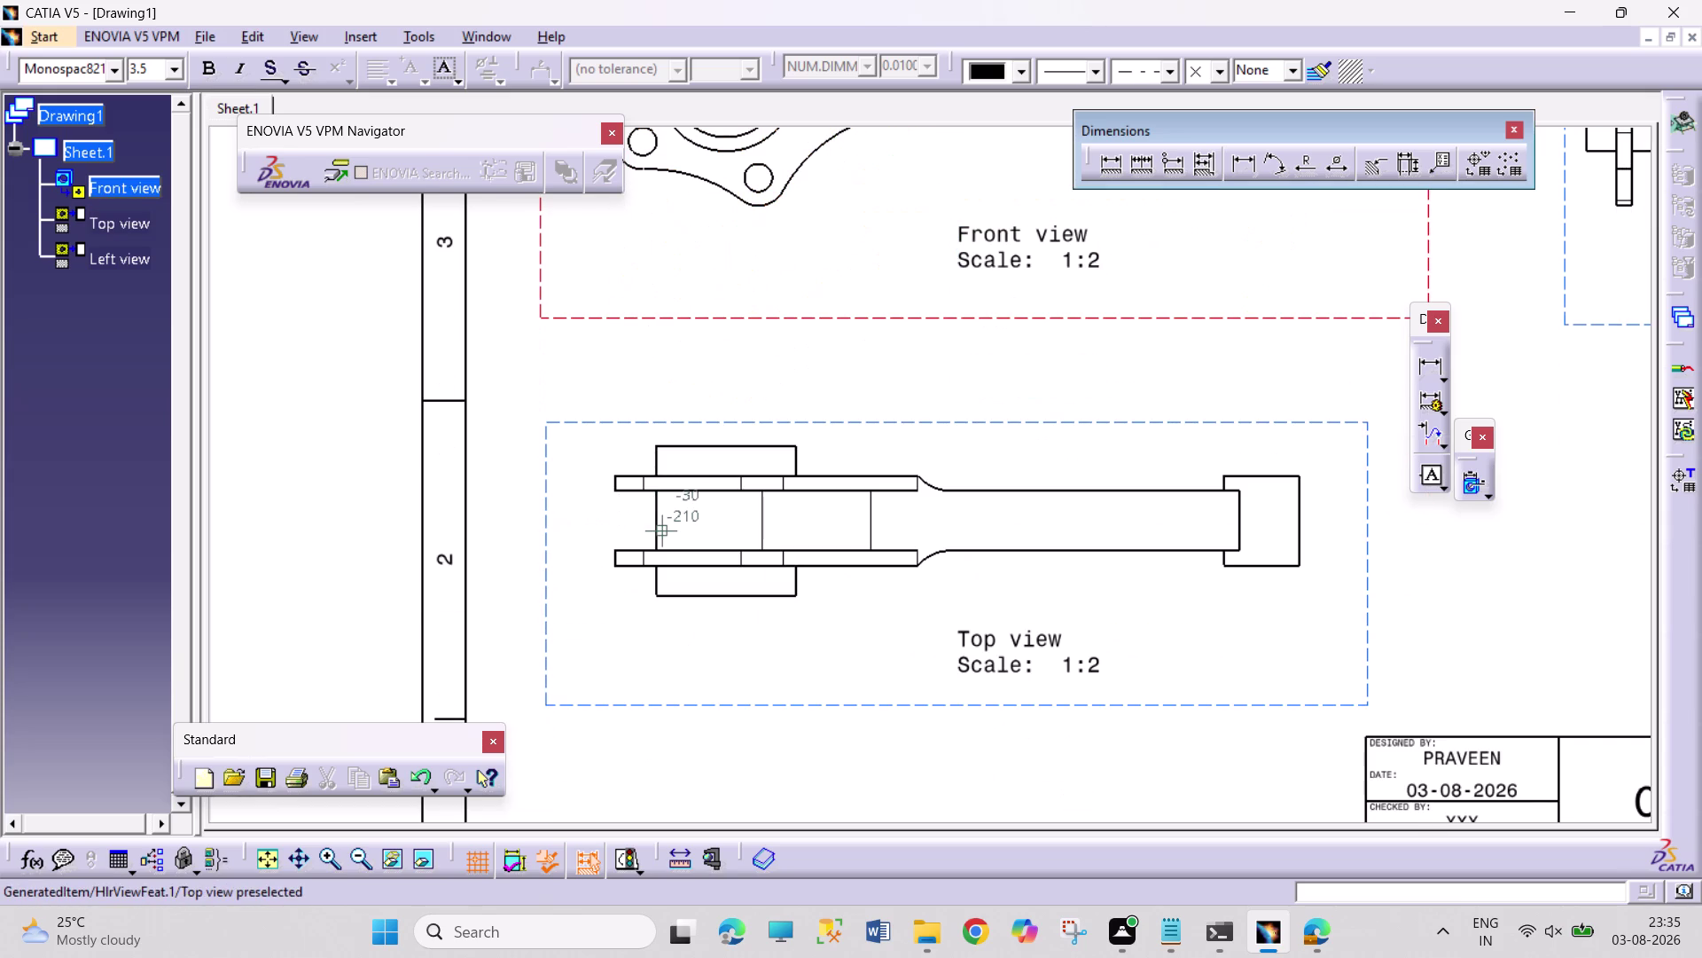
click(657, 524)
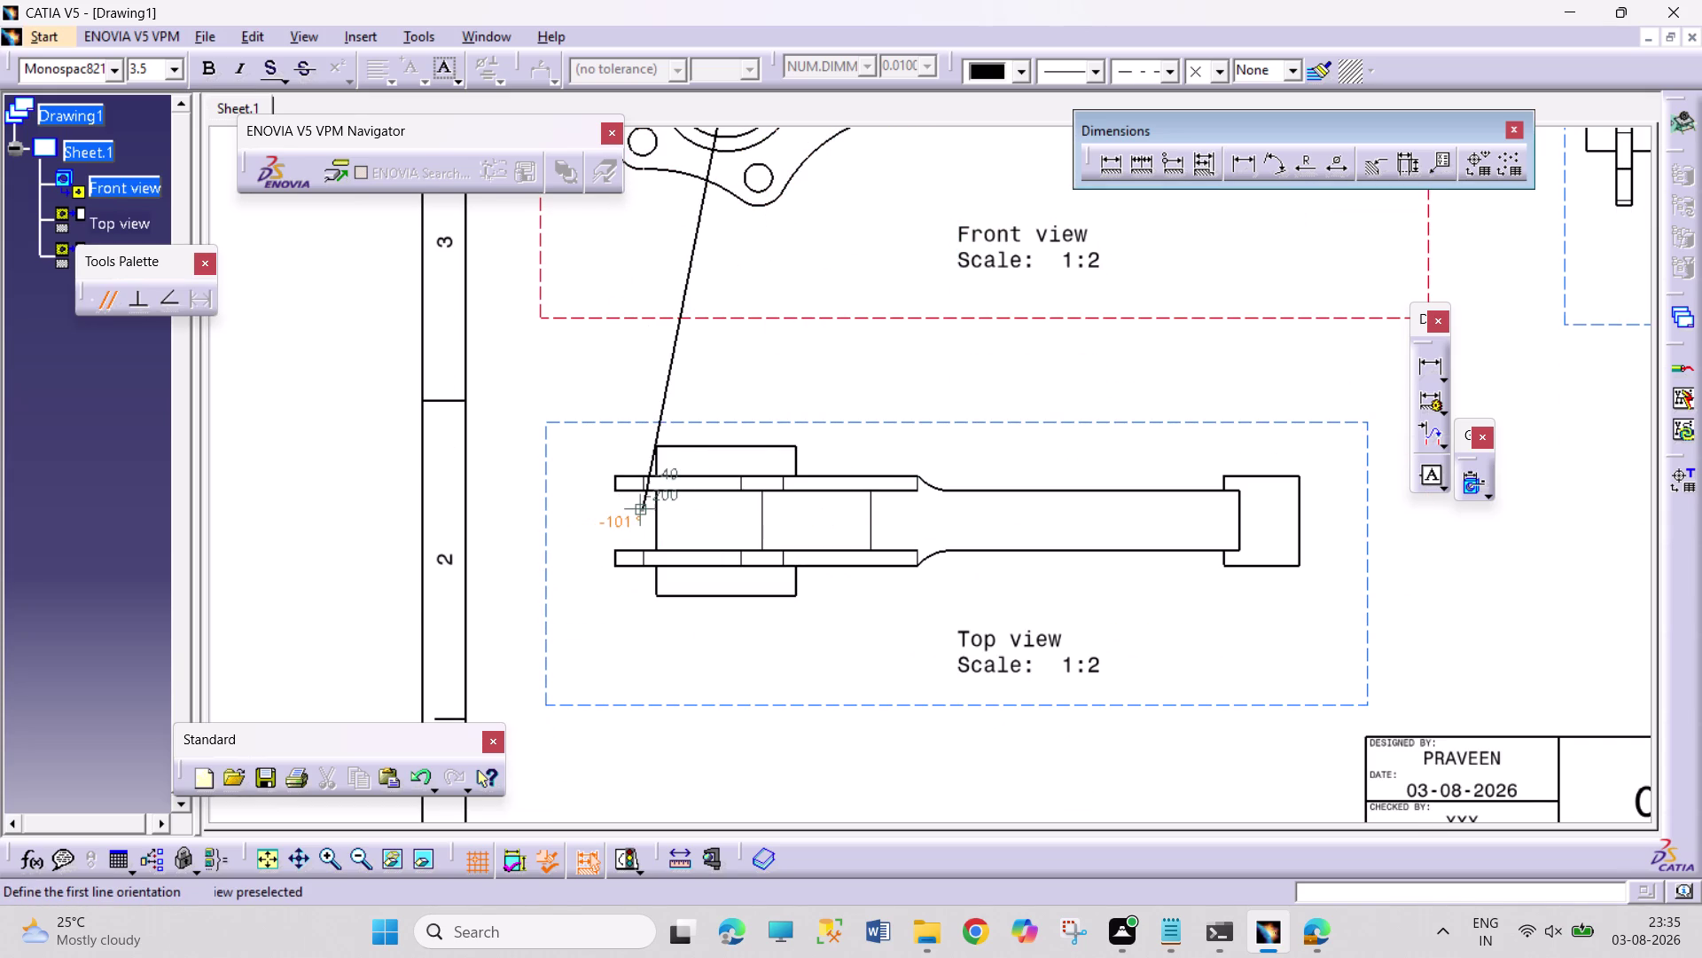
key(Escape)
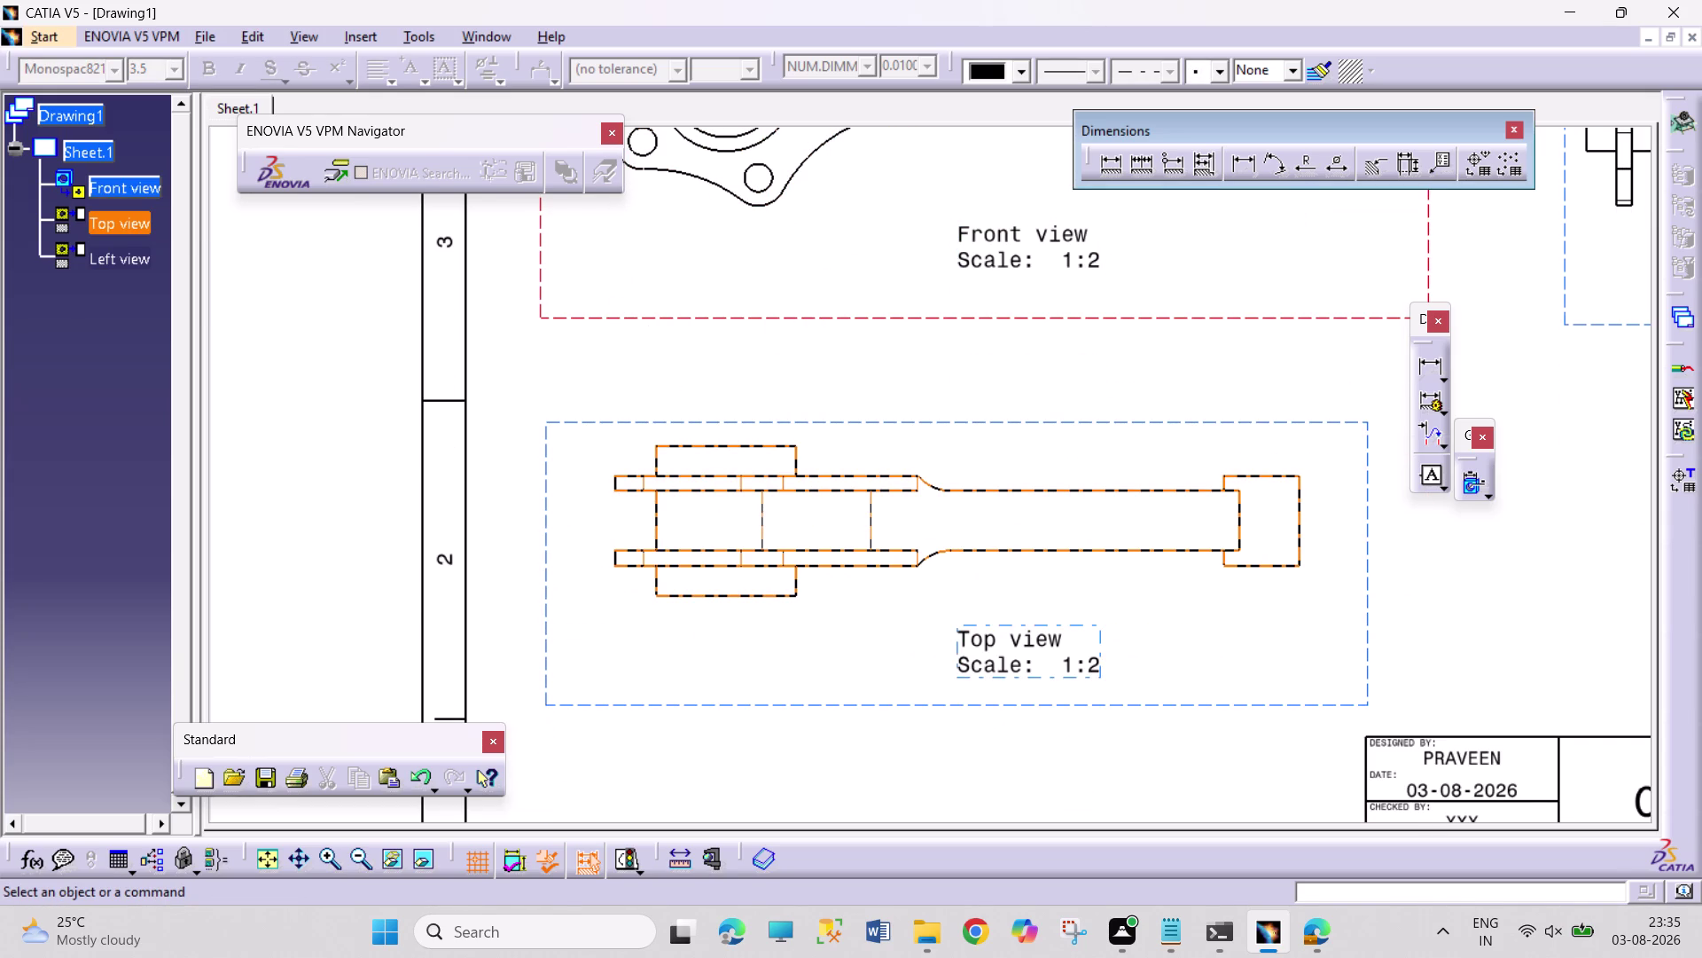
Select the top view and bring up the Insert menu.
scroll(down, 3)
scroll(up, 3)
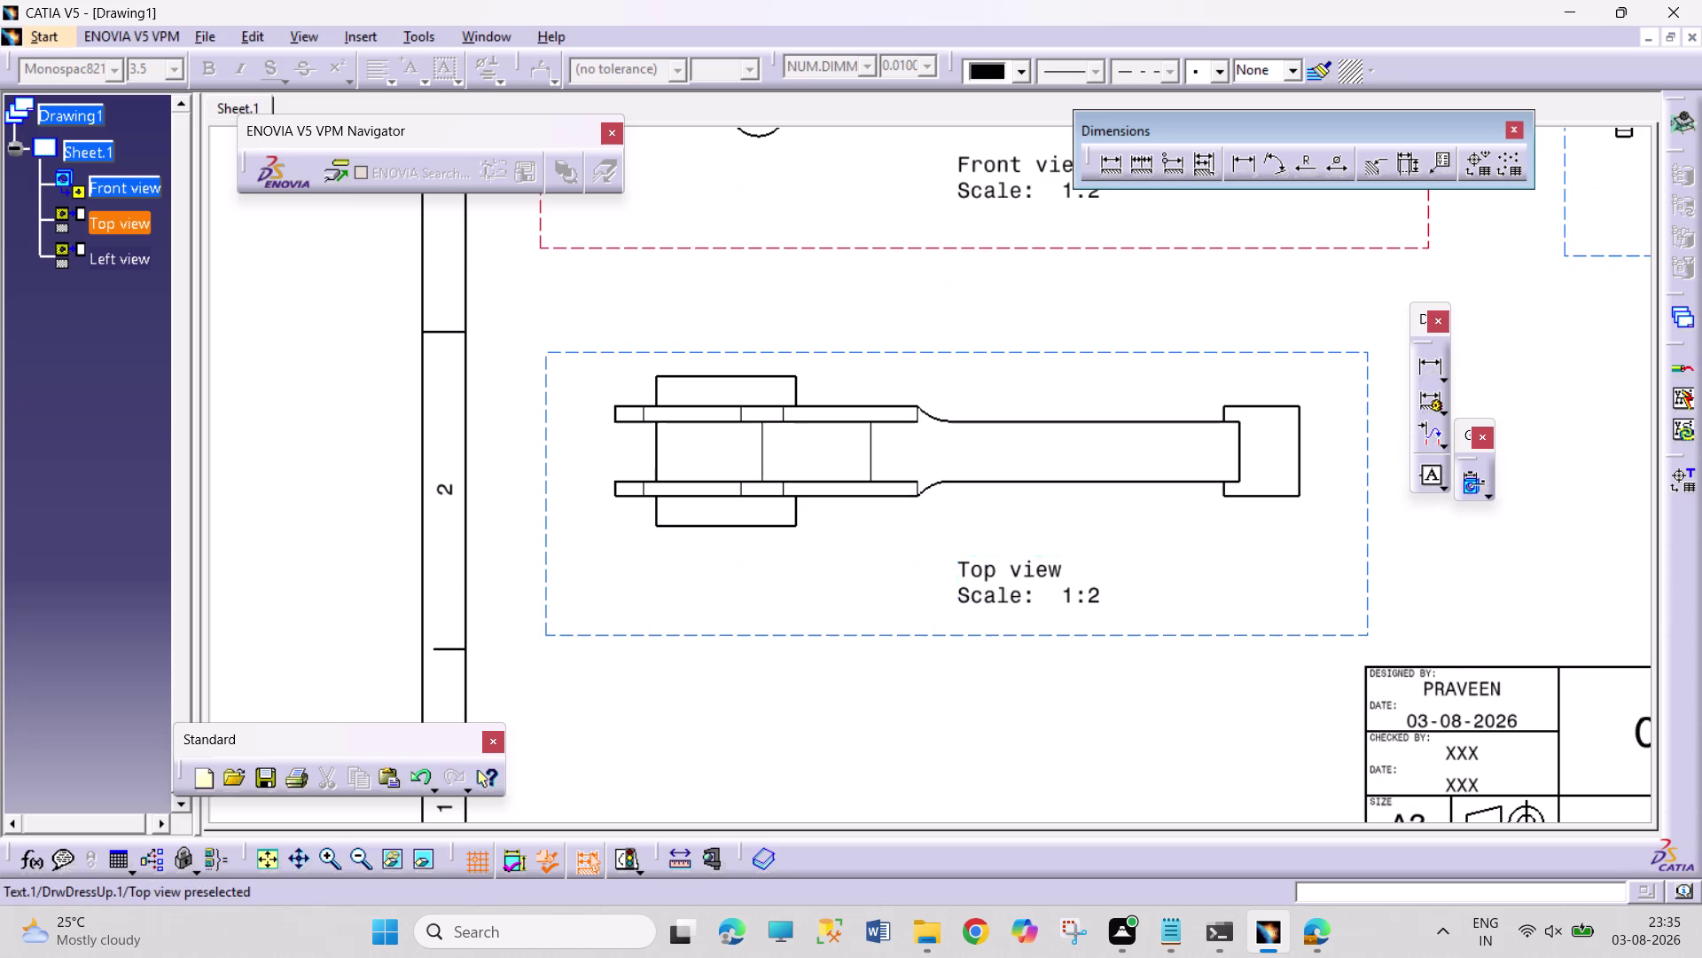
click(637, 629)
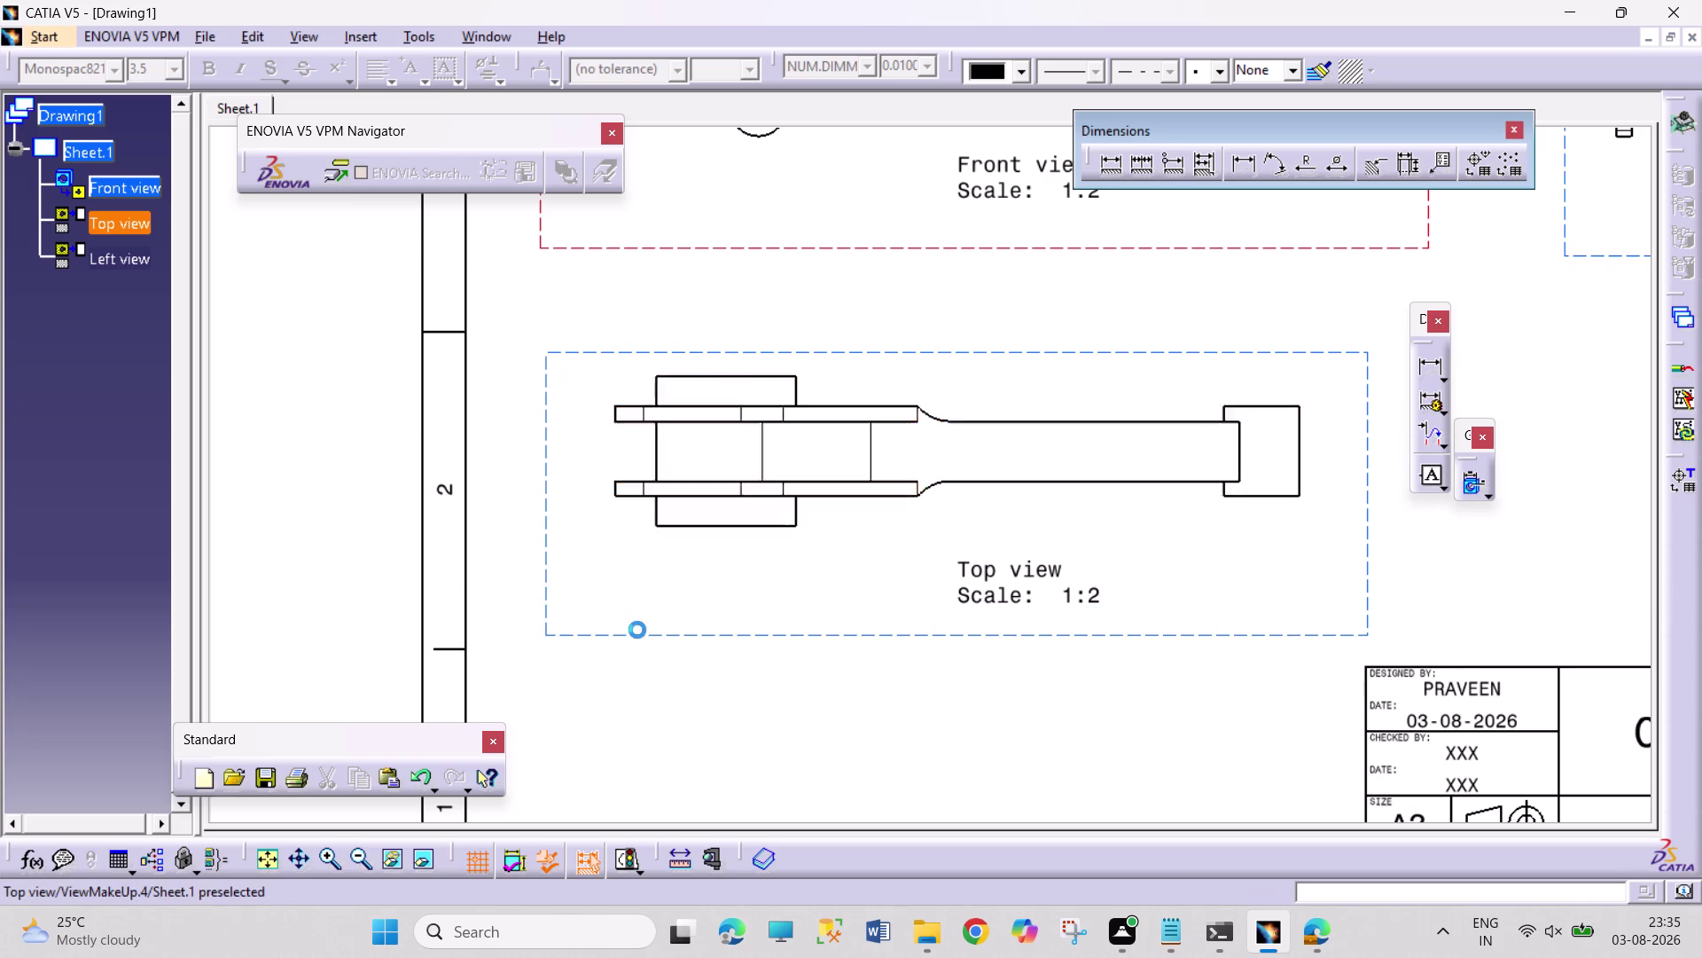
right_click(628, 479)
click(545, 471)
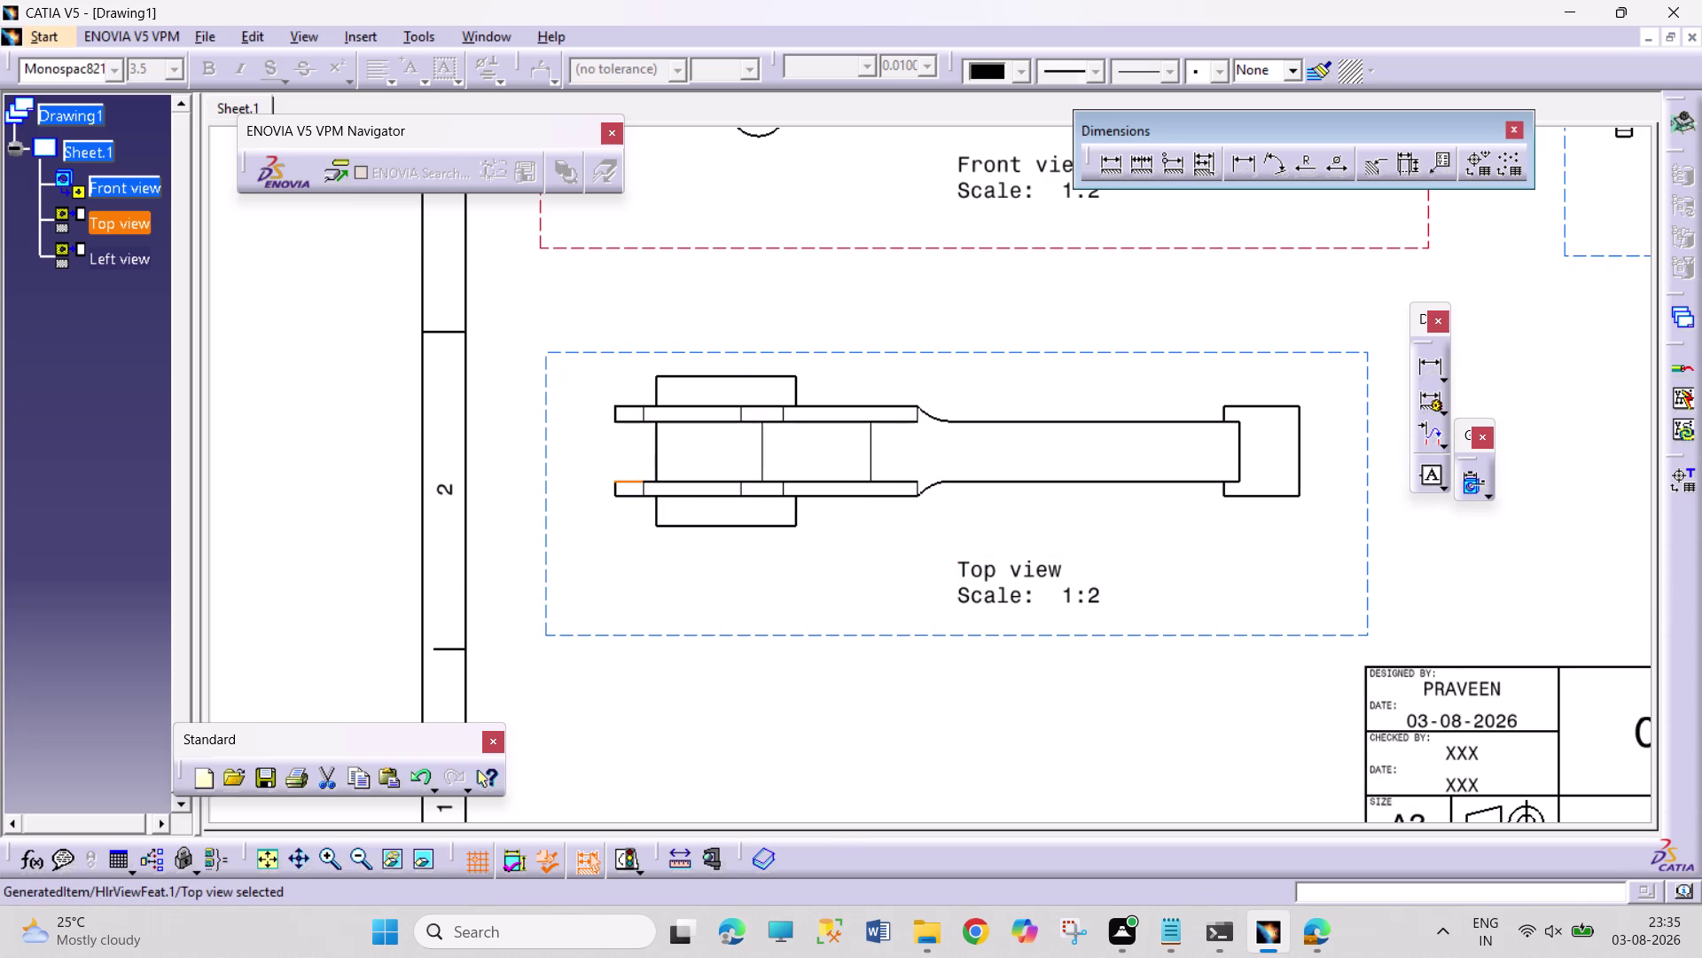
click(364, 42)
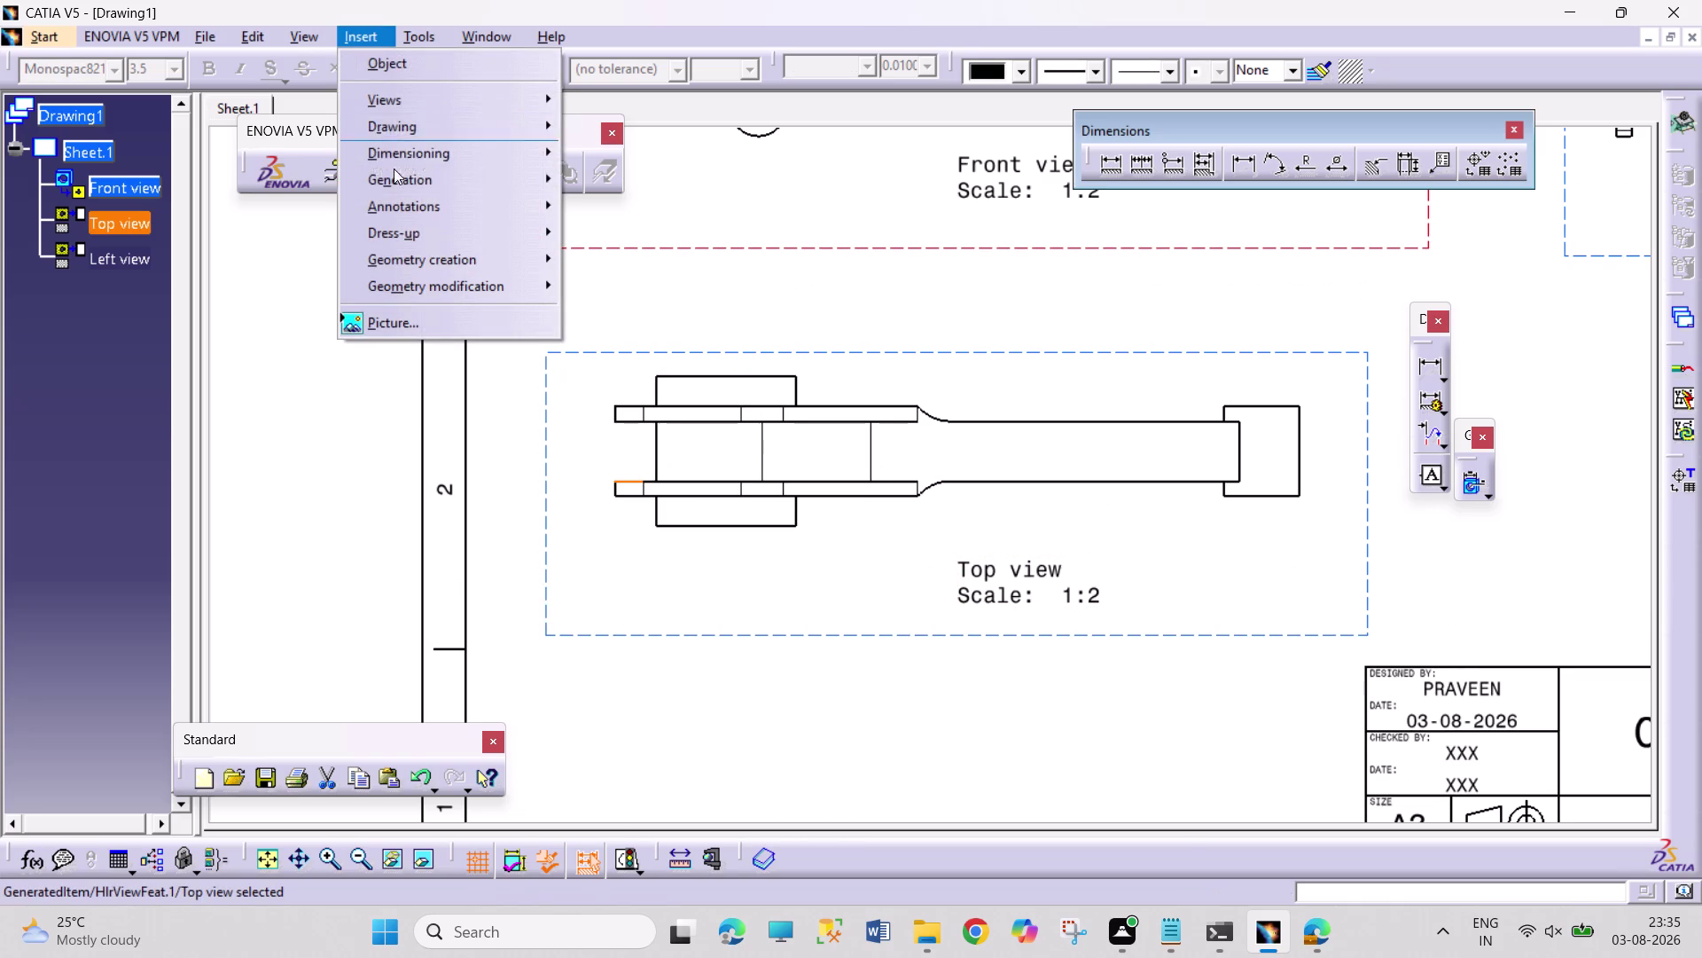
Start a circular detail on the top view's left end and dismiss the view message.
click(401, 137)
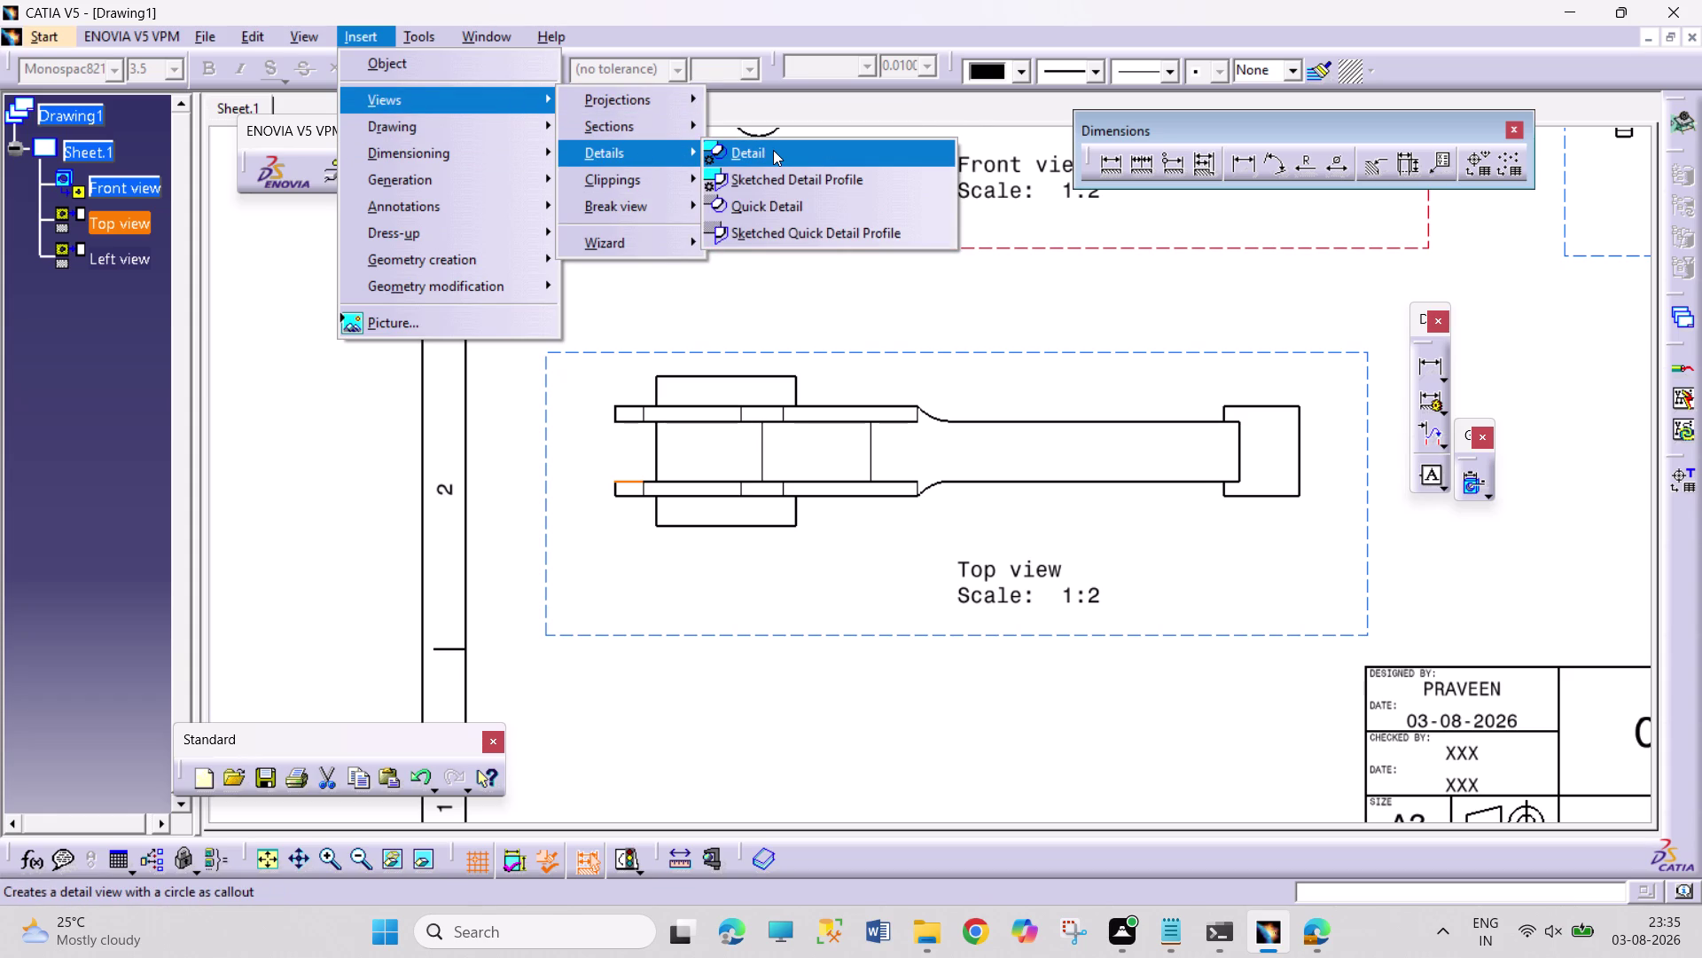
click(773, 150)
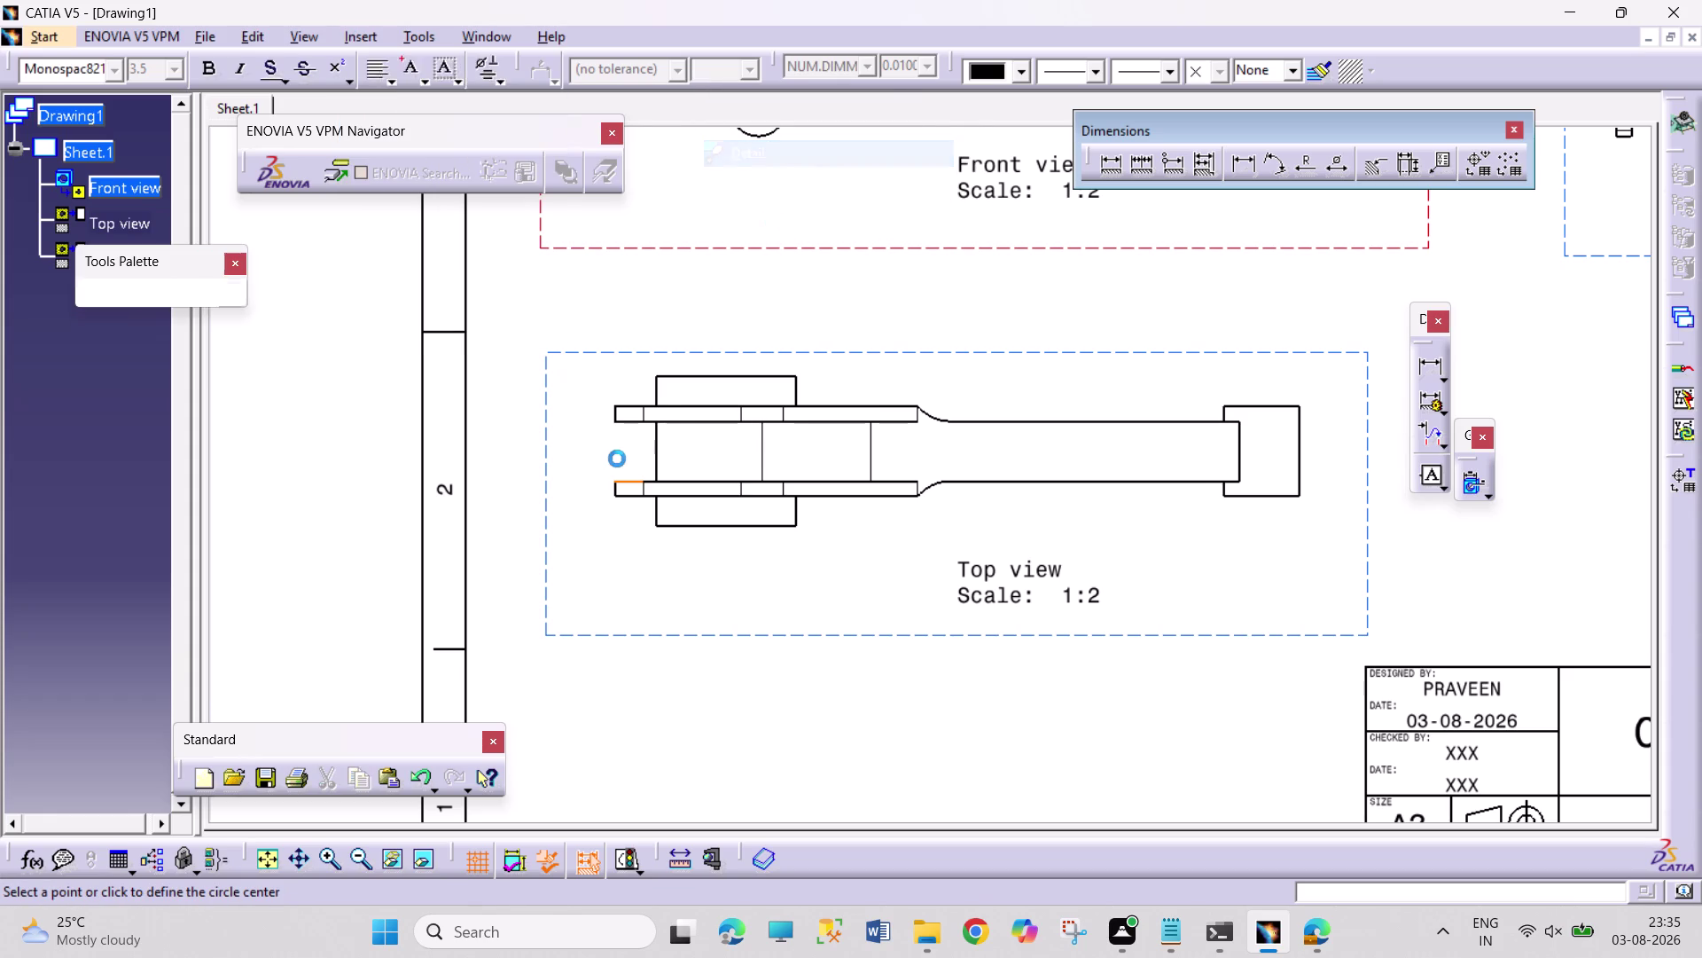
click(598, 446)
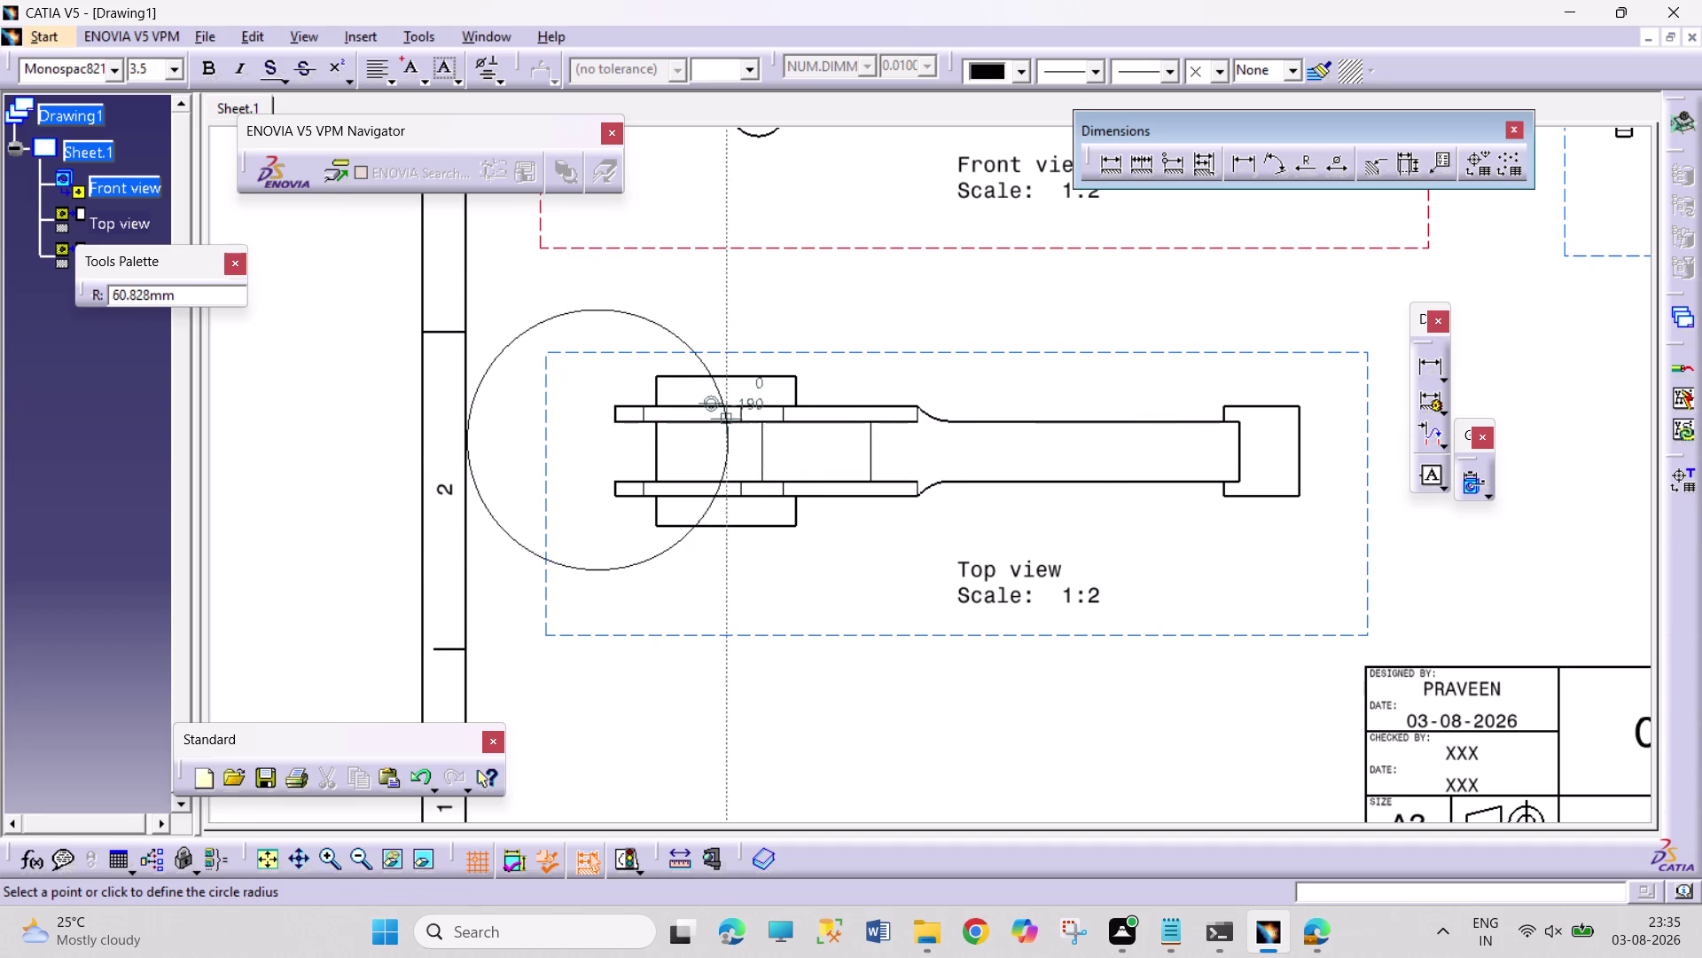
click(845, 444)
click(1019, 524)
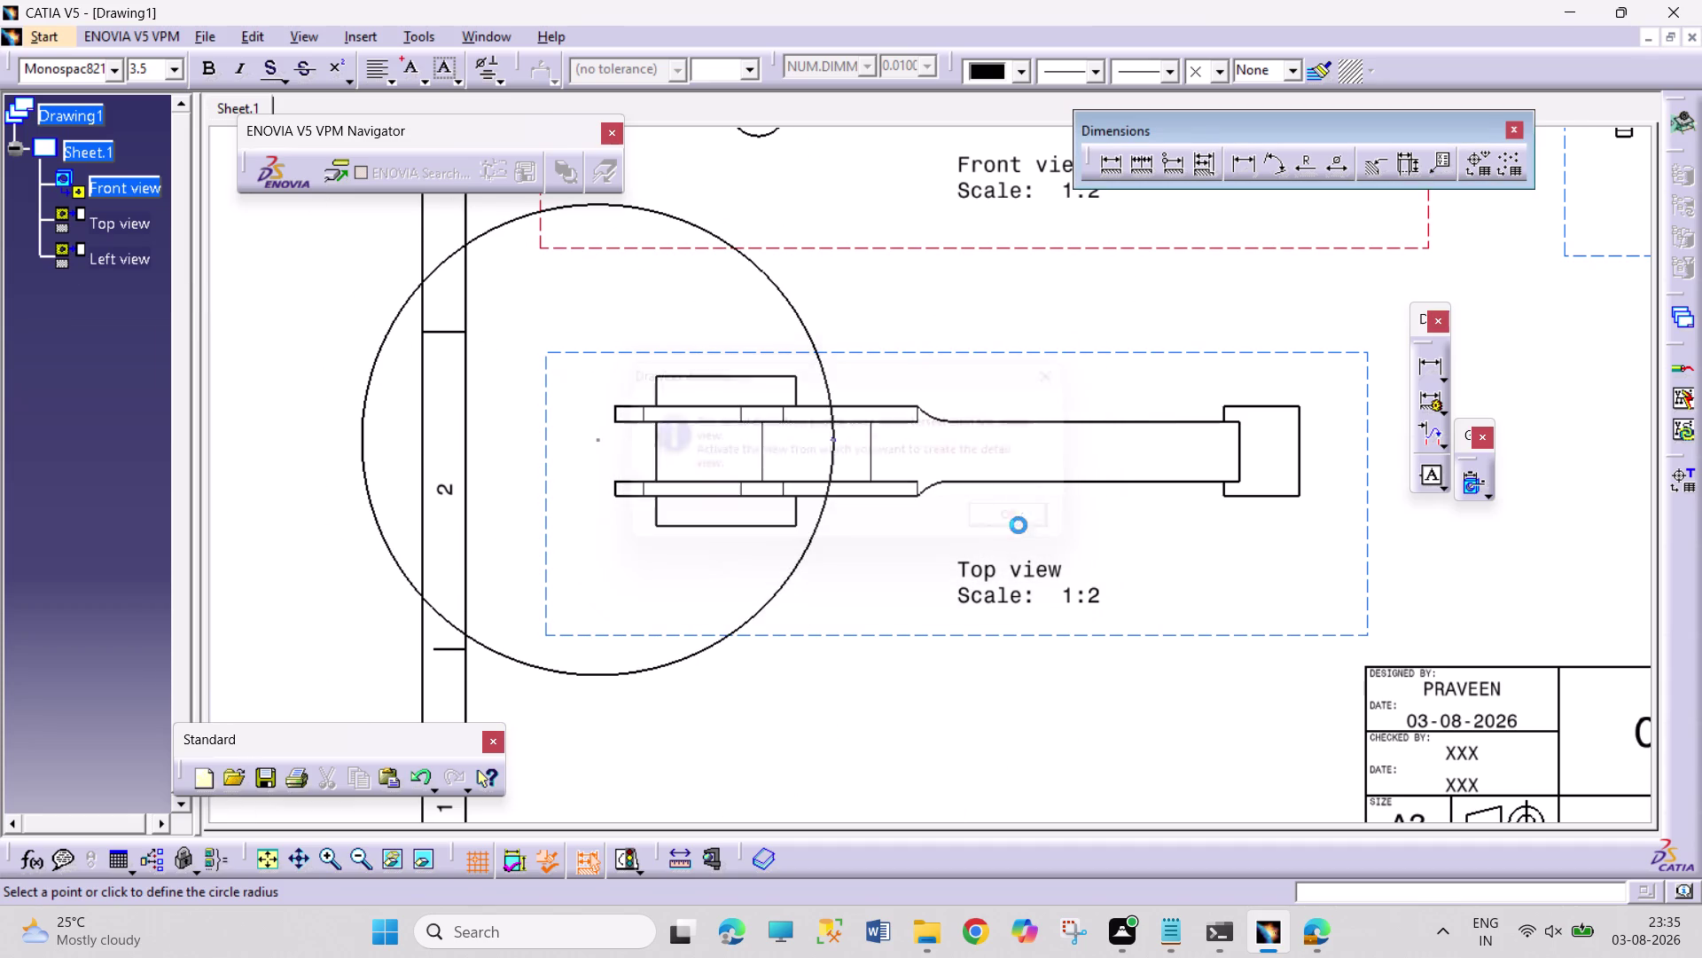
Circle the rod's big end on the front view and place Detail A to its left.
scroll(down, 3)
scroll(up, 3)
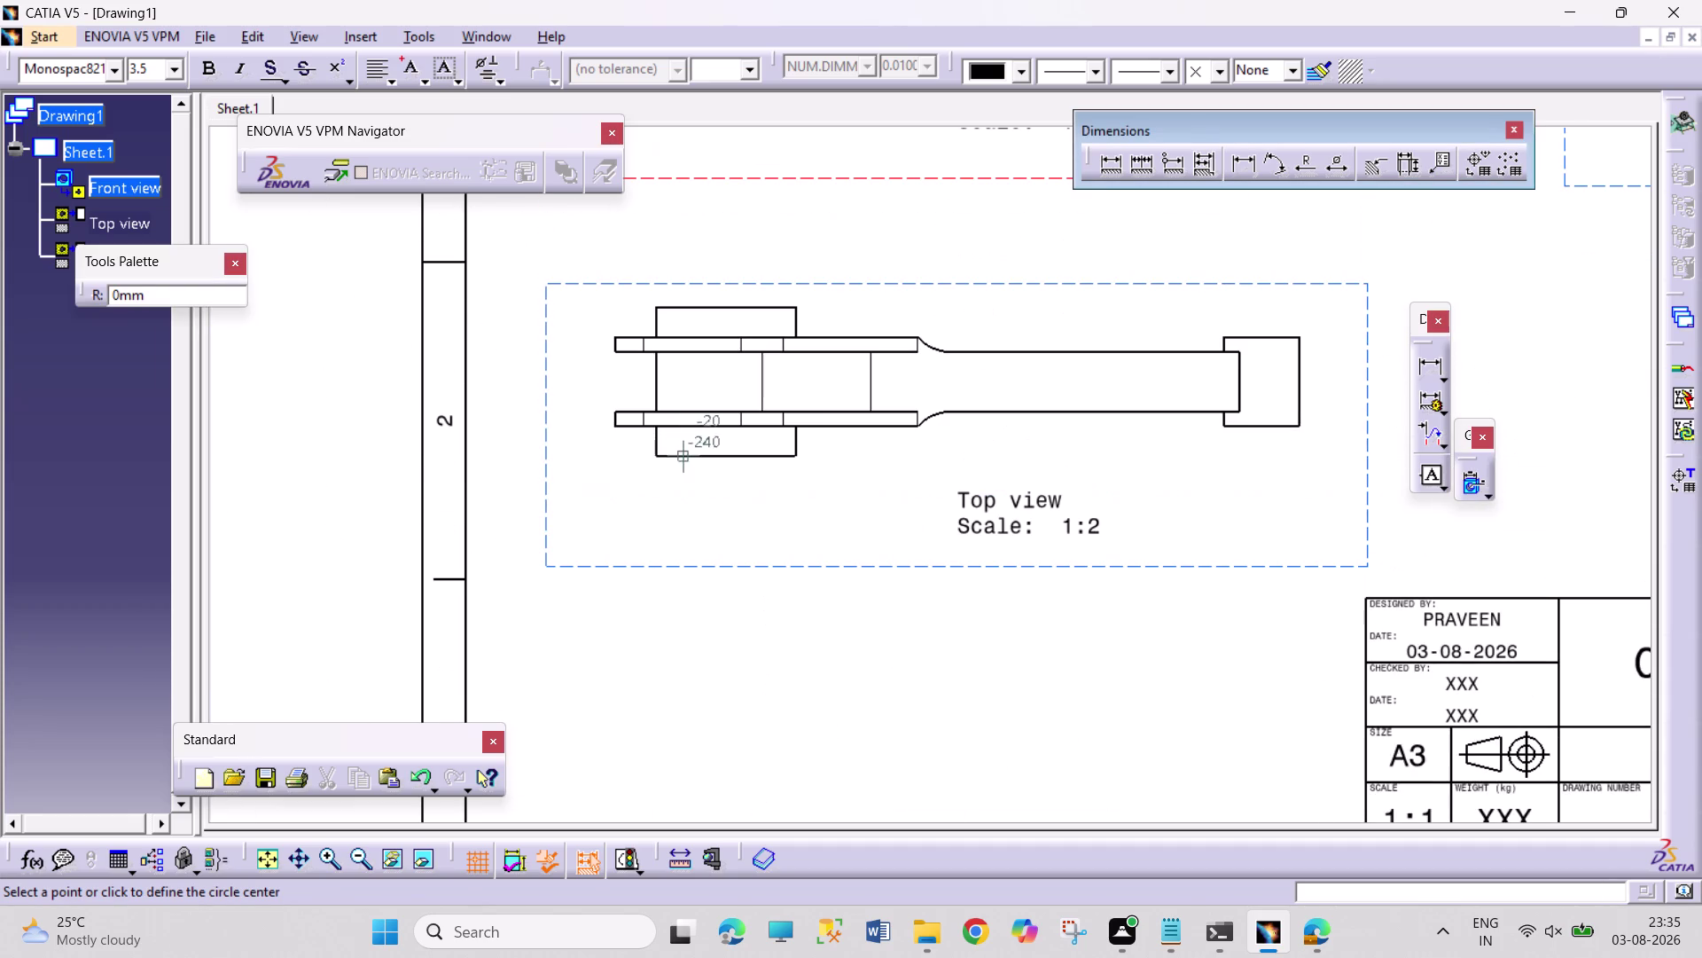
scroll(up, 3)
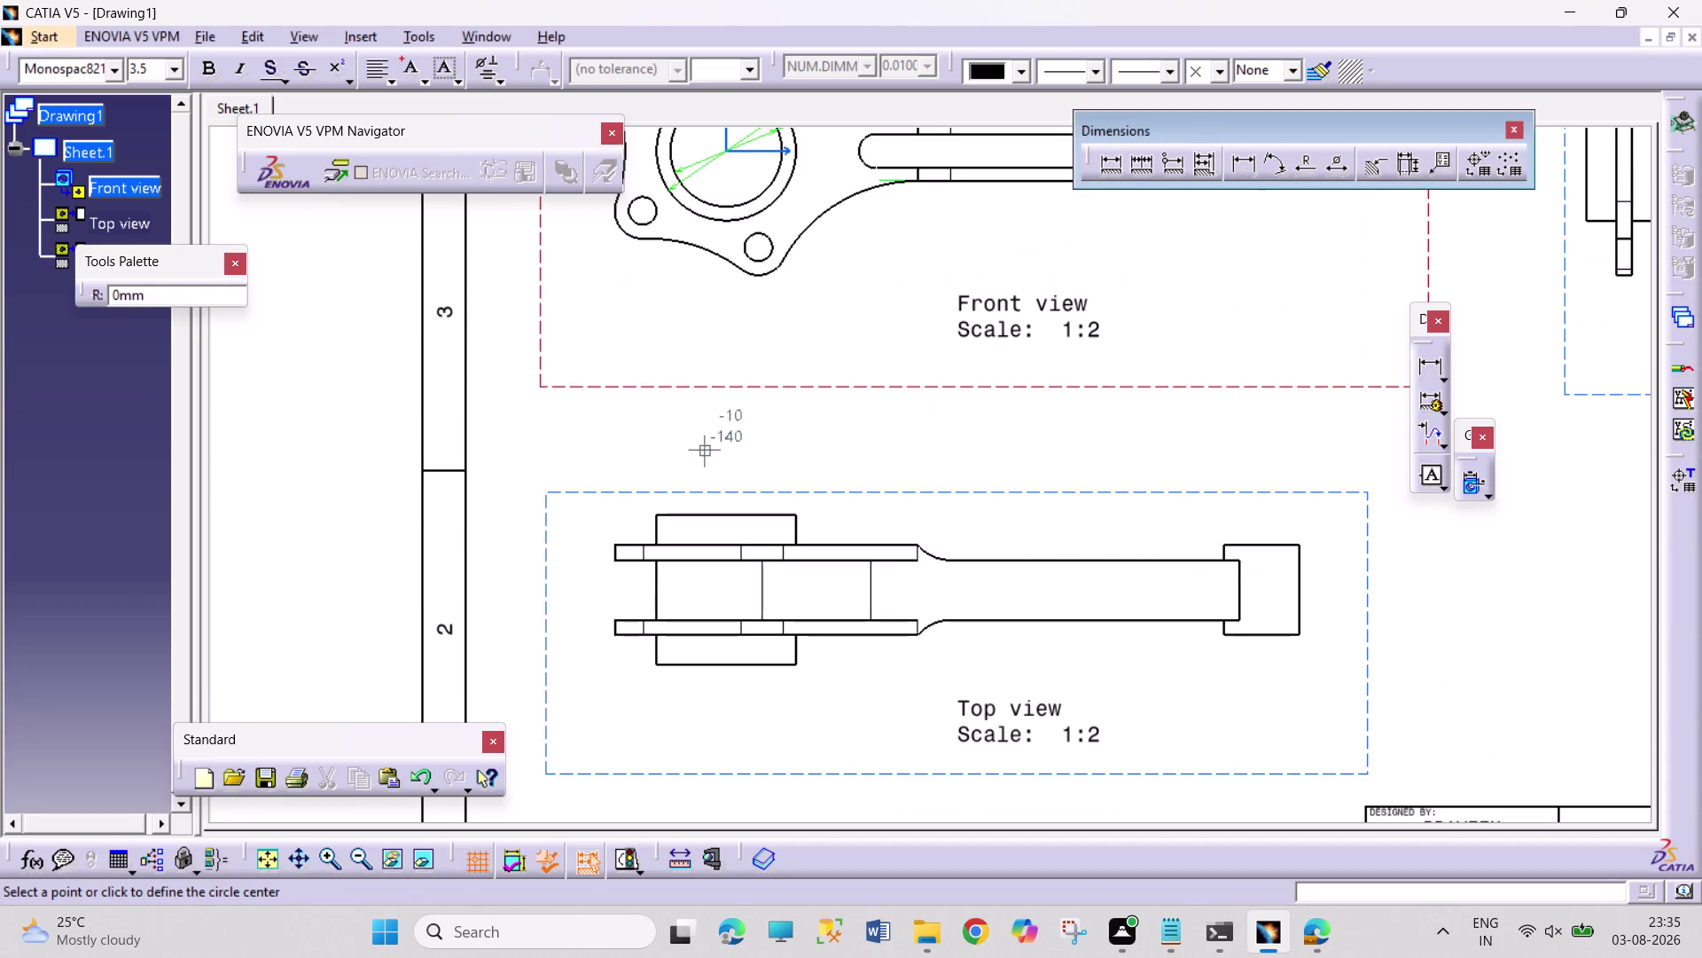
scroll(up, 3)
click(731, 359)
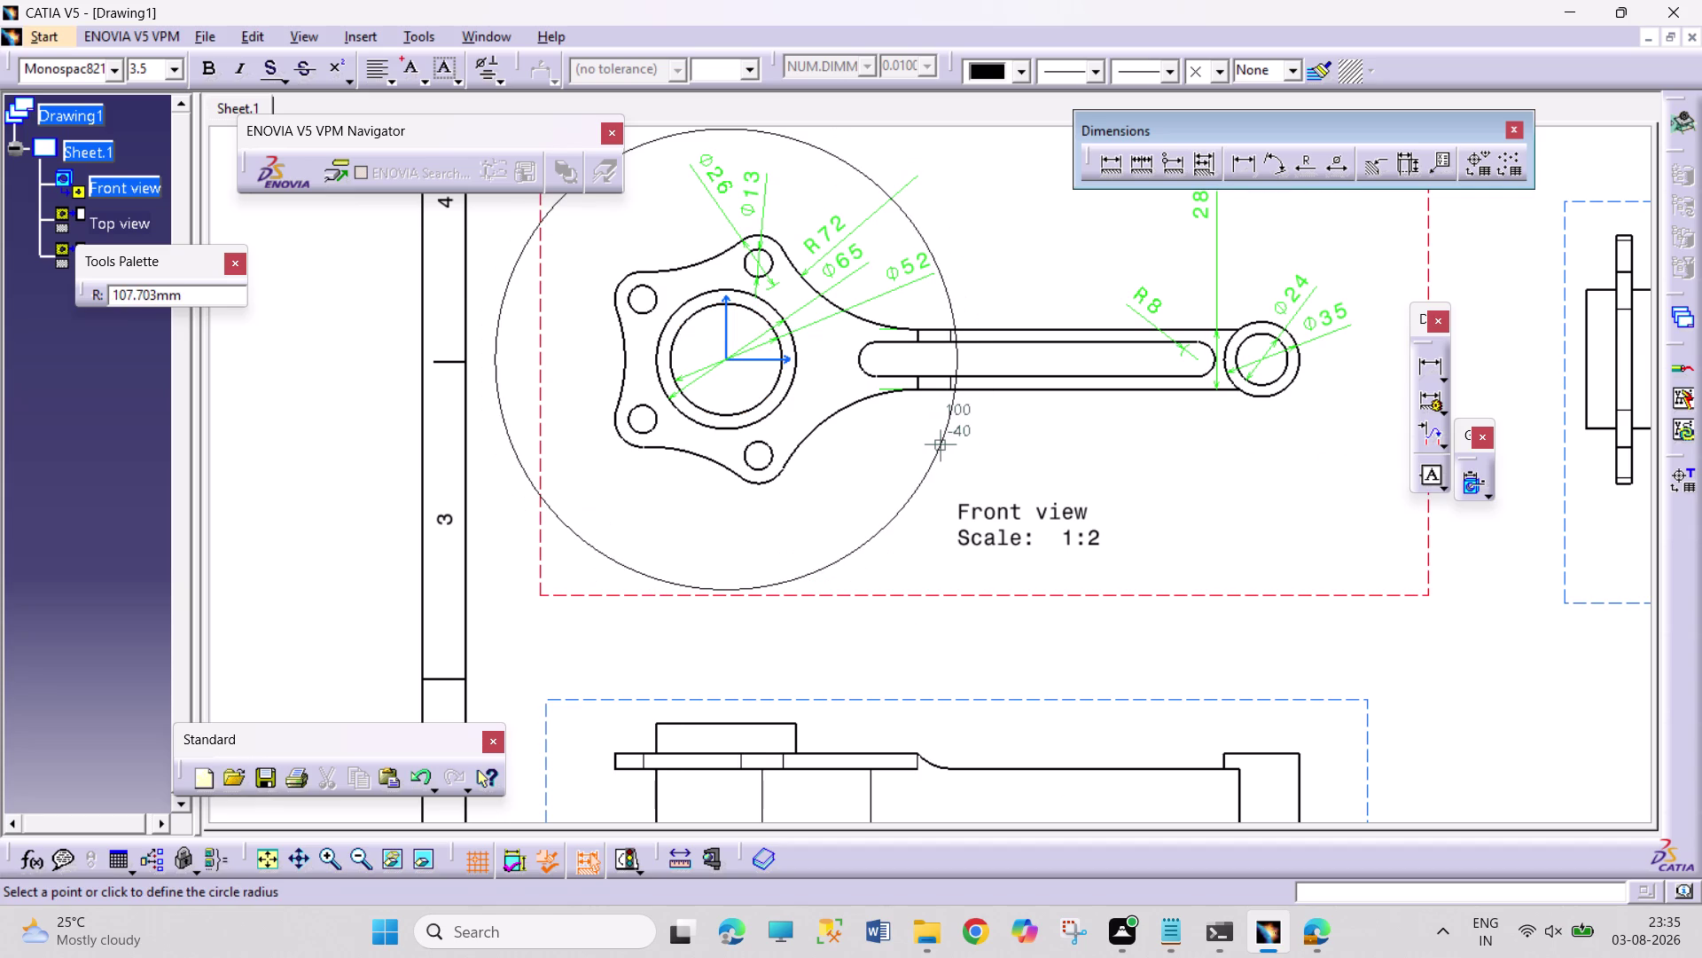
click(948, 437)
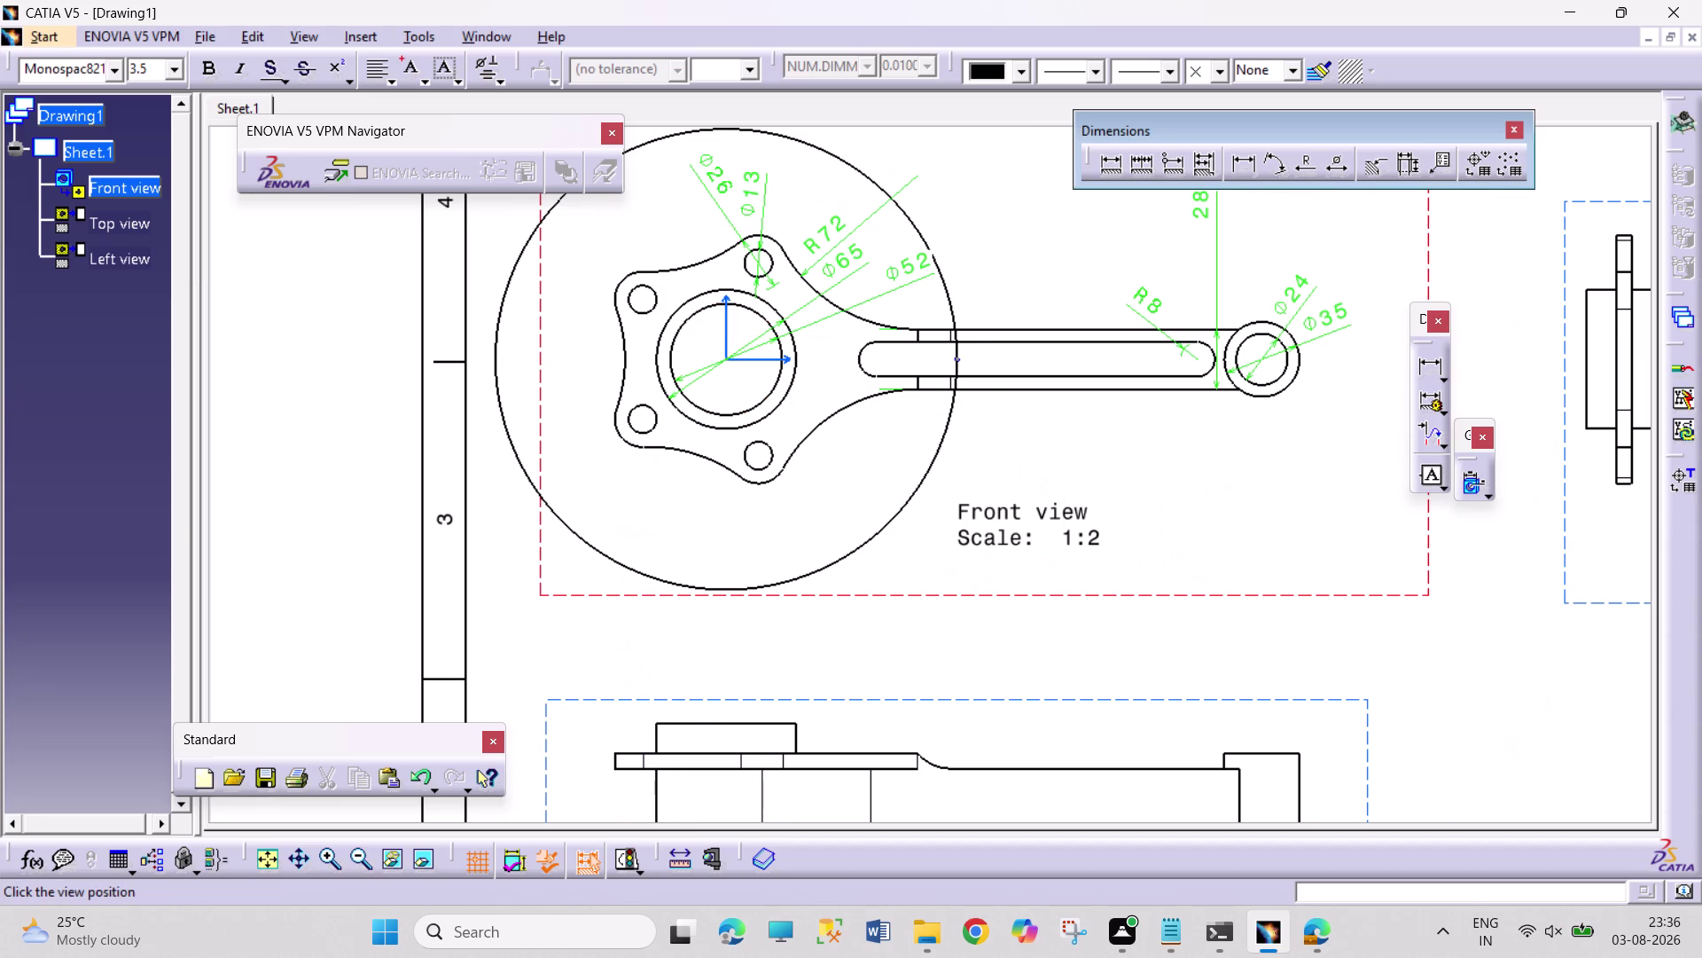
click(358, 428)
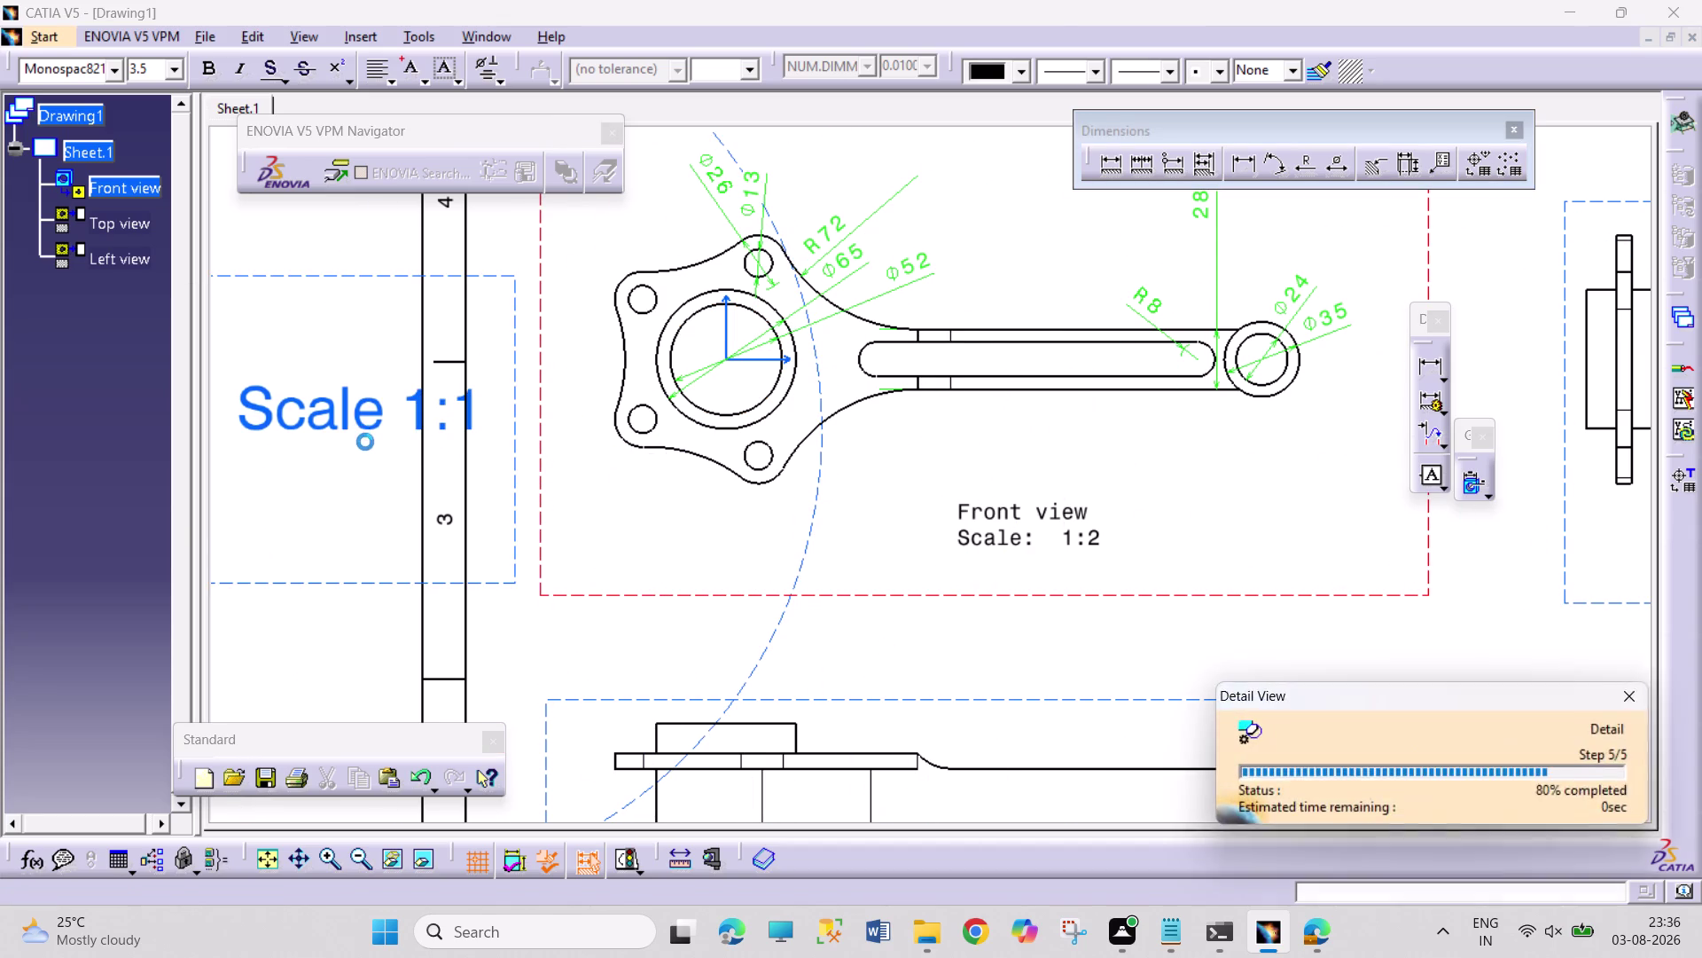
Select the front view and pan around the sheet layout.
click(361, 407)
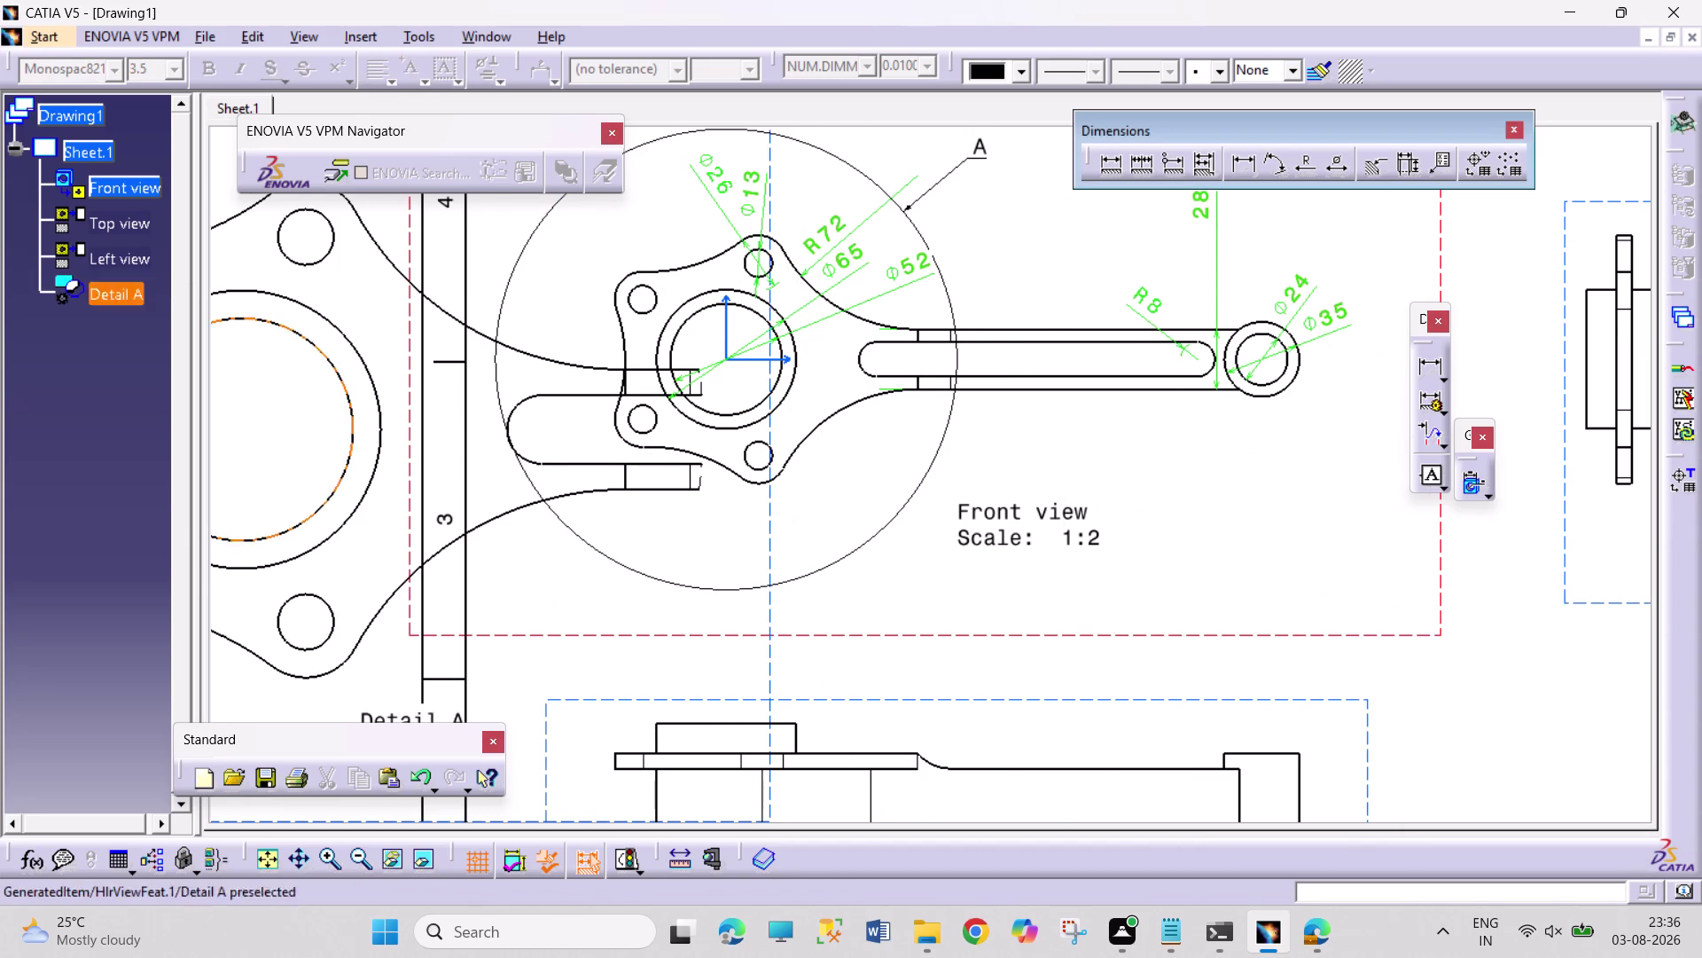
scroll(down, 3)
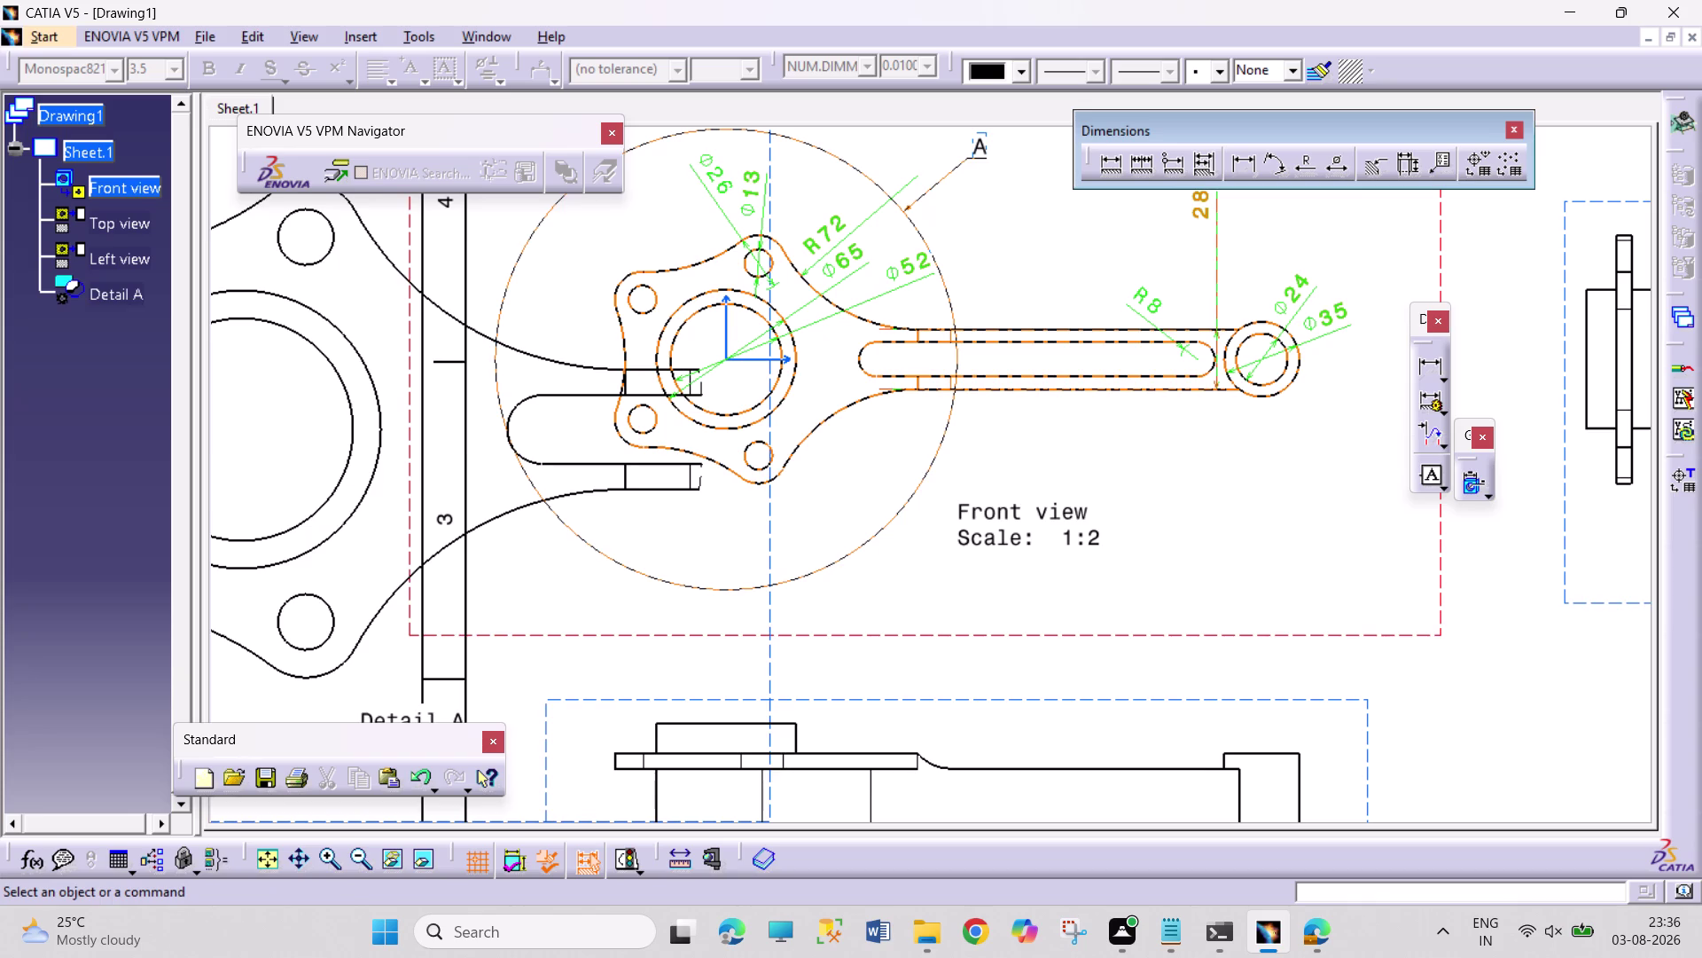
click(363, 543)
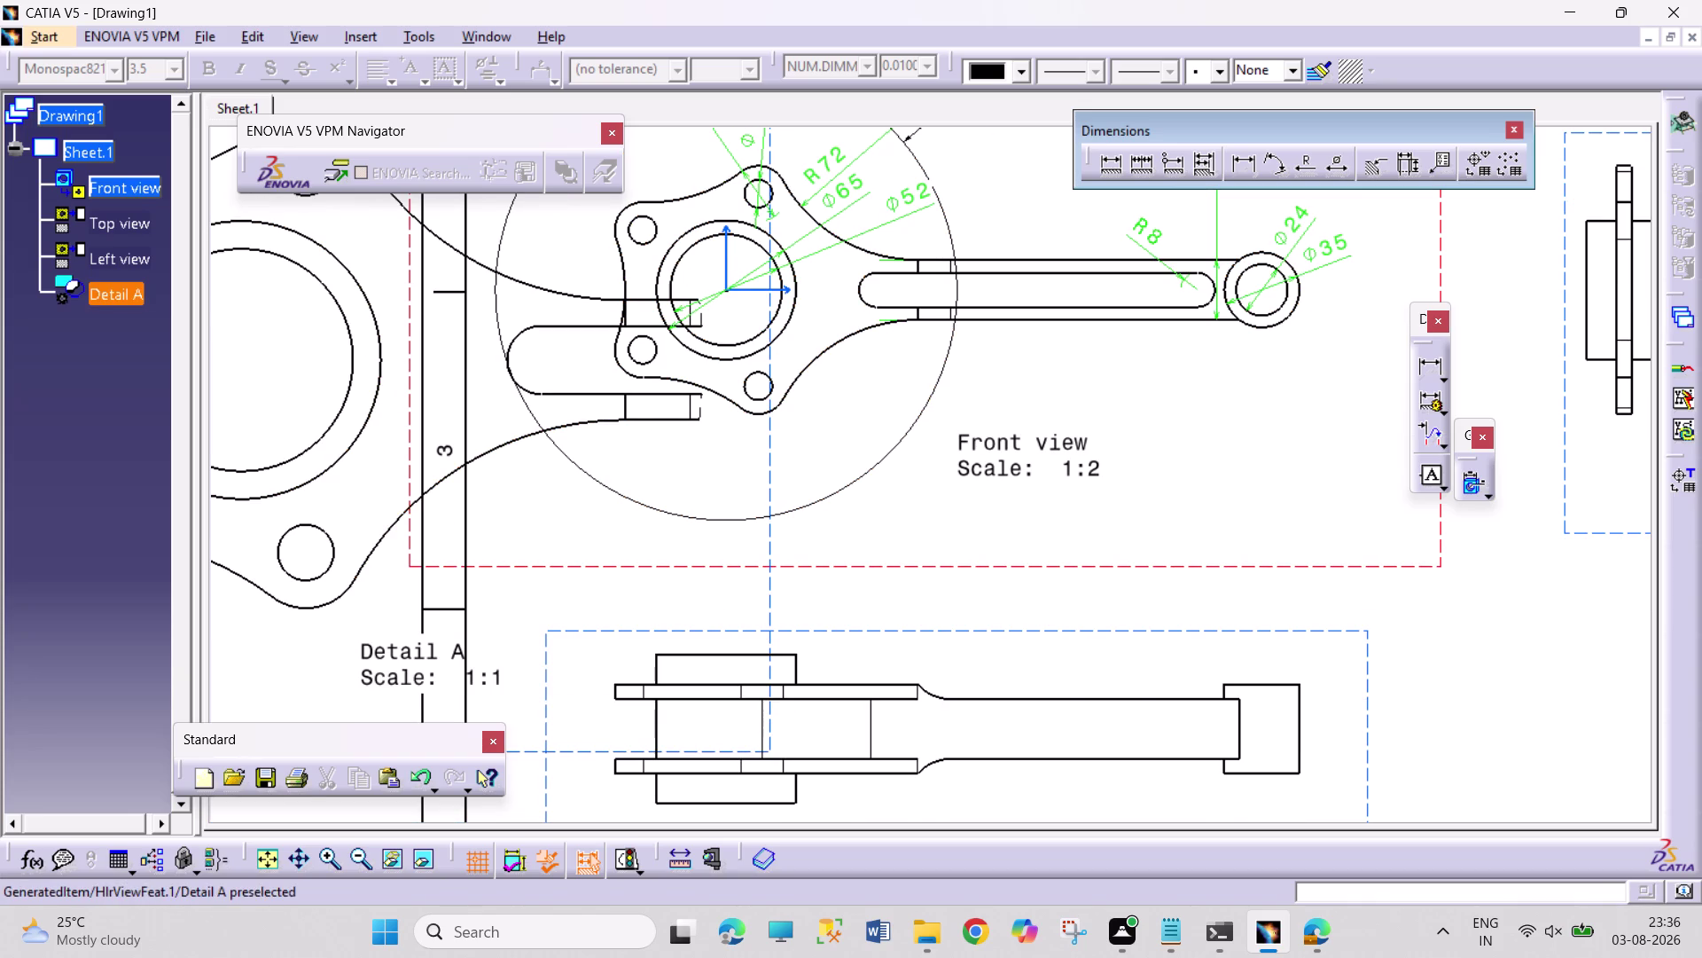
scroll(up, 3)
scroll(down, 3)
drag(775, 588, 756, 545)
scroll(down, 3)
click(739, 509)
scroll(down, 3)
scroll(down, 3)
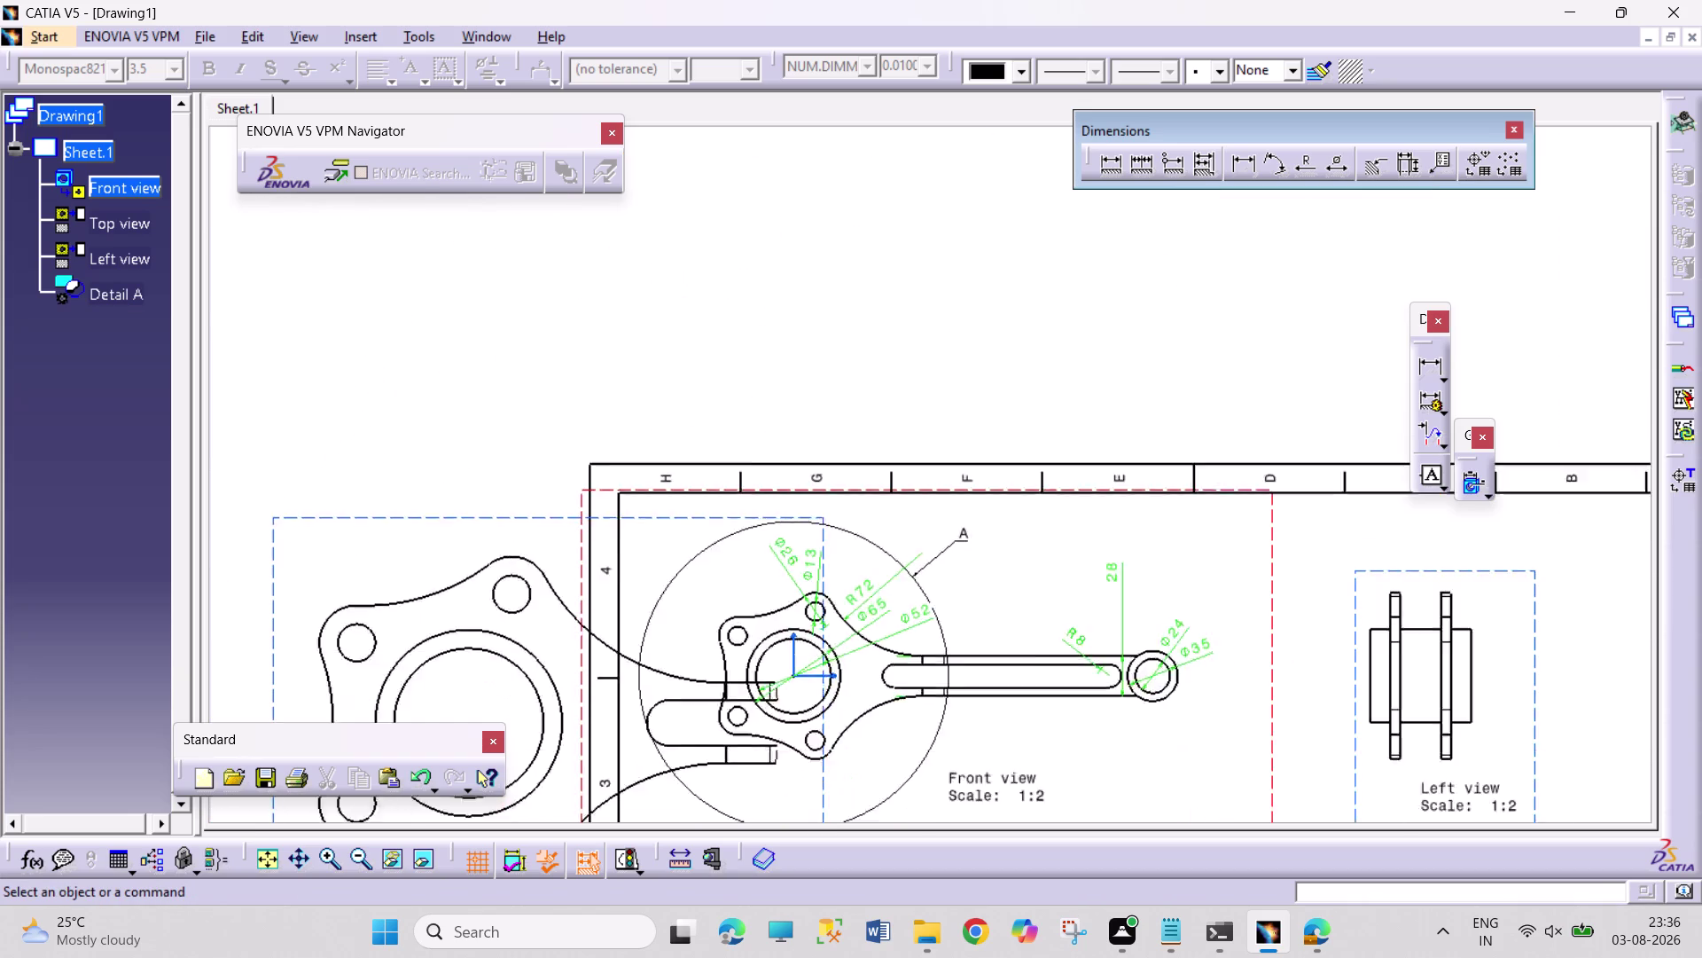
Delete the Detail A view, select the top view, and bring up the Insert menu.
scroll(down, 3)
click(823, 704)
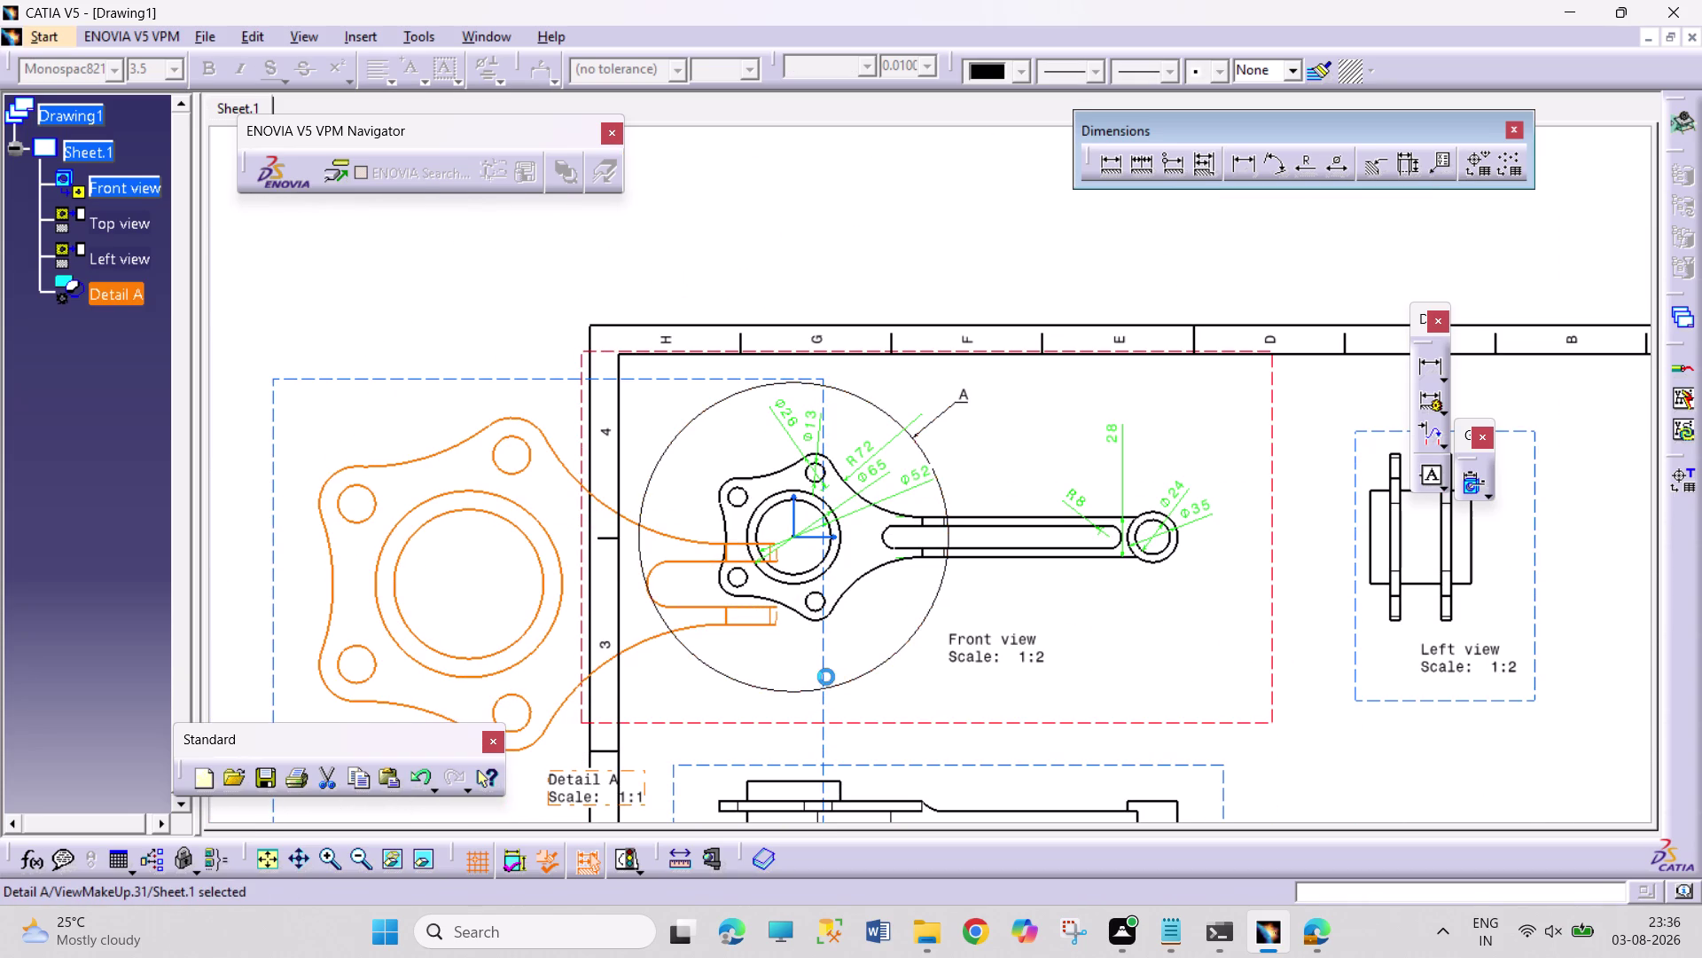
key(Delete)
scroll(down, 3)
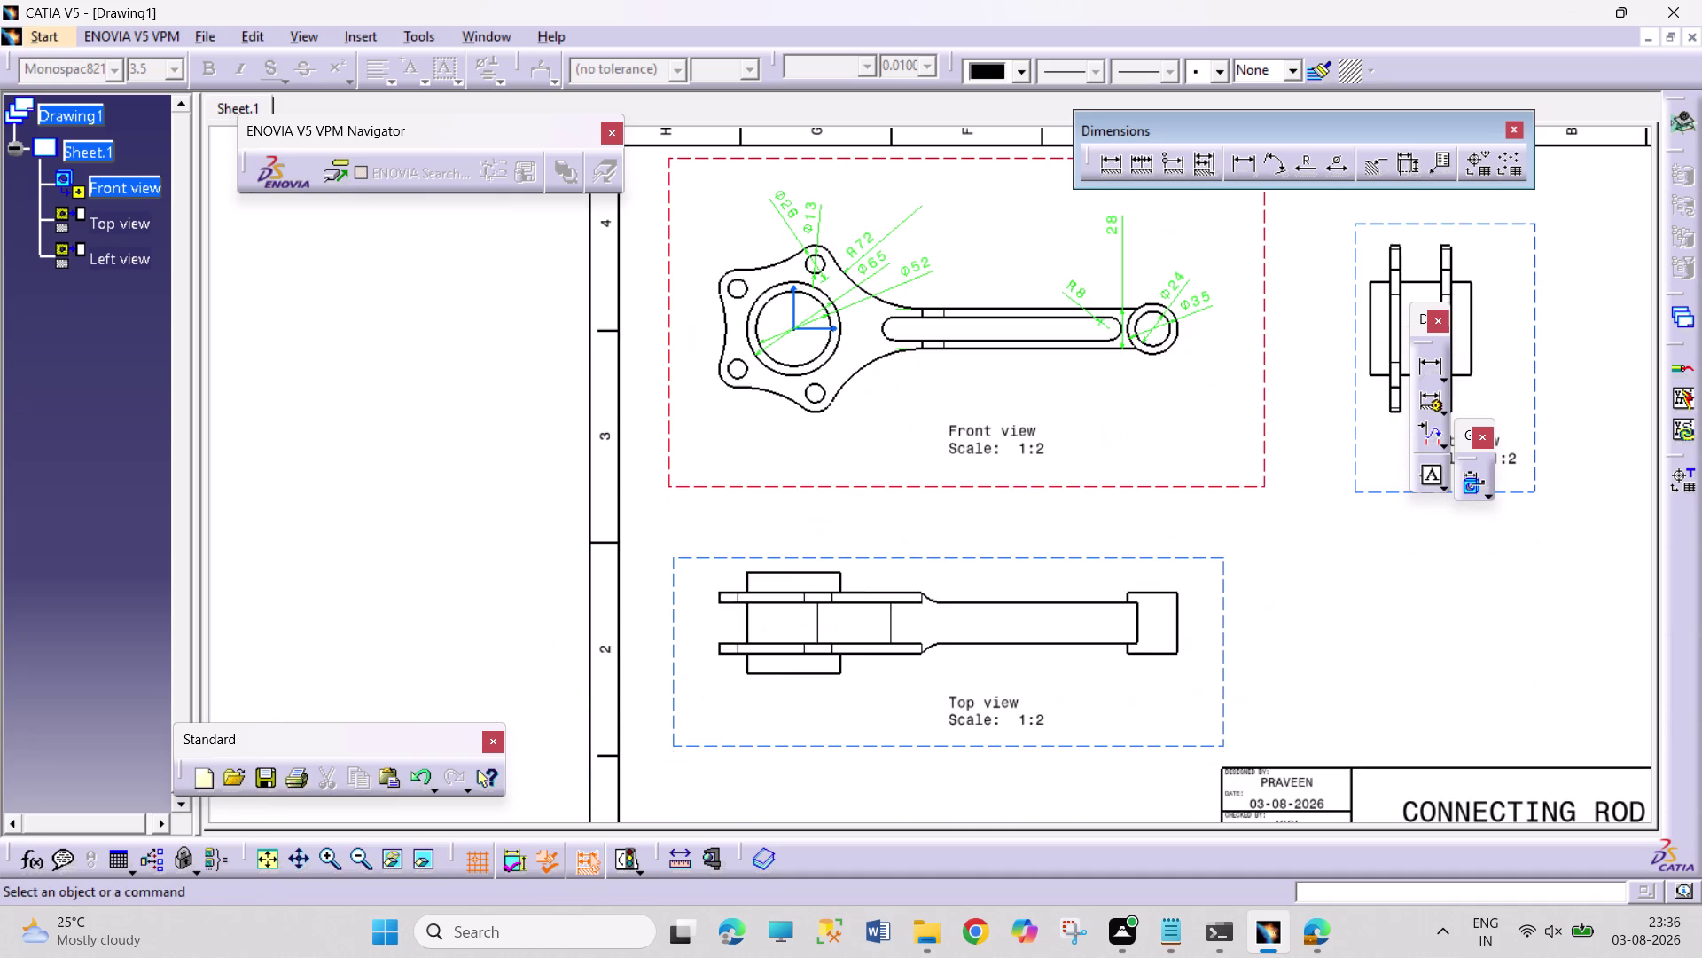
click(913, 570)
click(919, 559)
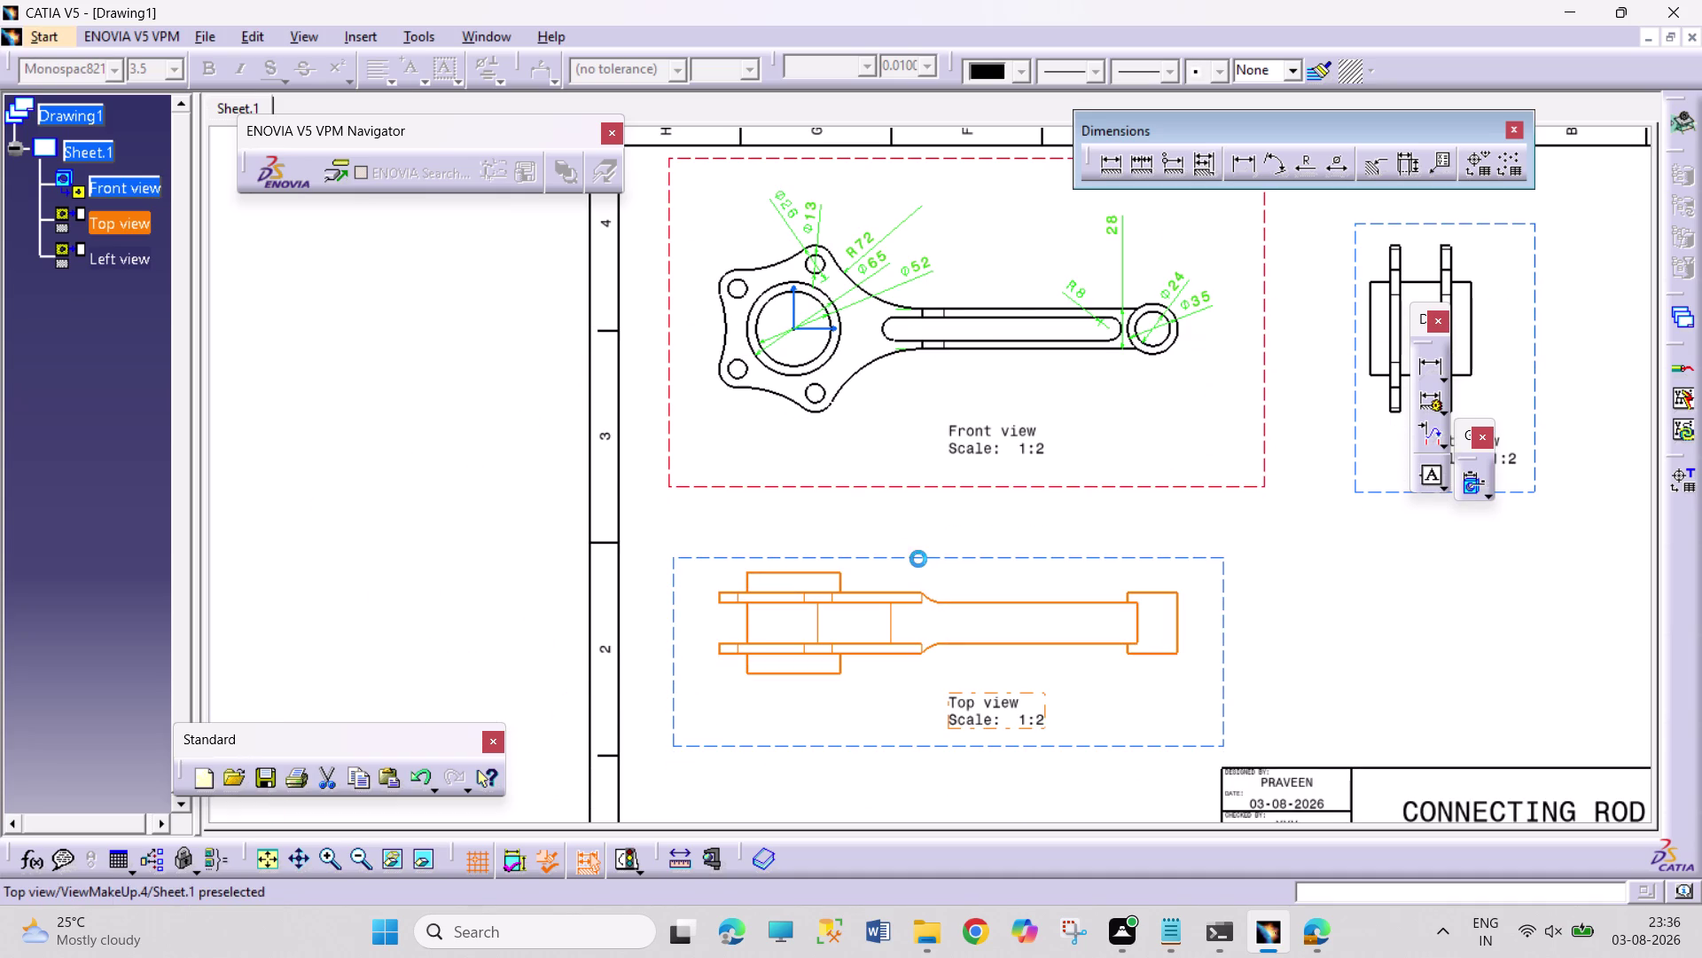
click(358, 36)
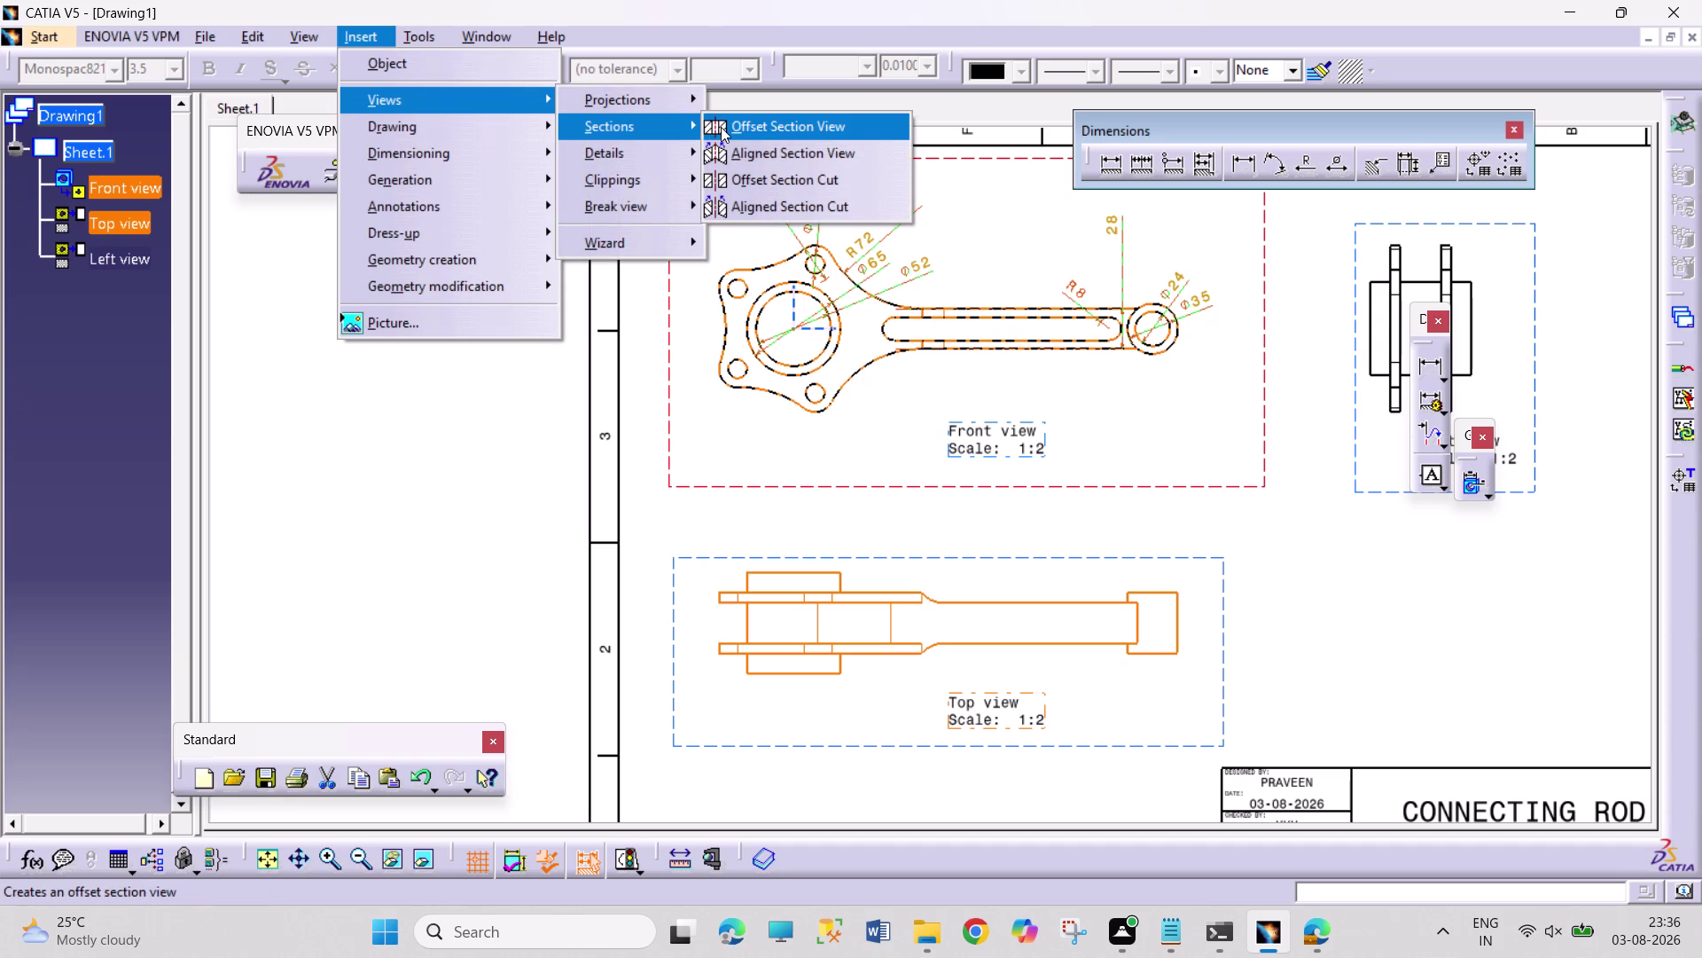
Start an offset section view with its line beginning at the rod's small end.
click(753, 210)
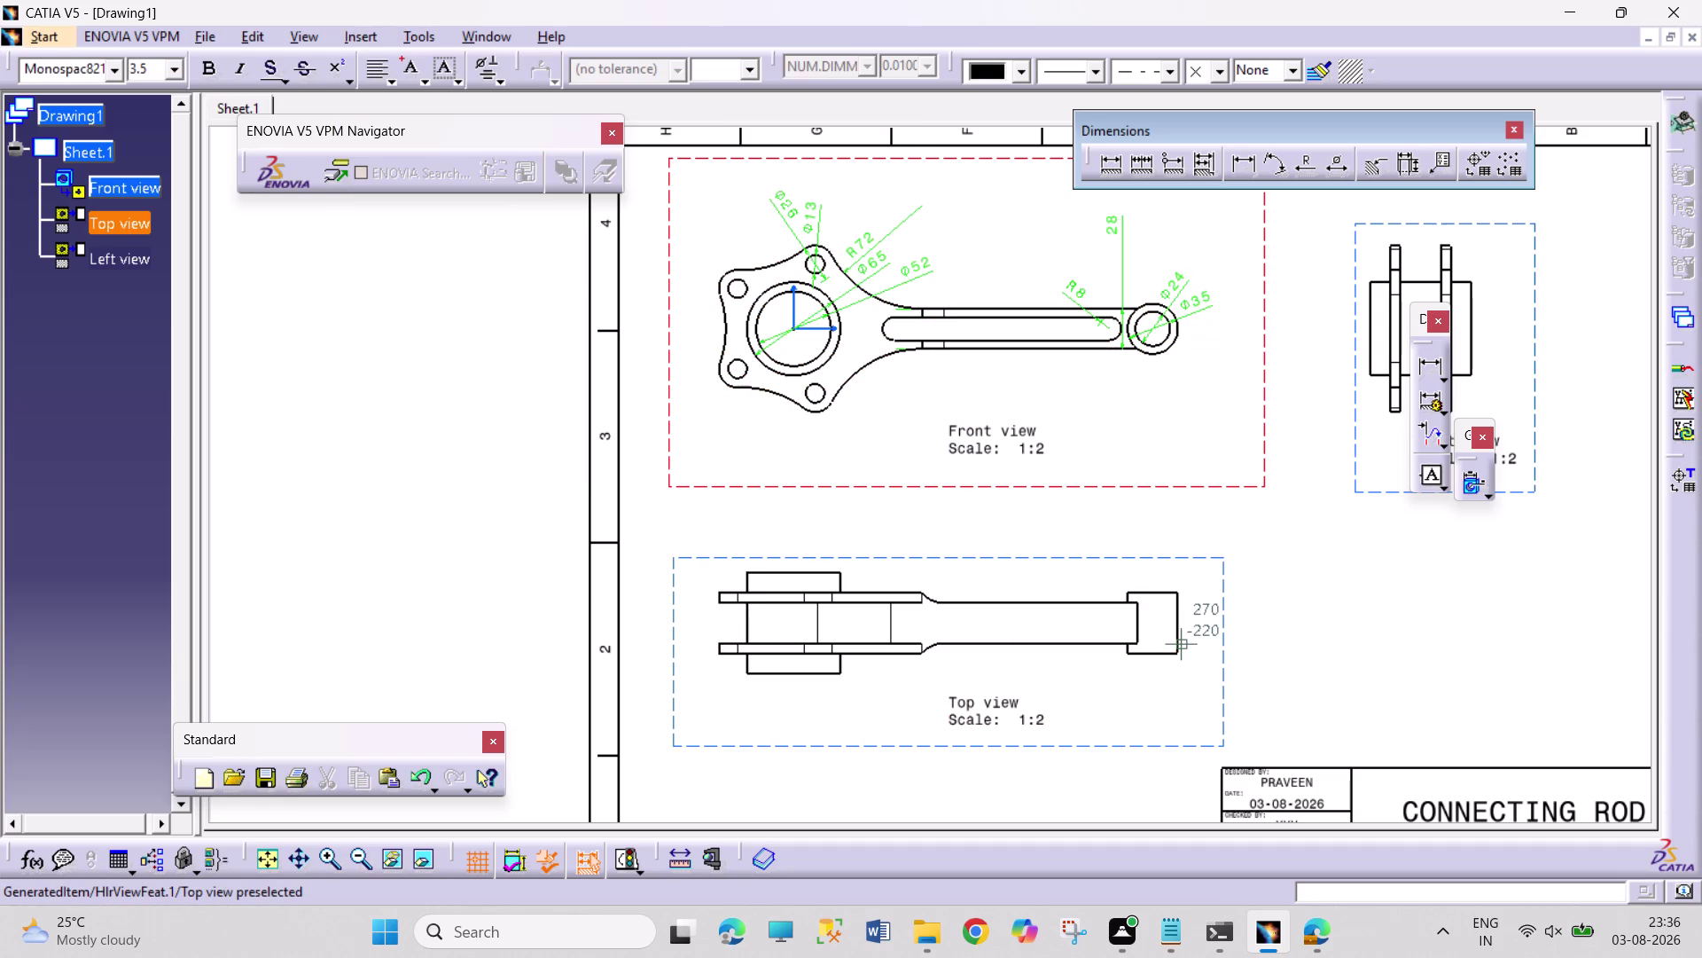
scroll(up, 3)
scroll(down, 3)
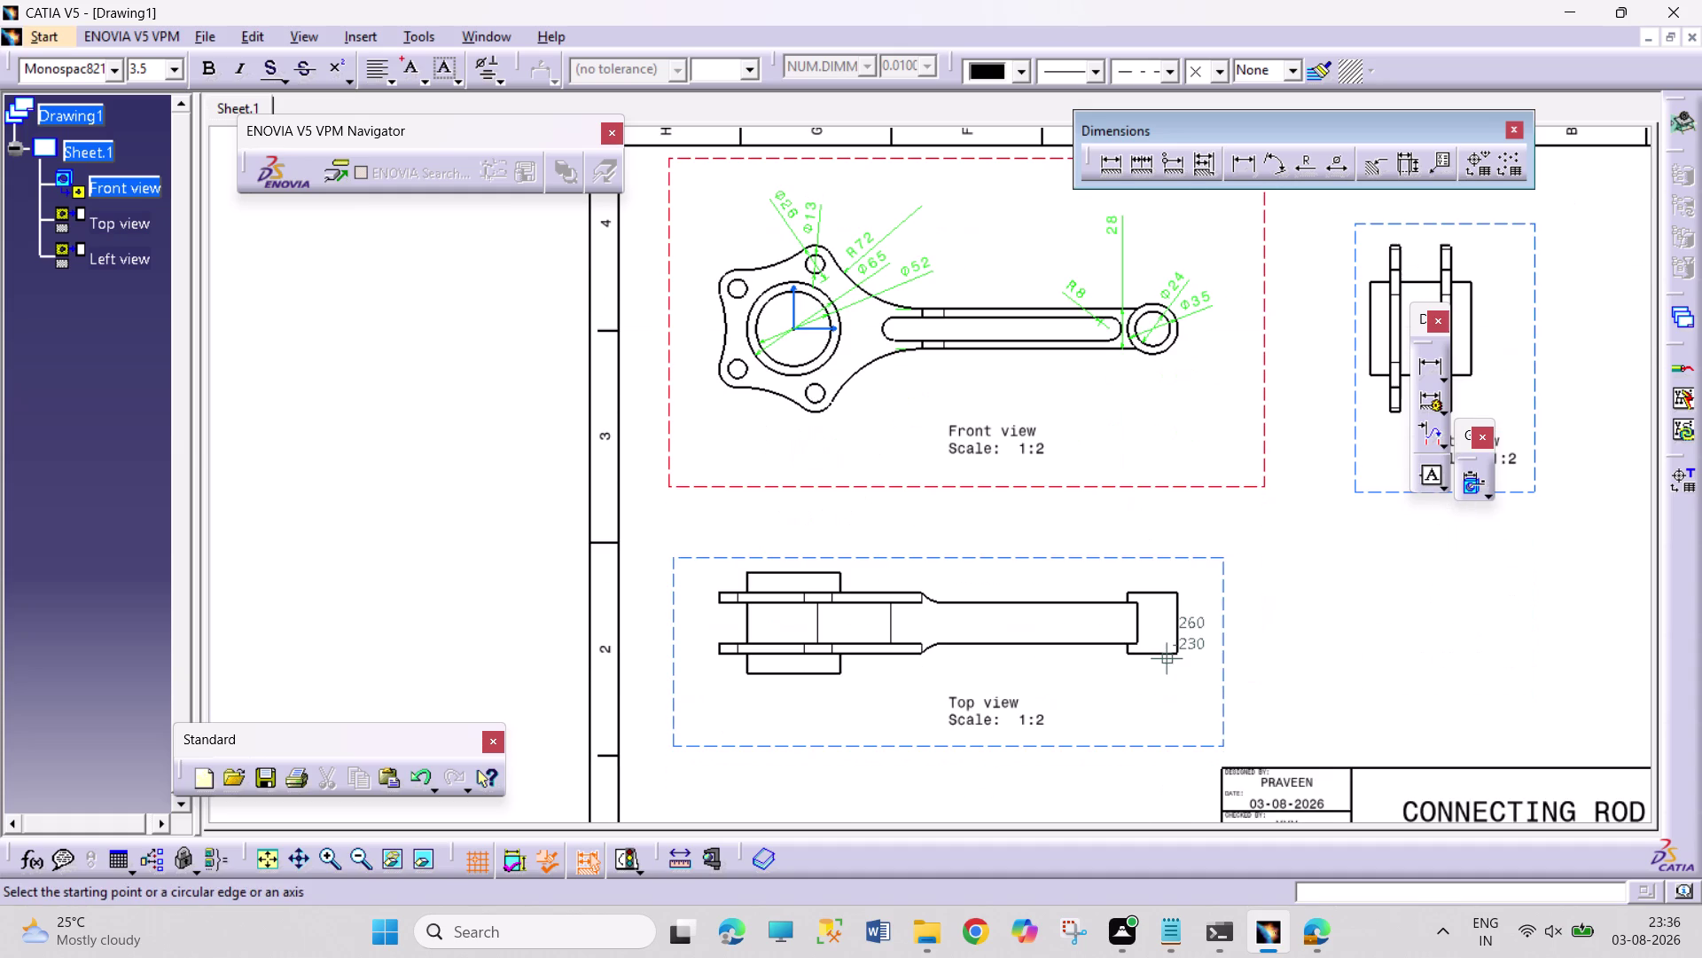
scroll(up, 3)
scroll(up, 3)
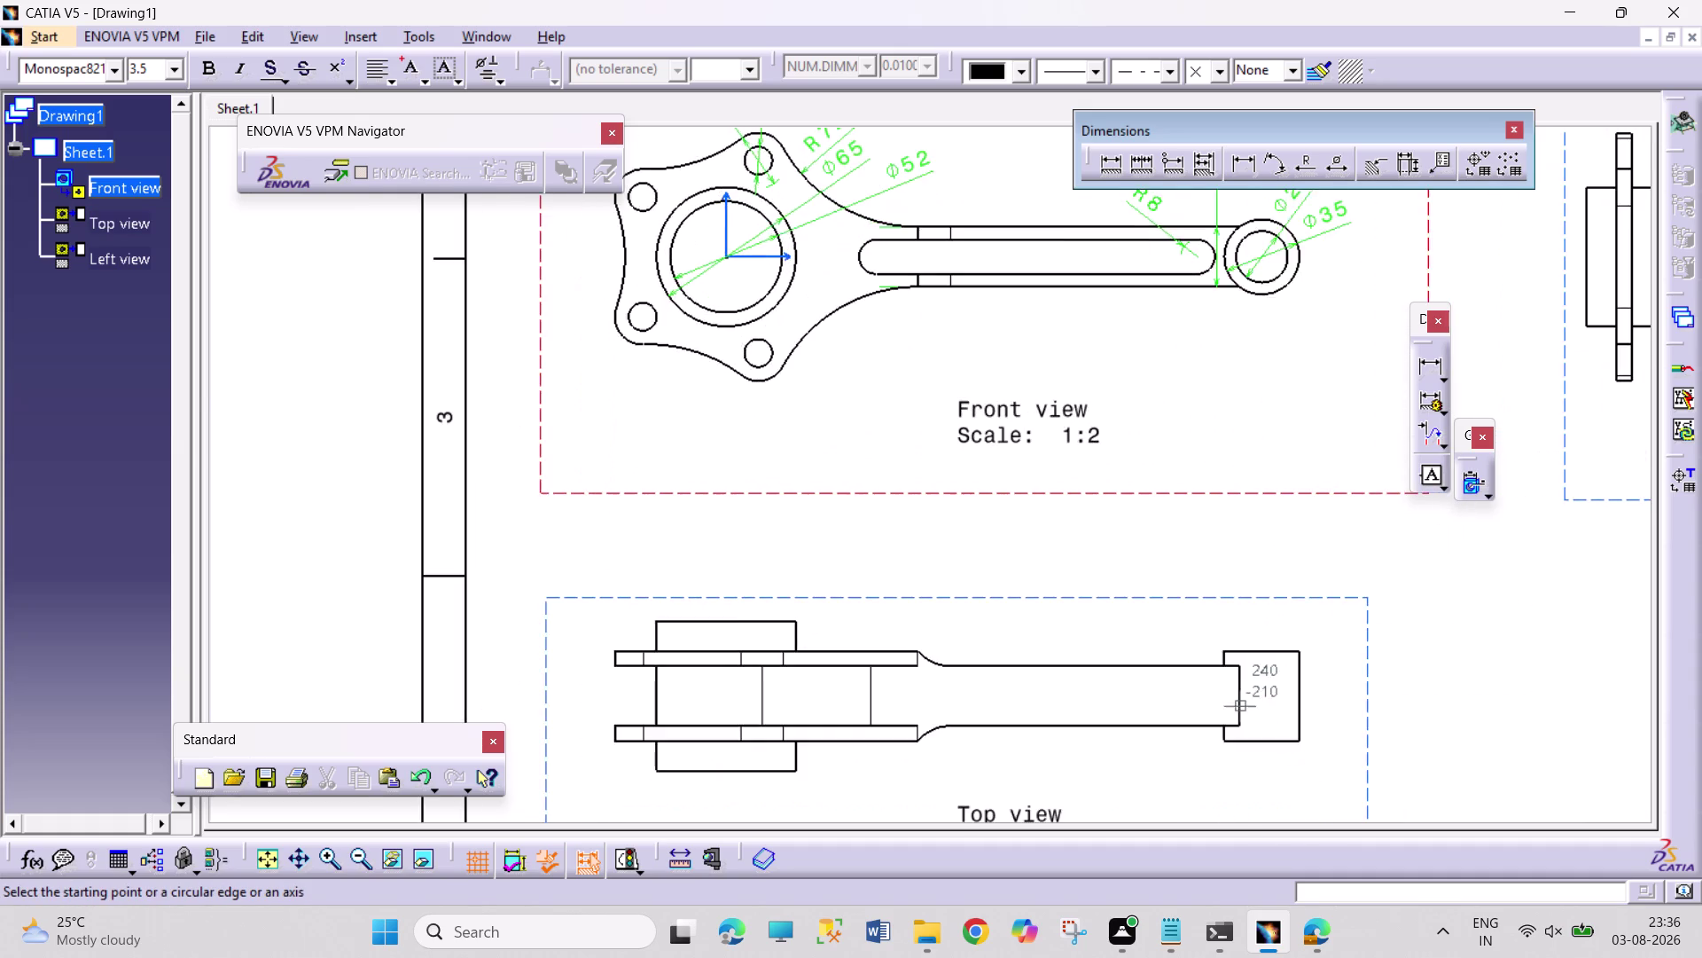
scroll(up, 3)
scroll(down, 3)
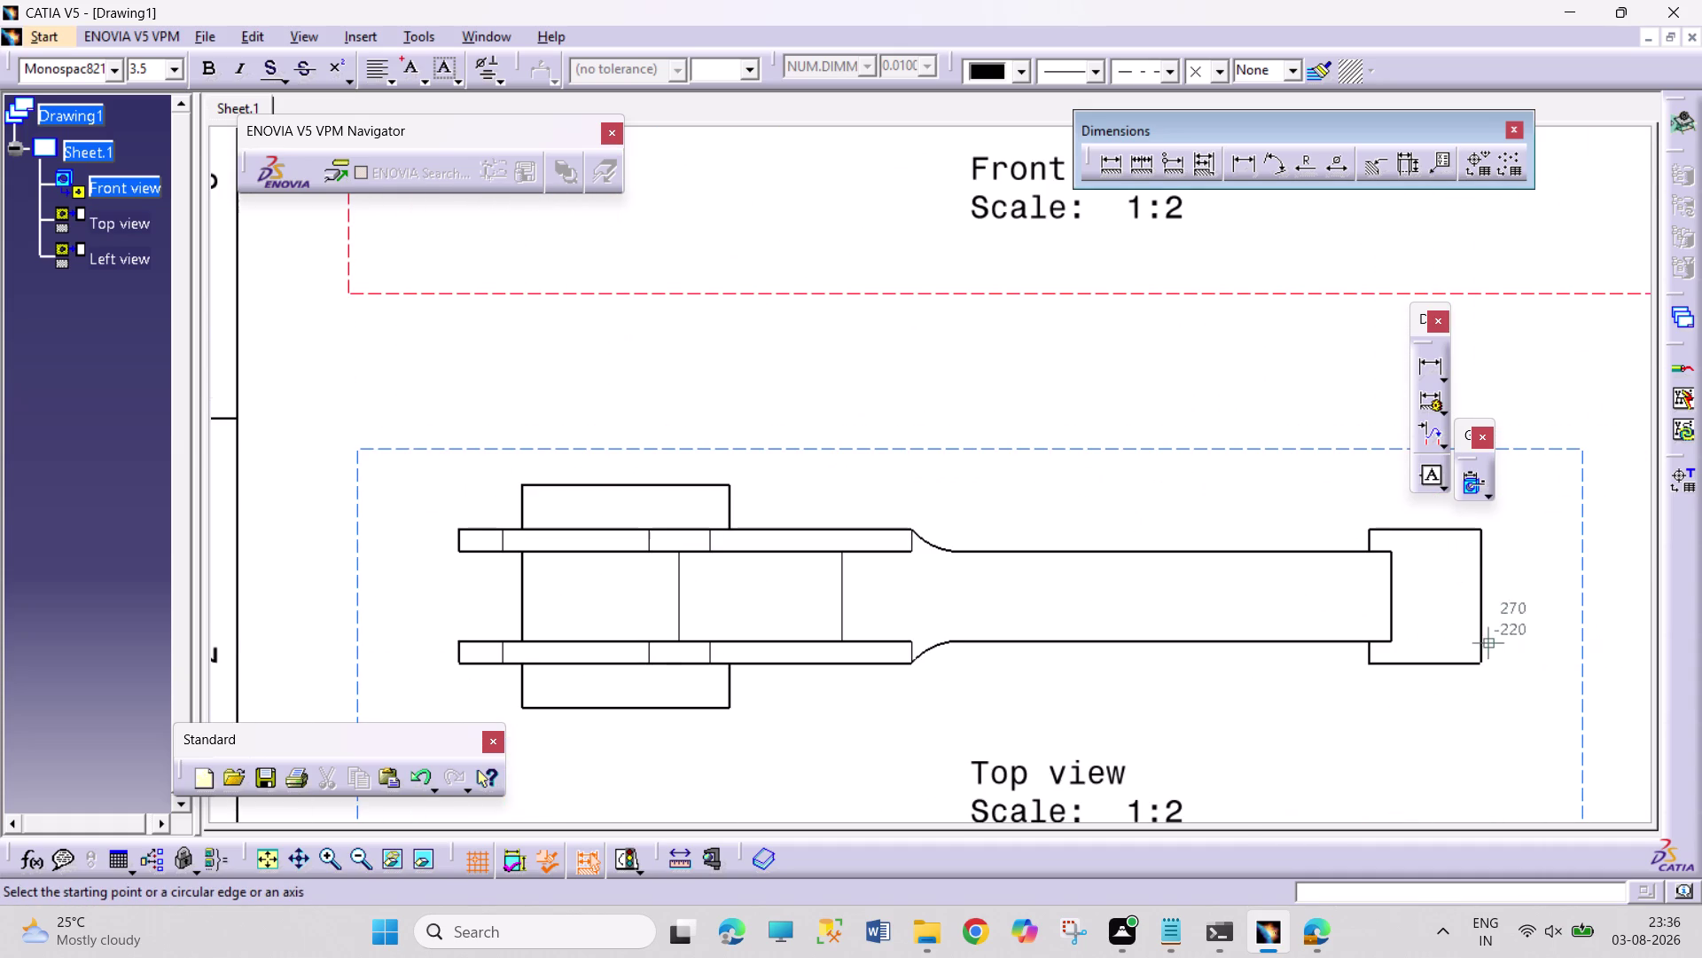
click(1482, 663)
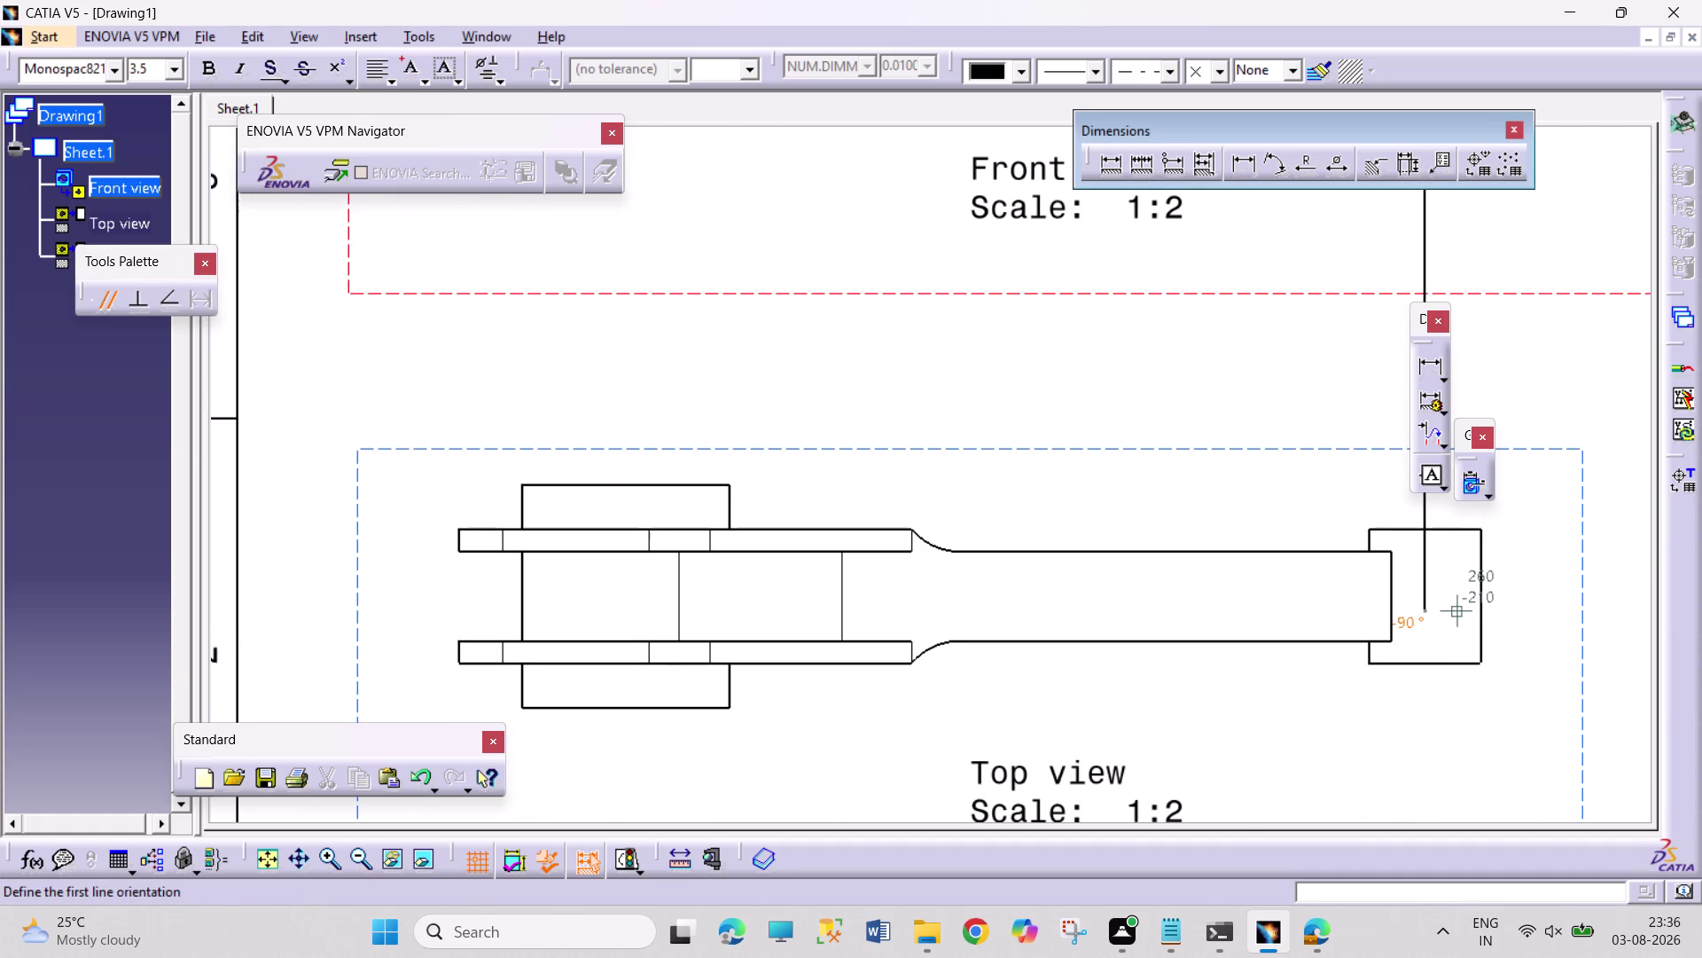
Pan toward the front view, then cancel the unfinished section profile with Esc.
scroll(down, 3)
scroll(up, 3)
scroll(up, 3)
scroll(down, 3)
scroll(left, 3)
scroll(right, 3)
scroll(up, 3)
drag(1135, 543, 1145, 541)
drag(1150, 538, 1157, 530)
key(Escape)
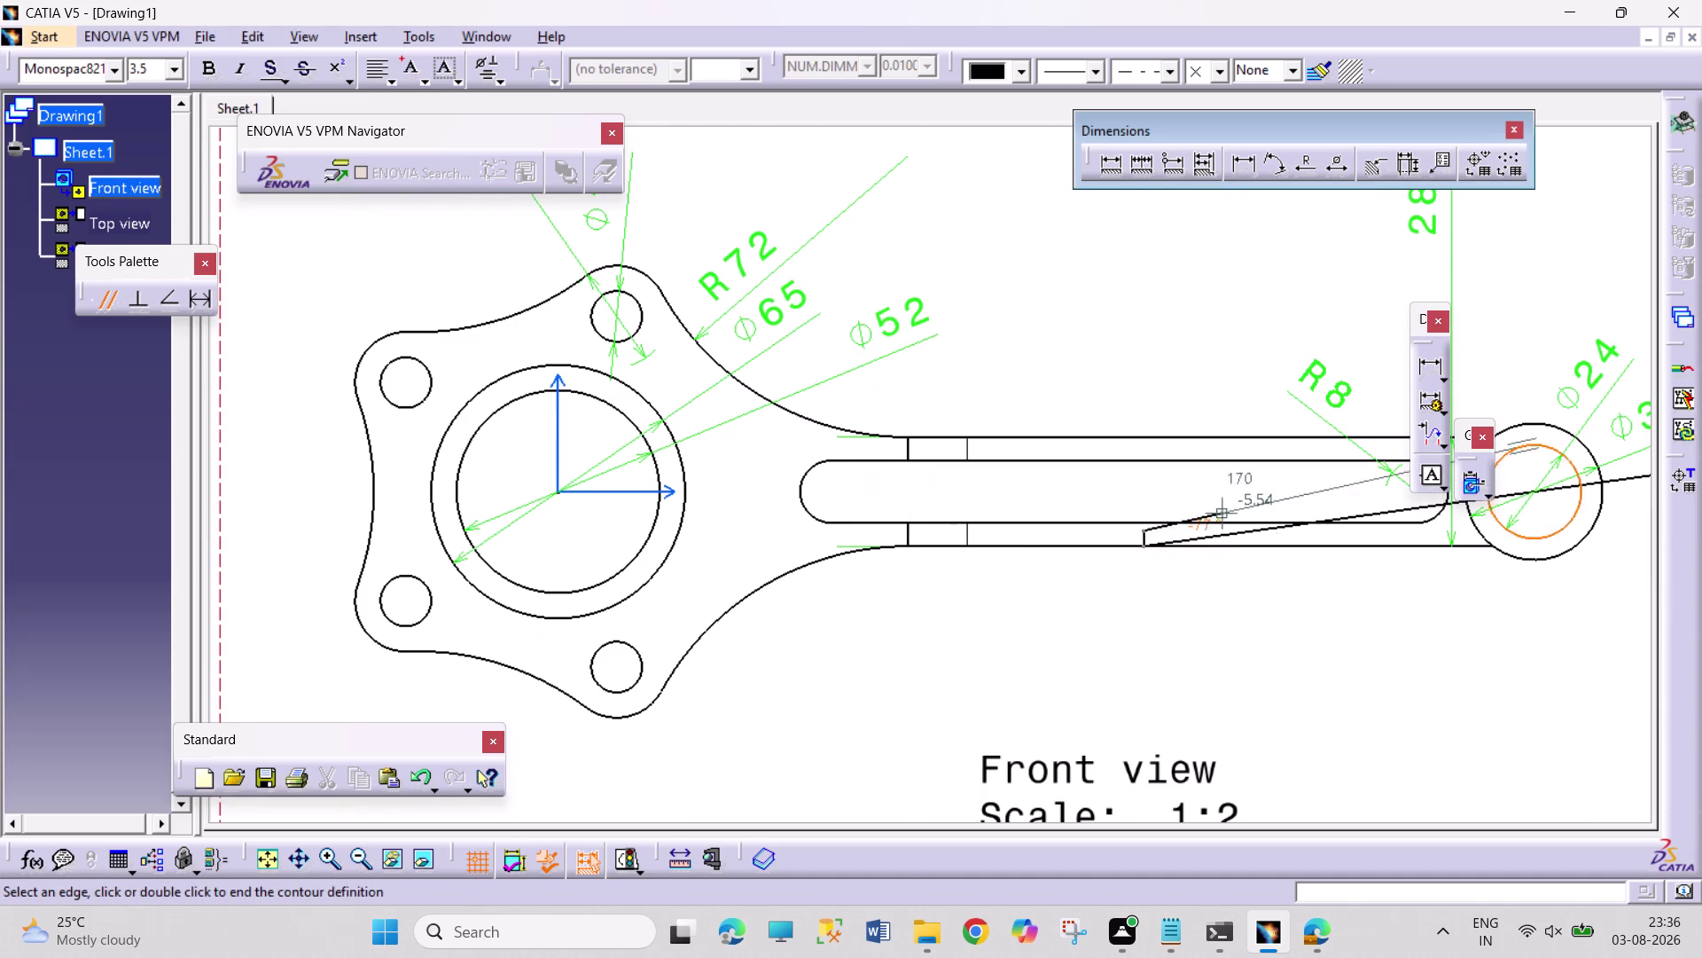
scroll(down, 3)
scroll(down, 3)
scroll(down, 3)
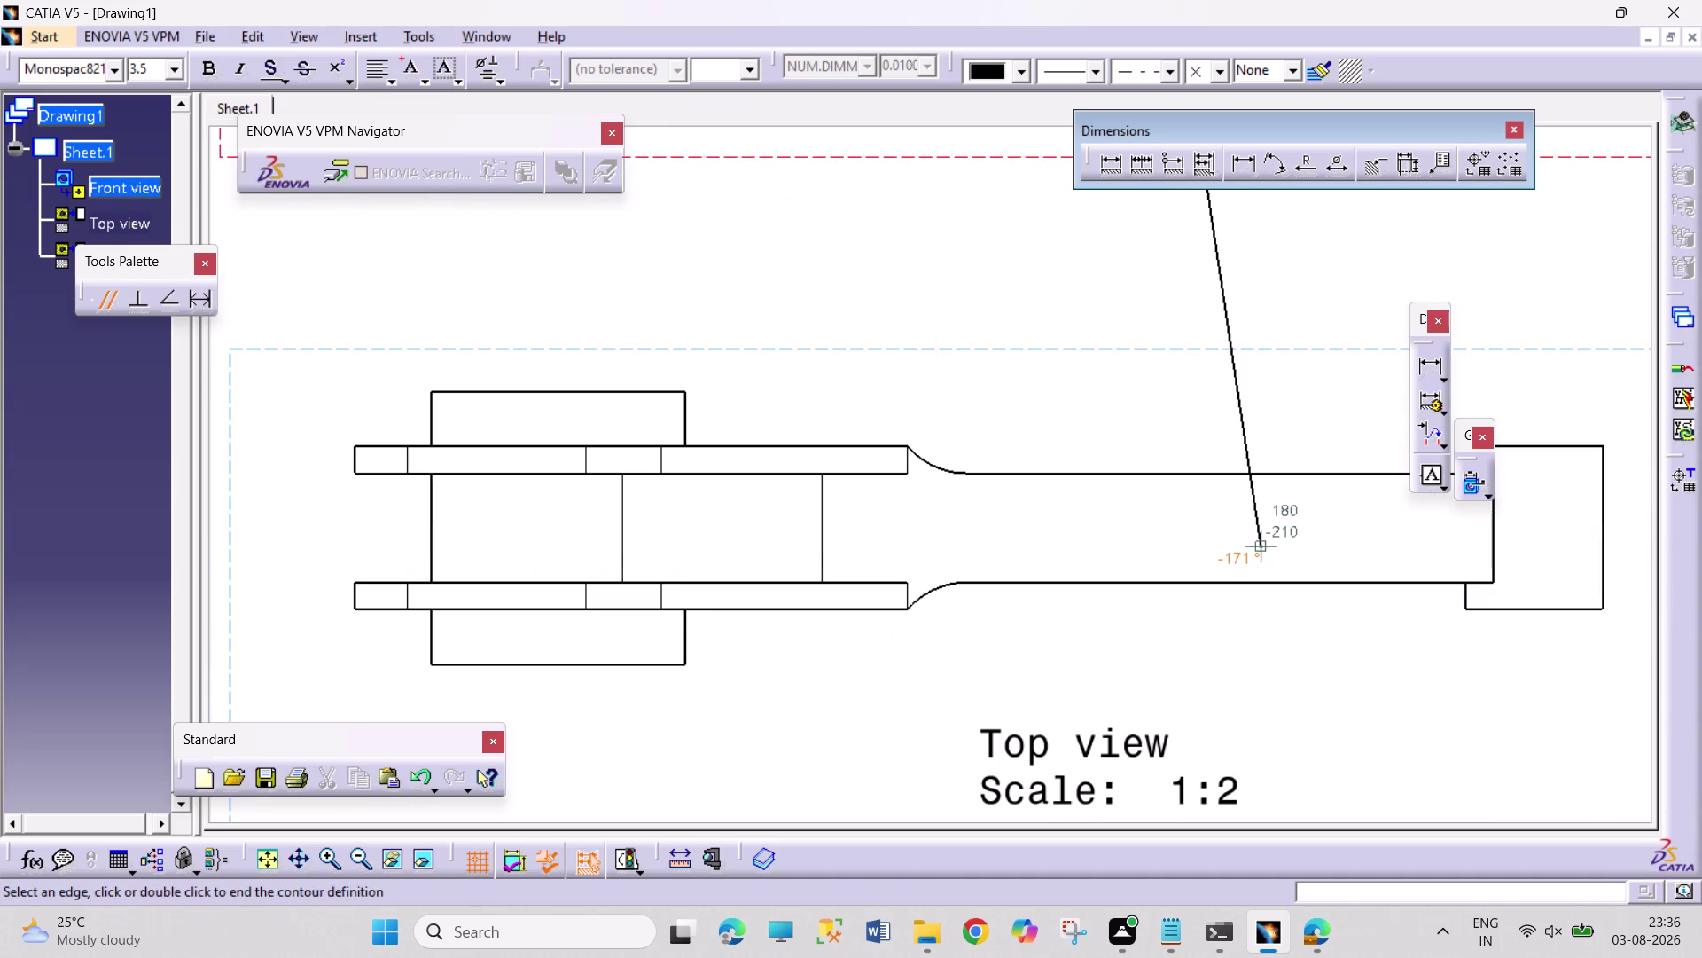
key(Escape)
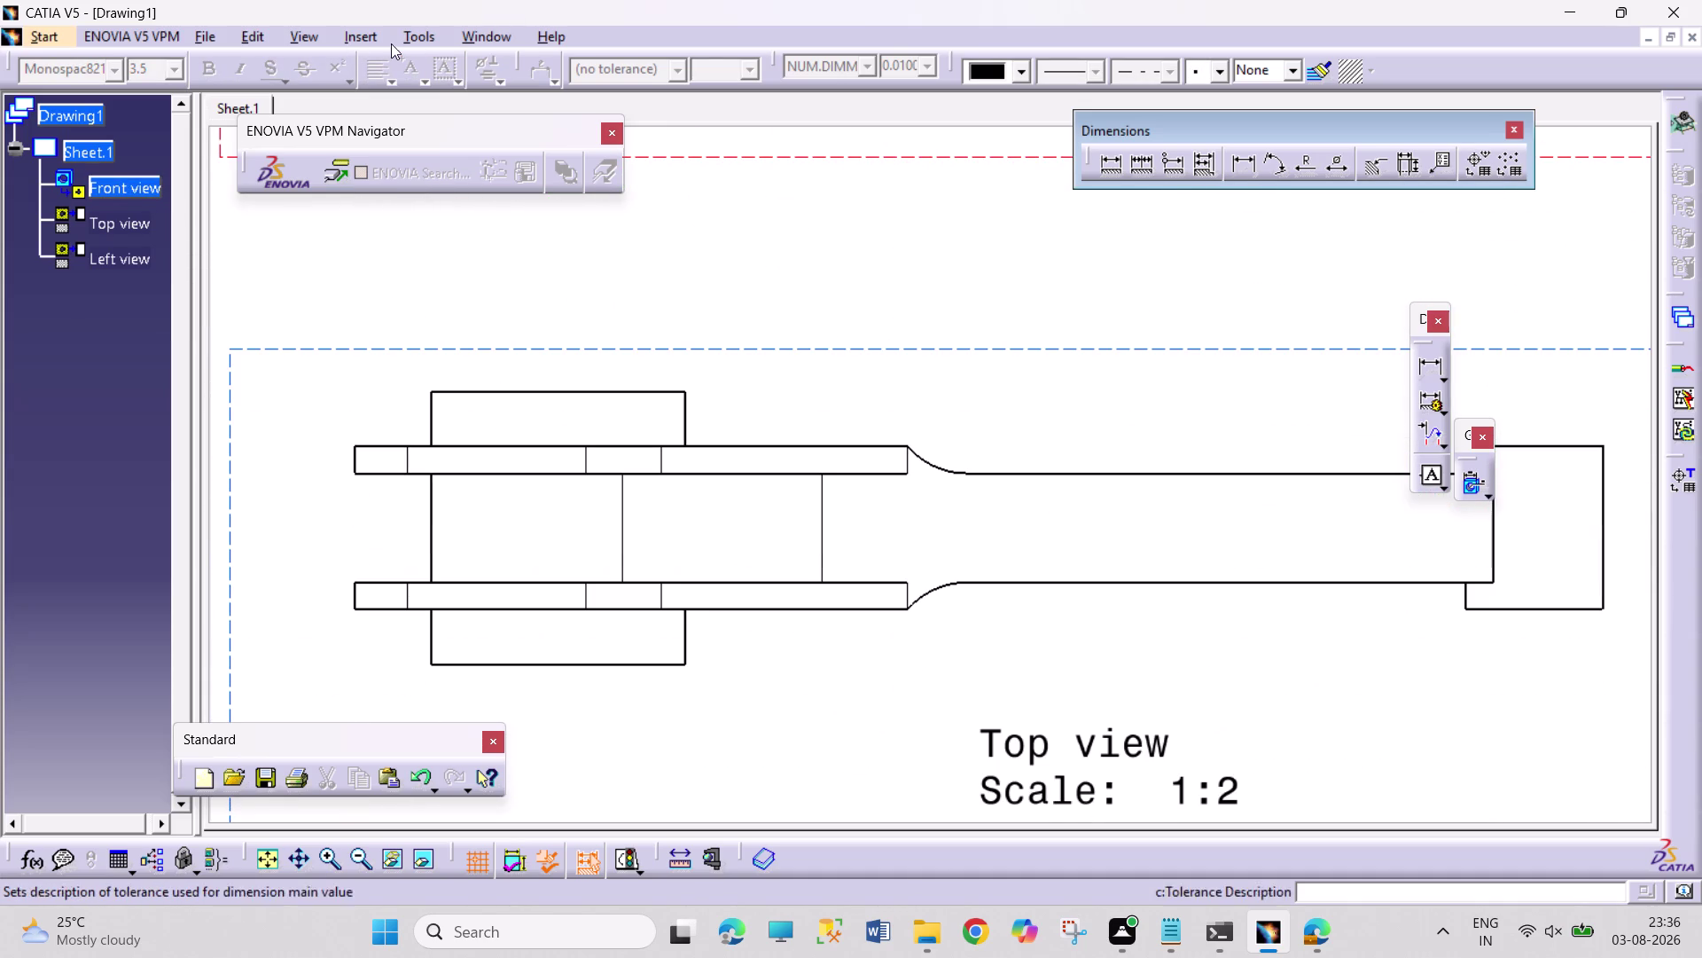
click(352, 30)
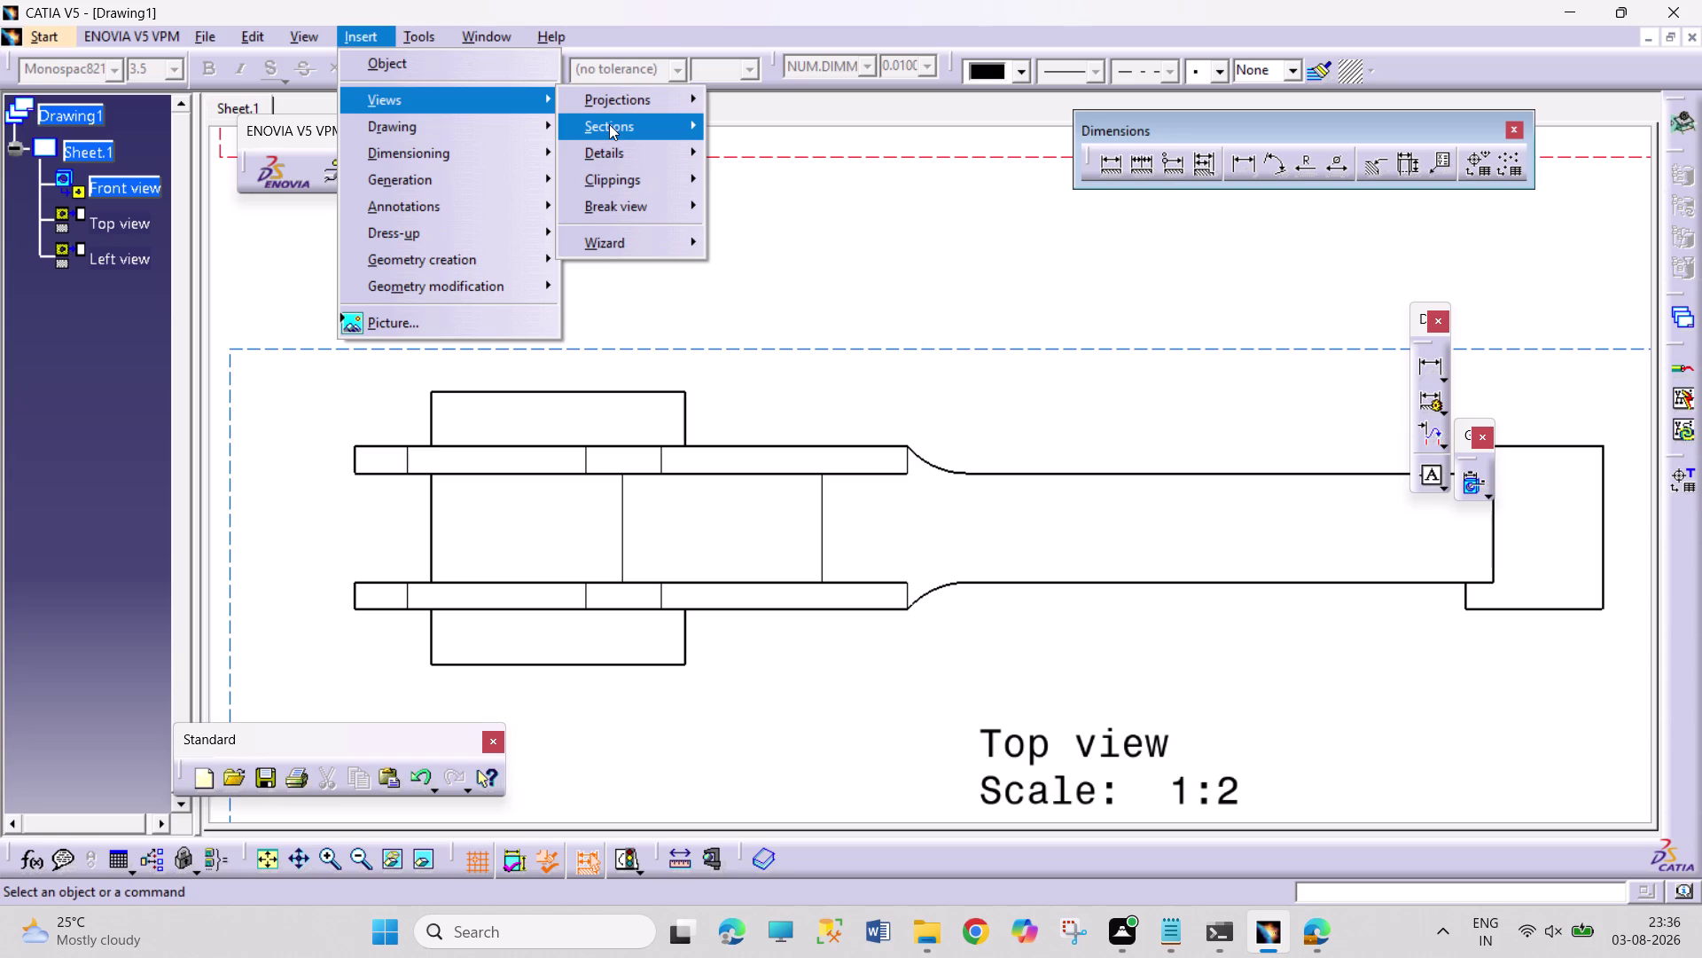
drag(609, 124, 619, 125)
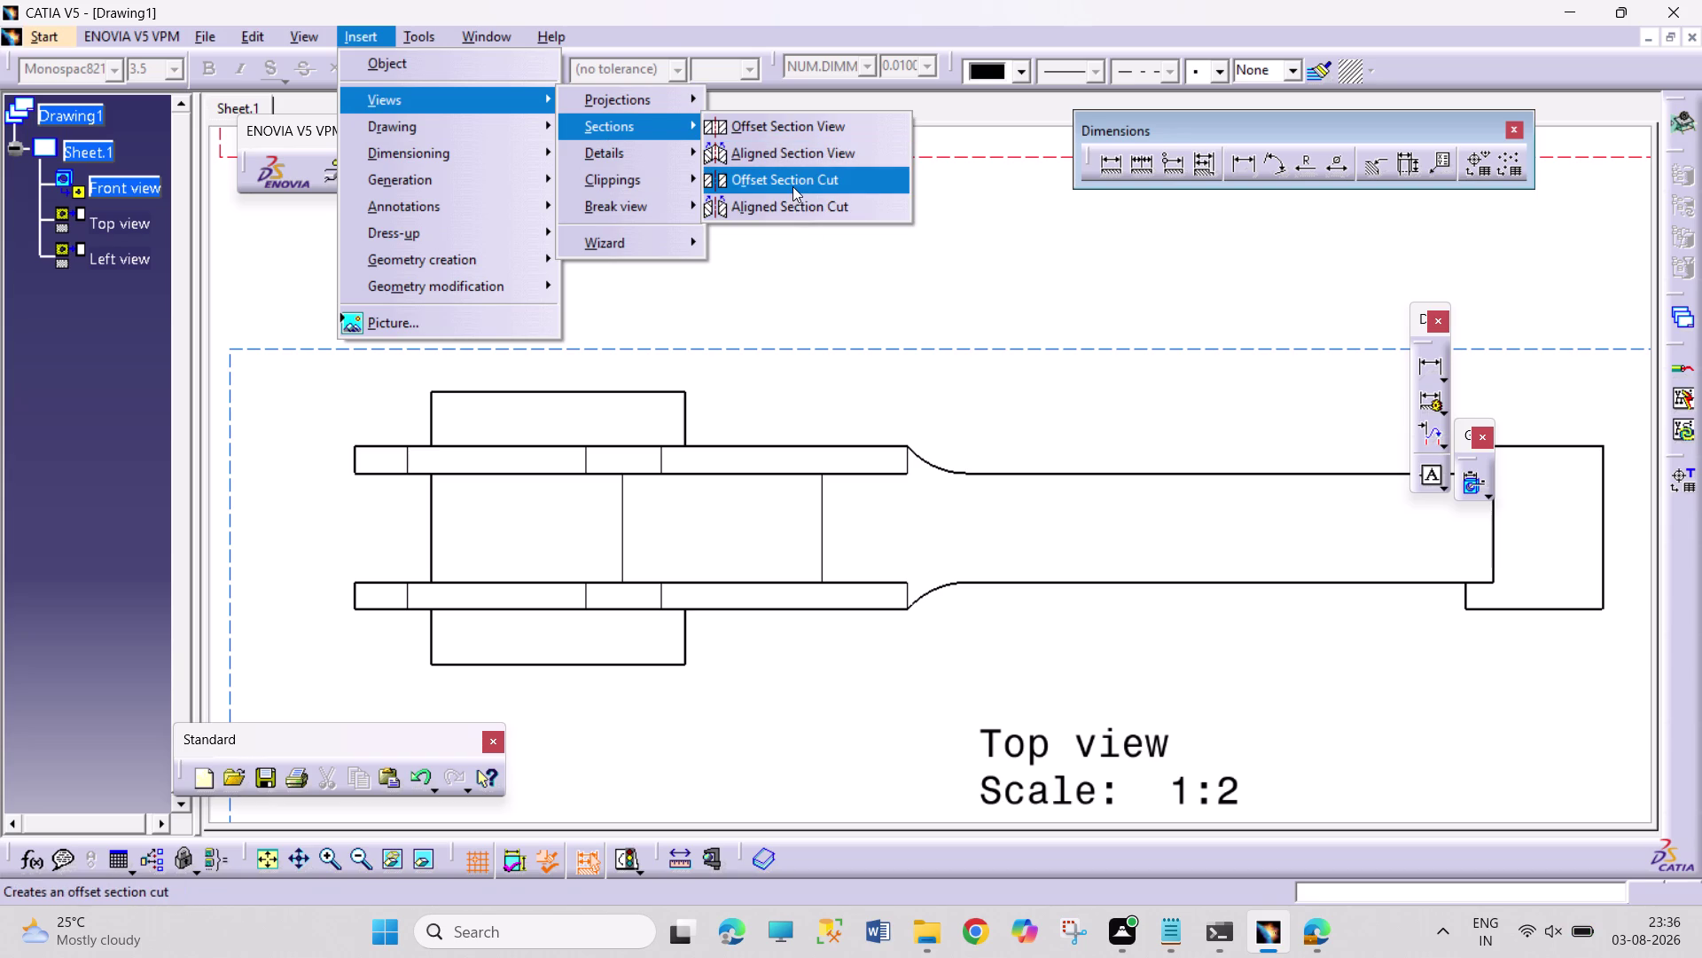
click(792, 186)
click(308, 533)
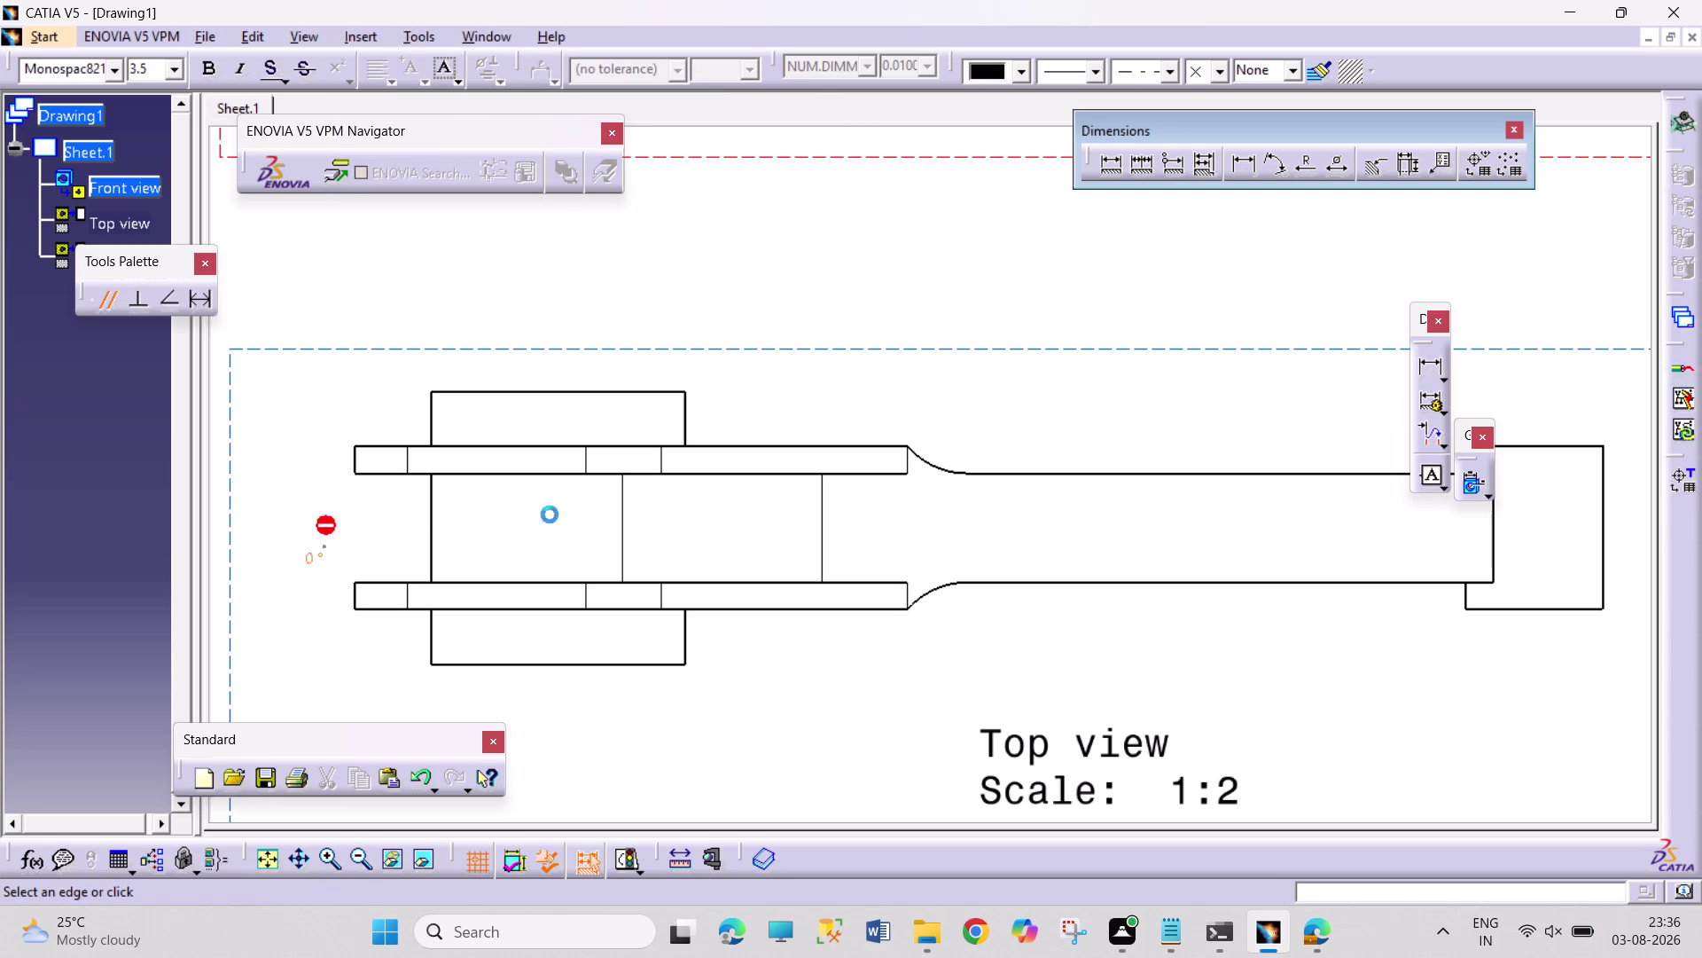
click(1627, 547)
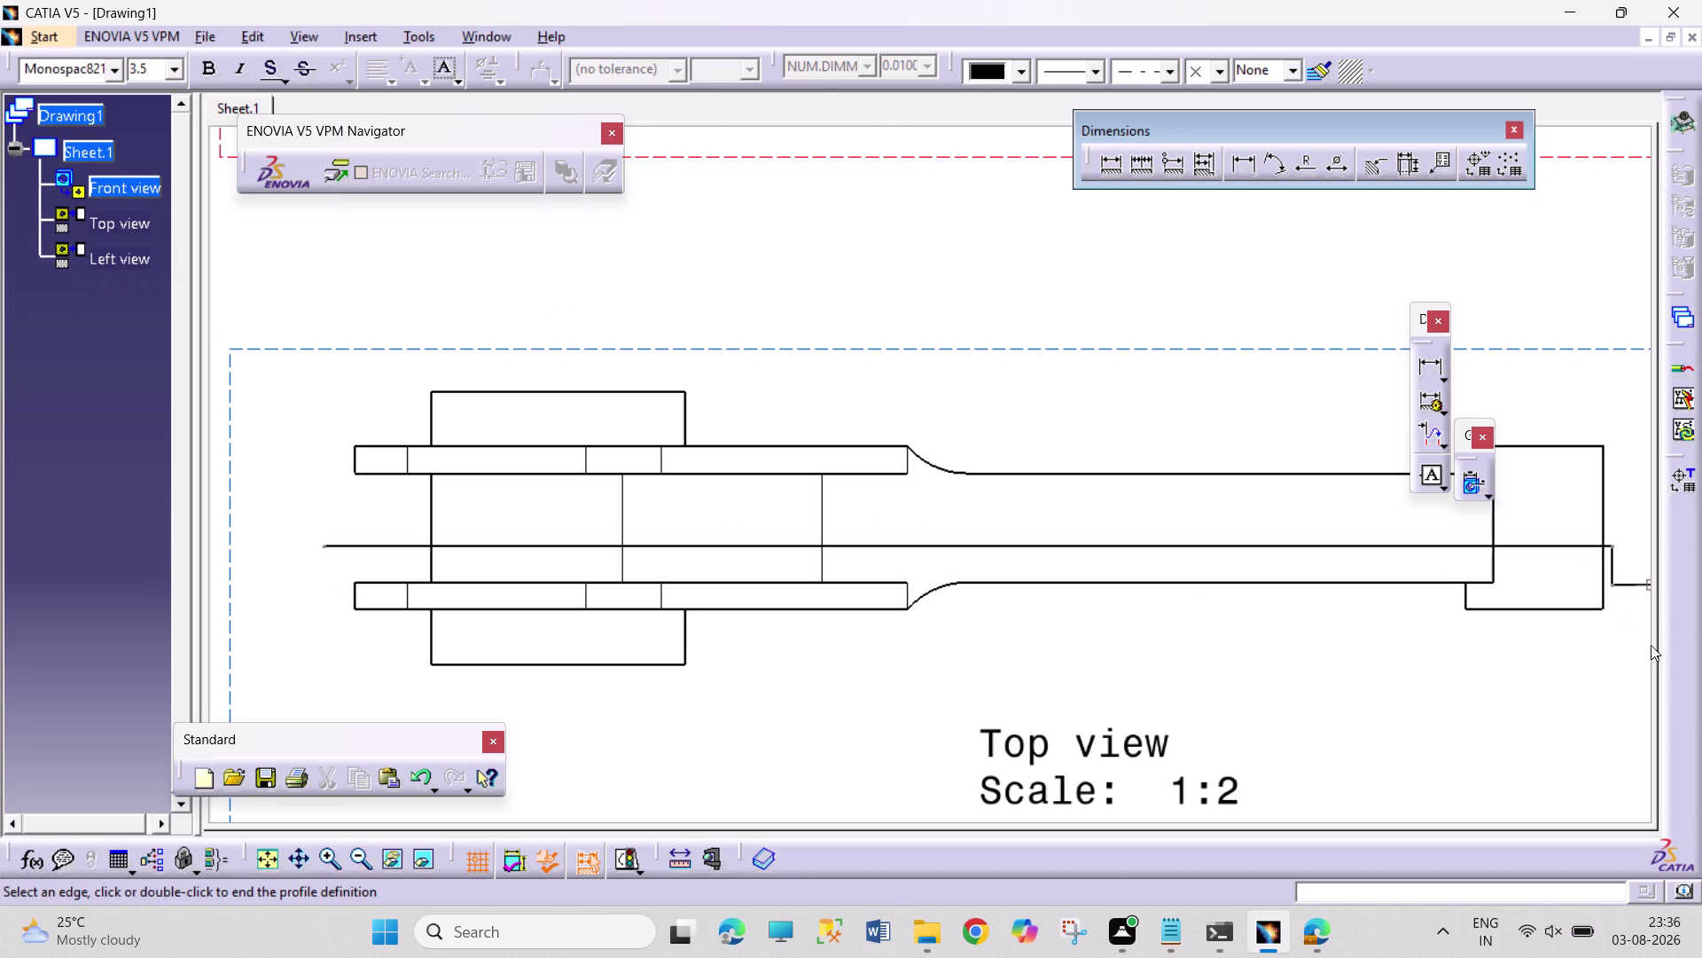
click(1620, 636)
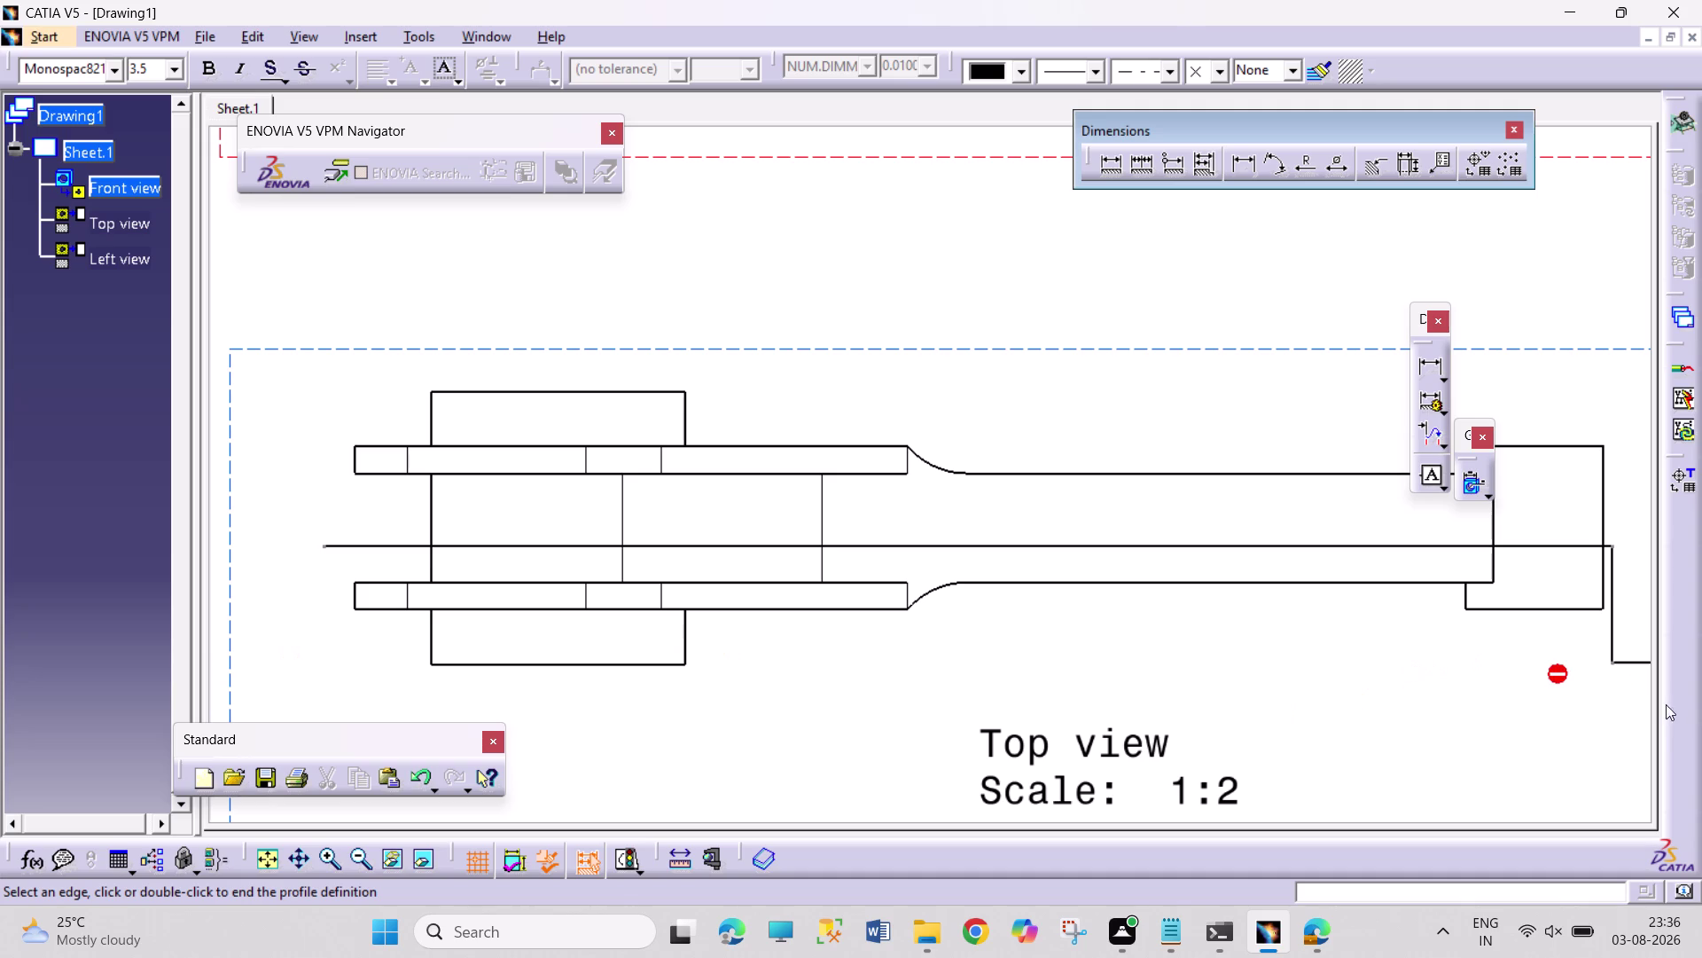
double_click(1611, 653)
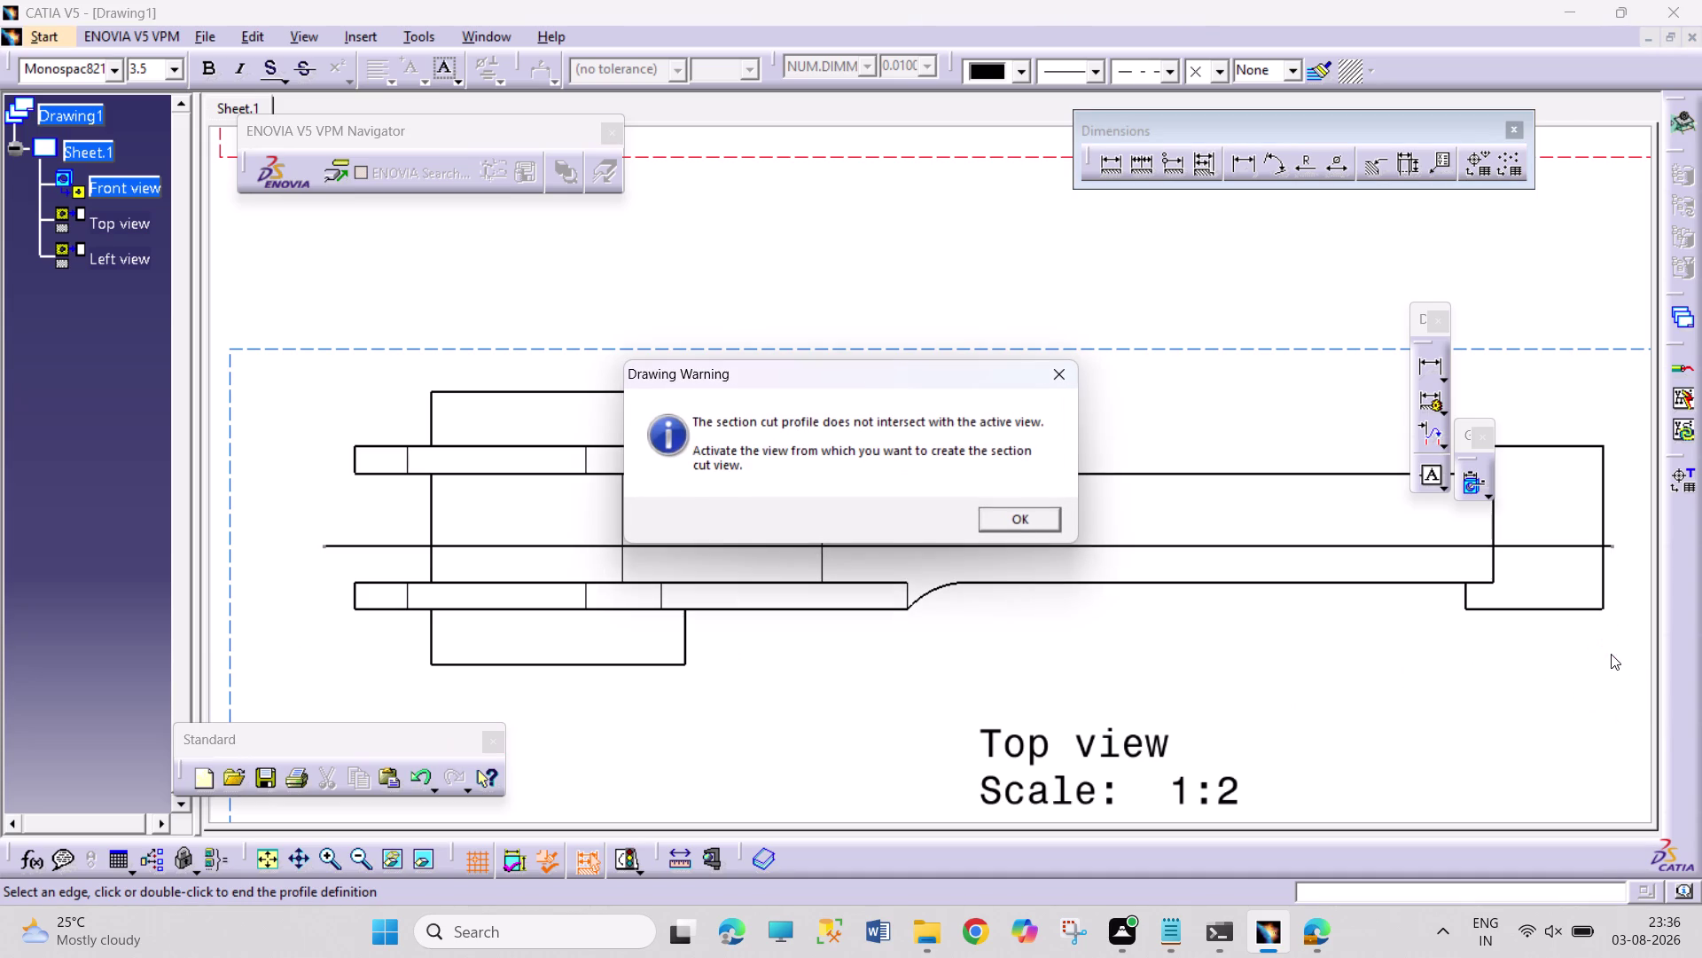
click(1039, 522)
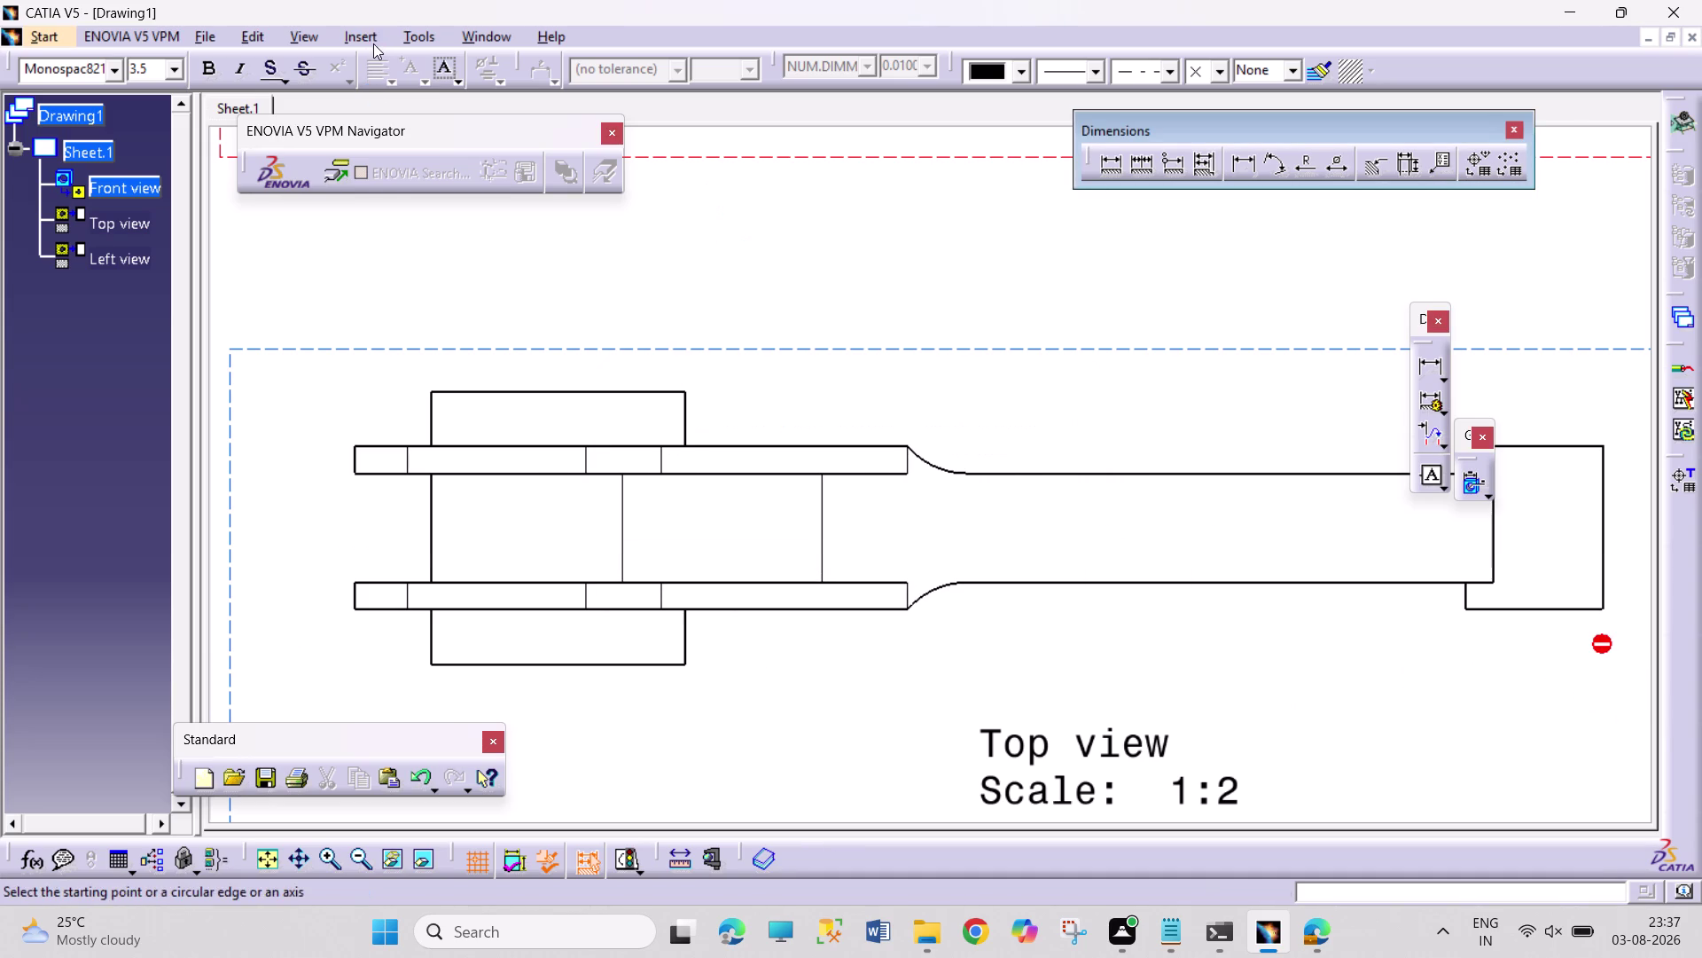
Start an offset section view and end its cutting line inside the top view.
click(370, 37)
click(381, 101)
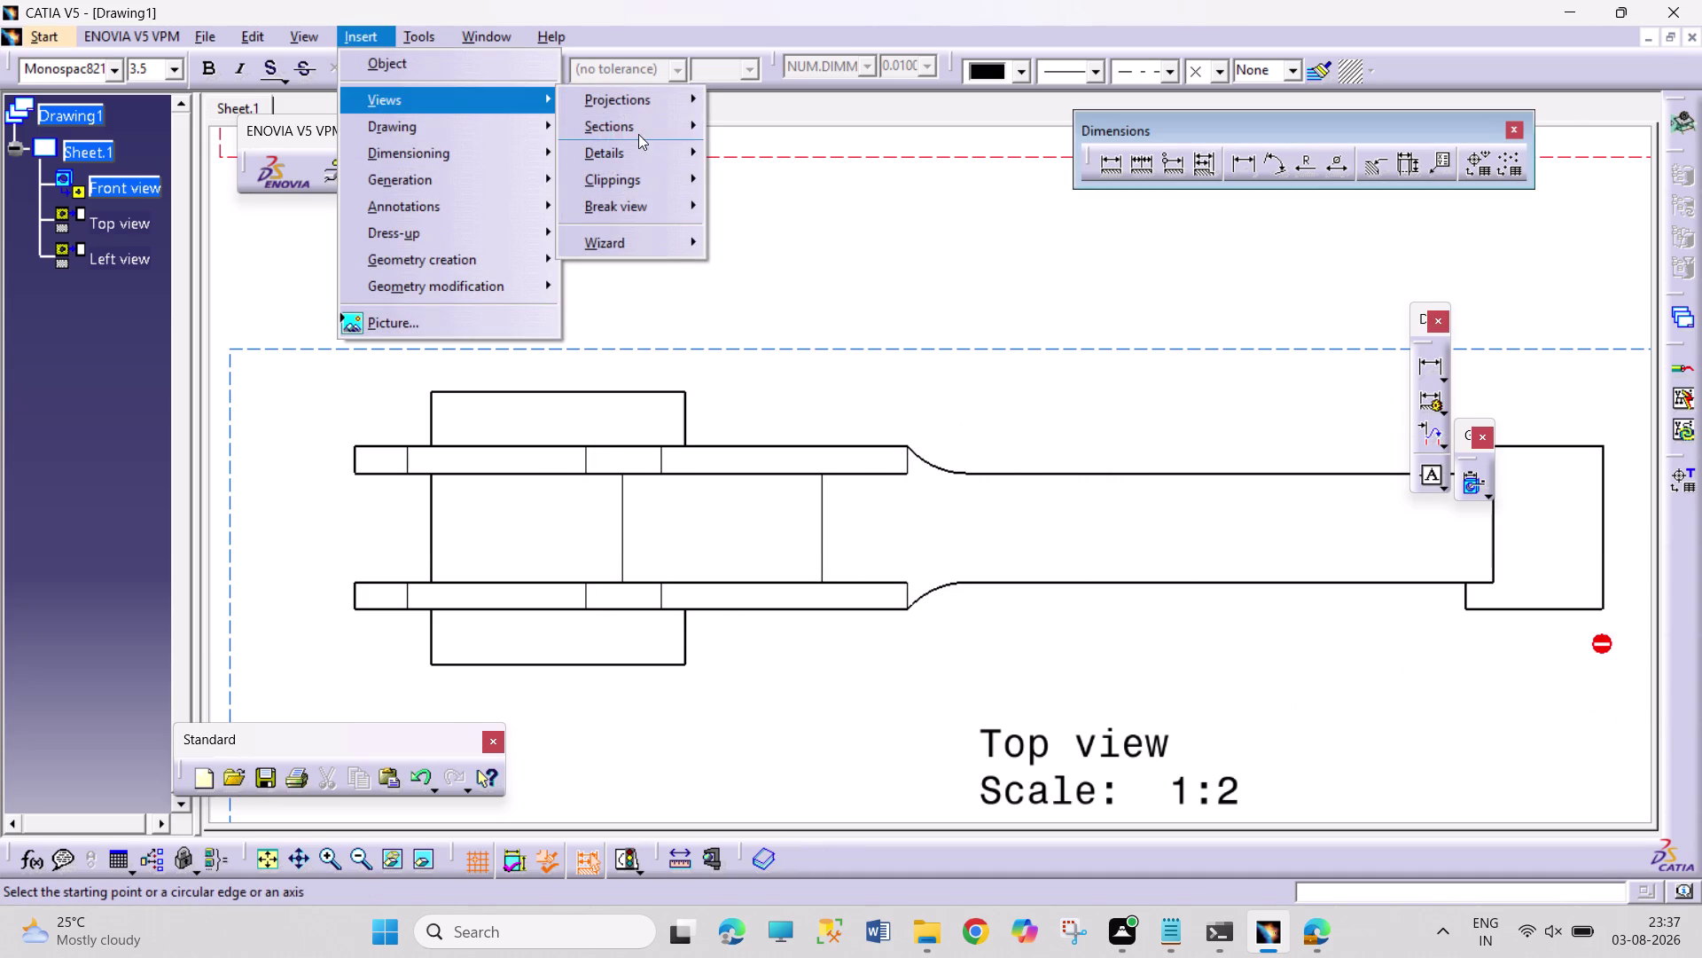
click(639, 134)
click(737, 131)
click(304, 544)
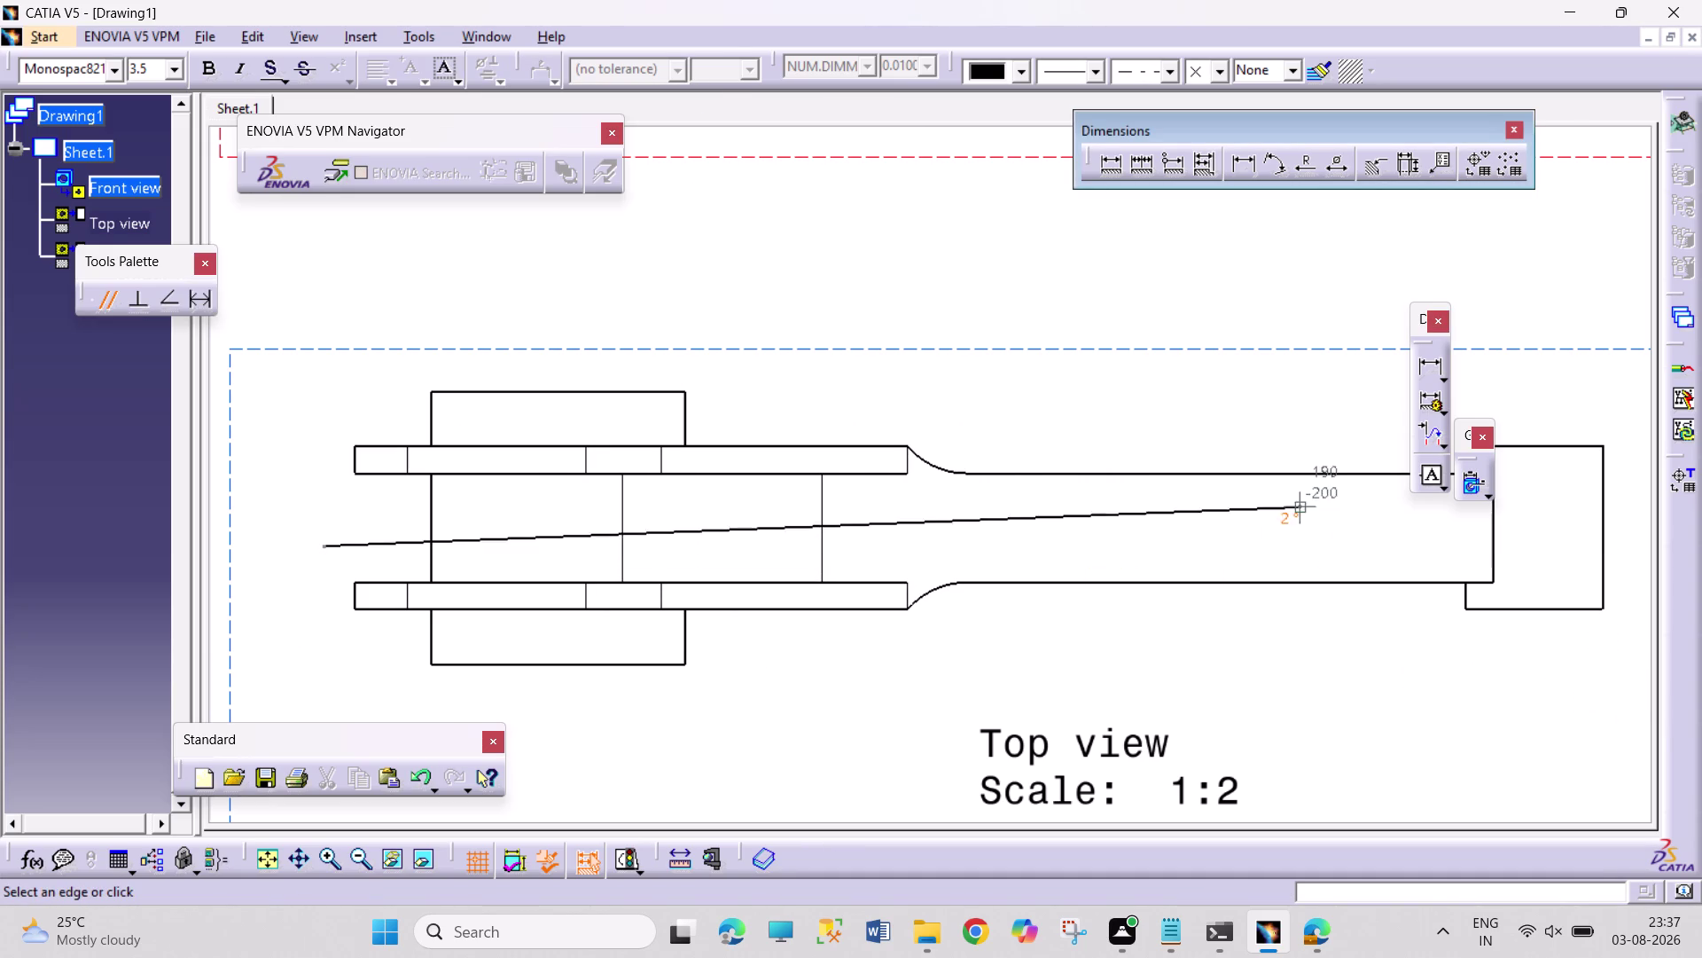
double_click(1328, 539)
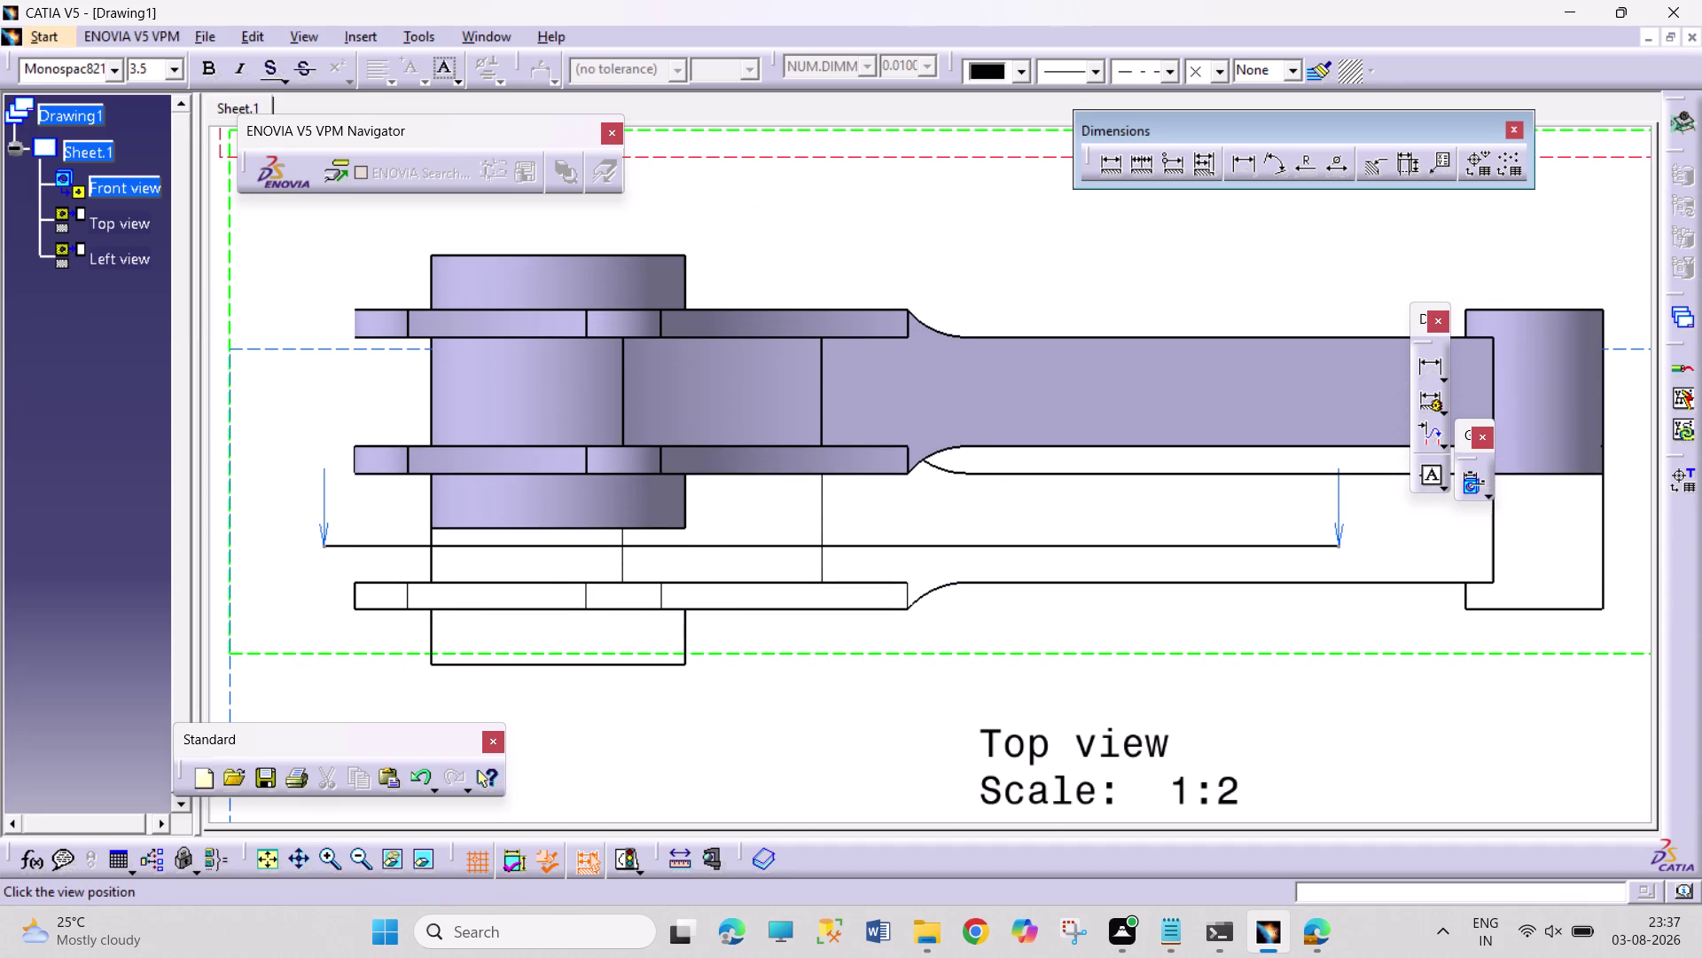
Cancel the section view placement and scroll back up to the front view.
key(Escape)
scroll(up, 3)
scroll(up, 3)
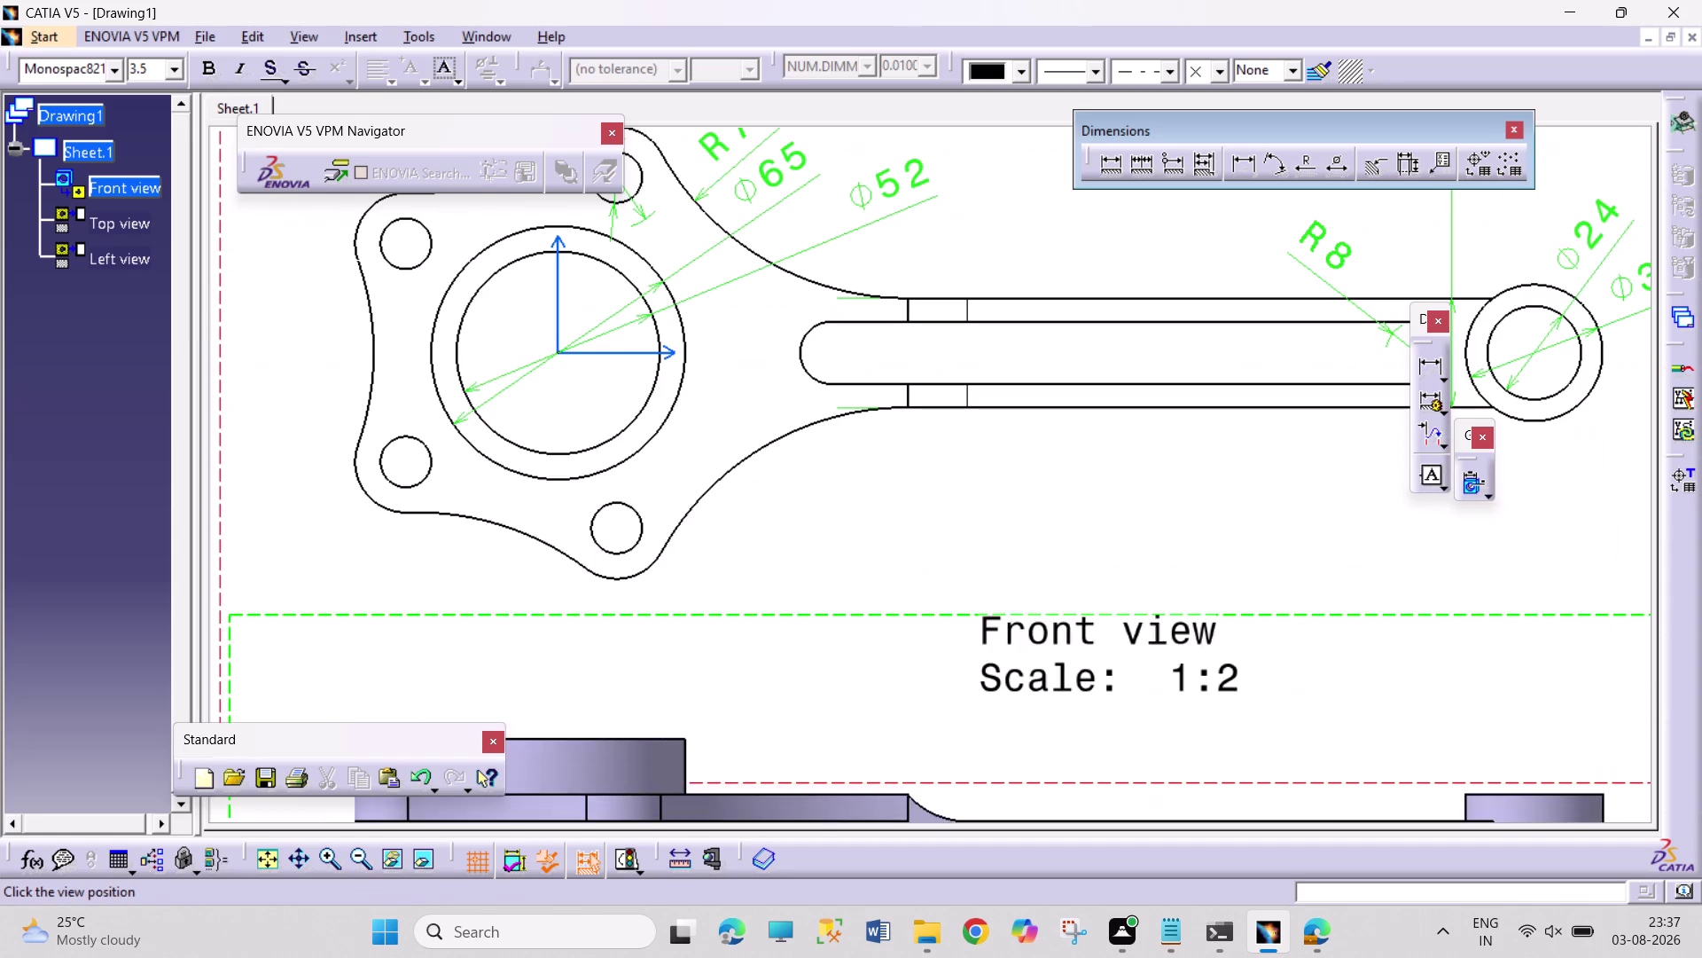
key(Escape)
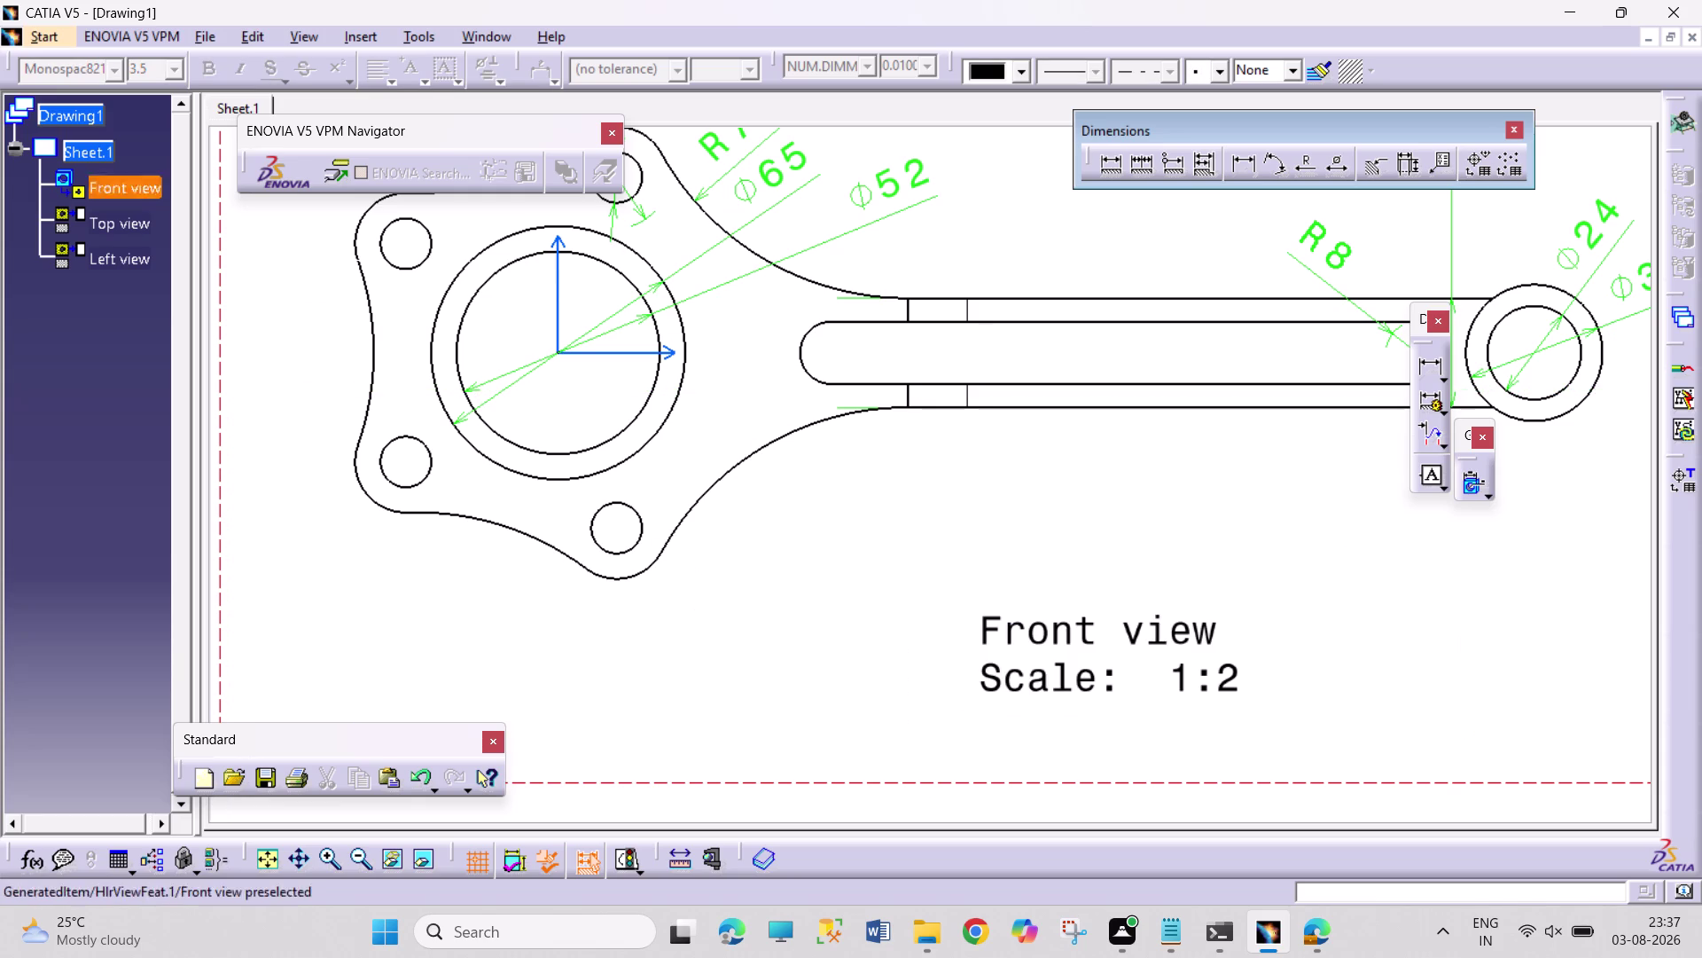
click(372, 39)
click(392, 96)
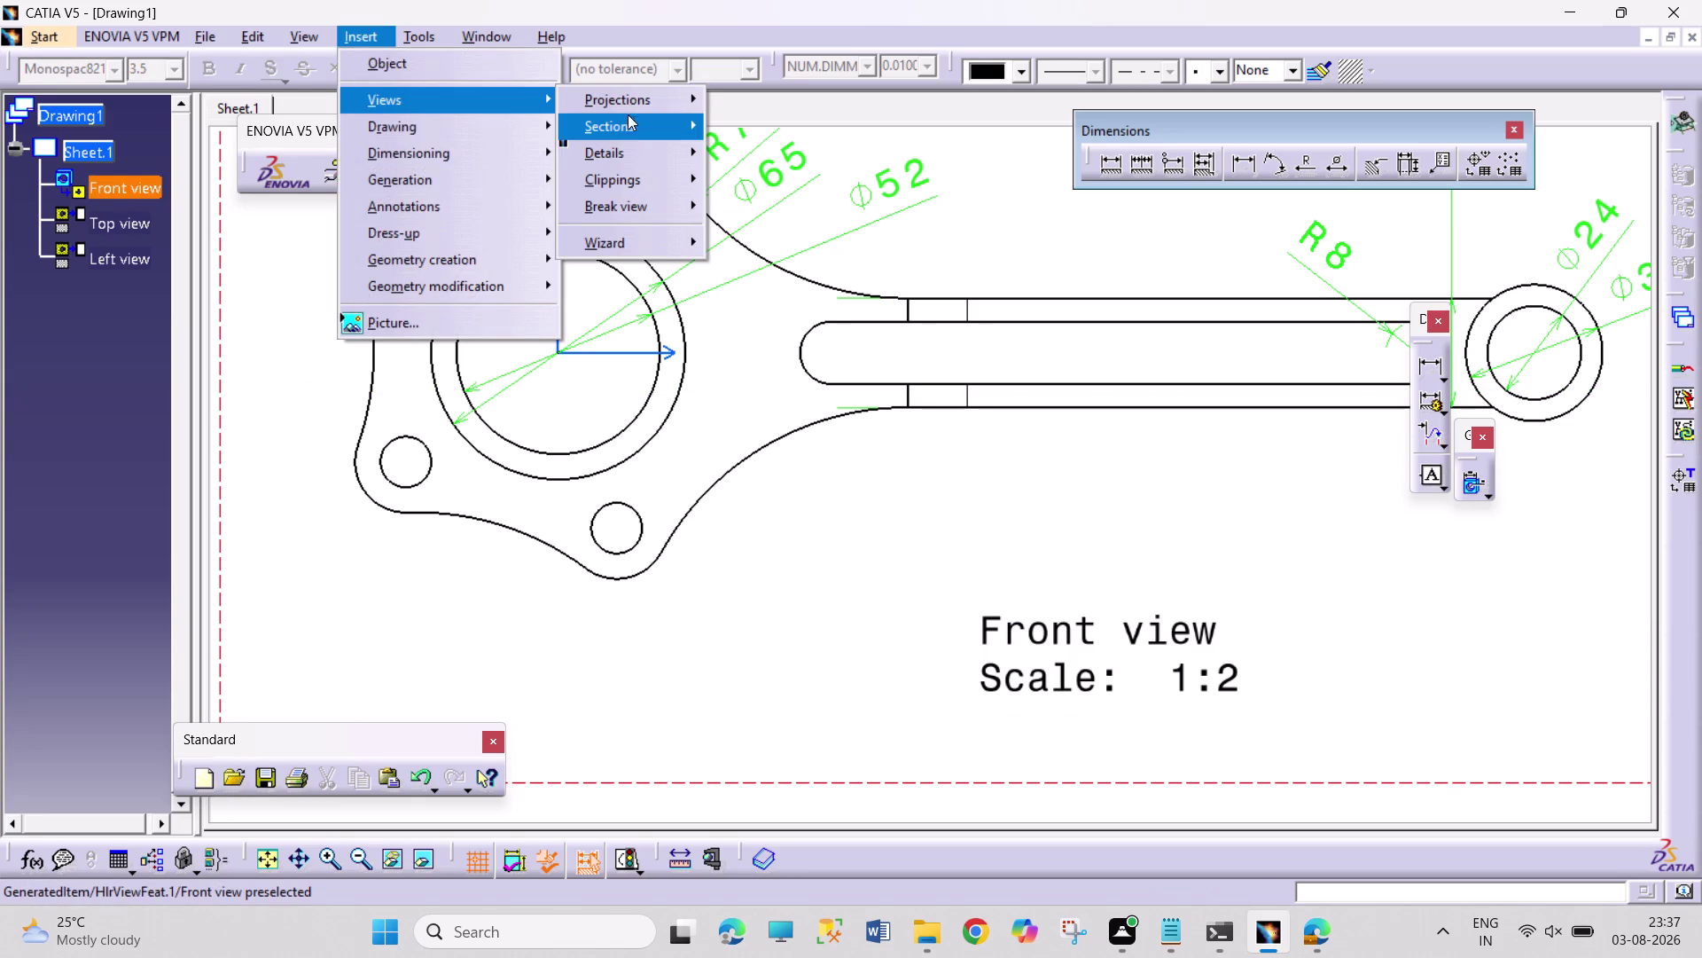
drag(618, 133, 640, 135)
click(806, 136)
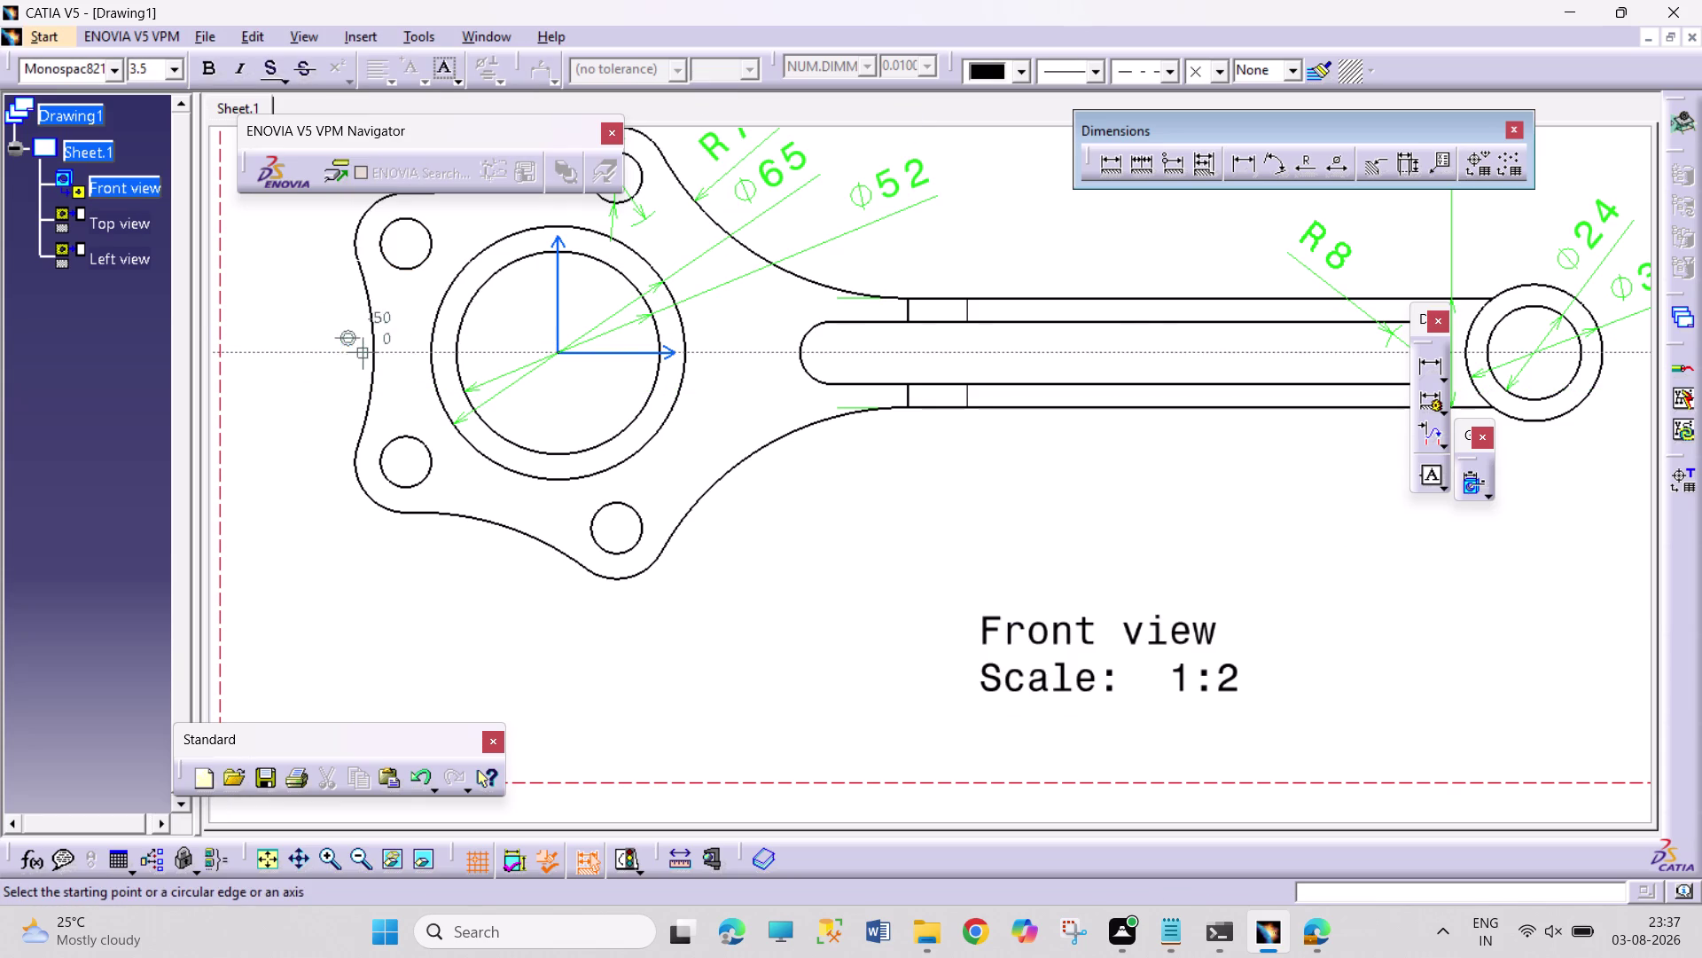
click(345, 351)
double_click(1135, 351)
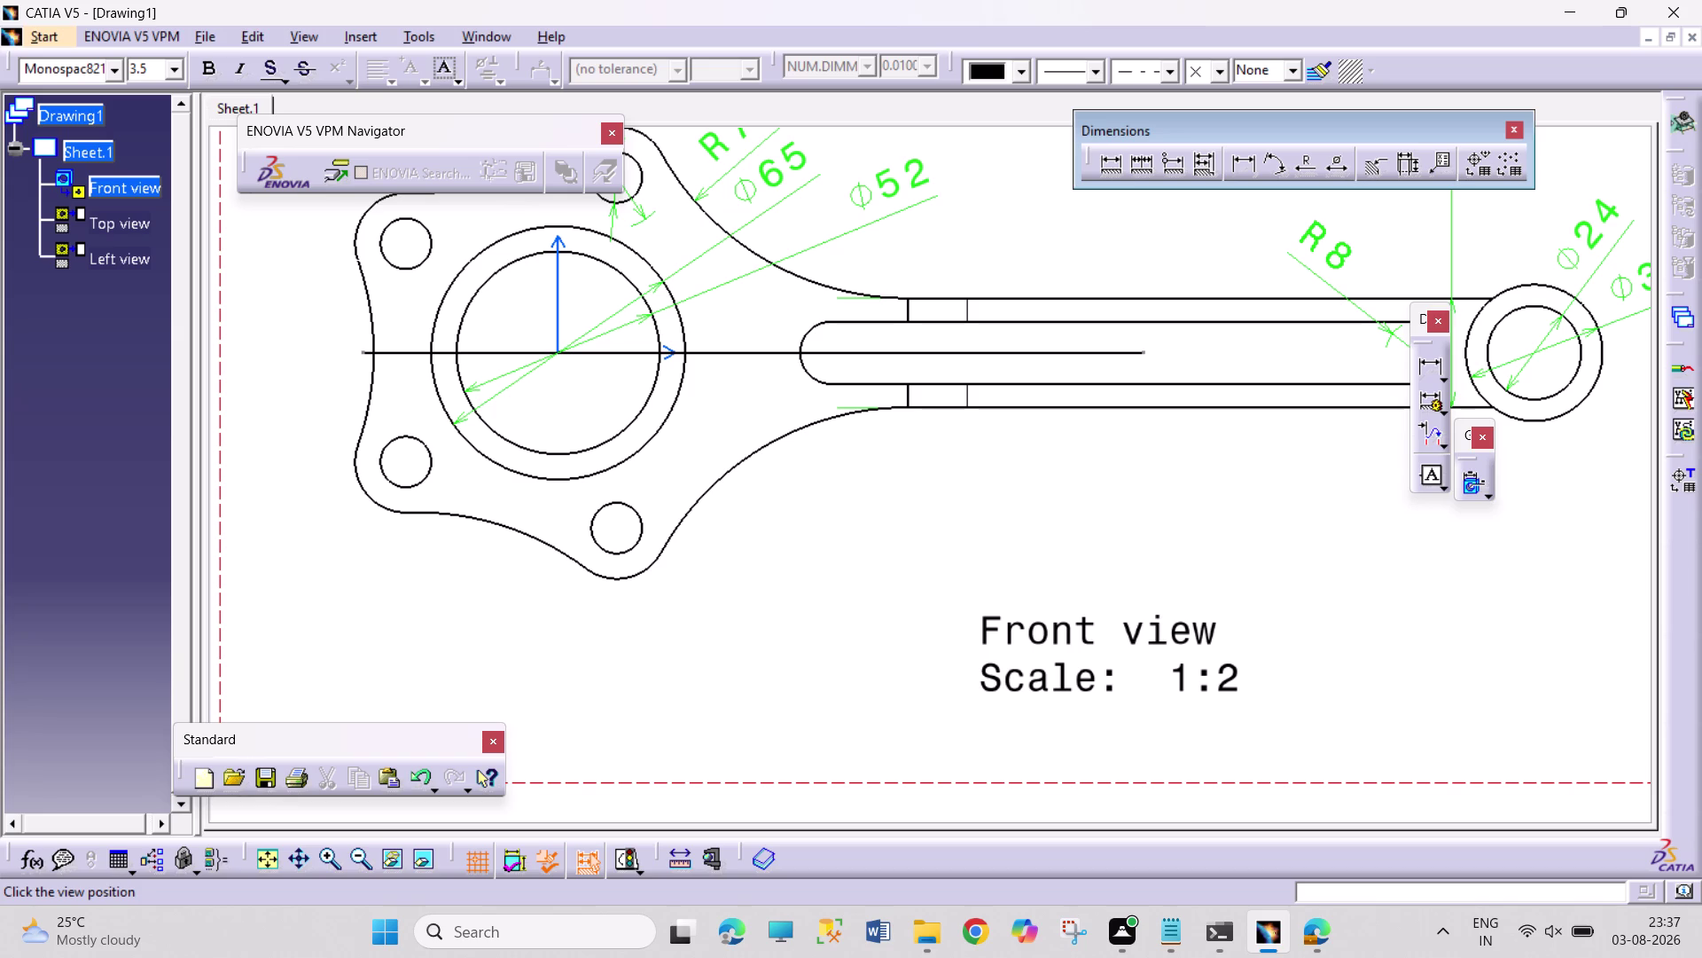
click(558, 313)
scroll(up, 3)
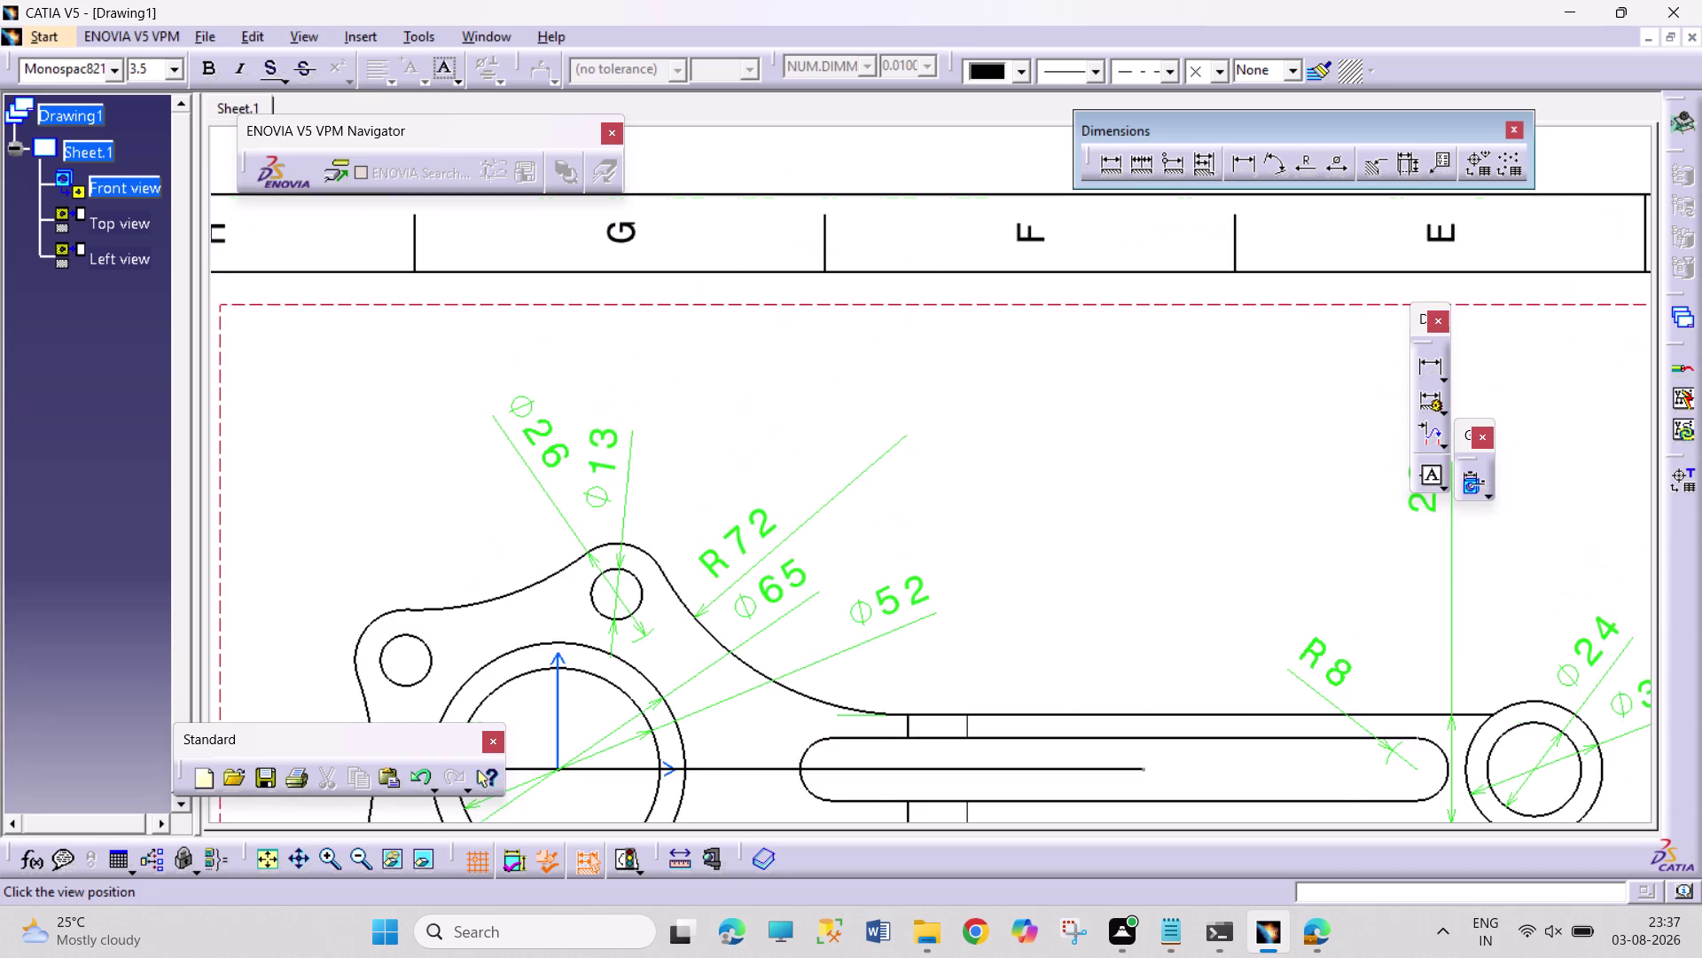
scroll(up, 3)
scroll(down, 3)
scroll(down, 3)
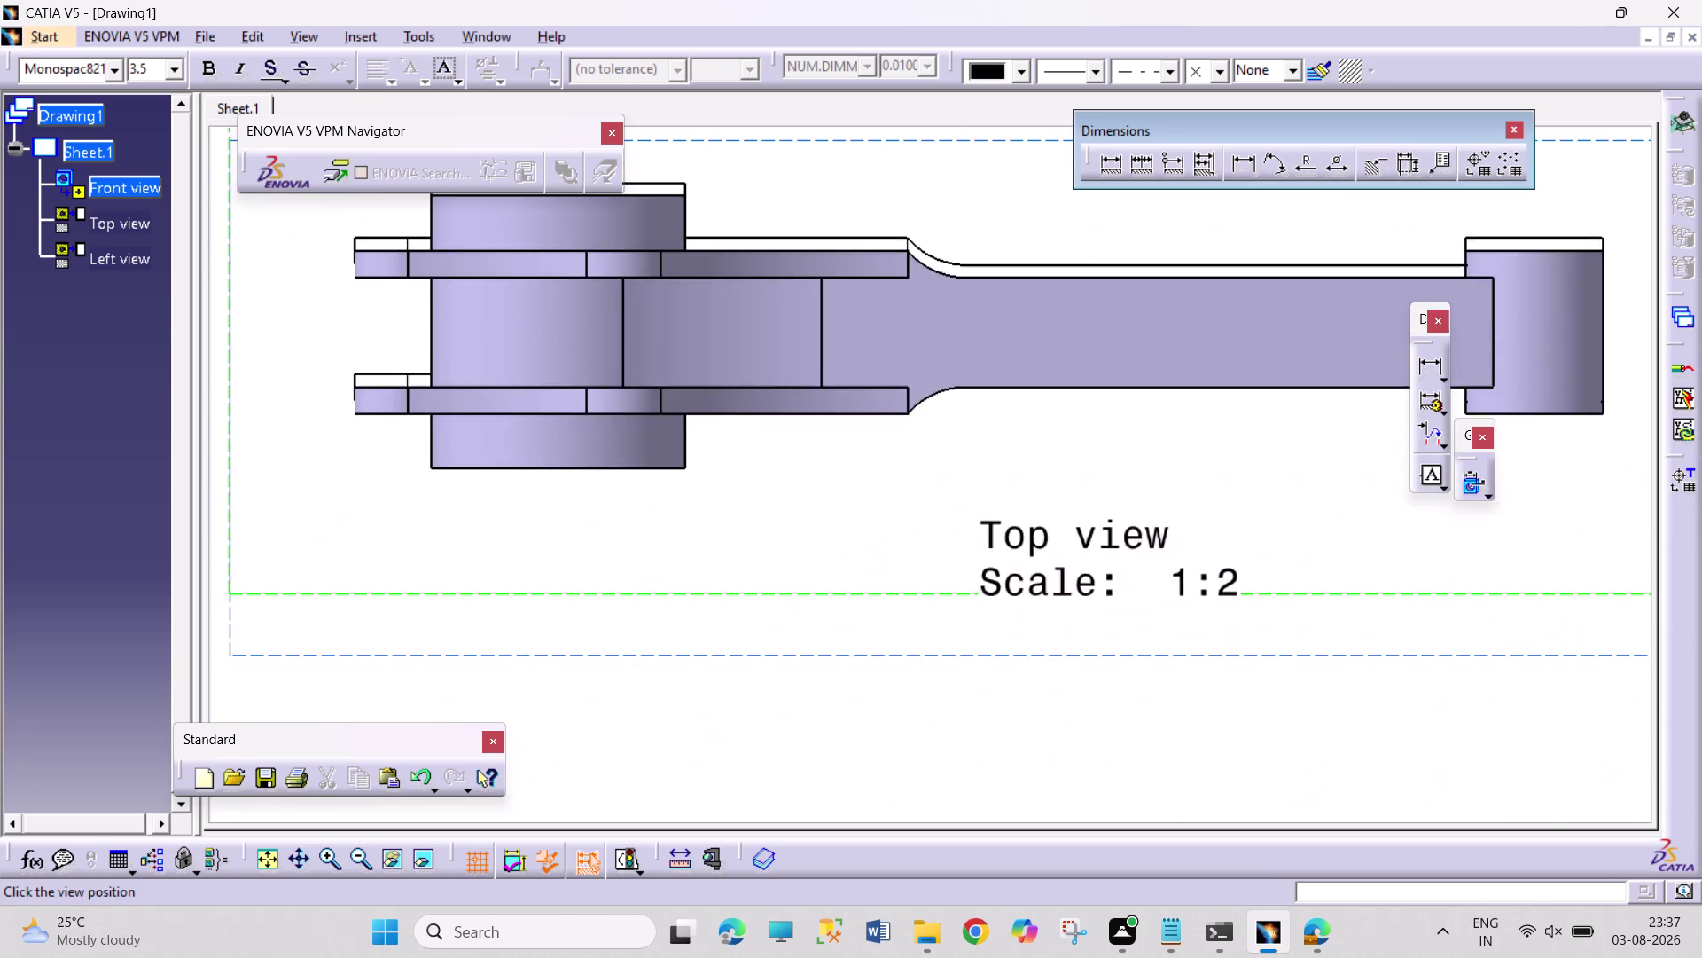
scroll(down, 3)
click(746, 492)
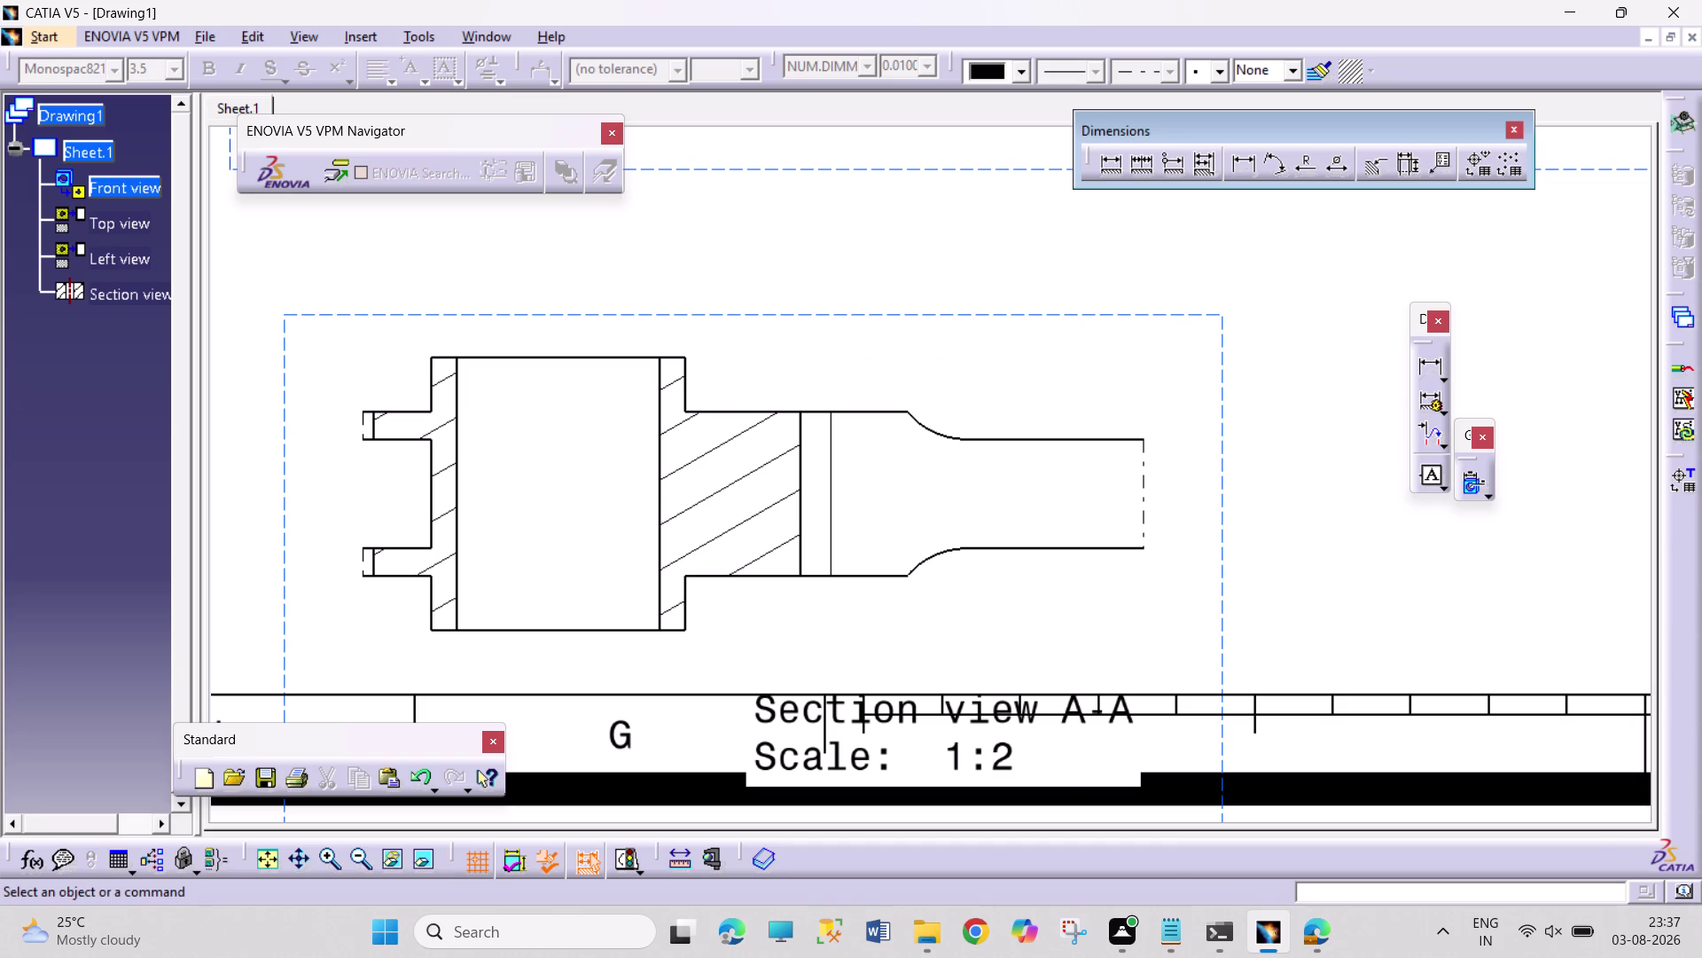
click(861, 314)
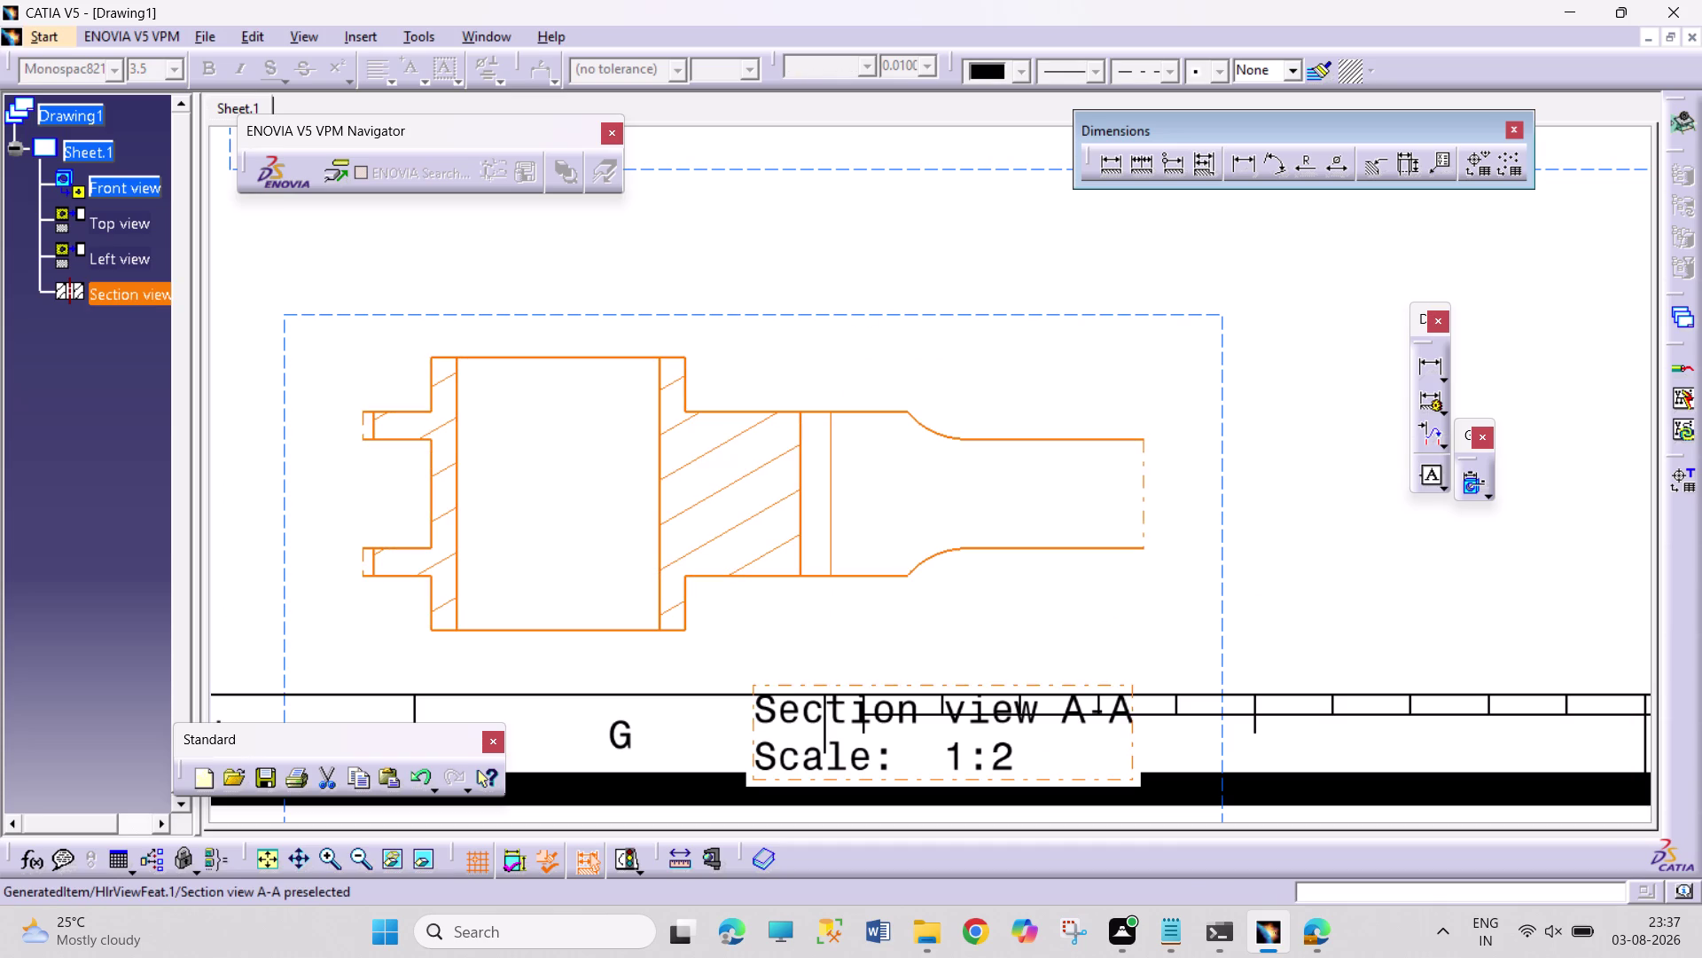
key(Delete)
scroll(up, 3)
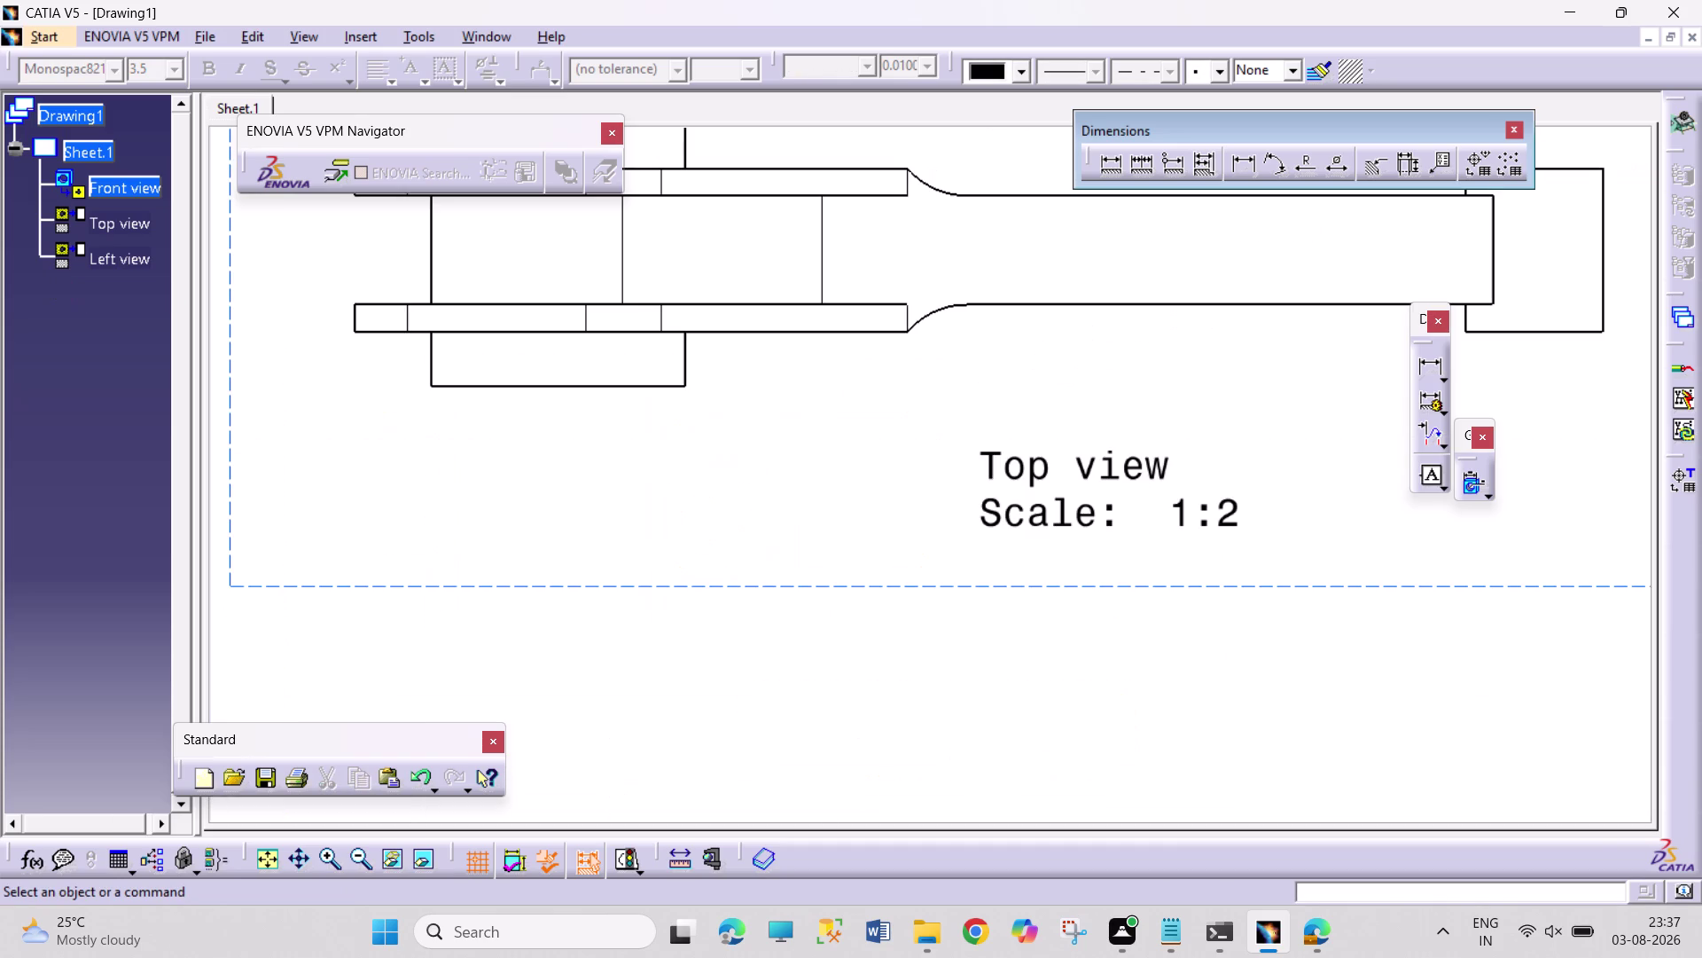
Start an offset section with a cutting line across the top view, then cancel it.
scroll(up, 3)
scroll(up, 3)
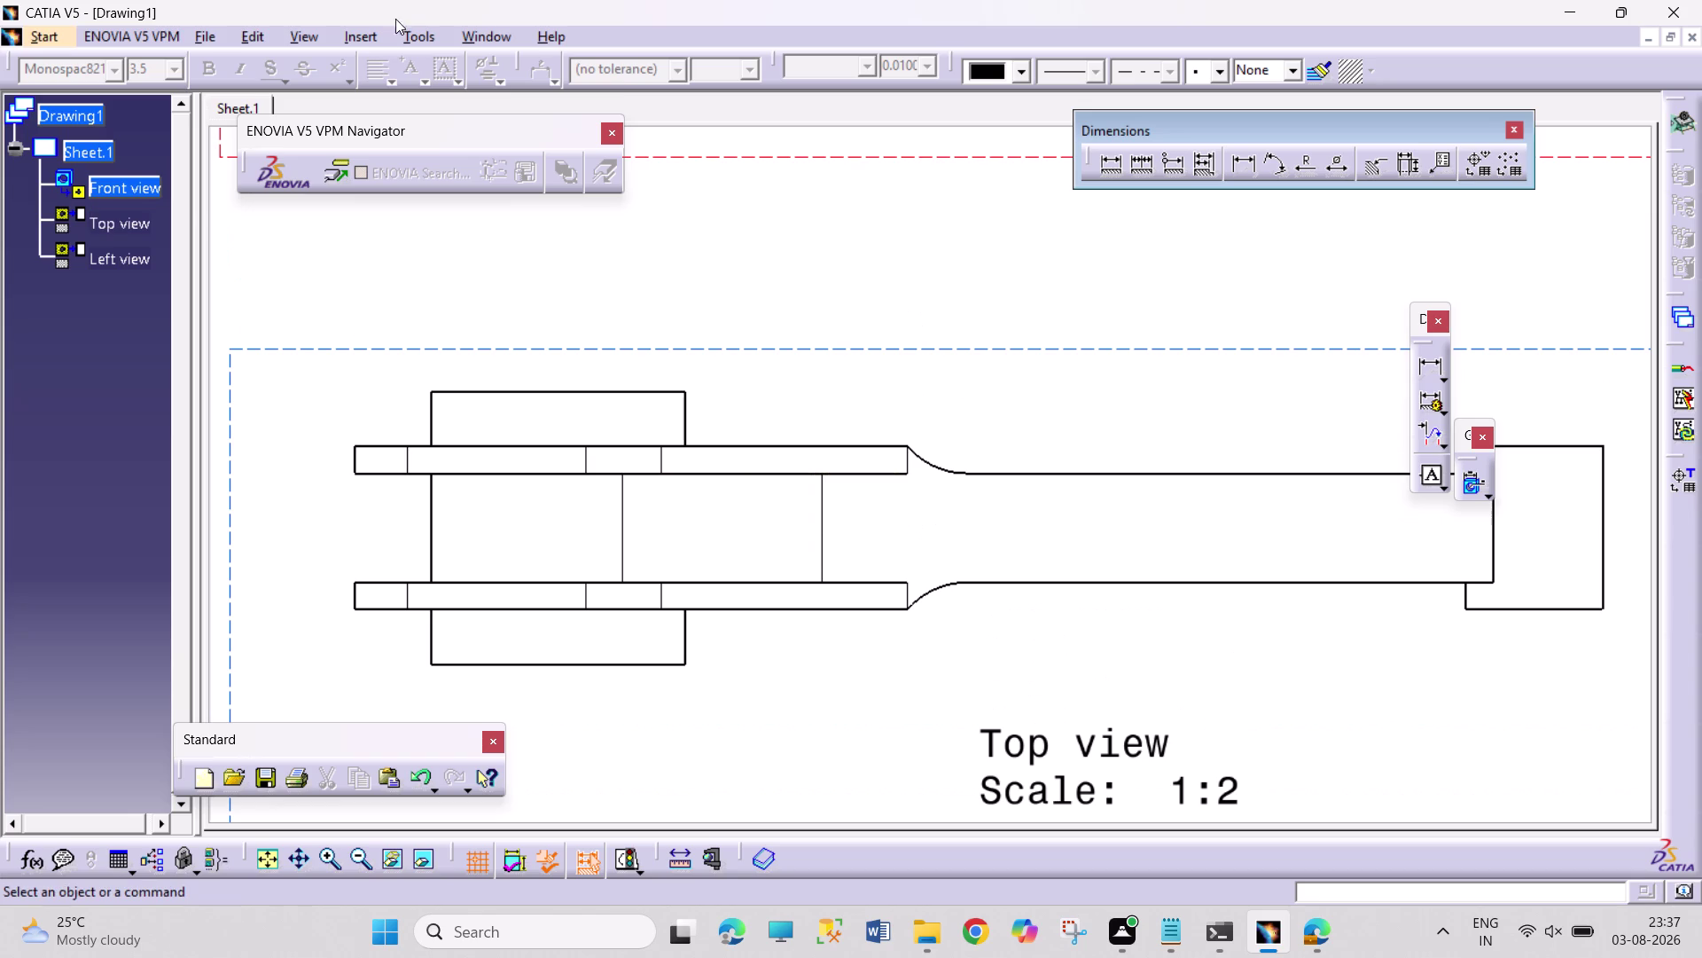
drag(367, 35, 360, 44)
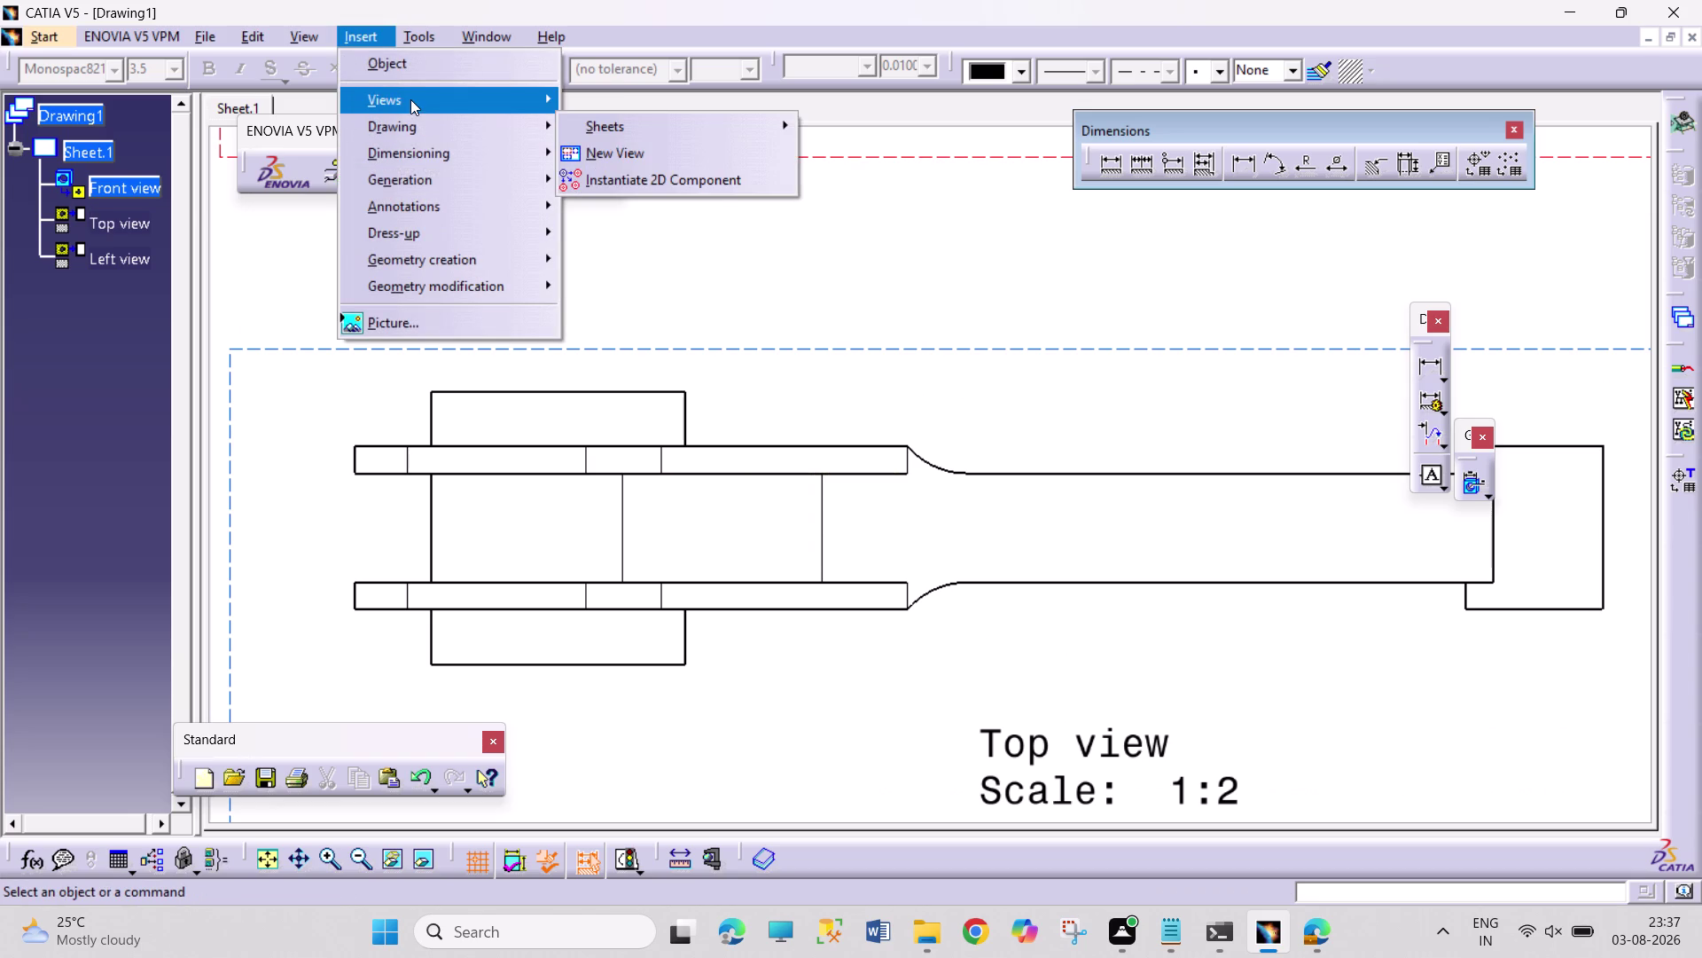
click(612, 132)
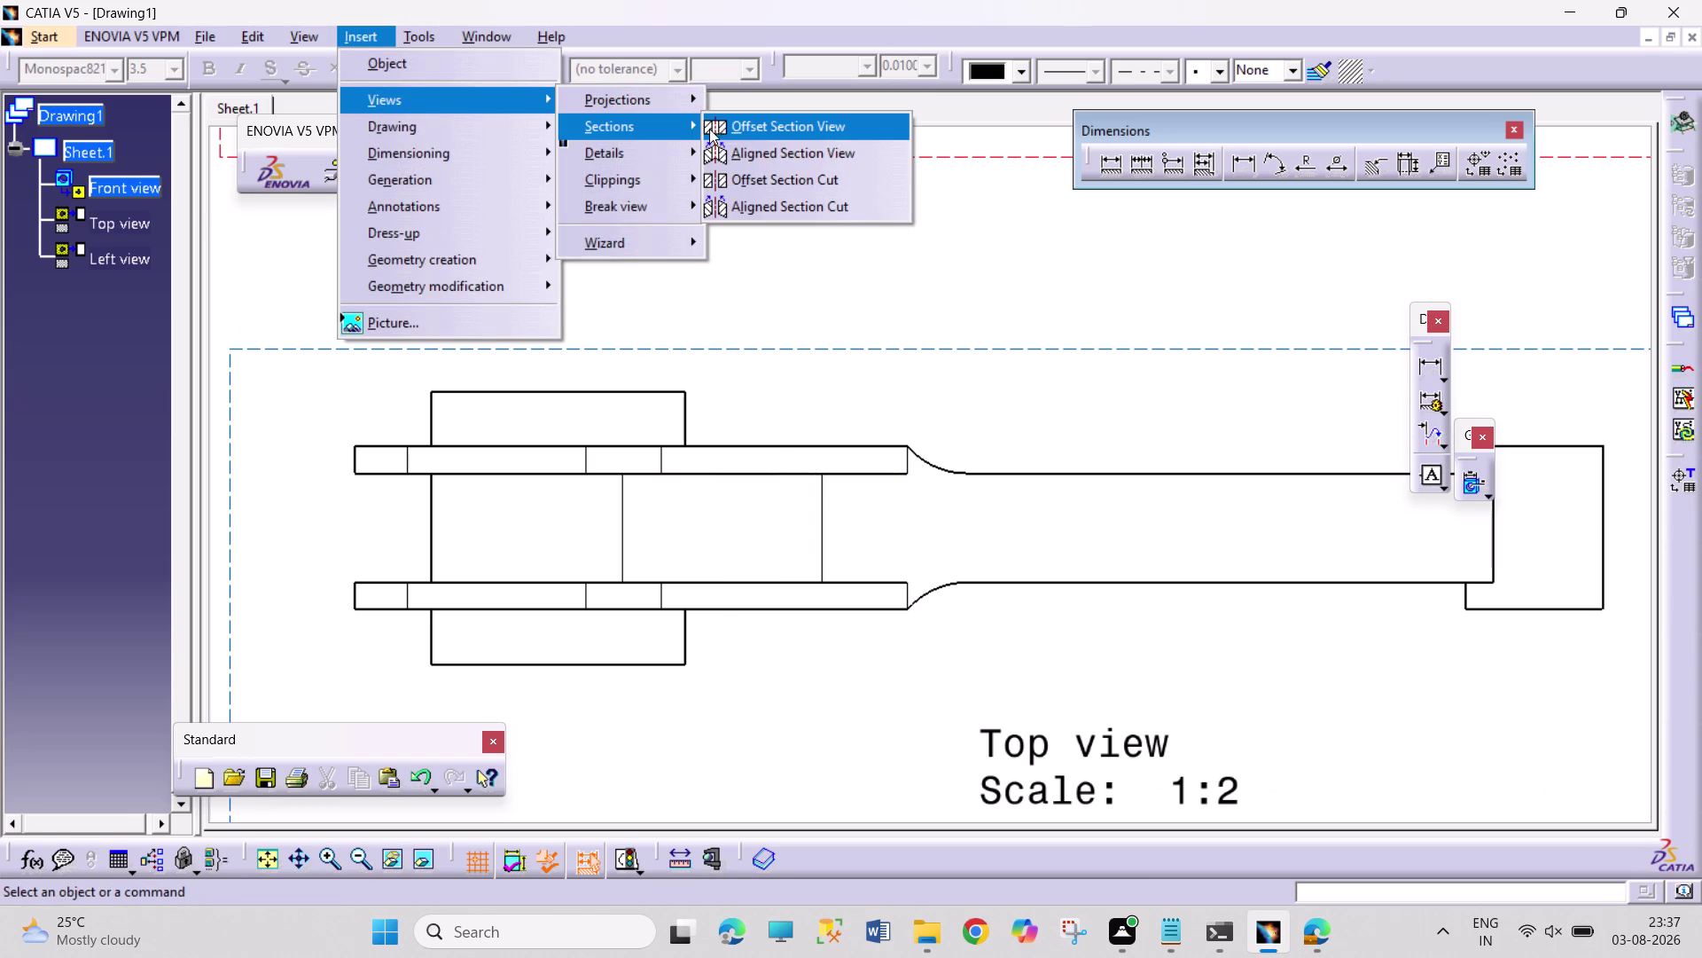
drag(746, 132, 758, 141)
click(297, 532)
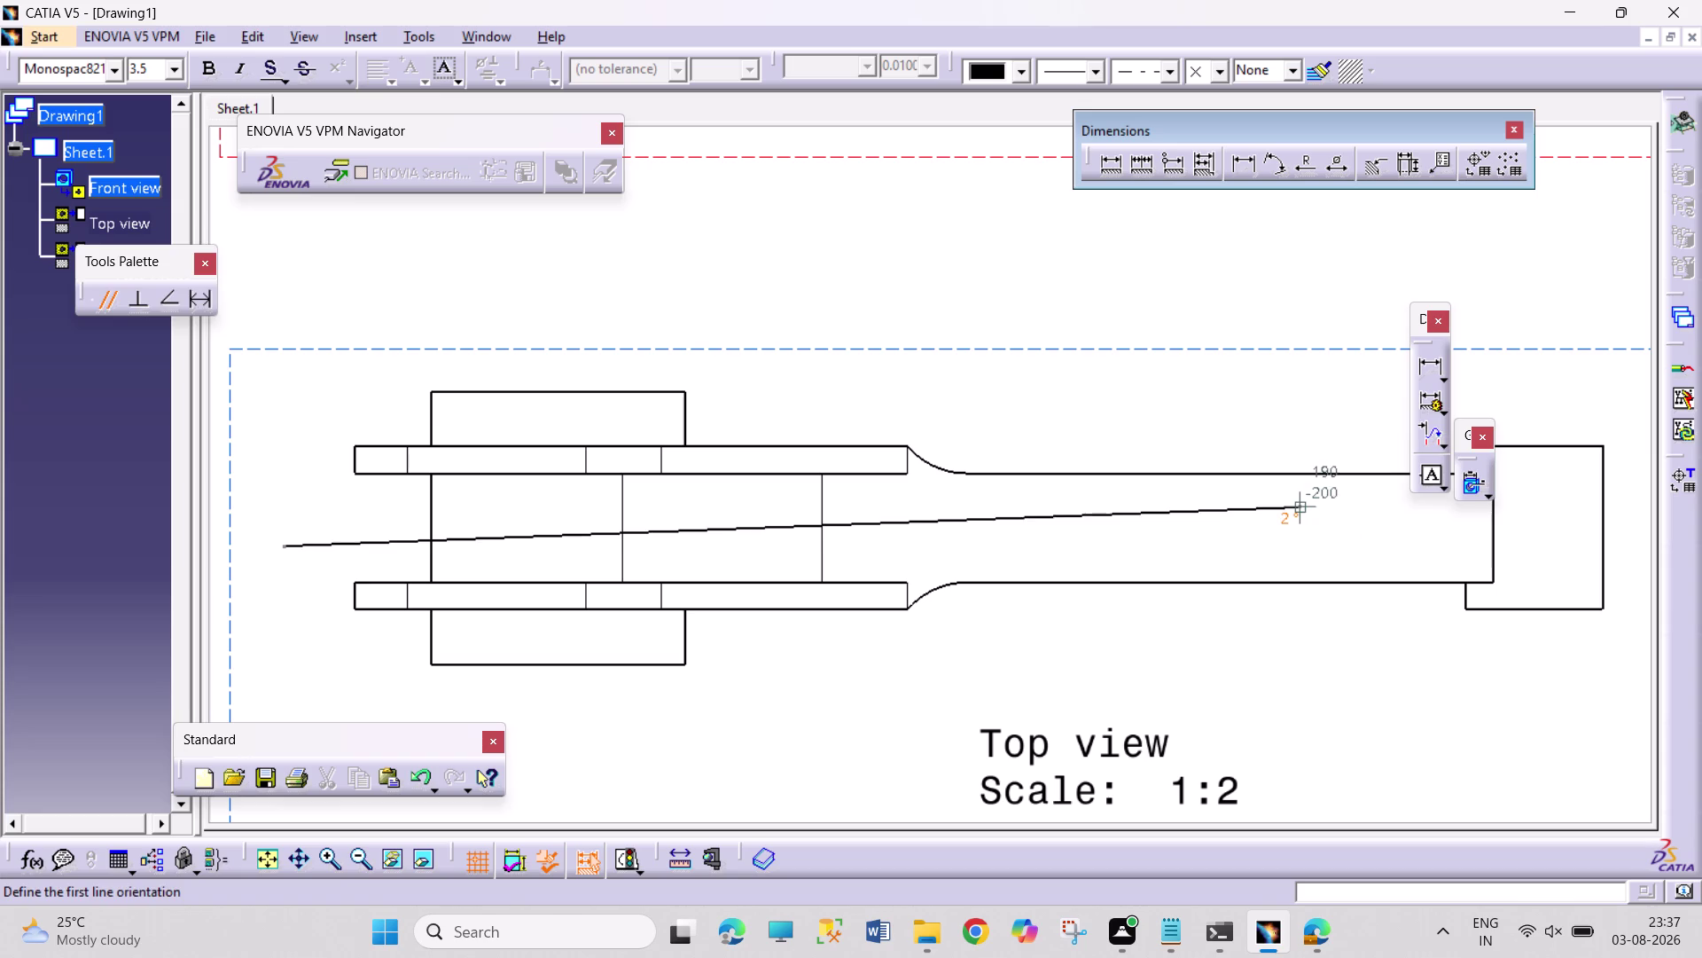
double_click(1344, 533)
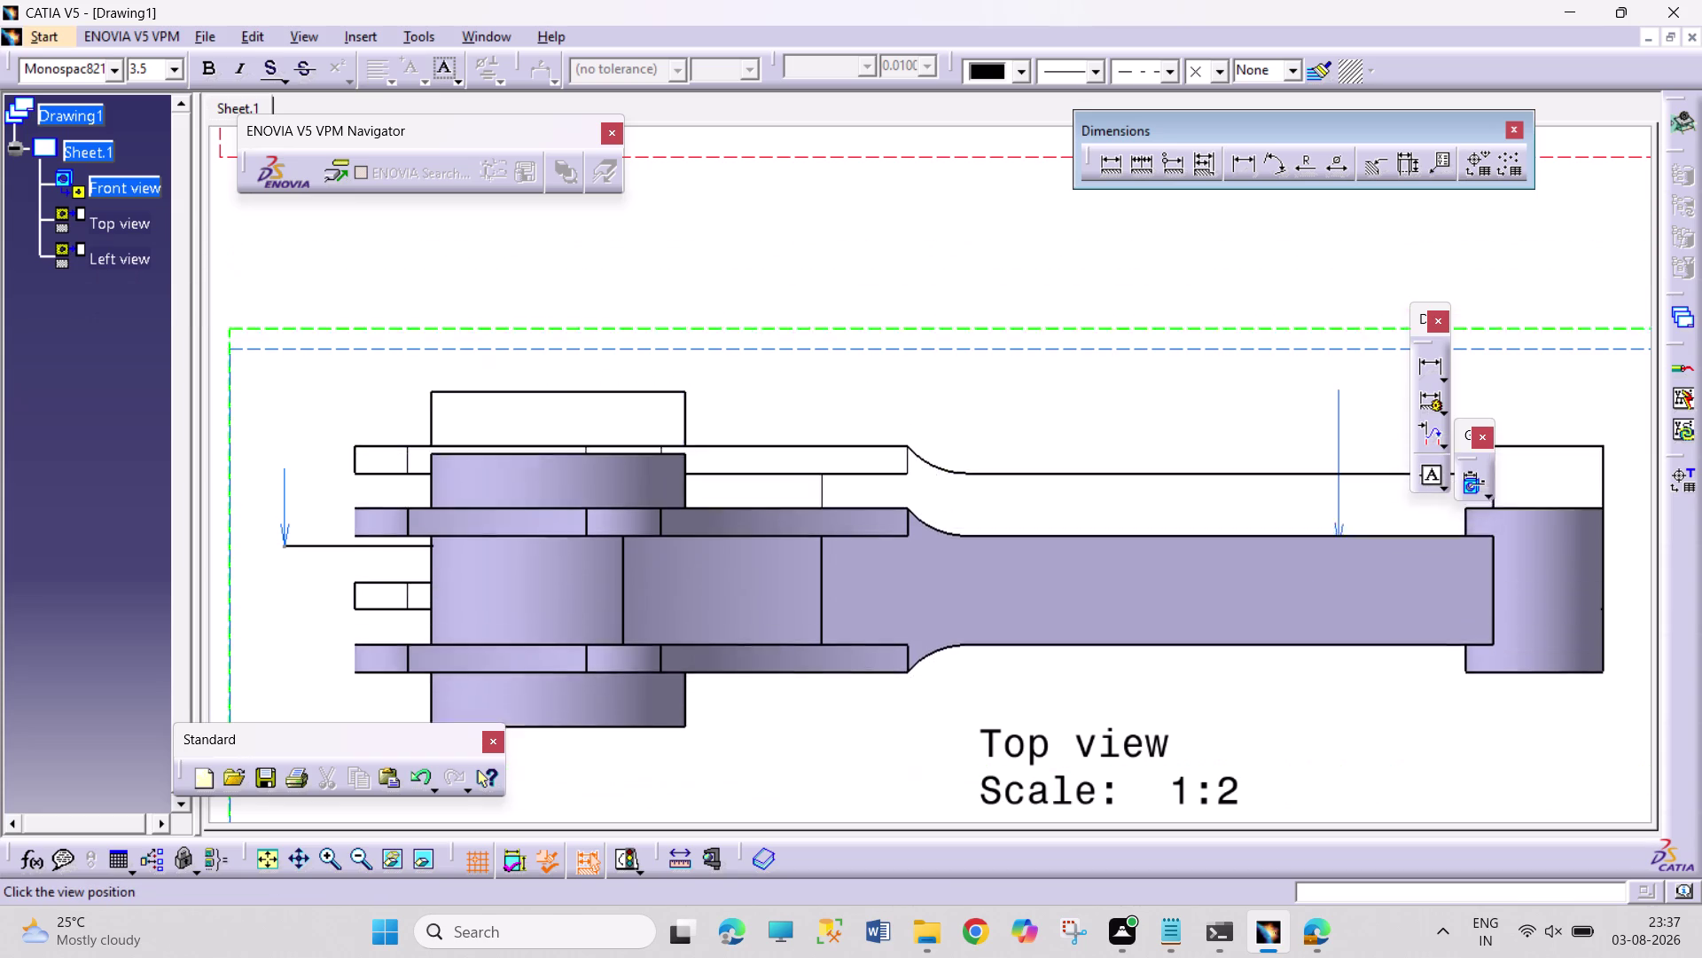
key(Delete)
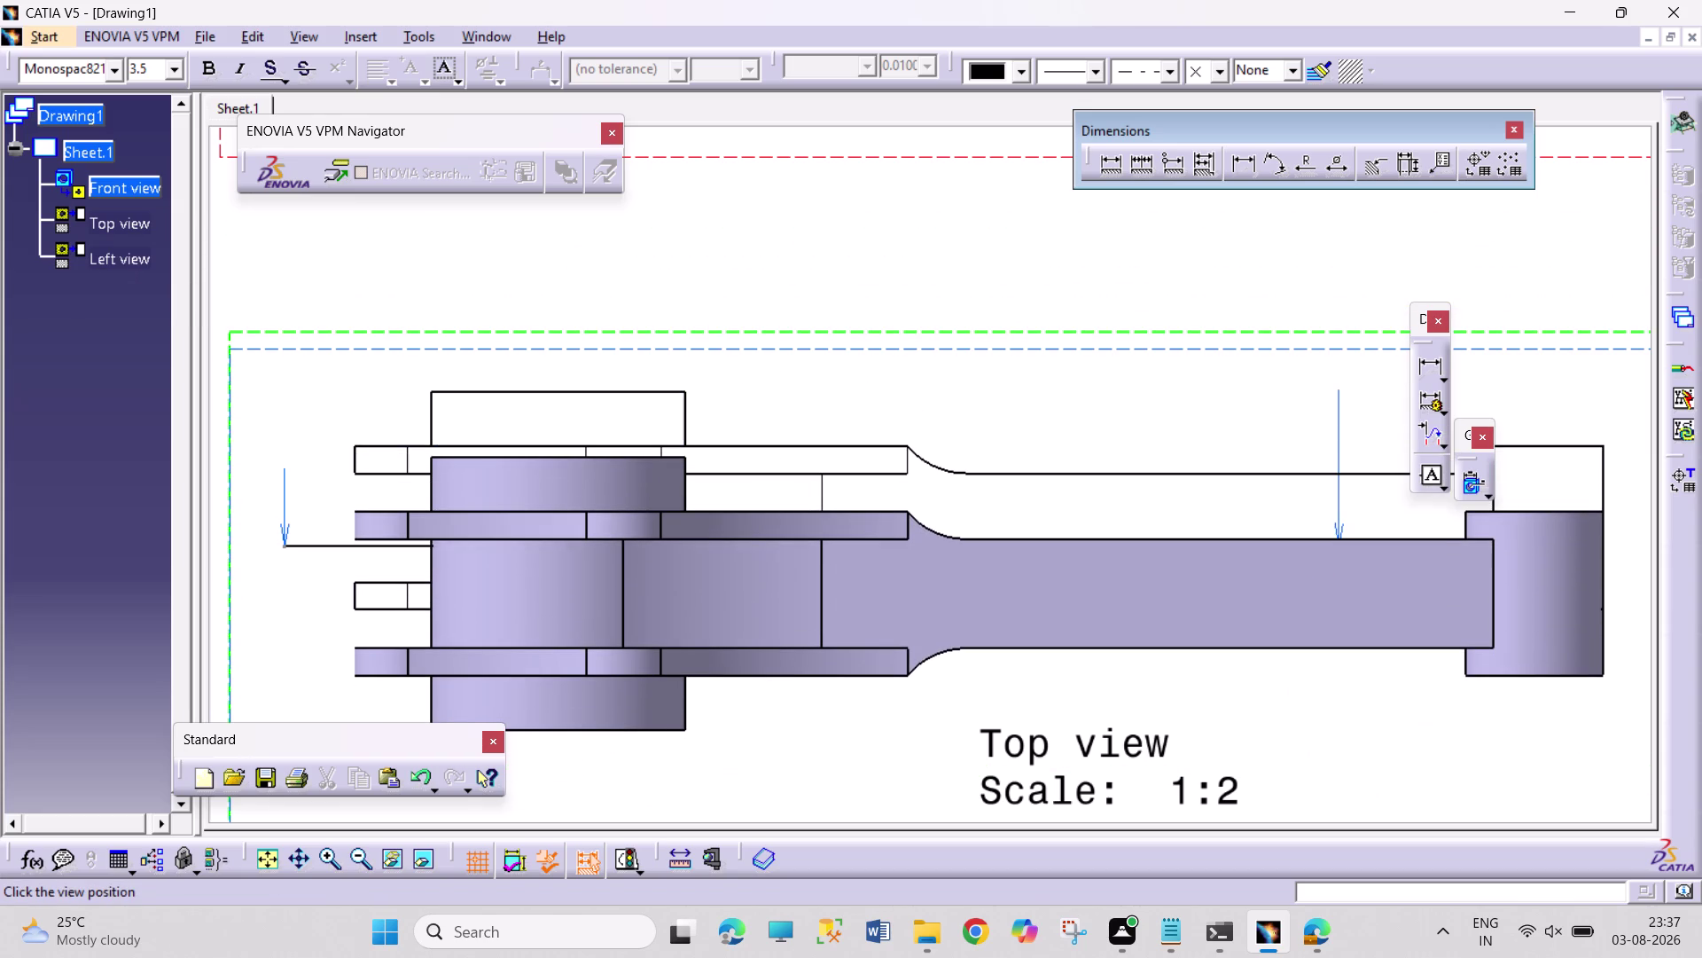
key(BackSpace)
key(Escape)
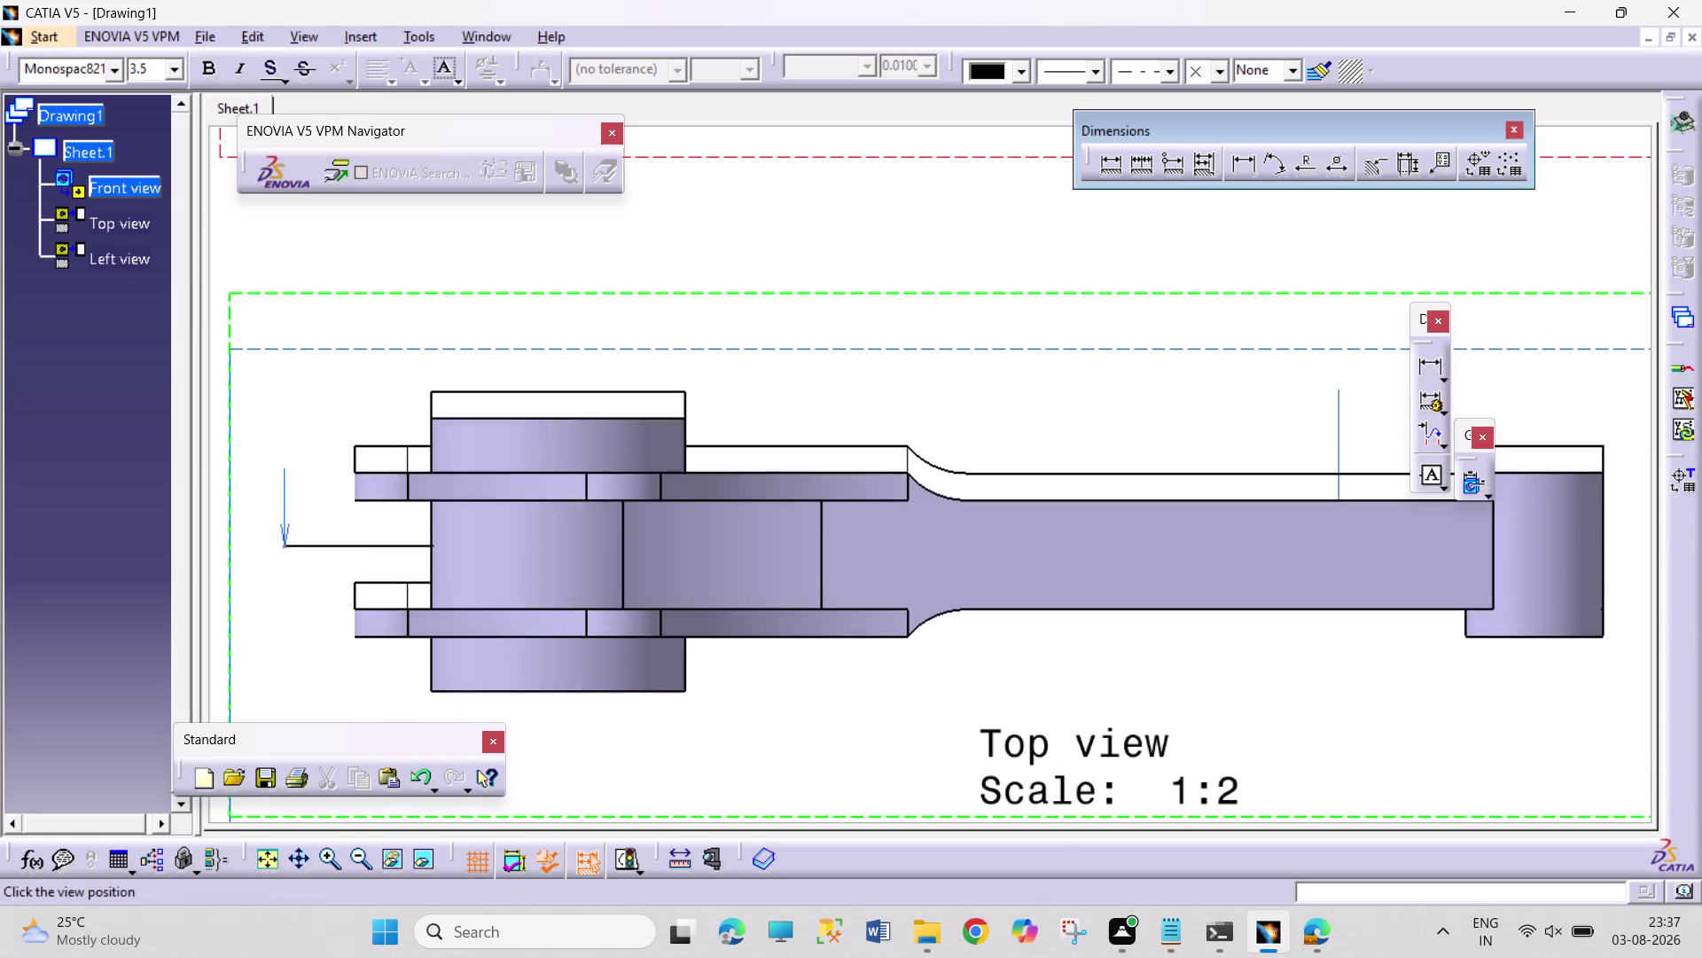
Try placing the section below the top view, dismissing the empty-section warnings.
right_click(1032, 526)
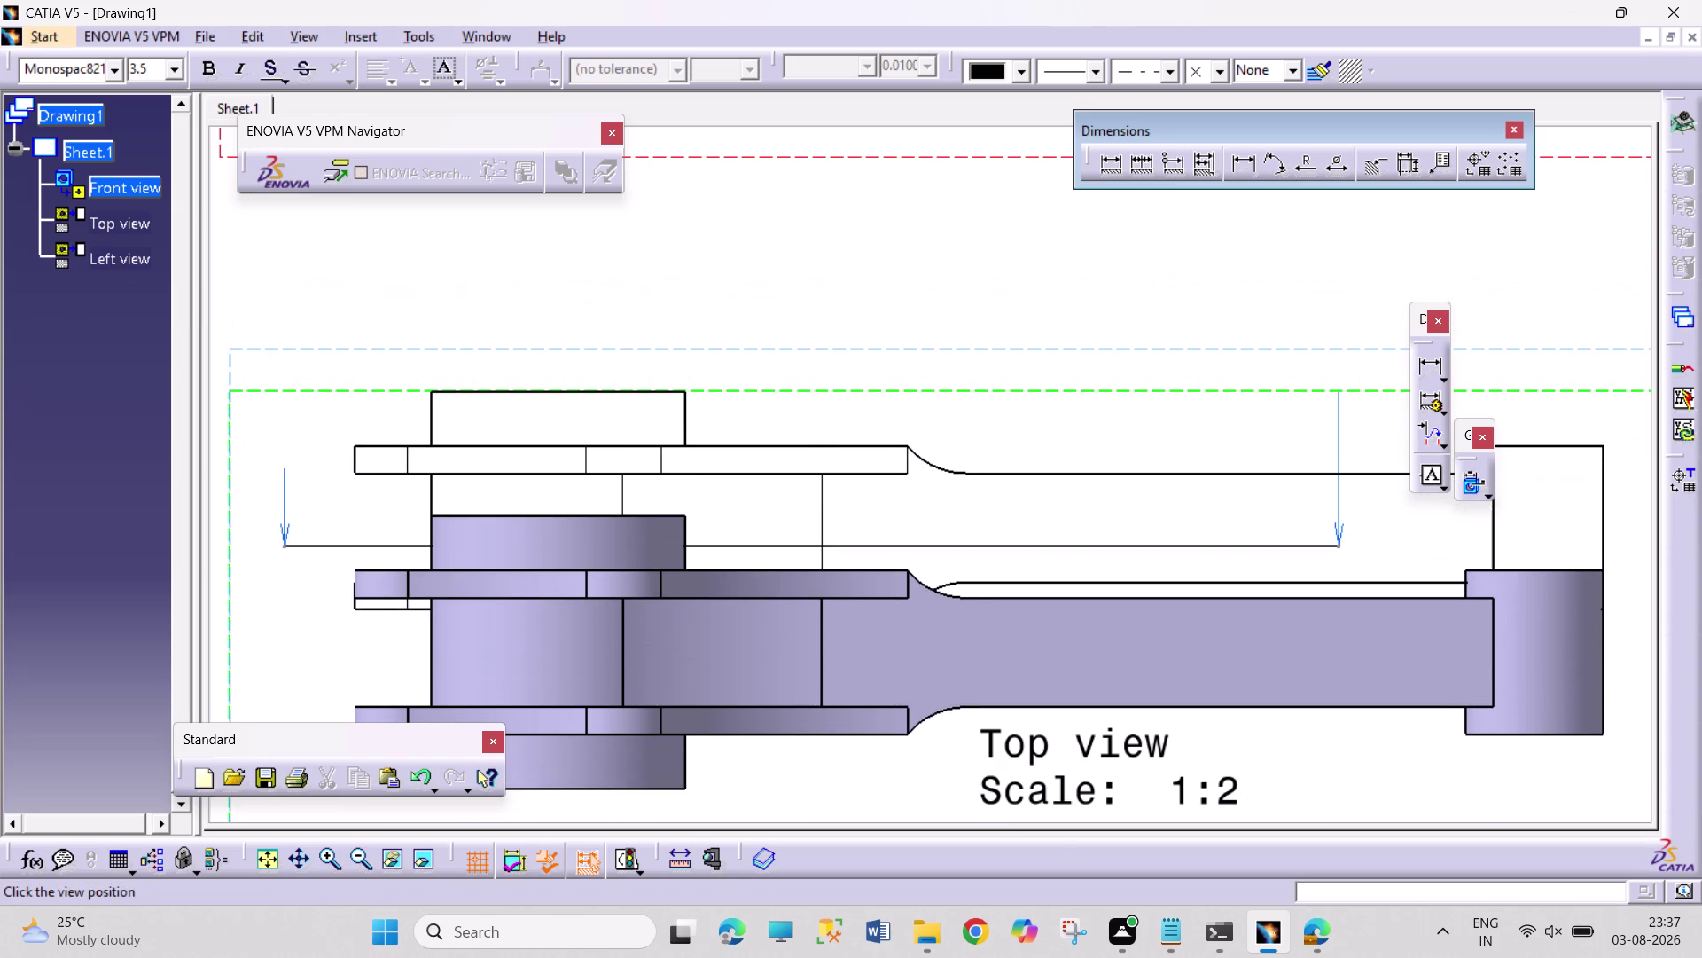
key(Delete)
key(BackSpace)
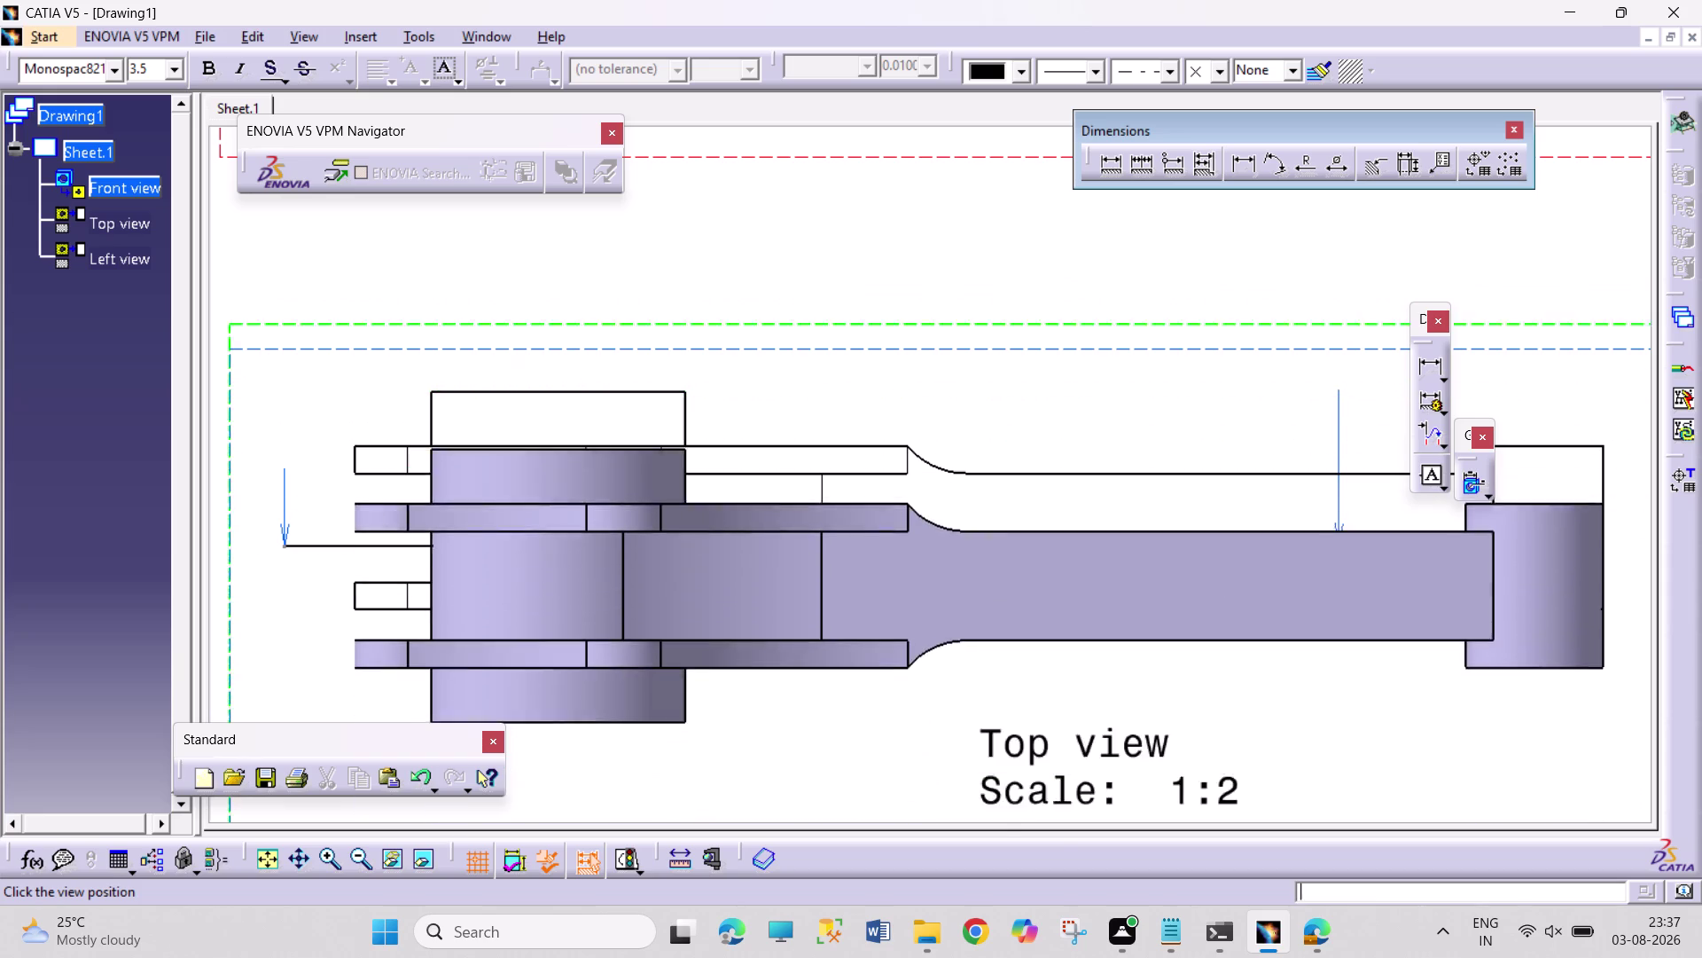
scroll(down, 3)
scroll(up, 3)
click(929, 720)
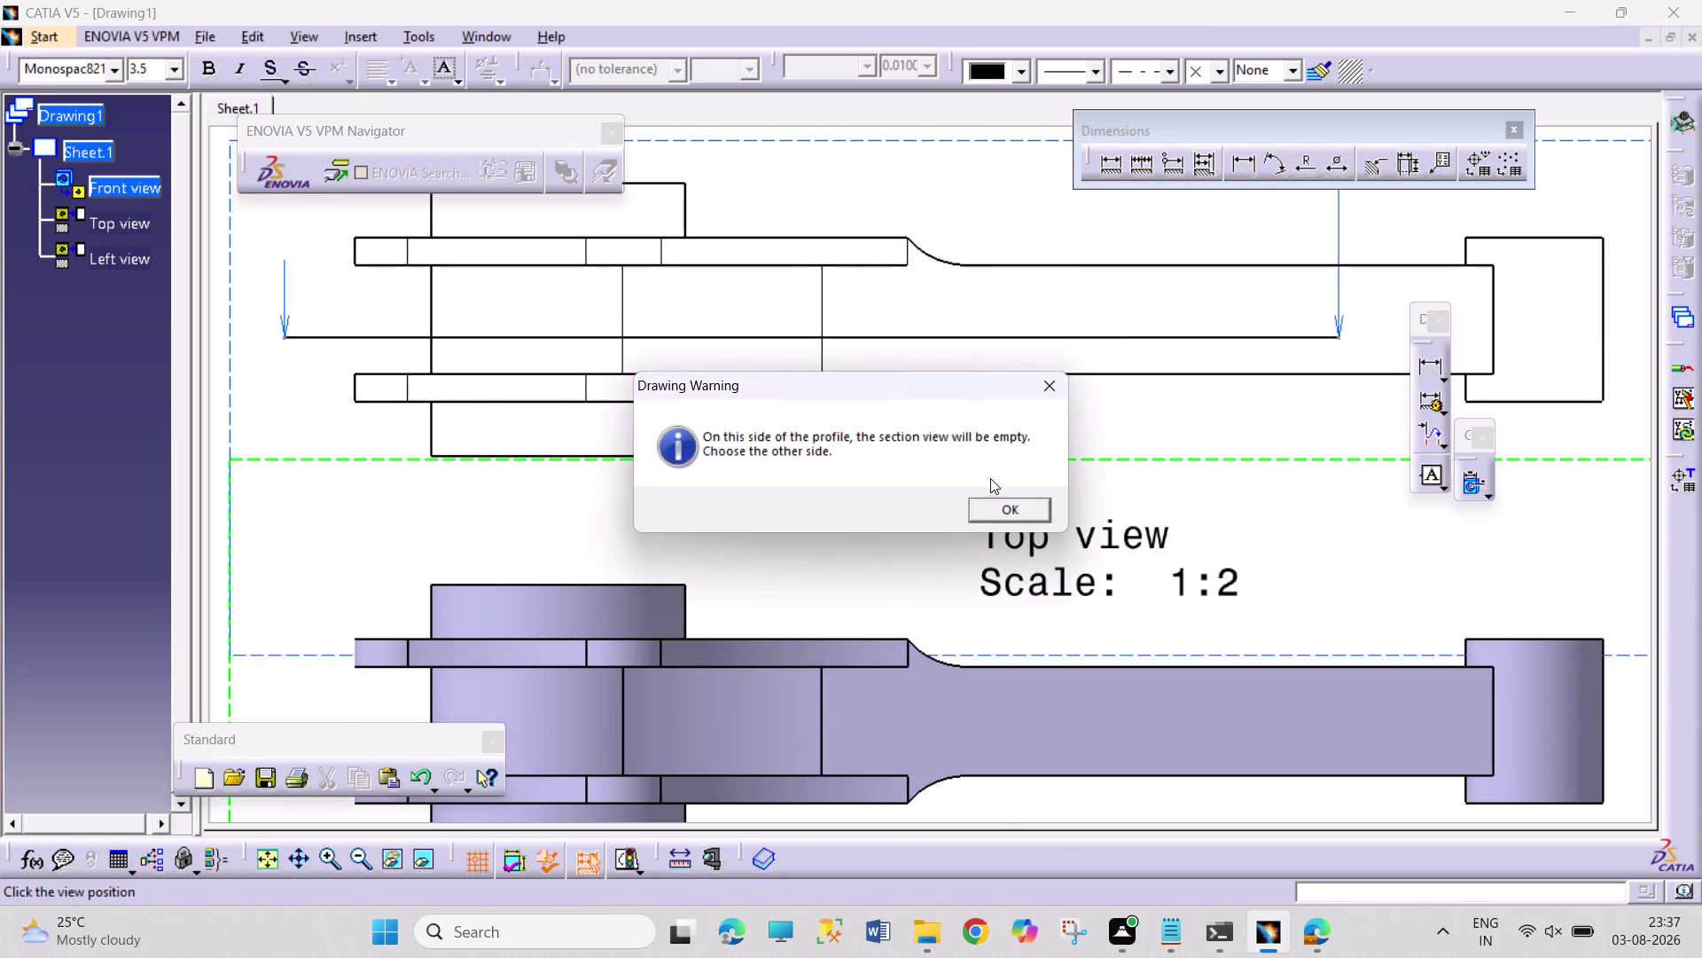
click(976, 511)
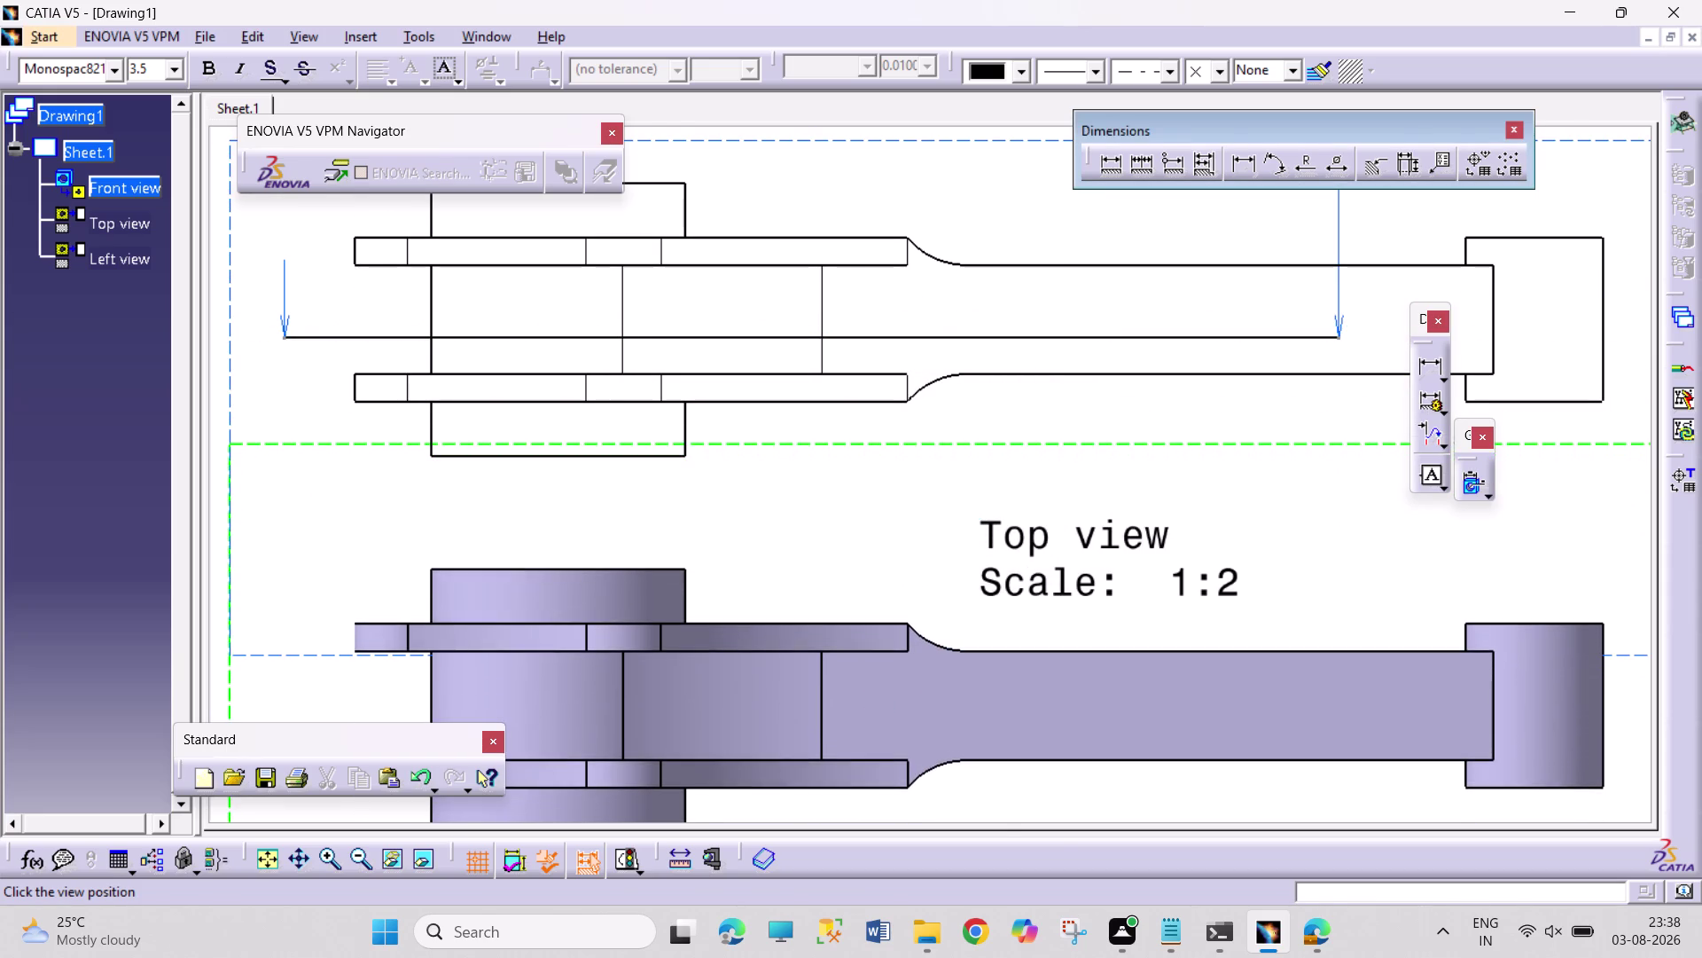
scroll(down, 3)
click(925, 668)
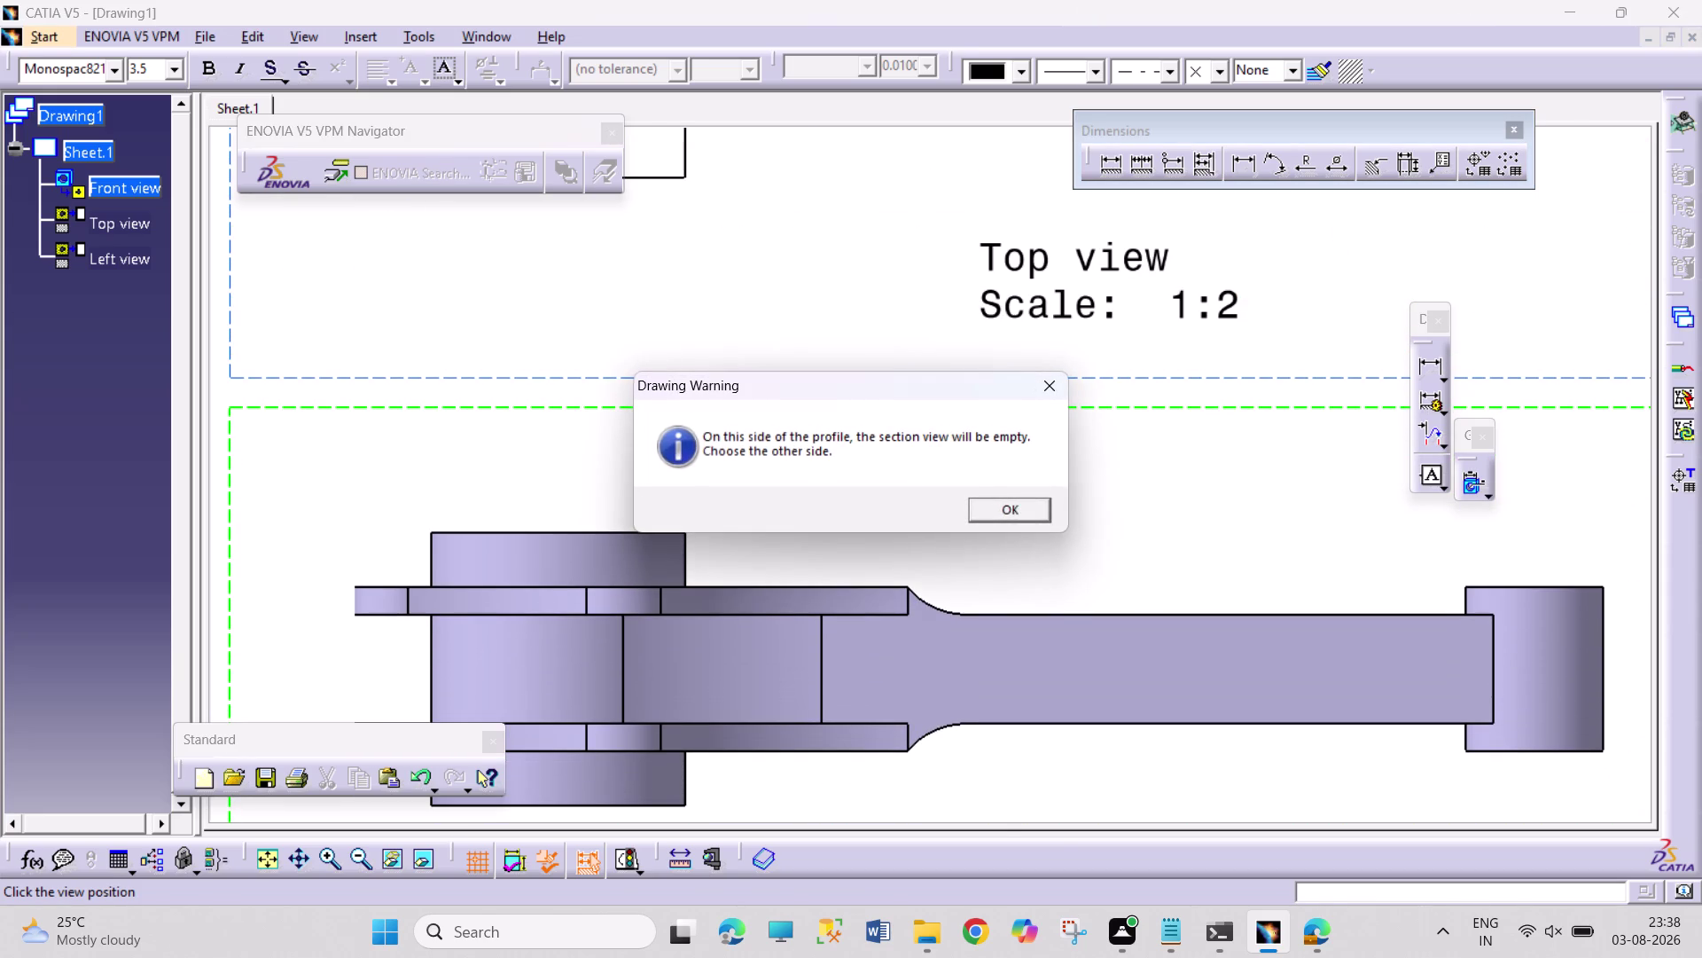
click(1004, 509)
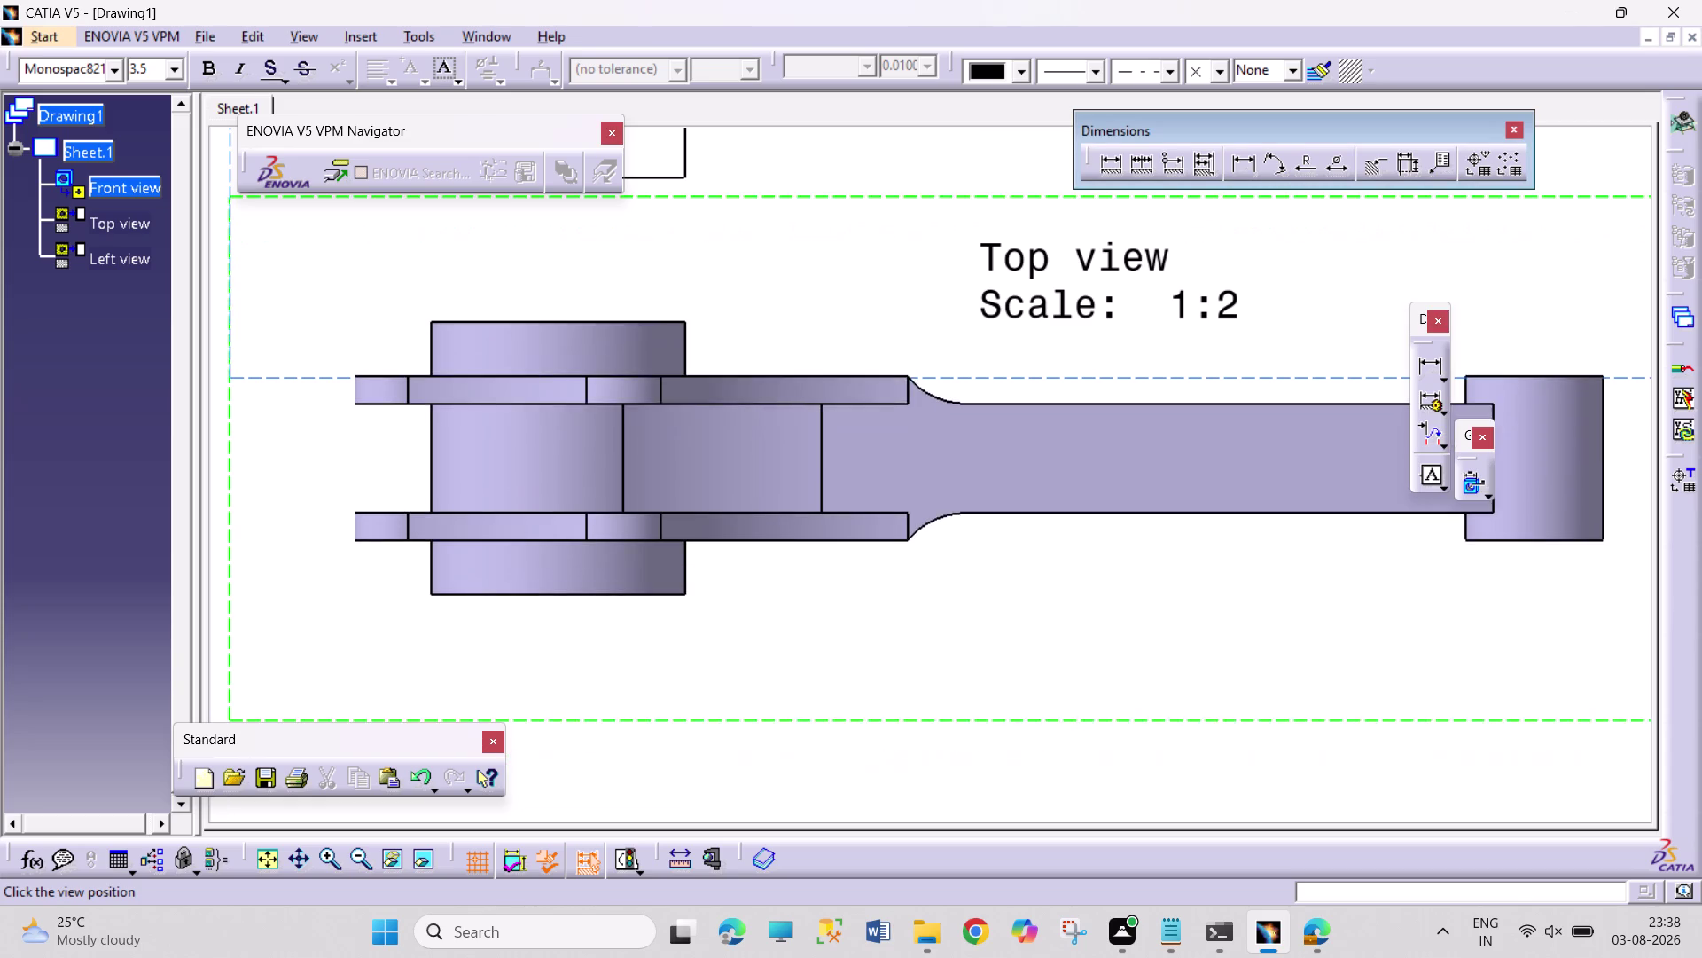
Cancel the section placement and pan back to the dimensioned front view.
key(Escape)
key(Escape)
scroll(up, 3)
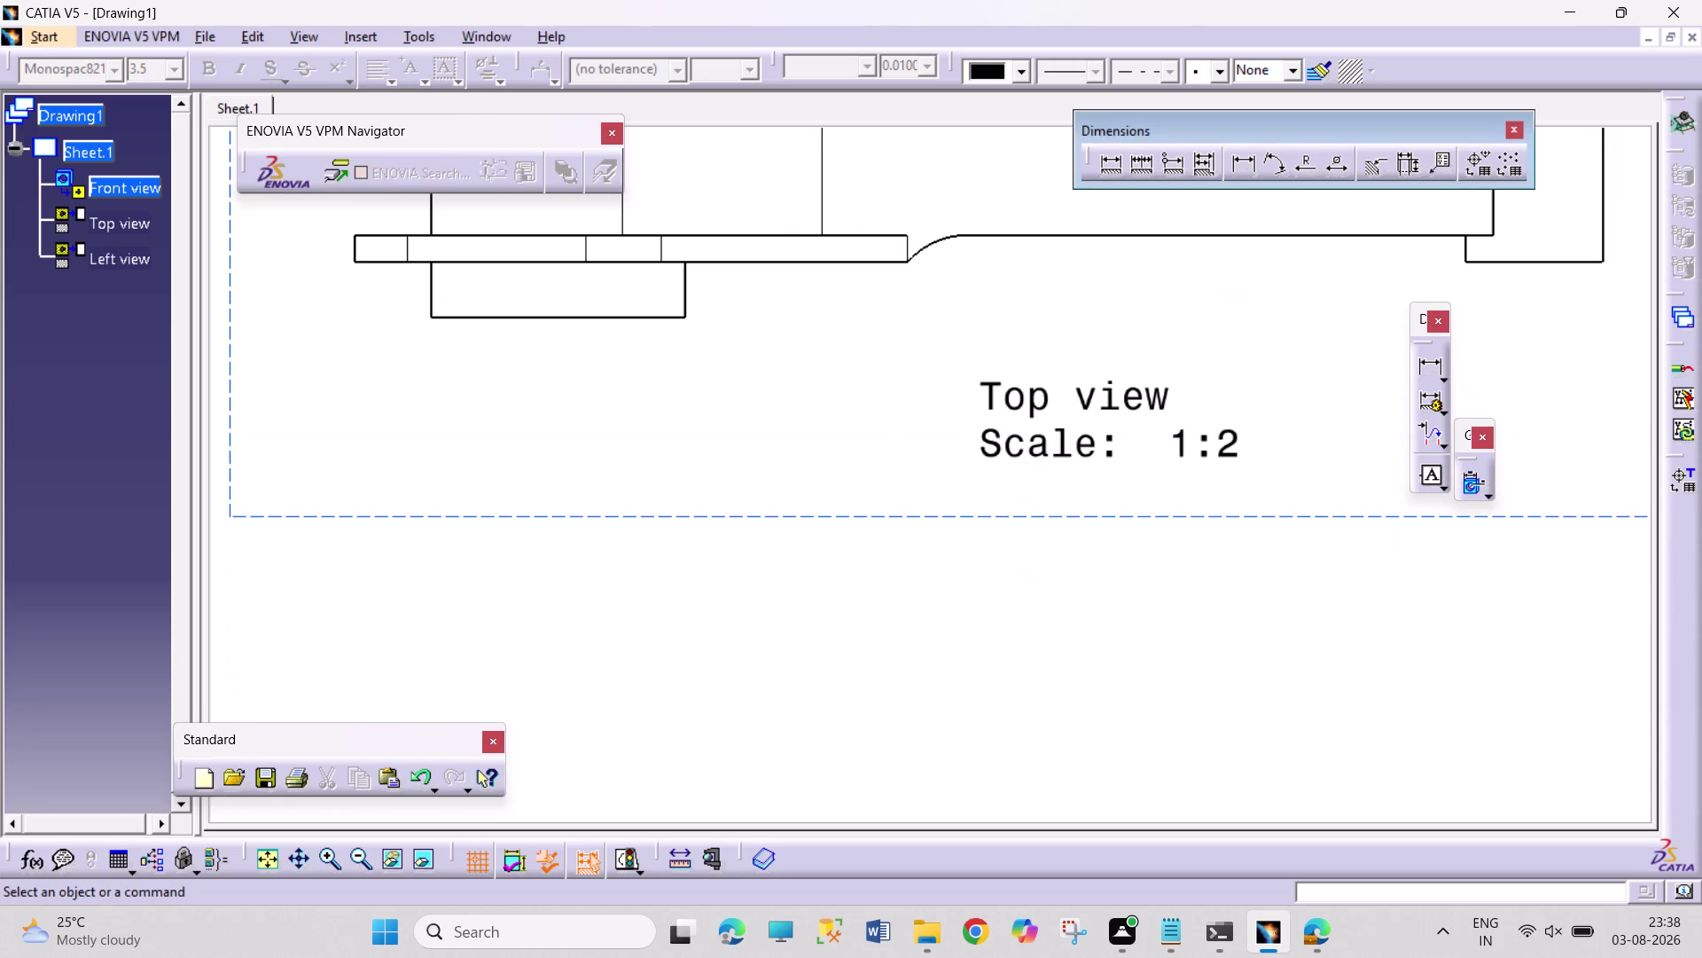
scroll(up, 3)
right_click(981, 494)
Draw an aligned section cutting line from the big end, through its hole centre, into the slot.
click(983, 298)
drag(394, 114, 443, 90)
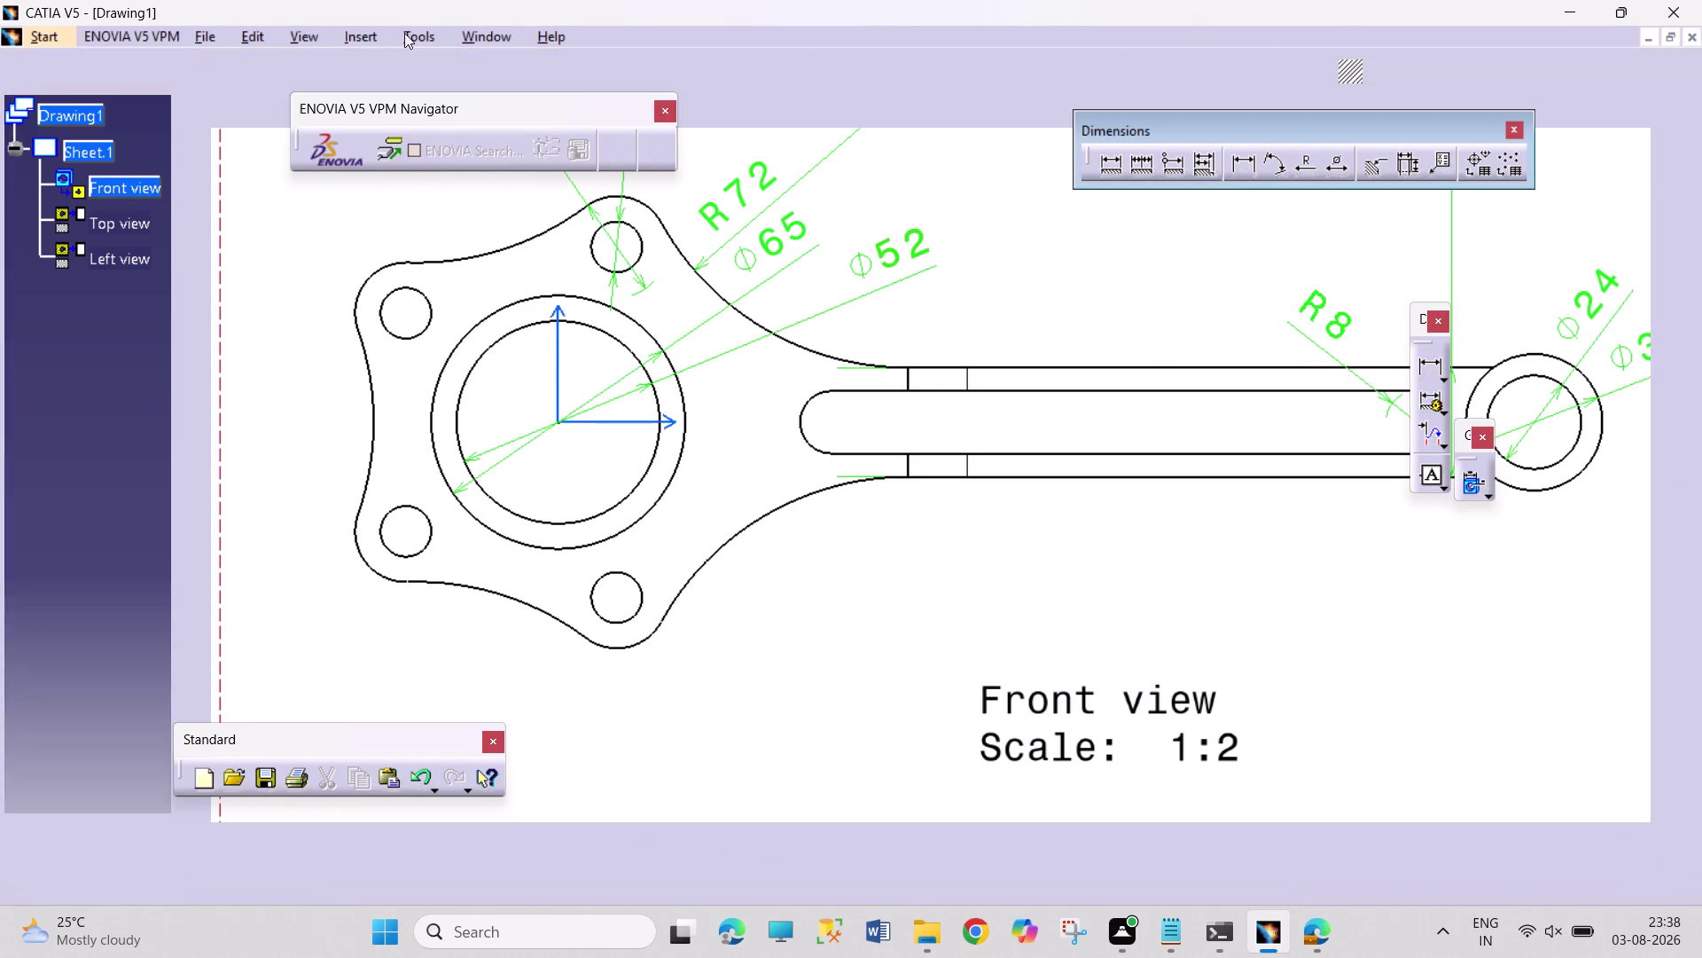
click(376, 34)
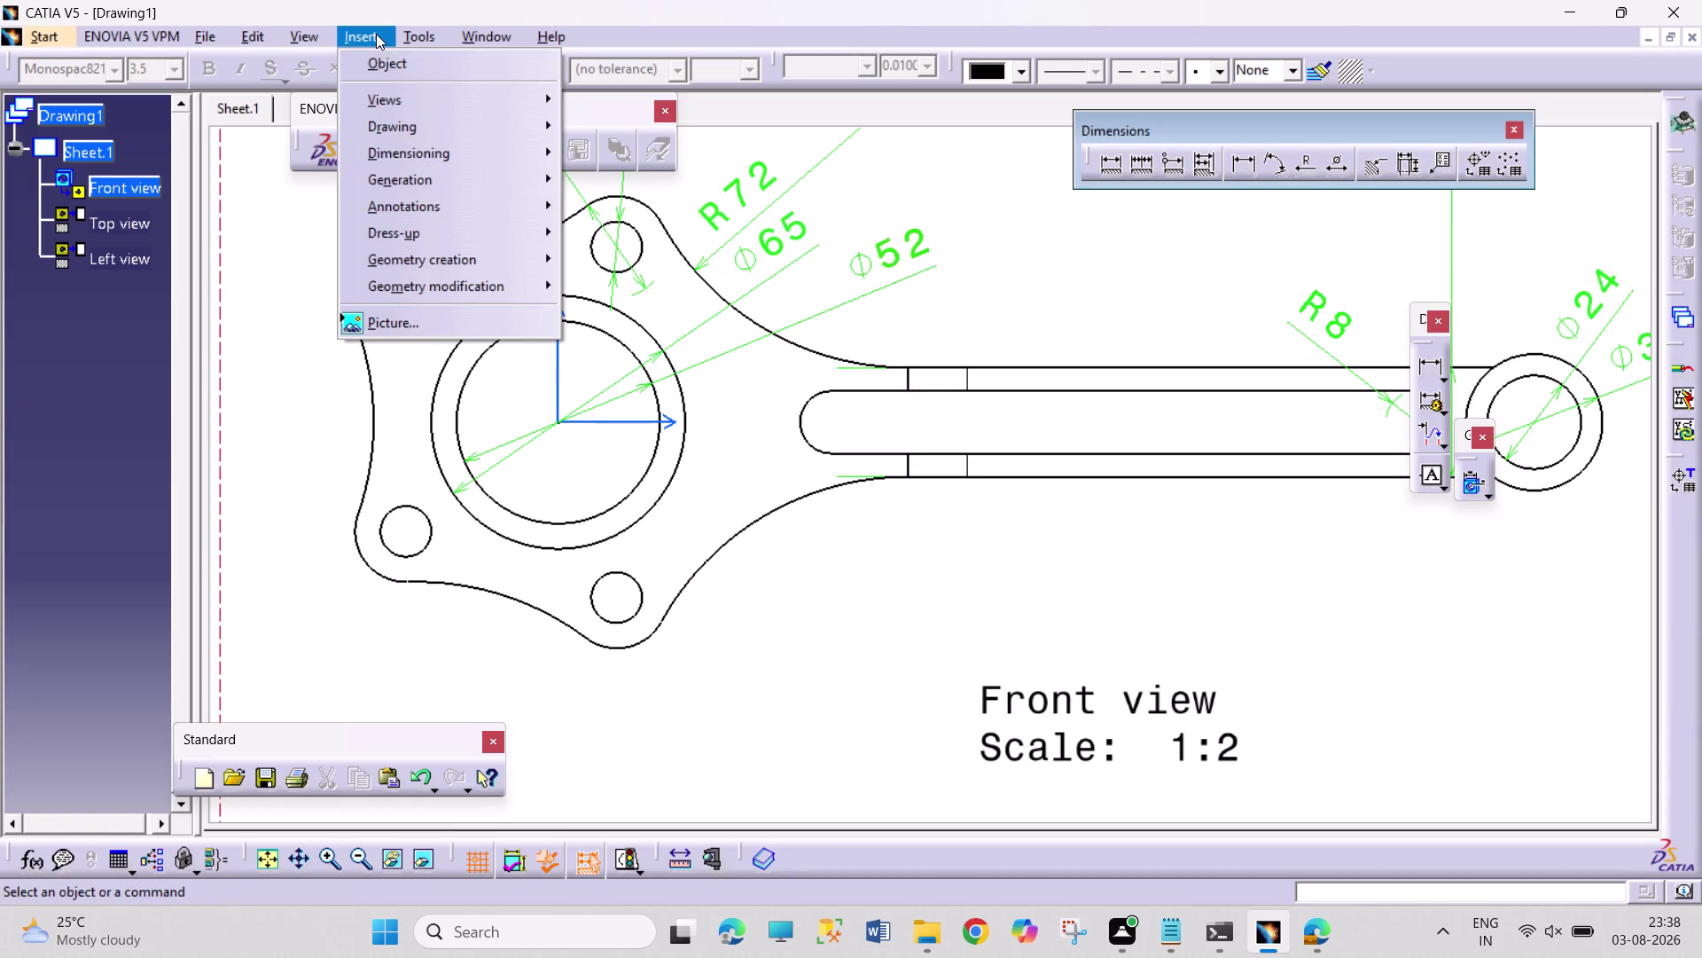
click(413, 105)
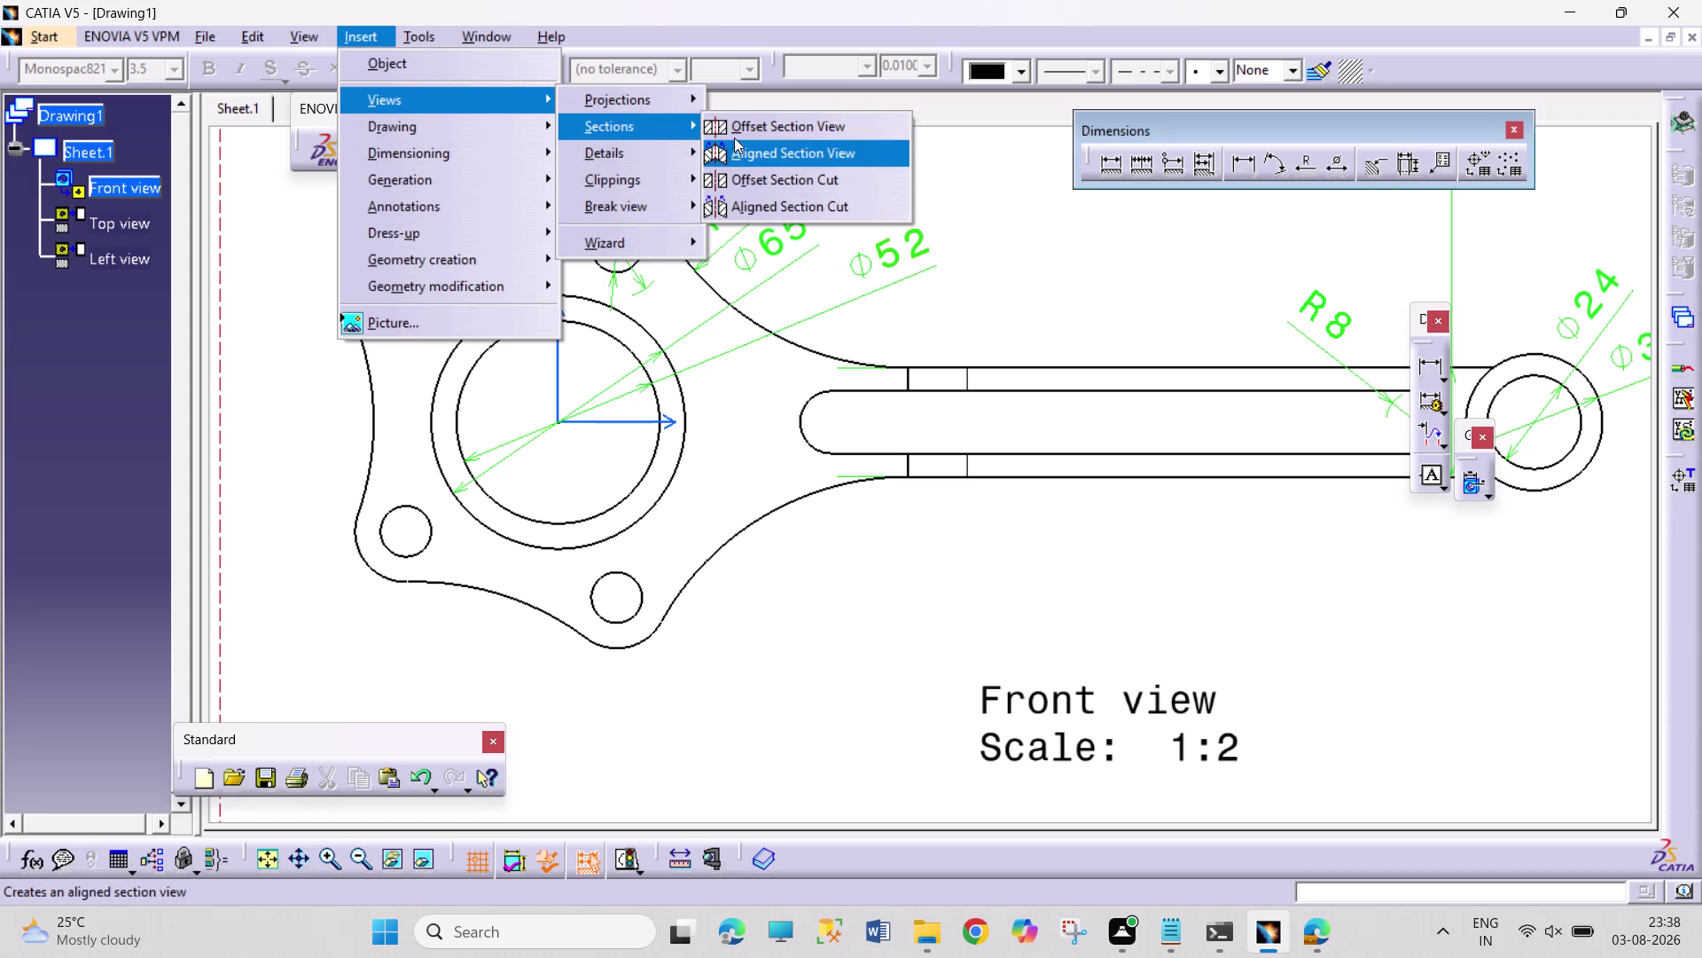
click(736, 129)
click(320, 419)
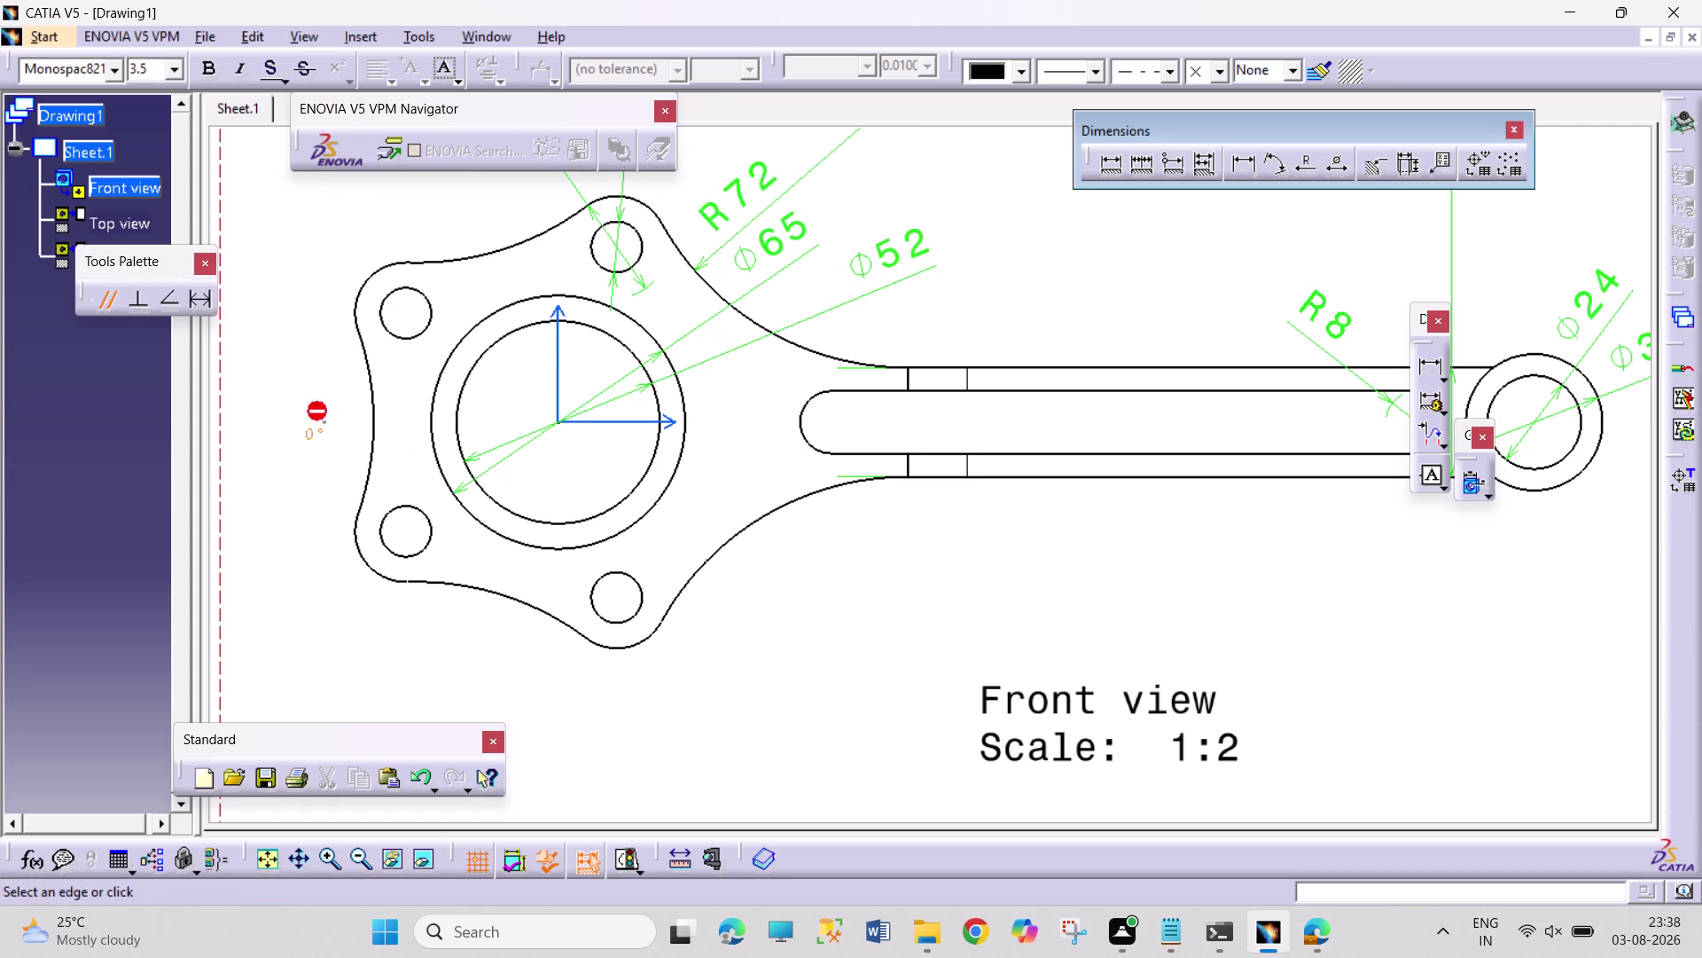
click(1044, 415)
click(1027, 424)
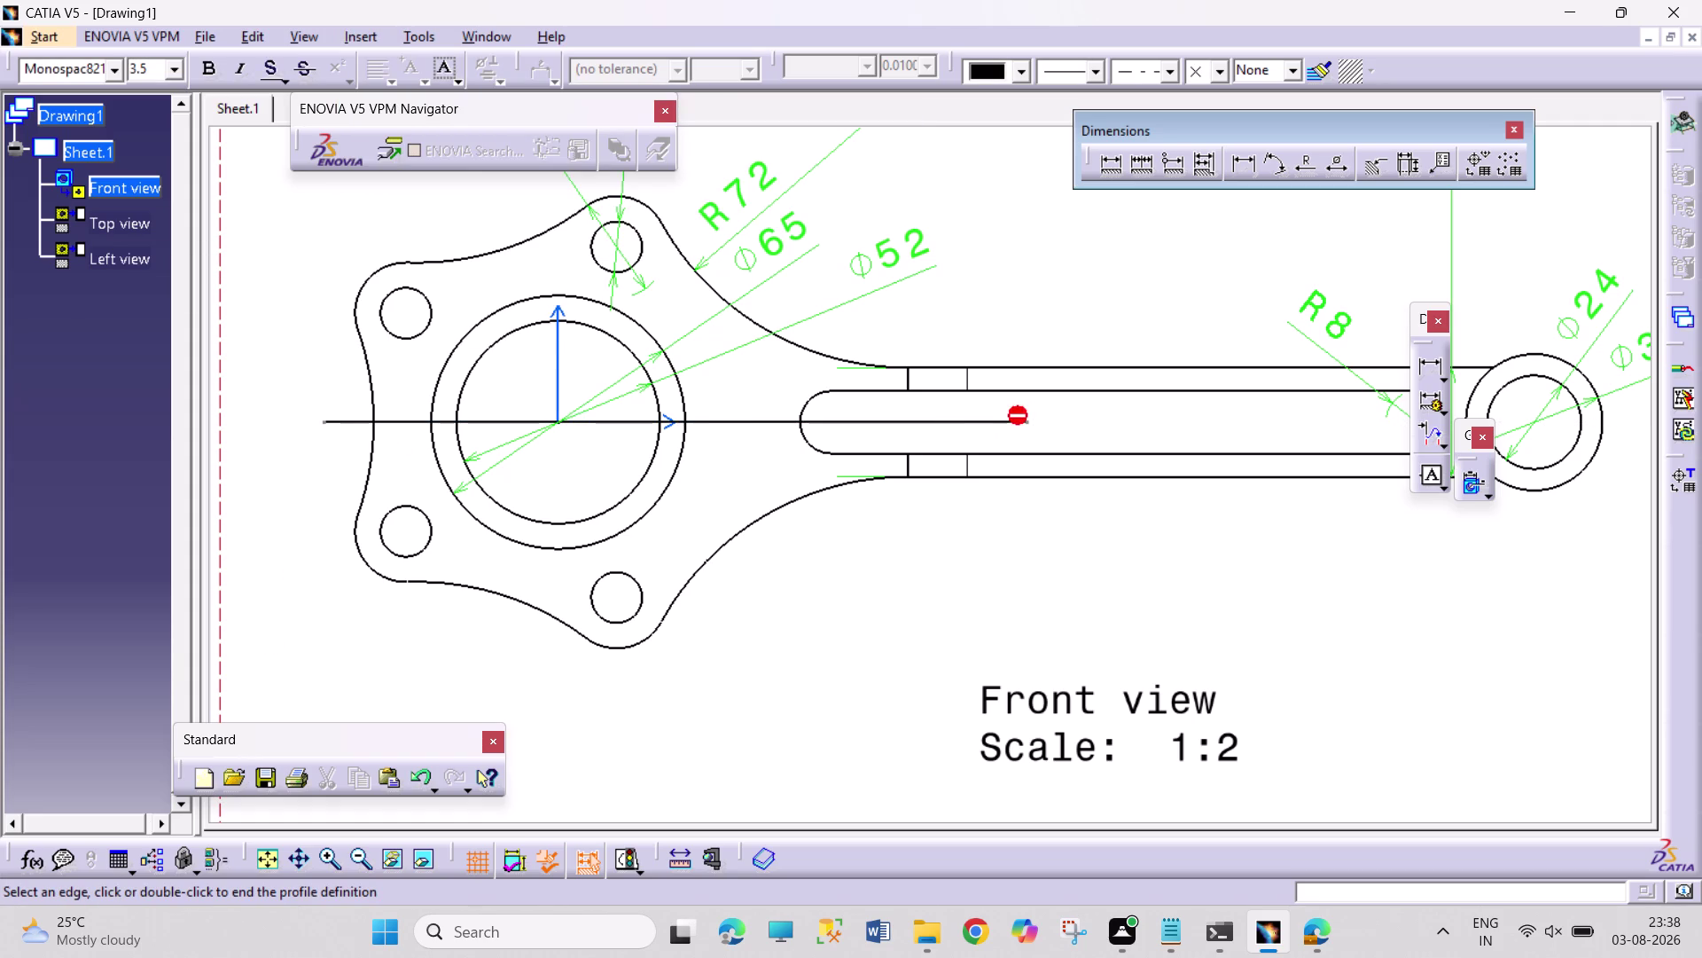
double_click(1072, 423)
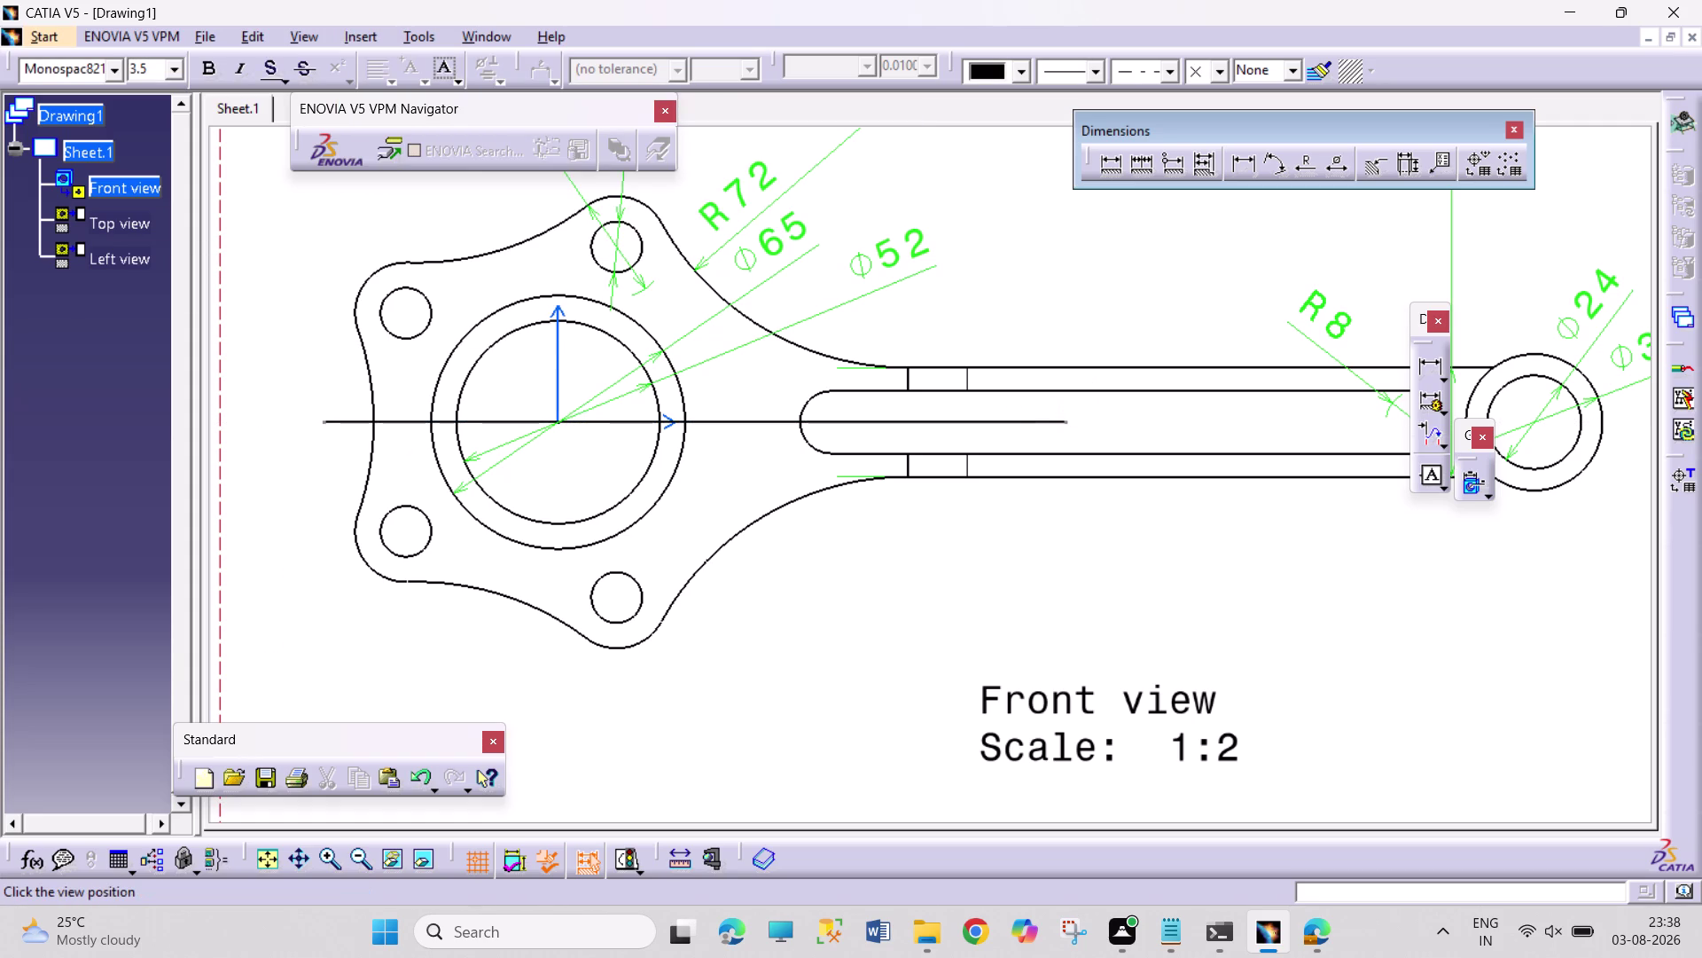
Place the resulting Section view A-A below the top view.
scroll(up, 3)
scroll(down, 3)
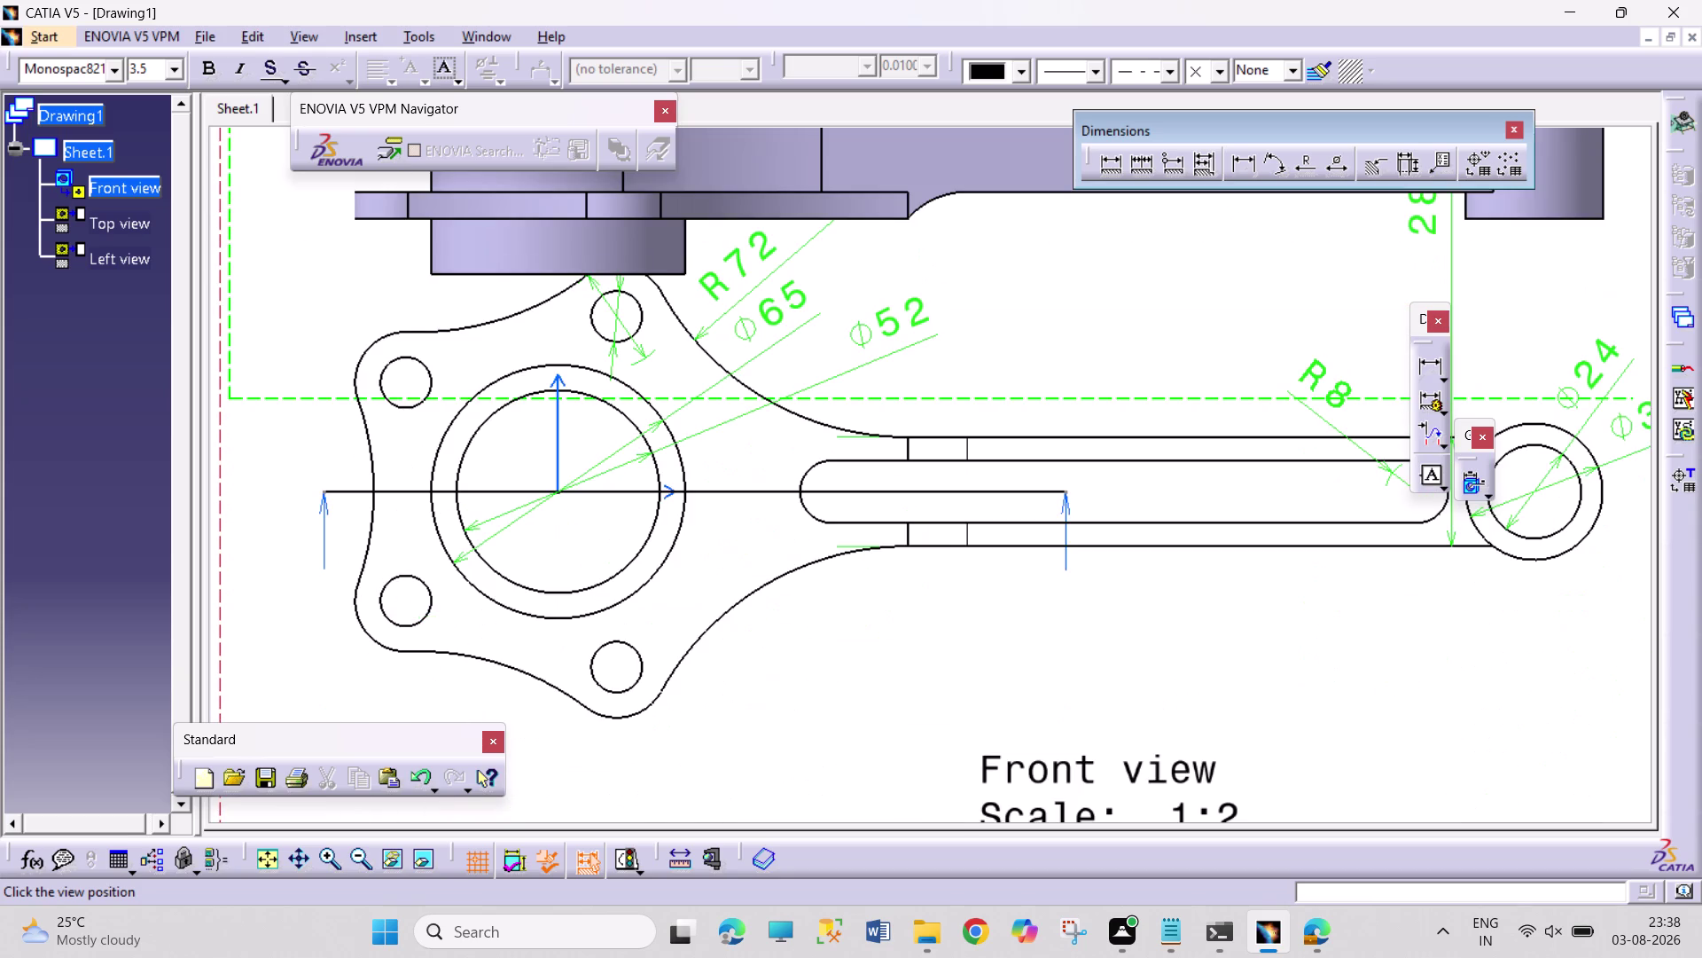
scroll(down, 3)
scroll(down, 3)
scroll(down, 3)
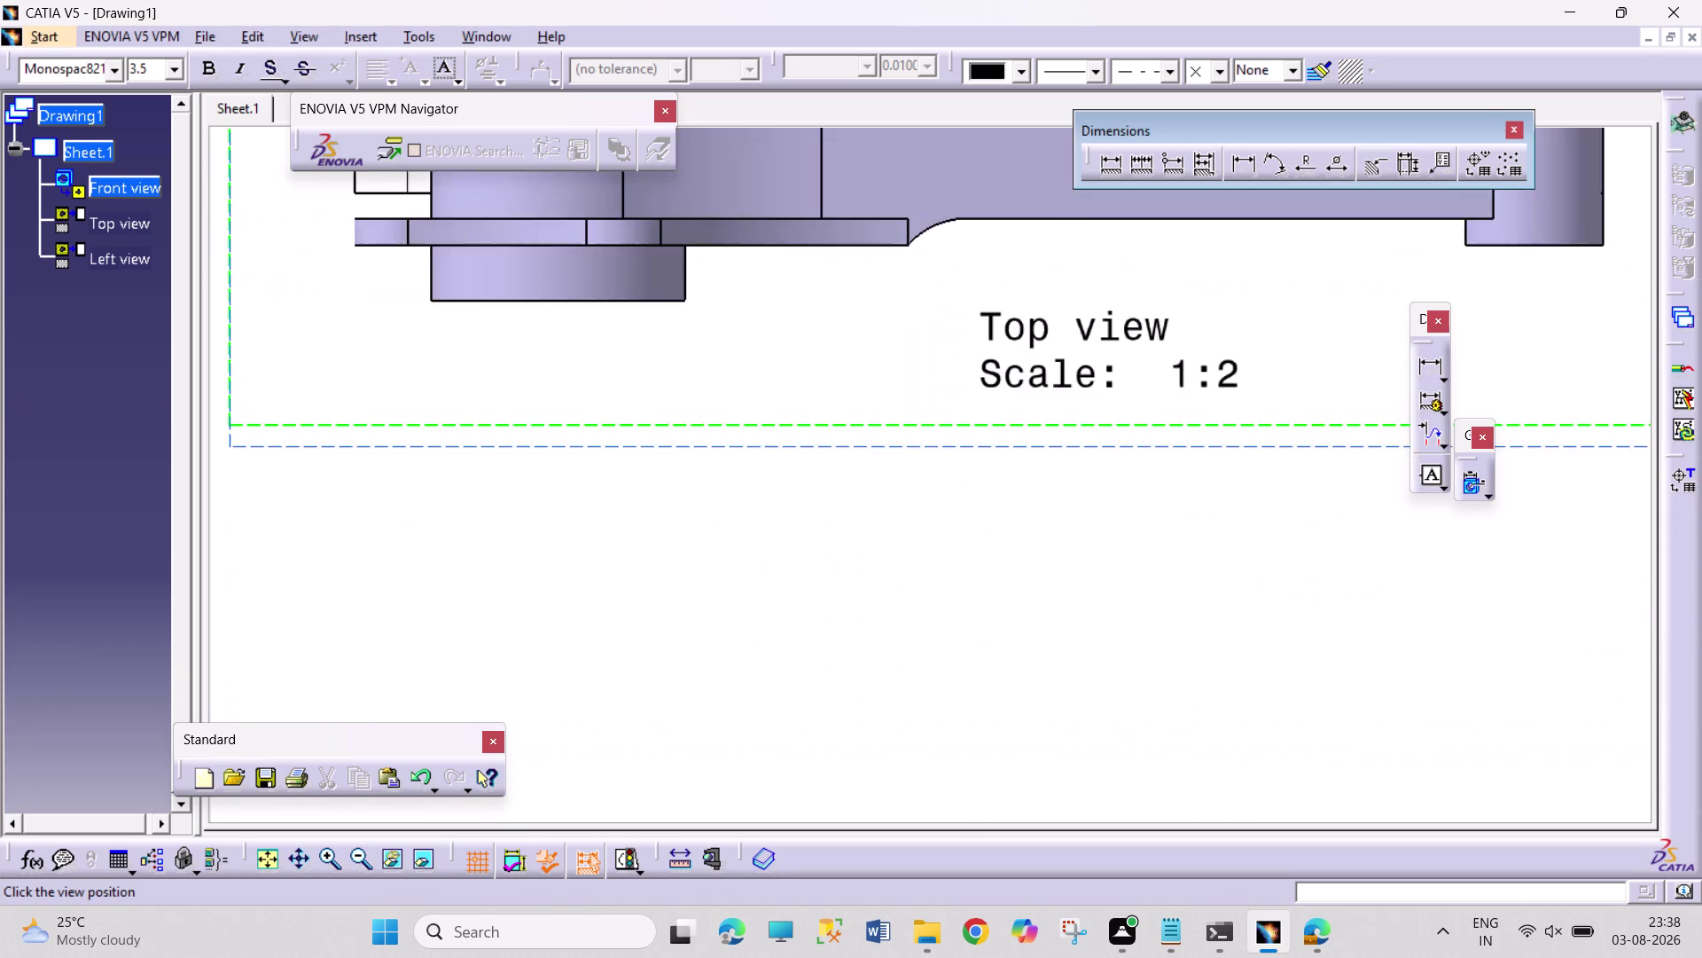
click(889, 577)
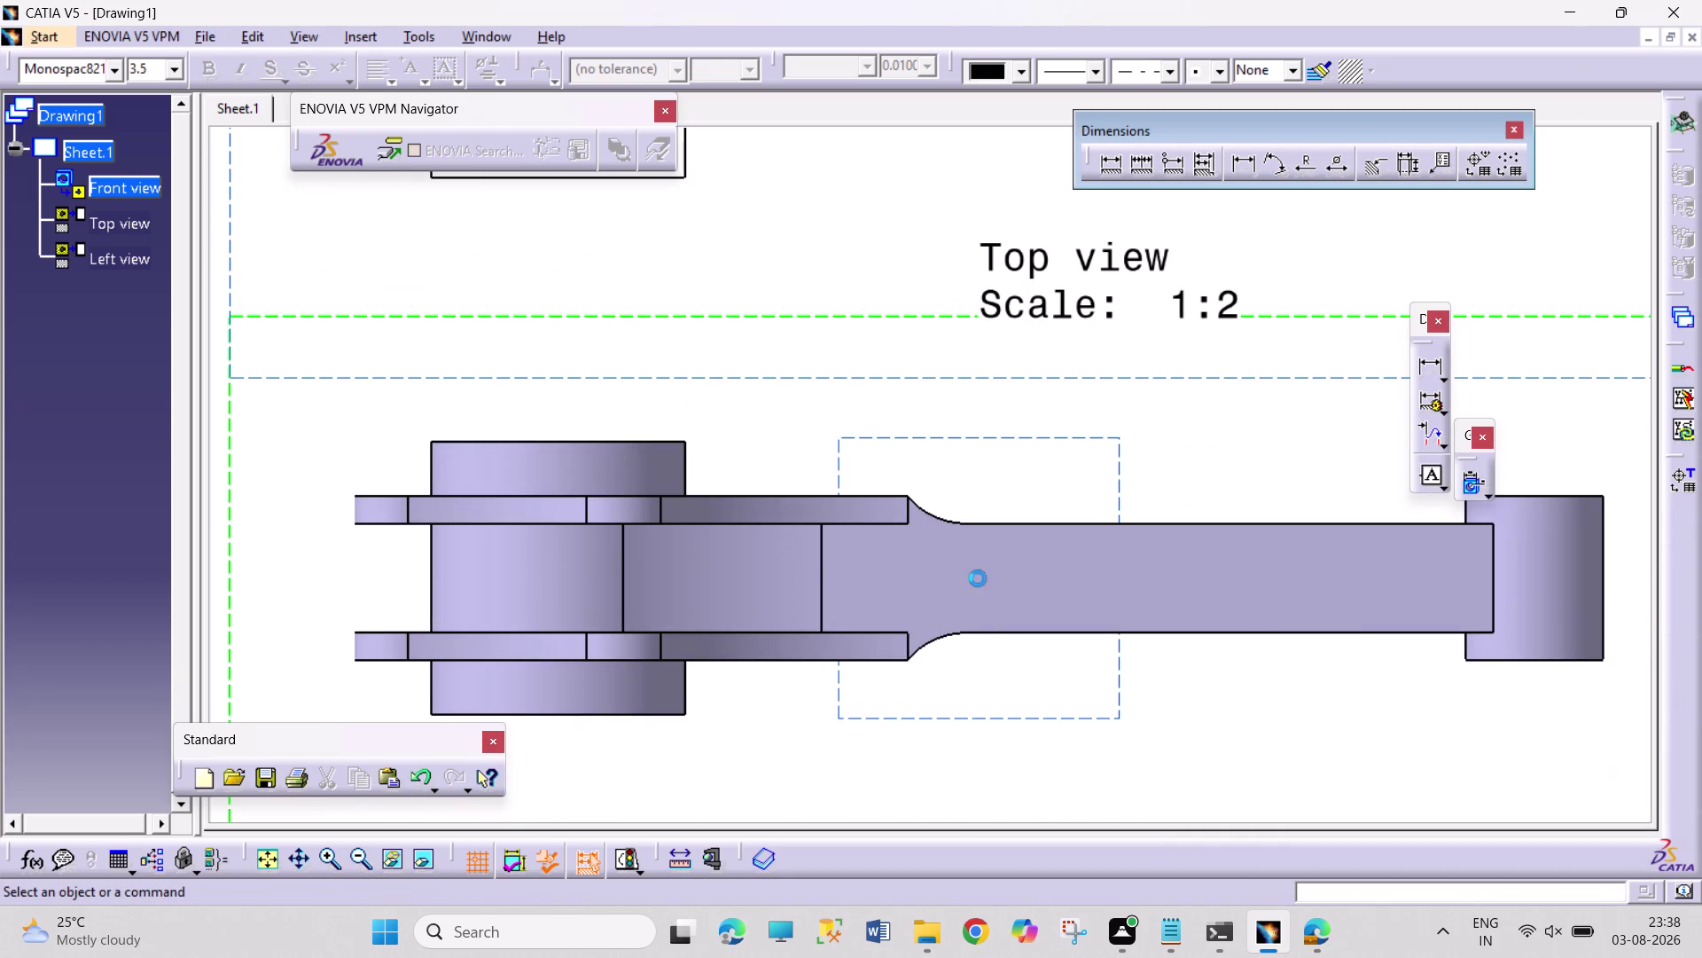
click(368, 45)
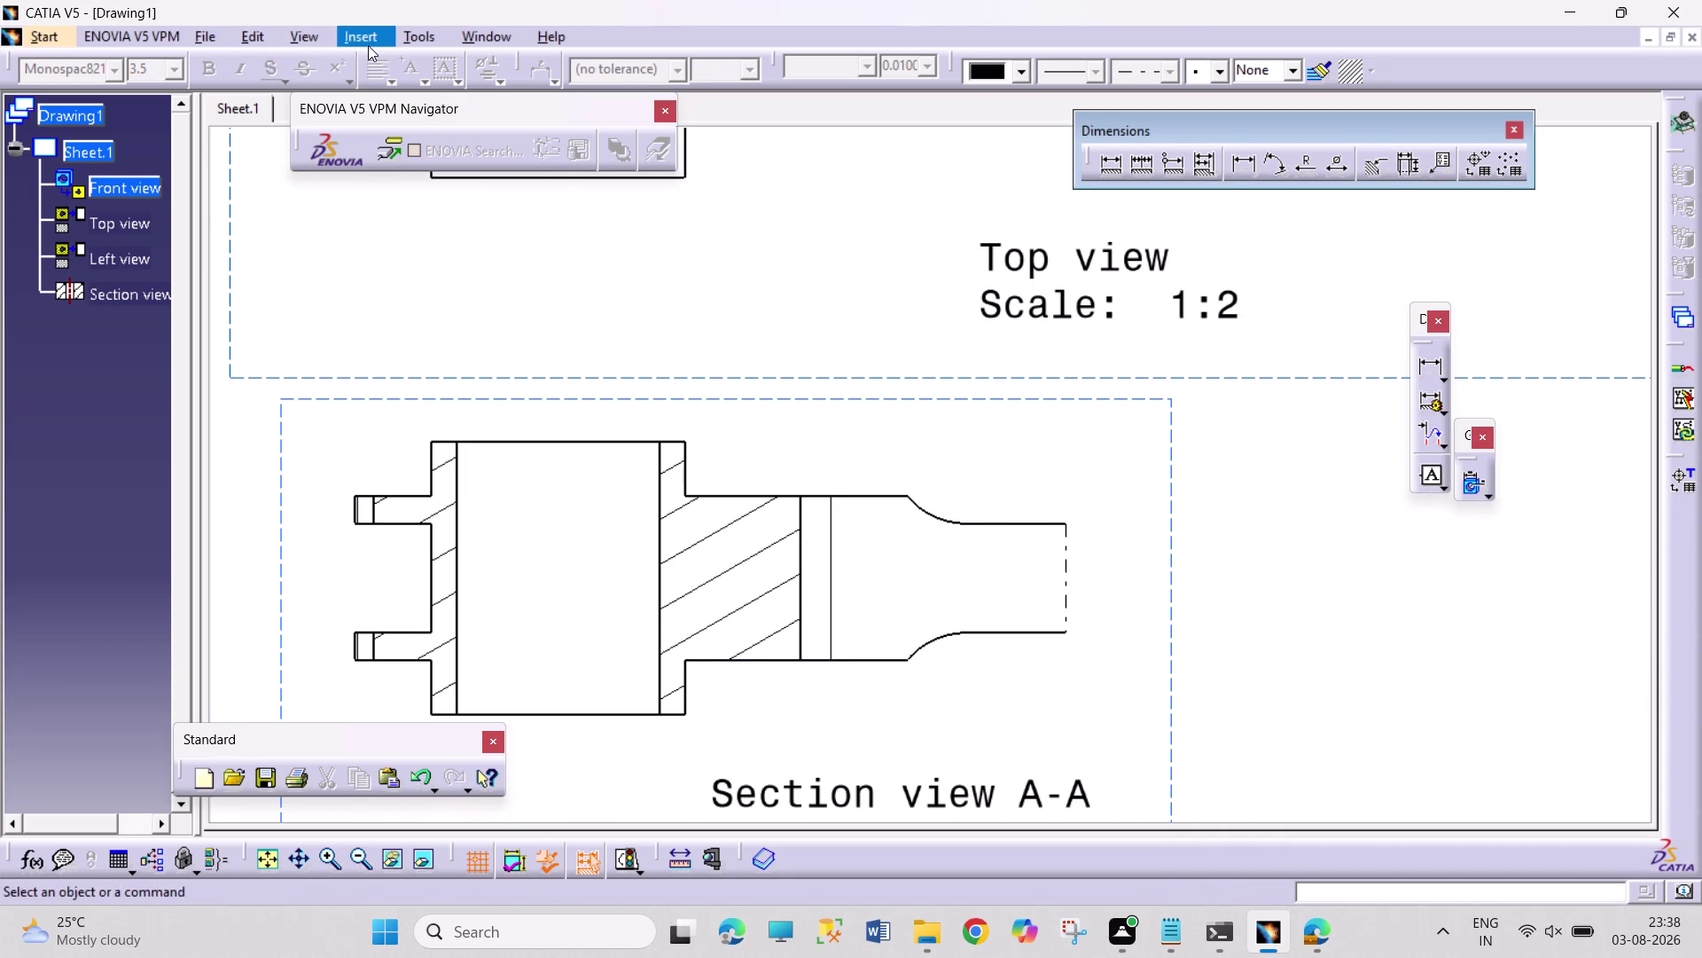
click(634, 120)
click(766, 120)
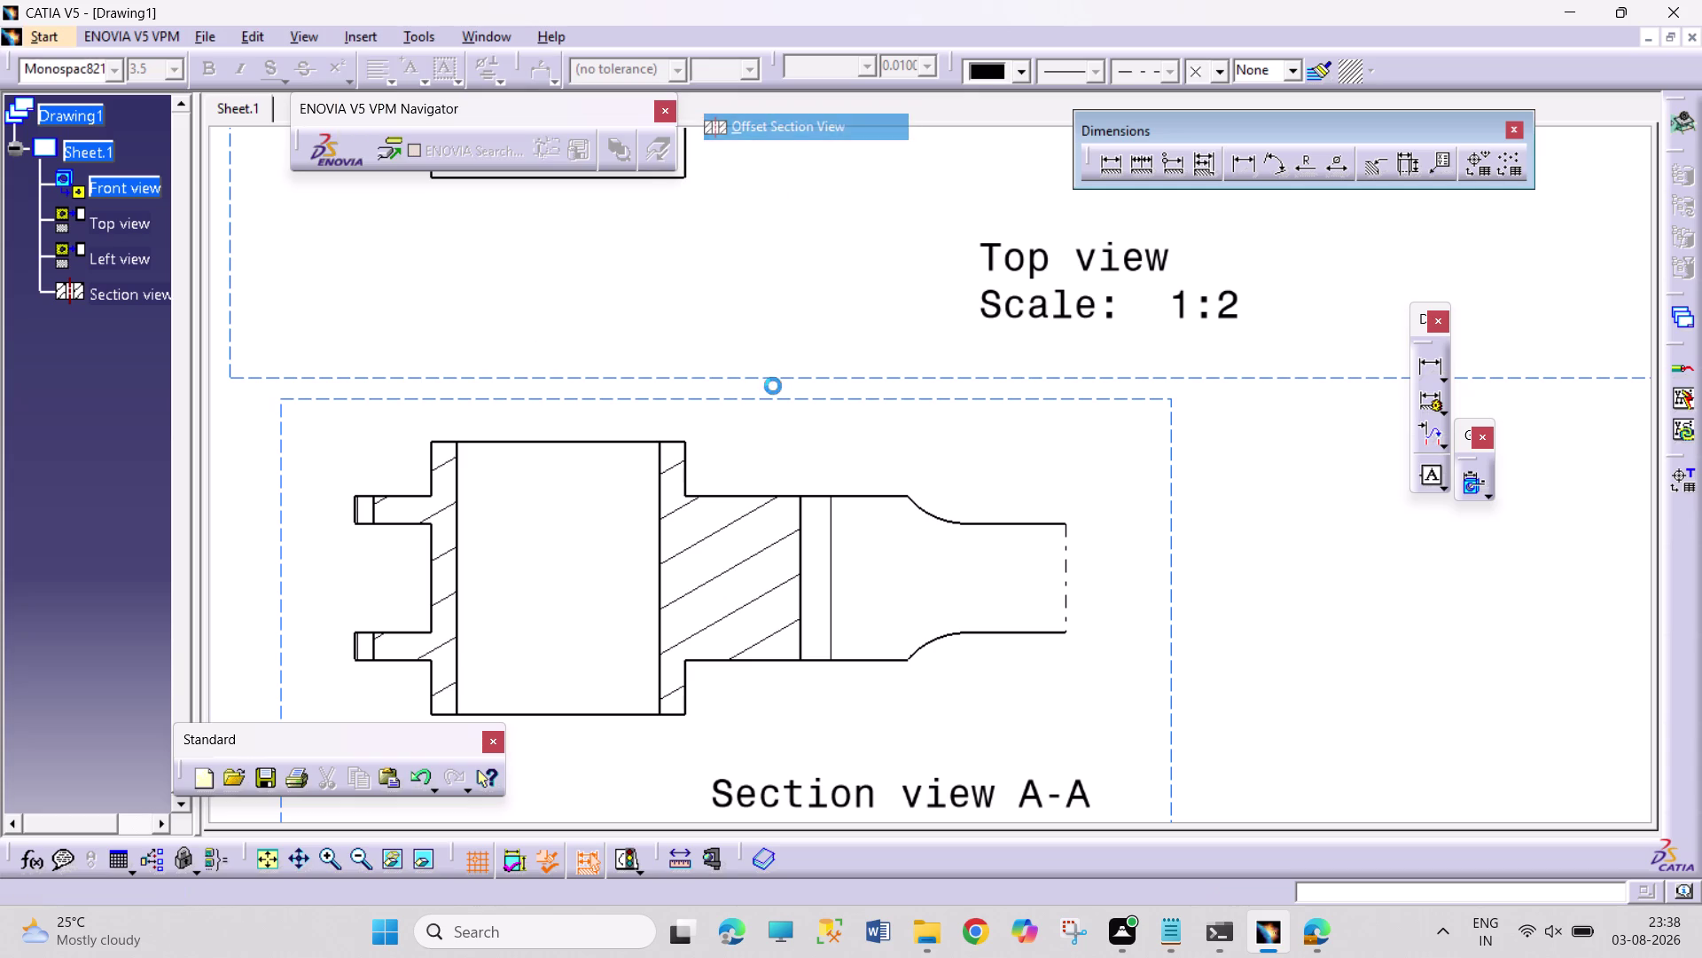
click(332, 570)
click(969, 575)
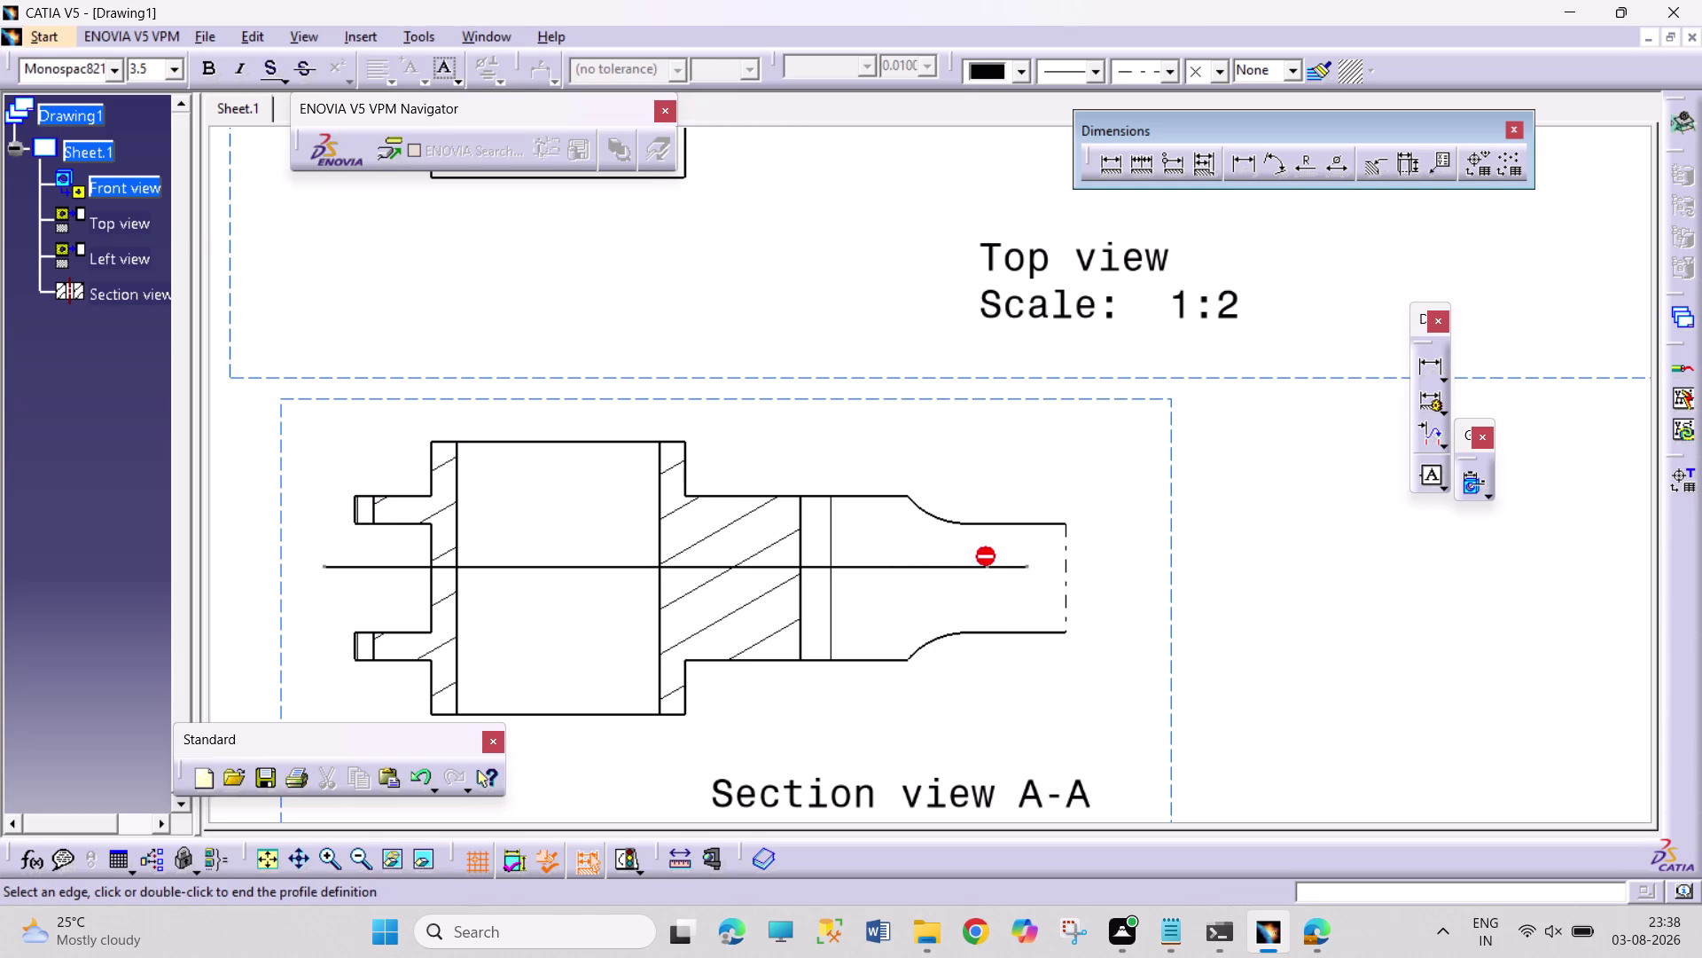
double_click(995, 565)
scroll(down, 3)
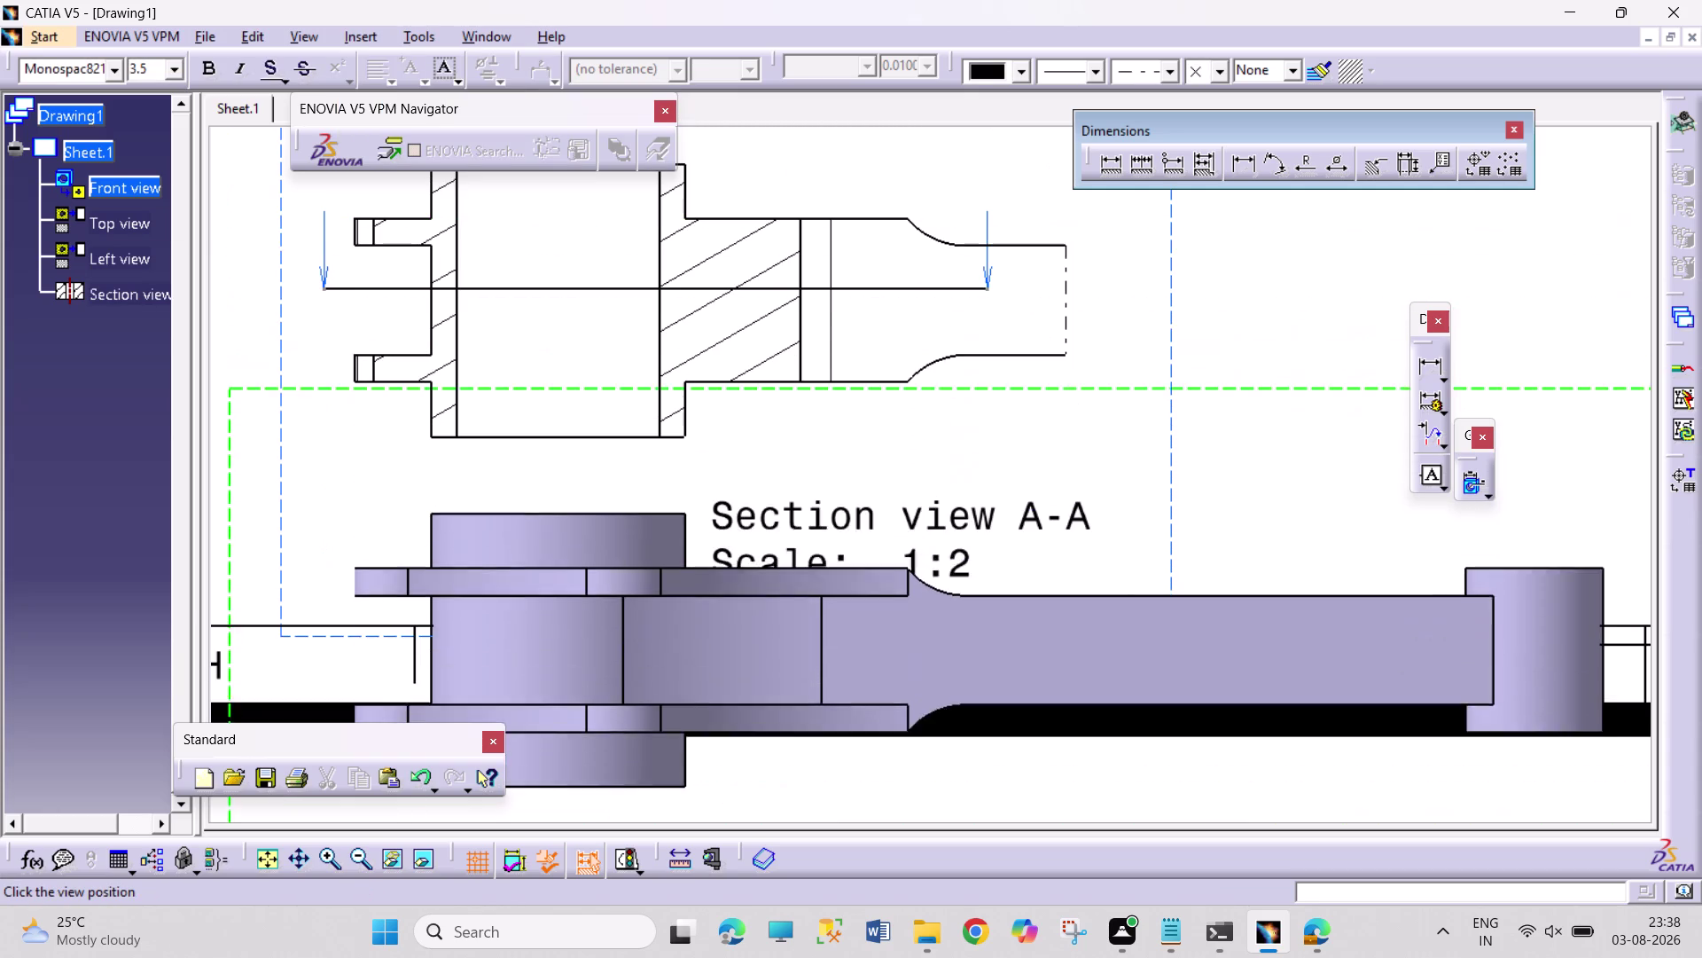
key(Escape)
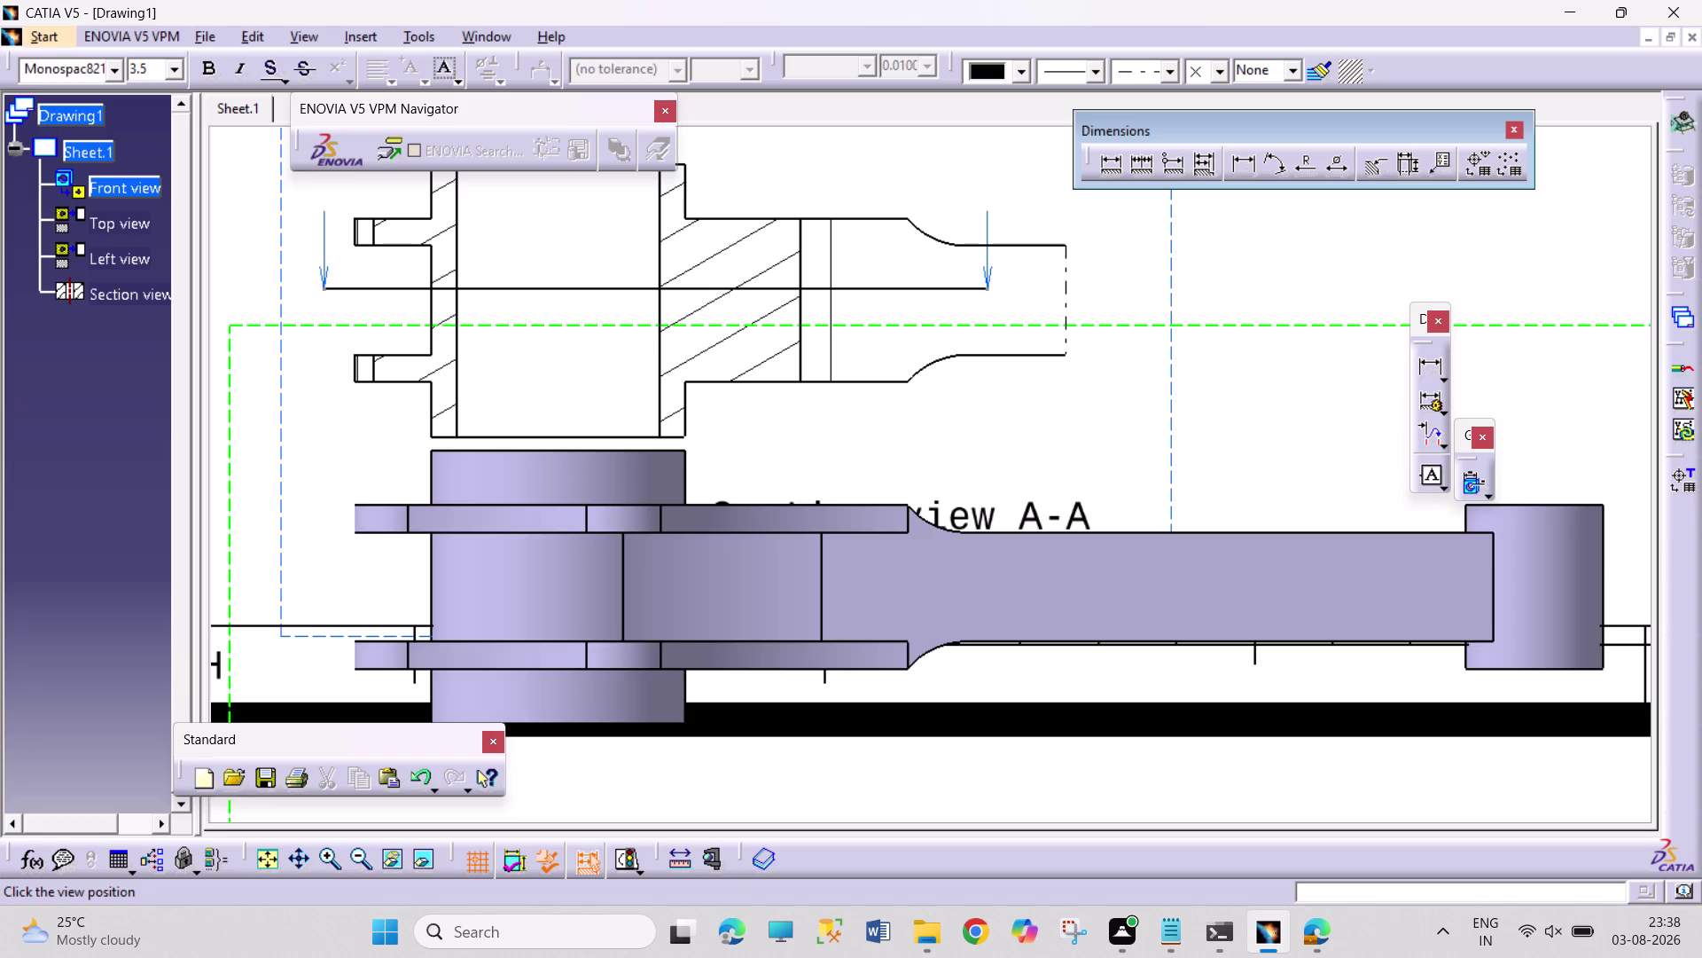
key(Escape)
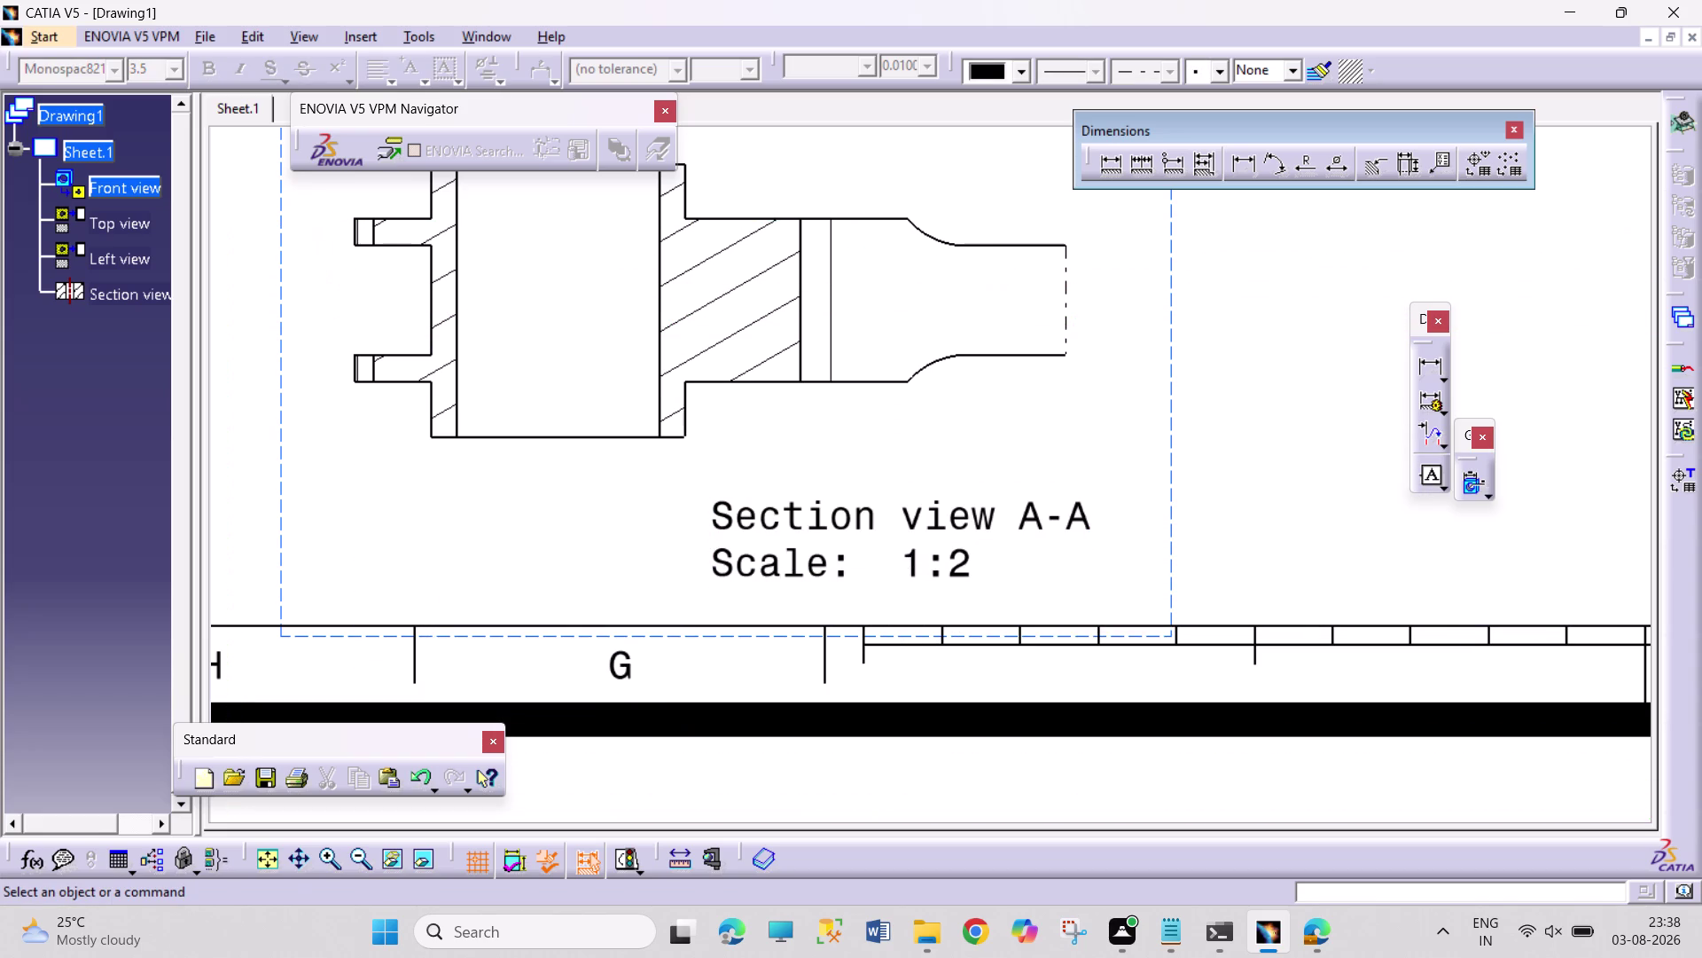
click(328, 34)
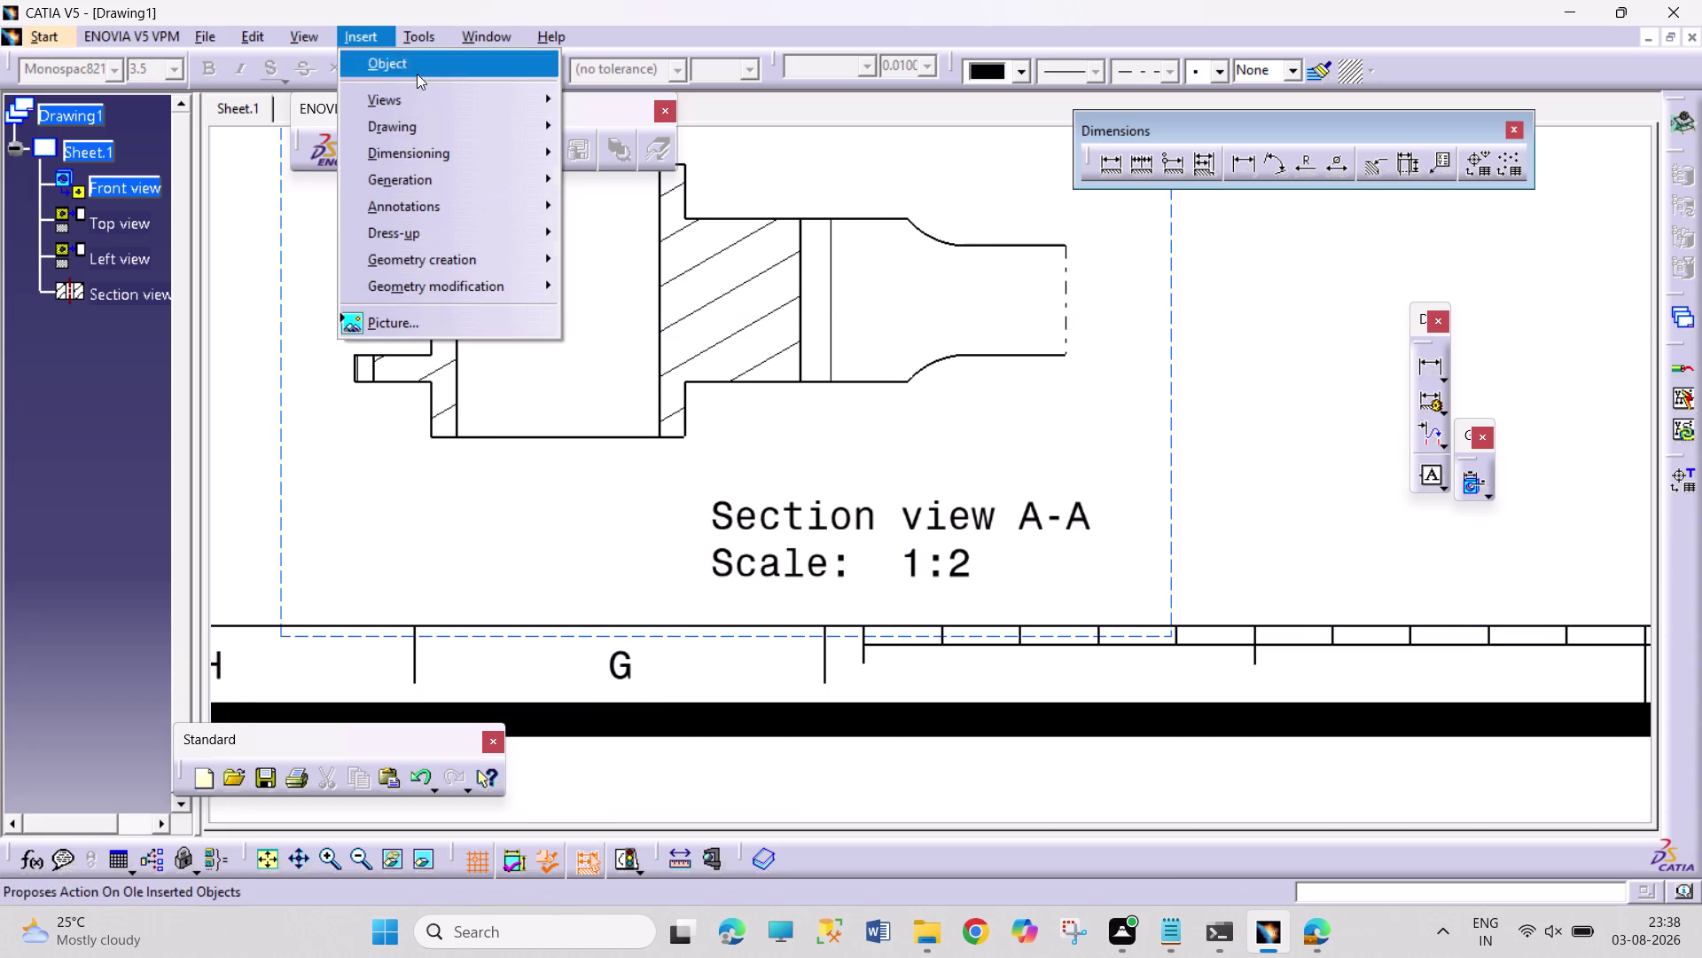
drag(408, 98, 416, 100)
click(638, 126)
click(750, 132)
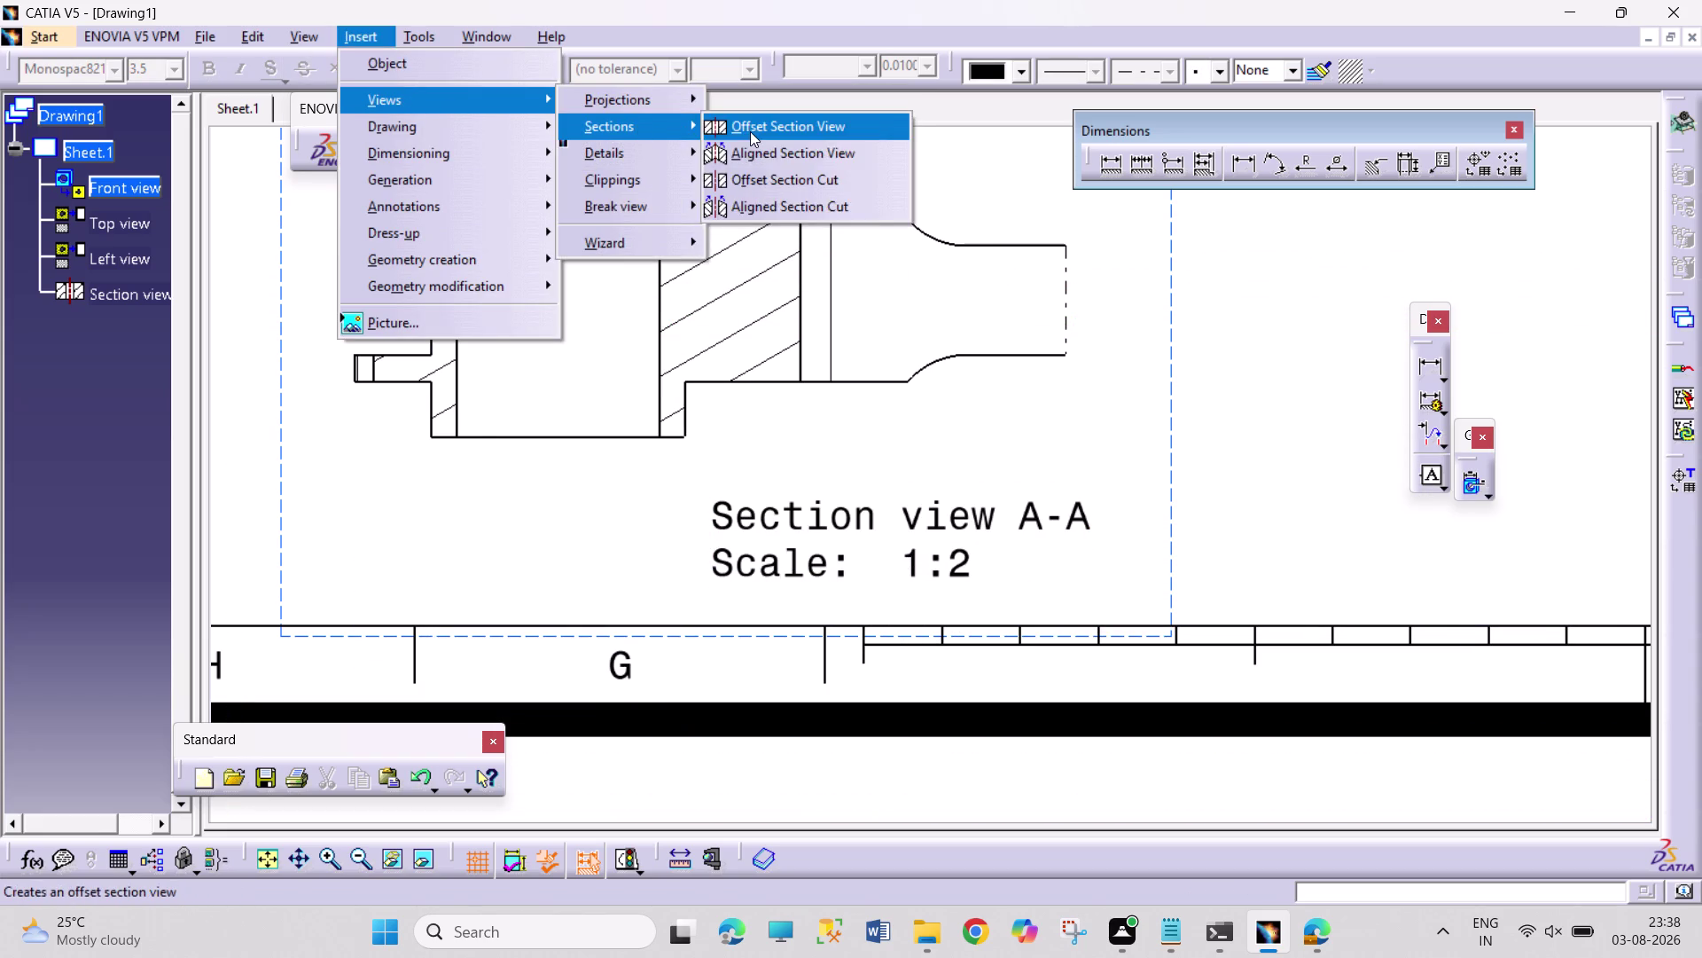
click(346, 305)
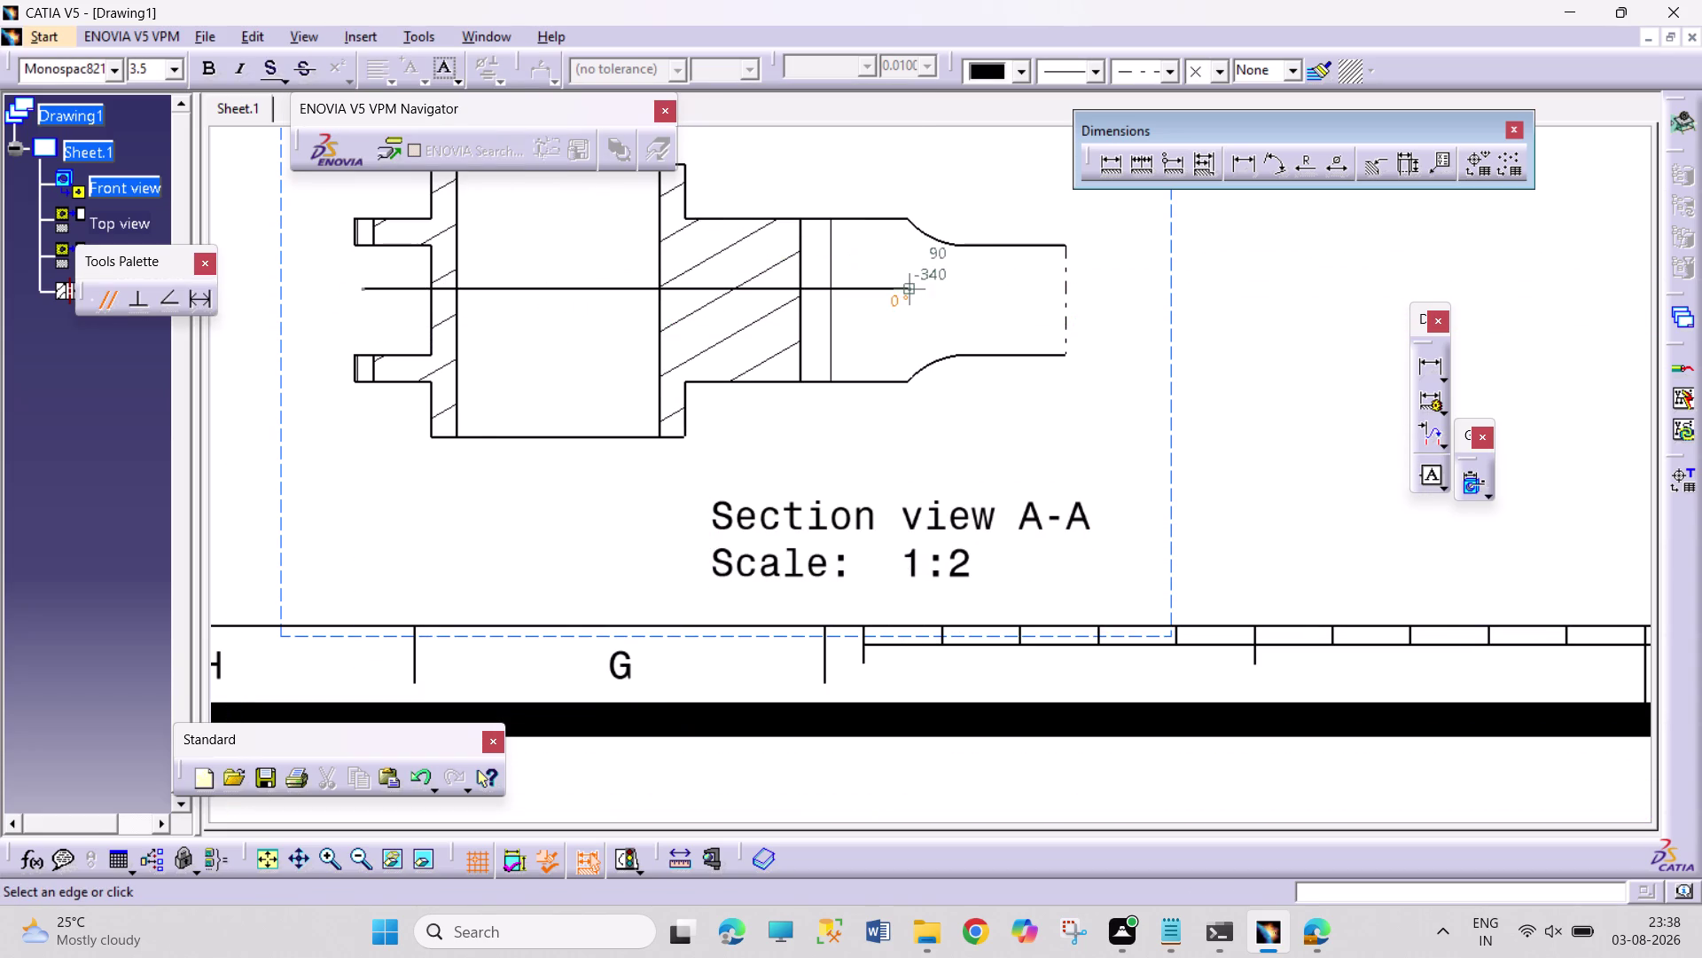
double_click(926, 280)
click(940, 508)
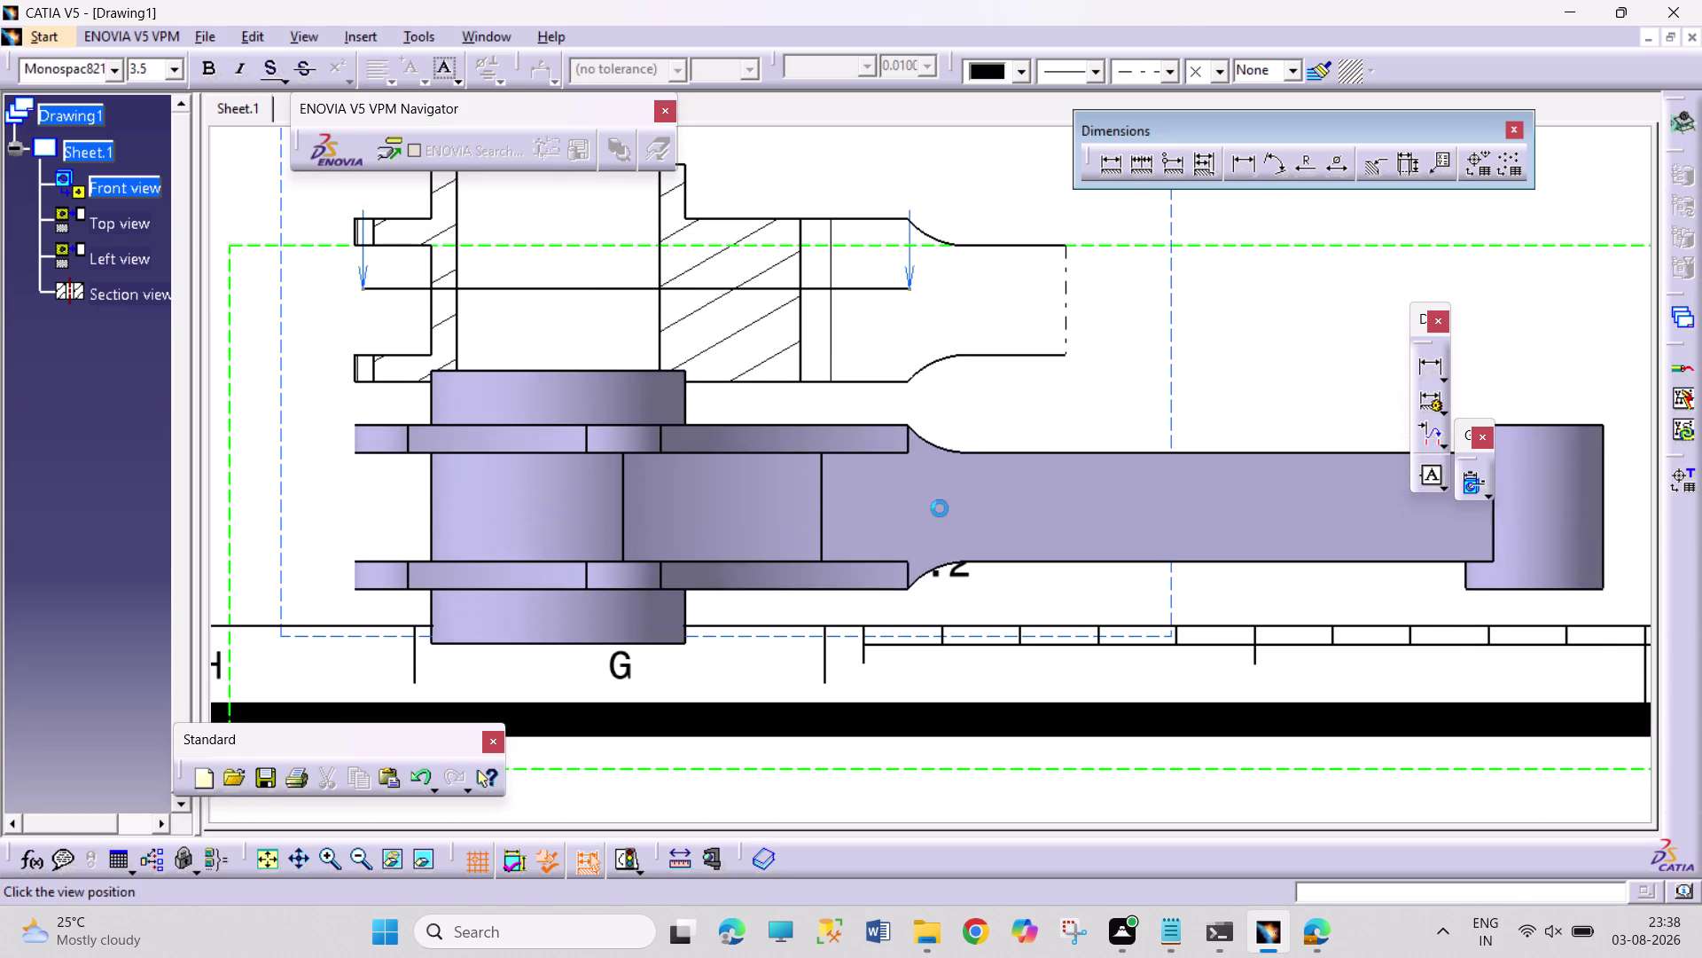
click(999, 508)
scroll(down, 3)
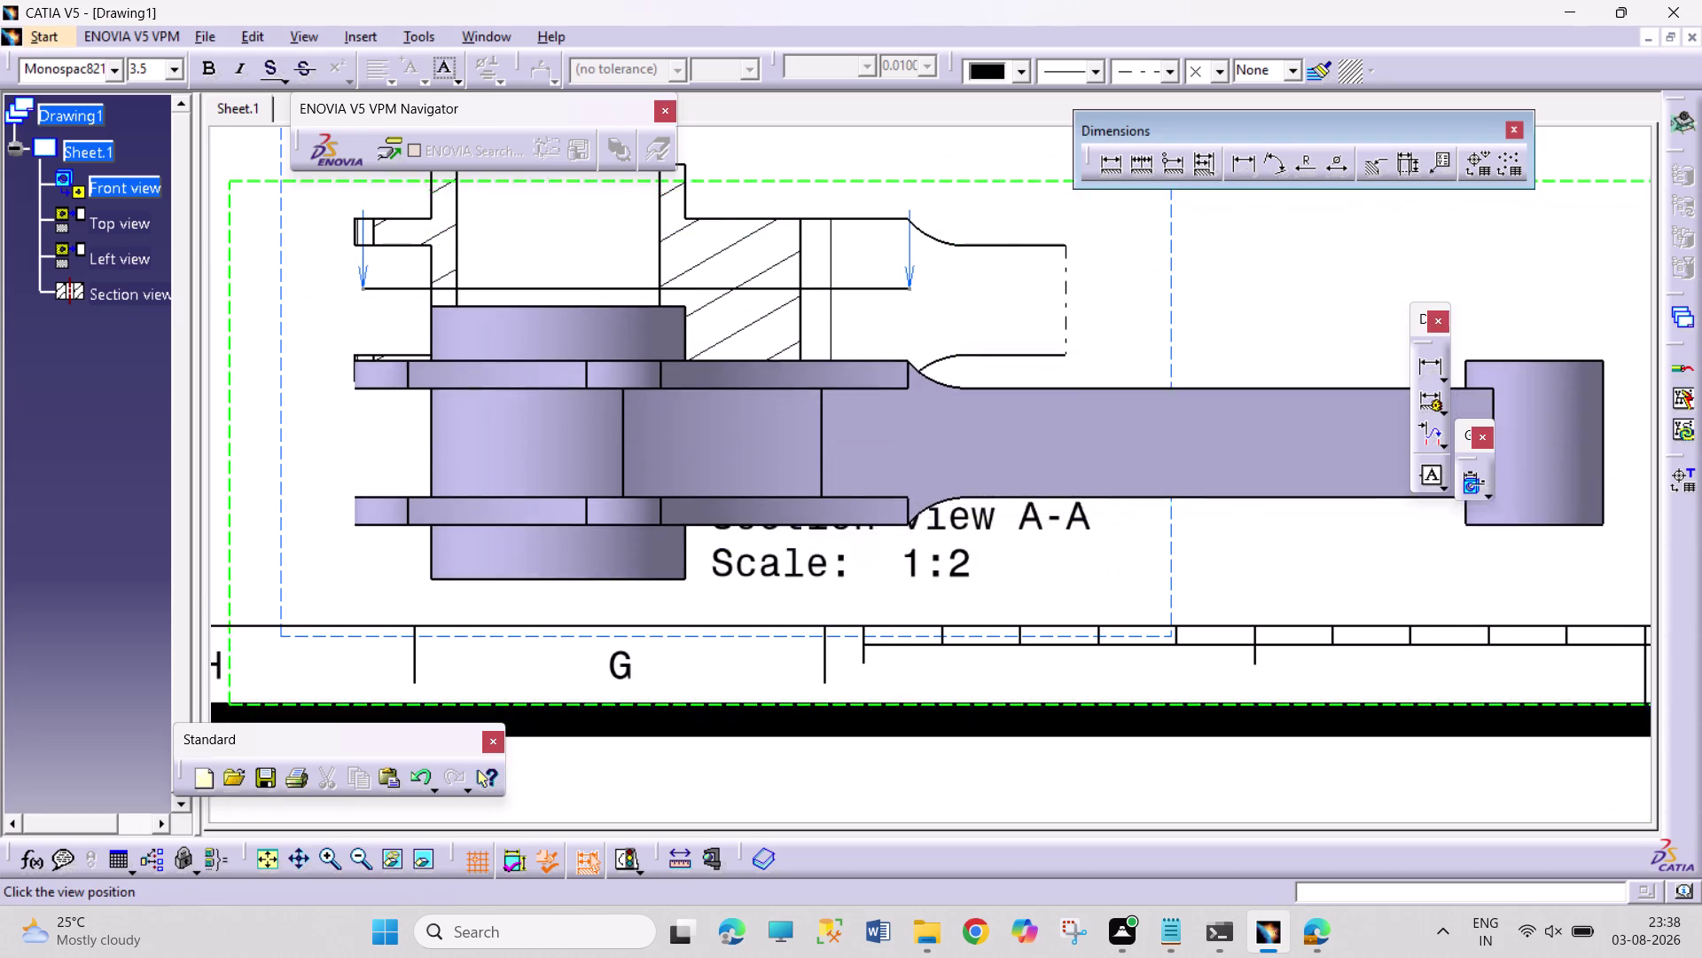
scroll(up, 3)
scroll(up, 3)
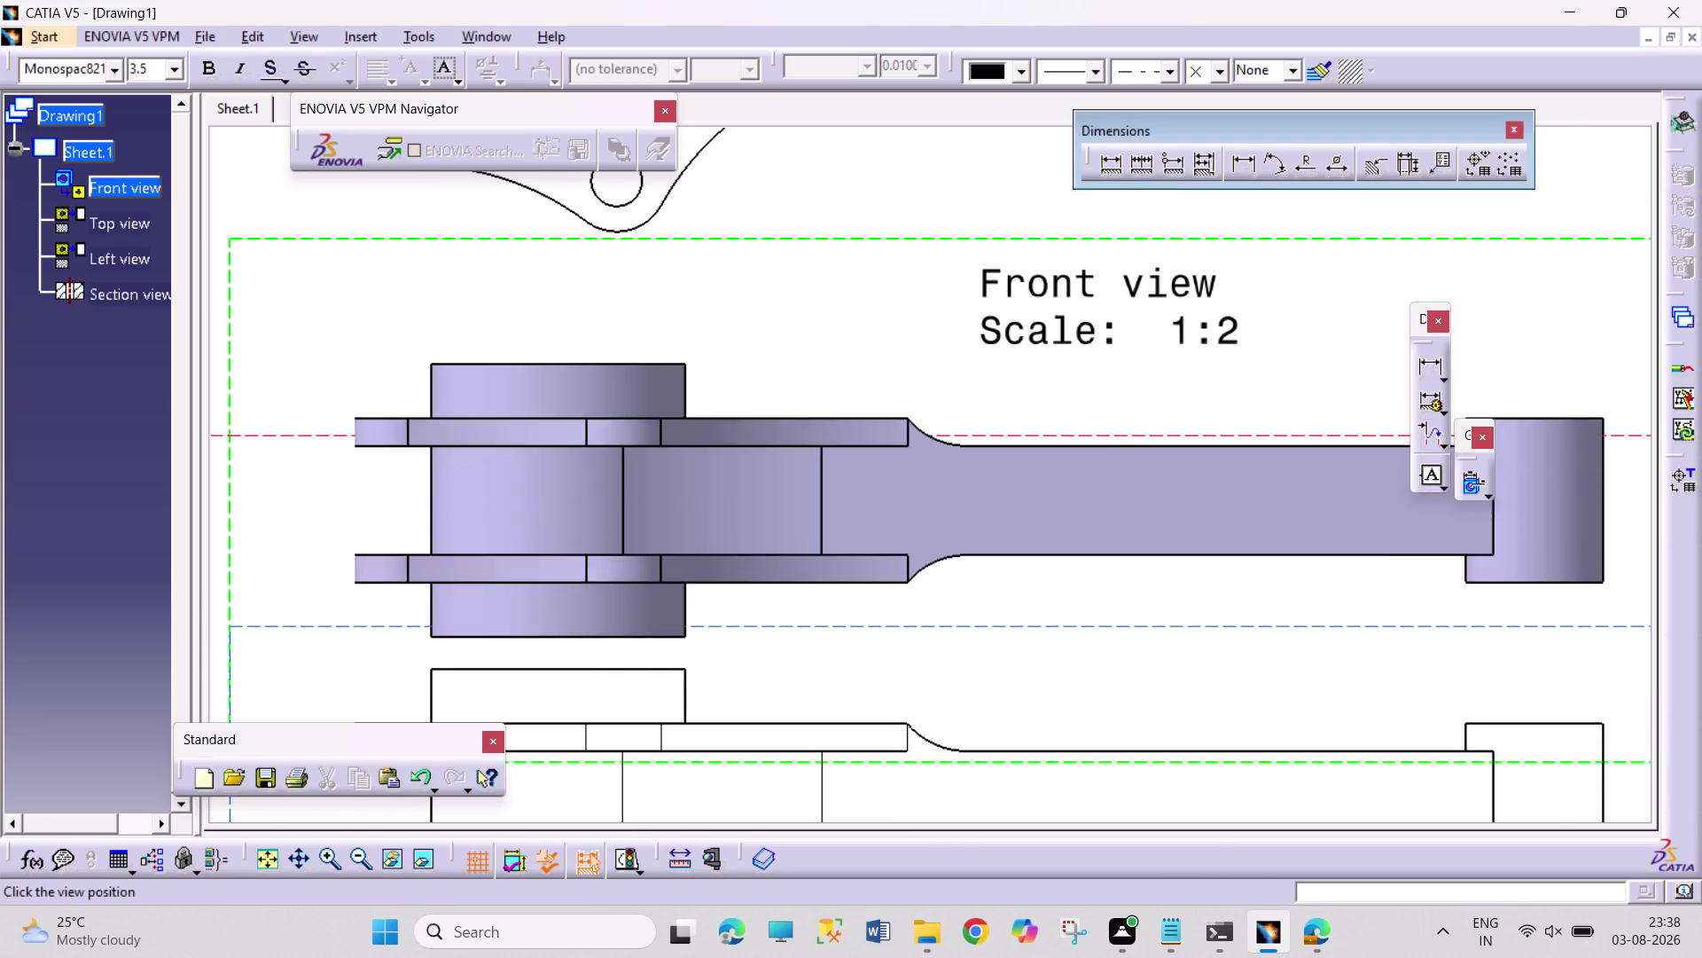
scroll(down, 3)
click(1035, 509)
click(1005, 507)
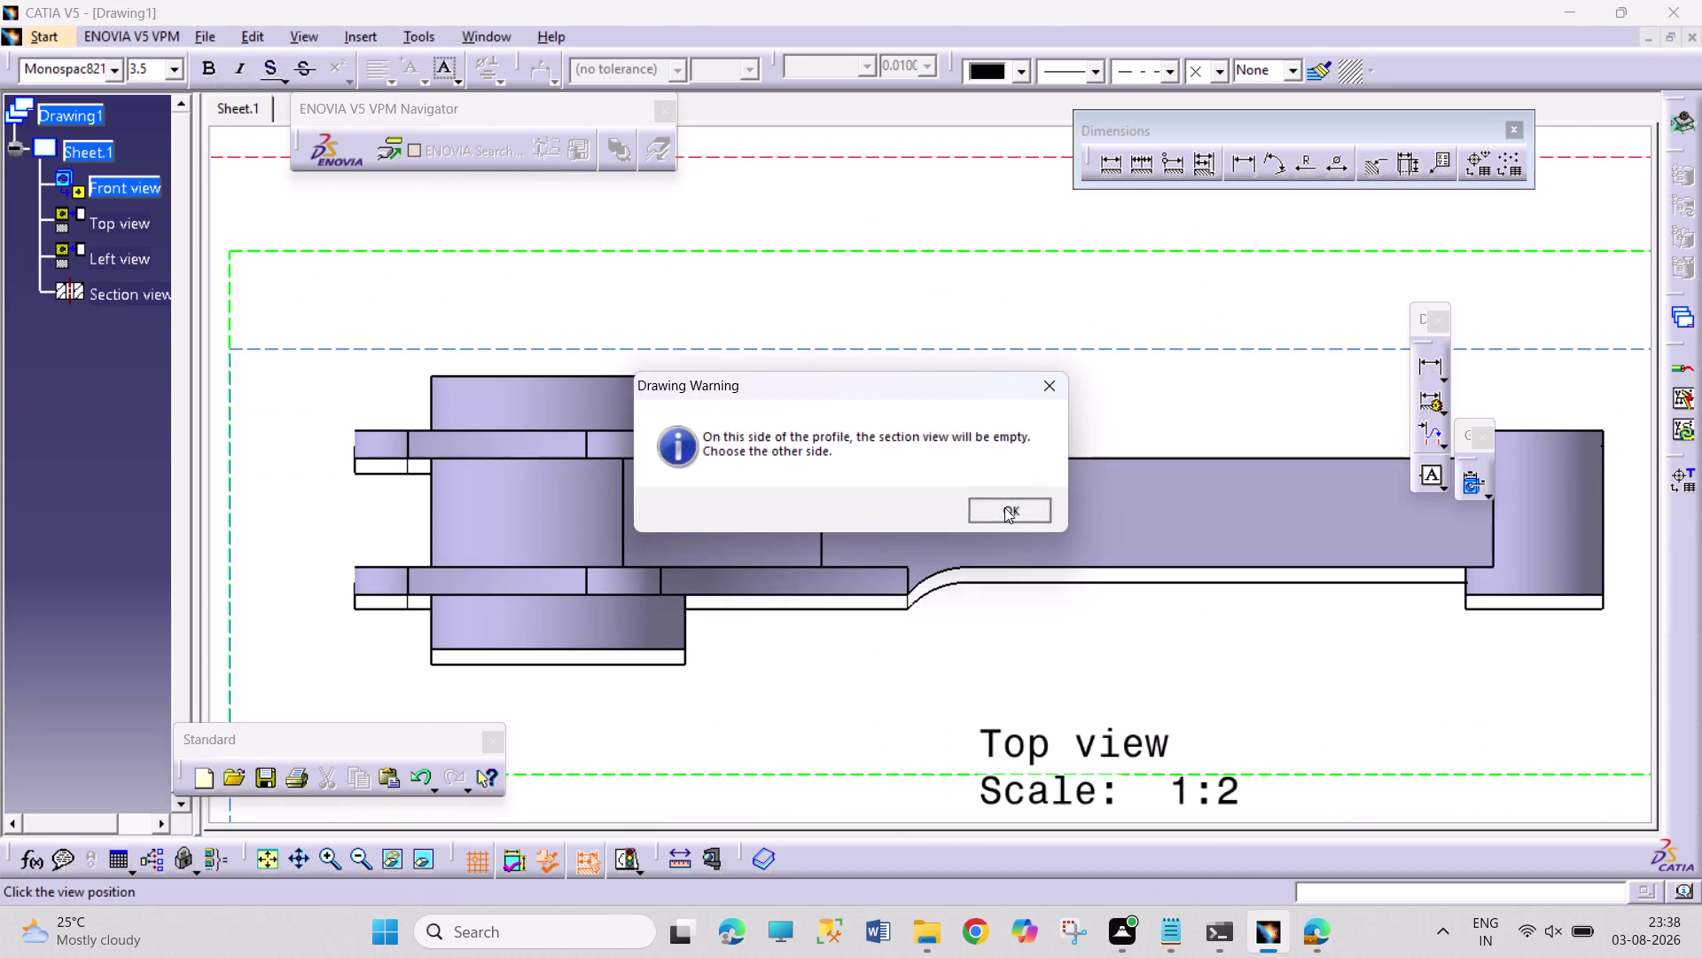
scroll(down, 3)
scroll(down, 3)
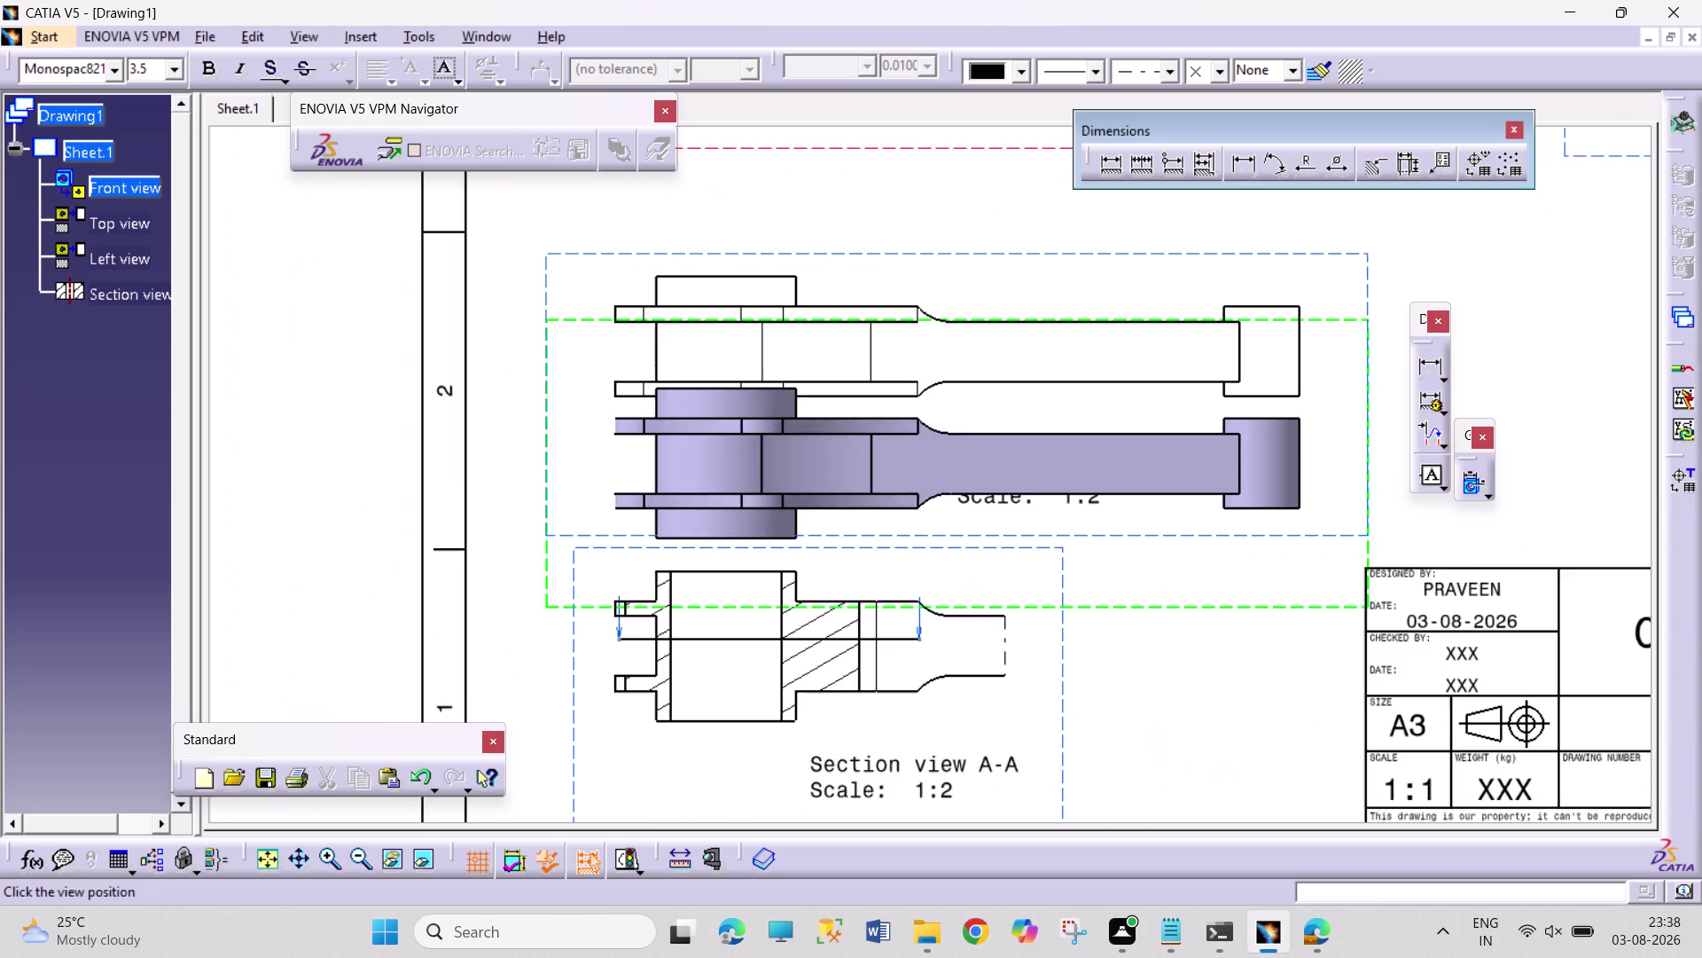
scroll(down, 3)
key(Escape)
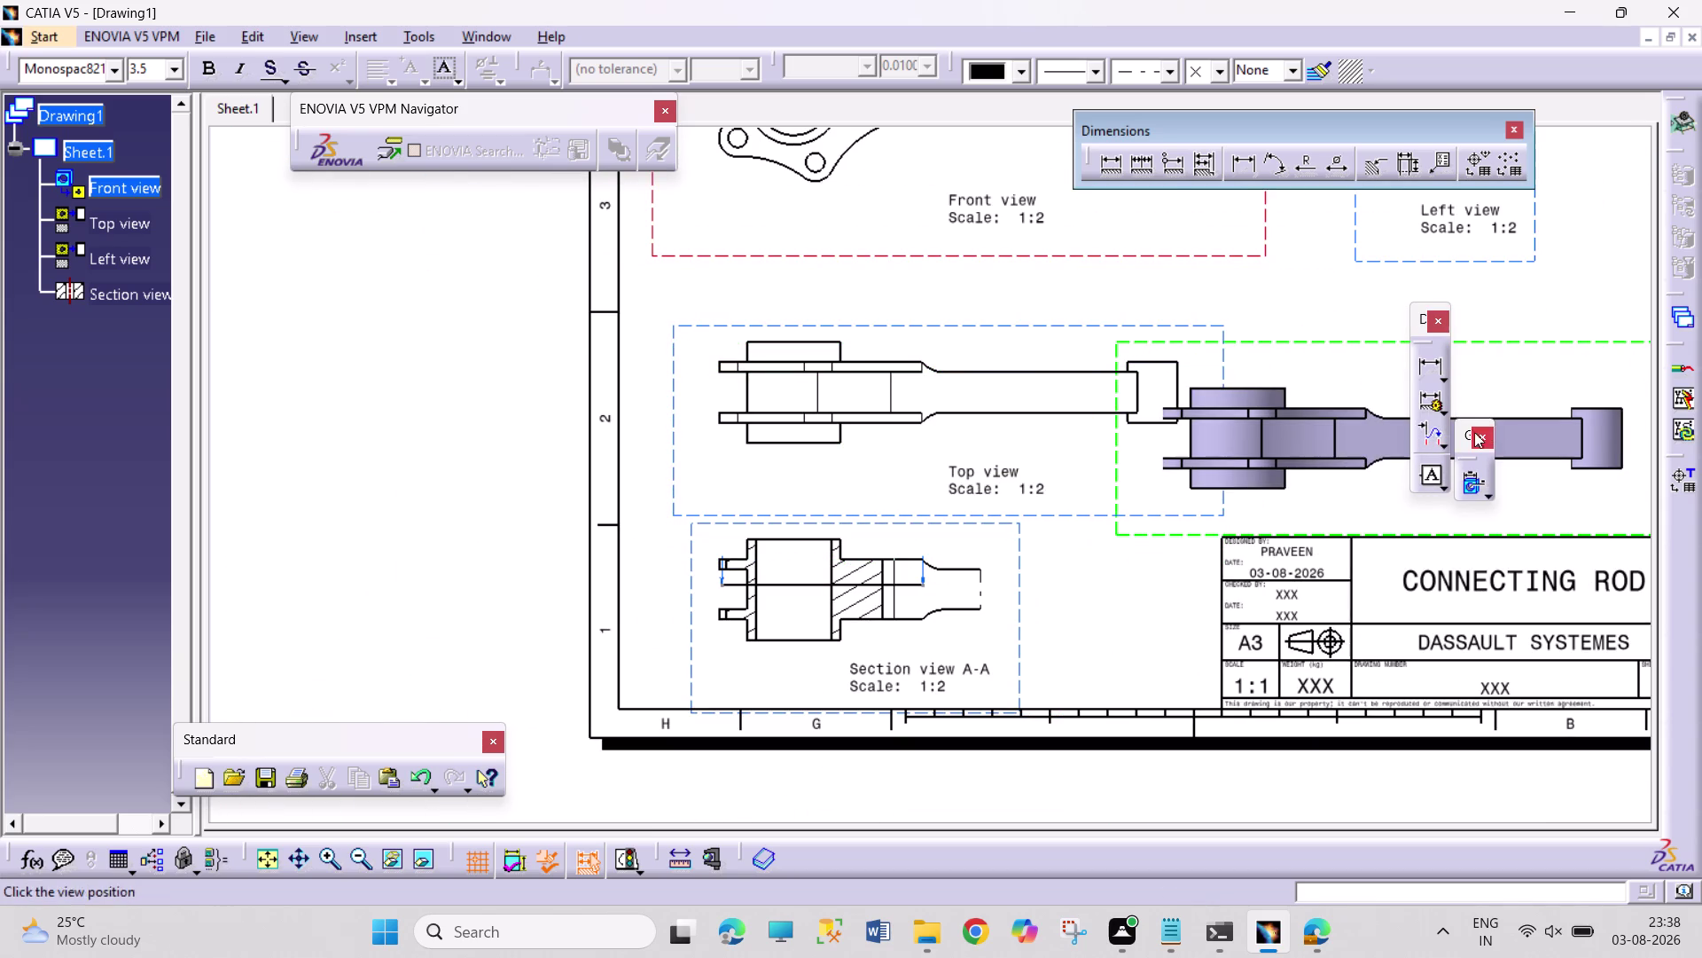
key(Escape)
scroll(down, 3)
key(Escape)
key(Escape)
scroll(up, 3)
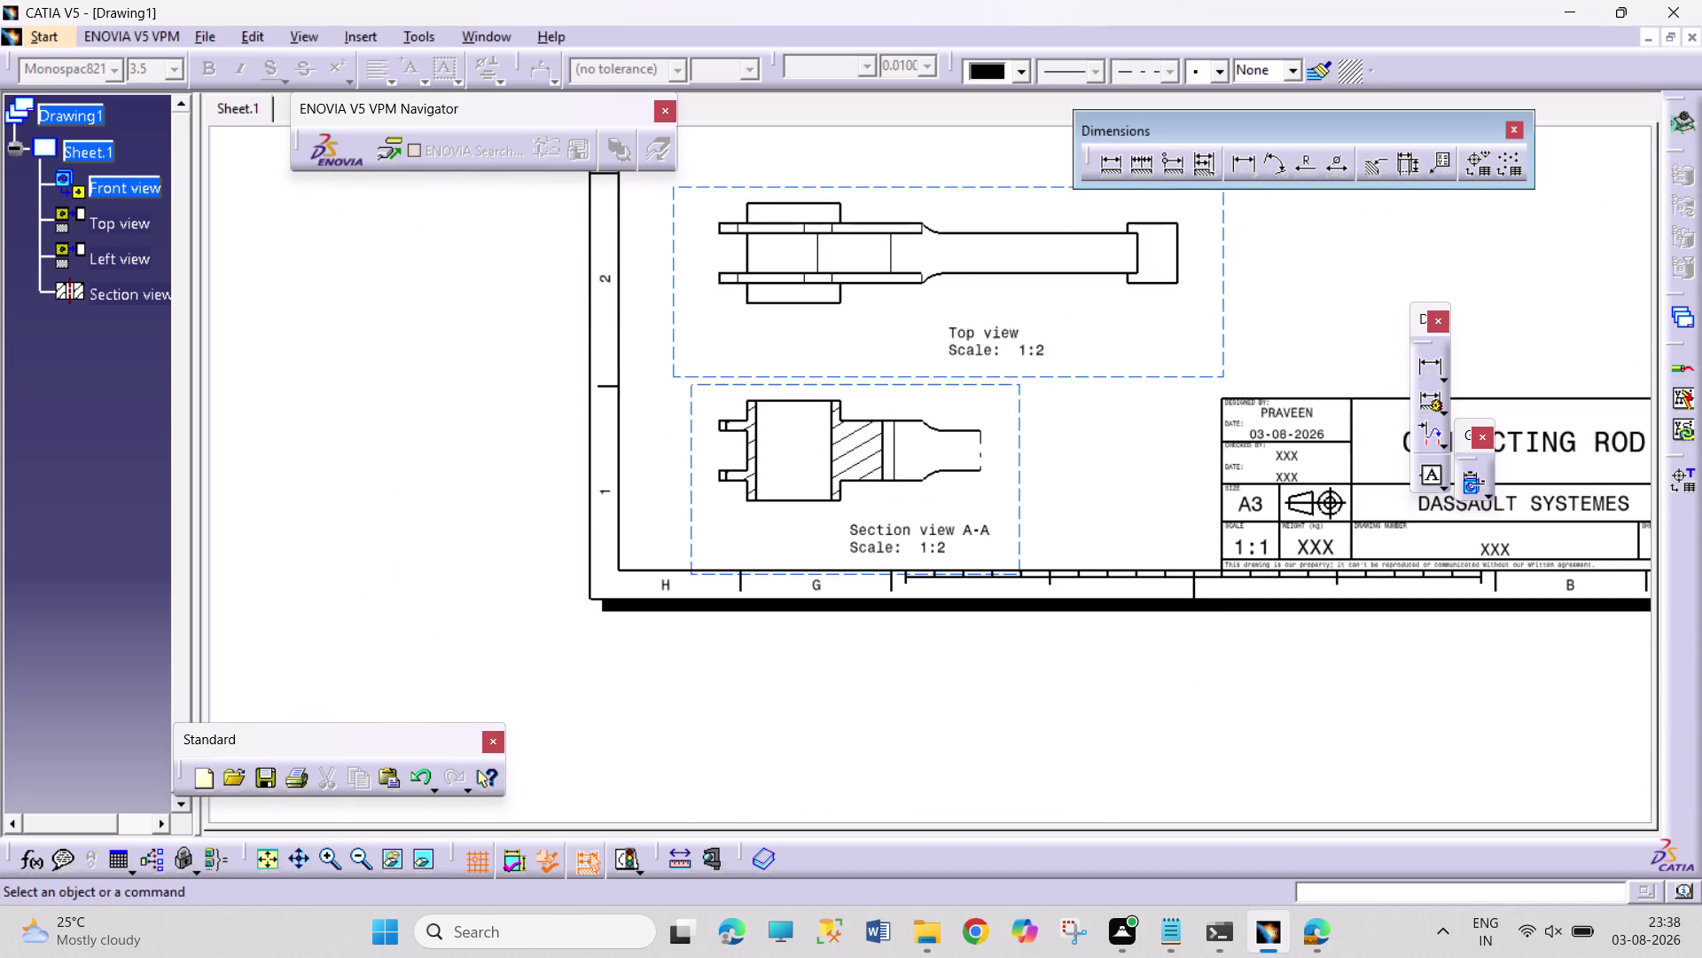
Activate Section view A-A and try deleting its axis.
scroll(up, 3)
scroll(down, 3)
scroll(up, 3)
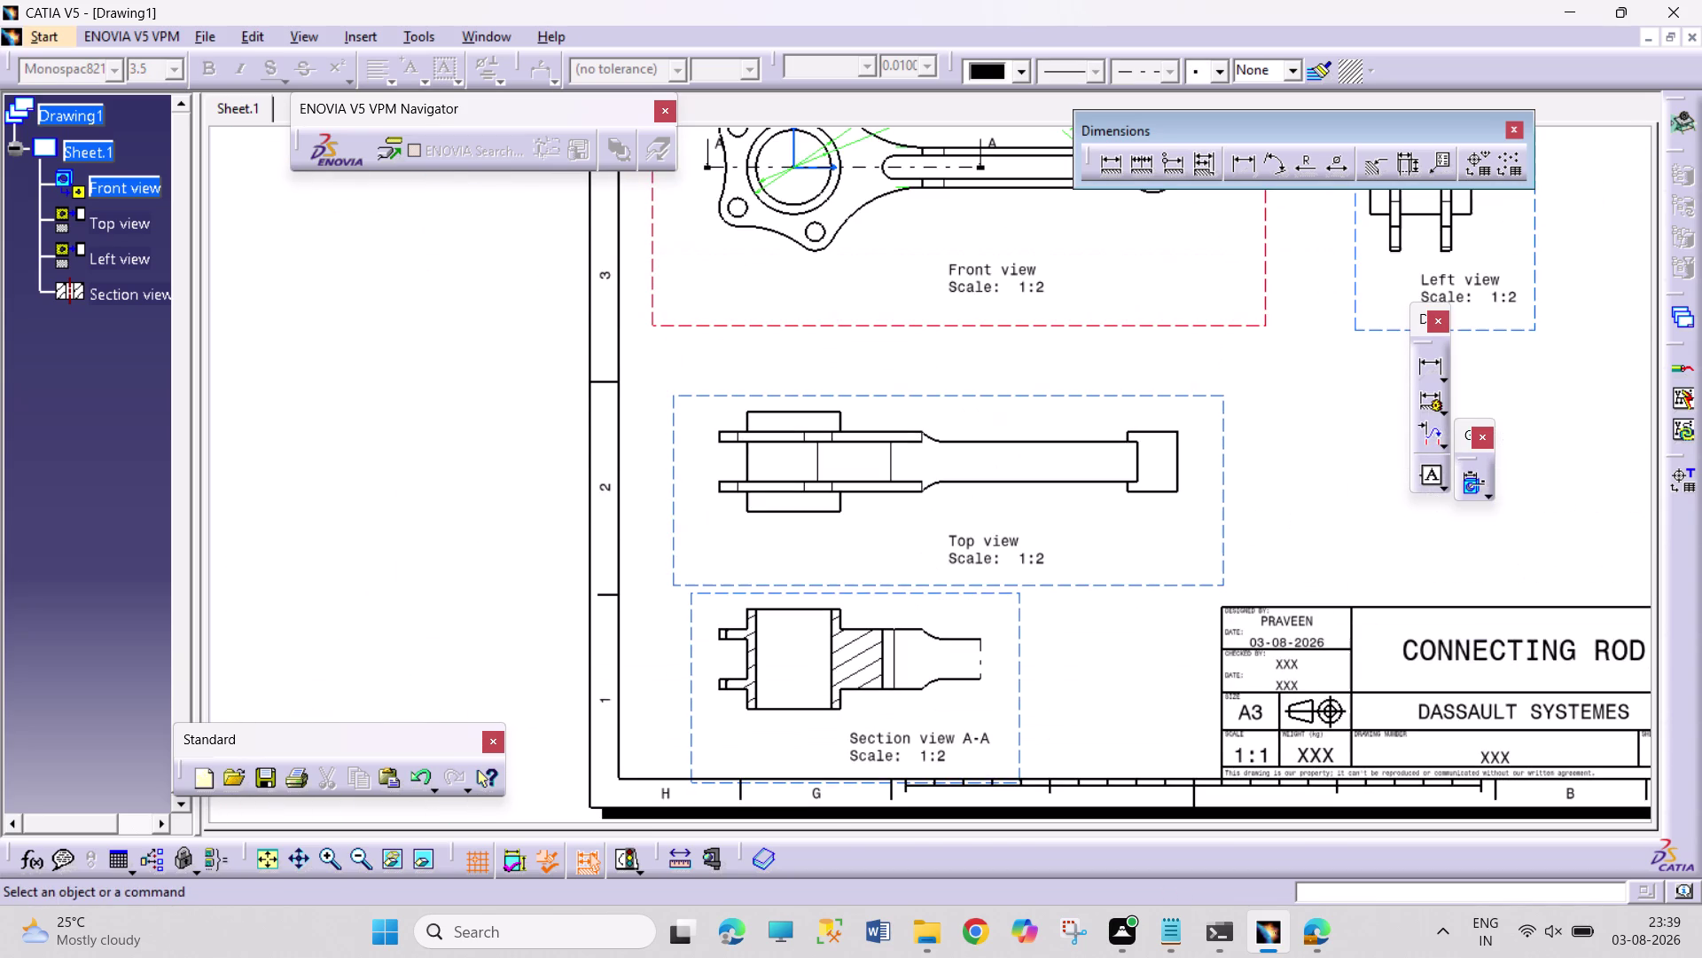
scroll(down, 3)
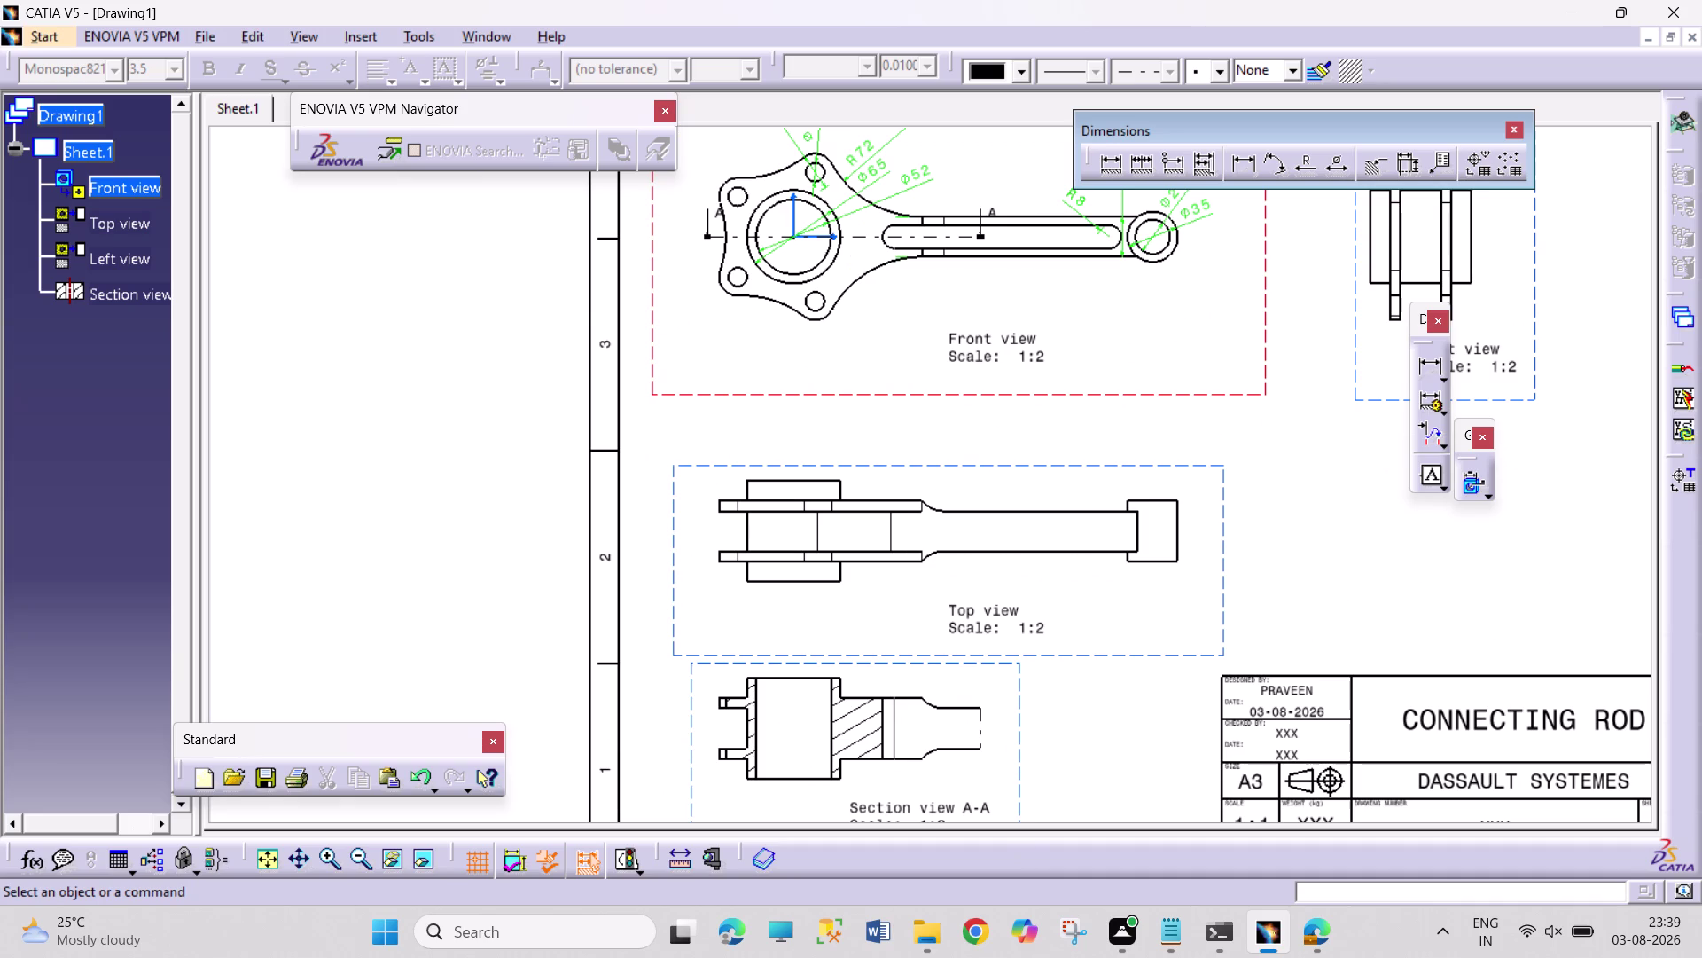
click(1013, 702)
double_click(1020, 704)
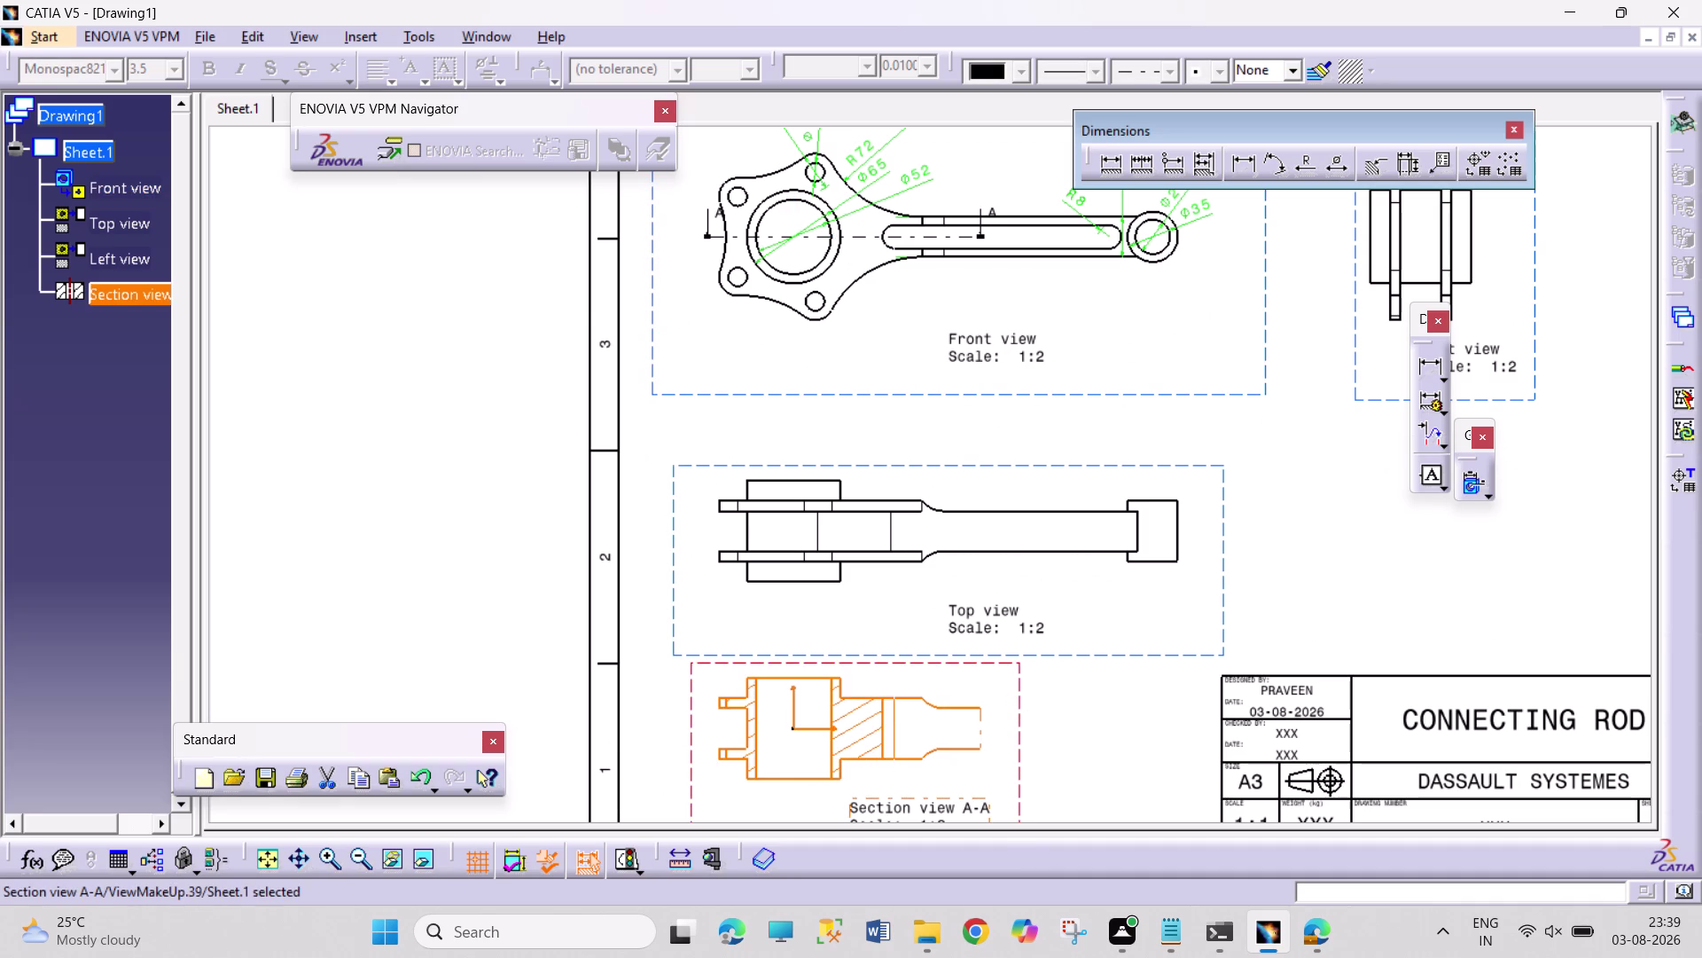
click(796, 703)
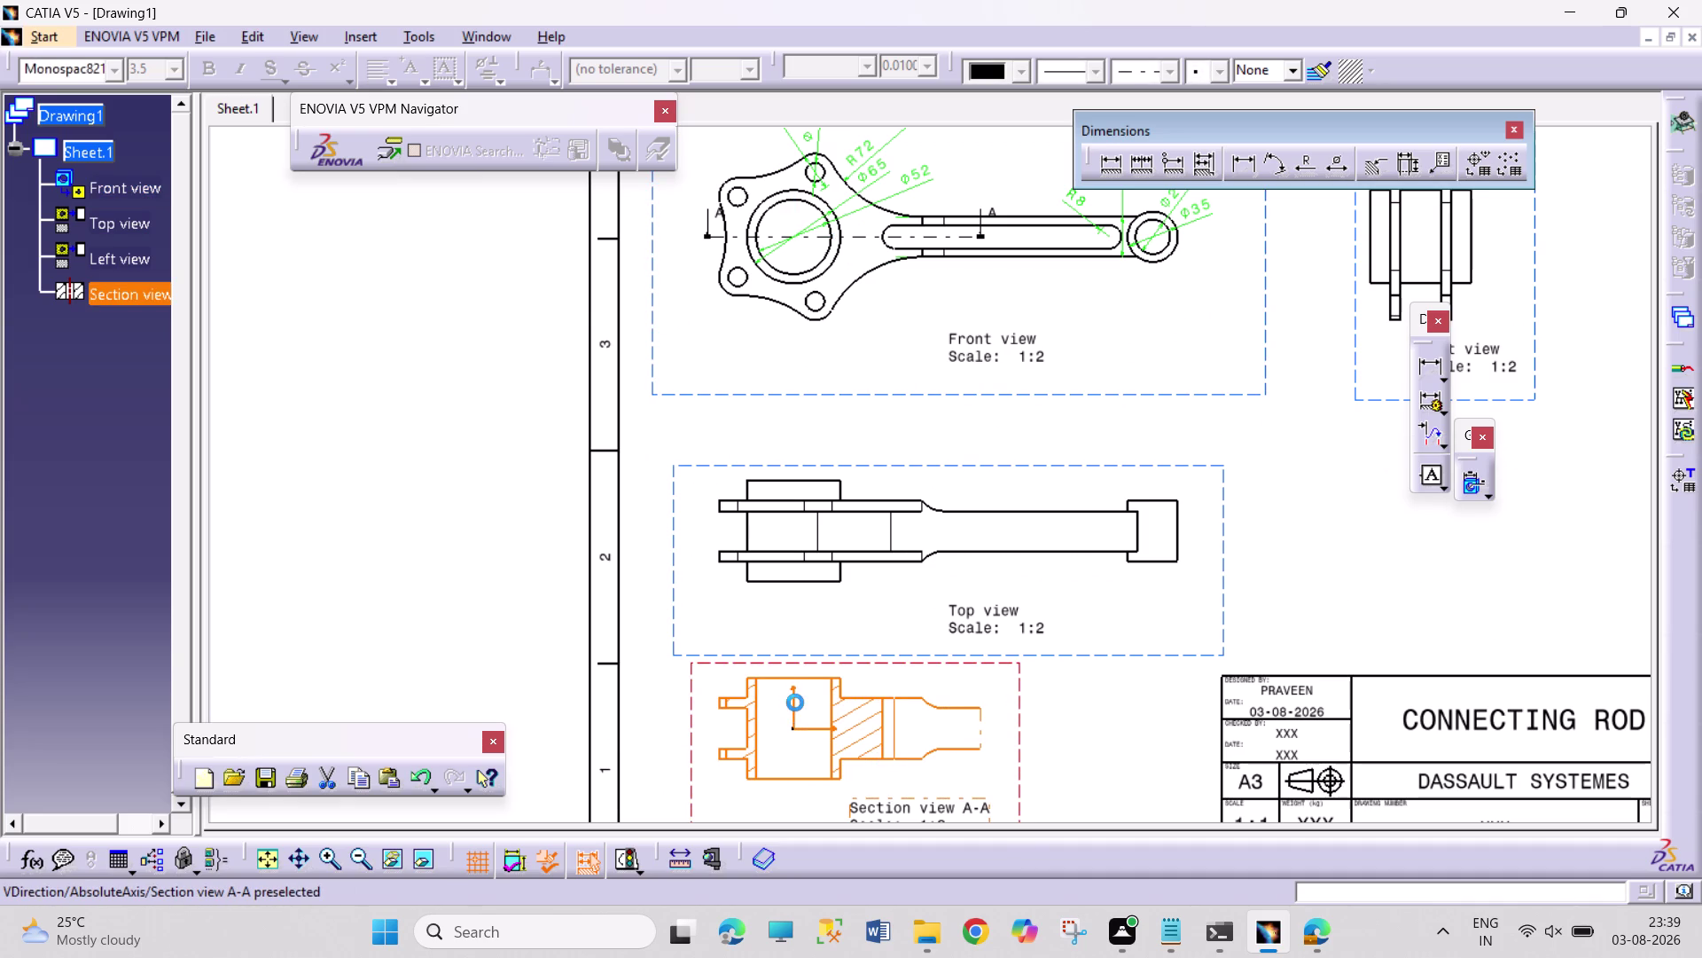
drag(796, 707, 801, 741)
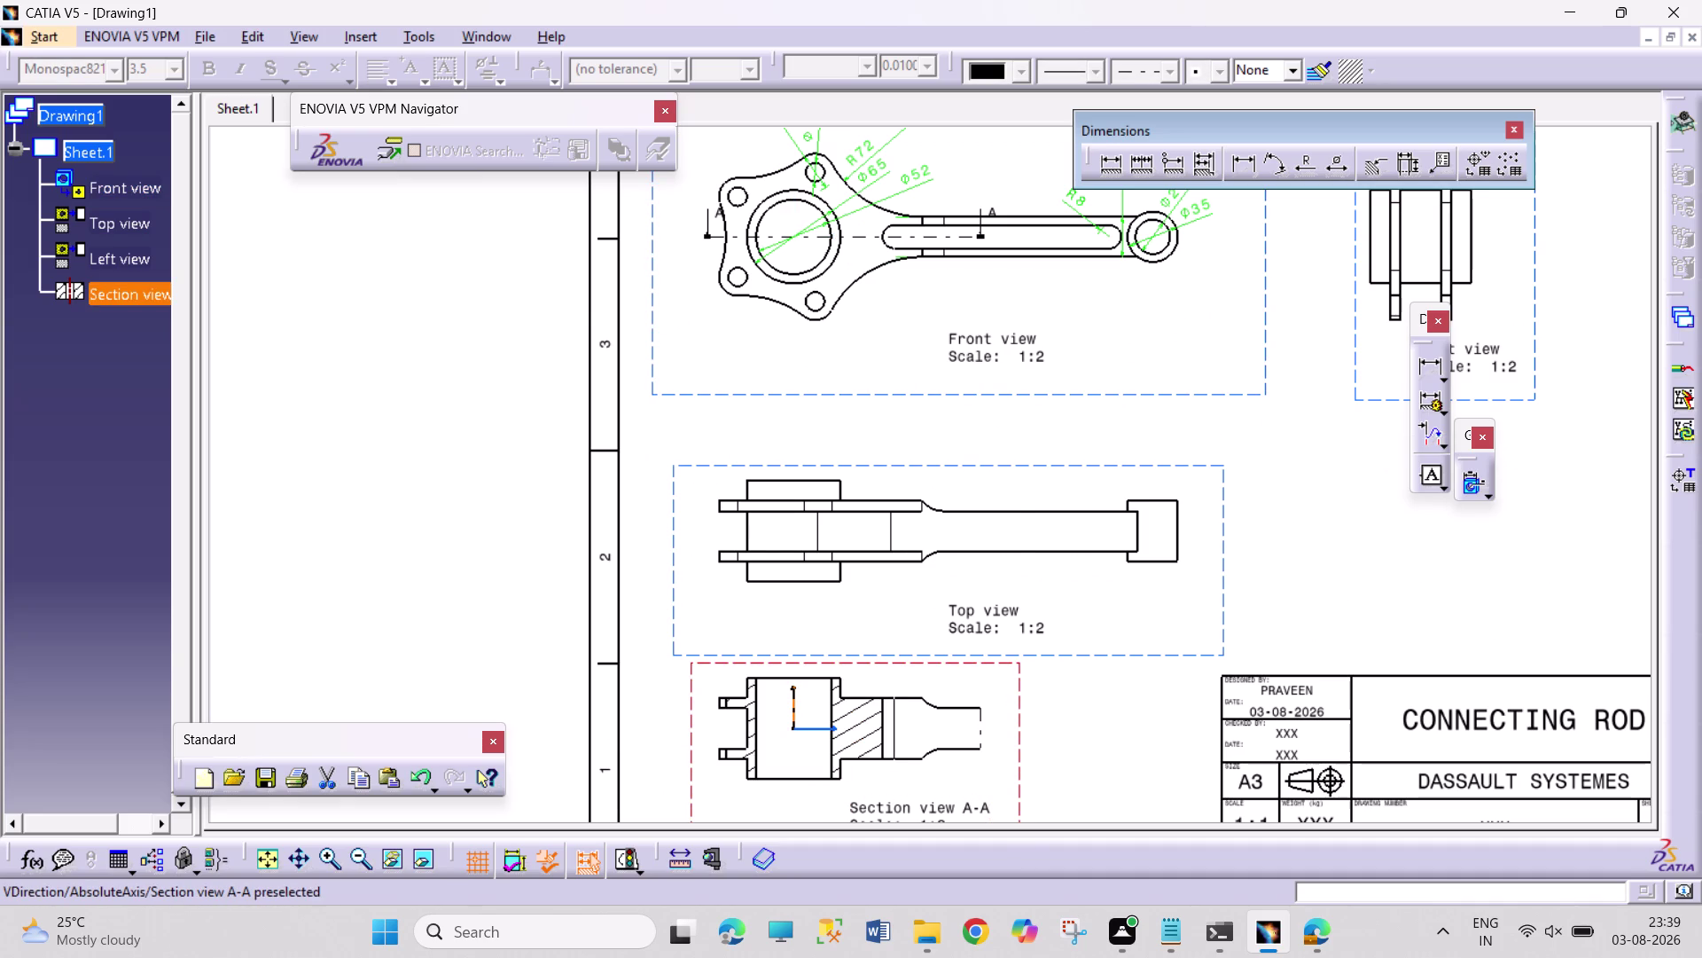
right_click(795, 710)
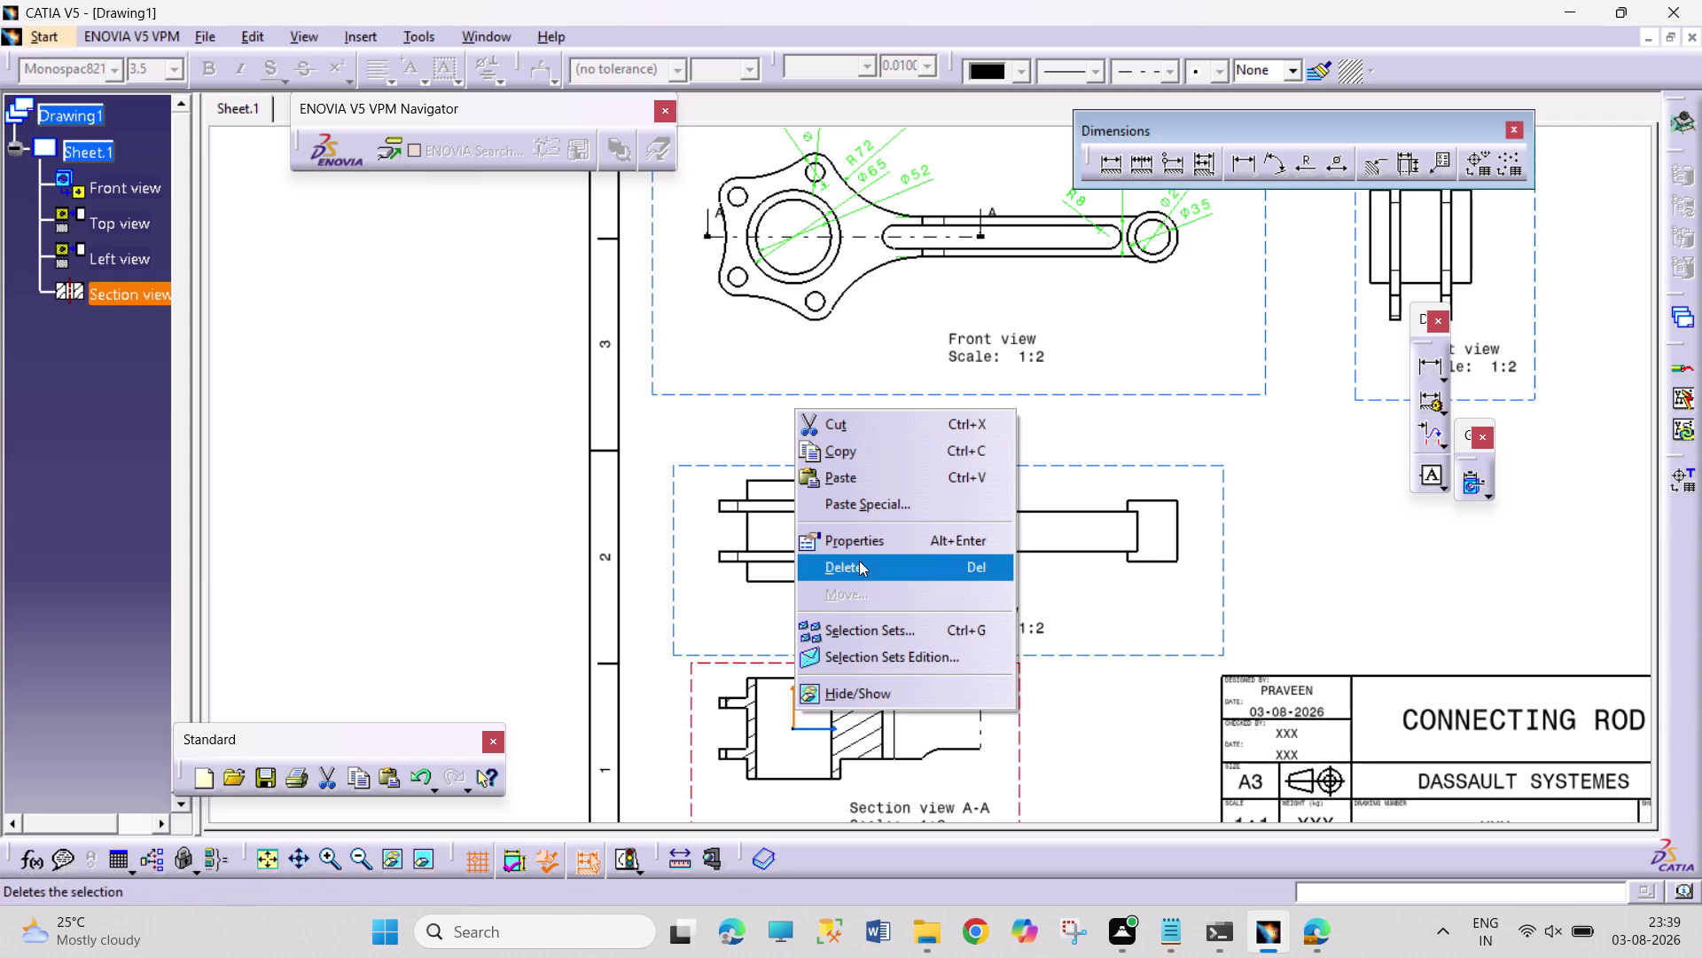
click(810, 744)
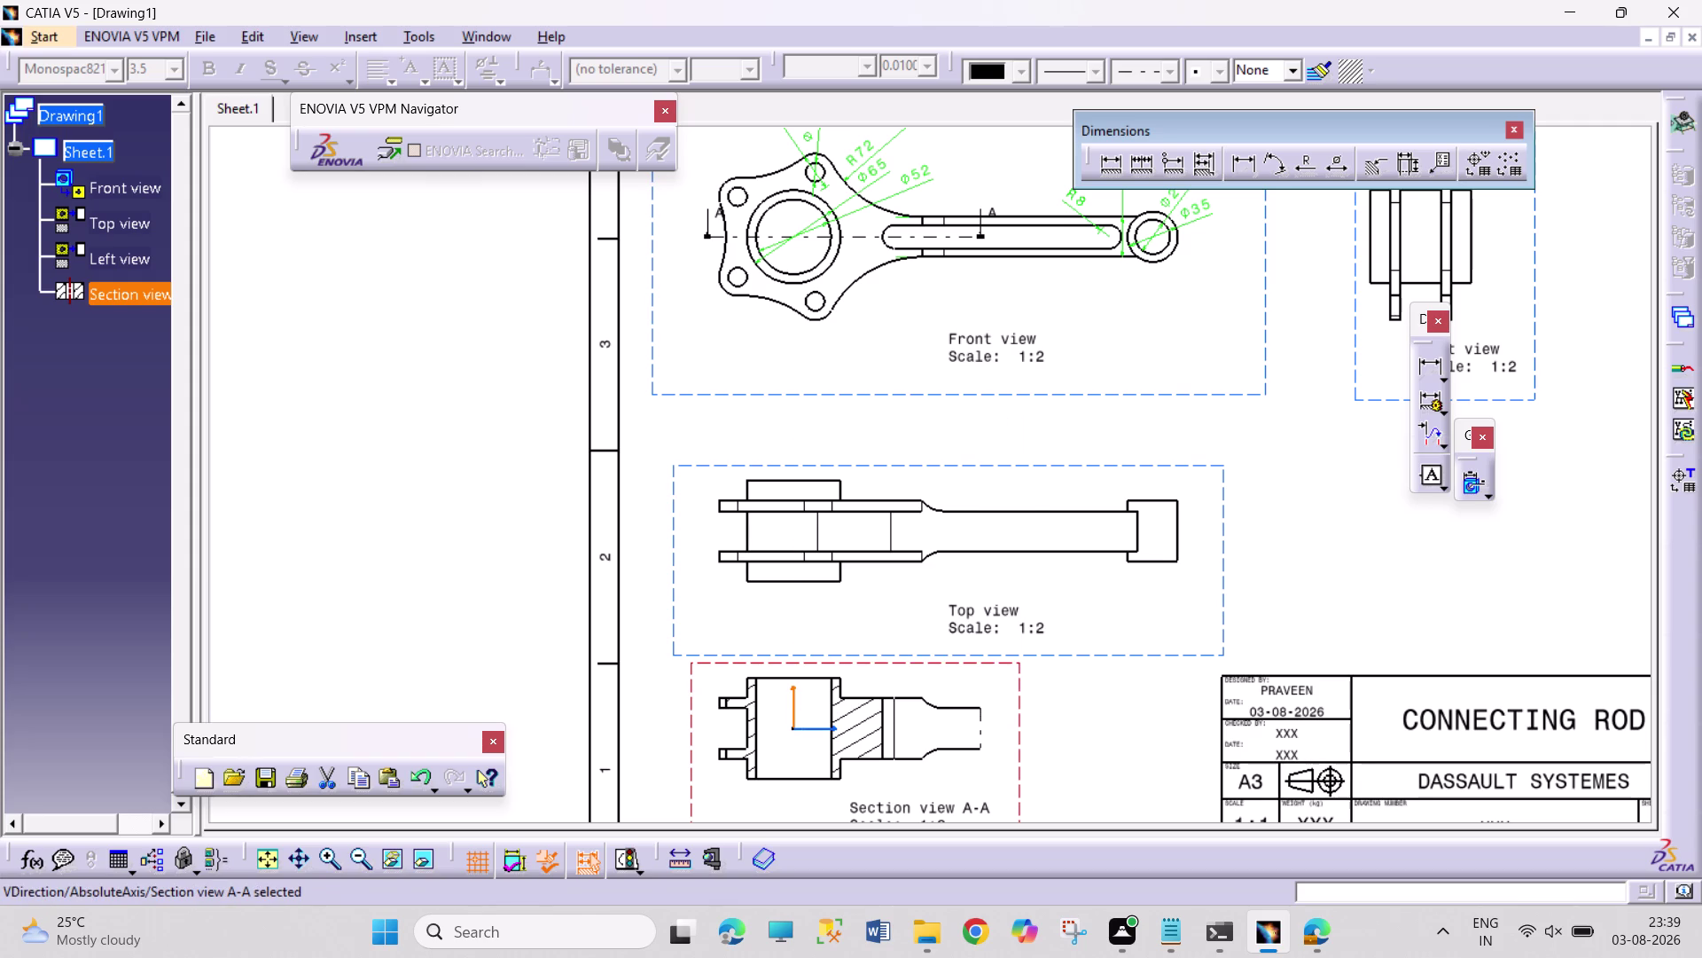
Select the section view's vertical and horizontal axes and try hiding them.
click(800, 718)
click(800, 730)
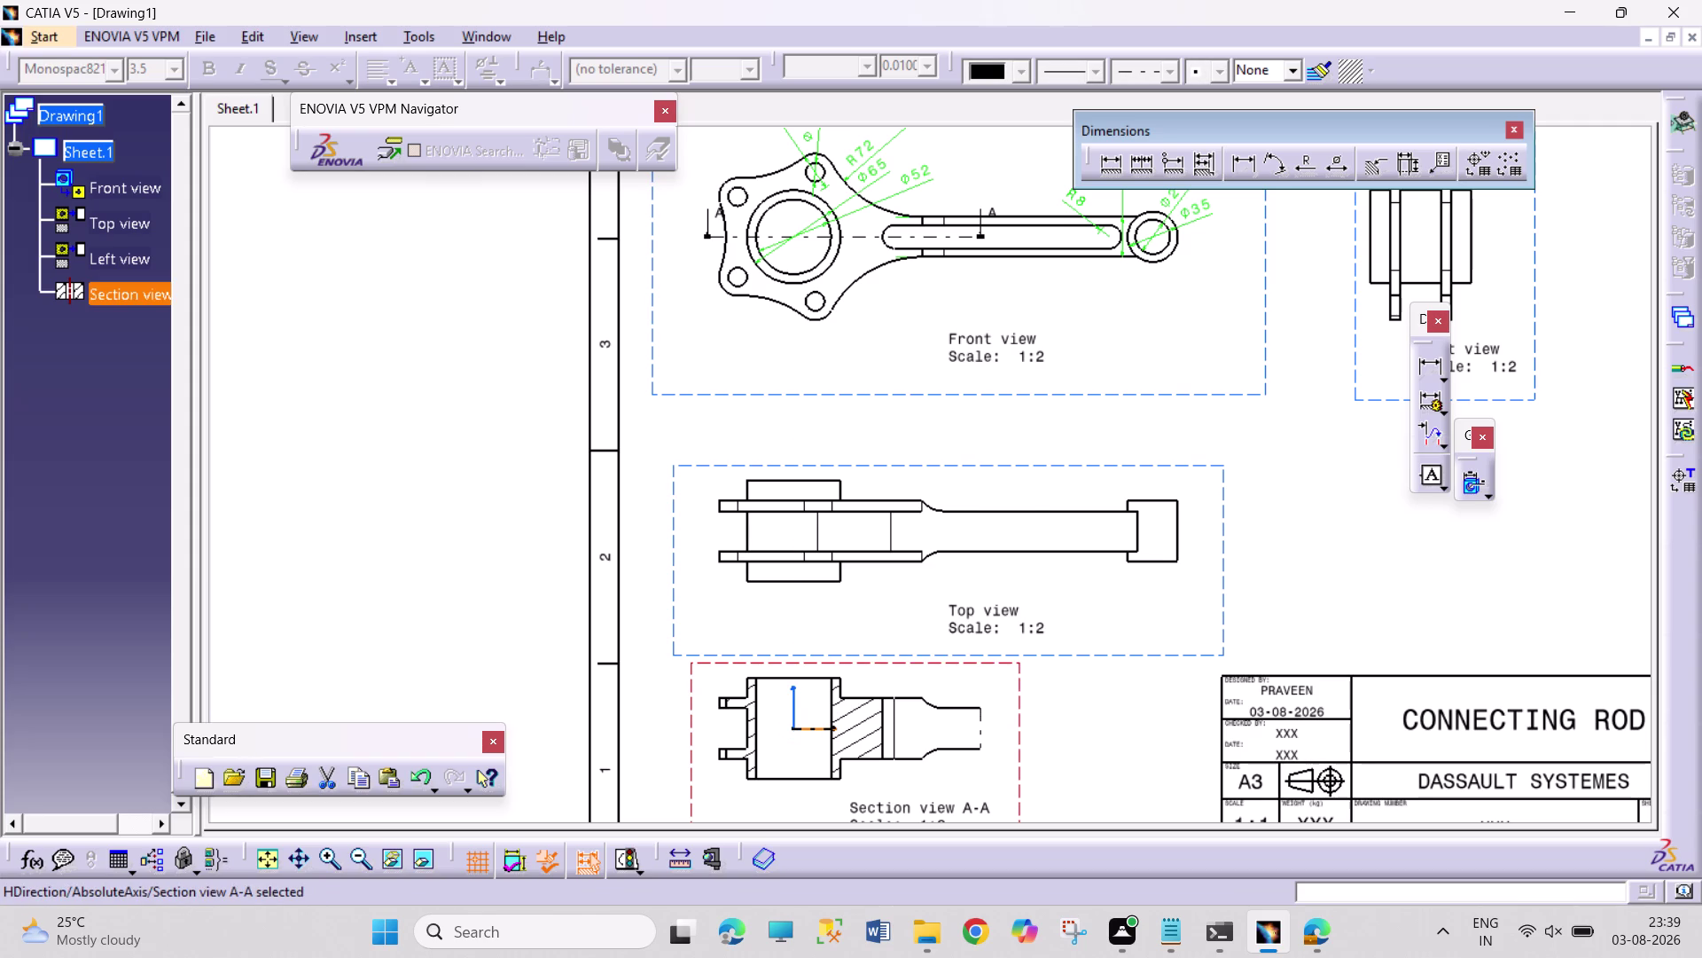
double_click(797, 729)
right_click(797, 729)
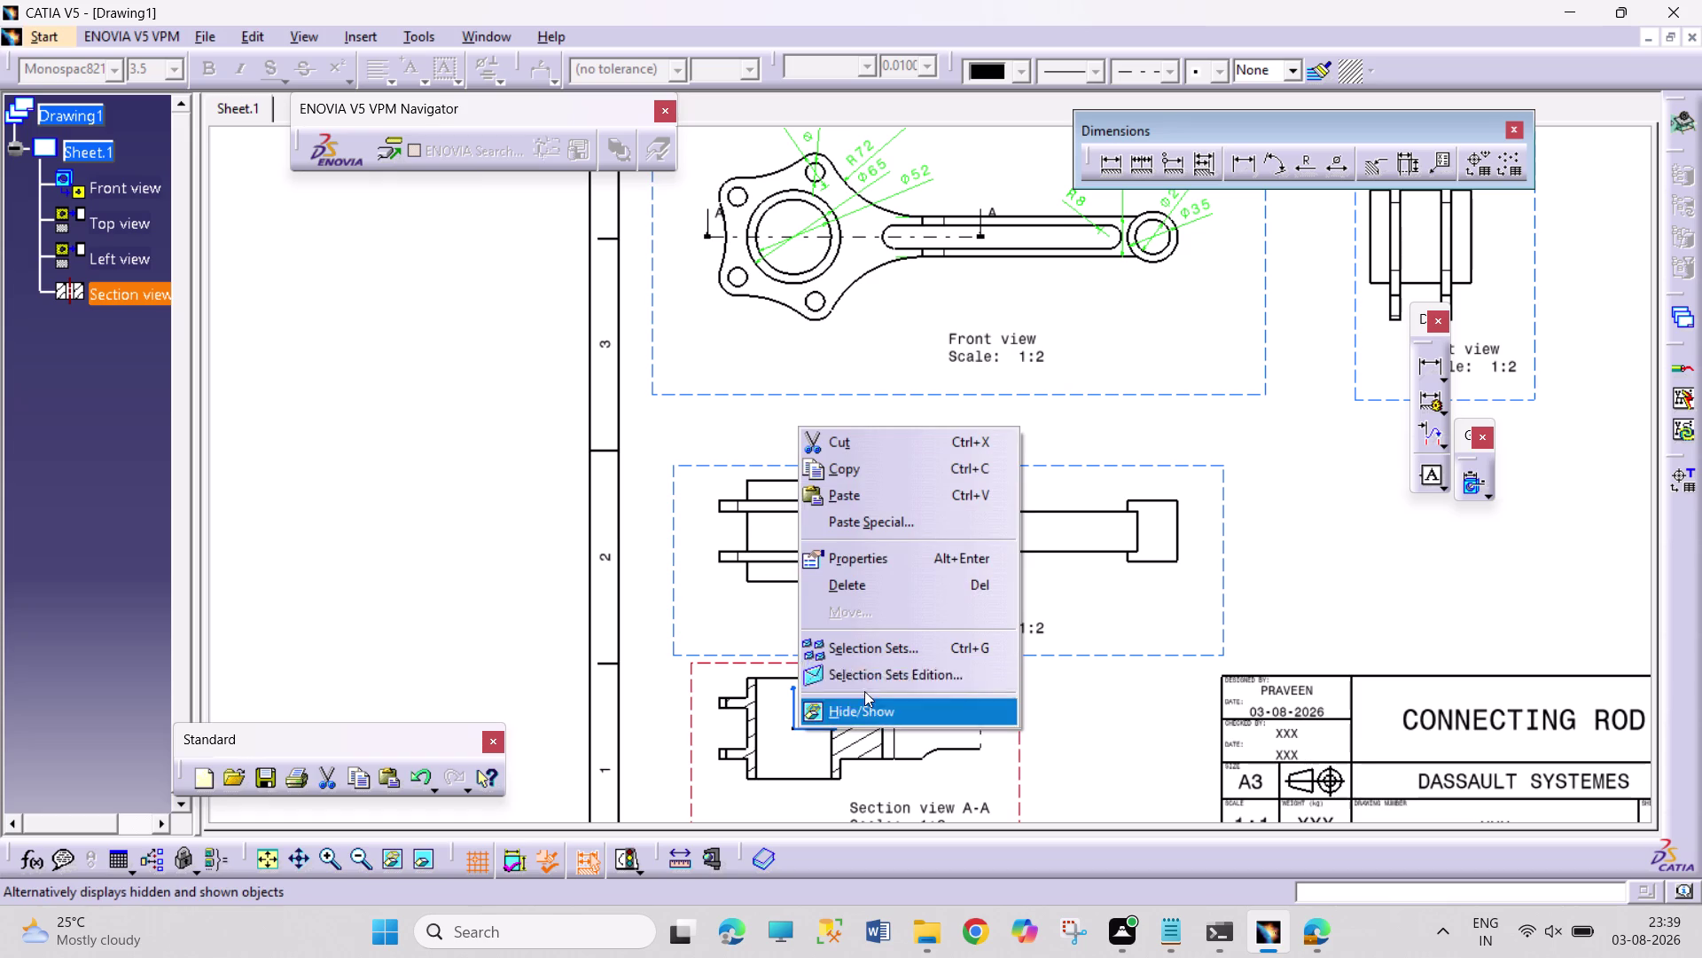
click(750, 714)
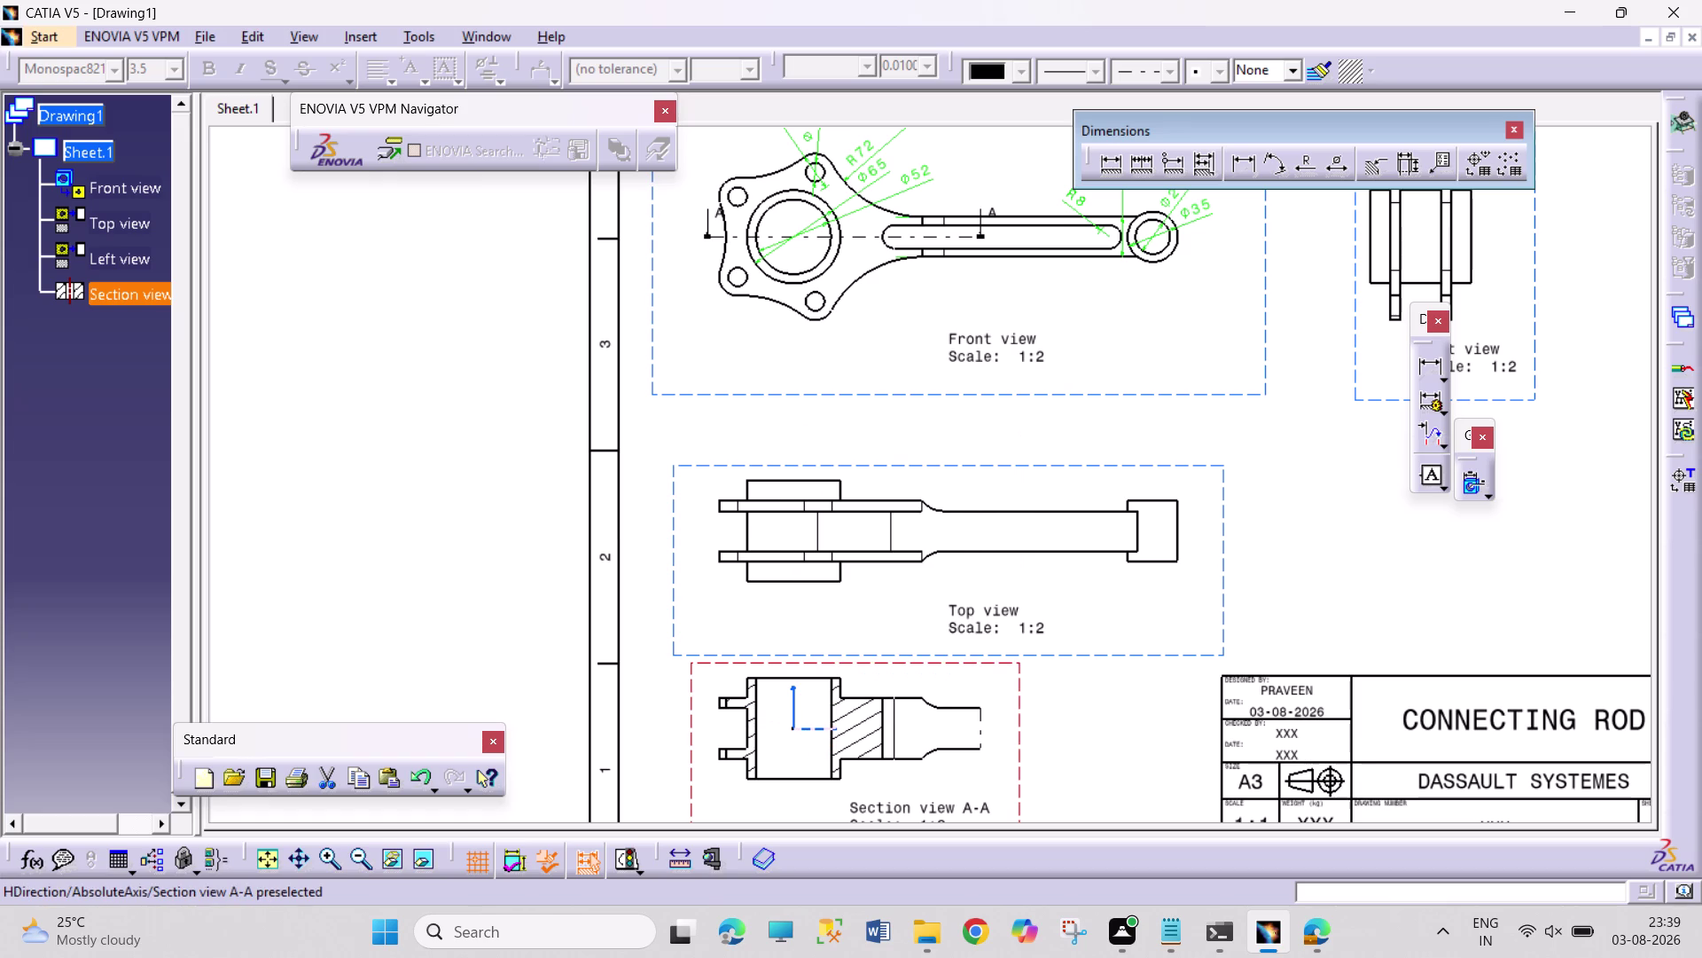
drag(816, 732, 821, 758)
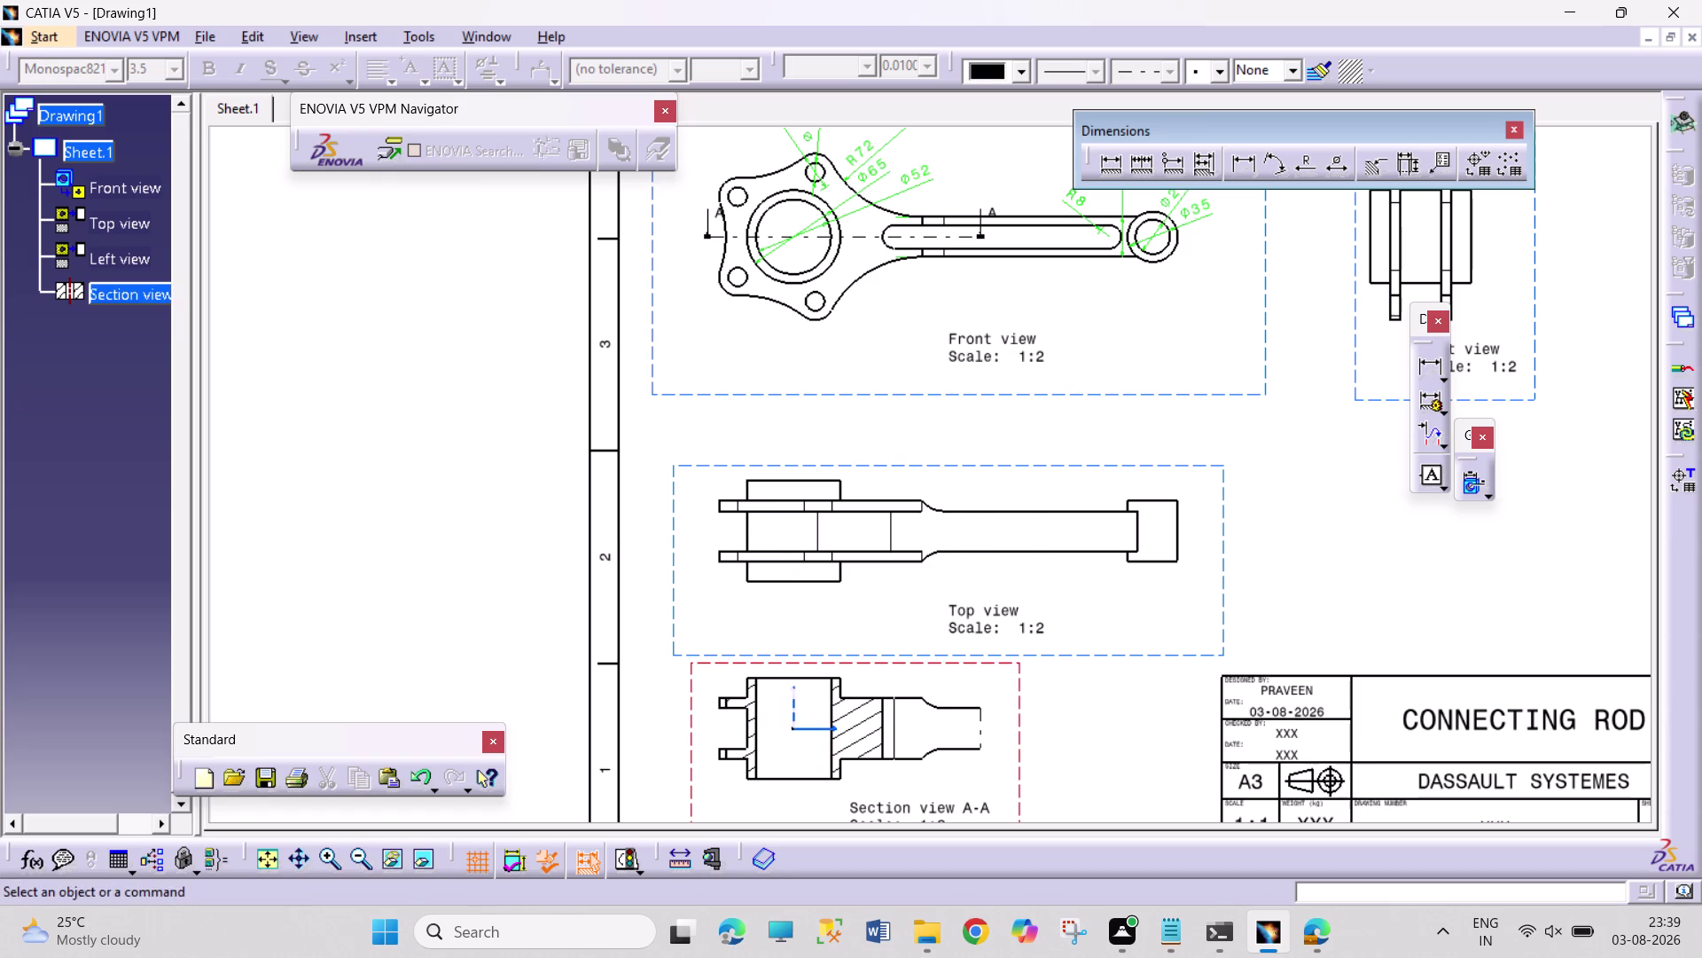
click(794, 706)
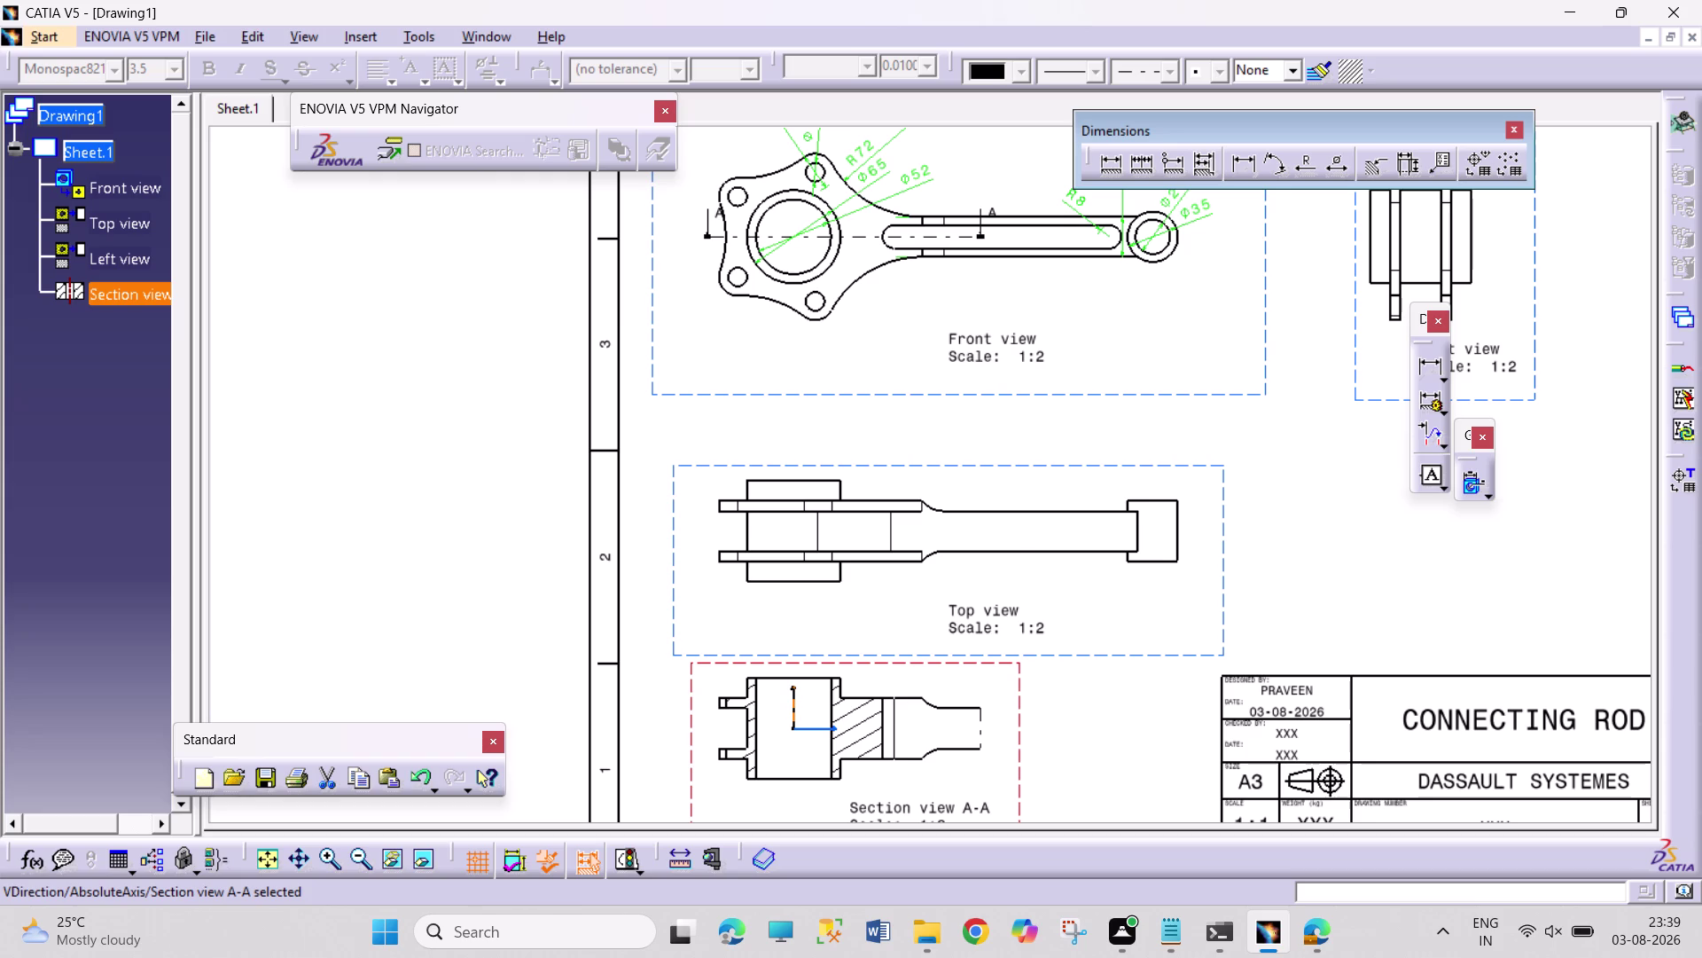
right_click(795, 706)
click(795, 716)
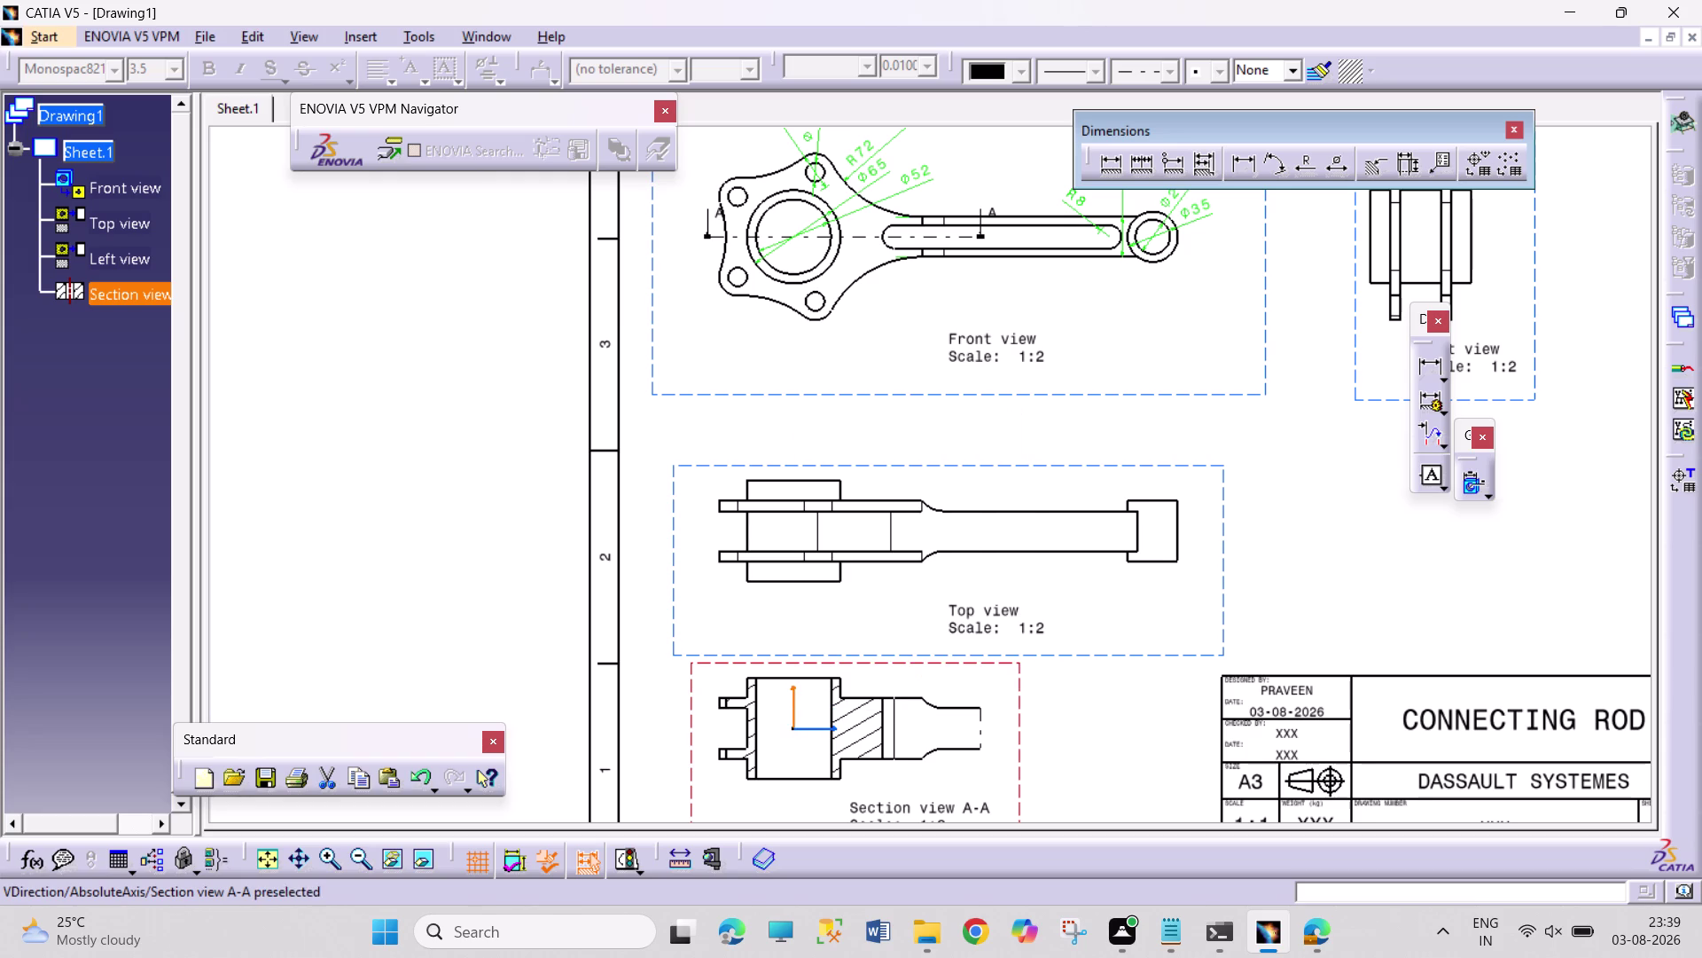
click(805, 734)
click(793, 726)
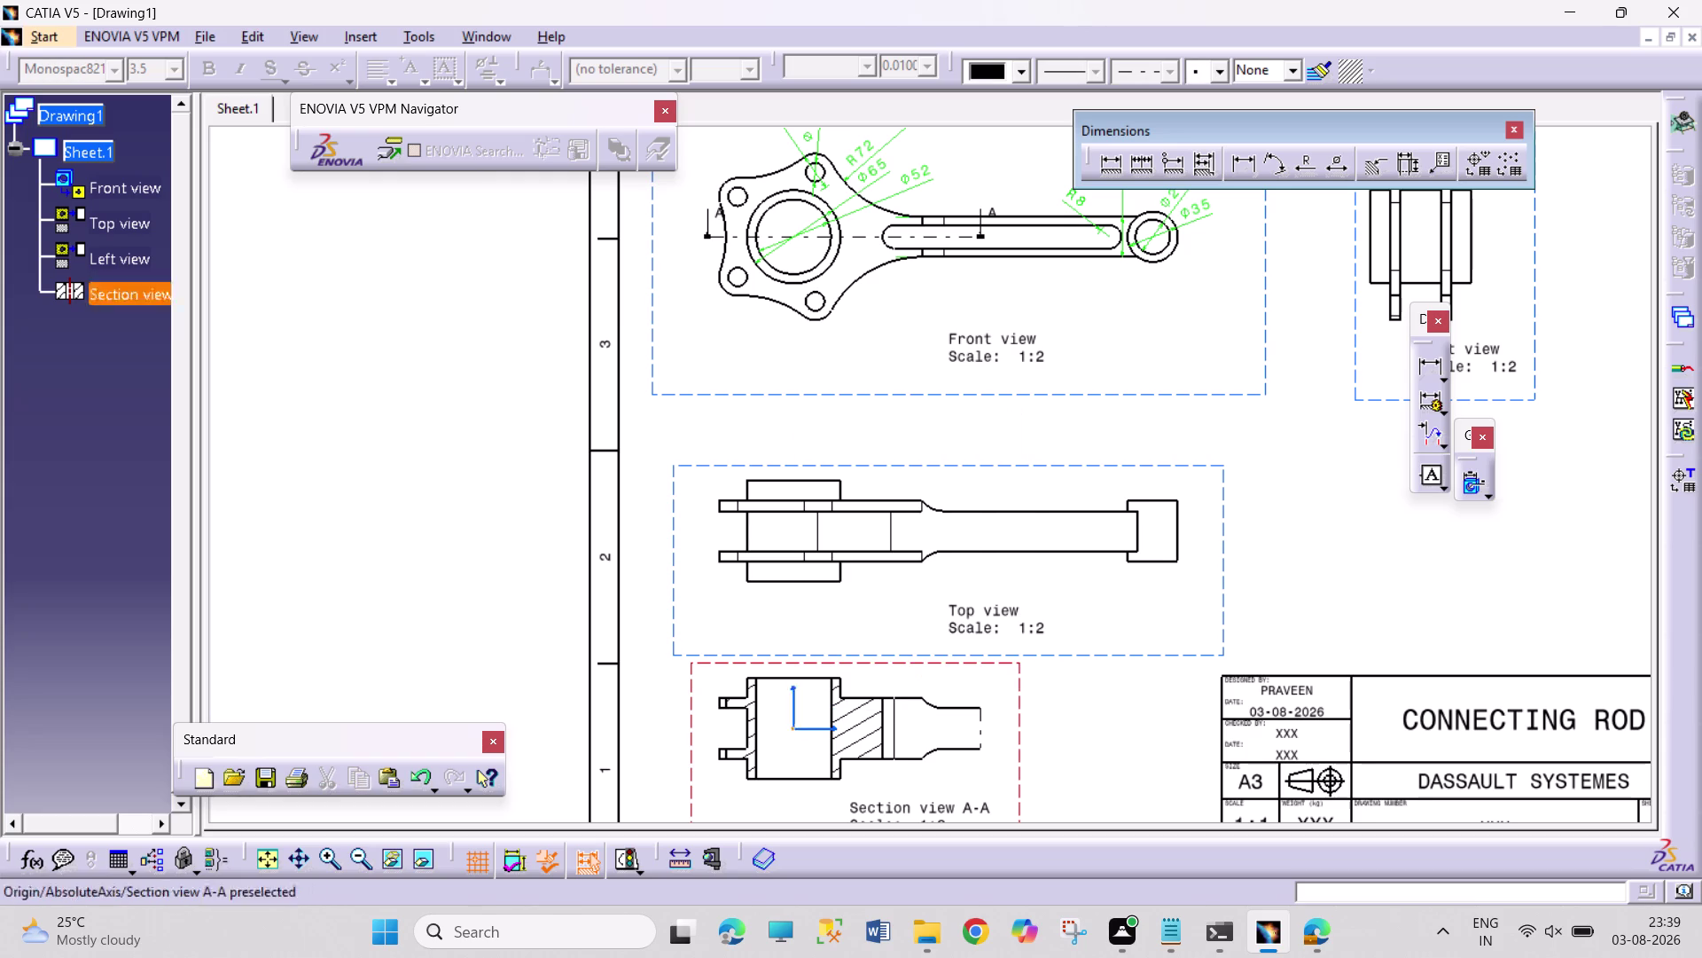
Select the A-A cutting line and the whole Section view A-A, and delete it.
click(792, 703)
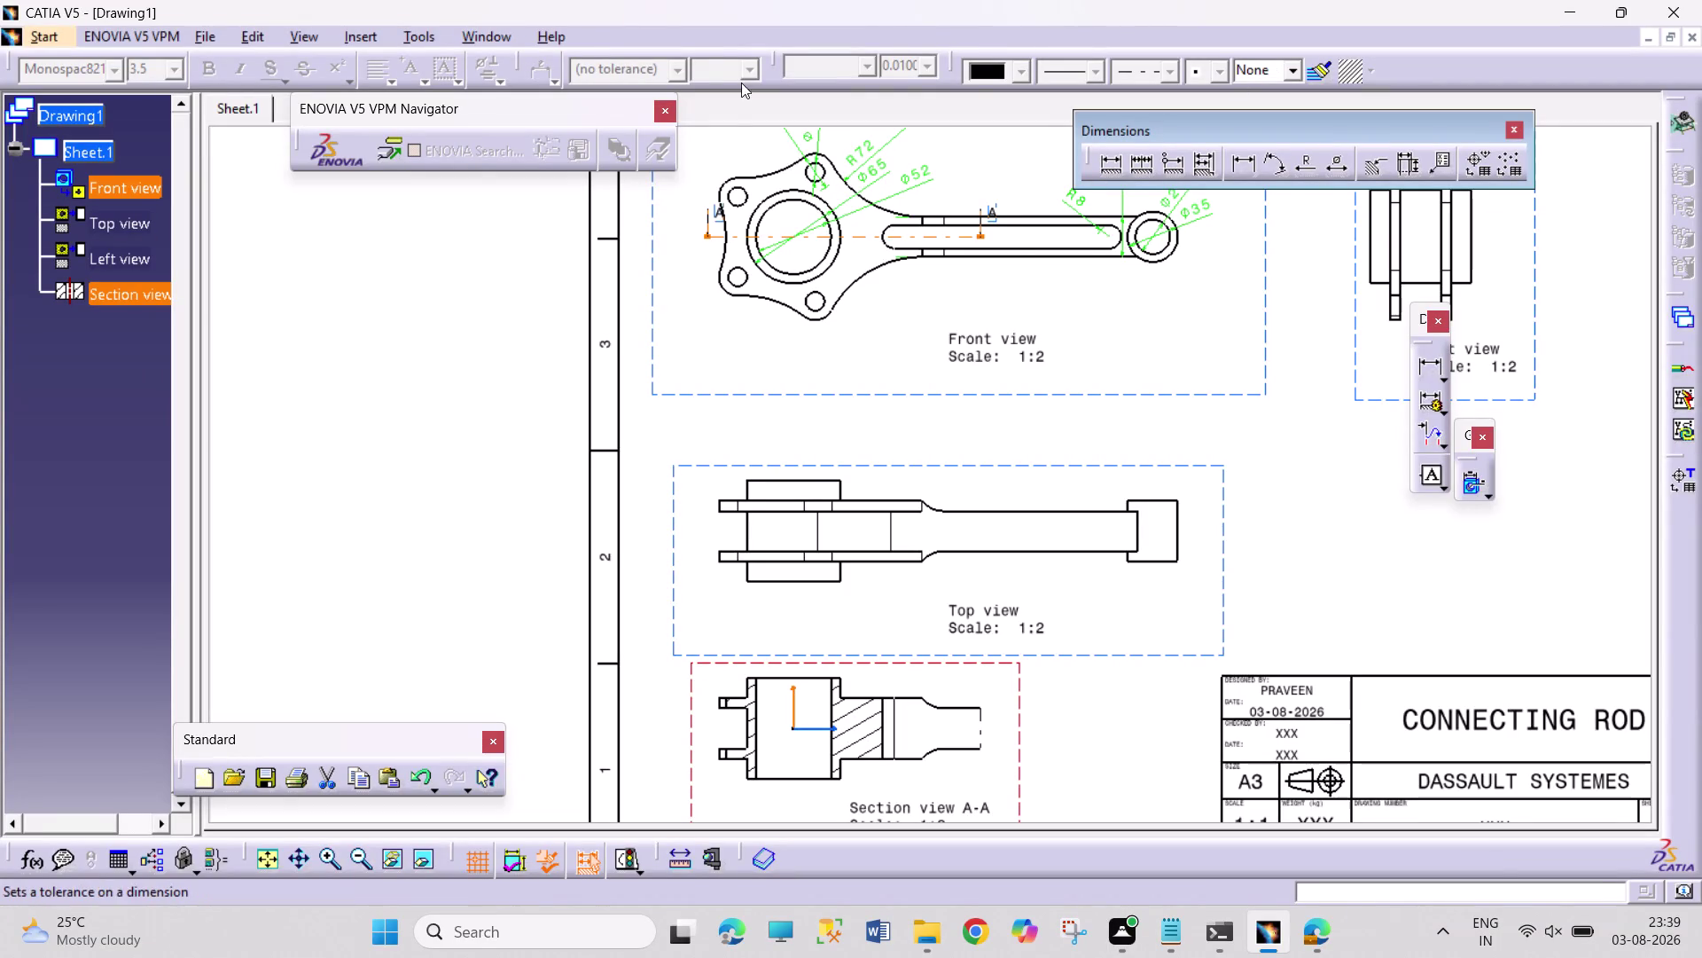
click(1018, 716)
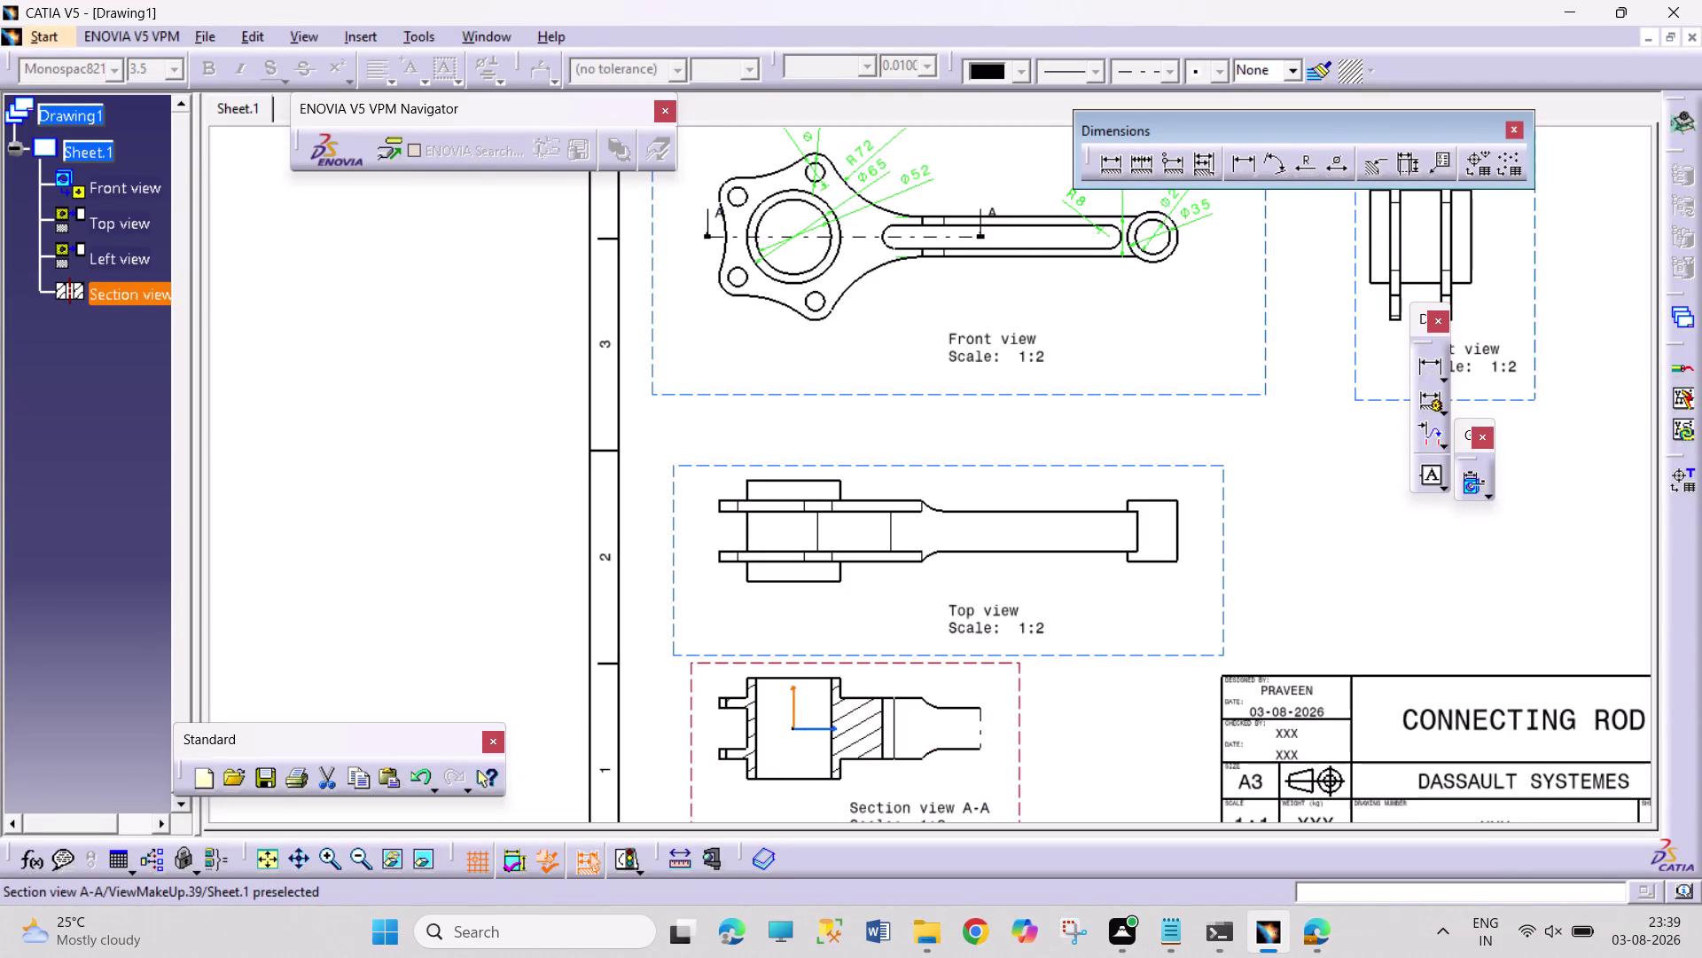
key(Delete)
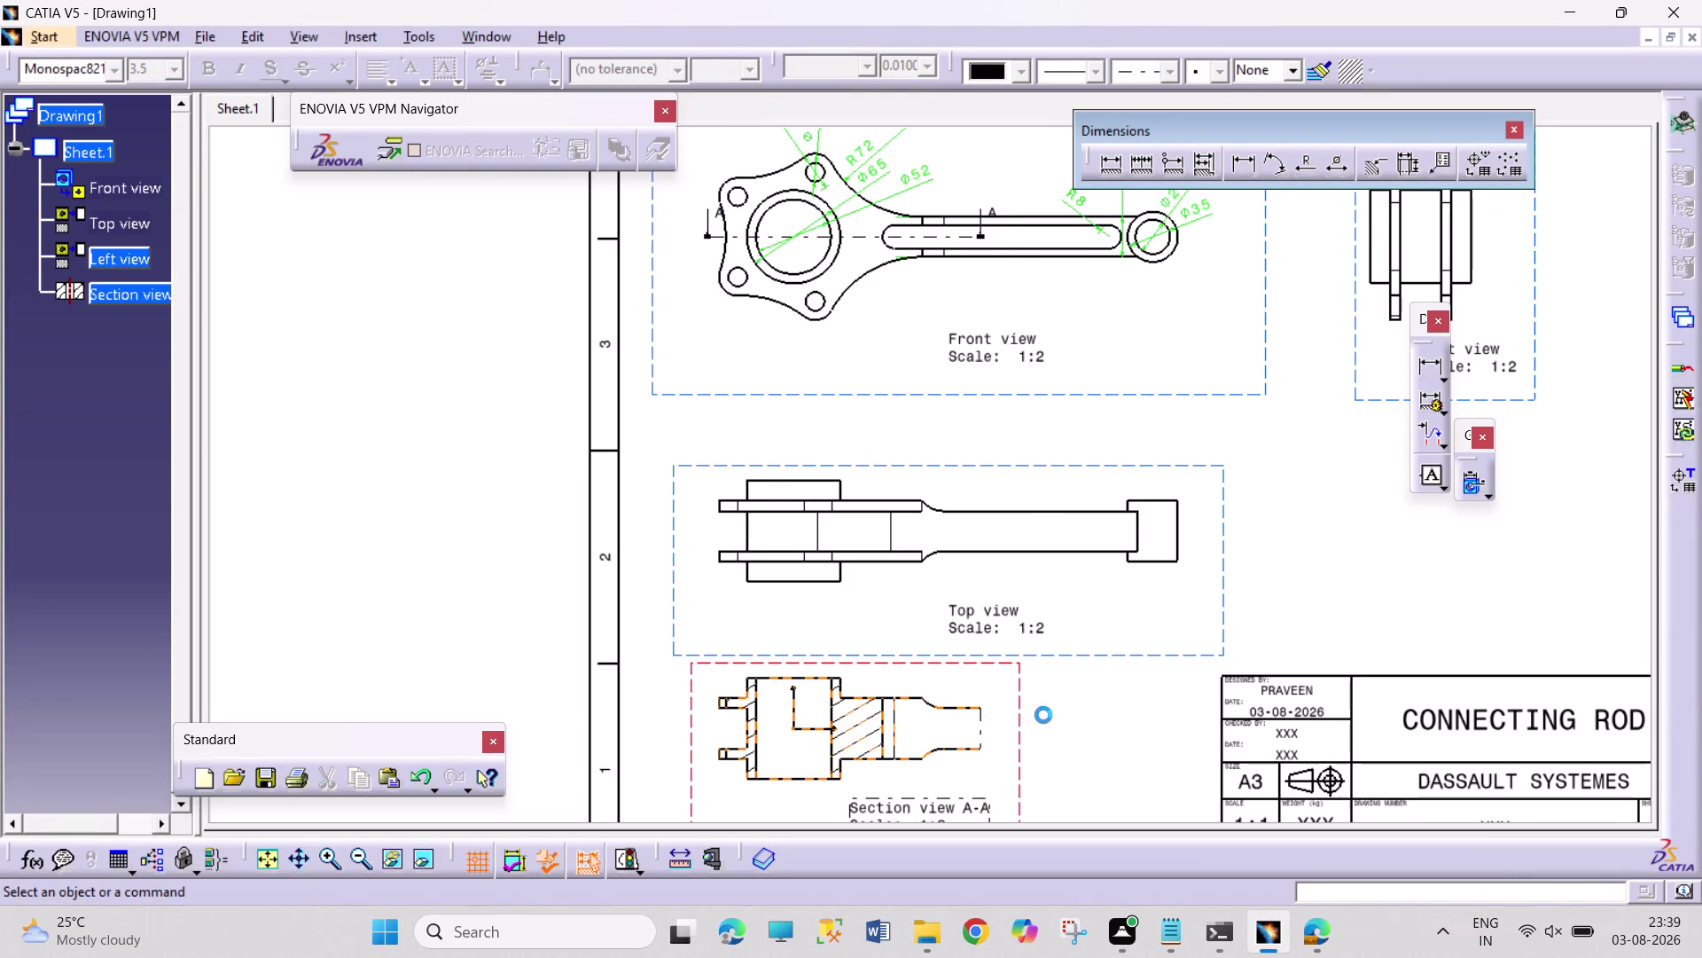
scroll(up, 3)
scroll(up, 3)
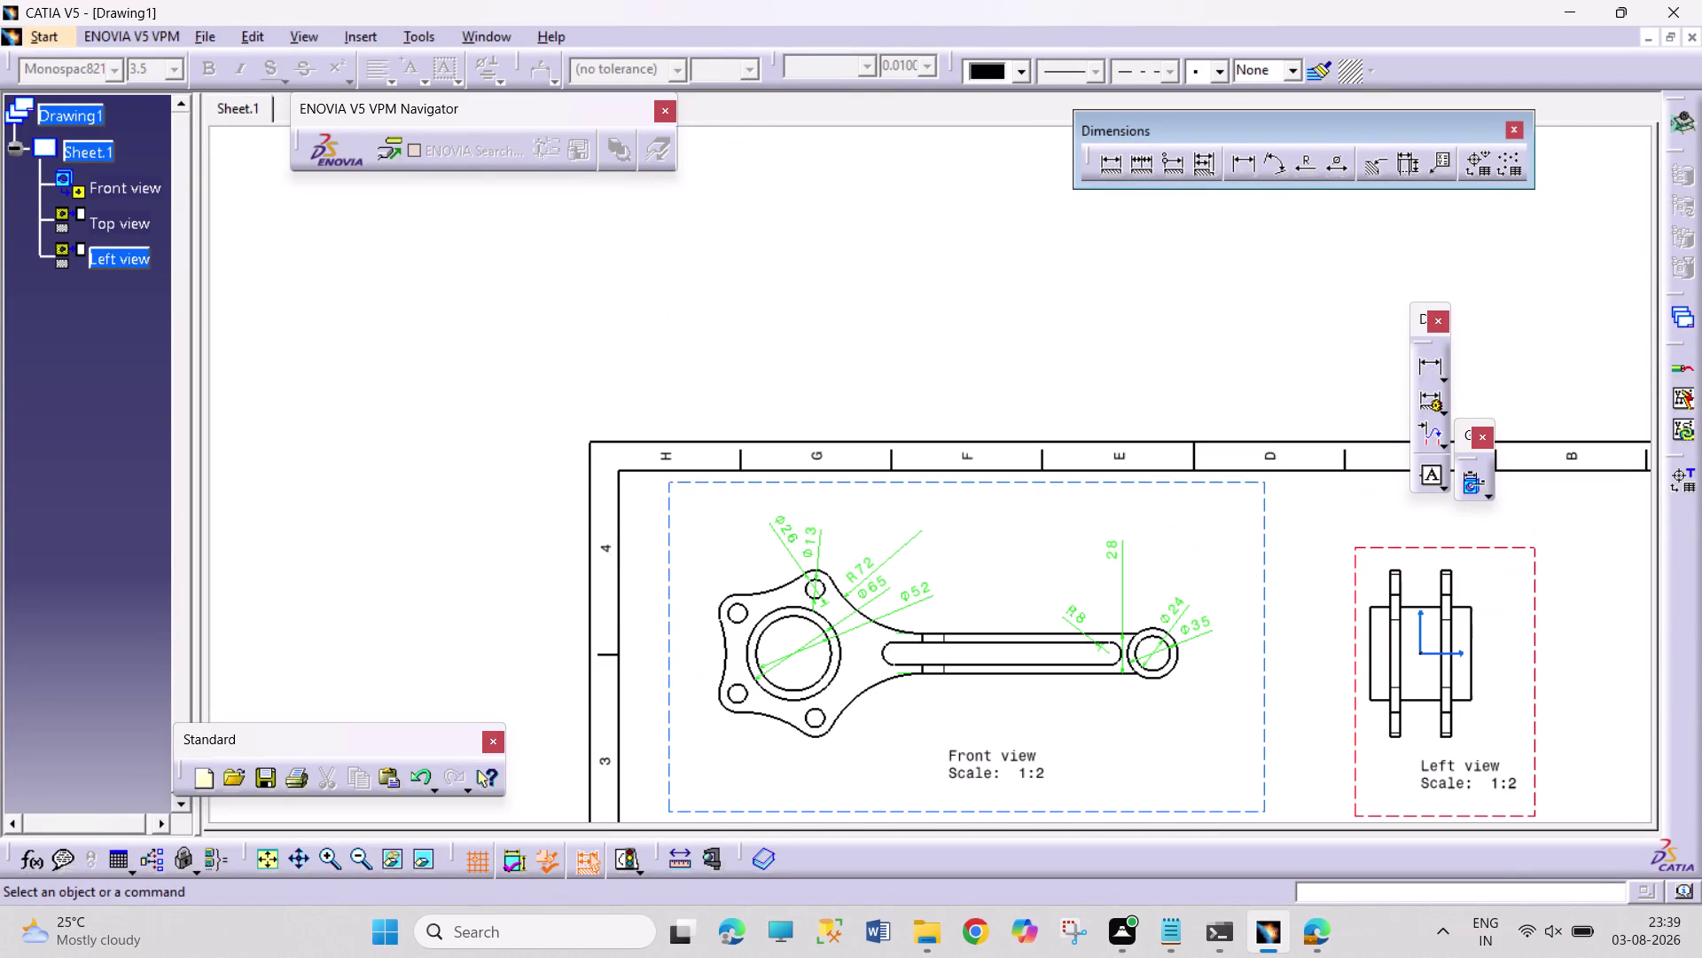
Start an offset section view with a two-point cutting line in the left view.
click(360, 45)
click(413, 103)
click(594, 122)
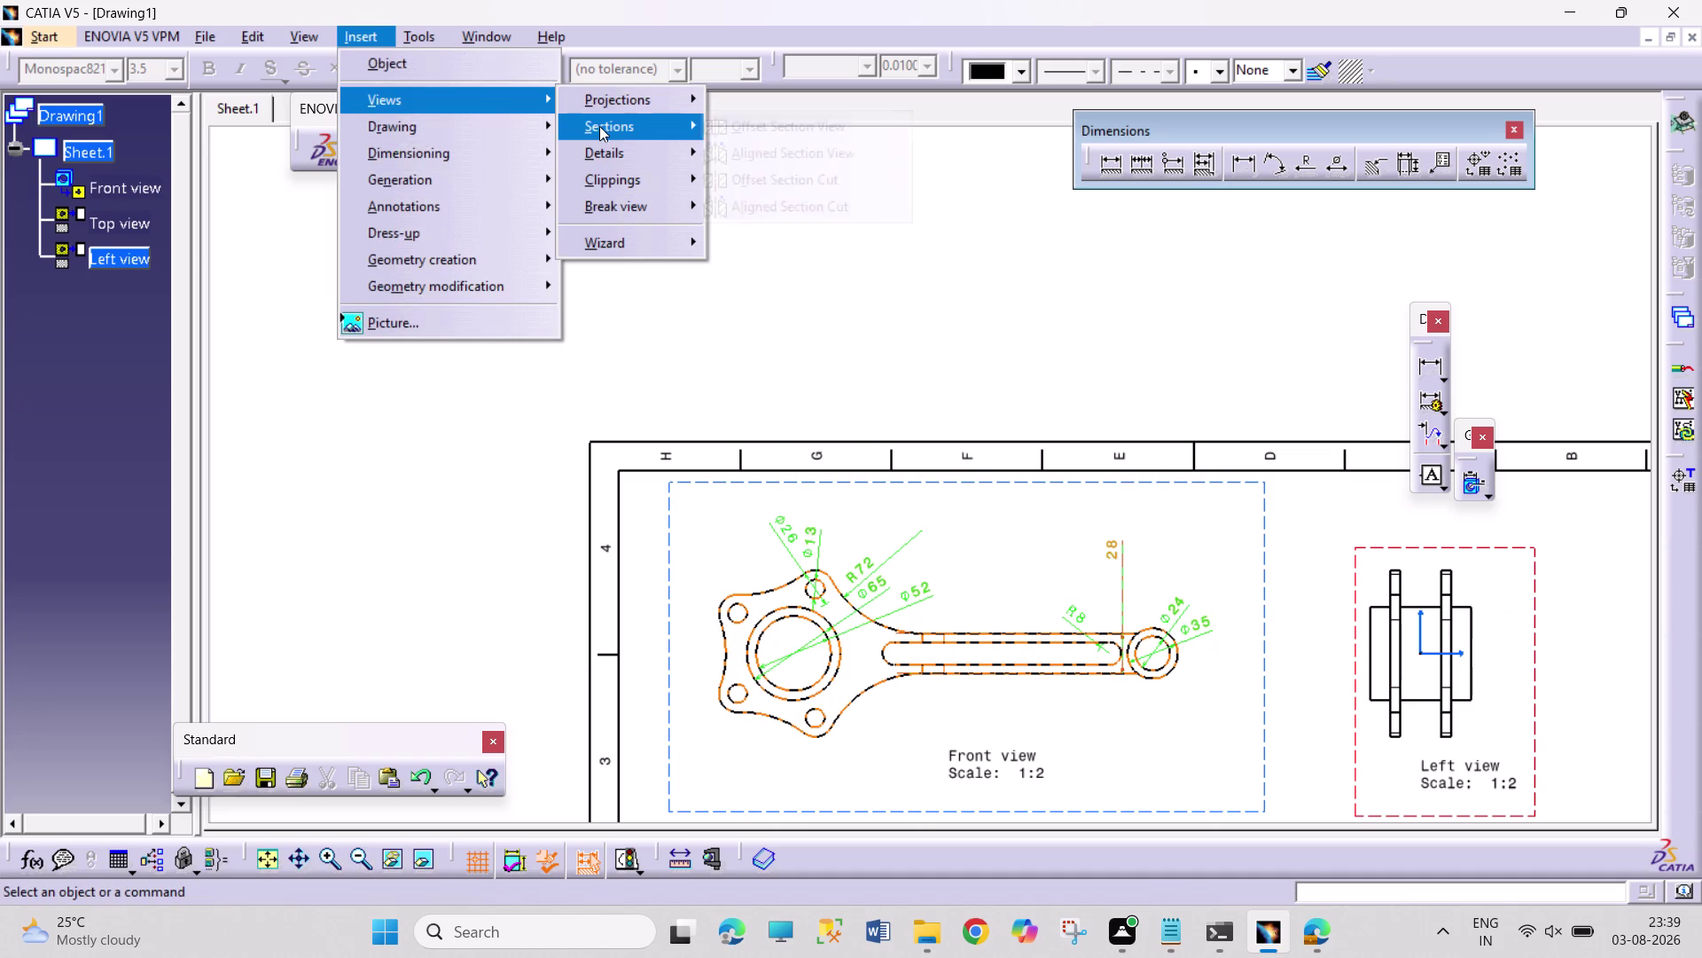
click(724, 133)
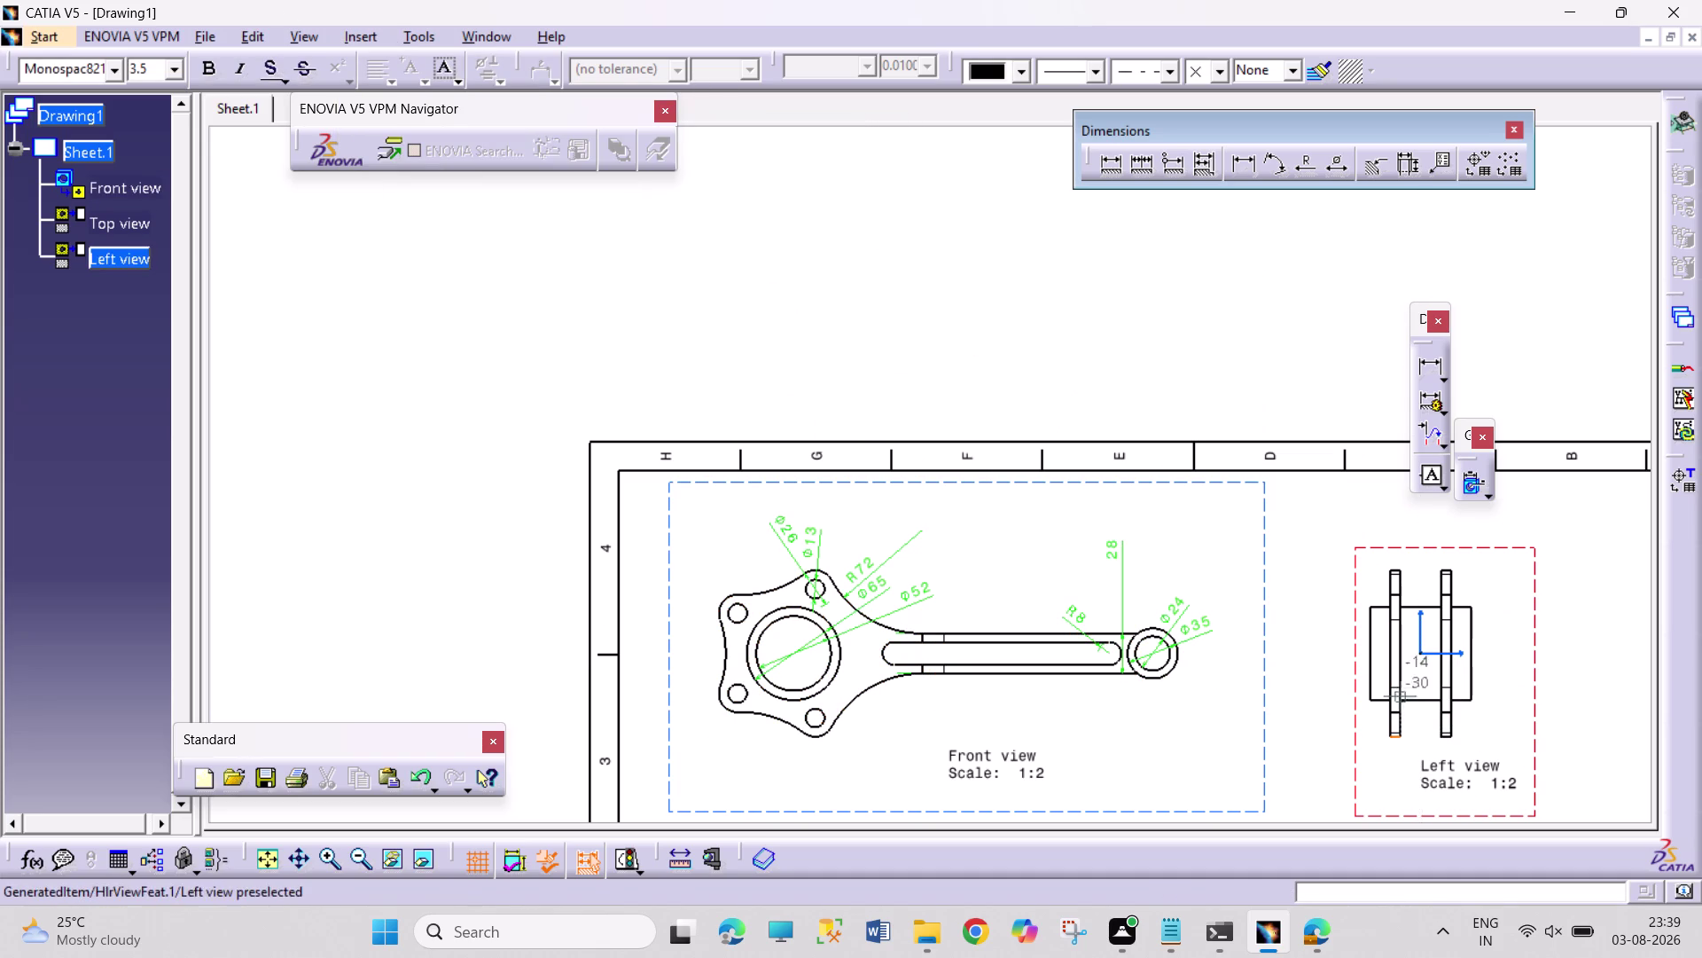
click(1422, 725)
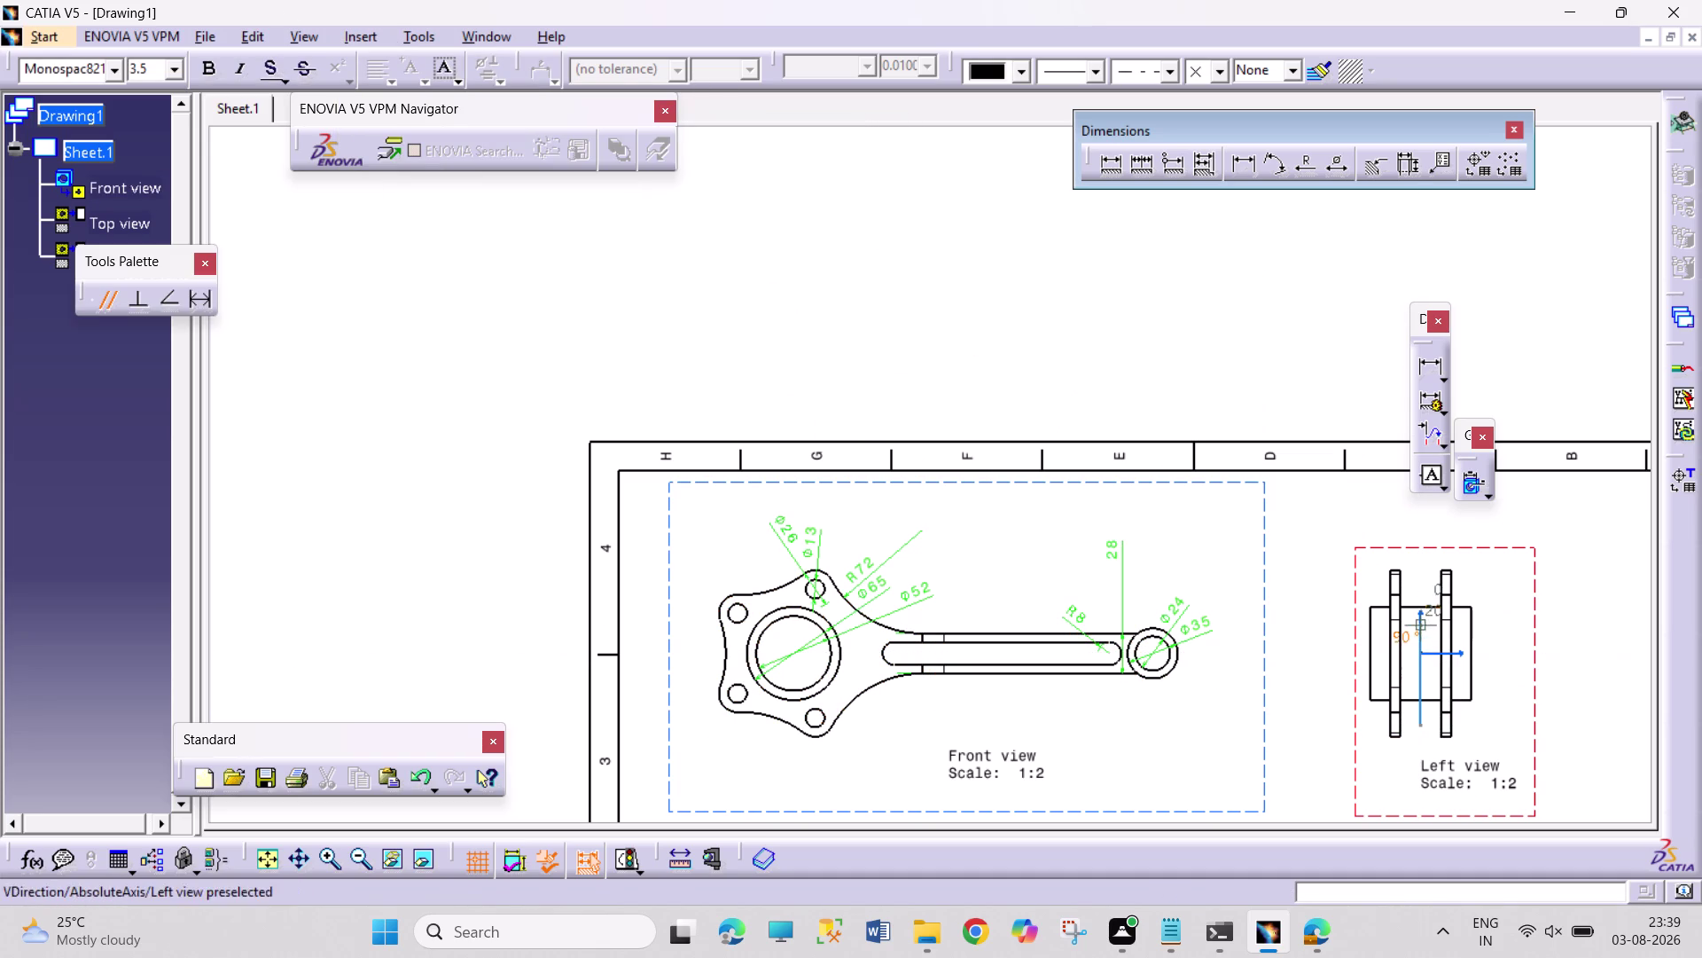
double_click(1415, 586)
Place the new Section view A-A below the top view.
scroll(down, 3)
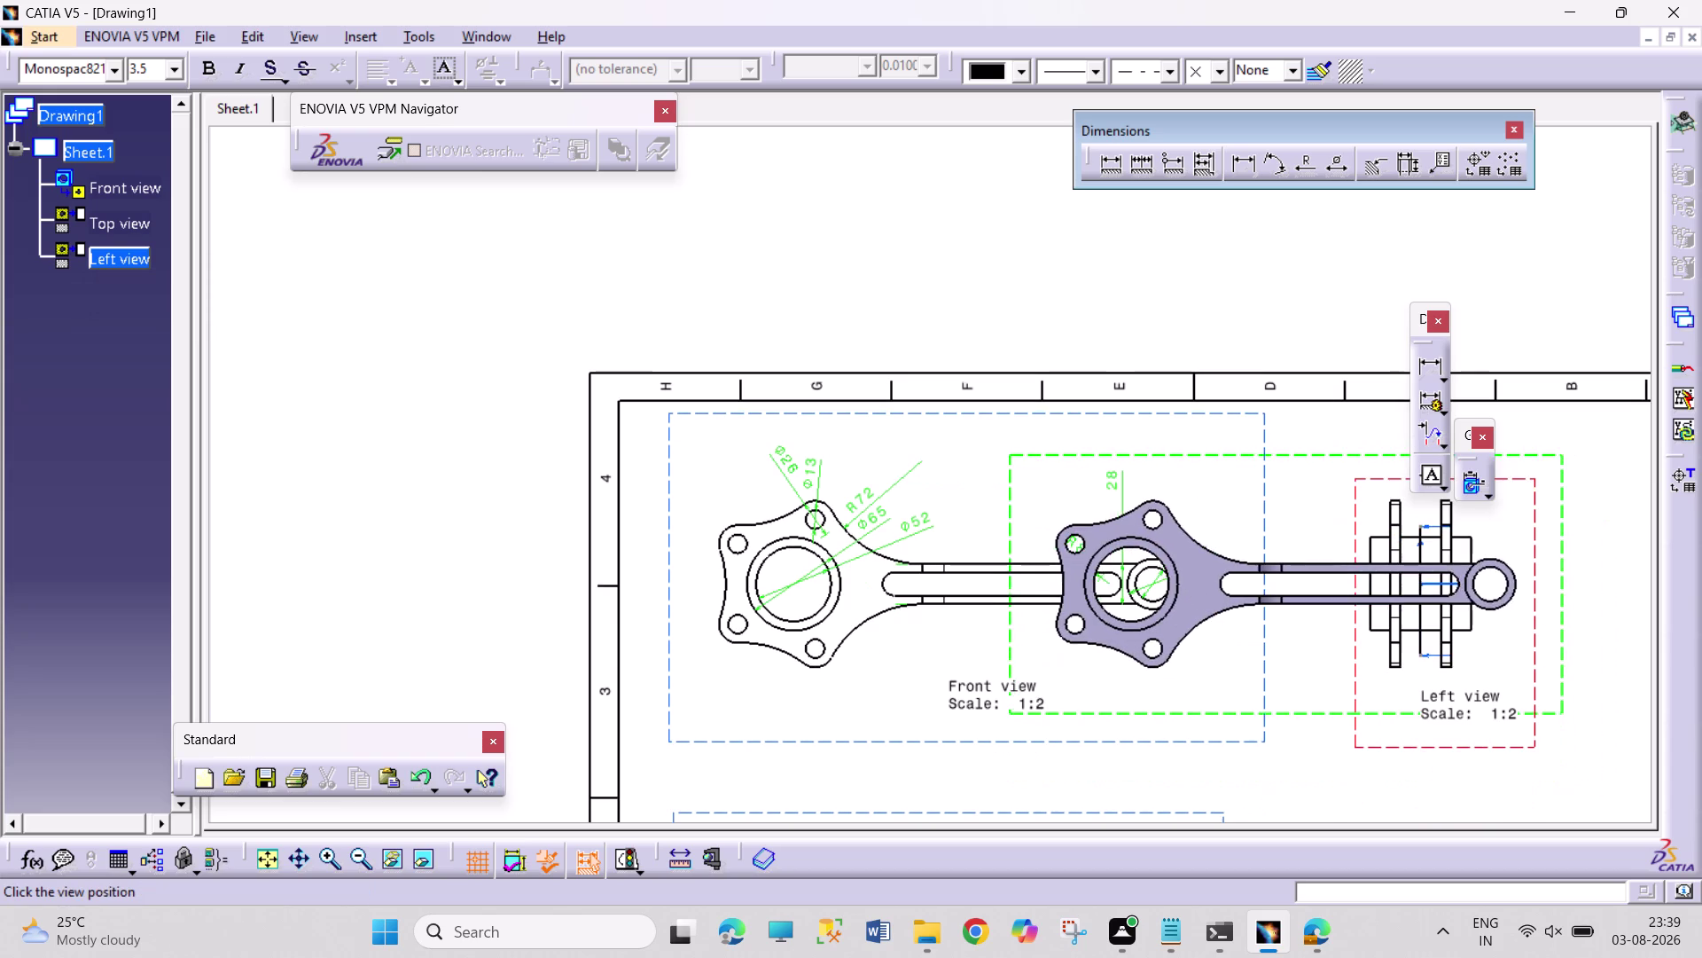
scroll(down, 3)
click(950, 780)
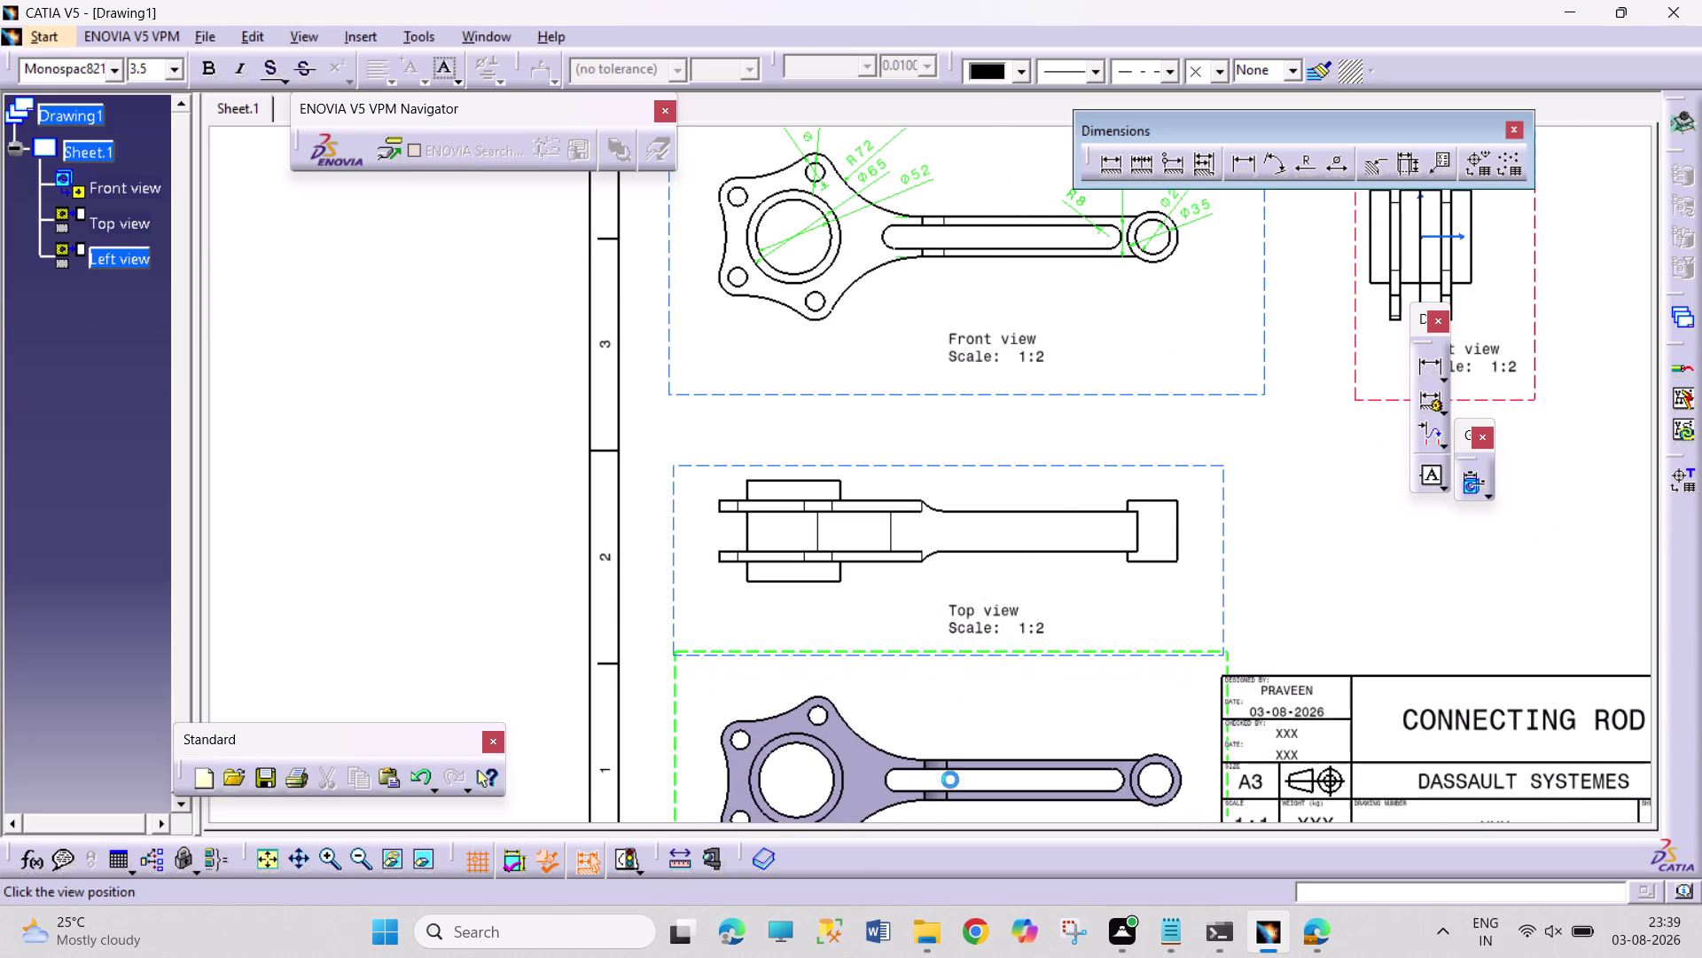
scroll(down, 3)
click(902, 565)
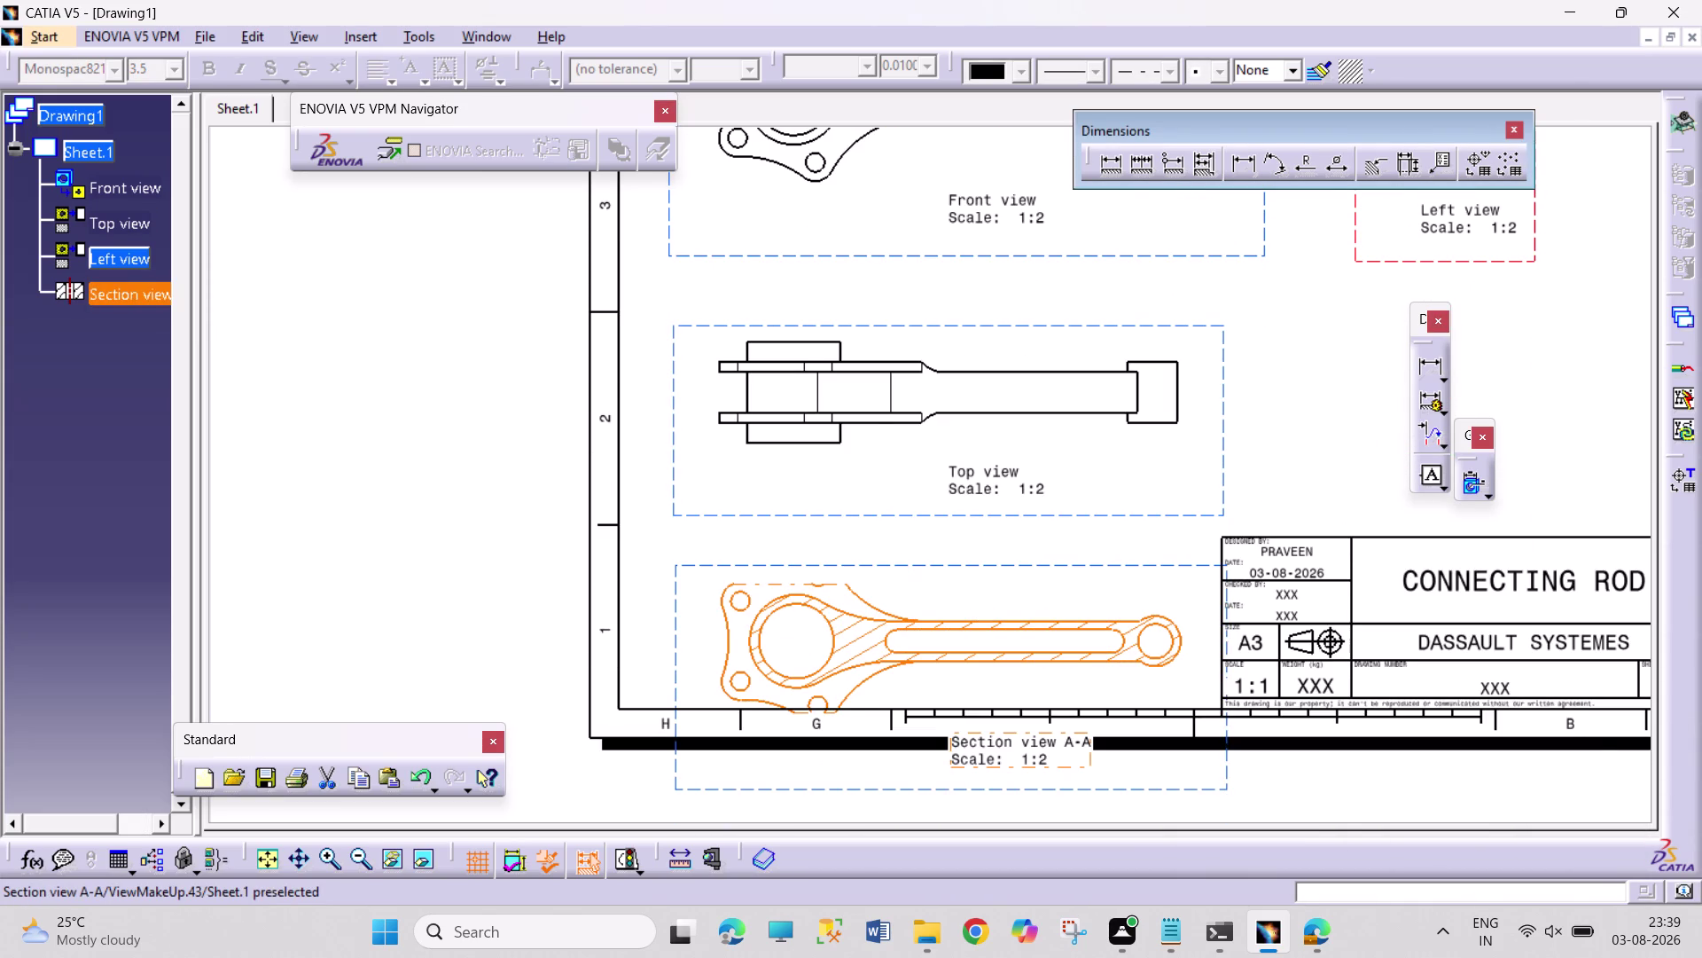
scroll(up, 3)
Select the section callout in the left view and drag its cutting-line ends.
scroll(up, 3)
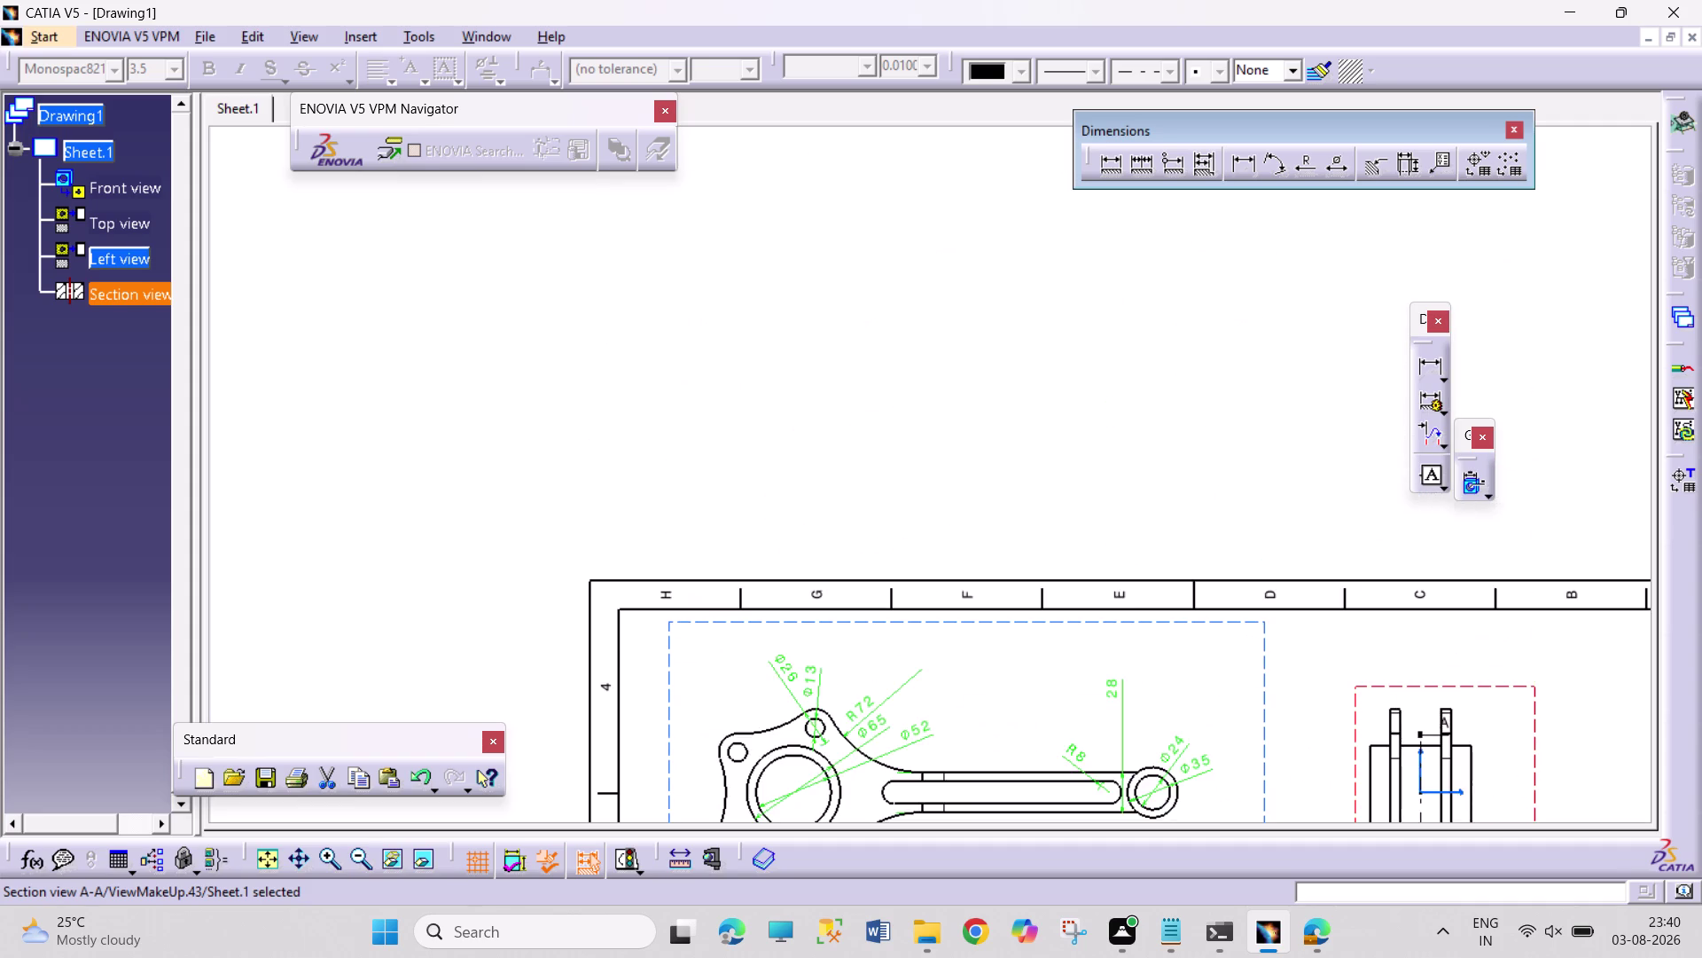
scroll(down, 3)
click(1424, 732)
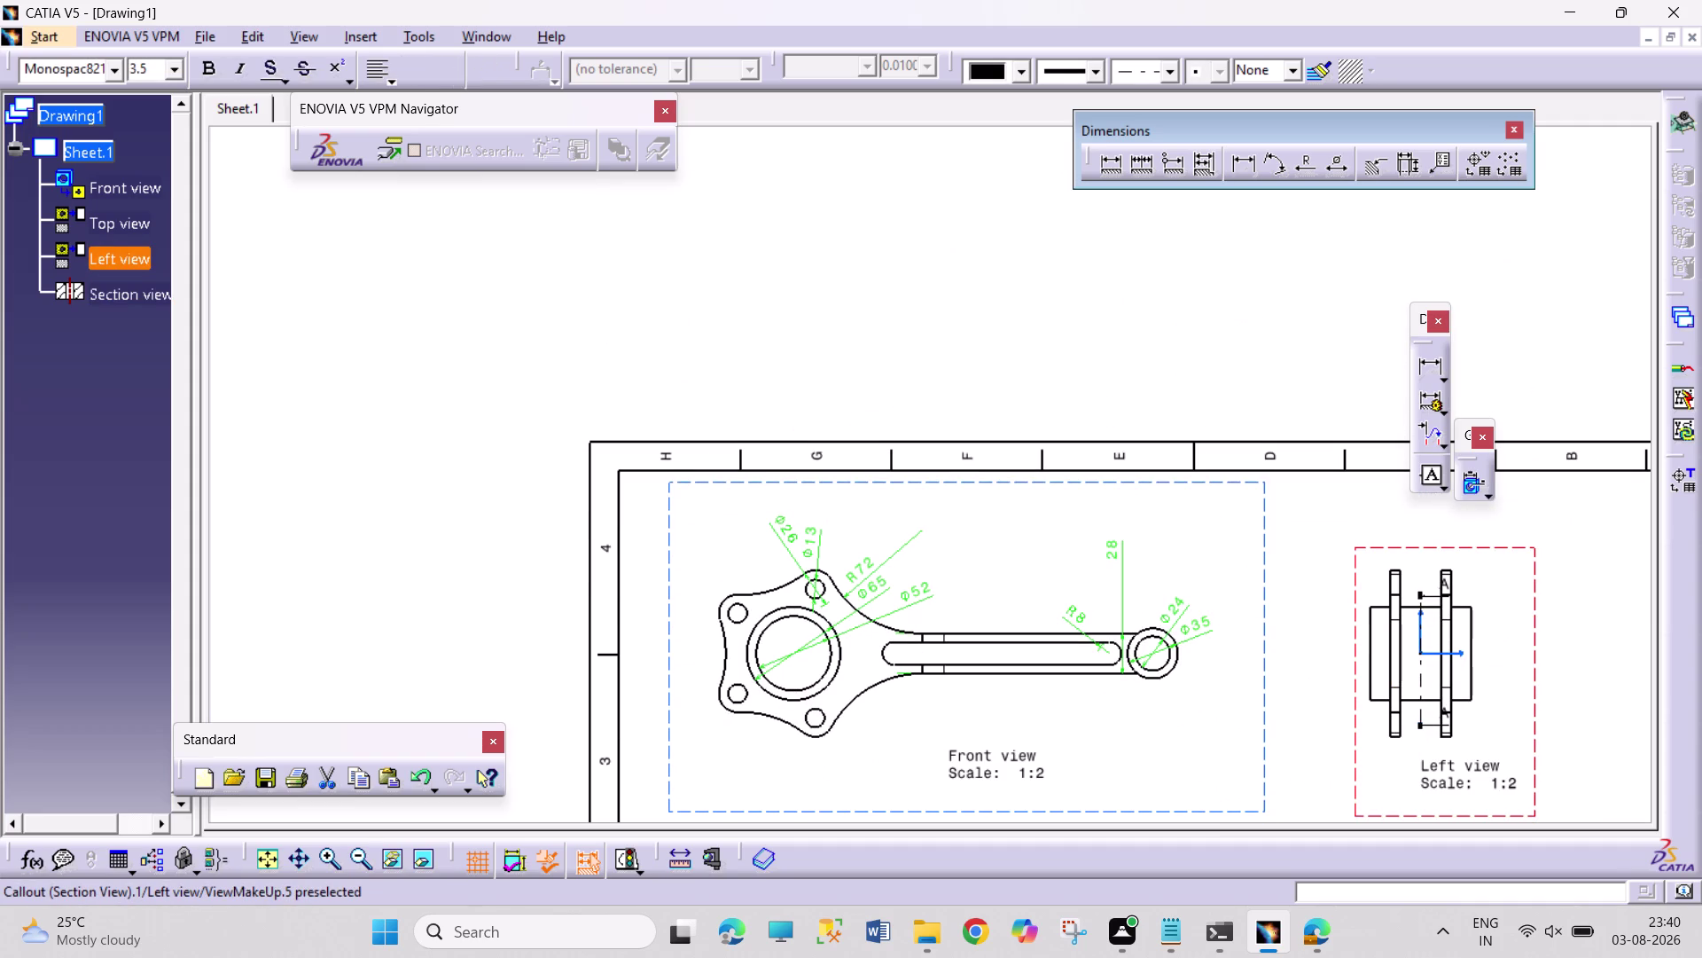
drag(1424, 728, 1425, 762)
drag(1419, 598, 1419, 557)
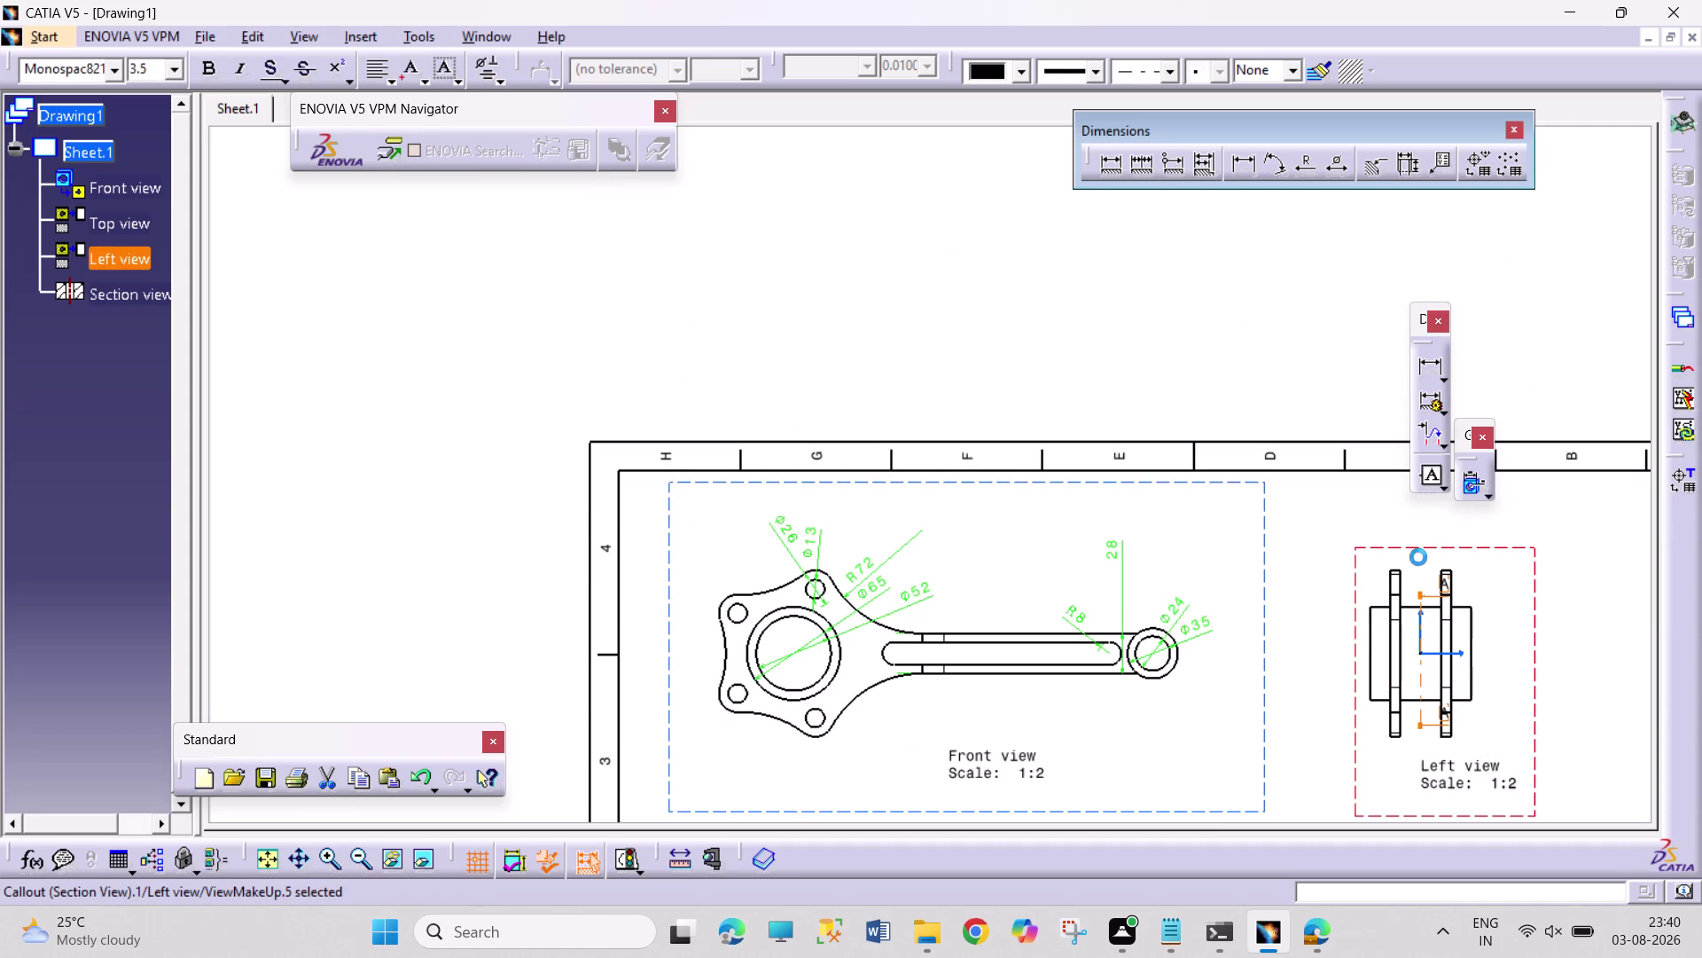
scroll(down, 3)
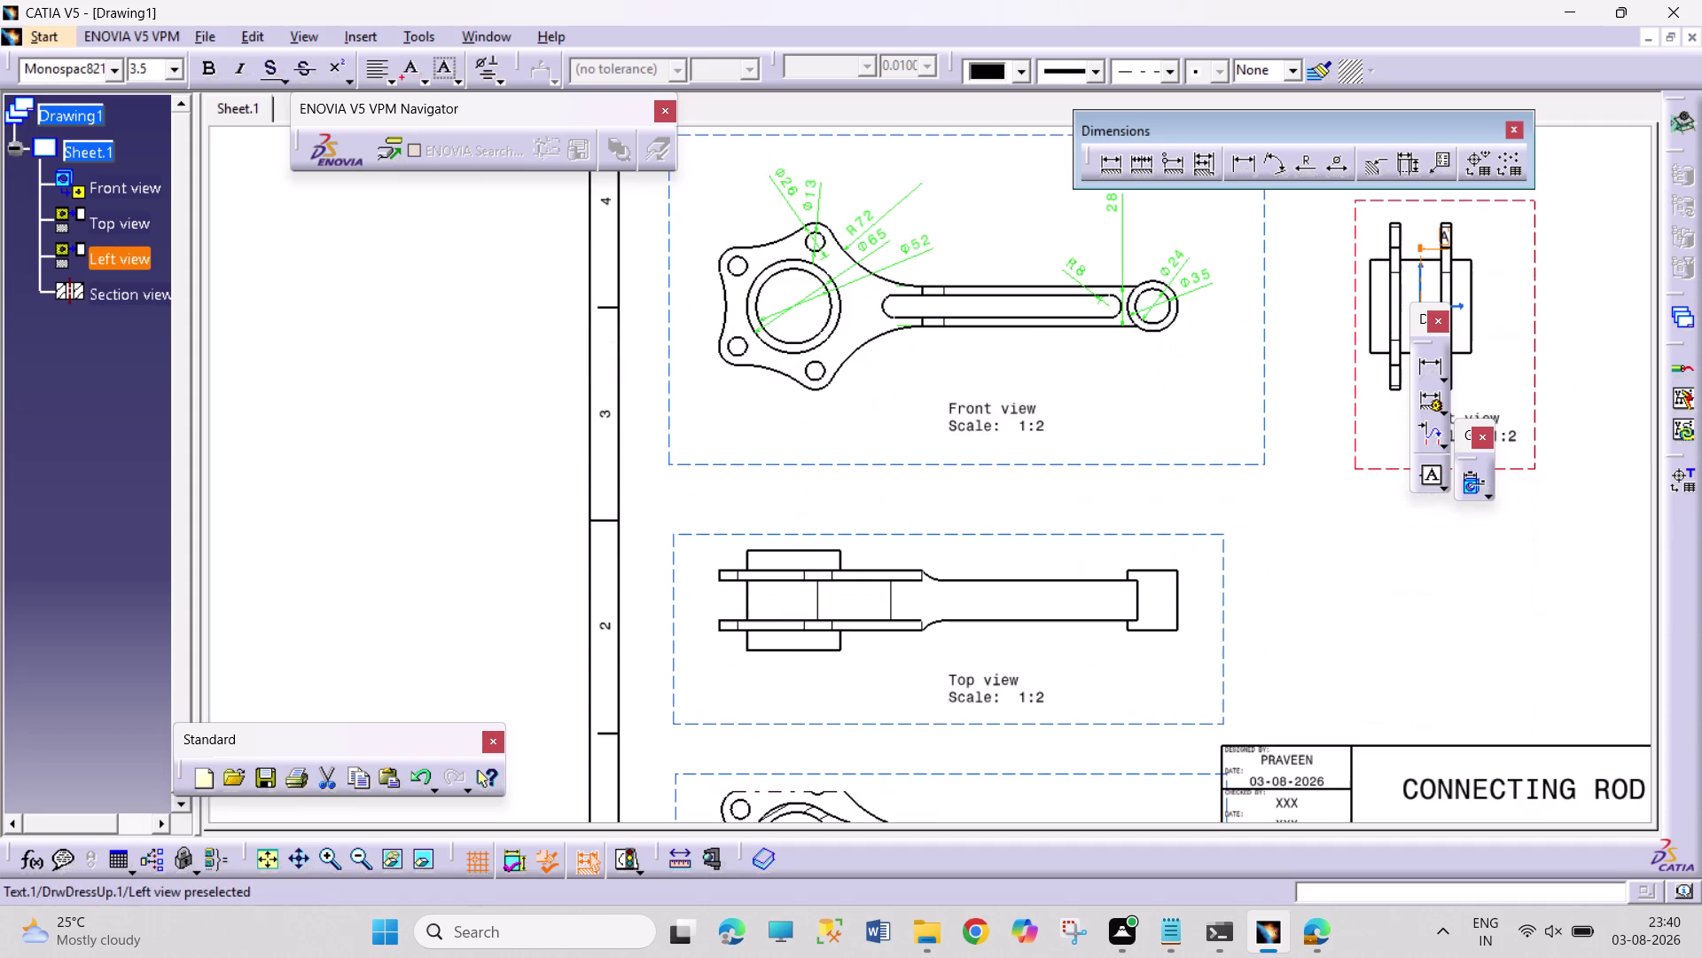
scroll(down, 3)
click(1076, 572)
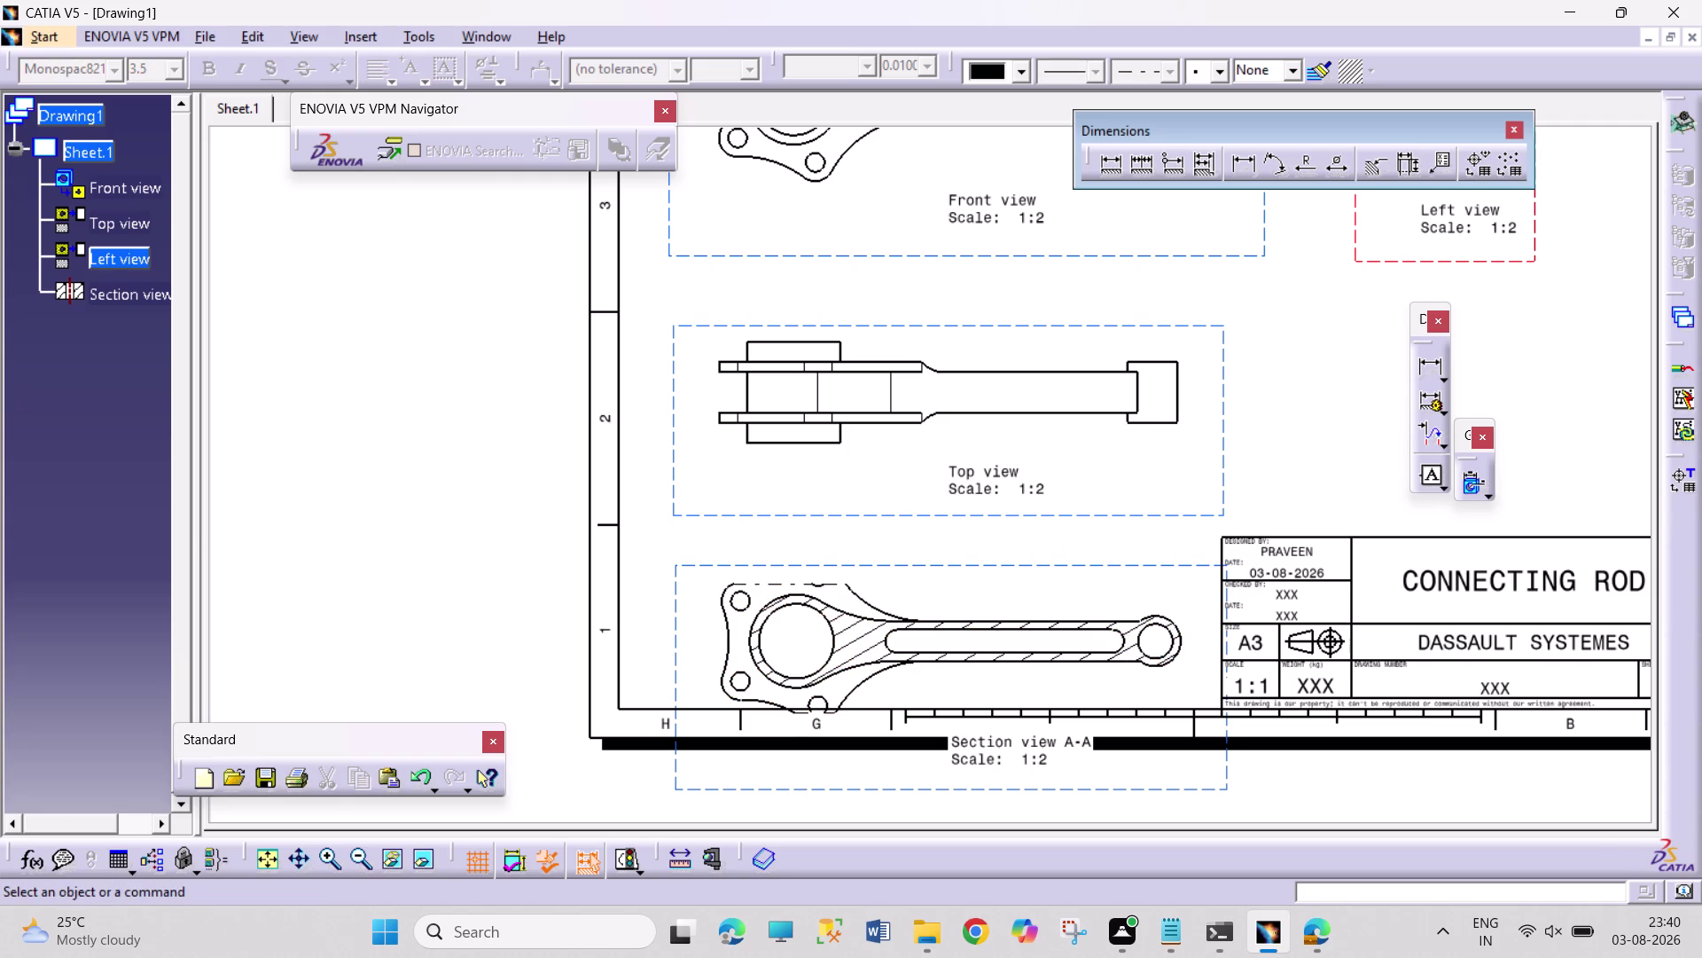
Double-click Section view A-A below the top view to make it active.
click(1040, 567)
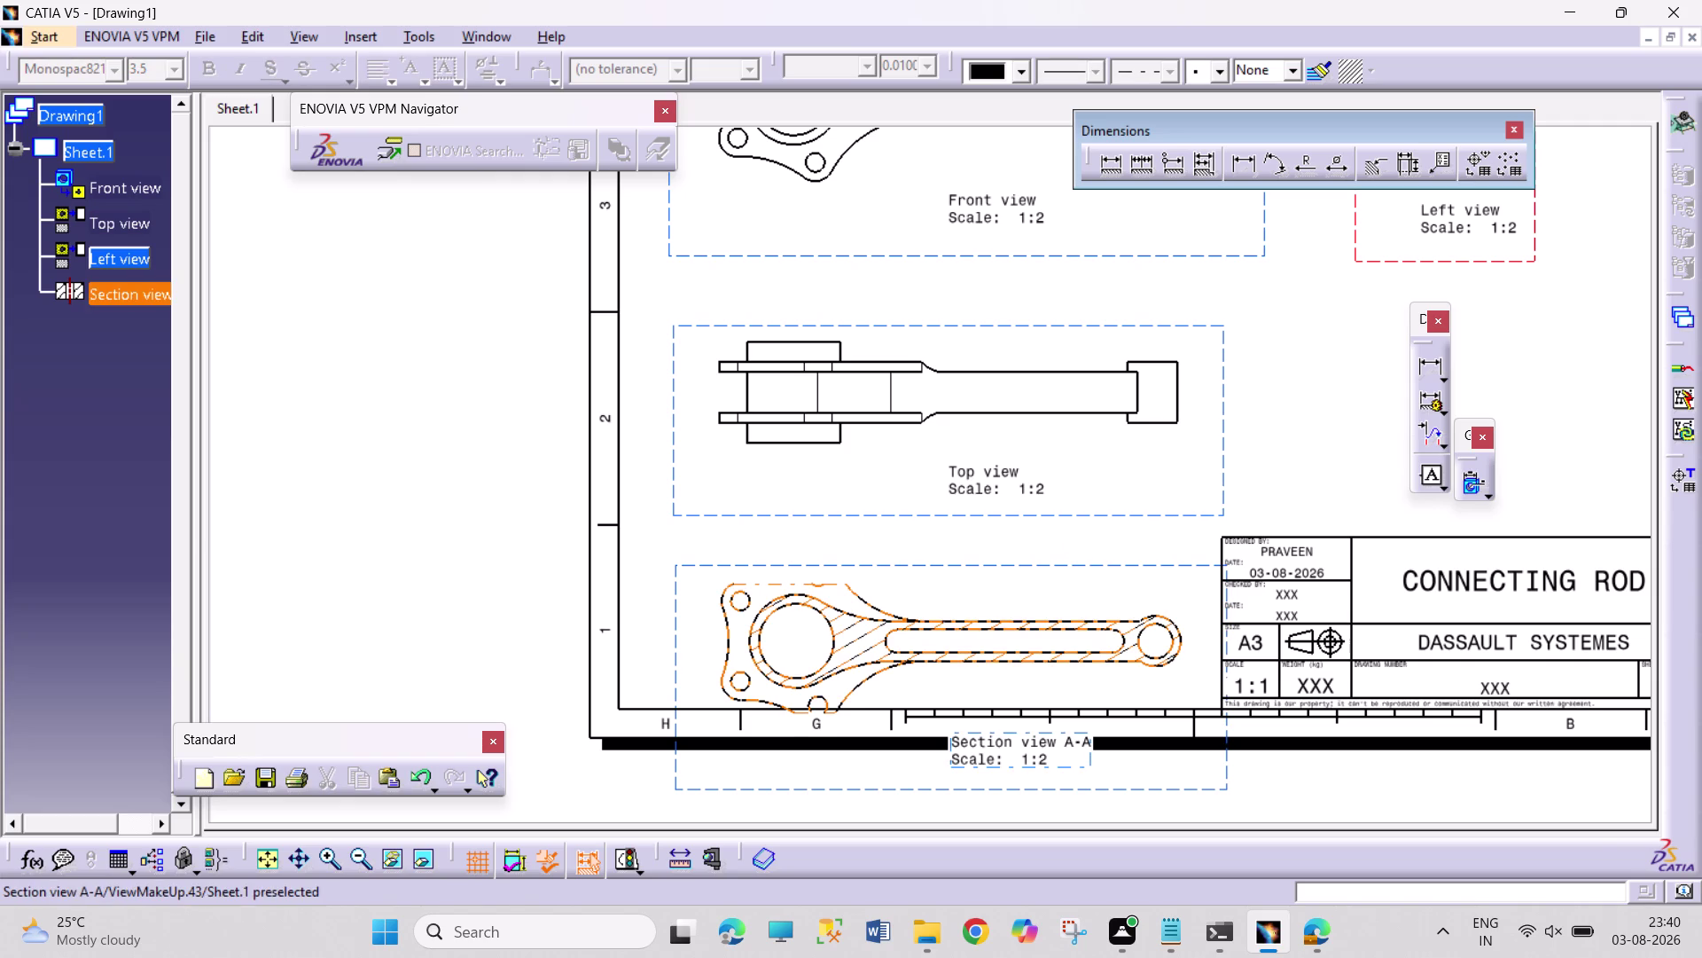
double_click(1094, 567)
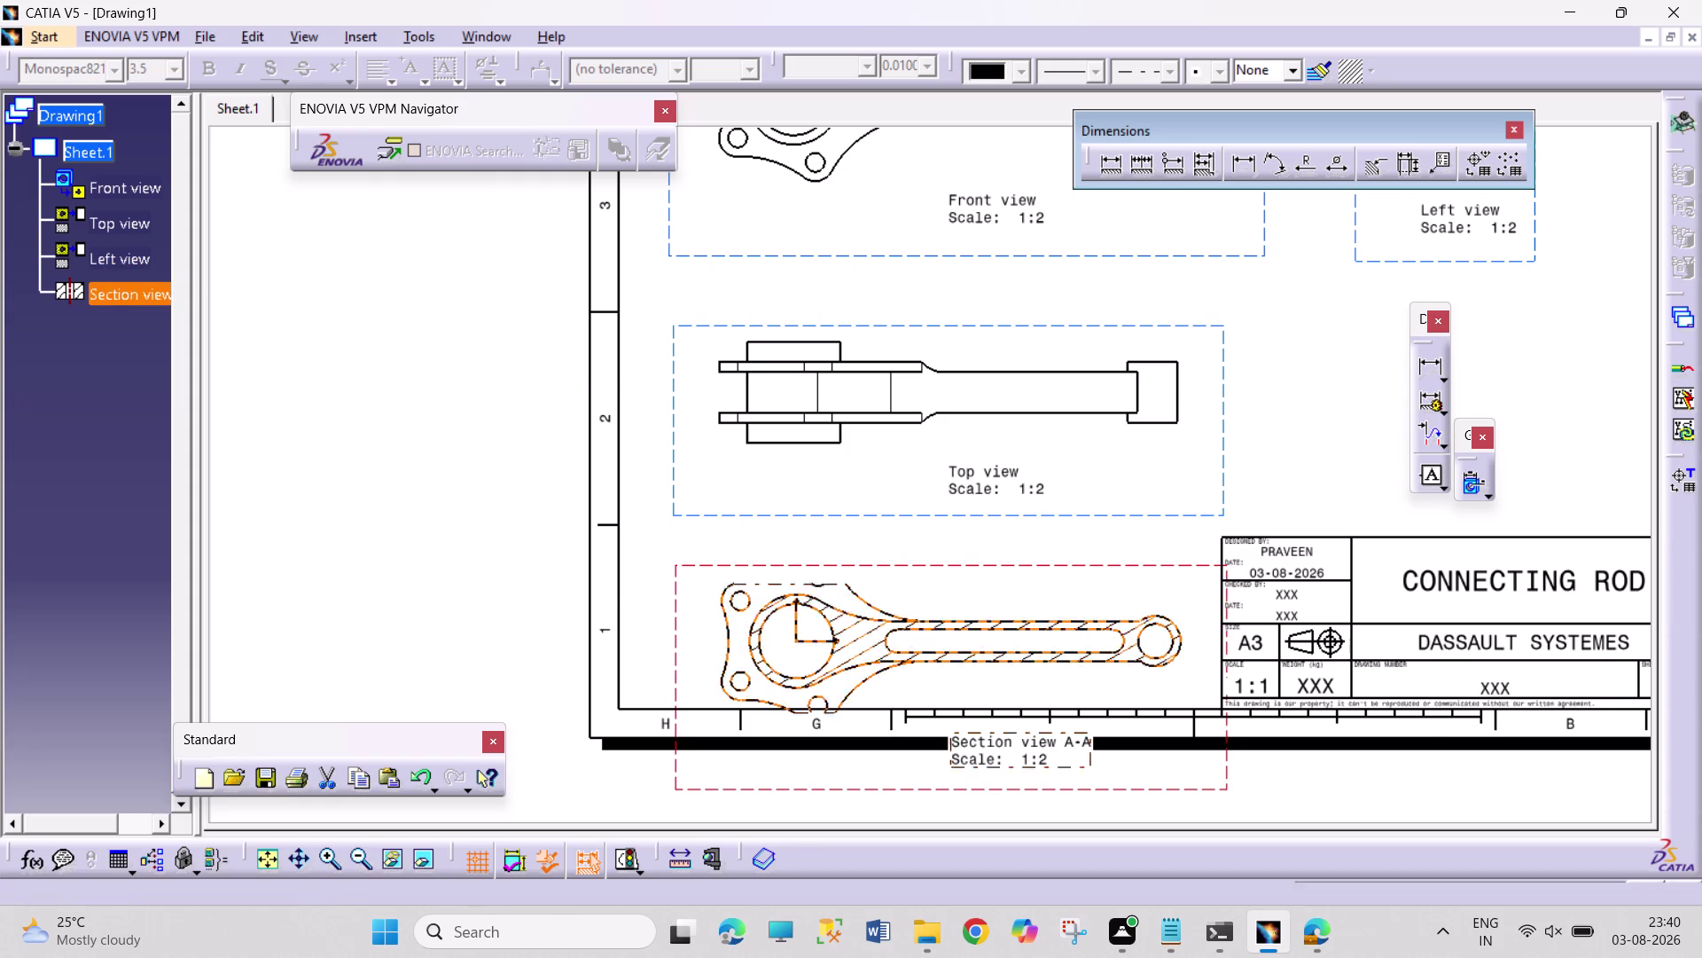
scroll(up, 3)
scroll(up, 3)
click(1432, 668)
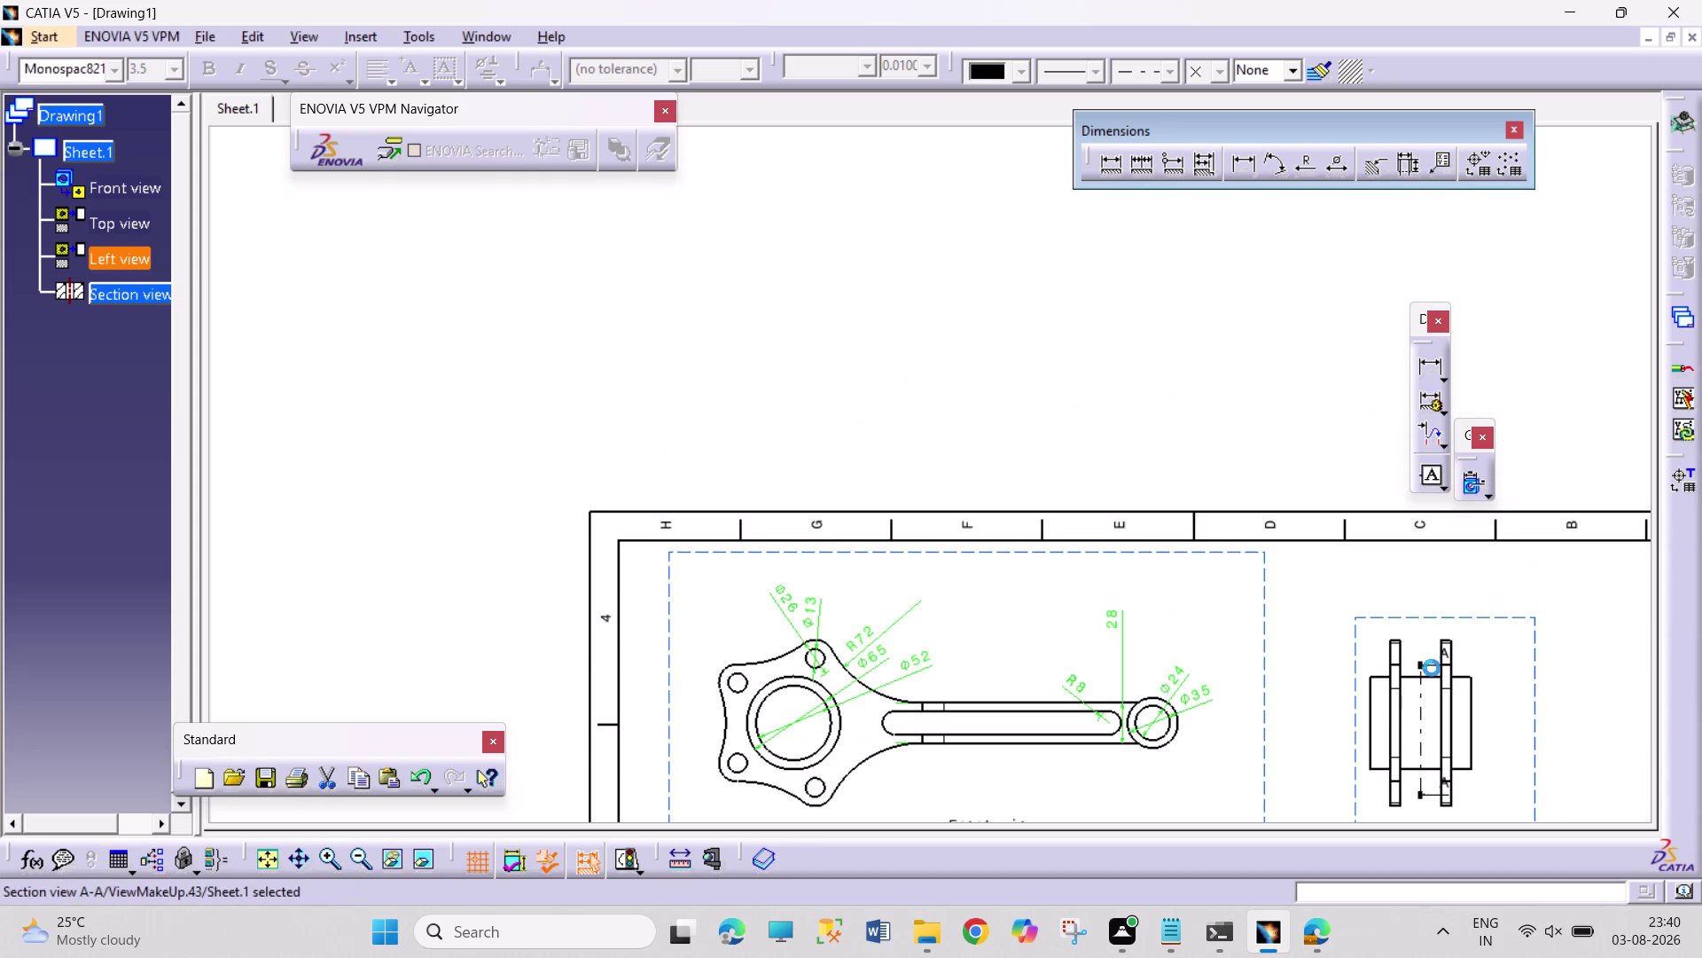
scroll(down, 3)
scroll(down, 3)
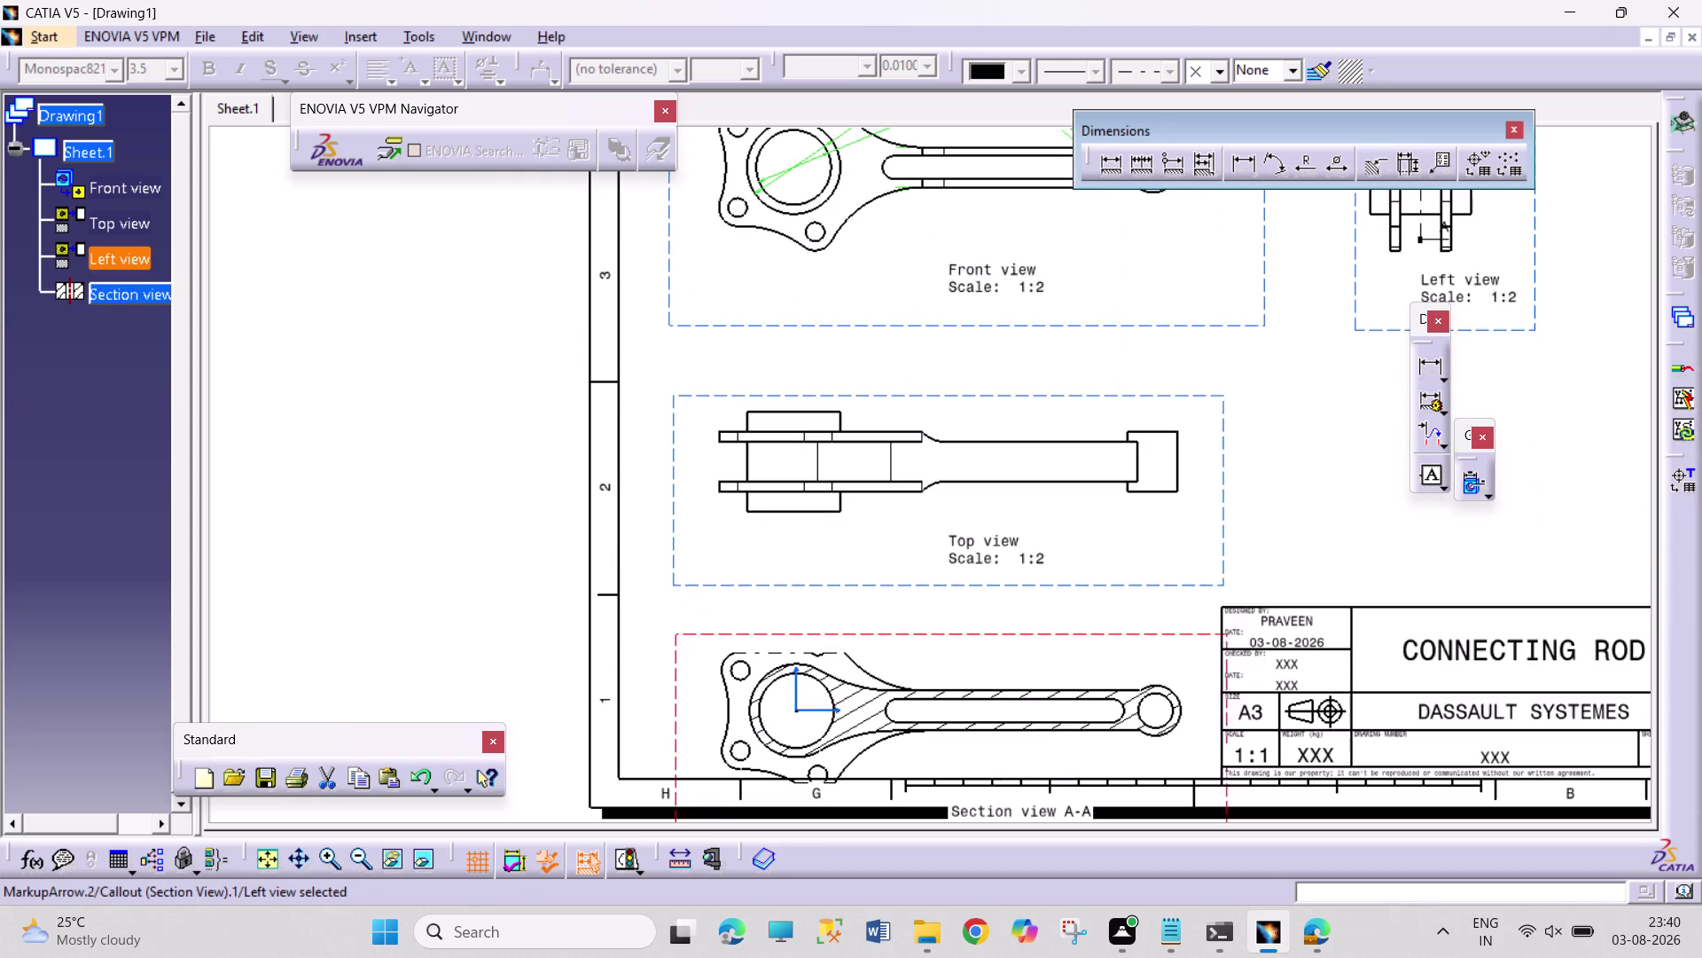
scroll(down, 3)
click(856, 421)
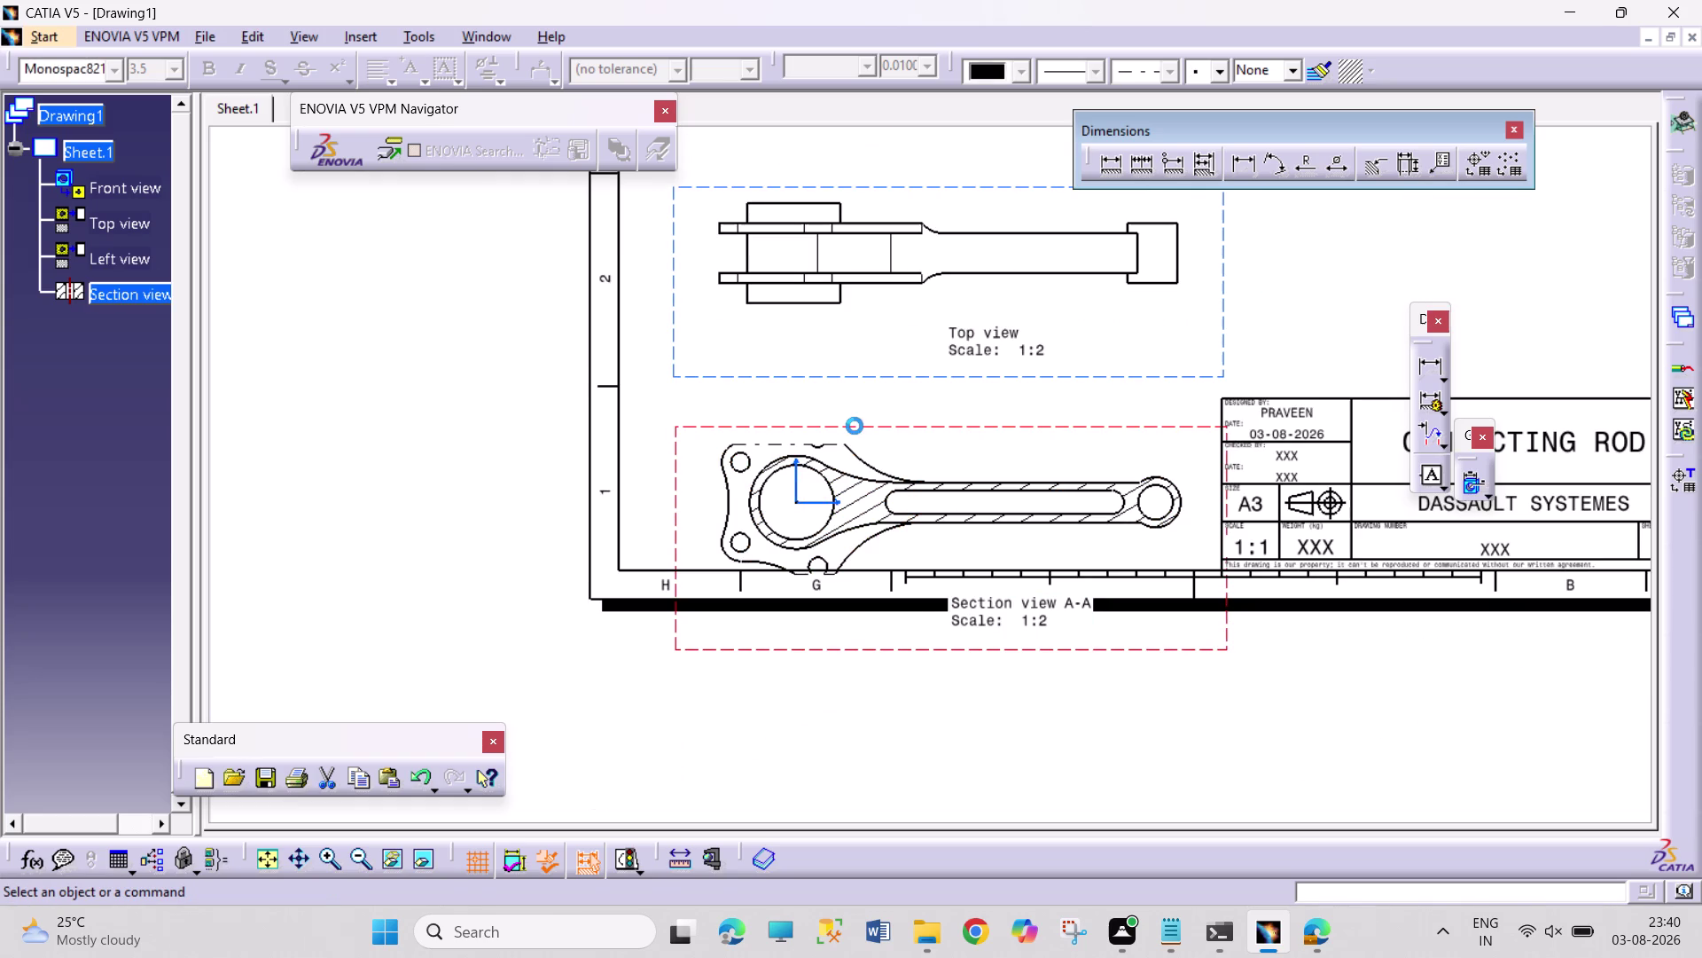
scroll(up, 3)
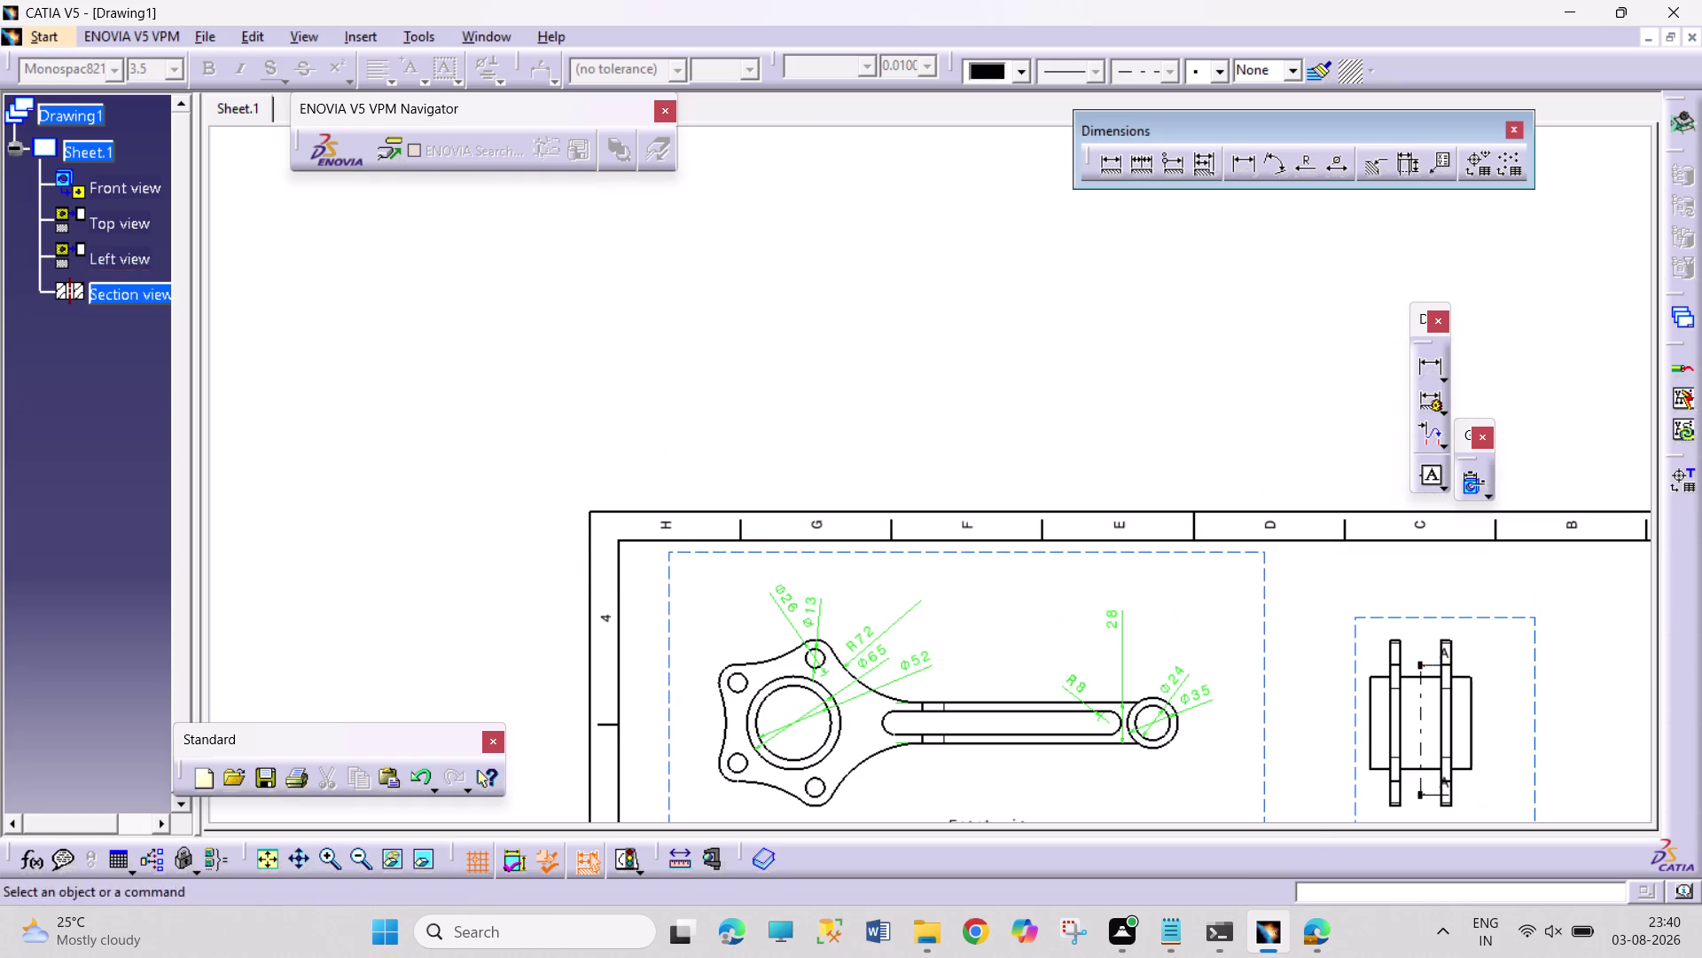
scroll(down, 3)
Delete the existing Section view A-A and start a new offset section view.
click(1042, 430)
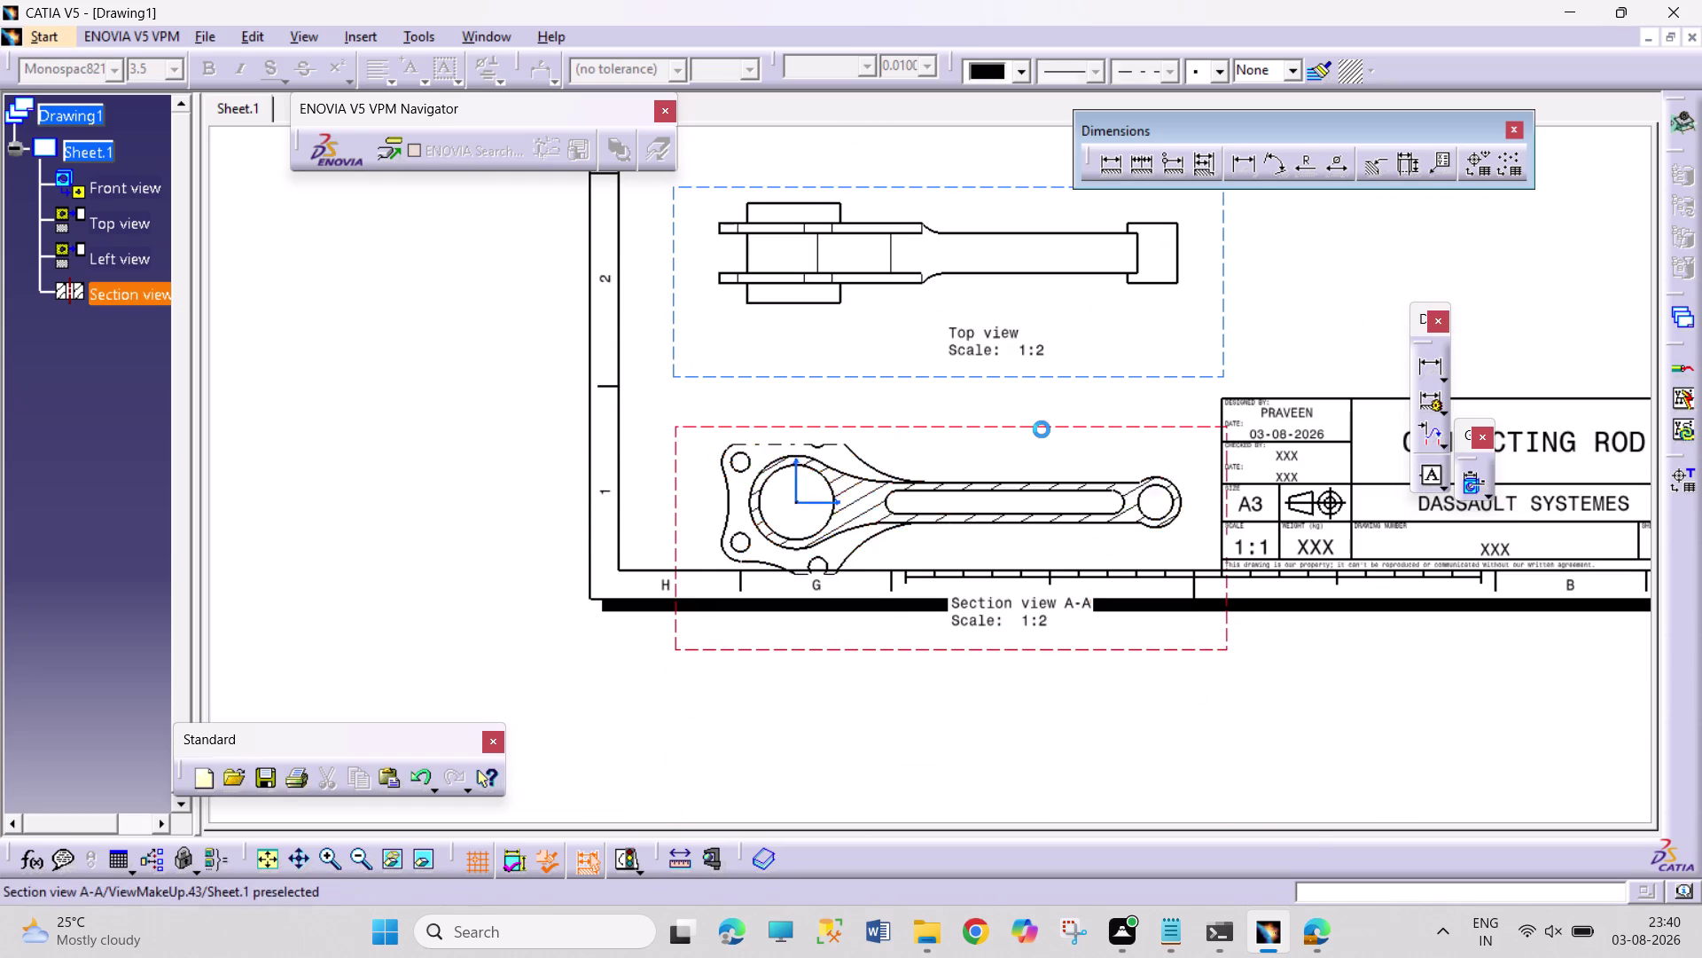
key(Delete)
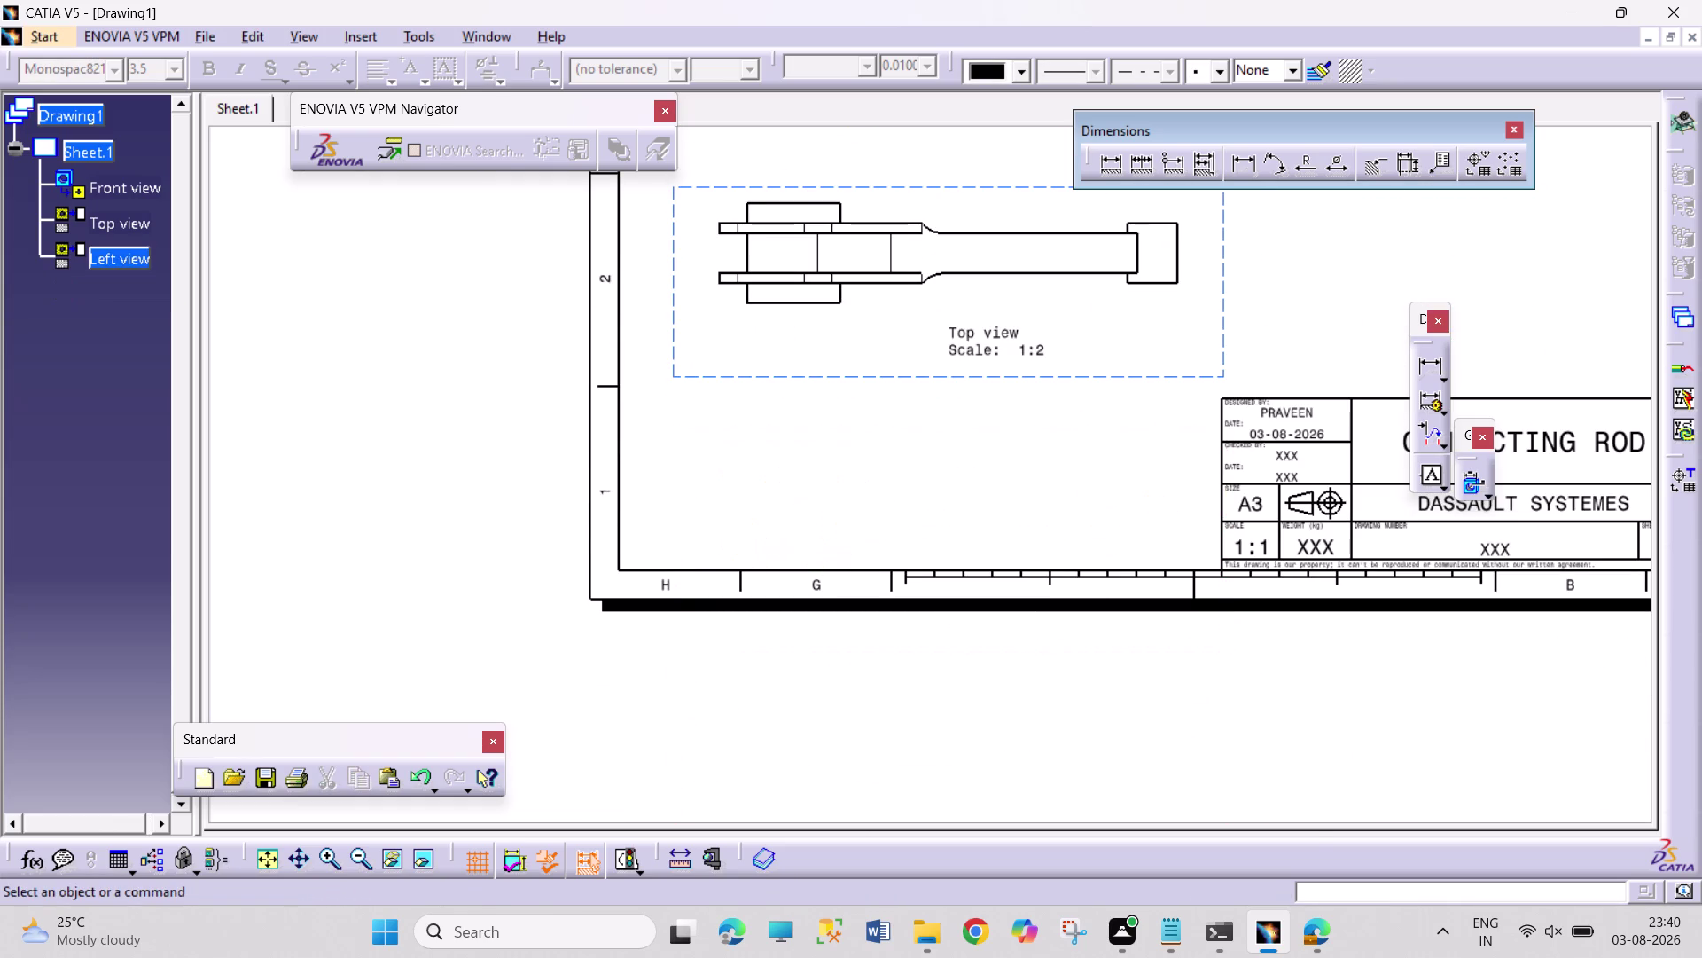
click(427, 35)
click(360, 35)
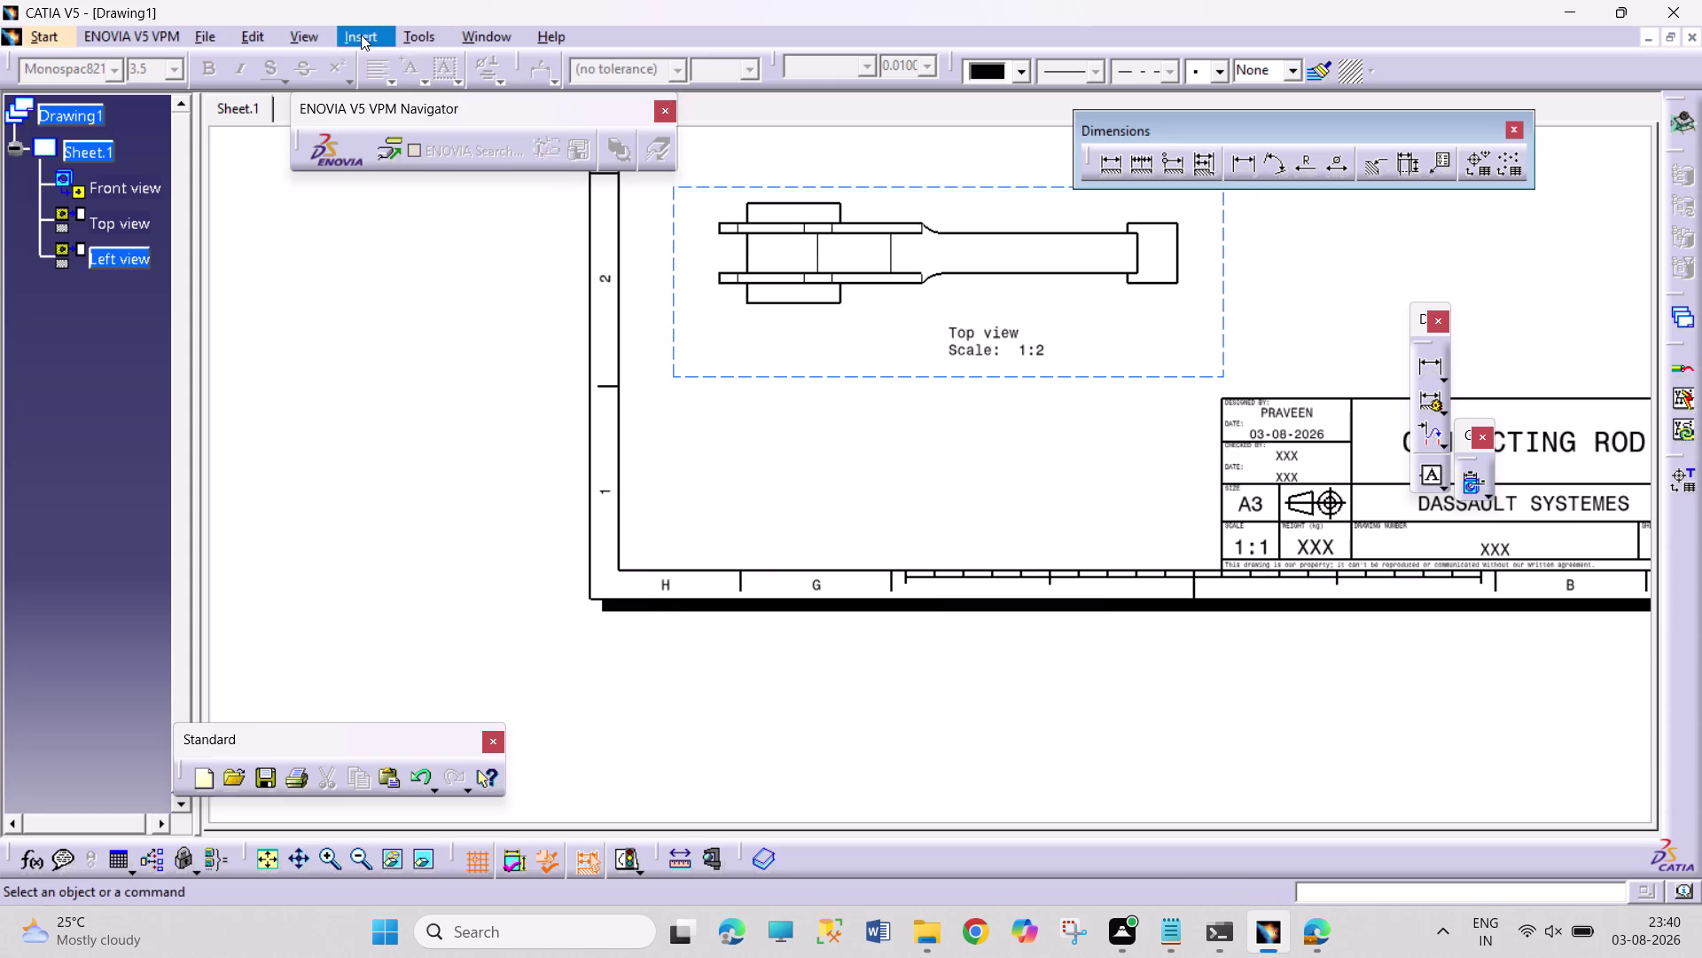
click(361, 35)
click(610, 121)
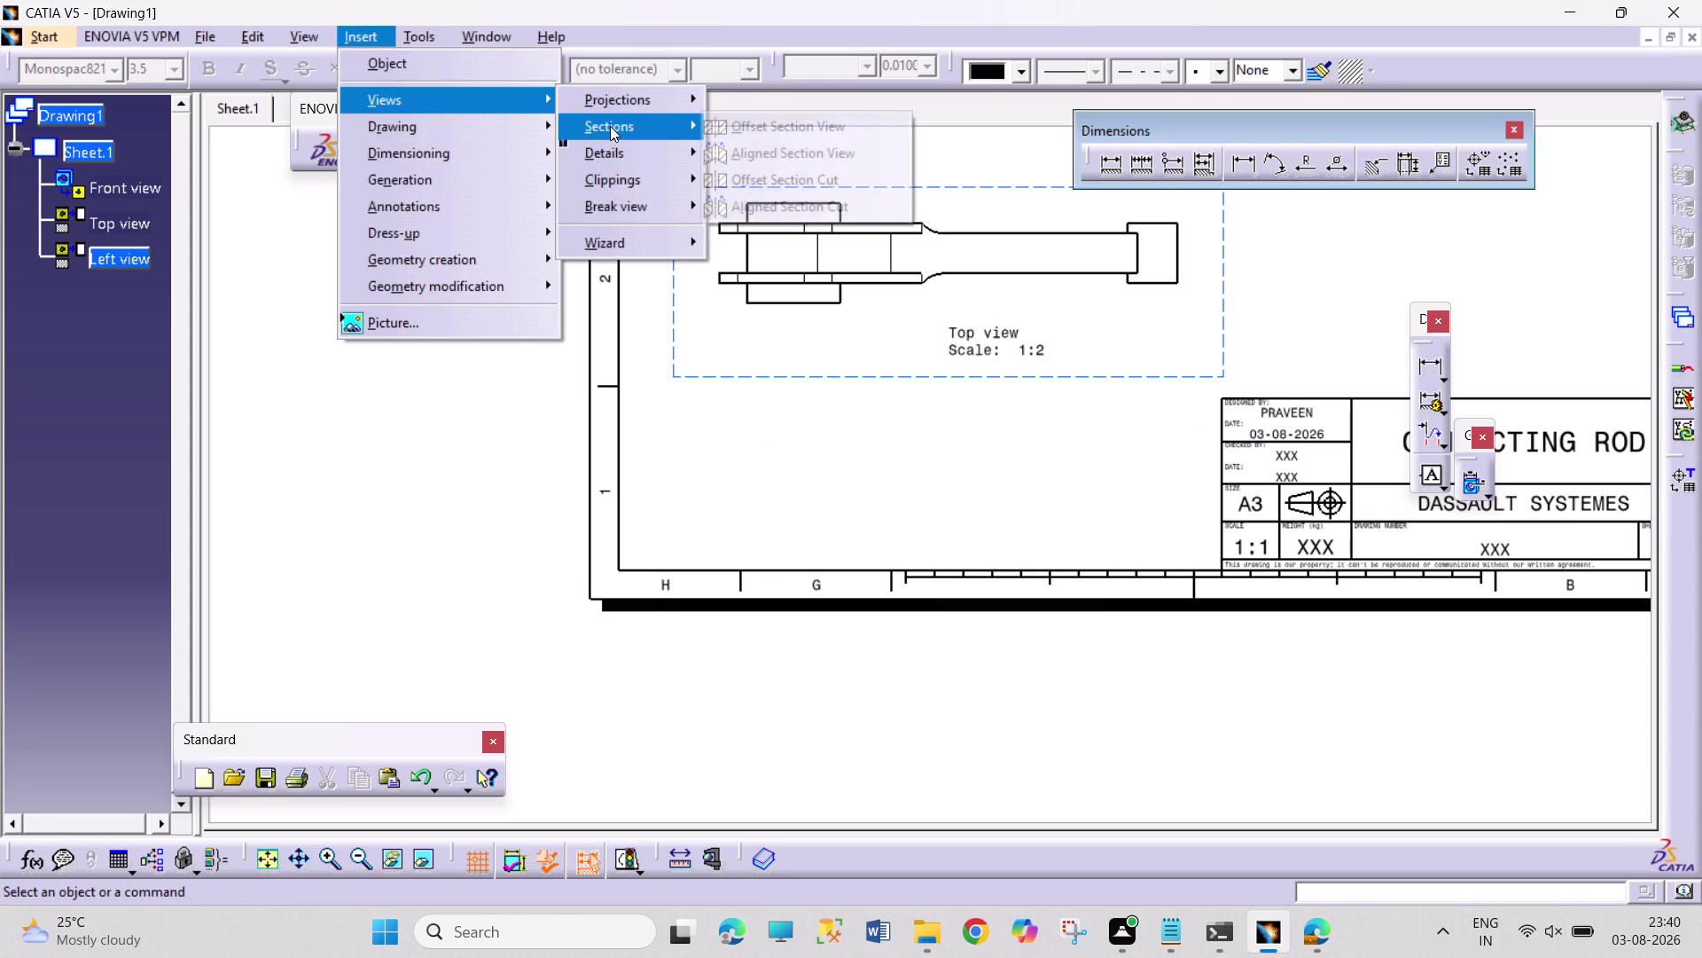
click(801, 128)
scroll(up, 3)
scroll(up, 3)
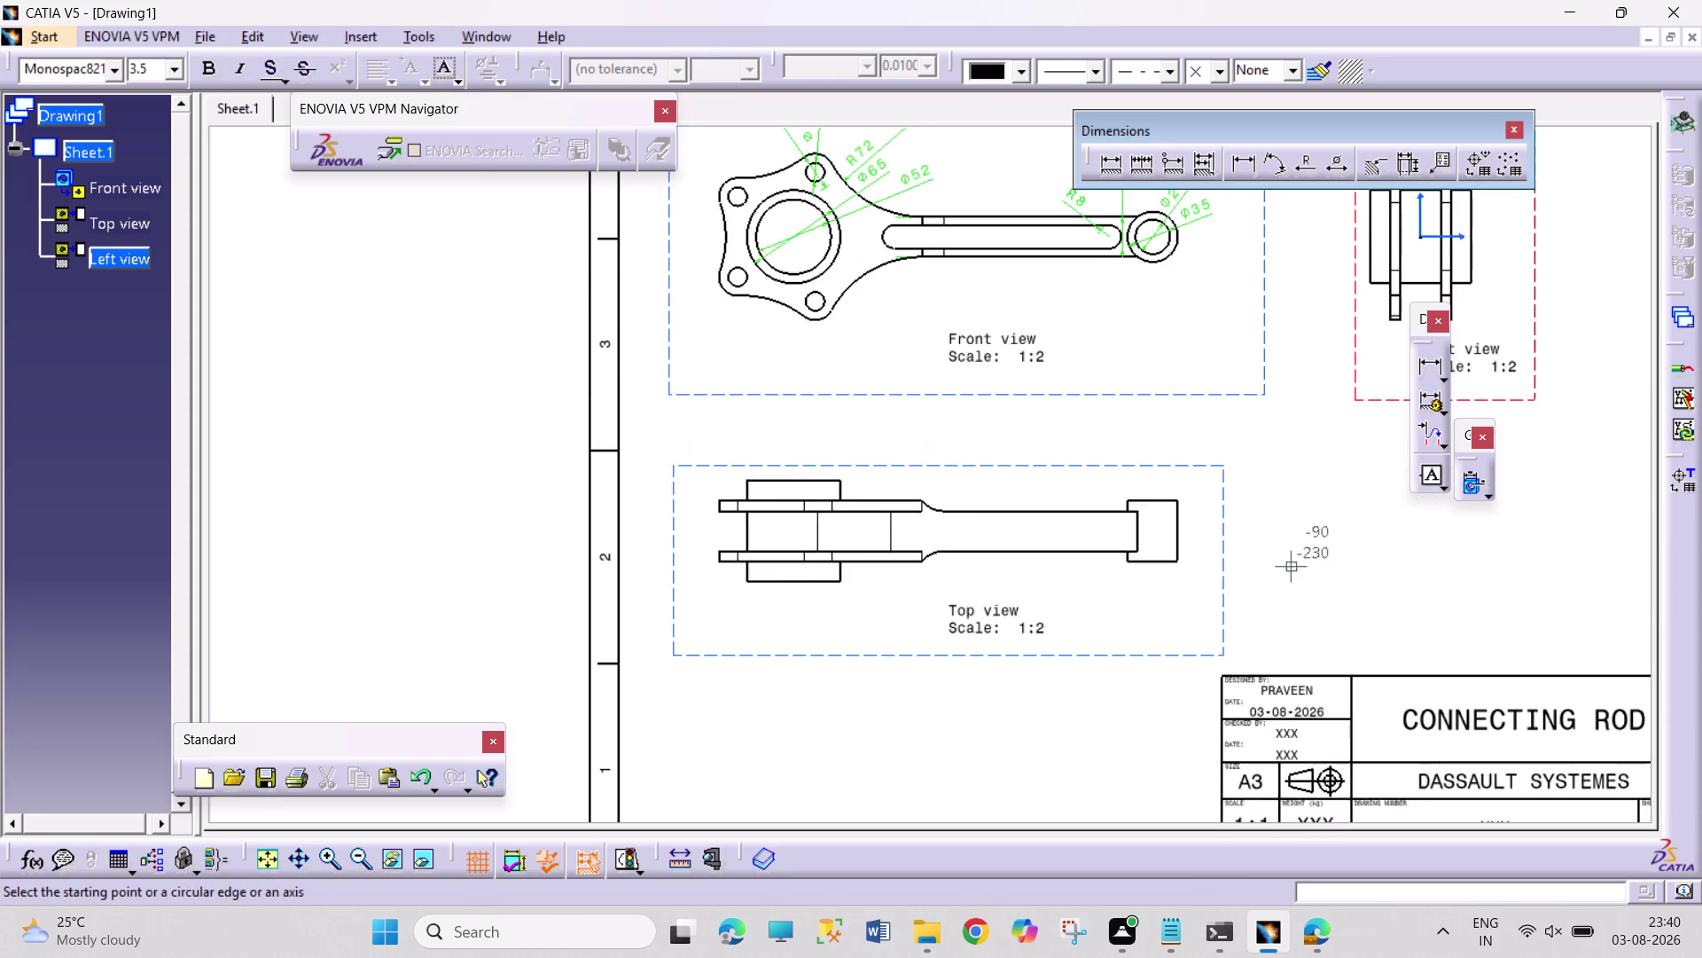
scroll(up, 3)
scroll(down, 3)
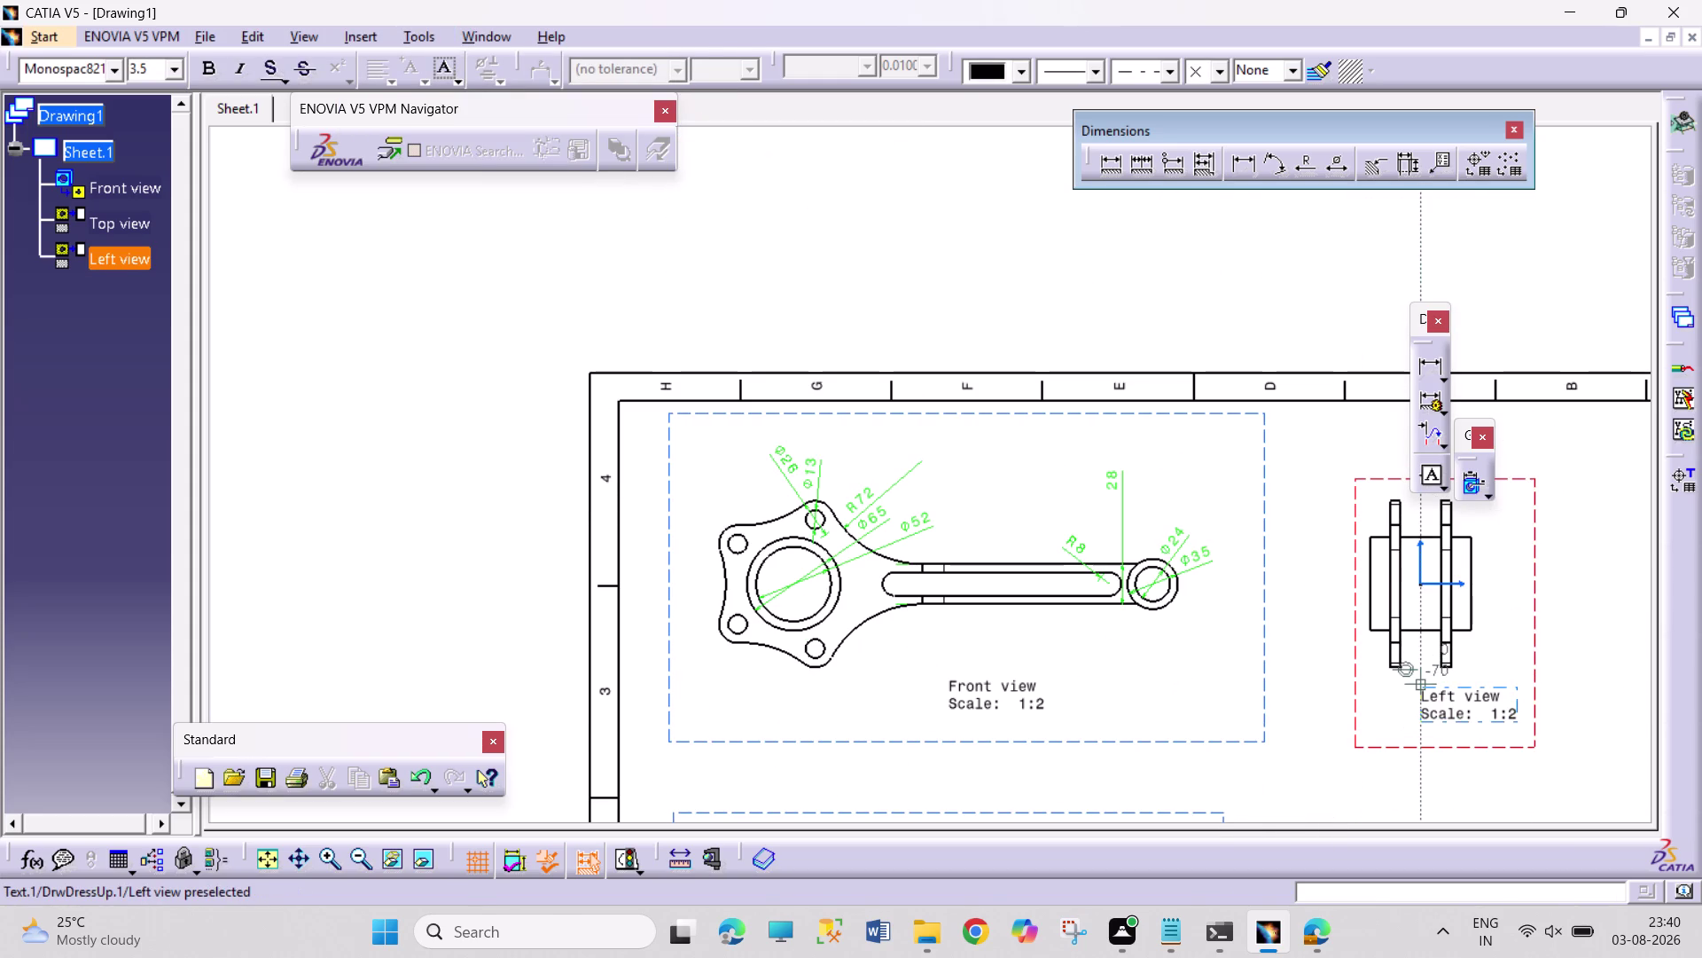
Draw the cutting line through the left view and place the section below the top view.
click(1421, 678)
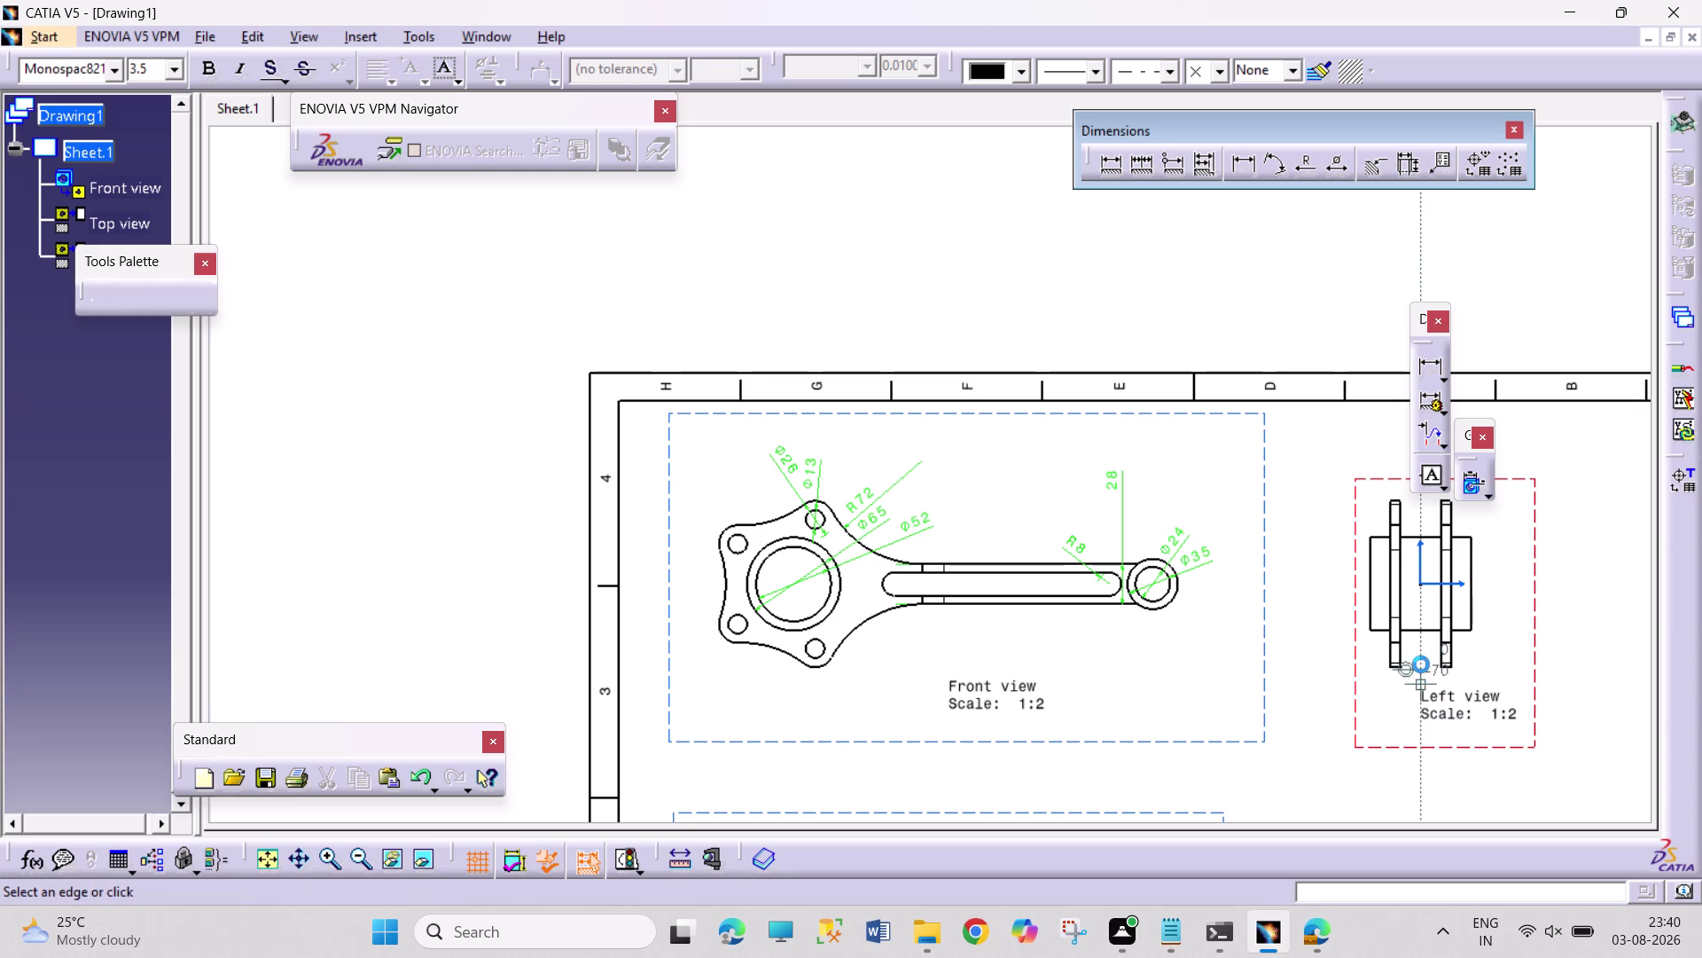
scroll(up, 3)
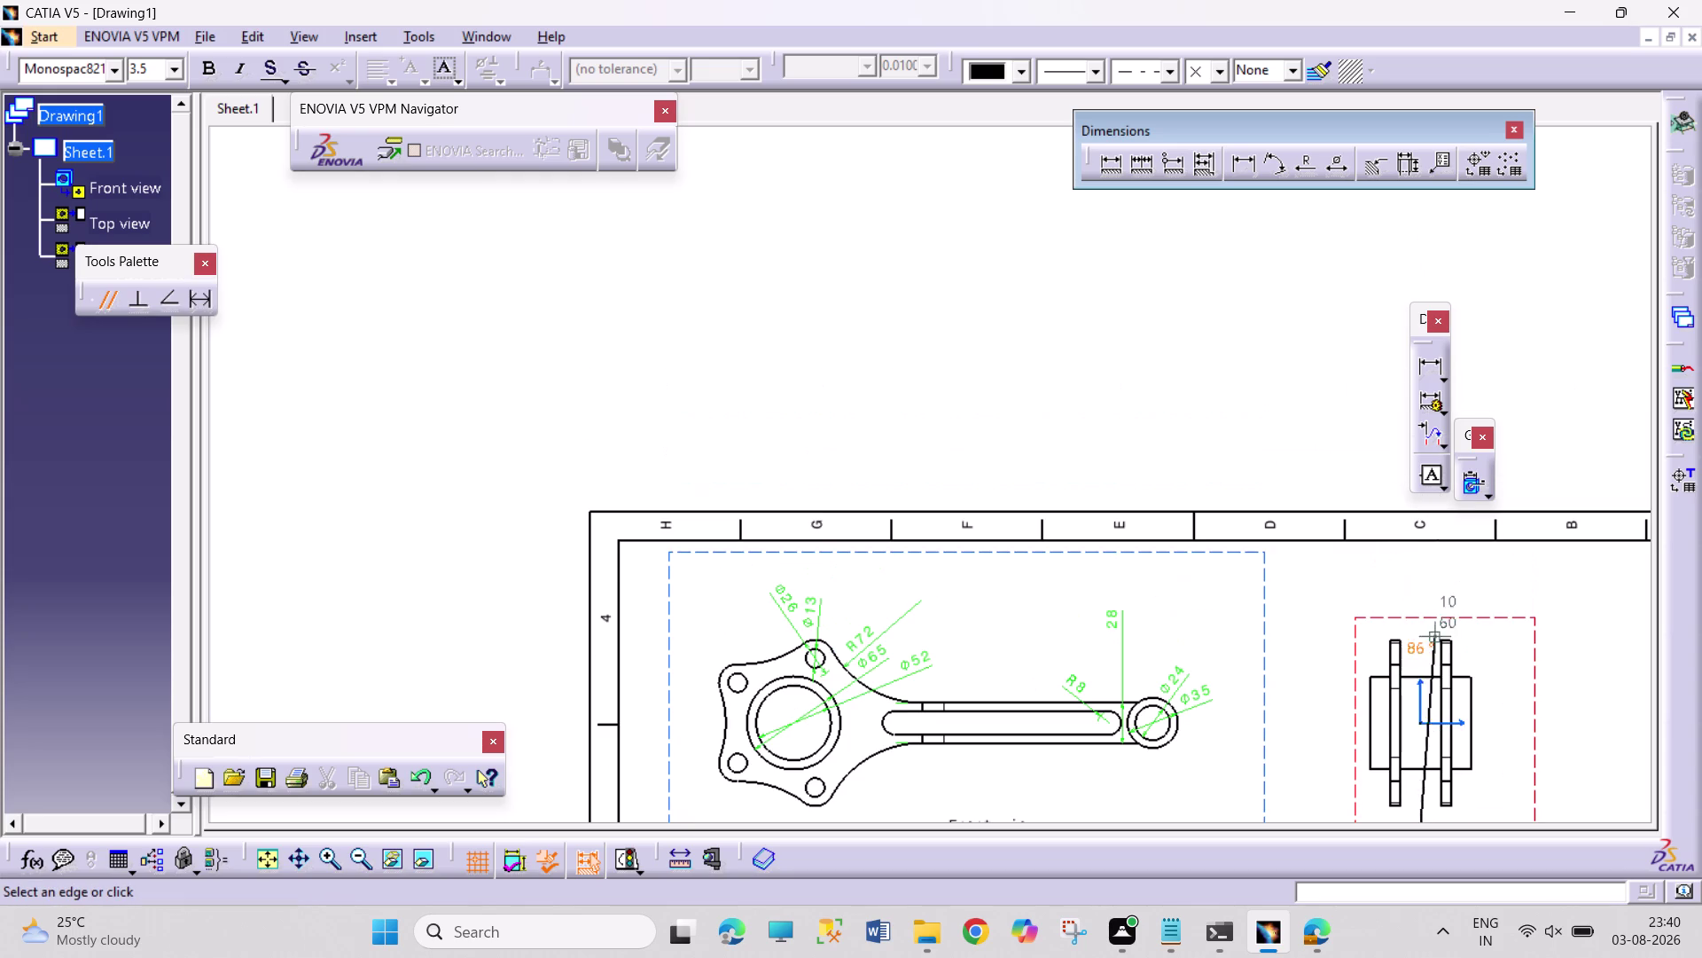
click(1417, 628)
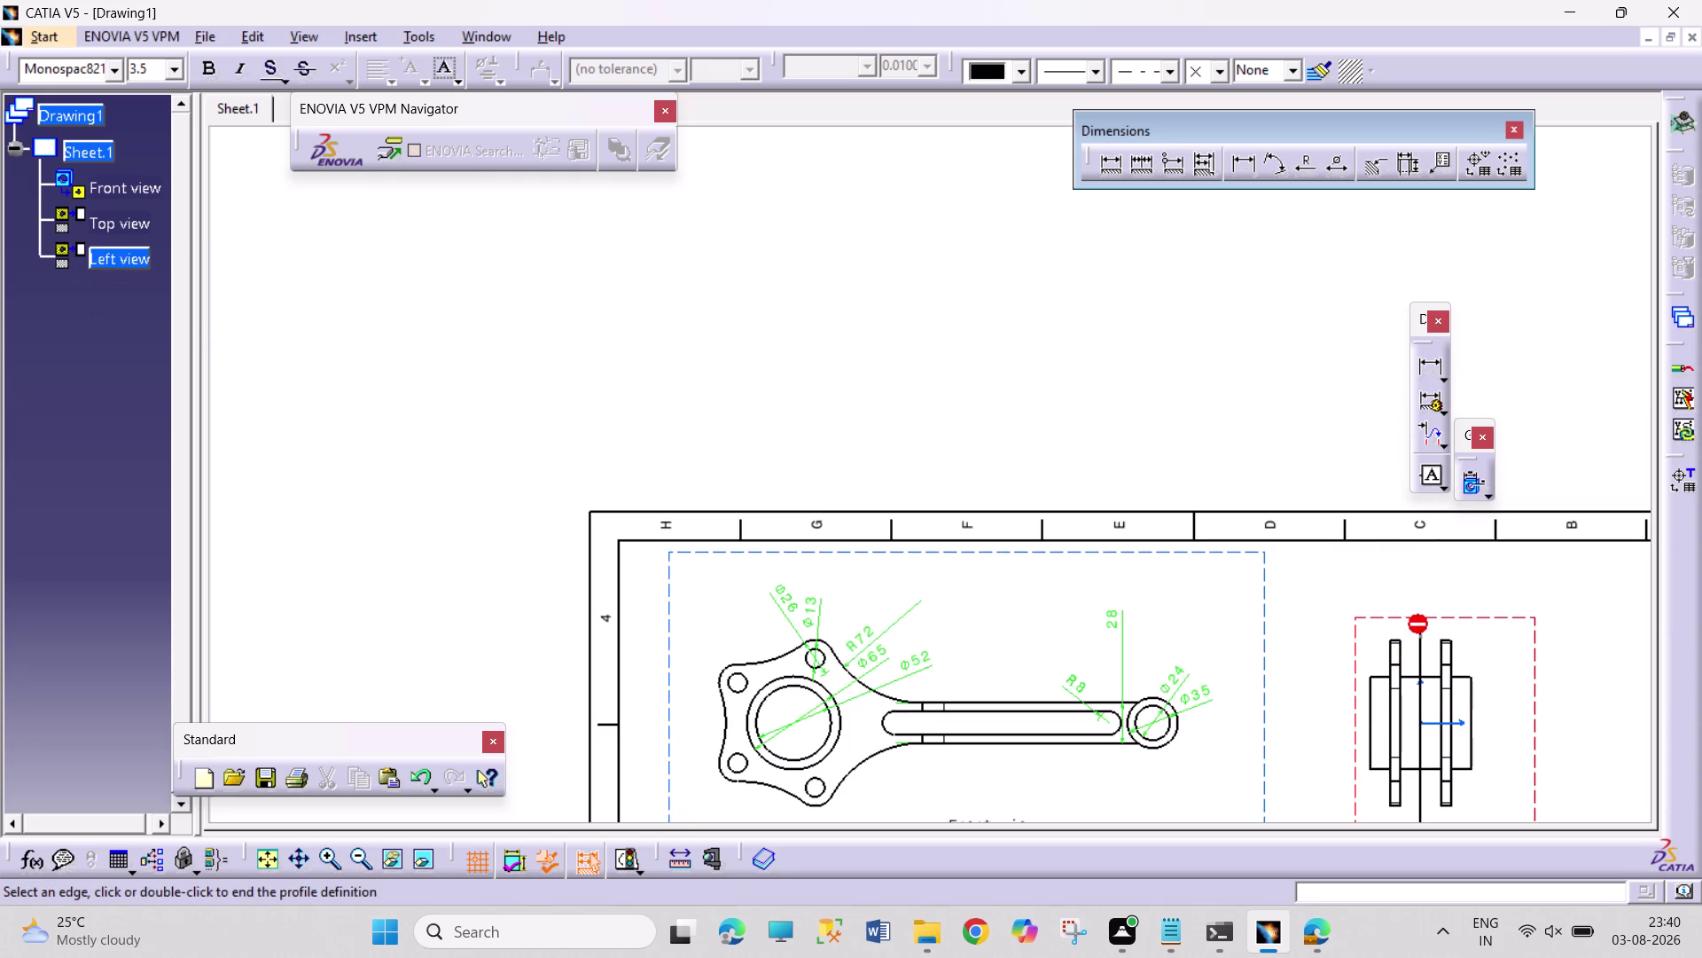
double_click(1421, 634)
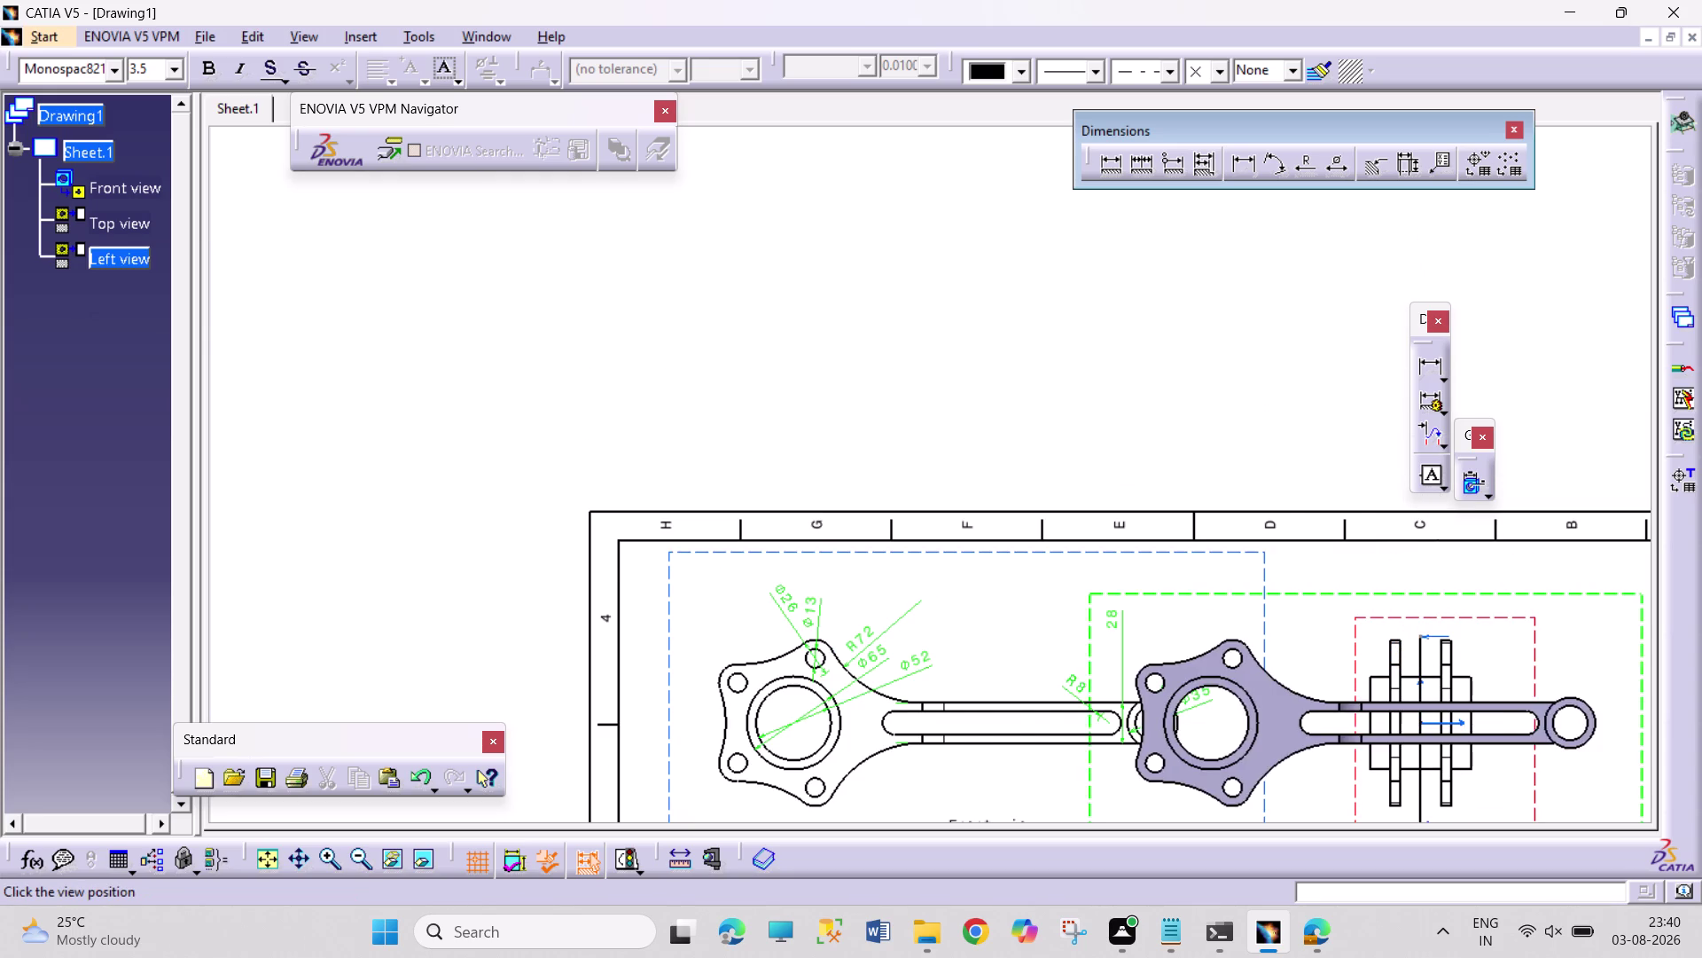
scroll(down, 3)
scroll(down, 3)
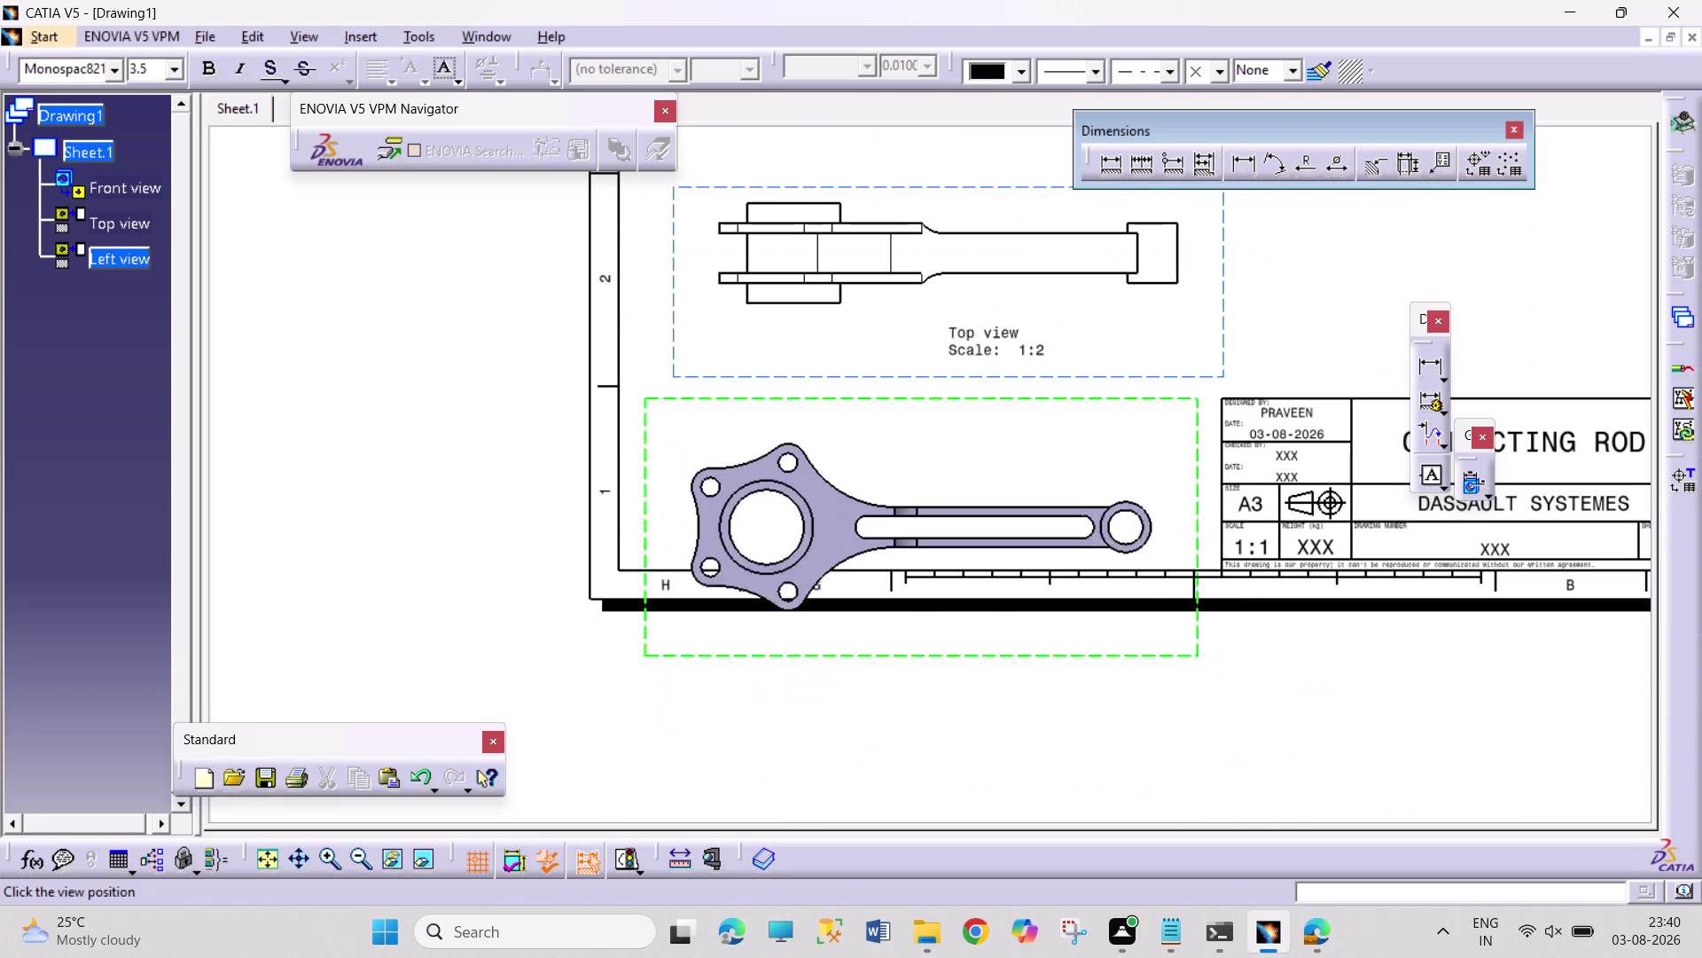
click(928, 474)
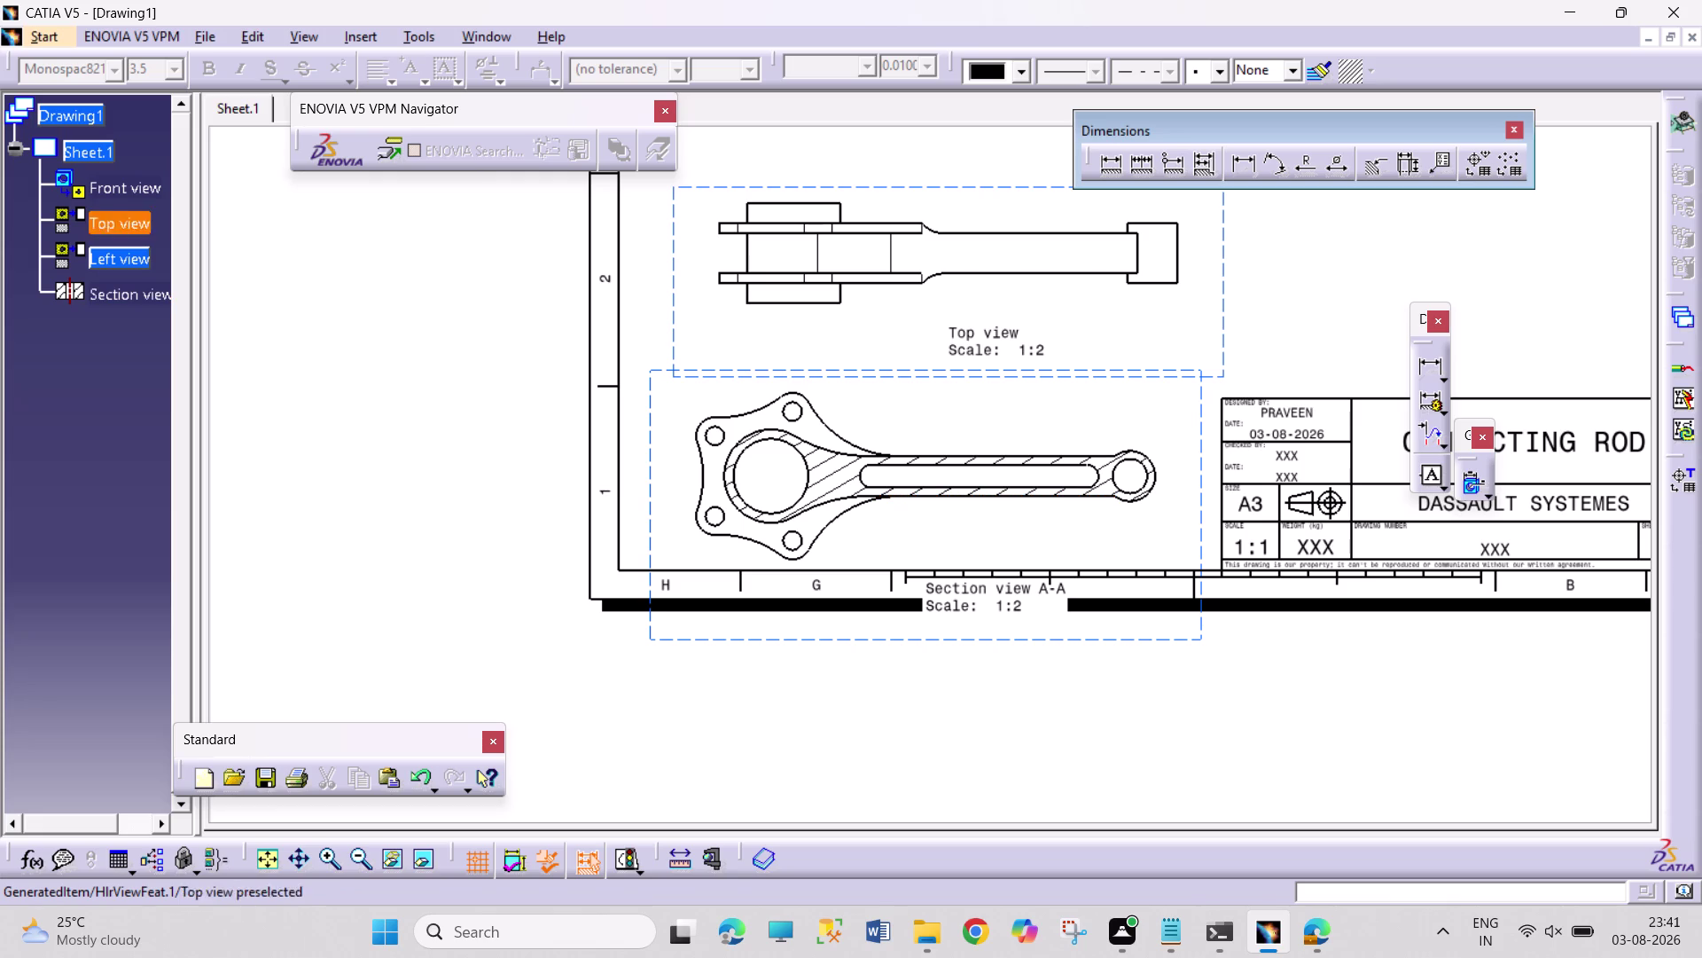
Dimension the big-end-to-shank fillet arc in Section view A-A as R100.
click(1307, 171)
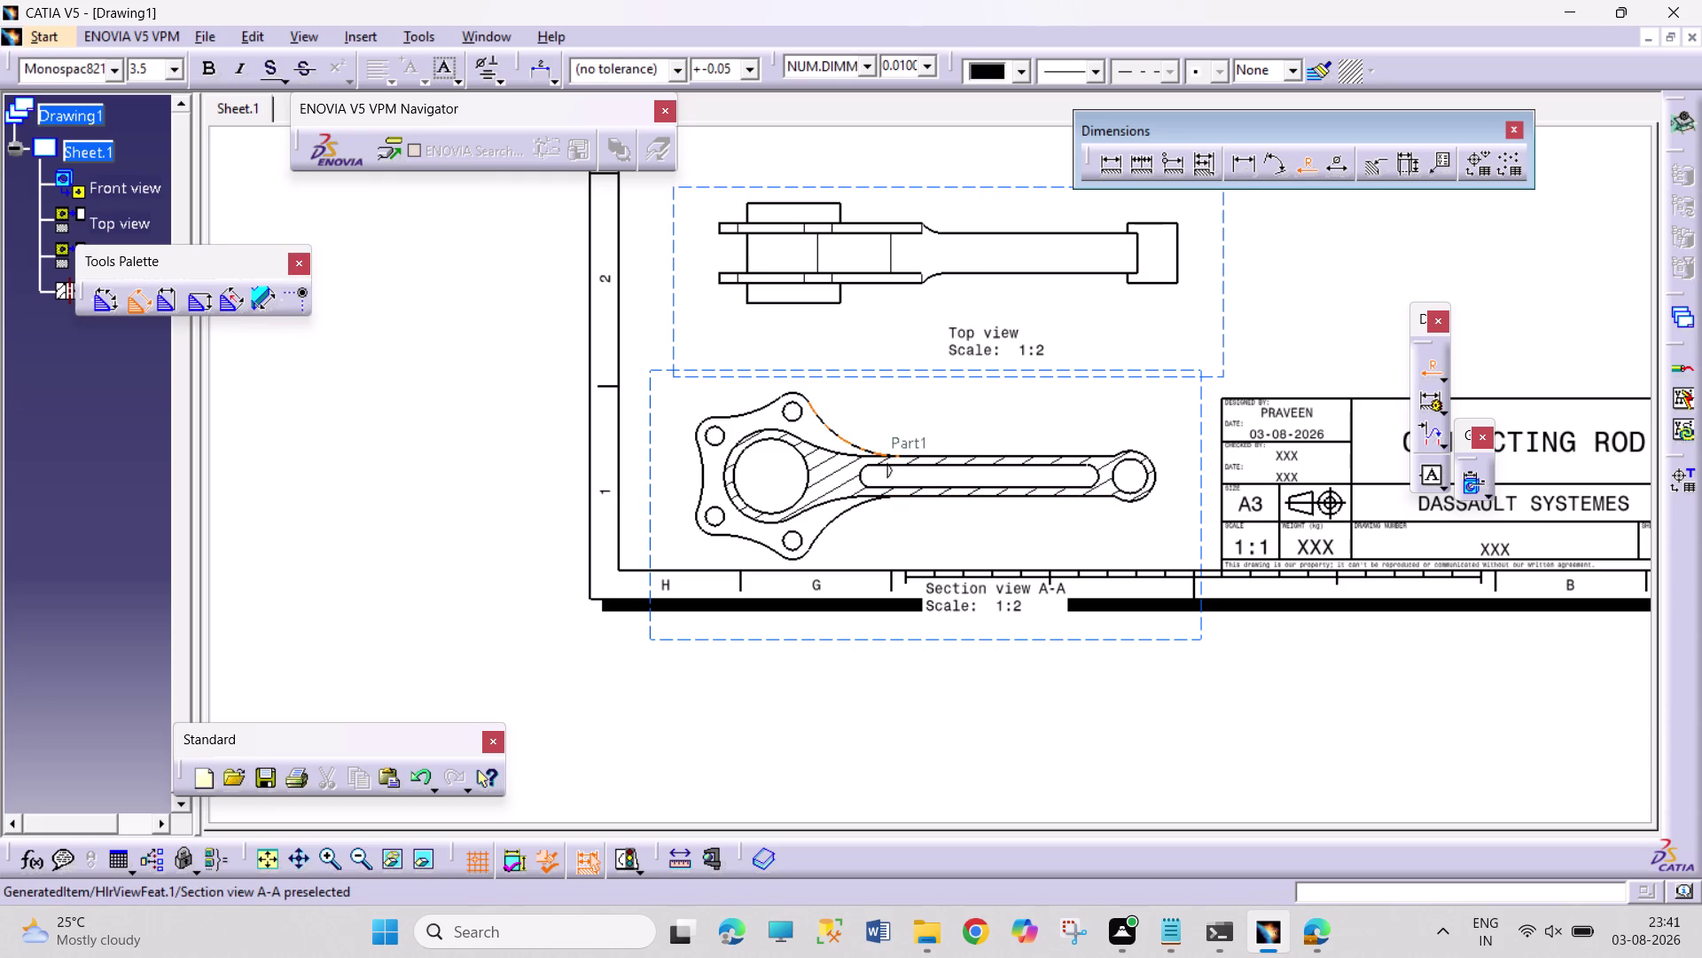
click(852, 450)
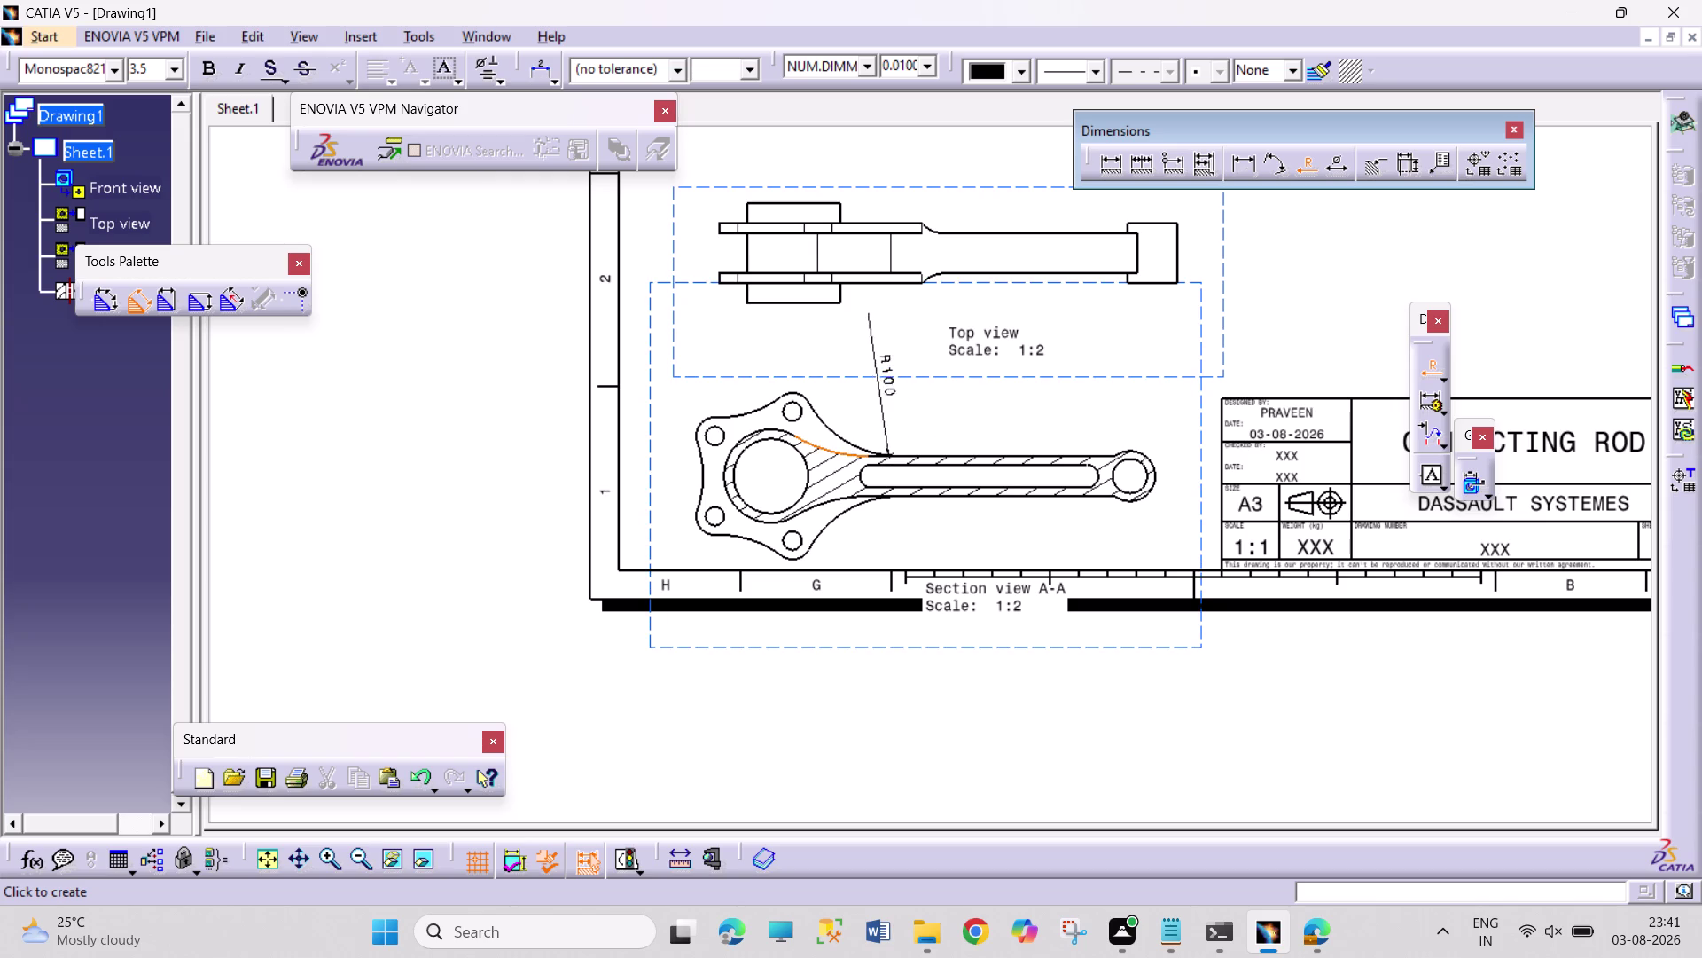
click(869, 391)
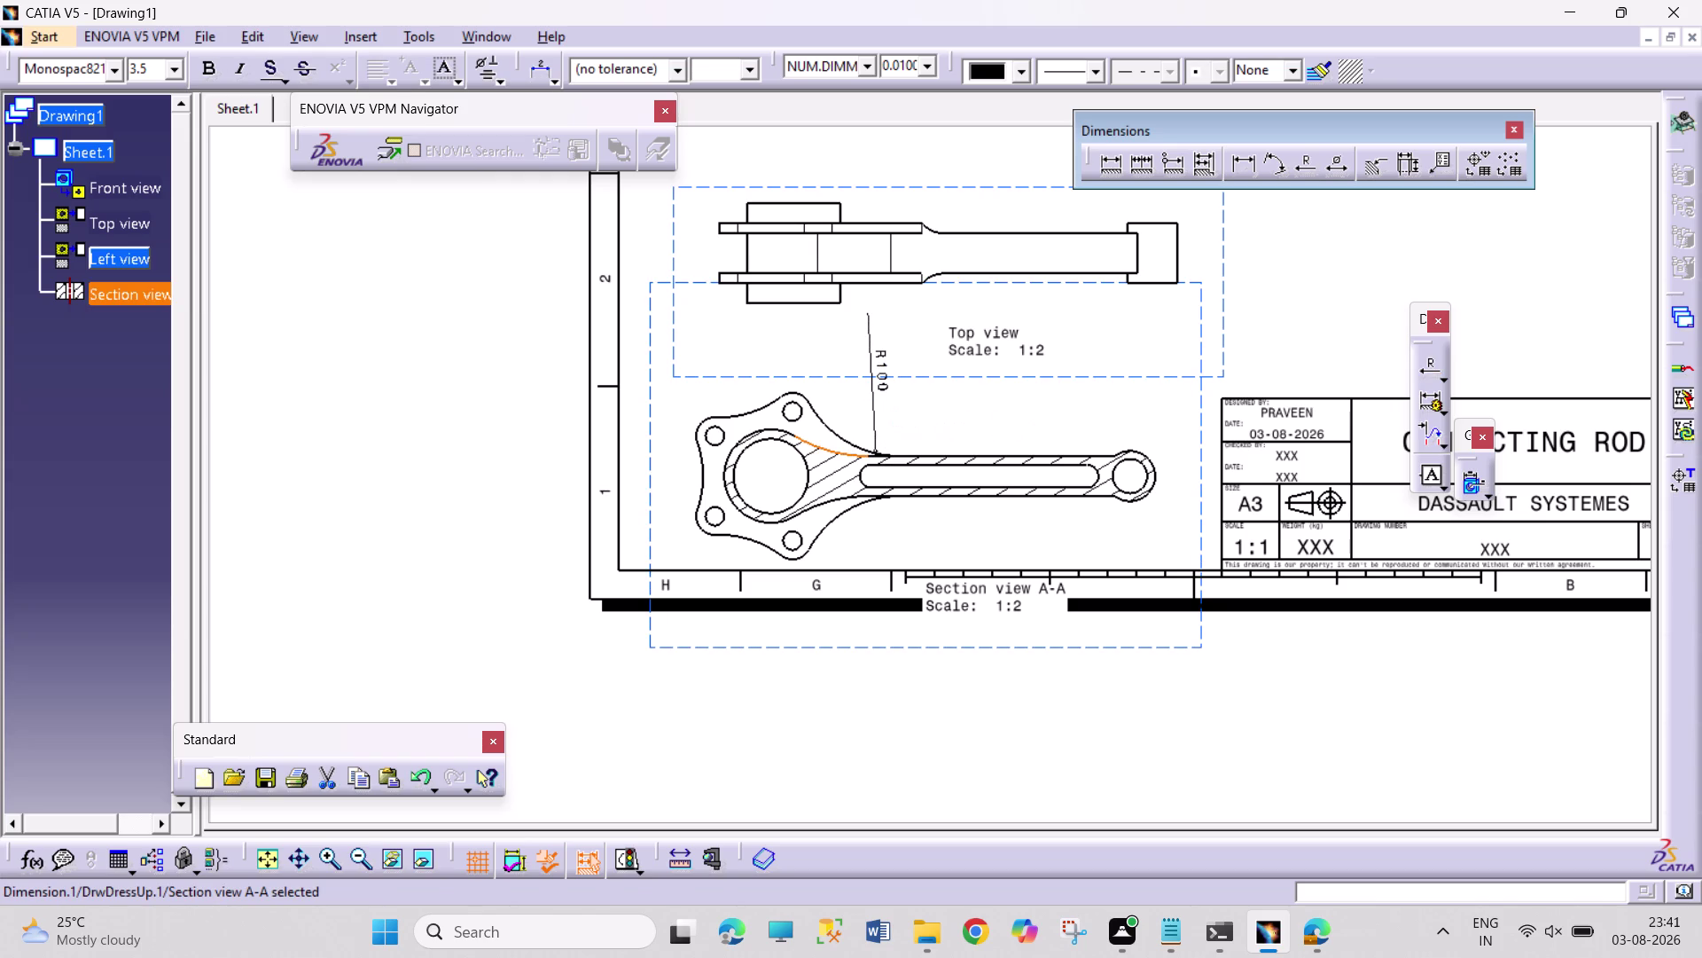
scroll(up, 3)
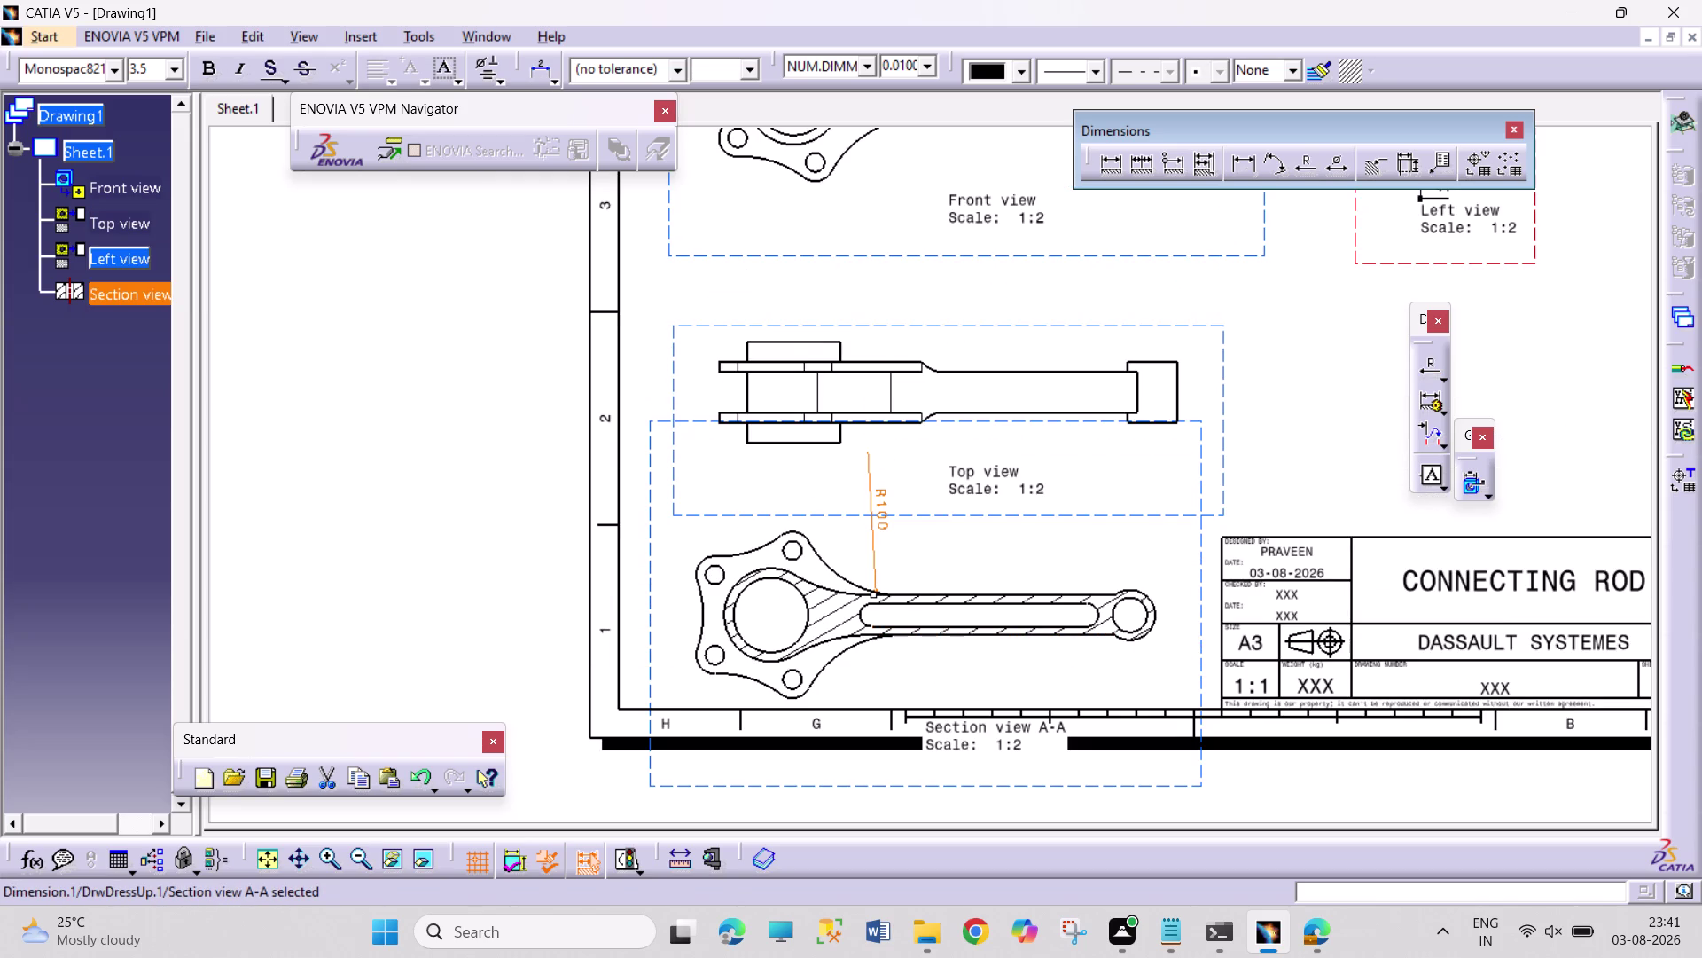
Drag Section view A-A and the top view upward, then pan back to the front view.
drag(694, 419, 698, 412)
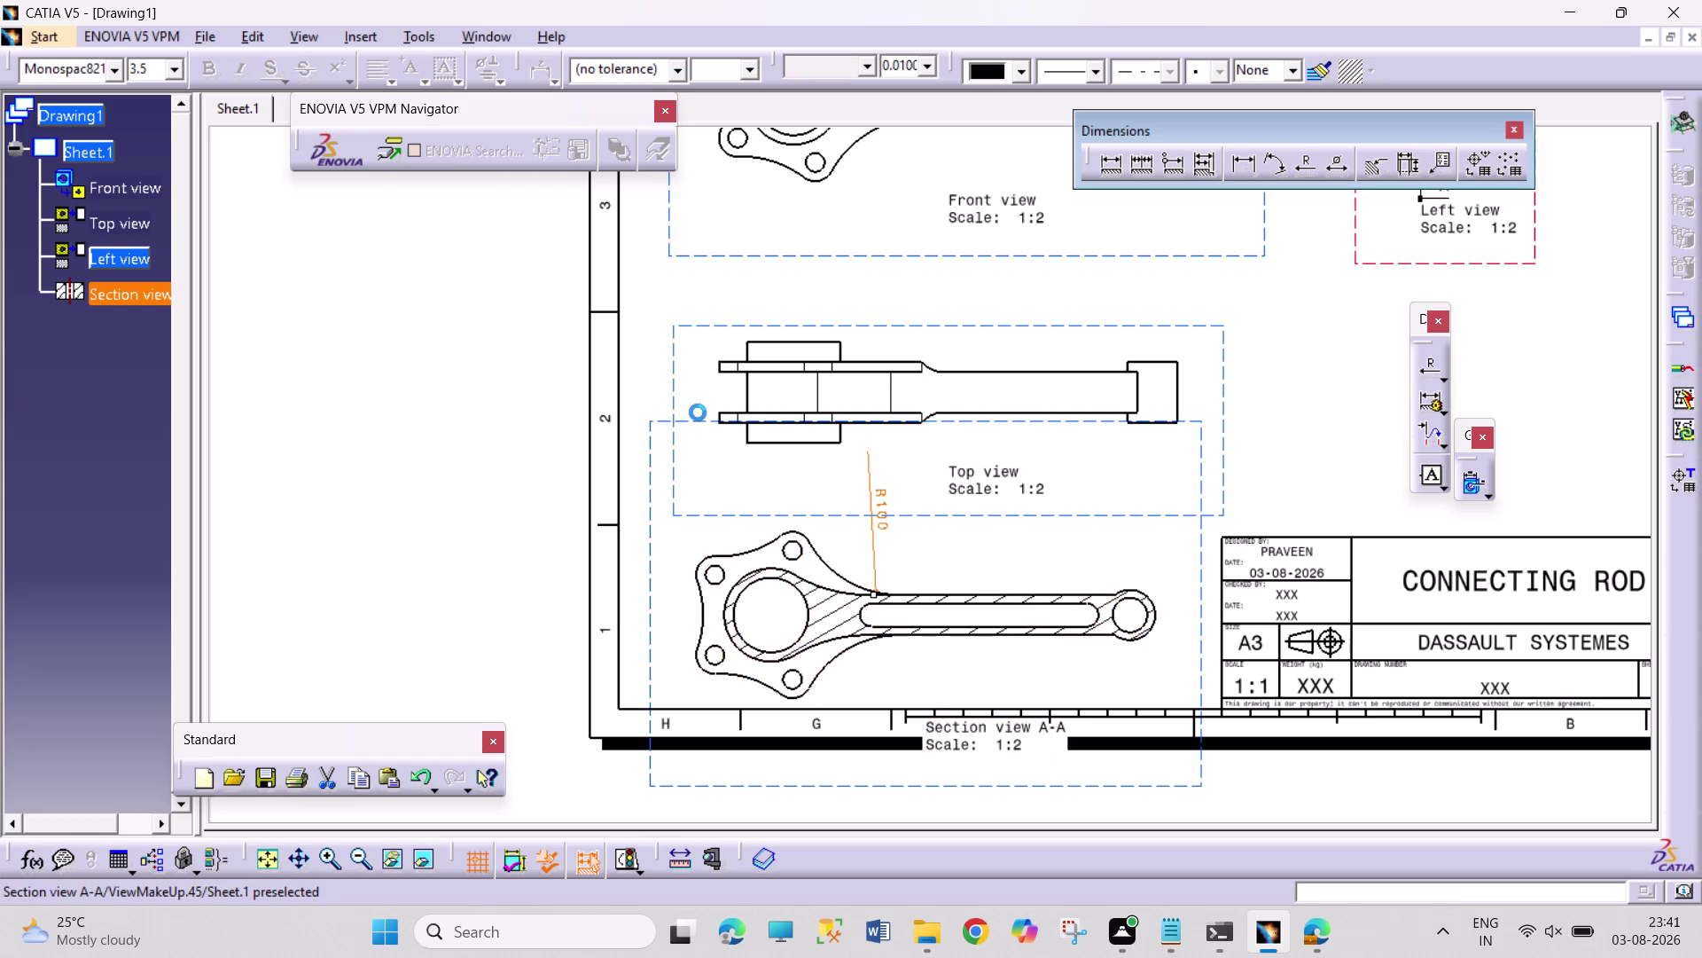
drag(698, 413, 697, 375)
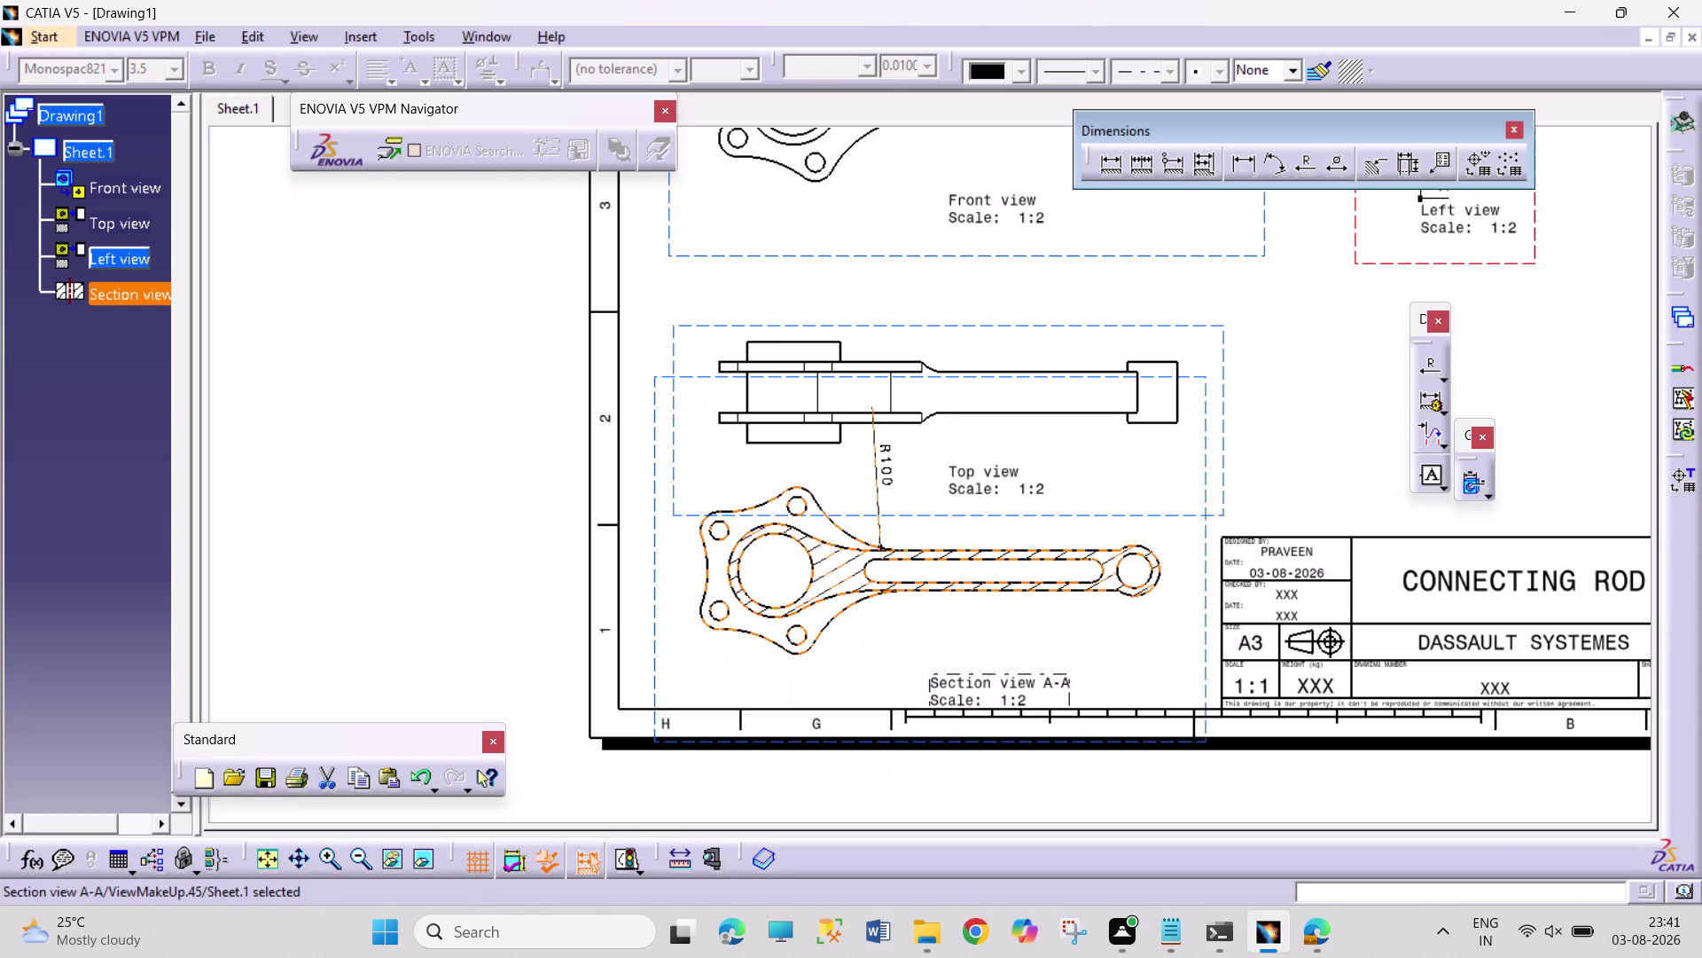
drag(916, 324, 917, 317)
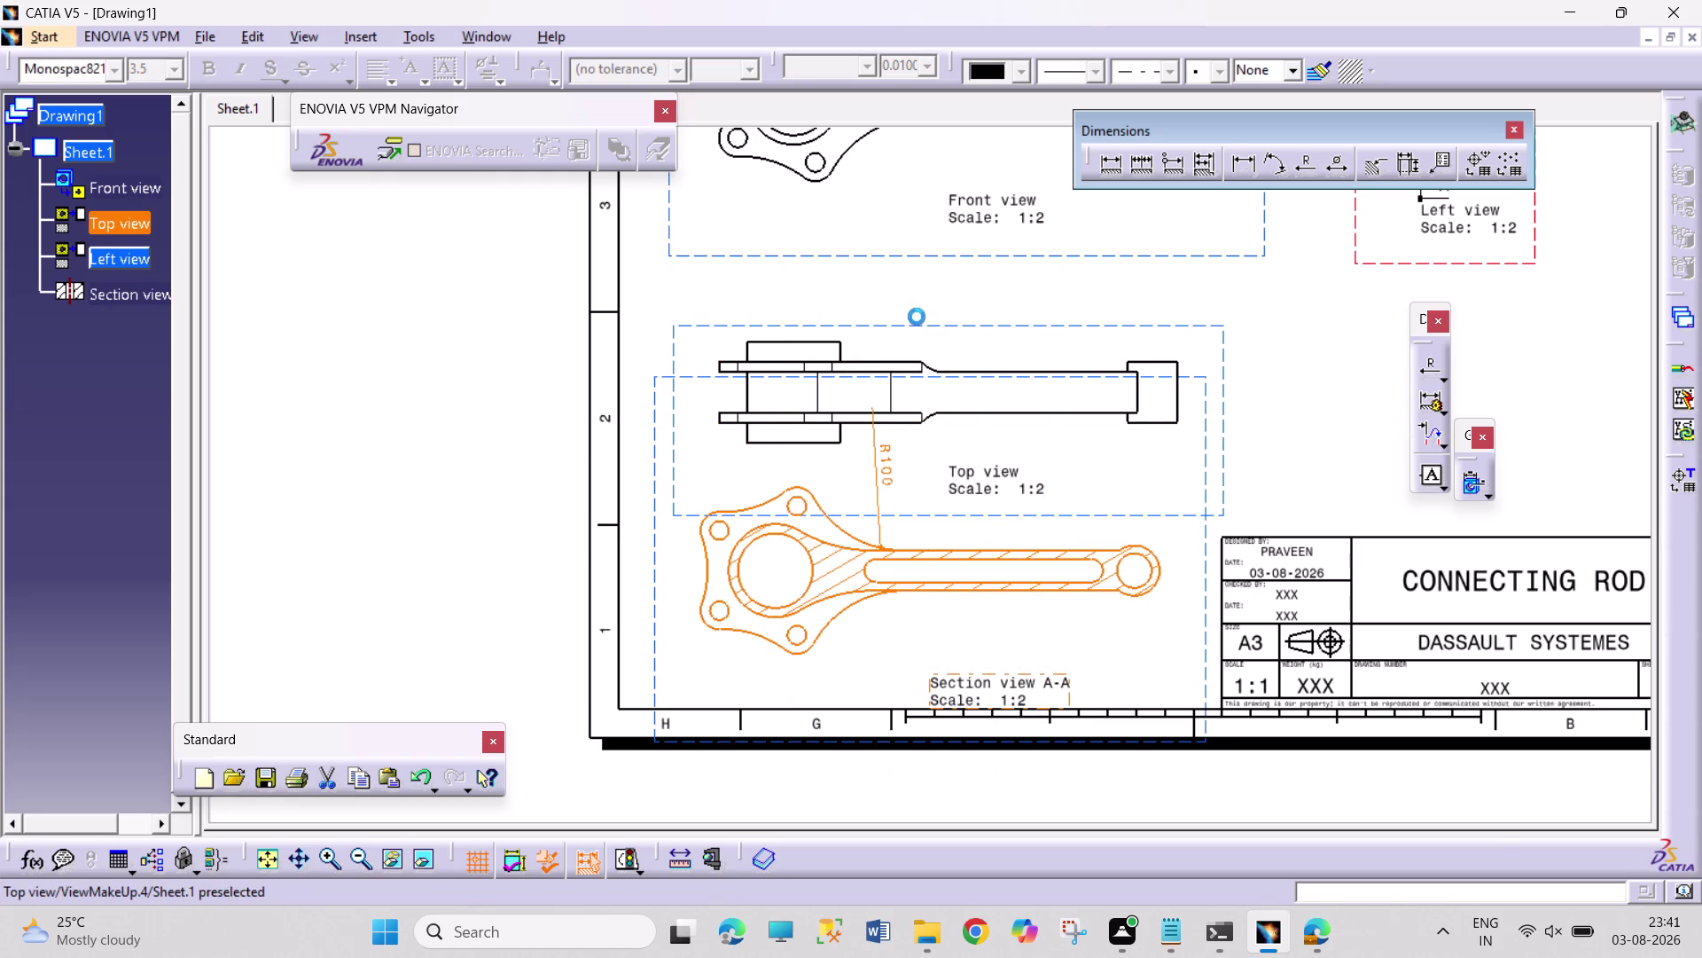
drag(917, 316, 922, 296)
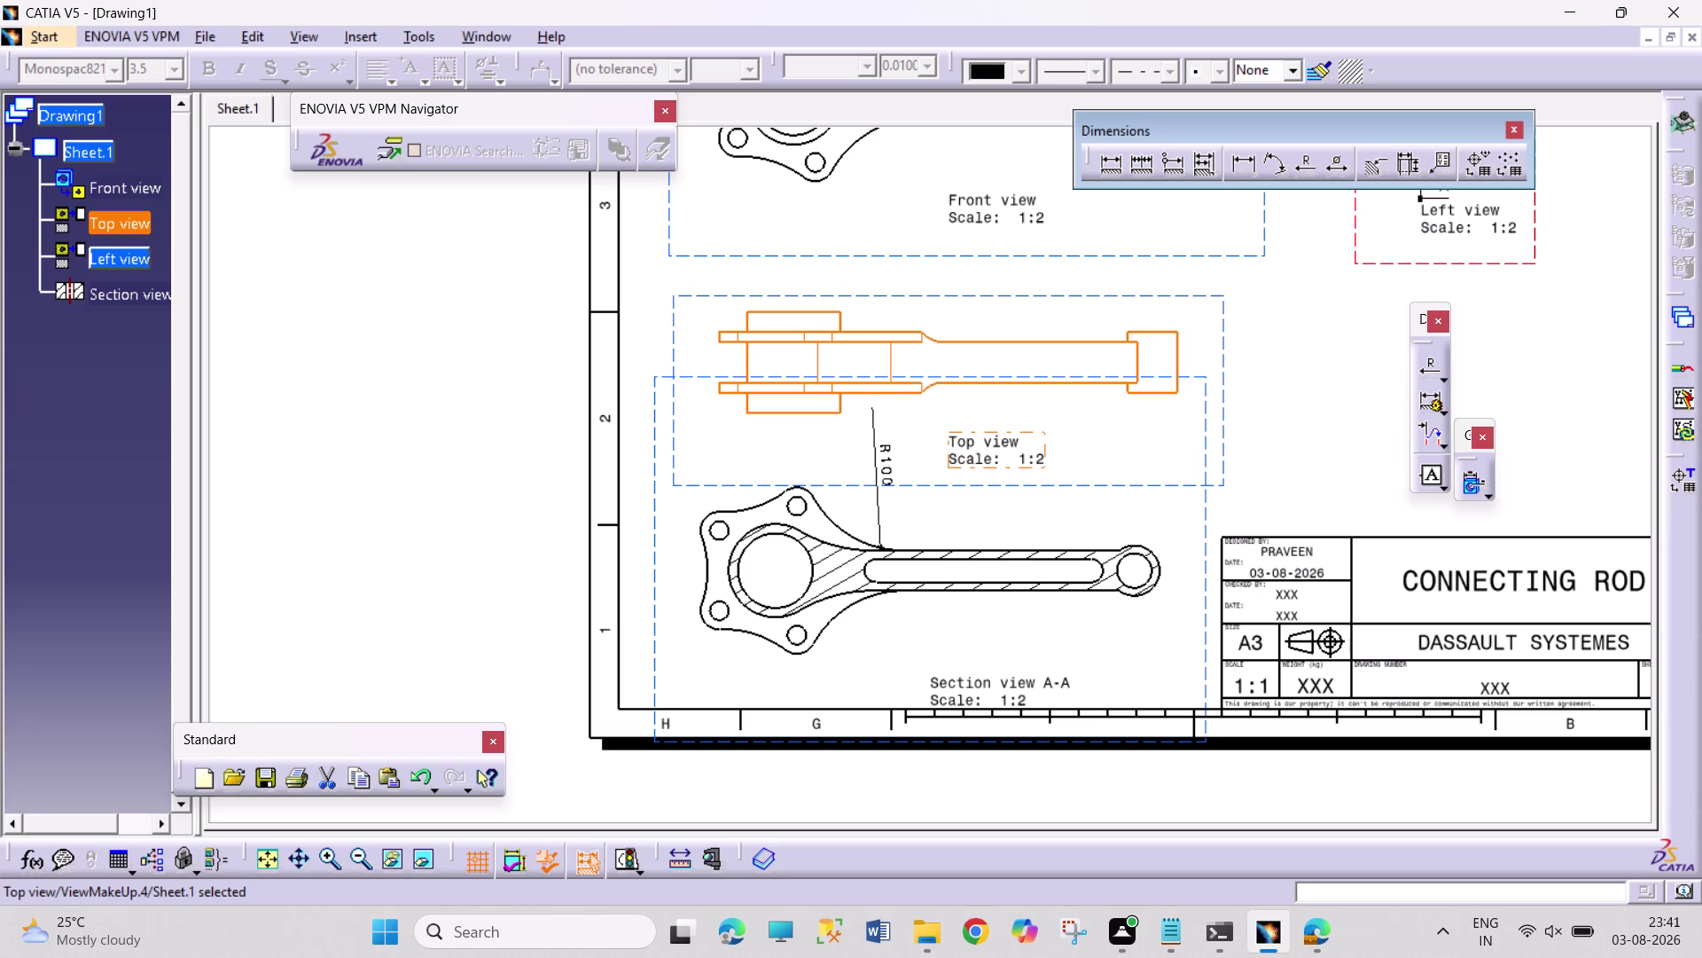
scroll(up, 3)
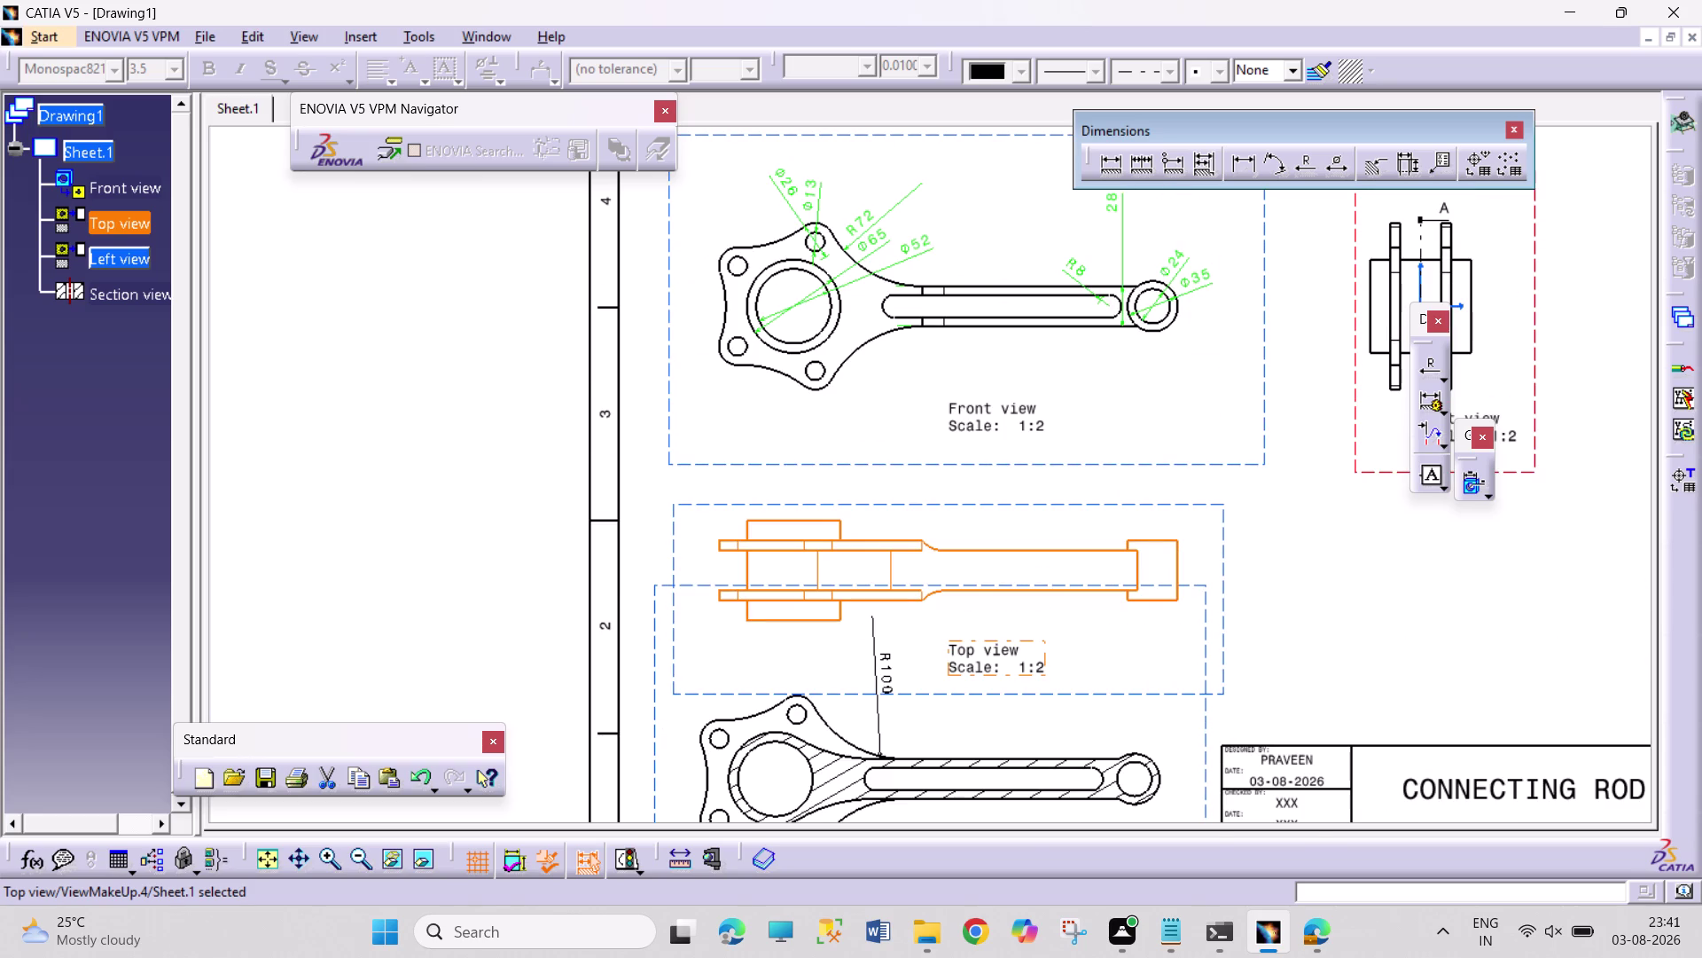
scroll(up, 3)
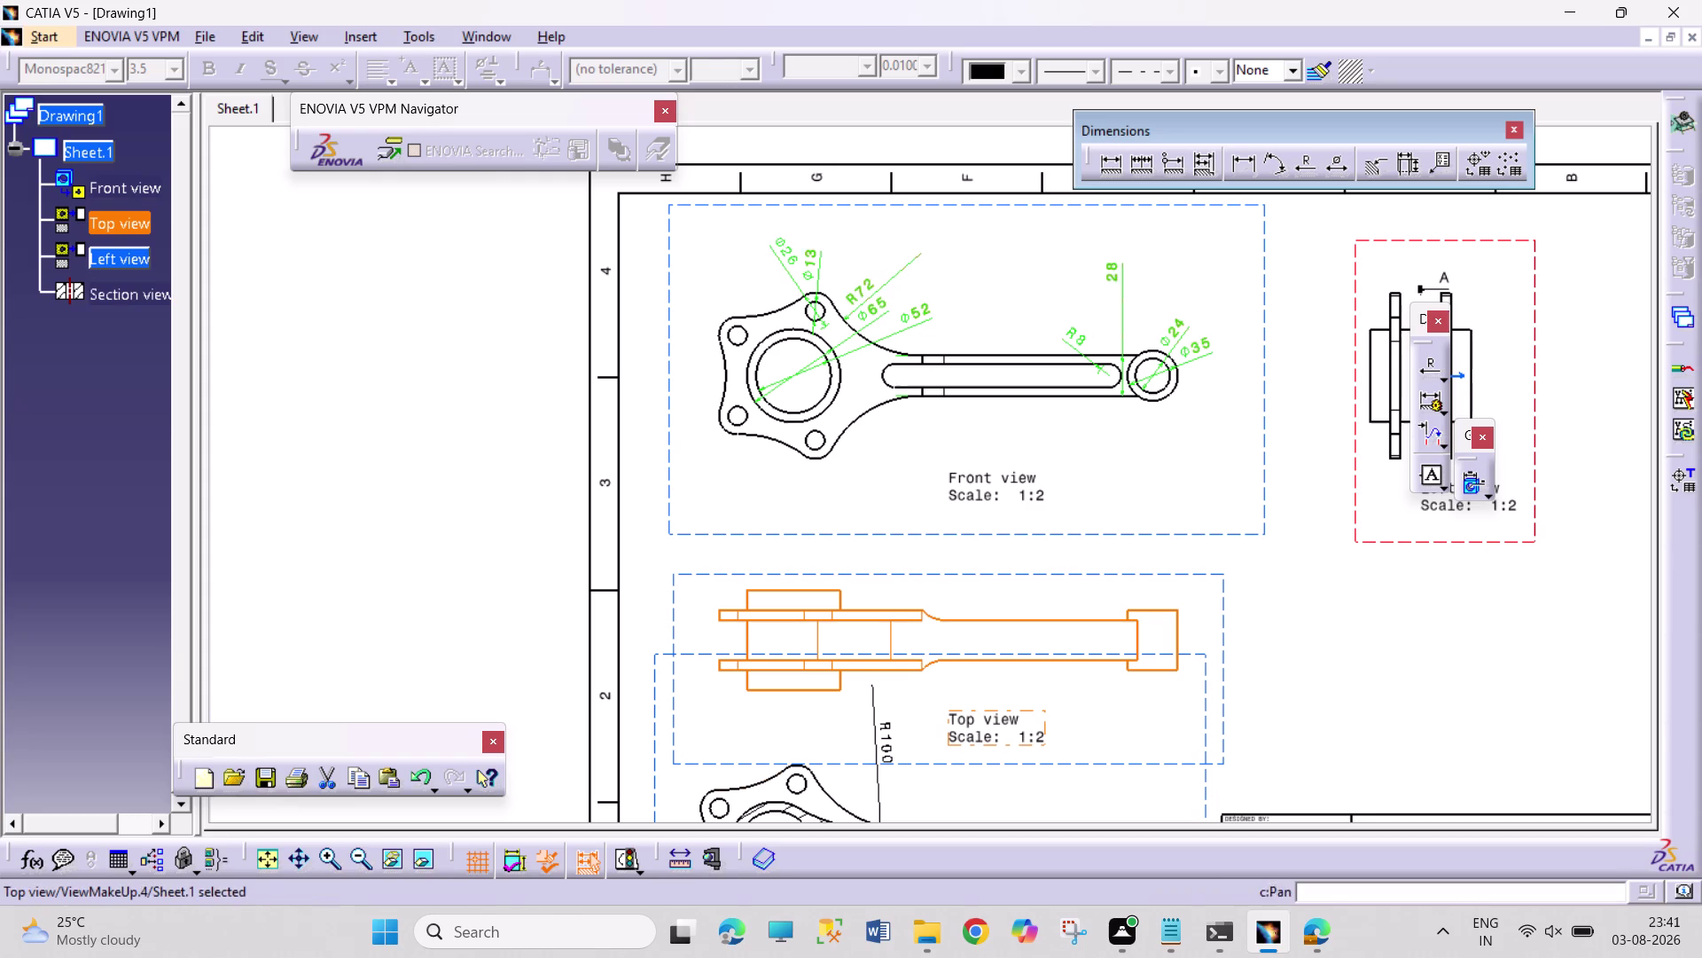
Start another Offset Section View from the Insert > Views > Sections menu.
click(1485, 653)
click(339, 38)
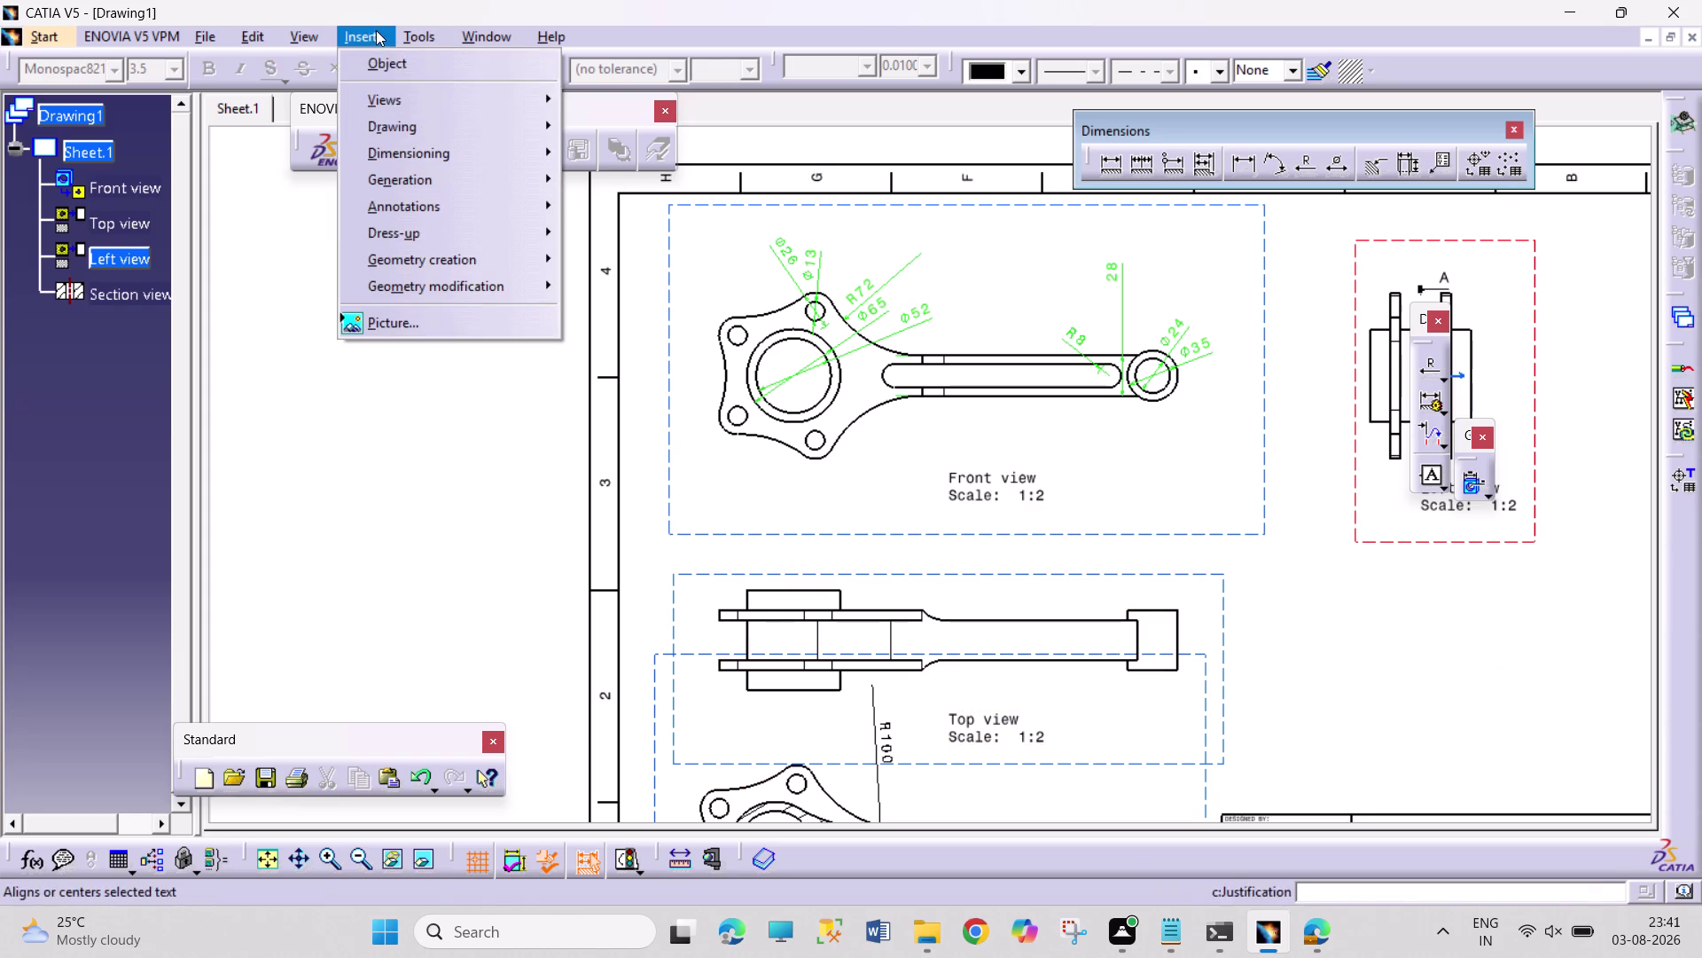
click(395, 103)
click(624, 129)
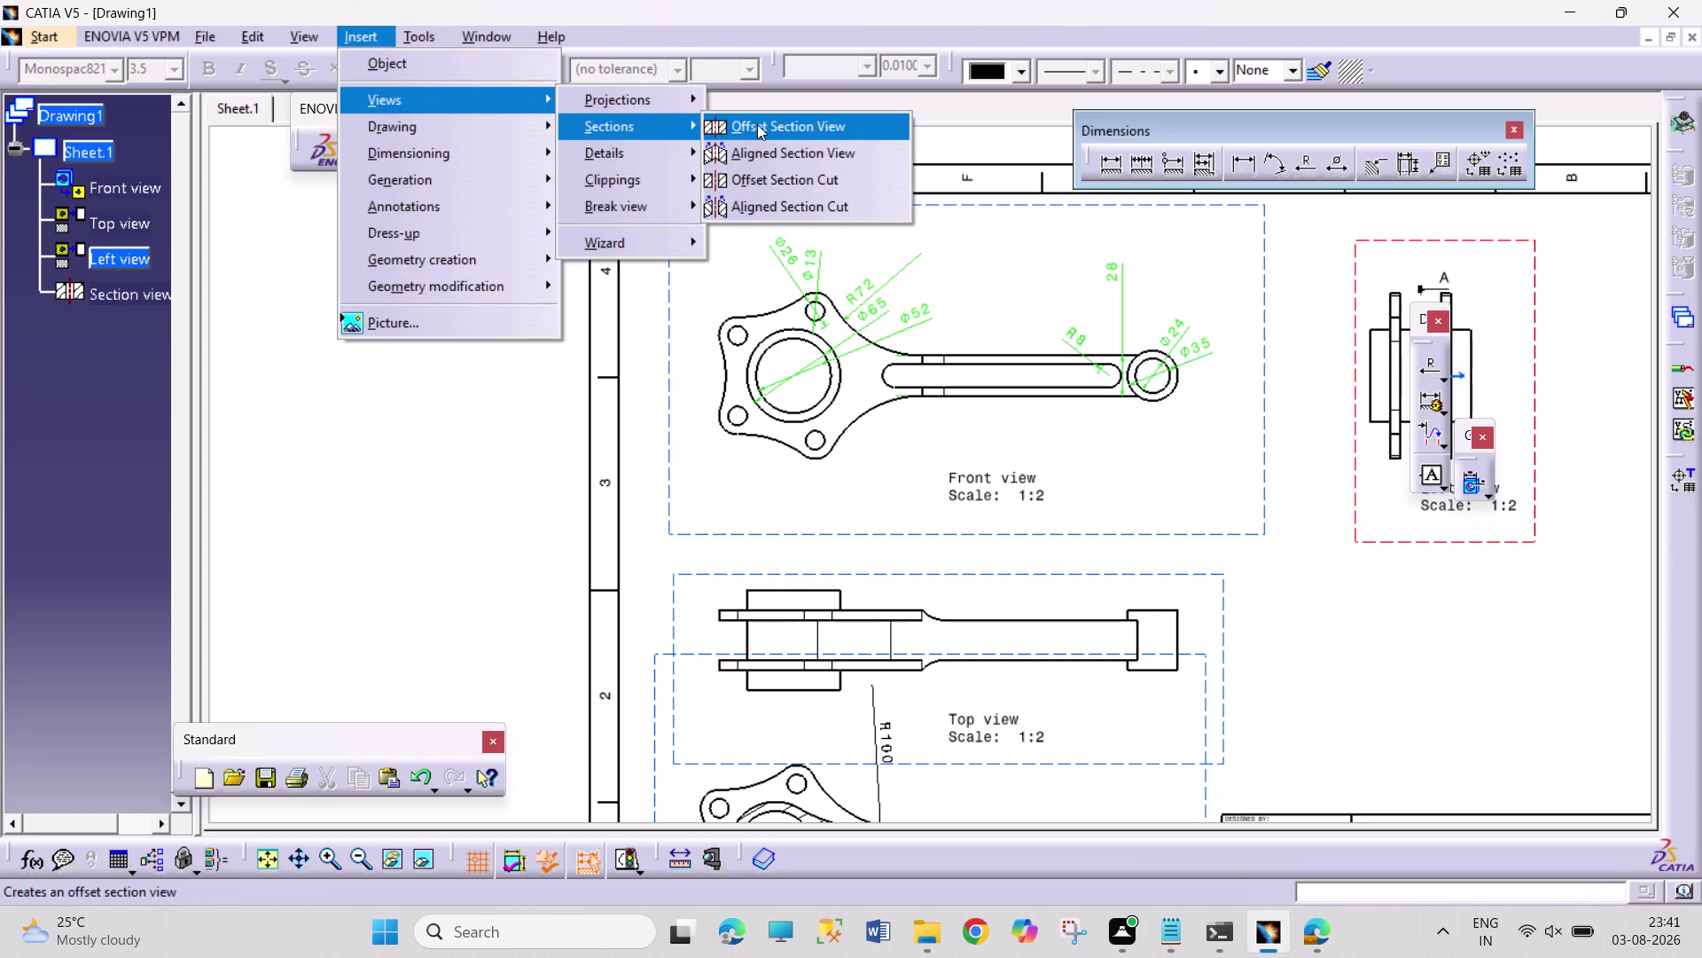
click(760, 125)
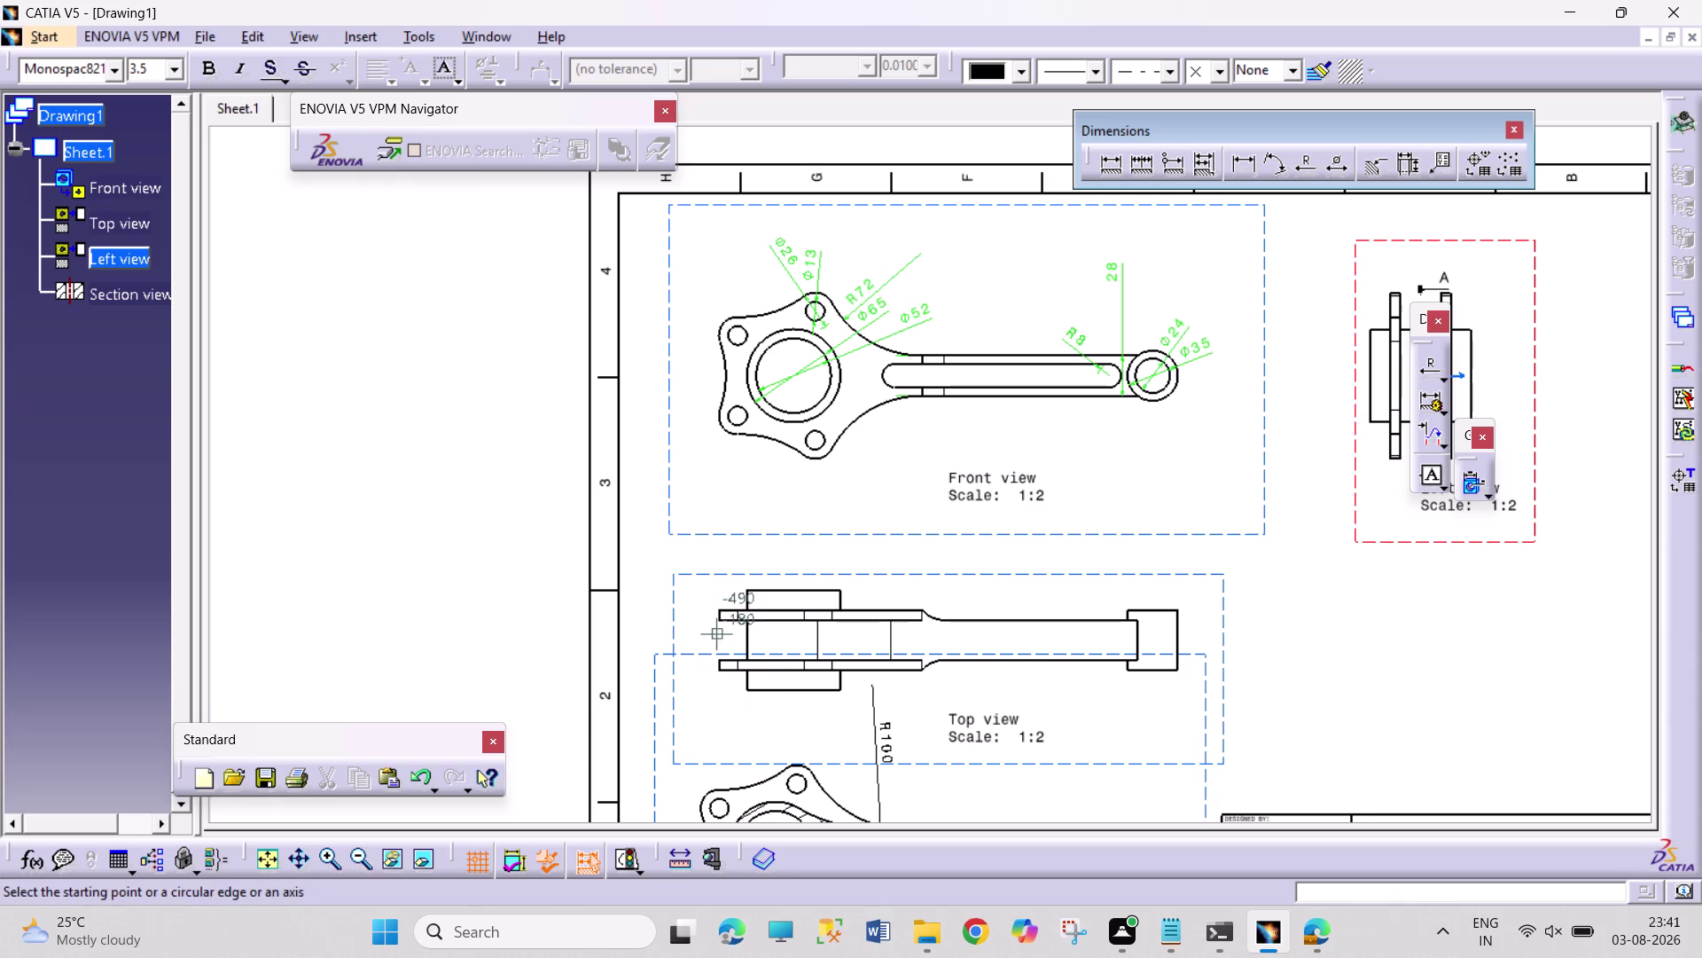
scroll(up, 3)
scroll(down, 3)
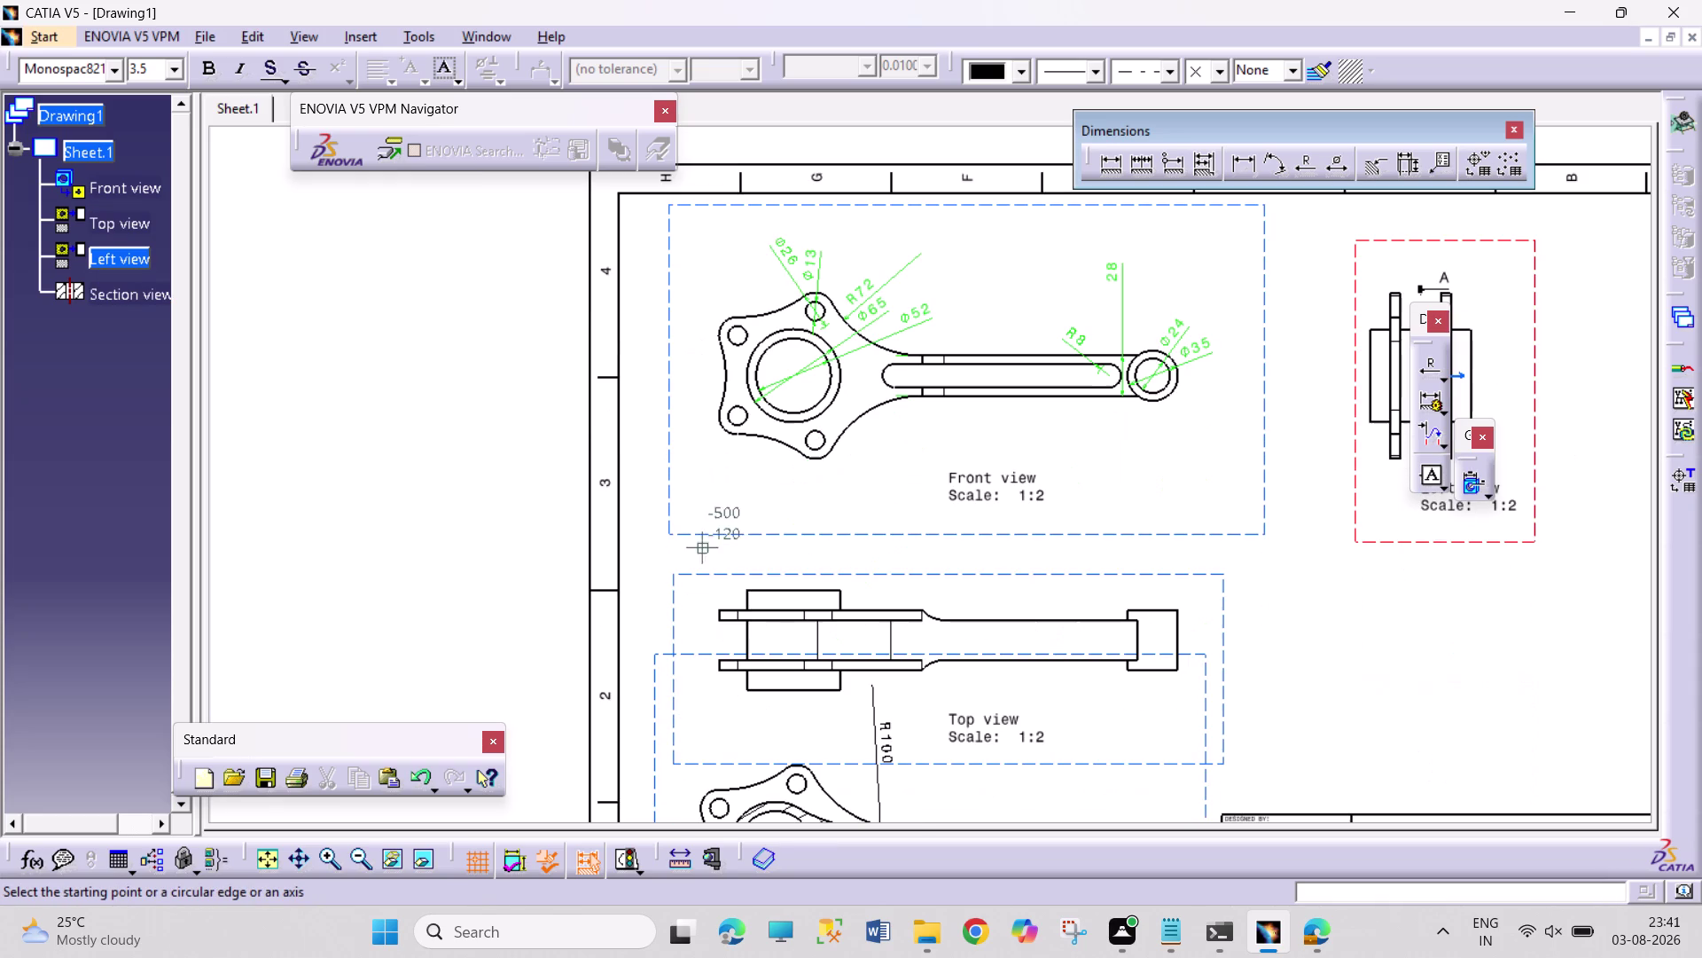
scroll(up, 3)
scroll(up, 3)
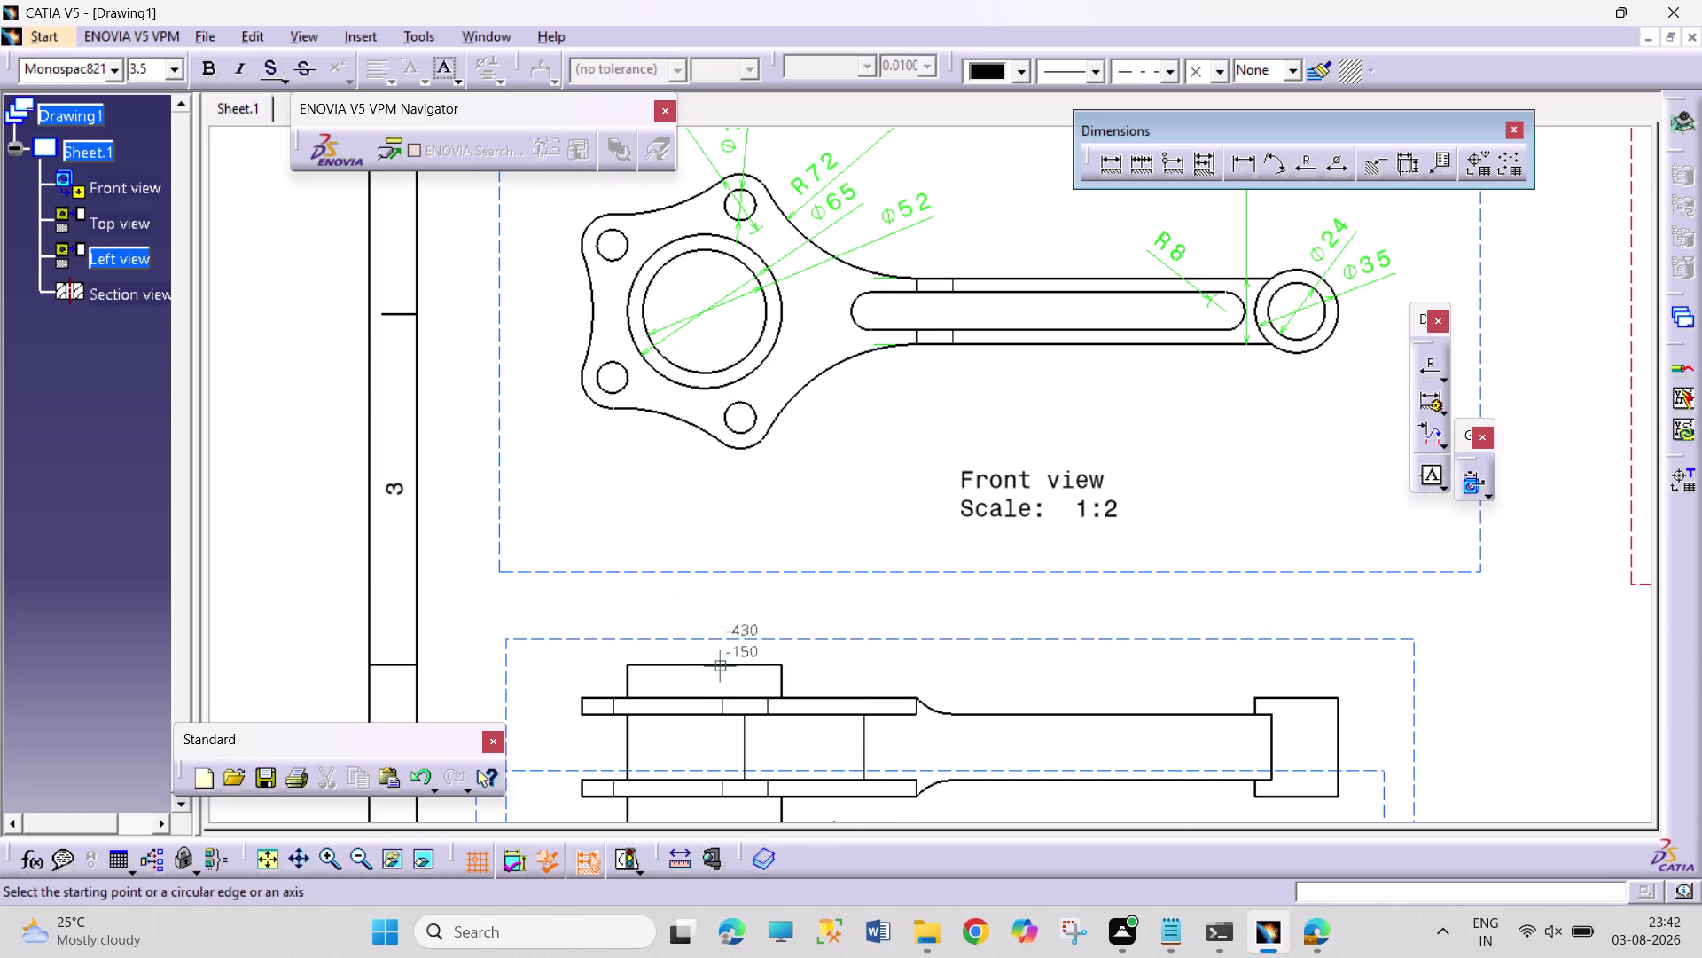
scroll(down, 3)
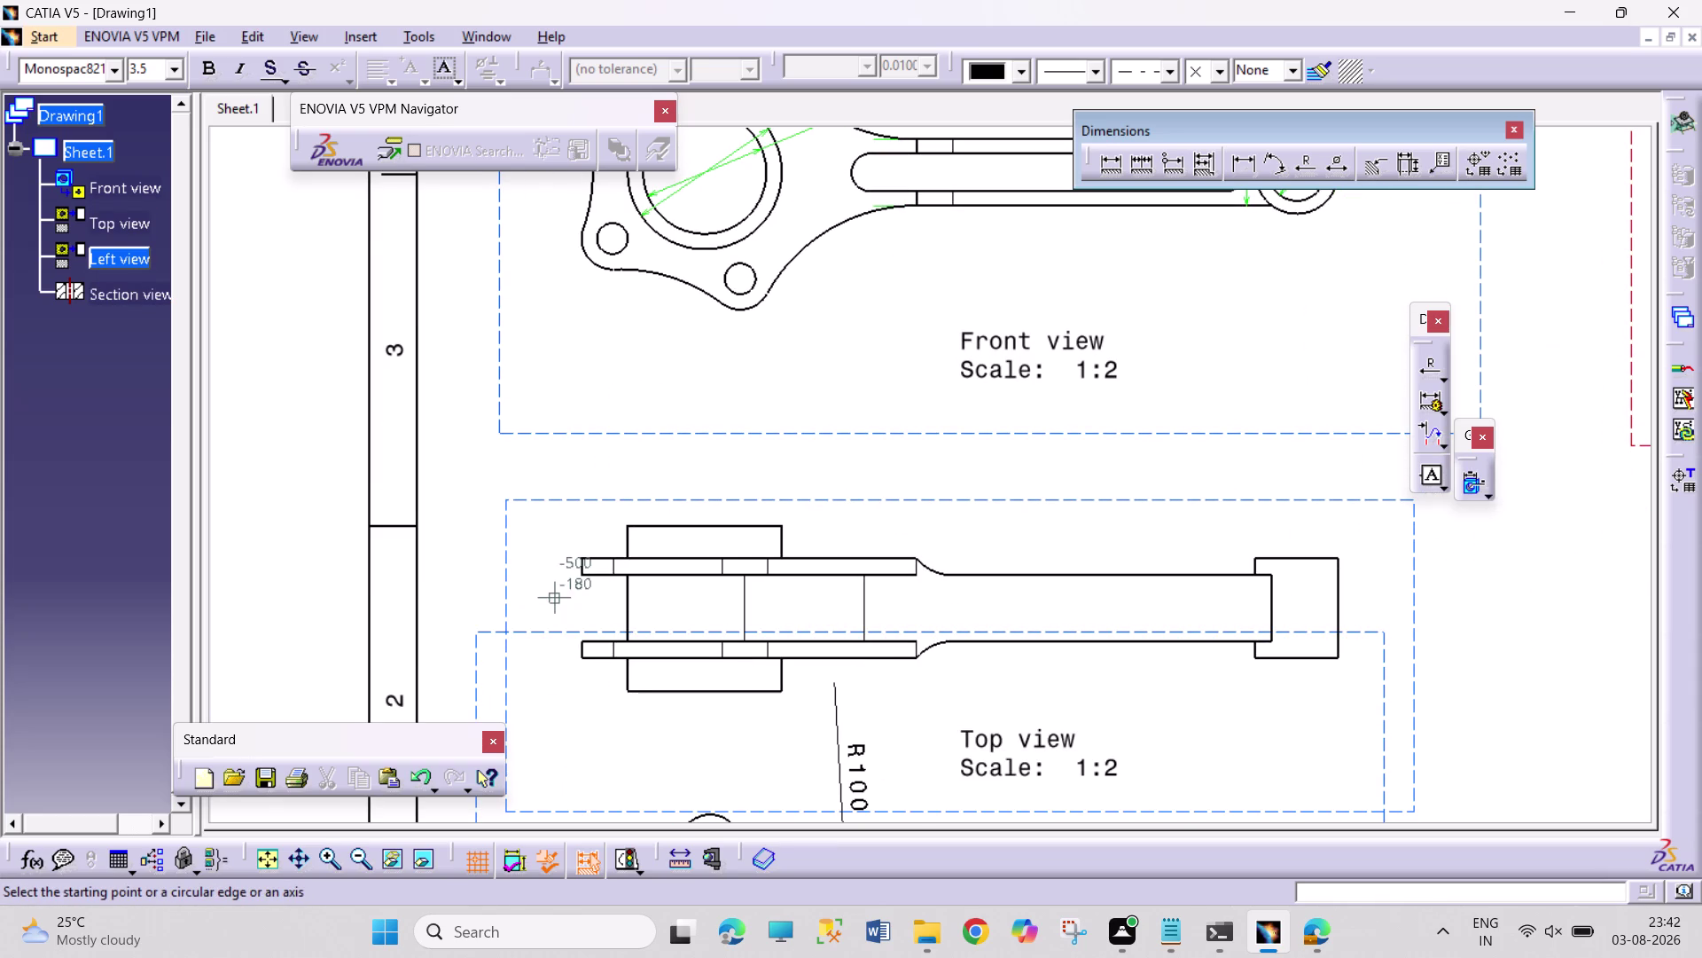
Trace a stepped five-point cutting line across the top view.
click(554, 603)
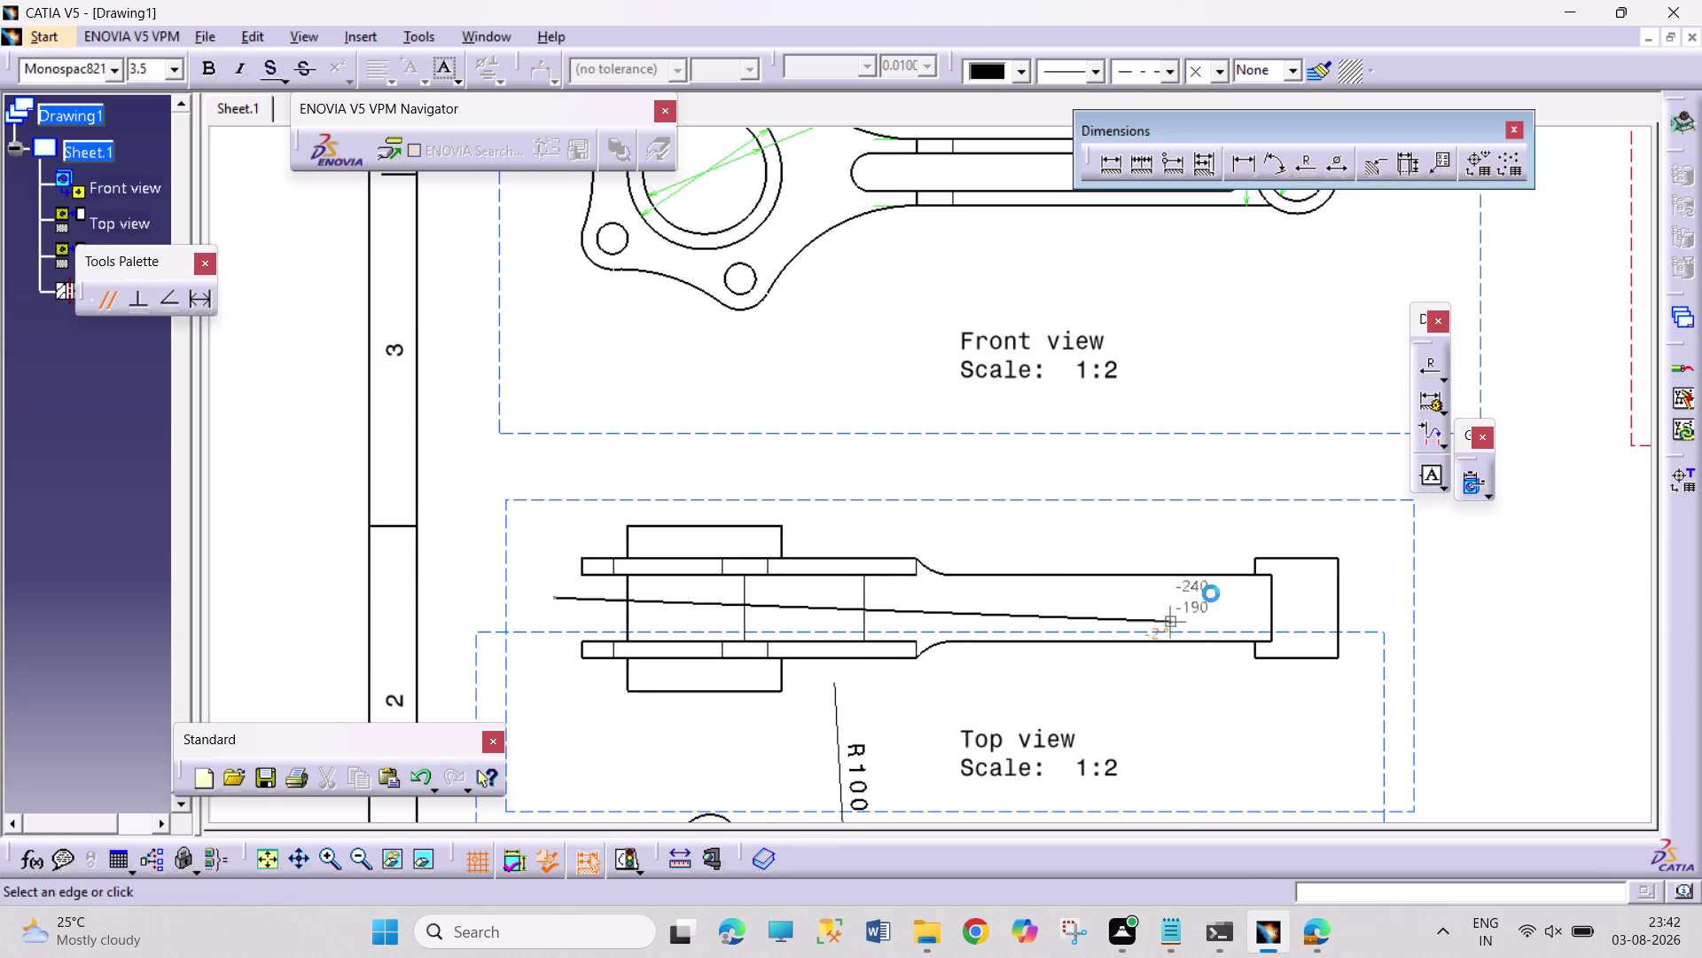
click(1078, 601)
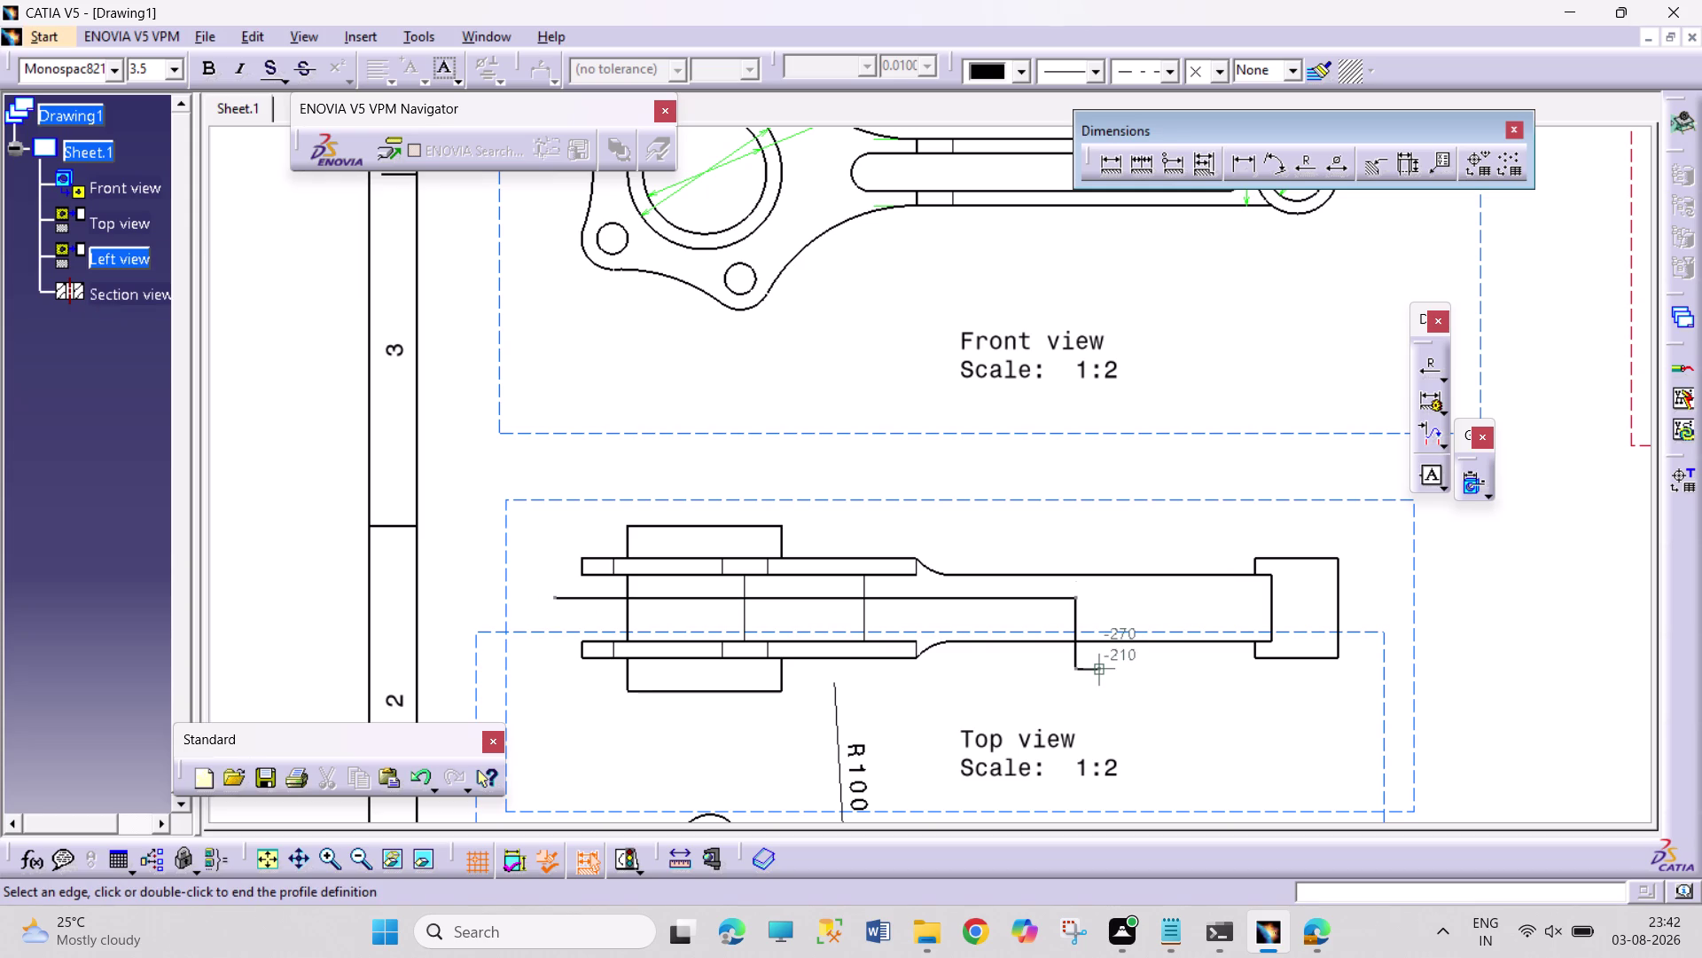
click(1079, 685)
click(1142, 697)
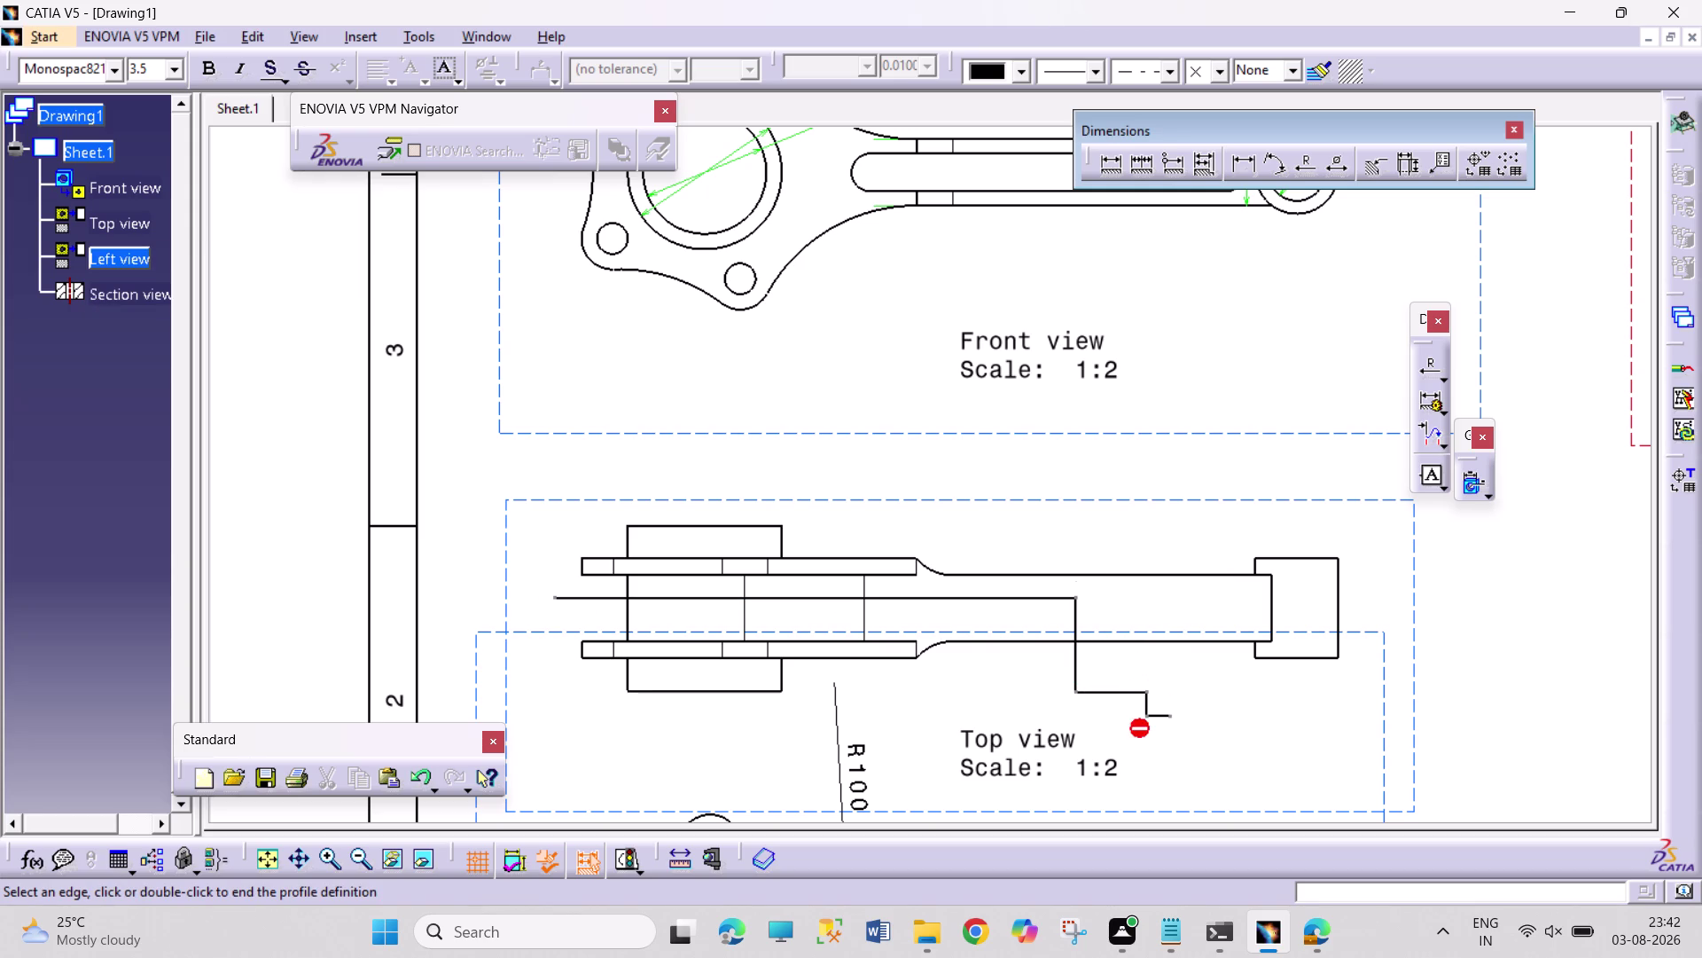
double_click(1157, 720)
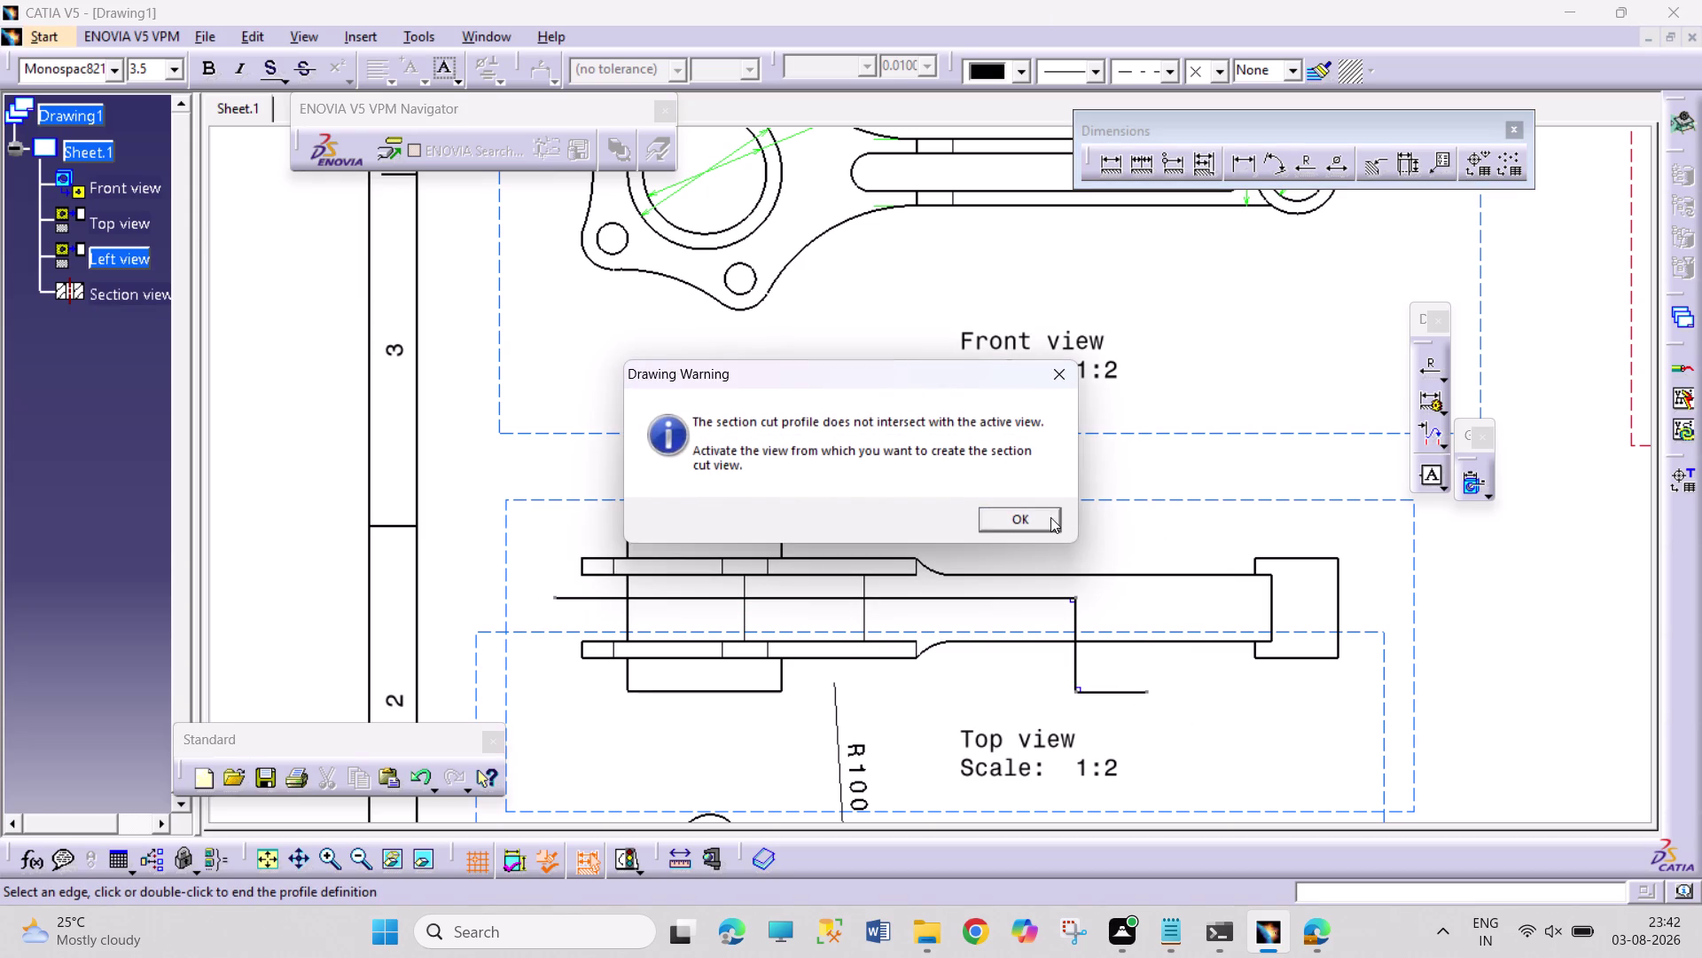
Trace a straight cut line beside the top view and dismiss the non-intersecting warning.
click(1051, 517)
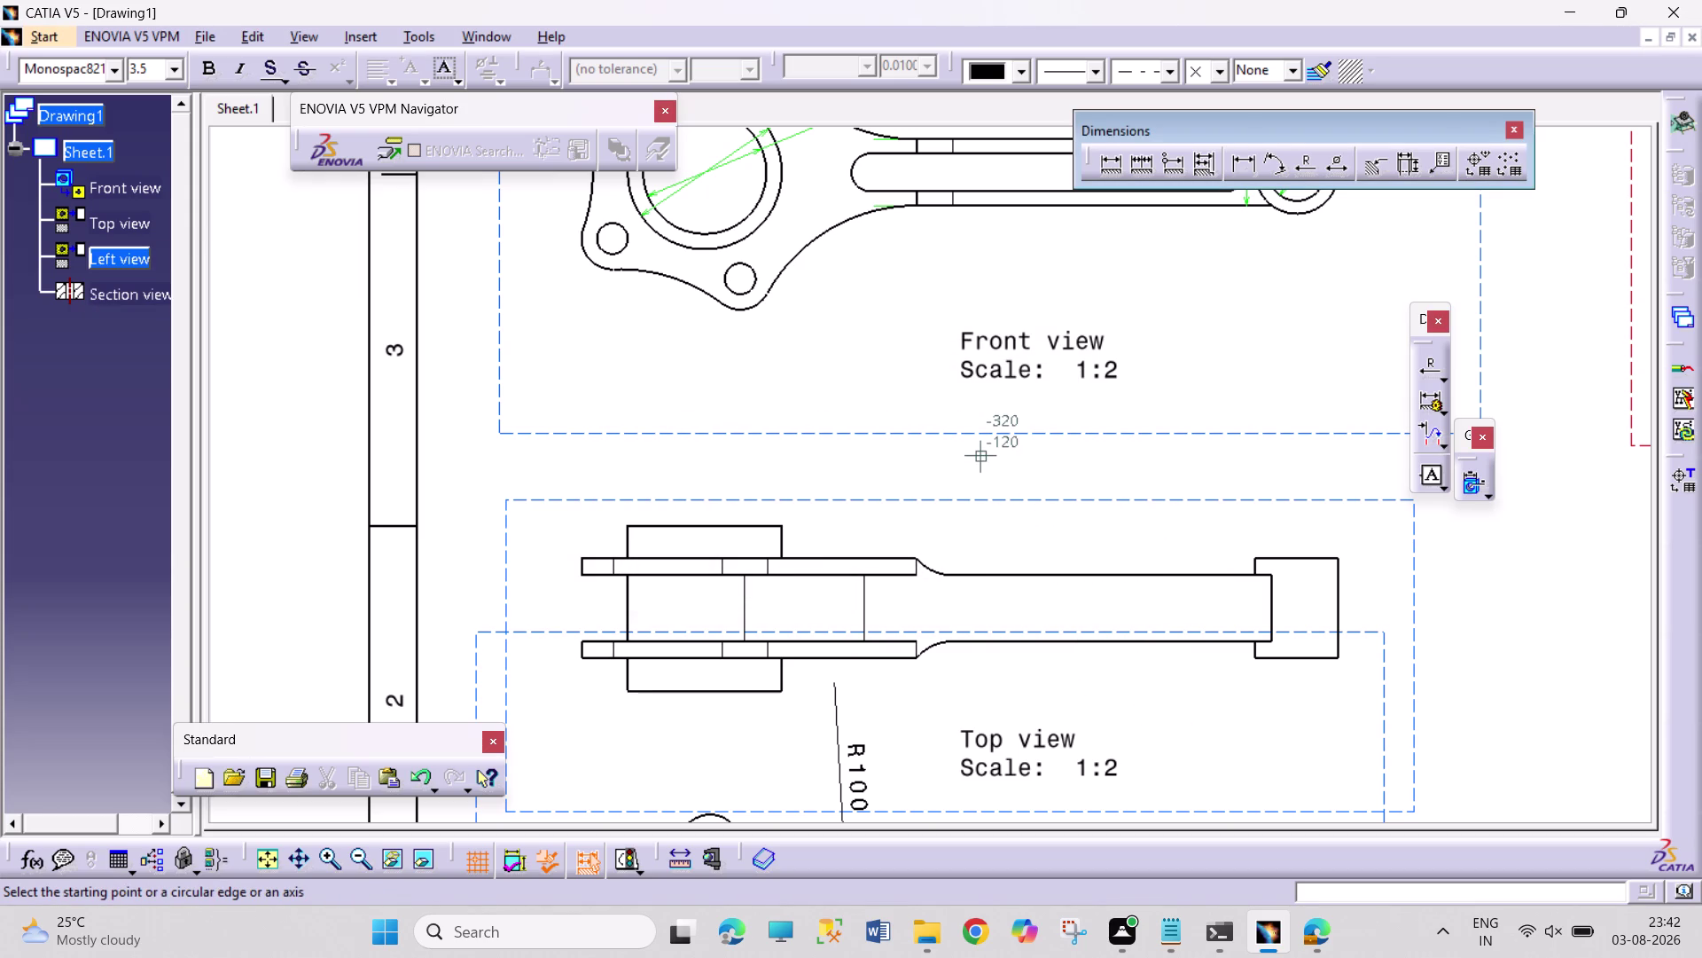
scroll(down, 3)
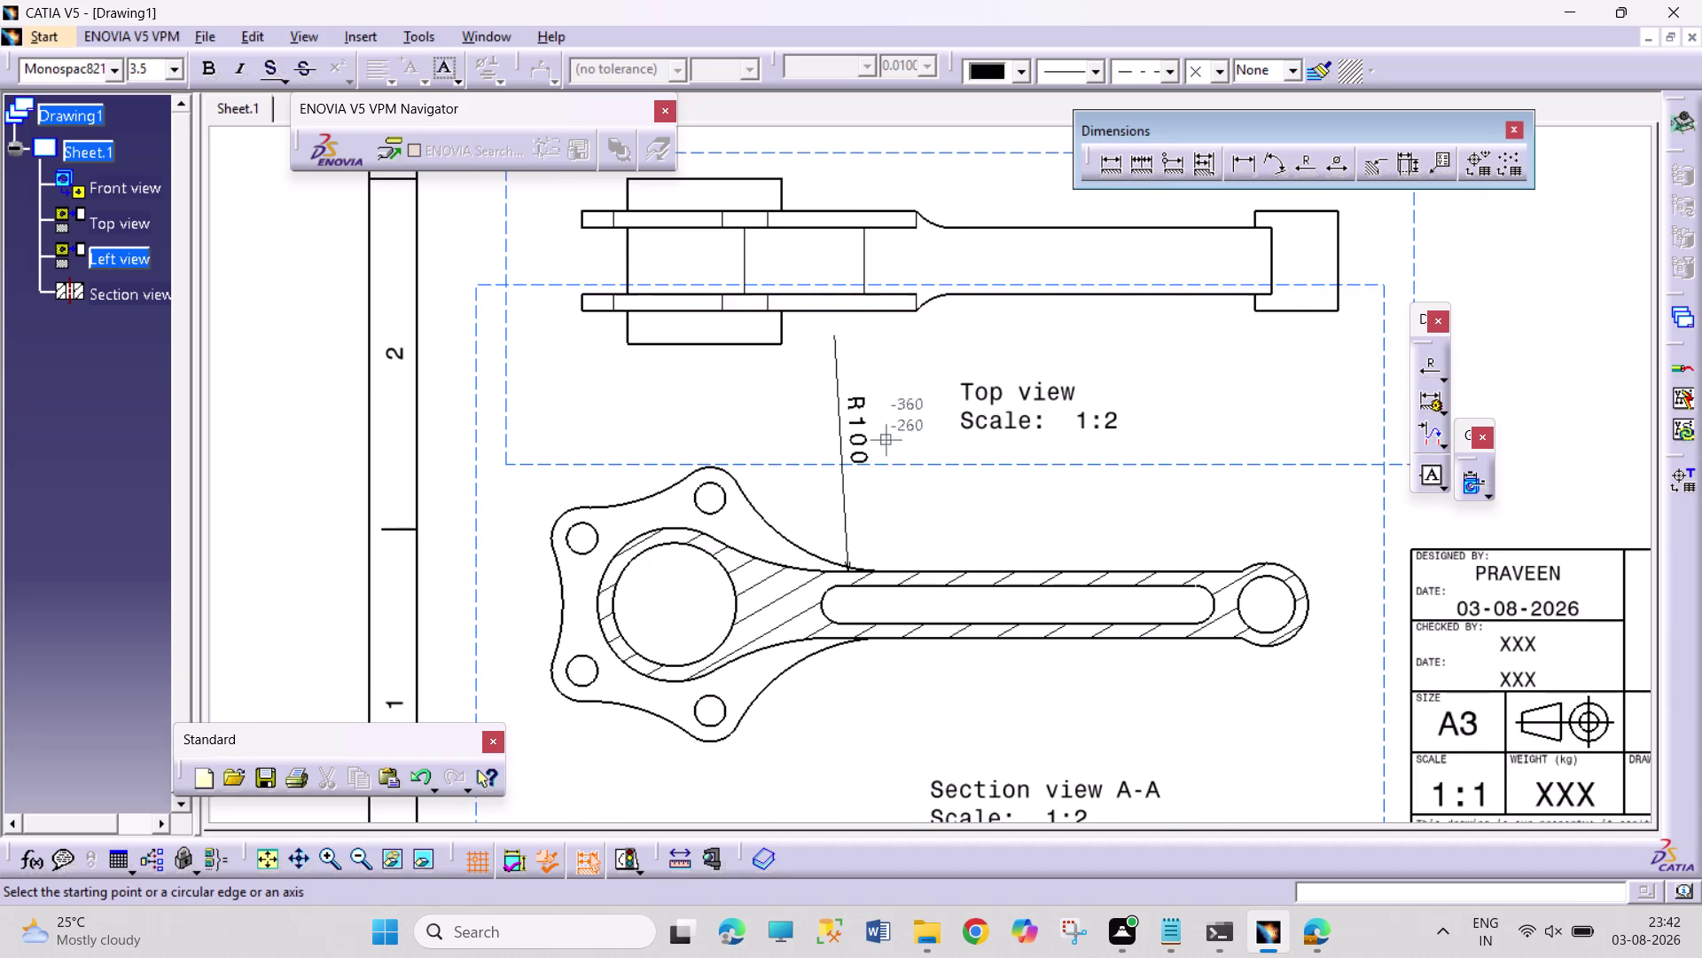
scroll(up, 3)
click(569, 396)
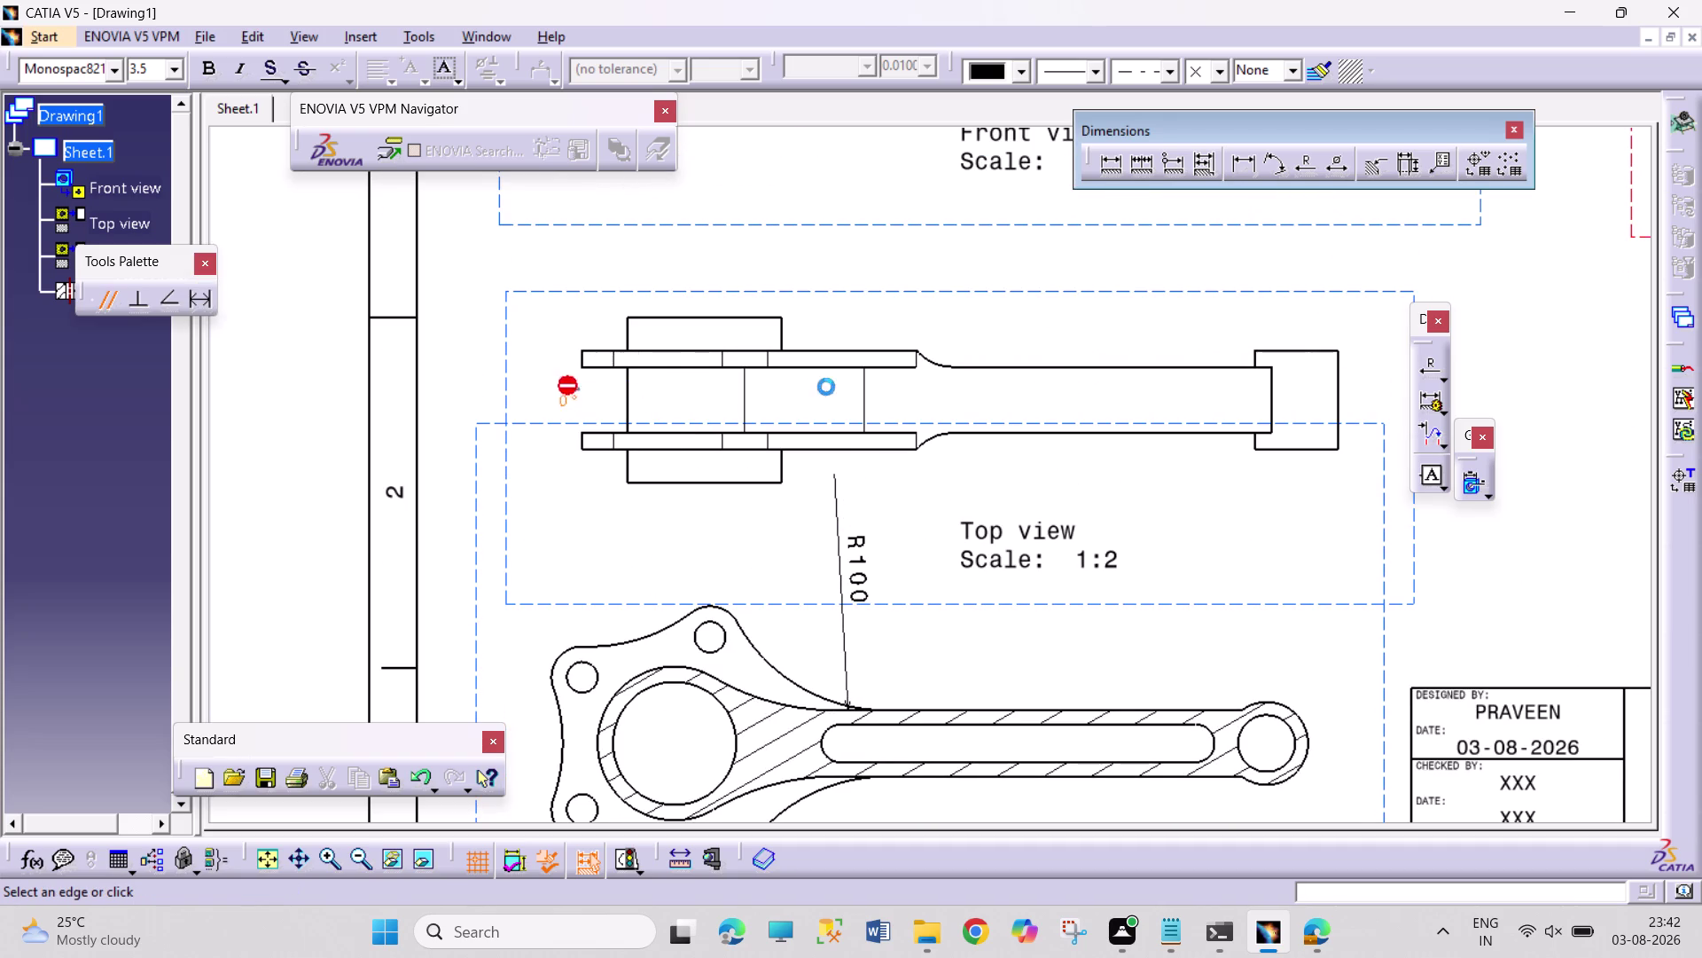
double_click(953, 391)
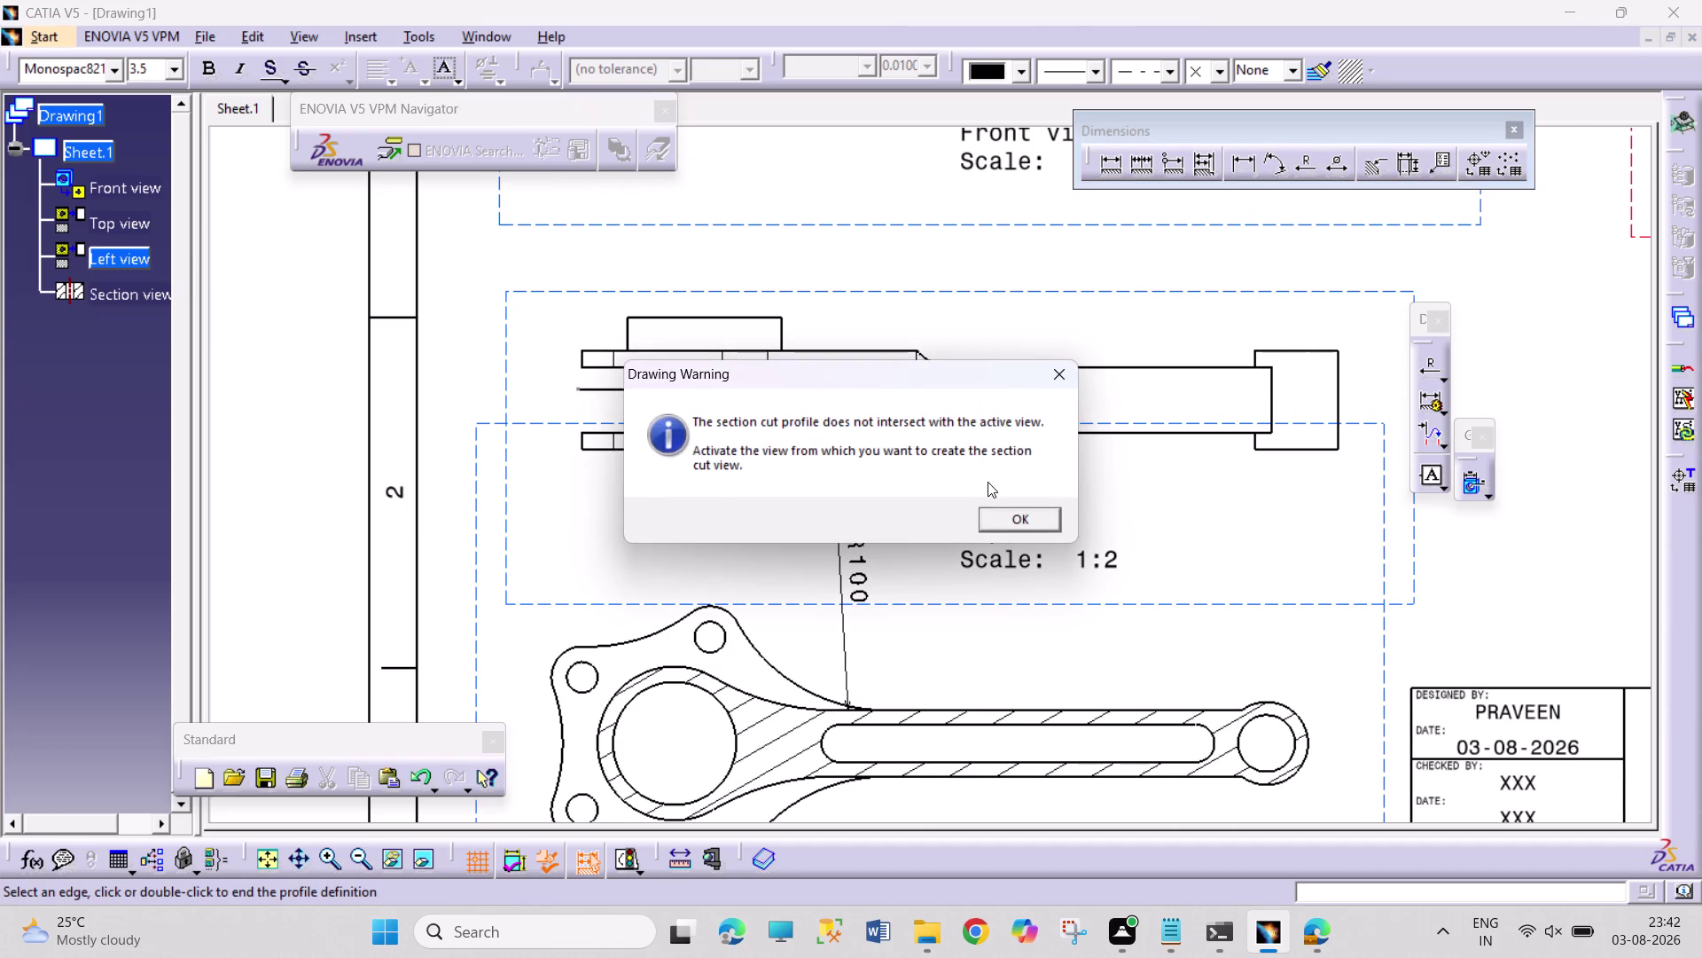
click(1000, 512)
Retrace a four-point cut profile below the shank and acknowledge the intersection warning.
click(577, 396)
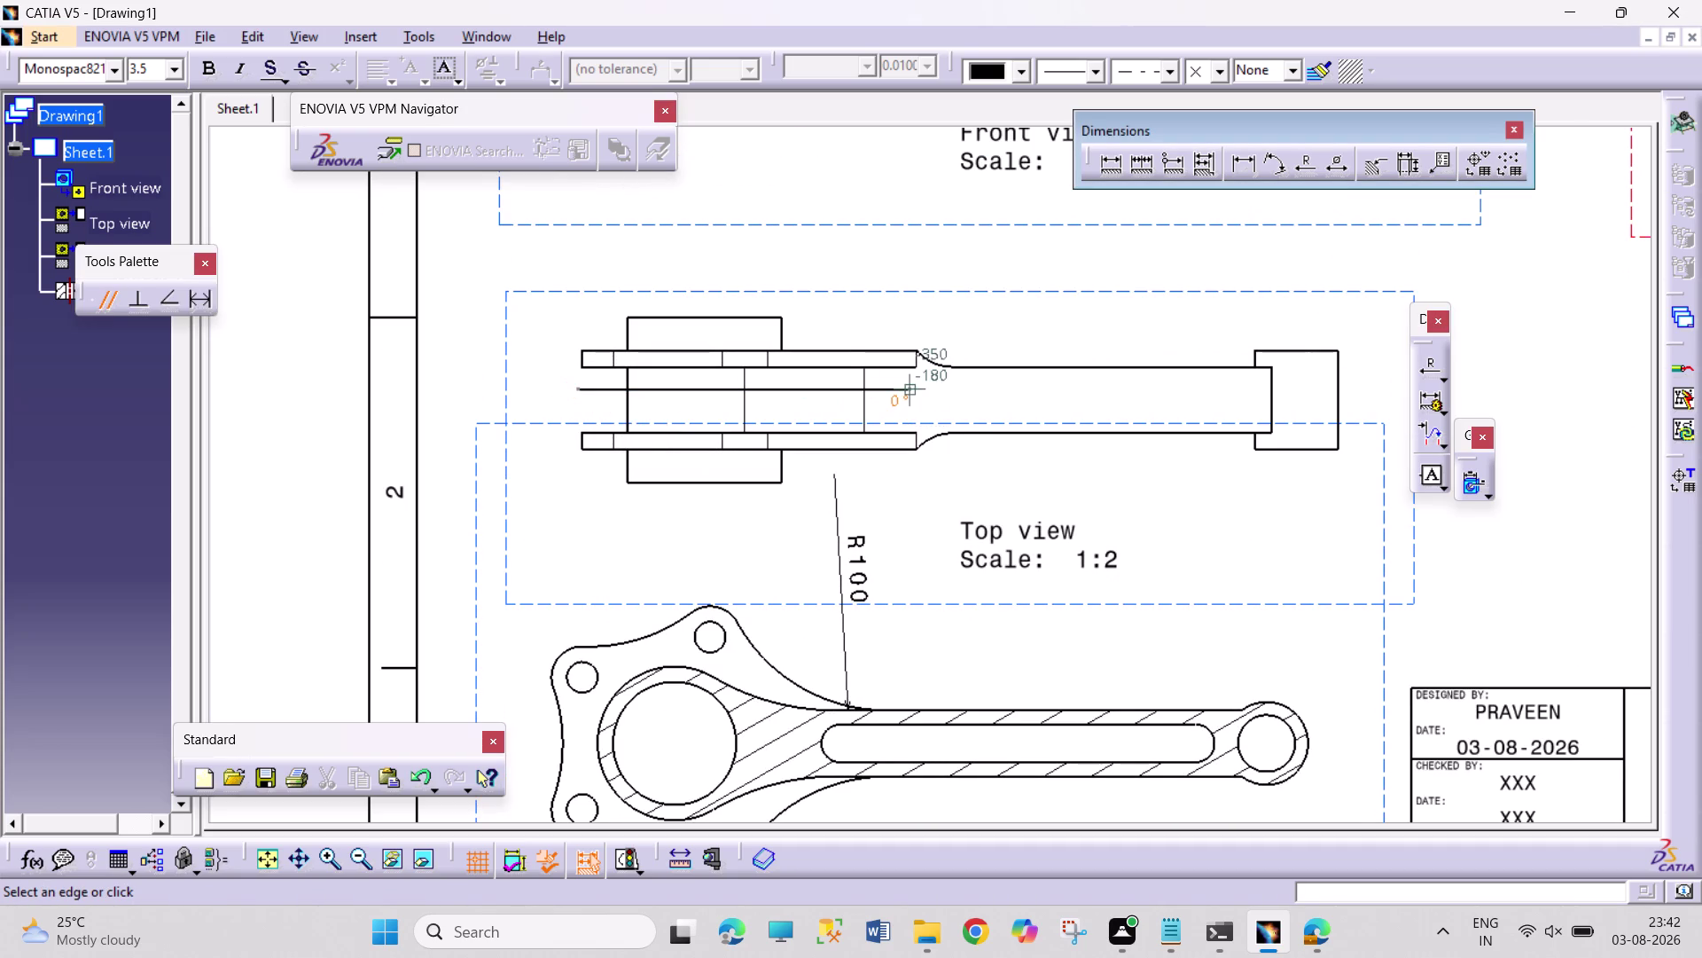
click(978, 389)
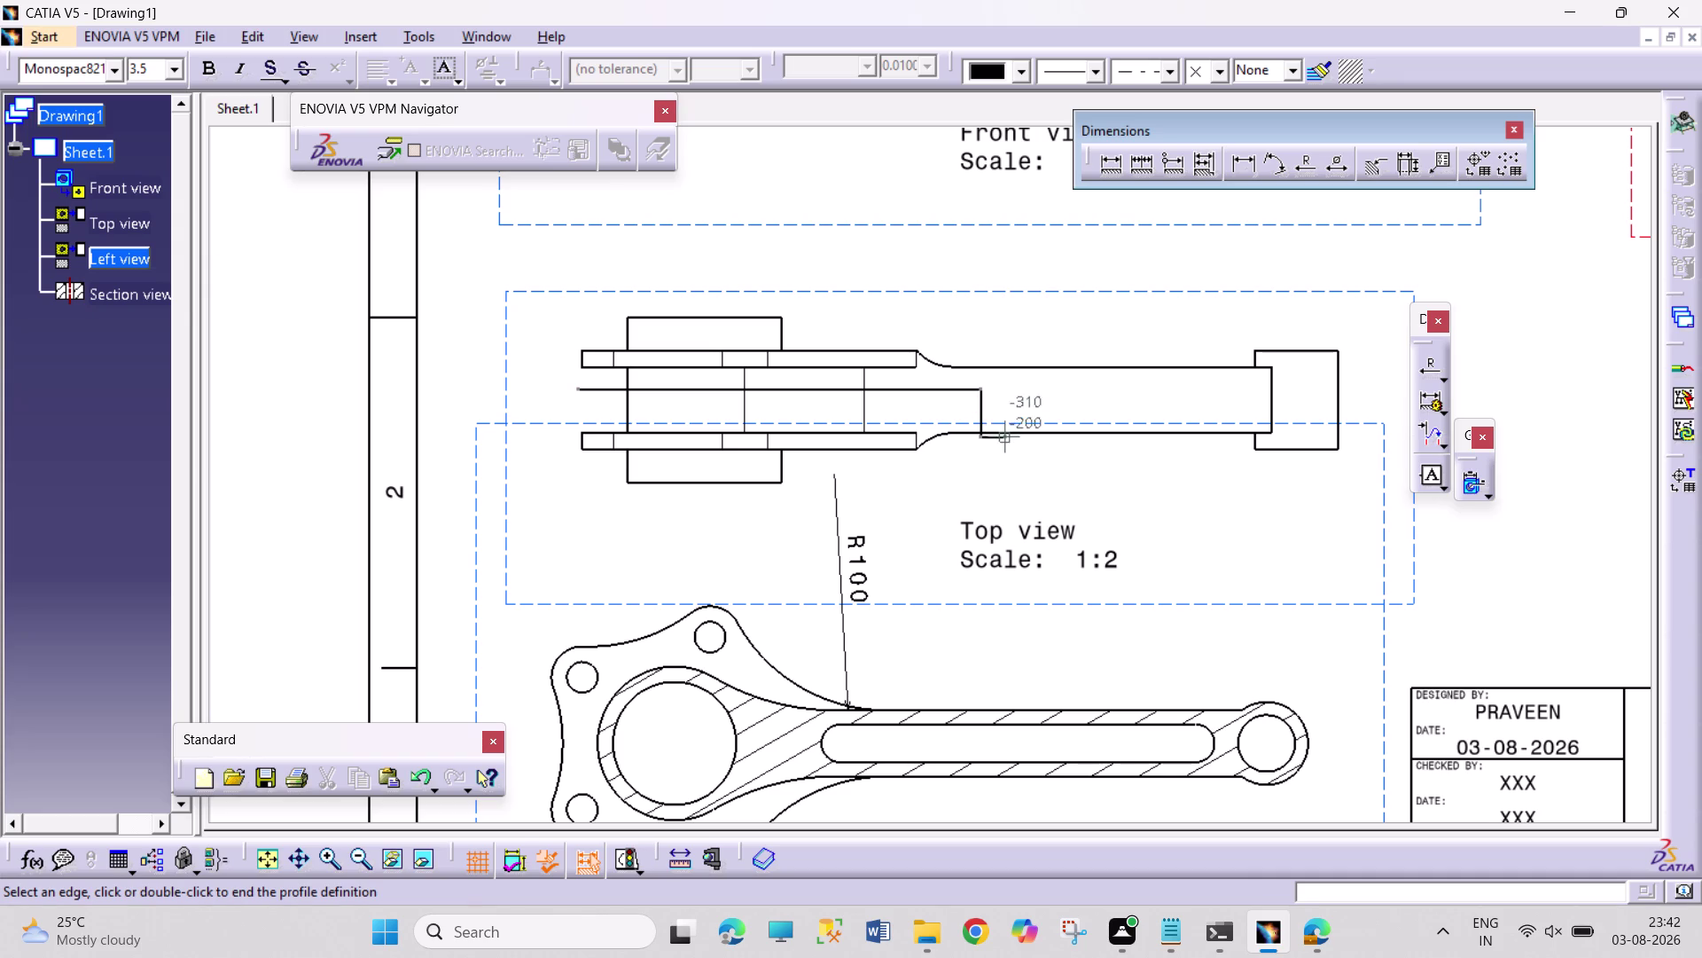
click(999, 458)
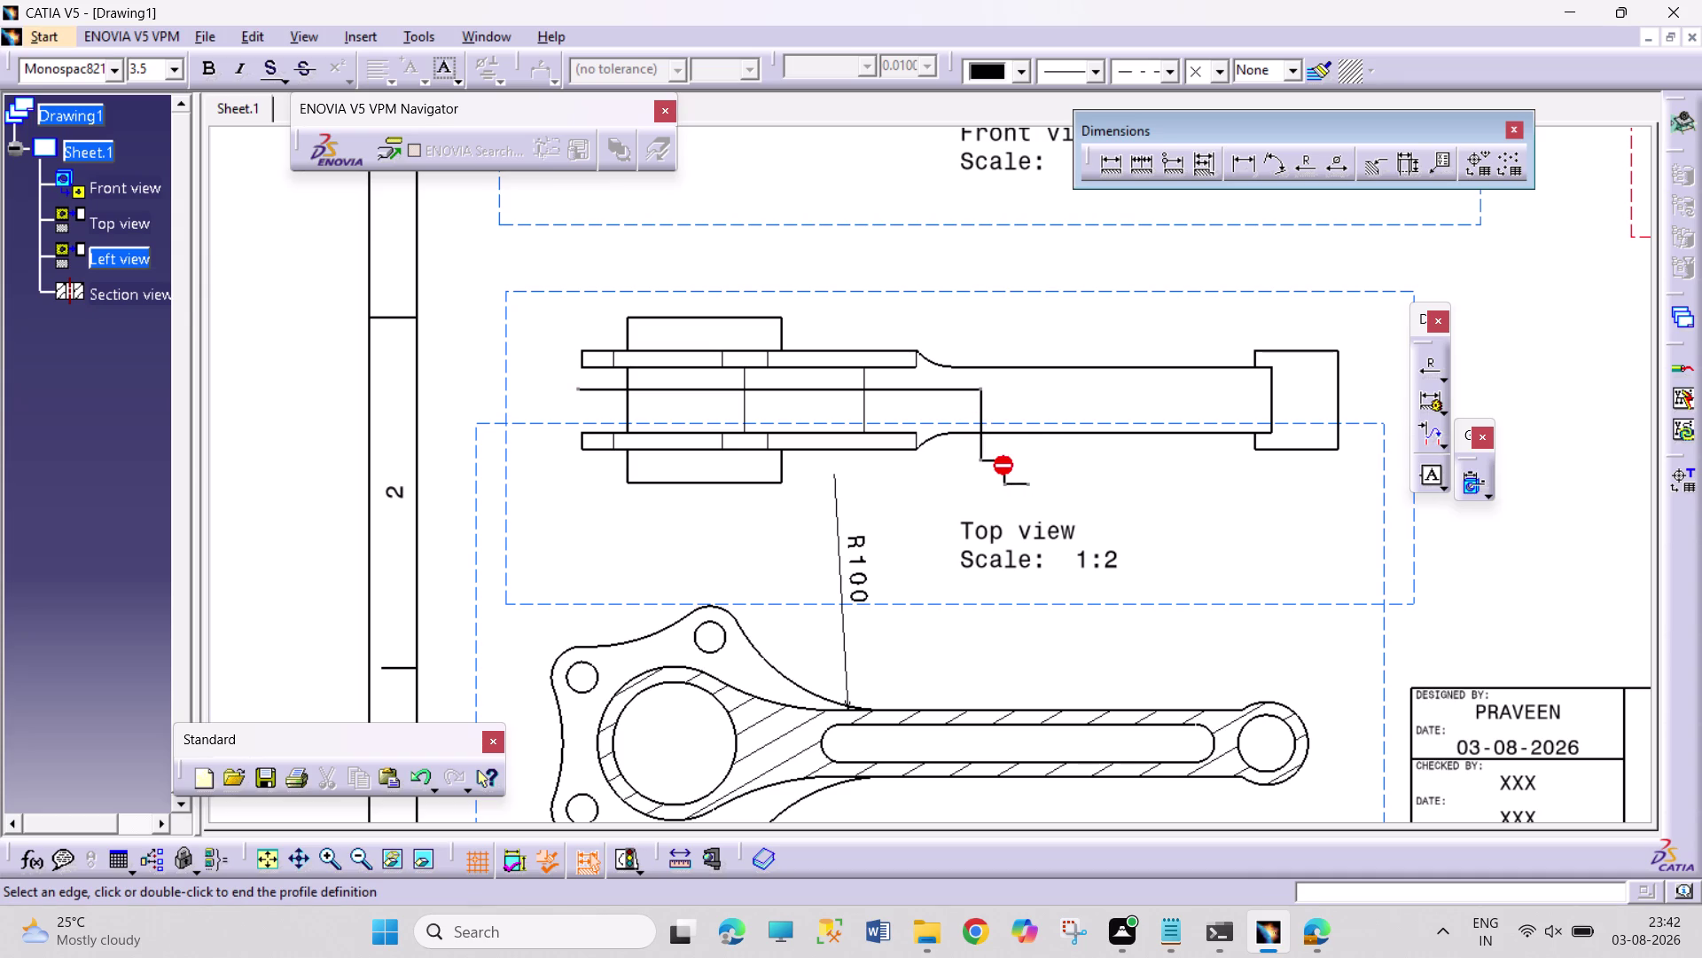
double_click(1014, 474)
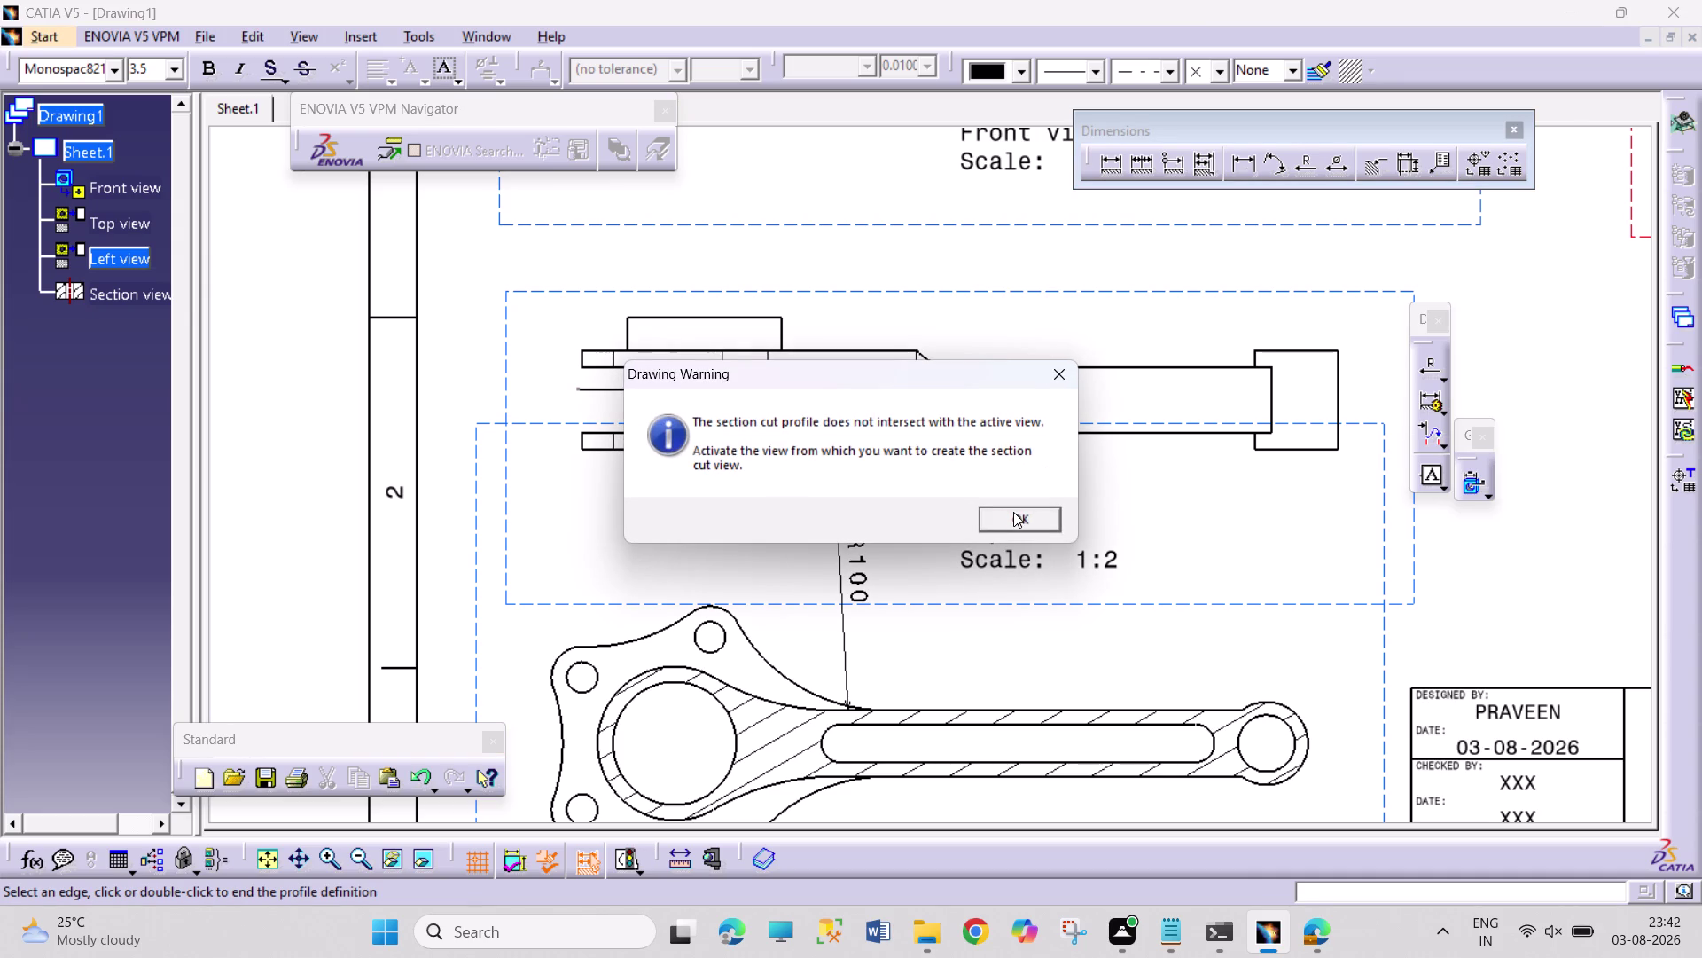
click(1062, 376)
click(1106, 290)
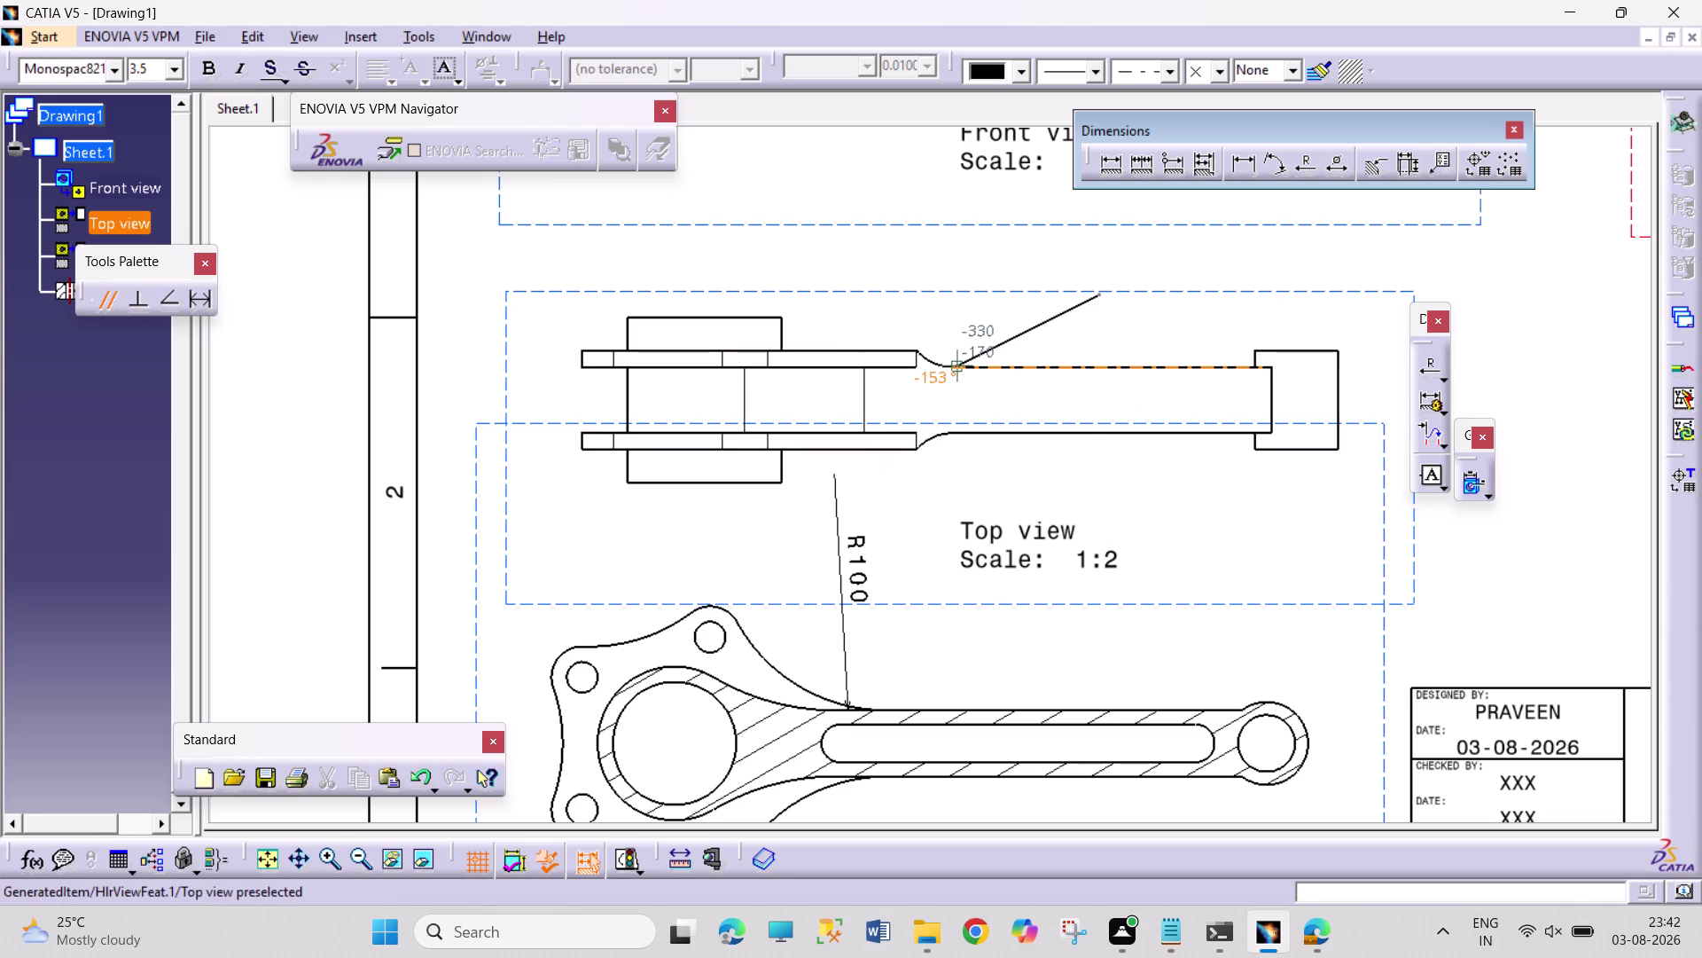
Cancel the section profile and delete the top view using its context menu.
key(Escape)
key(Escape)
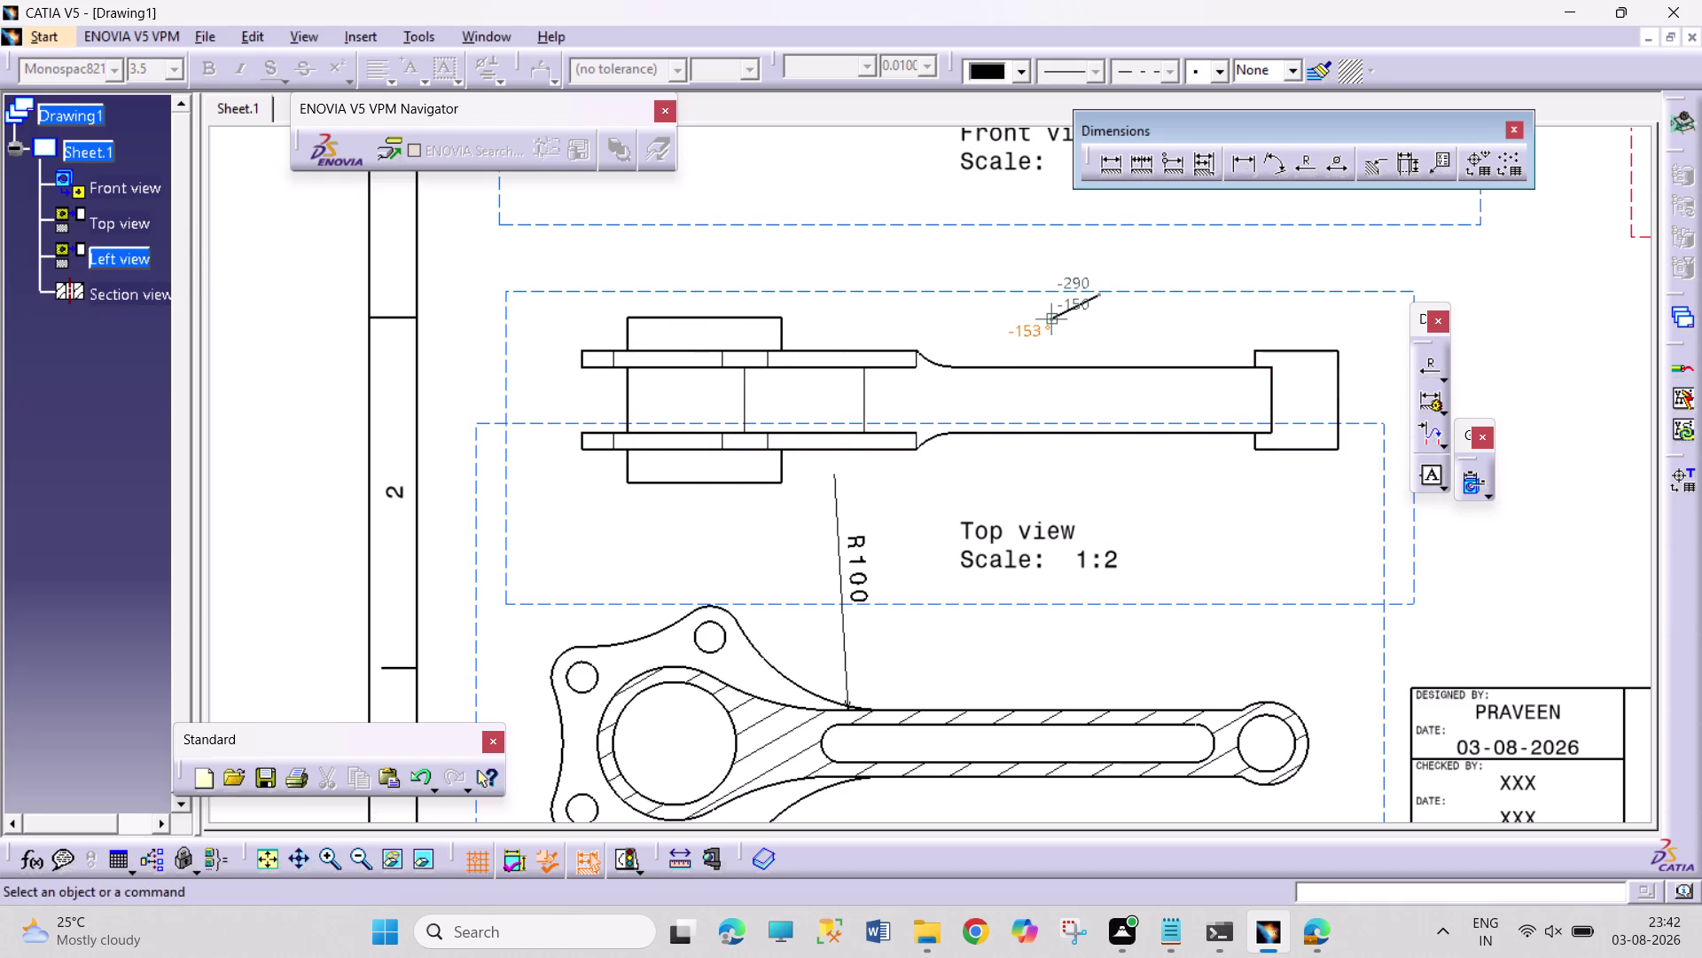
click(1065, 292)
key(Delete)
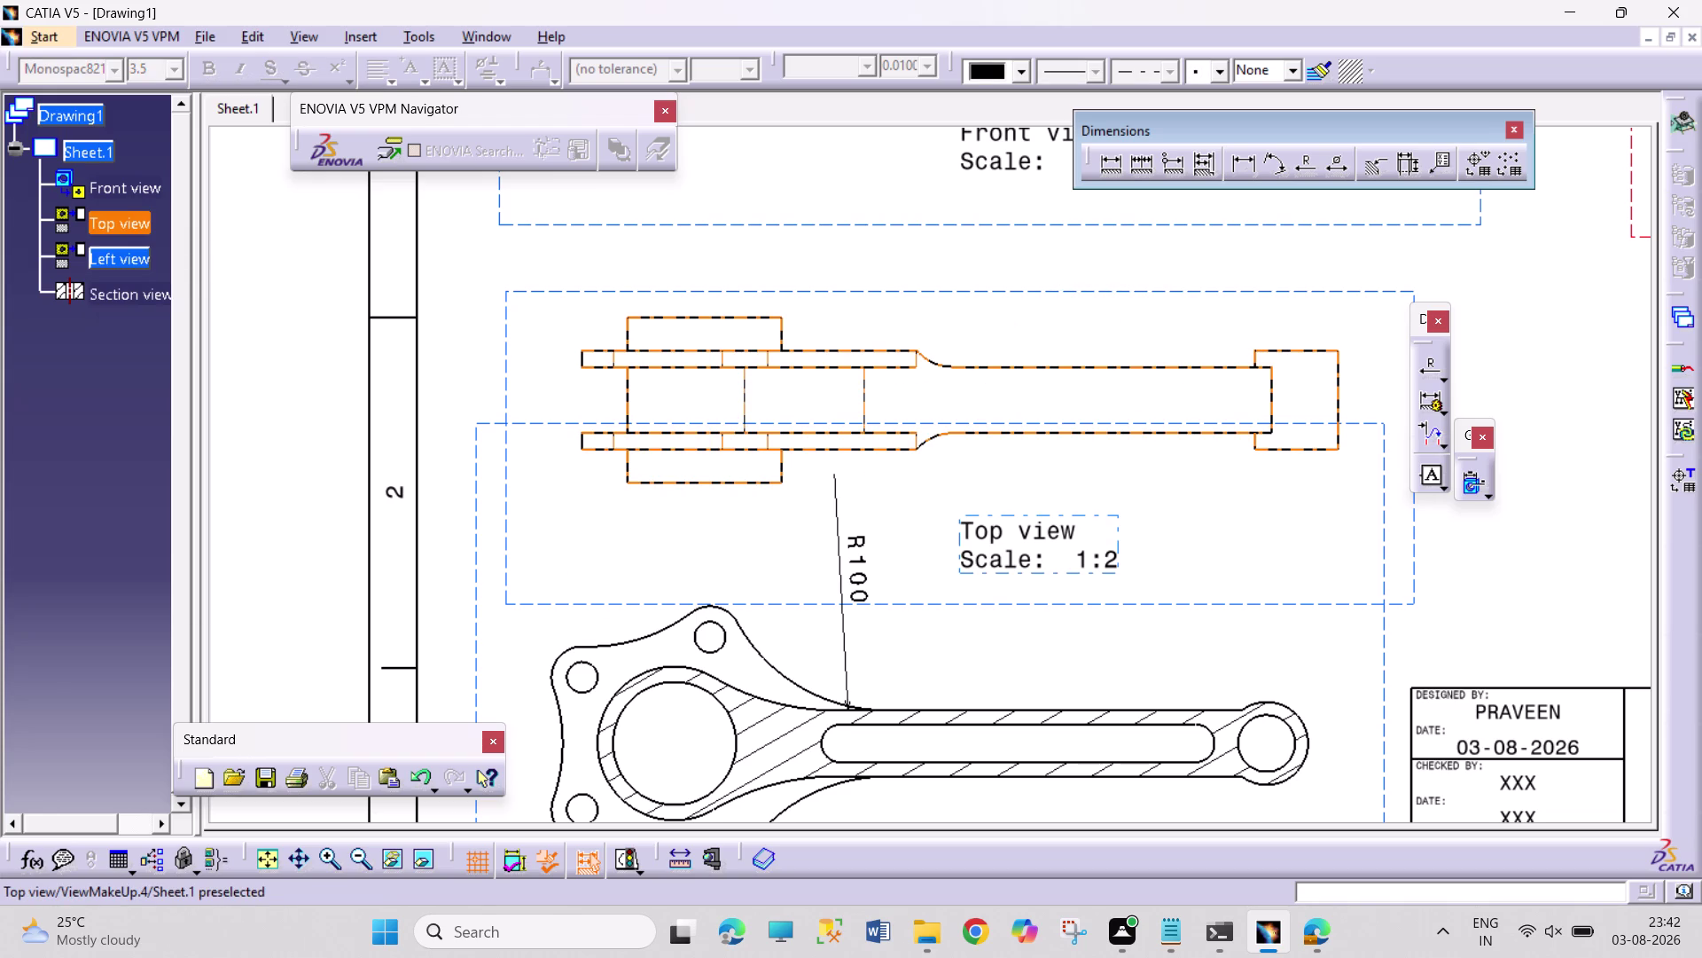
click(1060, 296)
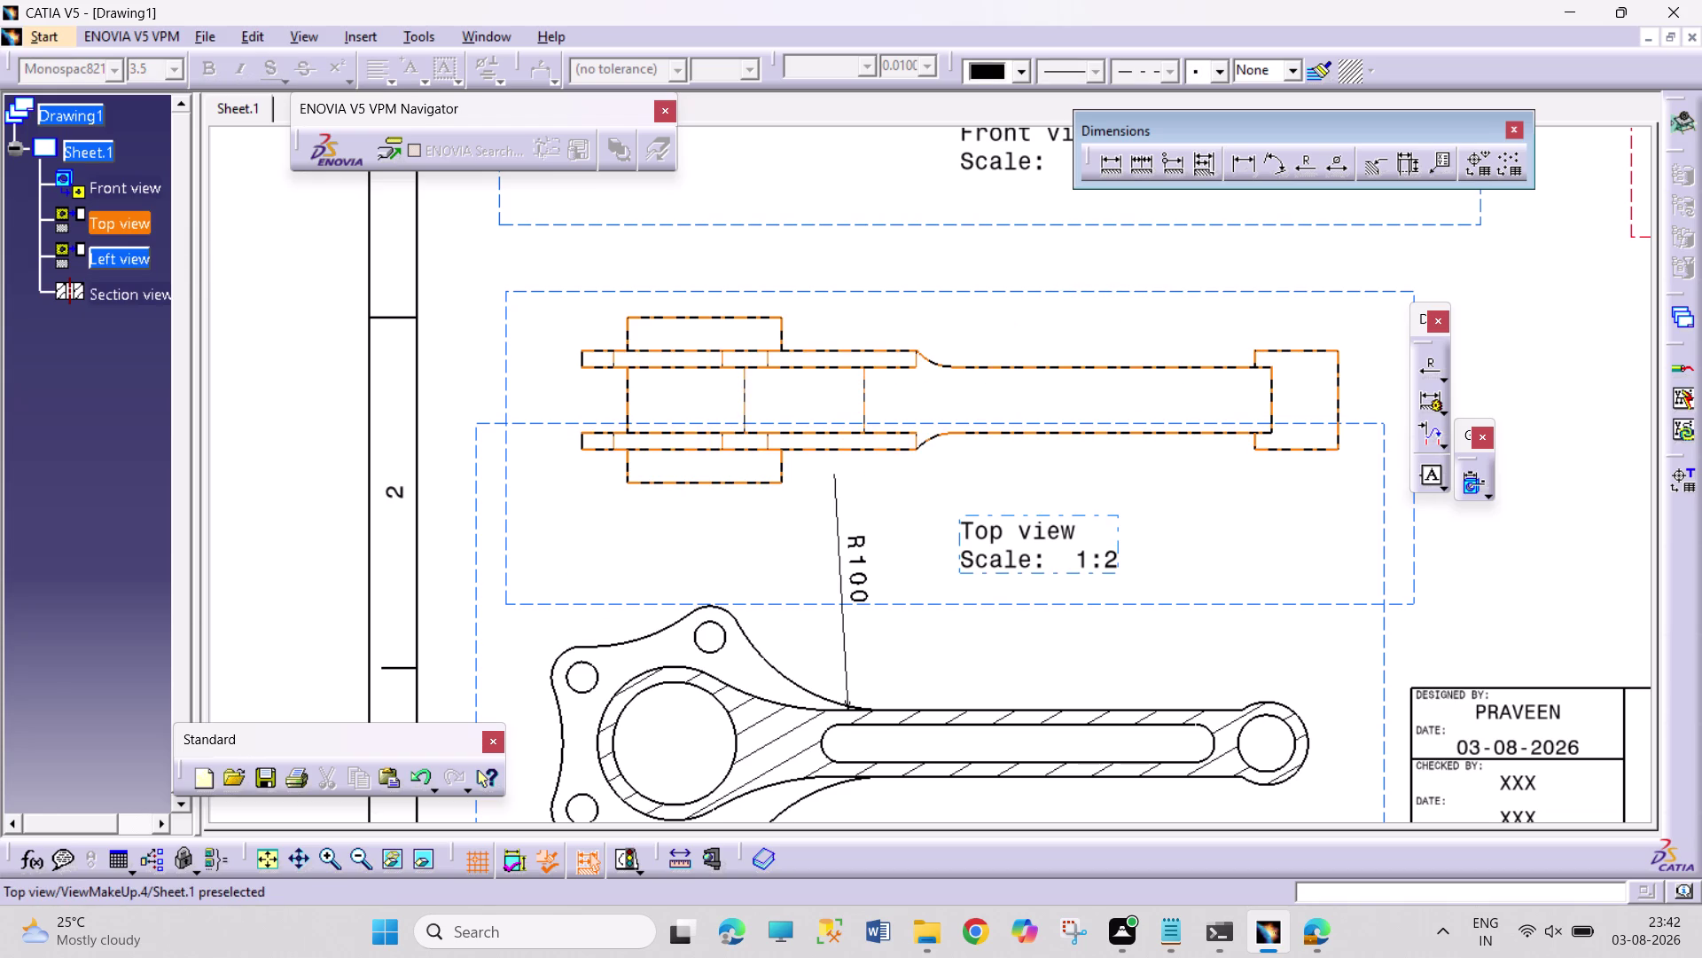
key(Delete)
right_click(1065, 290)
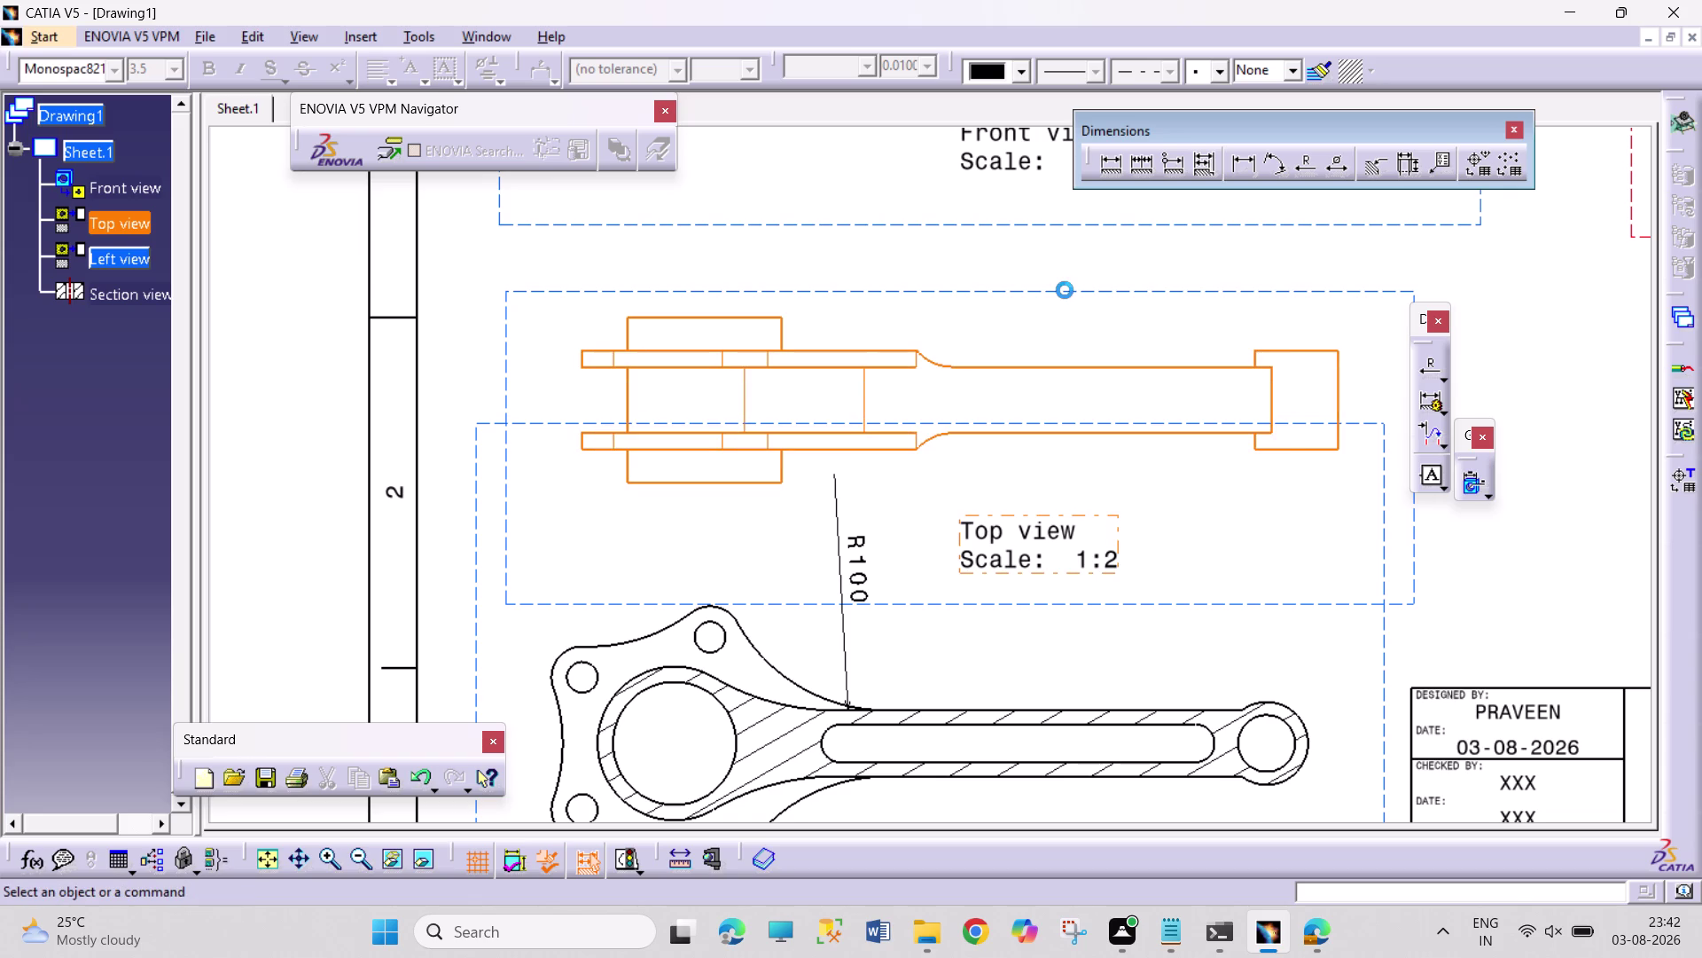
click(1139, 456)
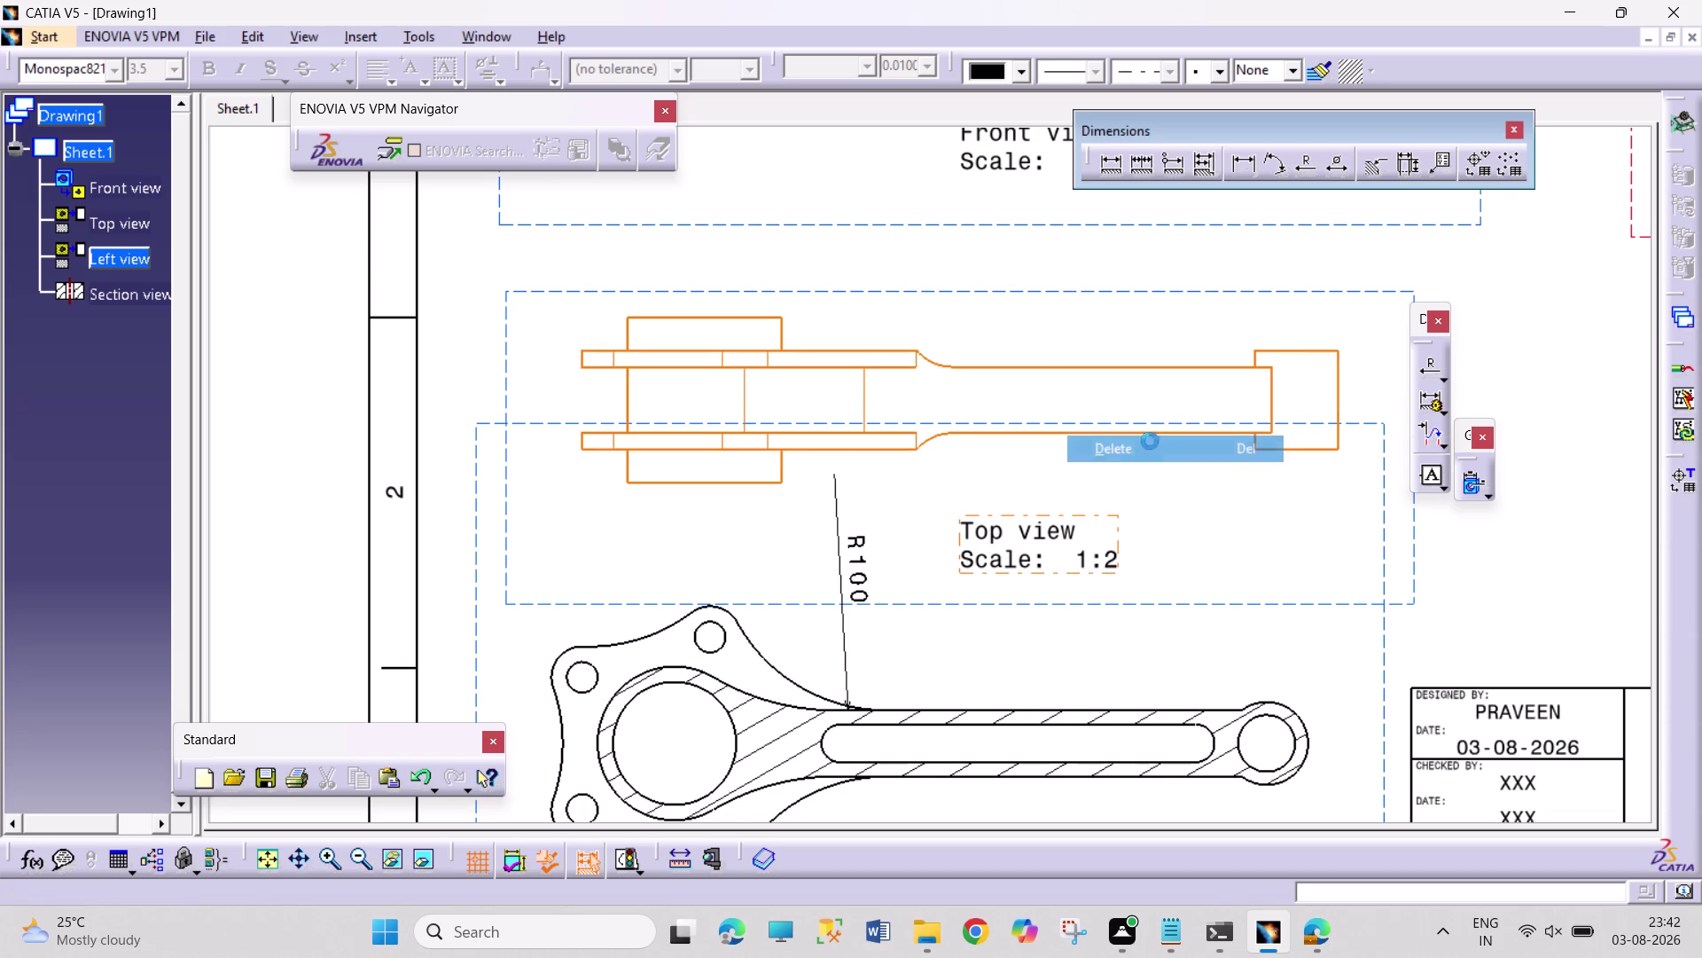
Select Section view A-A, then the front view, panning across the sheet.
scroll(down, 3)
scroll(up, 3)
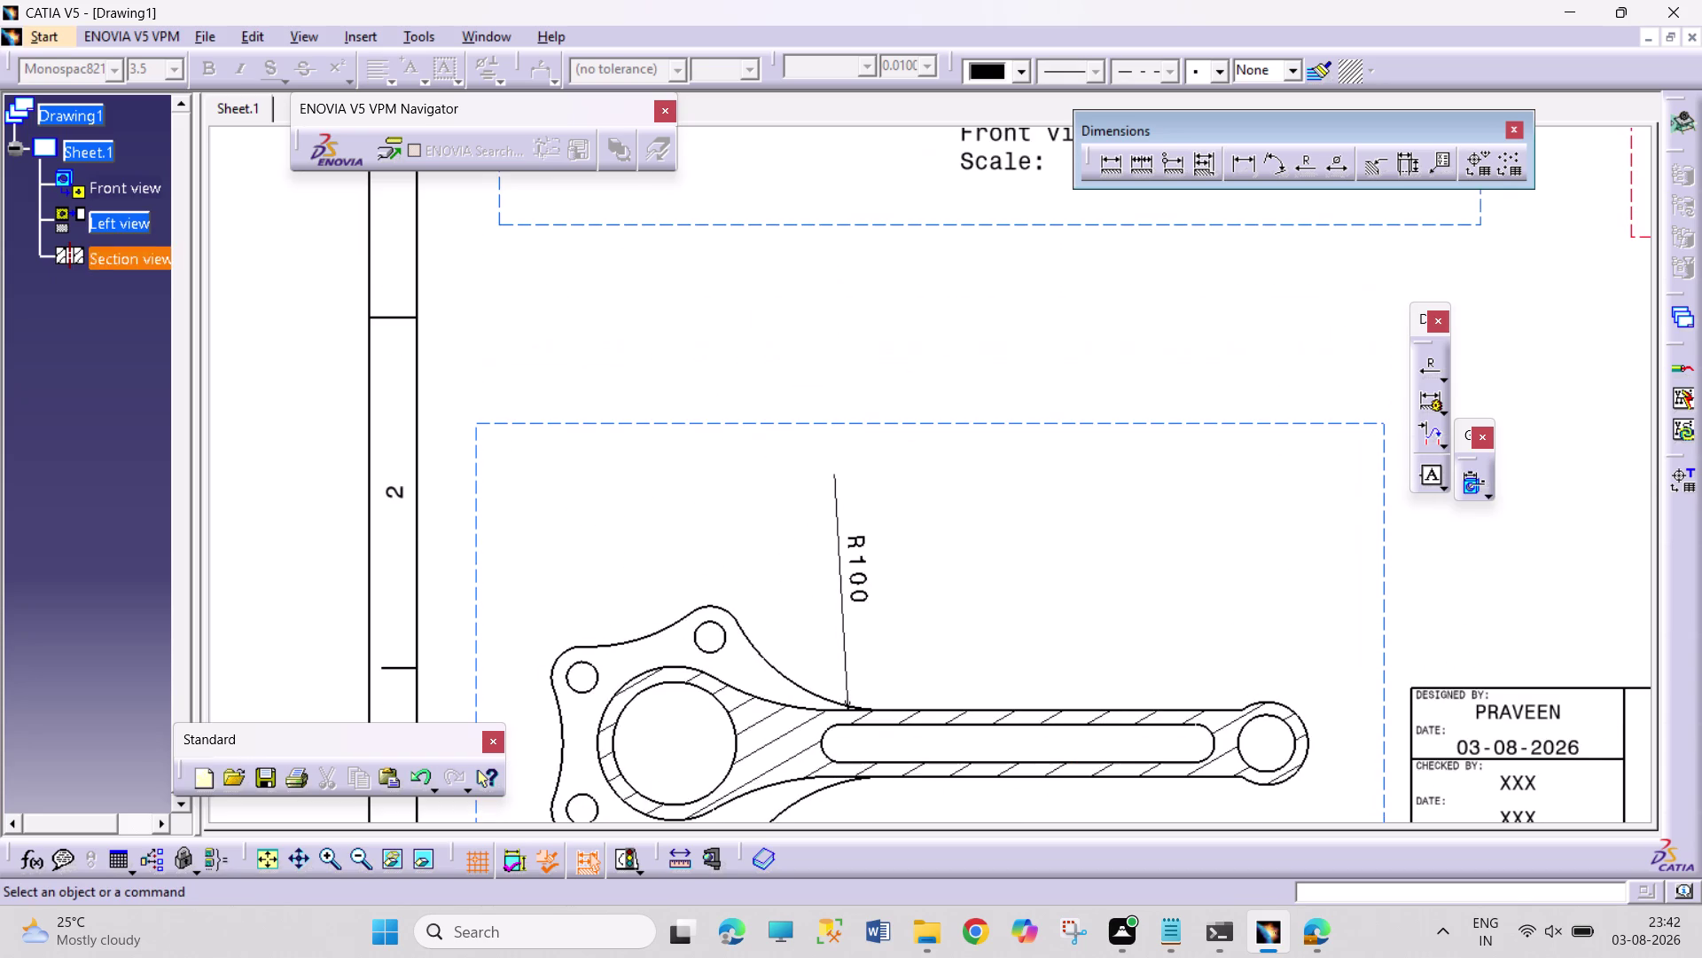
click(1028, 412)
drag(1016, 420, 979, 822)
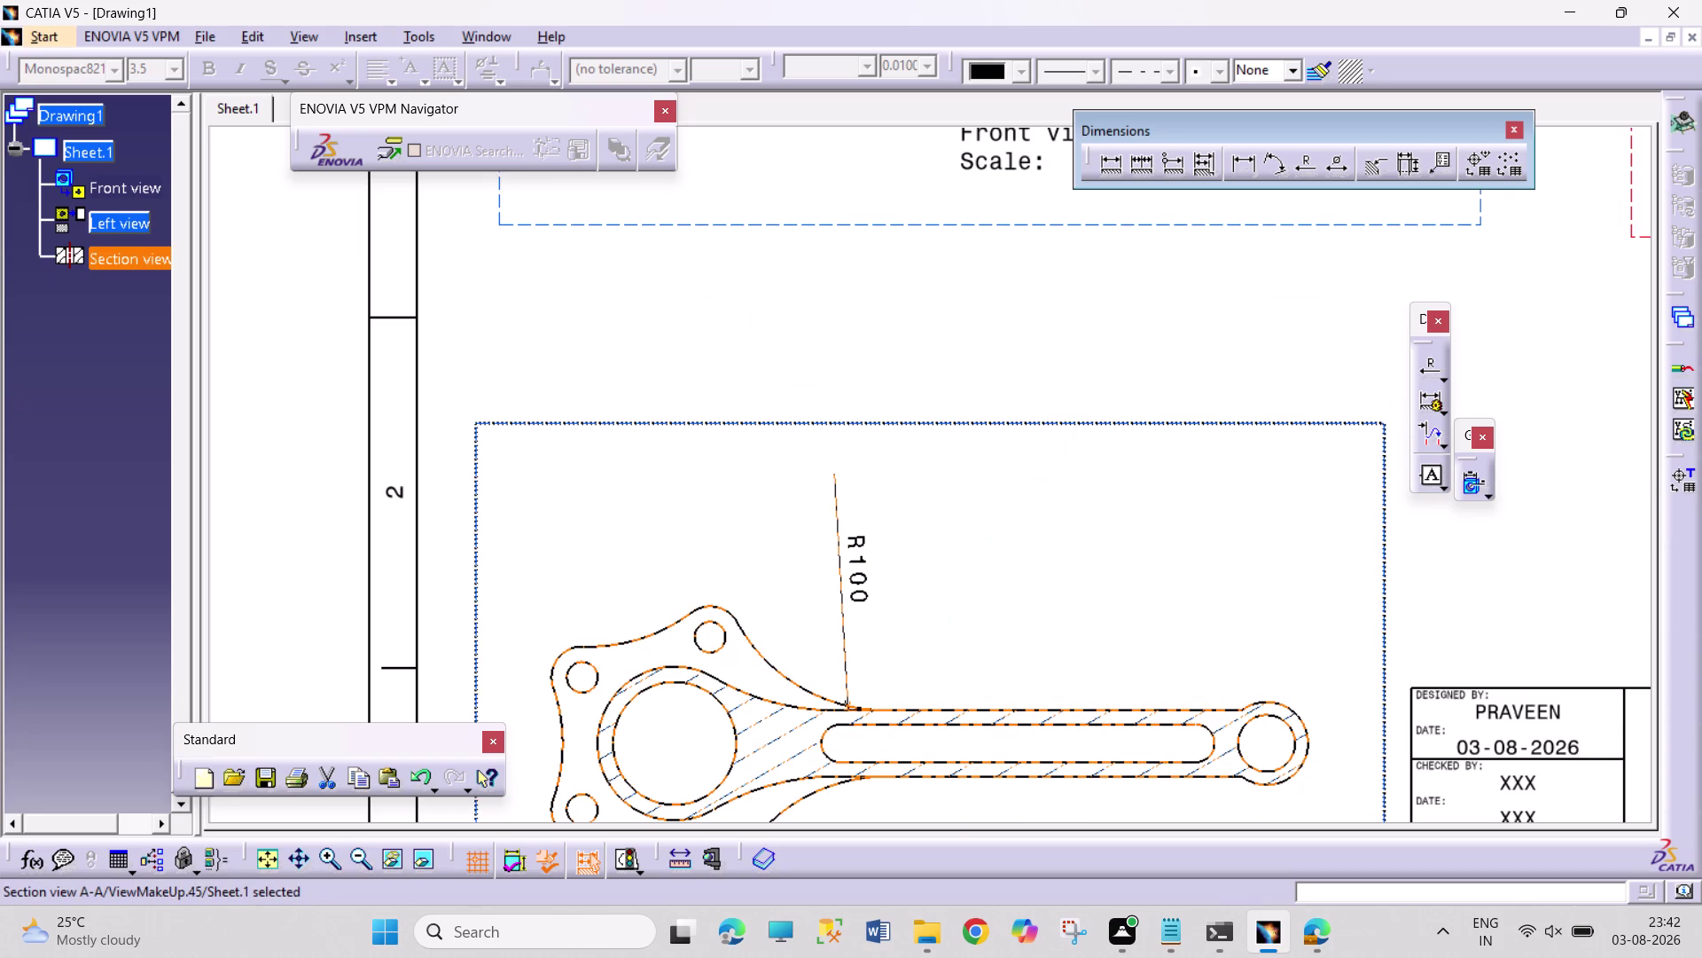
drag(1080, 427, 1071, 628)
click(1023, 431)
scroll(up, 3)
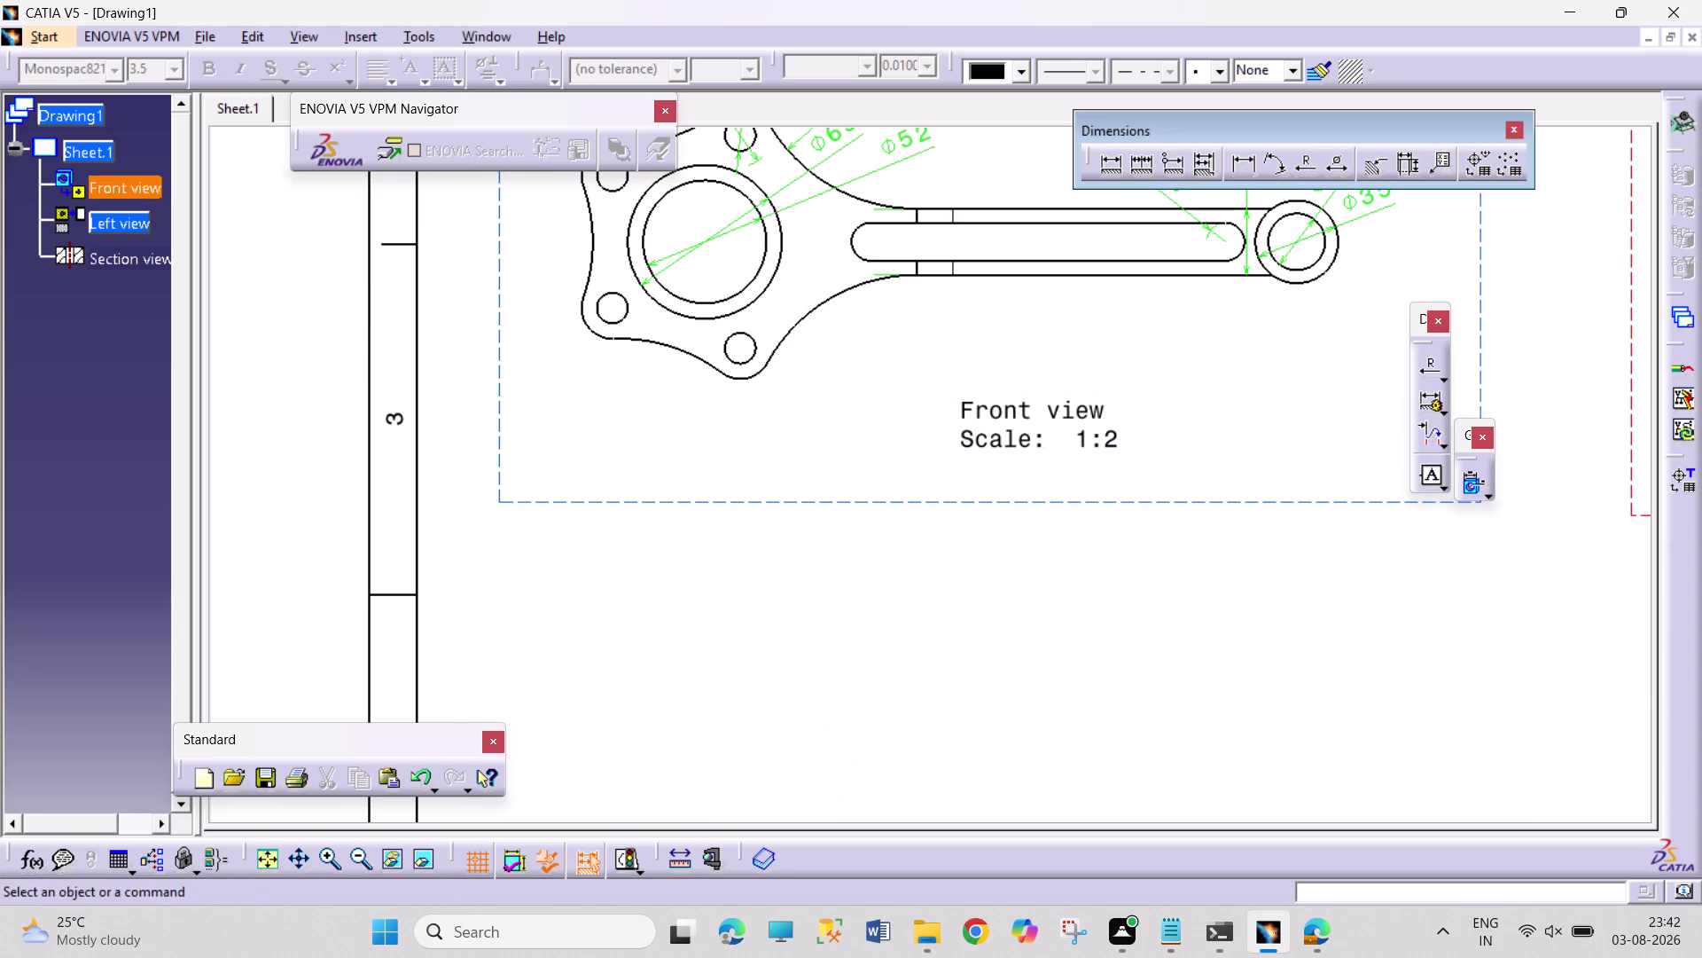
click(1030, 506)
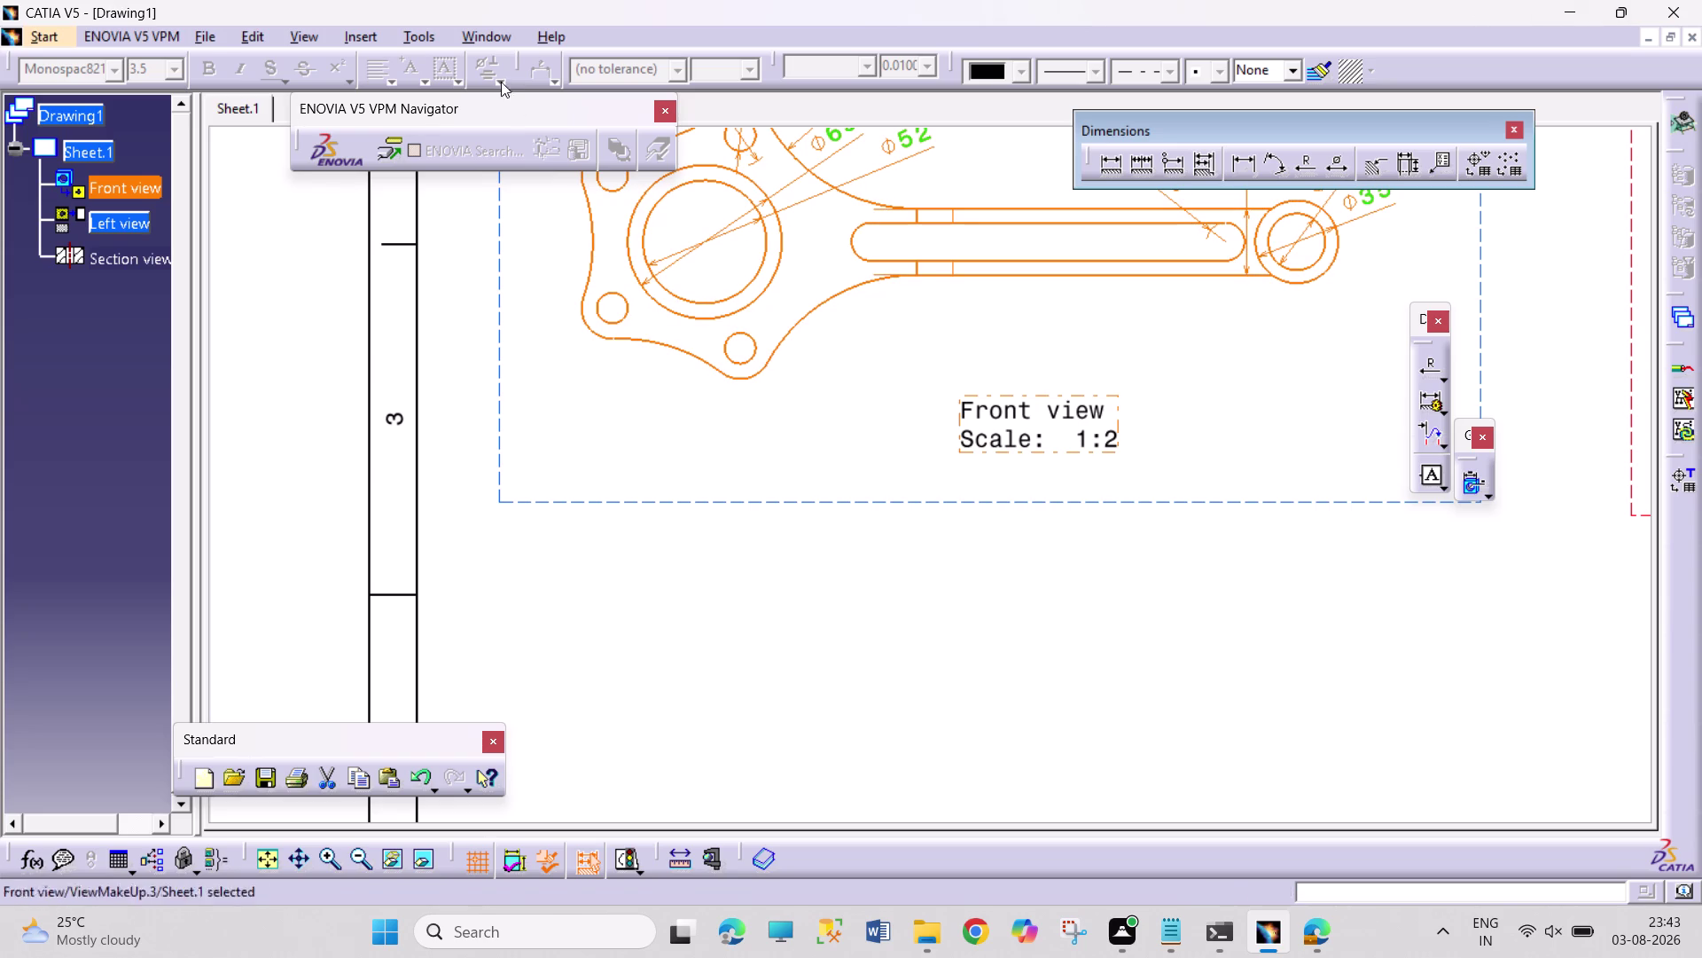
Start a new Front View projection and zoom out over the A3 sheet.
click(312, 34)
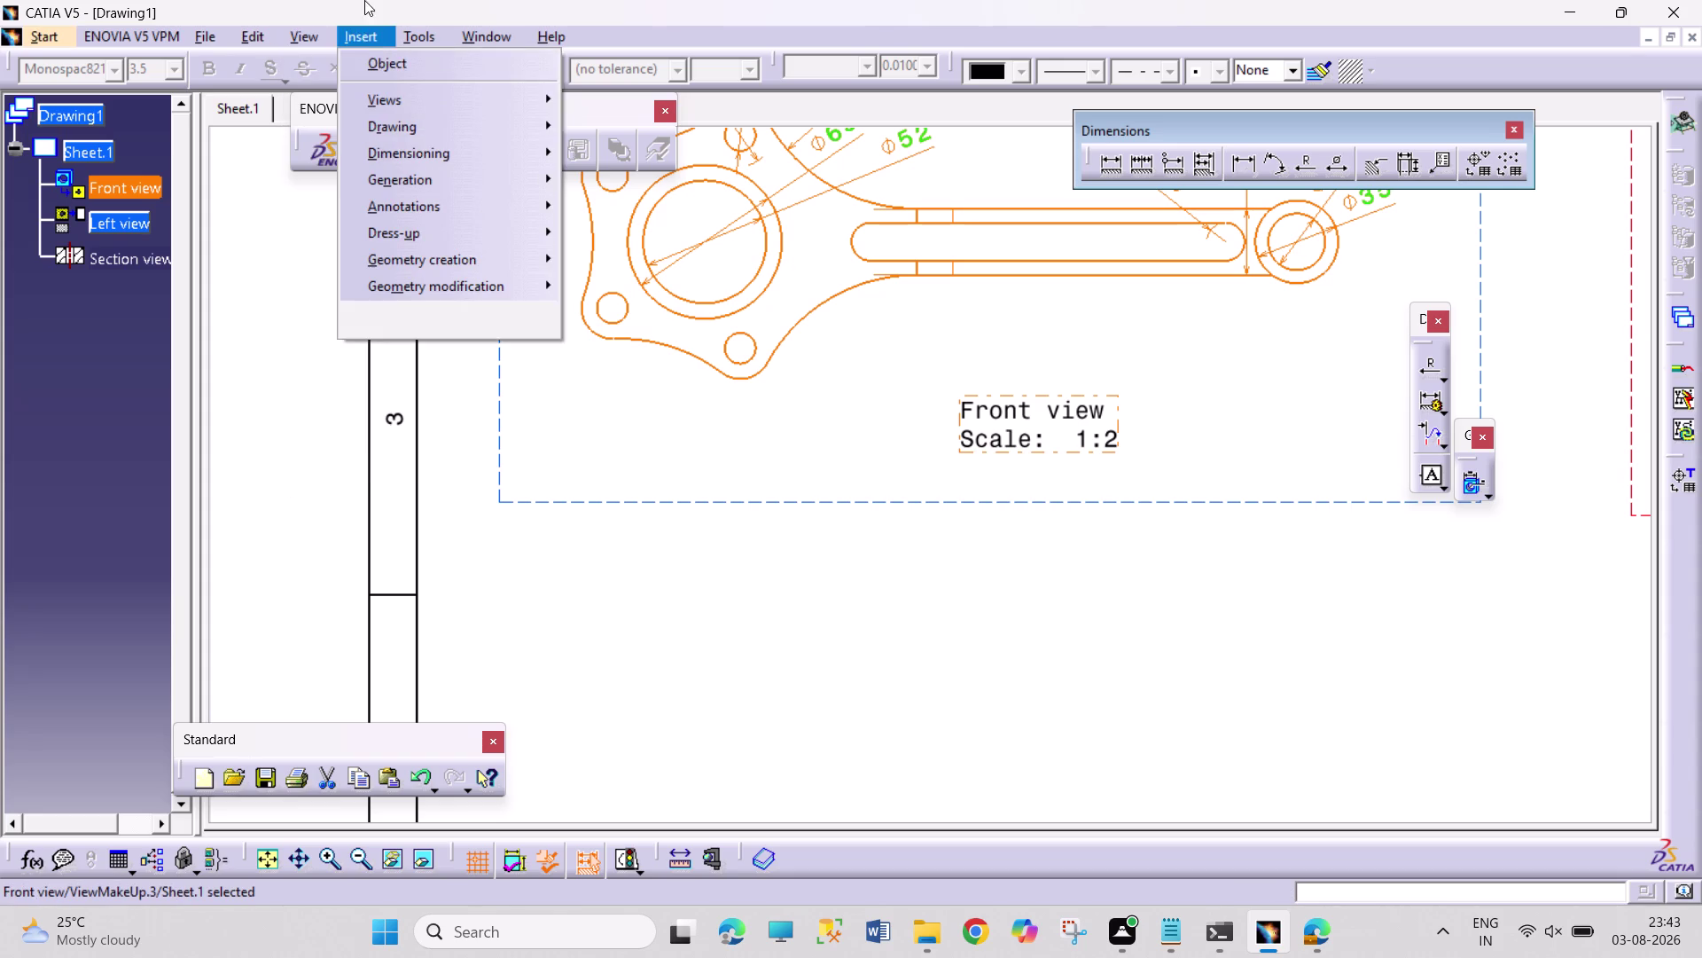
click(399, 105)
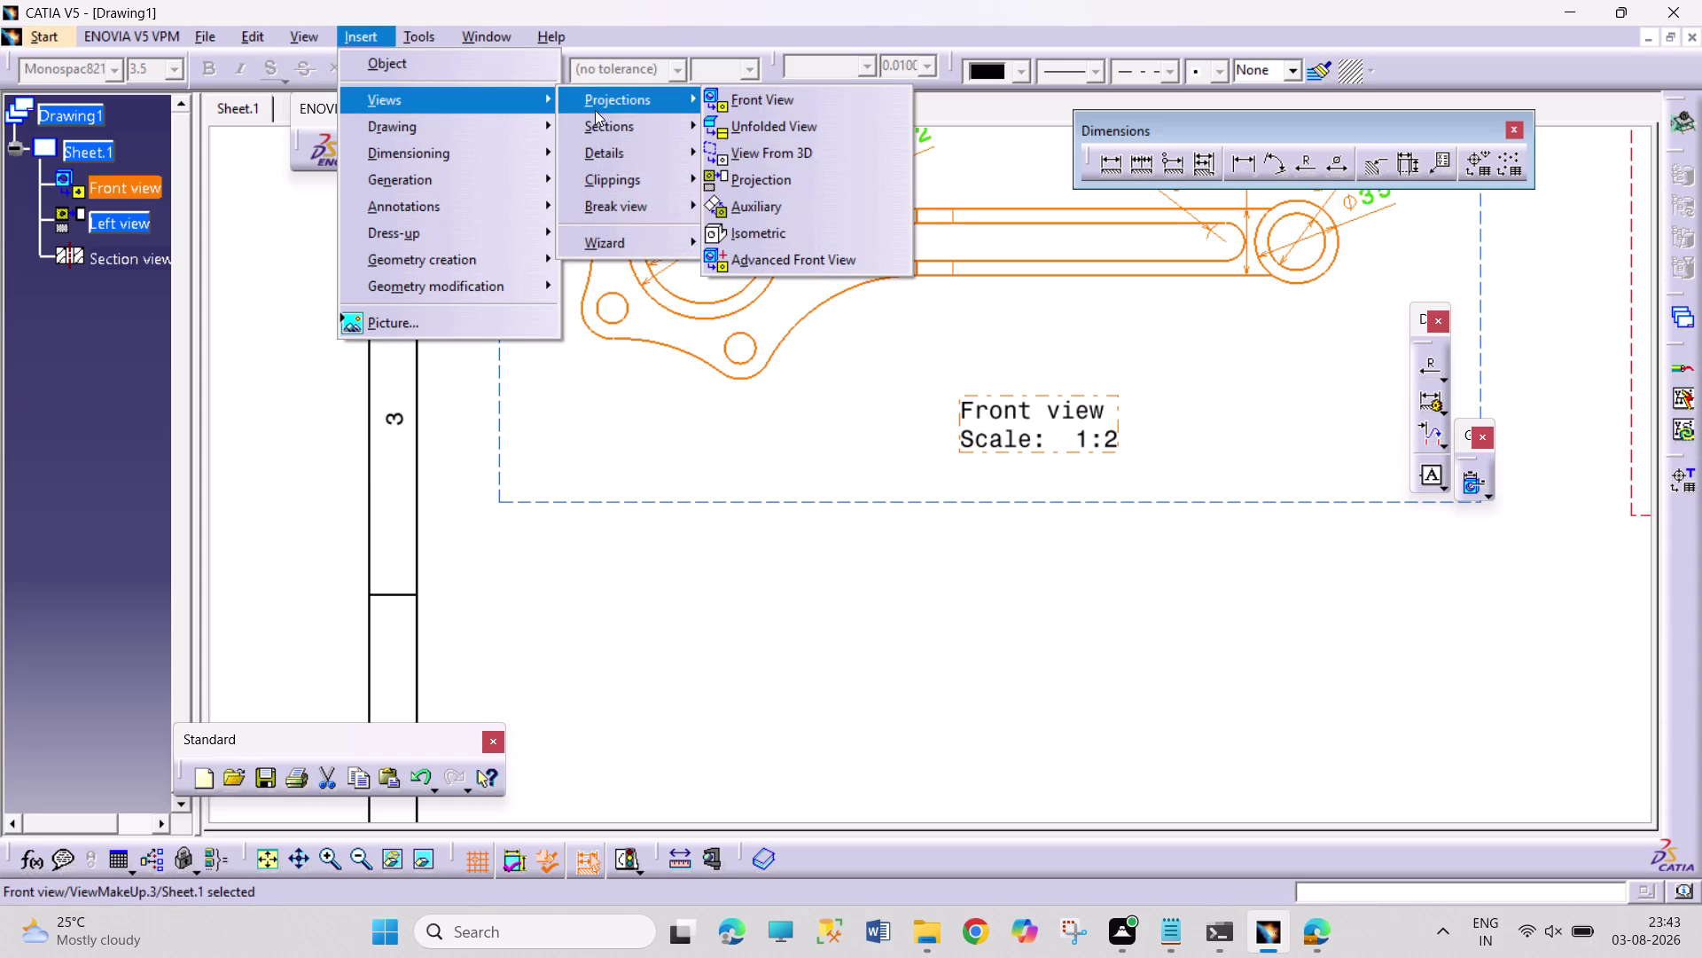
click(770, 99)
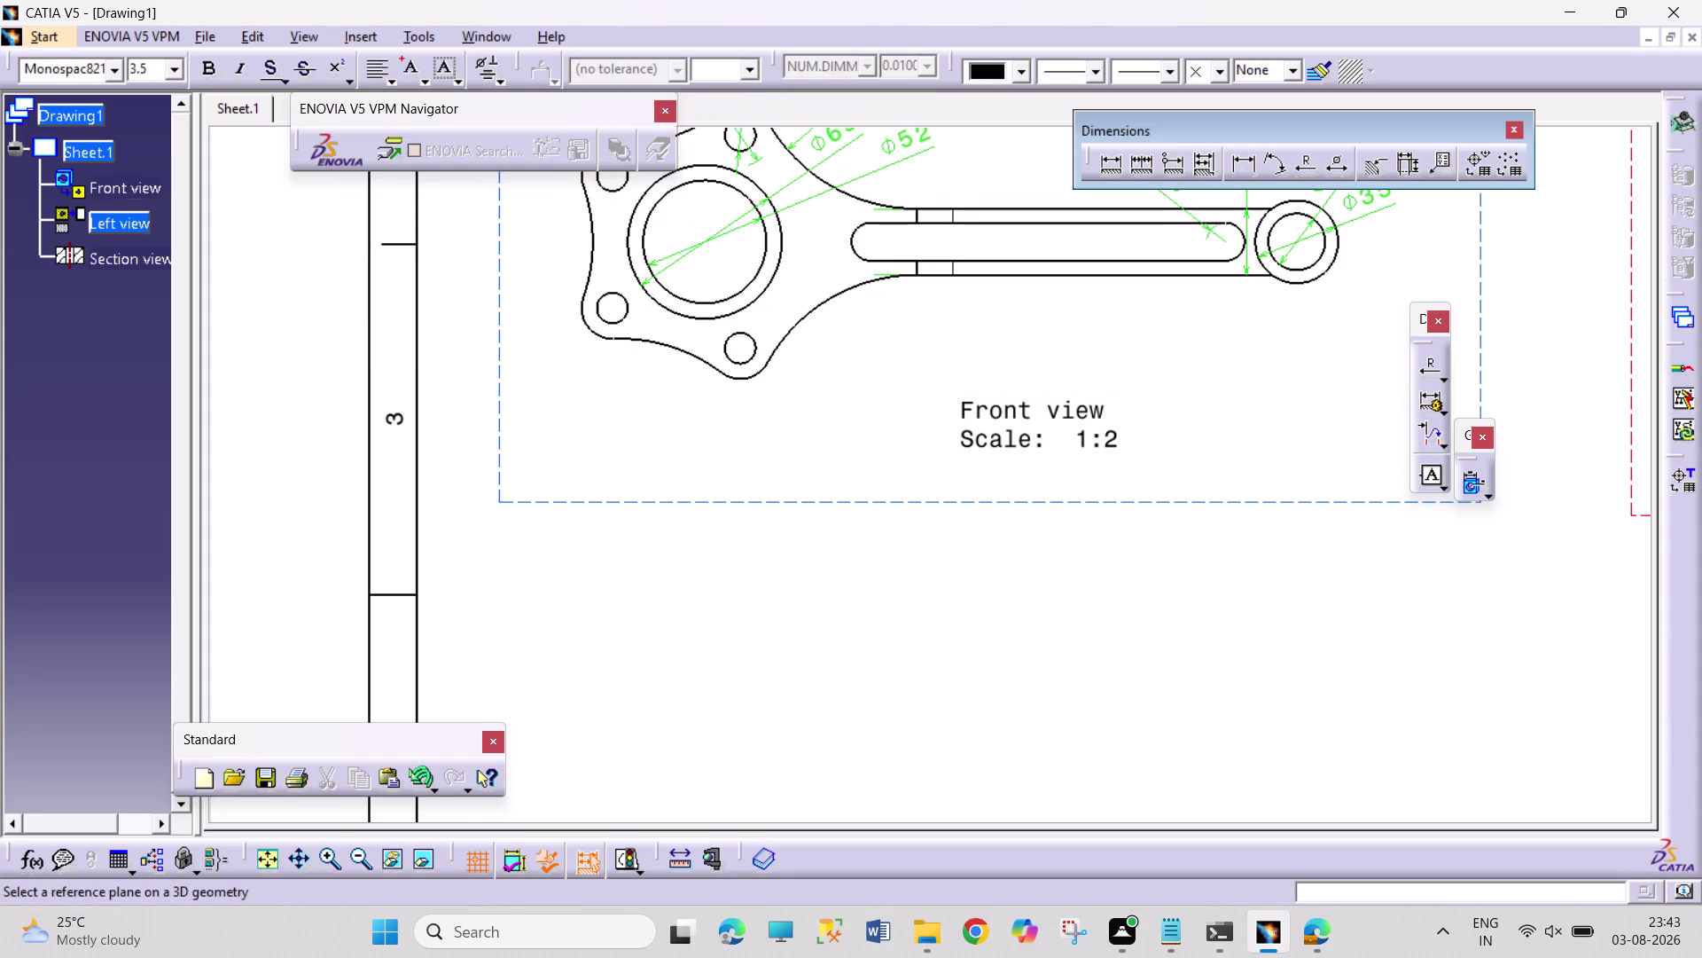
scroll(down, 3)
scroll(down, 3)
scroll(up, 3)
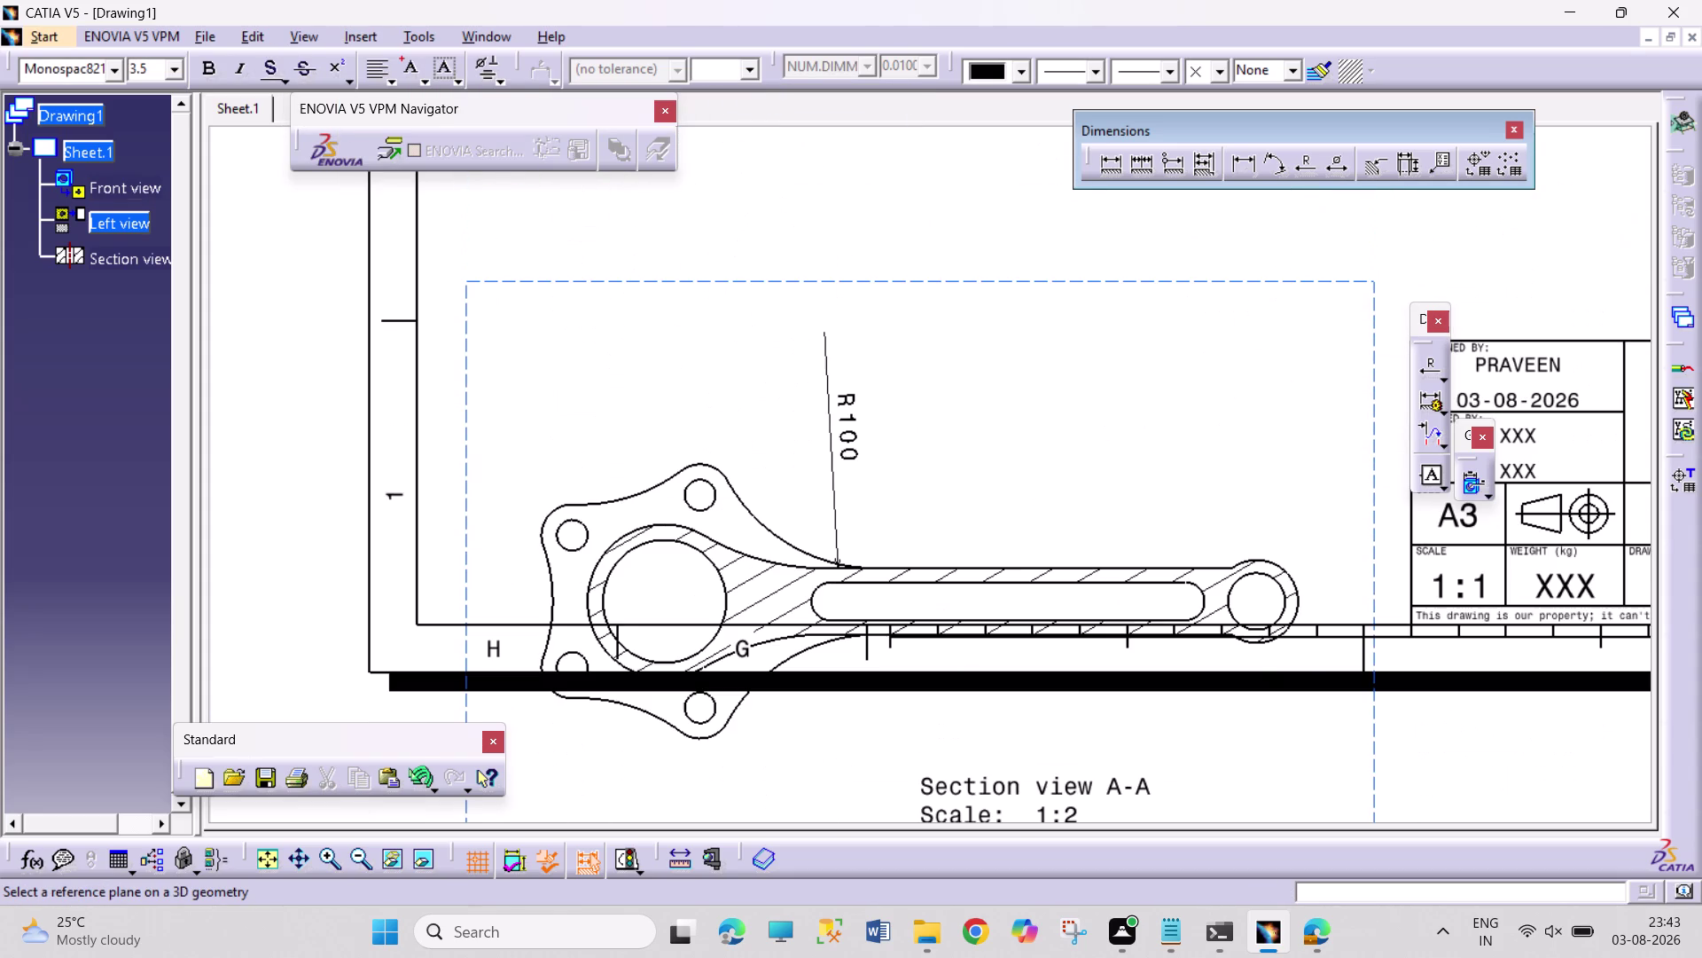
right_click(899, 425)
click(910, 295)
scroll(down, 3)
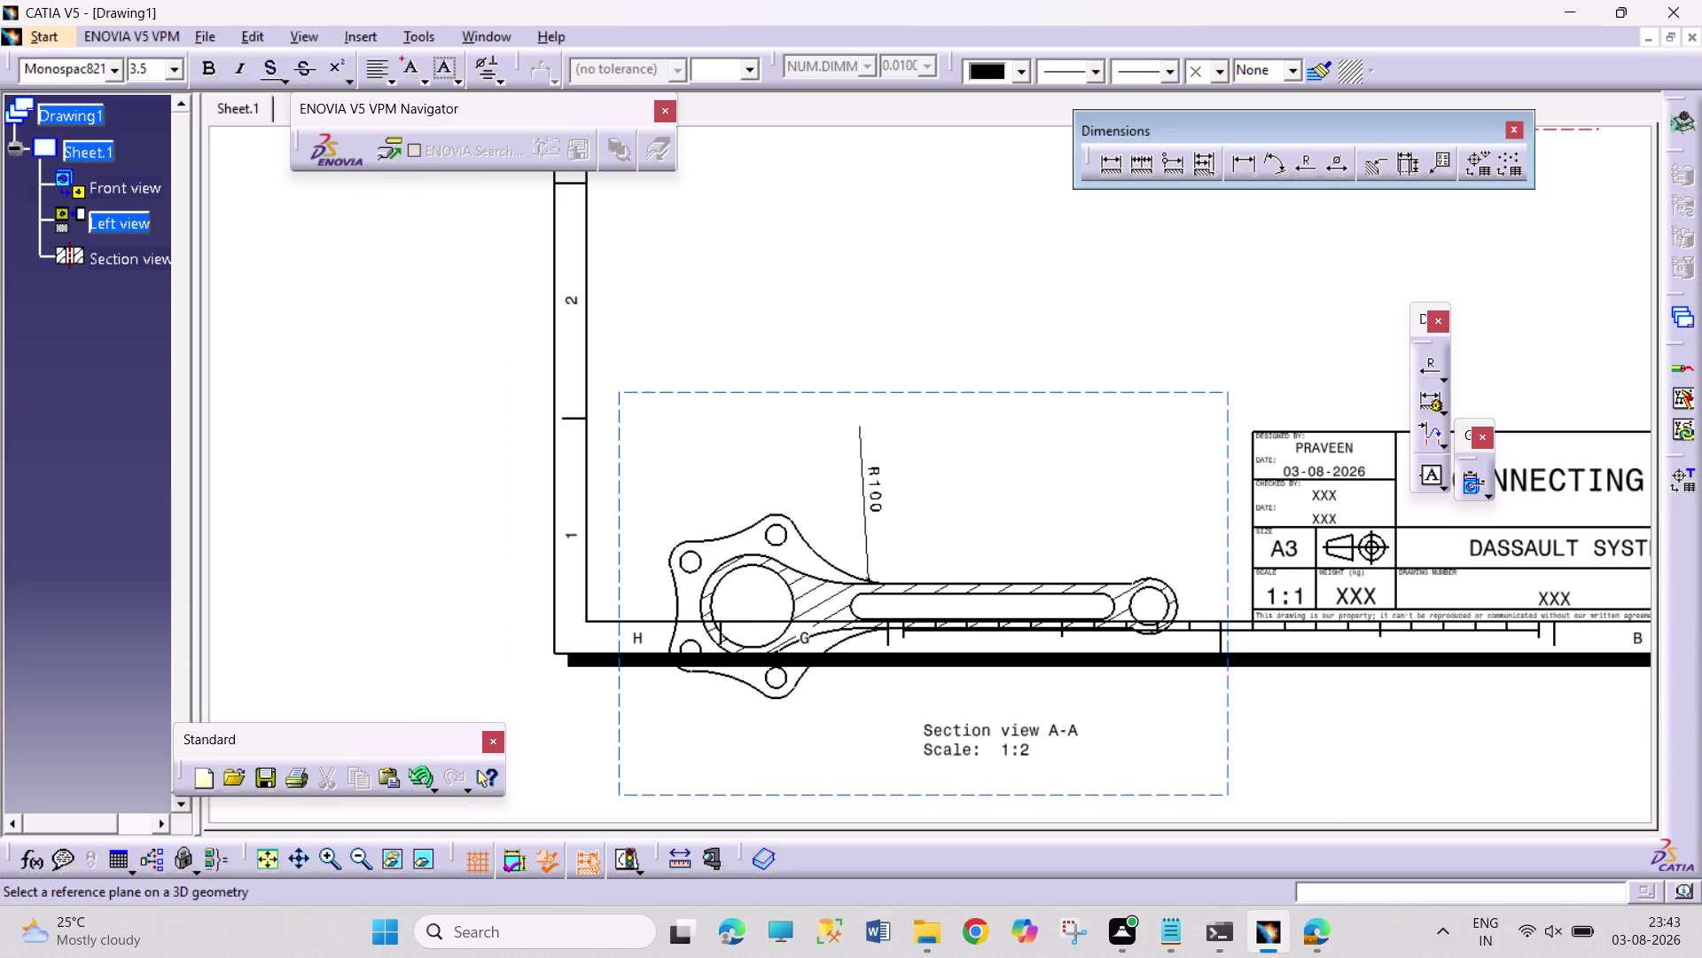
scroll(down, 3)
scroll(up, 3)
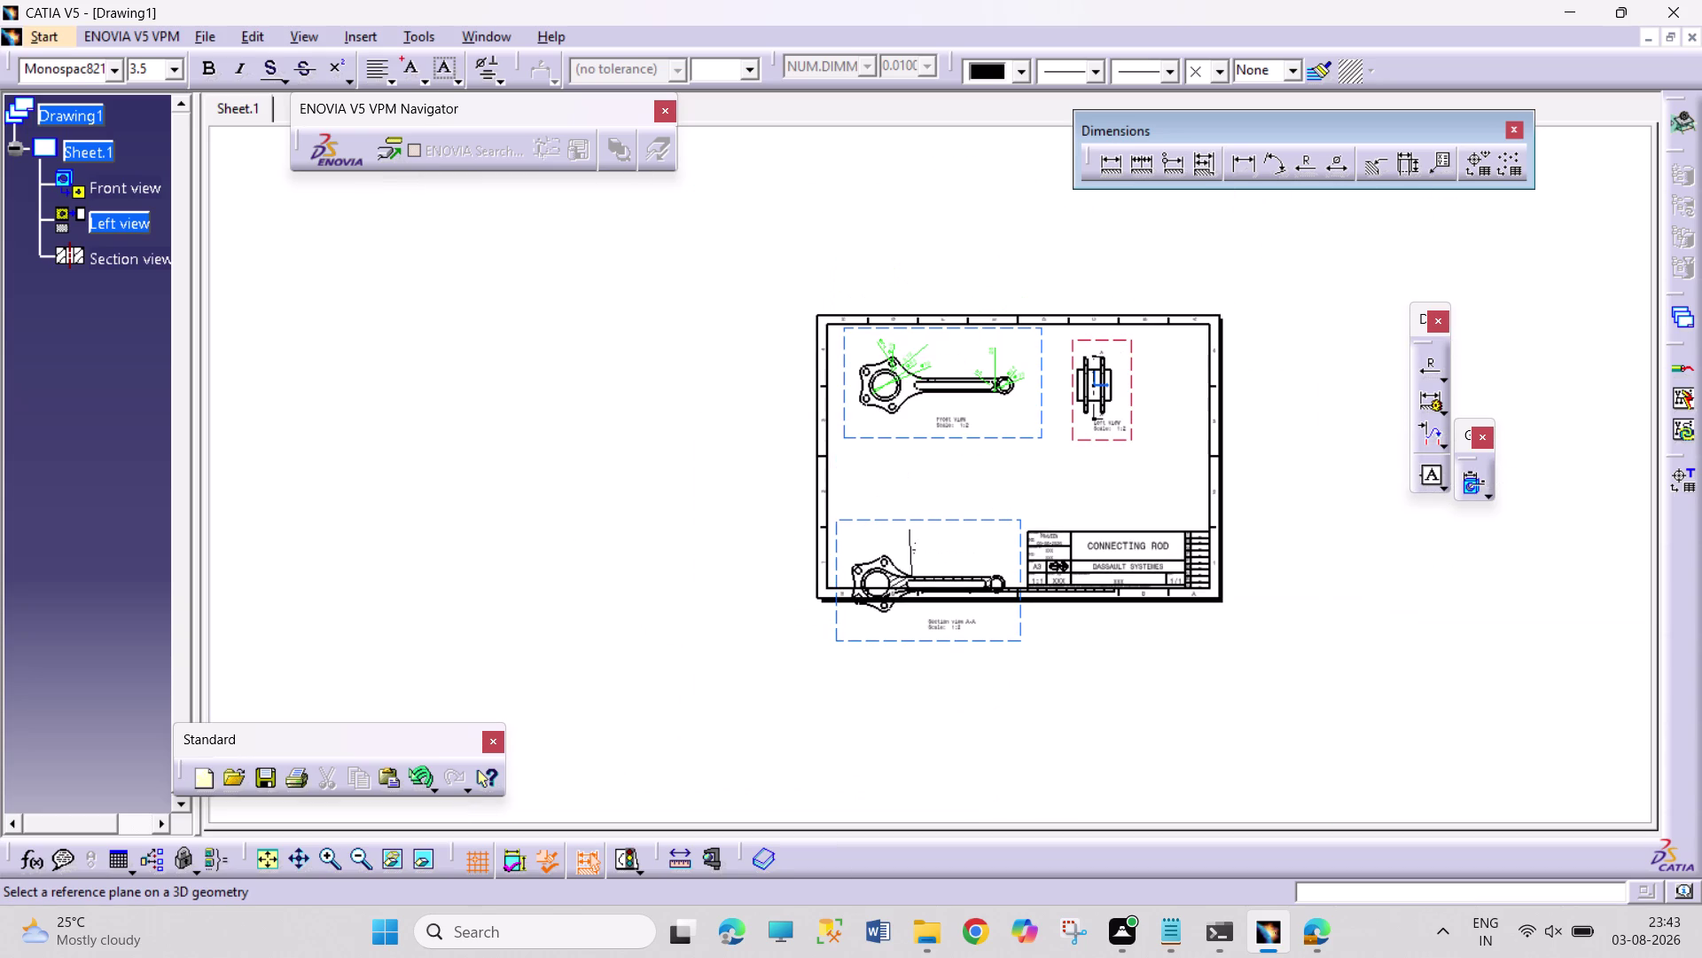
Select a view and start an Auxiliary View from the projection views list.
click(1009, 439)
double_click(1010, 479)
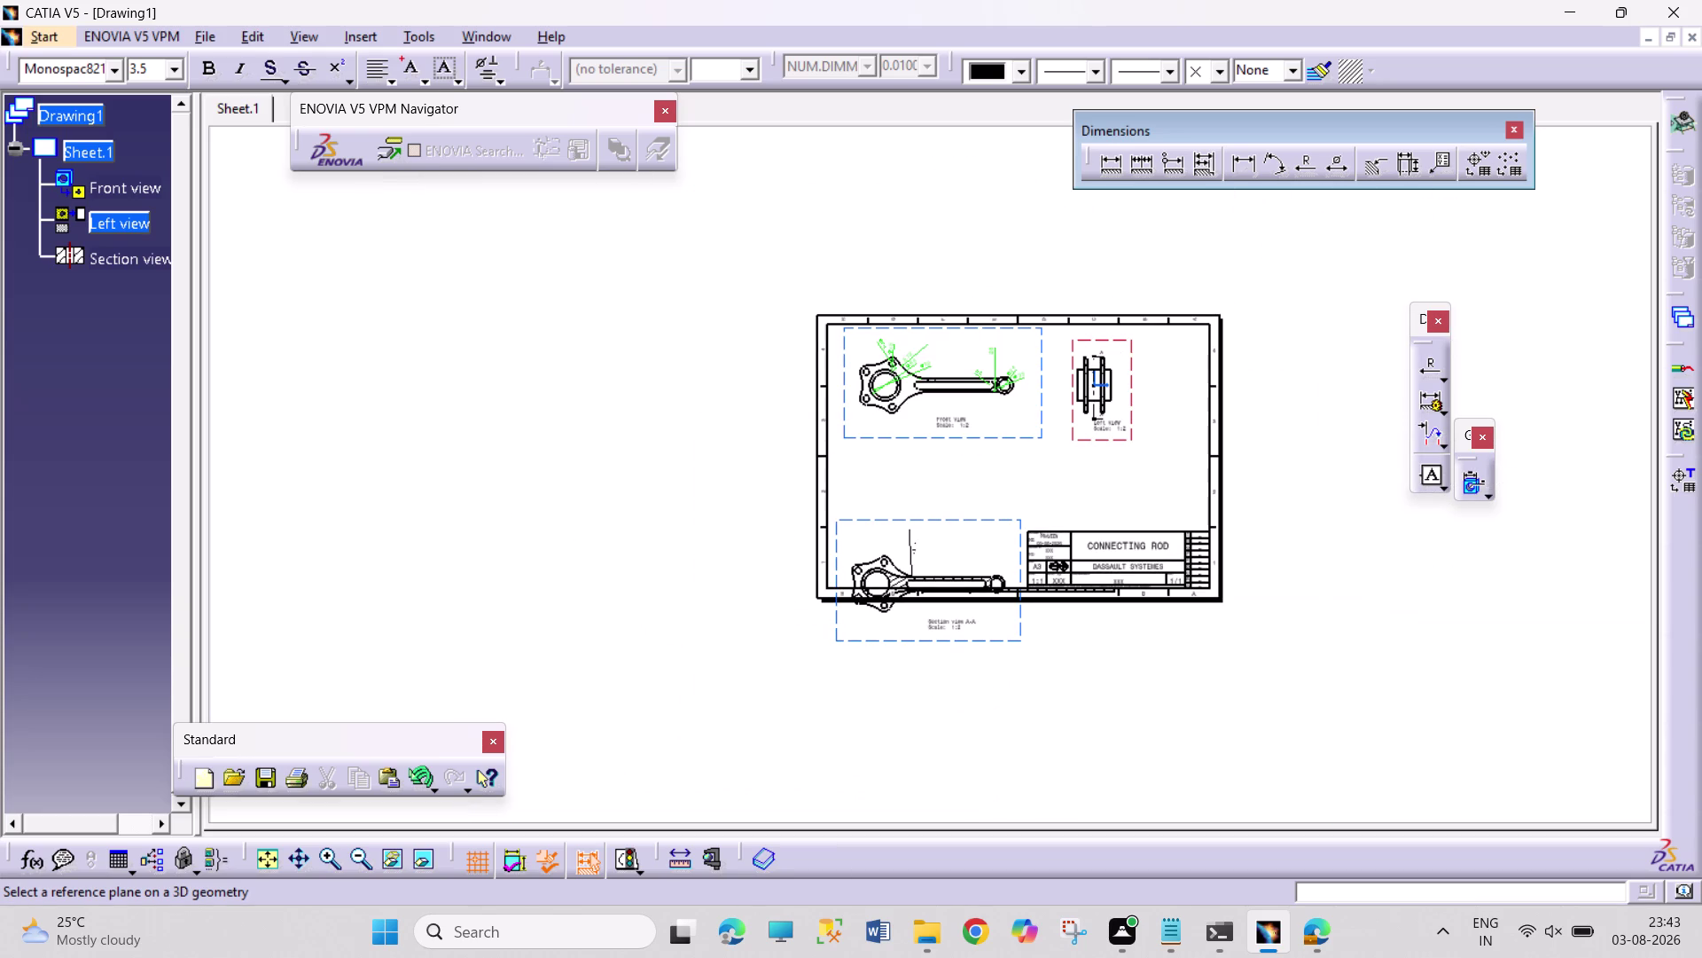
click(1001, 432)
click(349, 40)
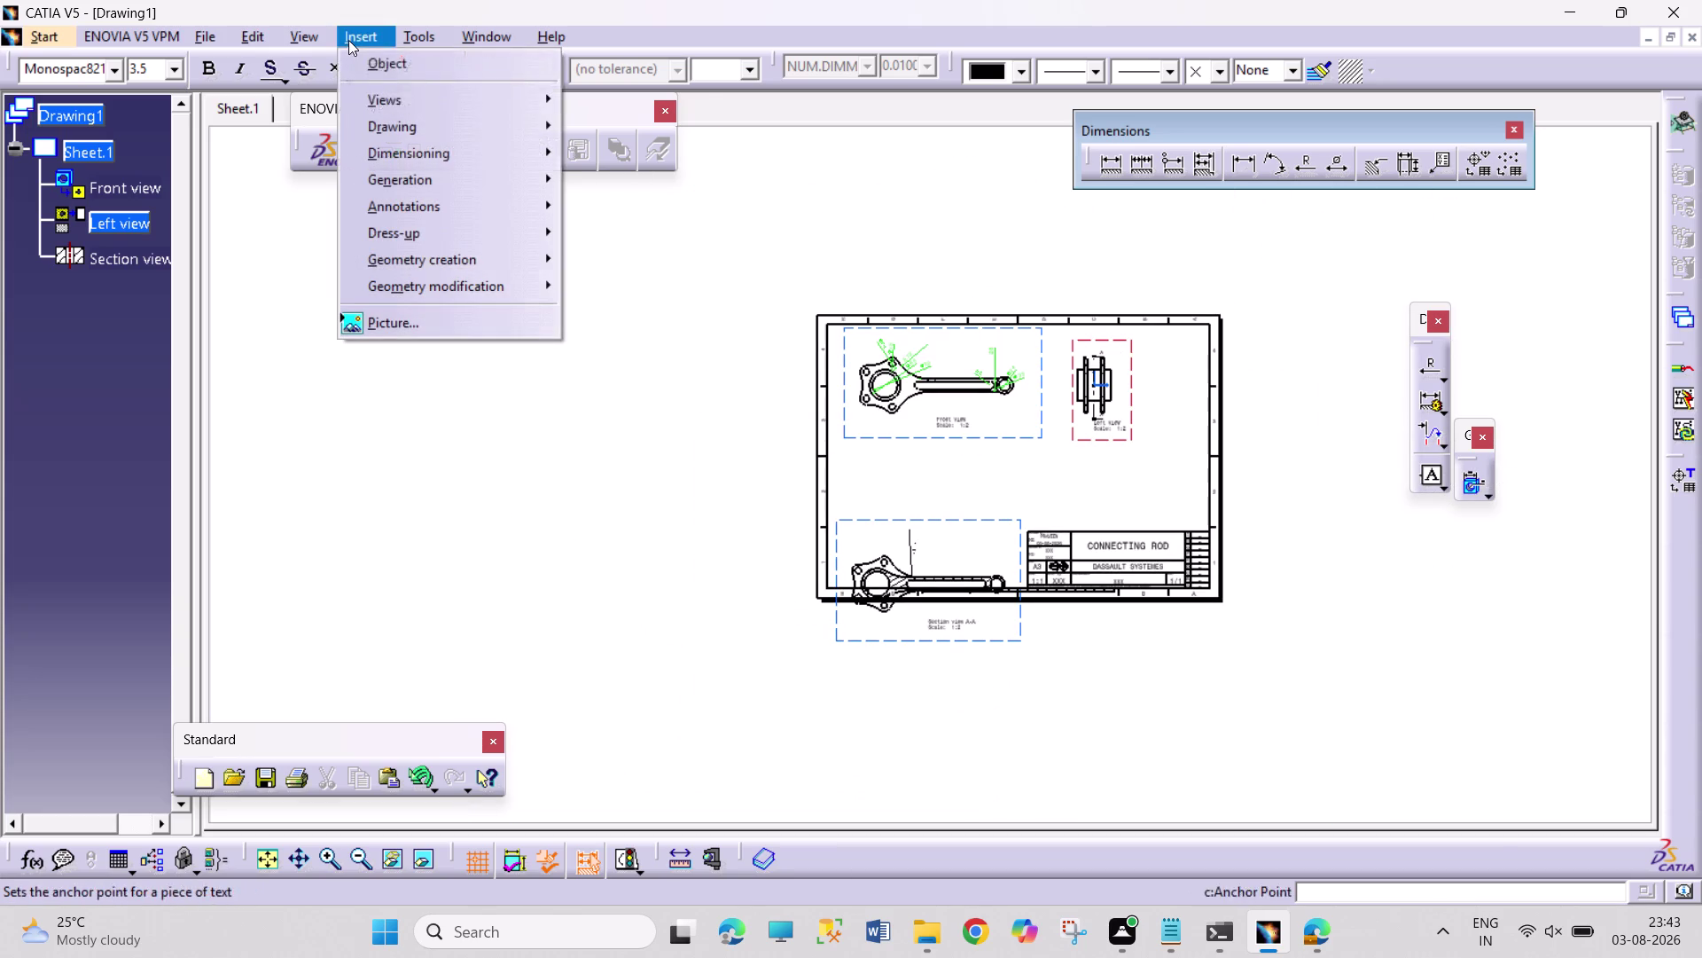
click(404, 103)
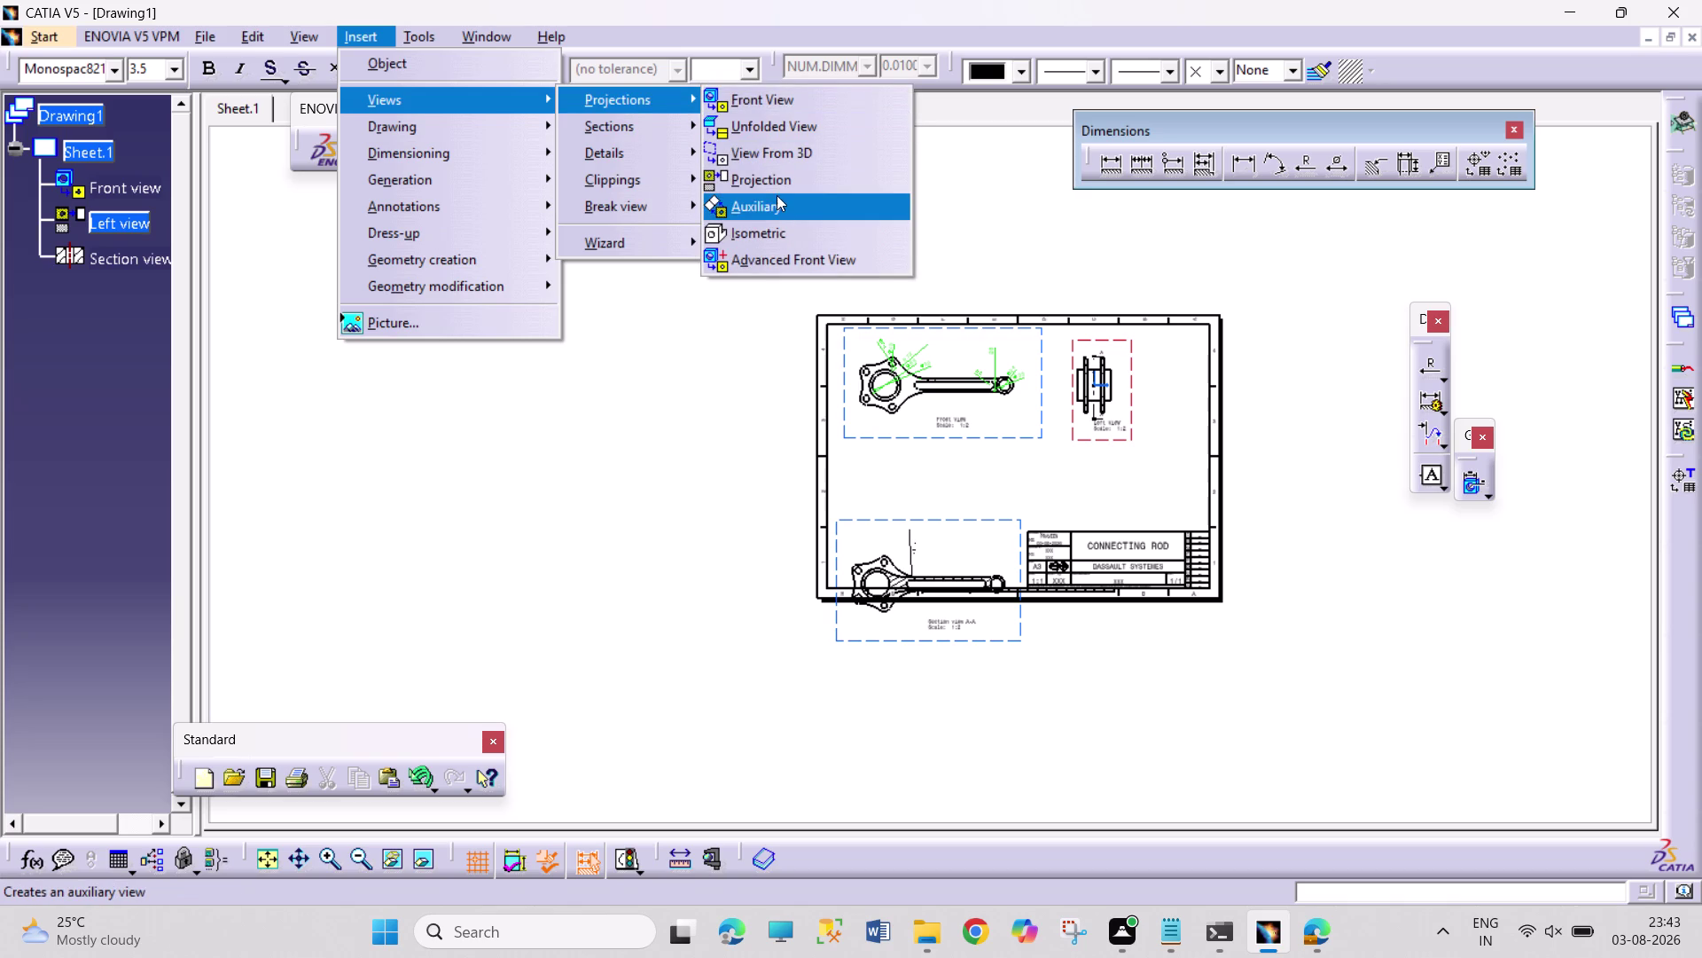
click(766, 96)
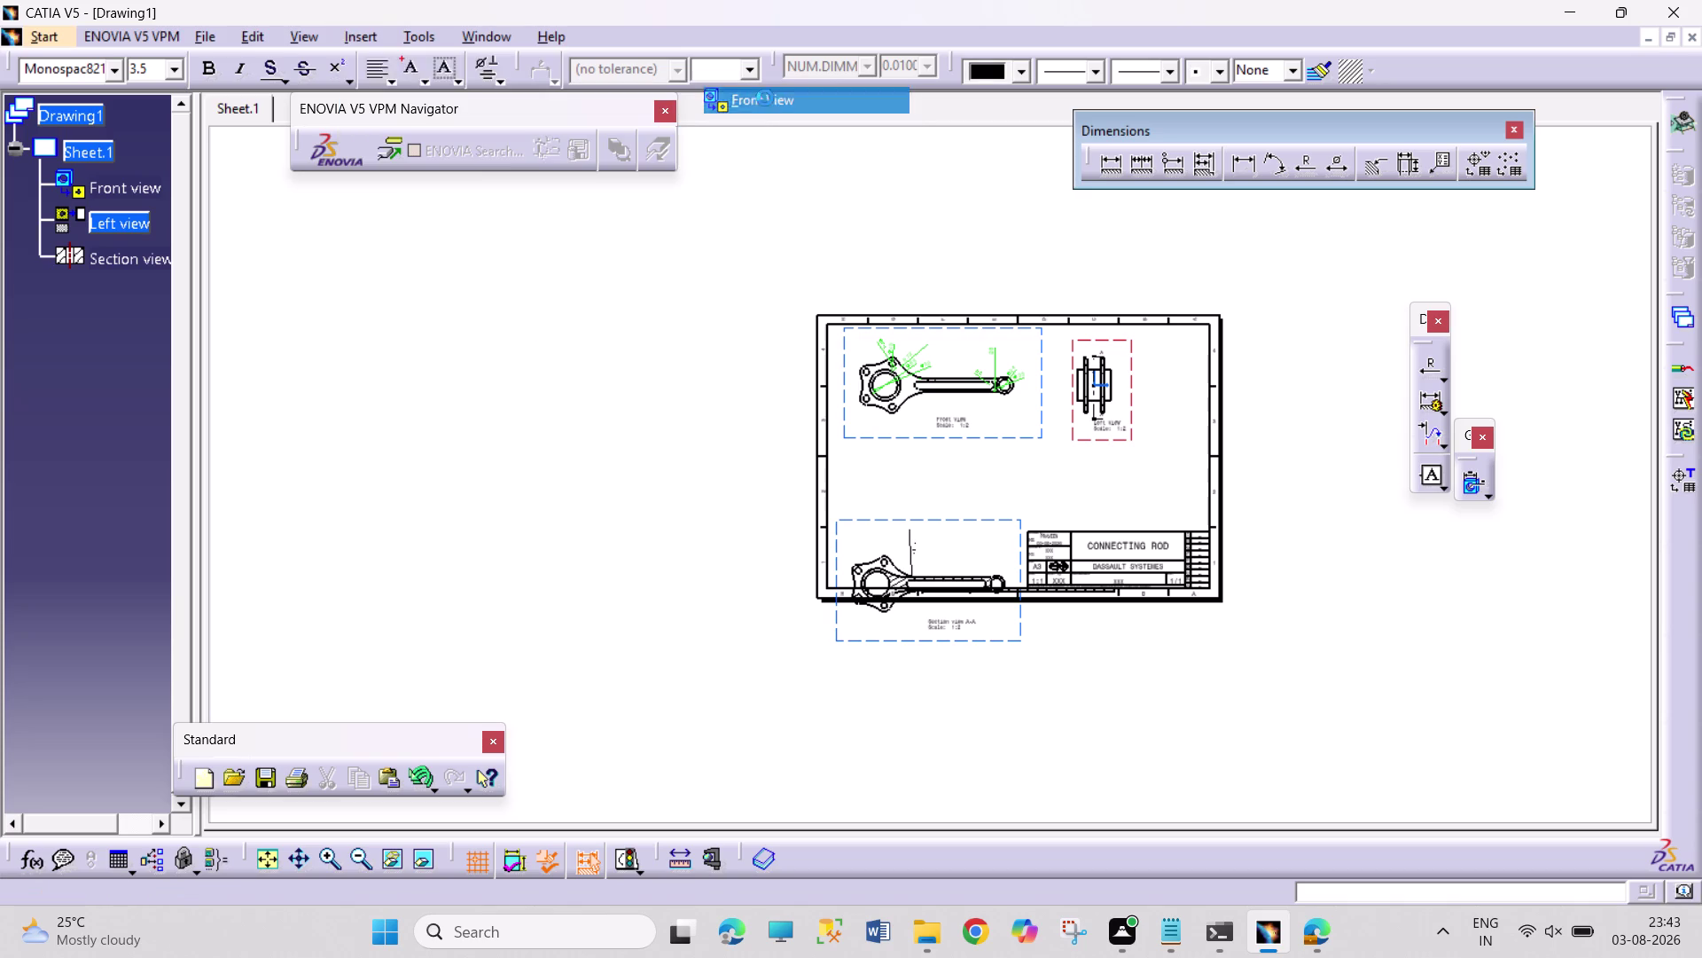
Open the embedded object dialog from the Insert menu, then close it.
click(371, 31)
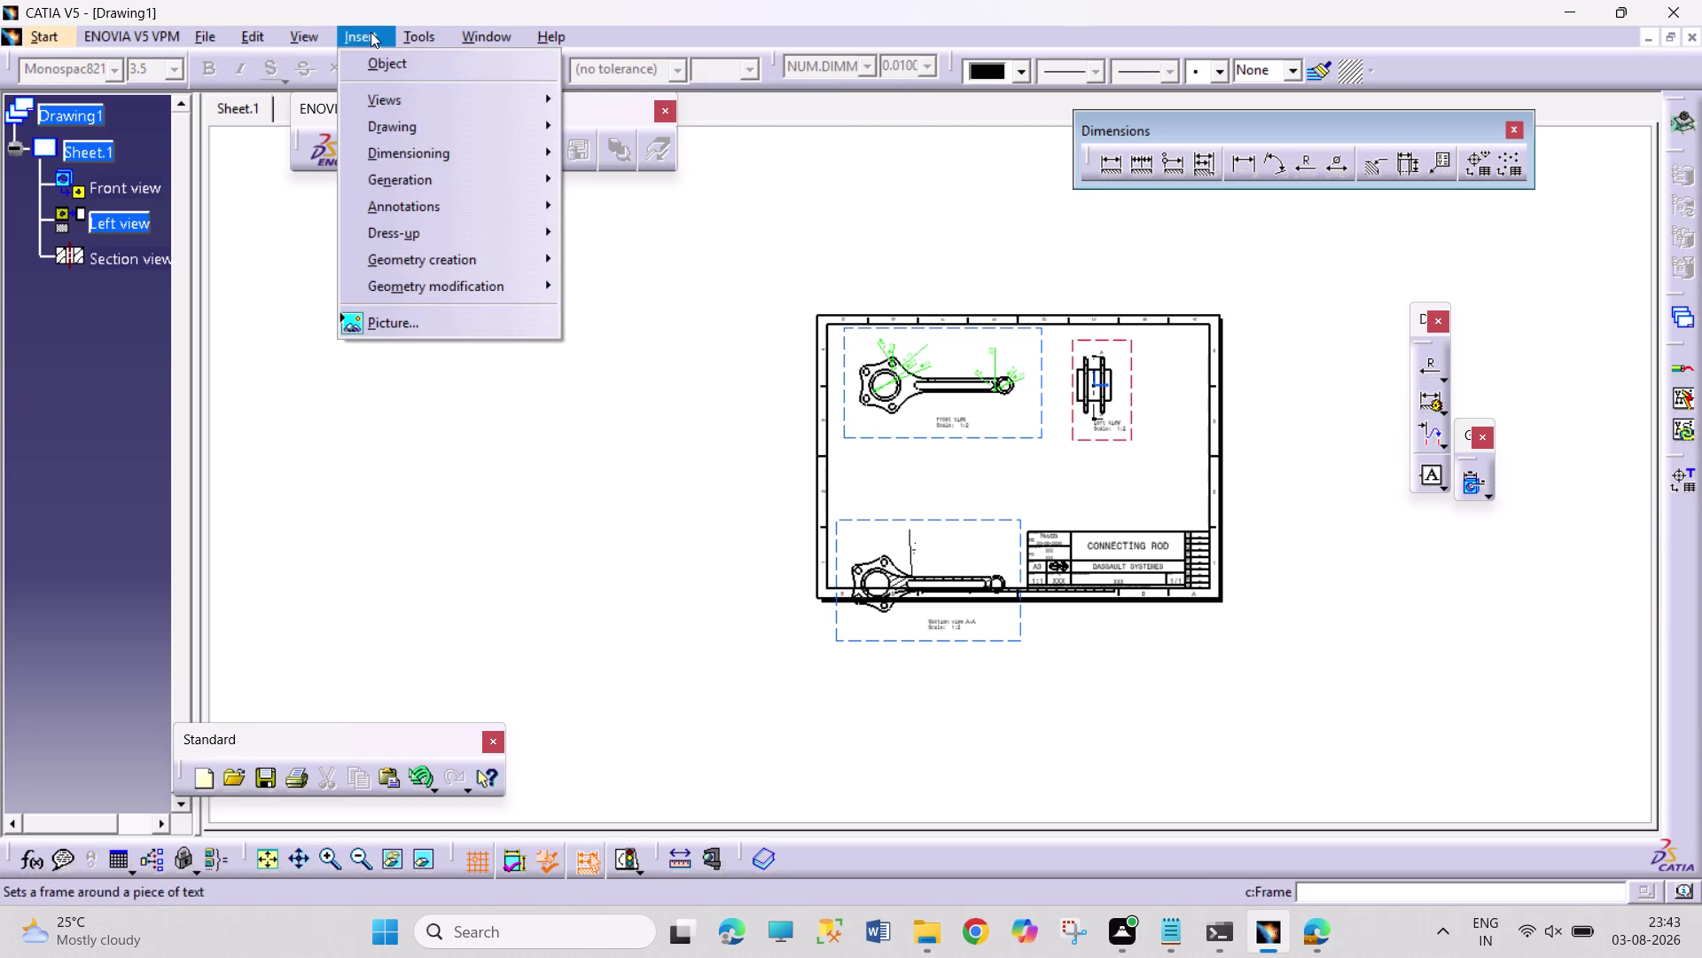
click(383, 60)
click(374, 45)
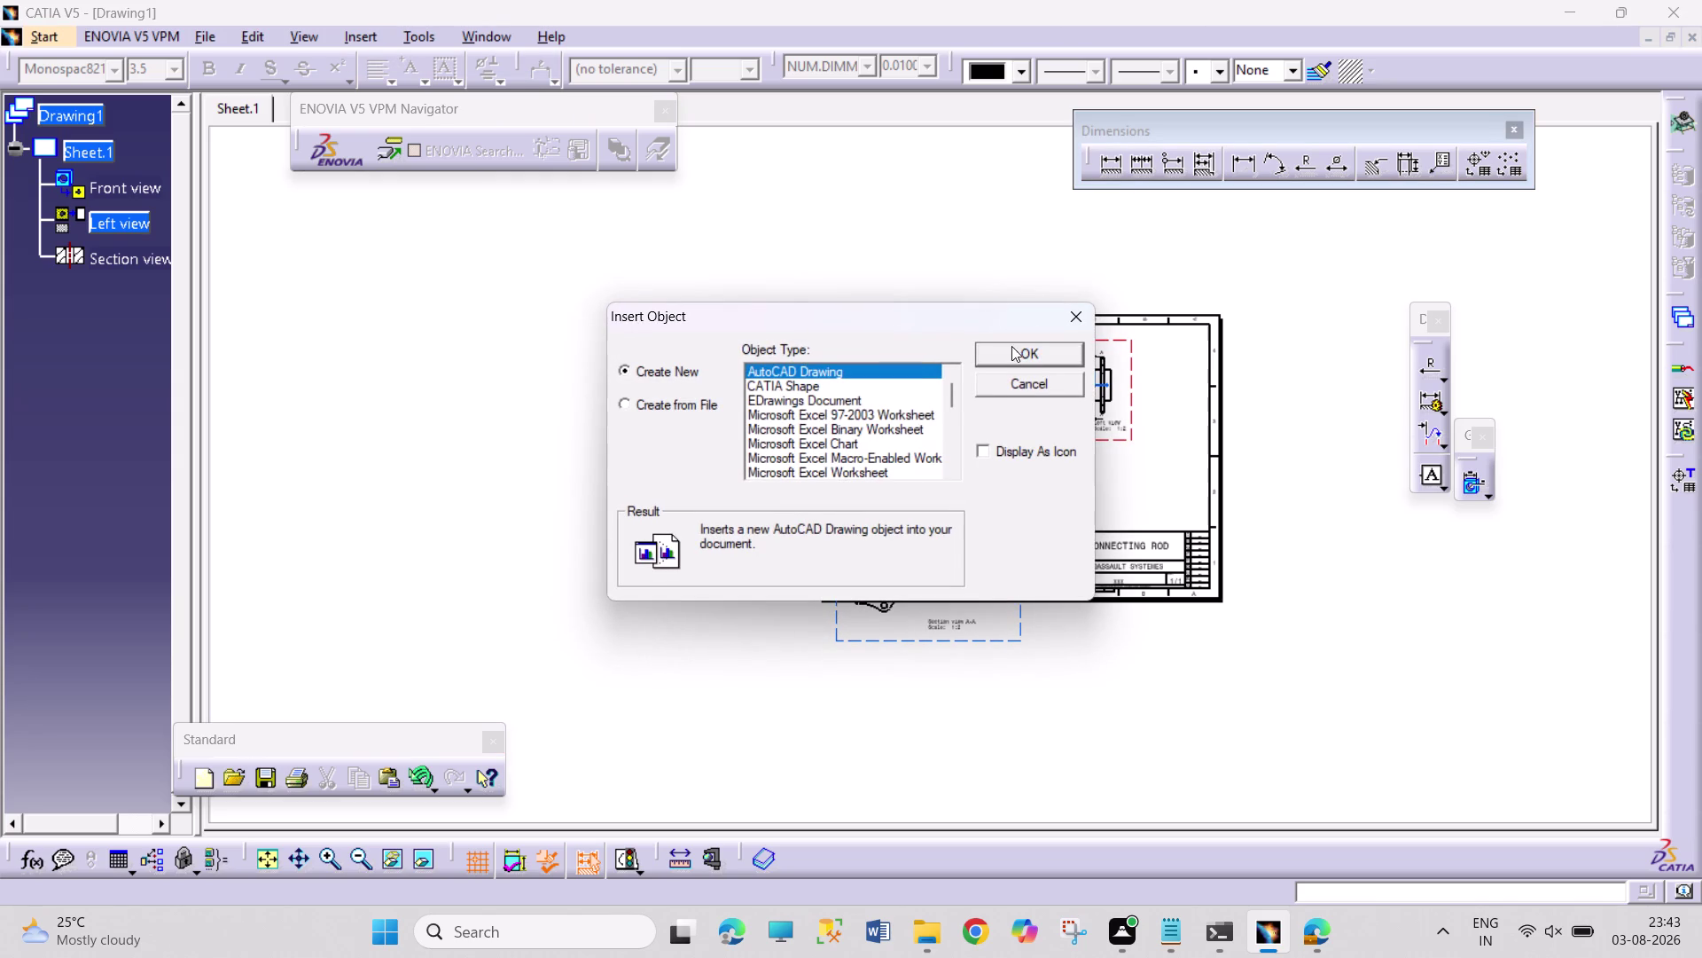
click(1060, 315)
Pick a new projection view type from Insert > Views > Projections.
click(347, 33)
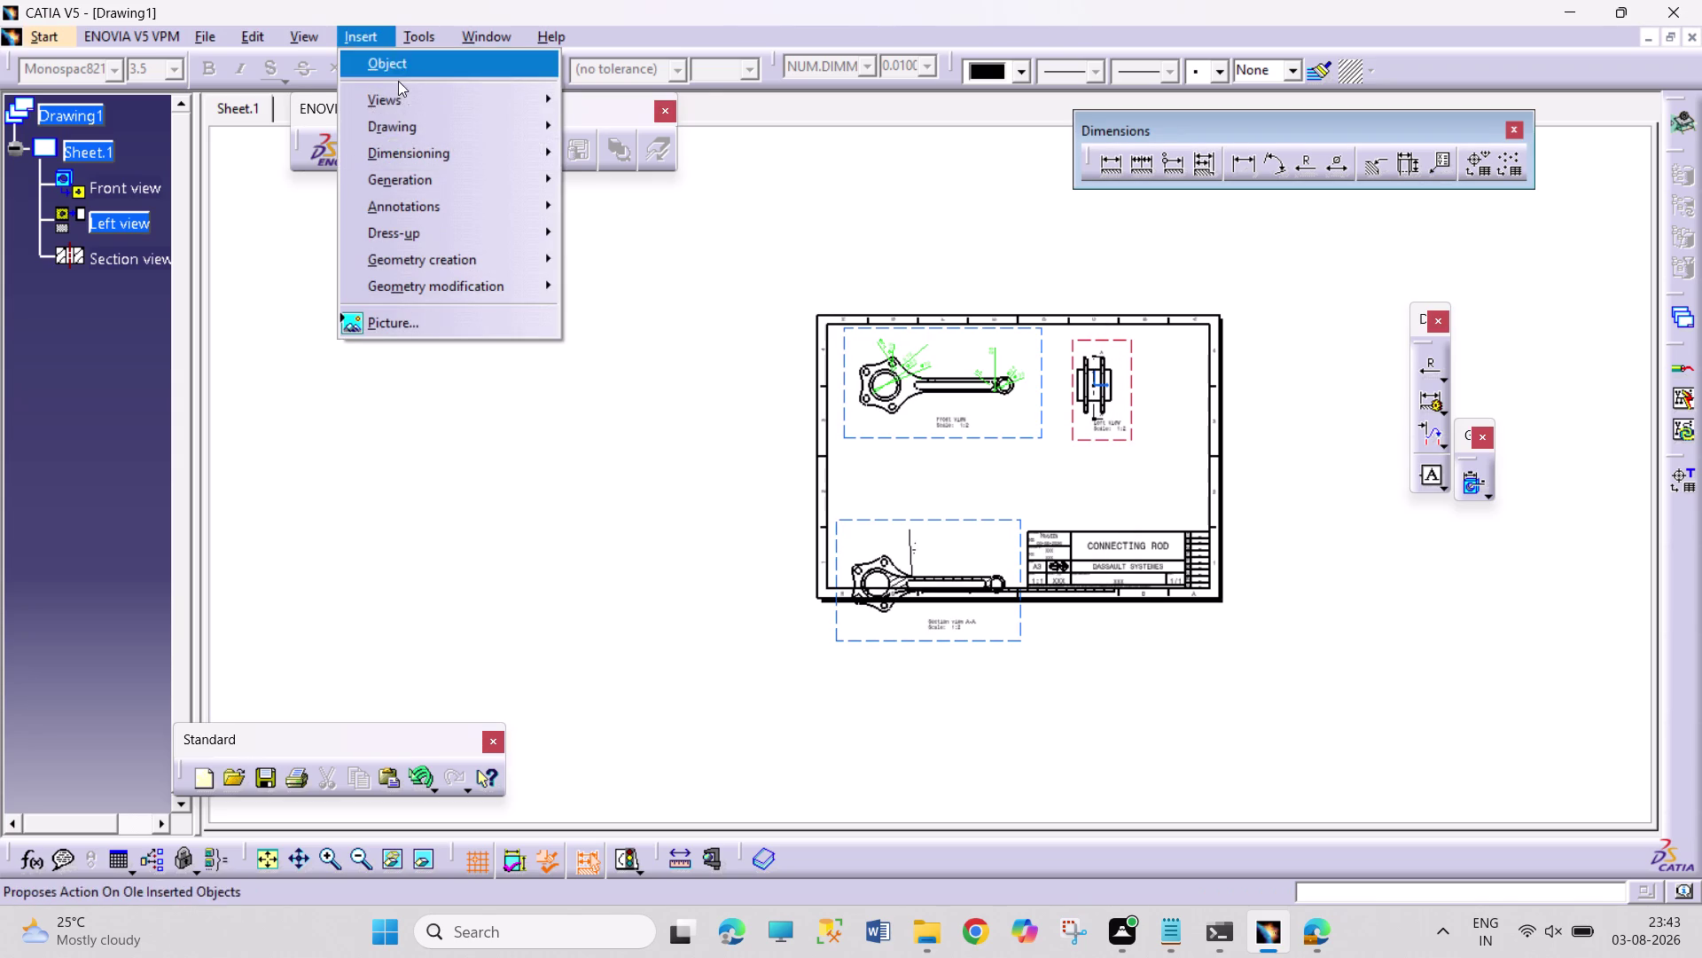
click(399, 97)
click(640, 110)
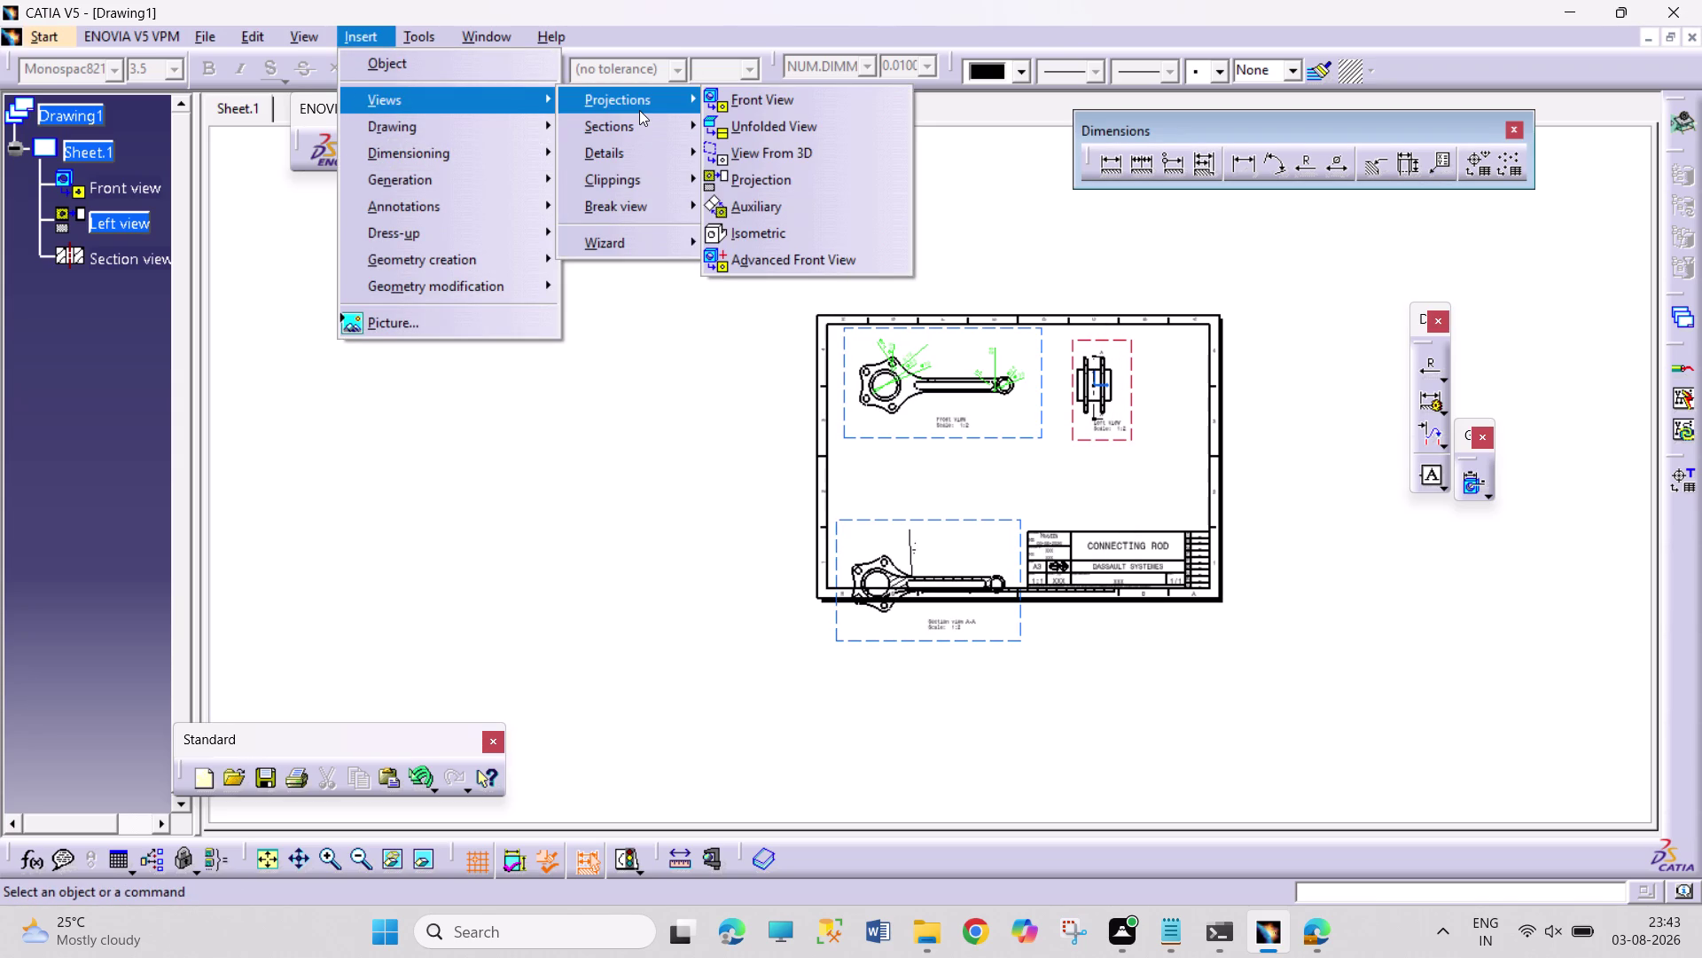
click(765, 184)
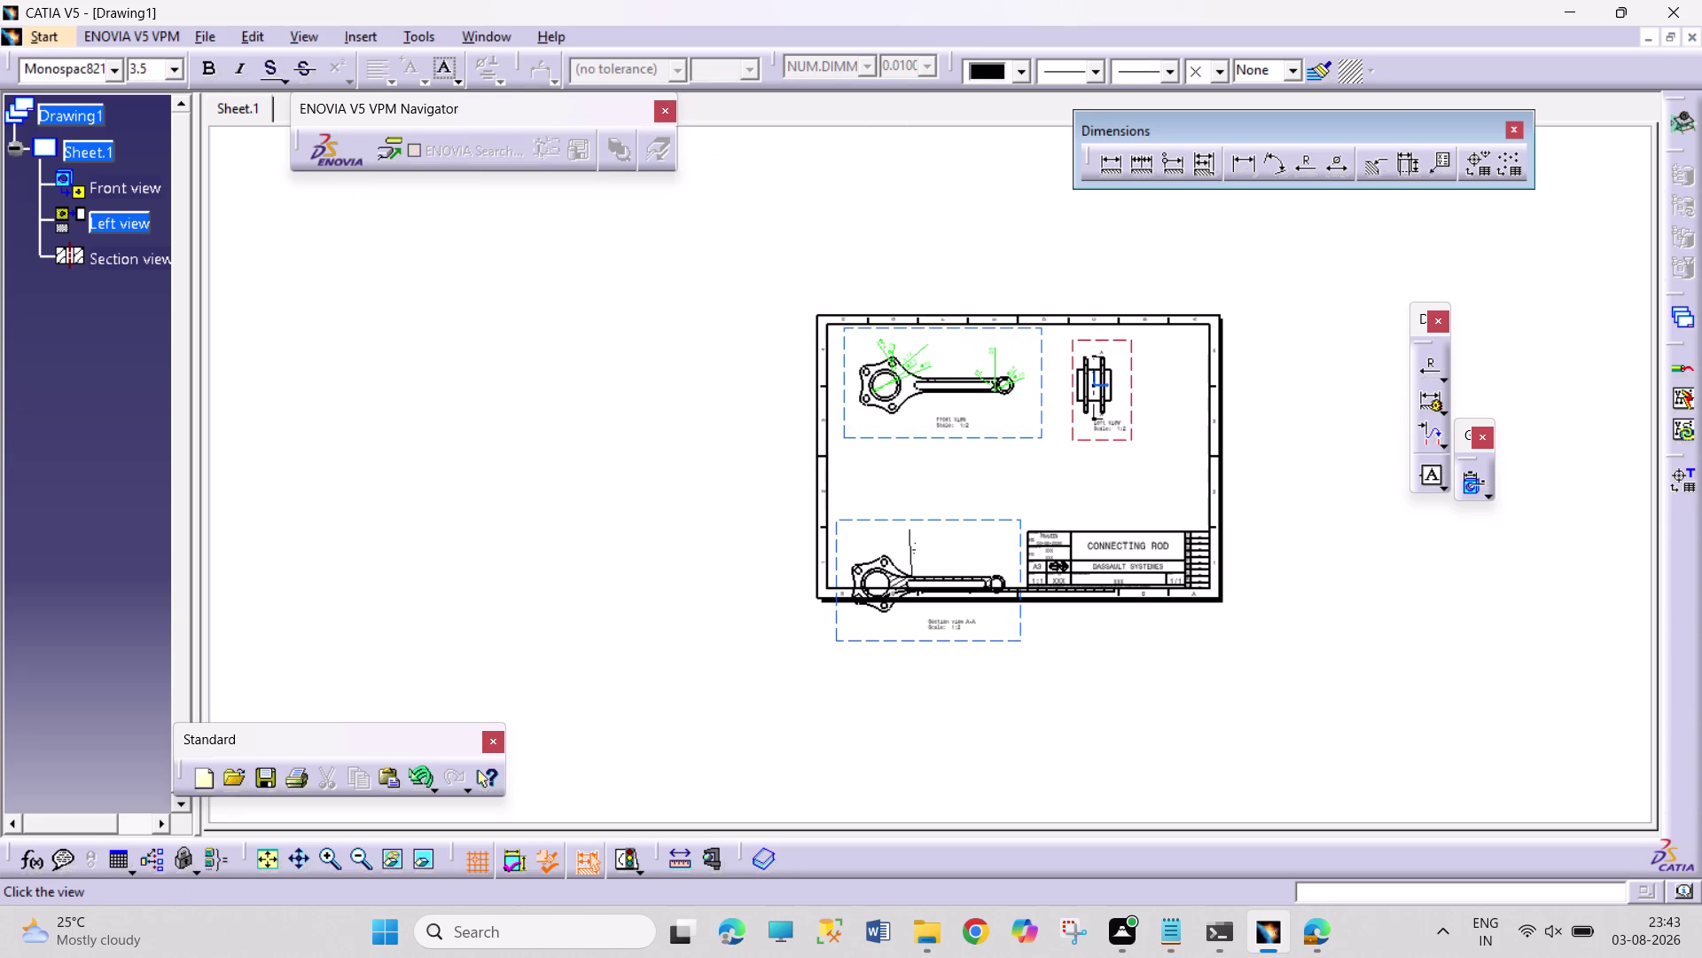
scroll(up, 3)
scroll(up, 3)
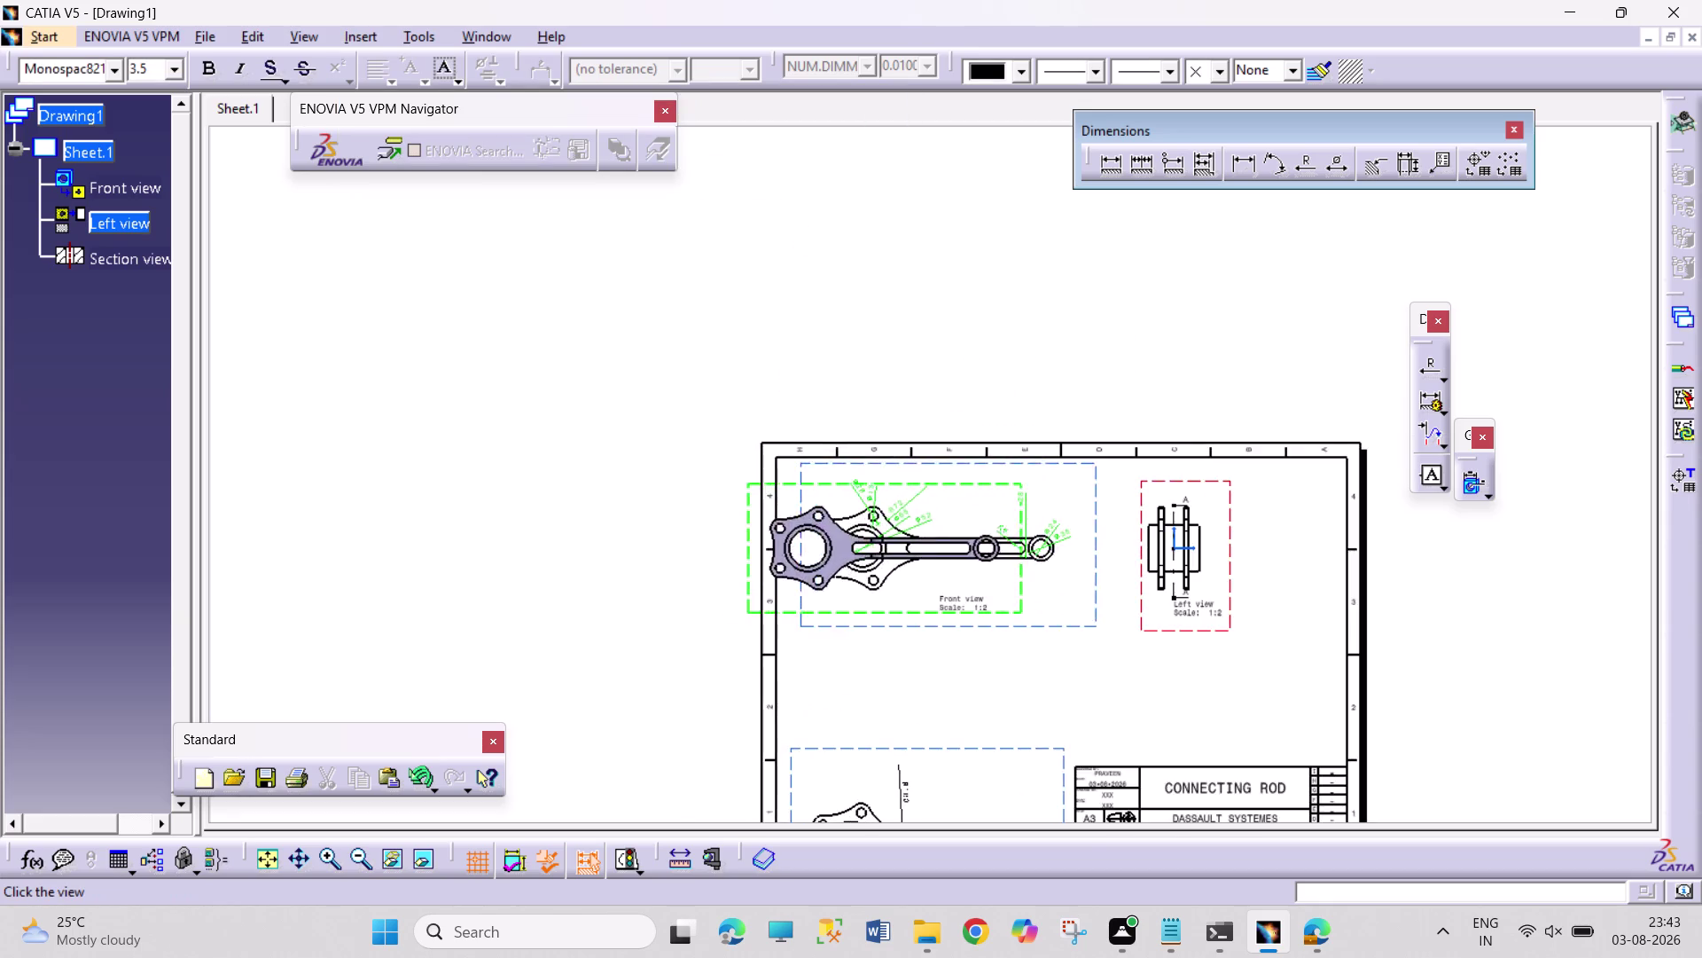
scroll(up, 3)
scroll(up, 3)
scroll(down, 3)
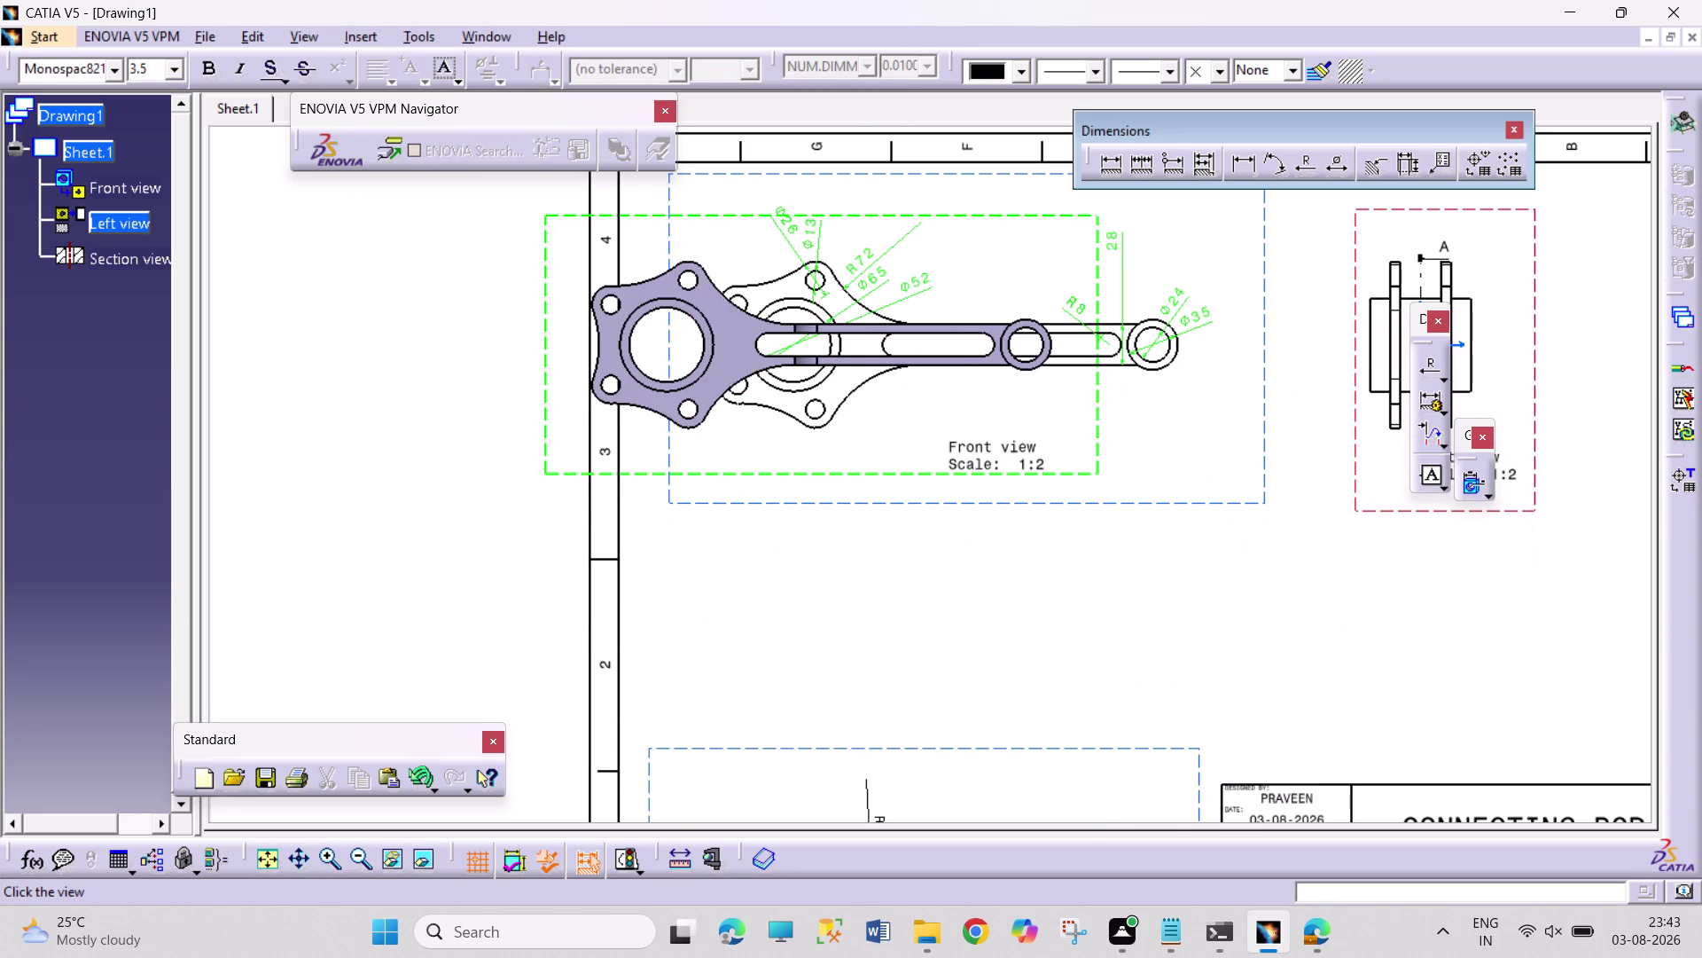
click(1002, 328)
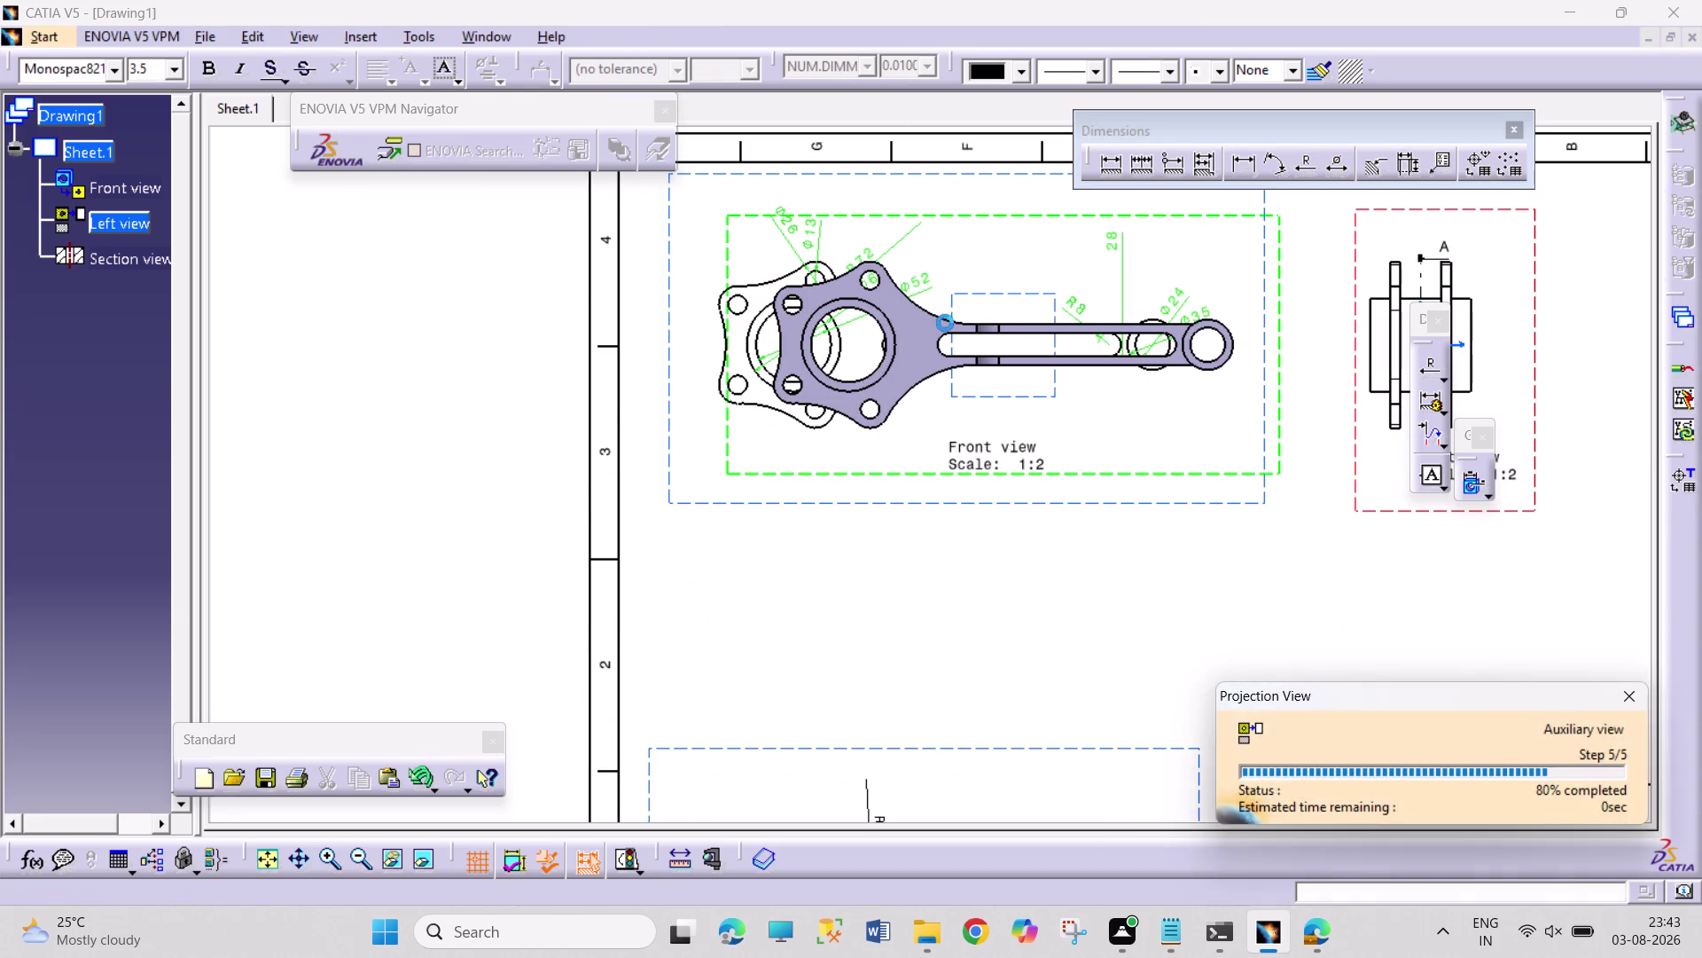
drag(944, 360, 941, 511)
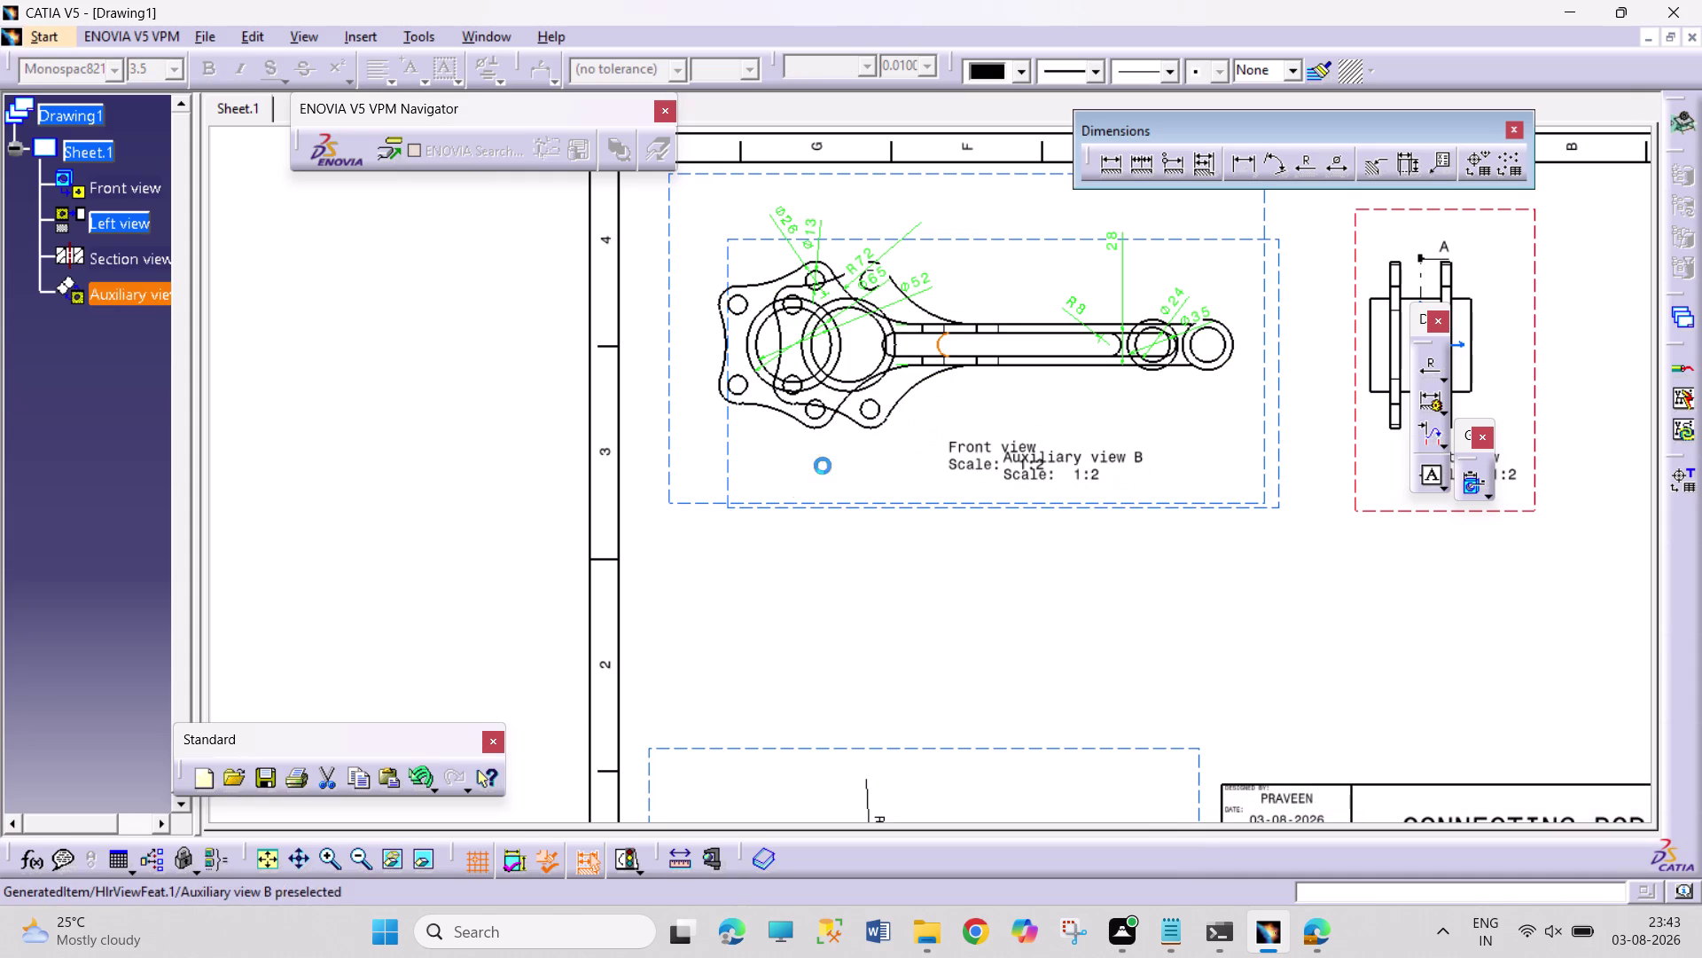
click(730, 456)
drag(730, 437, 714, 611)
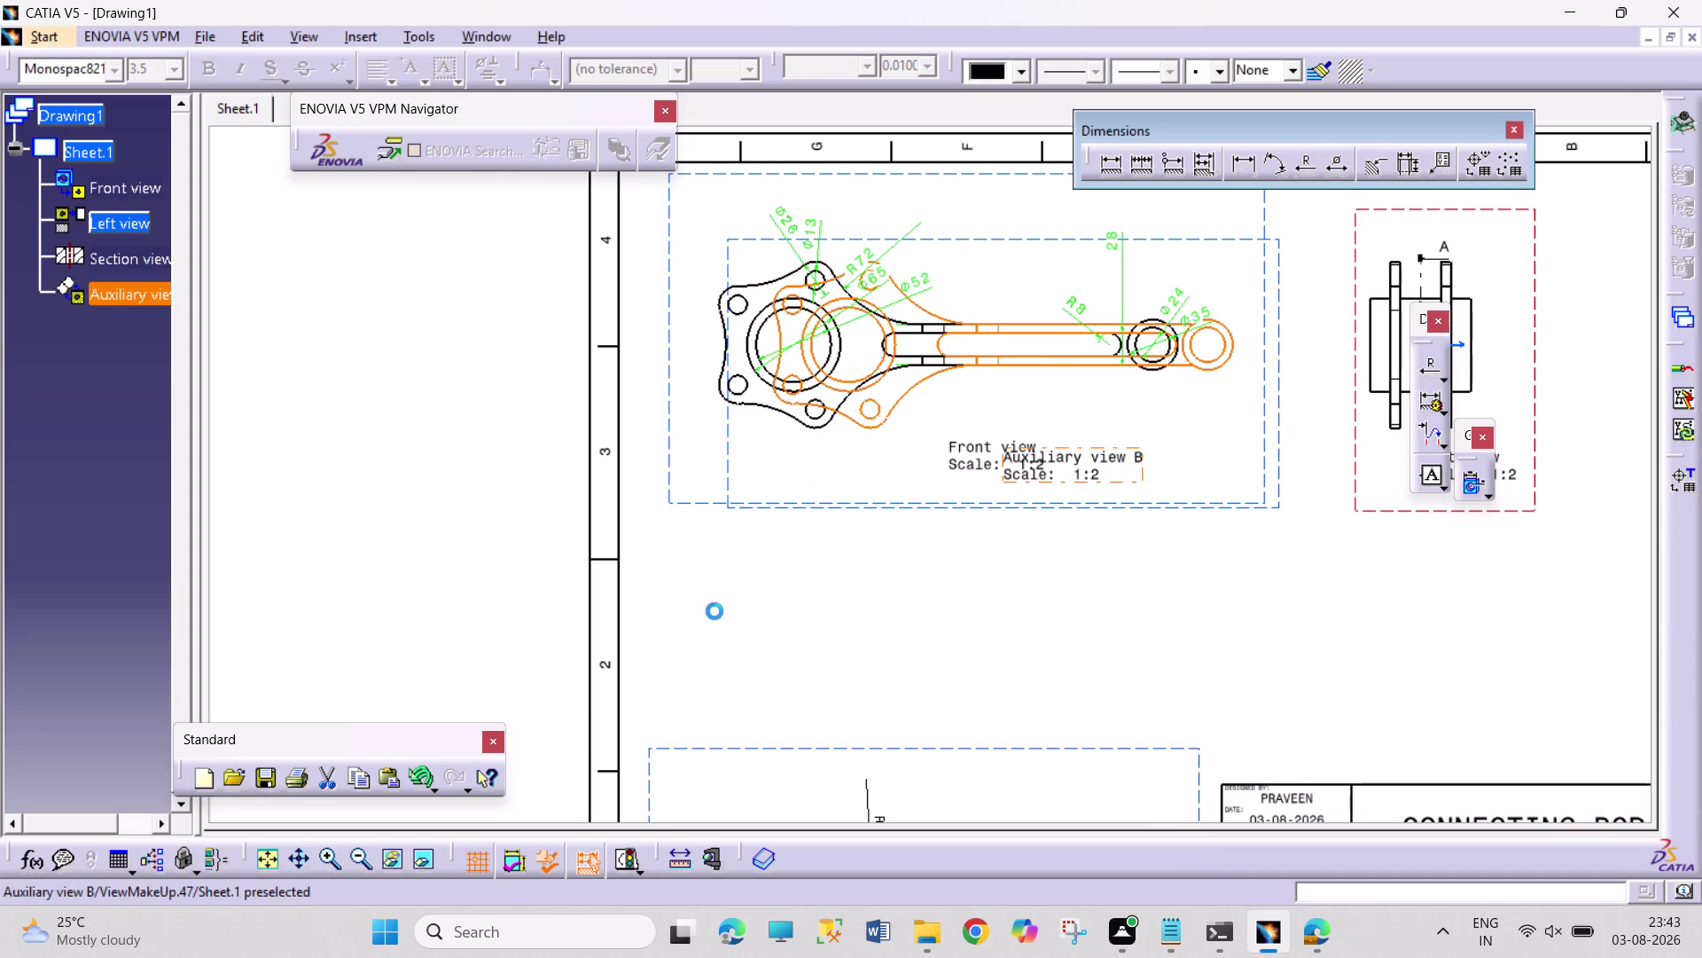
drag(714, 611, 716, 611)
drag(722, 467, 716, 591)
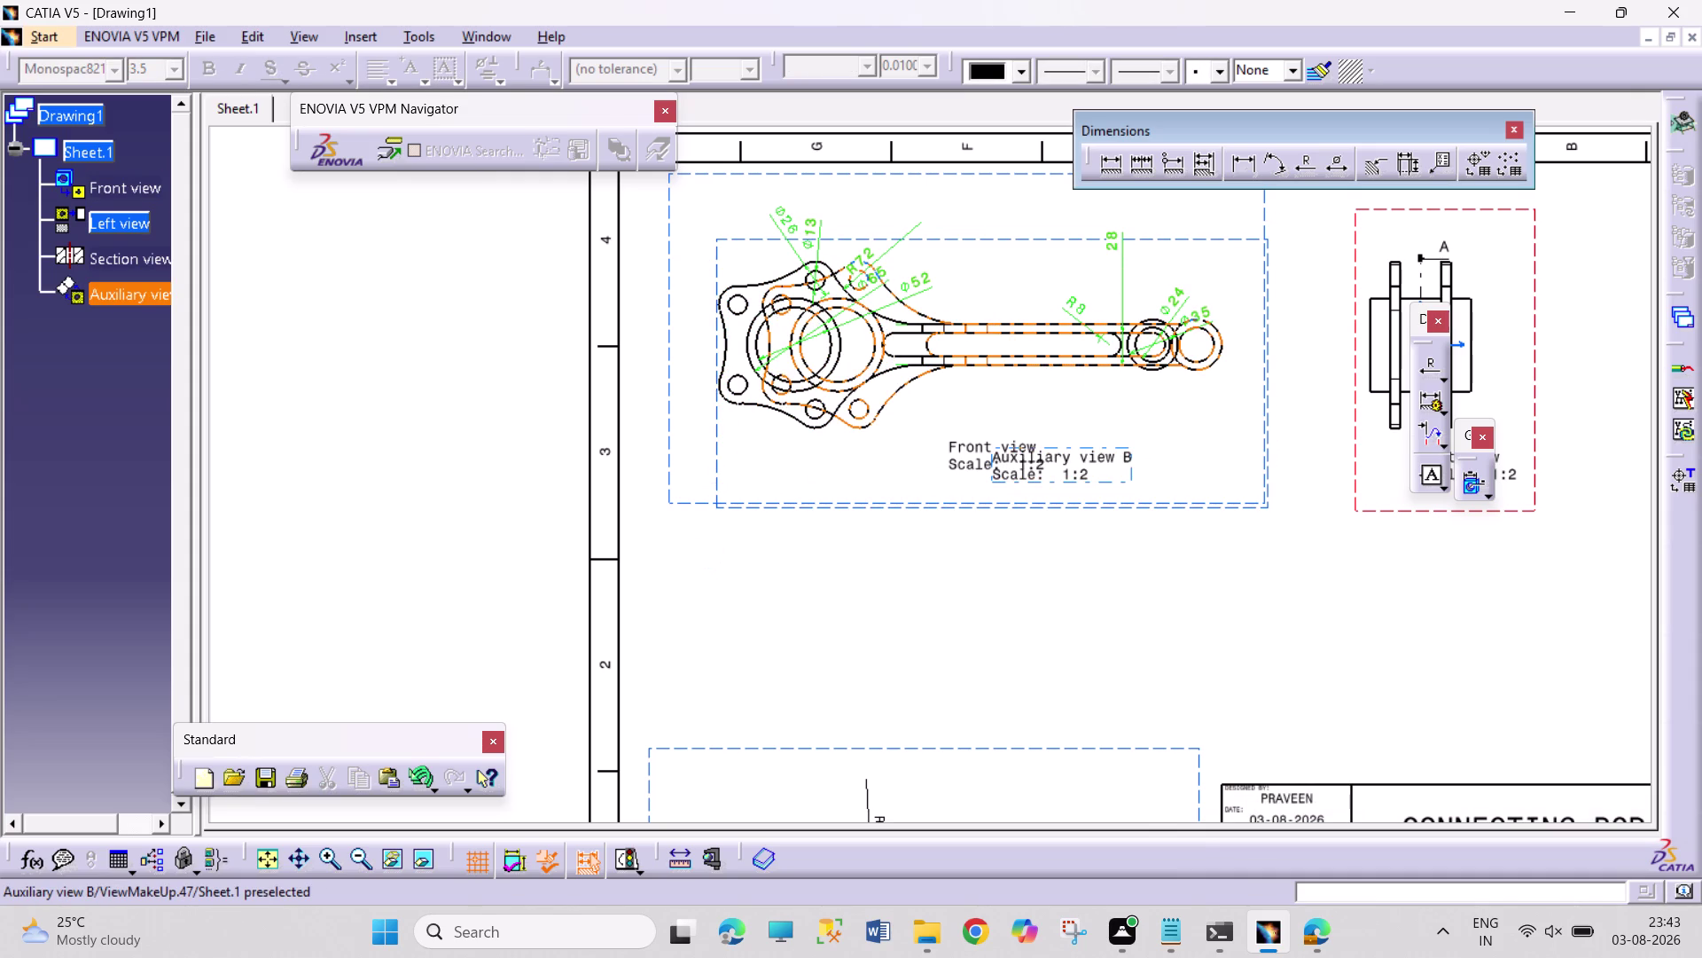
key(Delete)
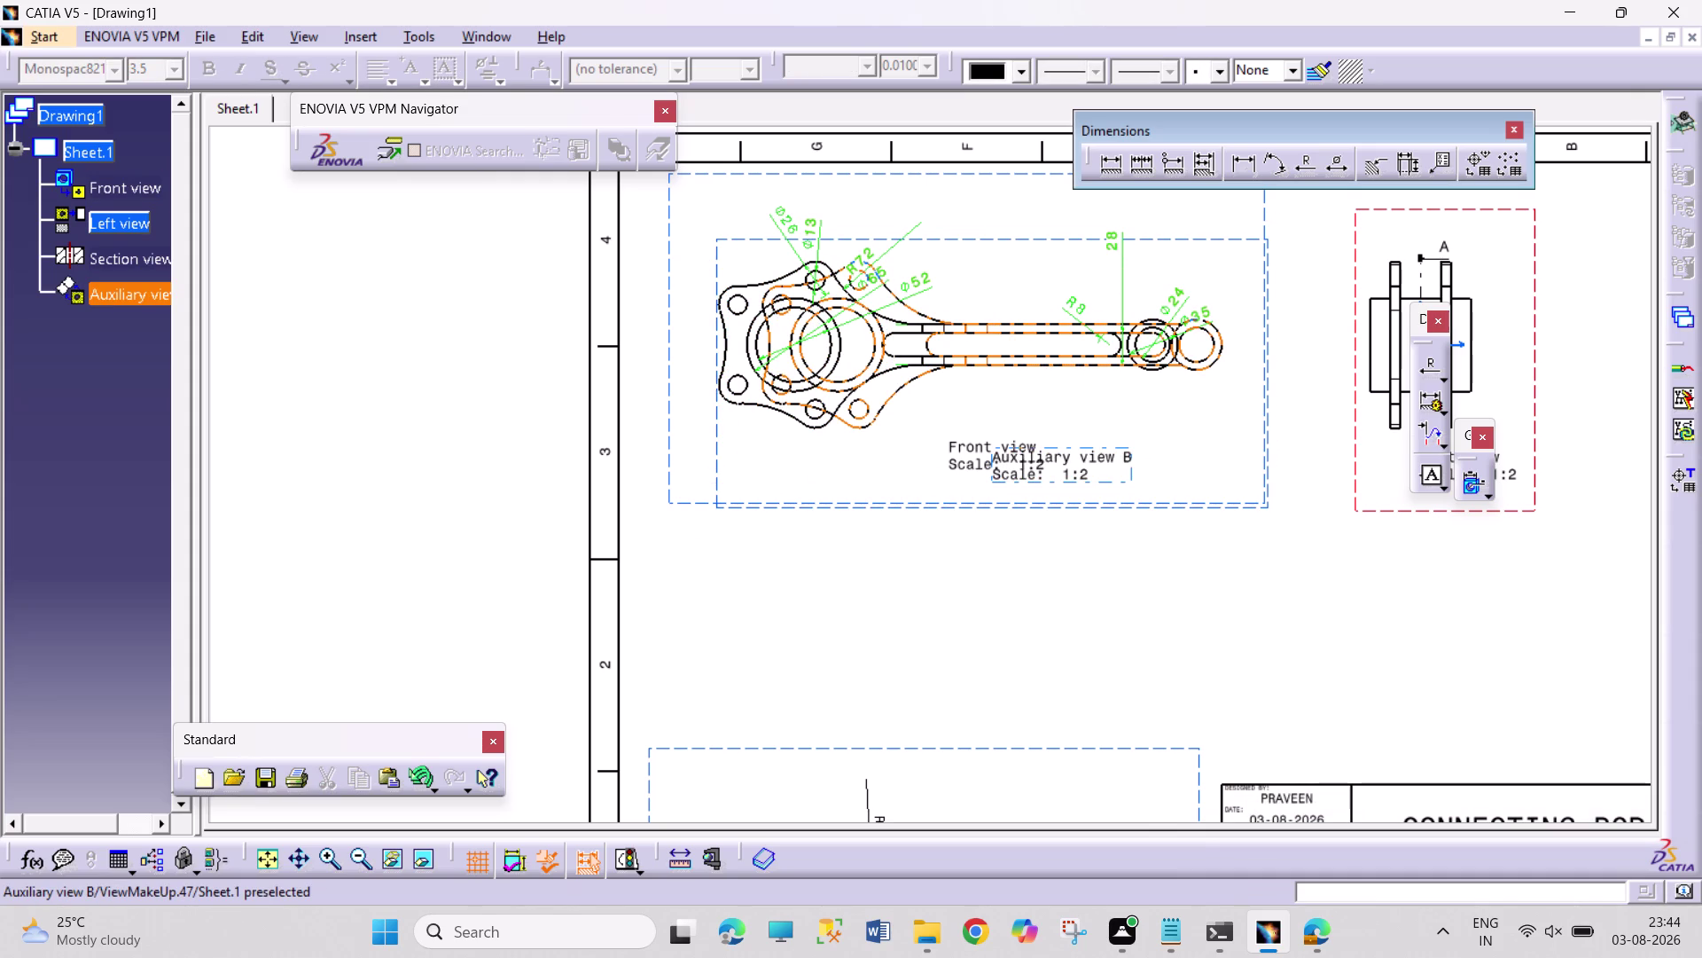
click(715, 464)
key(ctrl+z)
key(ctrl+z)
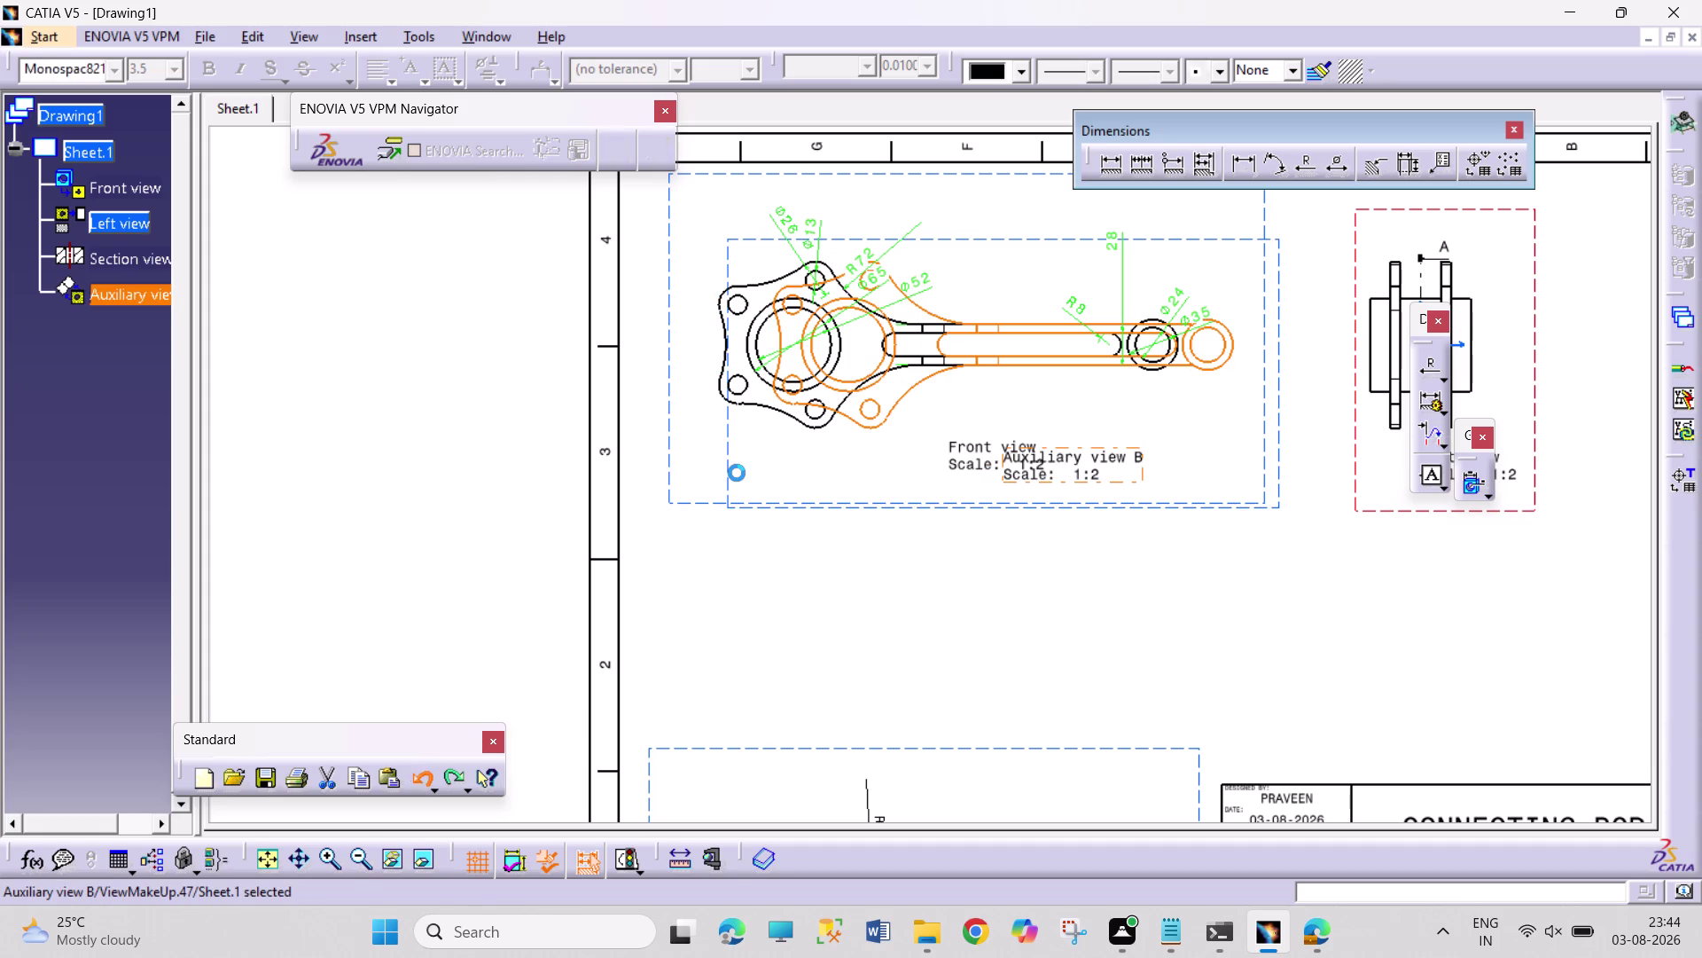
key(ctrl+z)
key(ctrl+z)
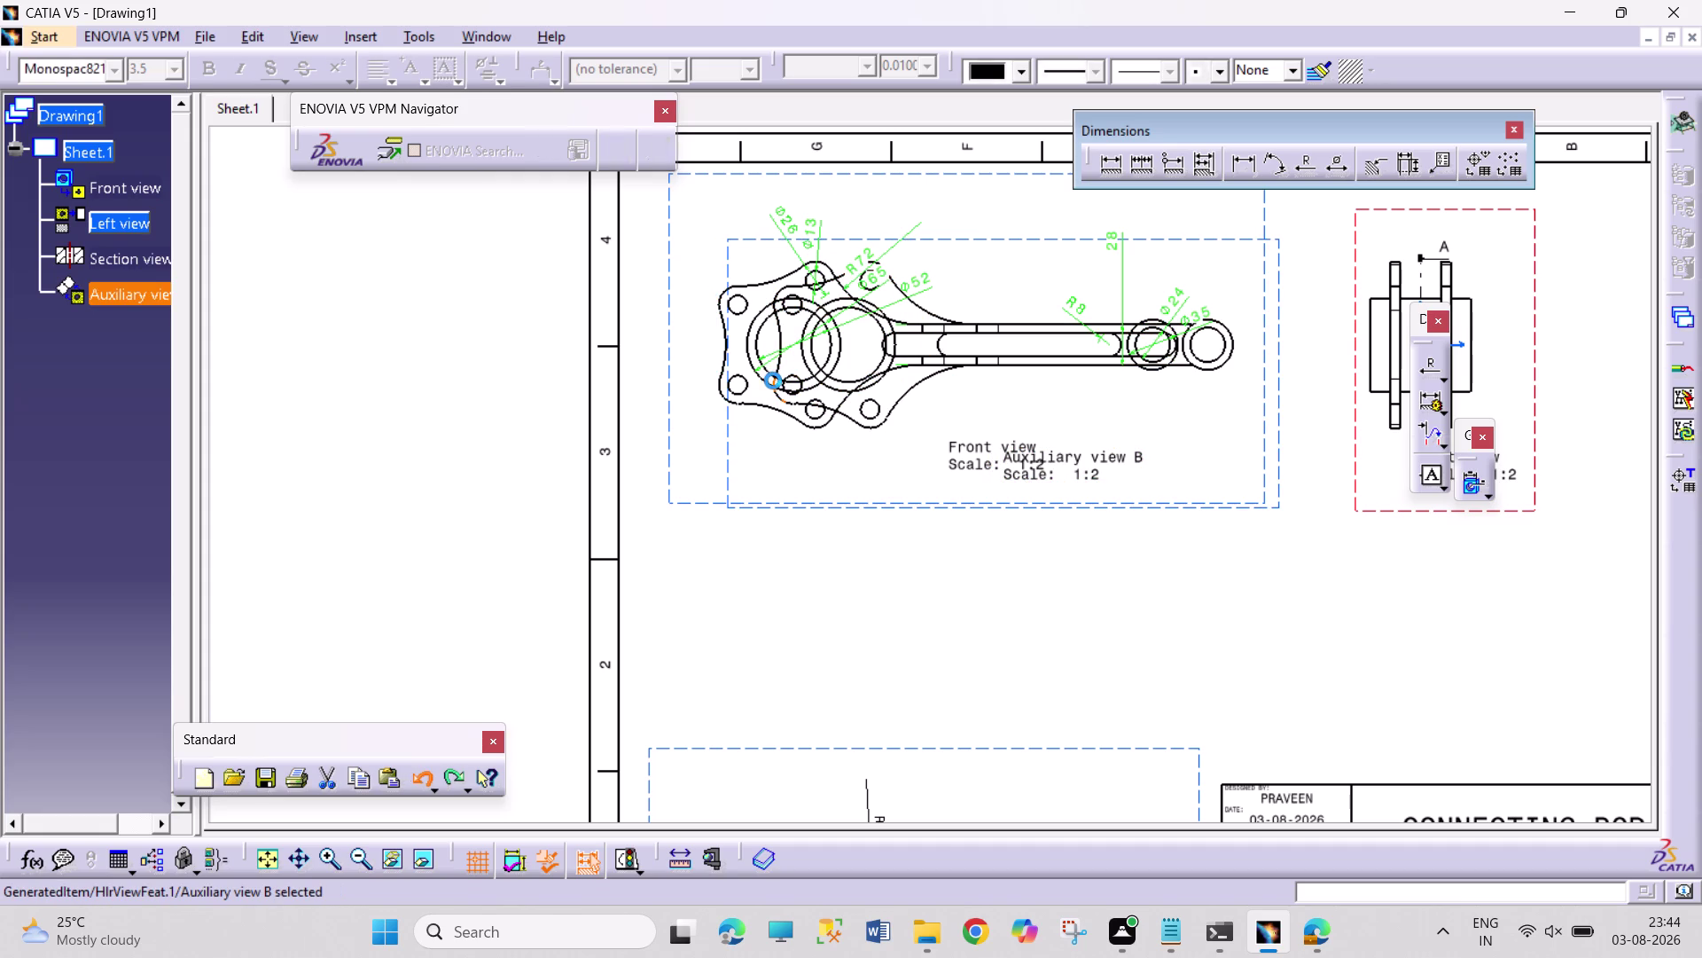
key(ctrl+z)
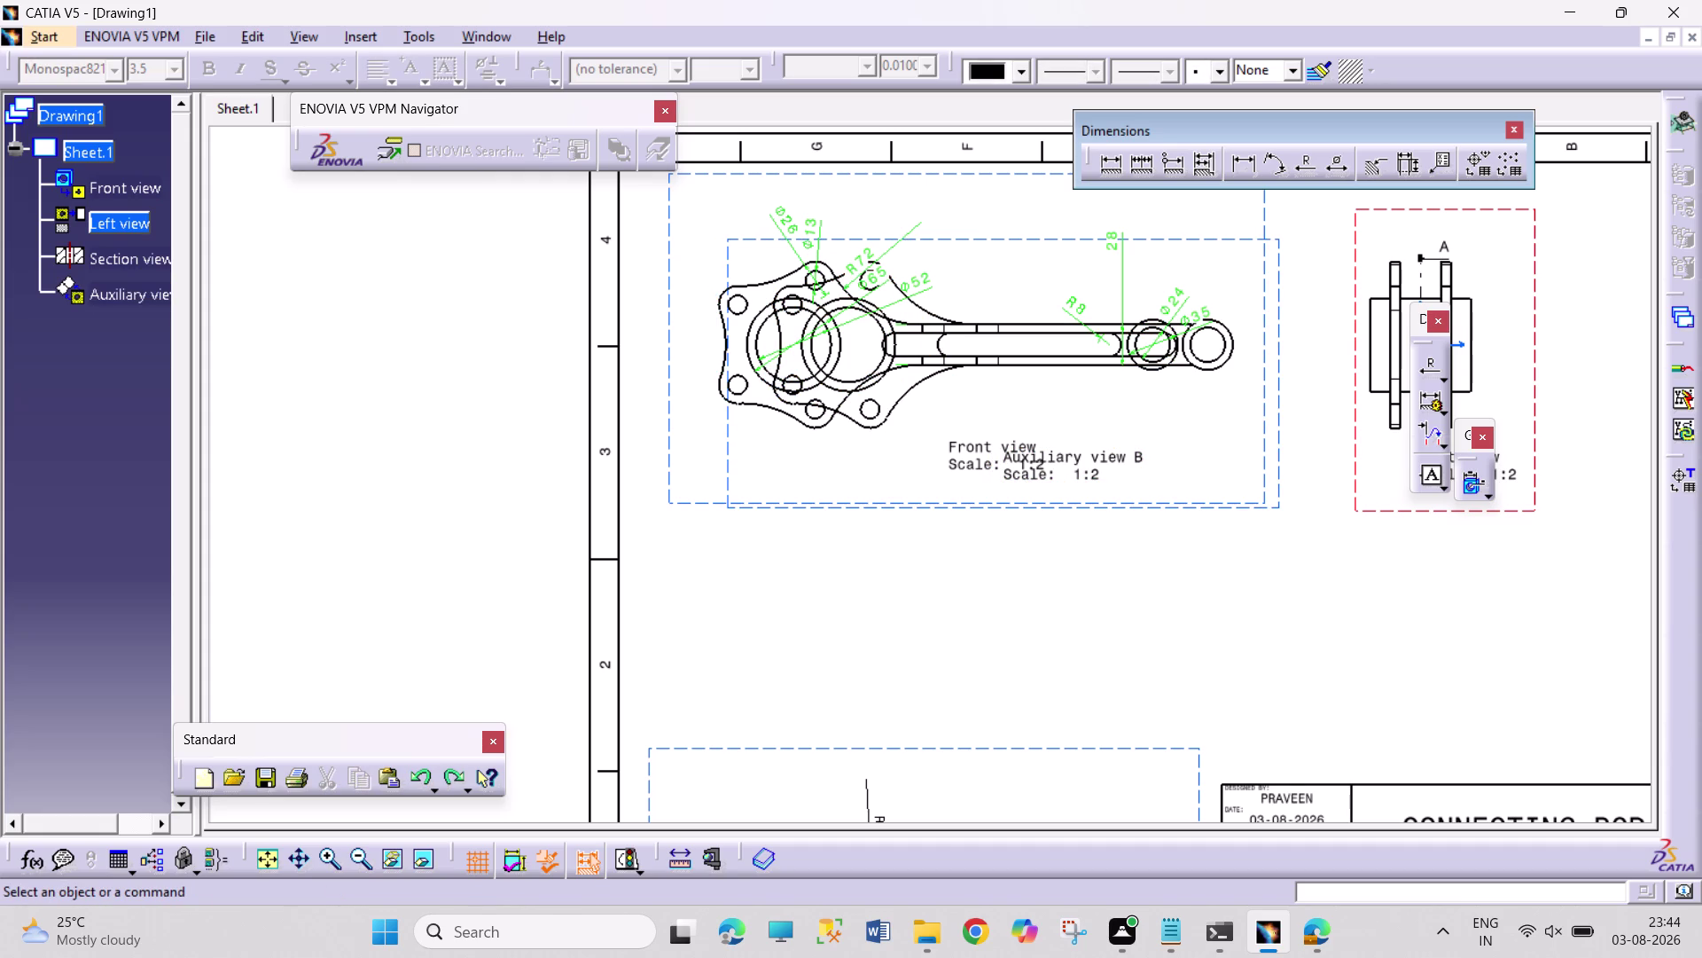
key(ctrl+z)
scroll(up, 3)
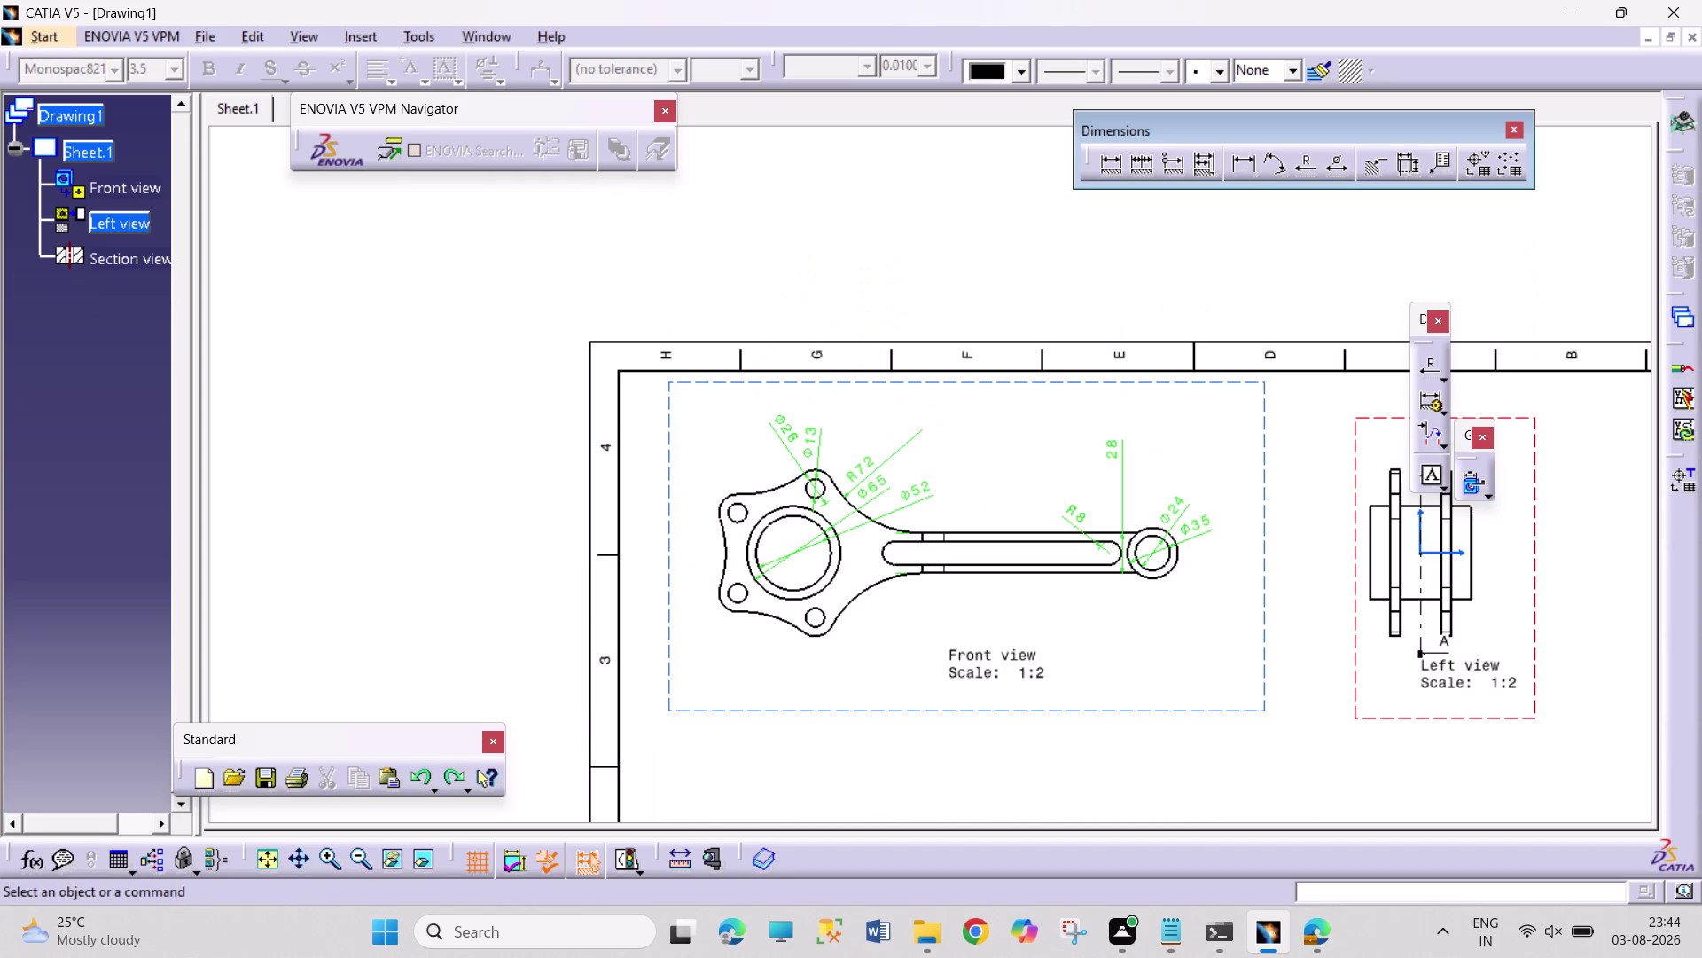
Select the front view geometry and bring up the Insert menu.
click(815, 580)
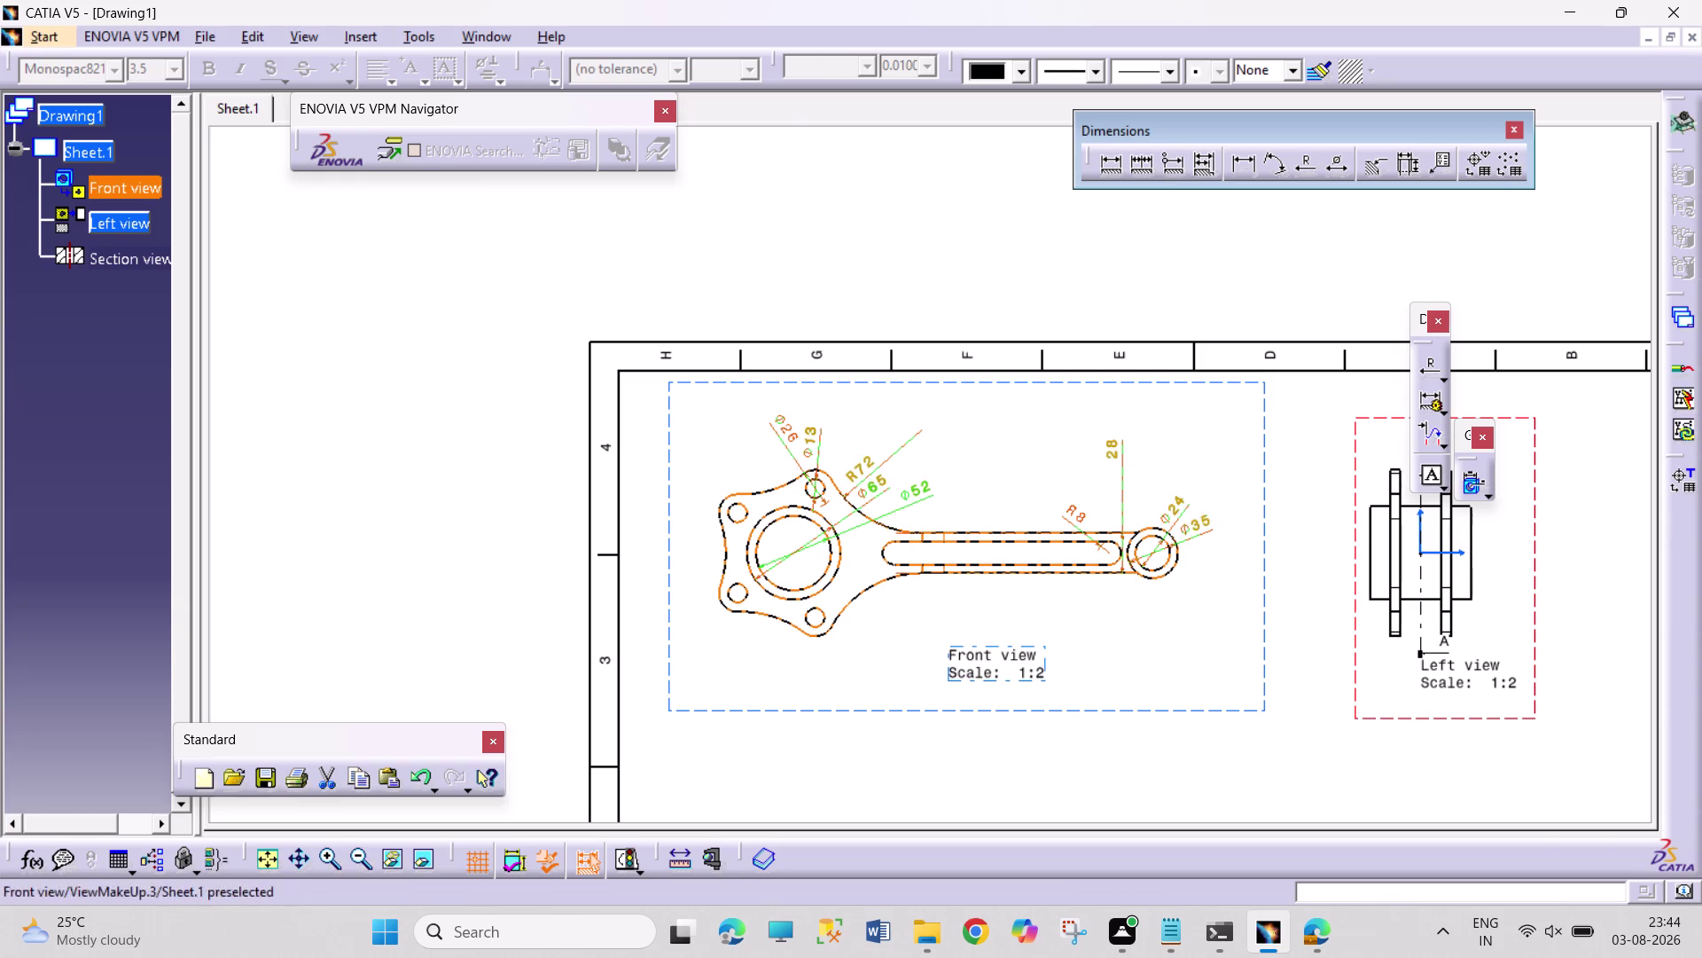
scroll(down, 3)
scroll(up, 3)
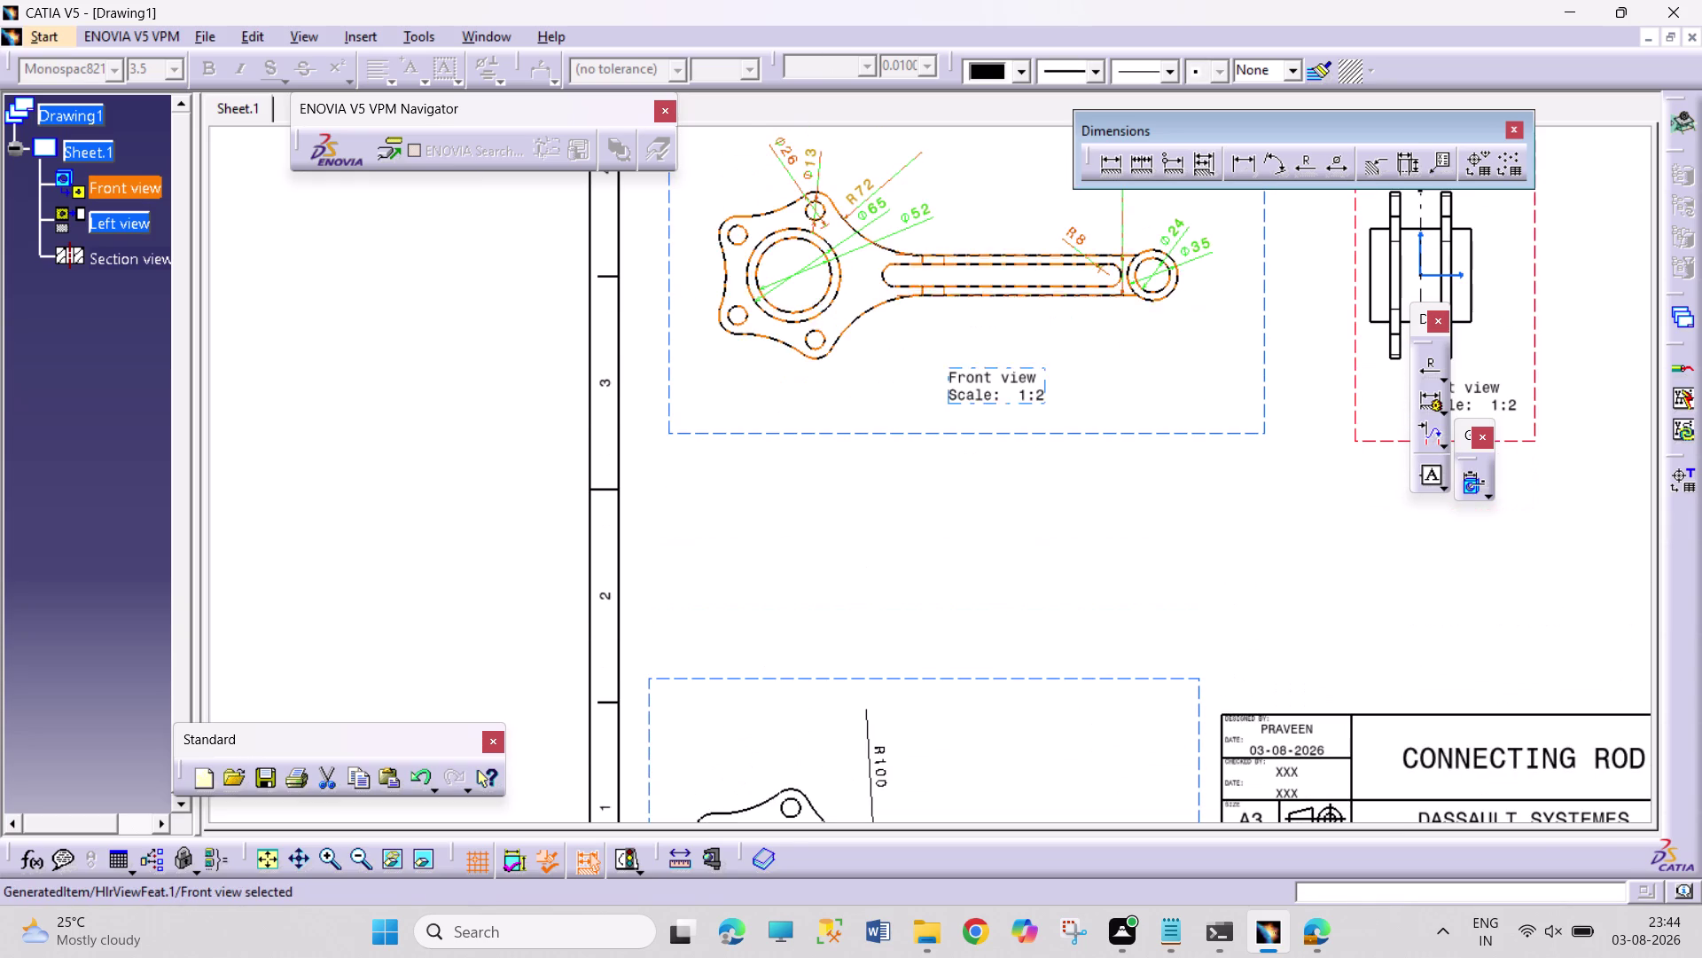
click(1078, 435)
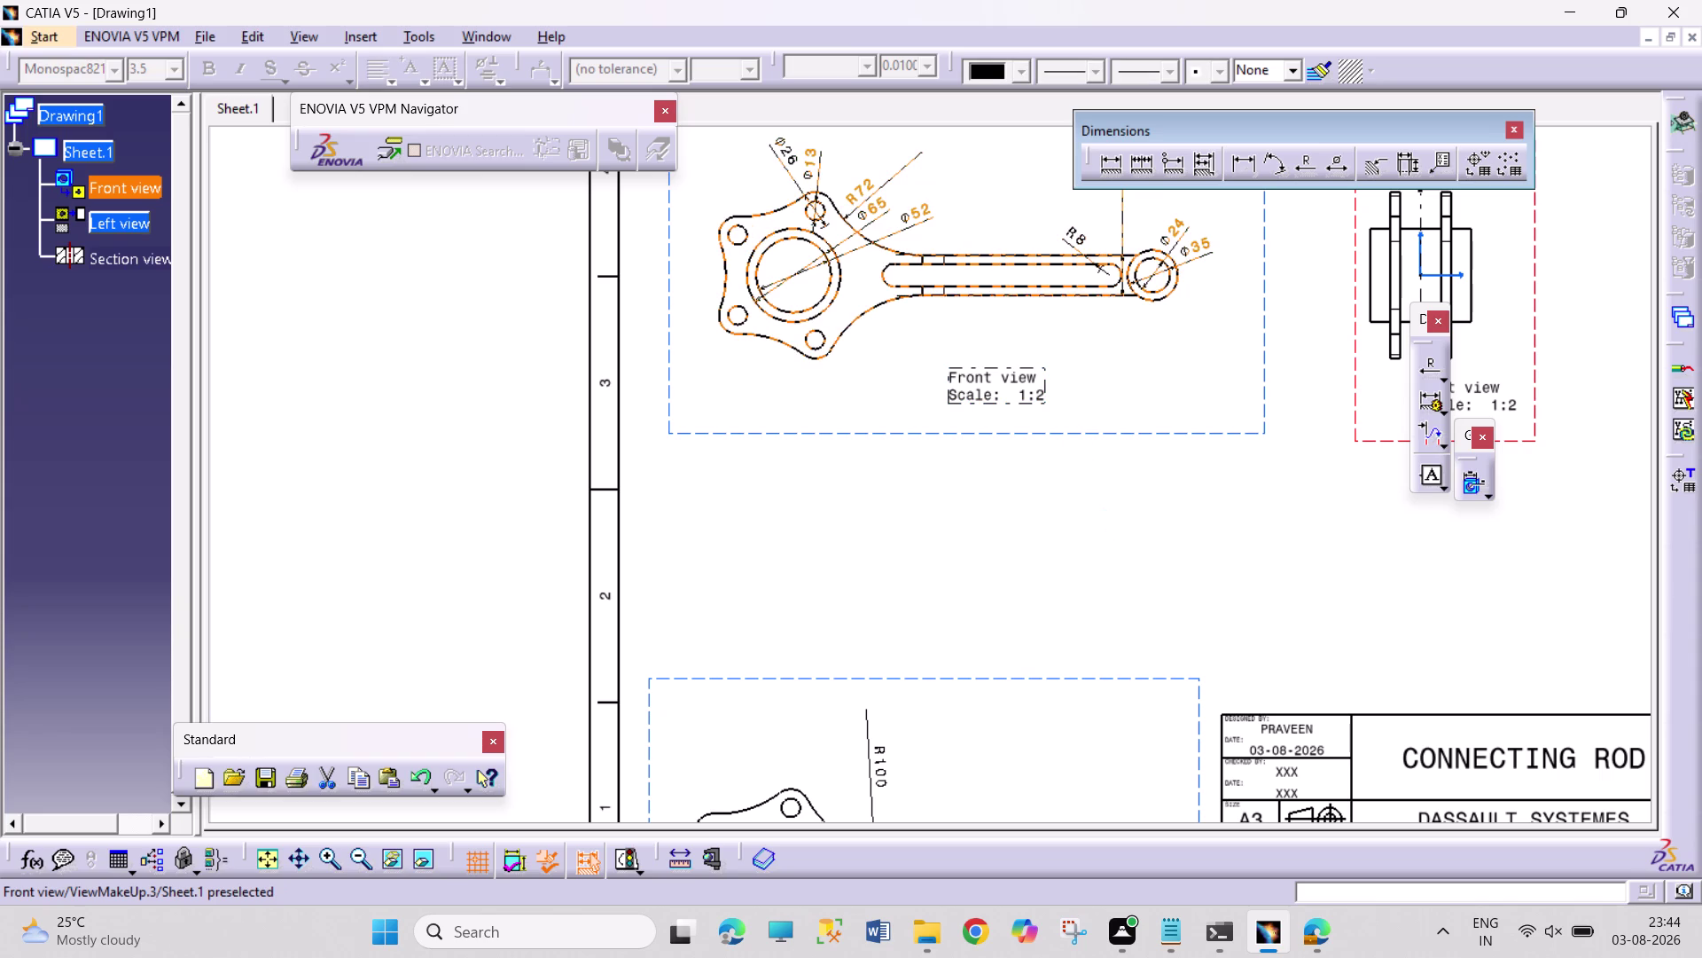
scroll(up, 3)
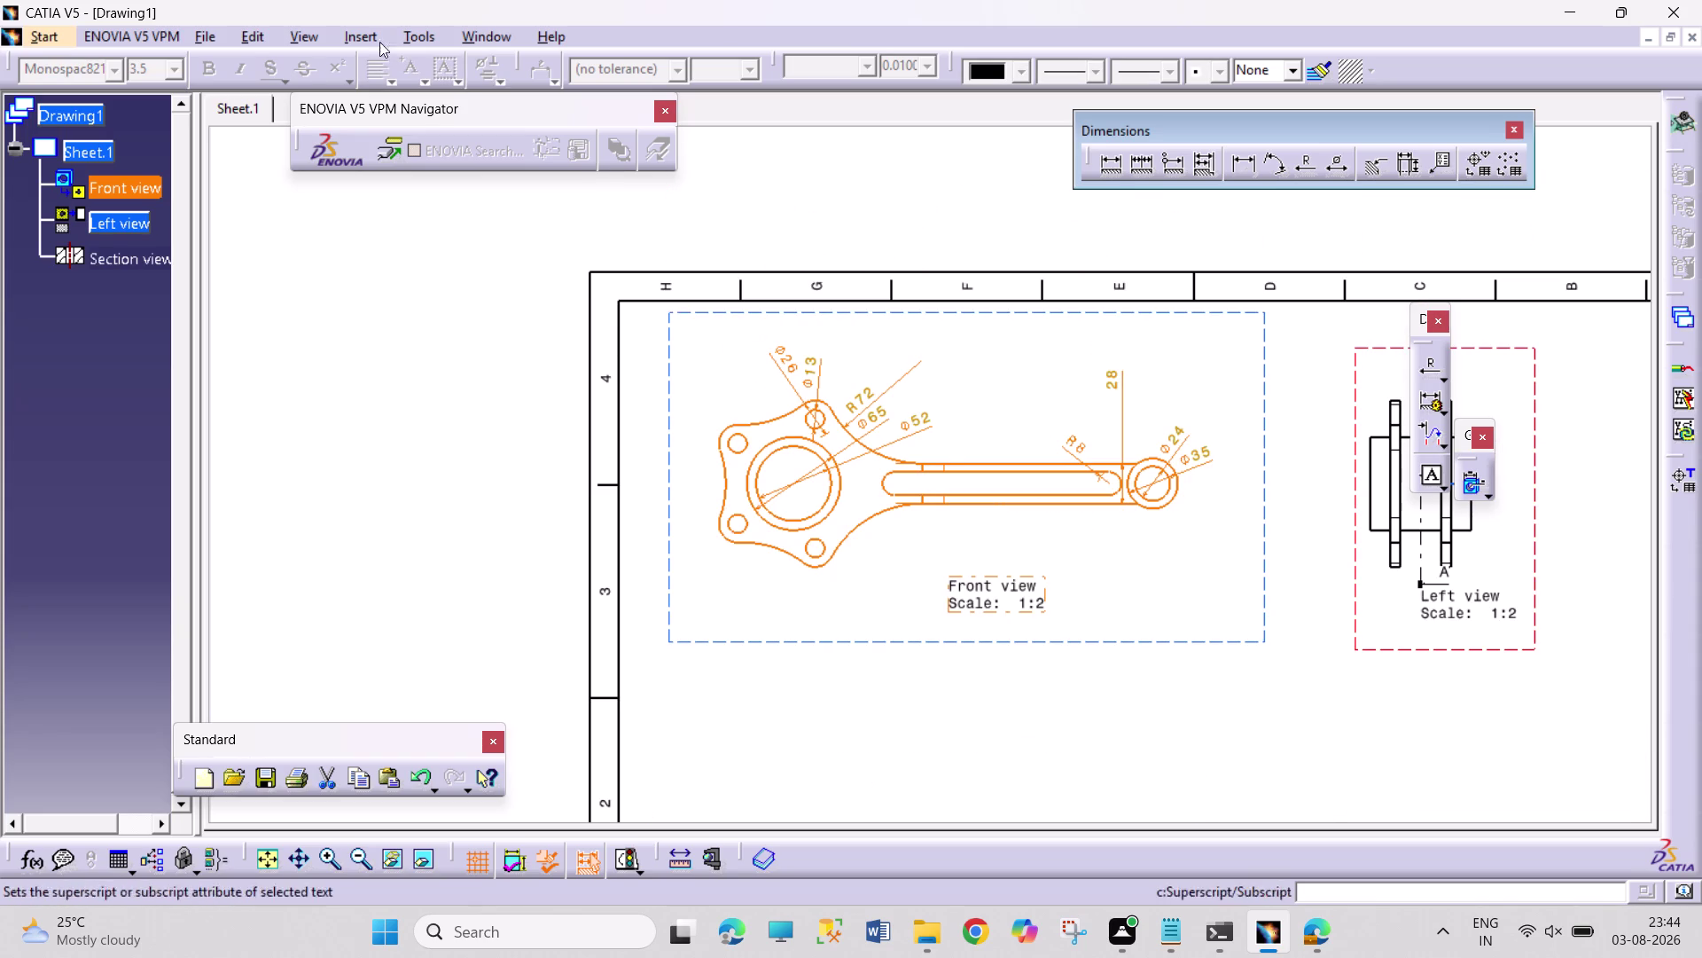
click(365, 36)
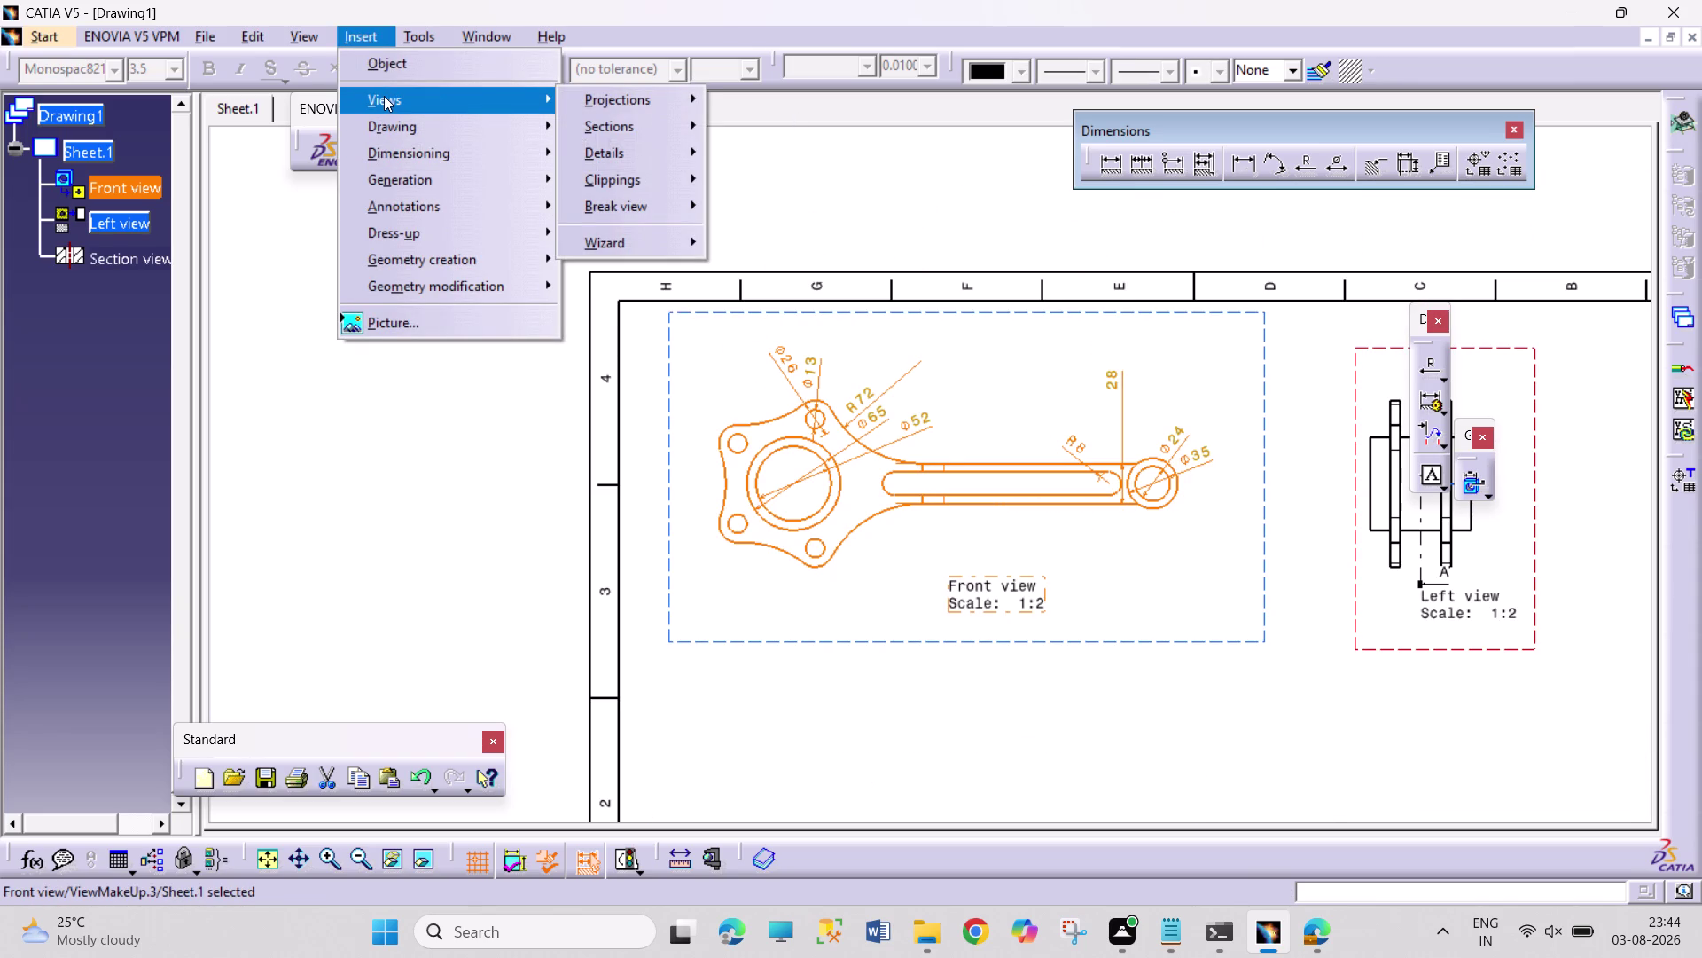
Start an Offset Section View and trace a three-point cut profile across the front view.
click(609, 120)
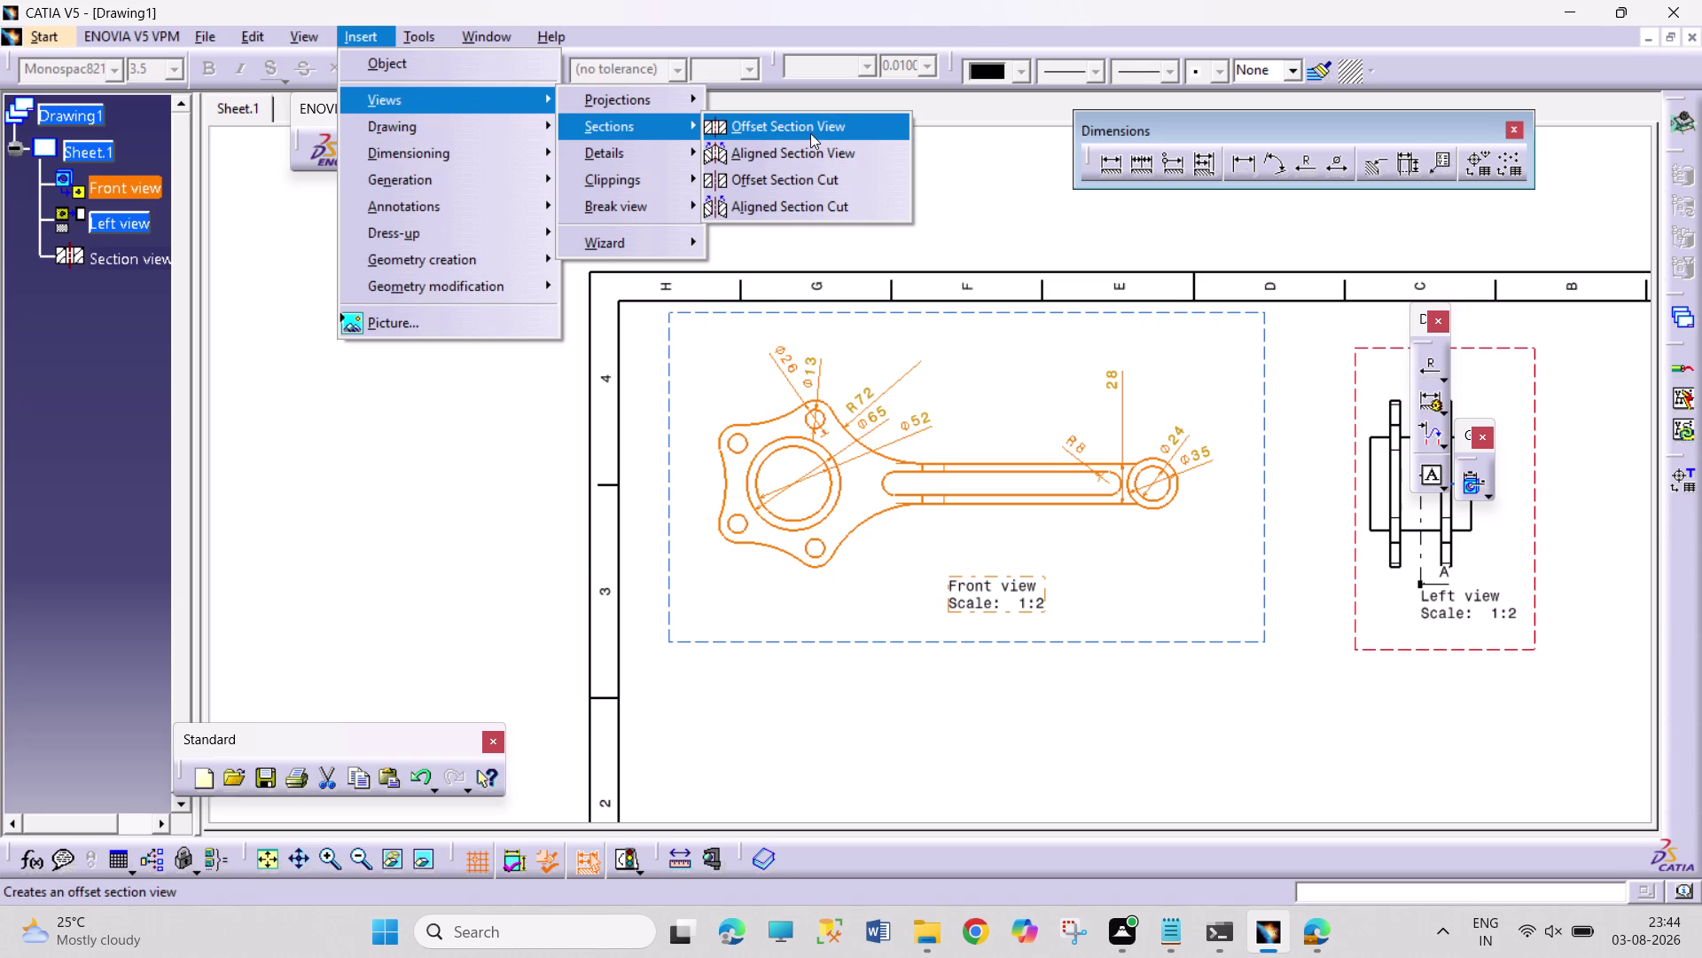
click(815, 135)
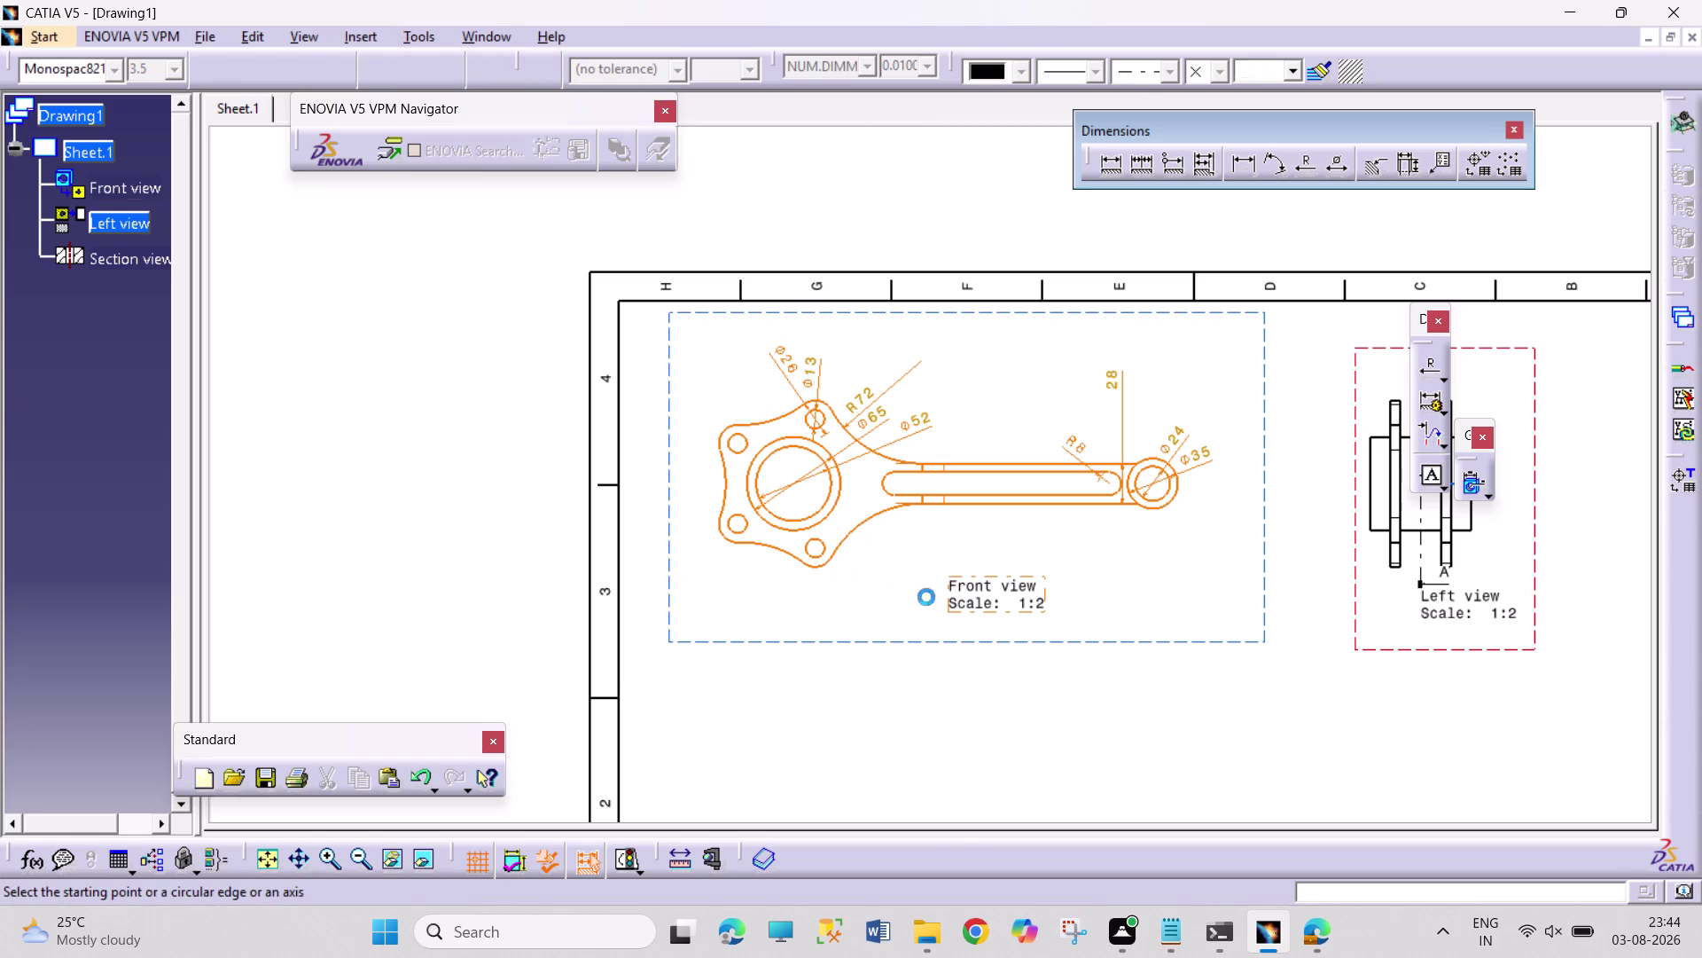
click(698, 481)
click(1199, 485)
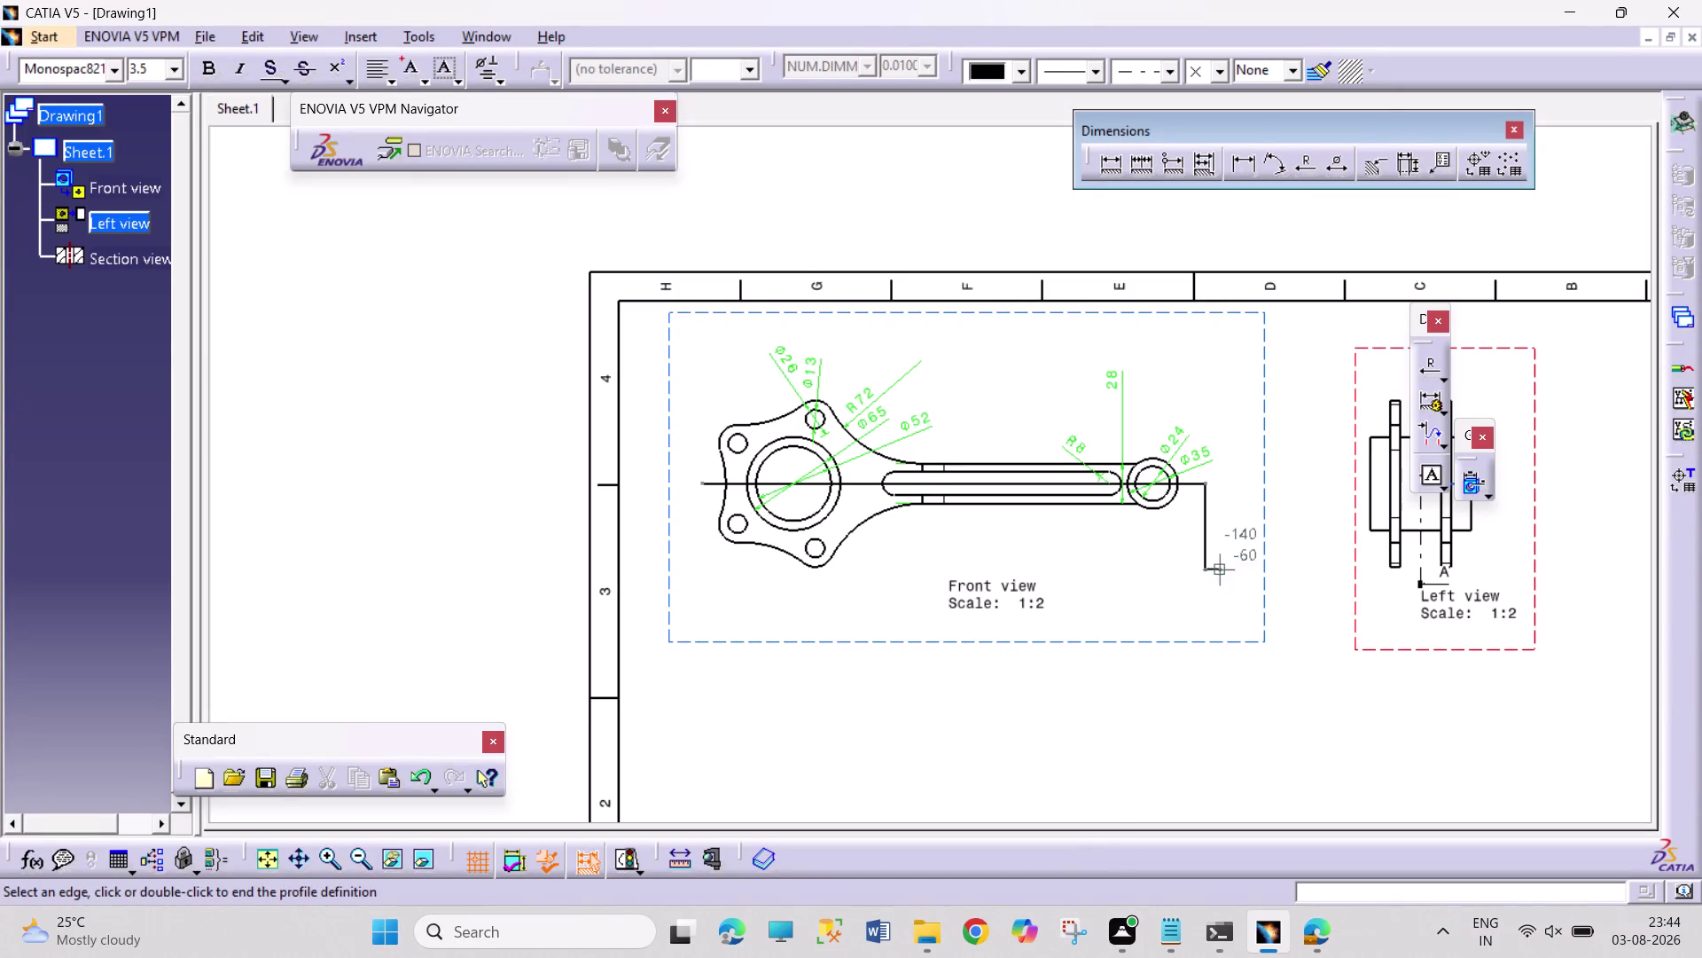
double_click(1222, 592)
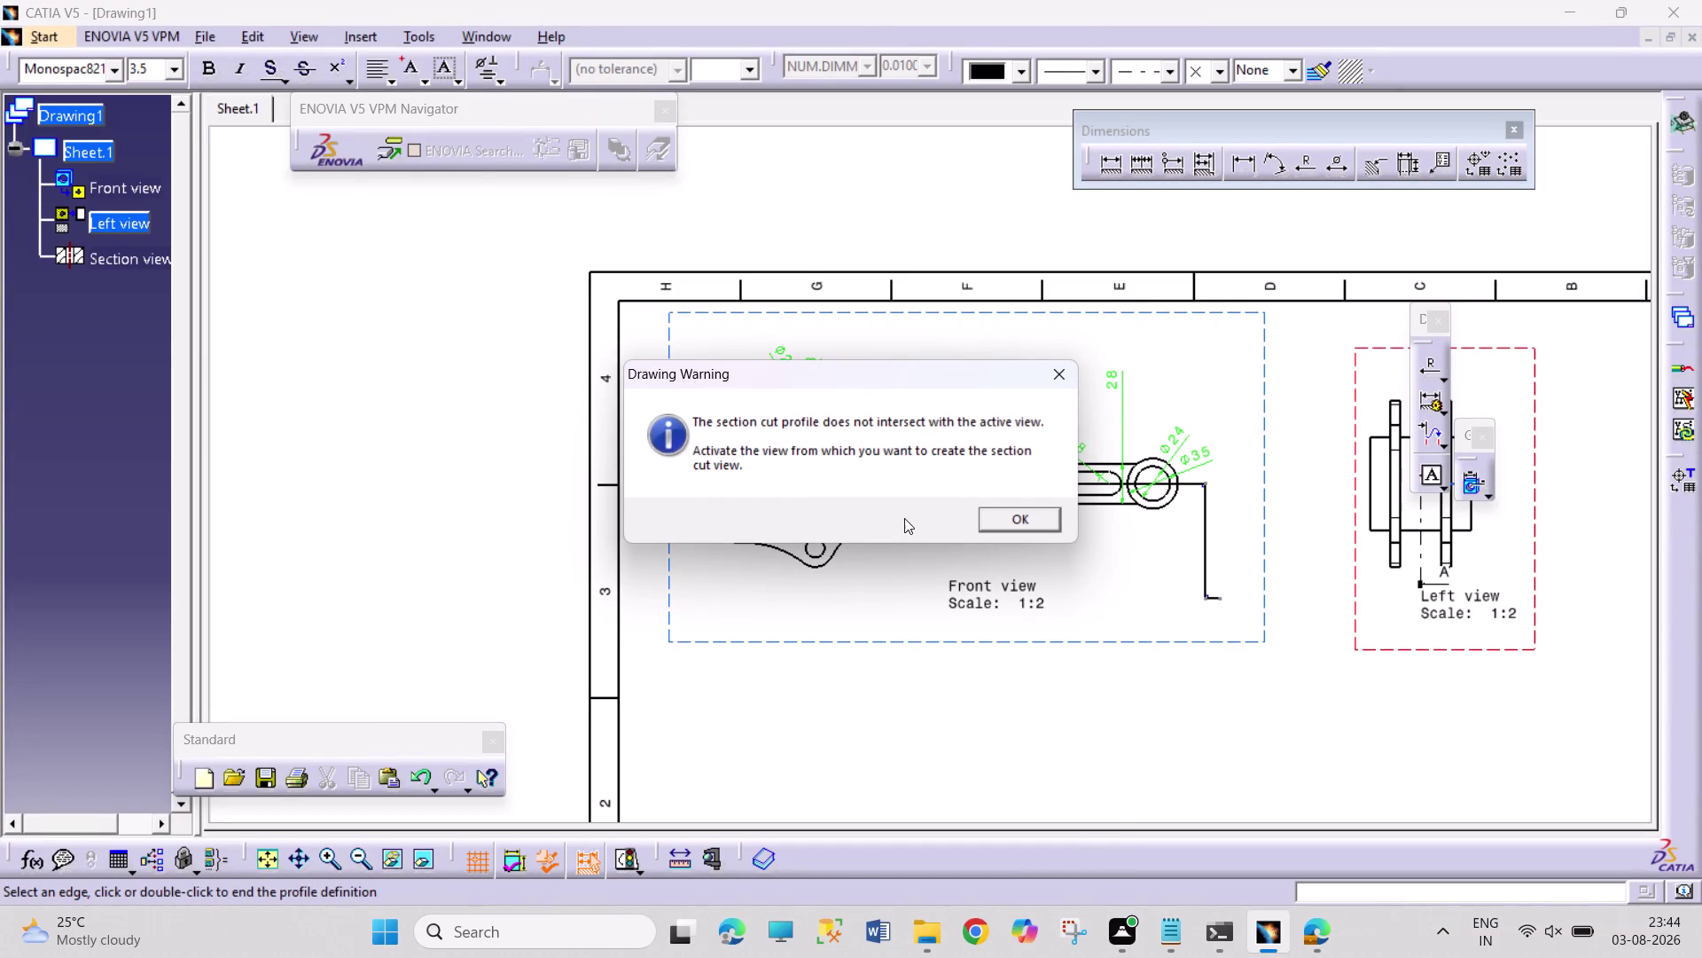